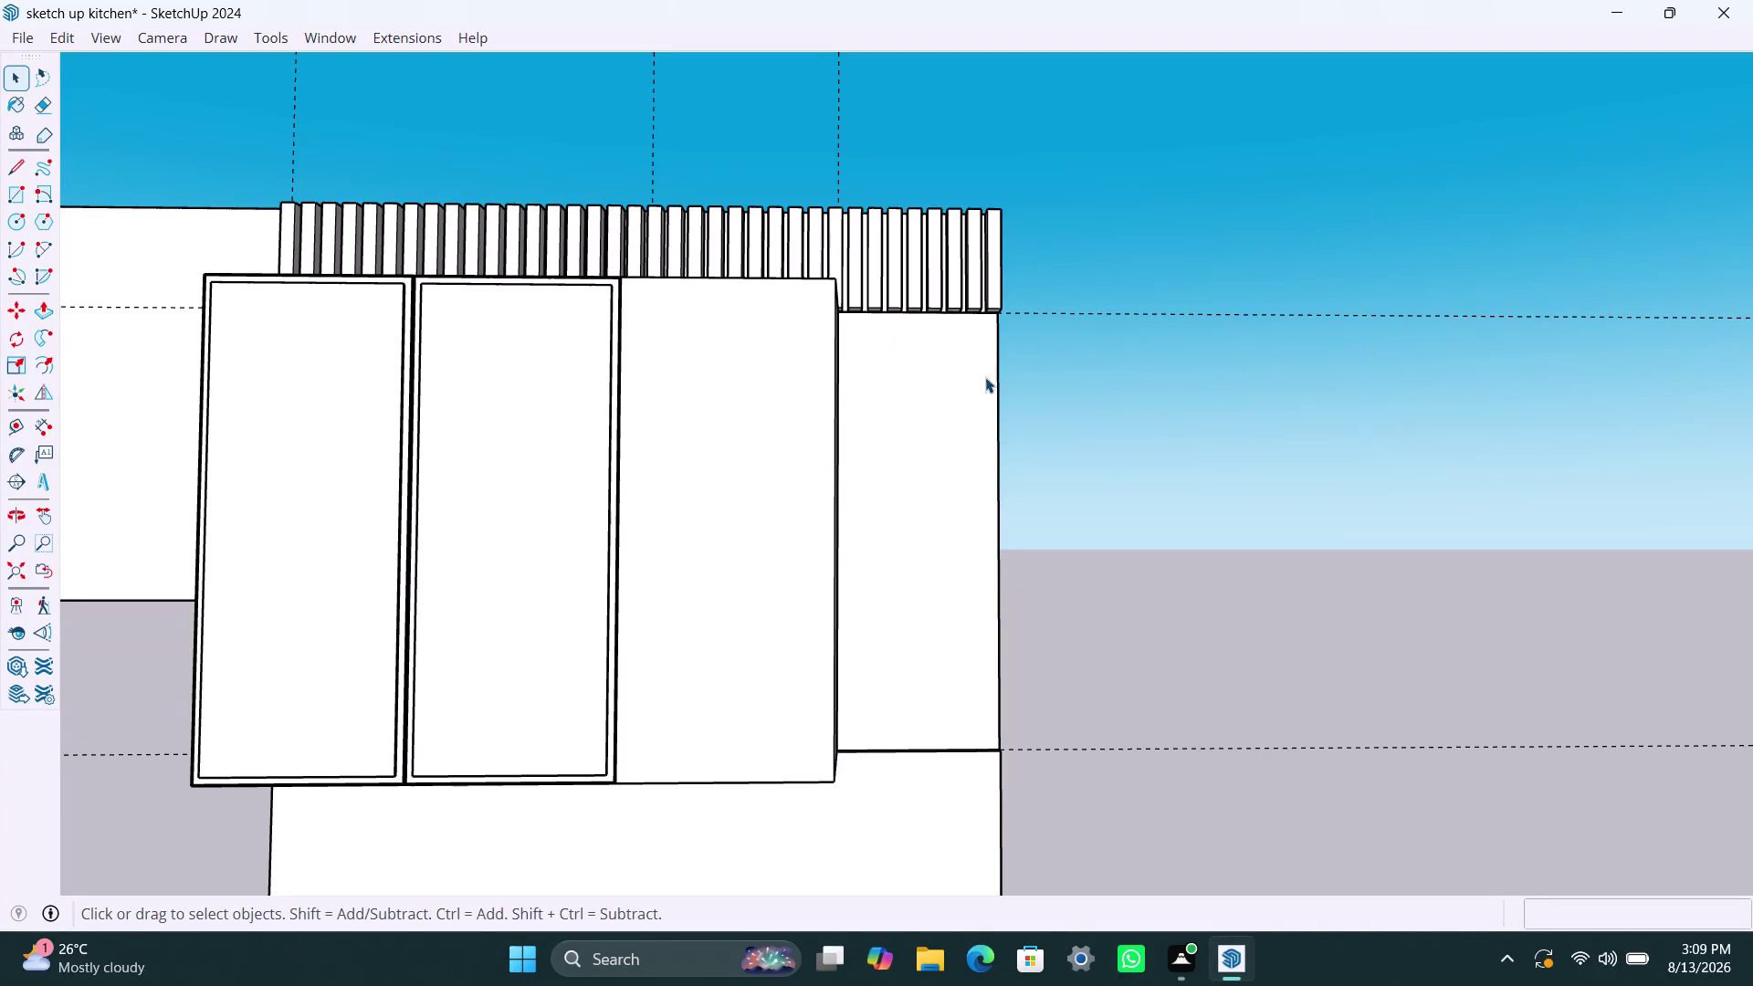
Orbit and zoom over the upper cabinets, then select the rightmost upper cabinet.
scroll(down, 3)
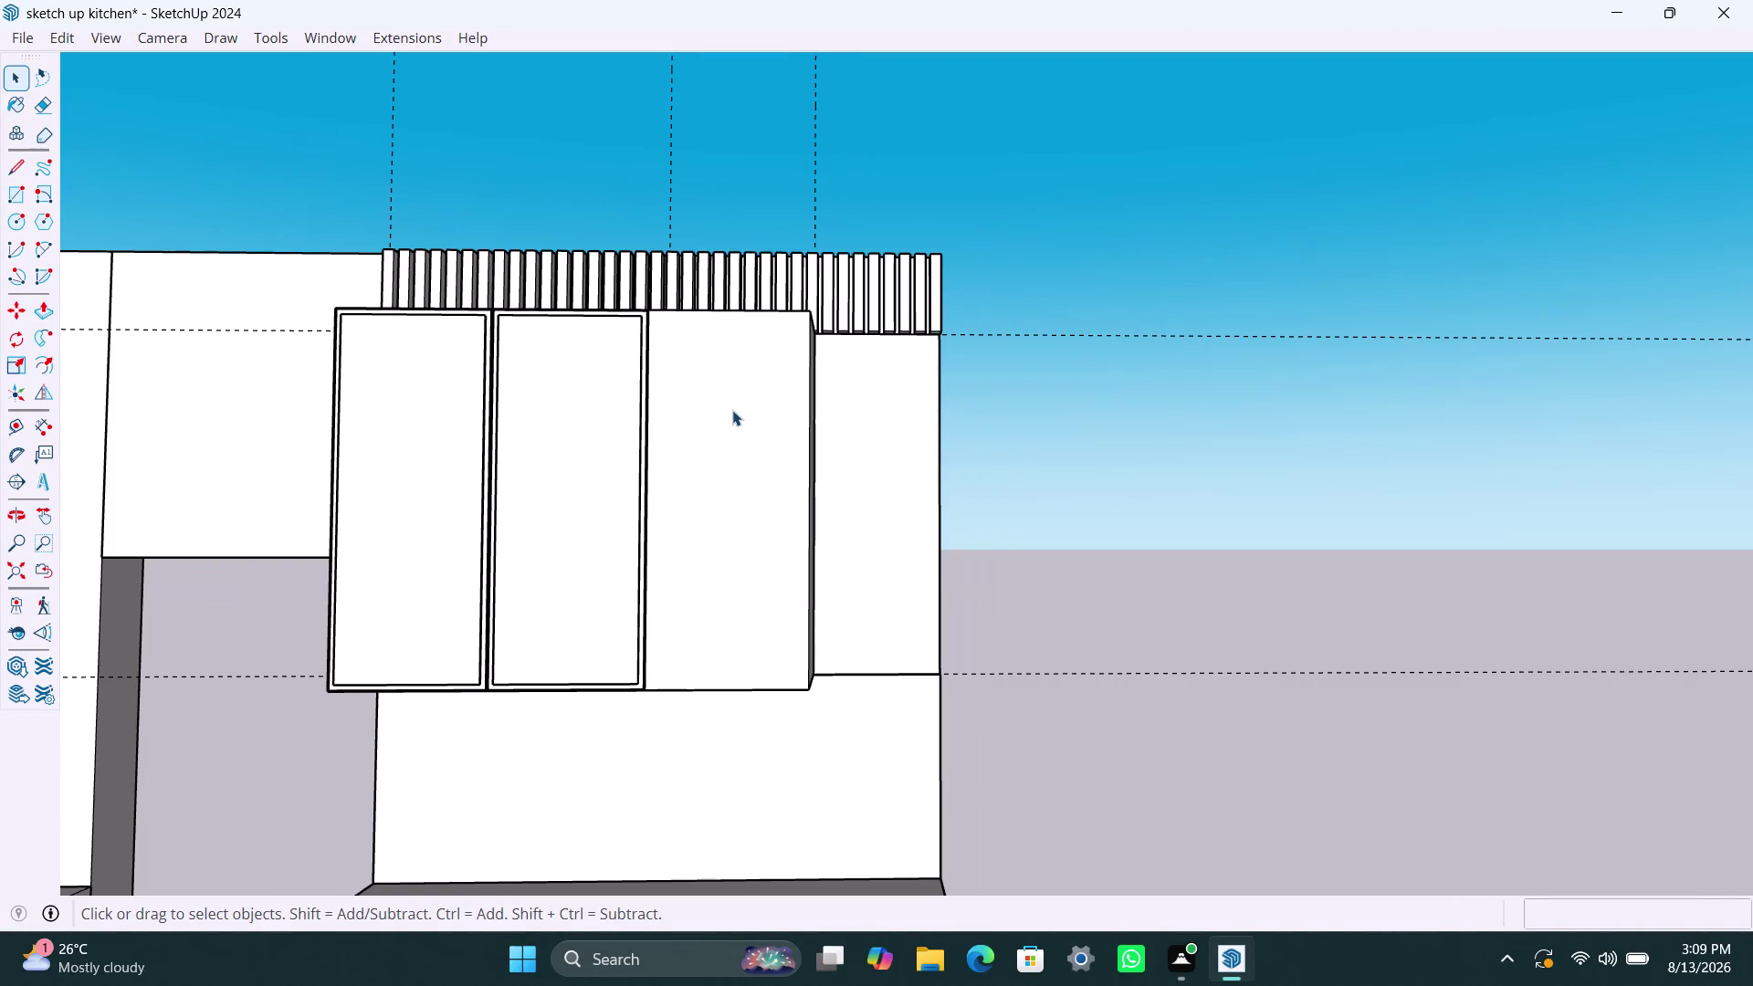
middle_drag(733, 417, 720, 723)
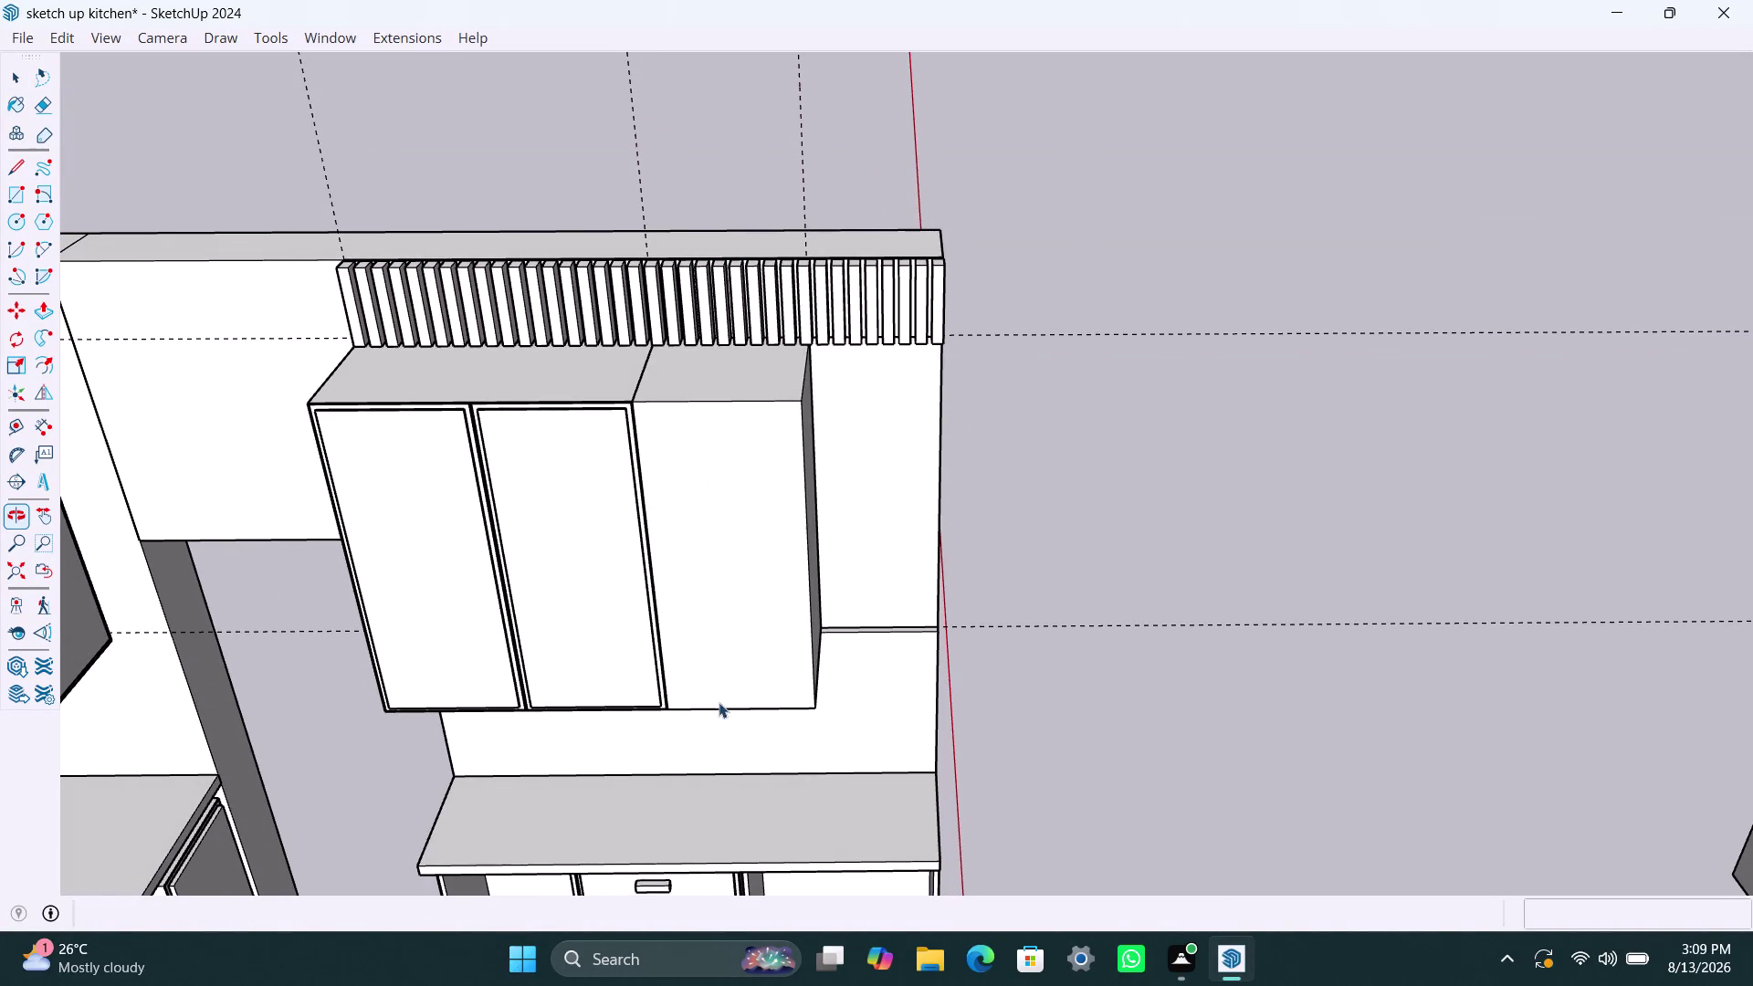
scroll(up, 3)
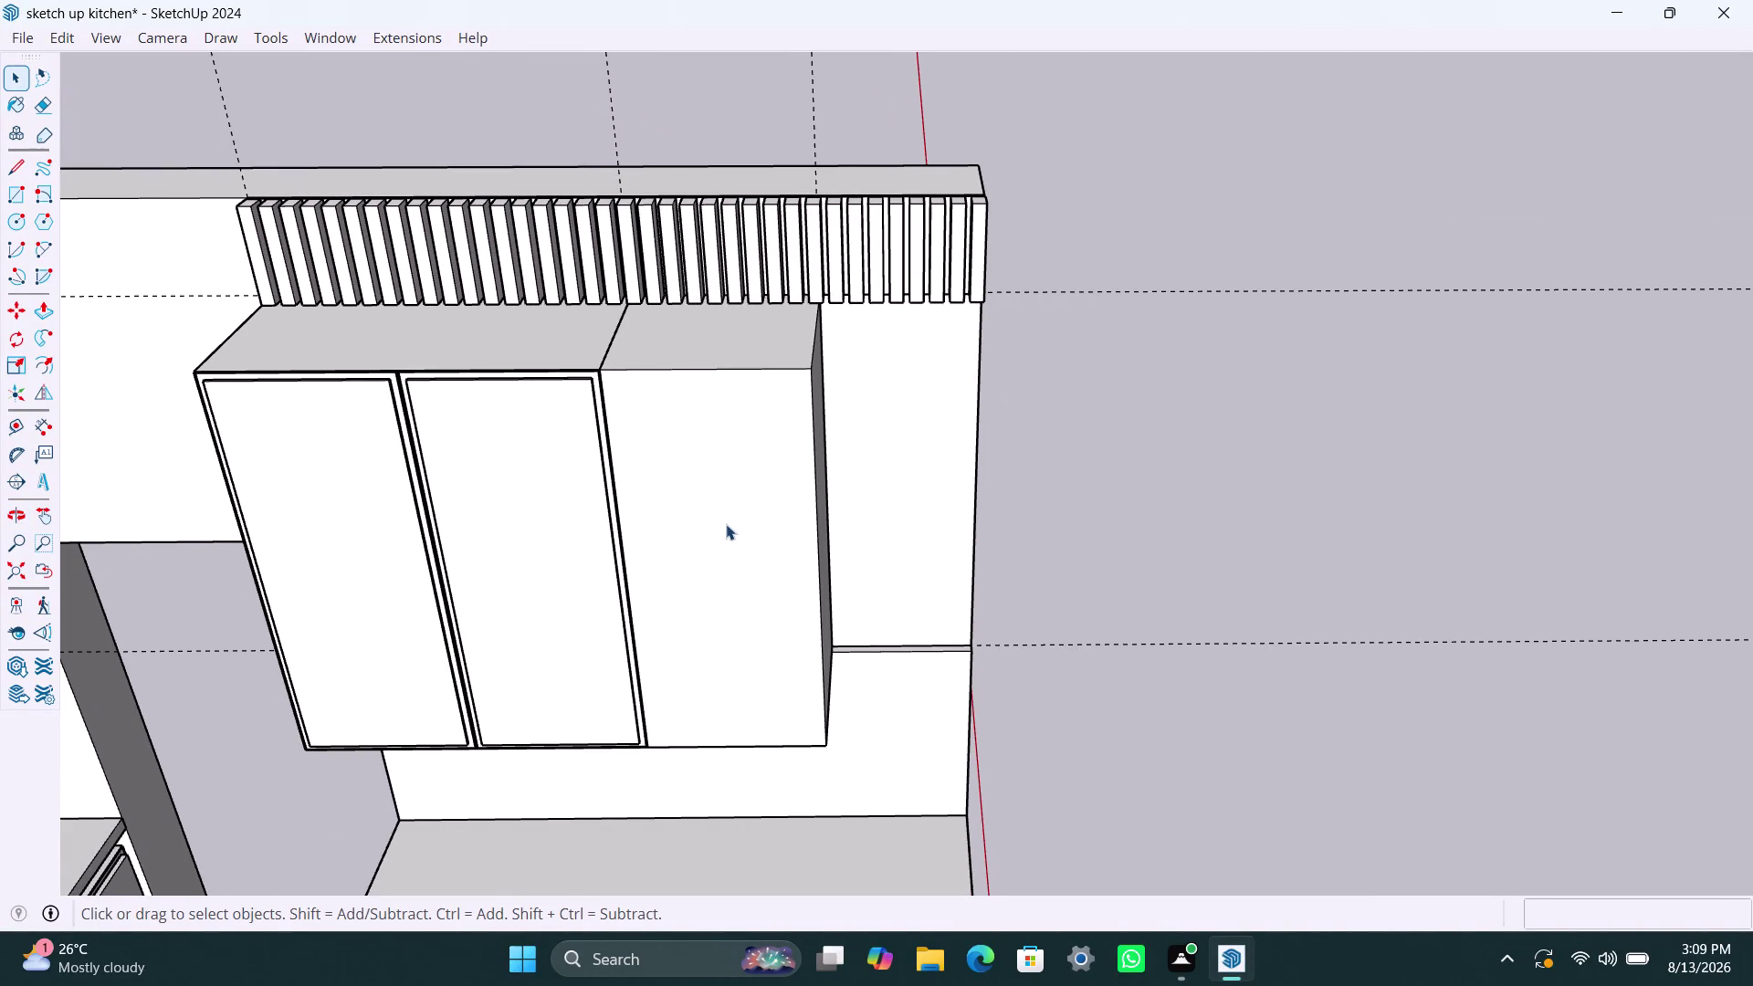
scroll(up, 3)
click(725, 506)
Inside the right cabinet, offset the front face inward 18mm after a 2.5mm try.
double_click(724, 506)
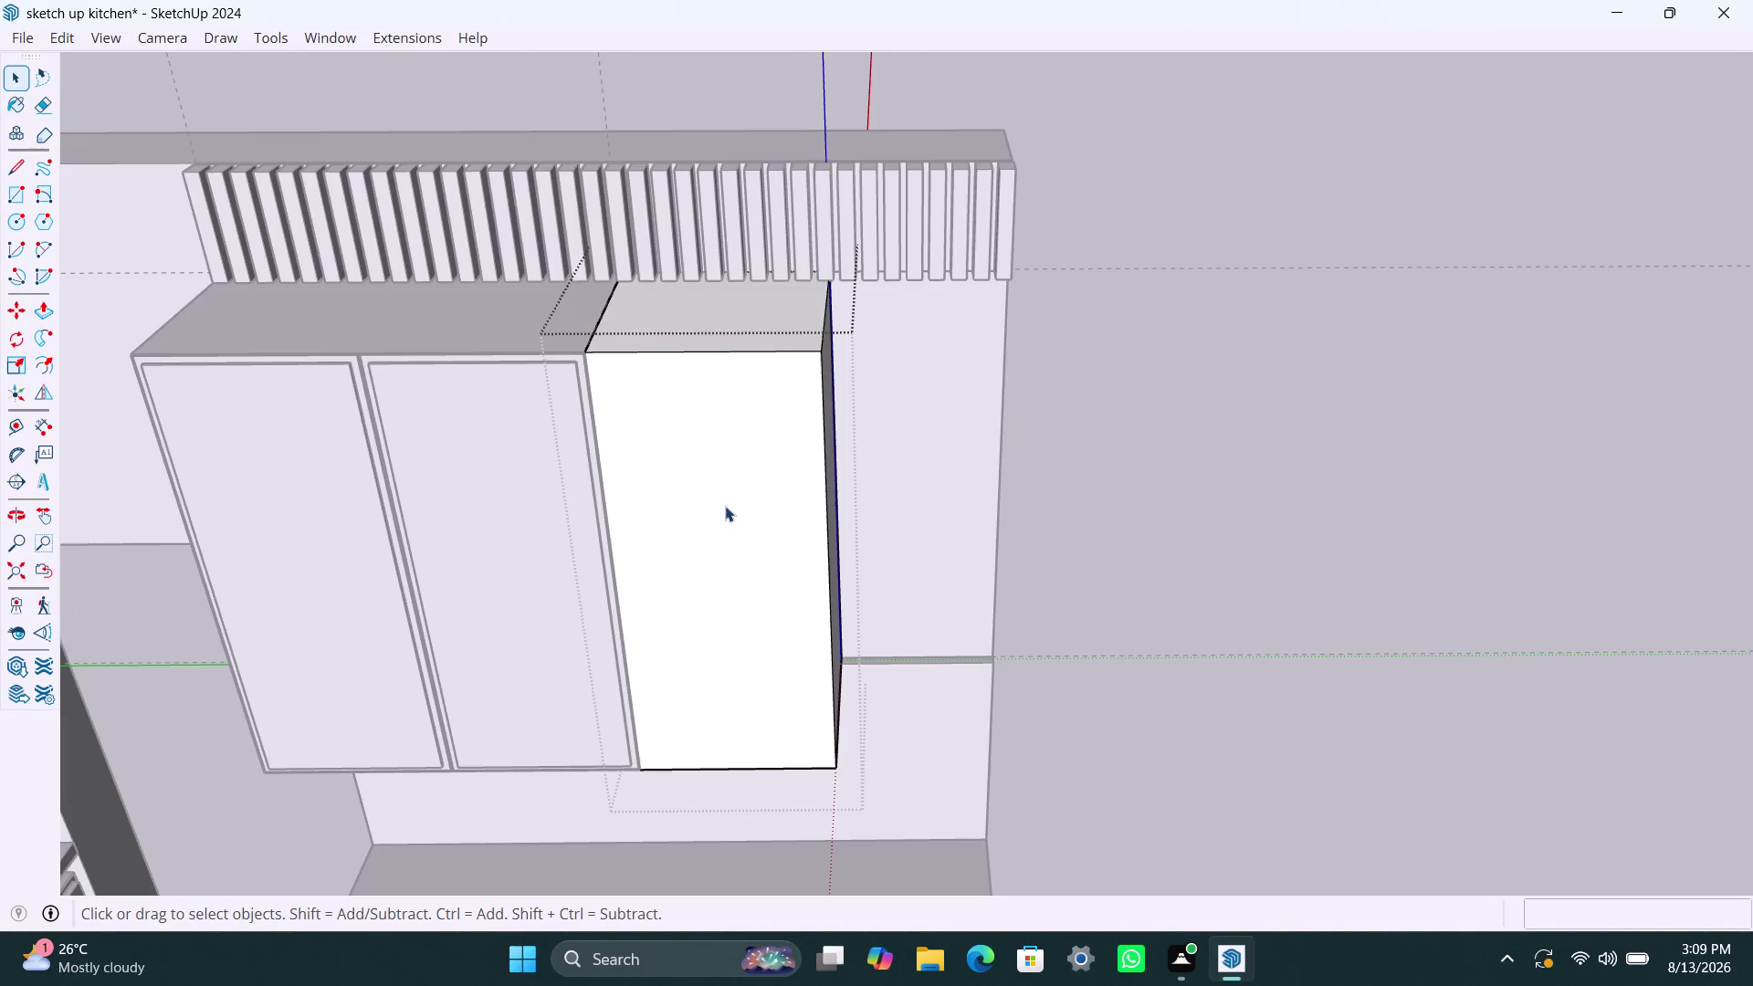
click(725, 505)
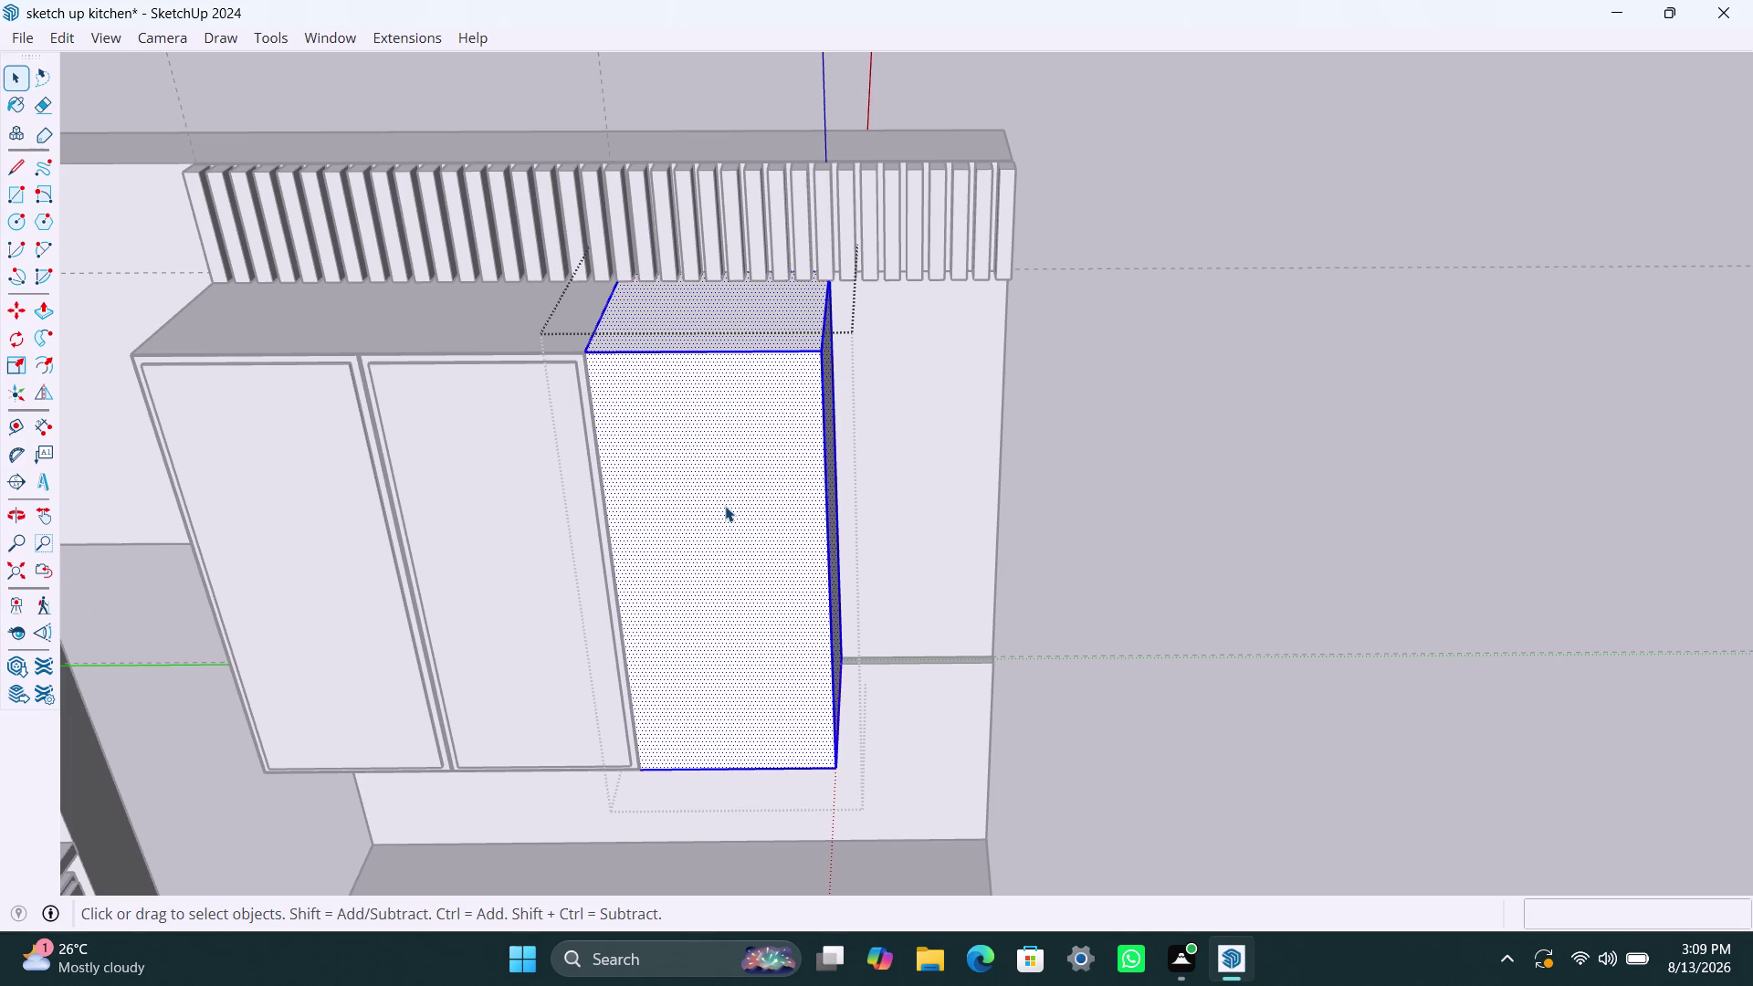
key(f)
click(690, 493)
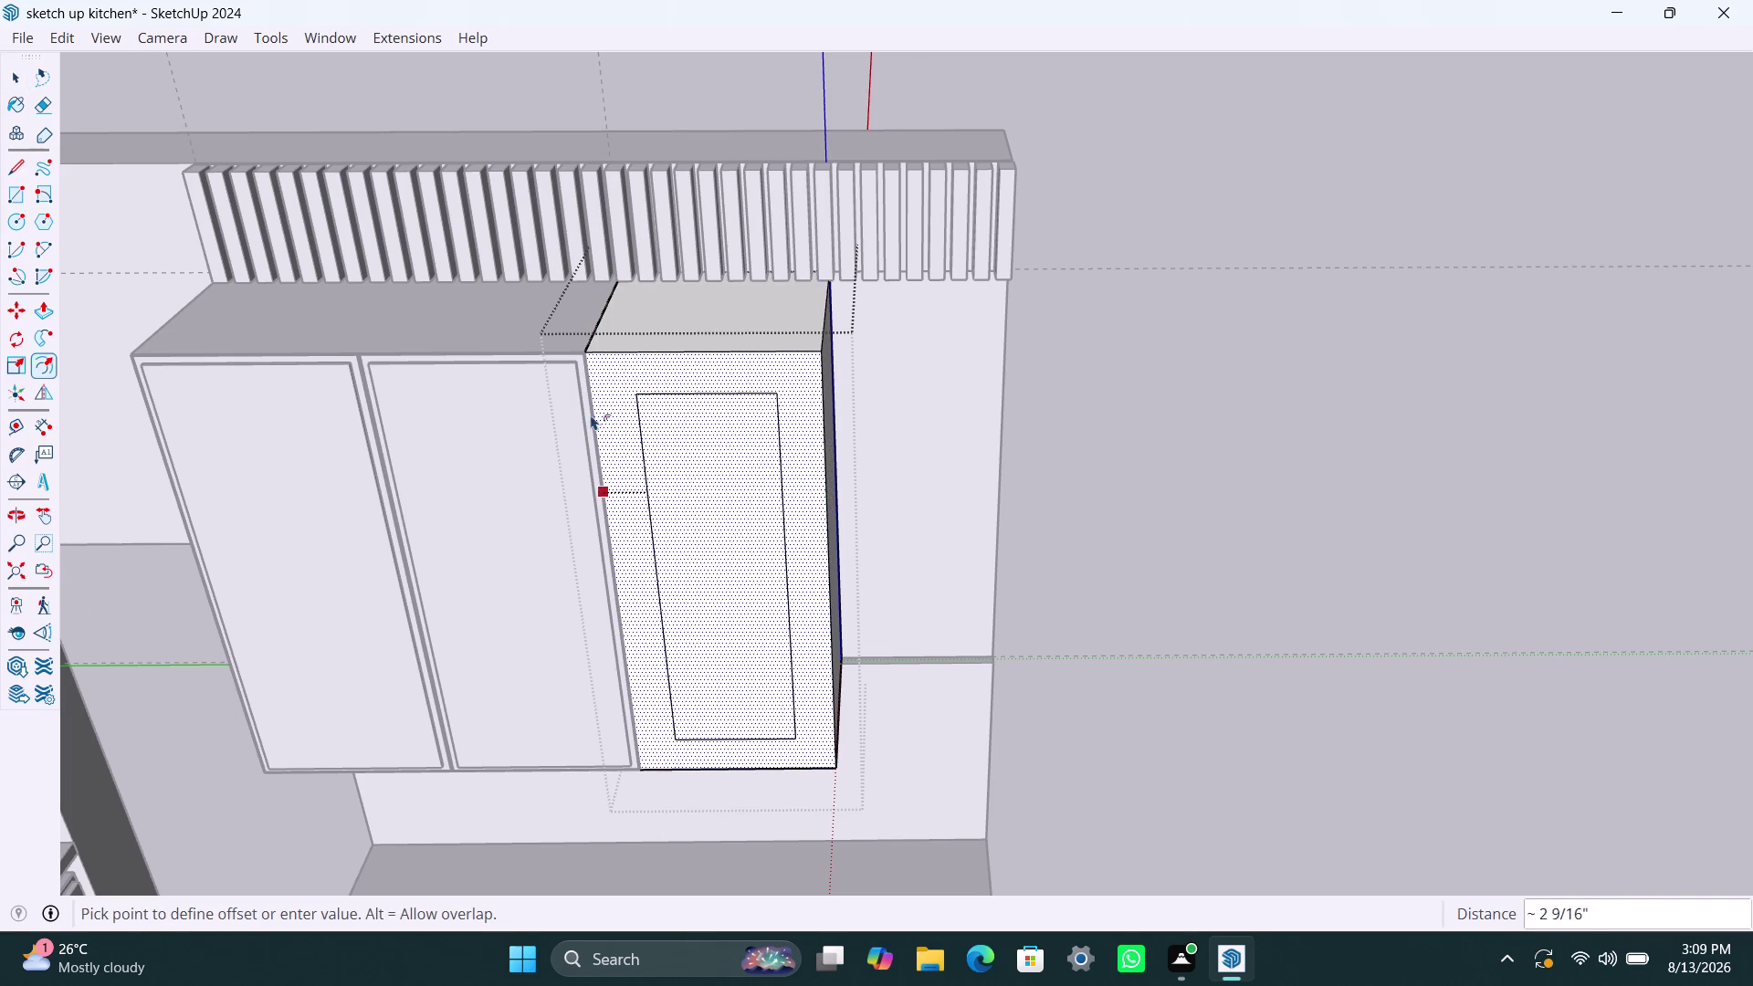
text(2.)
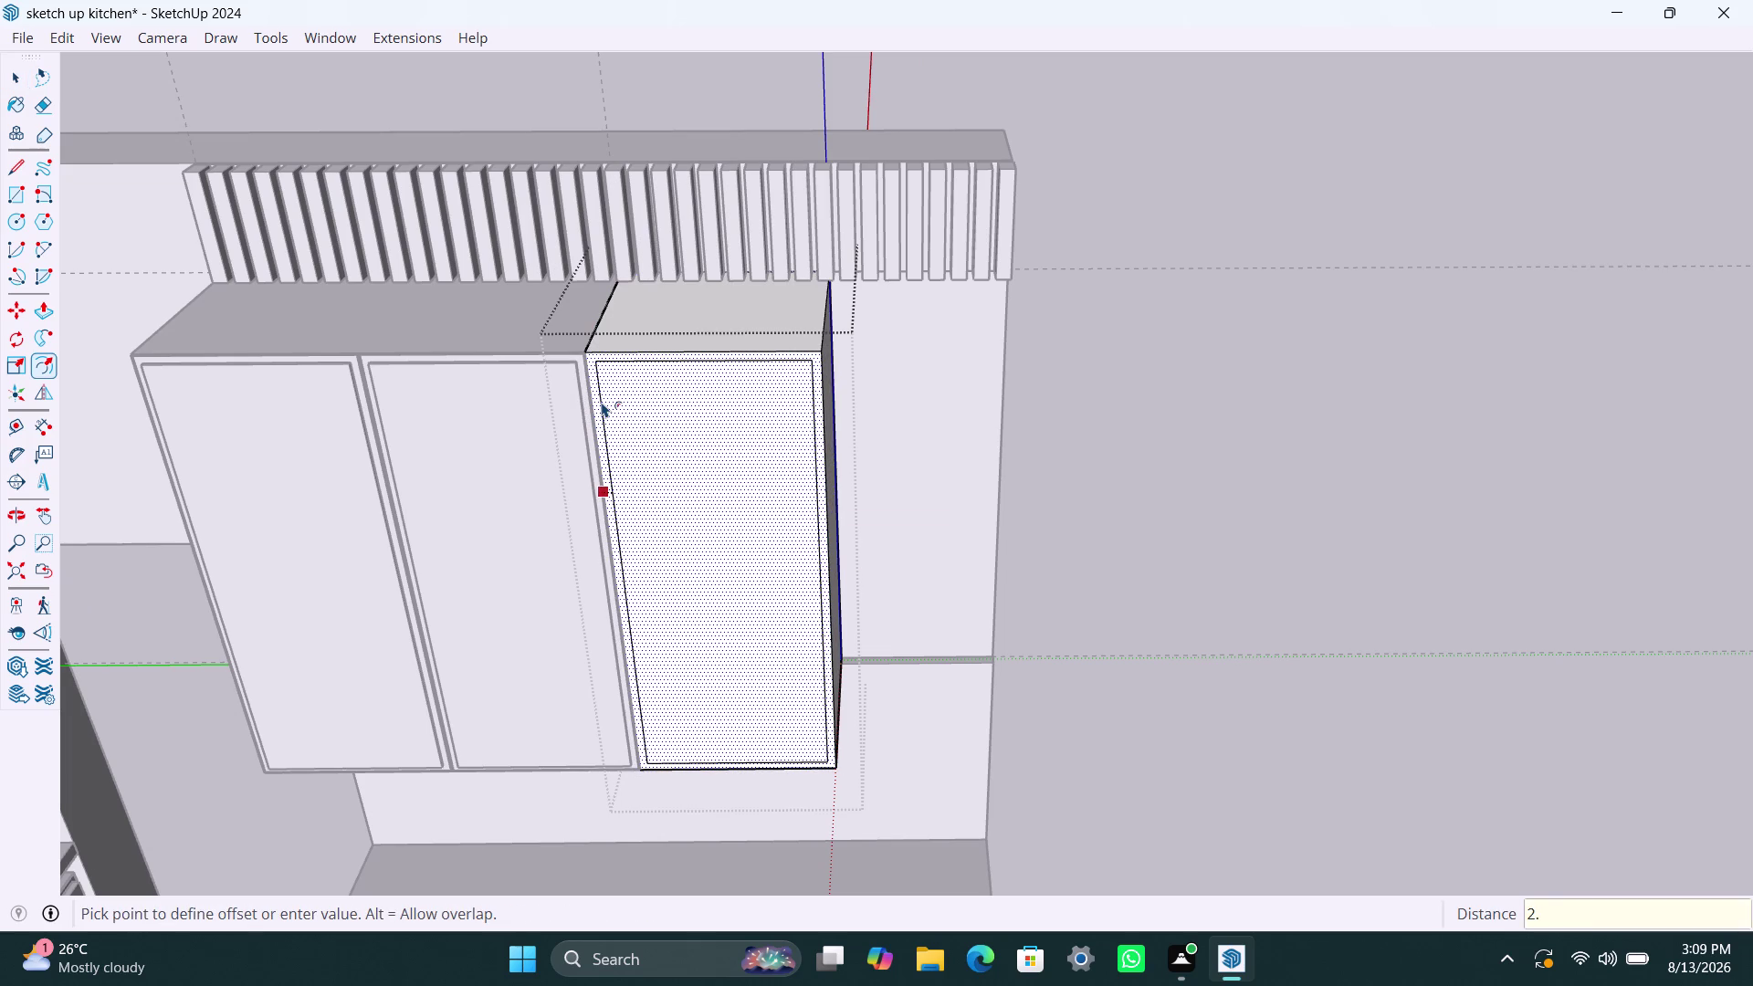
text(5mm)
key(Return)
click(647, 395)
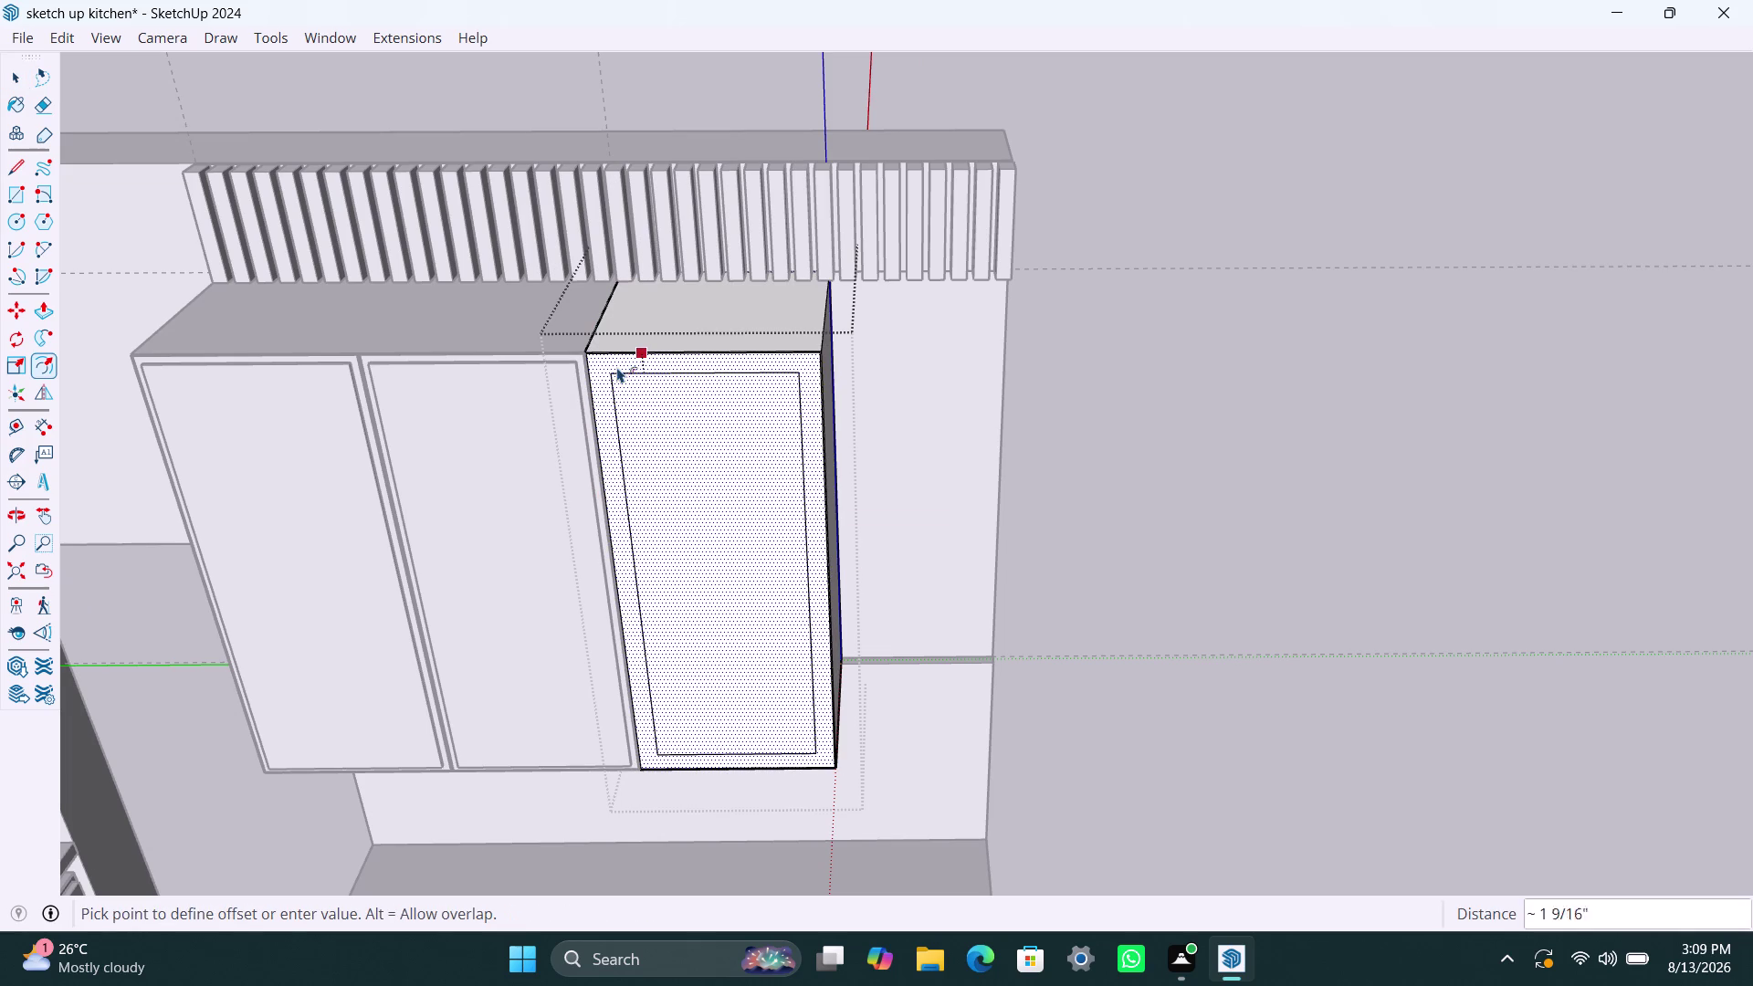
key(1)
text(8mm)
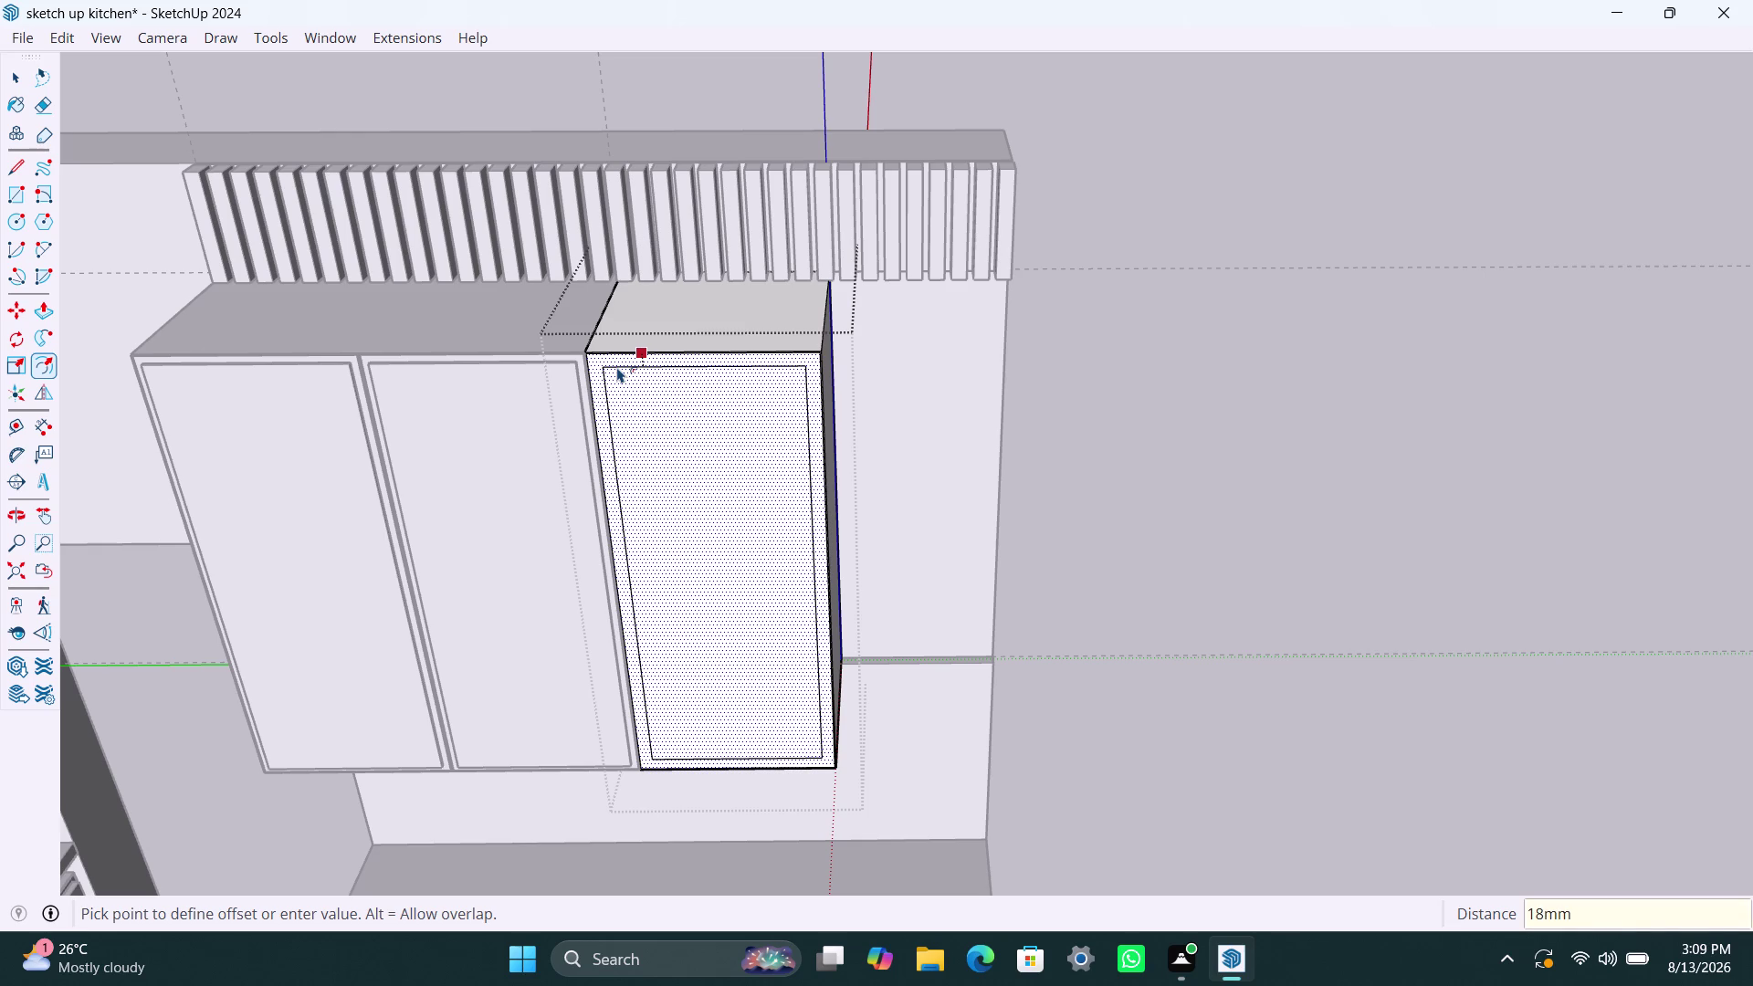
key(Return)
key(space)
Push the inner front panel in 350mm to hollow the cabinet.
click(627, 390)
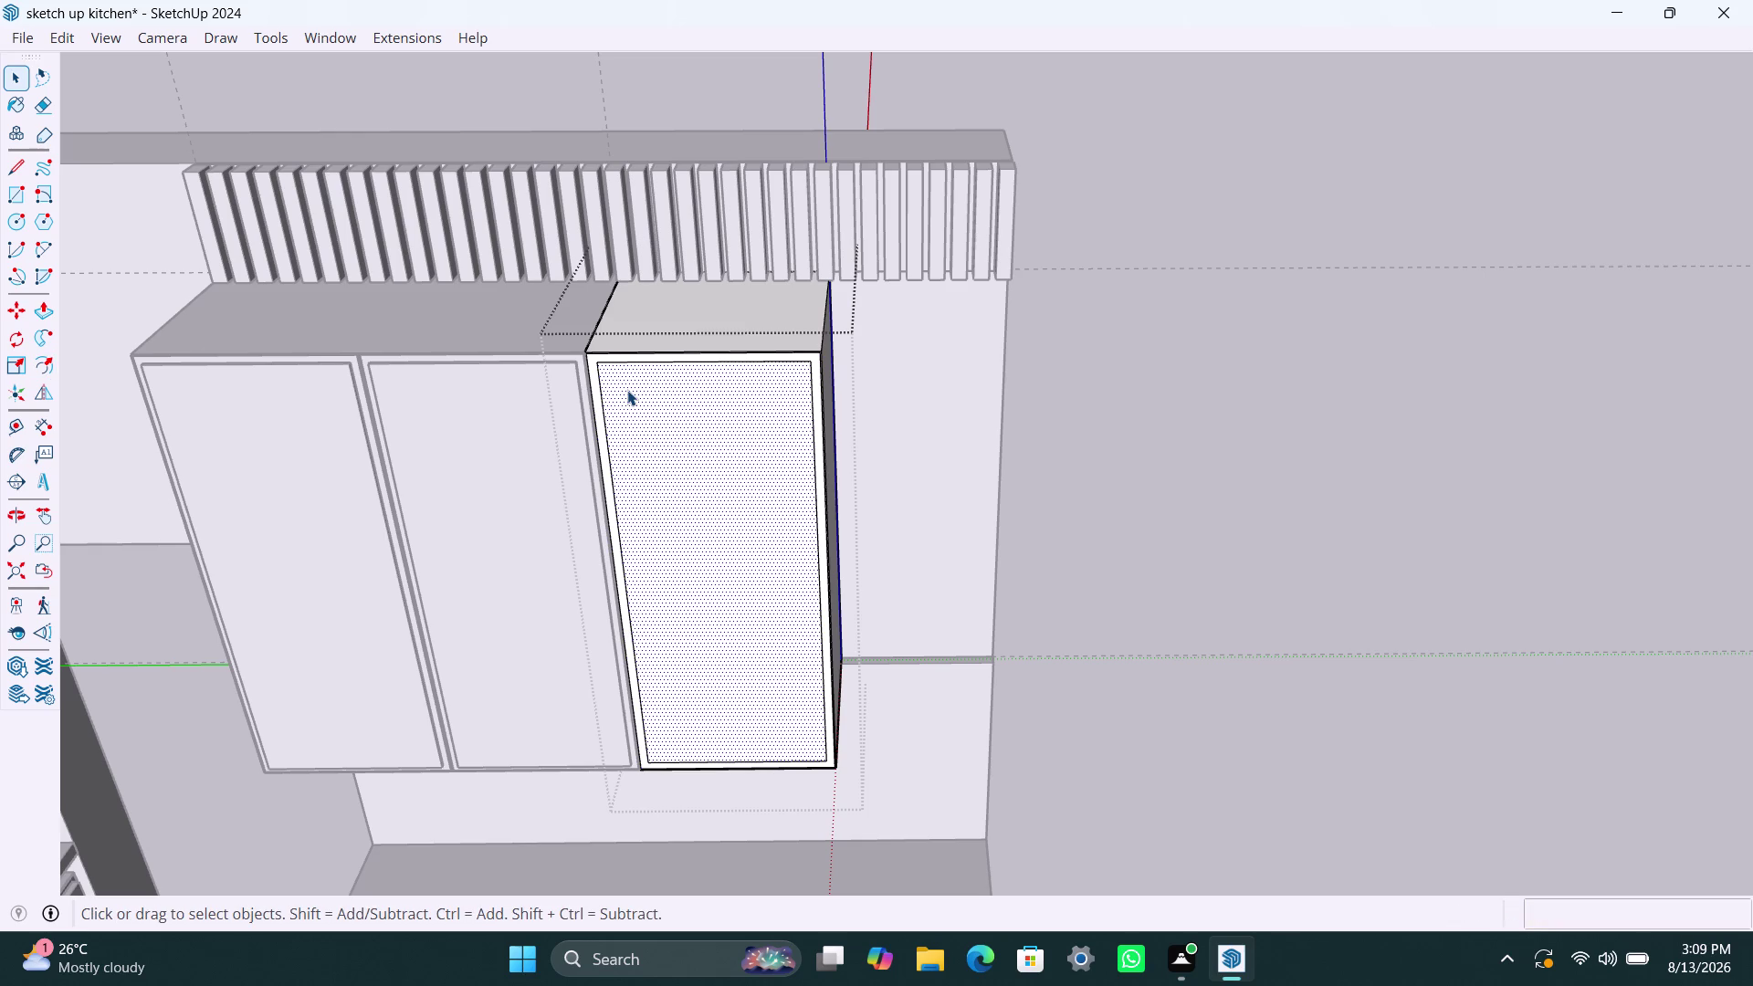
key(p)
click(627, 390)
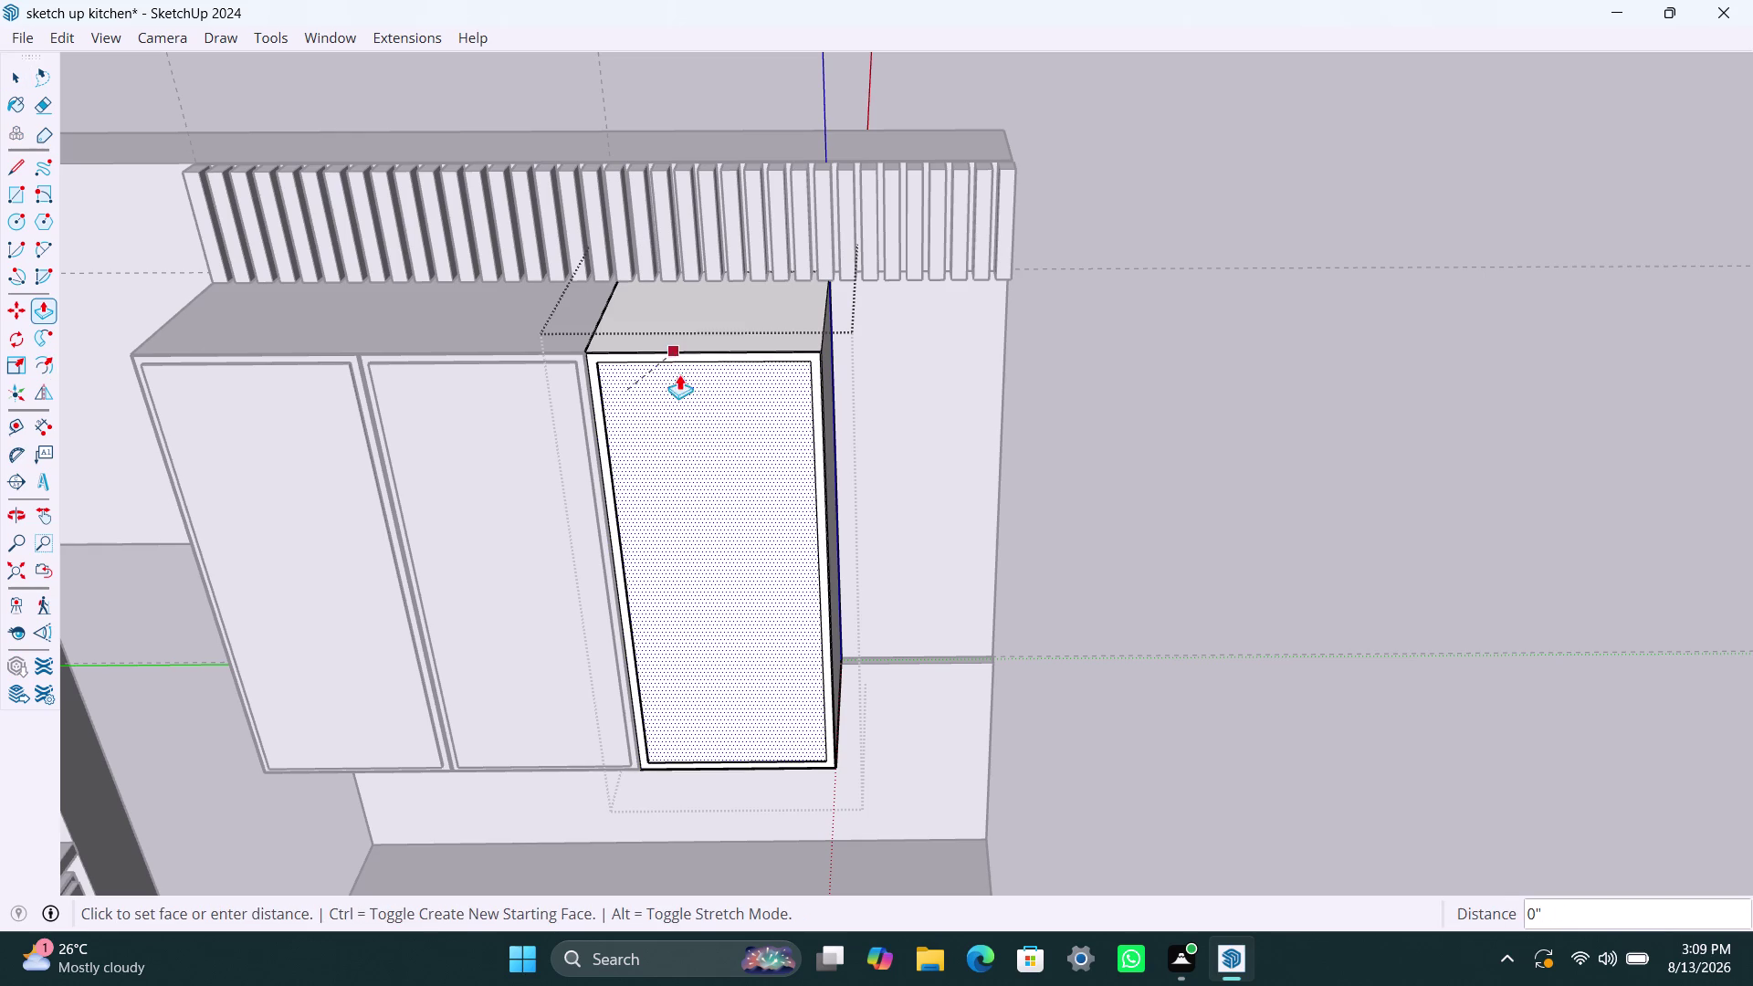
text(3)
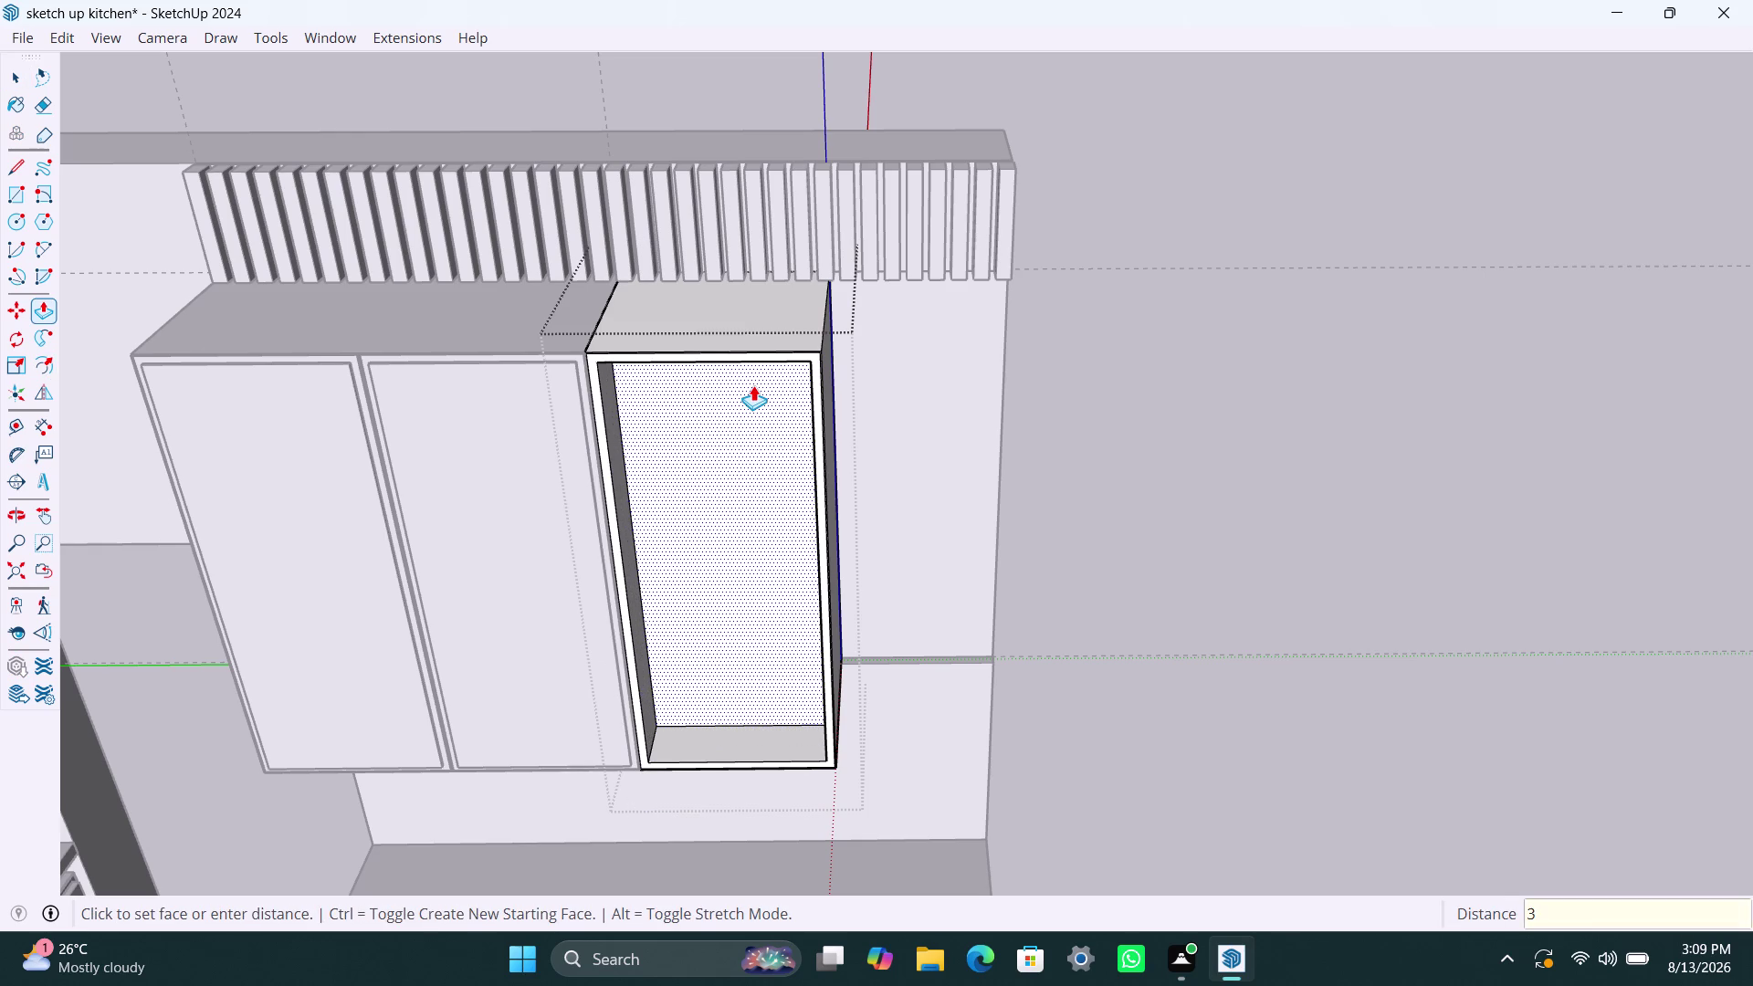
text(50mm)
key(Return)
key(space)
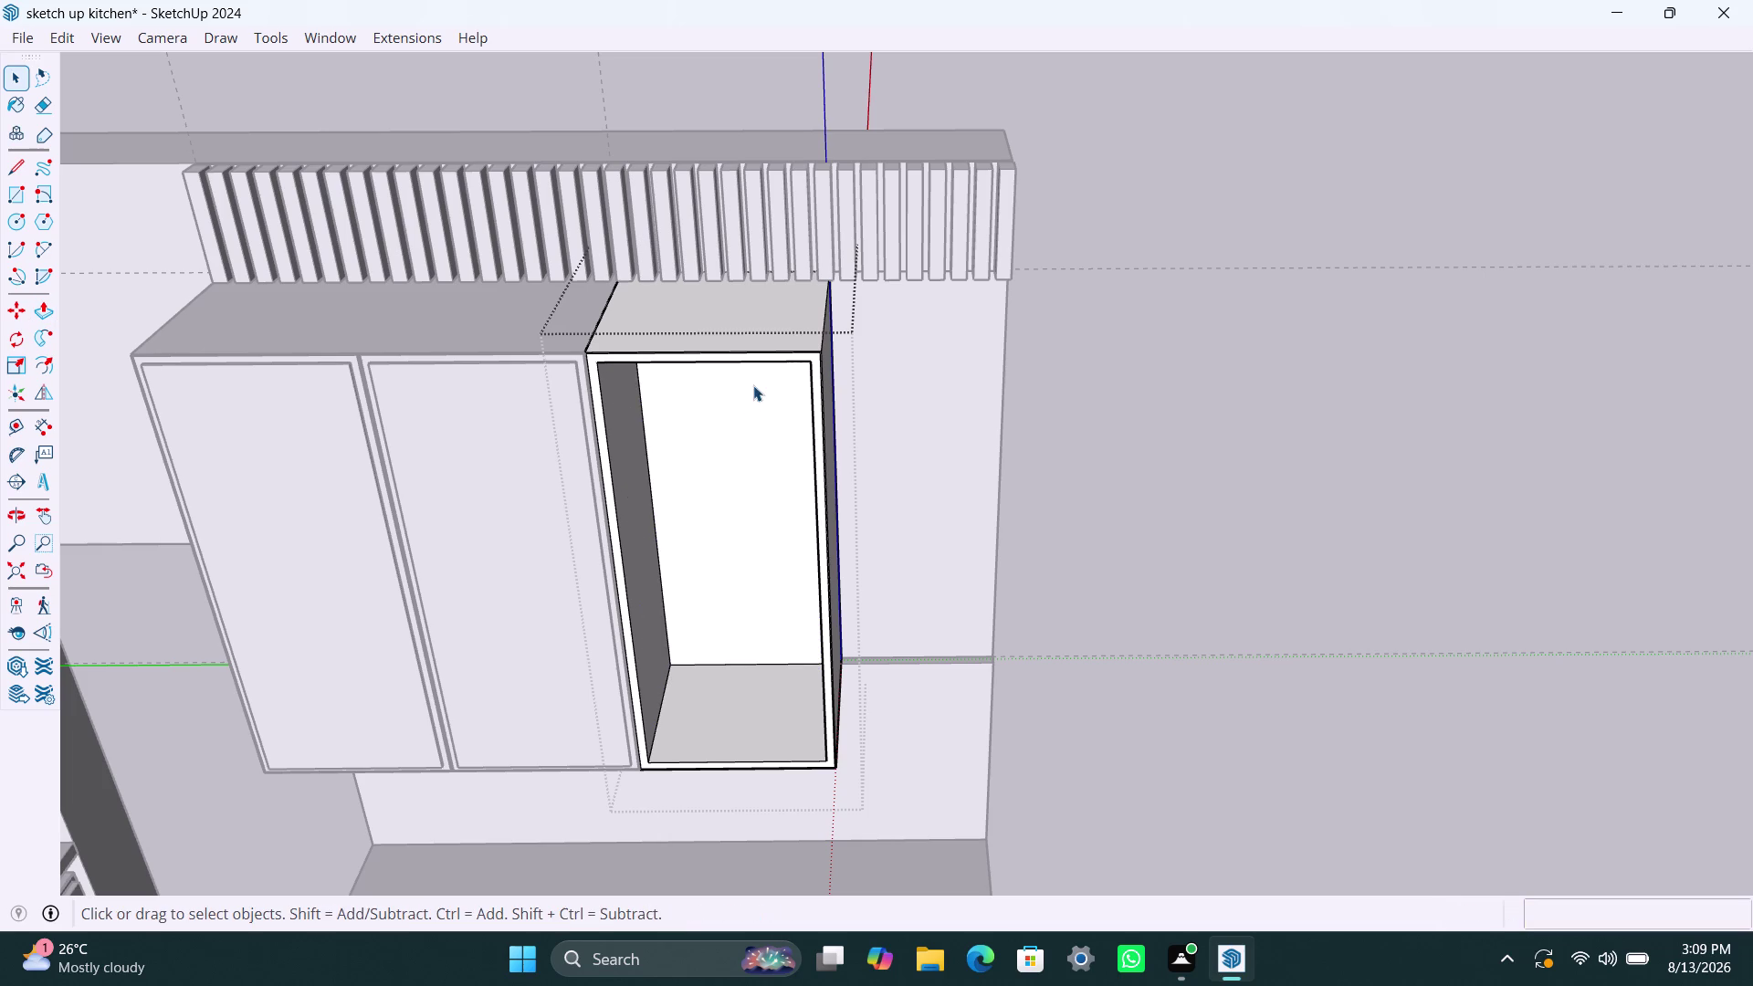
scroll(up, 3)
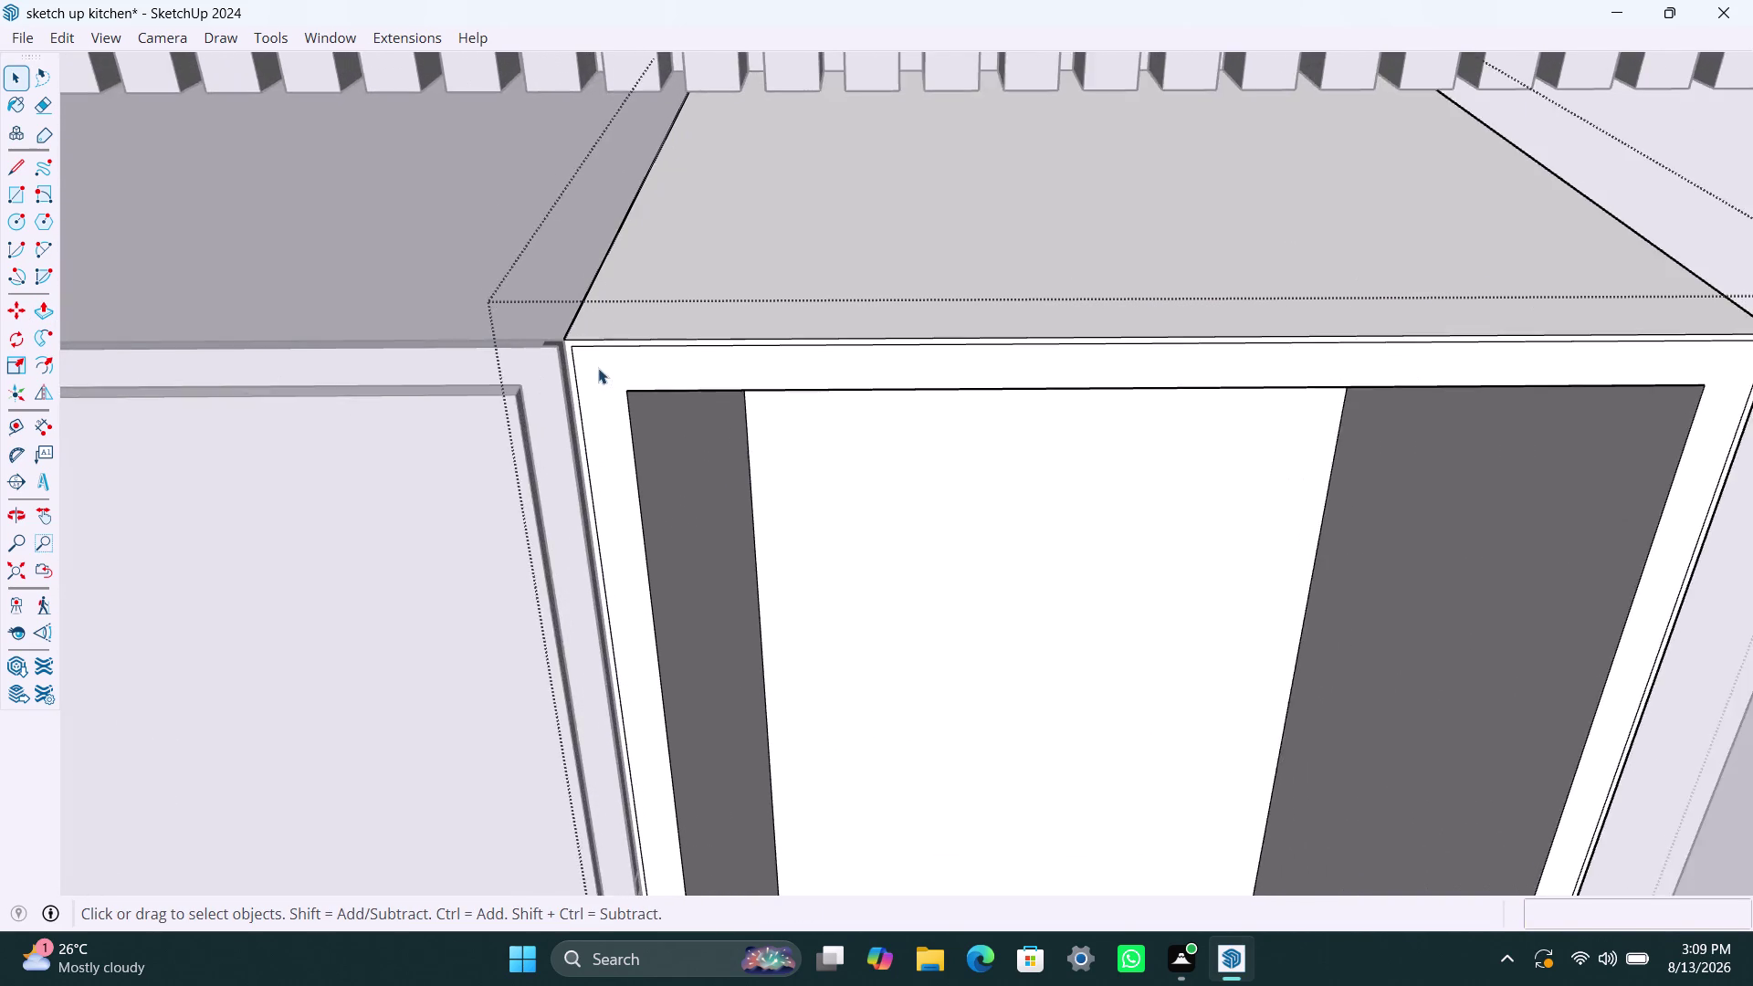
Delete a selected element in the cabinet and zoom toward its bottom.
click(558, 353)
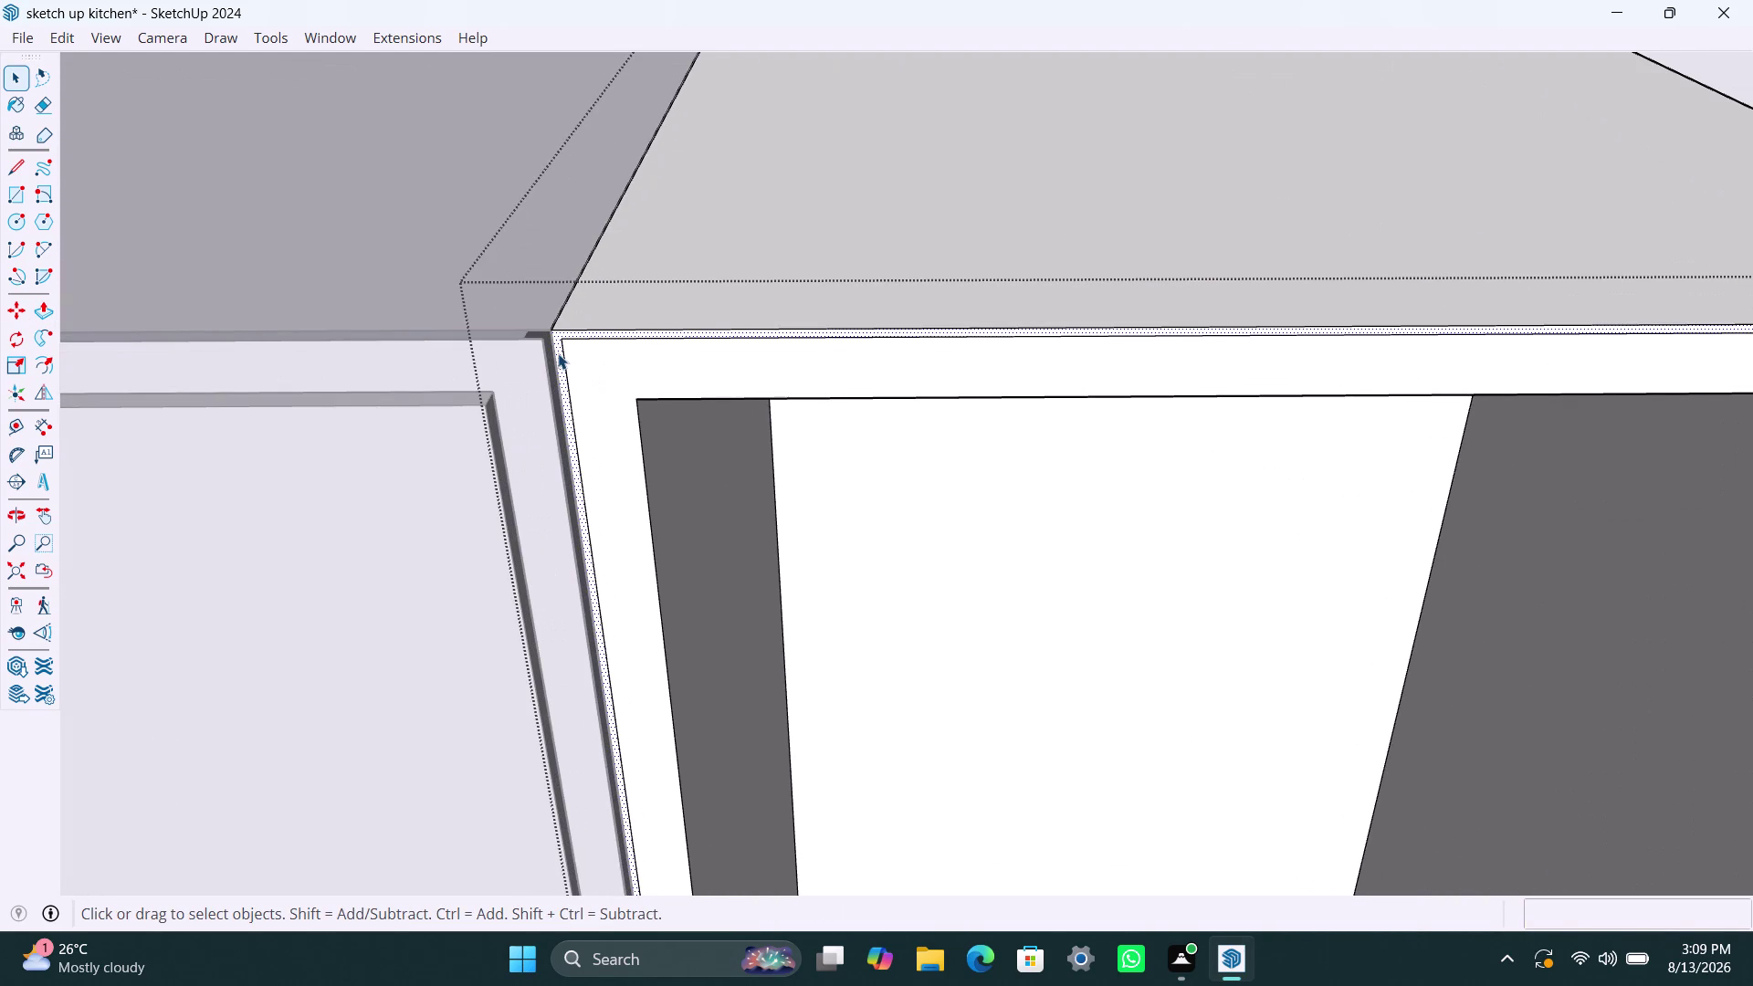
key(Delete)
scroll(down, 3)
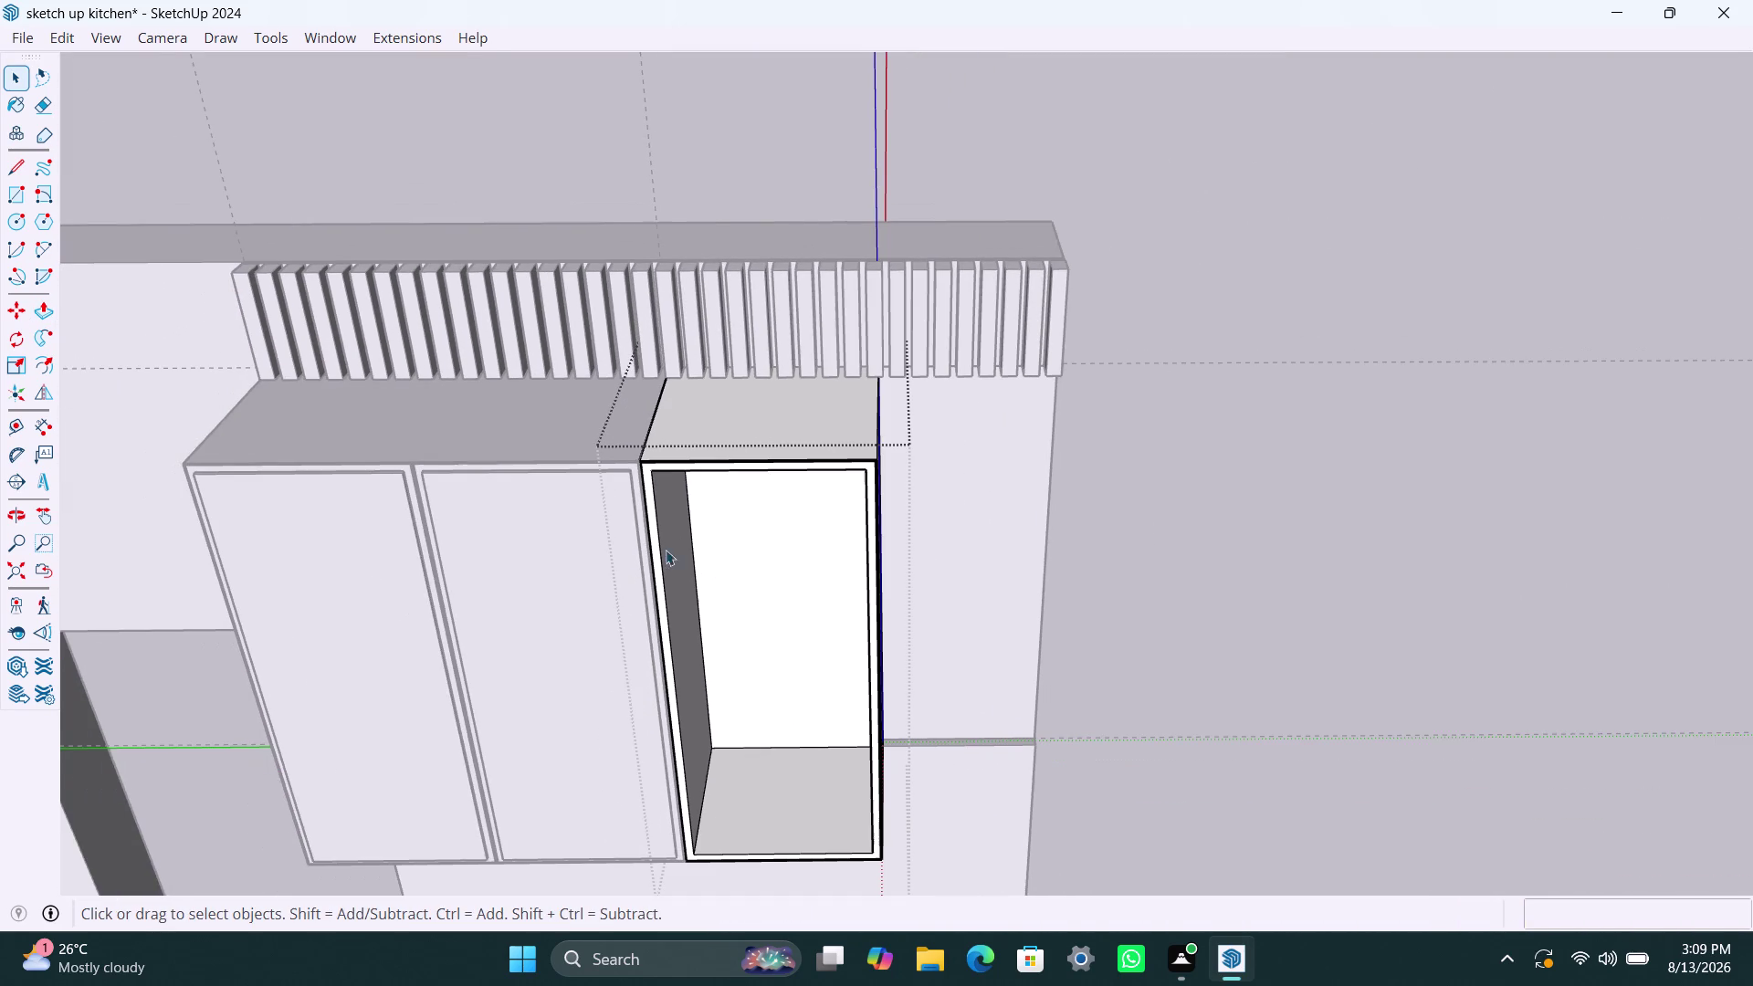
scroll(down, 3)
Copy the cabinet's inner bottom face 200mm upward as a shelf outline.
click(747, 818)
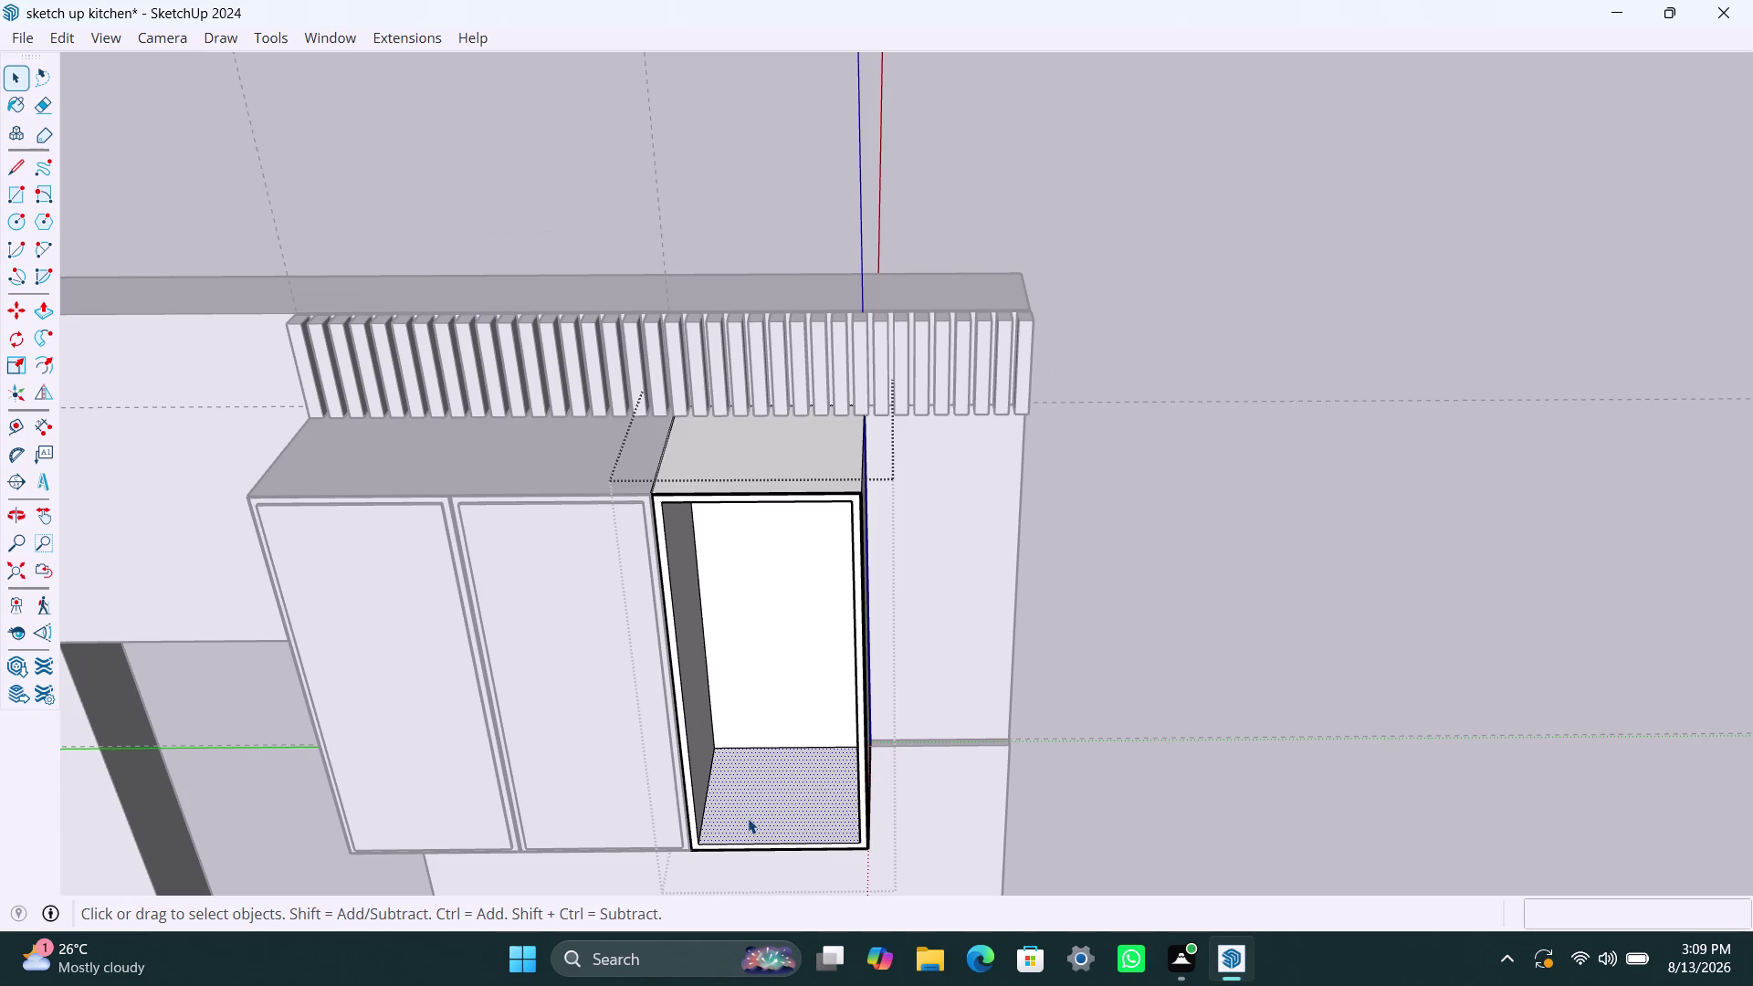
click(747, 818)
click(748, 818)
key(m)
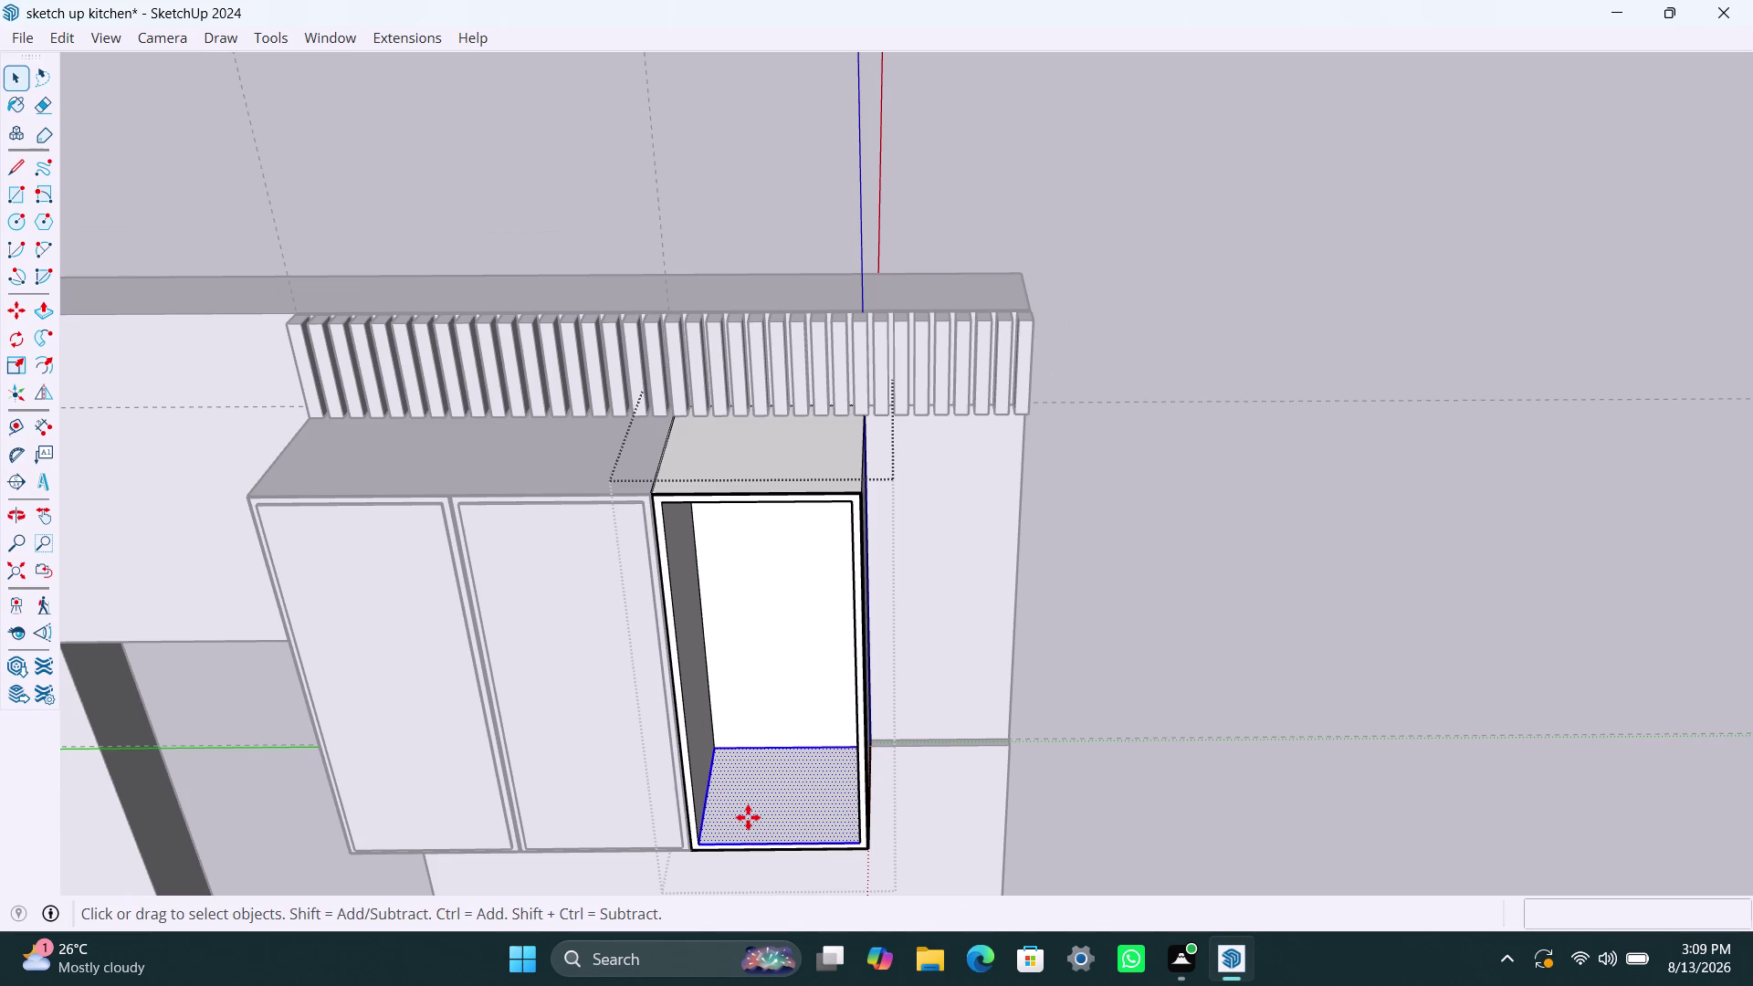
click(698, 840)
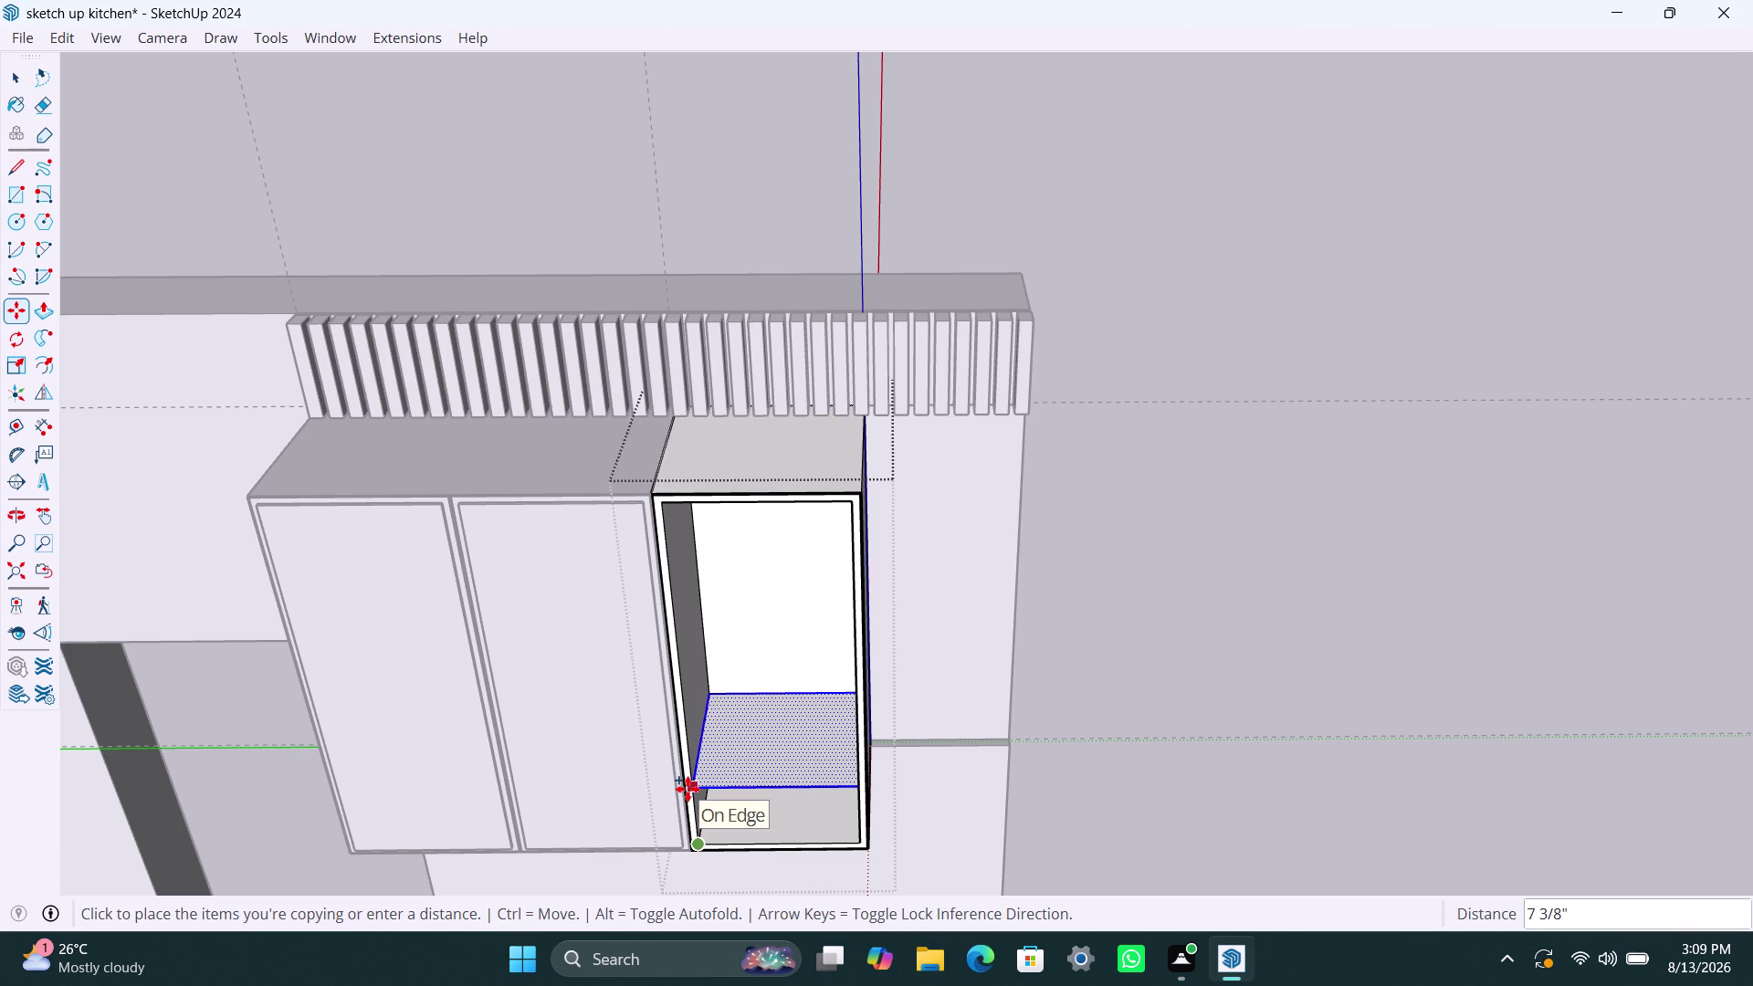
text(2)
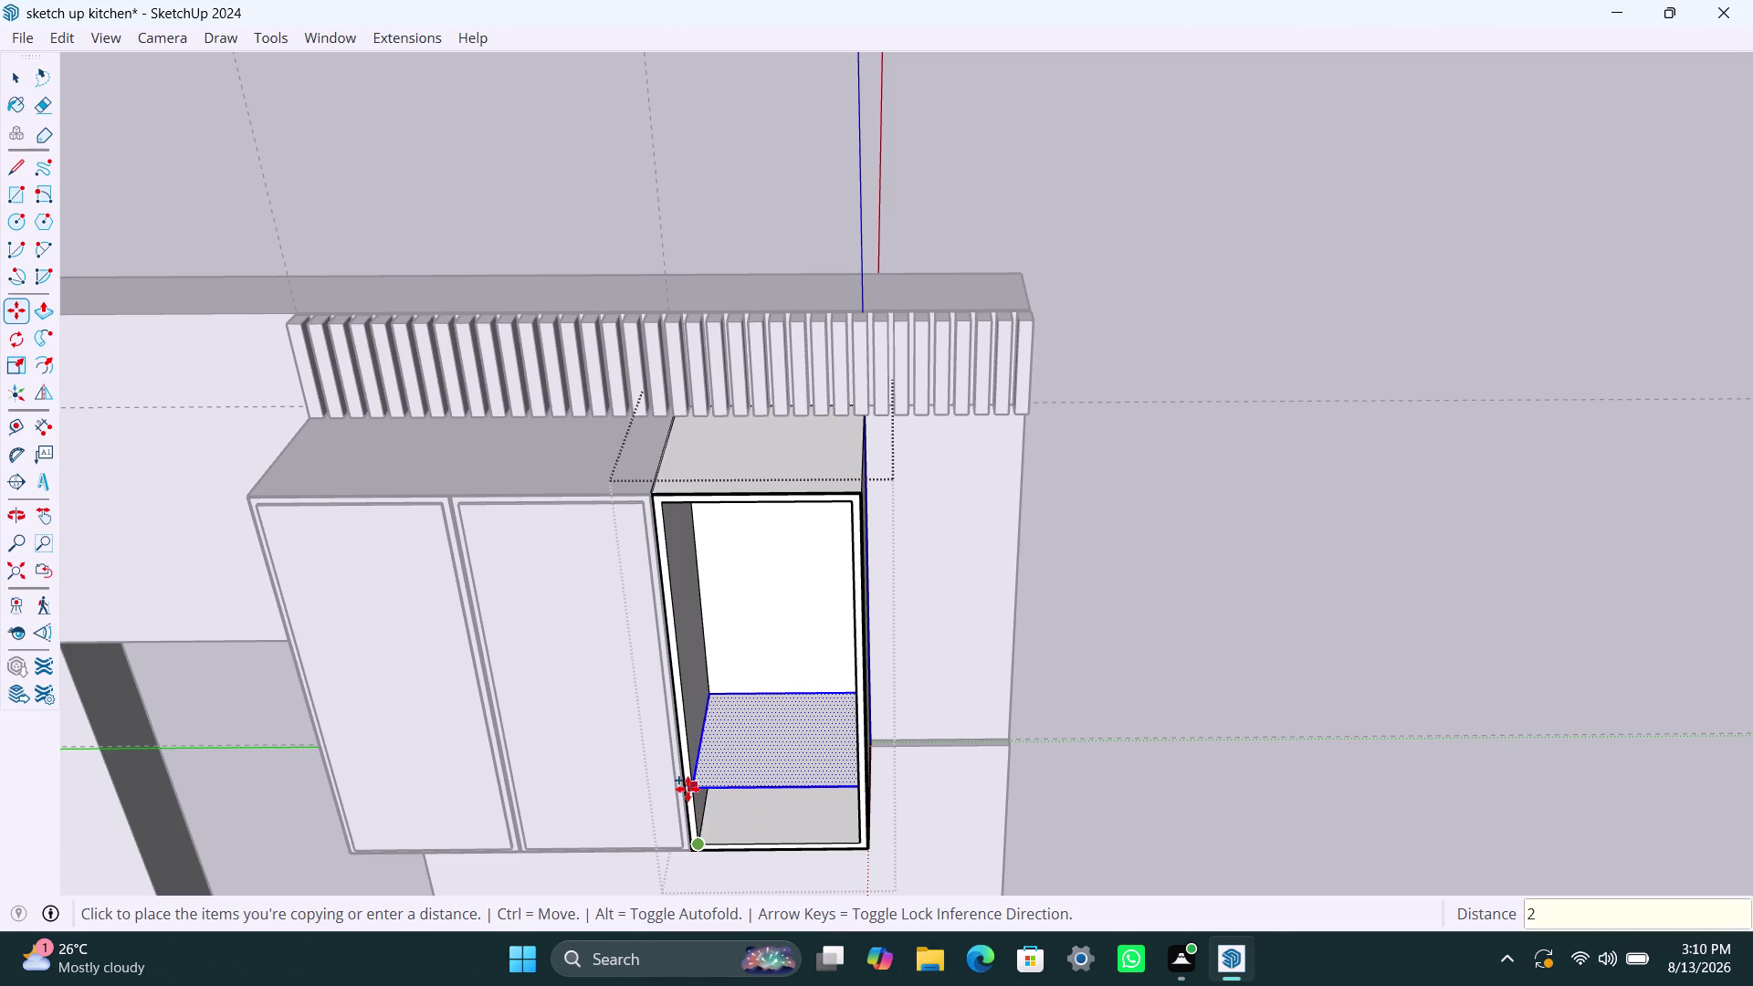
text(00)
text(mm)
key(Return)
key(space)
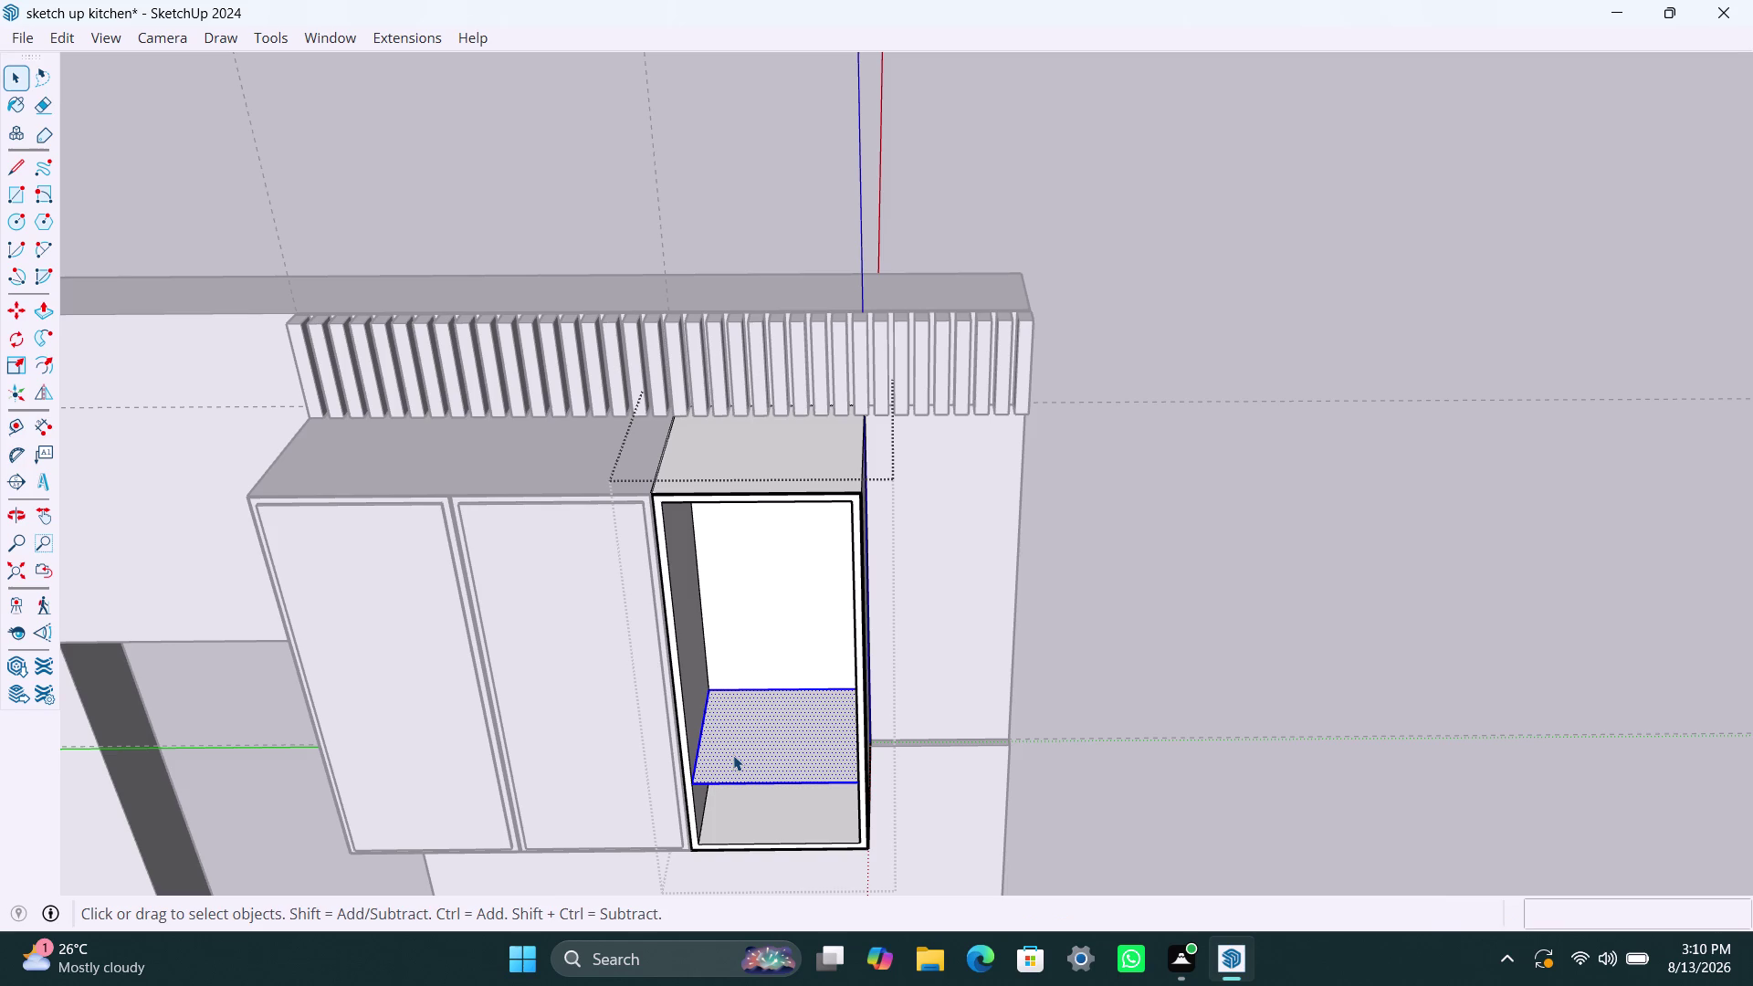
Make the copied shelf face into its own group and open it.
click(733, 755)
double_click(733, 755)
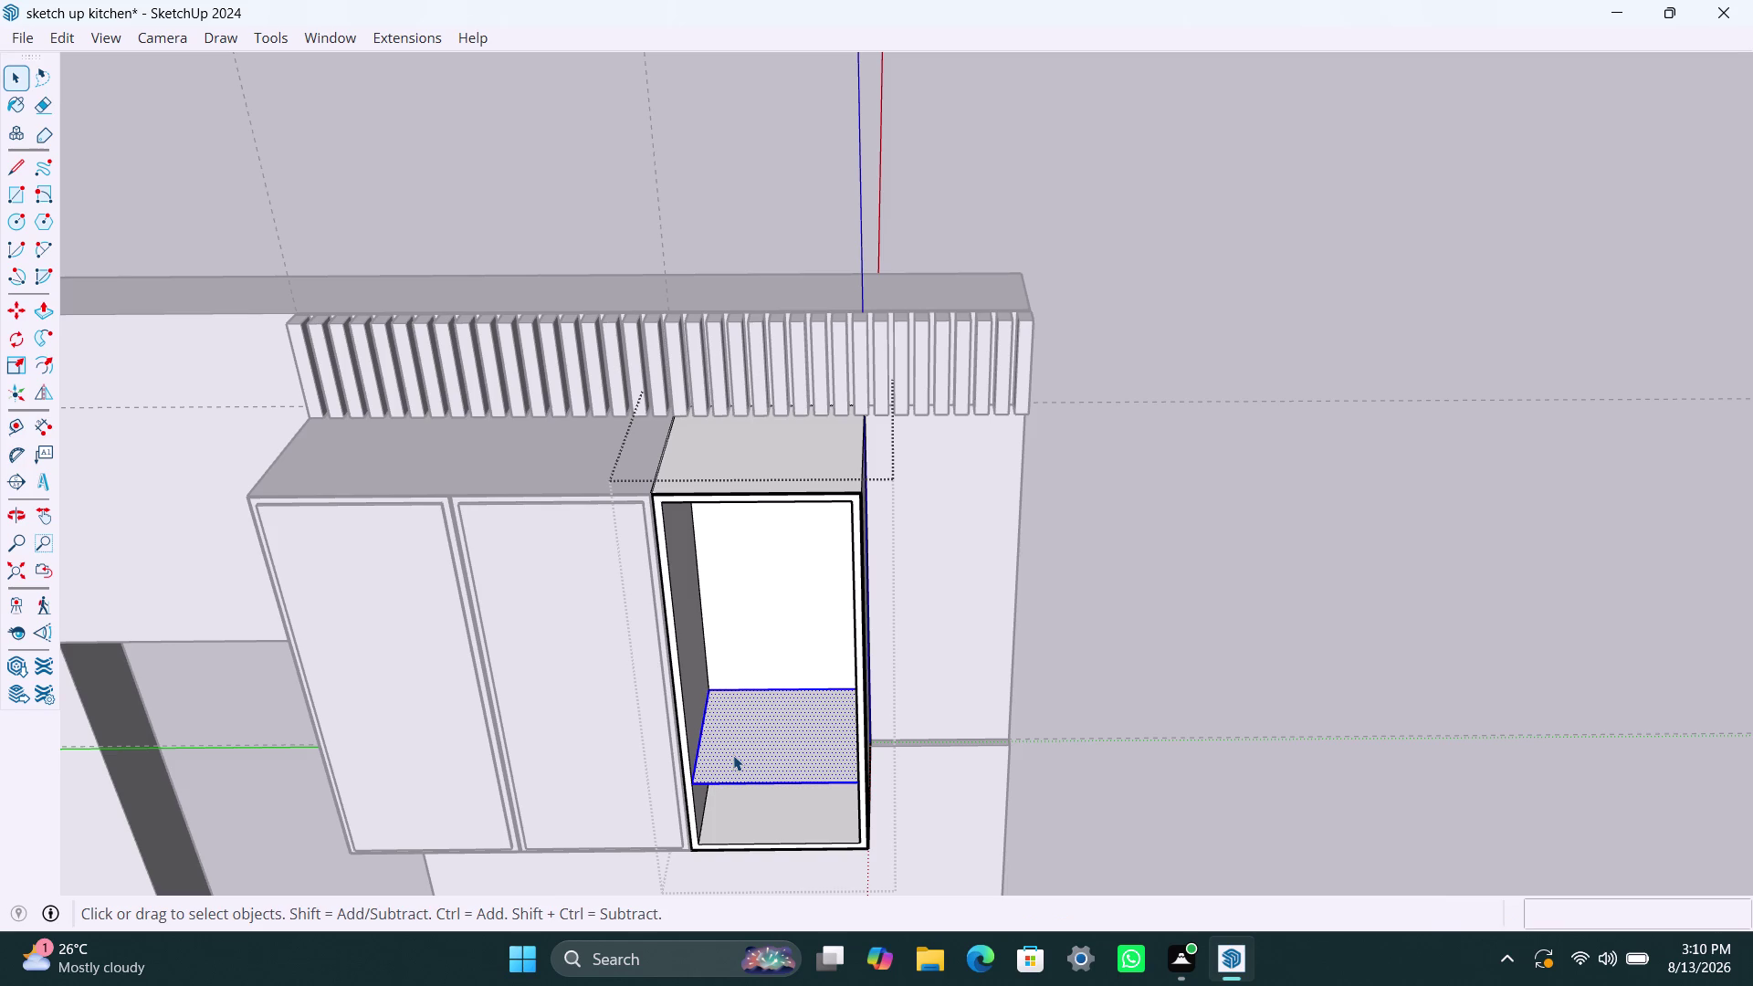
click(733, 755)
double_click(733, 755)
right_click(732, 752)
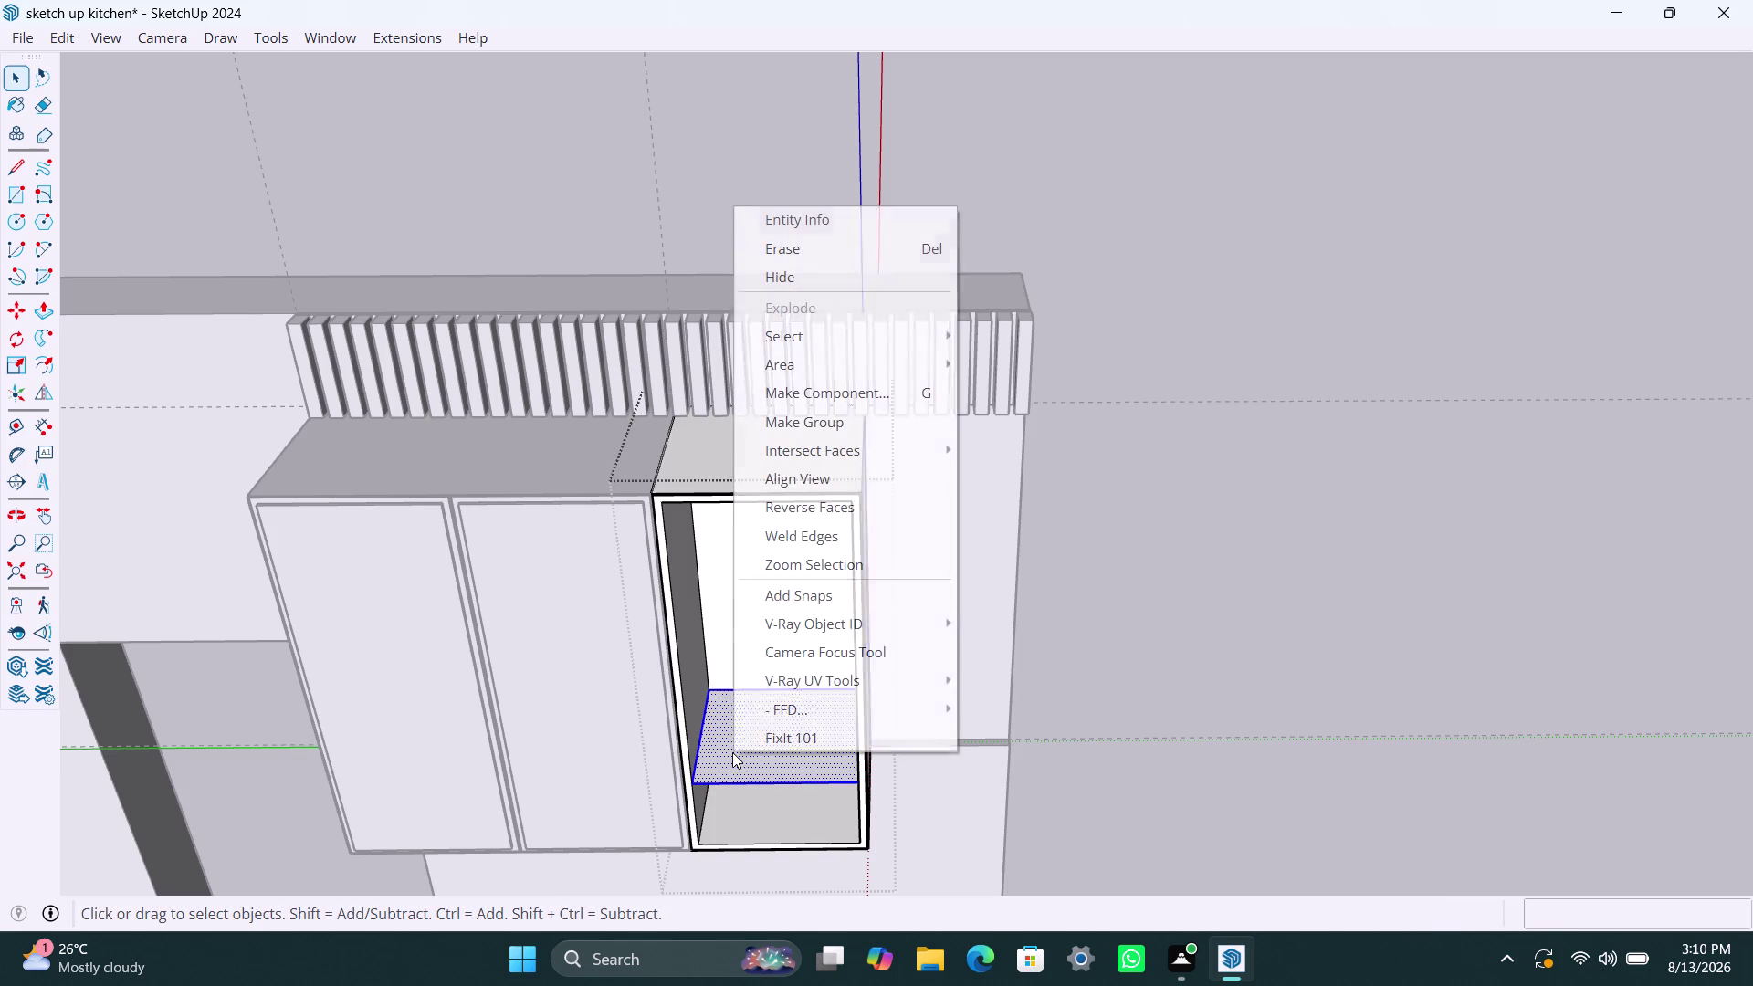
click(839, 421)
triple_click(783, 736)
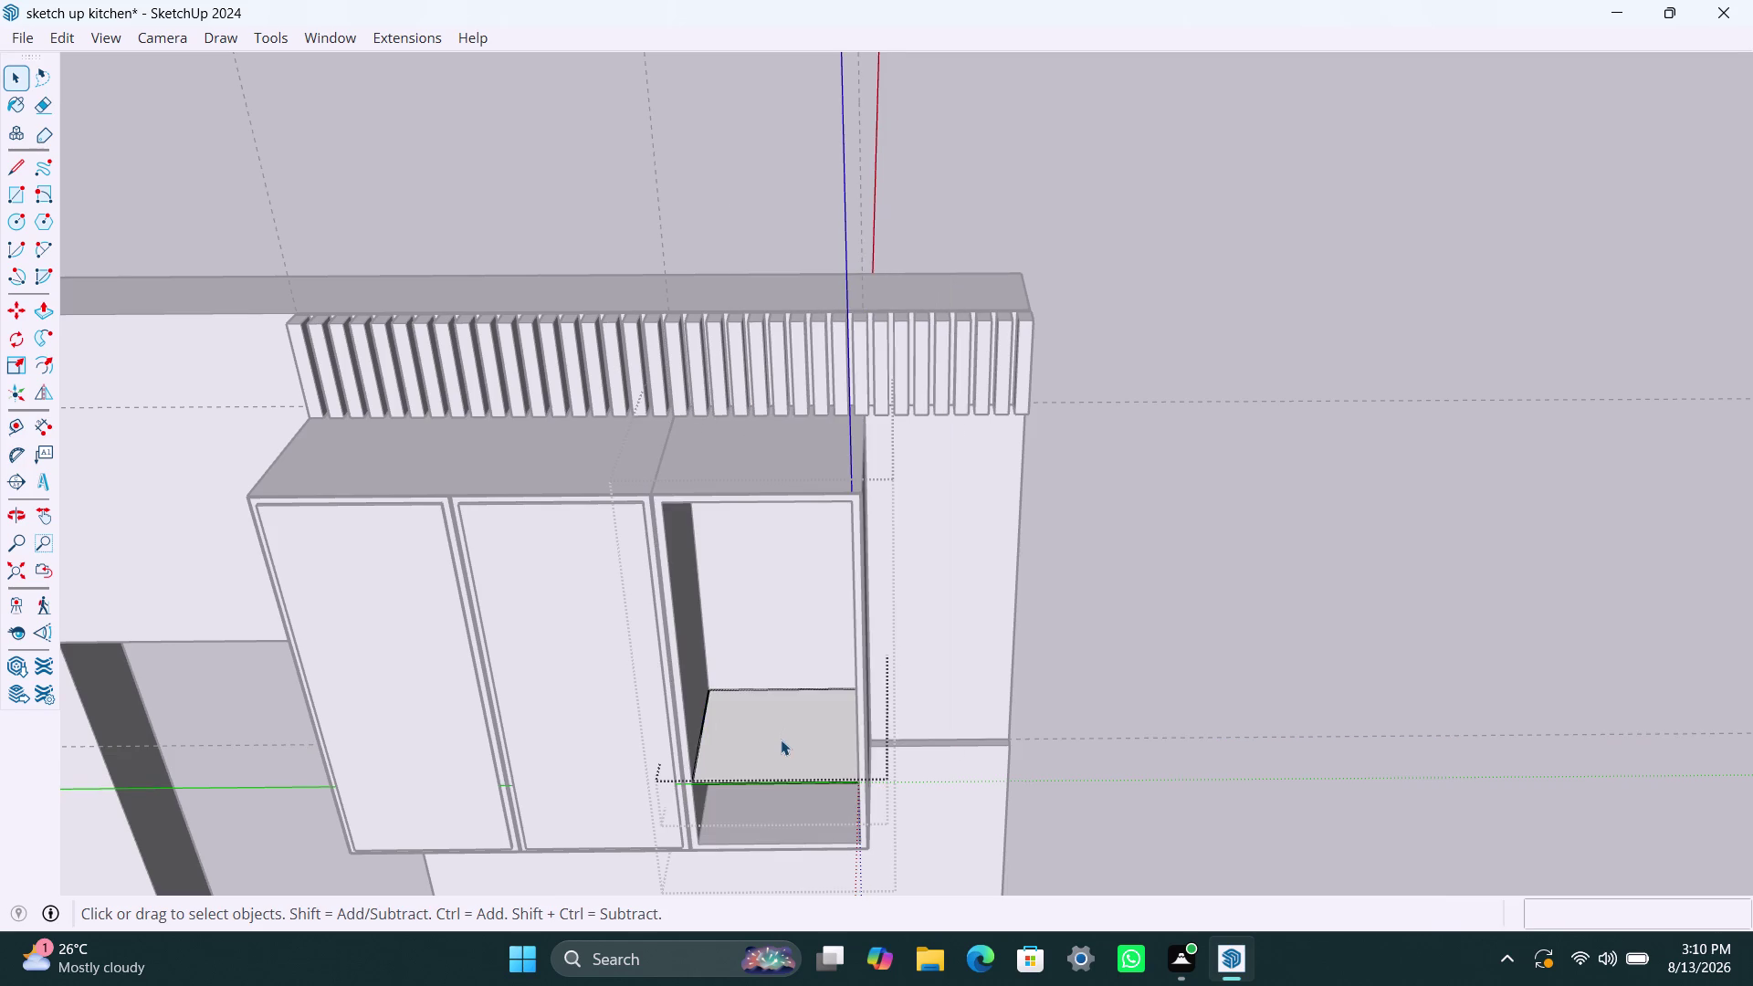
Push/pull the shelf face 9mm thick and orbit to view it from below.
key(p)
click(781, 739)
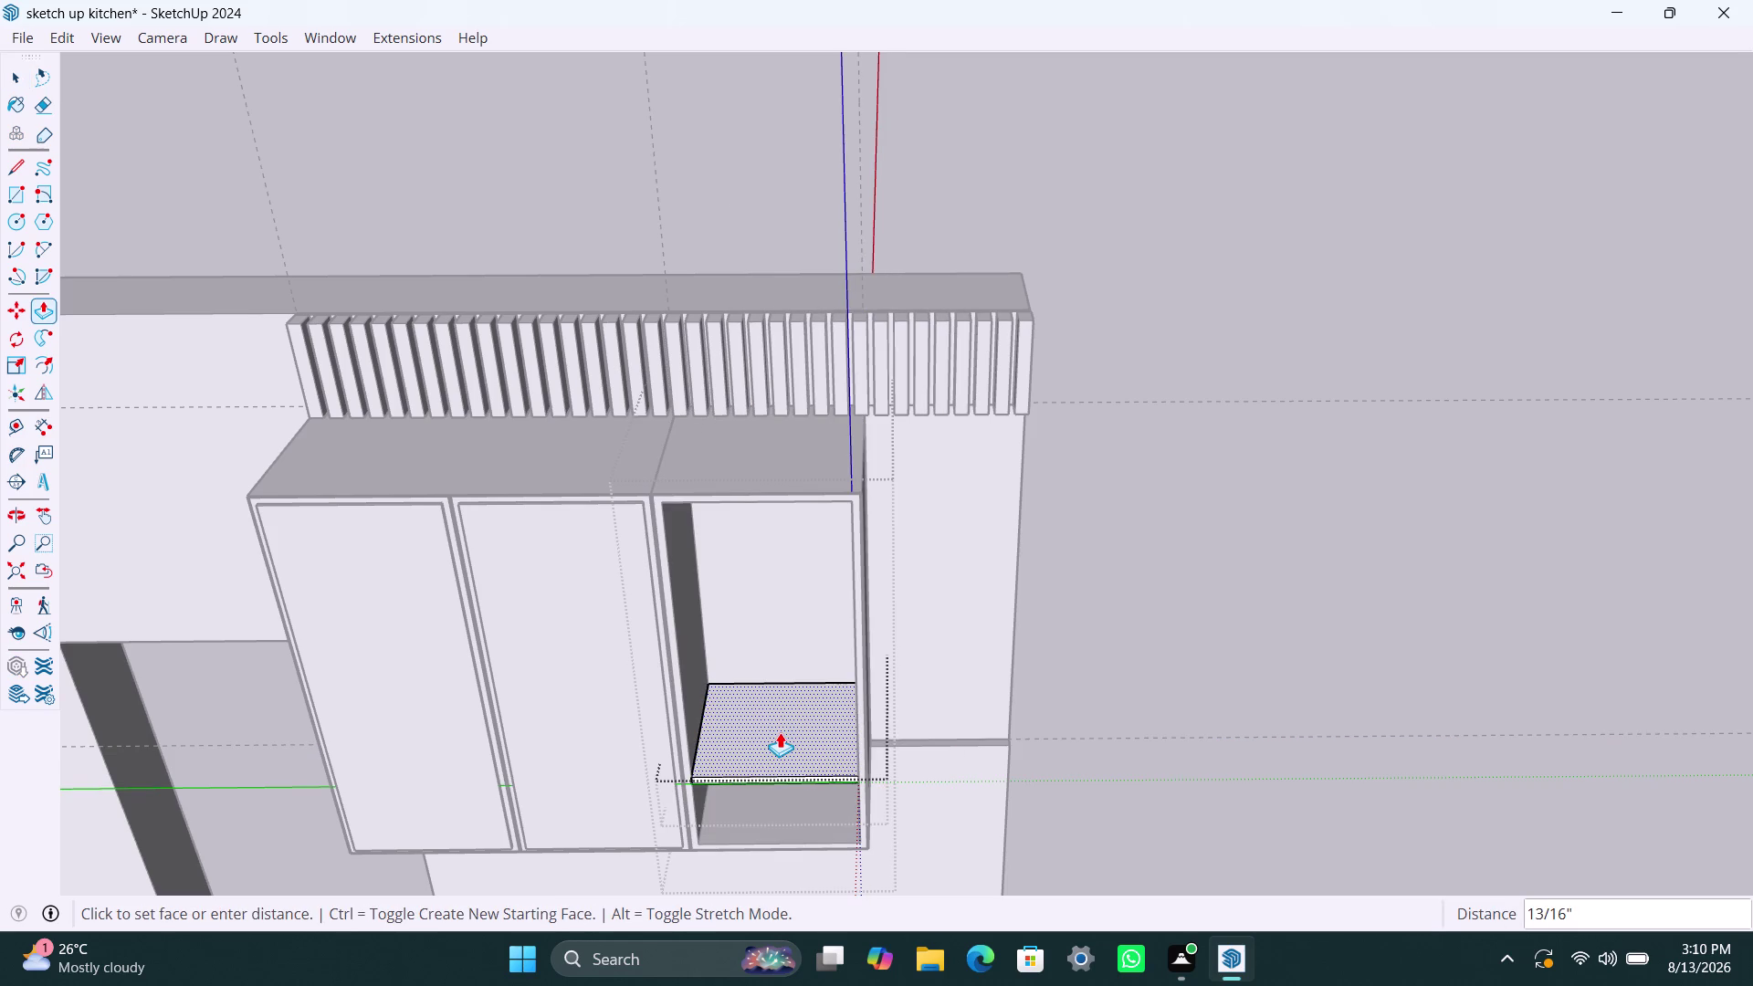
text(9mm)
key(Return)
scroll(down, 3)
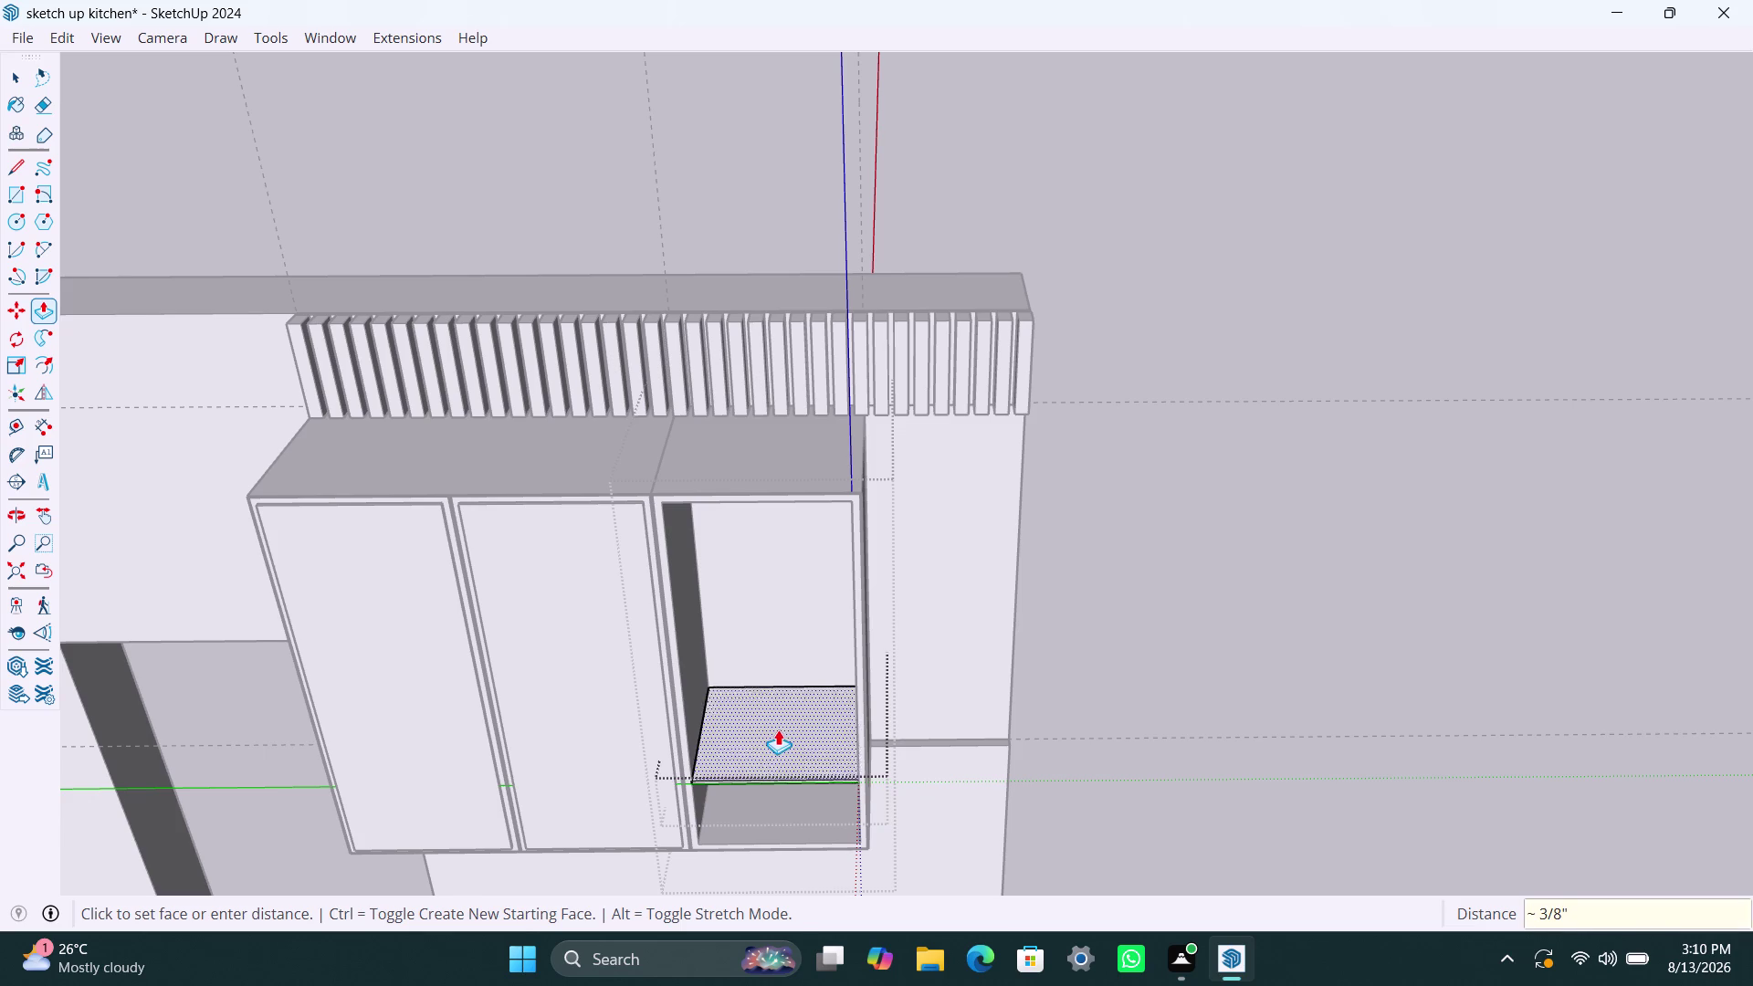
middle_drag(767, 735, 774, 426)
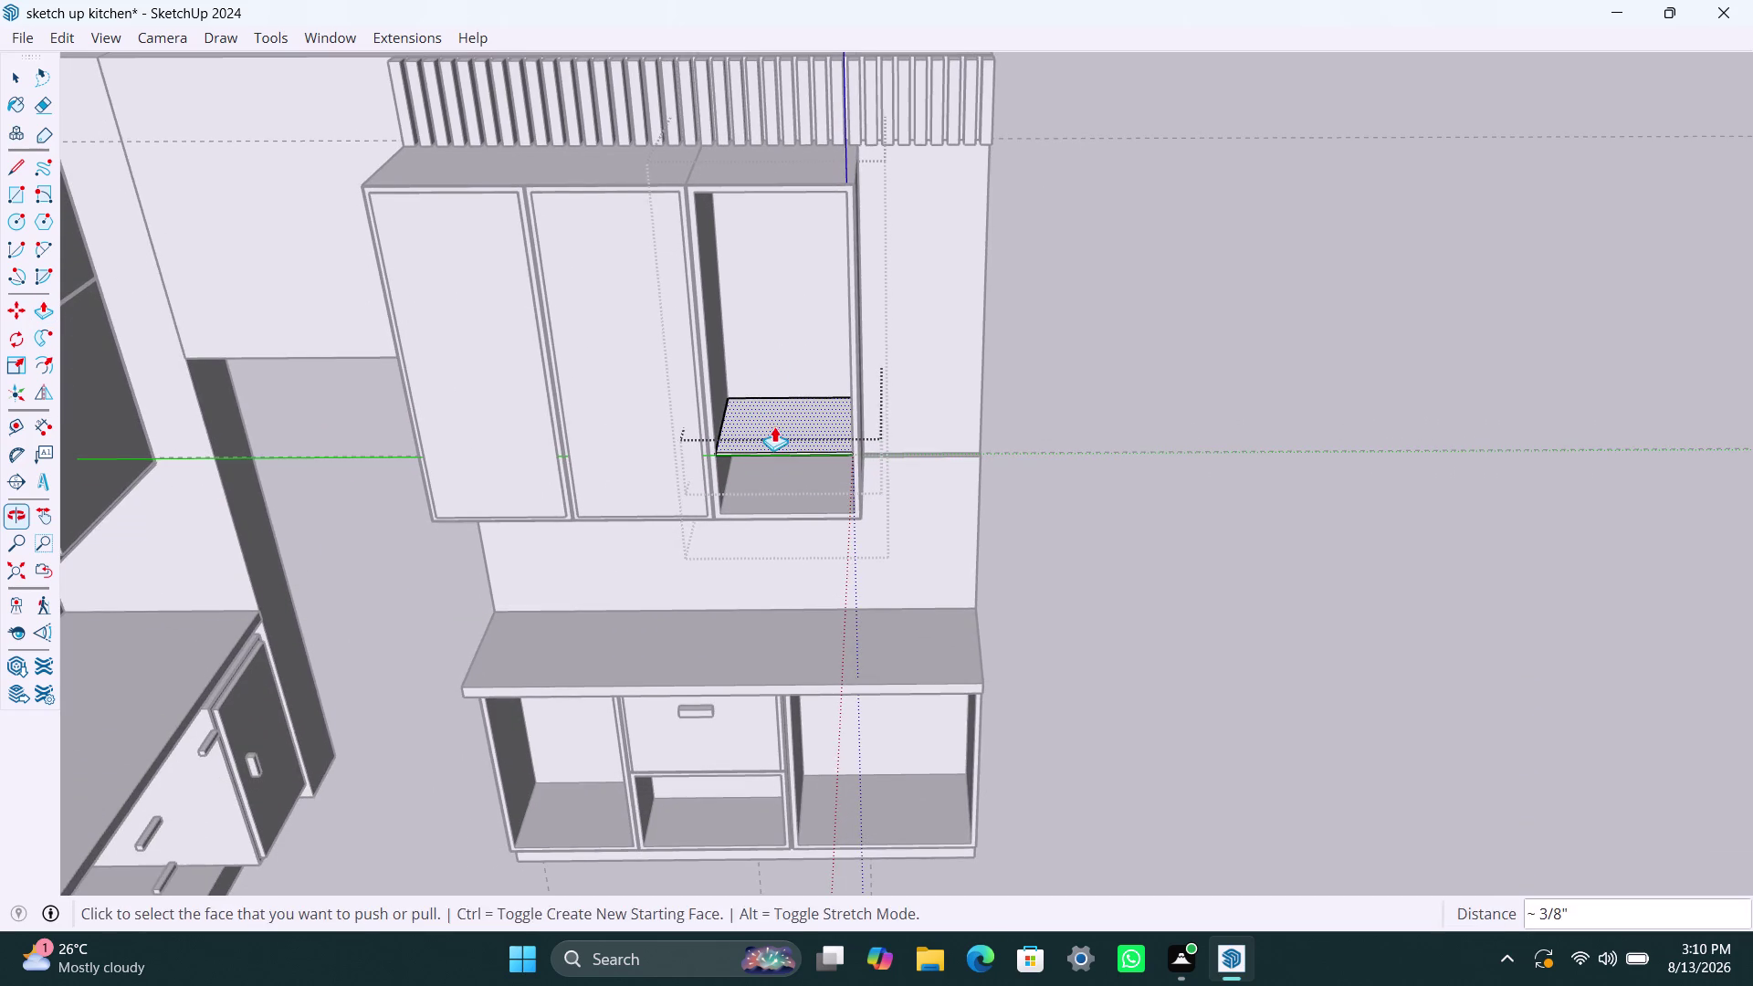
middle_drag(774, 424, 811, 144)
middle_drag(791, 333, 801, 184)
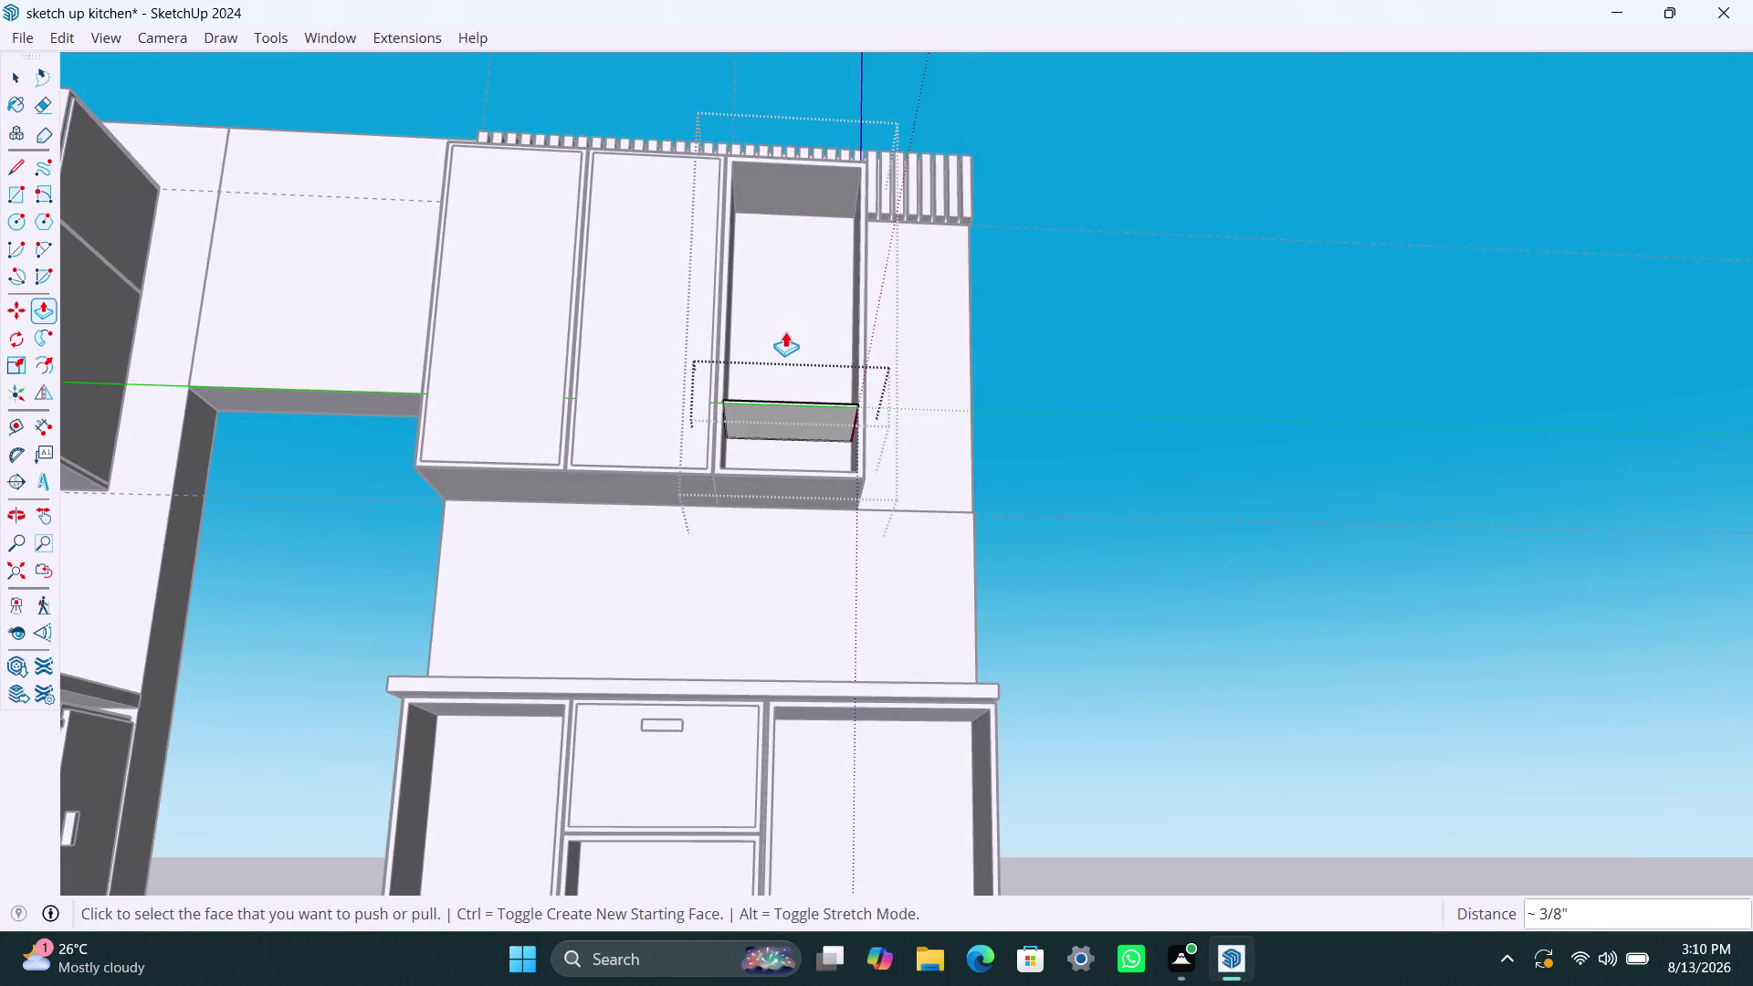
middle_drag(786, 331, 805, 212)
middle_drag(804, 302, 772, 418)
Push/pull the shelf face by another 9mm.
scroll(up, 3)
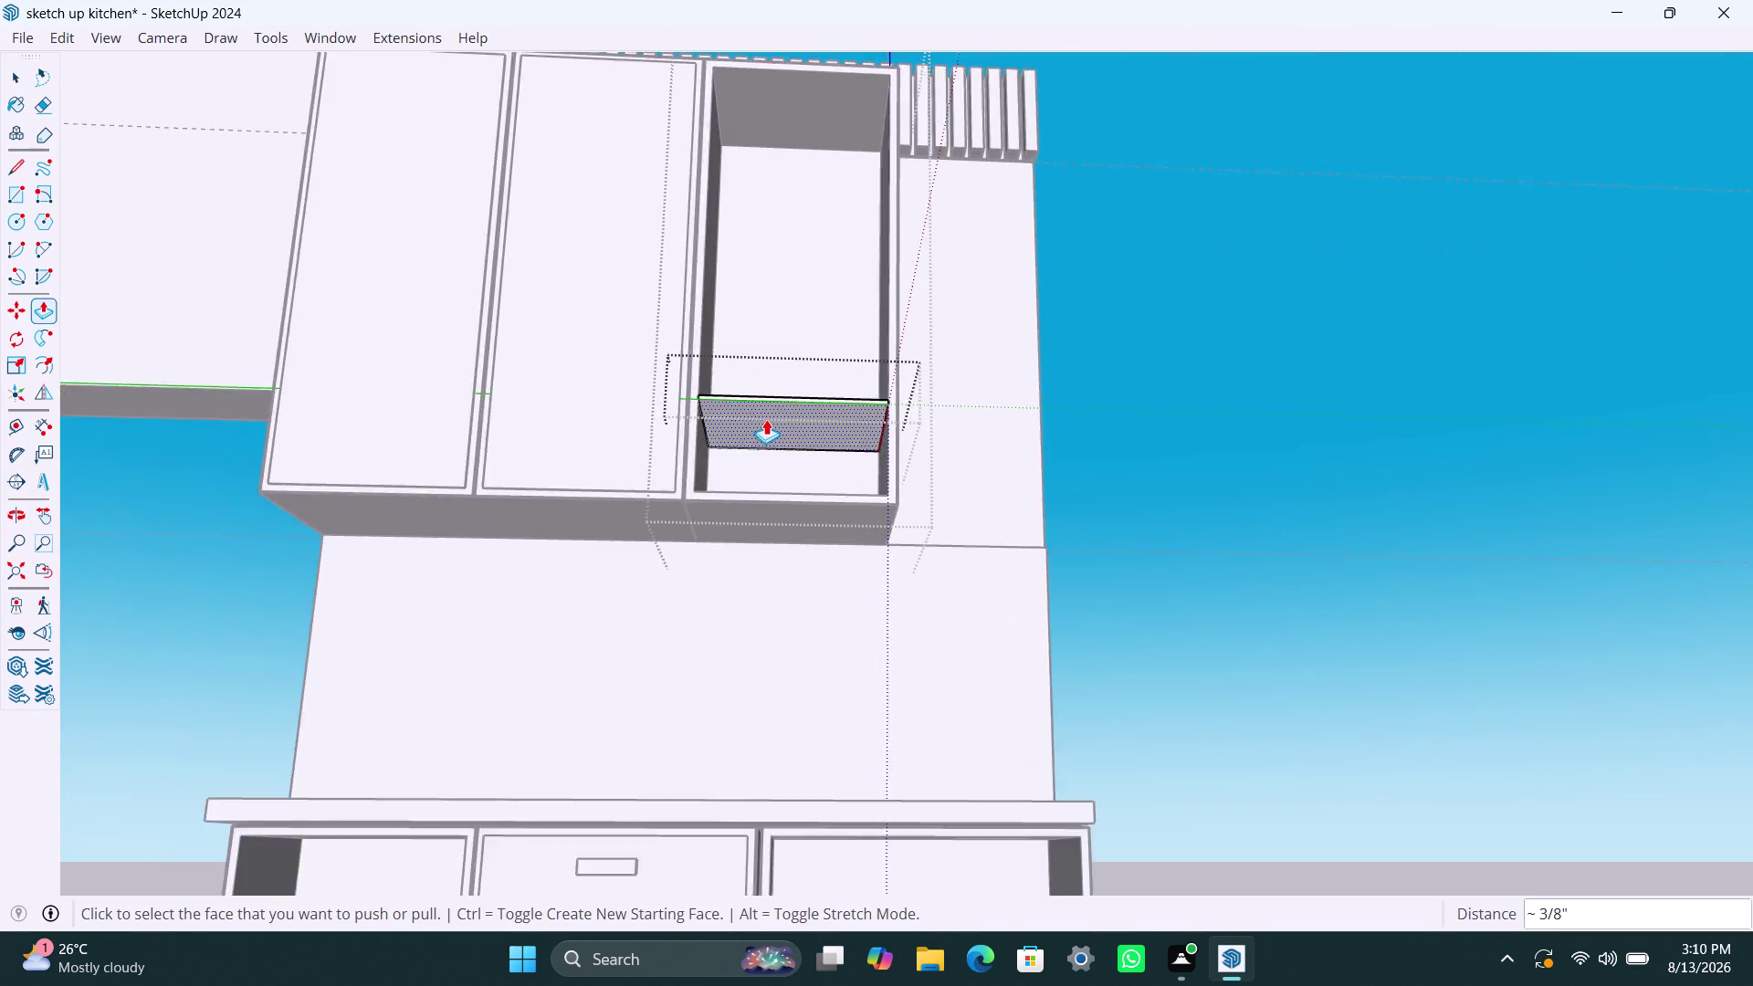
scroll(up, 3)
click(767, 418)
text(9)
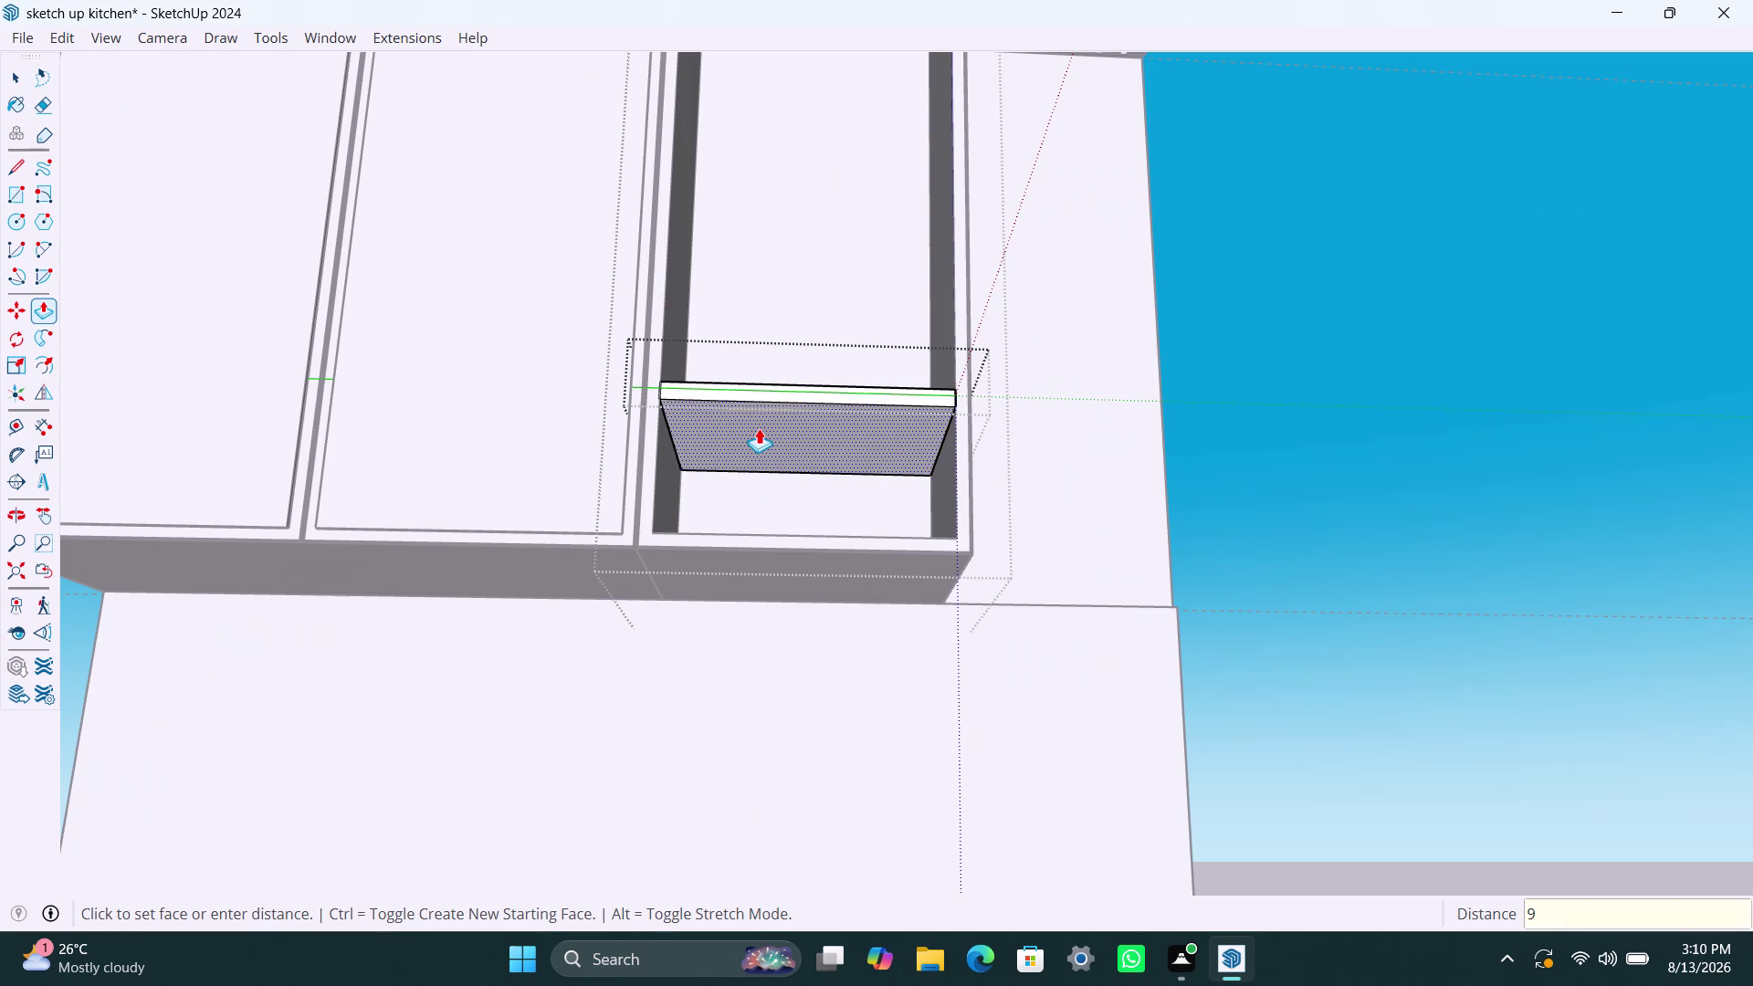
text(mm)
key(Return)
key(space)
Orbit in for a close, front-on view of the shelf.
click(1228, 392)
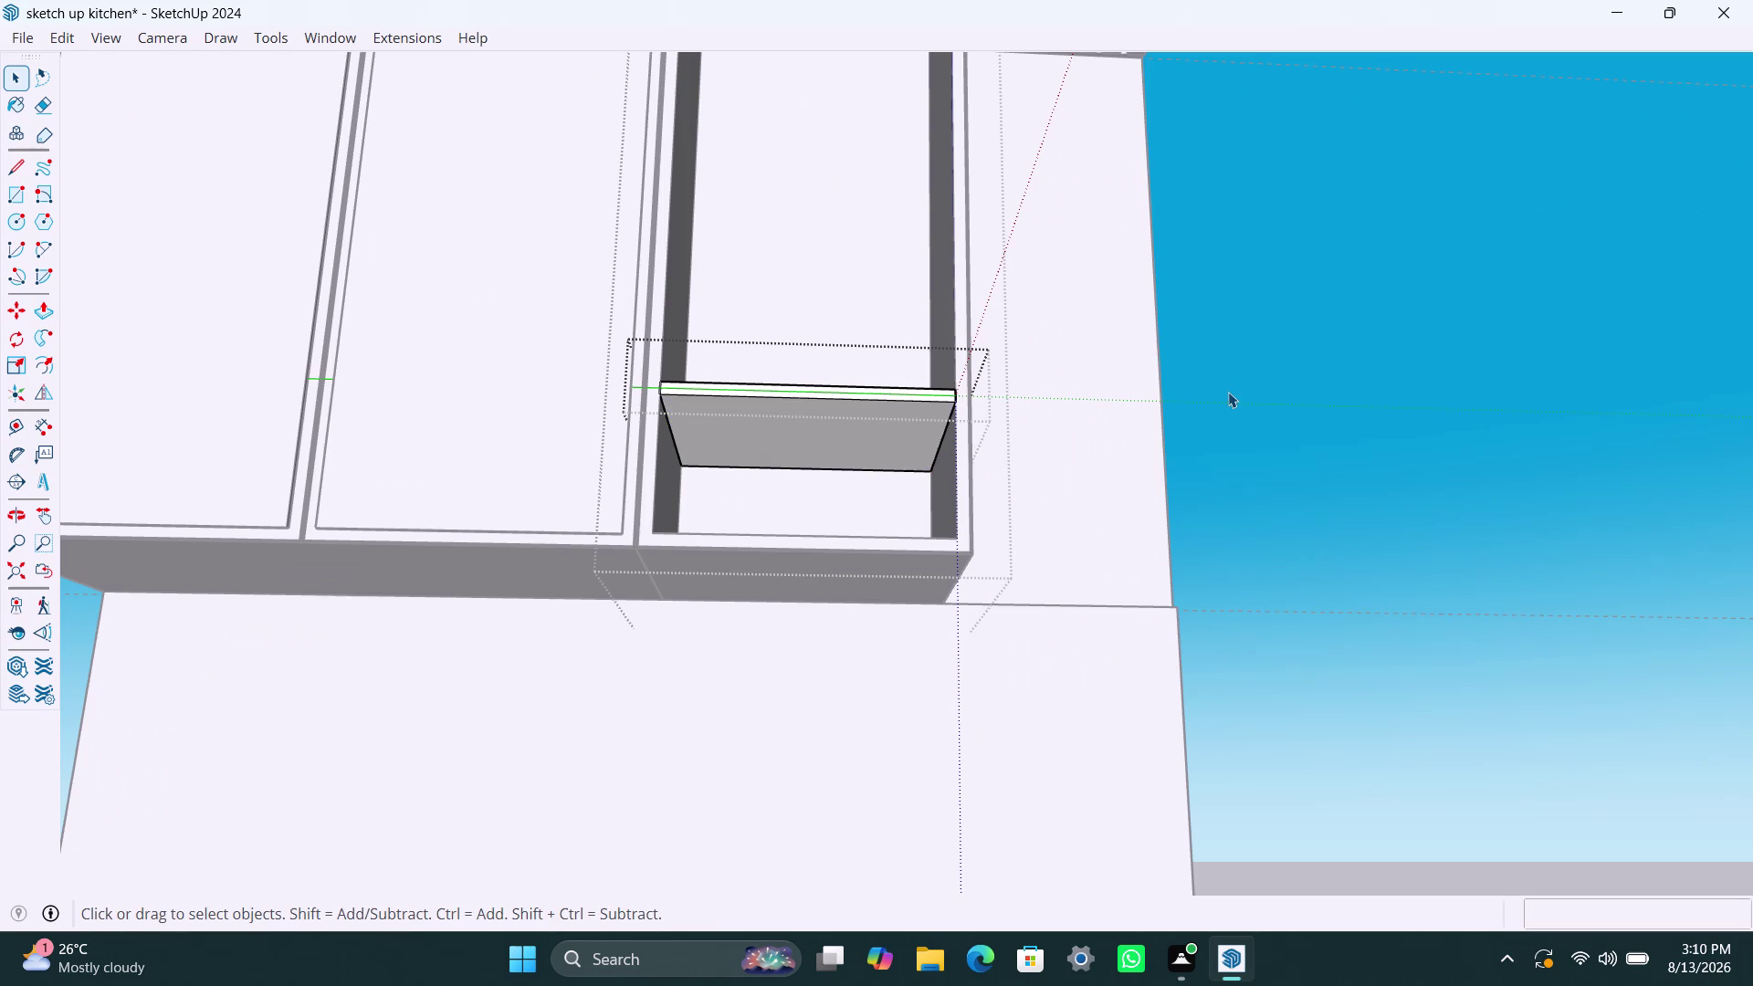
middle_drag(785, 386, 767, 462)
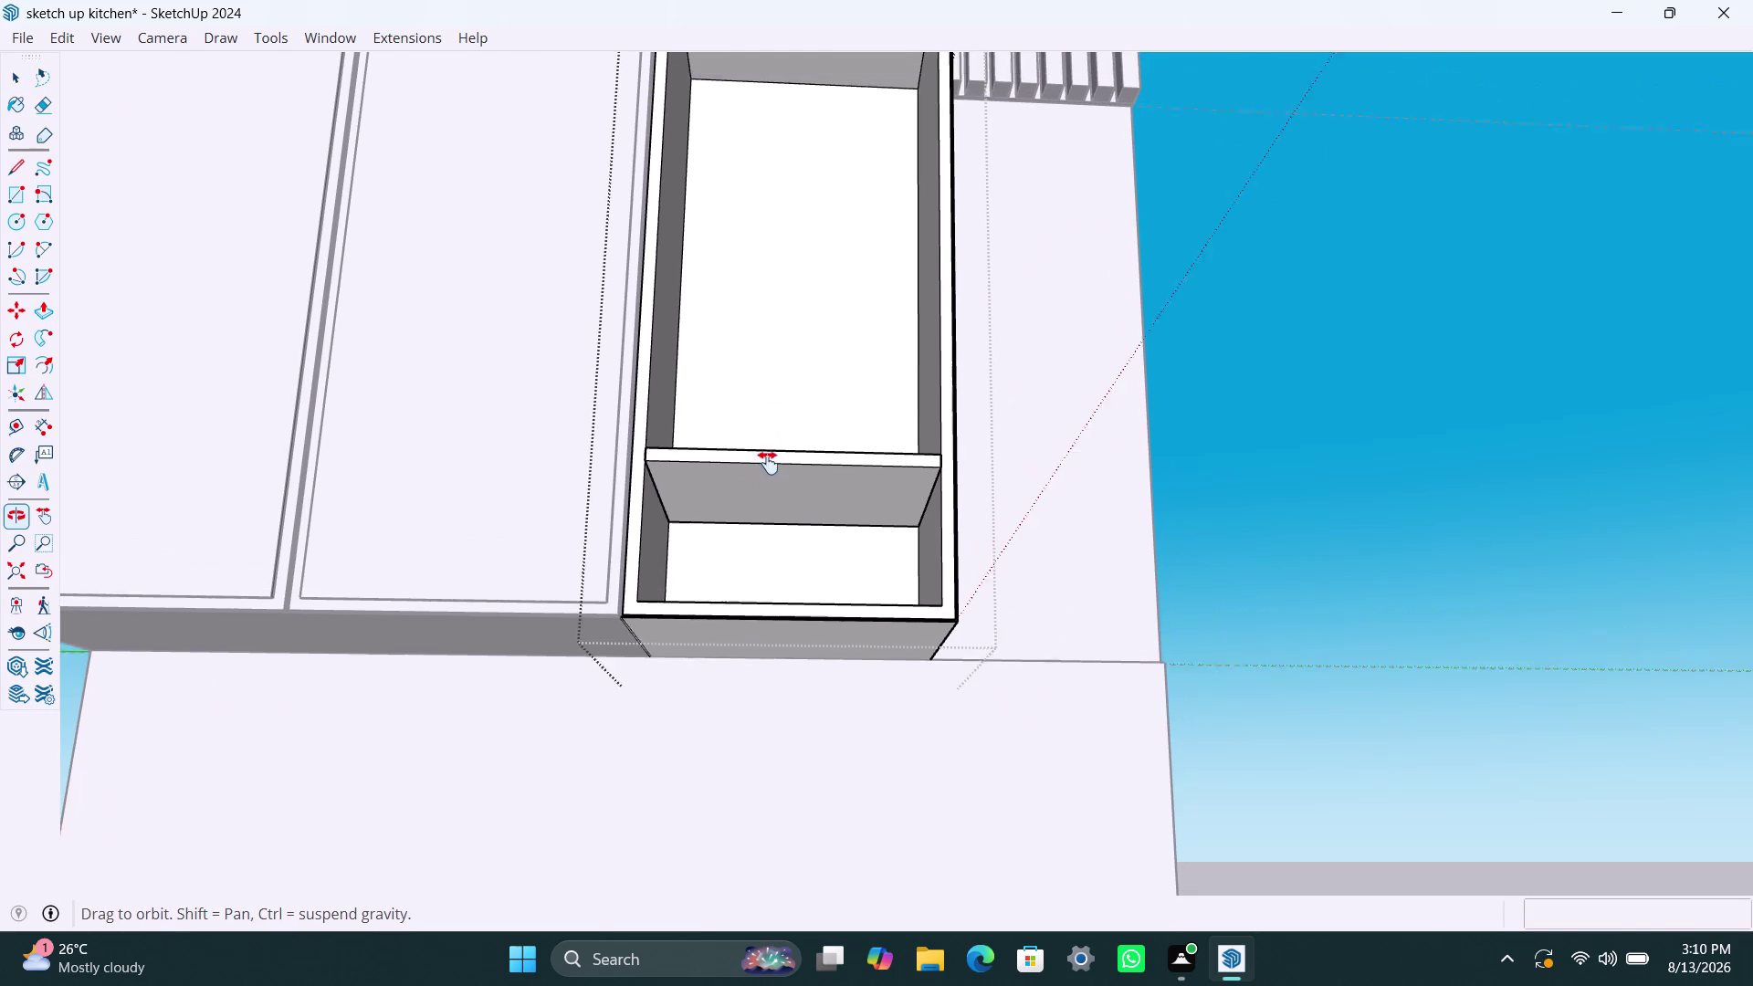
middle_drag(768, 462, 767, 466)
middle_drag(767, 464, 719, 687)
Push the shelf's front face in 1.5 inches.
scroll(up, 3)
triple_click(734, 608)
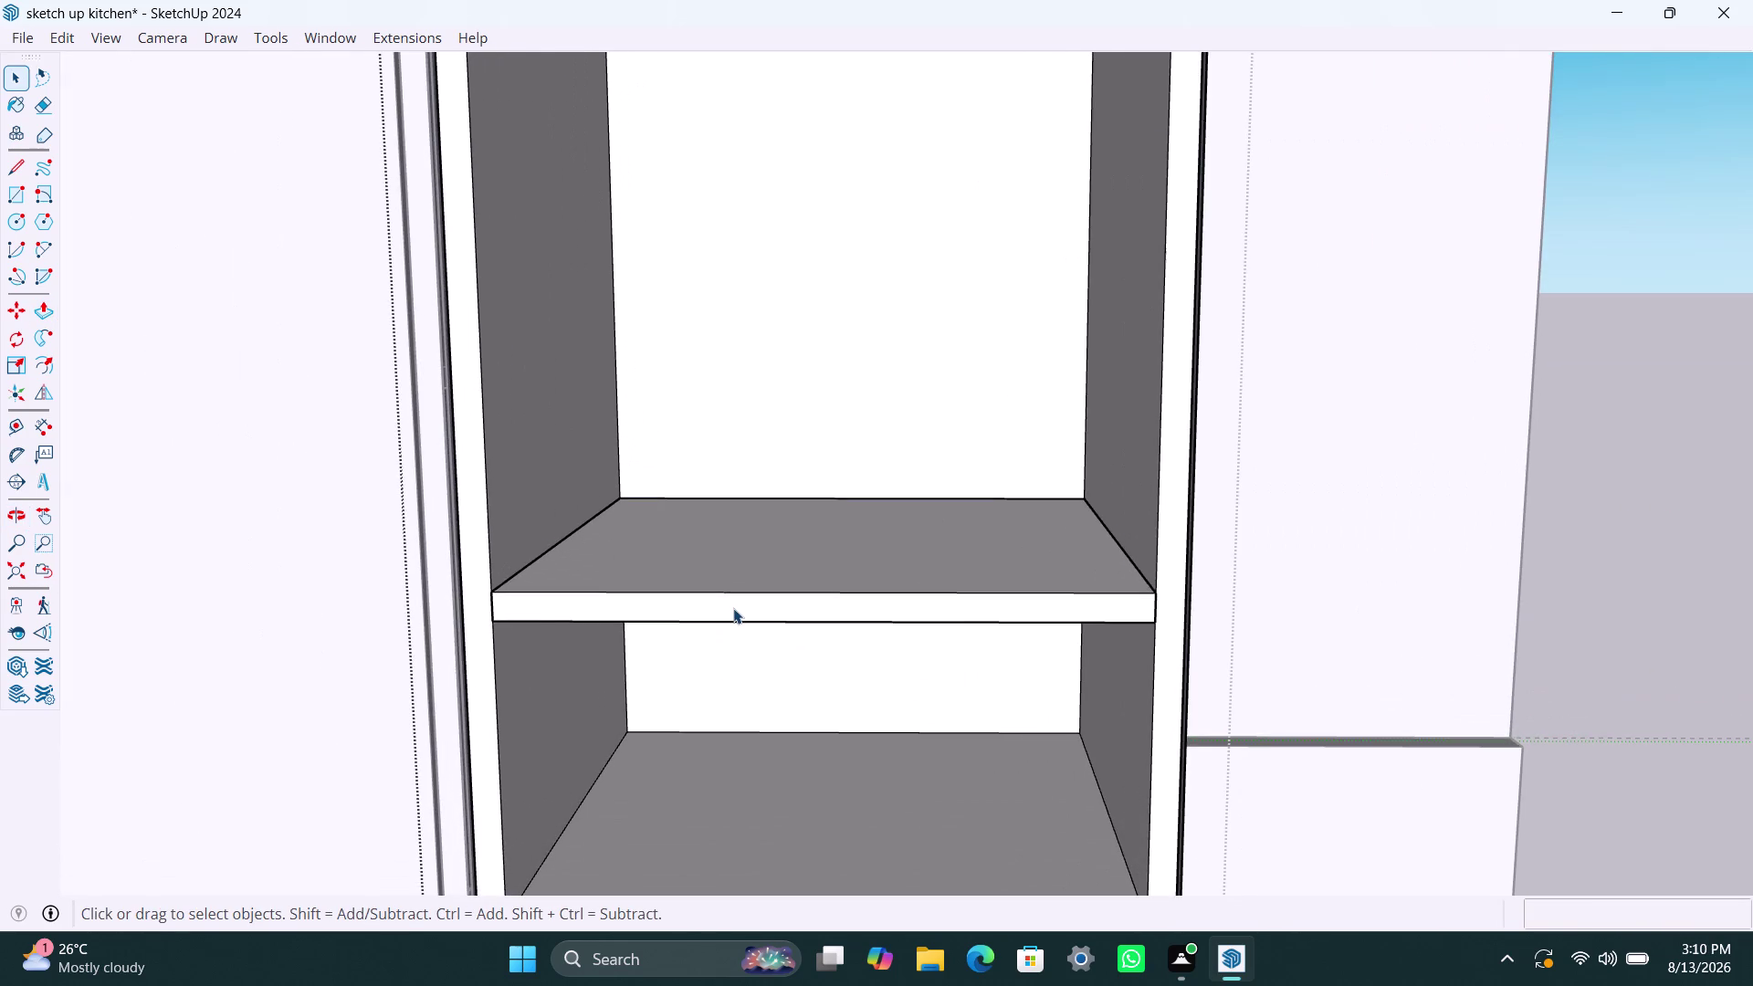
click(732, 608)
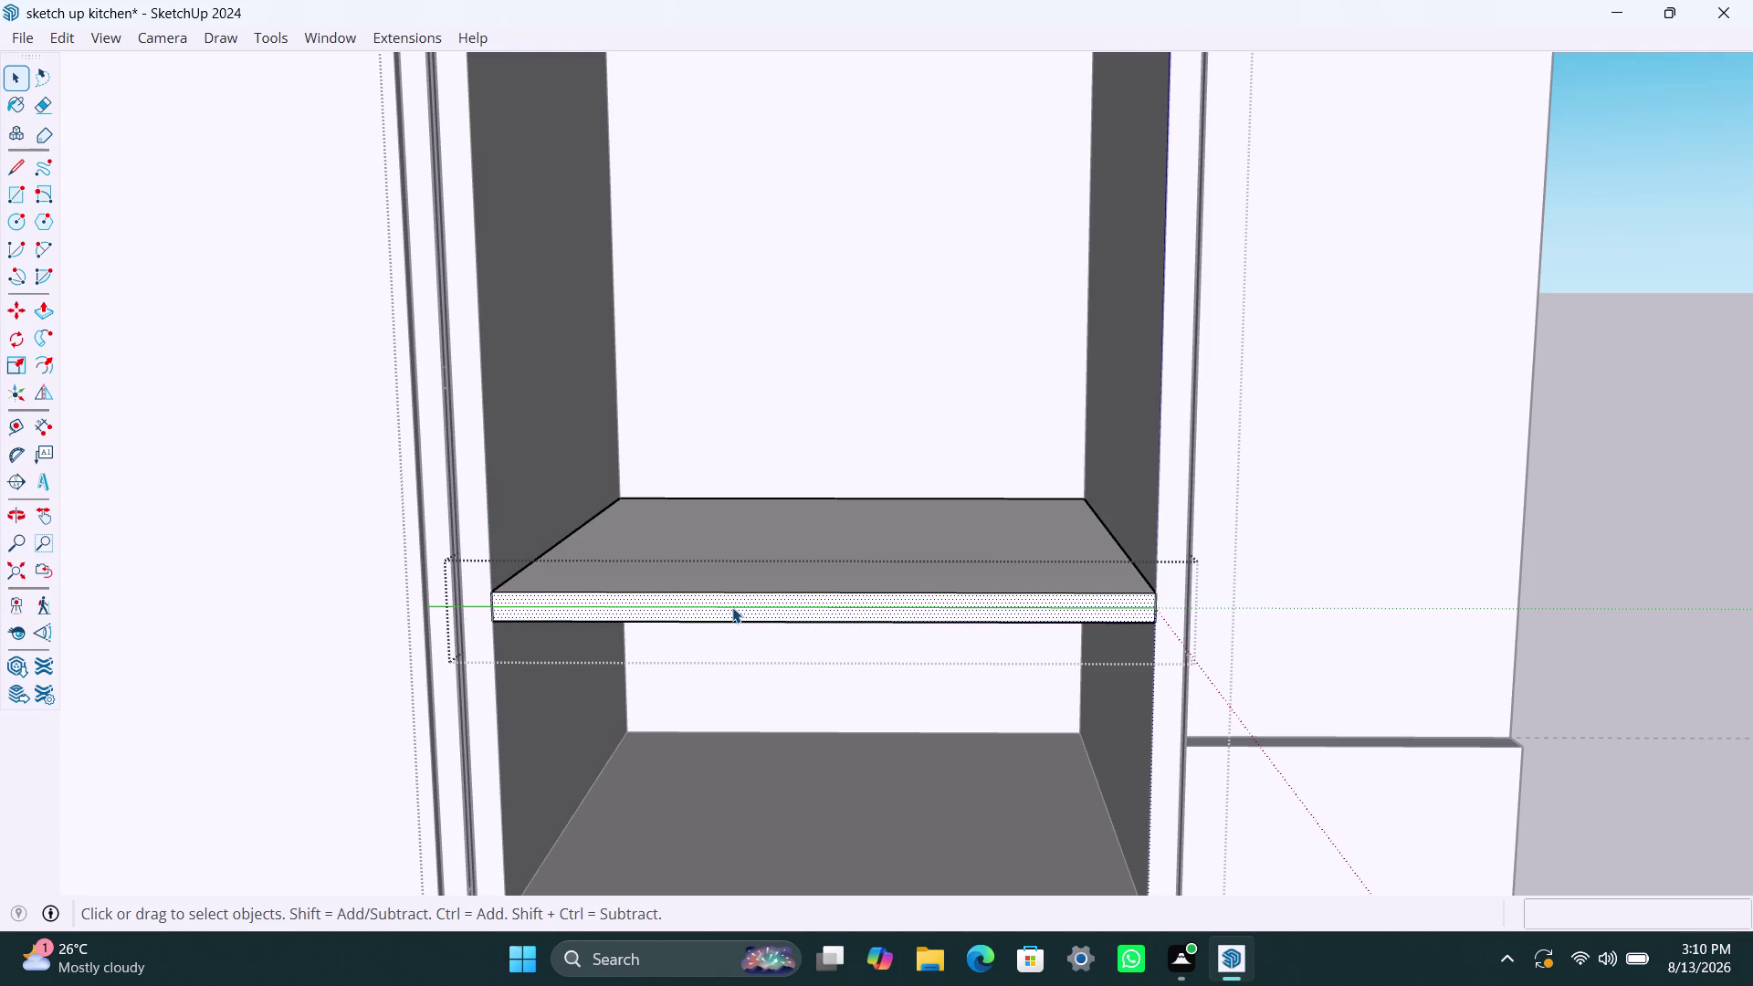
key(p)
click(731, 606)
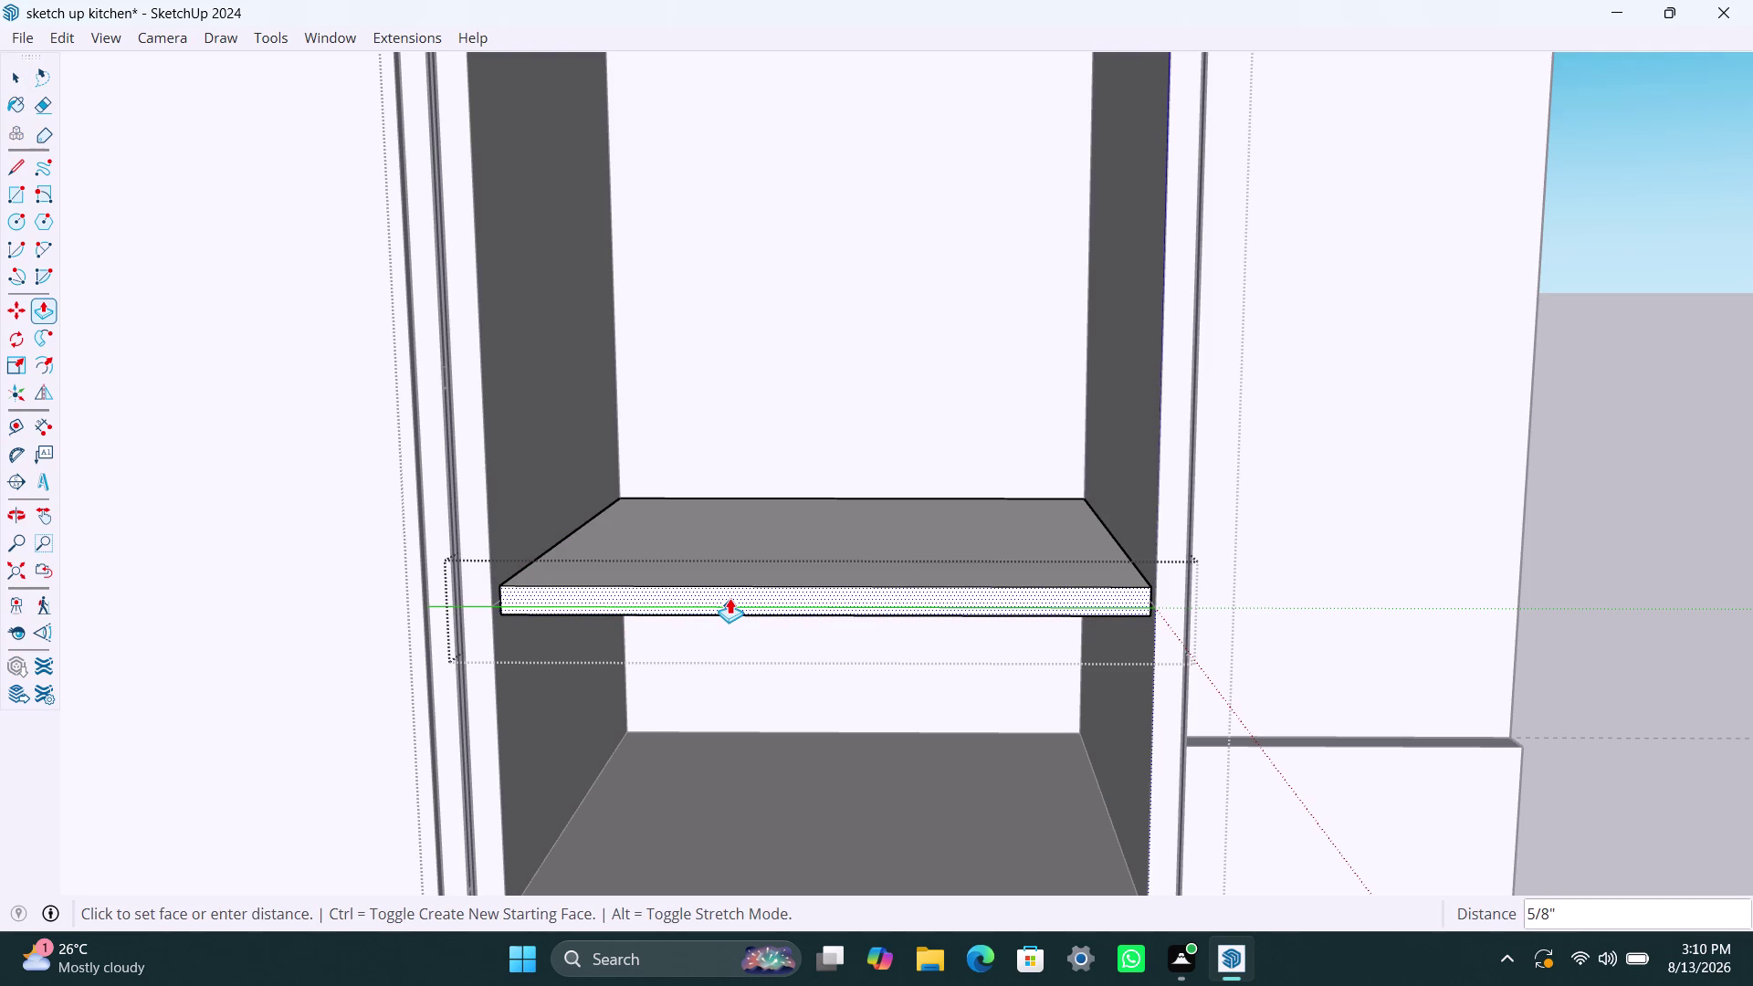
text(1.5)
key(shift+quotedbl)
key(Return)
key(space)
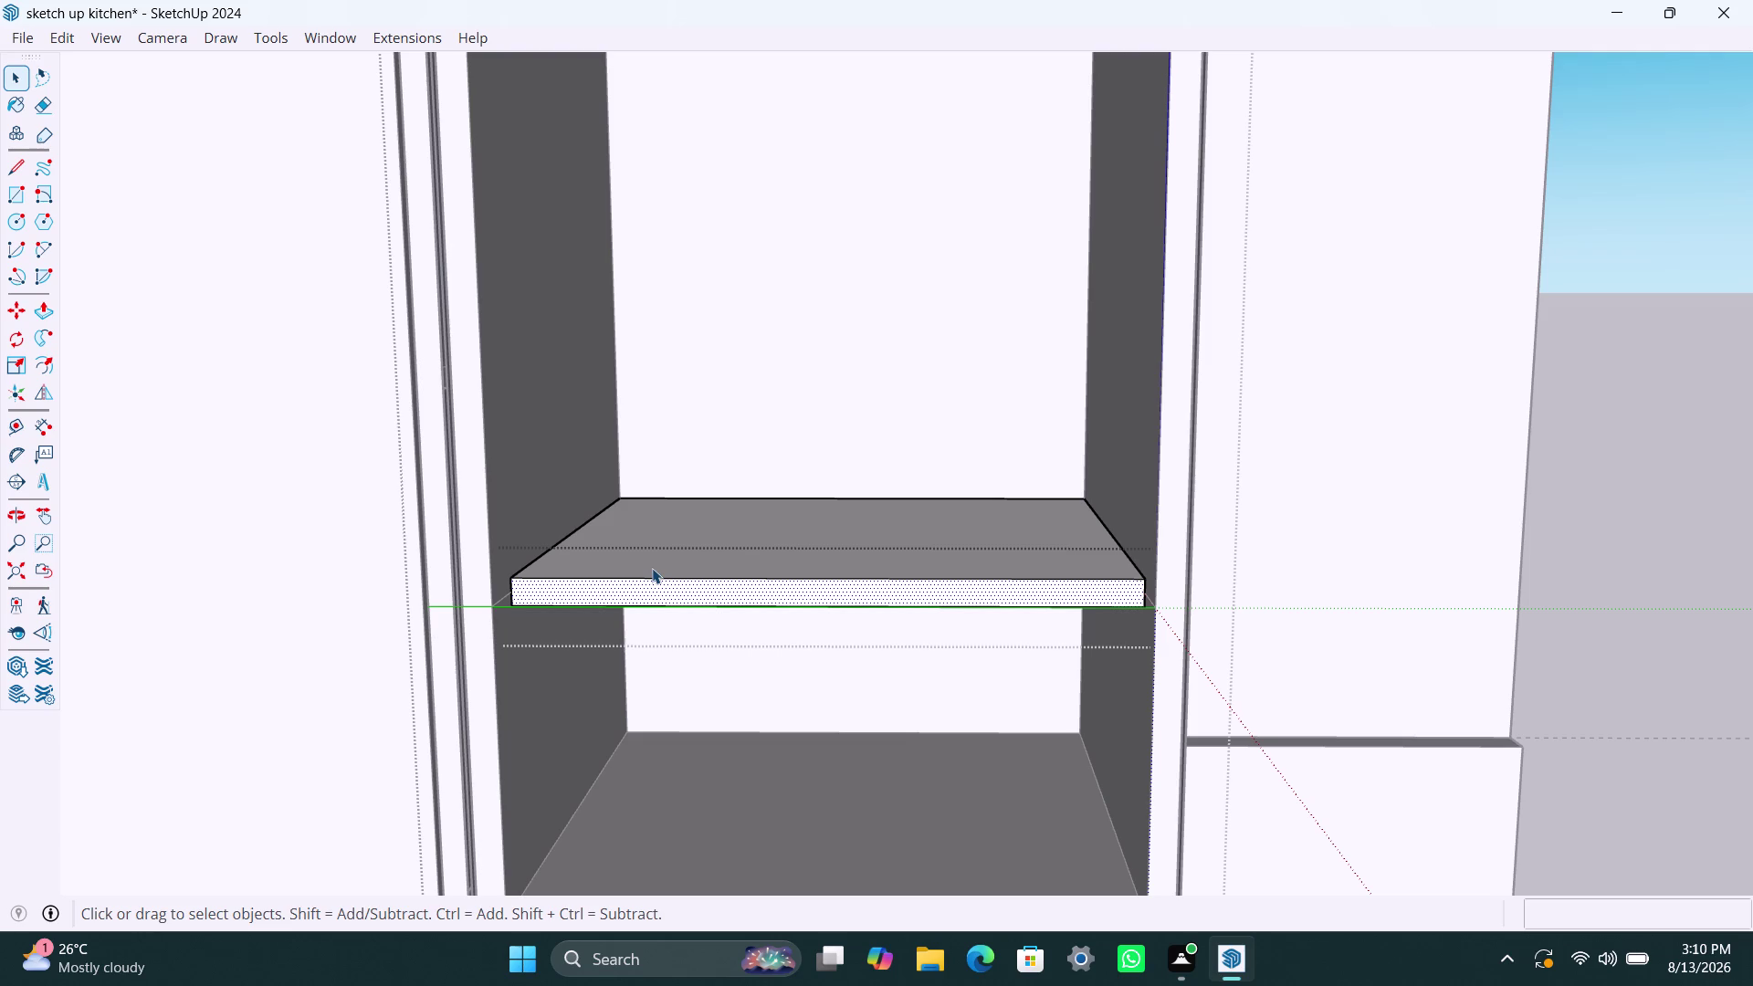
Select the whole shelf, cancel a move, and delete a stray element.
click(830, 571)
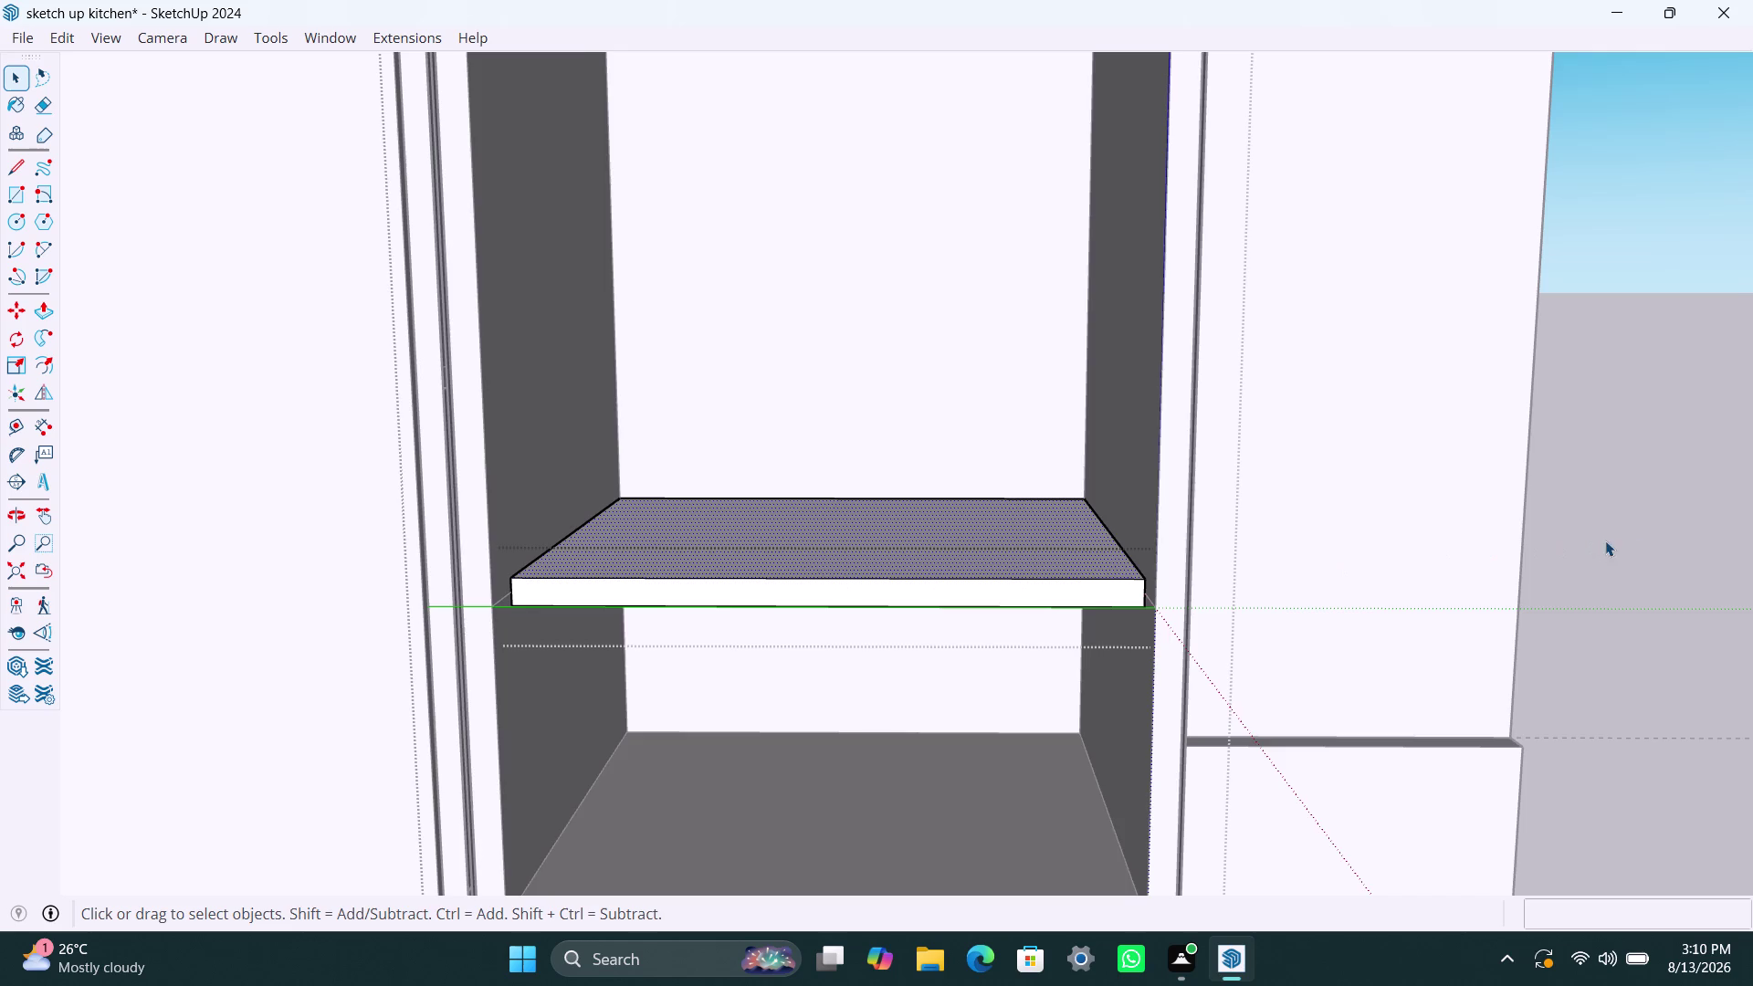
click(1629, 539)
click(972, 586)
key(m)
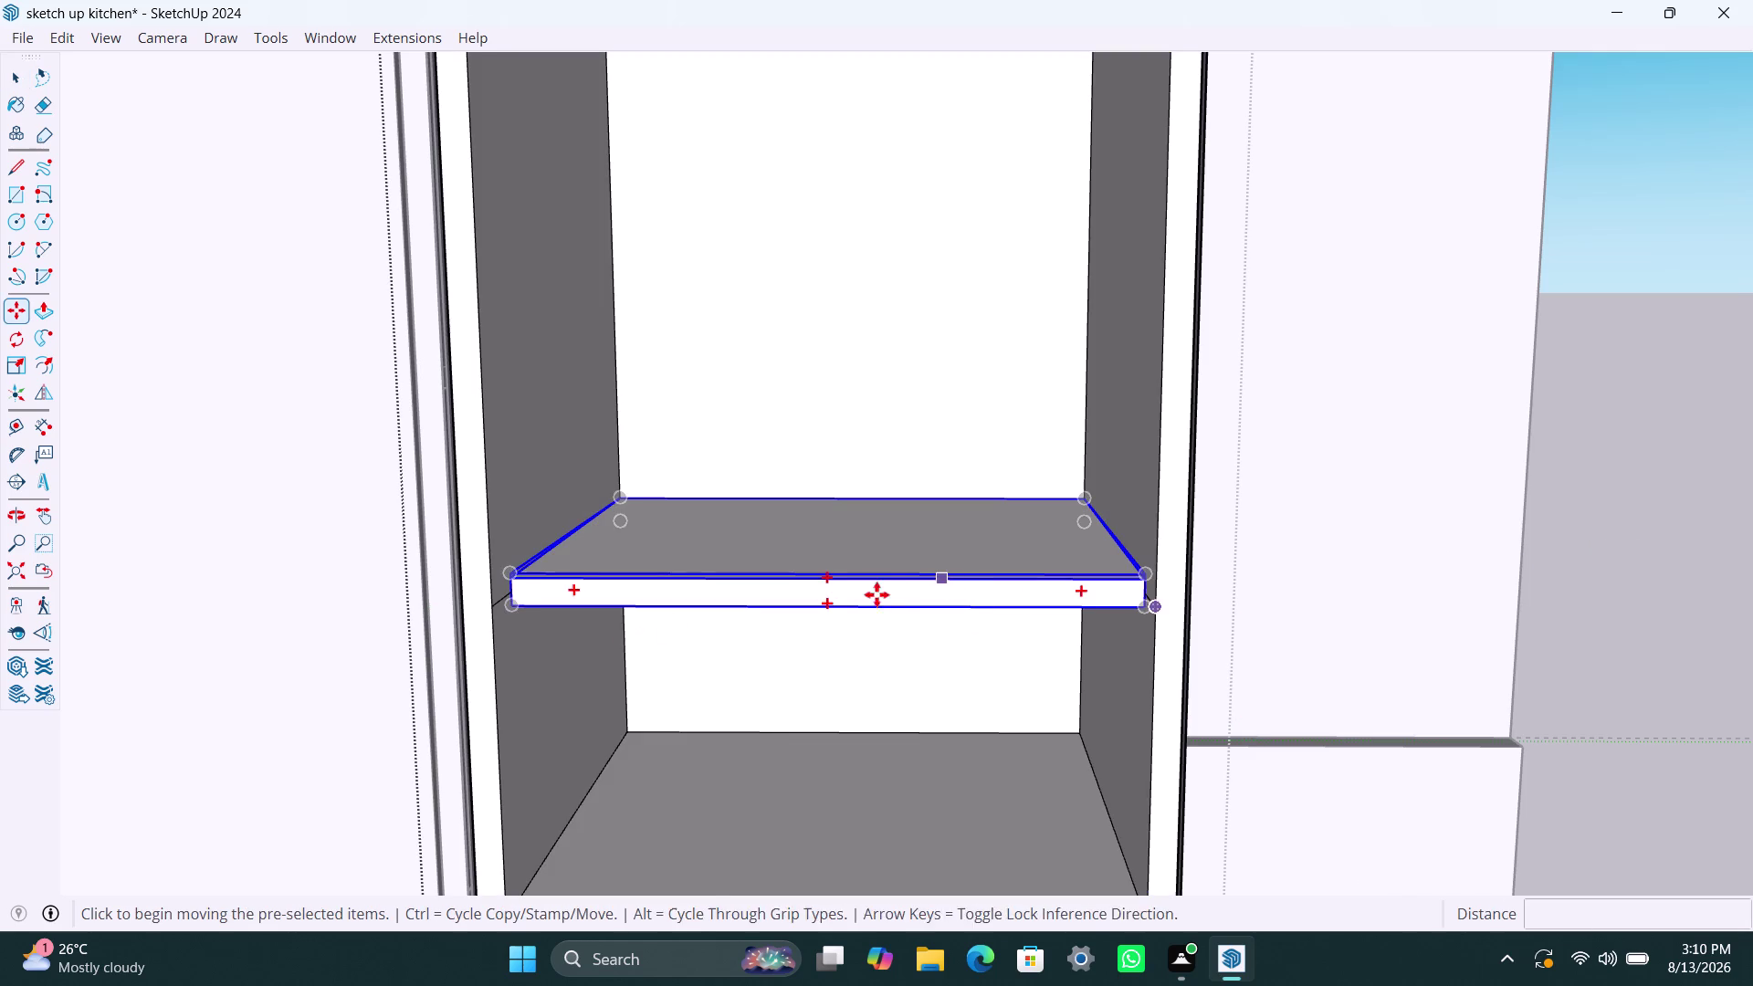
key(space)
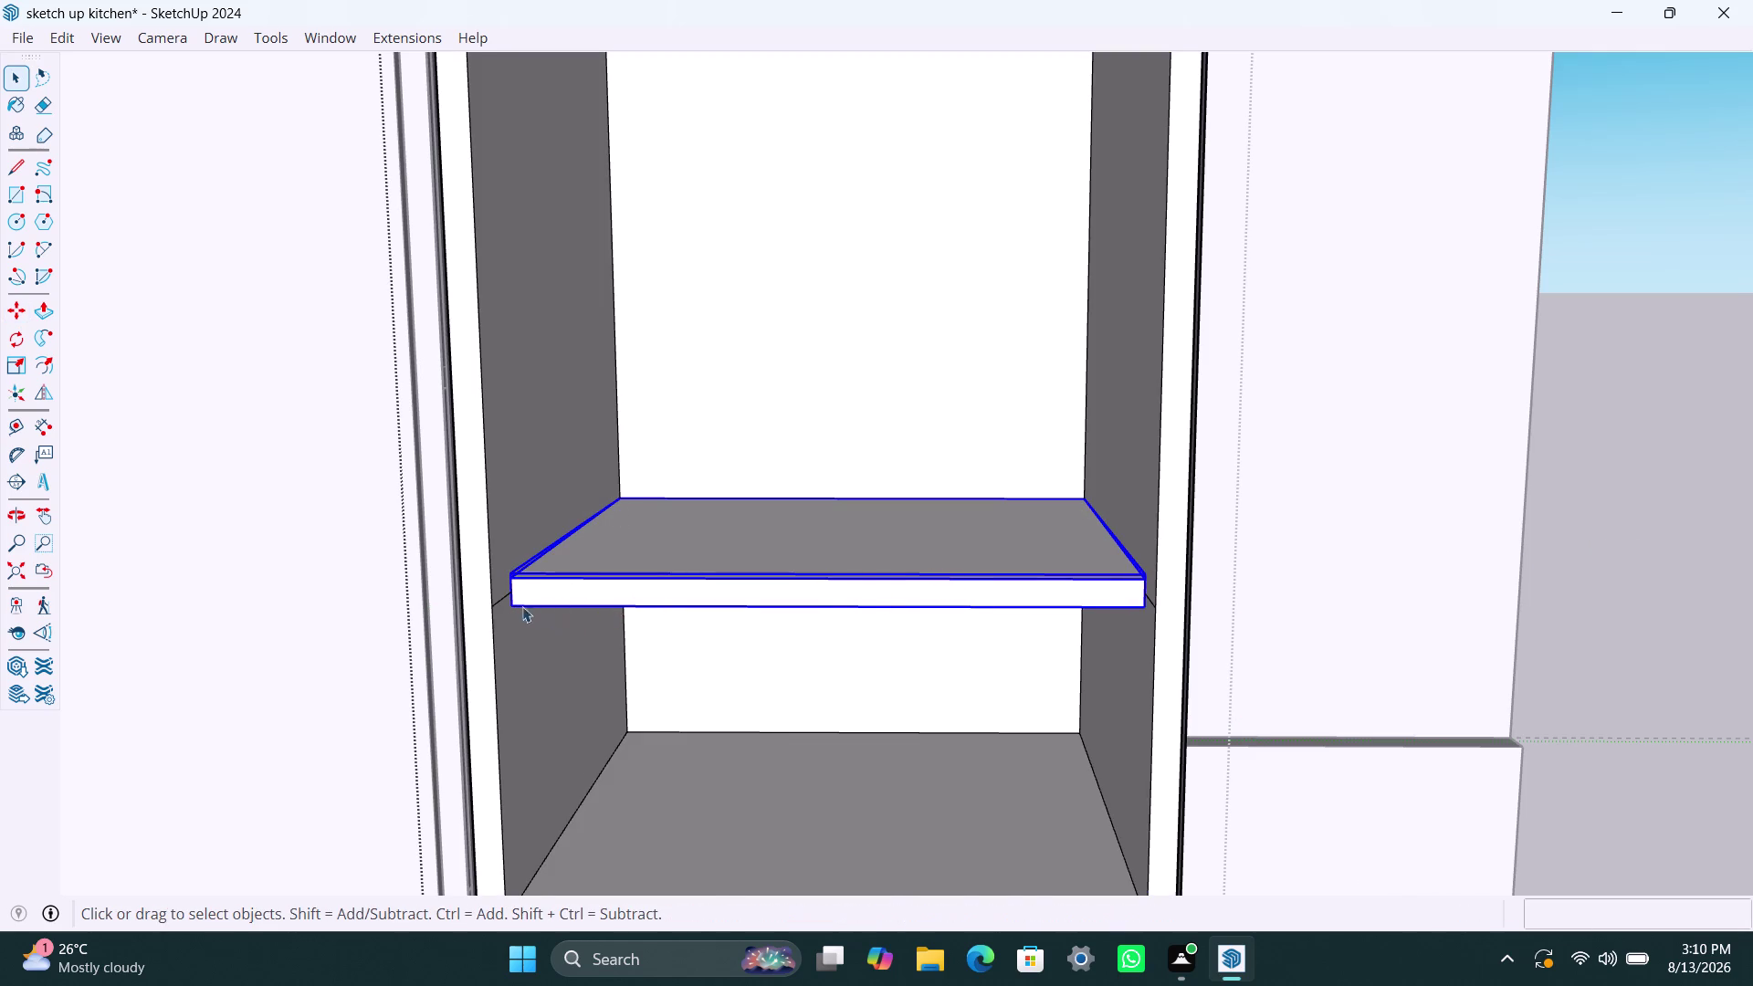
click(501, 601)
key(Delete)
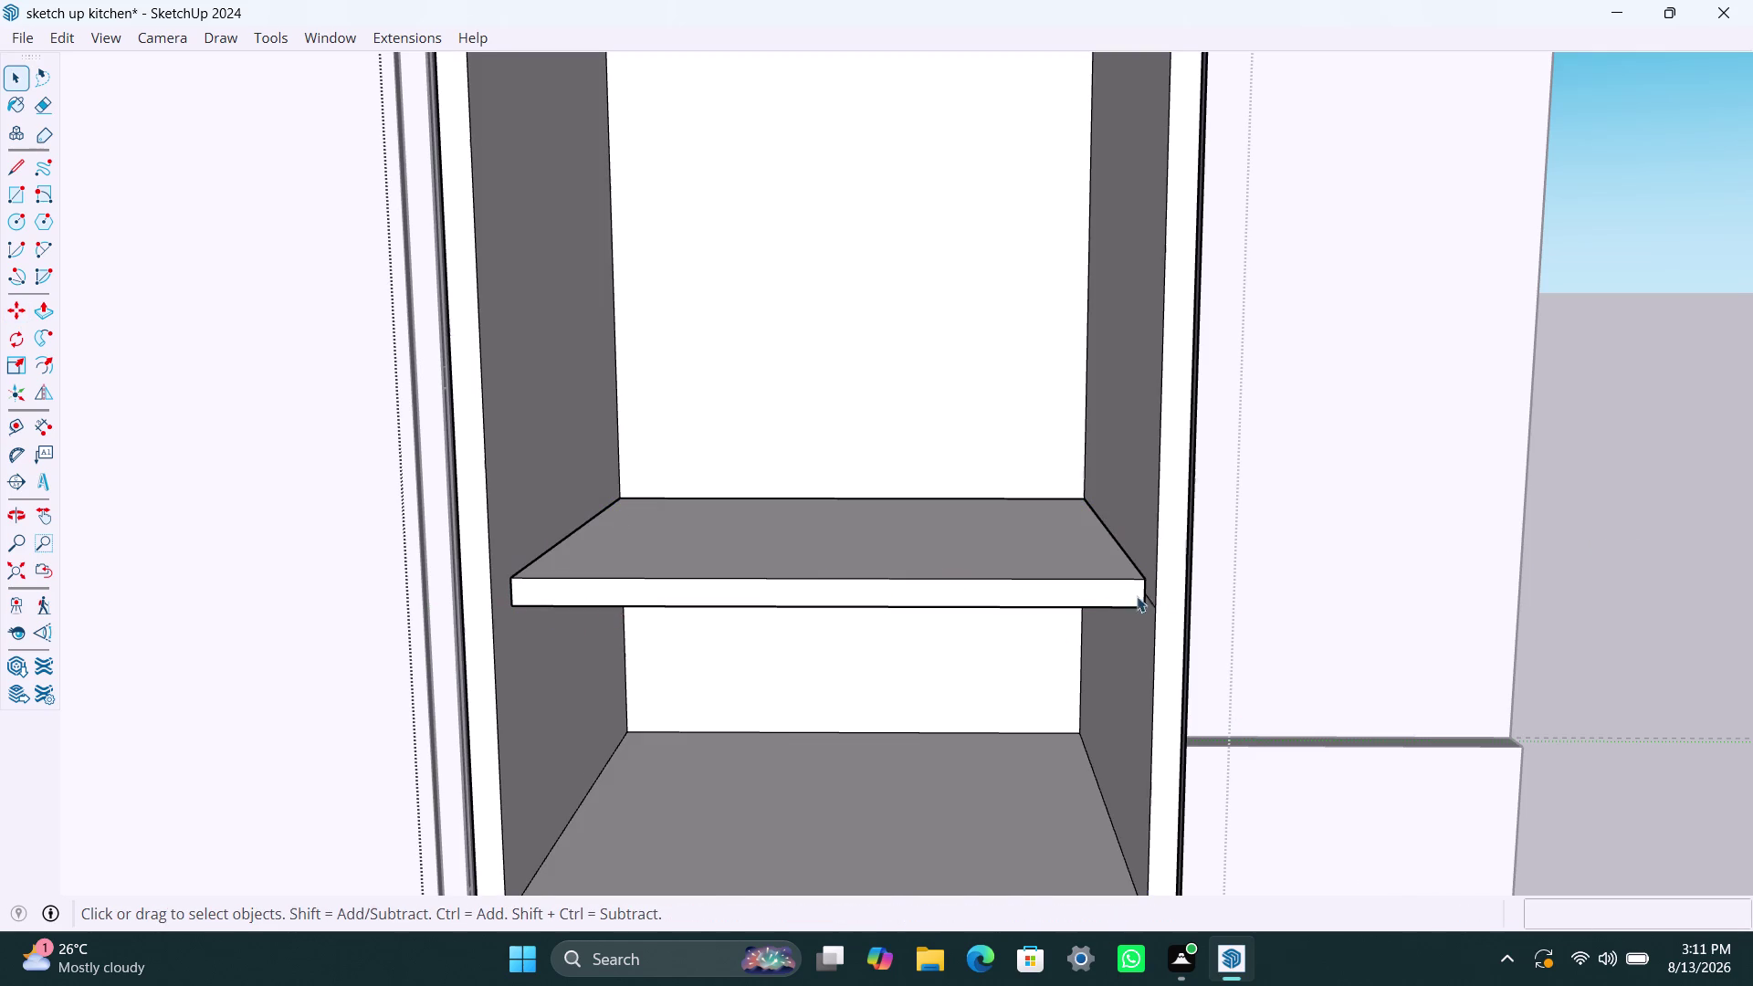
Orbit around the shelf, delete another stray element, and reselect the shelf.
click(1146, 601)
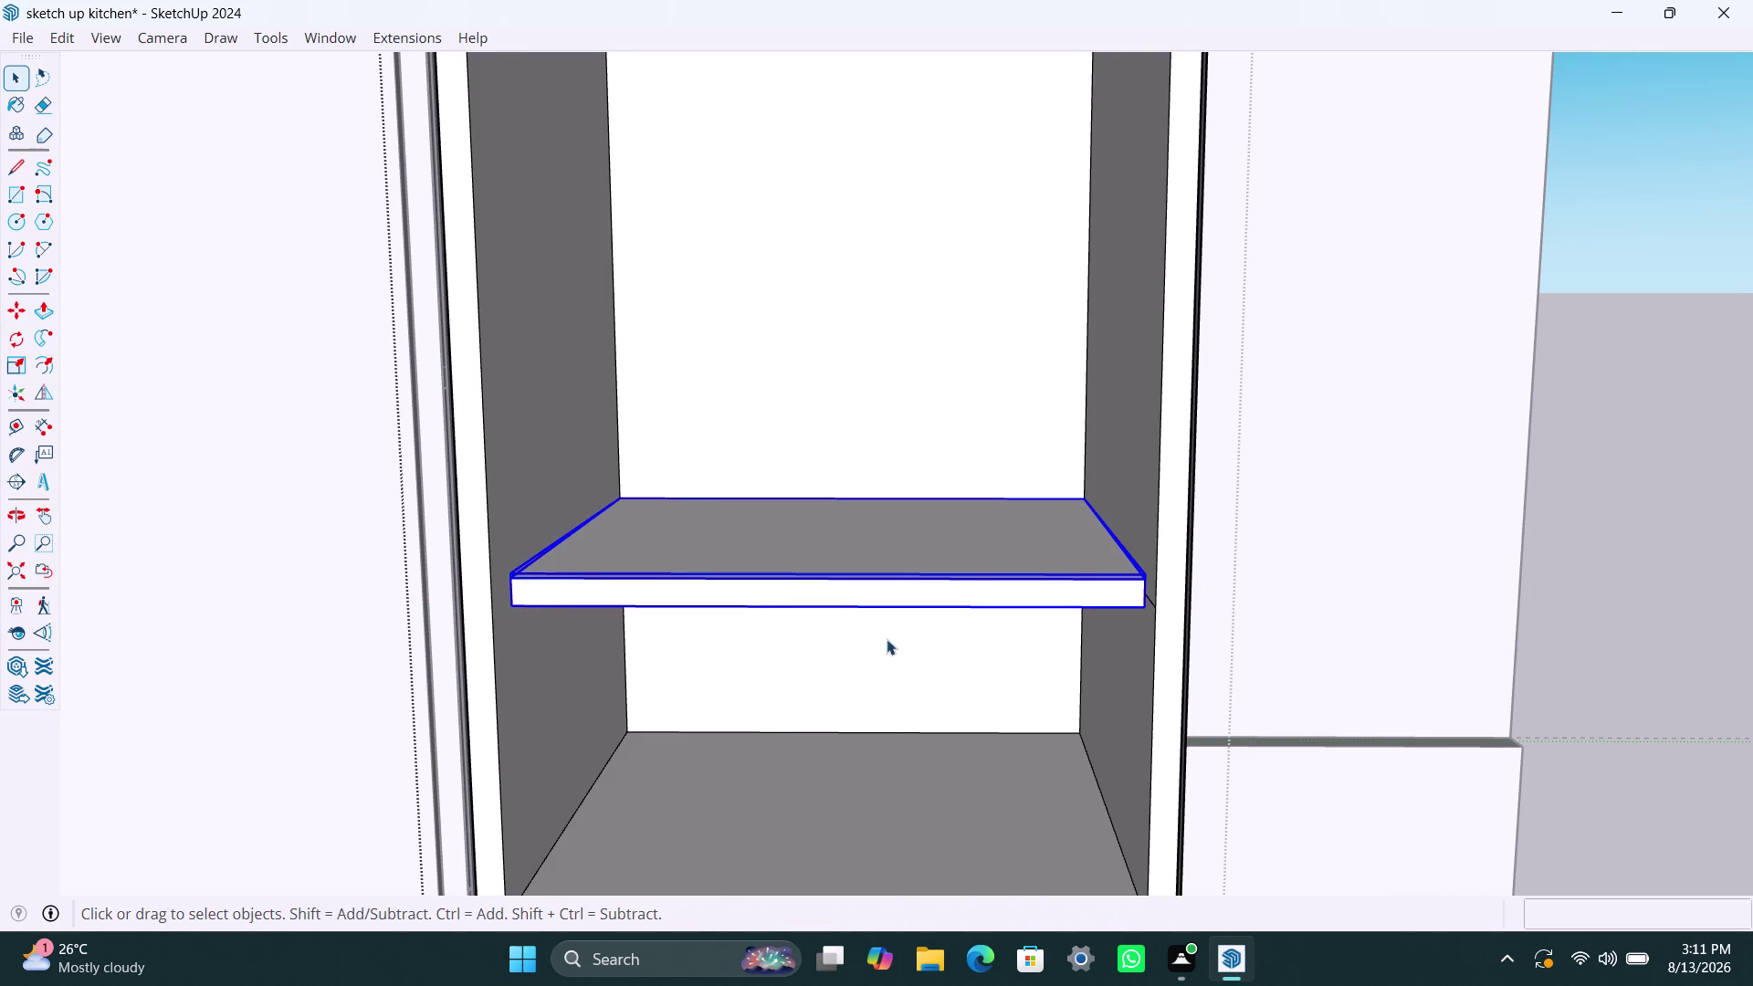
scroll(down, 3)
scroll(down, 3)
middle_drag(761, 672, 936, 753)
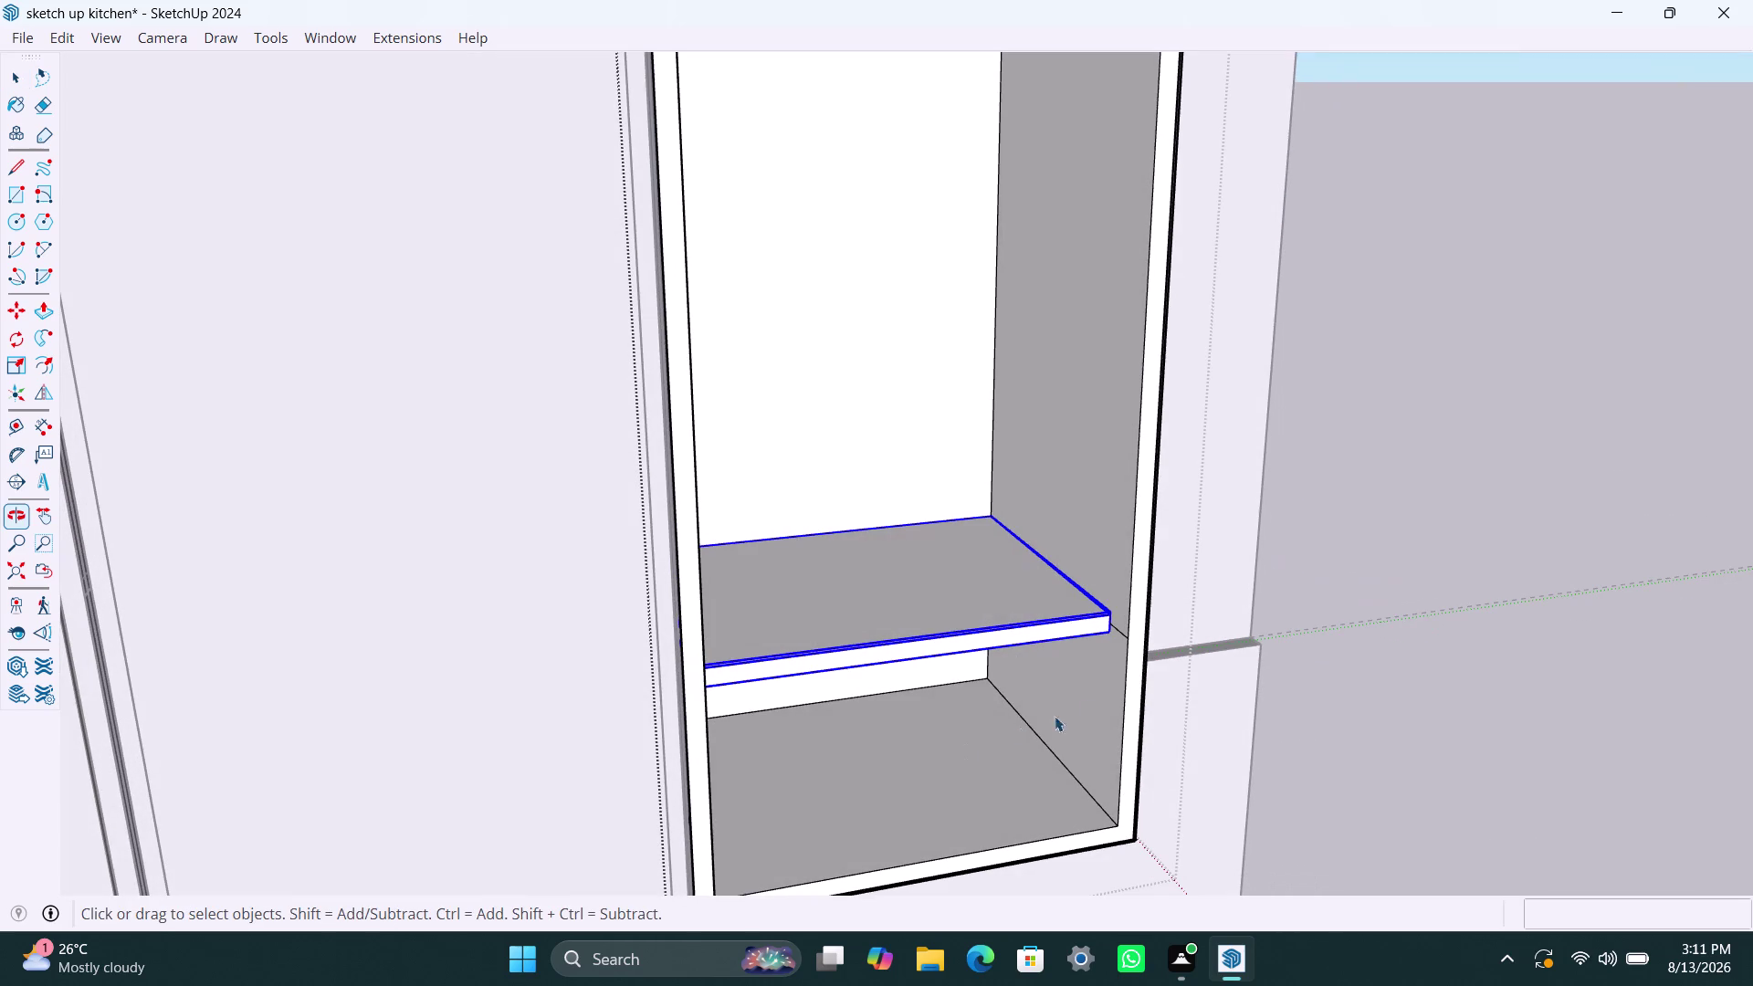
scroll(up, 3)
click(1123, 630)
key(Delete)
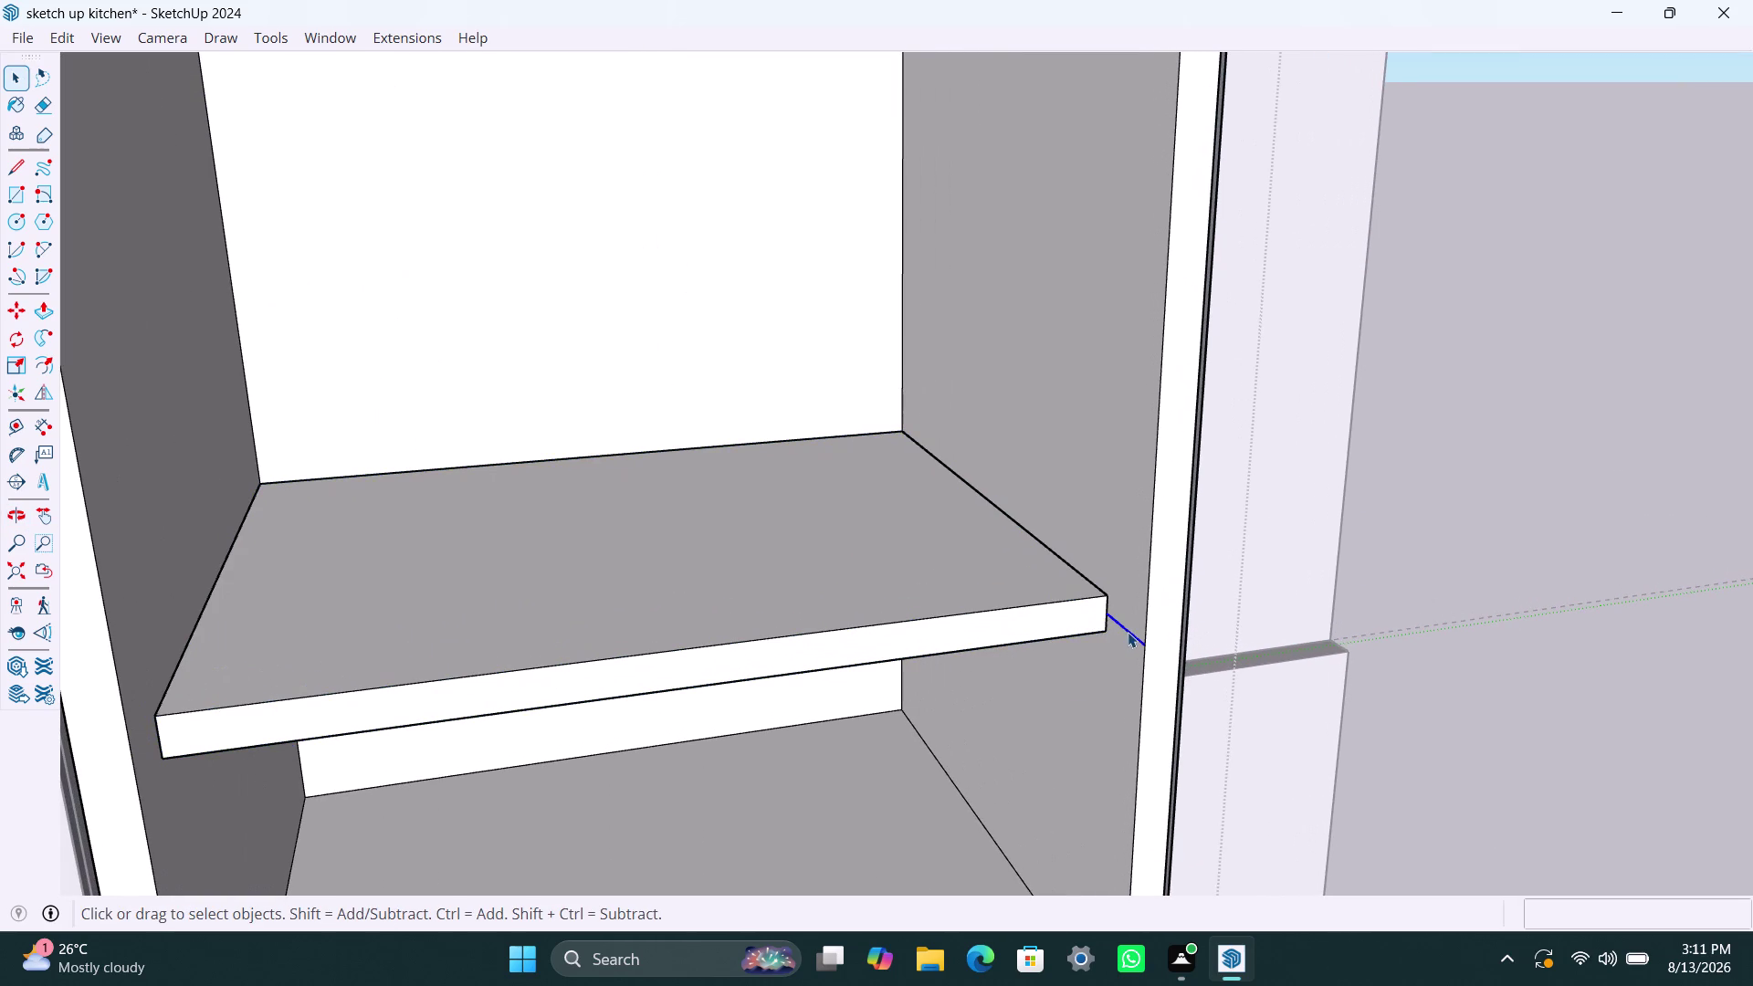
click(867, 628)
scroll(down, 3)
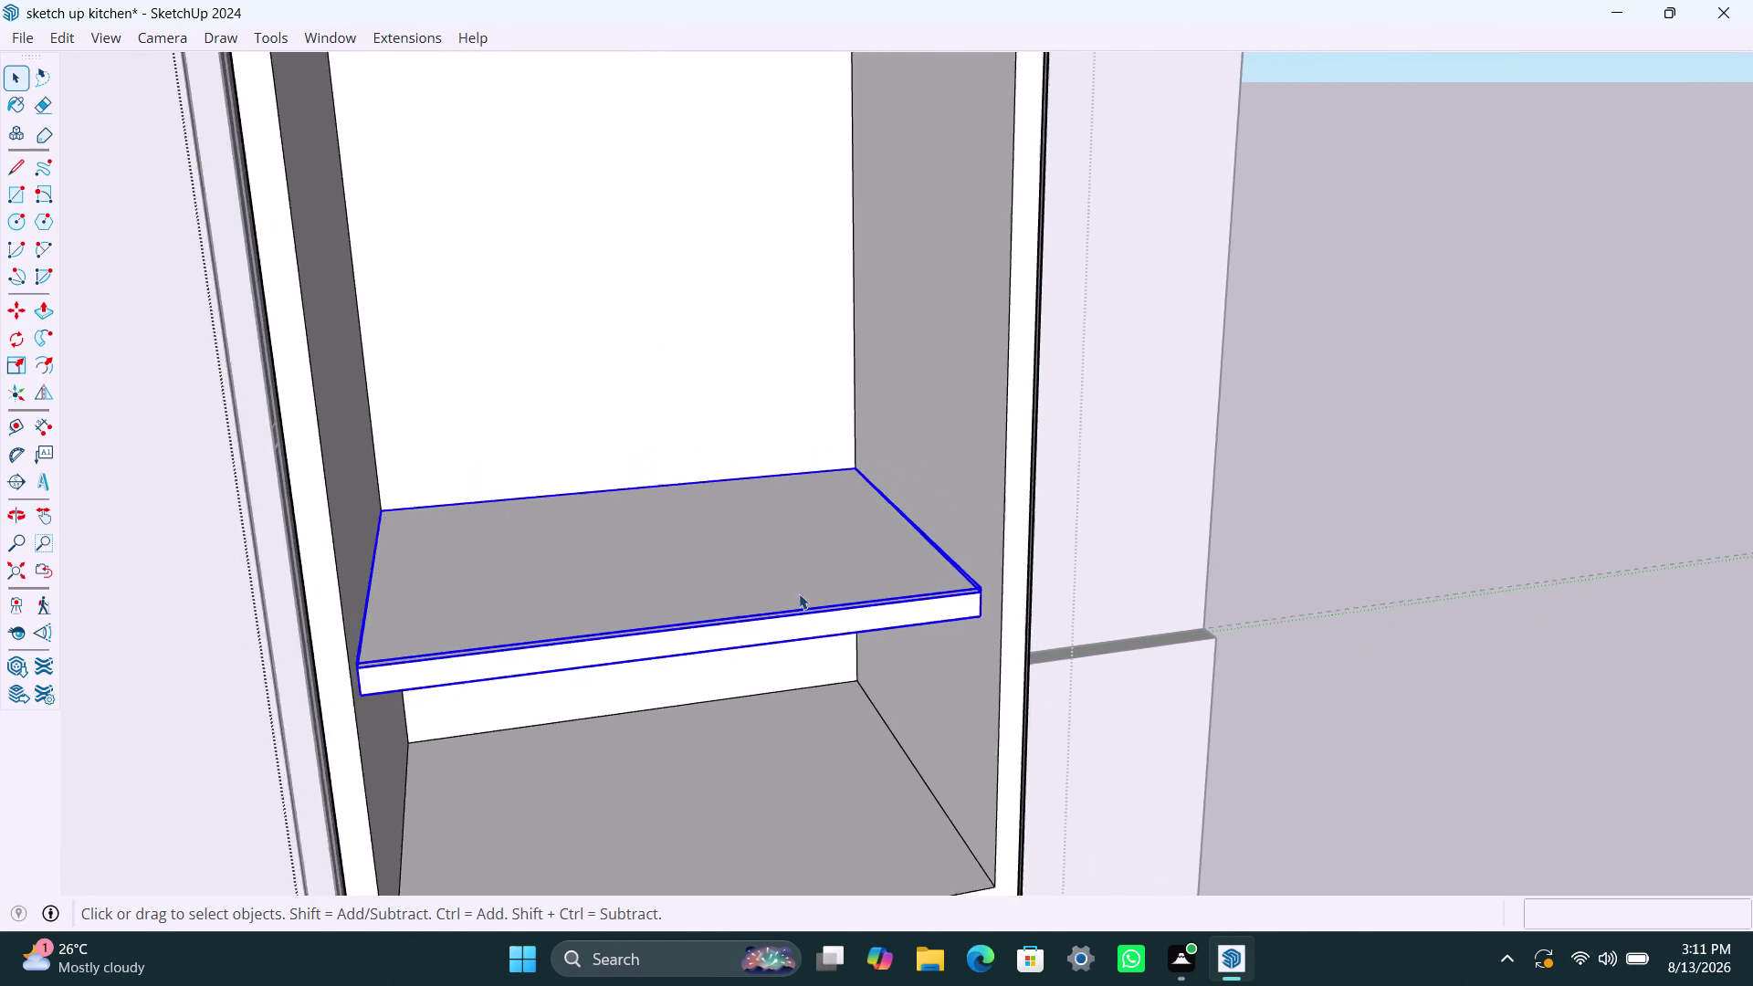
scroll(down, 3)
scroll(down, 3)
Copy the shelf 200mm upward, undoing and redoing the placement.
middle_drag(812, 682, 651, 715)
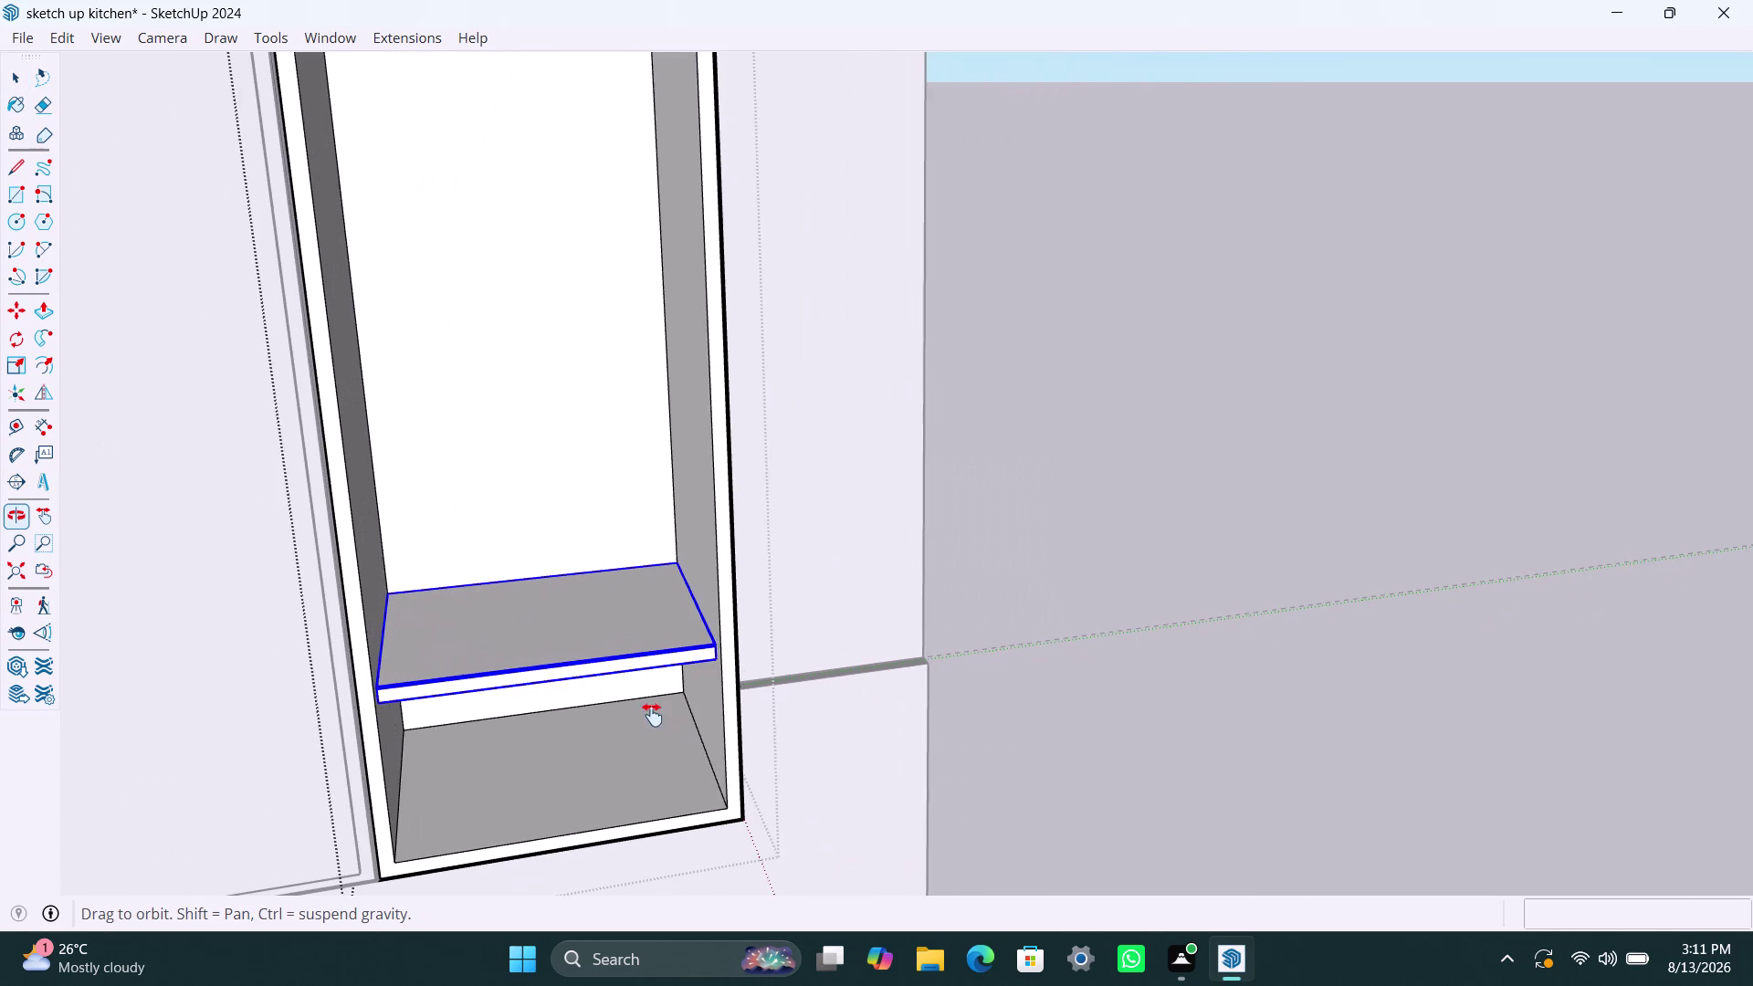
middle_drag(652, 714, 493, 722)
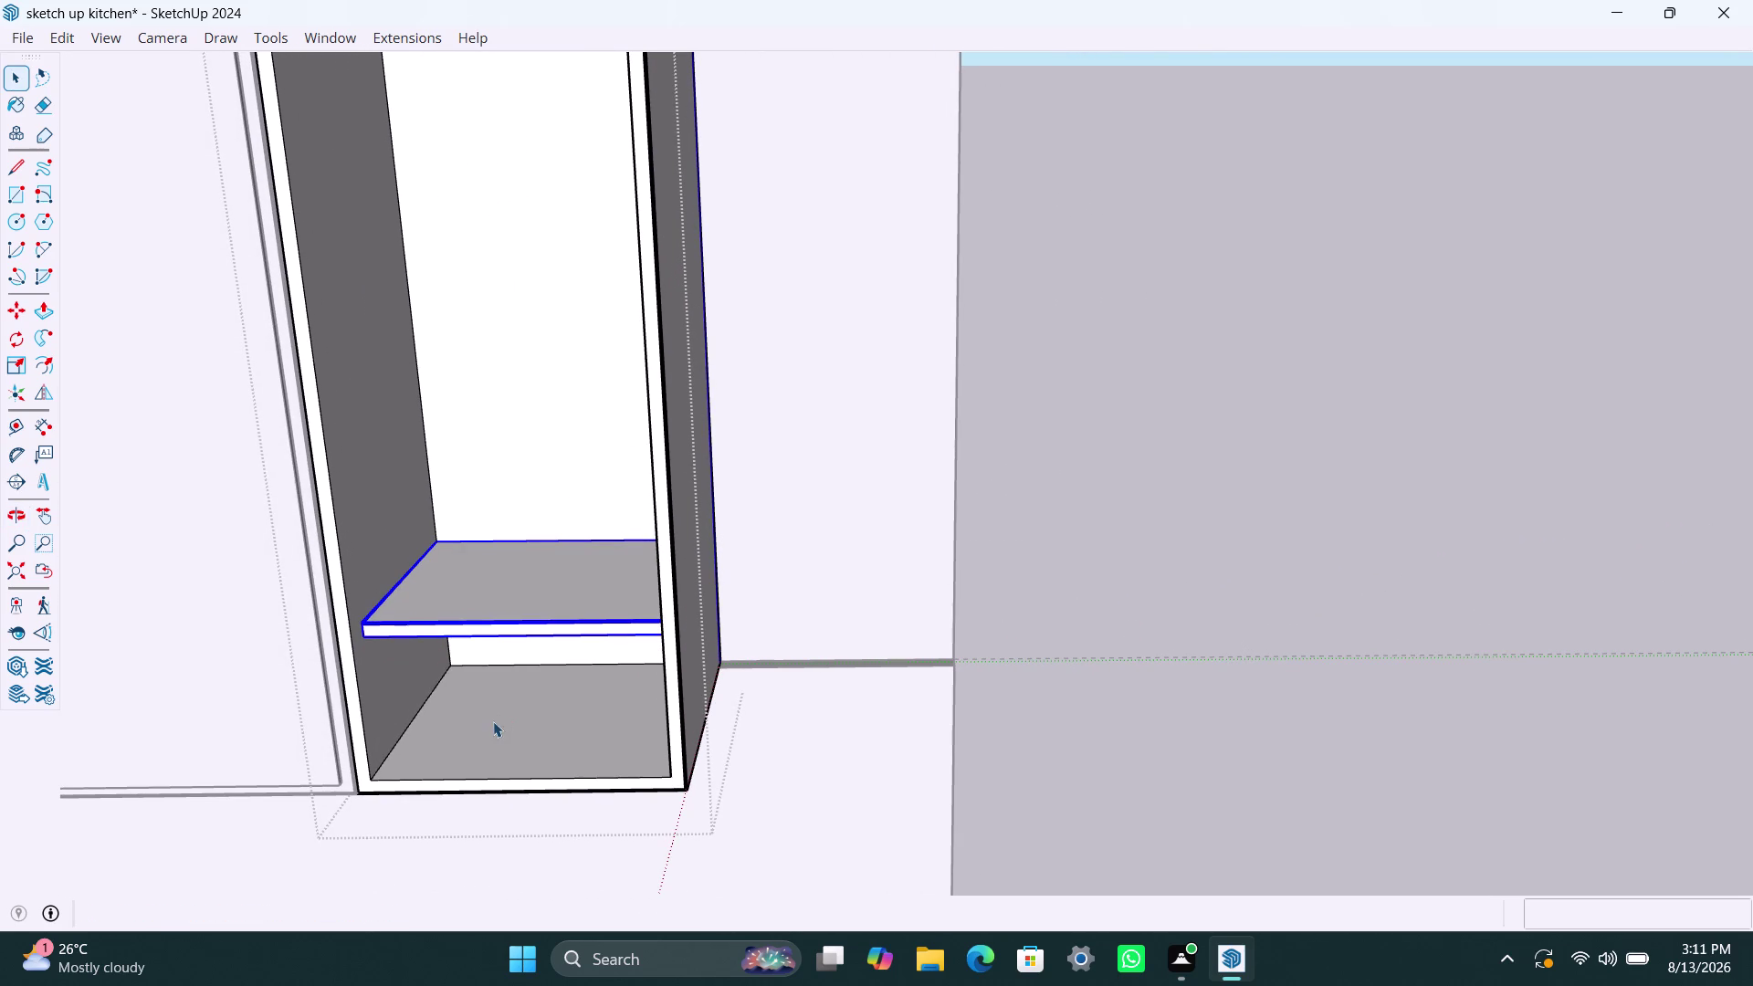
key(m)
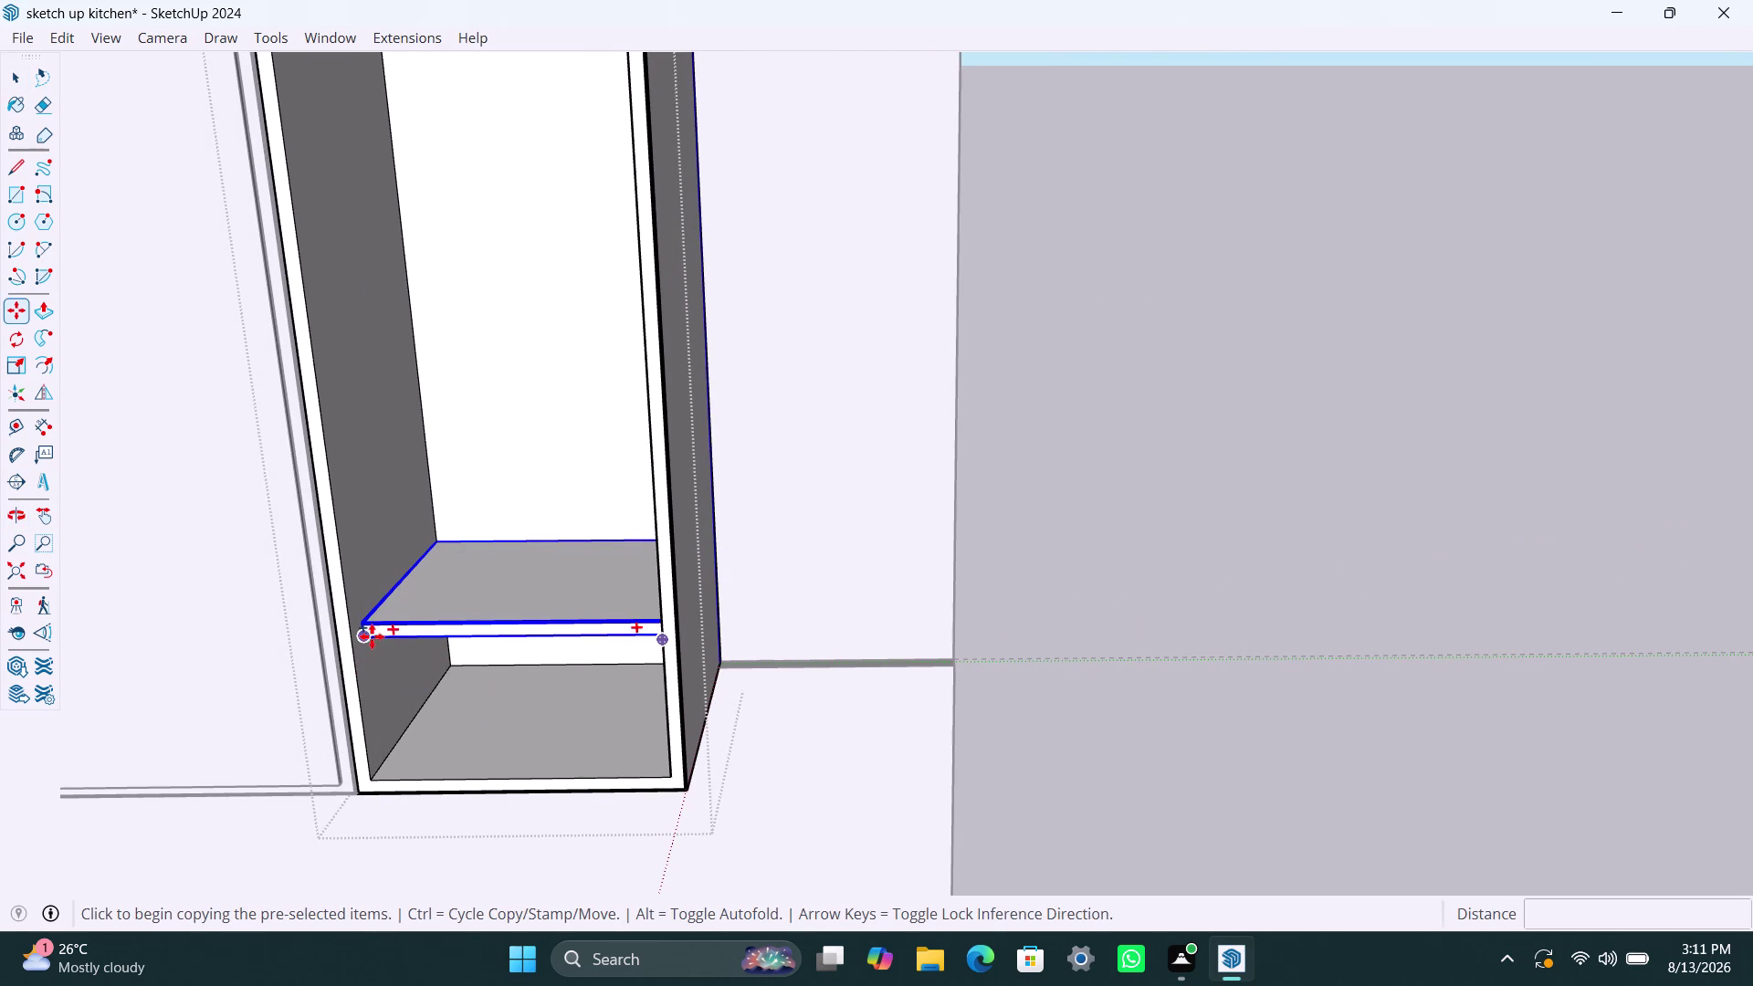
click(367, 646)
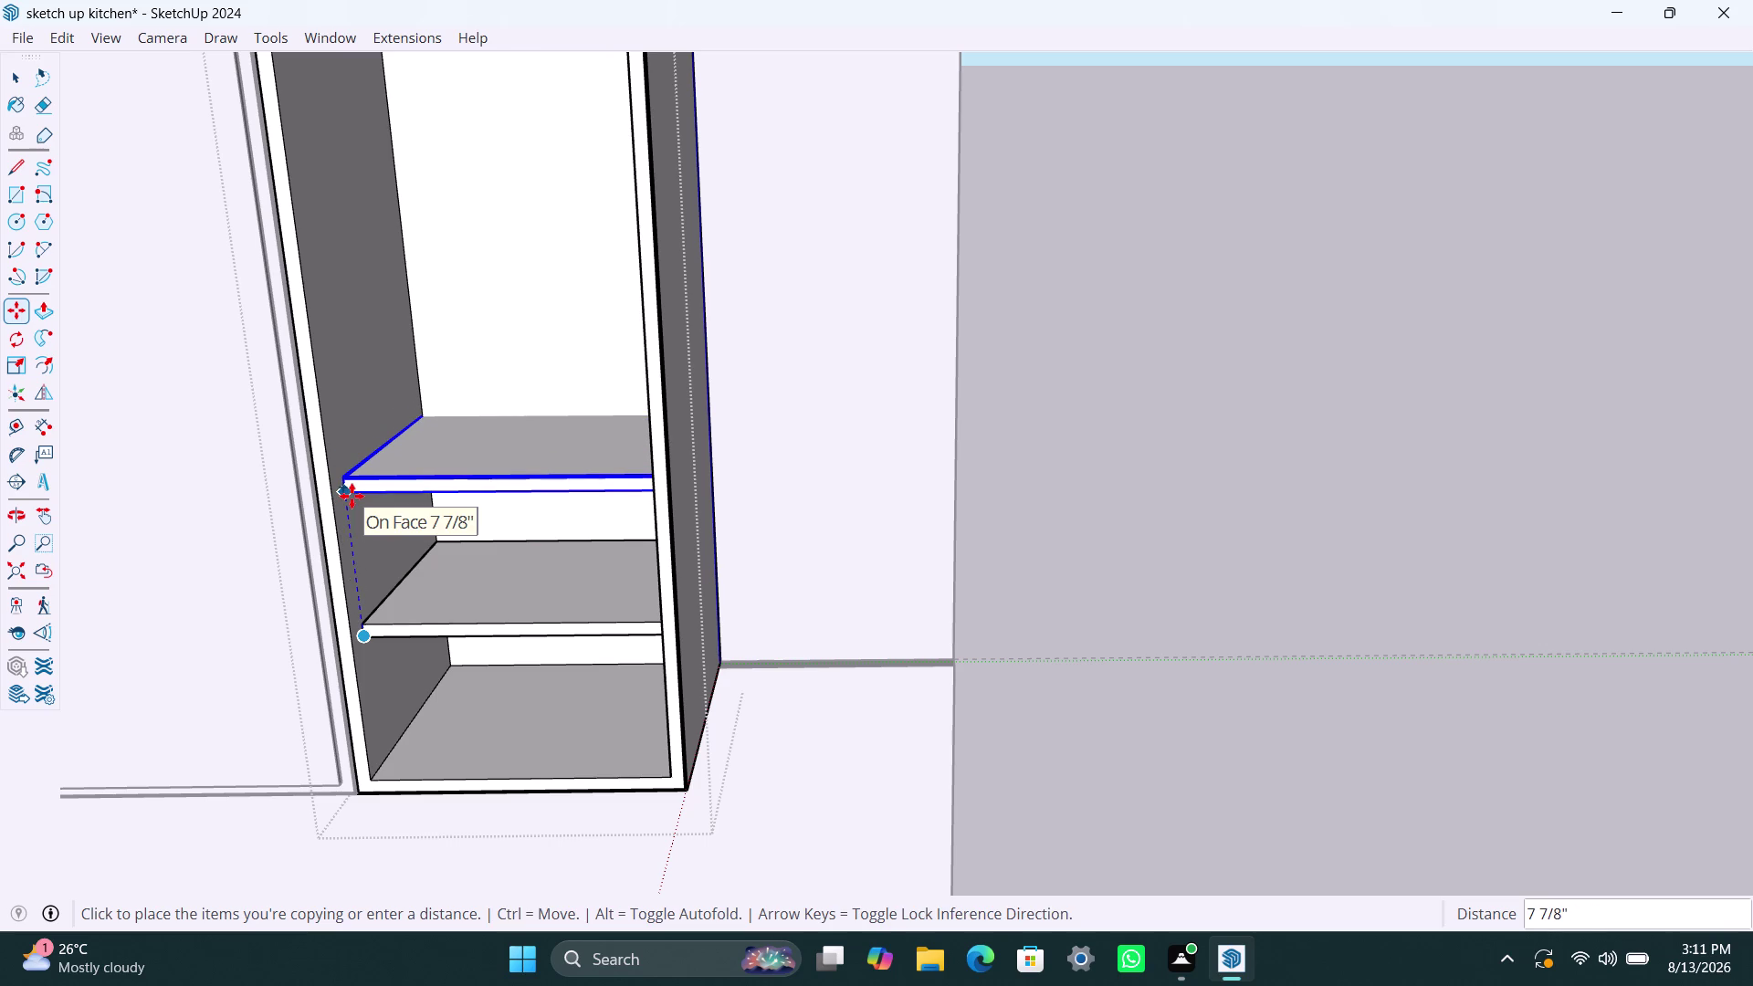
text(200mm)
key(Return)
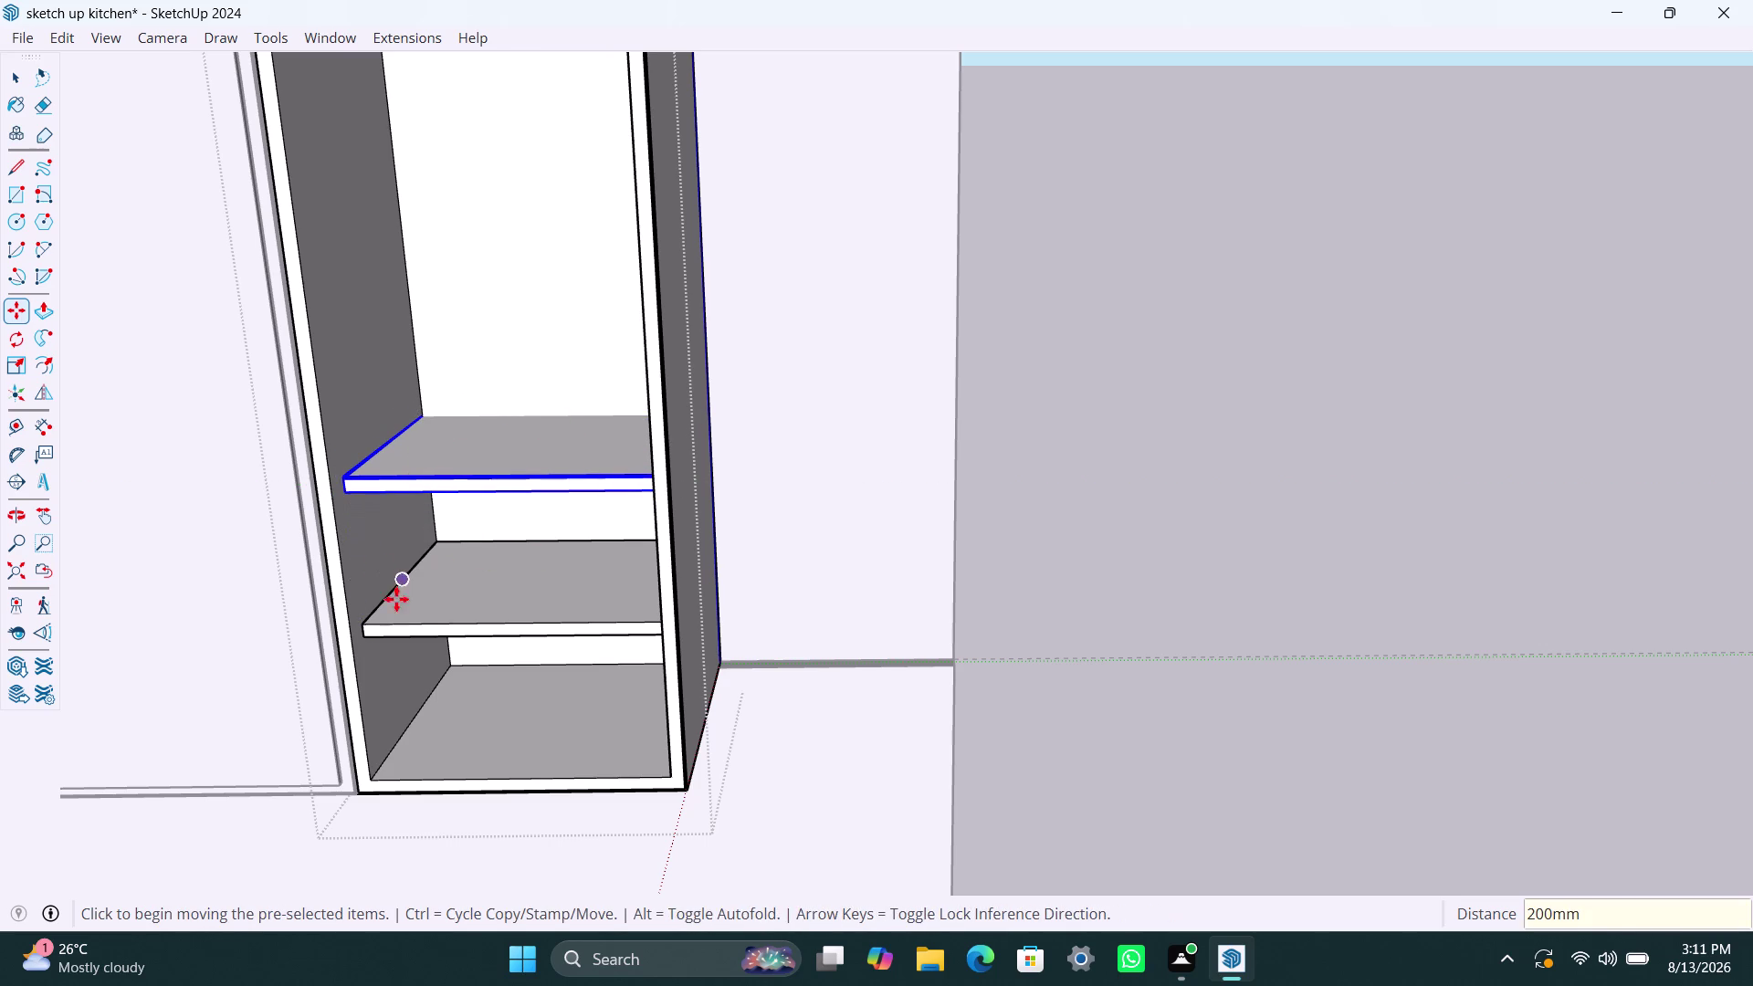
key(ctrl+z)
click(361, 636)
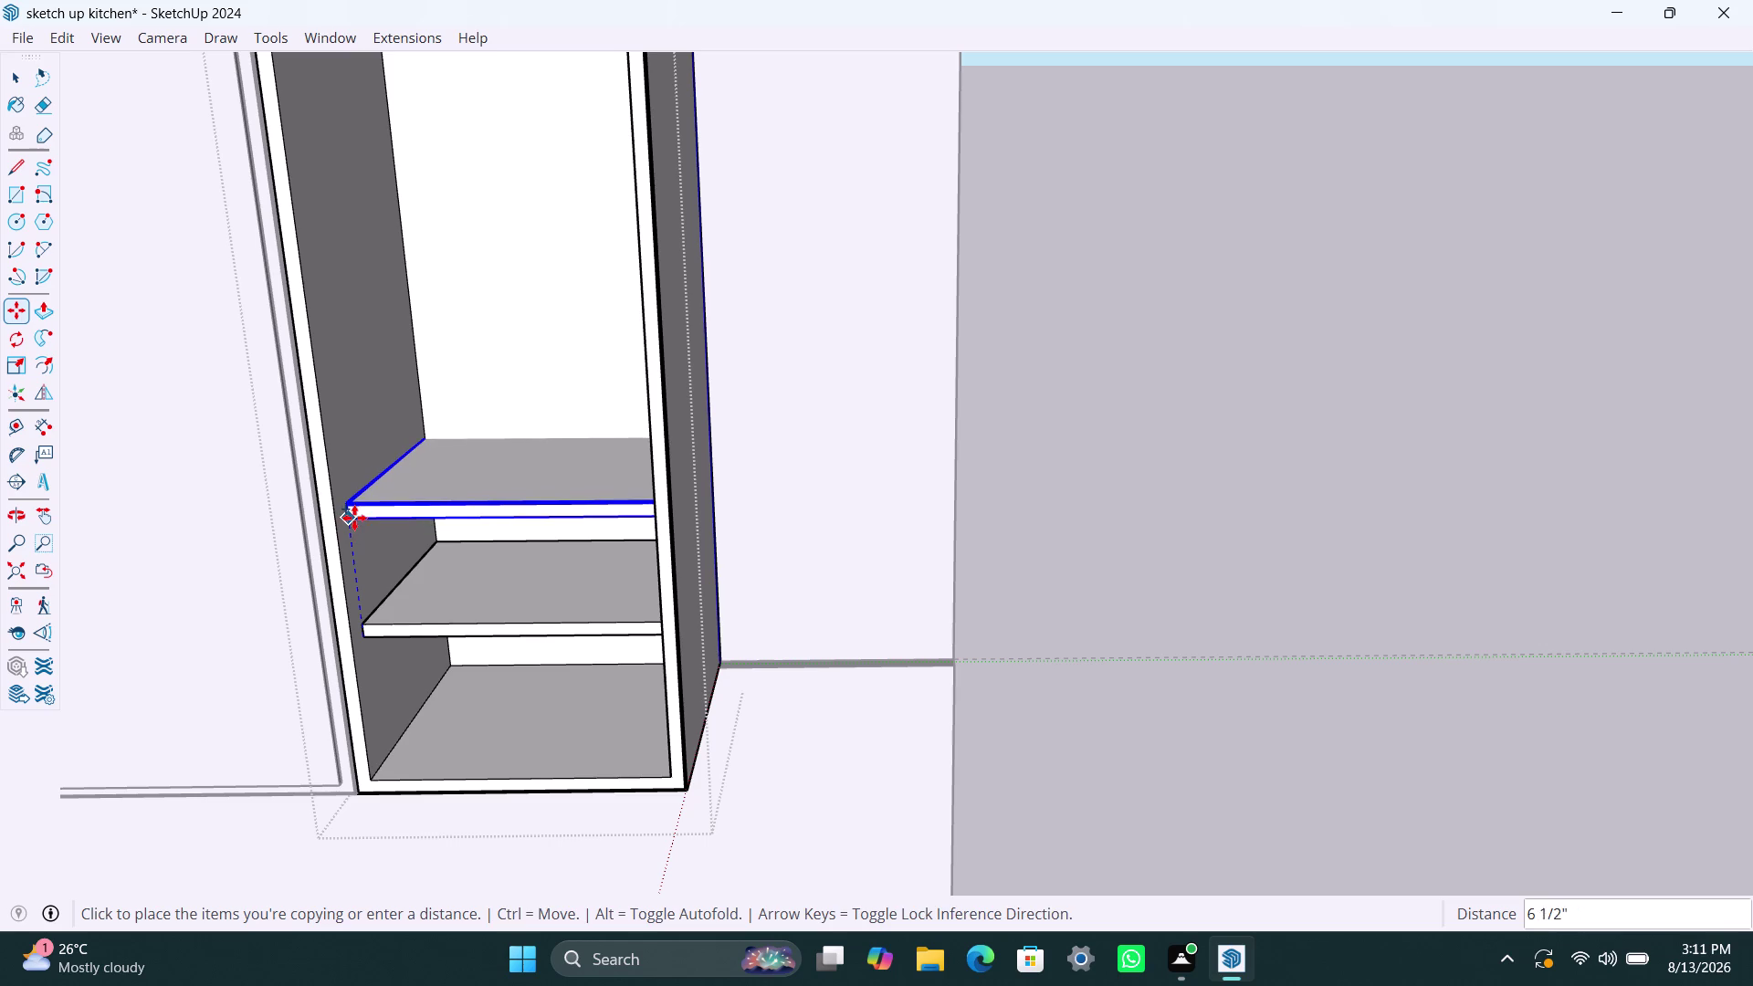
text(200)
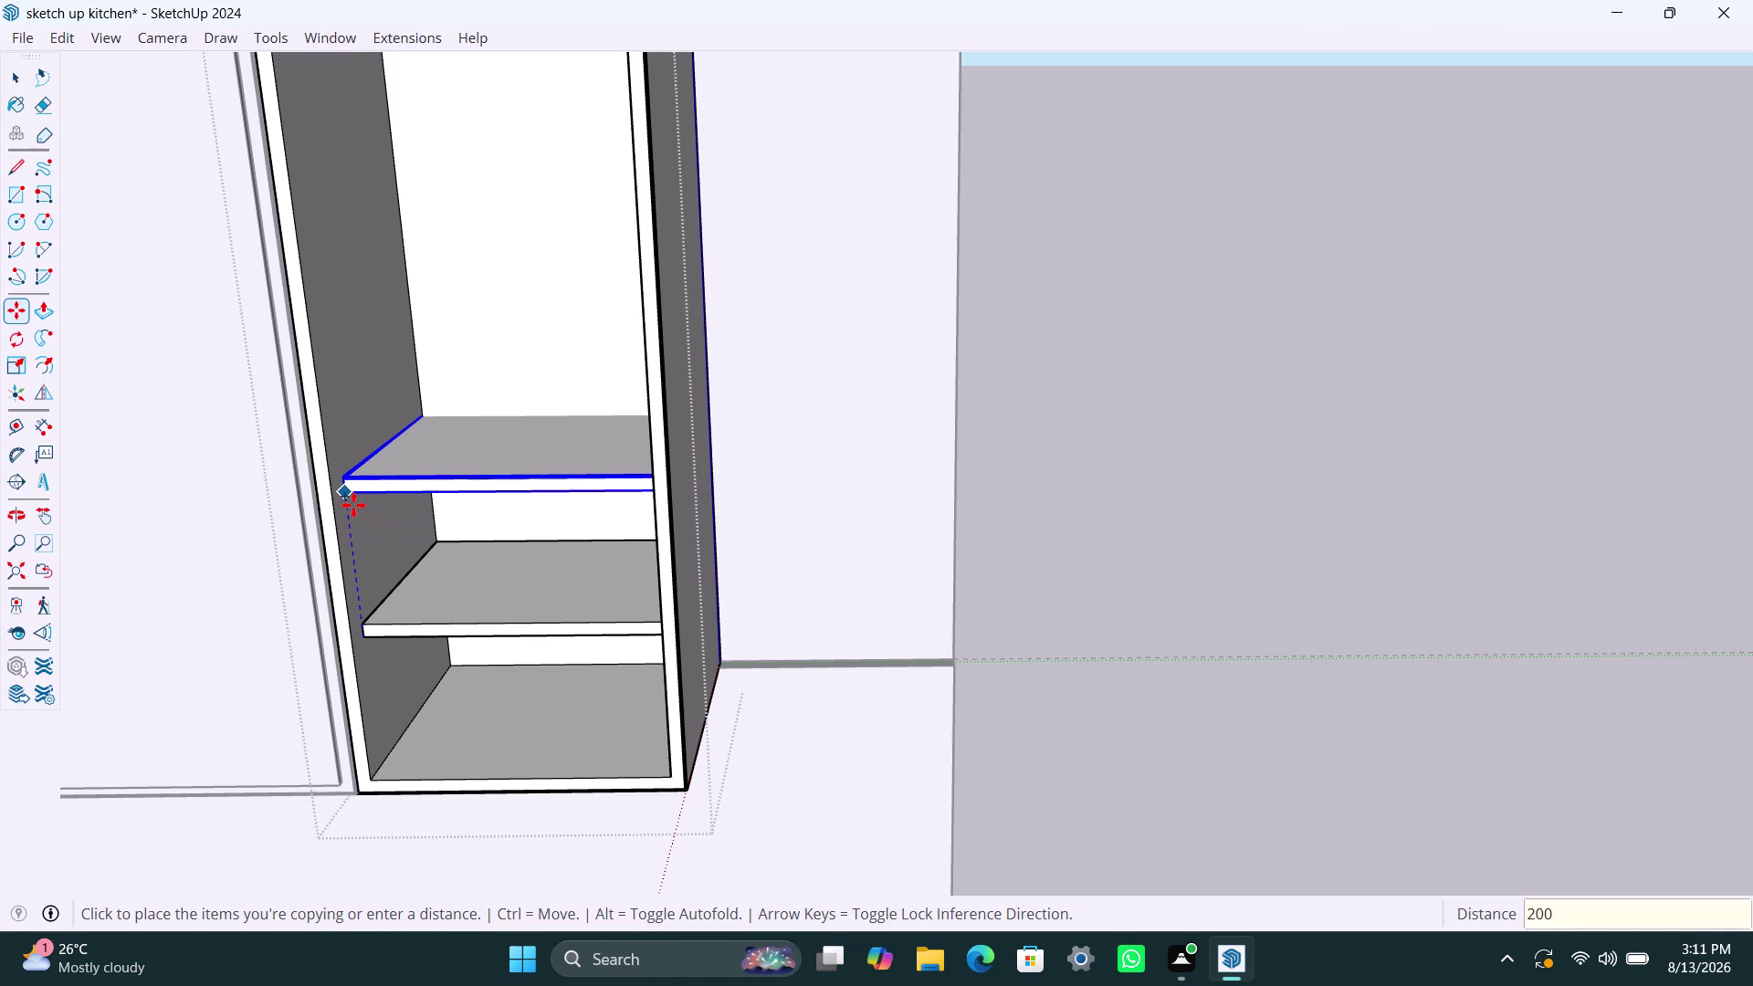
text(mm)
key(Return)
key(space)
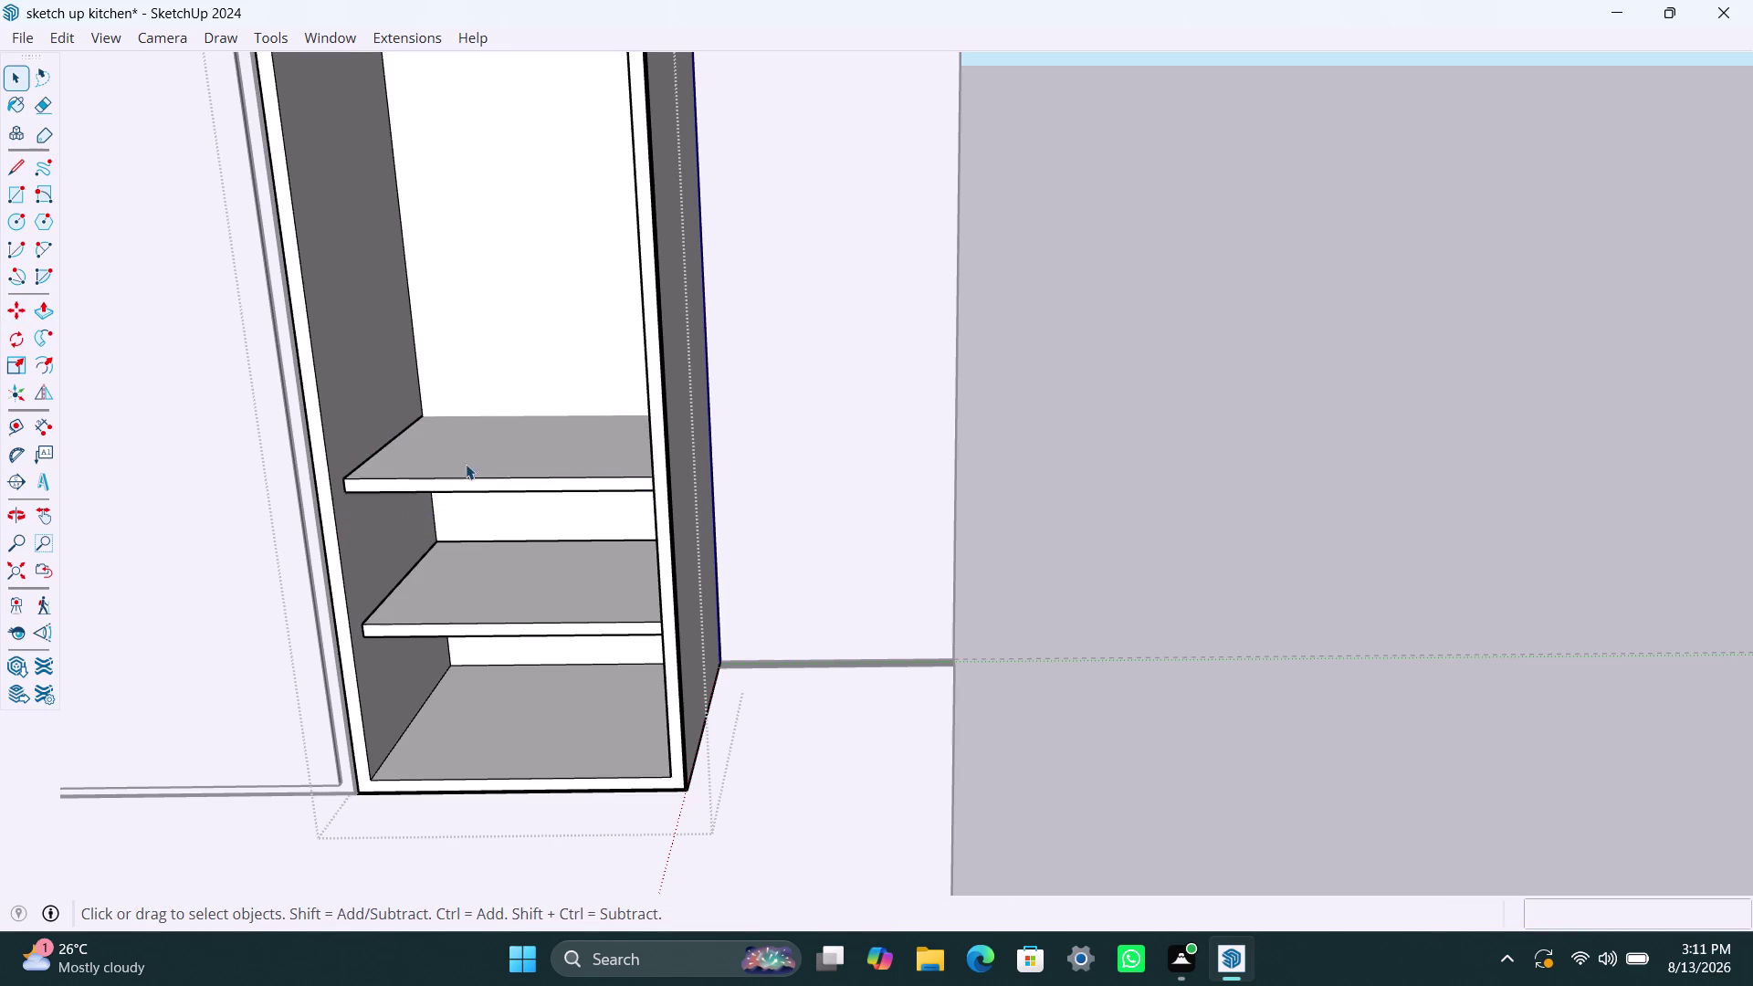
Select the upper shelf, cancel a move, and orbit to view the cabinet from below.
click(468, 463)
key(m)
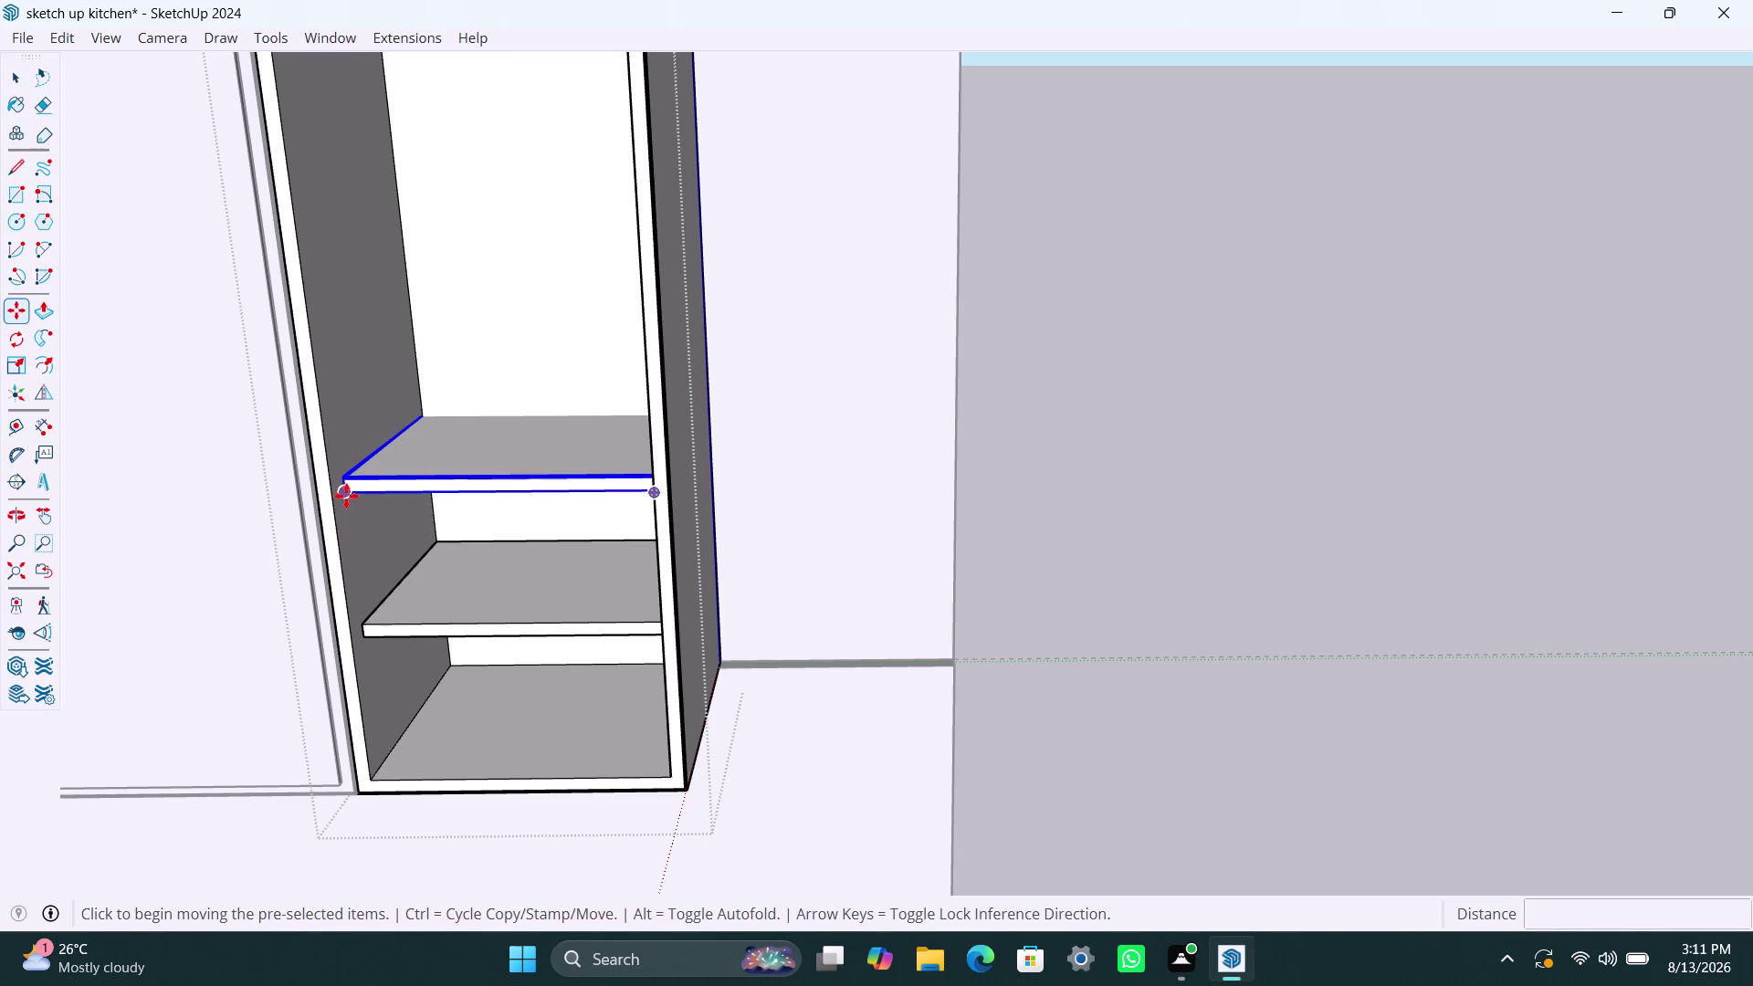
click(346, 496)
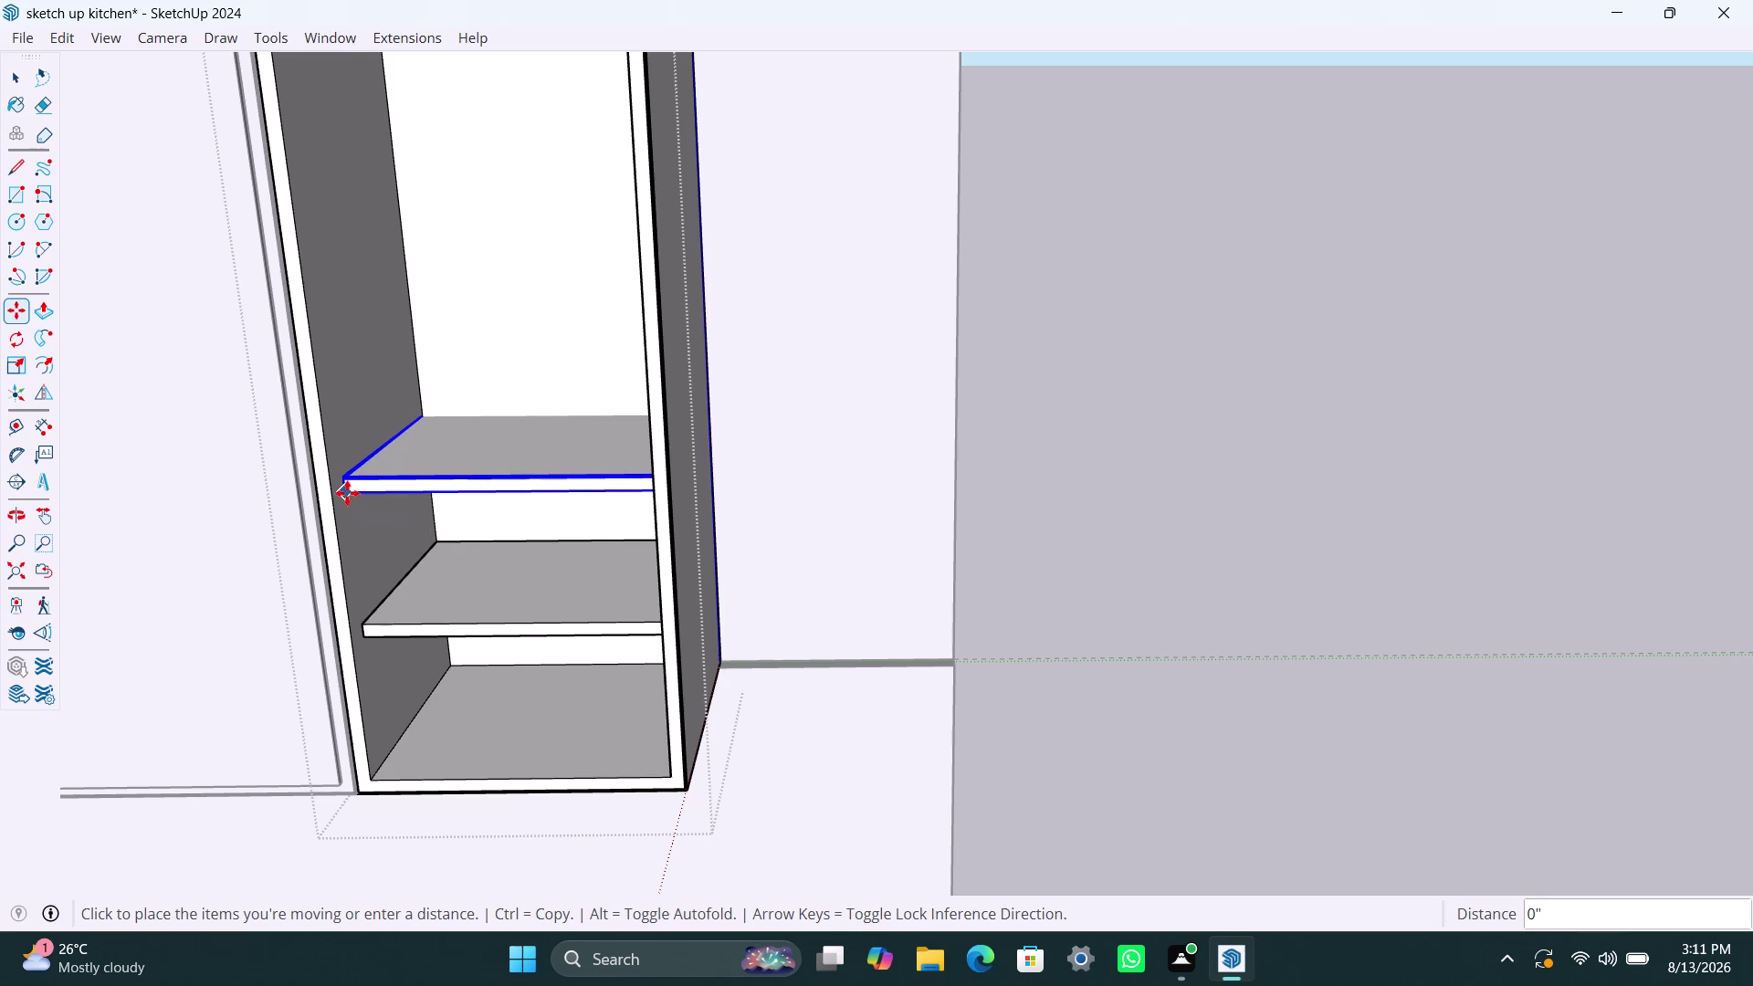
key(Escape)
scroll(down, 3)
middle_drag(489, 448, 494, 473)
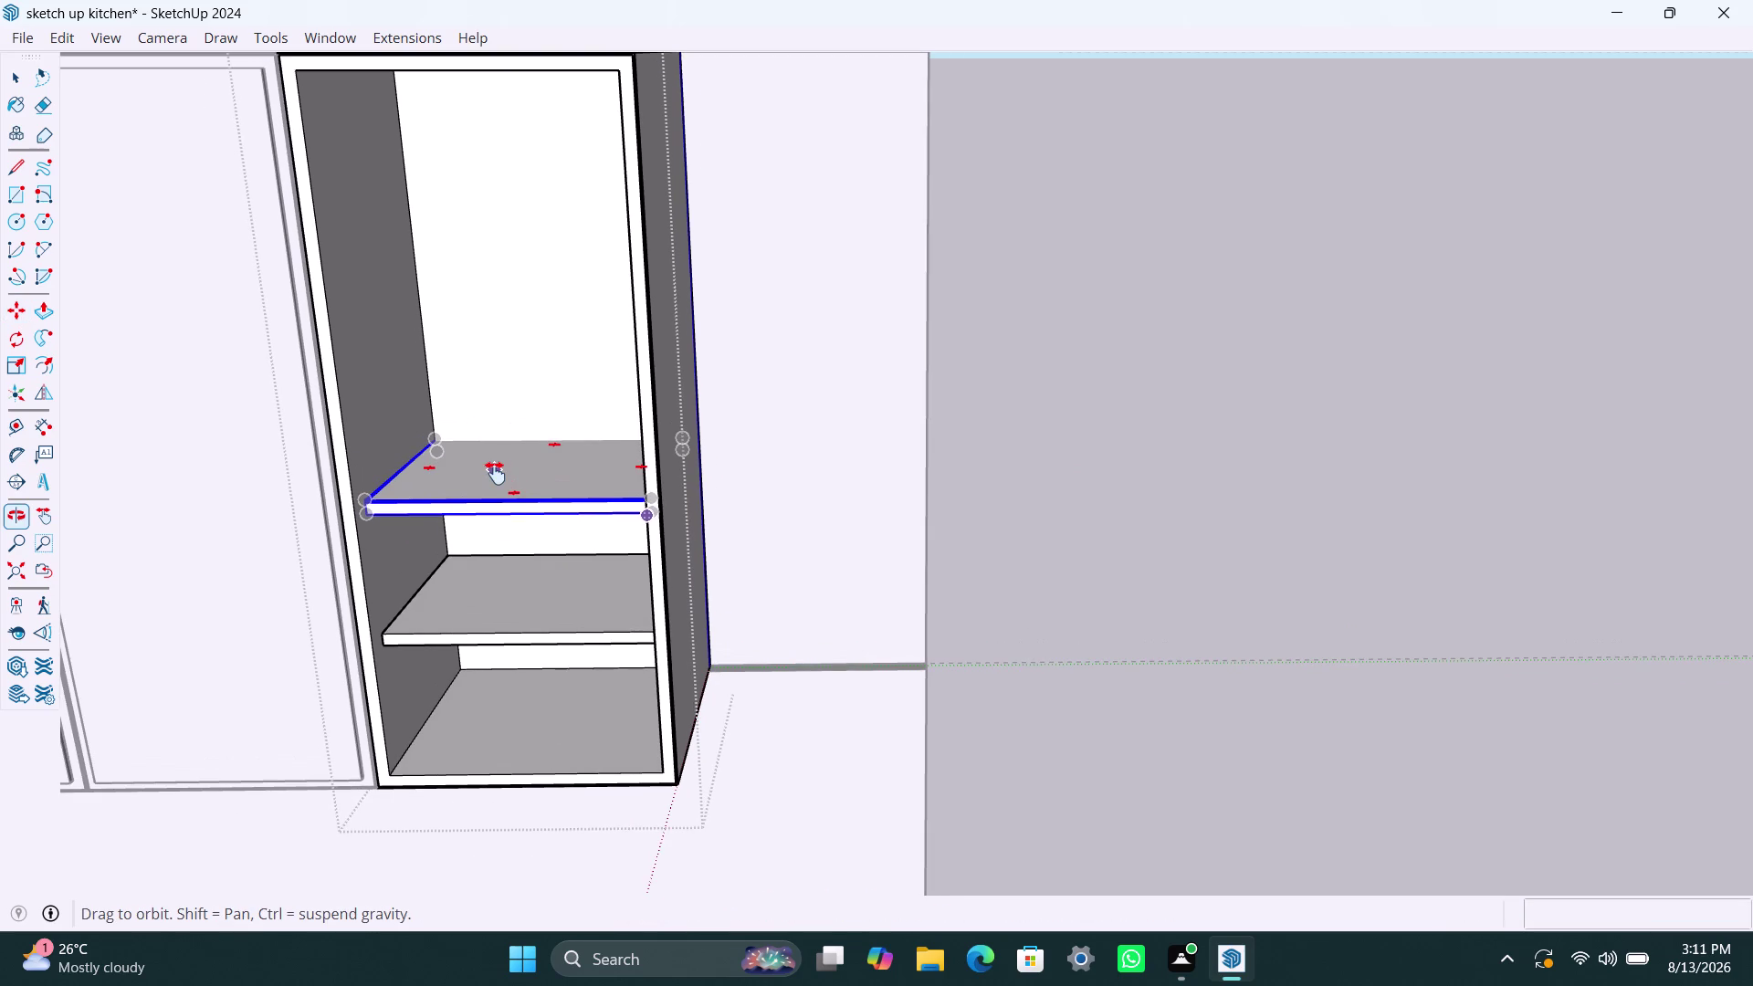
middle_drag(495, 473, 508, 756)
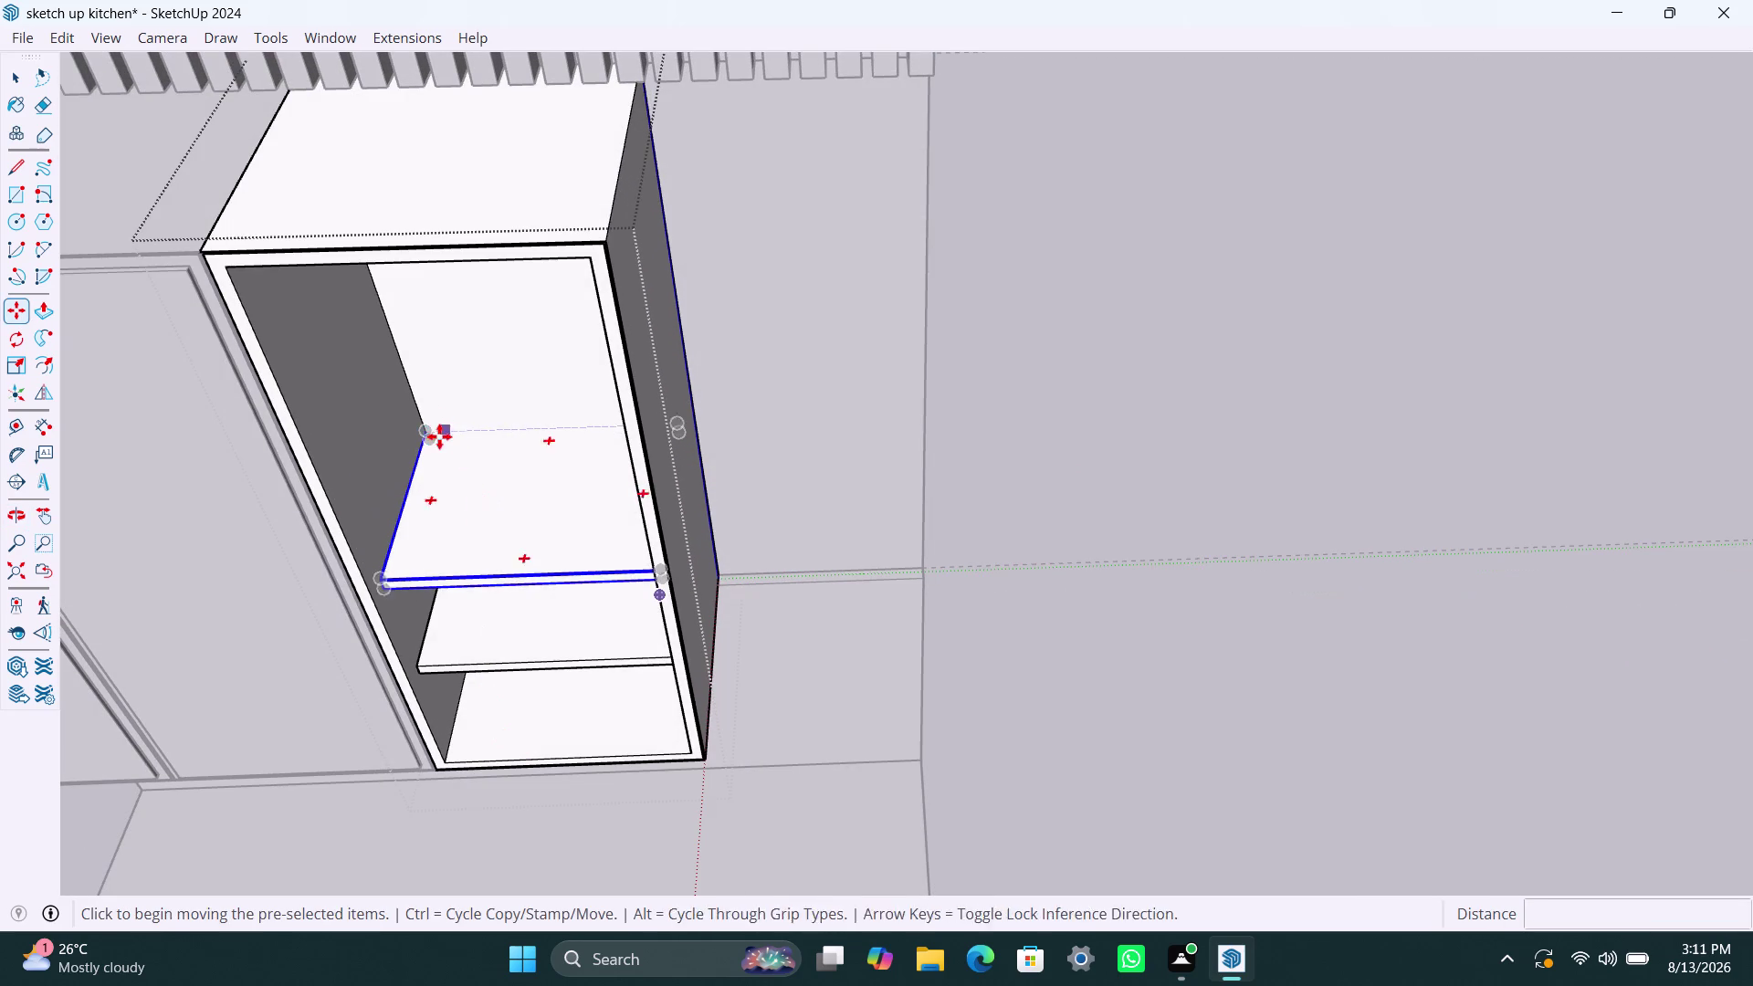
Copy the upper shelf 200 mm higher to add a third shelf.
click(431, 429)
click(428, 435)
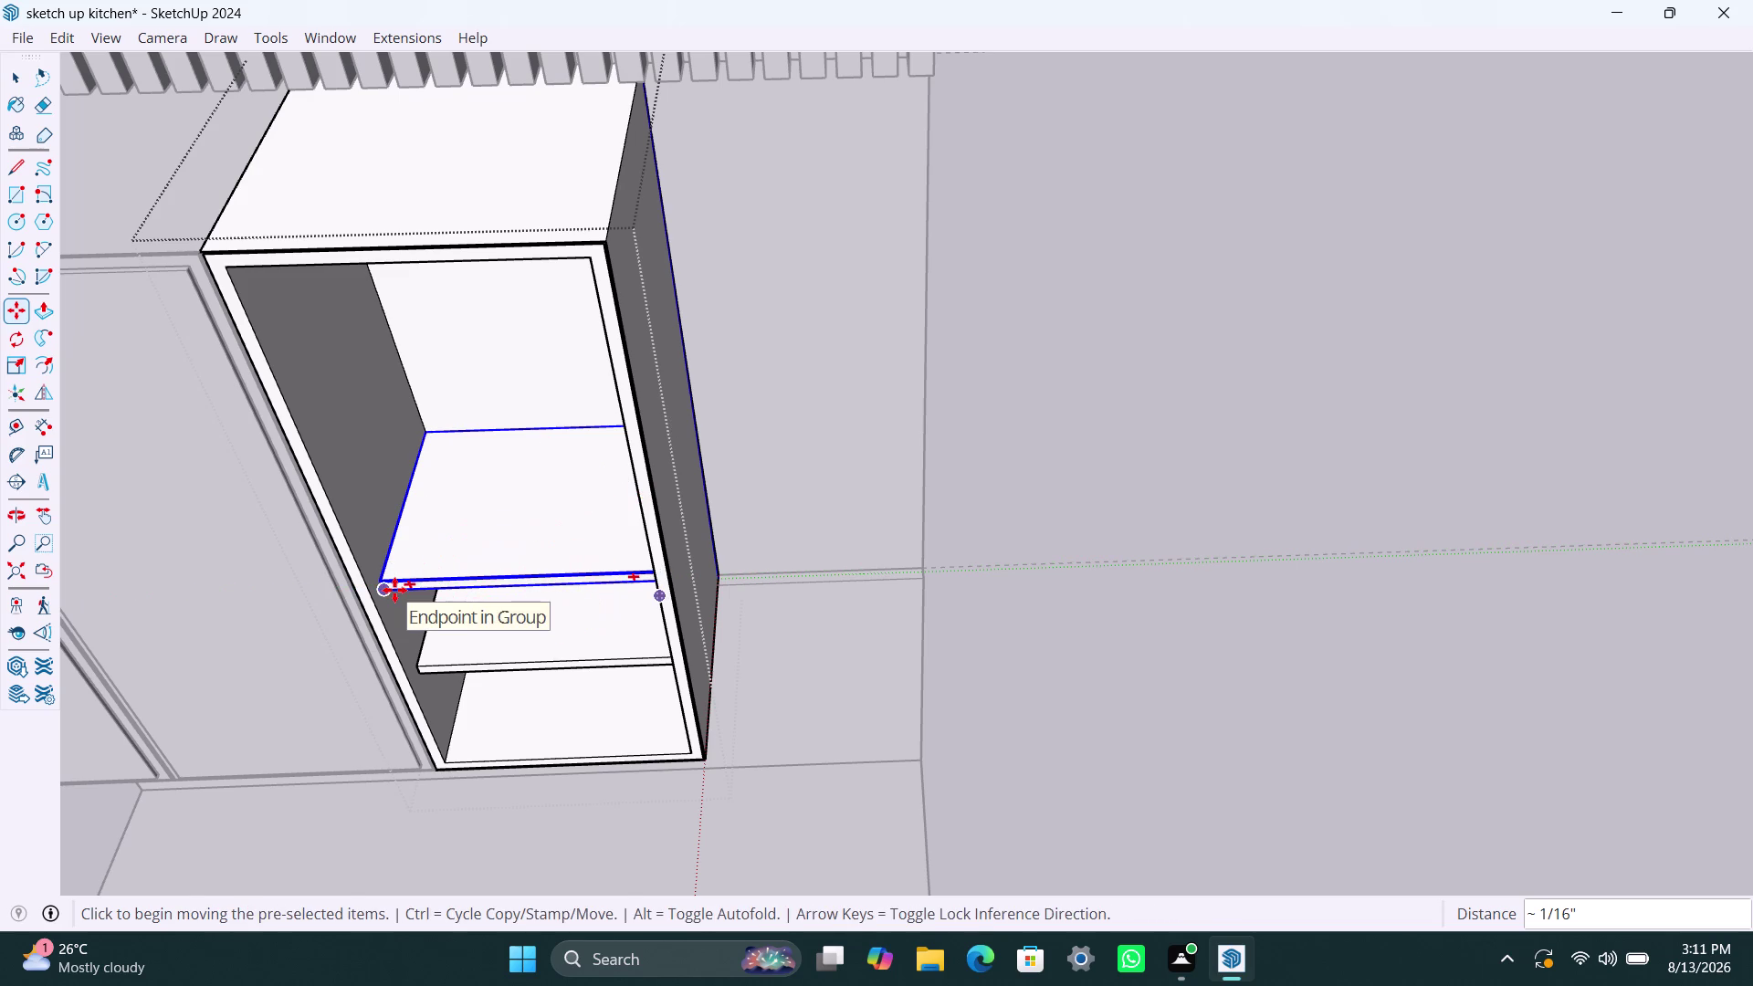
click(420, 432)
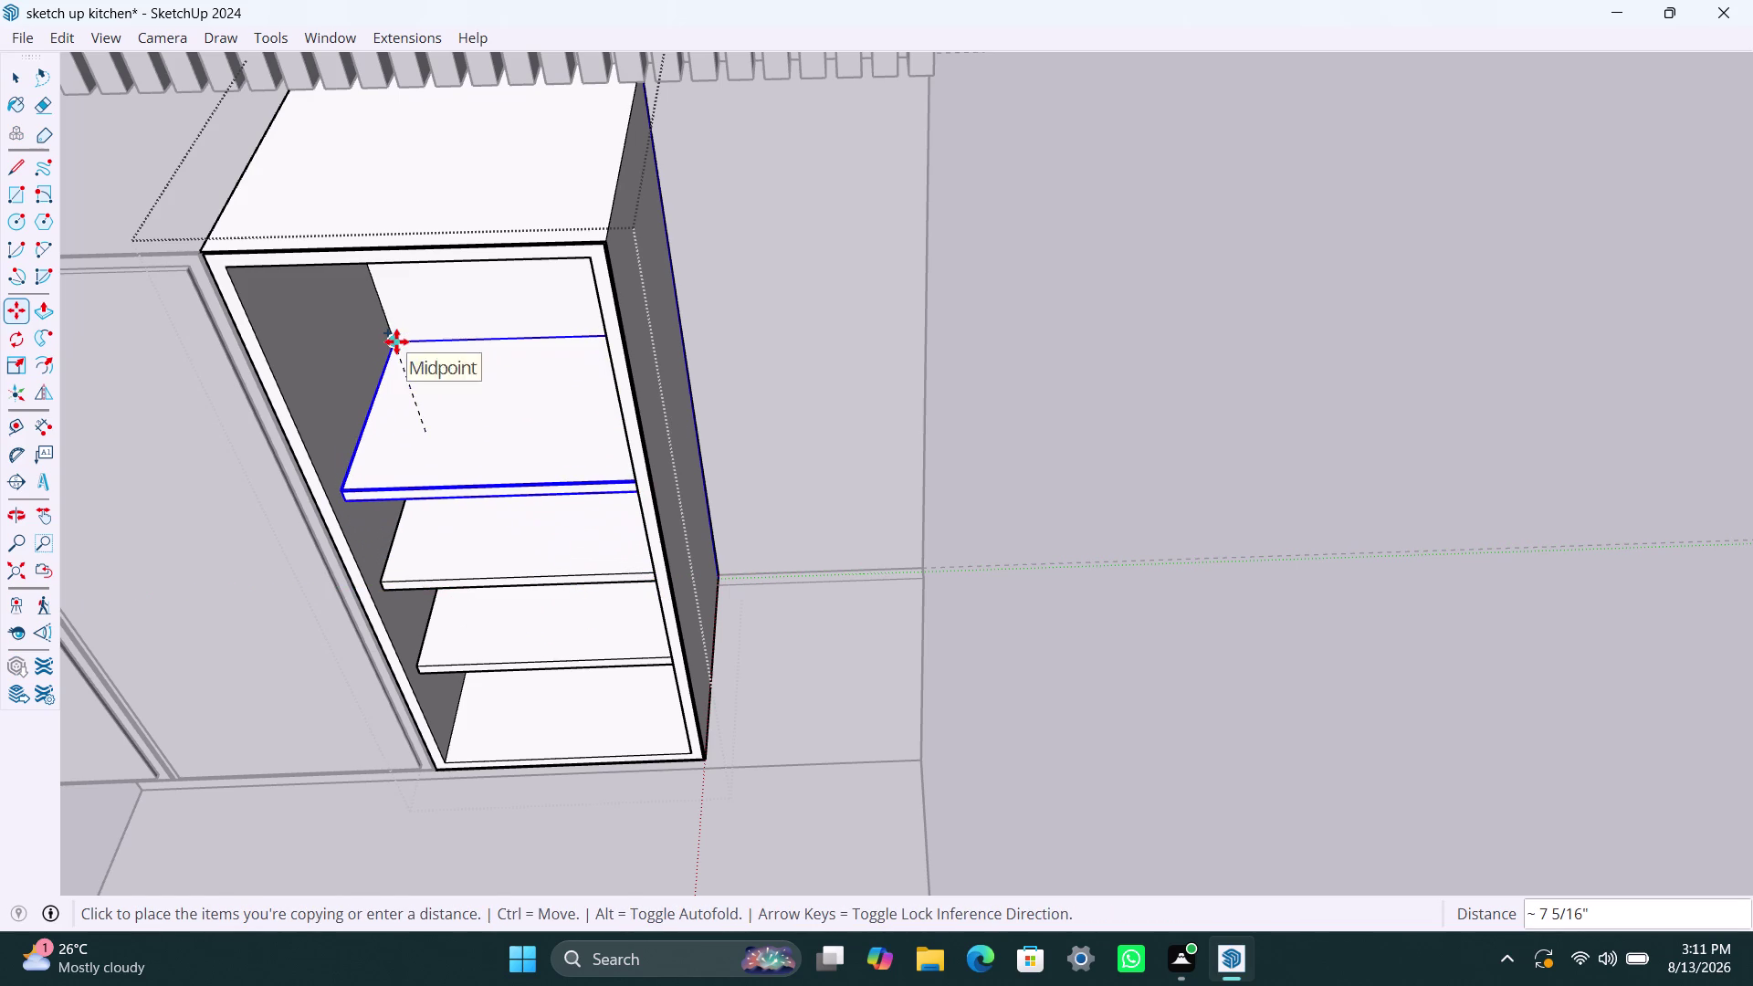
text(200)
text(mm)
key(Return)
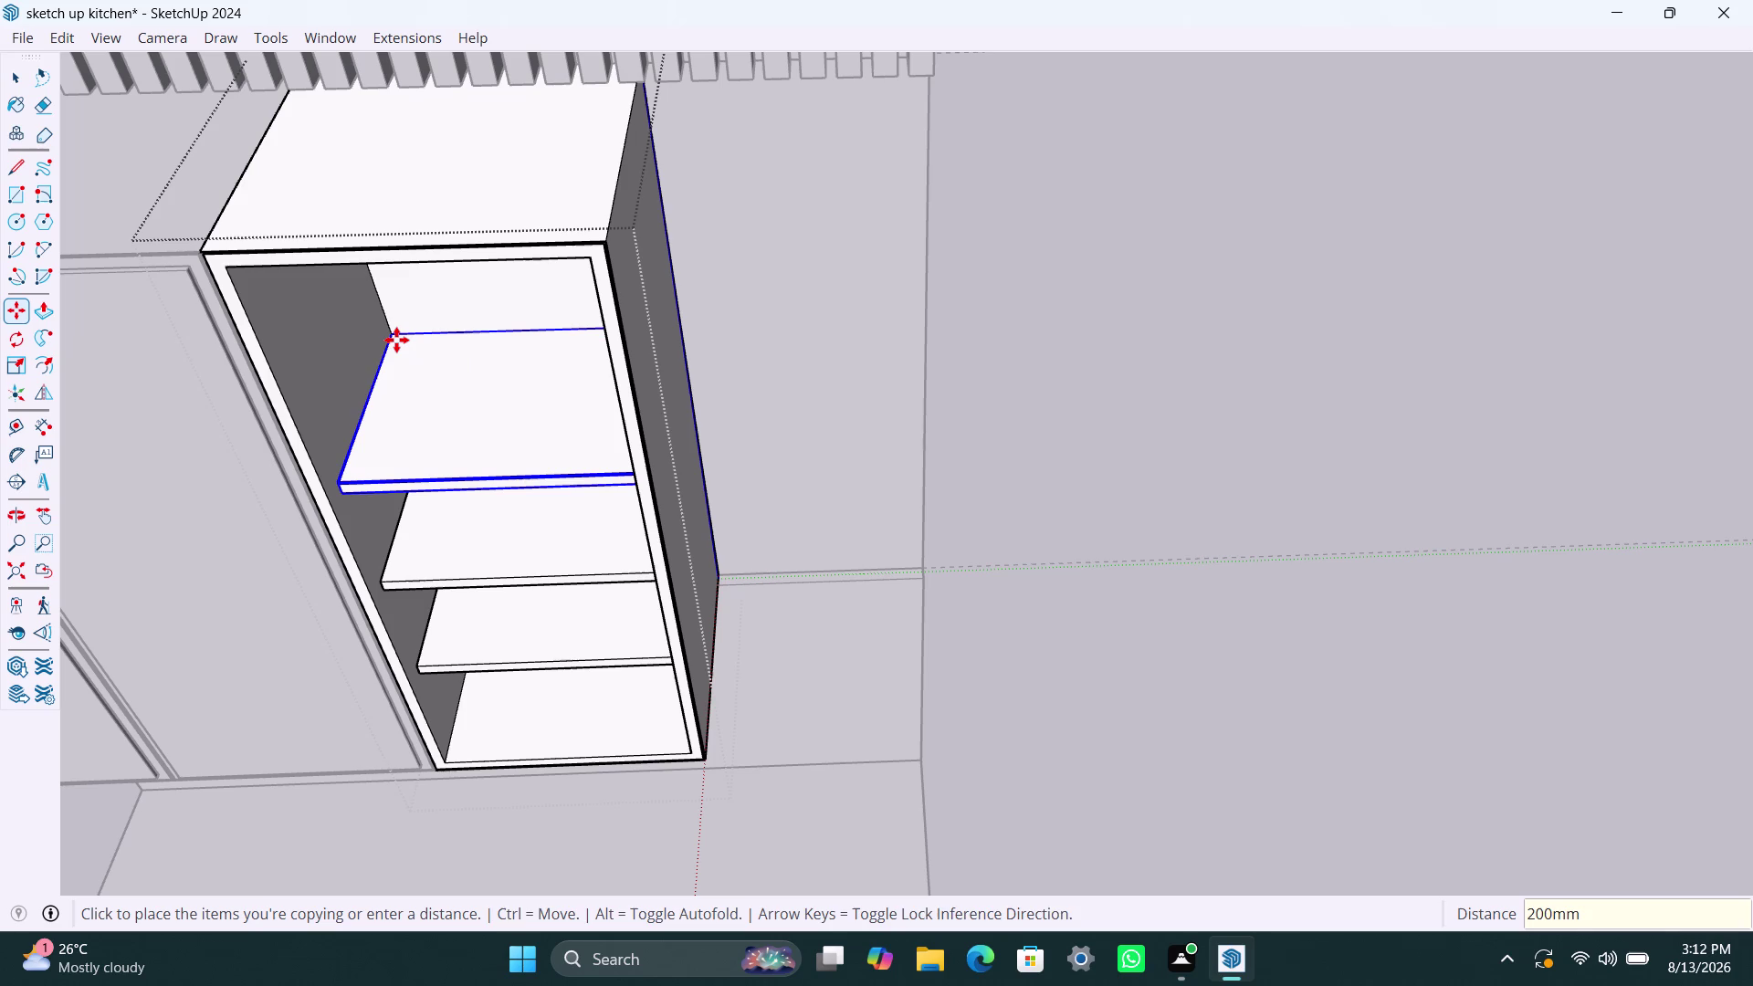
key(space)
scroll(down, 3)
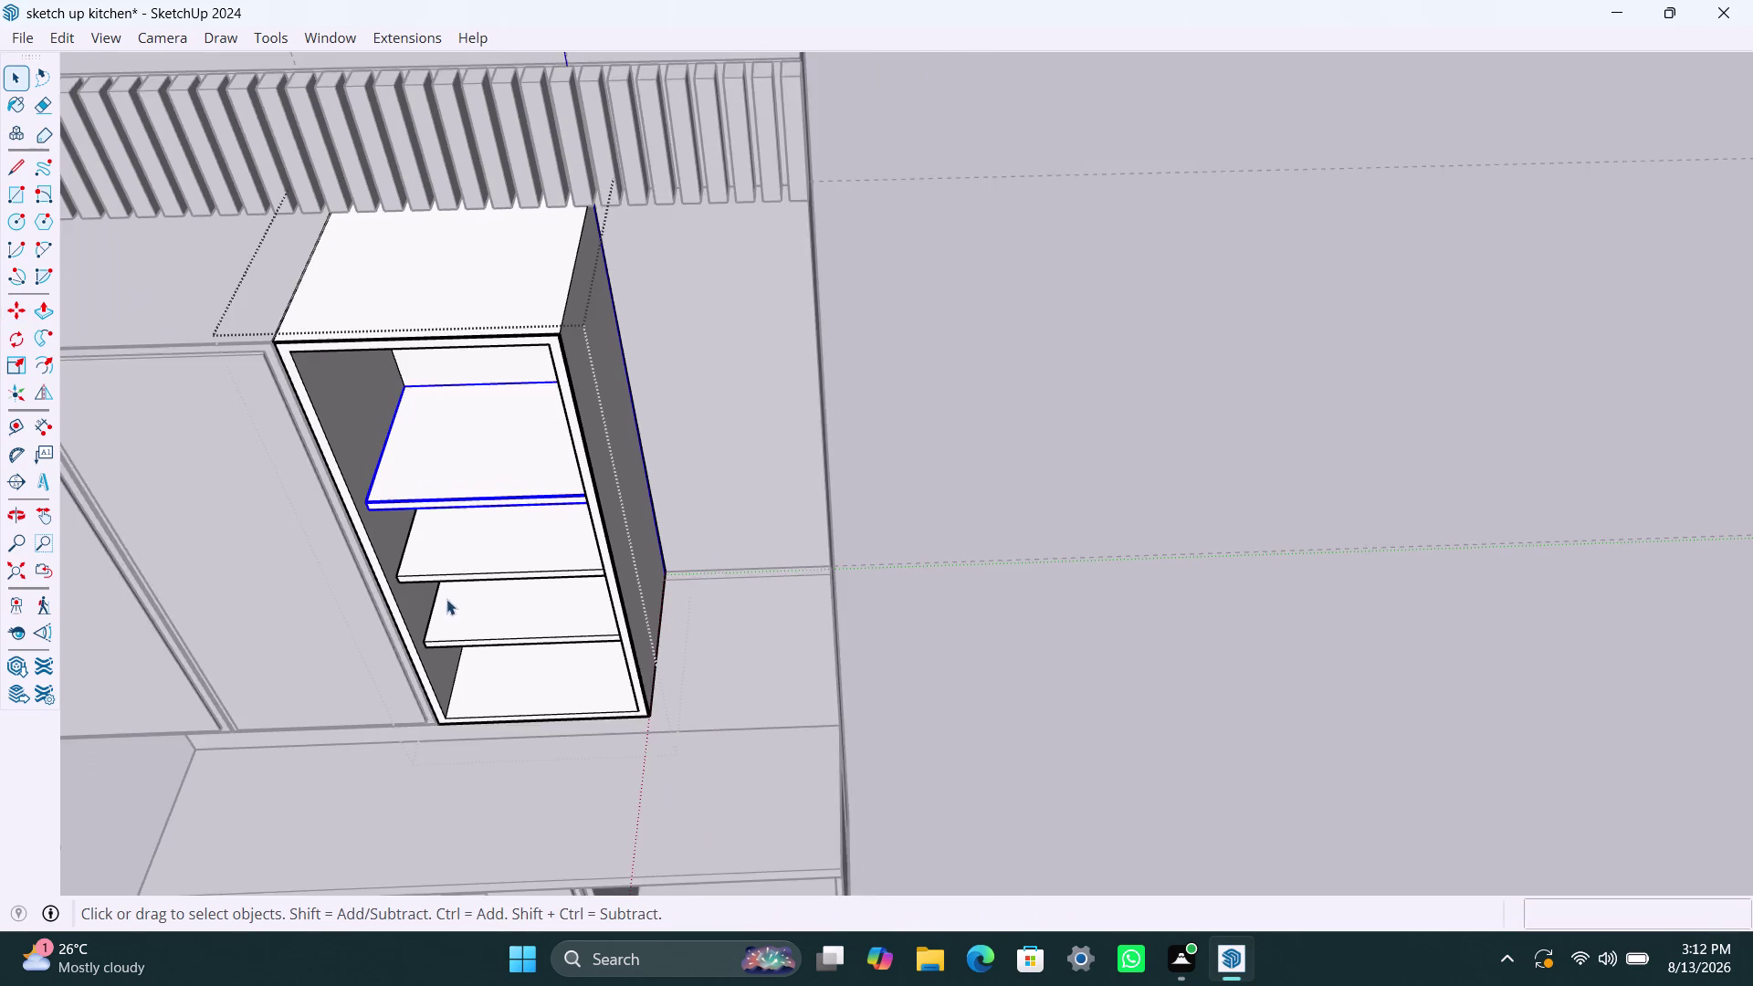
Orbit around the wall cabinet and counter to check the shelf spacing.
middle_drag(460, 562, 506, 222)
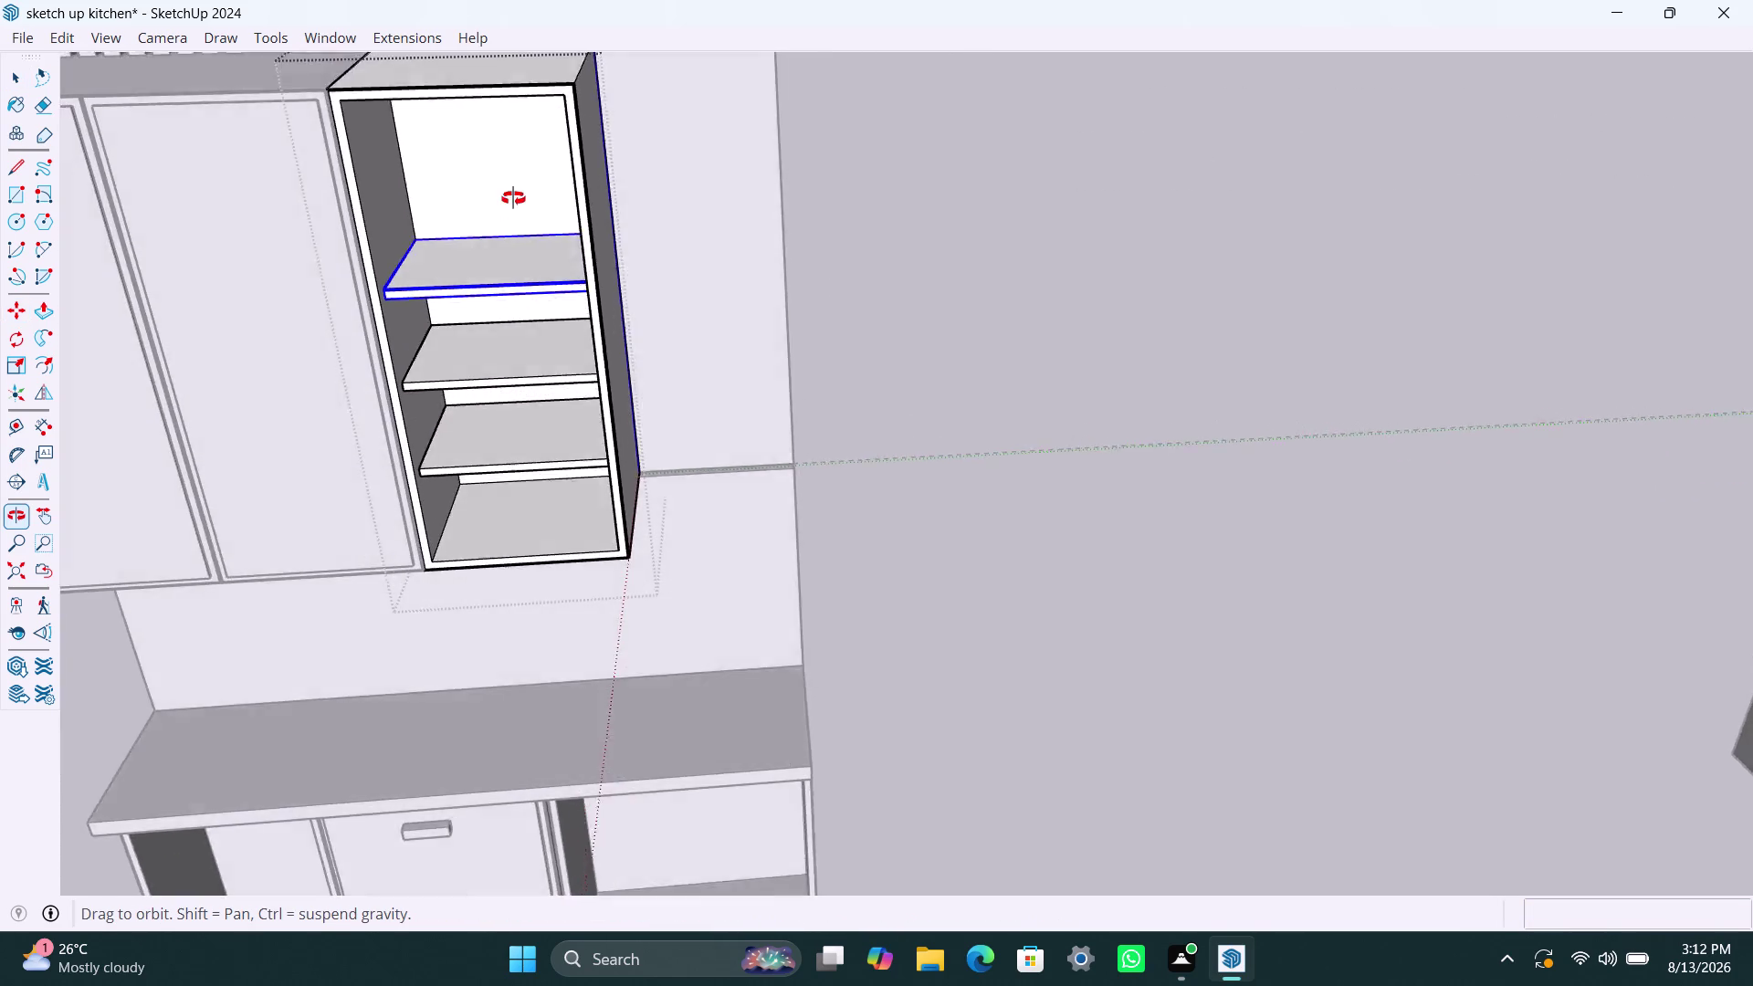
middle_drag(506, 222, 569, 17)
middle_drag(491, 271, 469, 379)
scroll(down, 3)
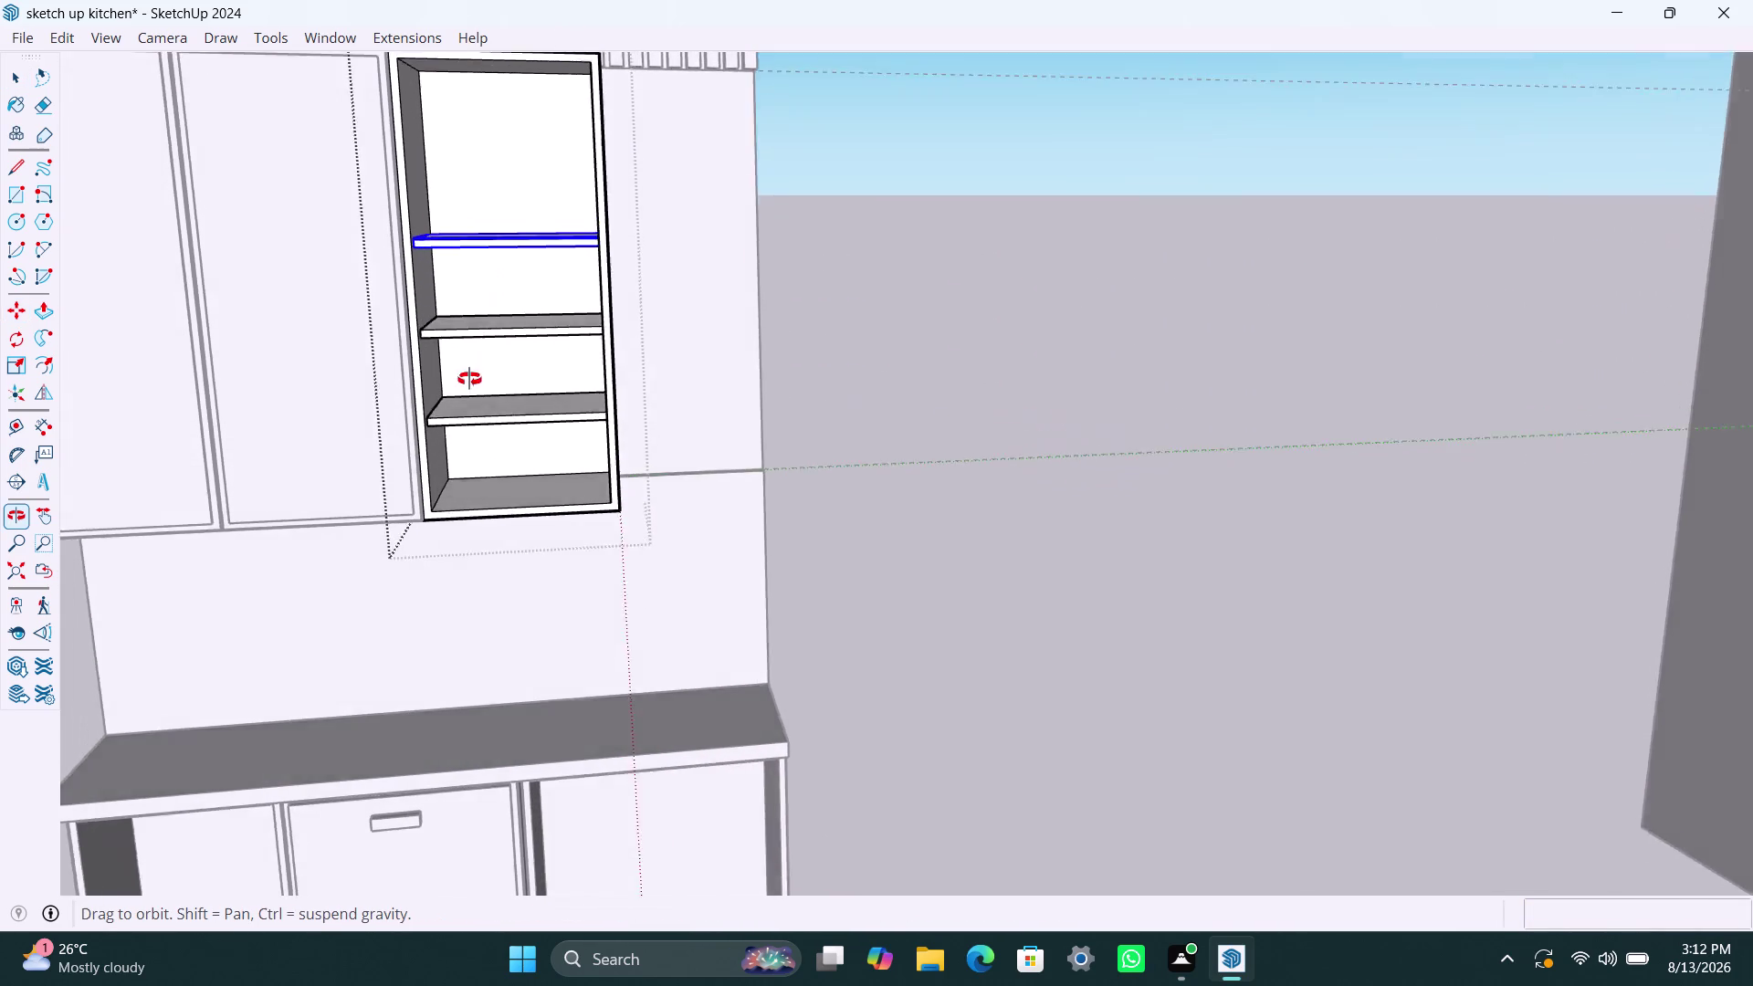
middle_drag(469, 379, 466, 409)
scroll(down, 3)
middle_drag(514, 253, 513, 297)
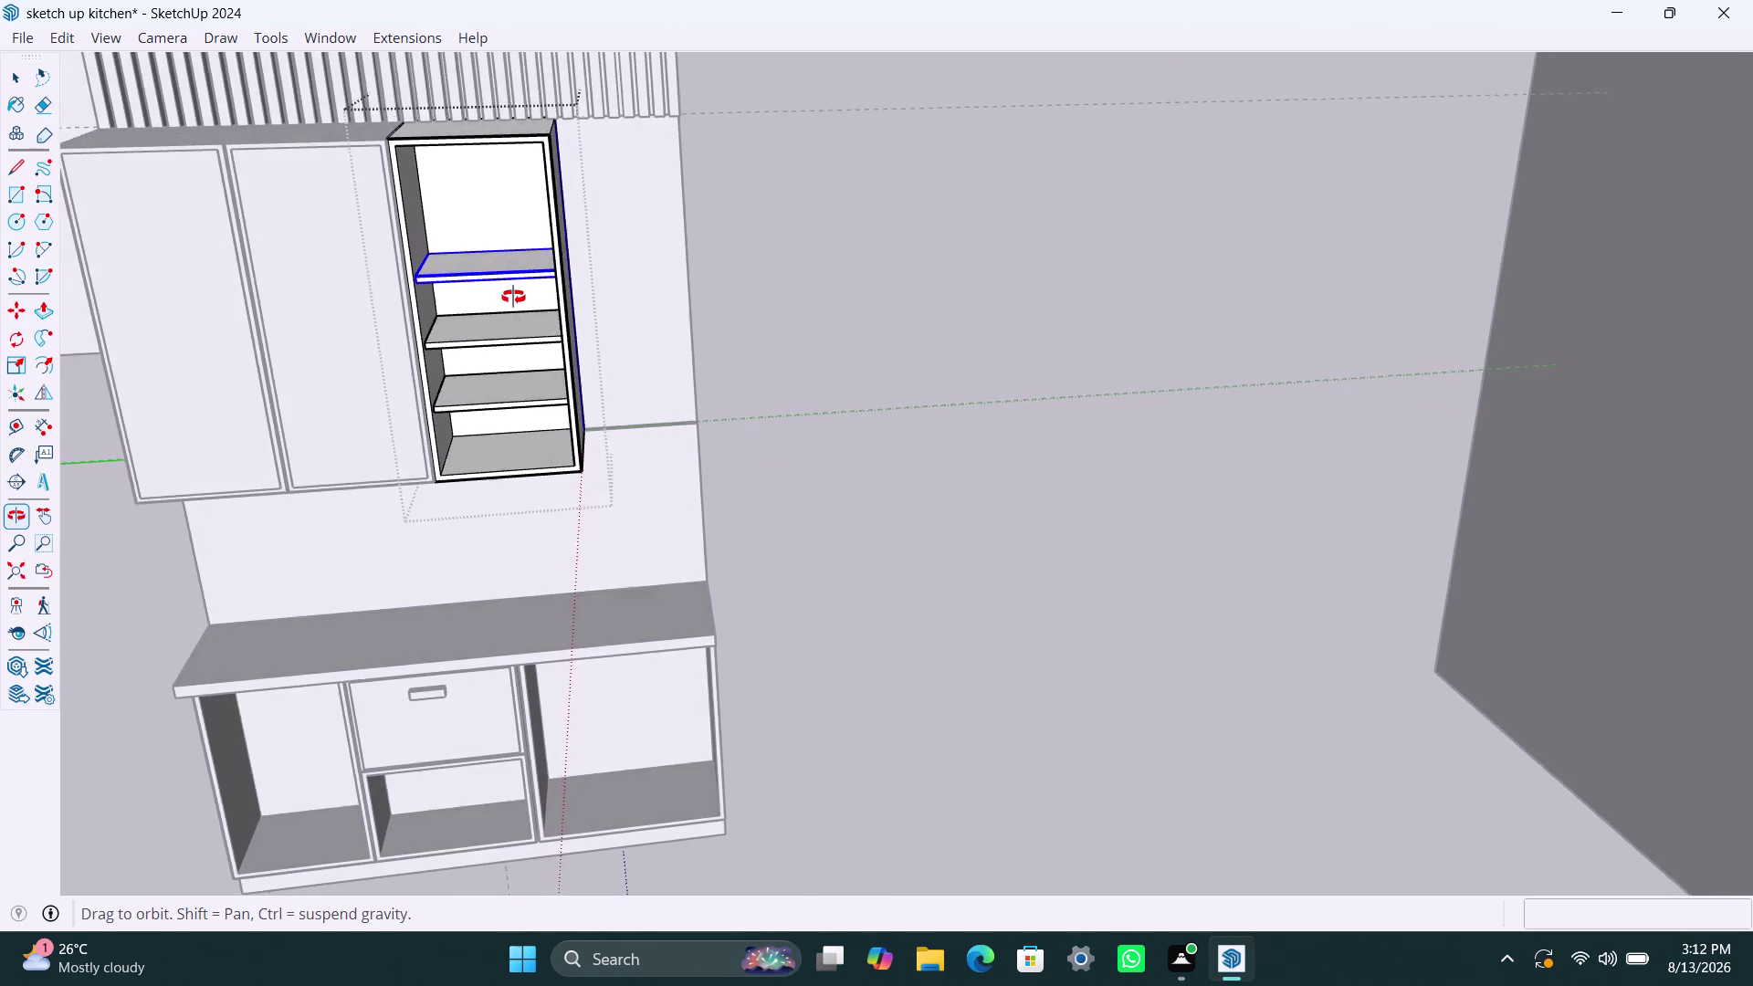
middle_drag(513, 297, 519, 572)
scroll(up, 3)
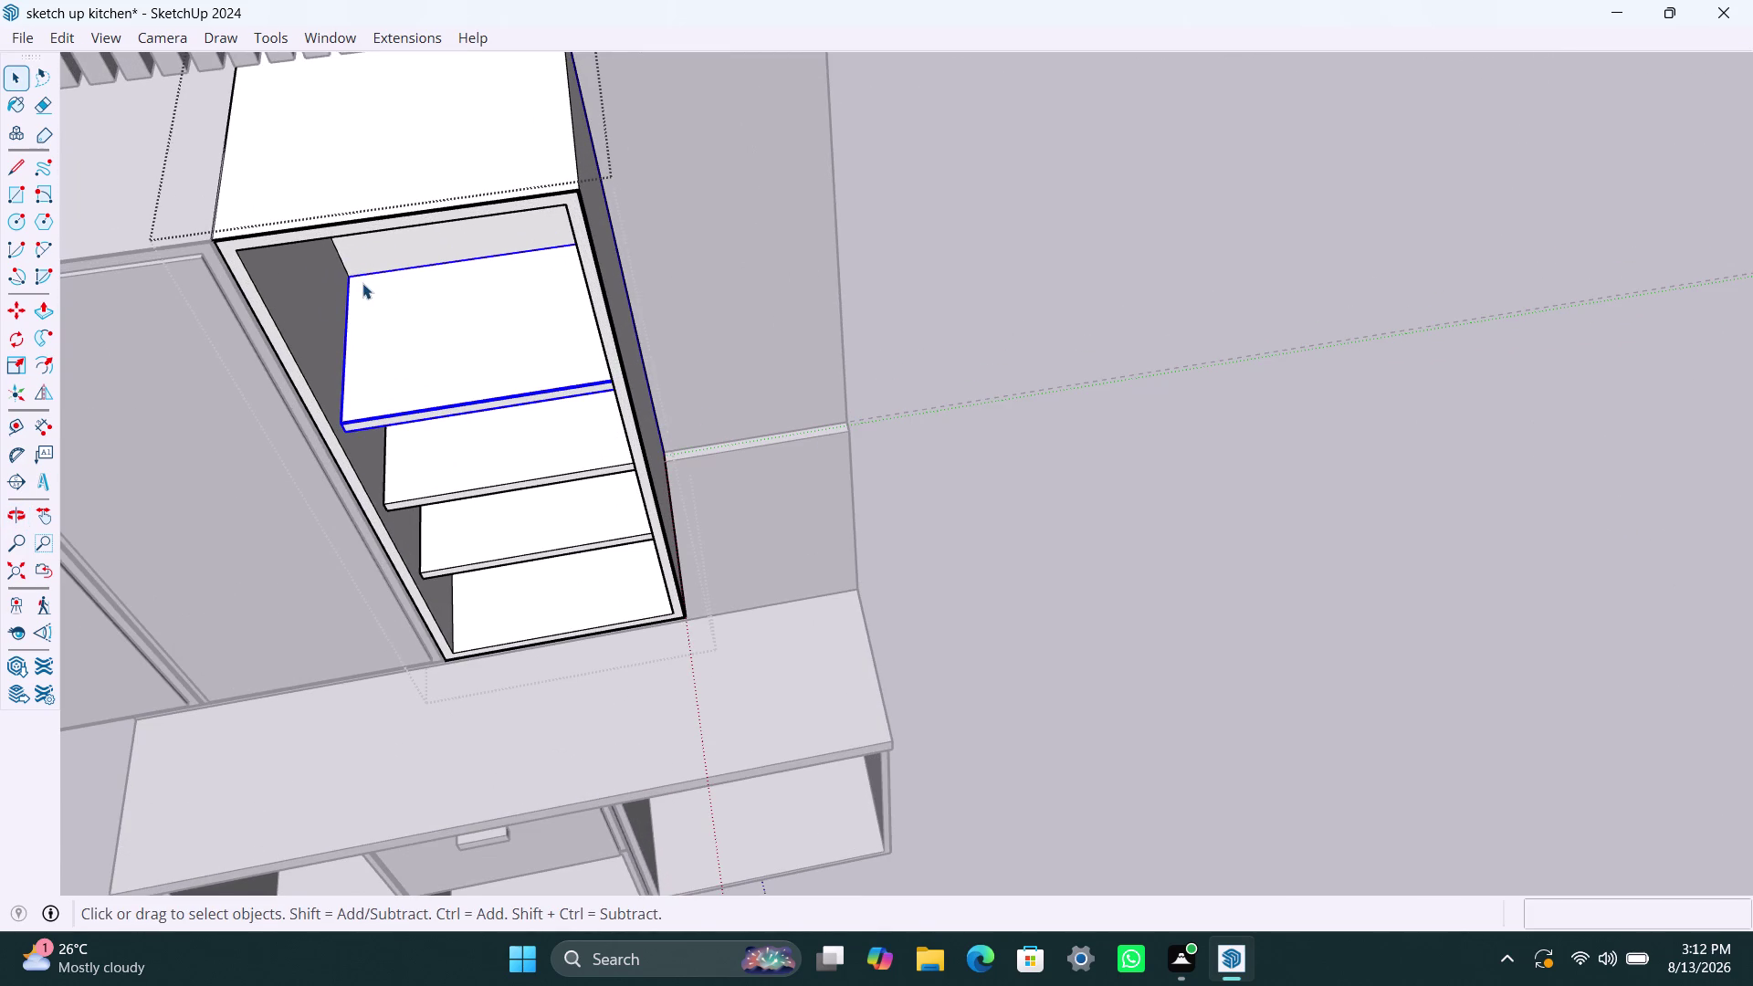
Copy the top shelf another 200 mm upward for a fourth shelf.
key(m)
click(352, 273)
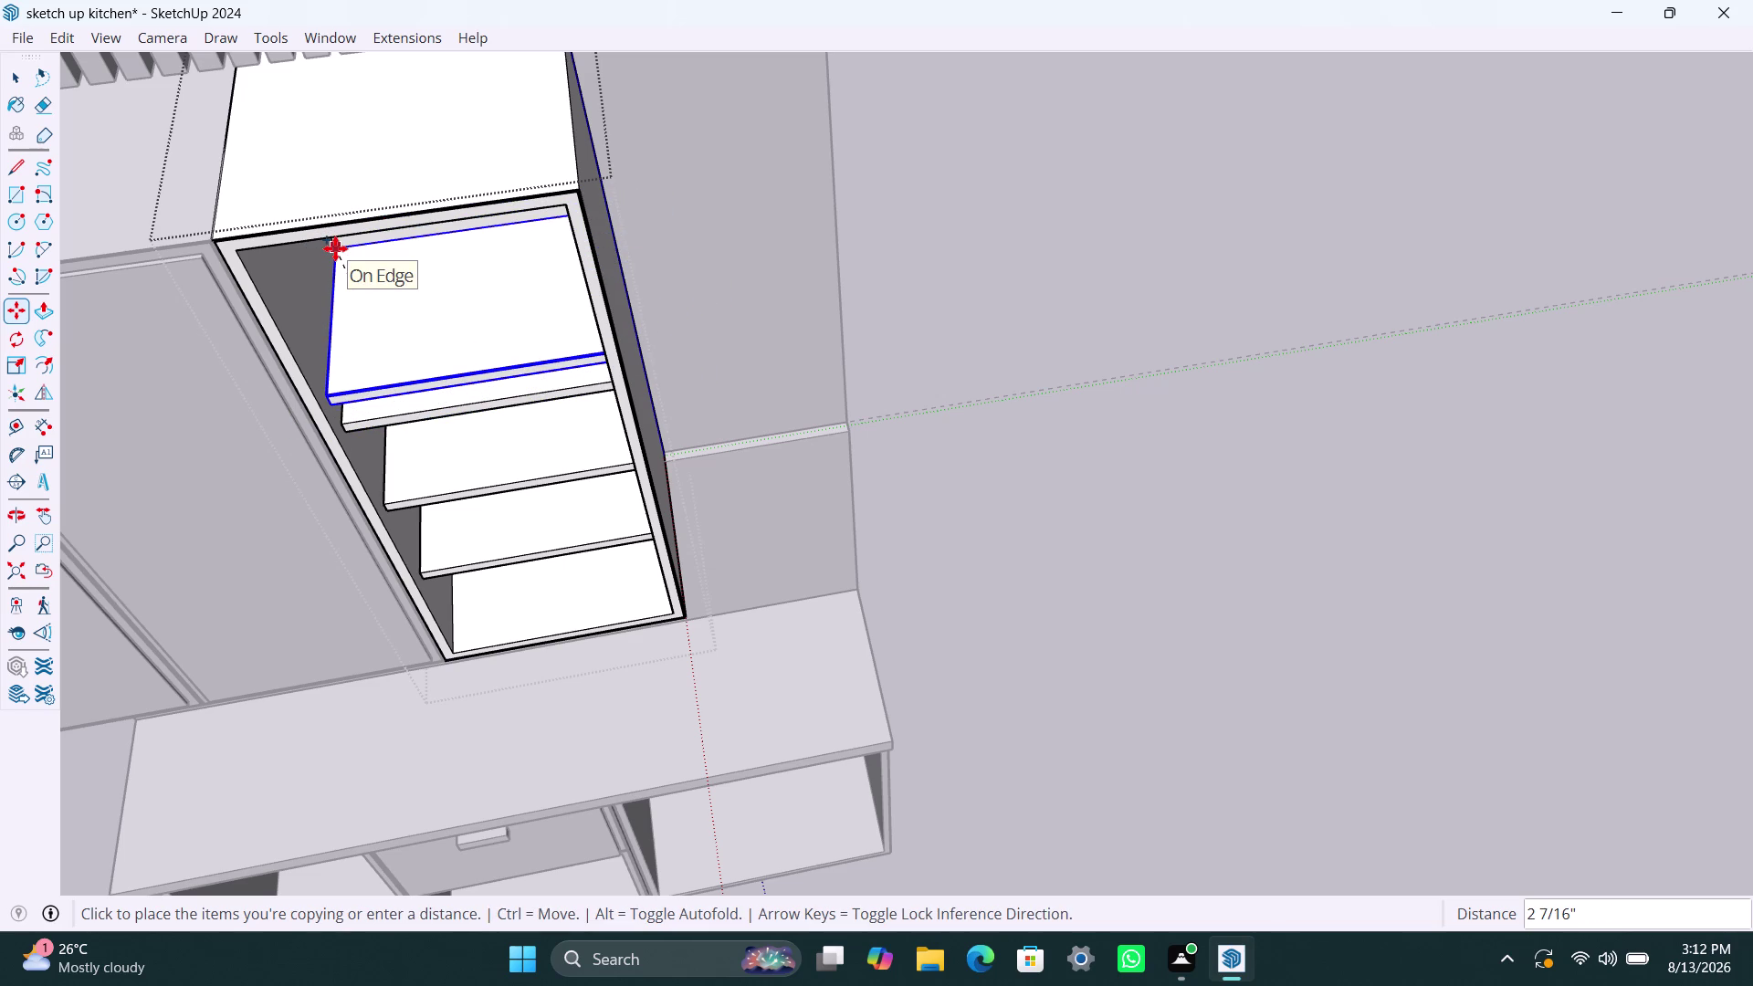
text(200mm)
key(Return)
key(space)
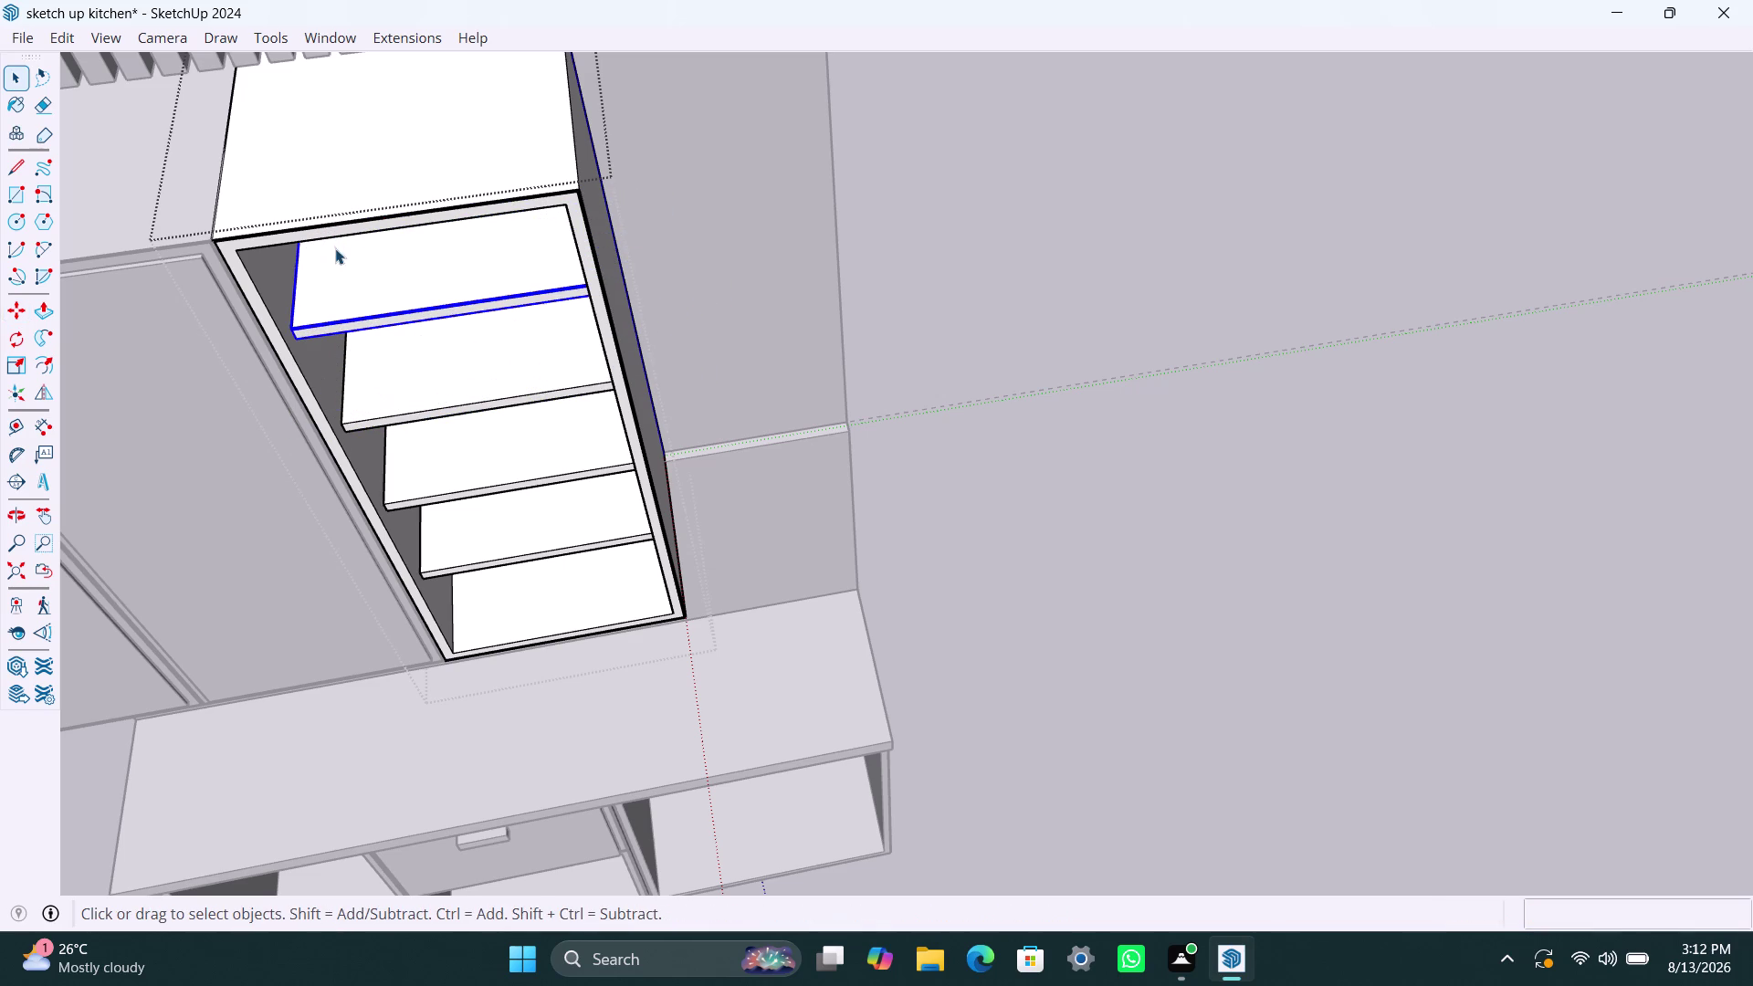
scroll(down, 3)
scroll(down, 3)
Orbit the view to face the shelving cabinet's front.
middle_drag(584, 426, 565, 332)
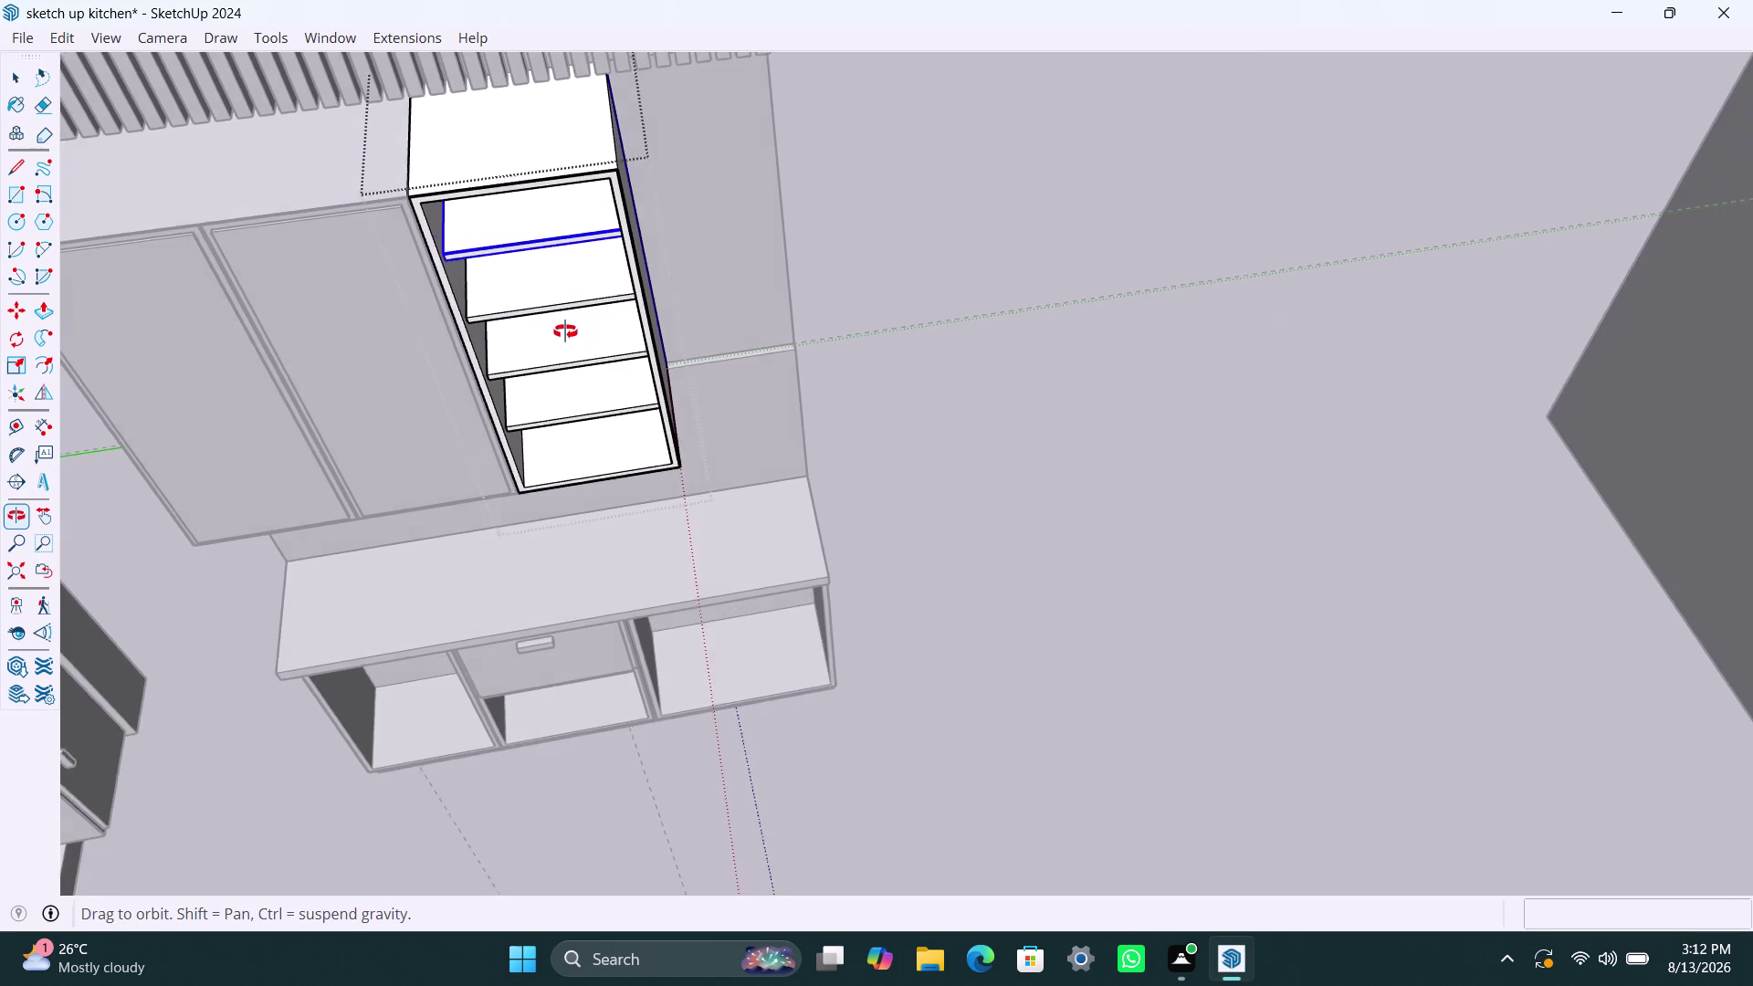
middle_drag(565, 332, 587, 0)
middle_drag(750, 349, 714, 368)
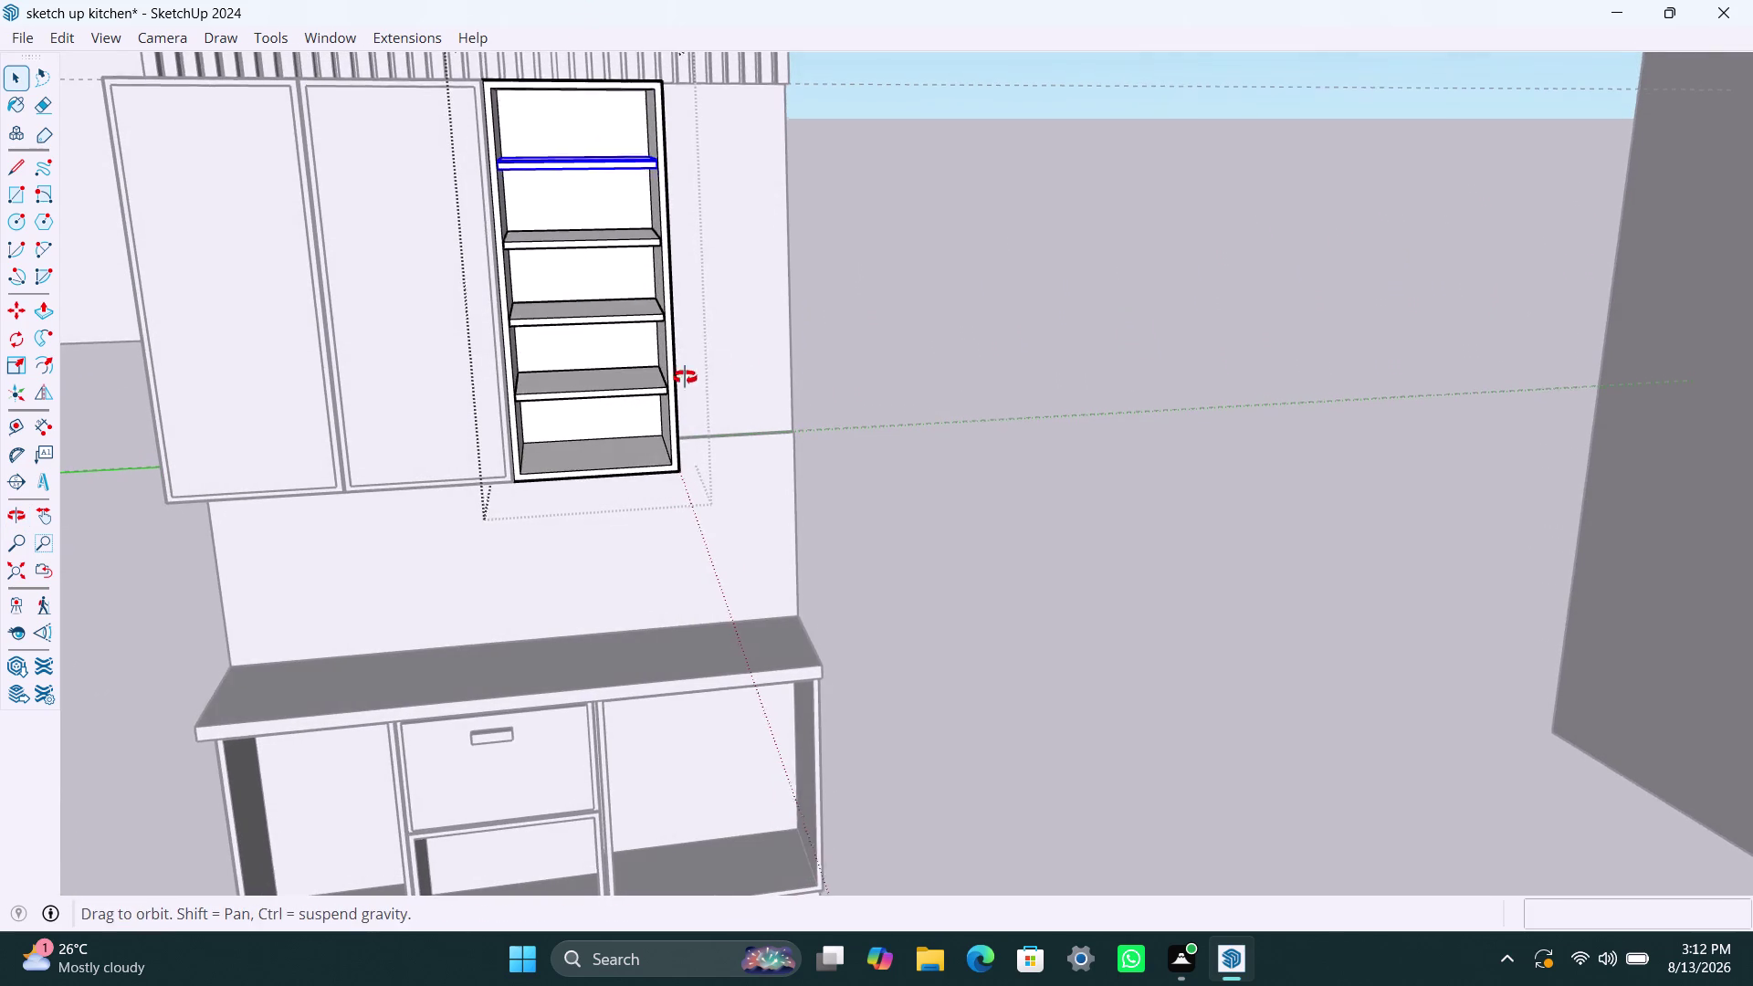
middle_drag(714, 368, 652, 386)
click(977, 353)
scroll(down, 3)
middle_drag(632, 290, 673, 609)
scroll(up, 3)
scroll(up, 3)
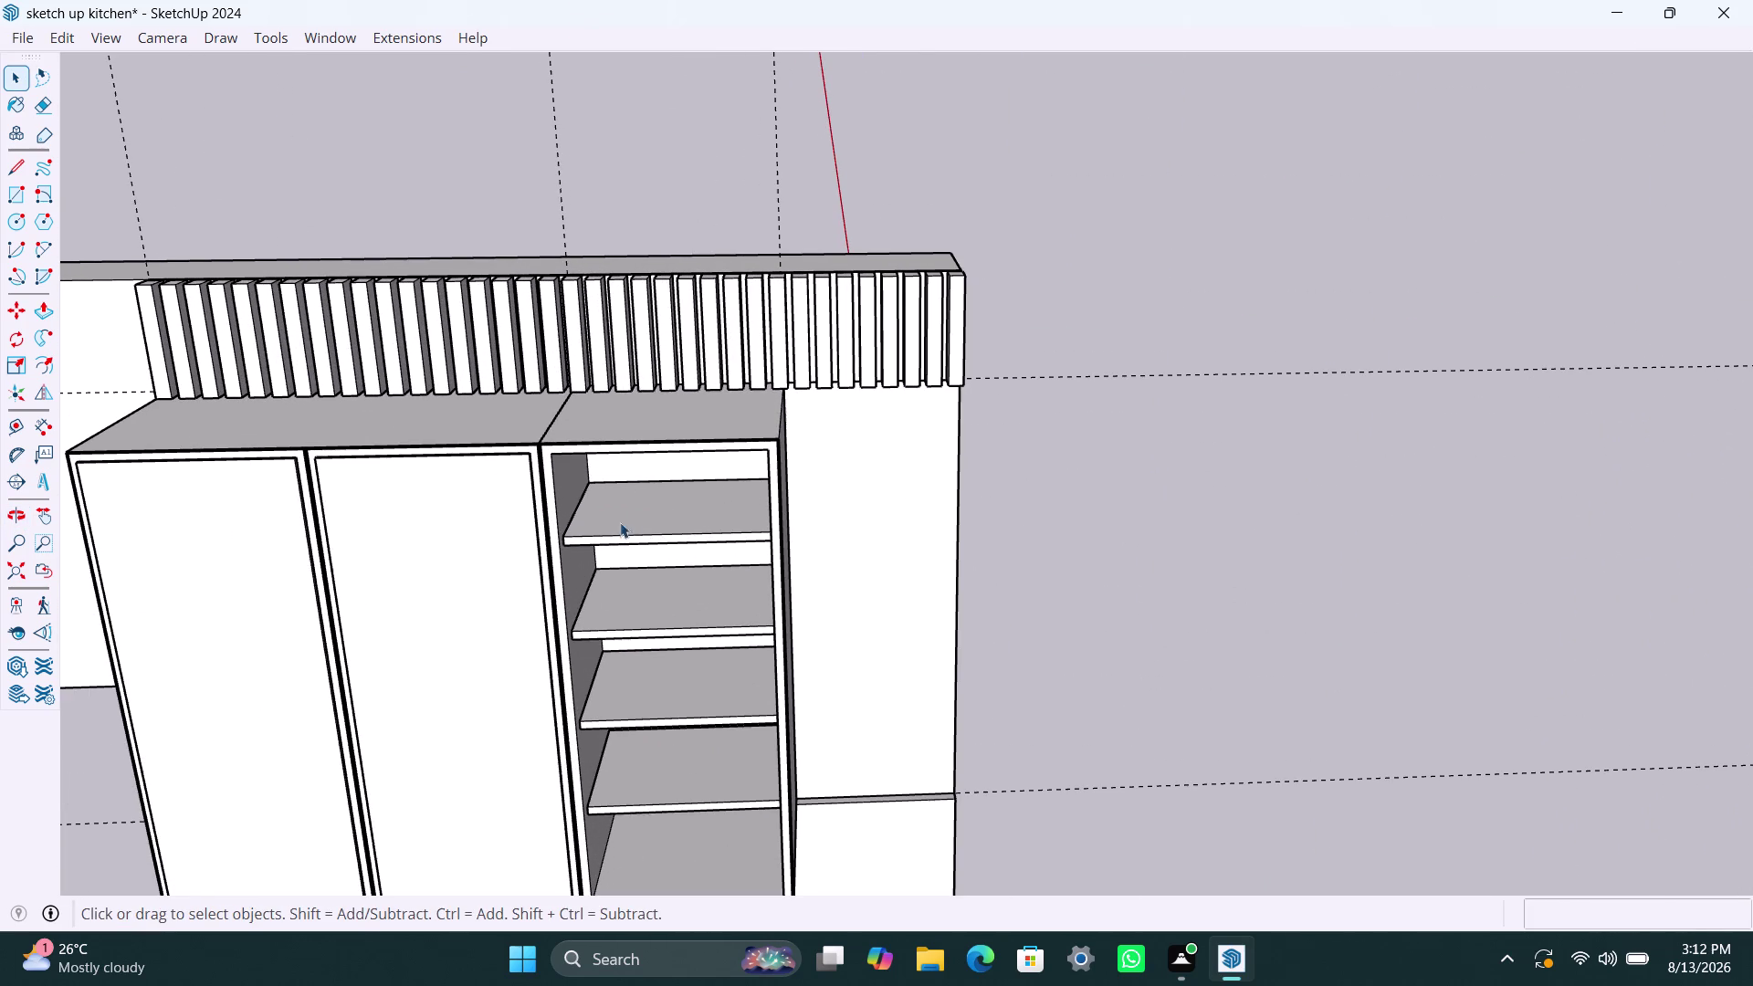
Draw a rectangle across the opening's top, group it, and open the group.
middle_drag(639, 523, 639, 514)
scroll(up, 3)
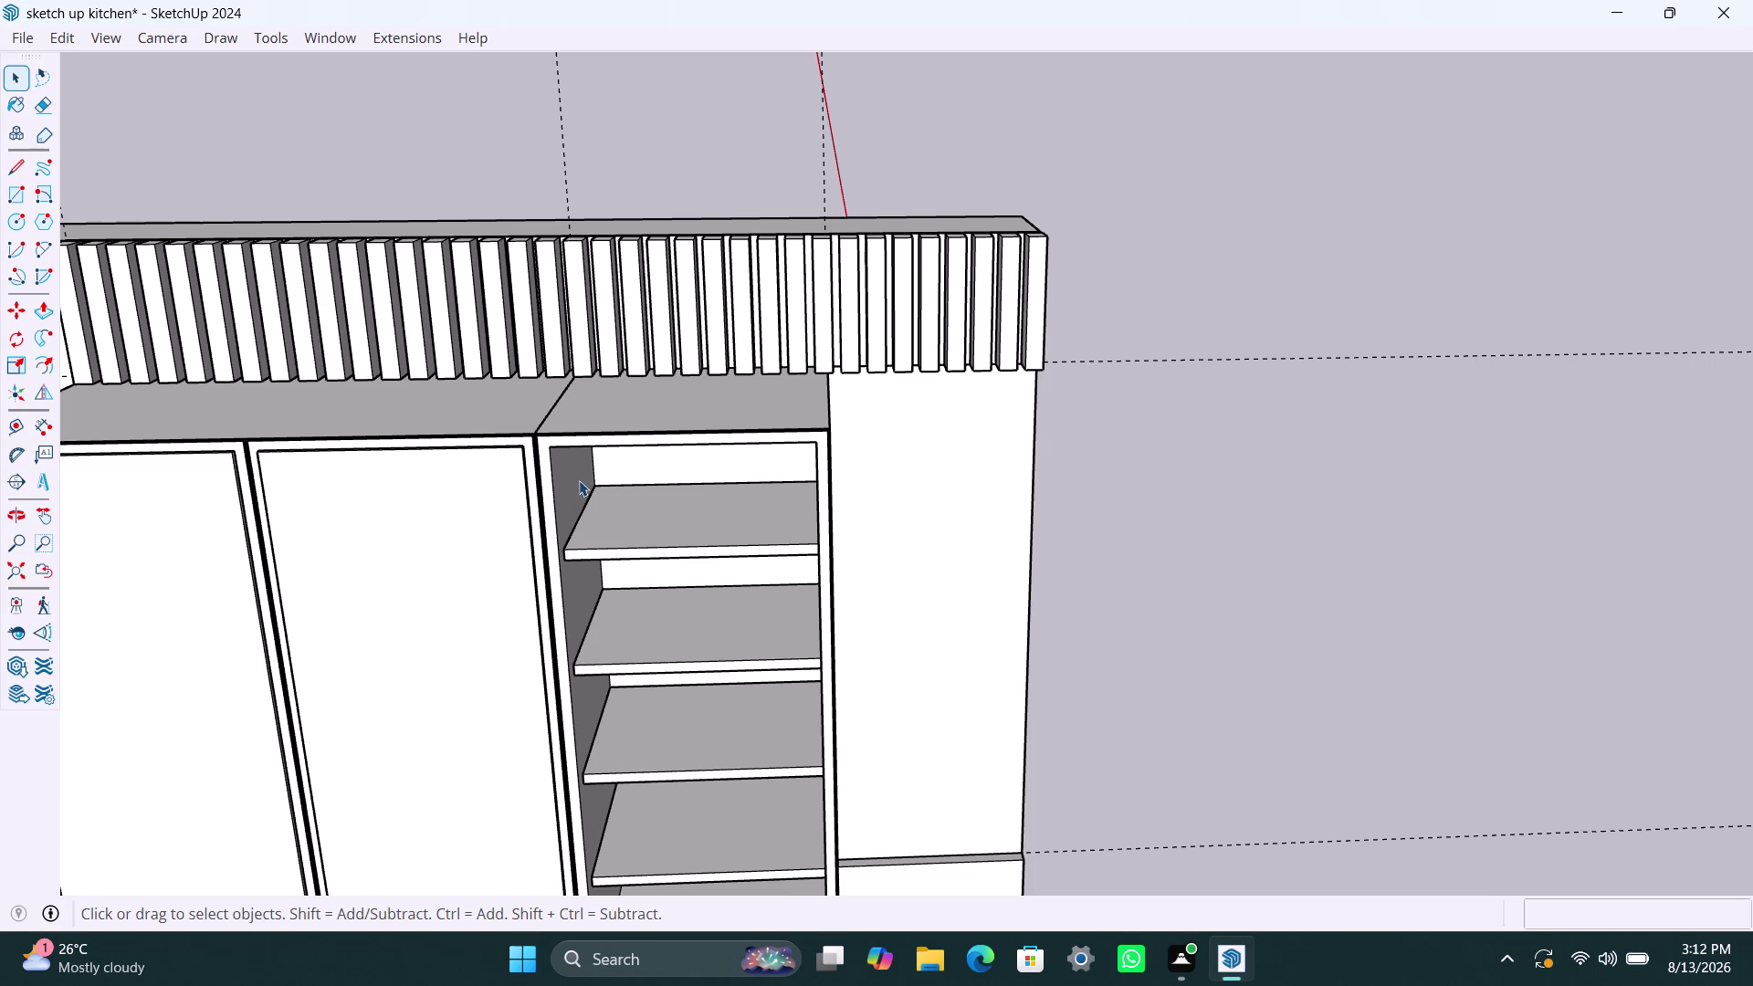
key(r)
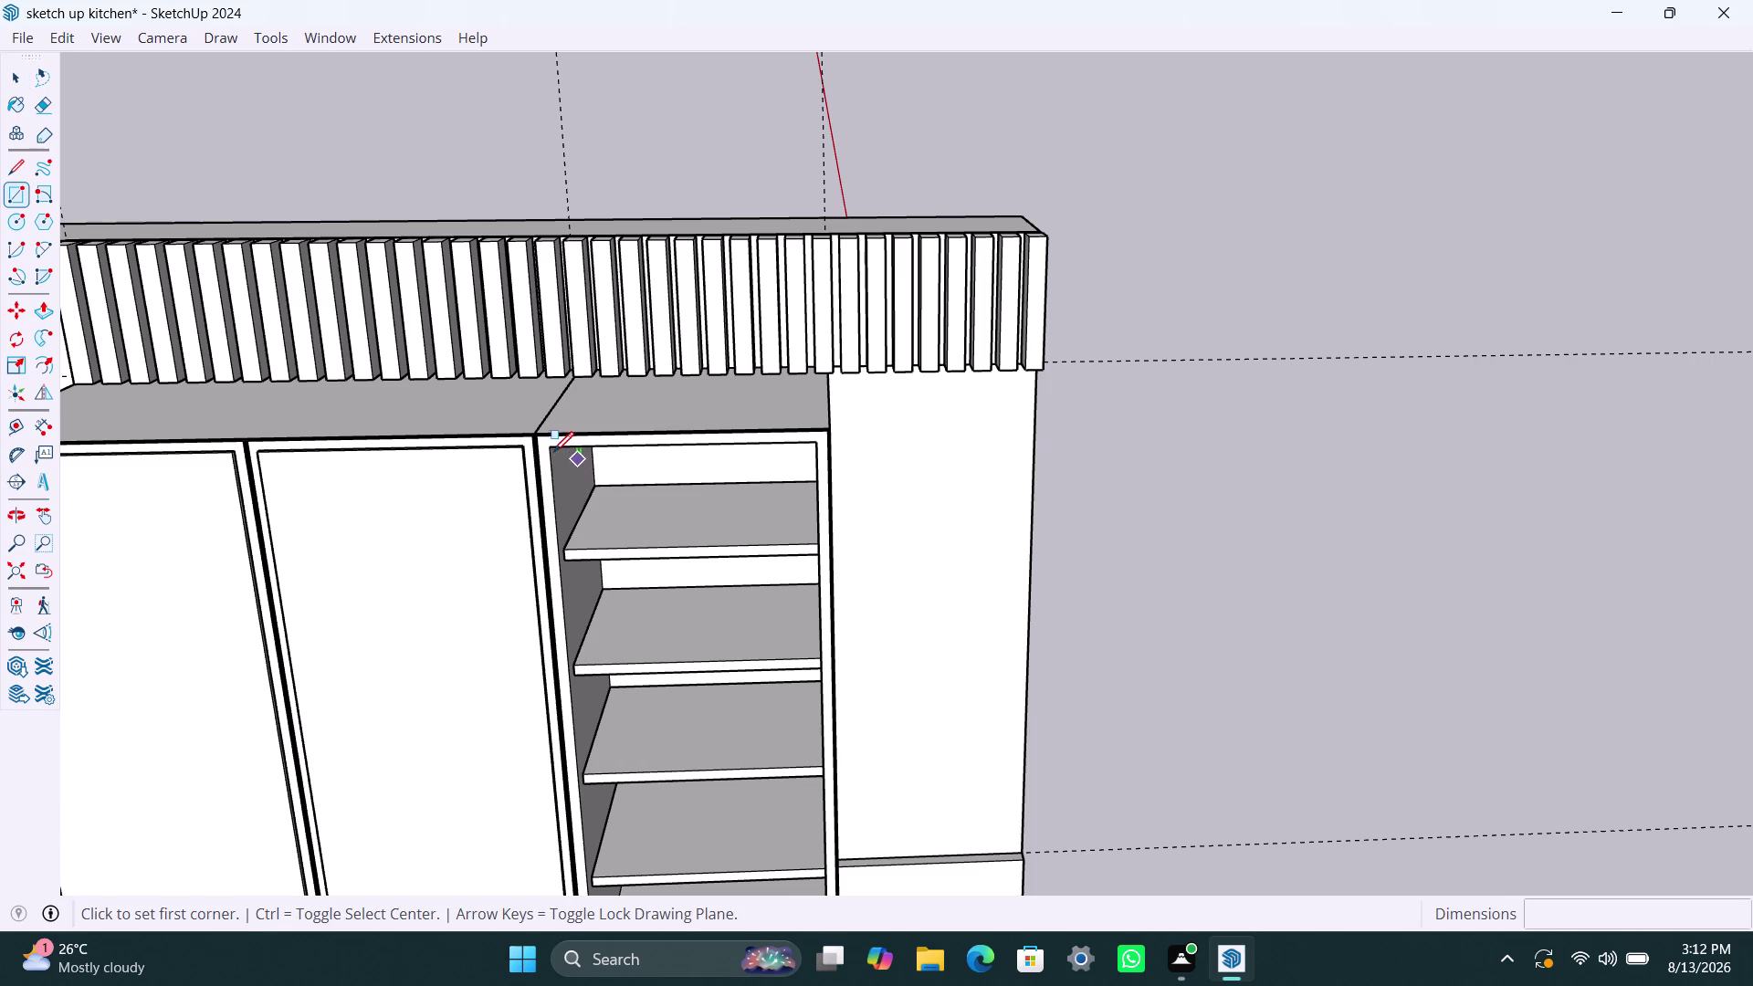
click(547, 451)
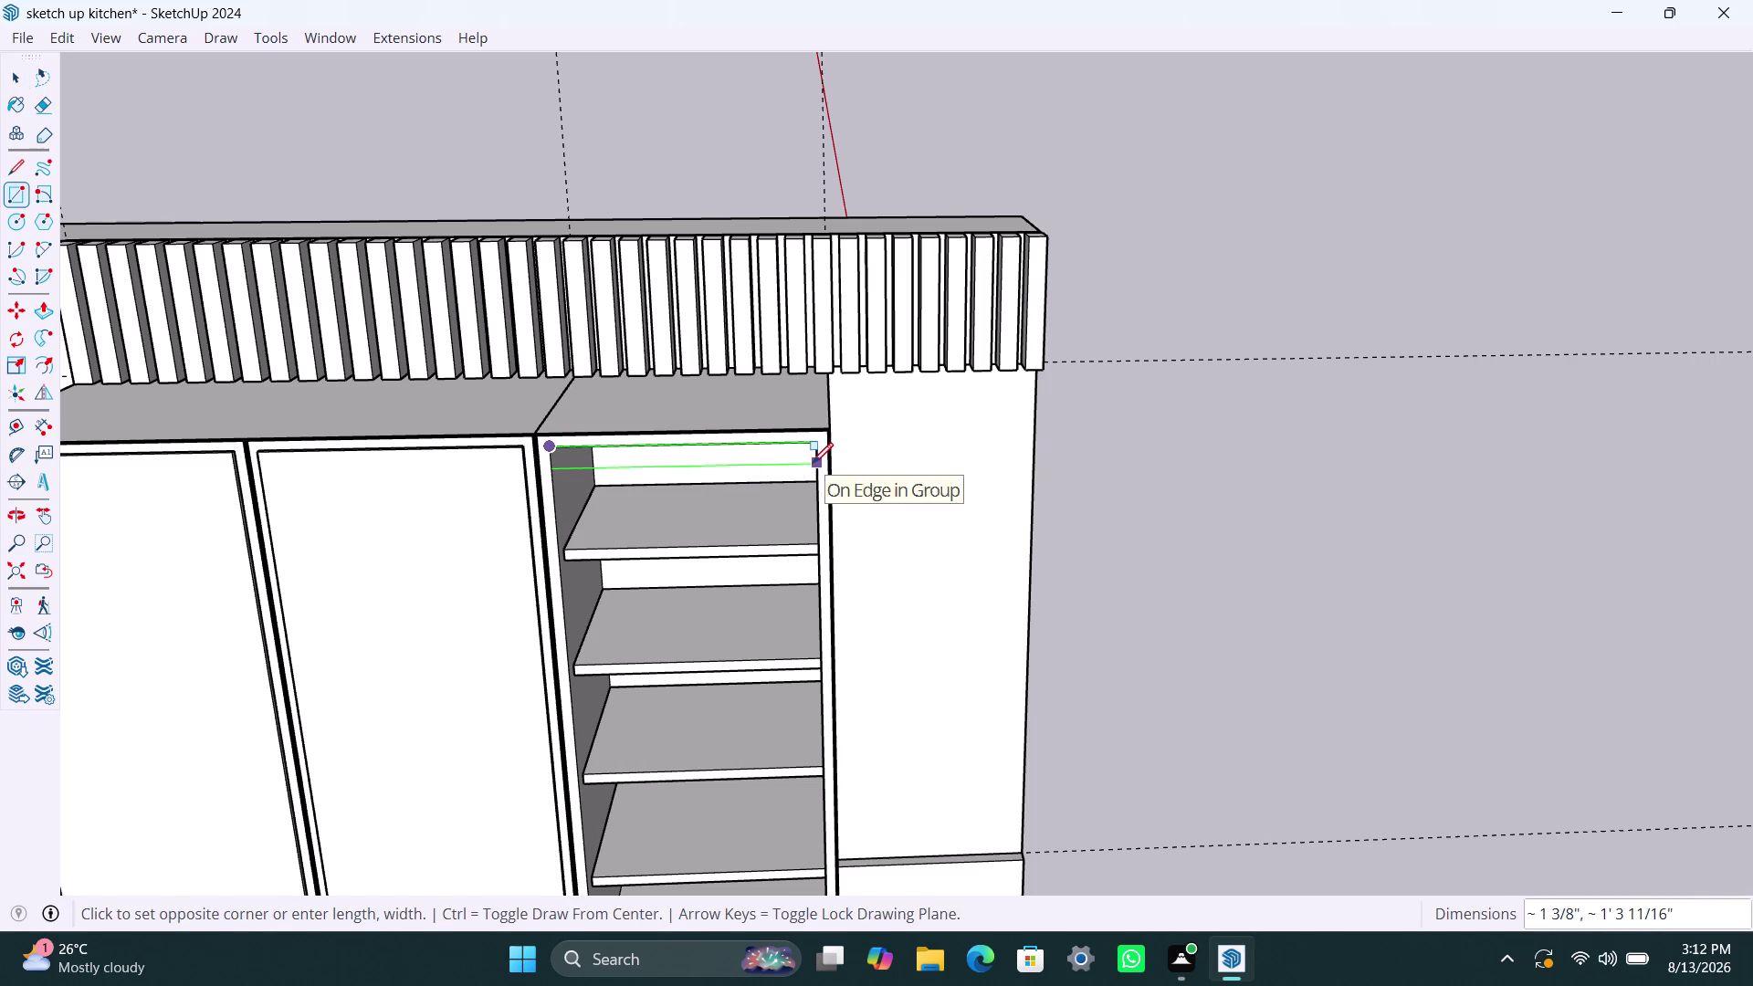
click(813, 461)
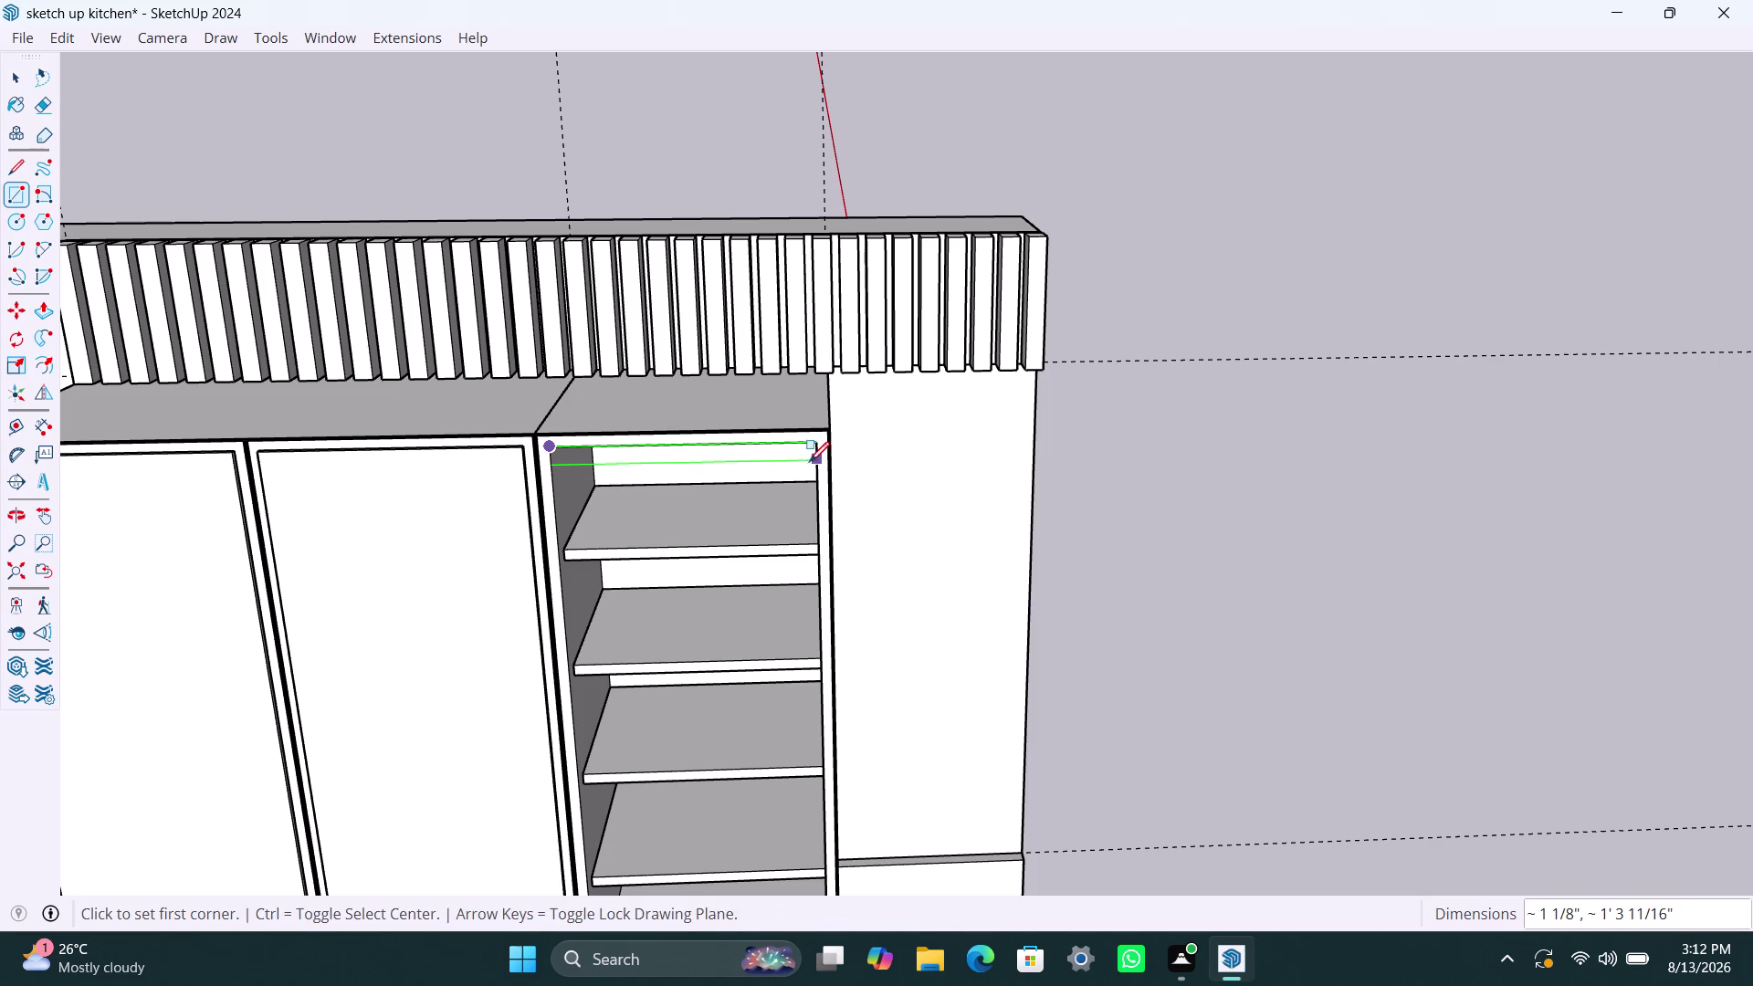
key(space)
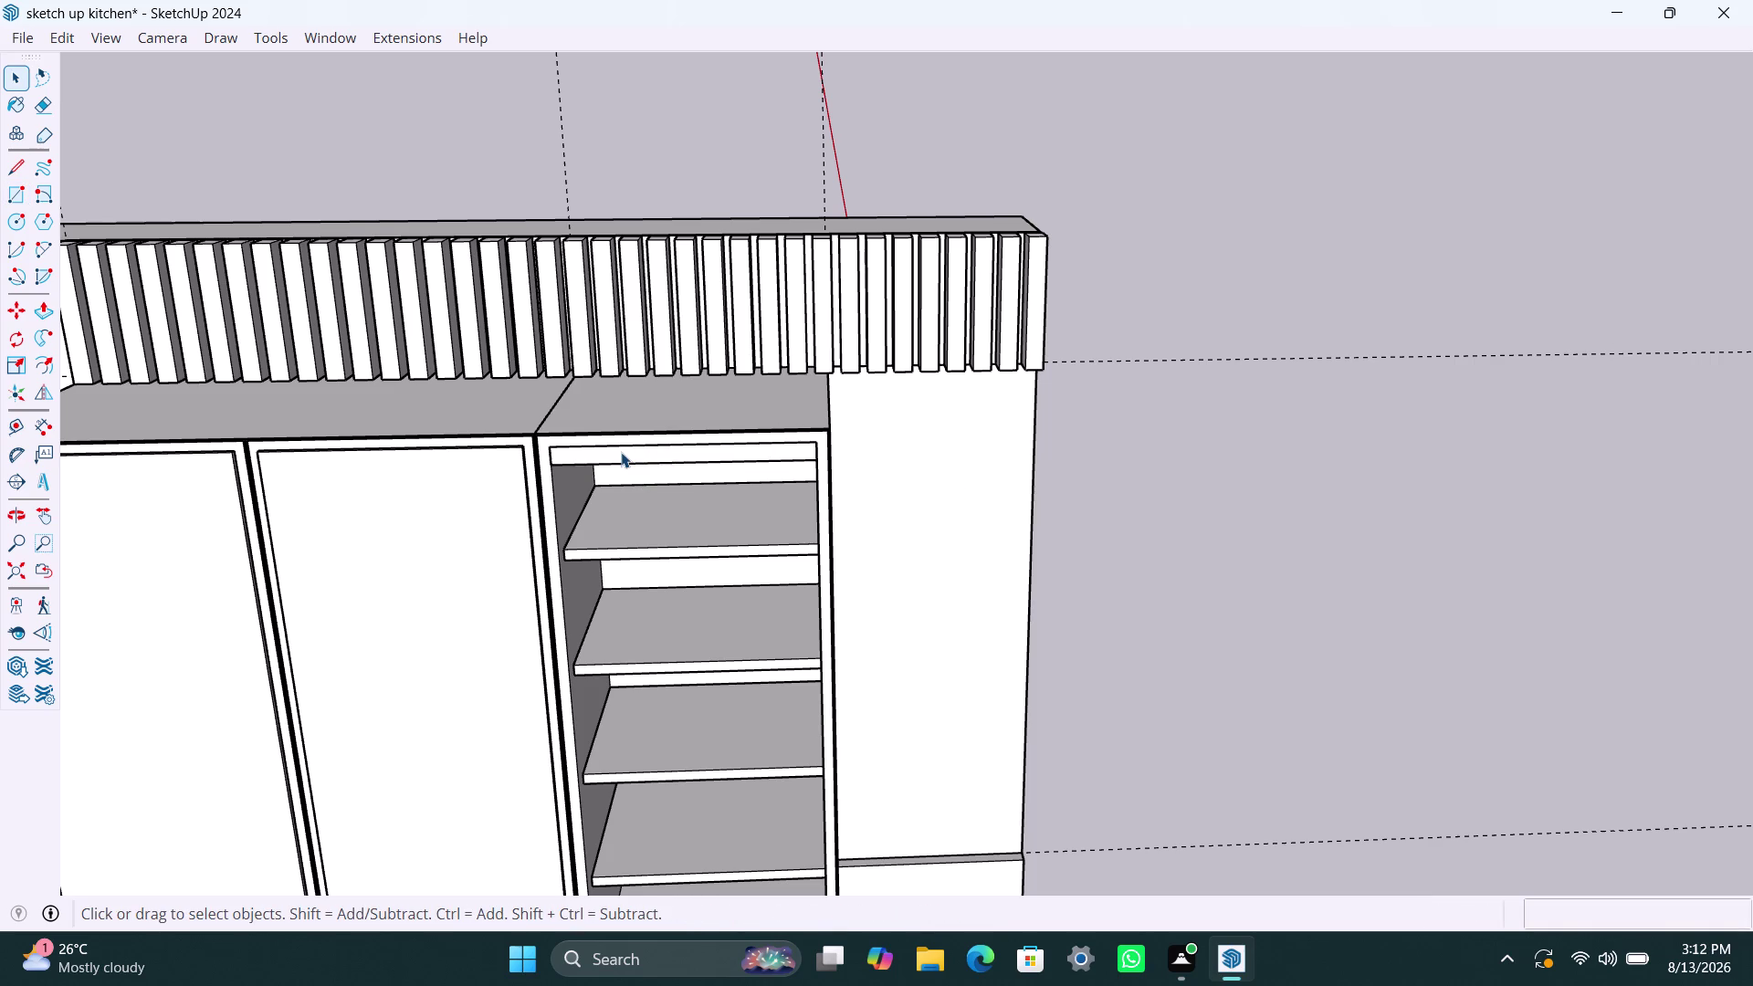
double_click(621, 452)
right_click(621, 452)
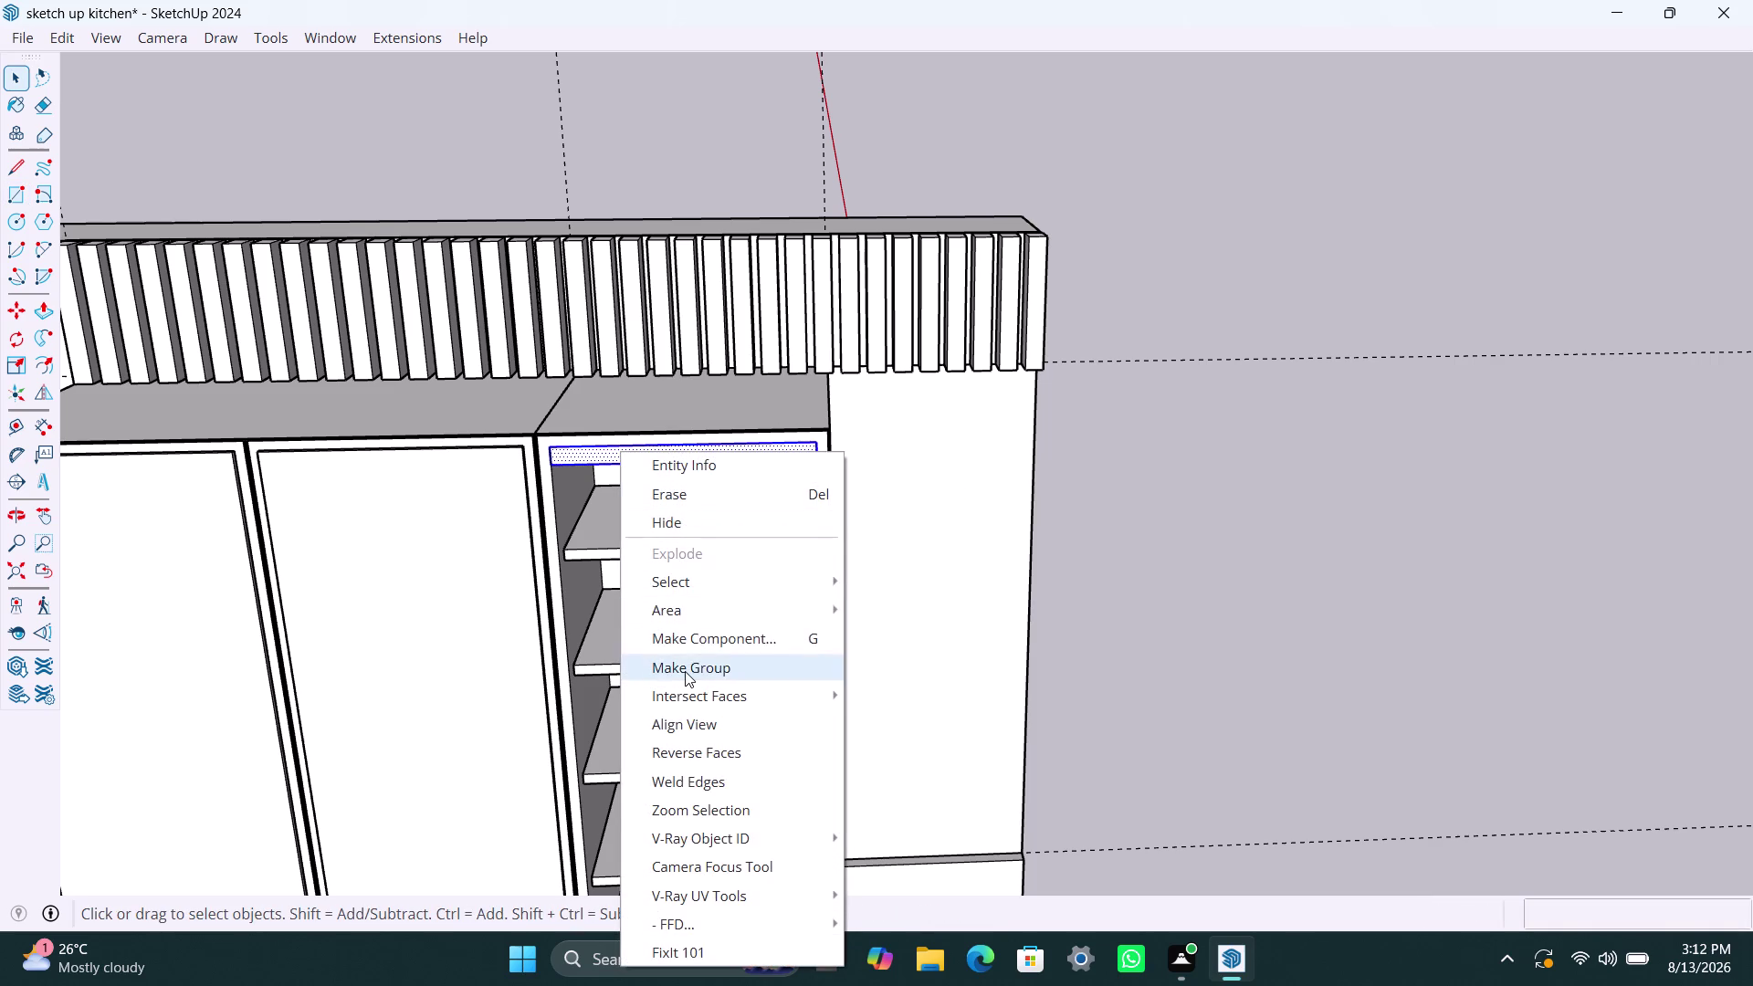
click(685, 671)
triple_click(615, 454)
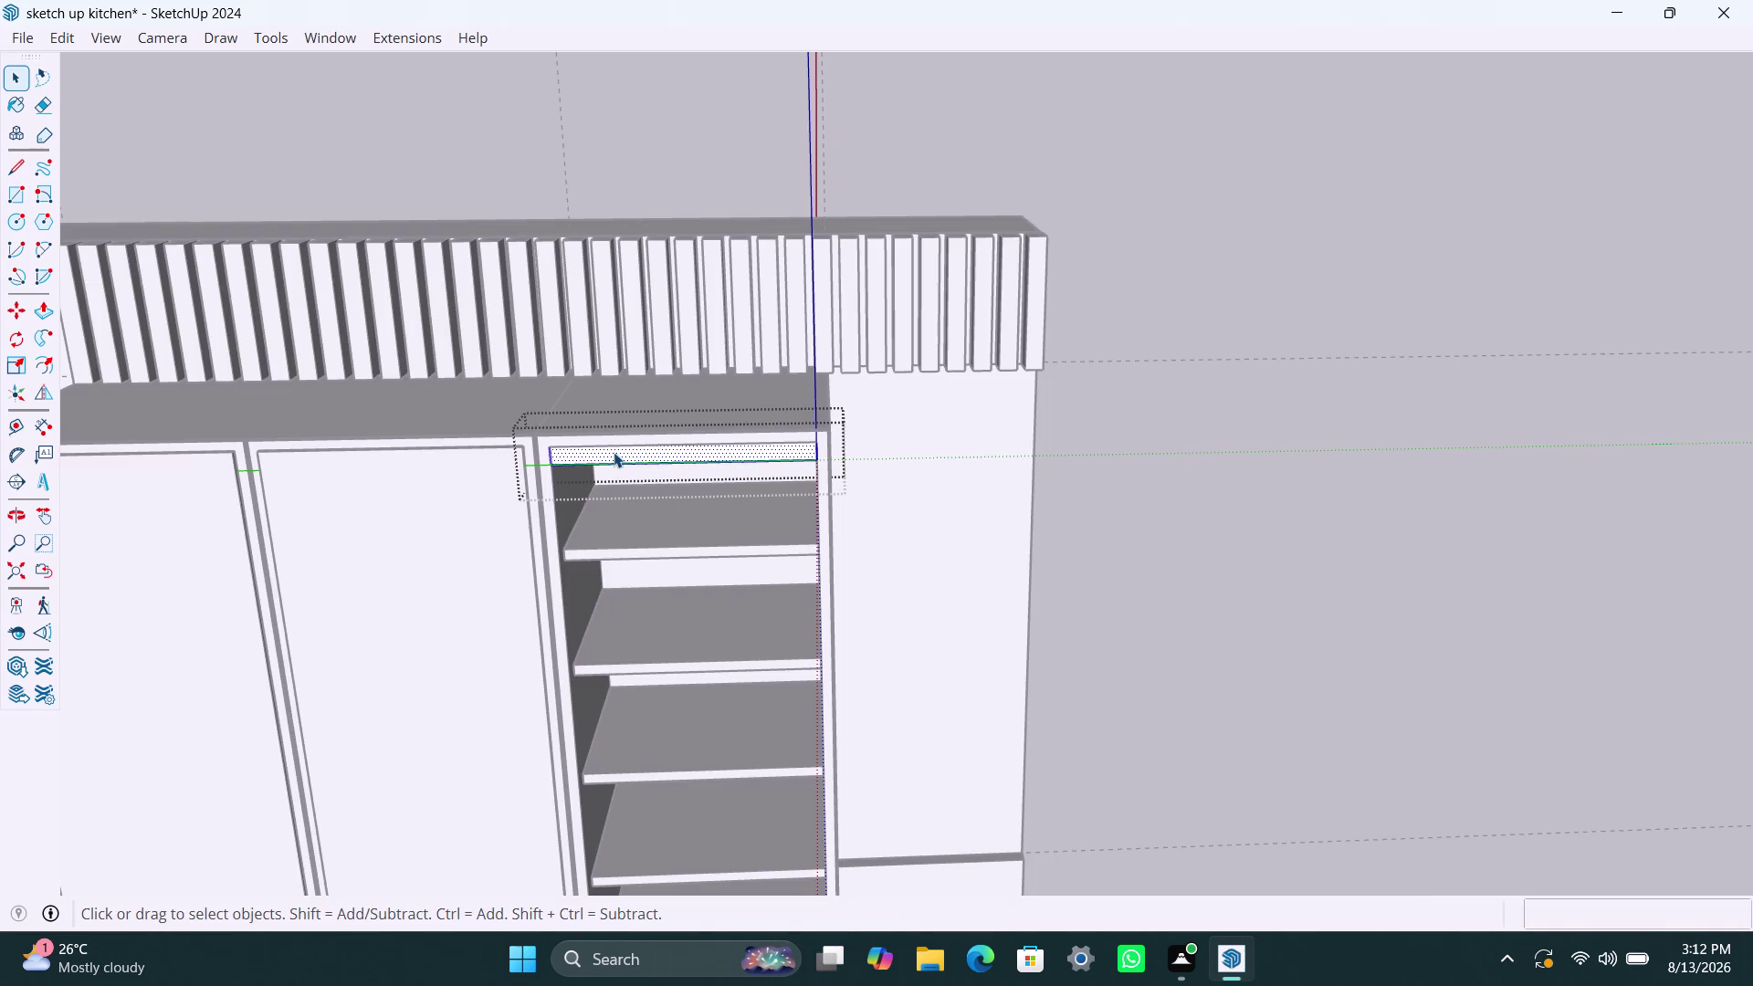
Try extruding the strip 2 inches and then 1 inch, undoing both.
key(p)
click(613, 452)
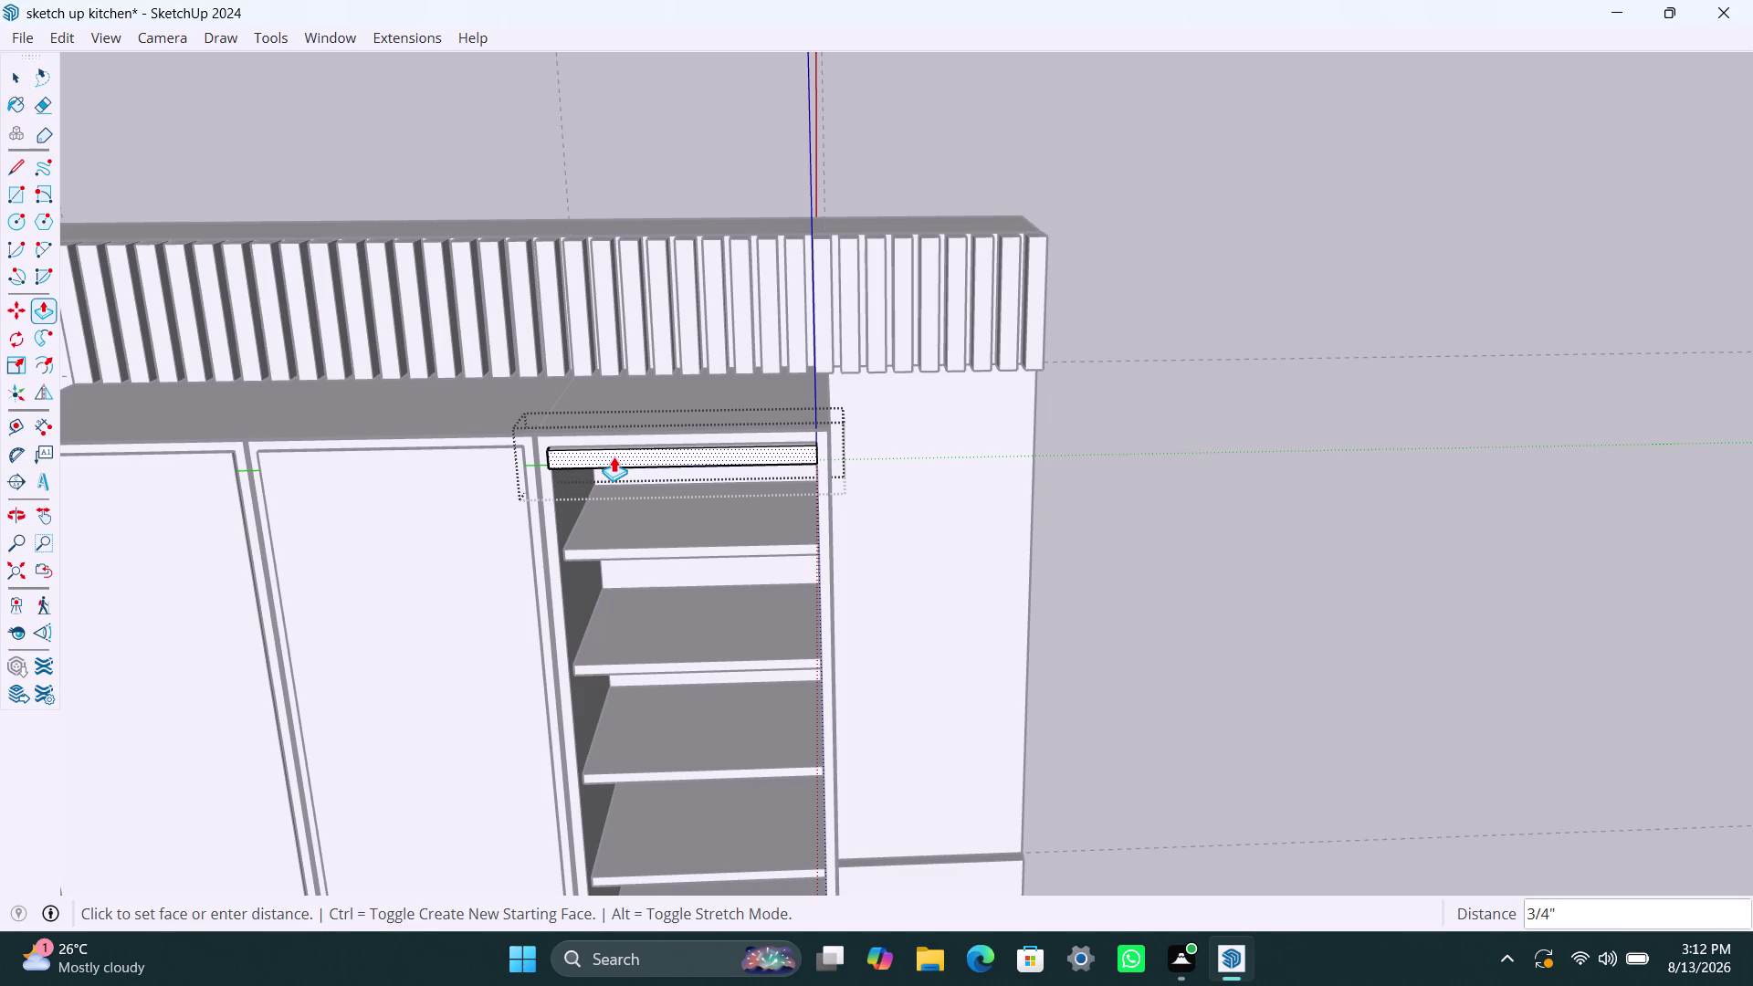
text(2")
key(Return)
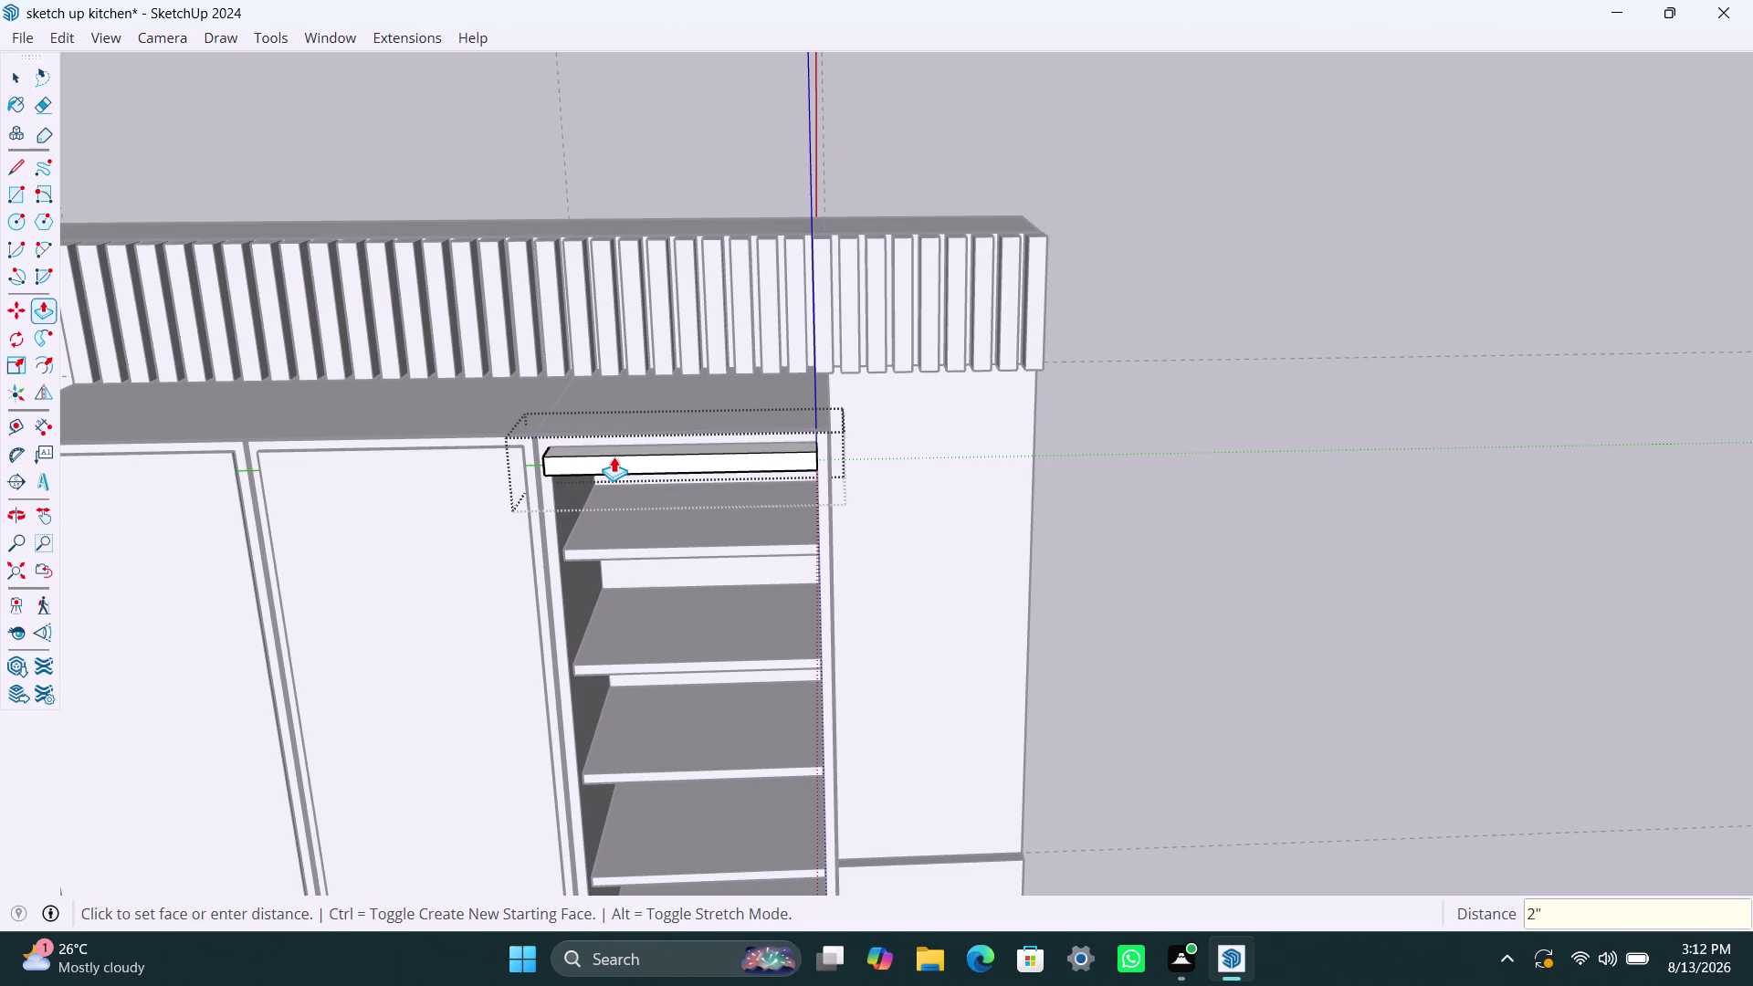
key(ctrl+z)
click(613, 446)
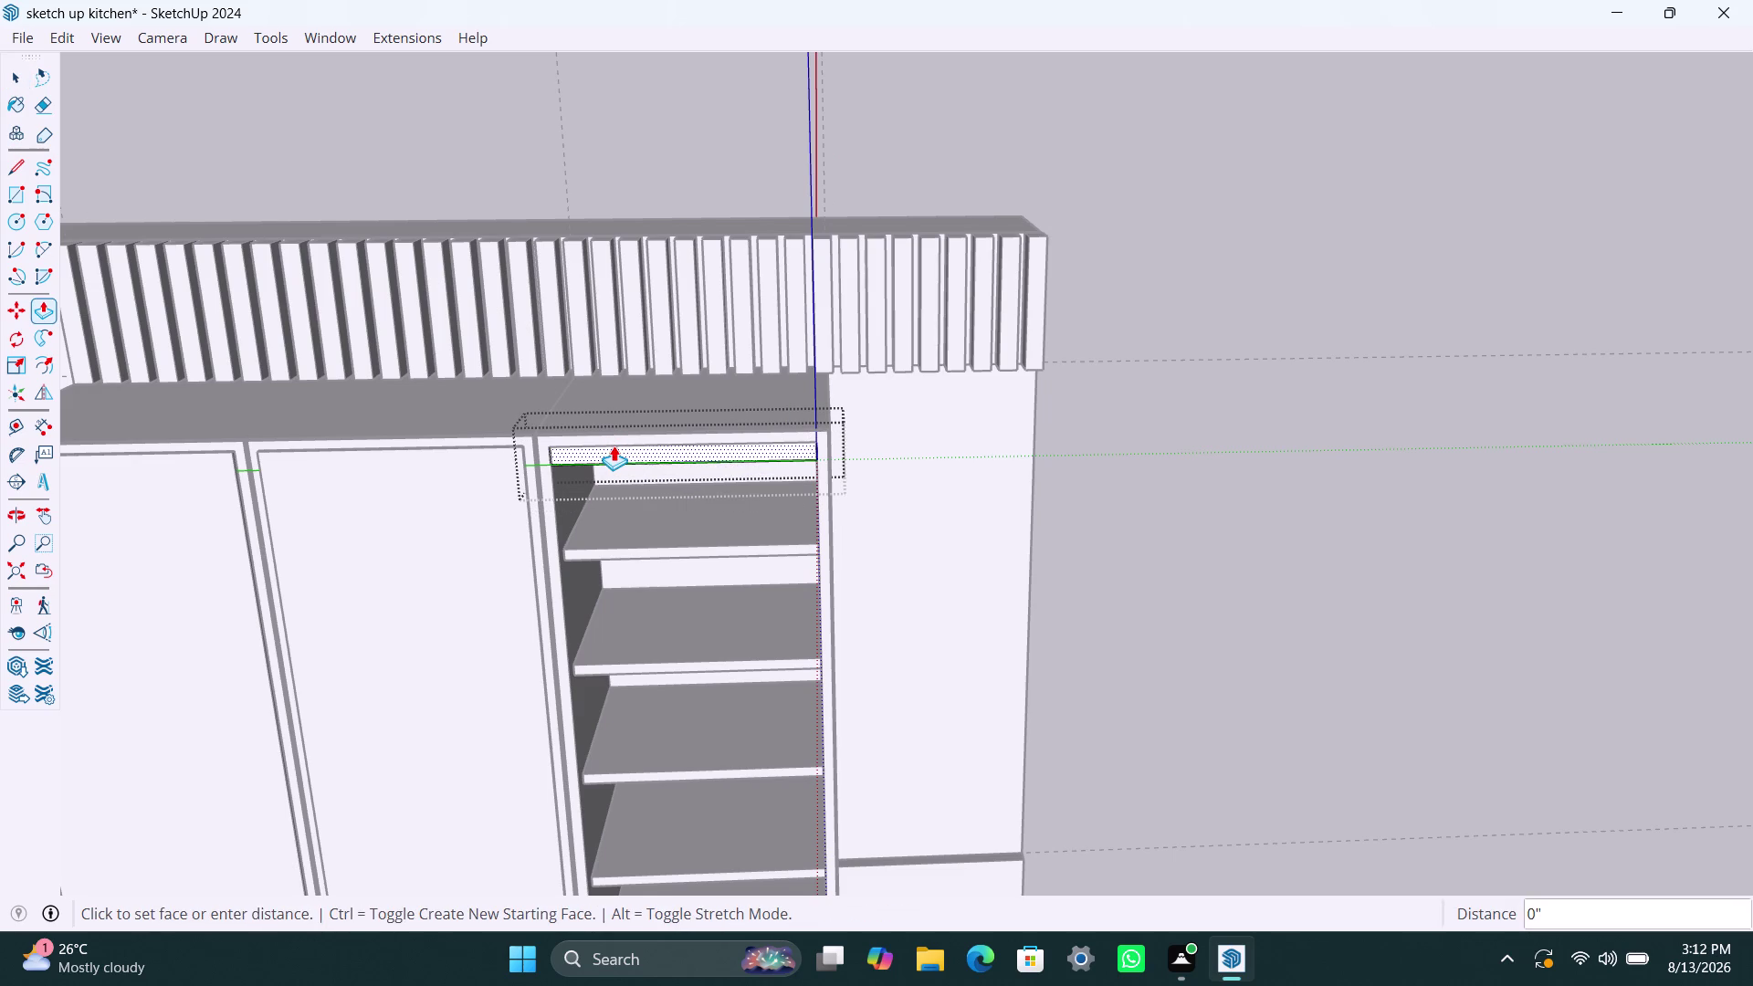
key(1)
key(shift+quotedbl)
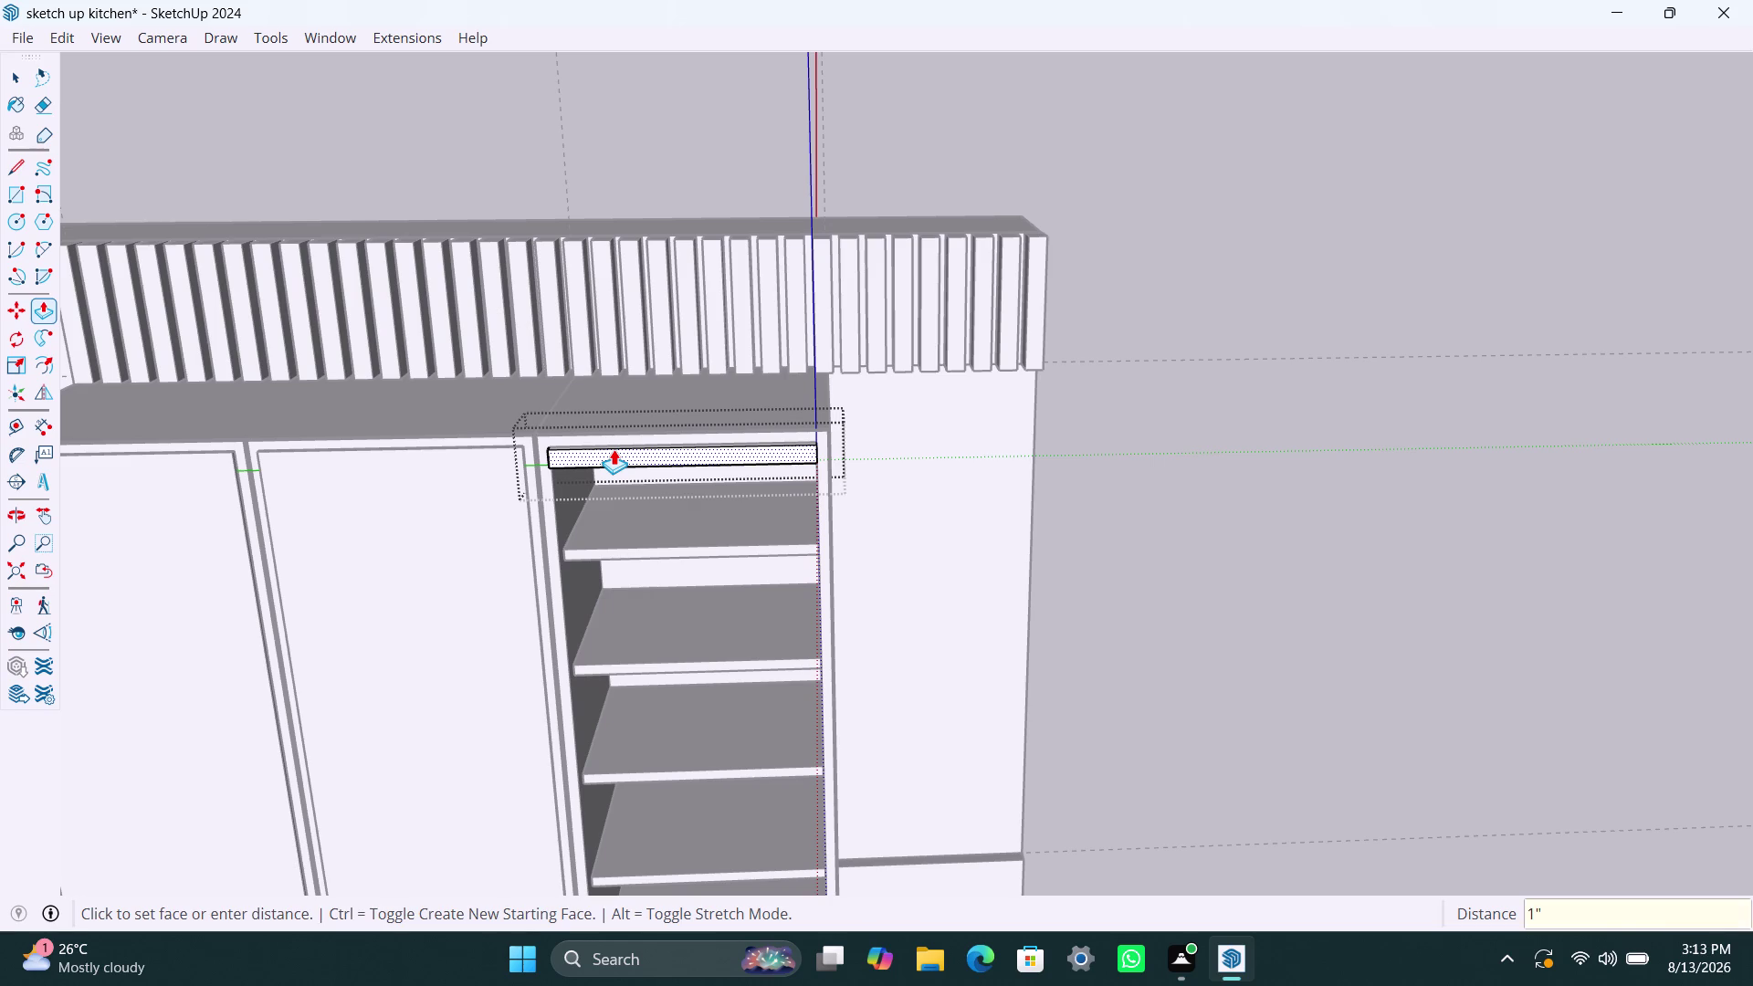
key(Return)
key(space)
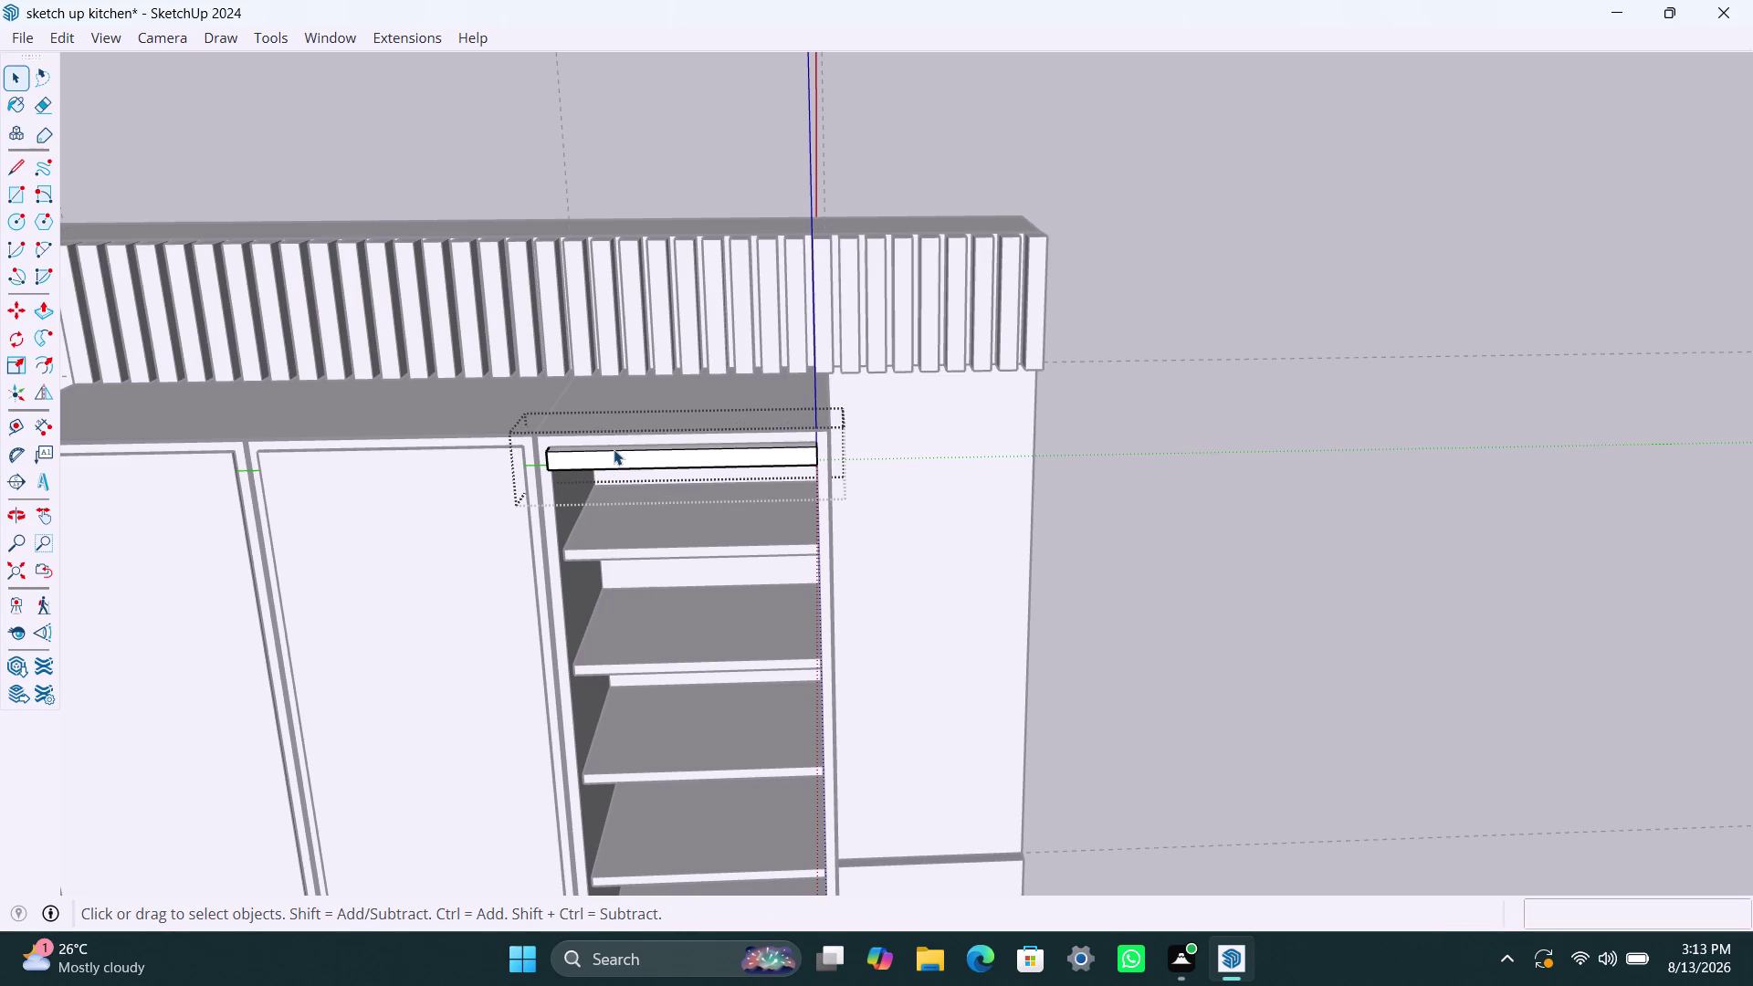
key(ctrl+z)
Extrude the strip 10 mm thick and clear the selection.
click(613, 449)
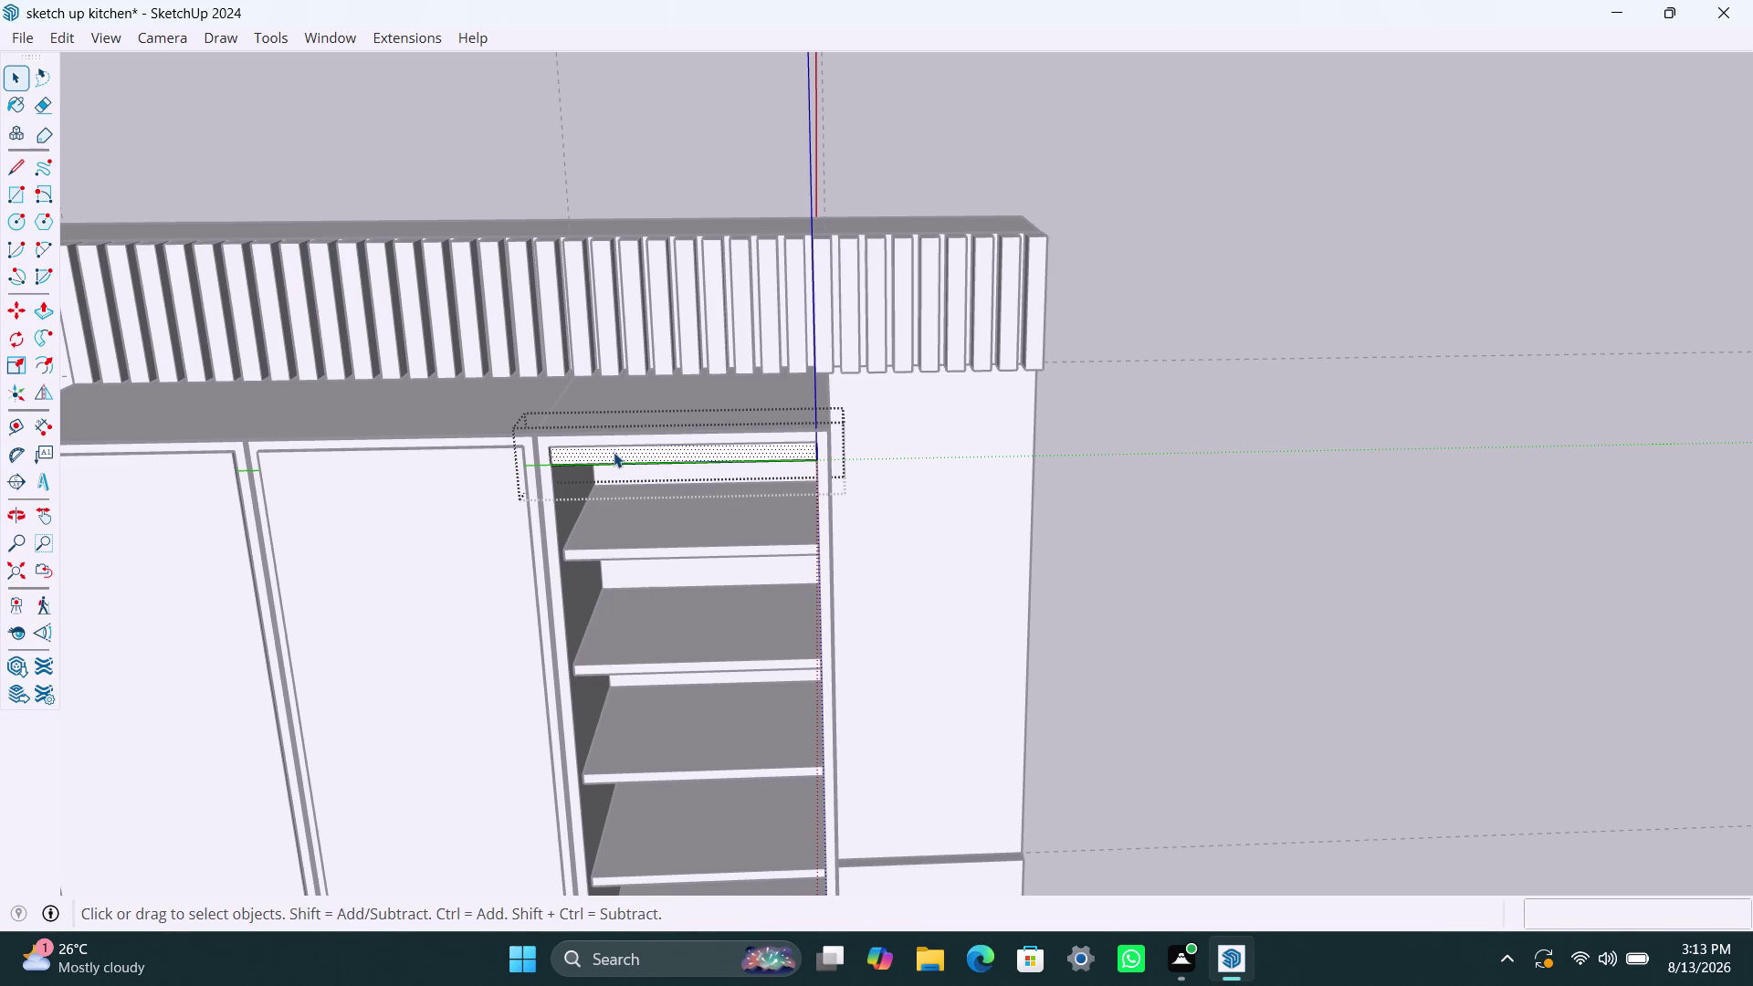
text(1)
text(0mm)
key(Return)
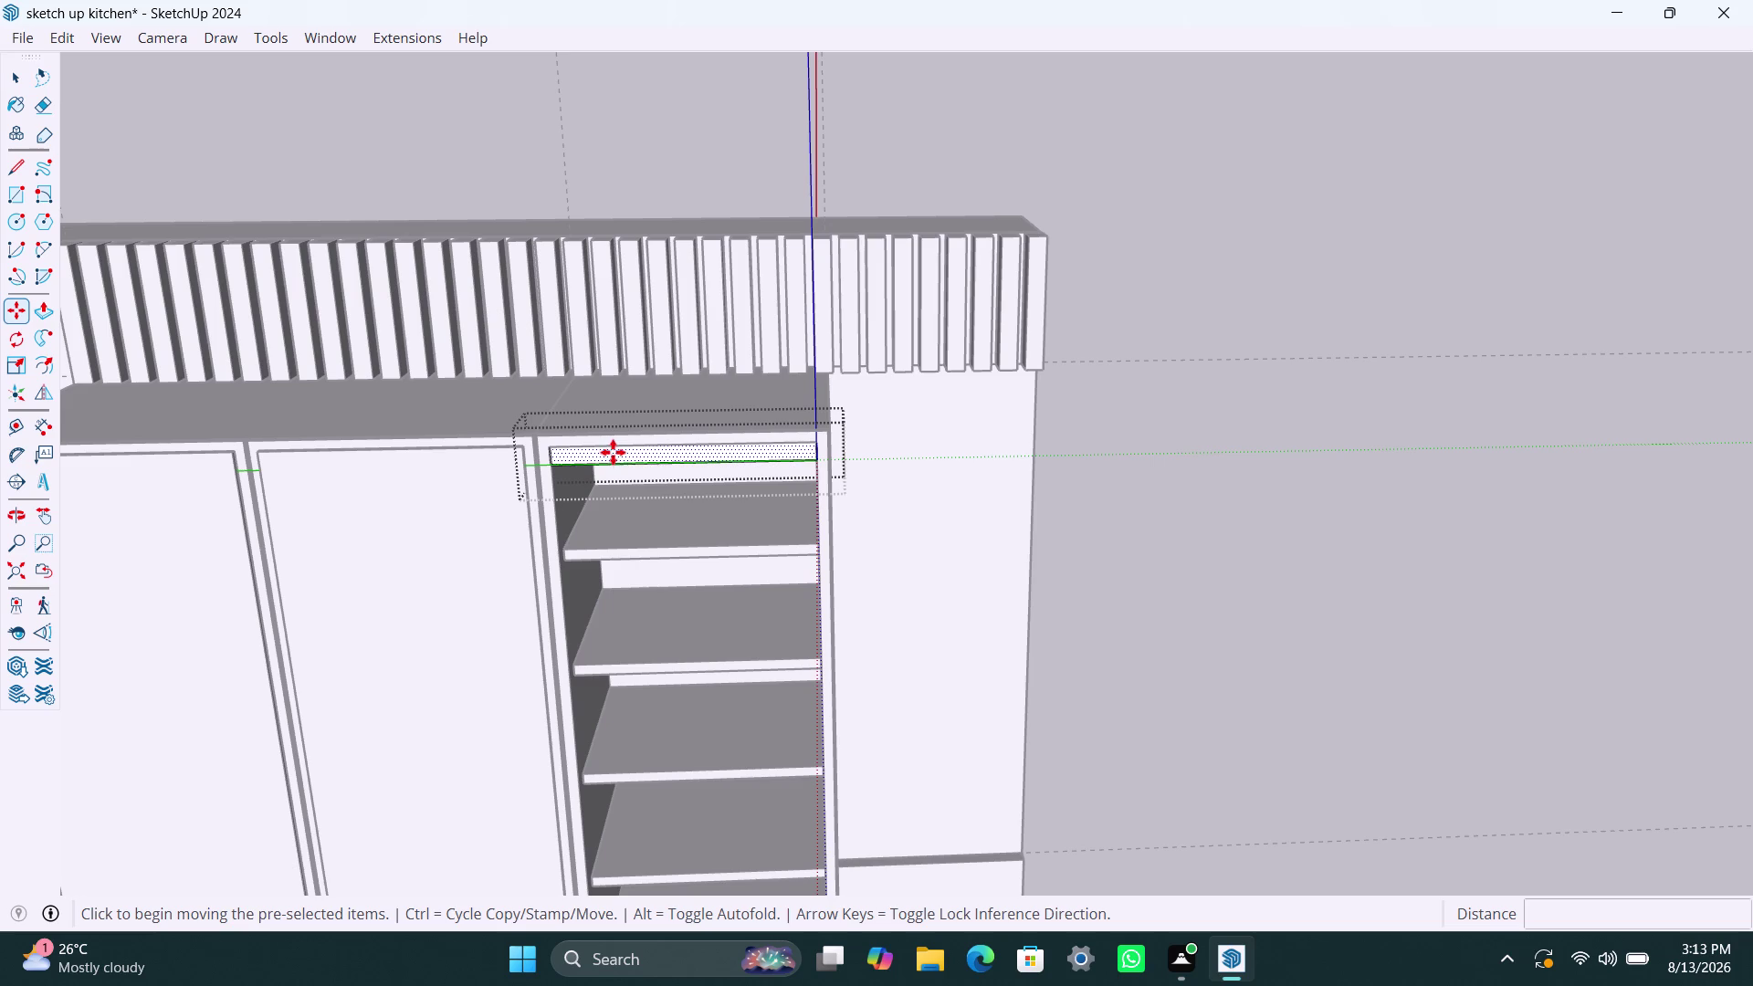
key(space)
click(677, 459)
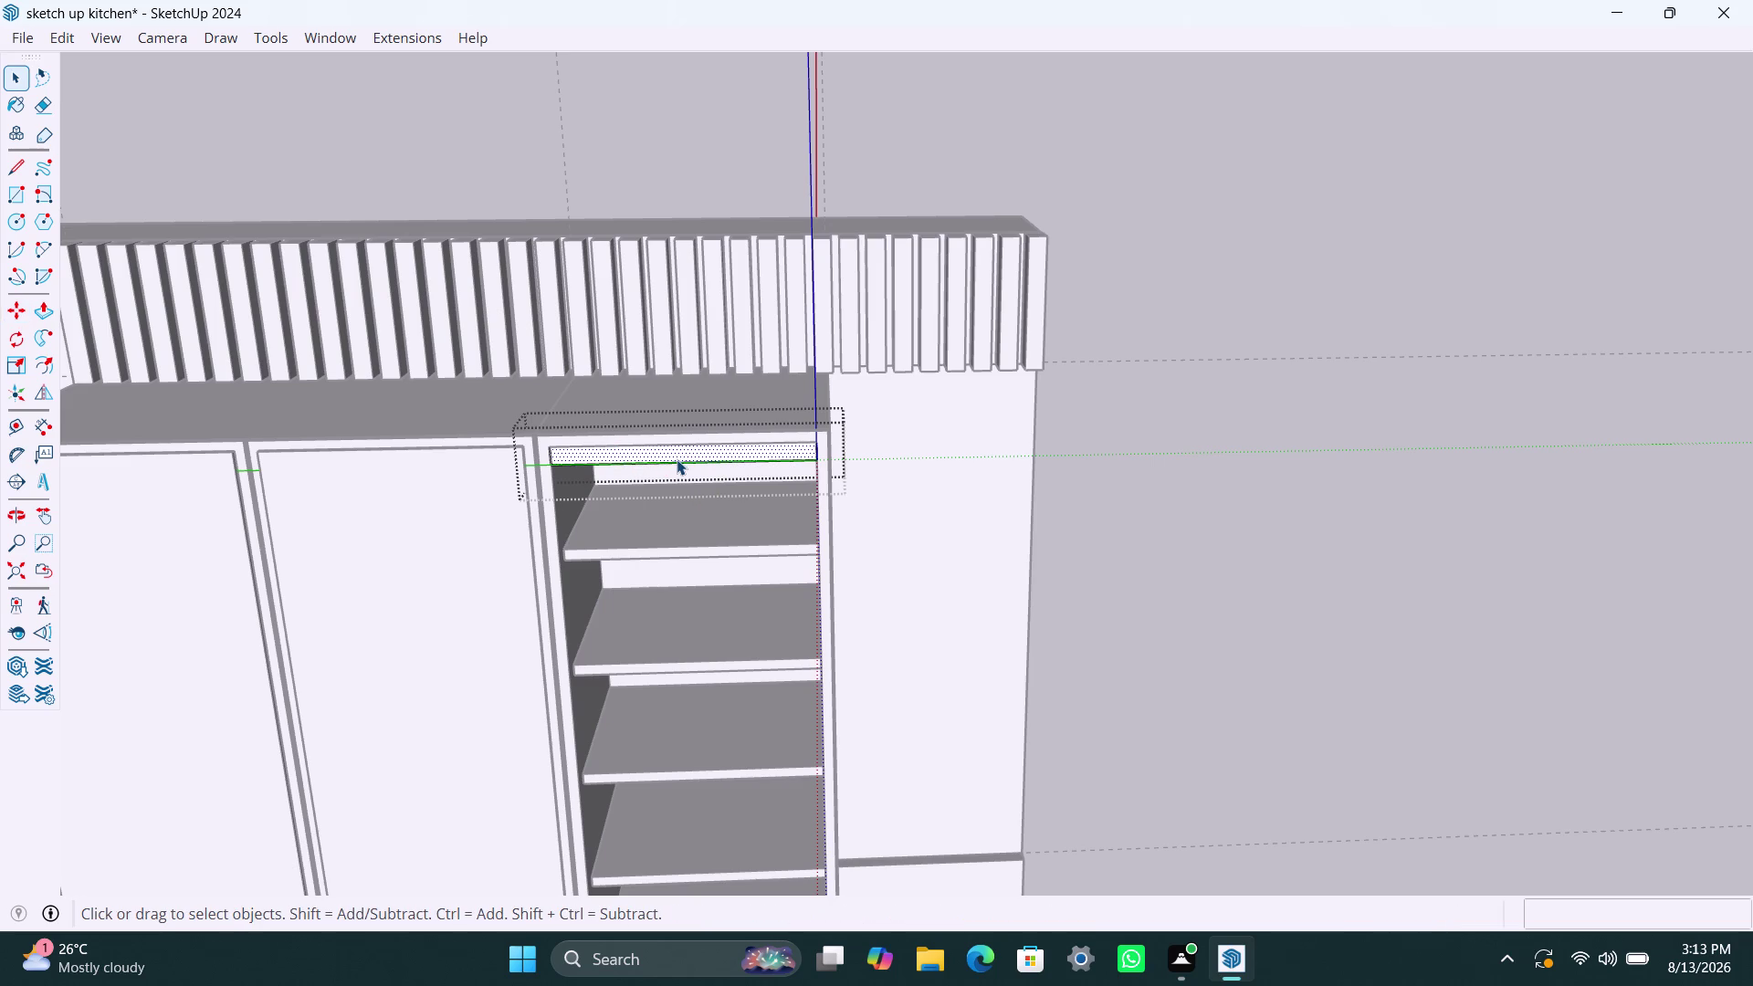
key(p)
click(675, 454)
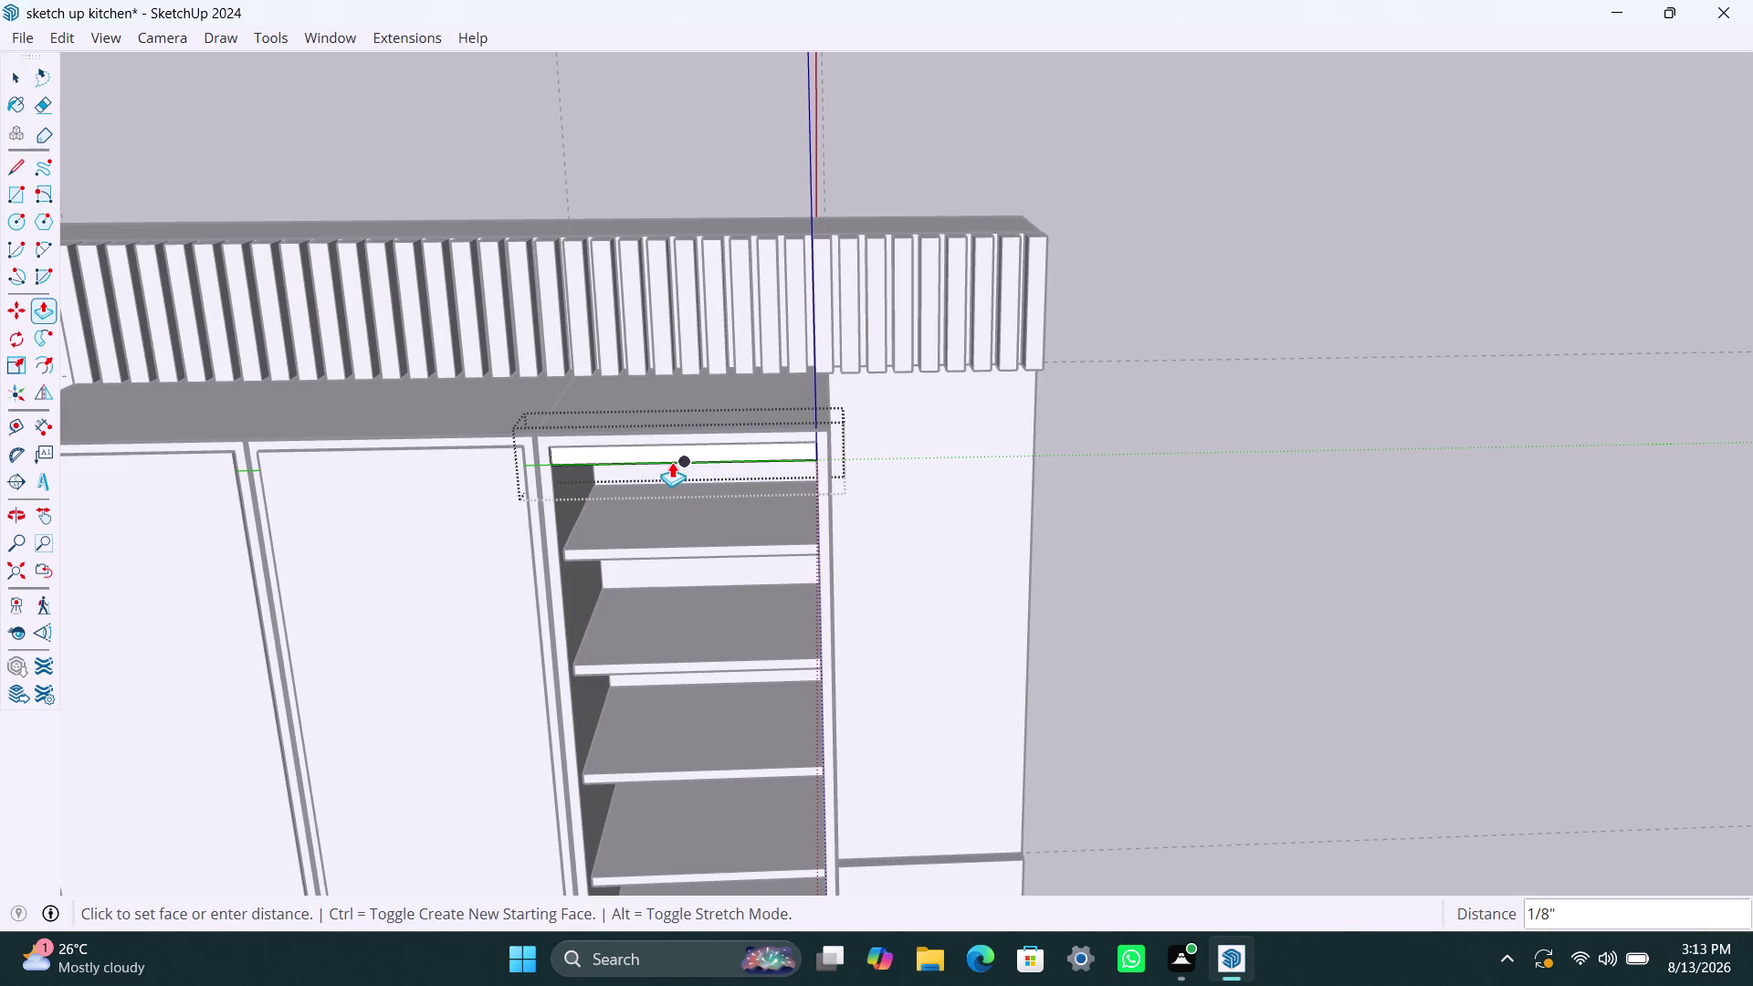
key(ctrl+z)
key(space)
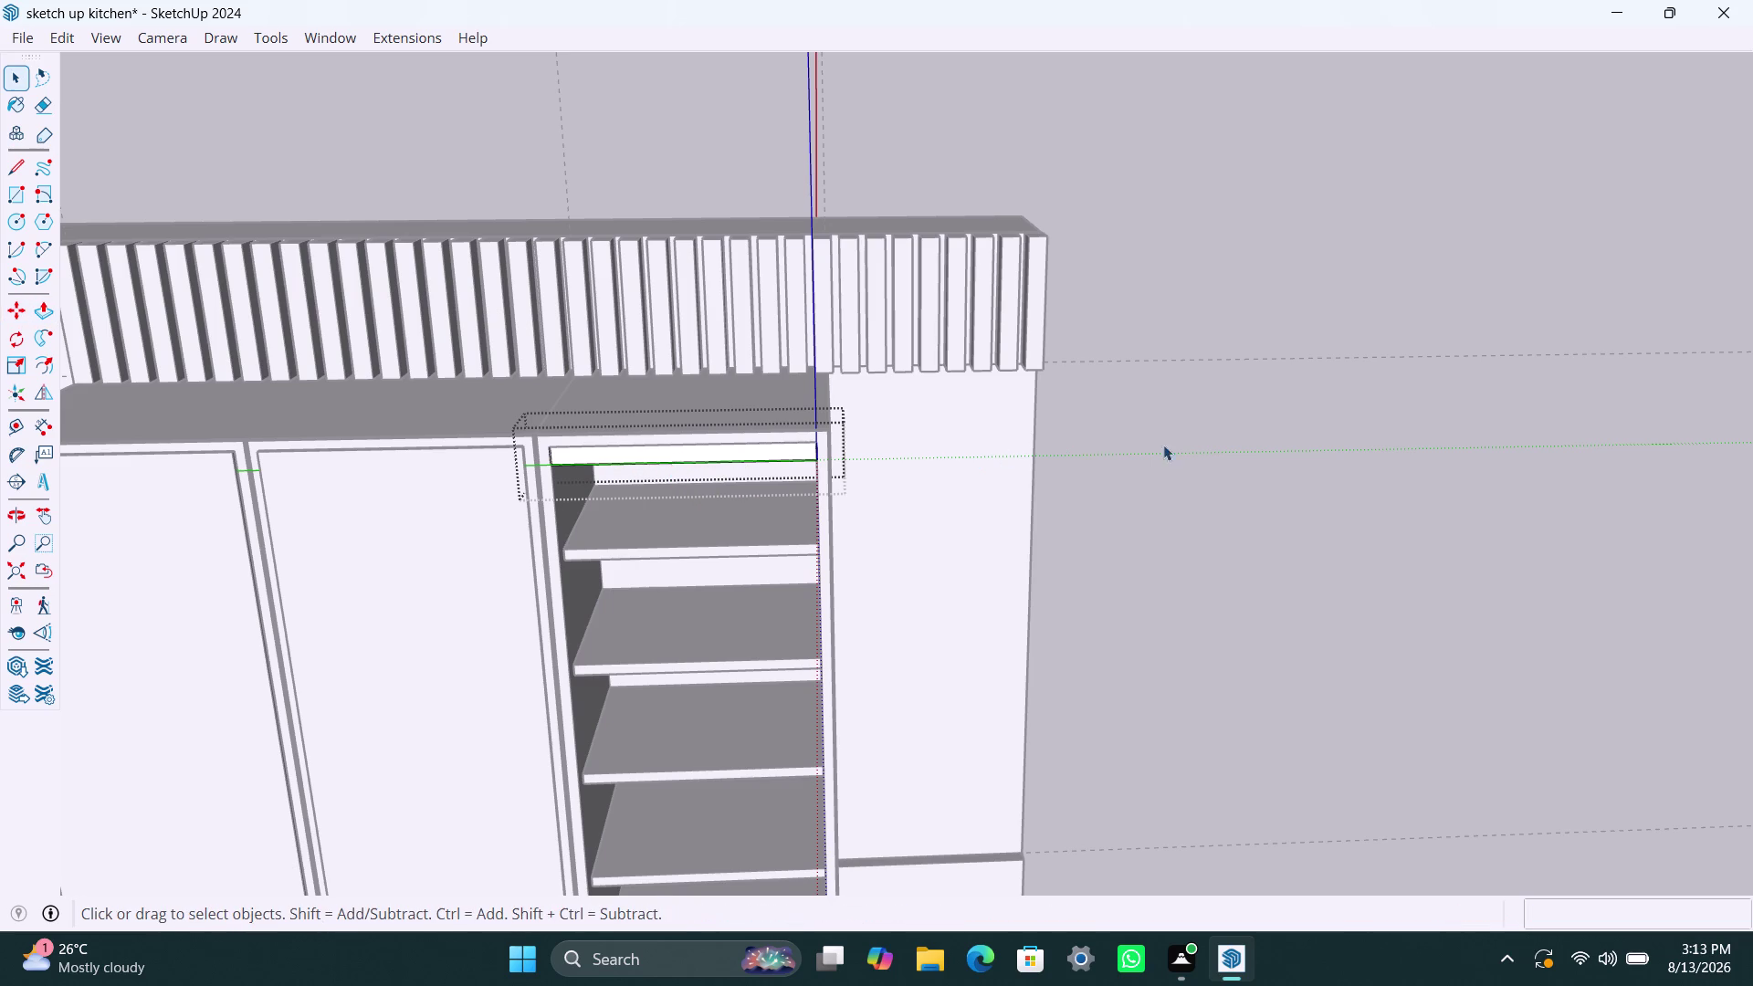
click(1183, 442)
scroll(up, 3)
Zoom in close on the top strip and open its group for editing.
middle_drag(734, 471, 718, 587)
scroll(up, 3)
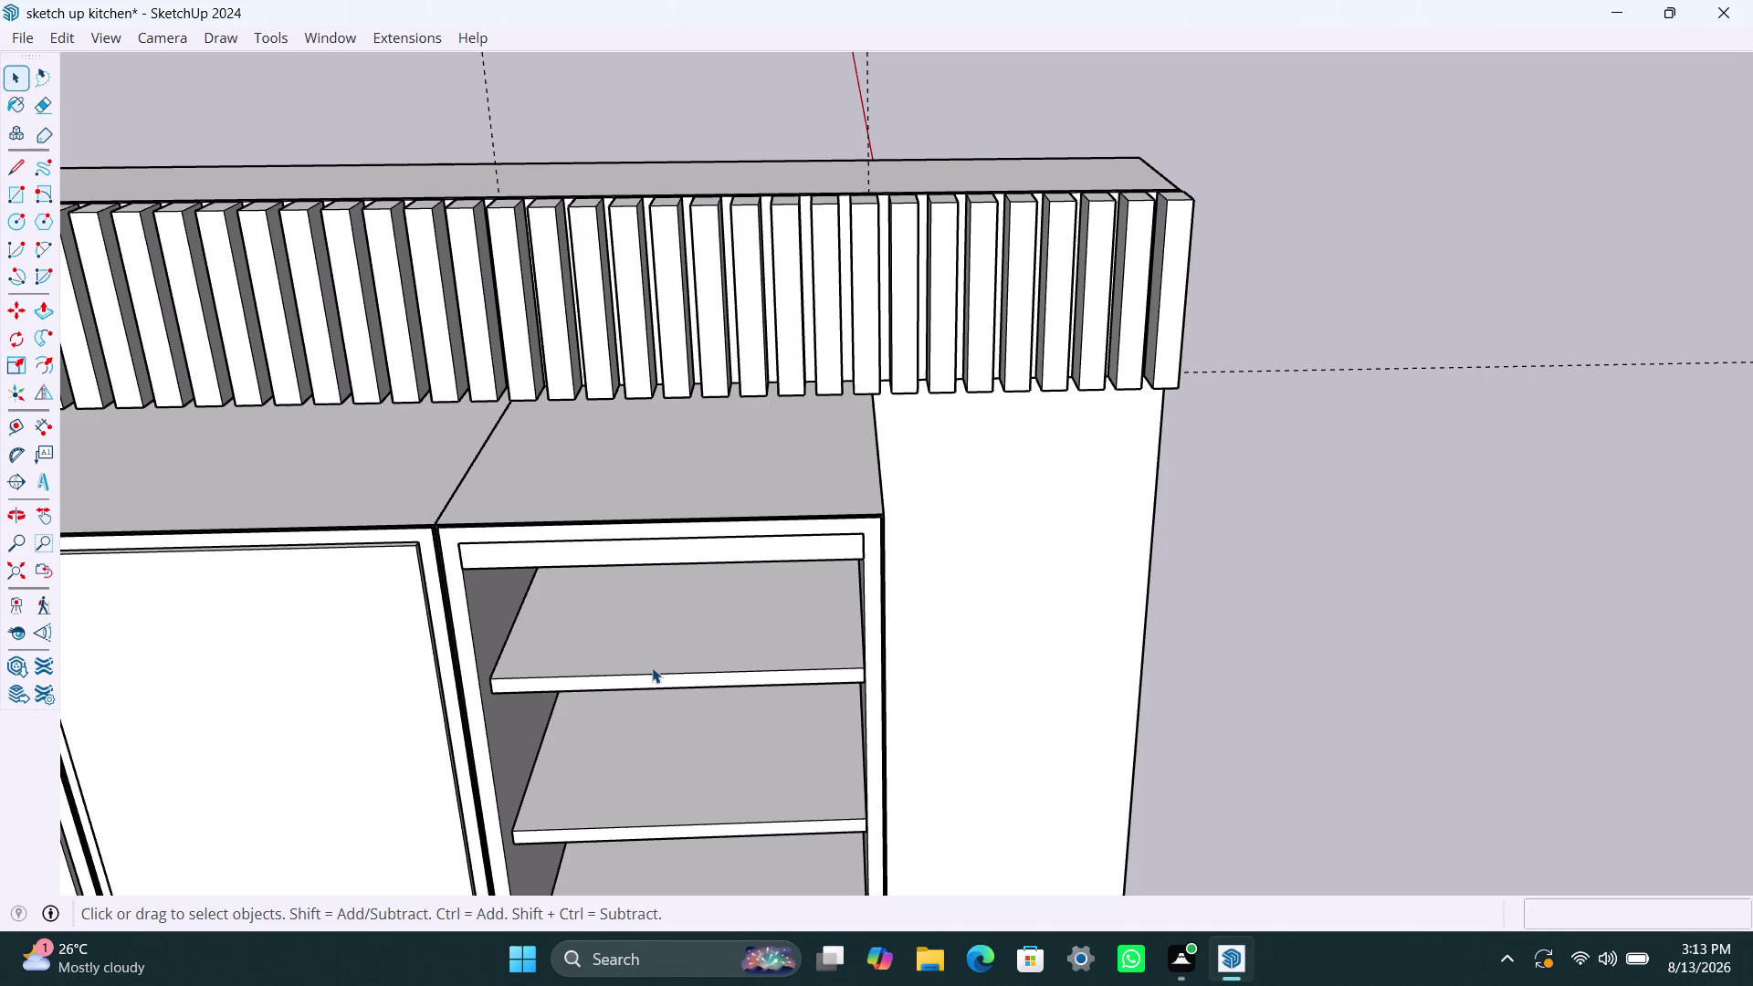
scroll(up, 3)
scroll(up, 3)
click(794, 511)
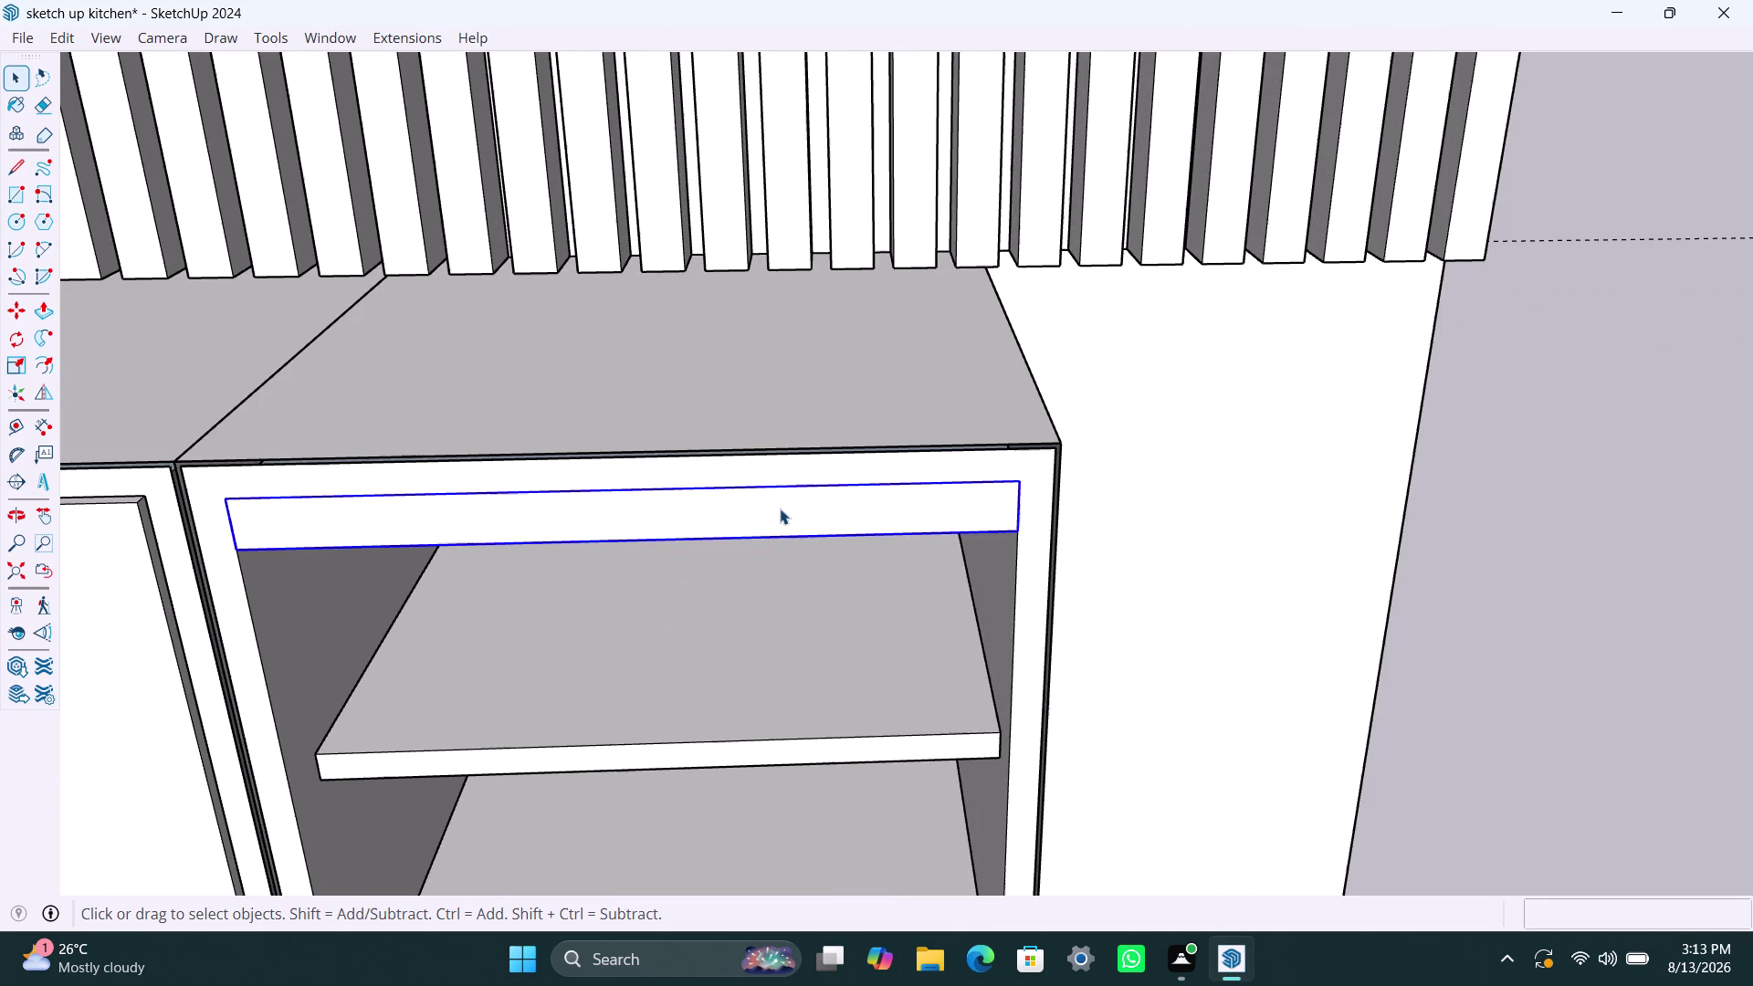
scroll(down, 3)
triple_click(748, 505)
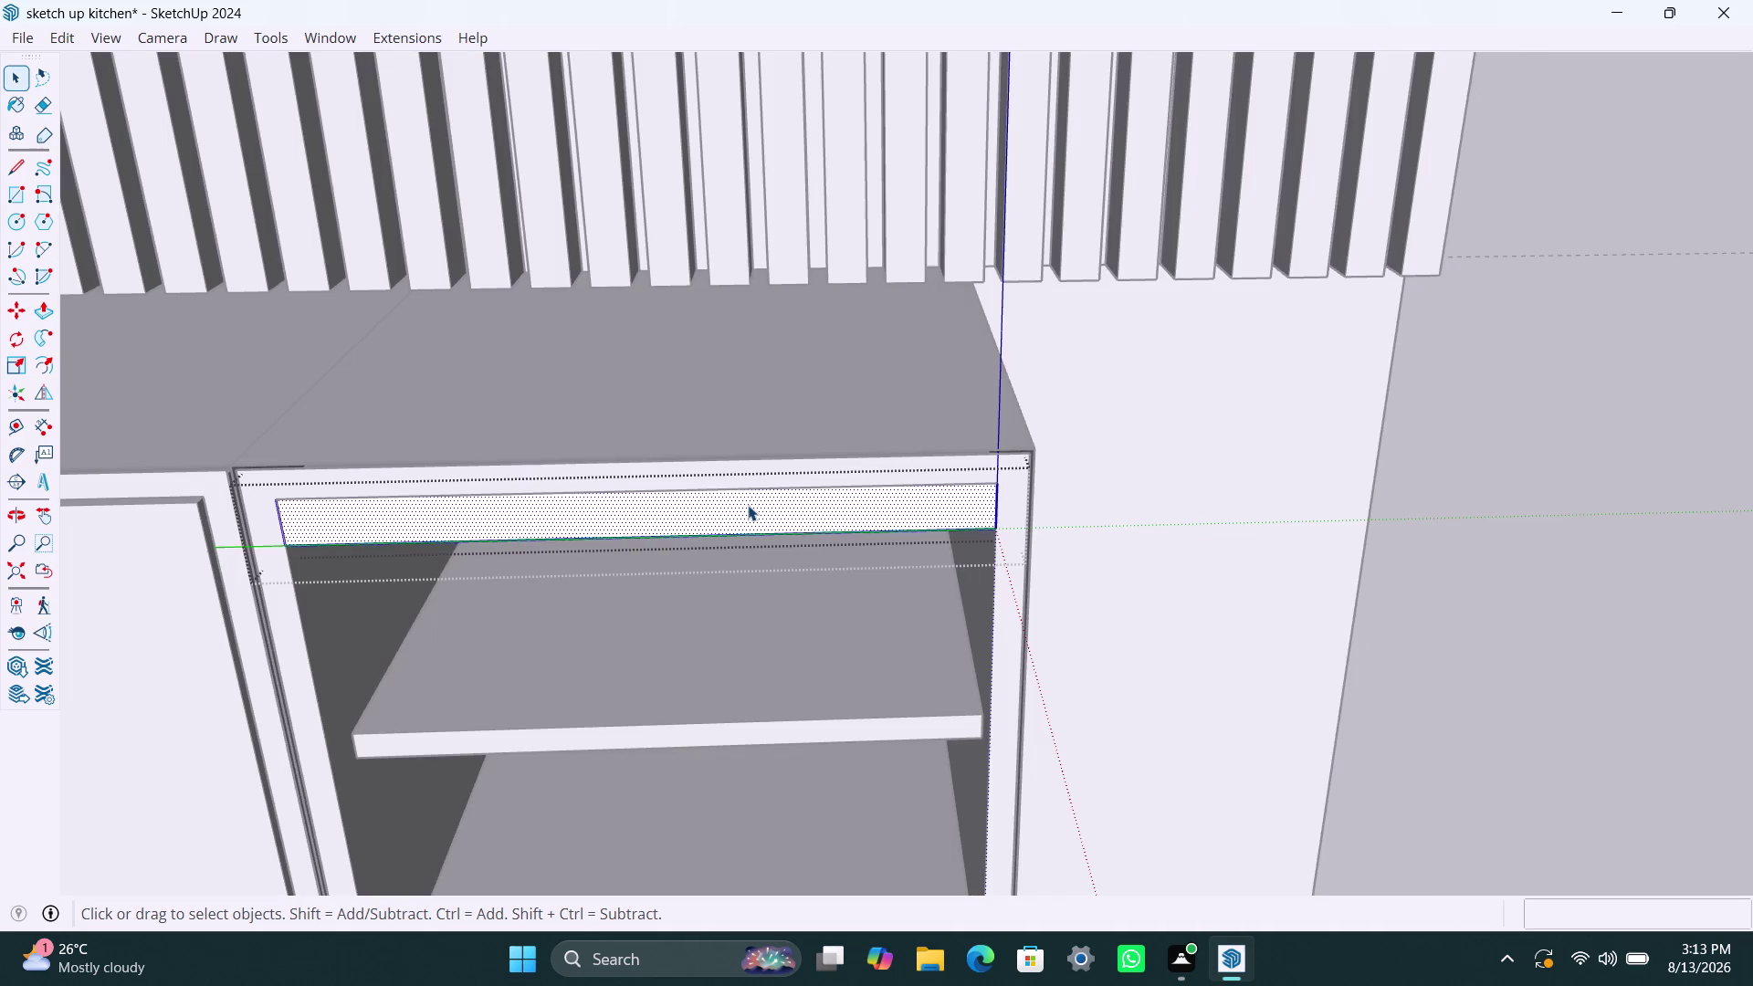
Push/Pull the strip's face out 10 mm, then orbit to see its end.
key(p)
click(748, 505)
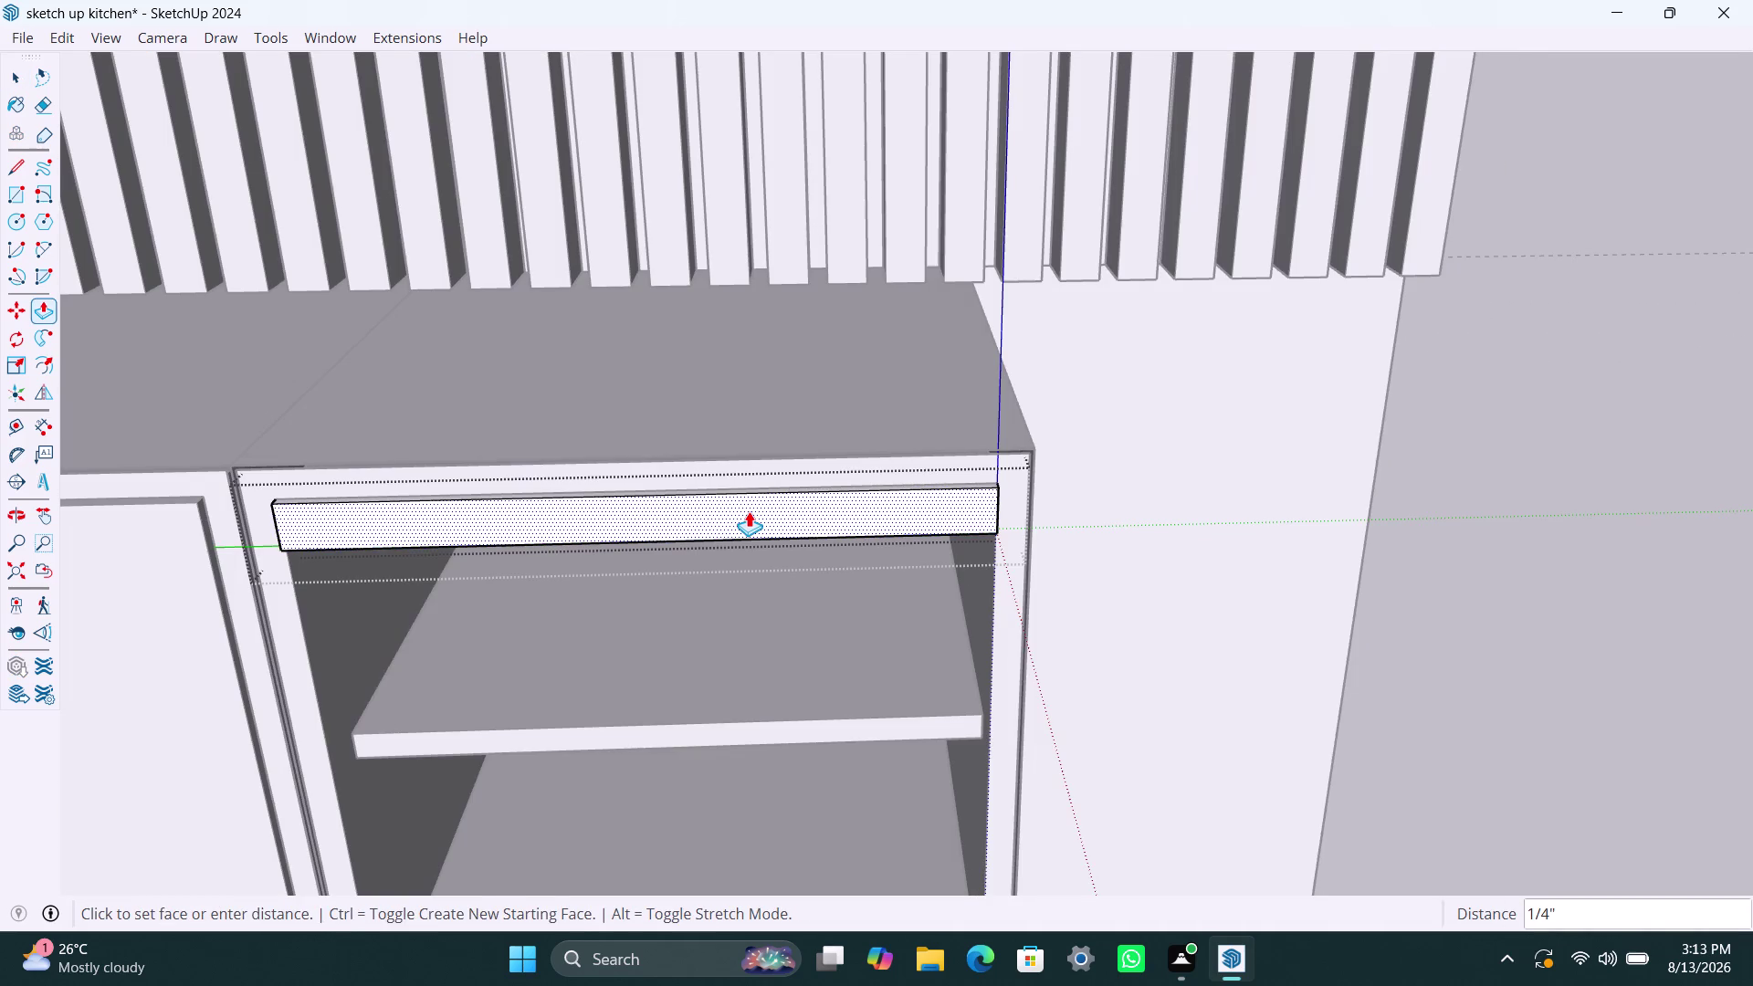
text(10m)
text(m)
key(Return)
key(space)
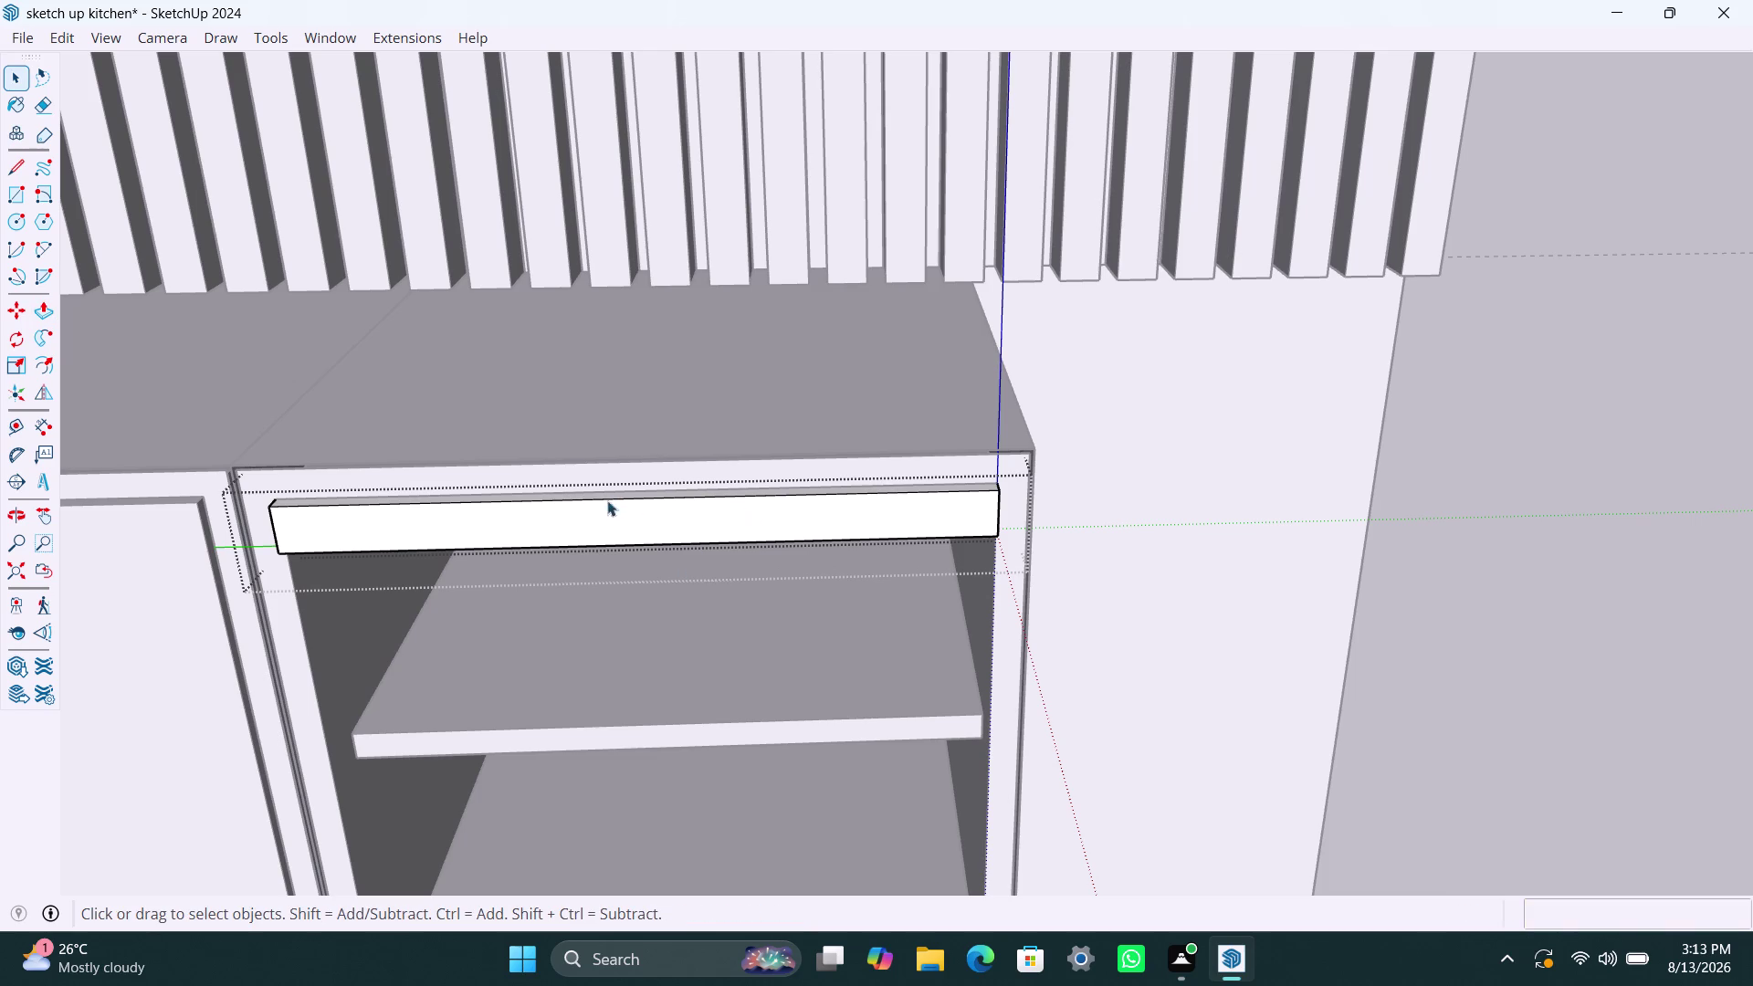
scroll(up, 3)
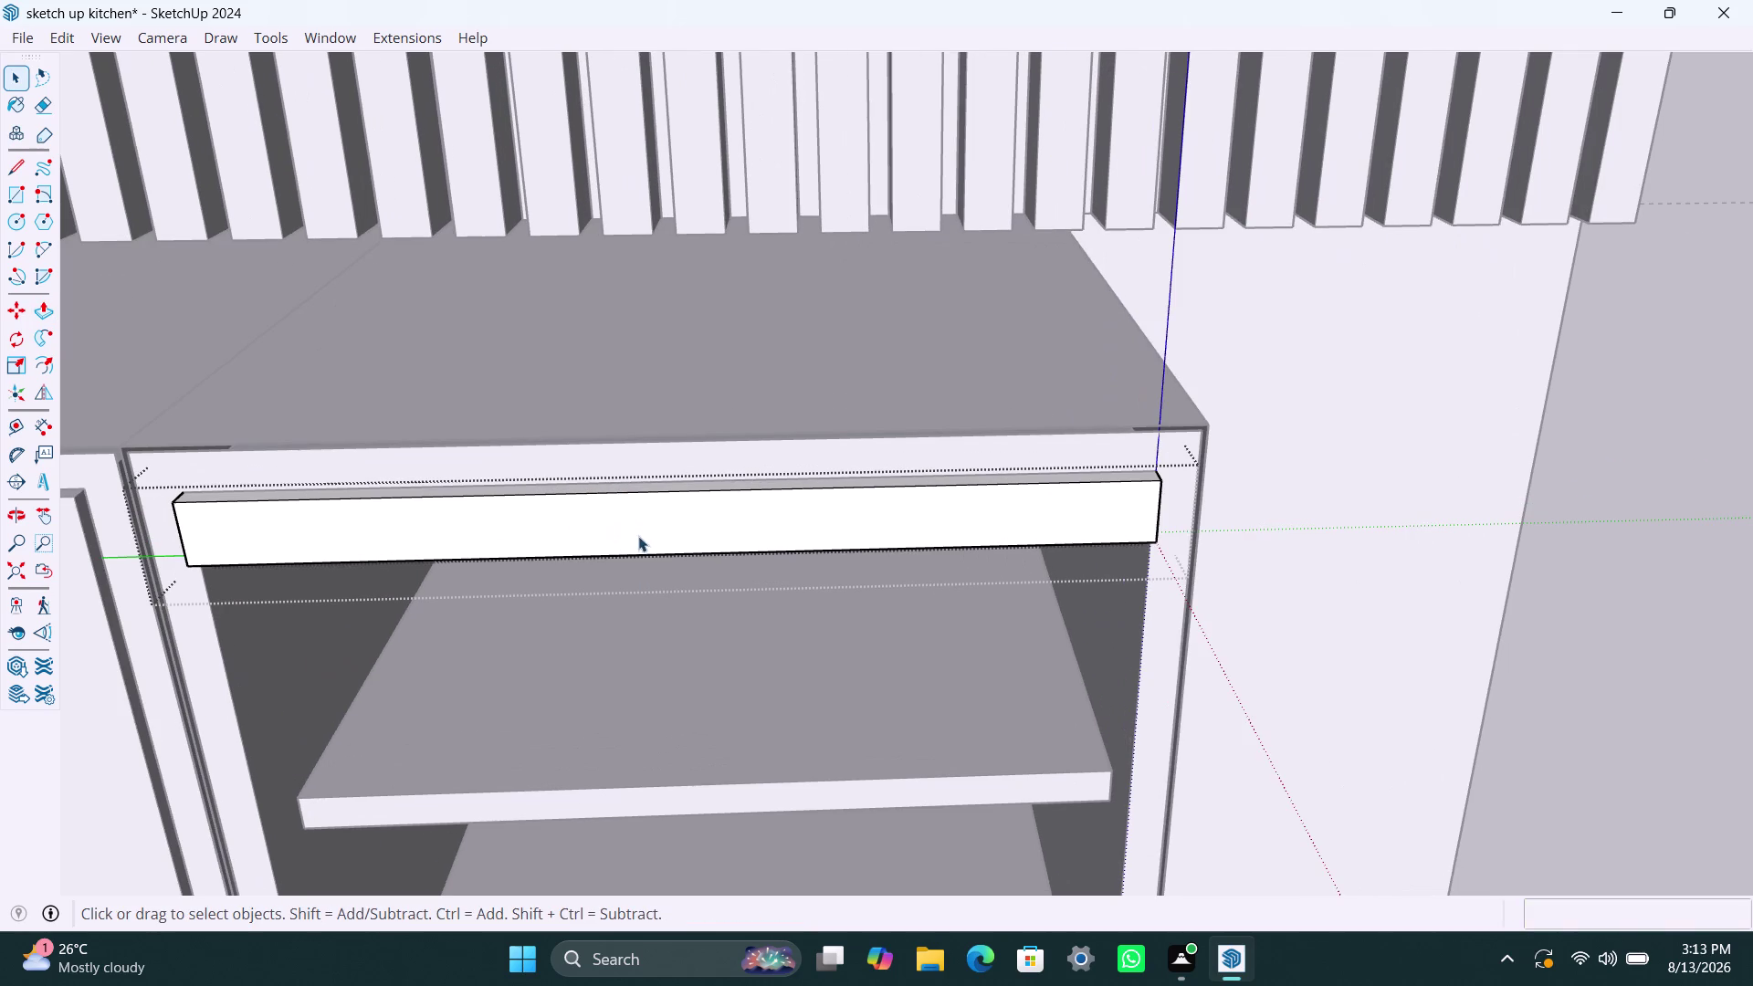
middle_drag(639, 539, 764, 507)
scroll(up, 3)
middle_drag(346, 520, 572, 525)
scroll(up, 3)
Pull the strip's front face out 4 mm and orbit back to the cabinet front.
click(752, 569)
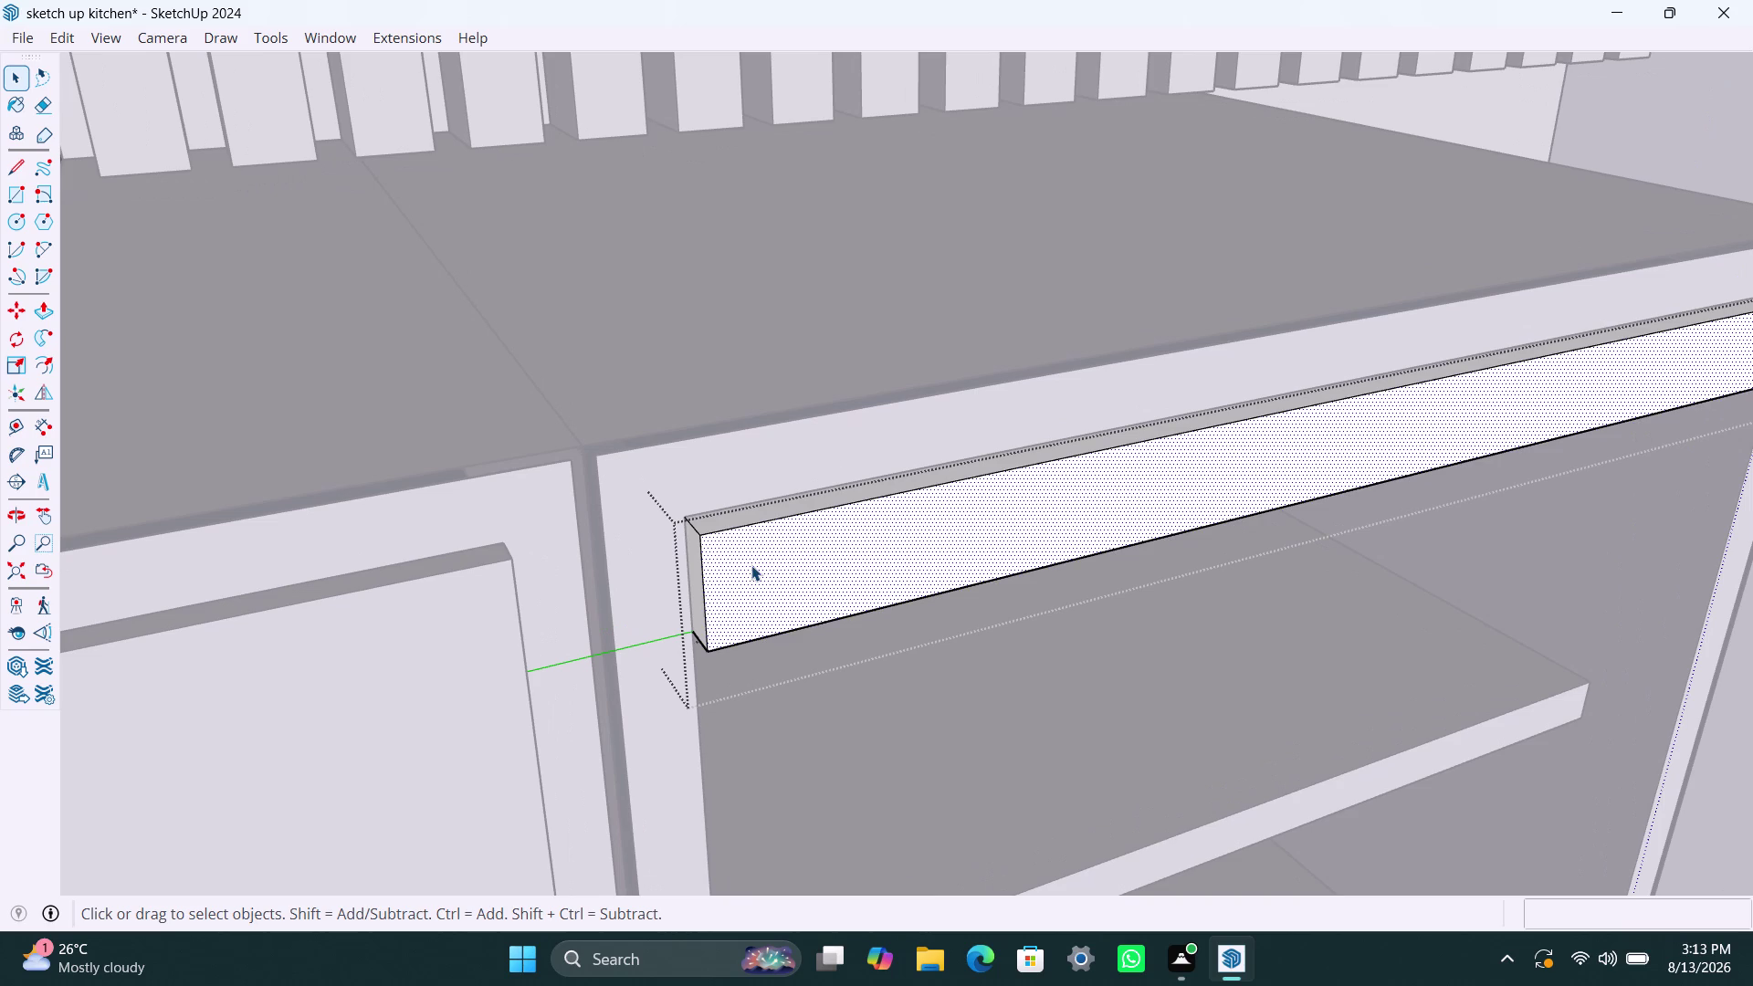
key(BackSpace)
key(p)
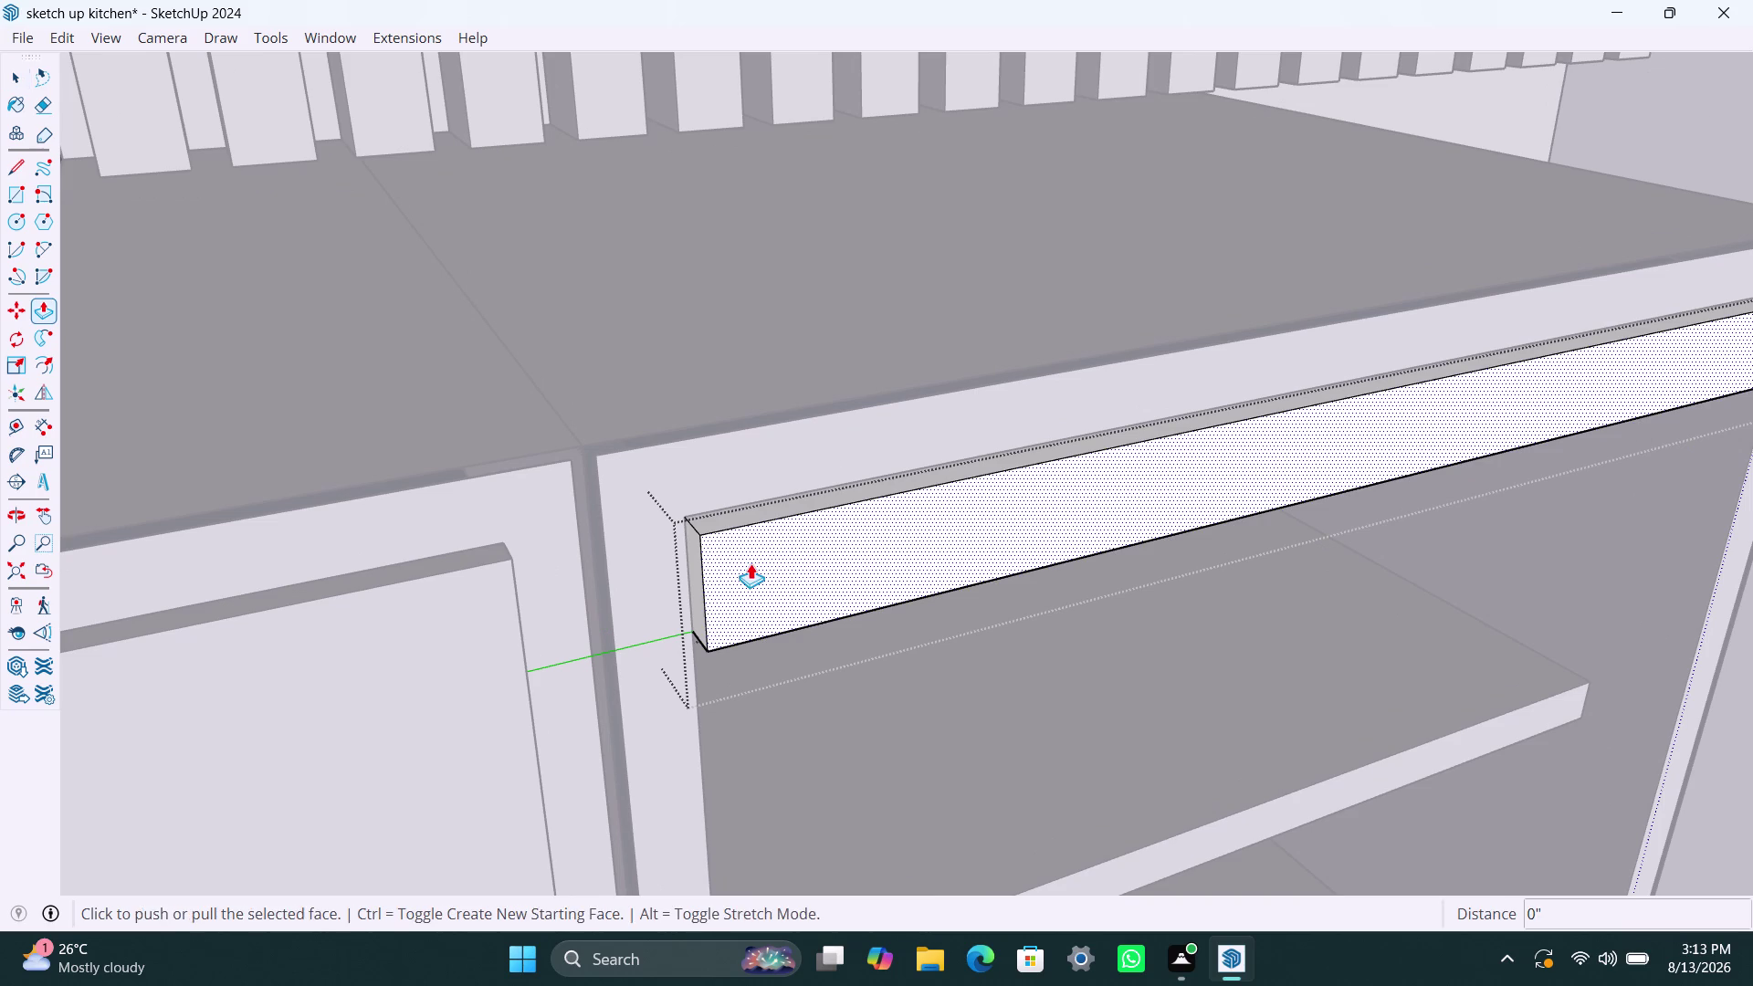
click(751, 563)
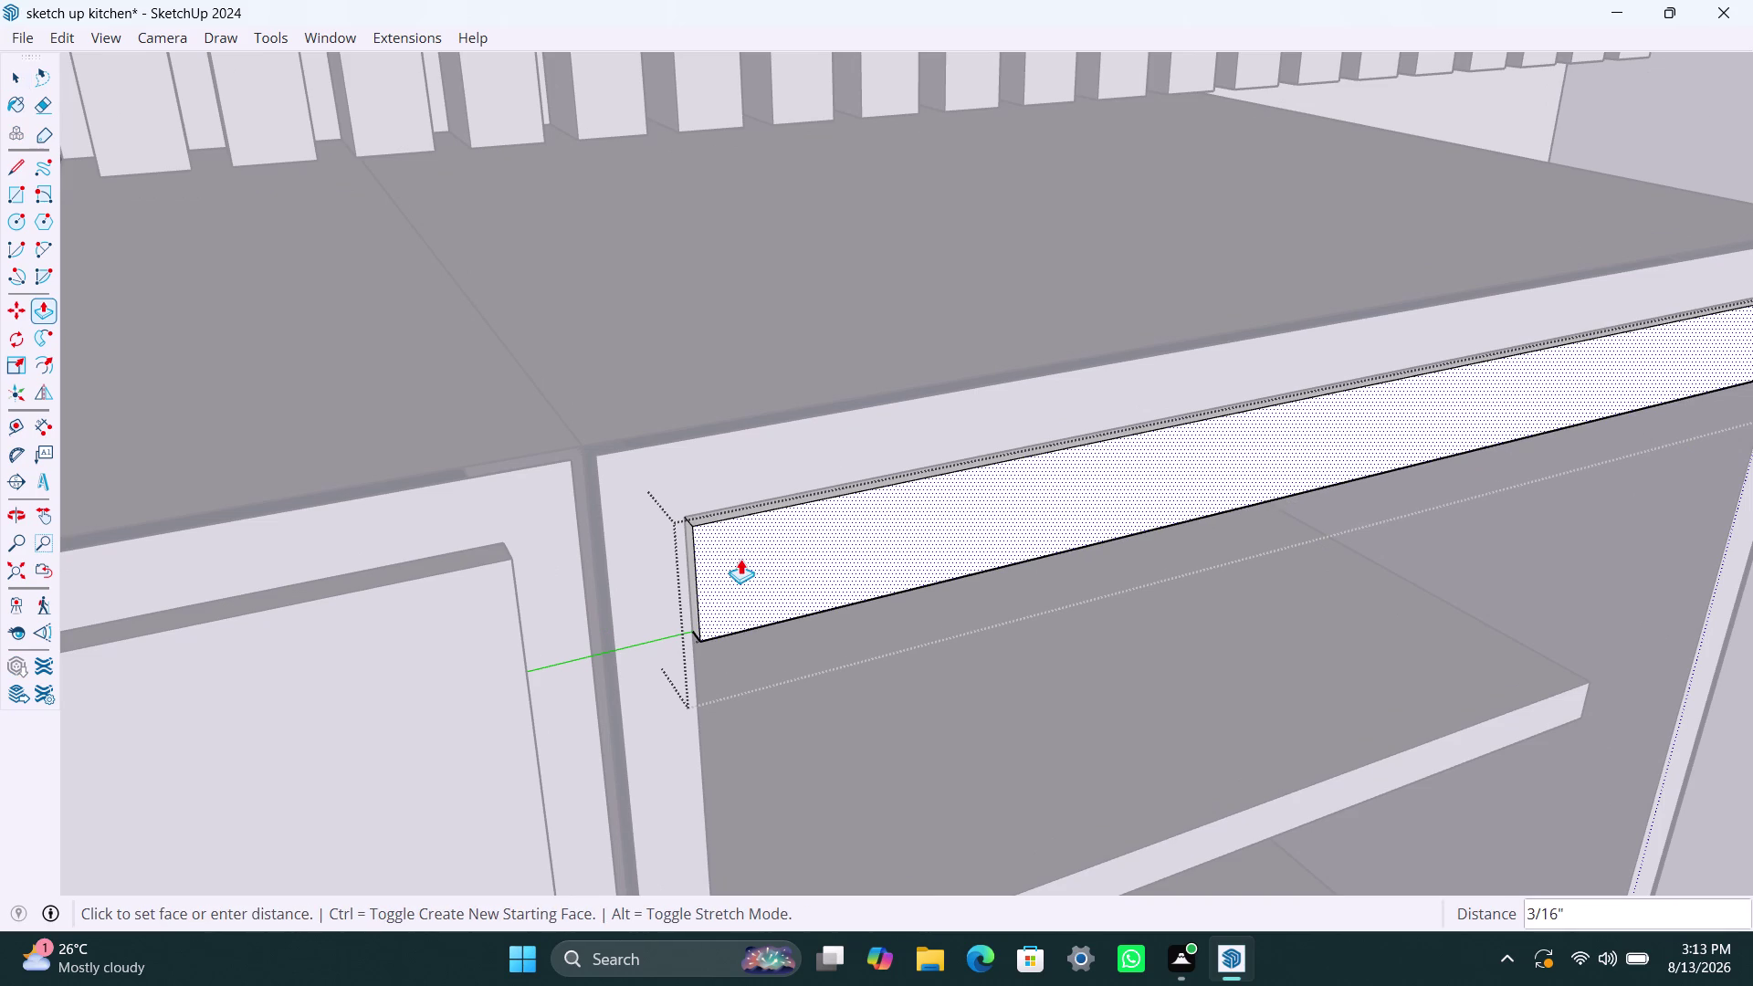
text(4m)
text(m)
key(Return)
key(space)
scroll(down, 3)
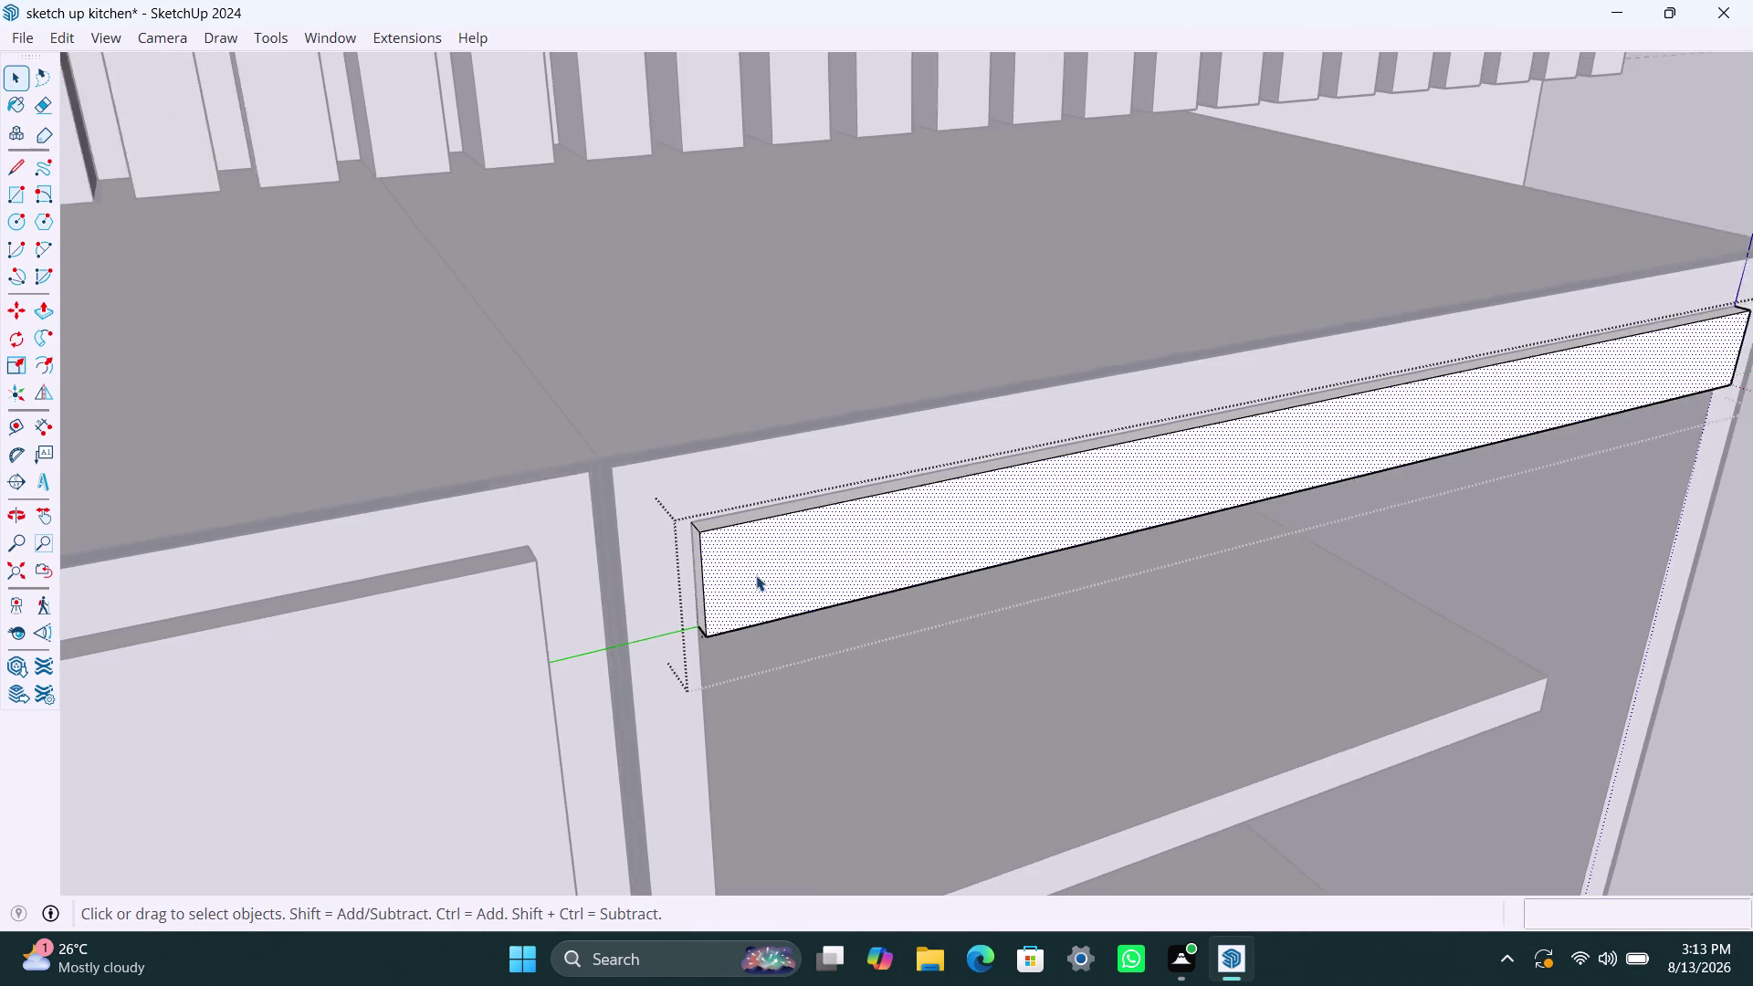
scroll(down, 3)
middle_drag(941, 610, 667, 593)
click(1381, 545)
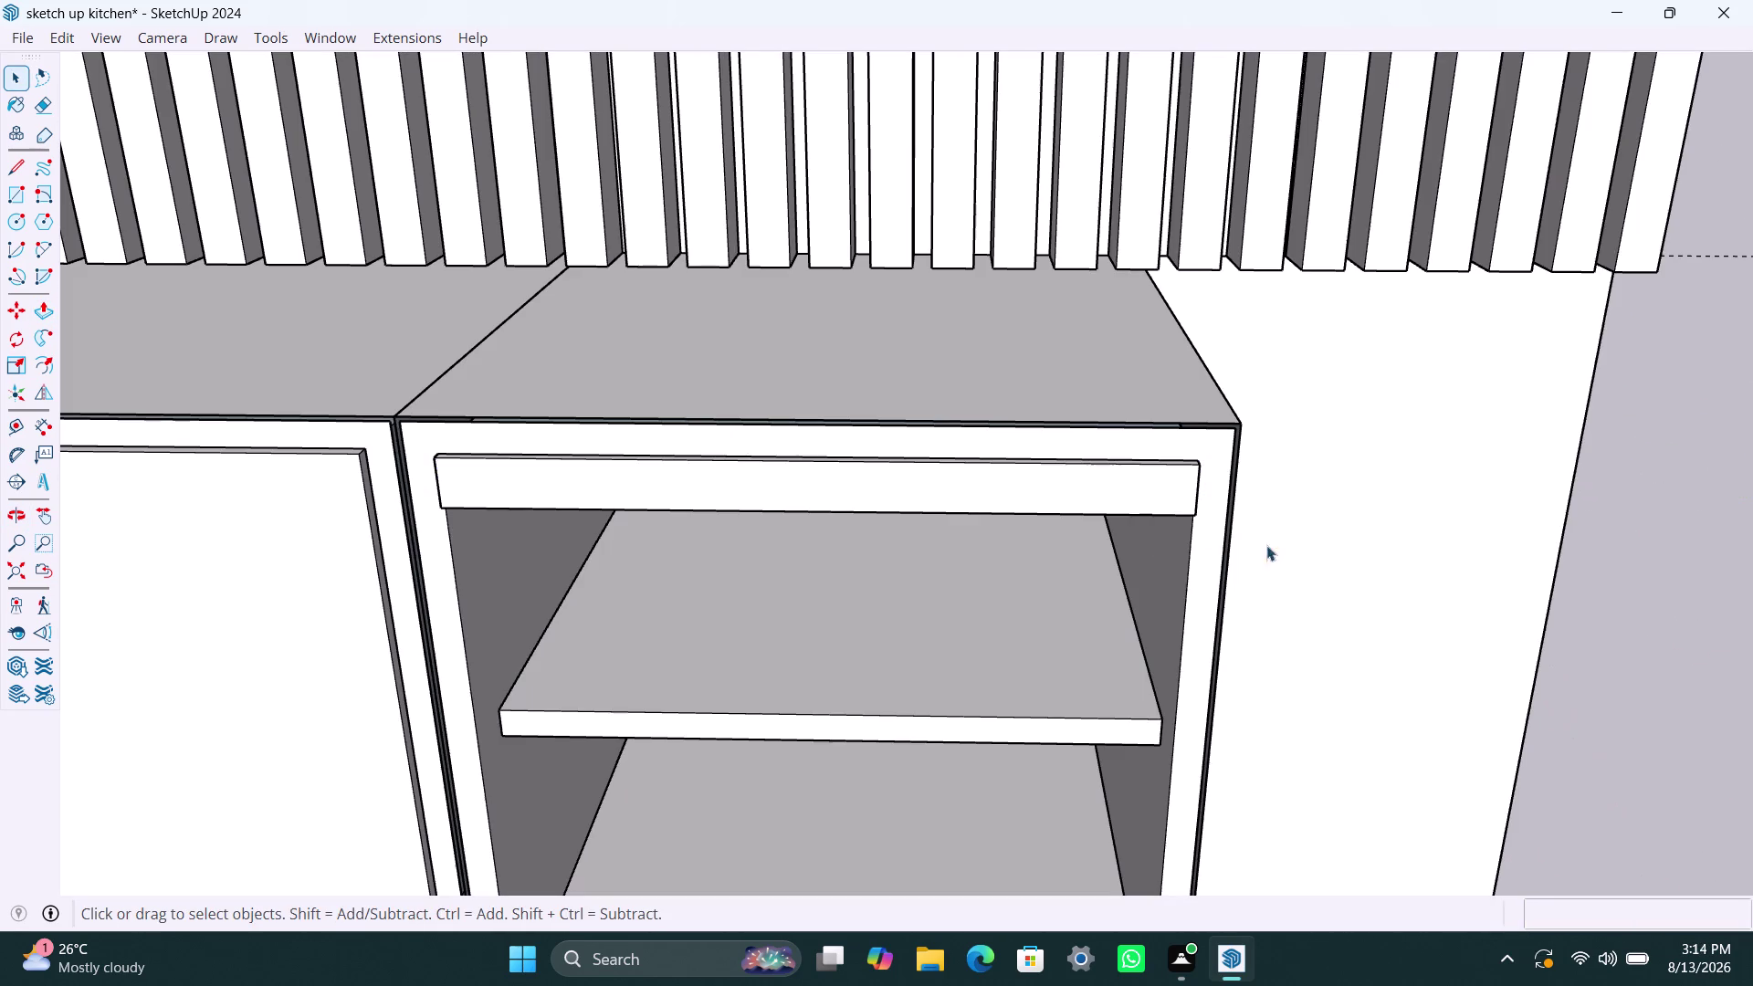
Open the cabinet and slat groups and undo four recent changes.
click(686, 476)
middle_drag(665, 504, 661, 564)
scroll(up, 3)
scroll(up, 3)
double_click(516, 532)
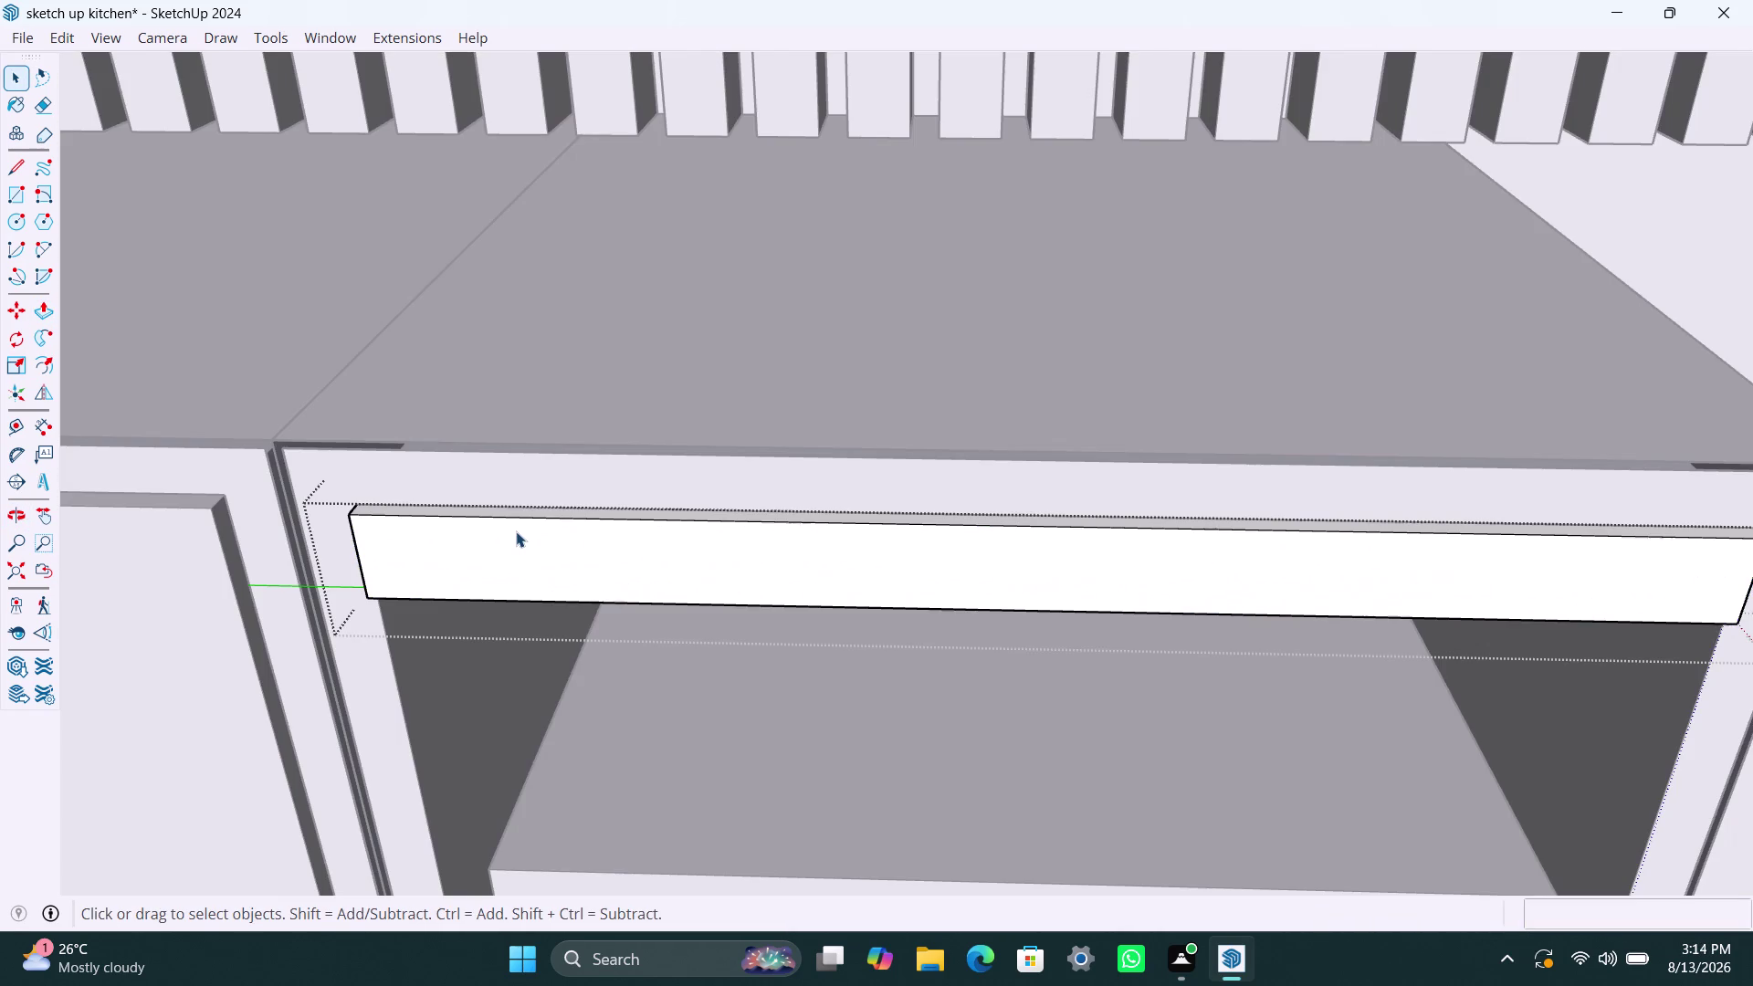
double_click(516, 532)
scroll(down, 3)
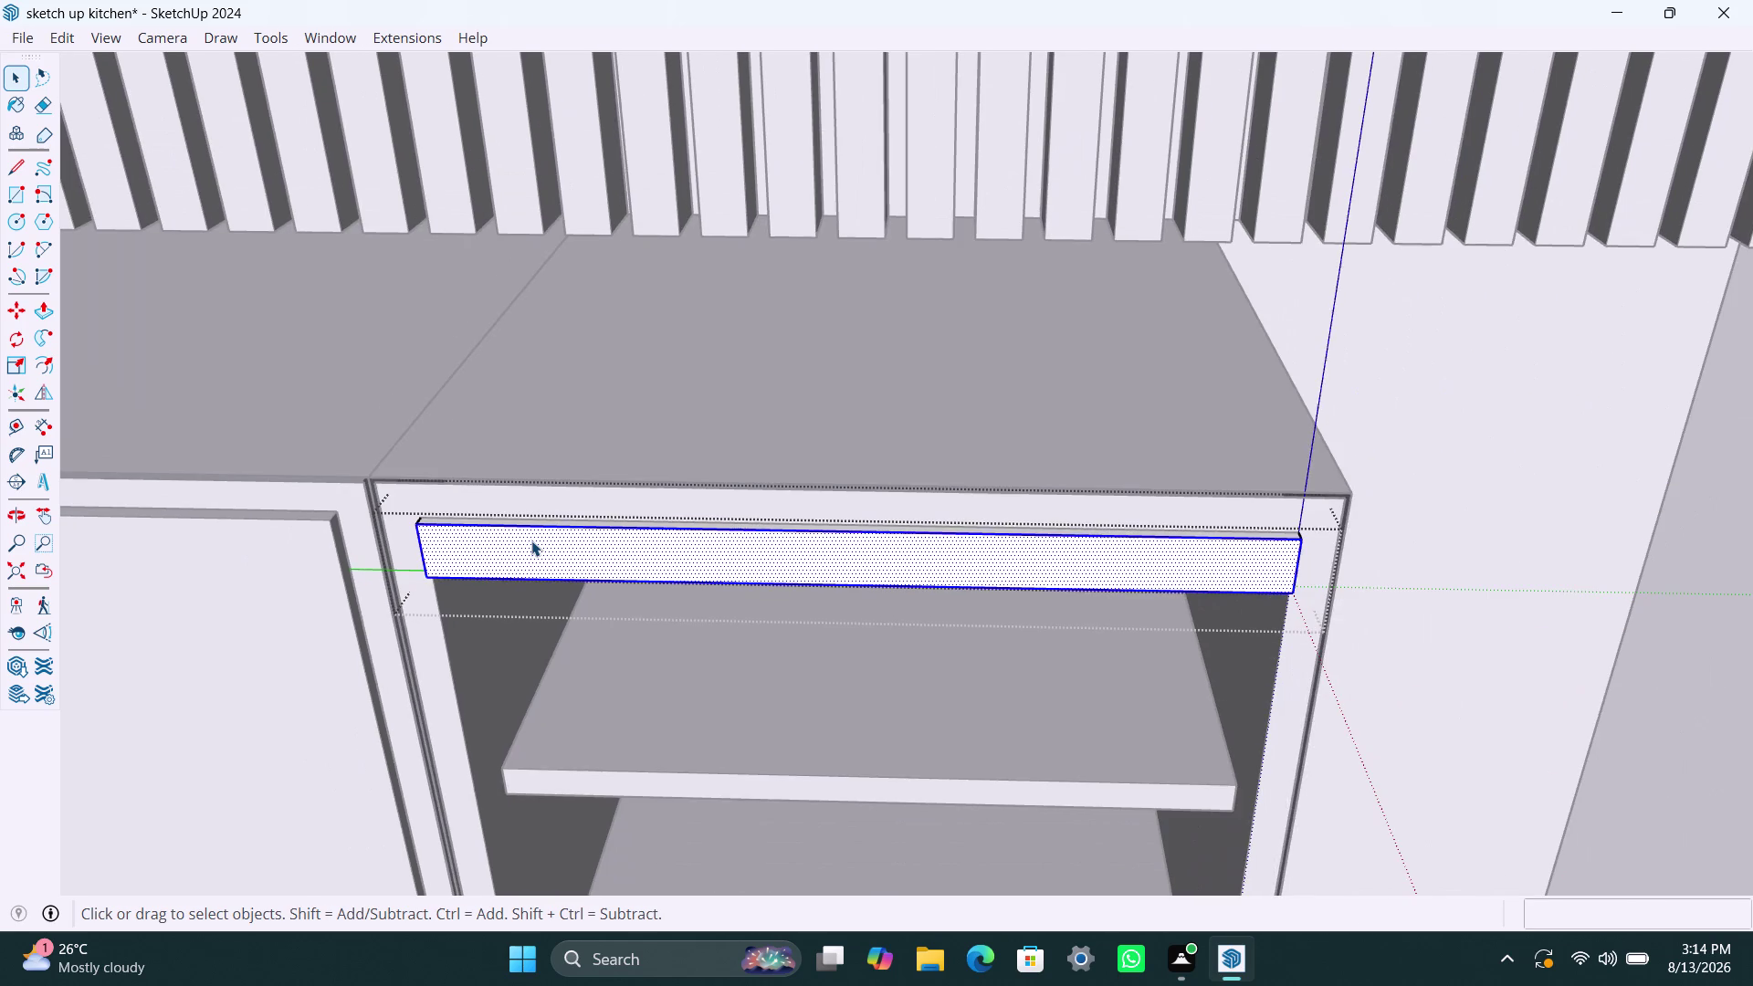
key(ctrl+z)
key(ctrl+z)
key(ctrl+z)
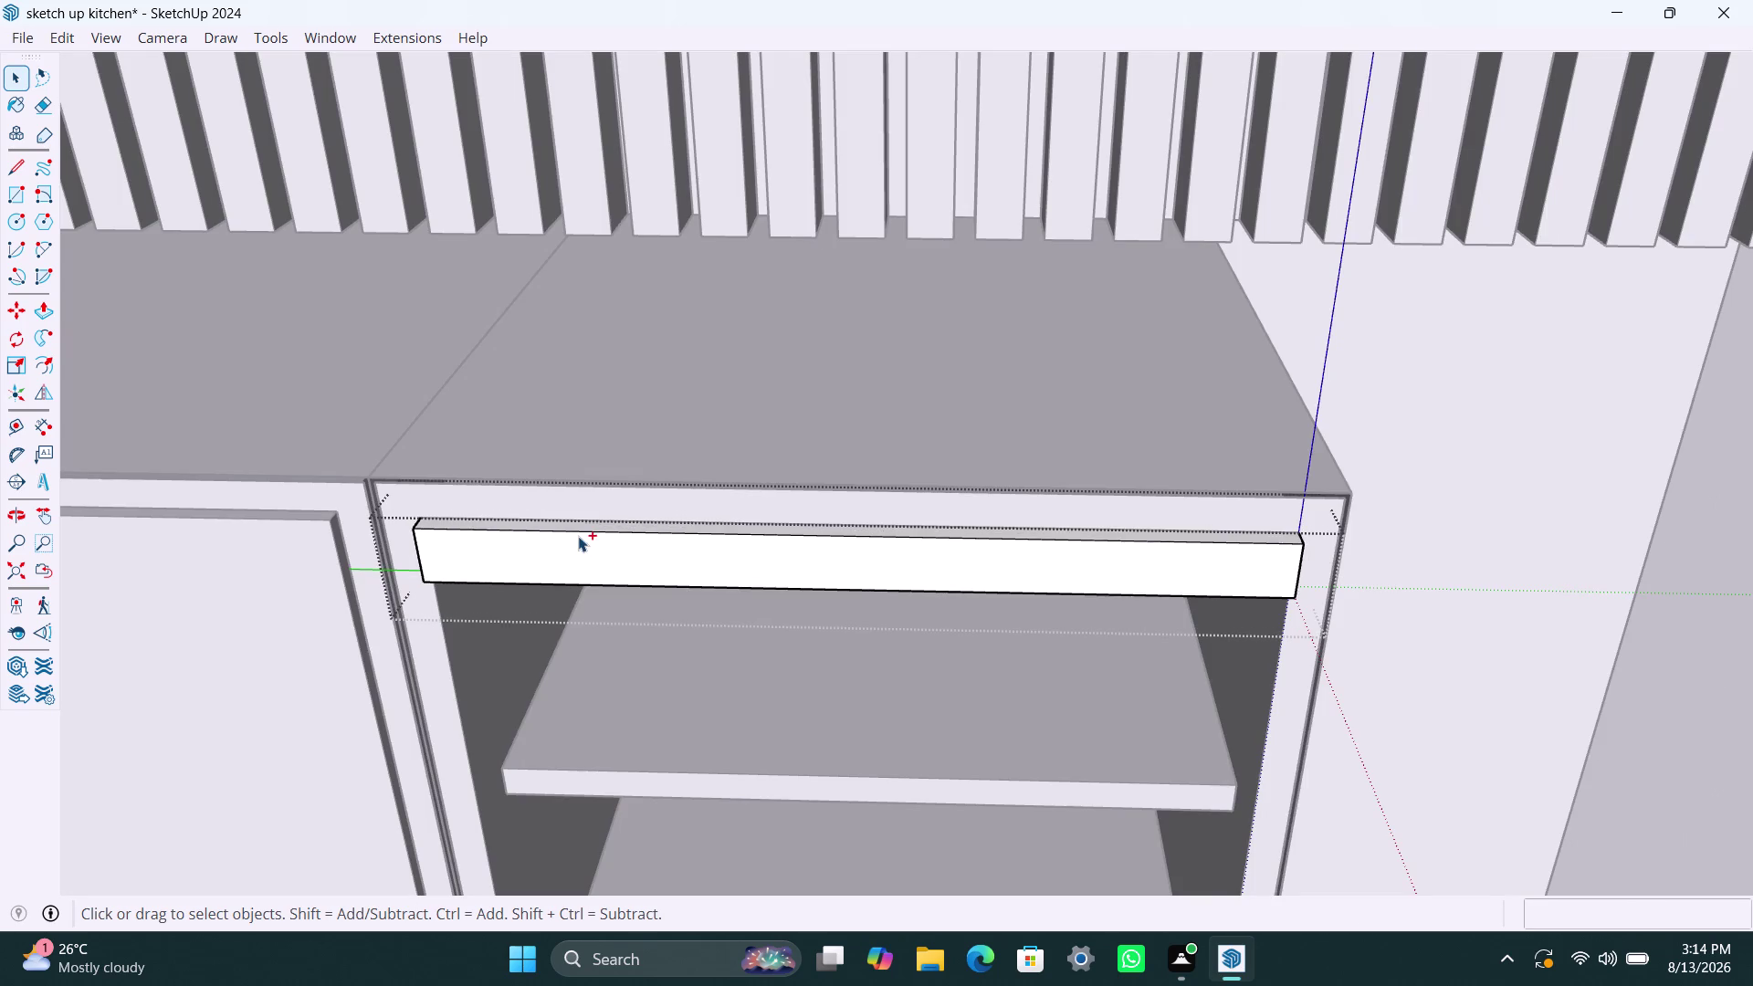
key(ctrl+z)
Select the slat's front face while viewing the cabinet straight on.
click(579, 534)
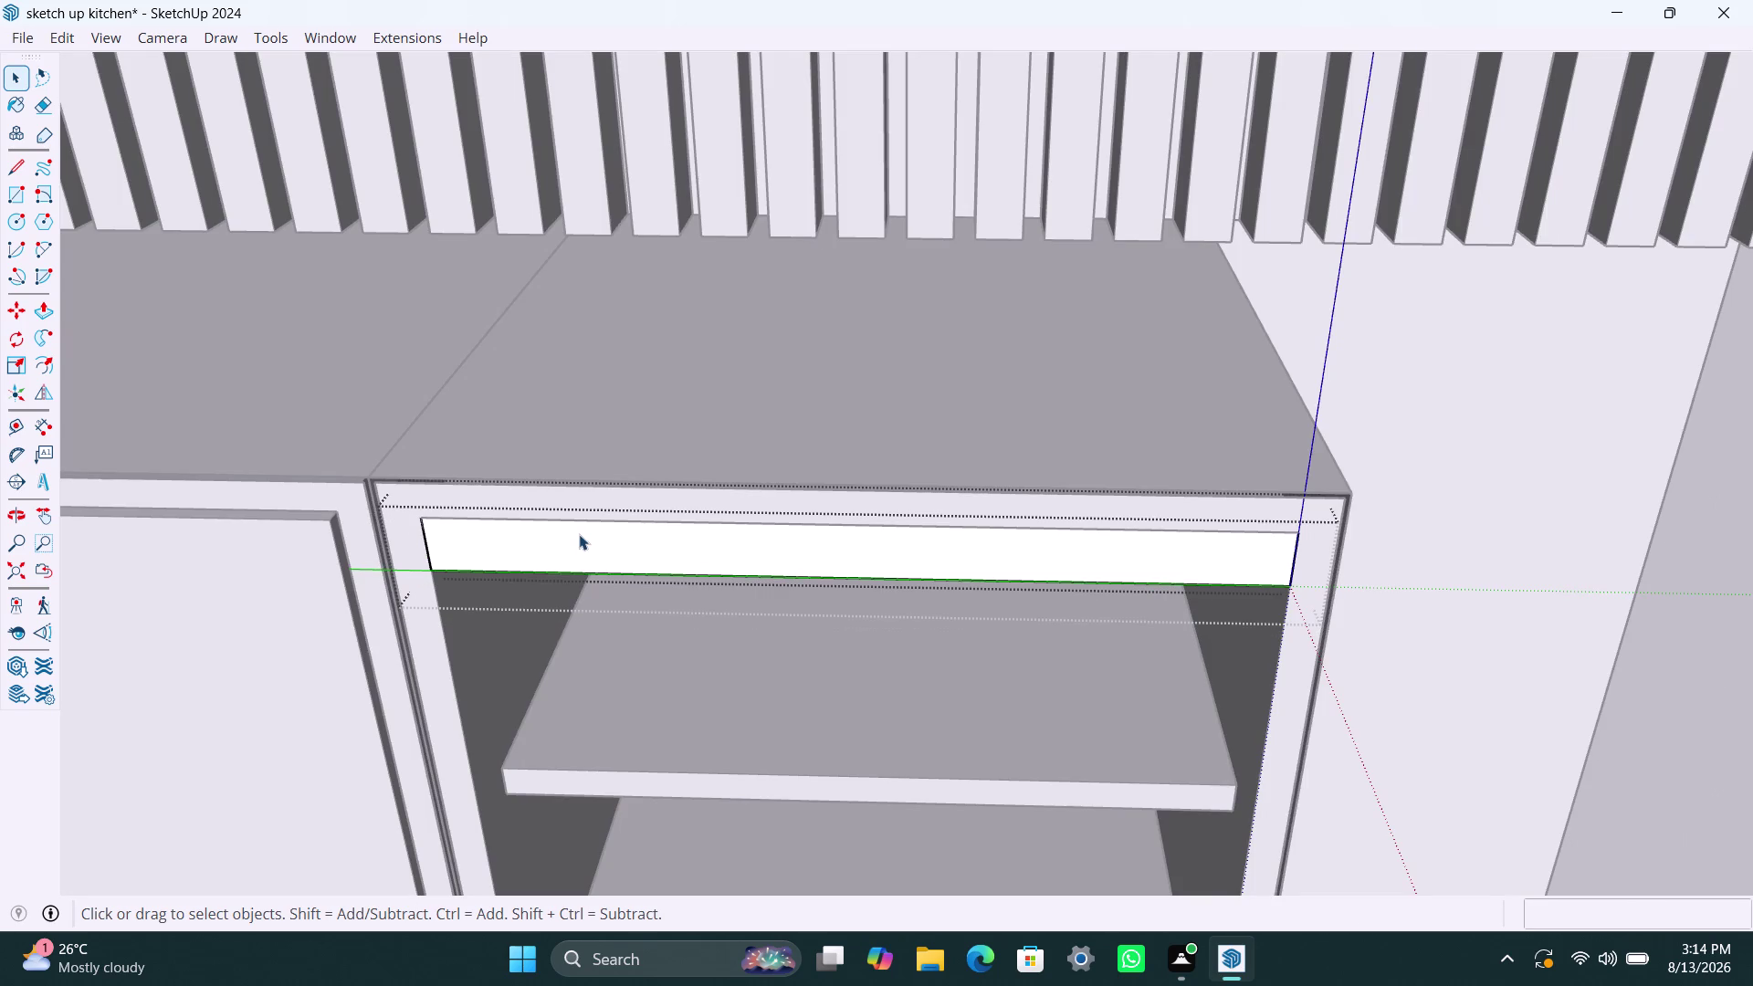
double_click(579, 533)
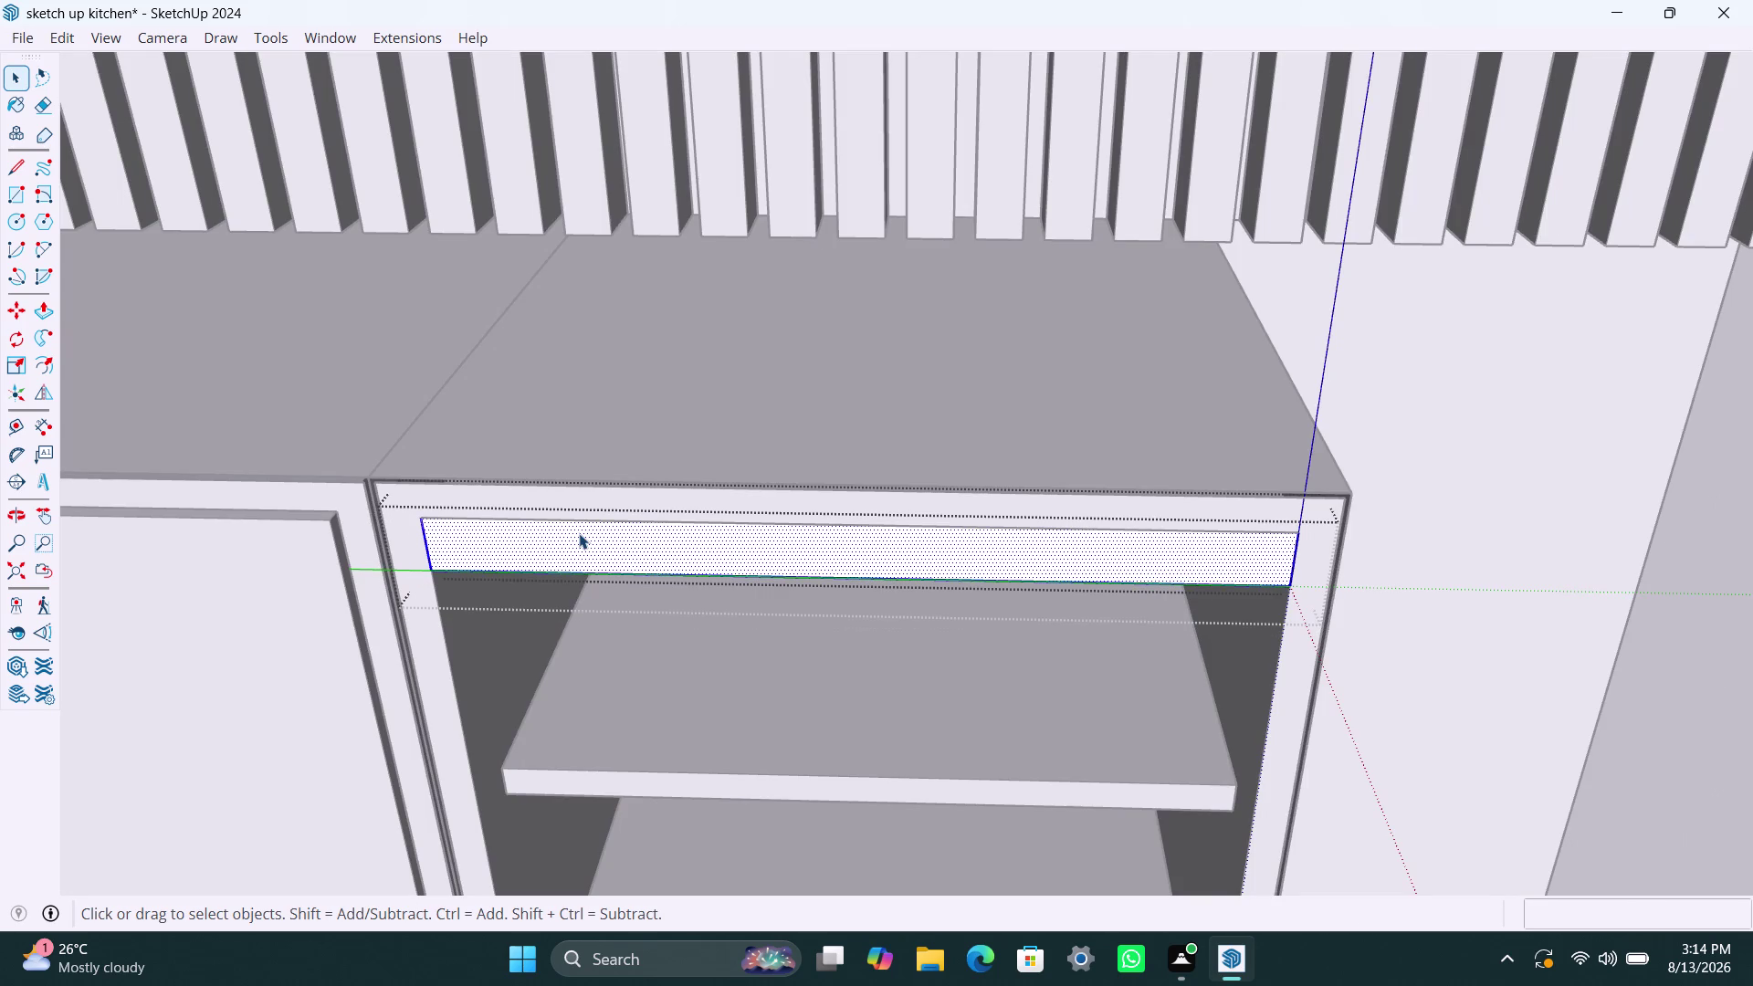
scroll(up, 3)
middle_drag(578, 548, 579, 363)
click(566, 287)
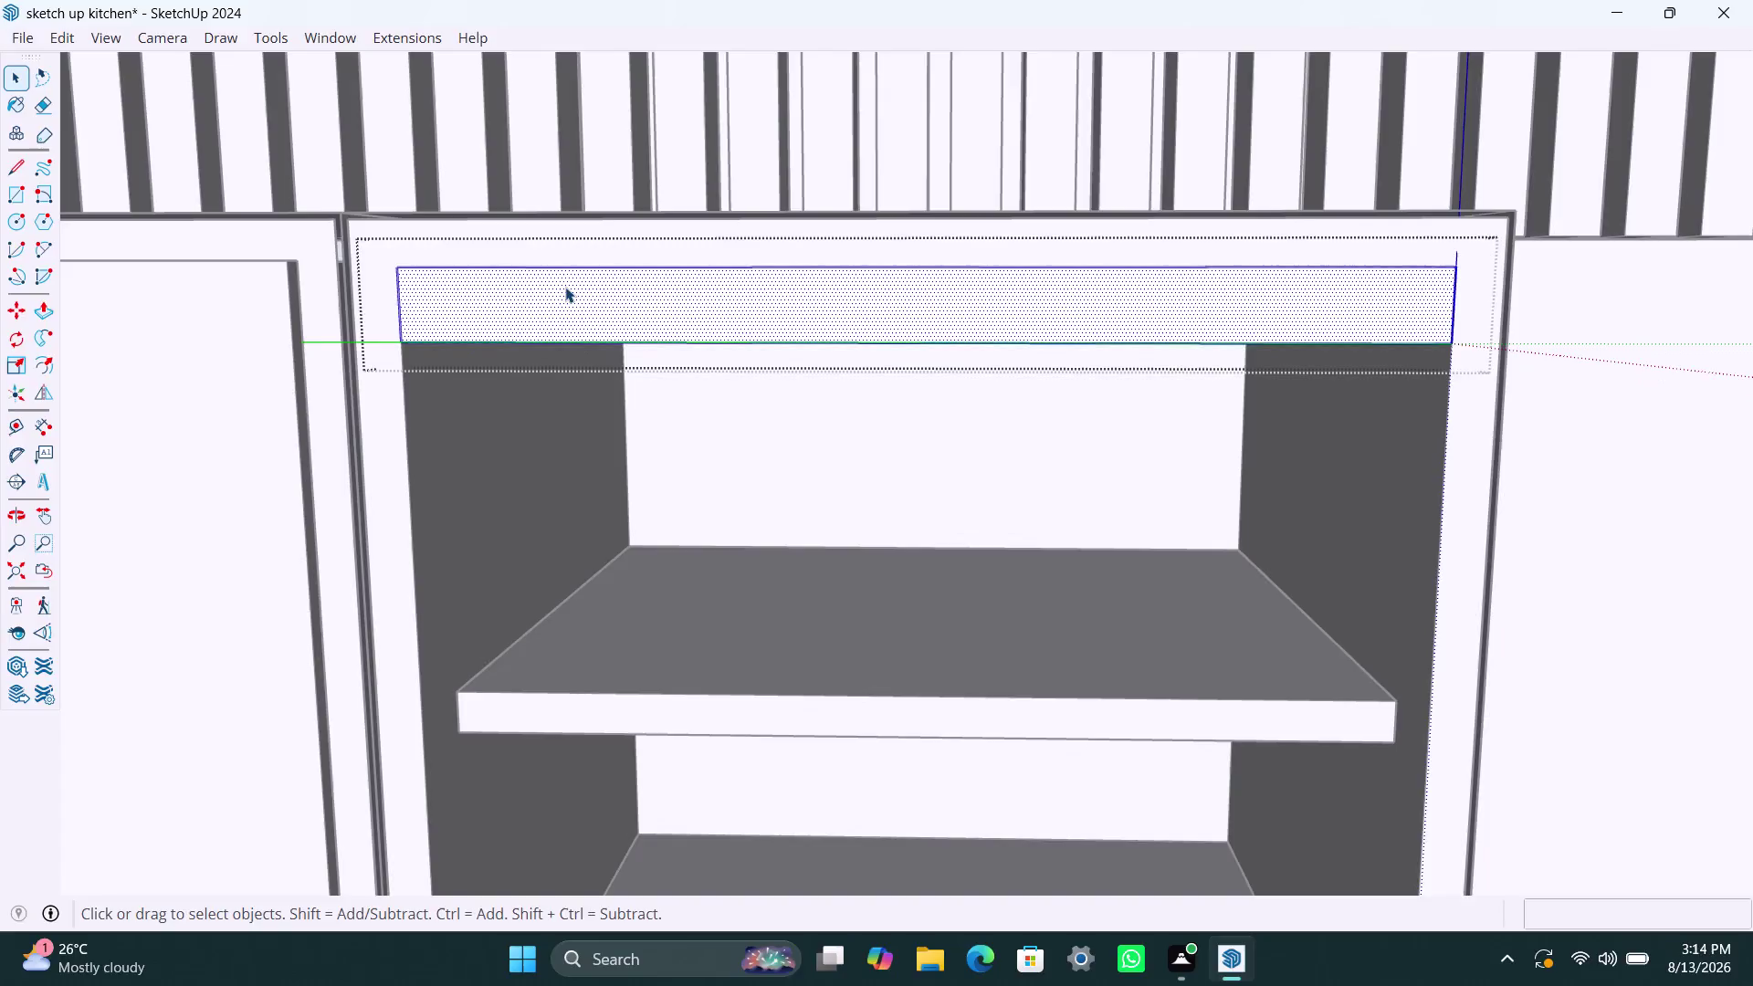
double_click(565, 287)
right_click(565, 287)
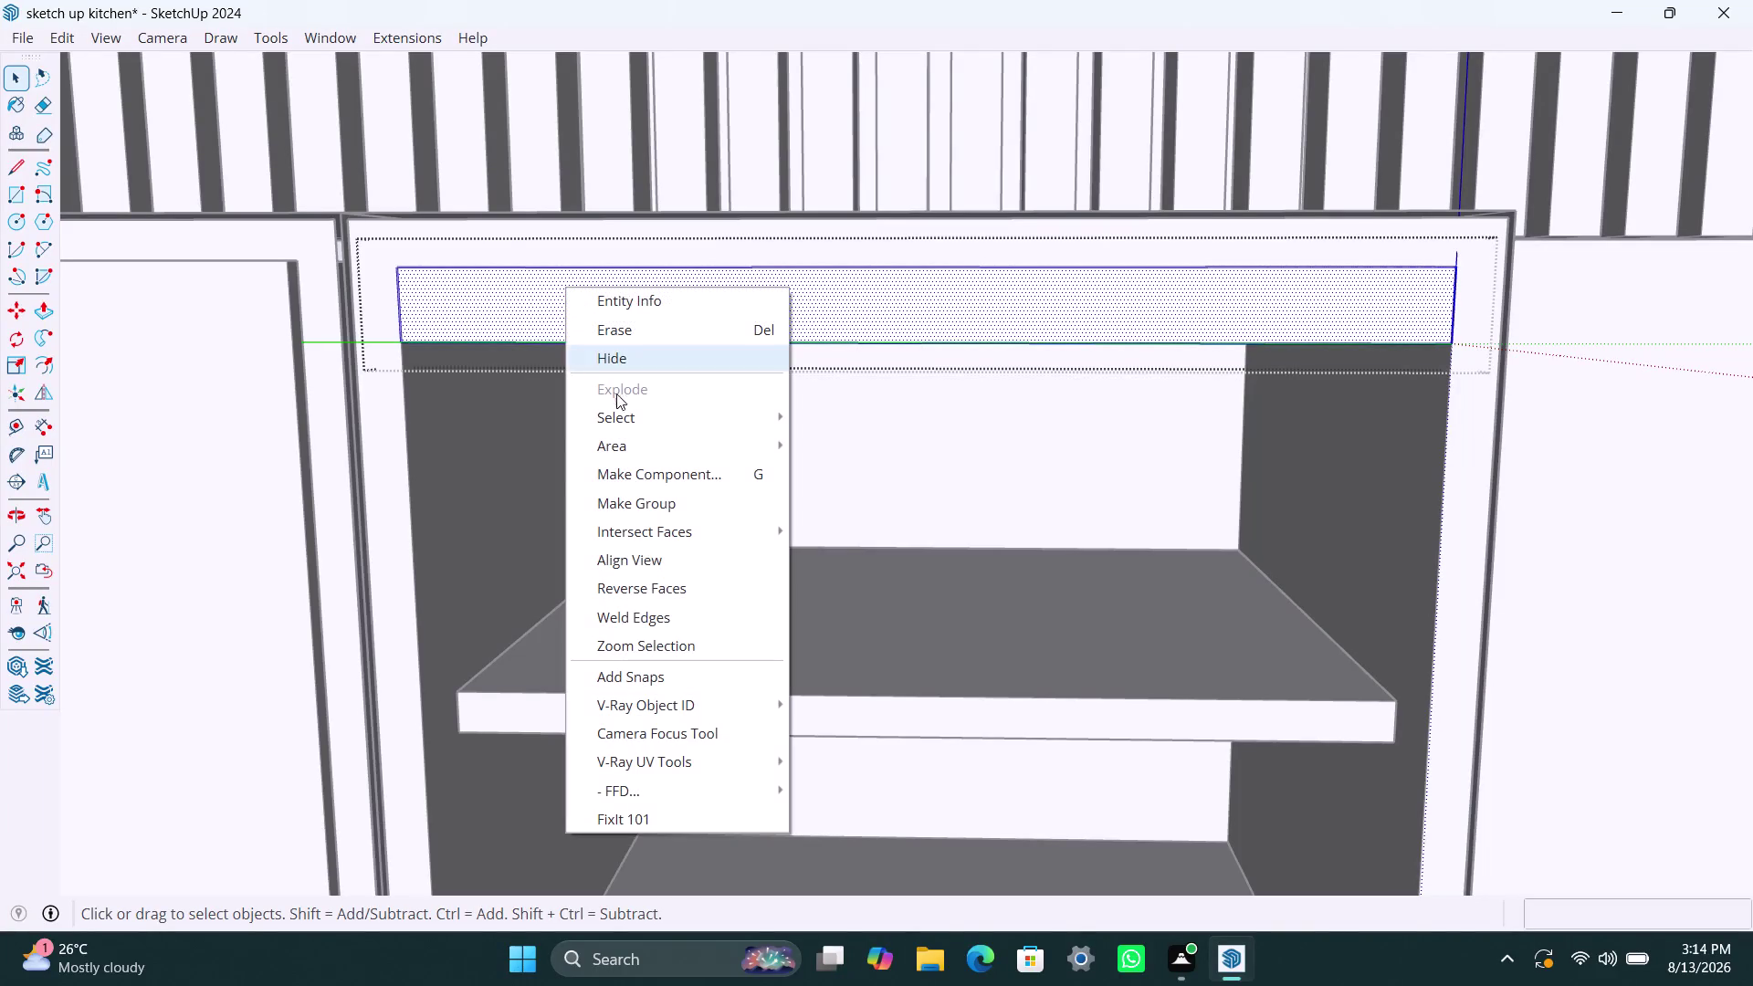
click(642, 494)
double_click(595, 296)
click(596, 301)
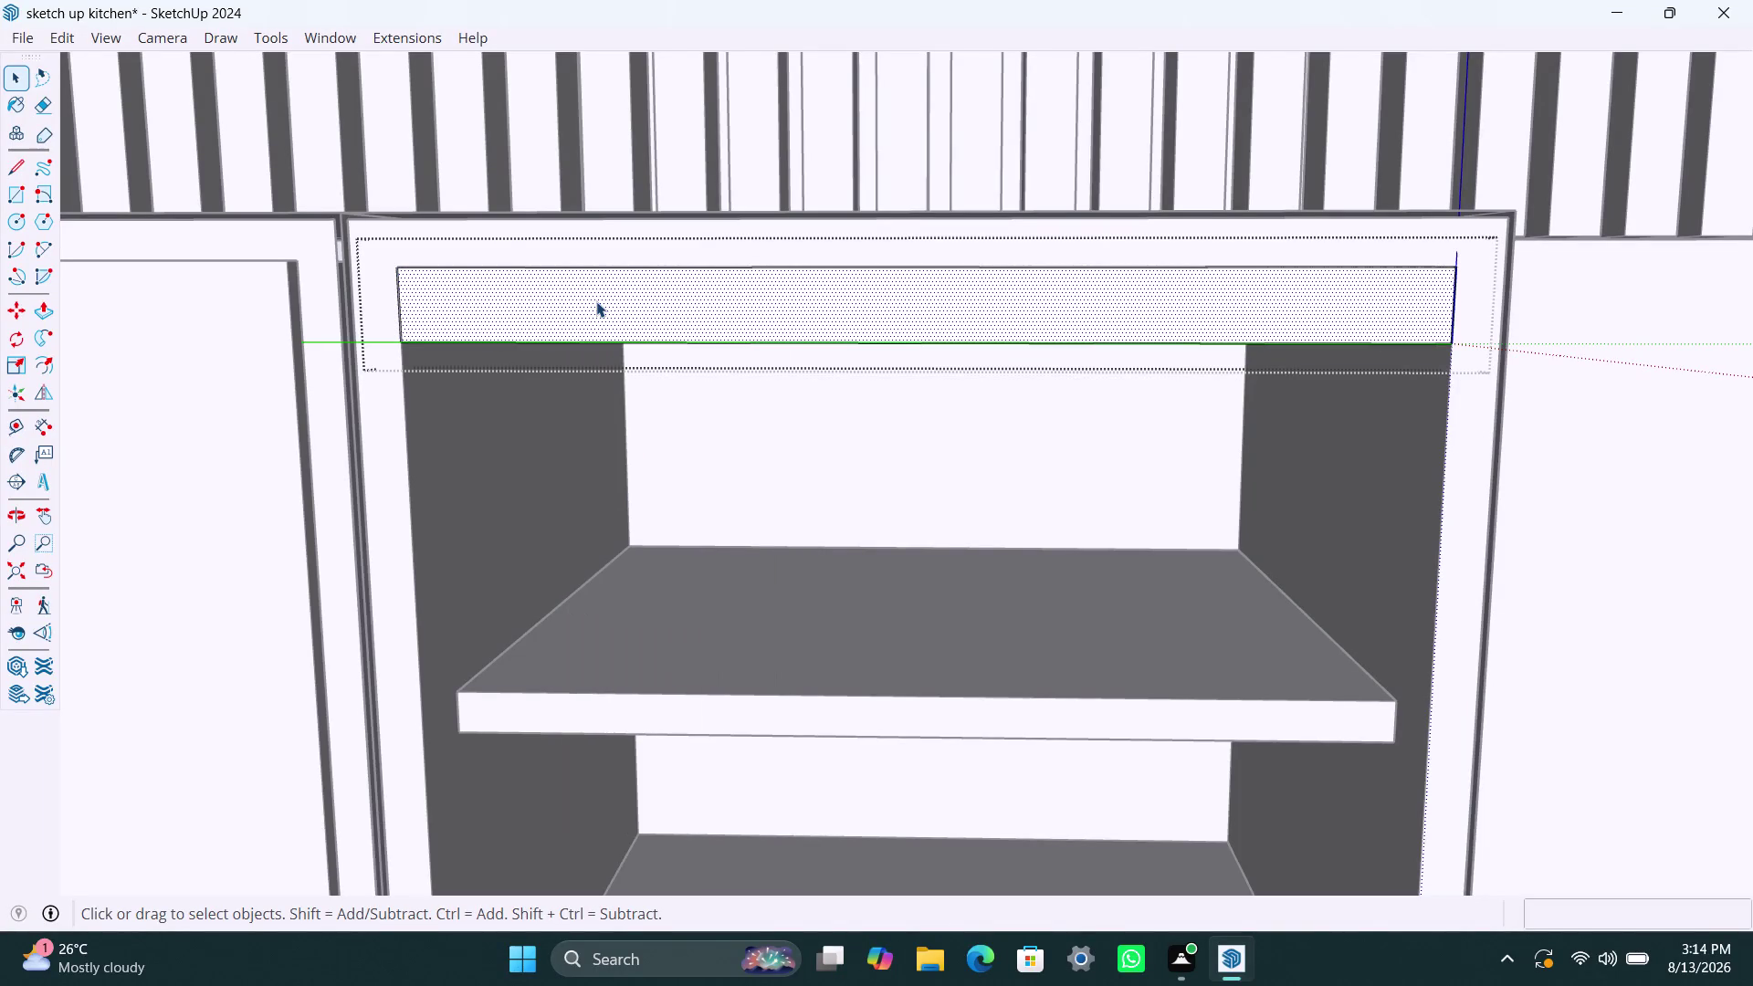
Push/Pull the slat face out 4 mm into a solid board.
key(p)
click(596, 301)
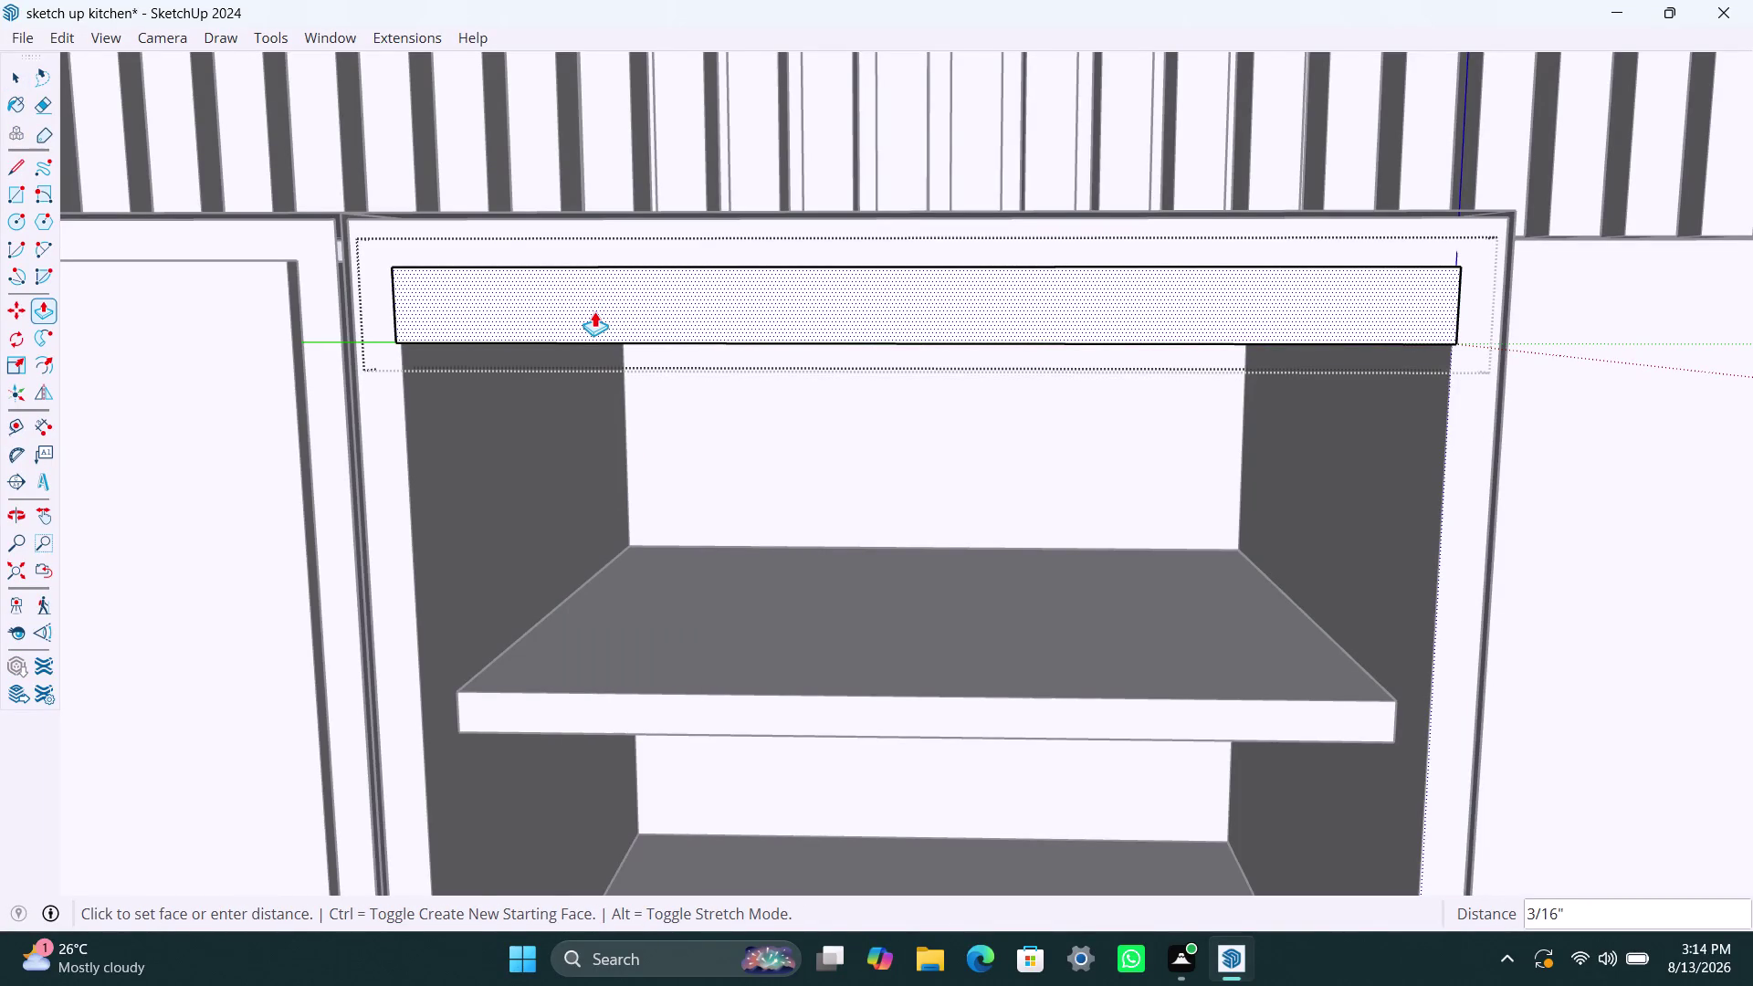
text(4mm)
key(Return)
key(space)
scroll(down, 3)
scroll(down, 3)
middle_drag(623, 298, 624, 301)
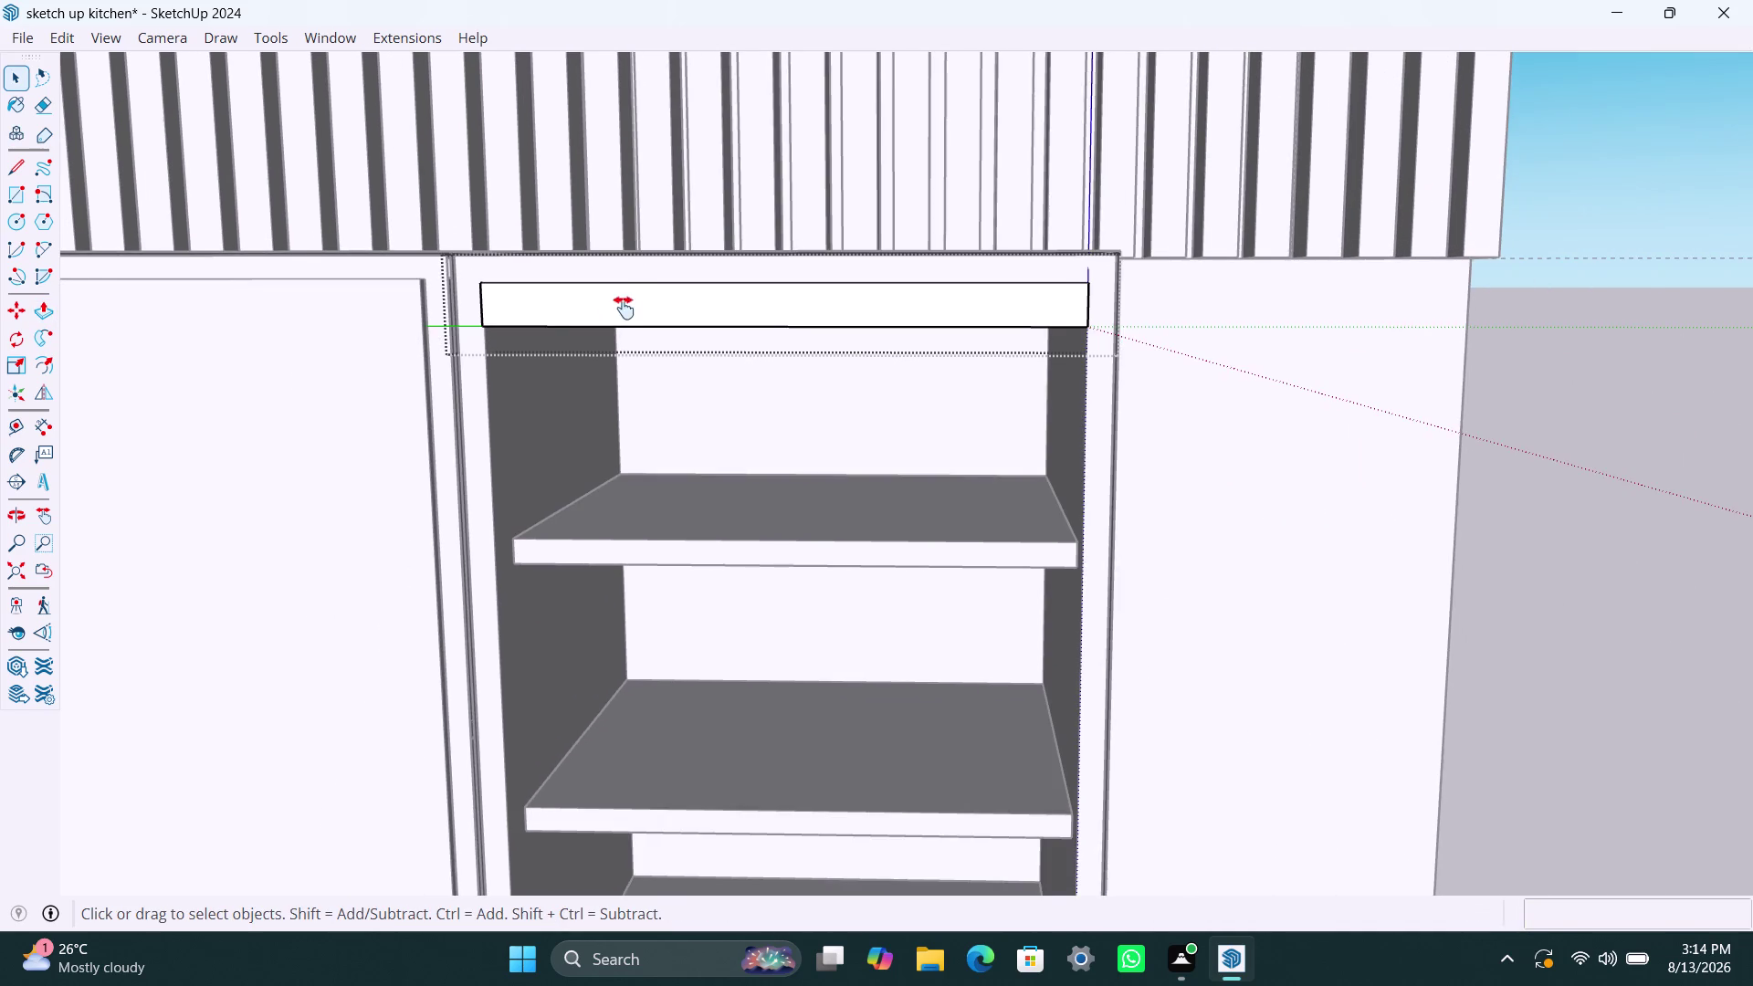
middle_drag(623, 301, 612, 384)
middle_drag(619, 385, 579, 586)
scroll(up, 3)
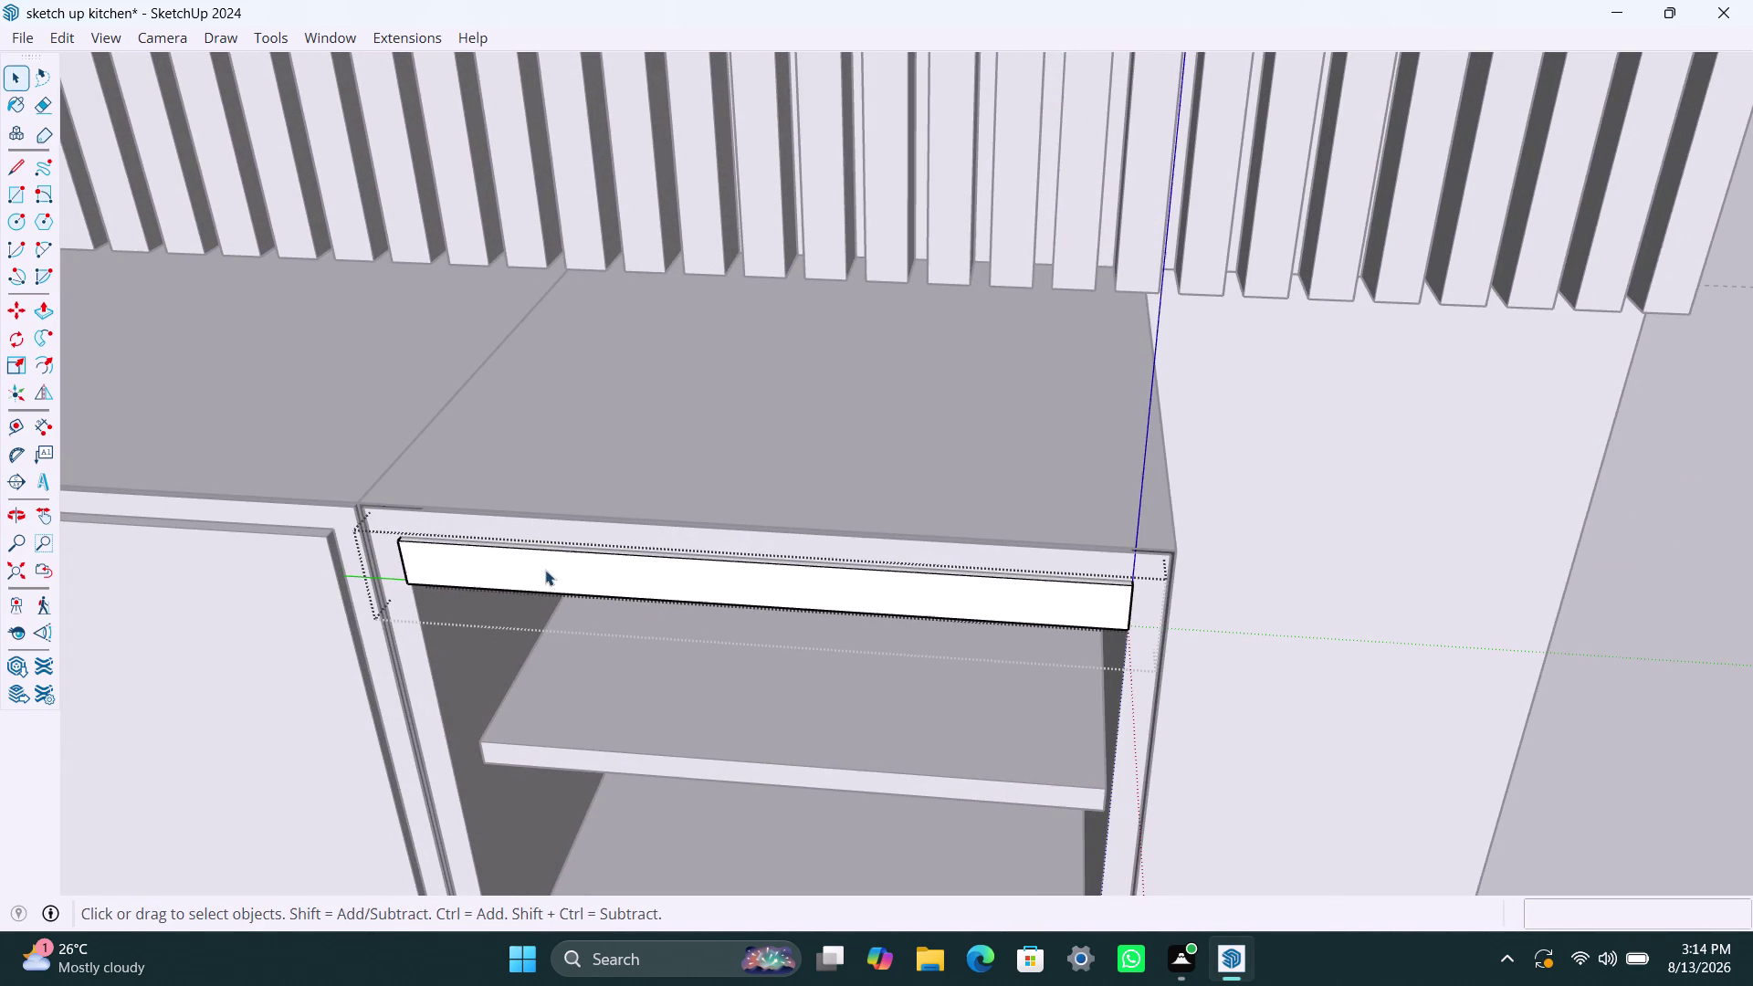
click(545, 570)
double_click(480, 564)
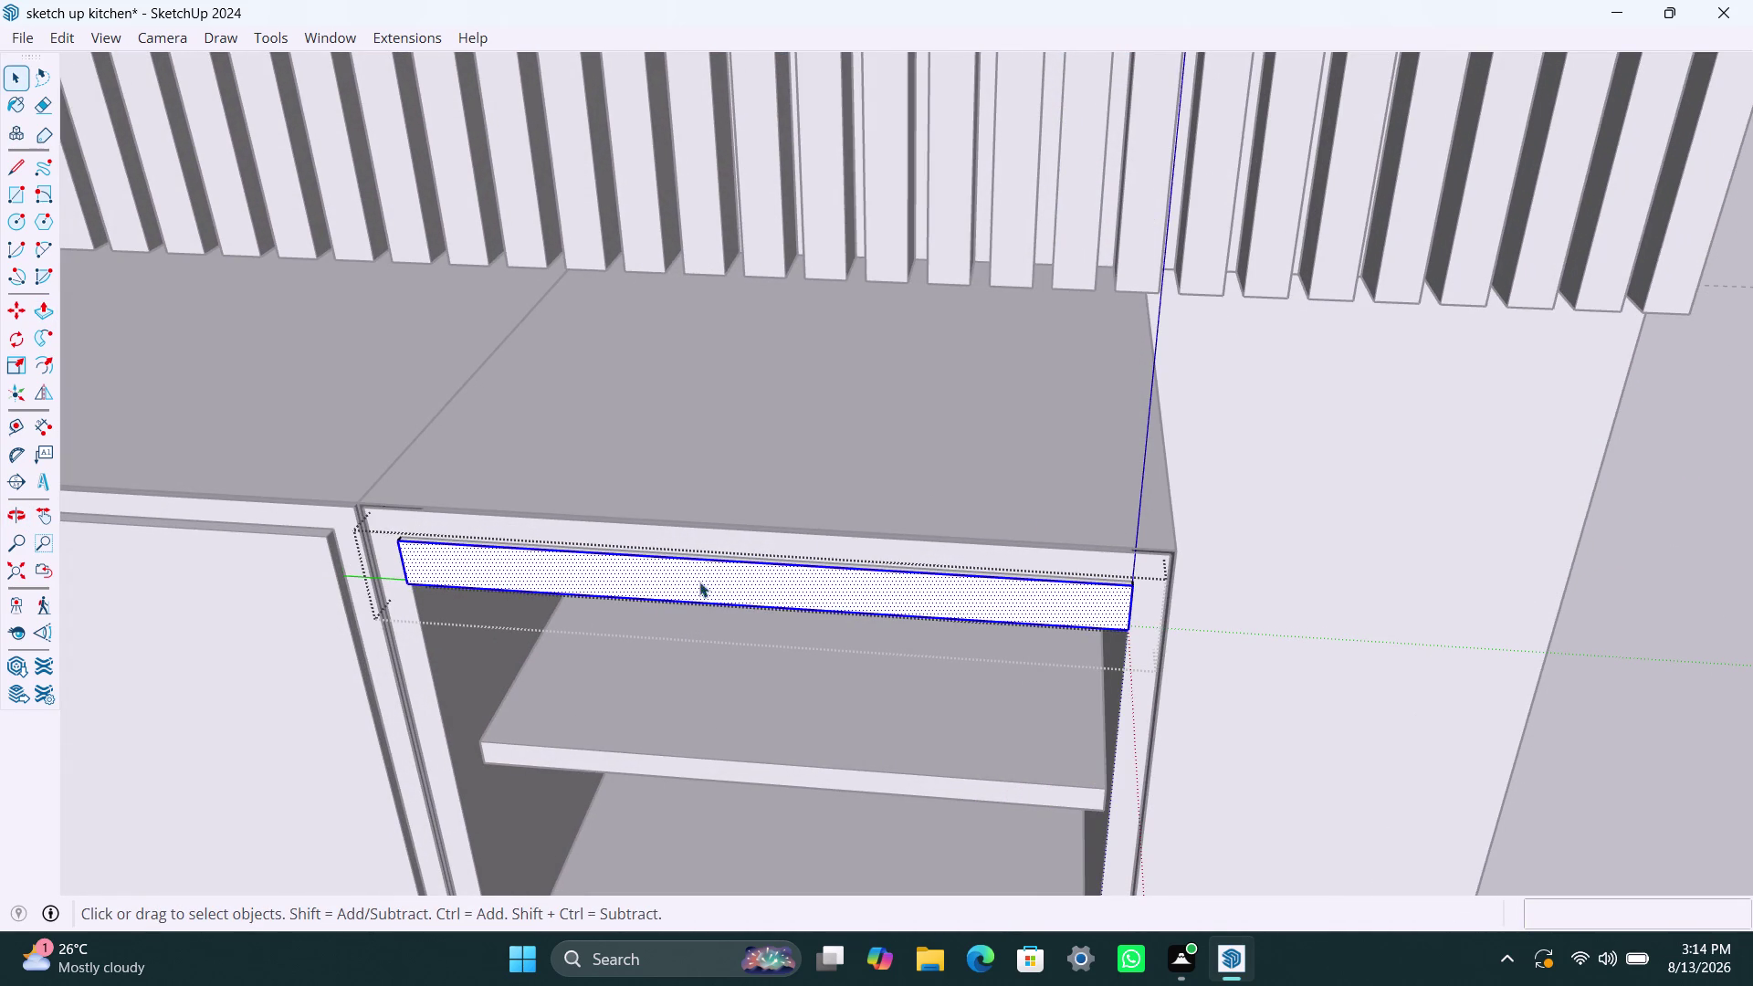
click(1502, 398)
click(1083, 609)
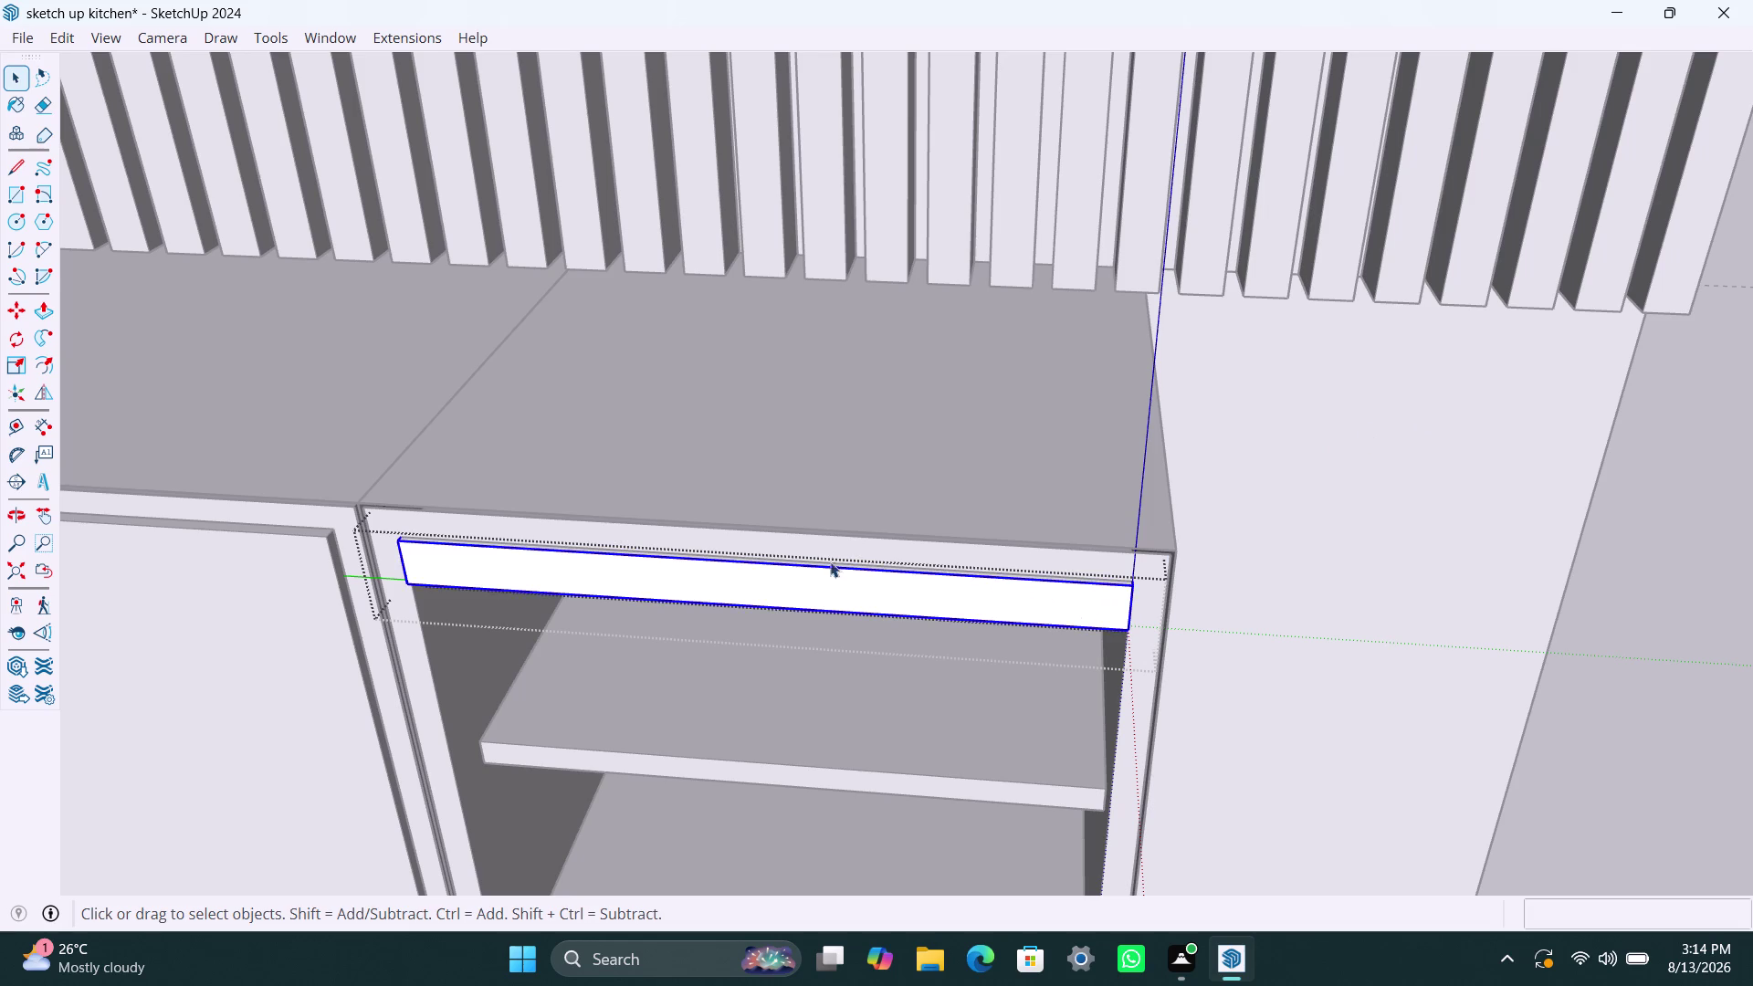
scroll(down, 3)
middle_drag(702, 570, 688, 615)
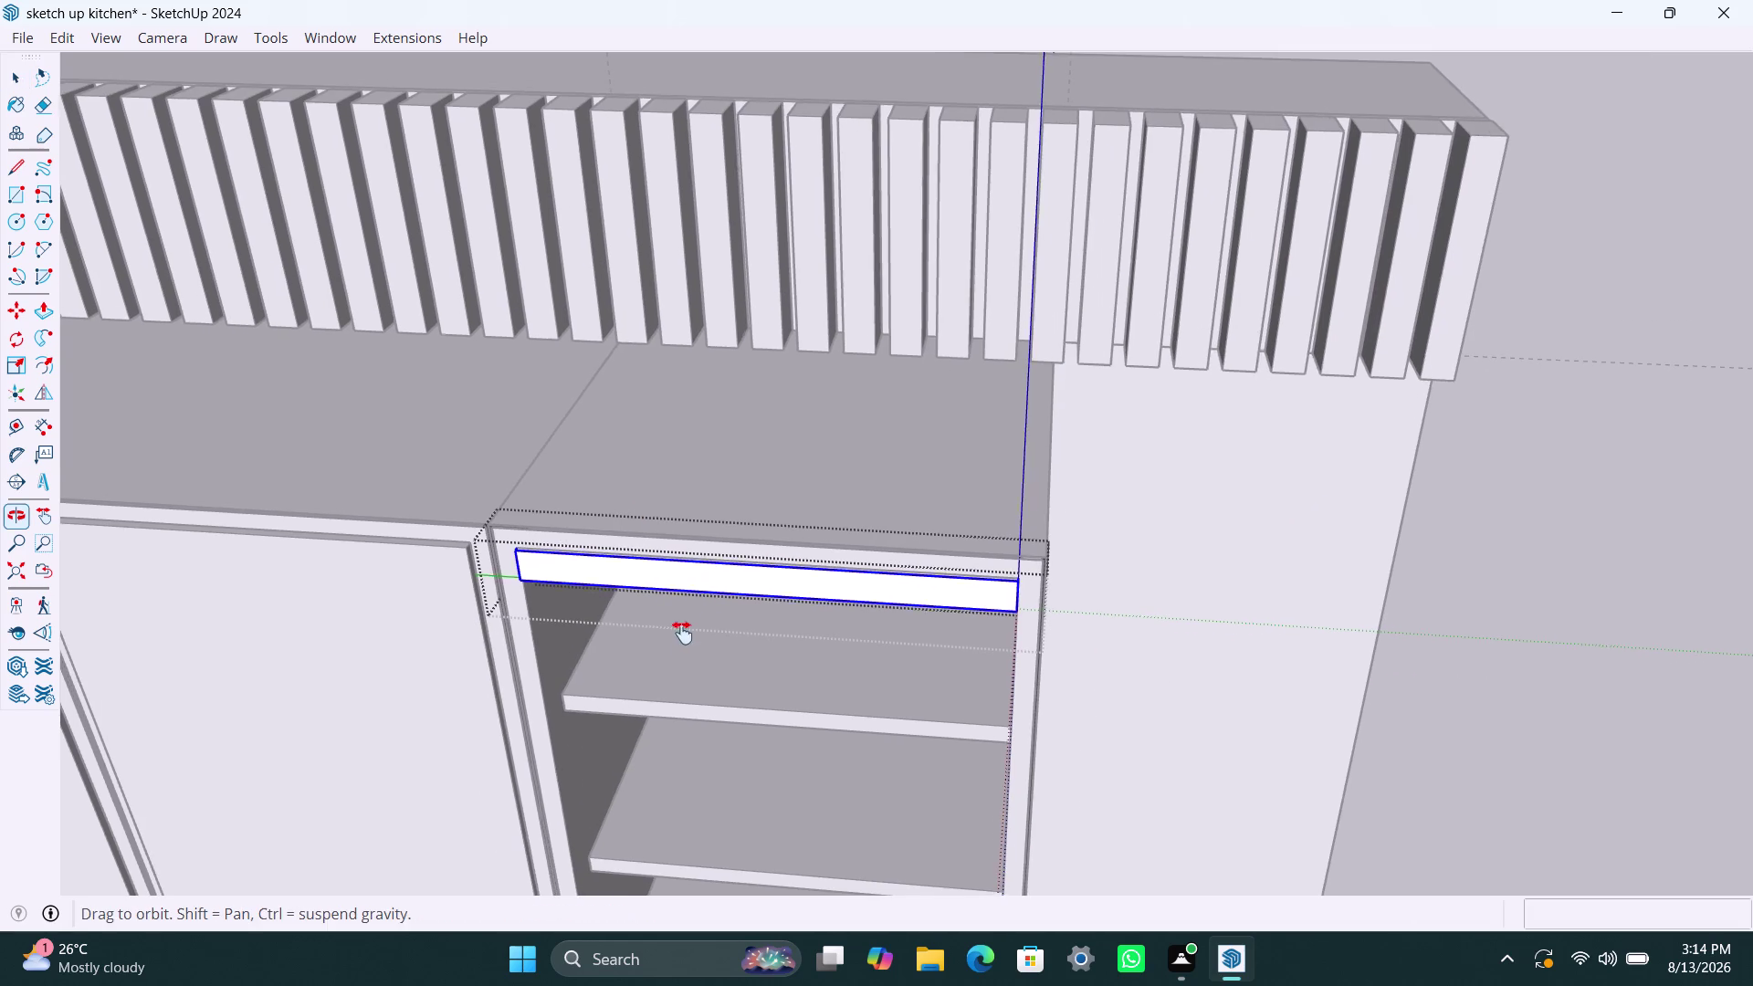
middle_drag(688, 614, 677, 656)
scroll(up, 3)
scroll(up, 3)
middle_drag(653, 594, 655, 555)
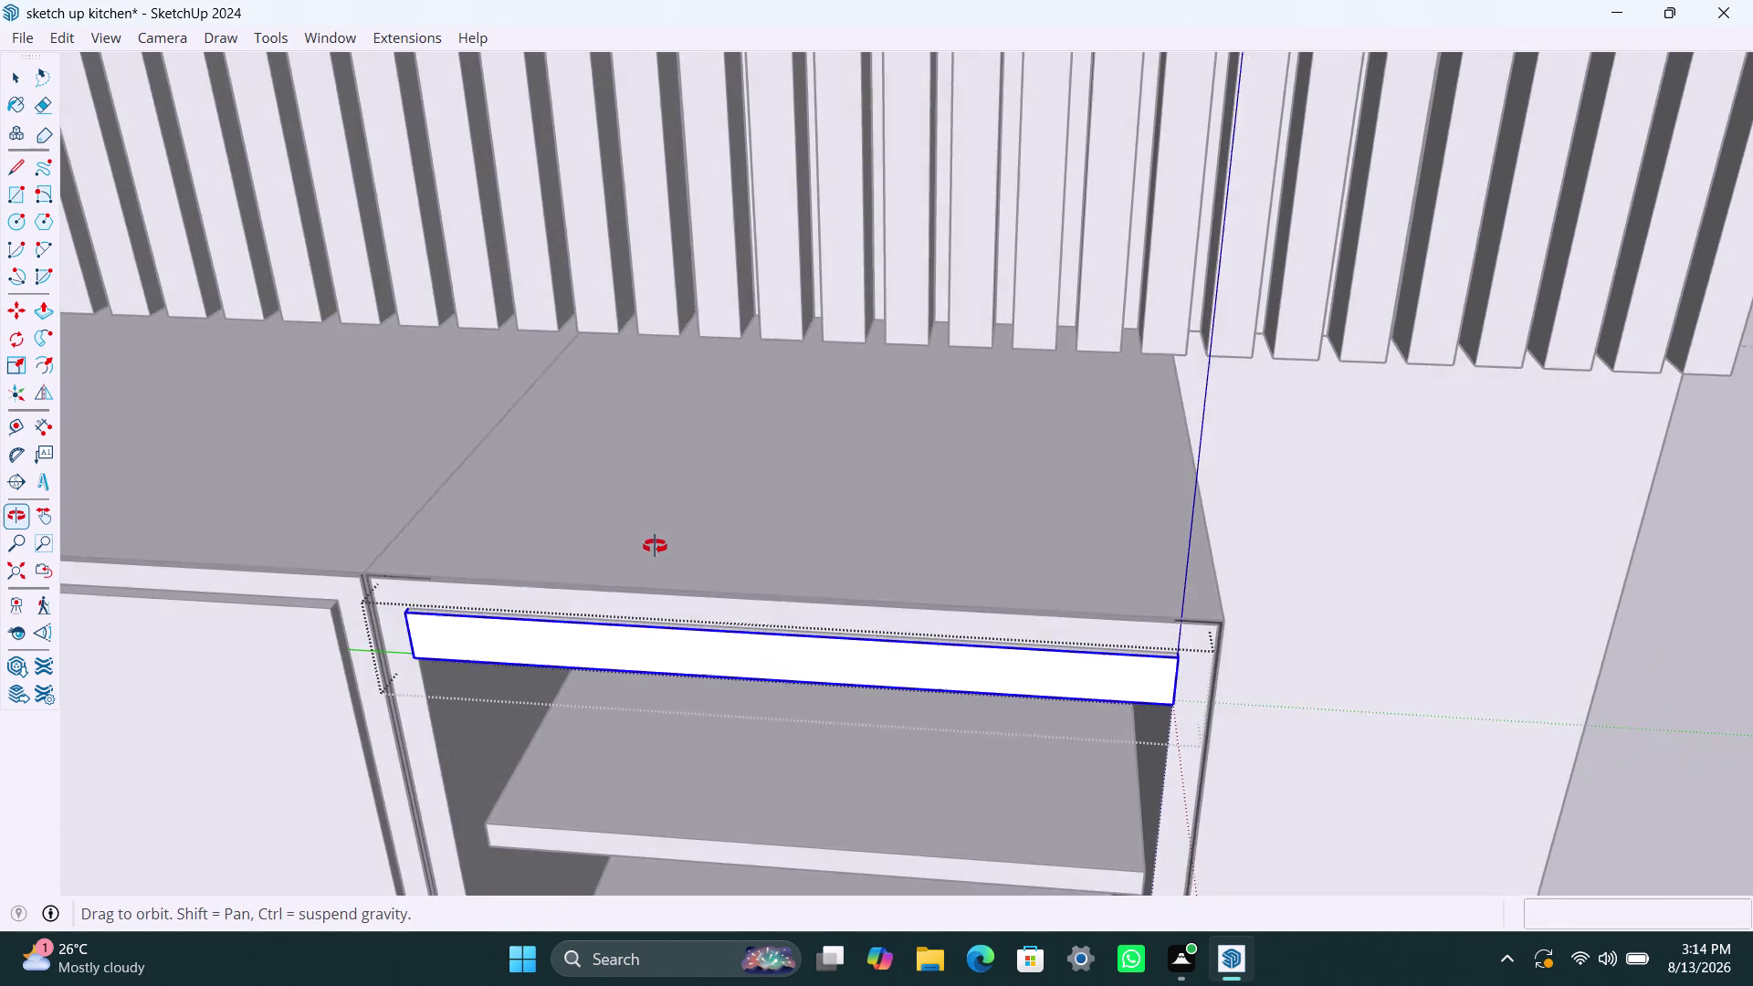
middle_drag(655, 555, 1009, 435)
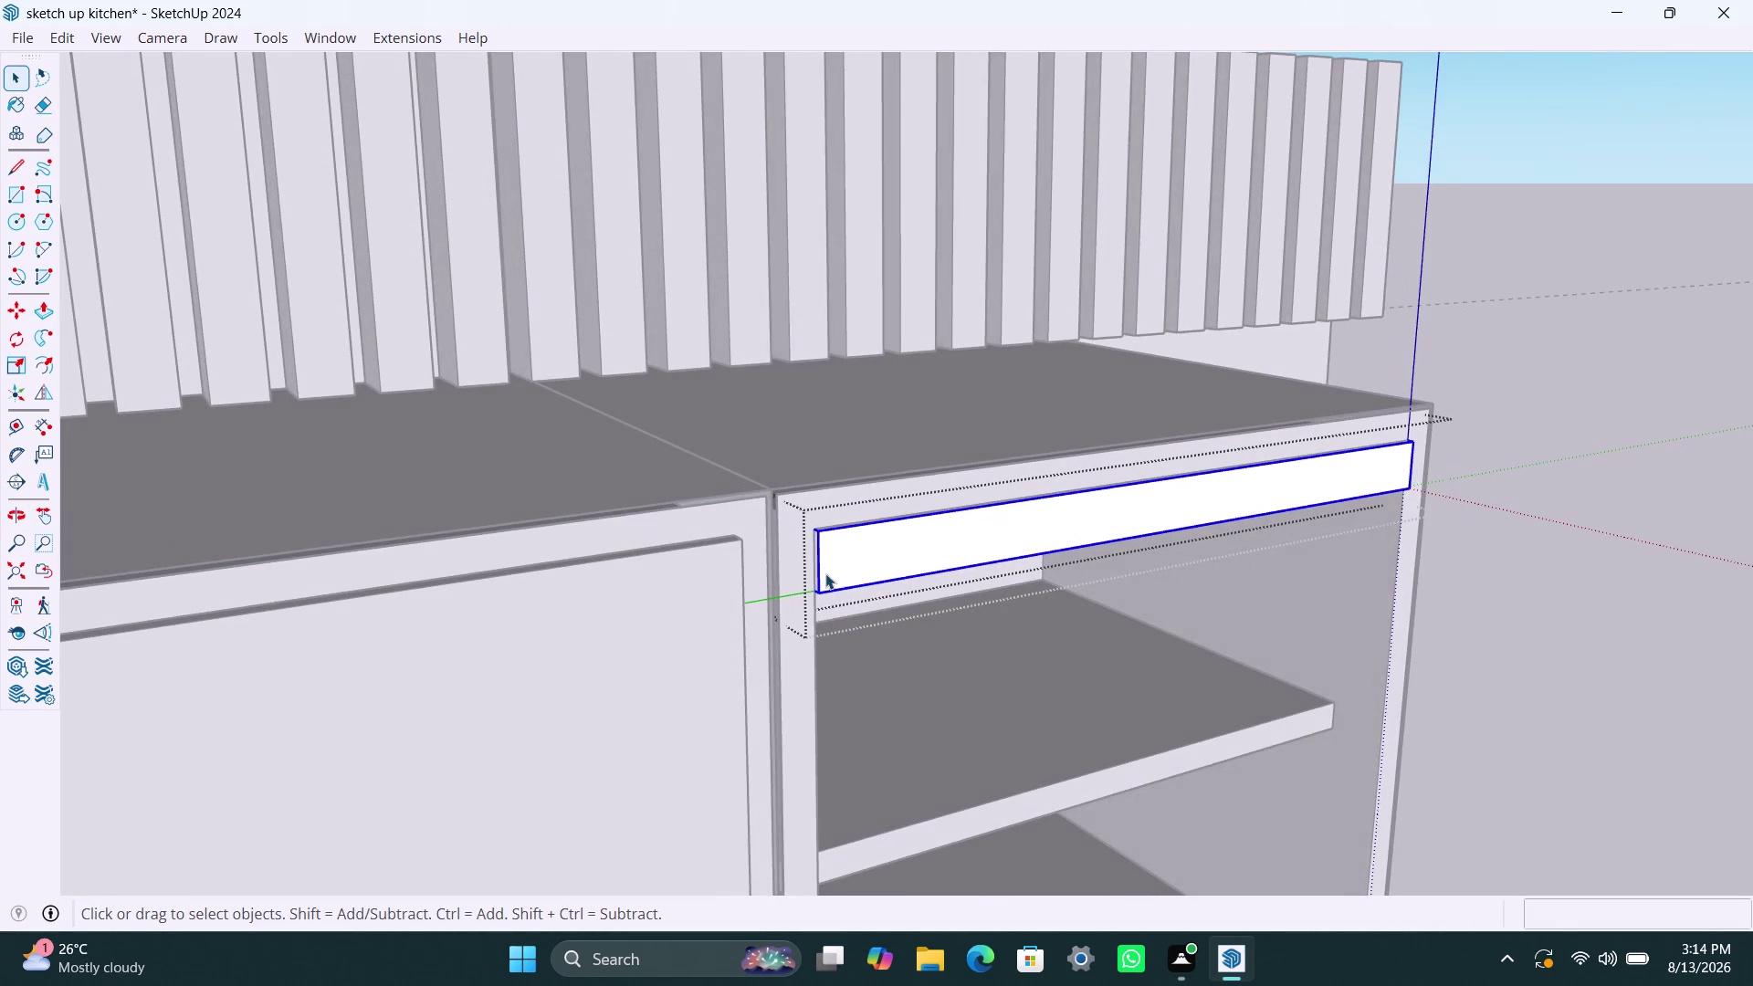
scroll(up, 3)
scroll(down, 3)
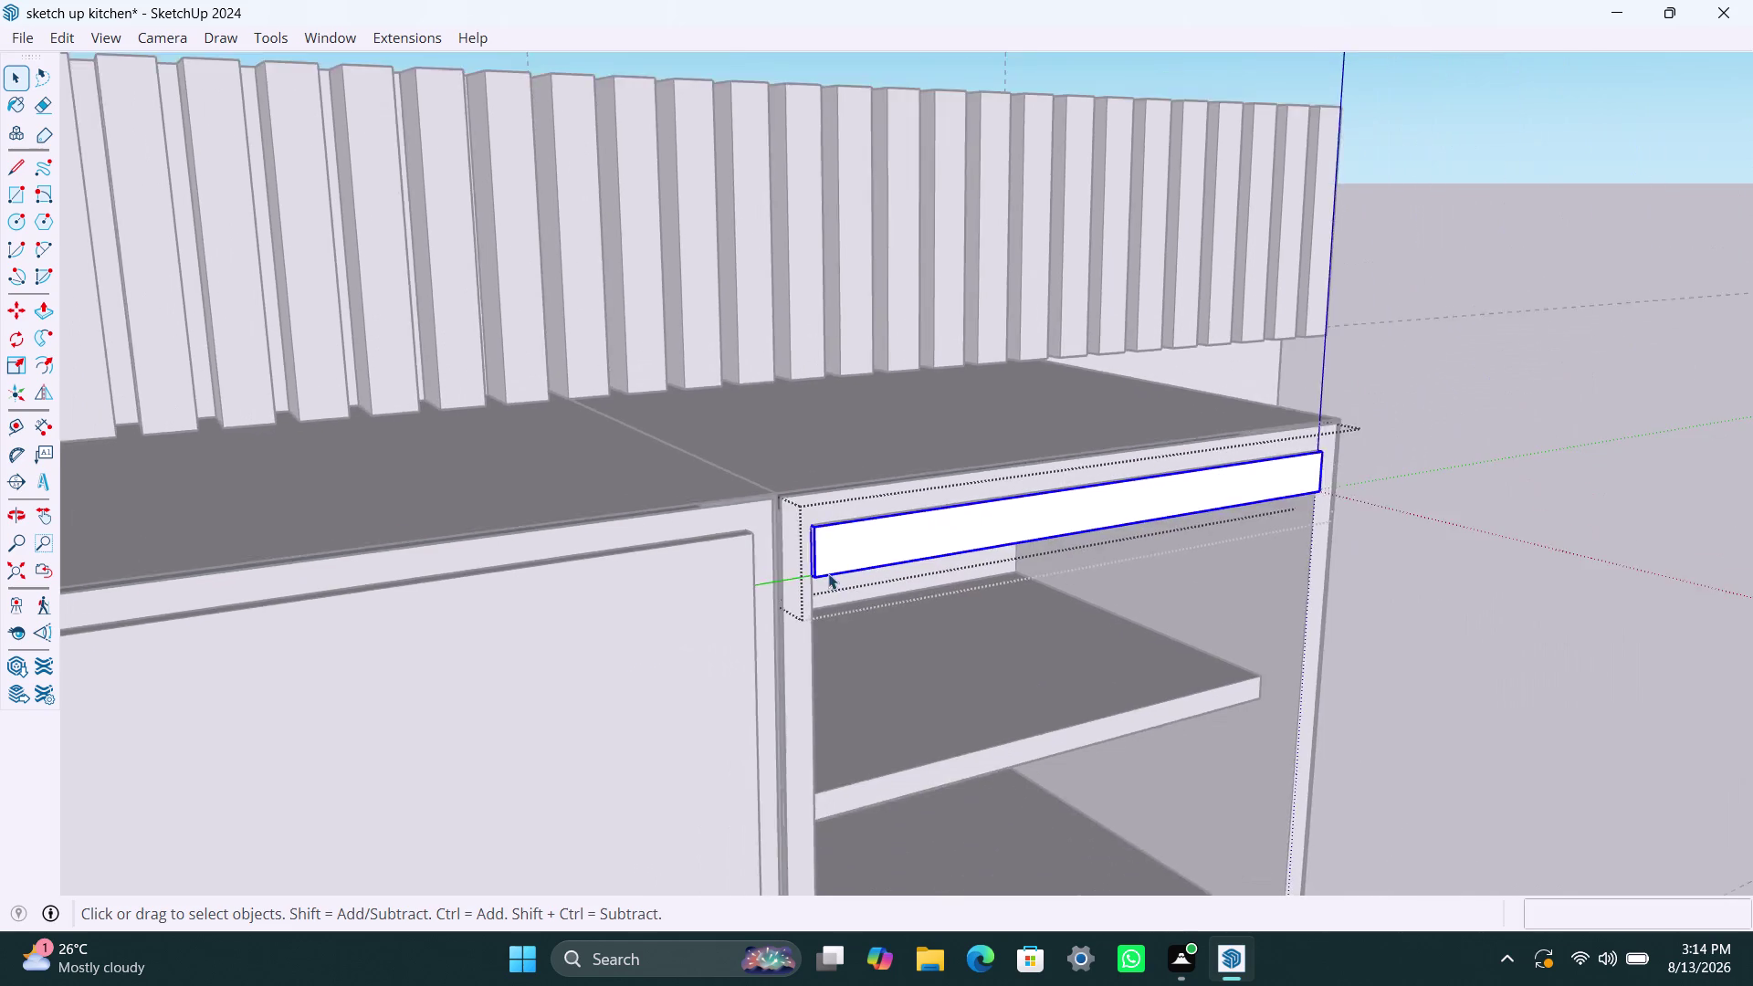
scroll(down, 3)
scroll(down, 3)
middle_drag(796, 560, 738, 488)
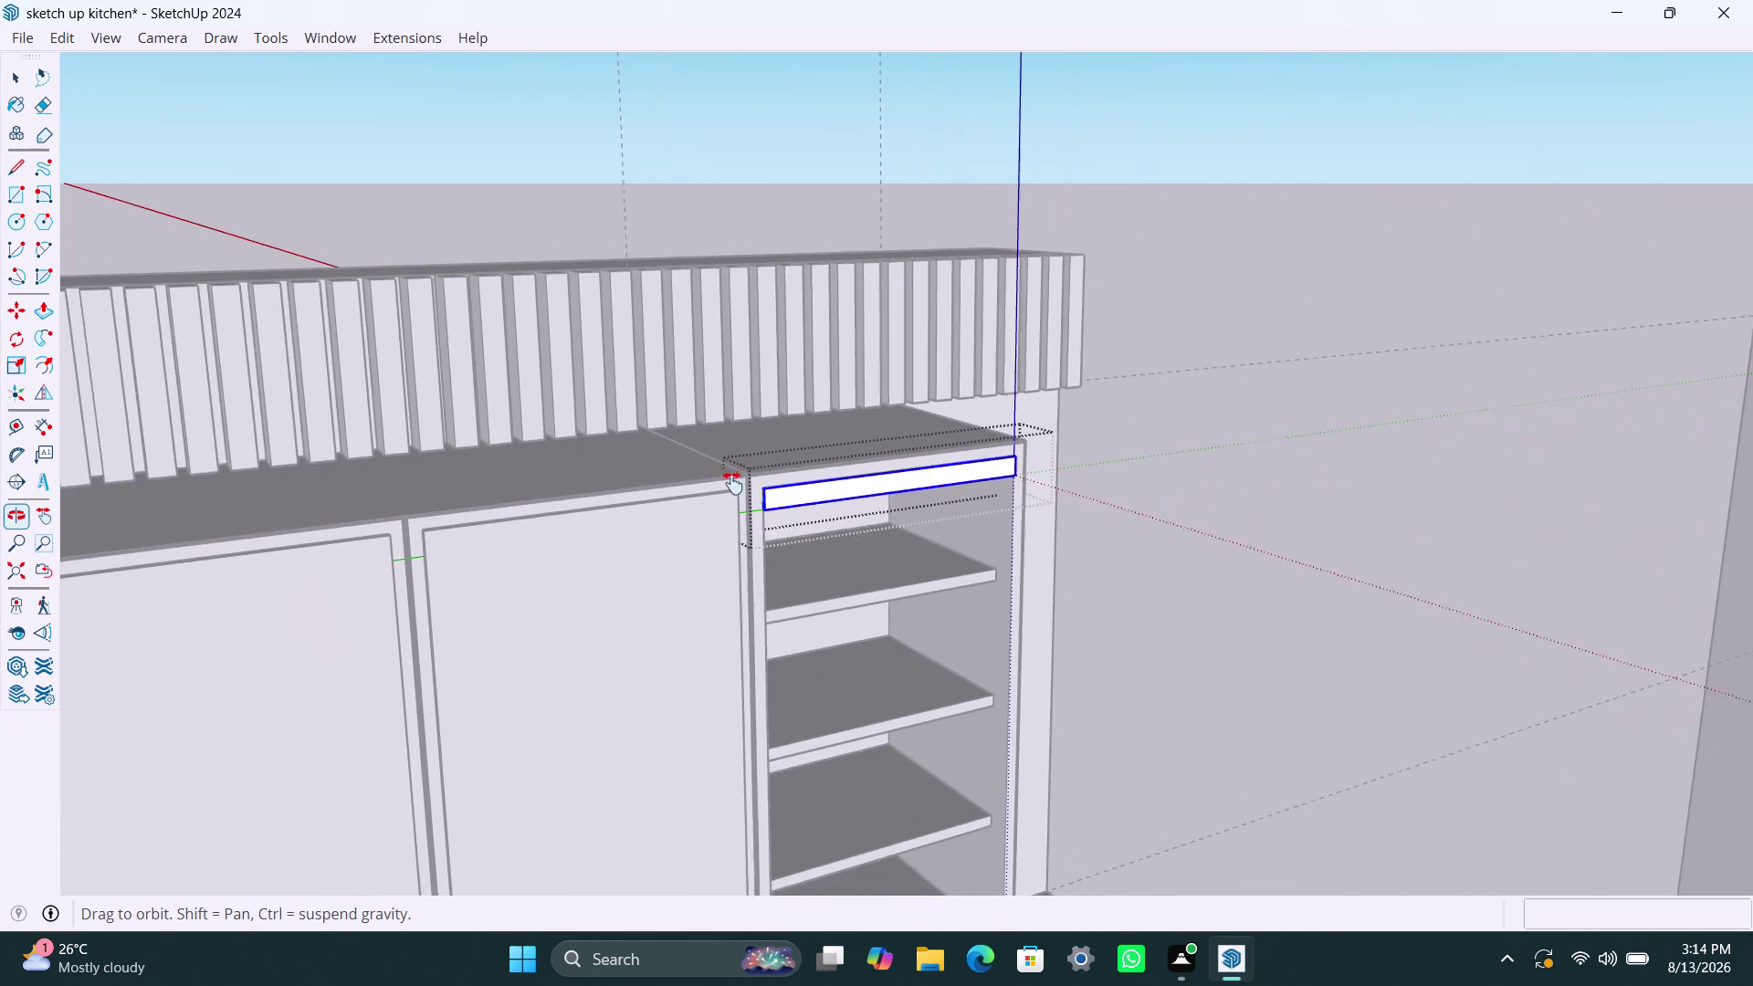
middle_drag(739, 488, 625, 132)
scroll(down, 3)
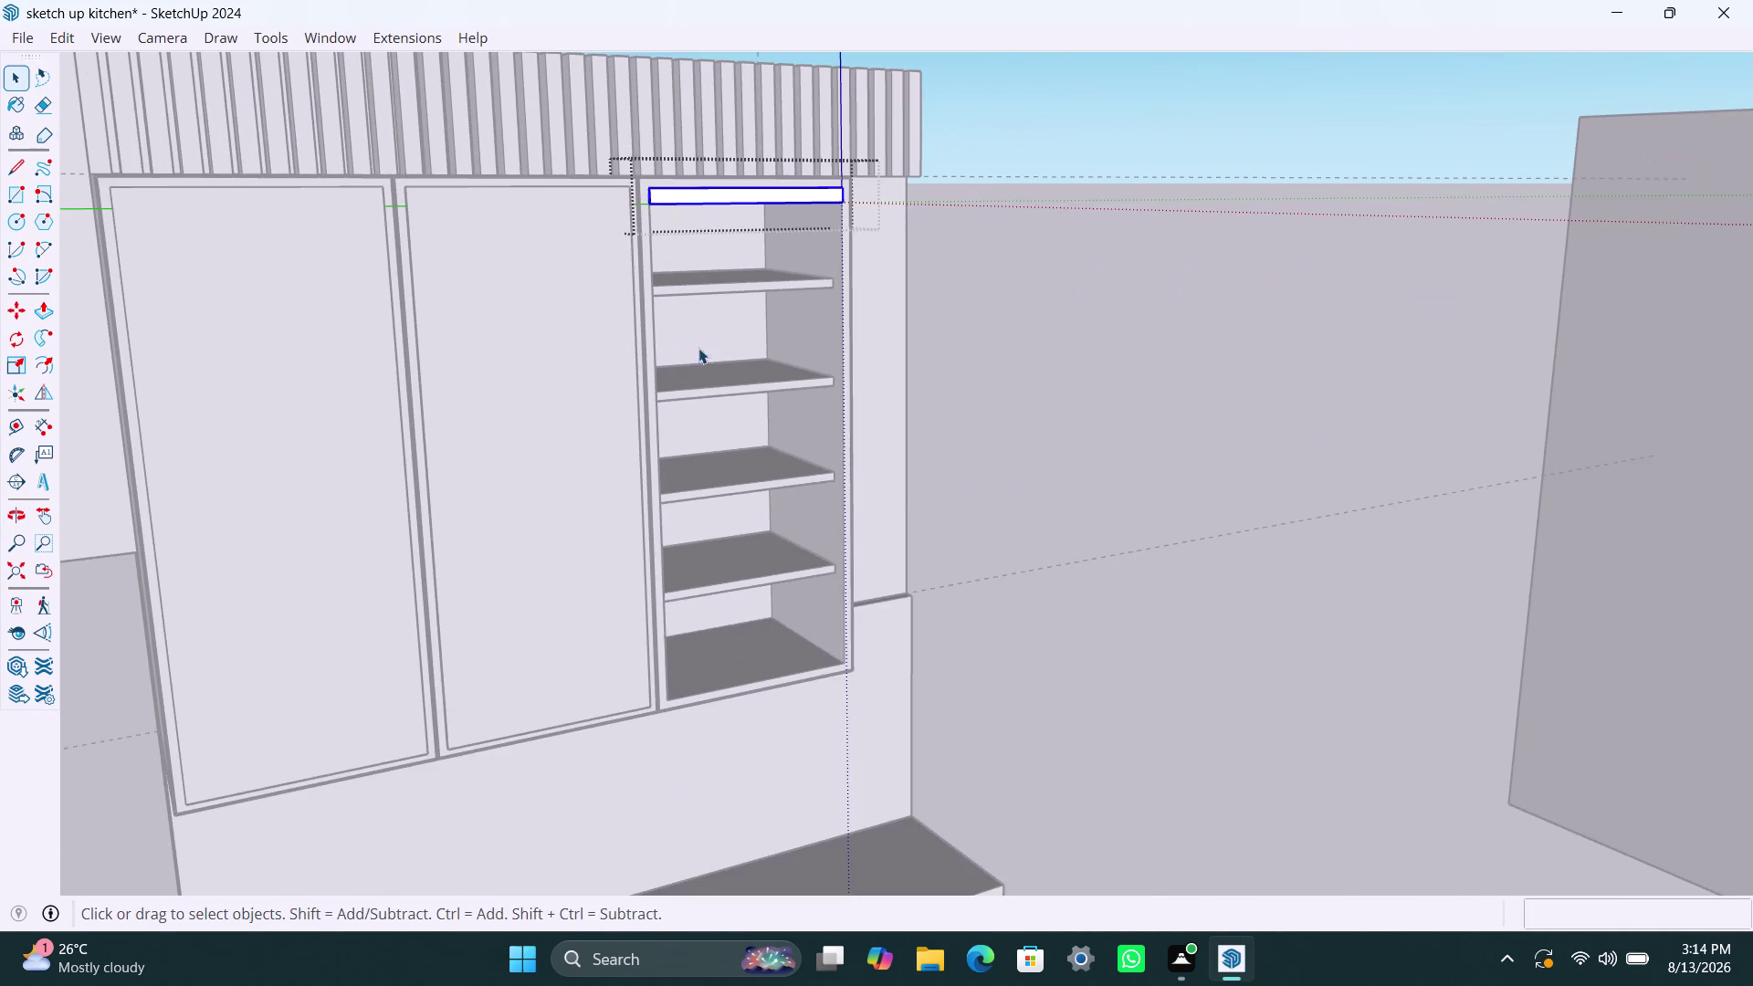
middle_drag(701, 358, 709, 421)
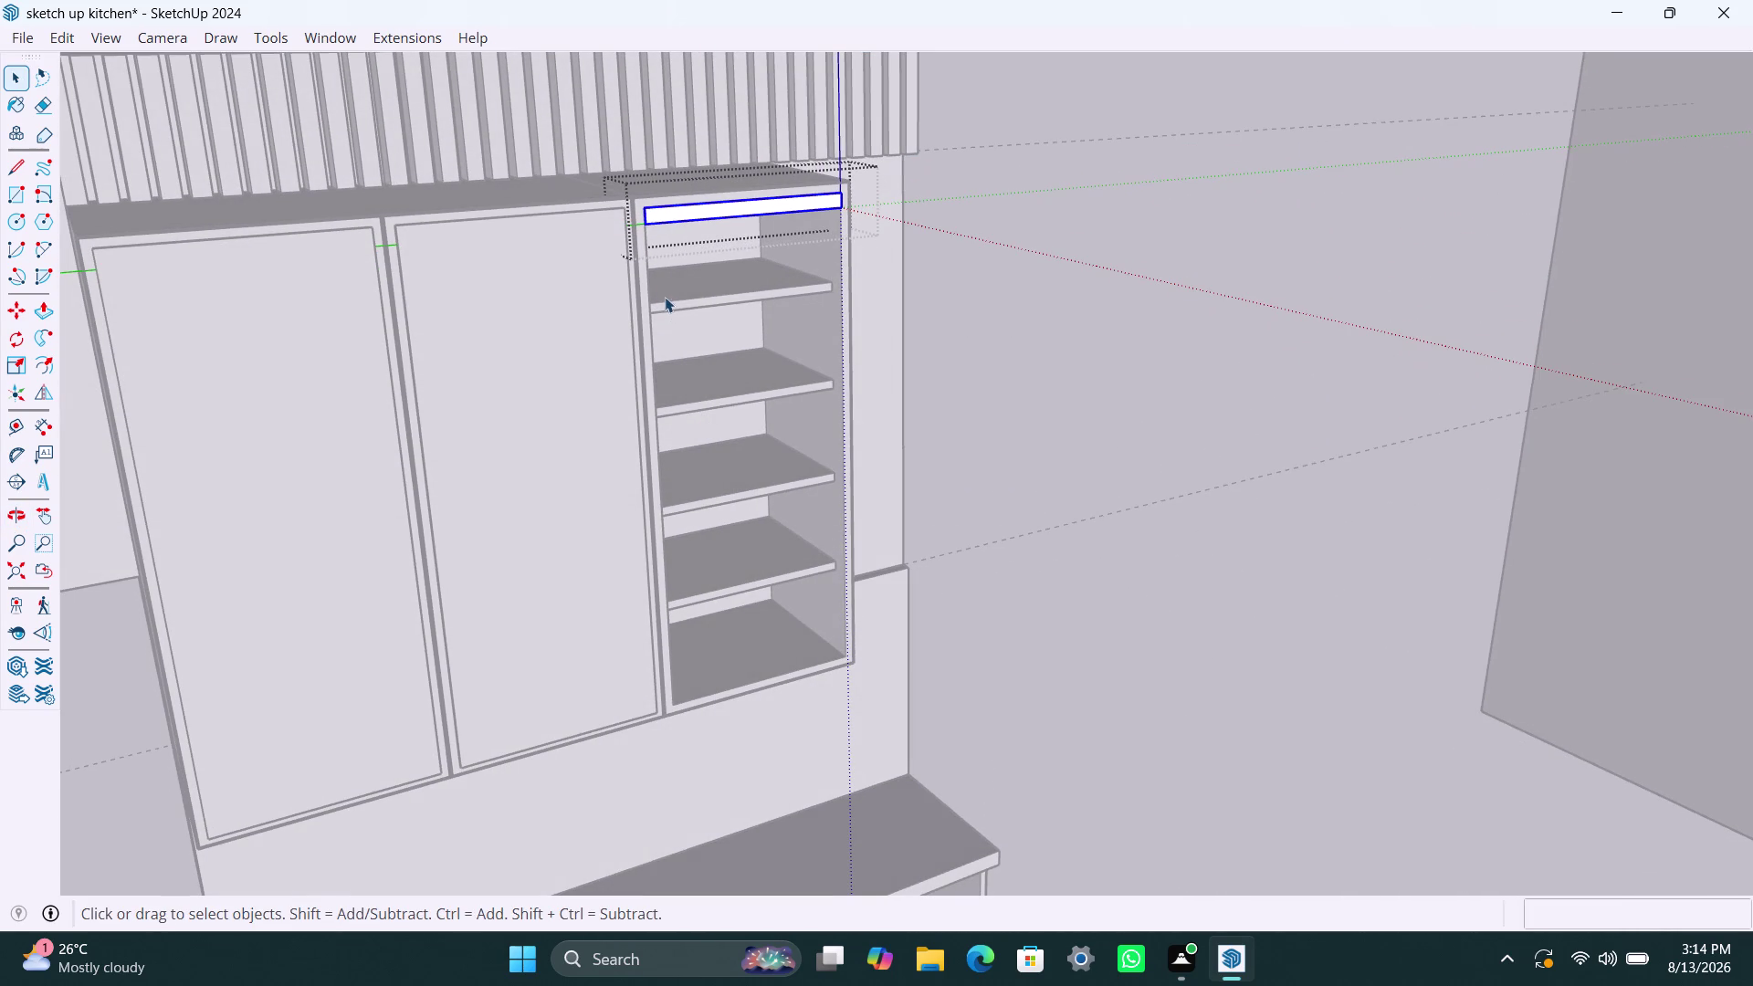
key(m)
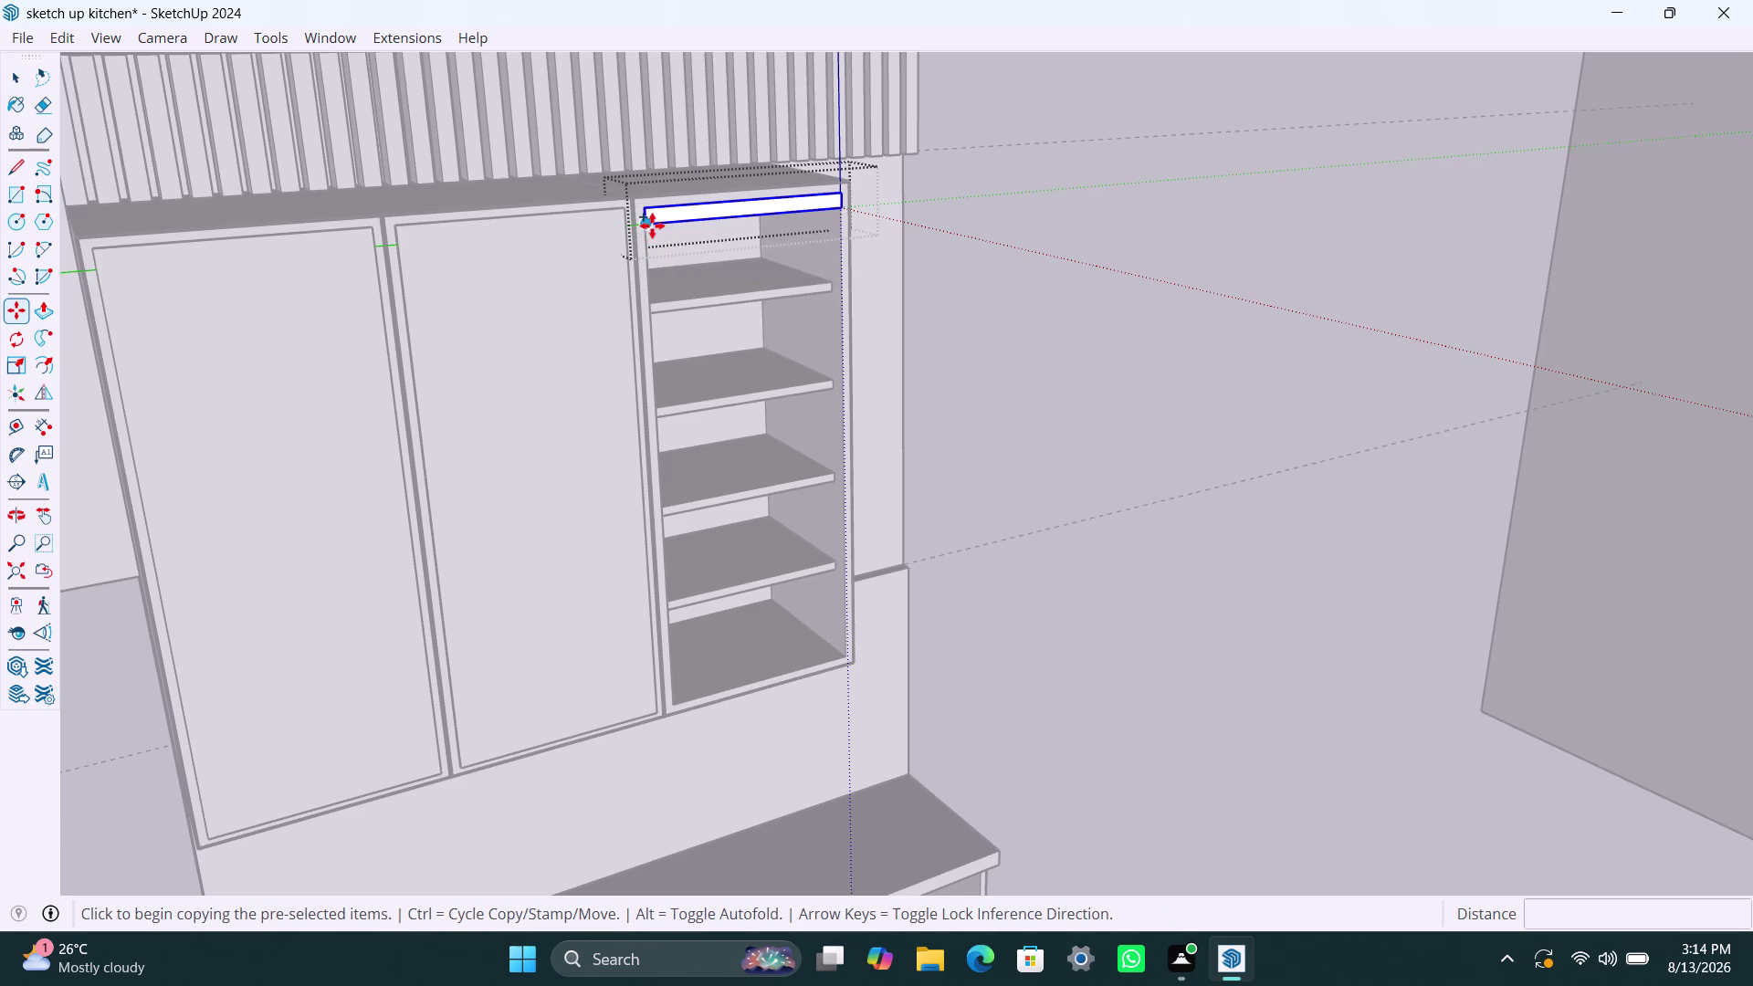
Copy the slat to the opening's bottom and divide it into 23 evenly spaced copies.
click(647, 226)
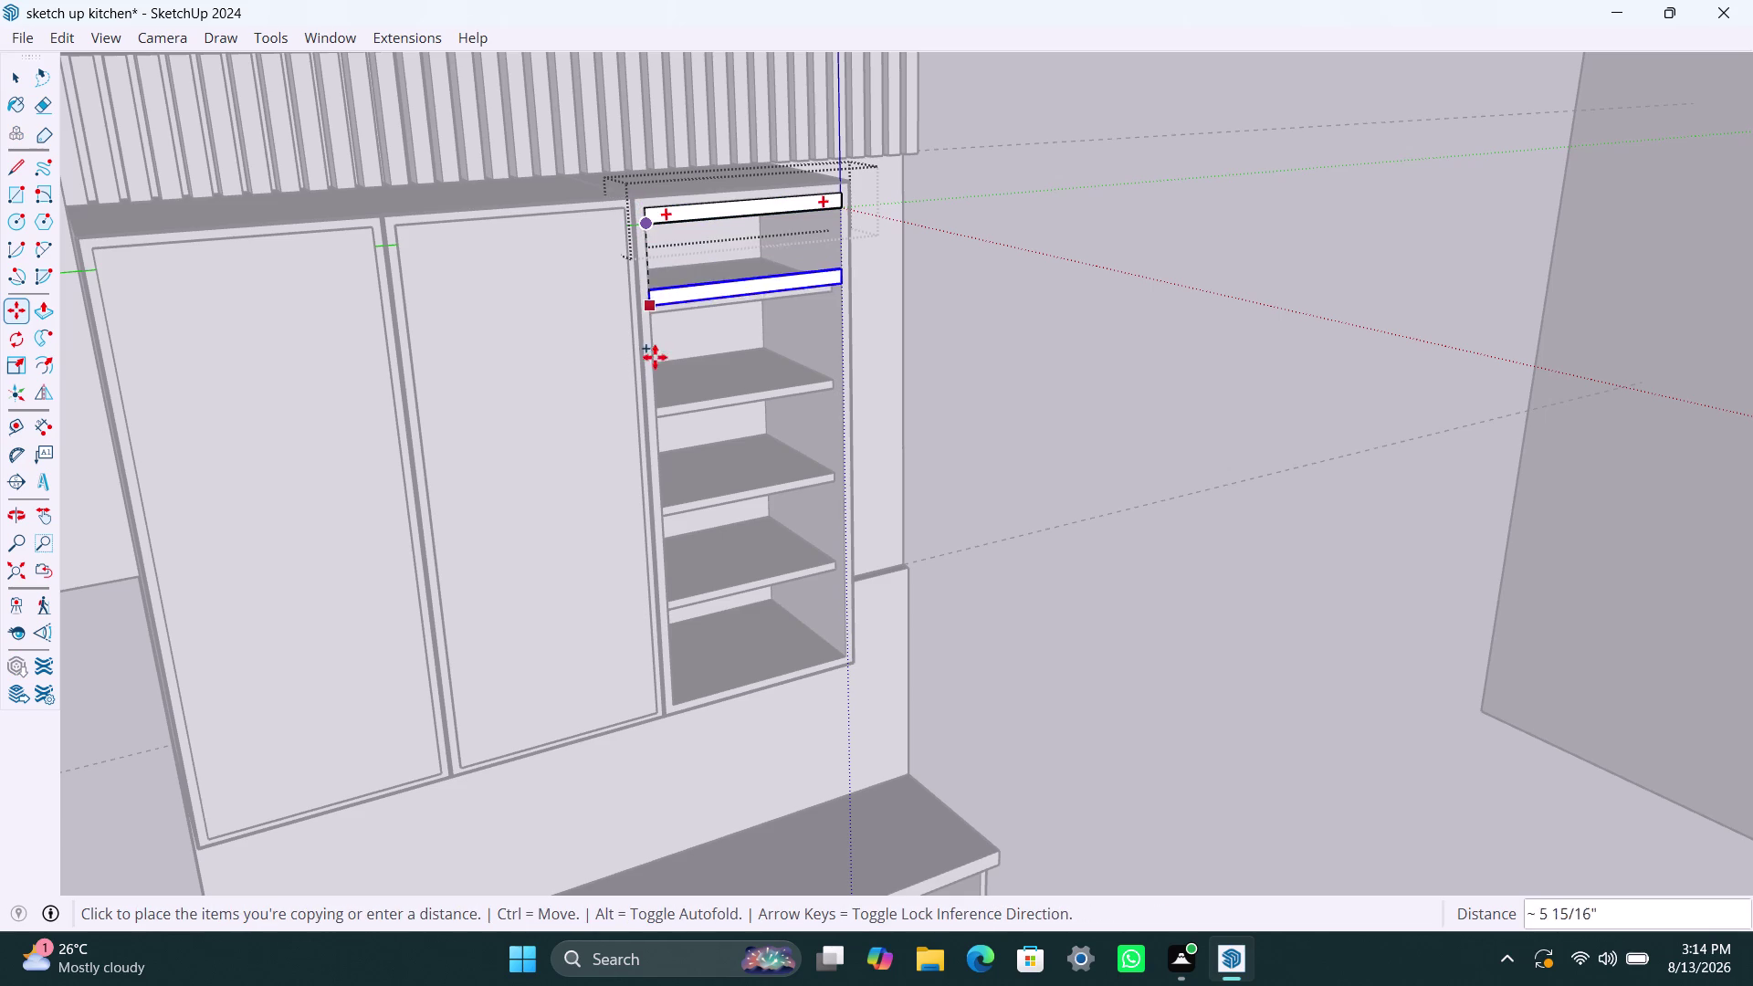
click(679, 708)
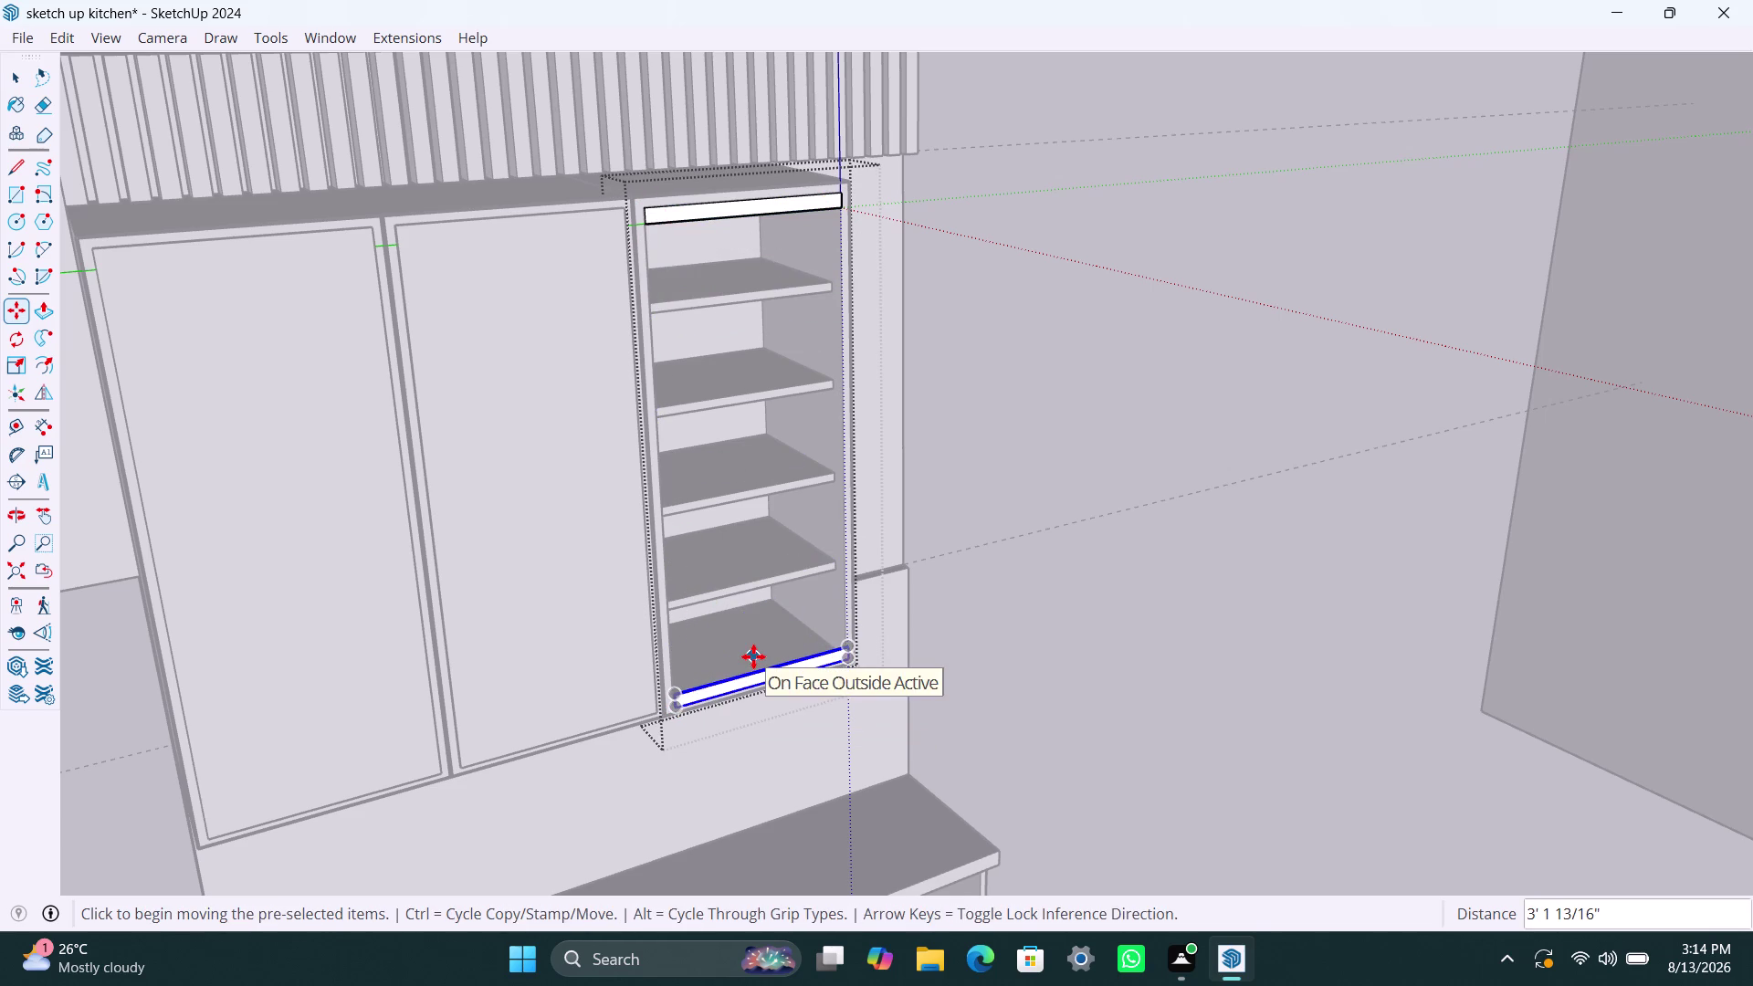
key(slash)
text(20)
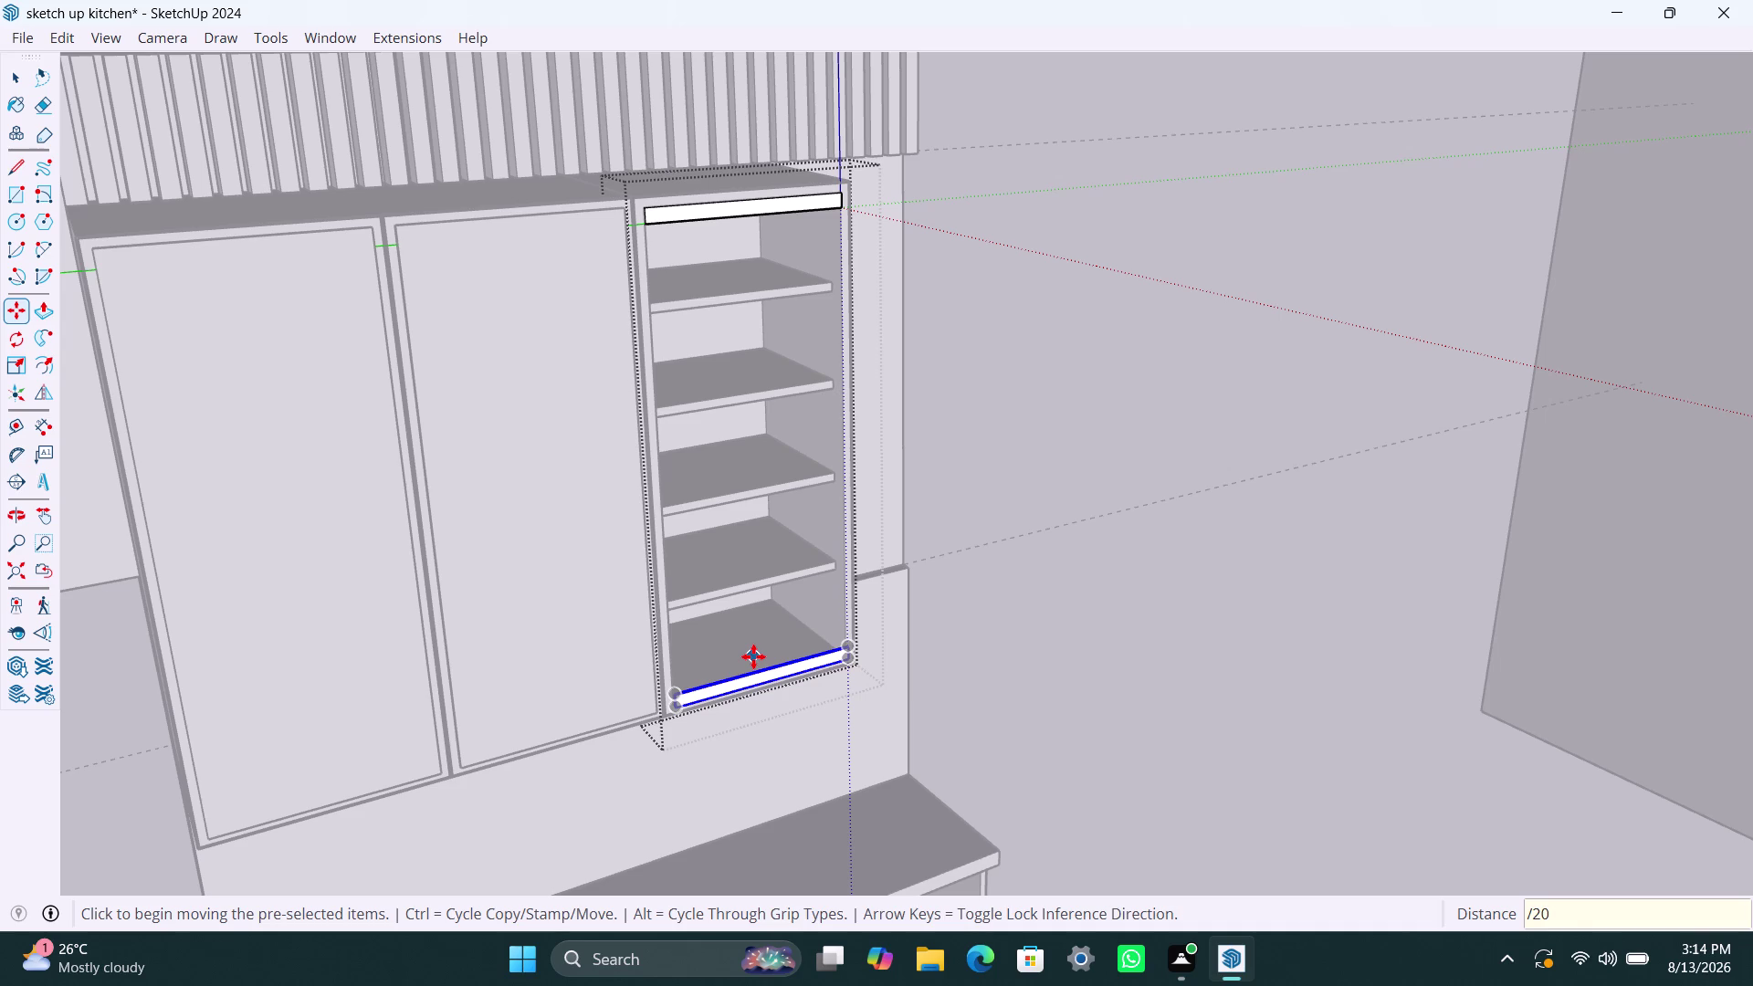
key(Return)
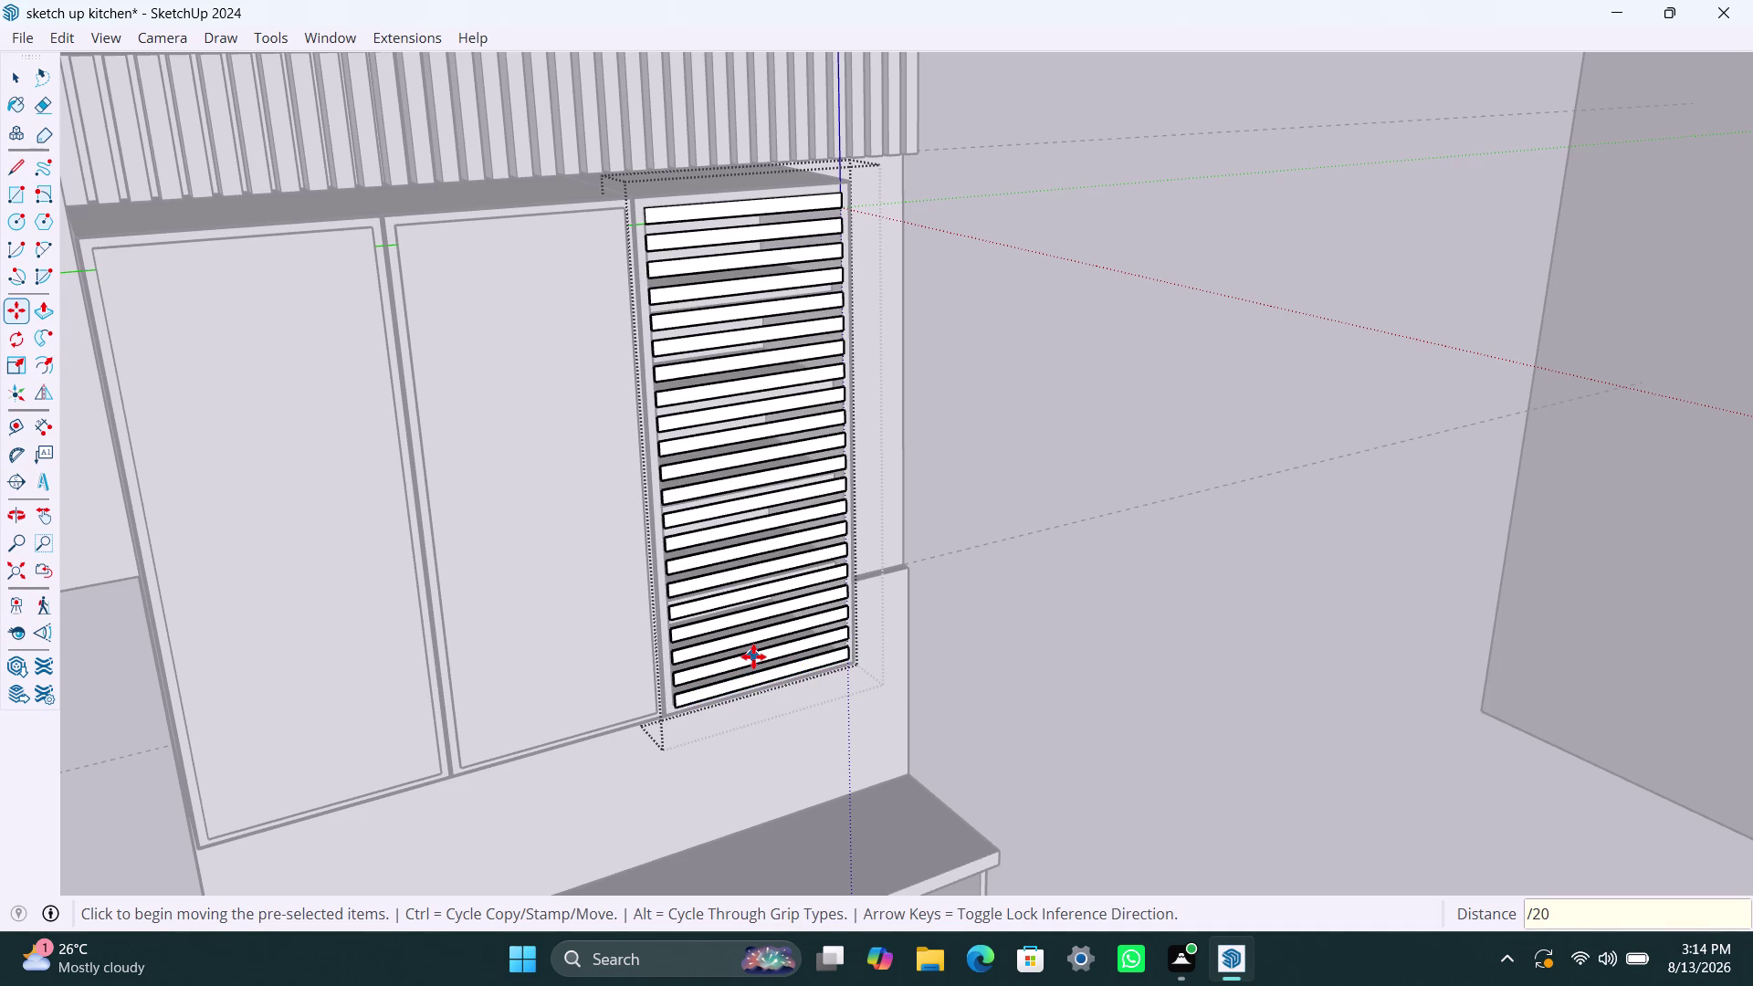
text(/2)
key(5)
key(Return)
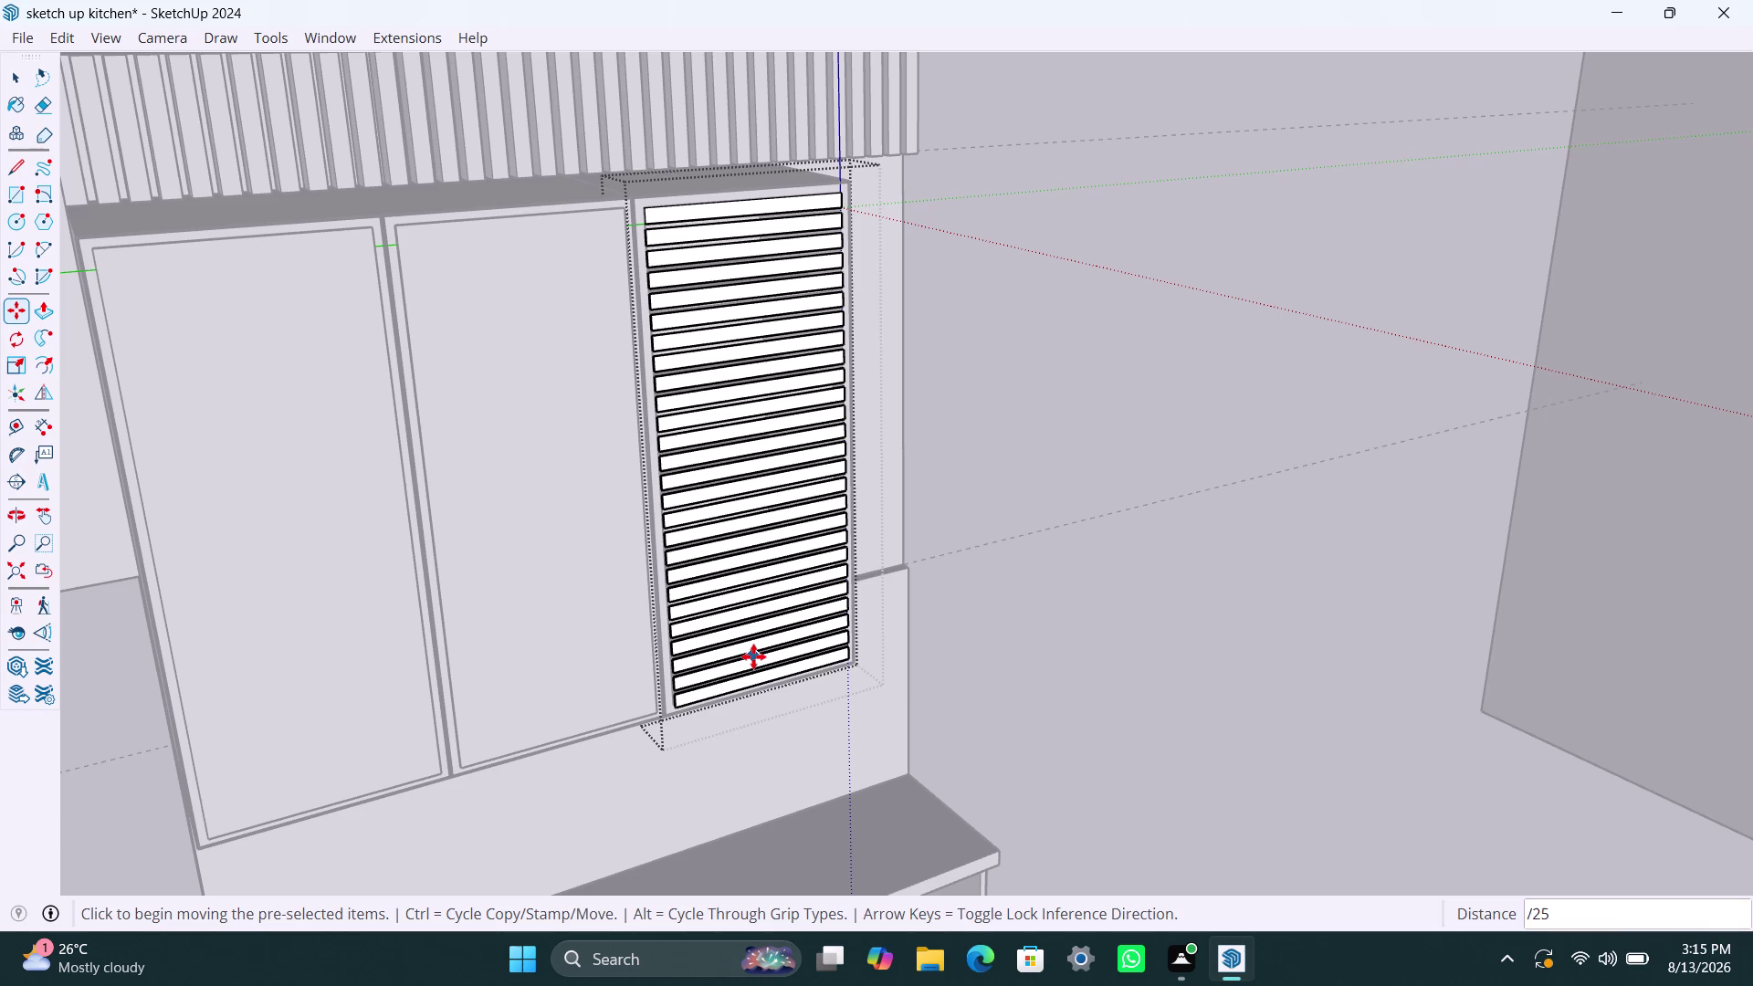
text(/23)
key(Return)
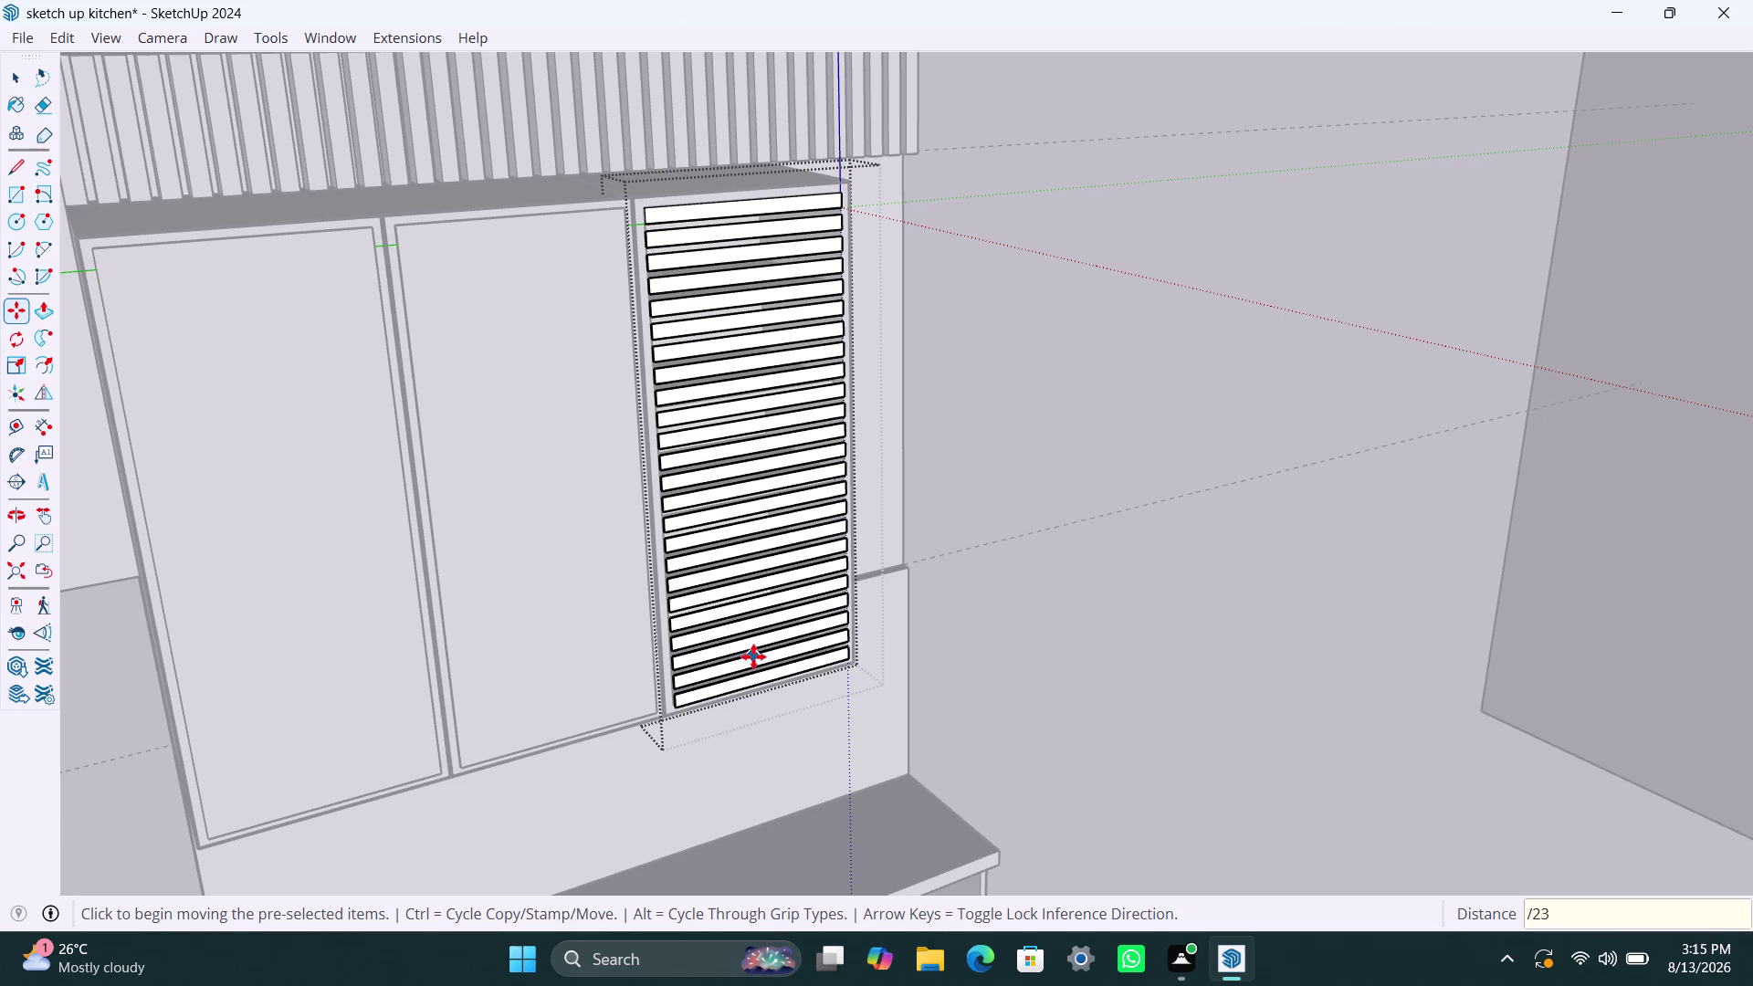
scroll(down, 3)
scroll(down, 3)
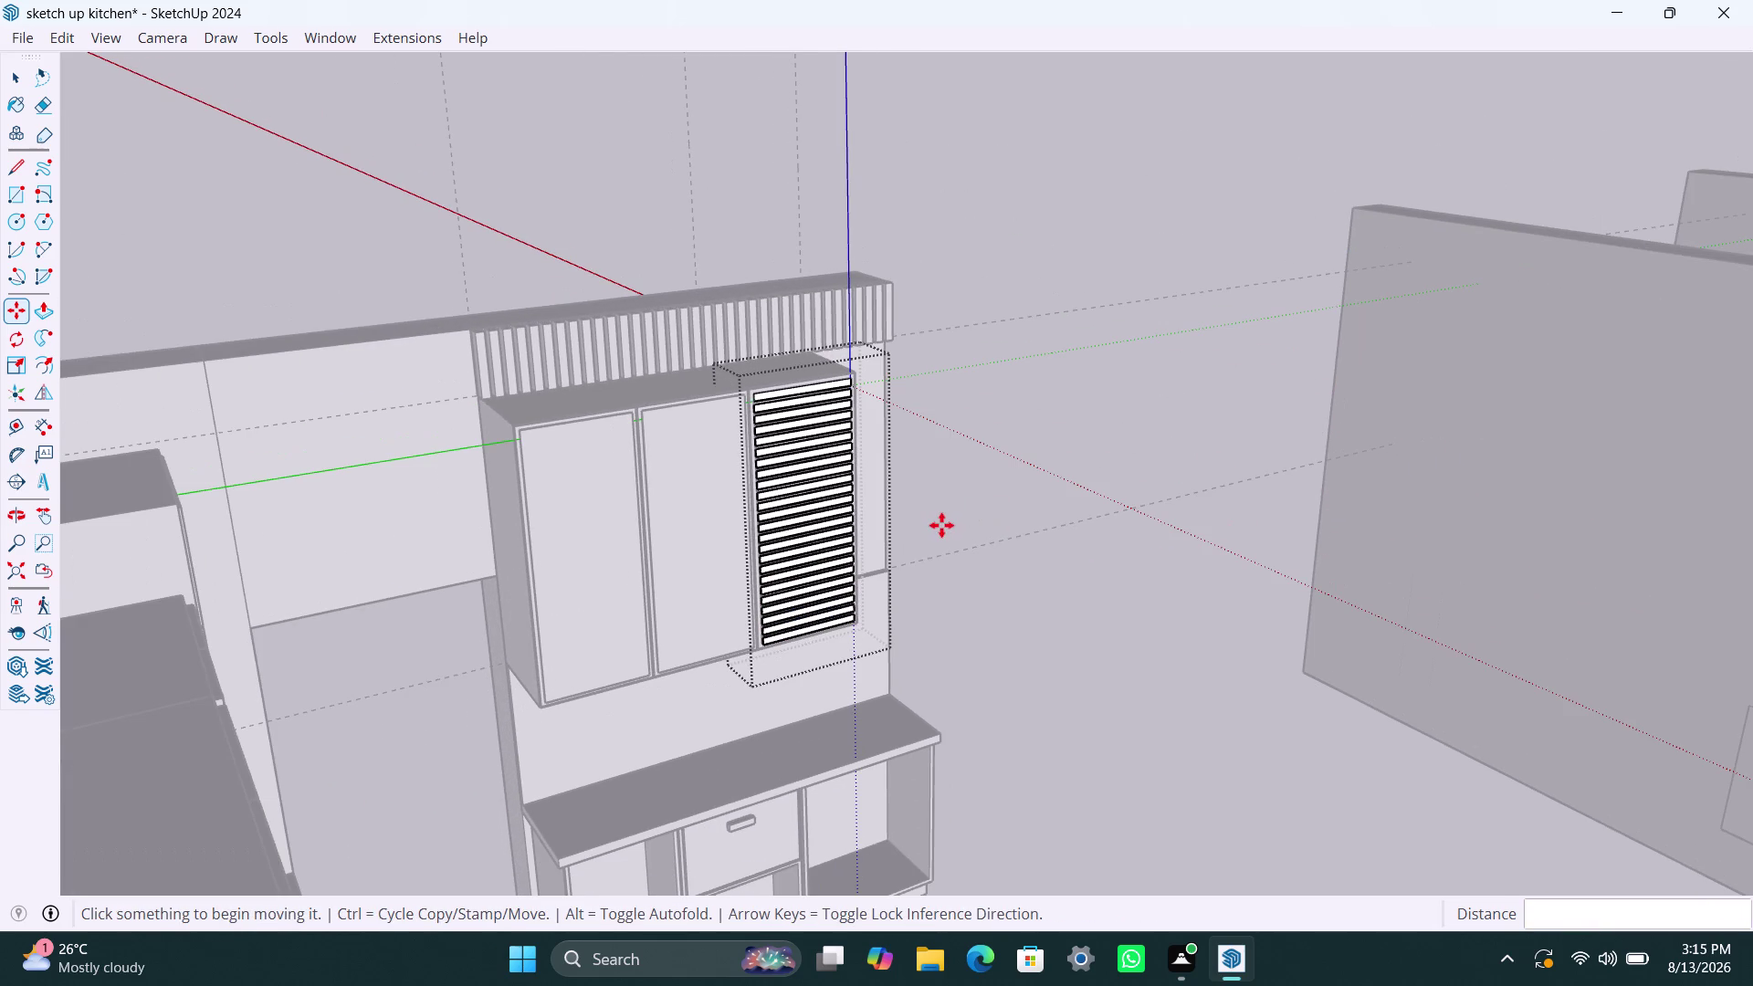
key(space)
click(992, 501)
scroll(down, 3)
middle_drag(1017, 519, 736, 551)
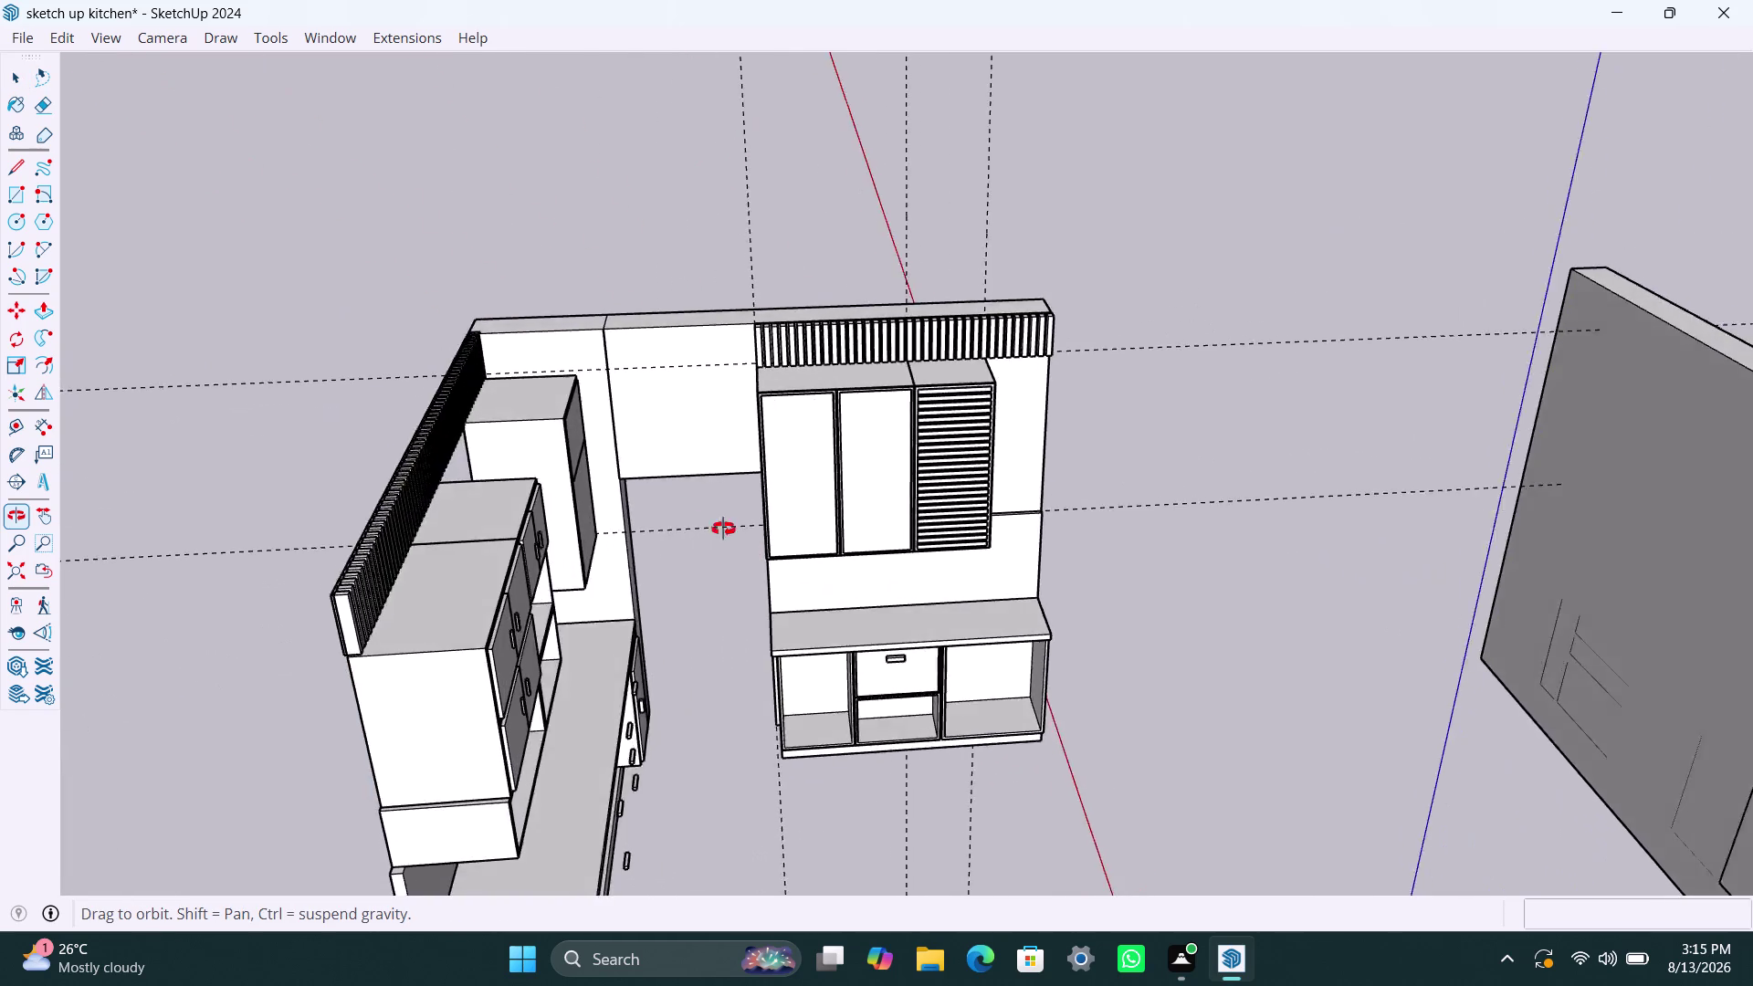
middle_drag(736, 551, 645, 423)
scroll(up, 3)
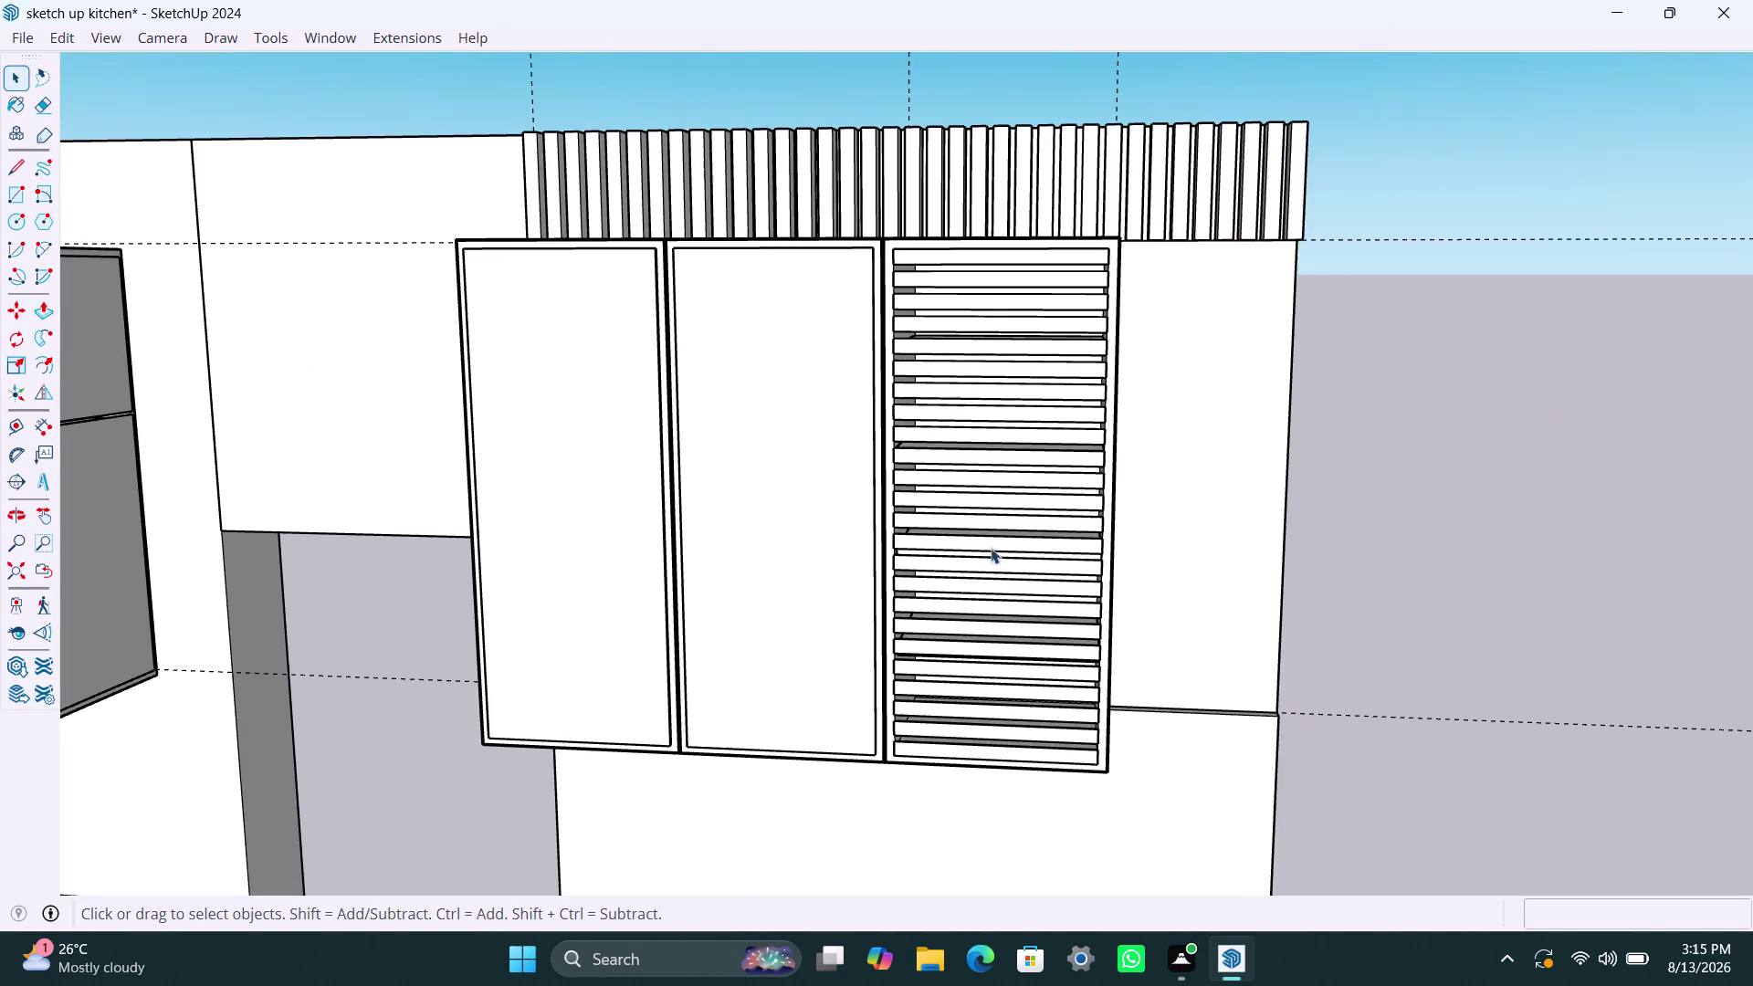
scroll(up, 3)
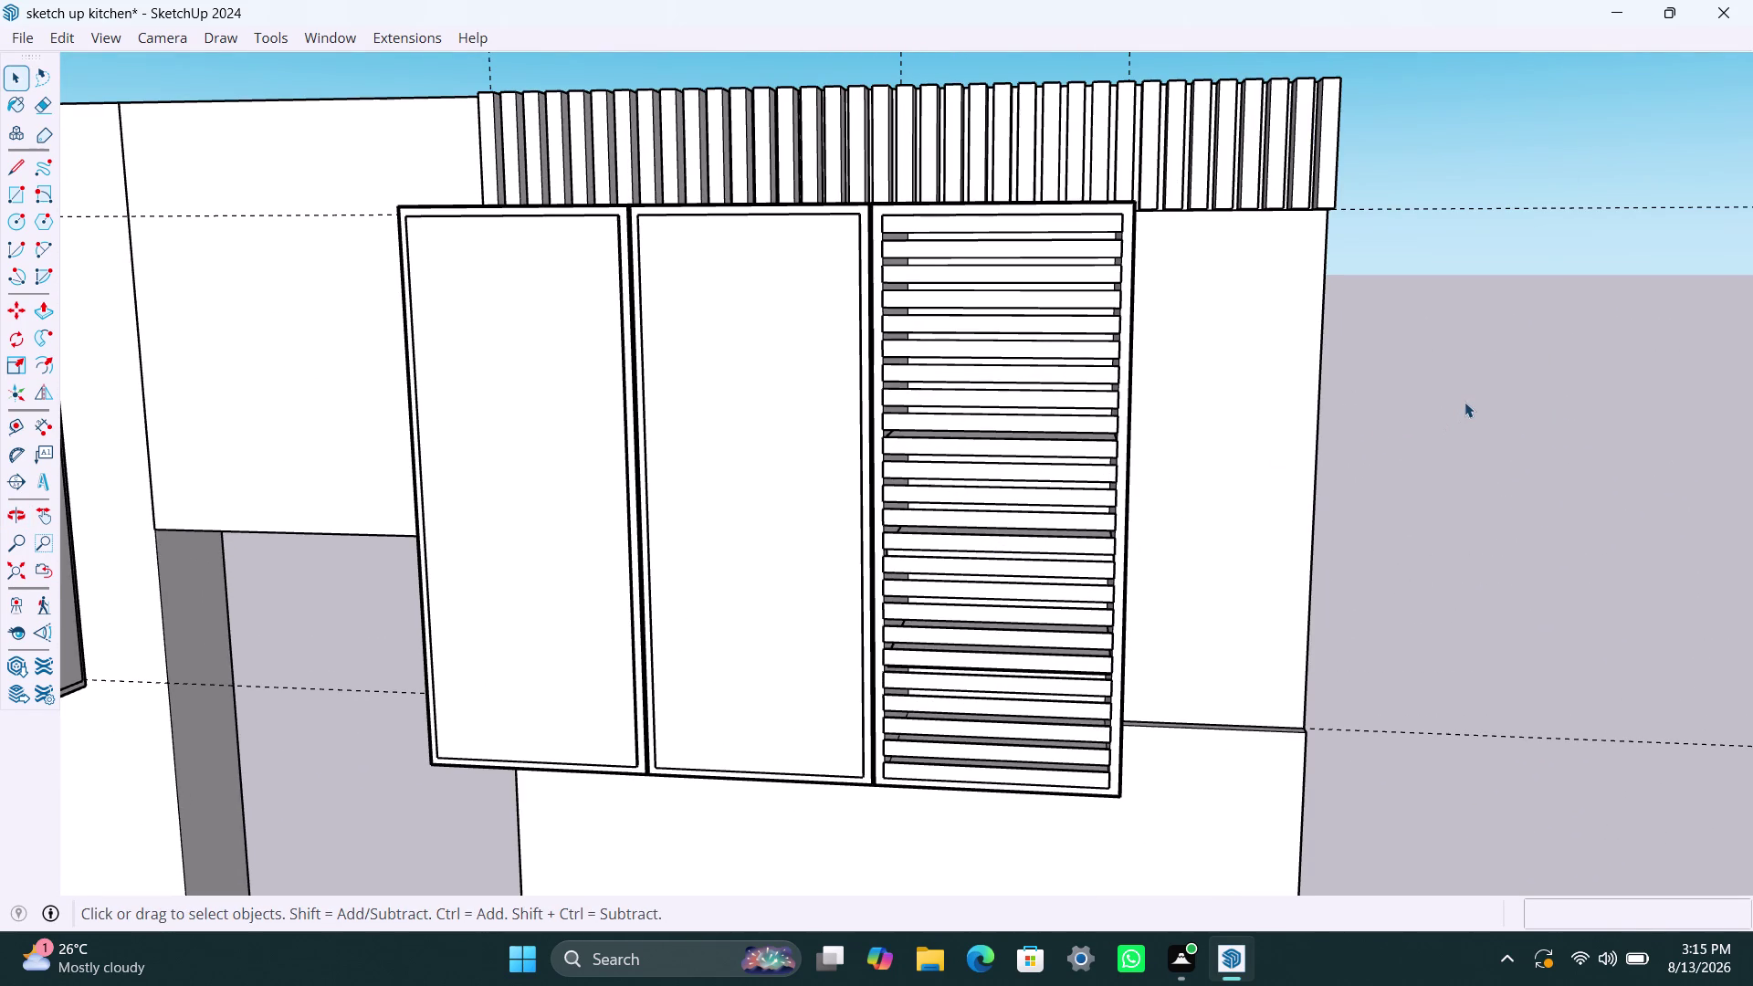
scroll(down, 3)
scroll(down, 3)
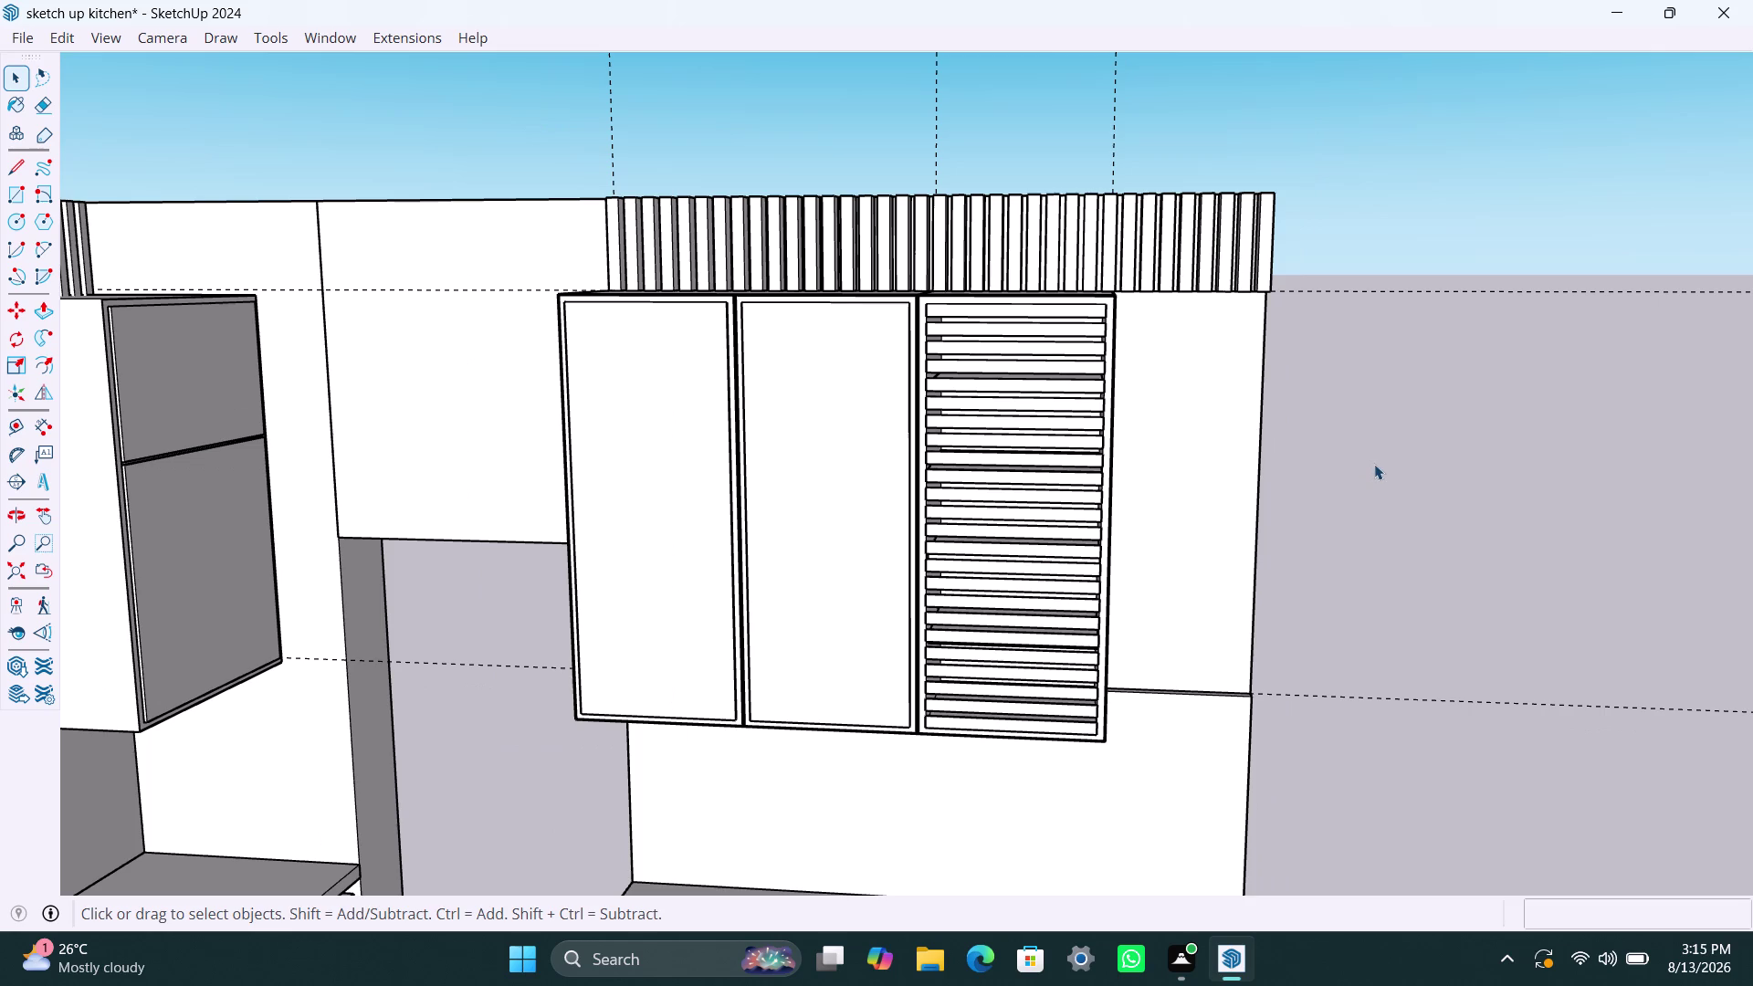
click(1374, 464)
scroll(up, 3)
middle_drag(755, 598, 778, 611)
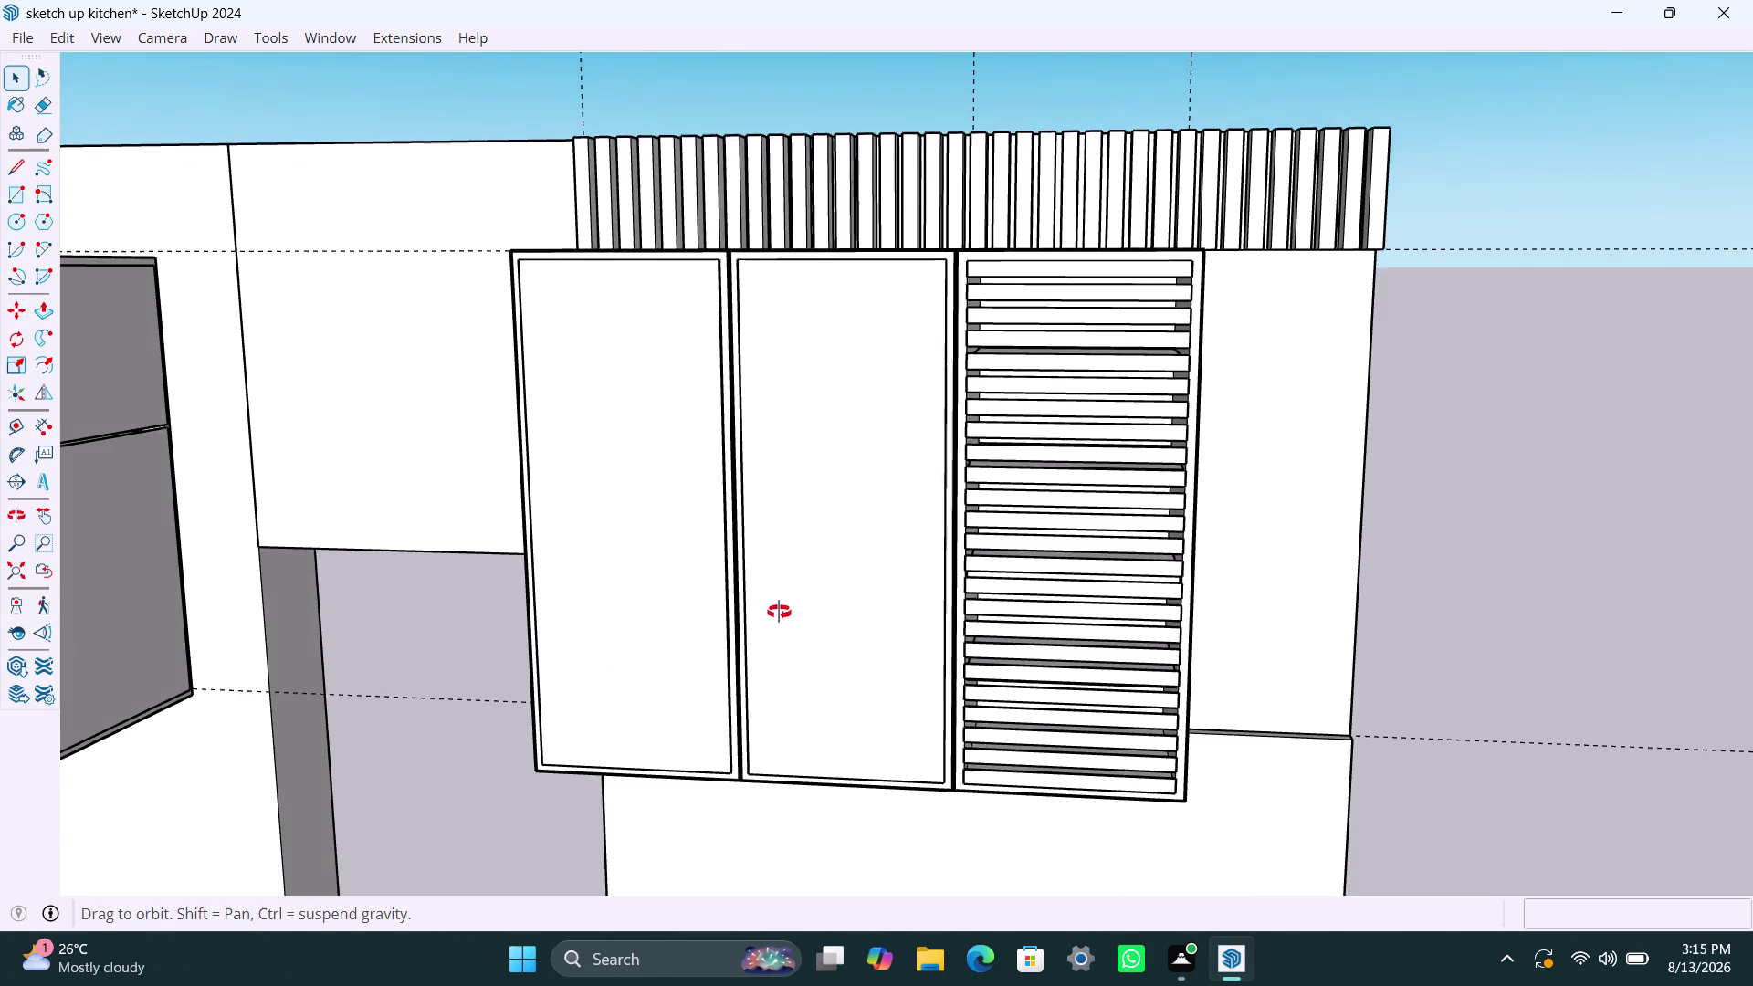
middle_drag(777, 610, 801, 625)
click(792, 501)
Draw a small upright handle rectangle near the middle door's left edge and group it.
scroll(up, 3)
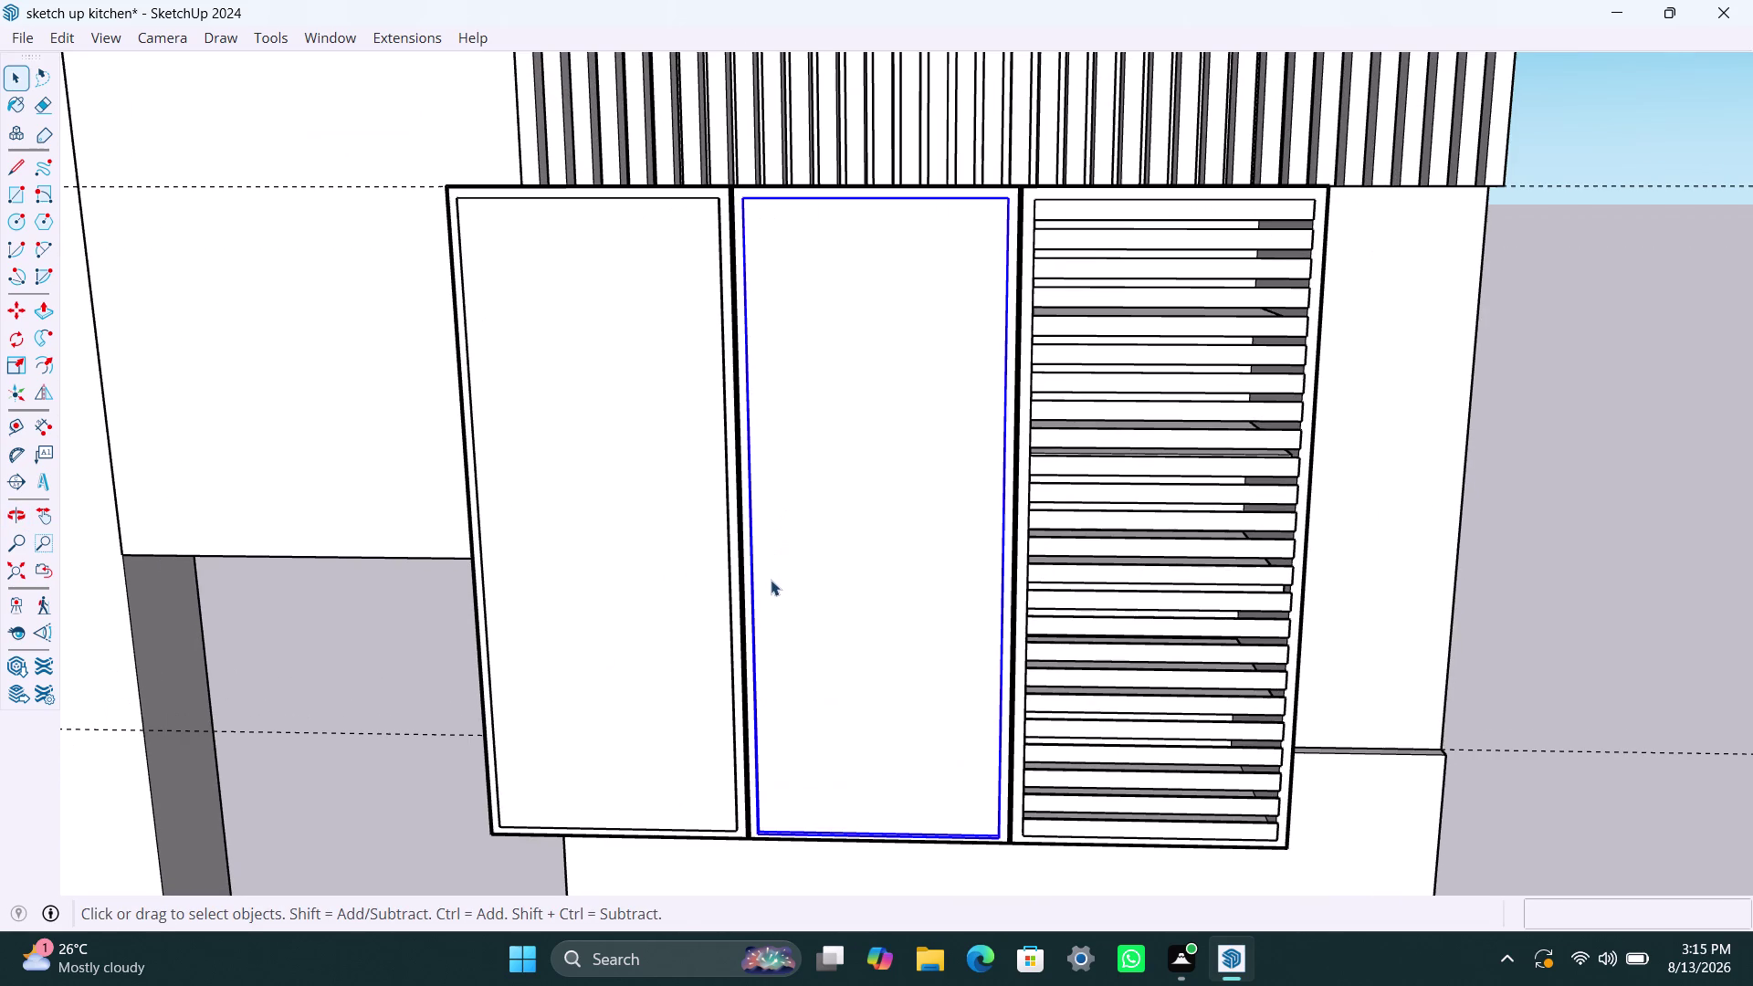
key(r)
click(768, 455)
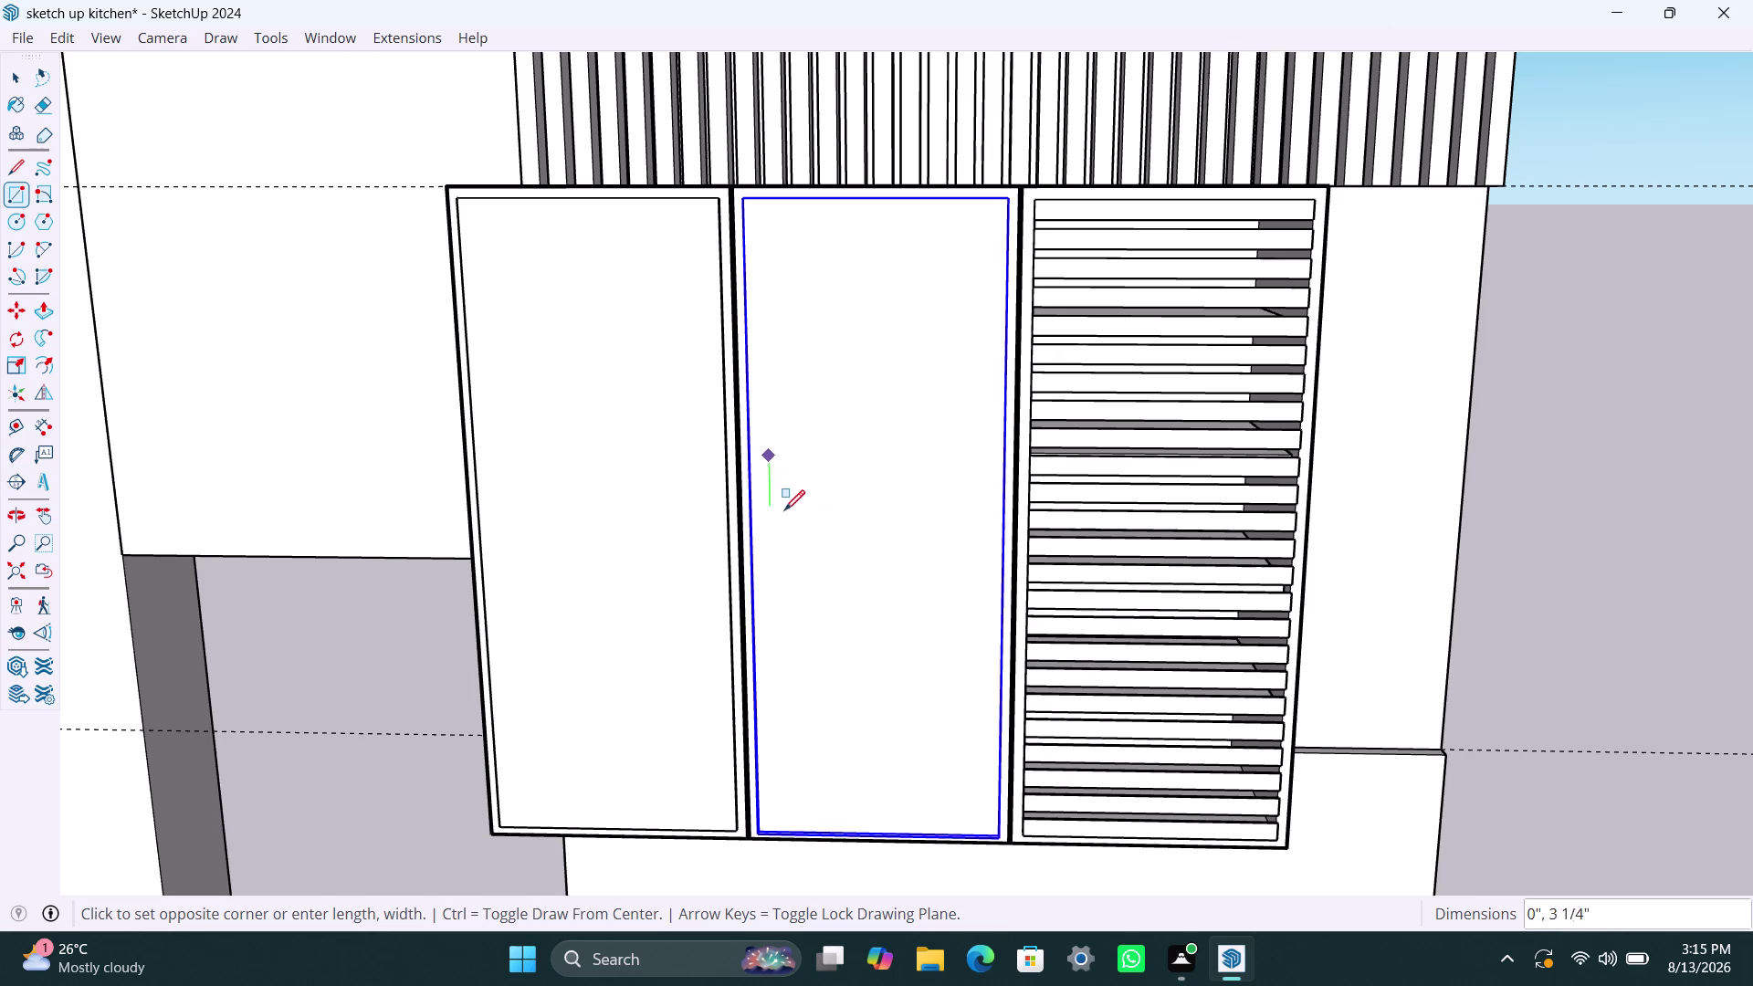
click(785, 510)
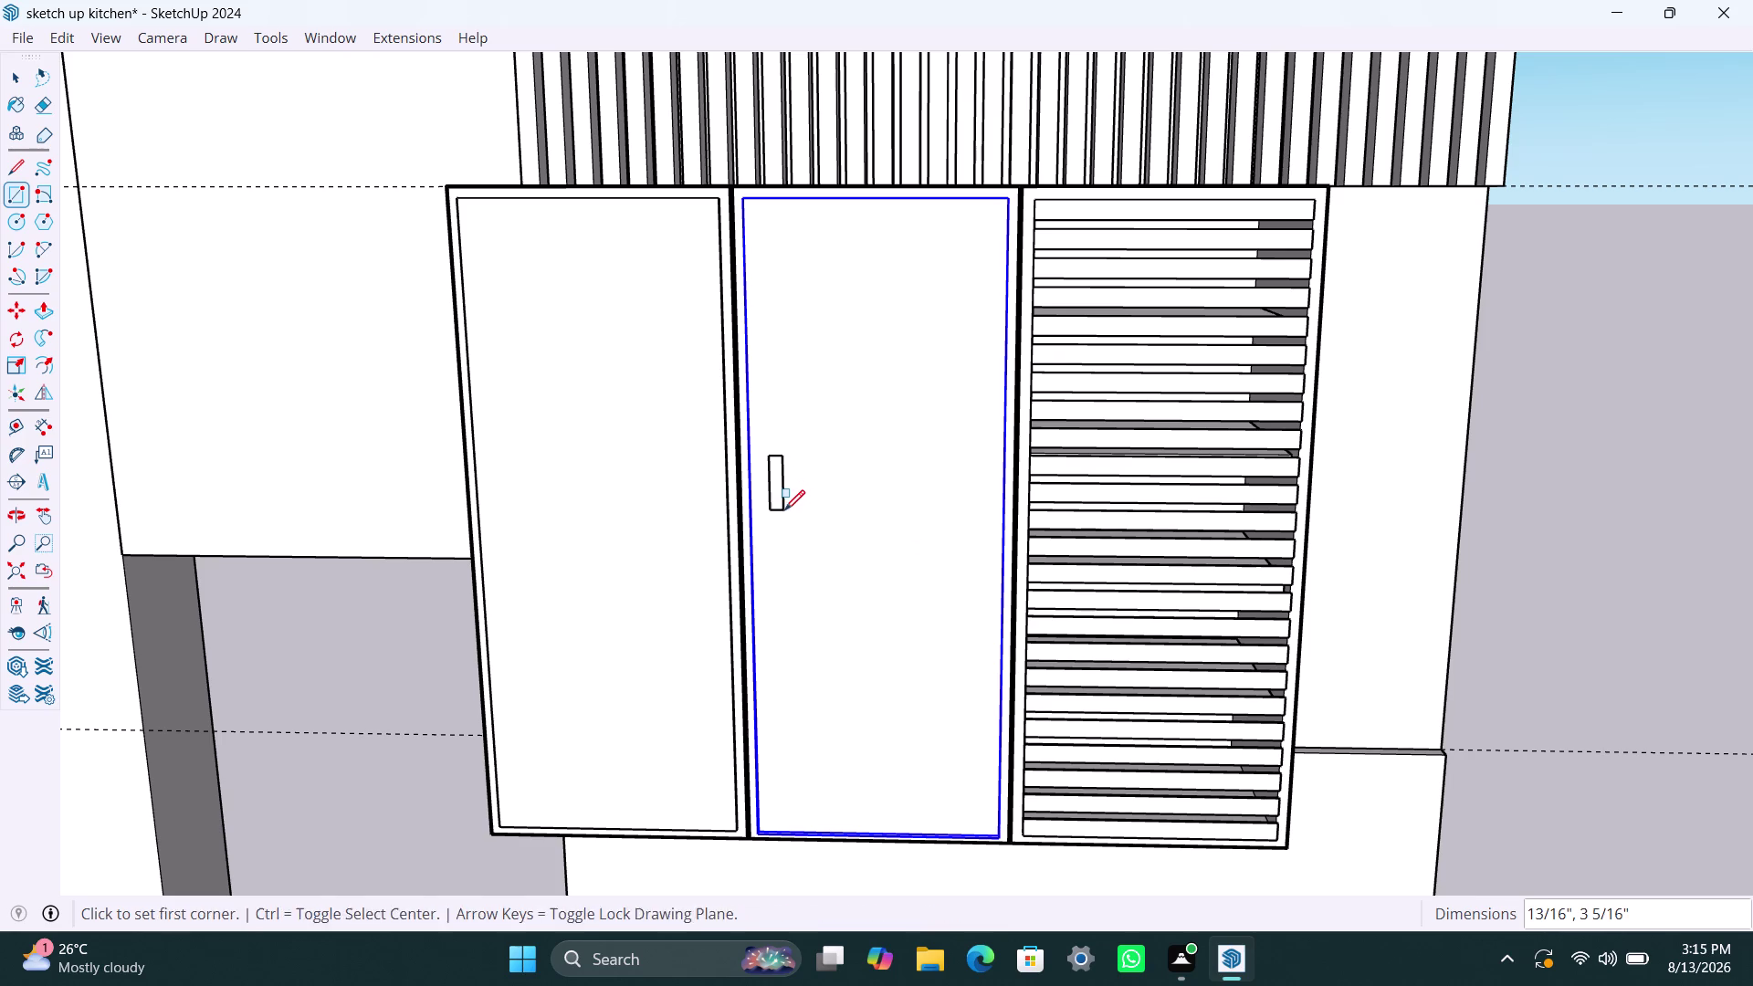
key(space)
double_click(776, 483)
right_click(776, 483)
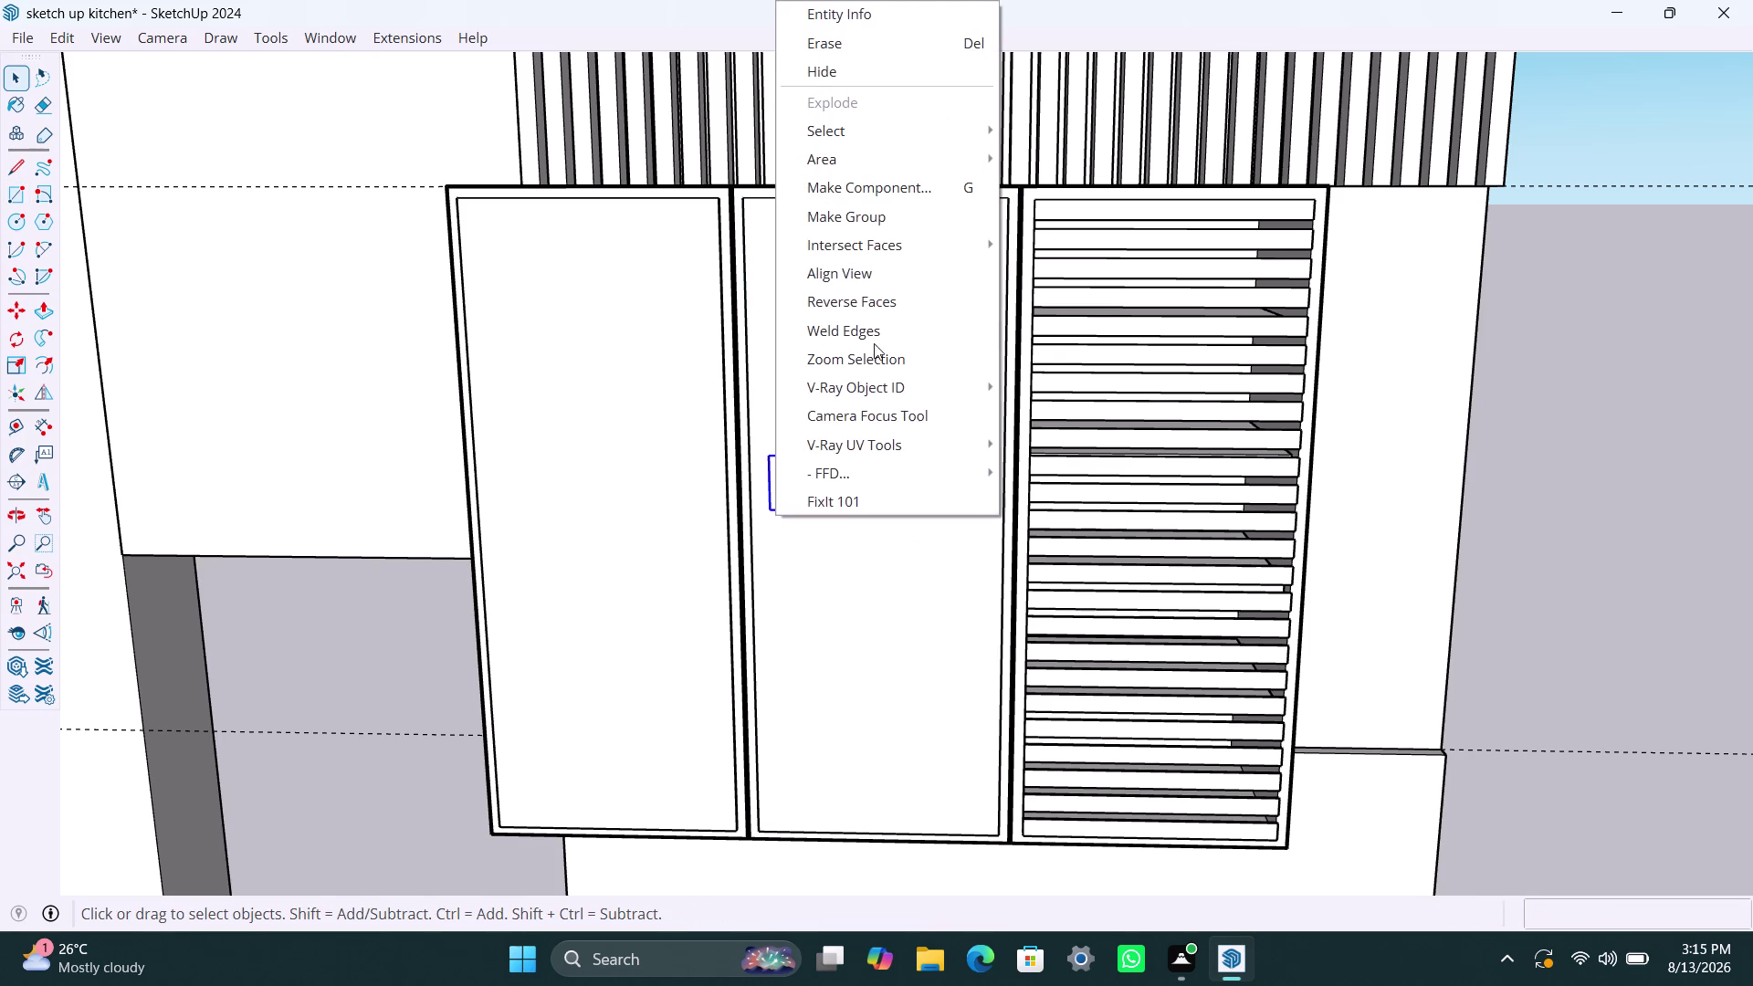
click(872, 224)
Push/Pull the handle face out from the middle door into a solid block.
triple_click(776, 487)
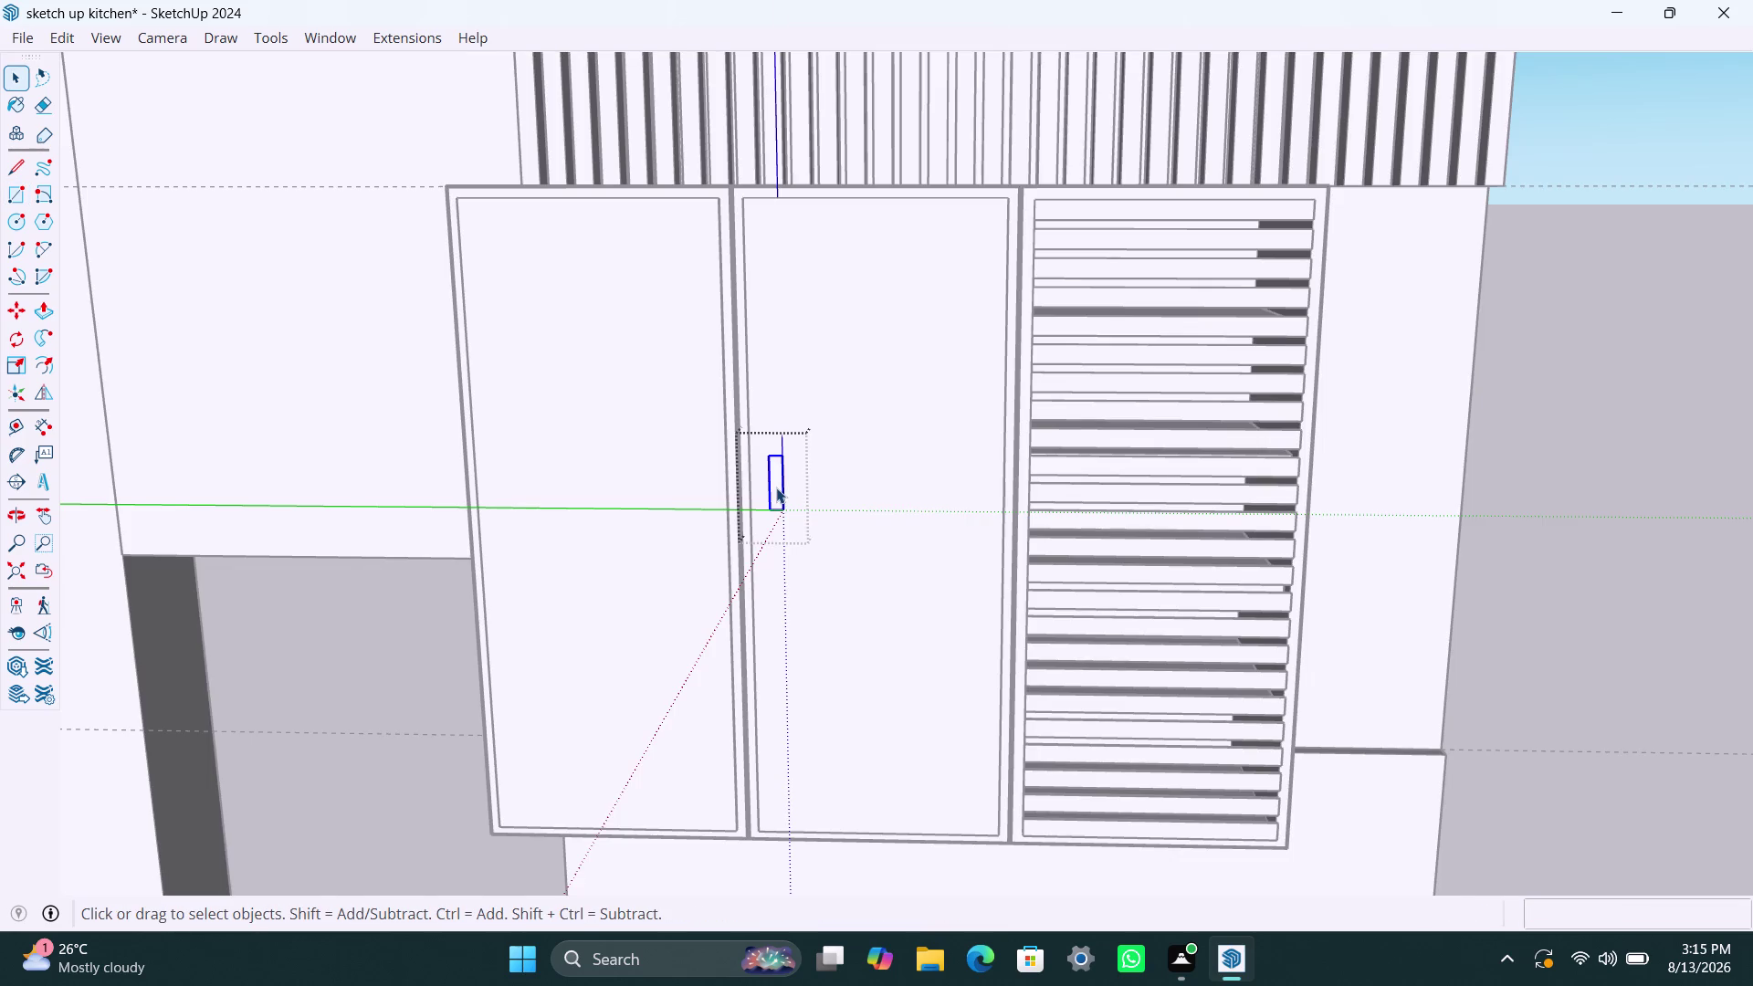
key(p)
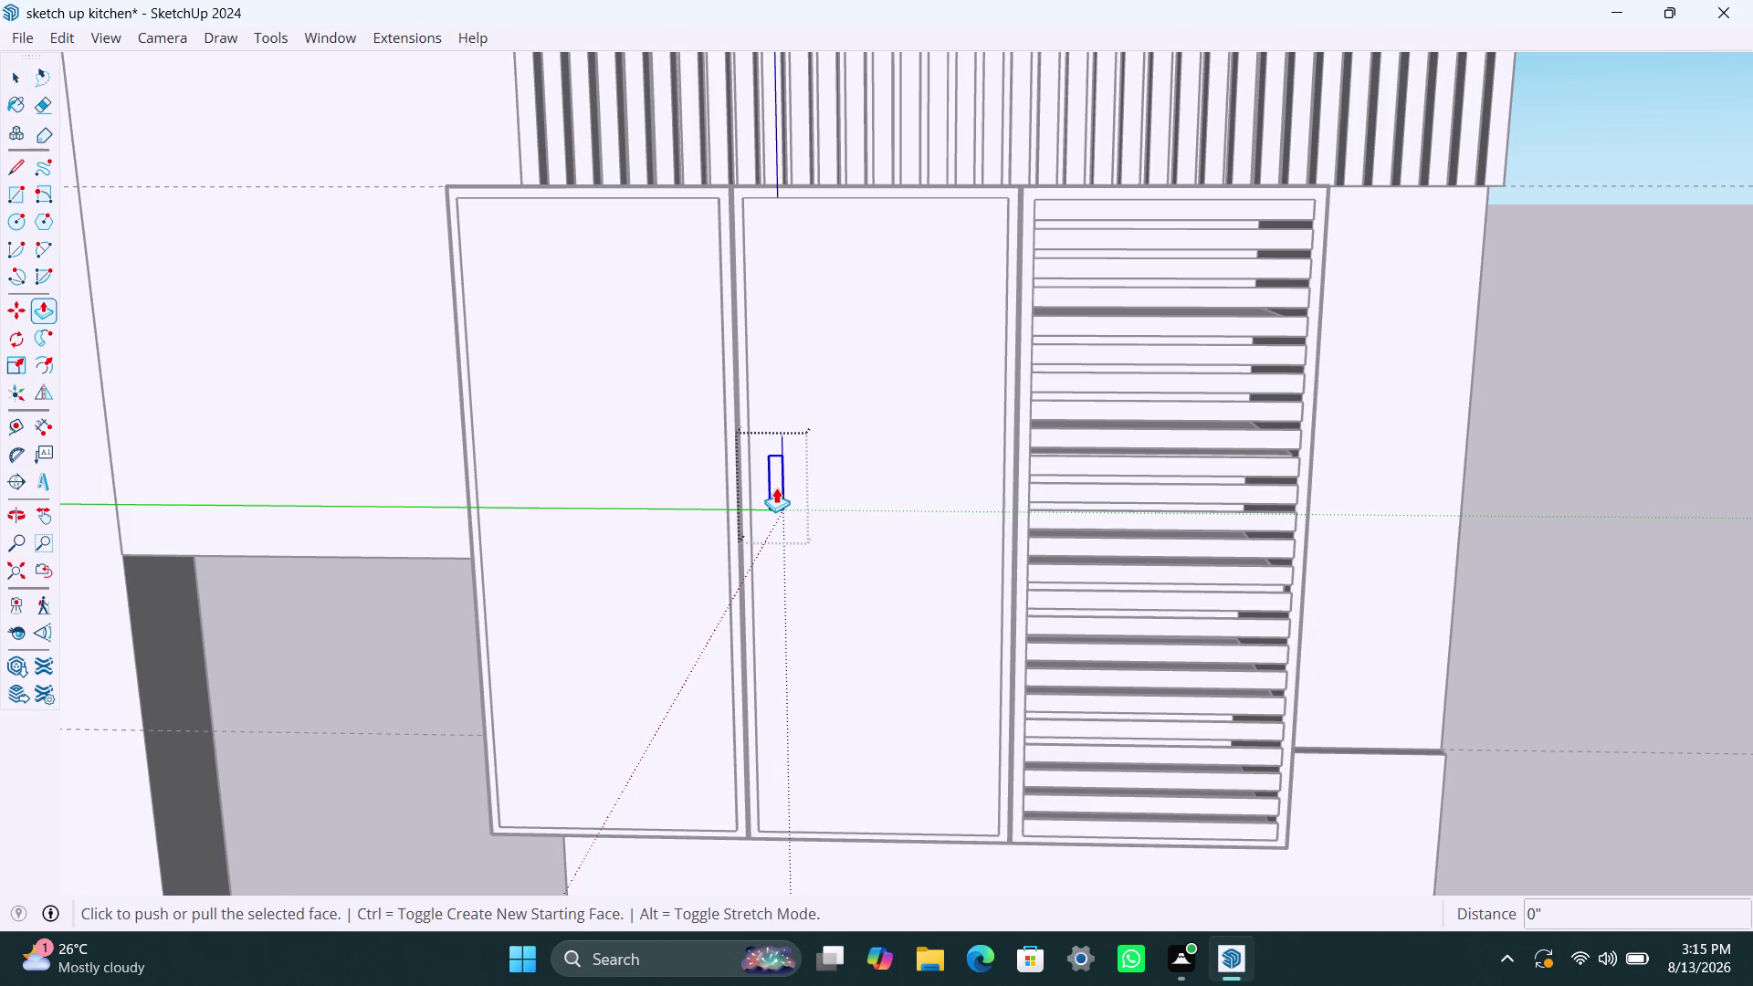
click(776, 486)
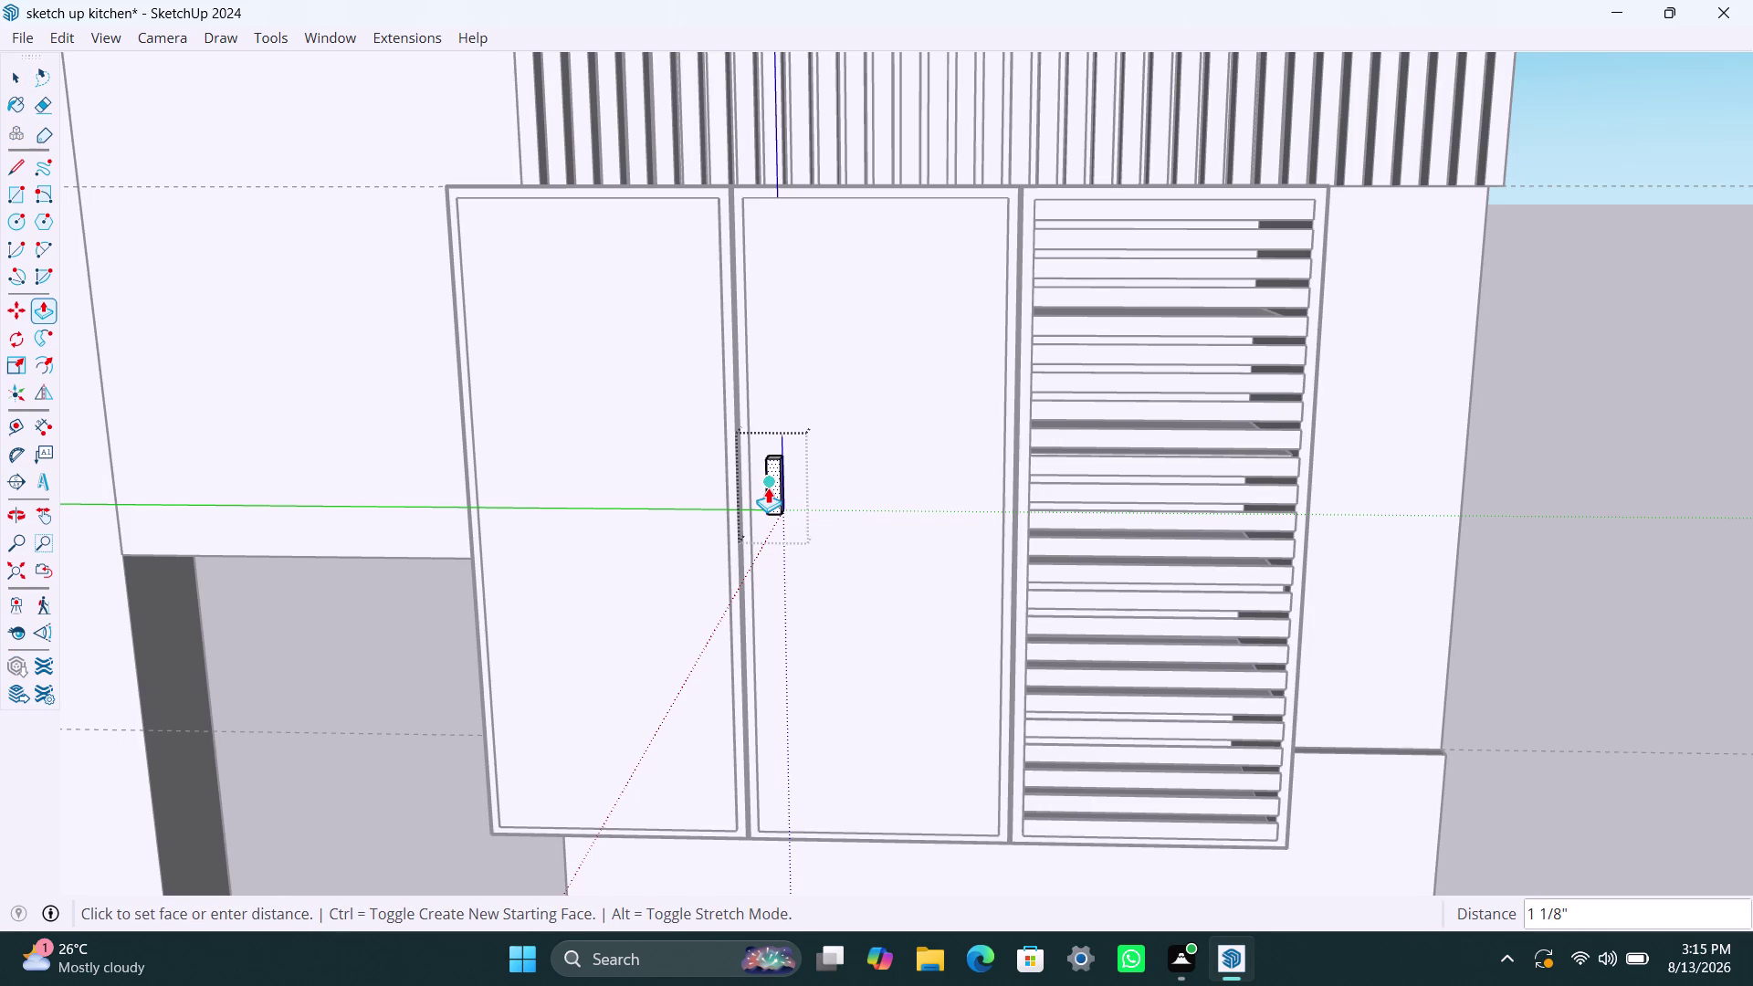
scroll(up, 3)
scroll(up, 3)
scroll(up, 3)
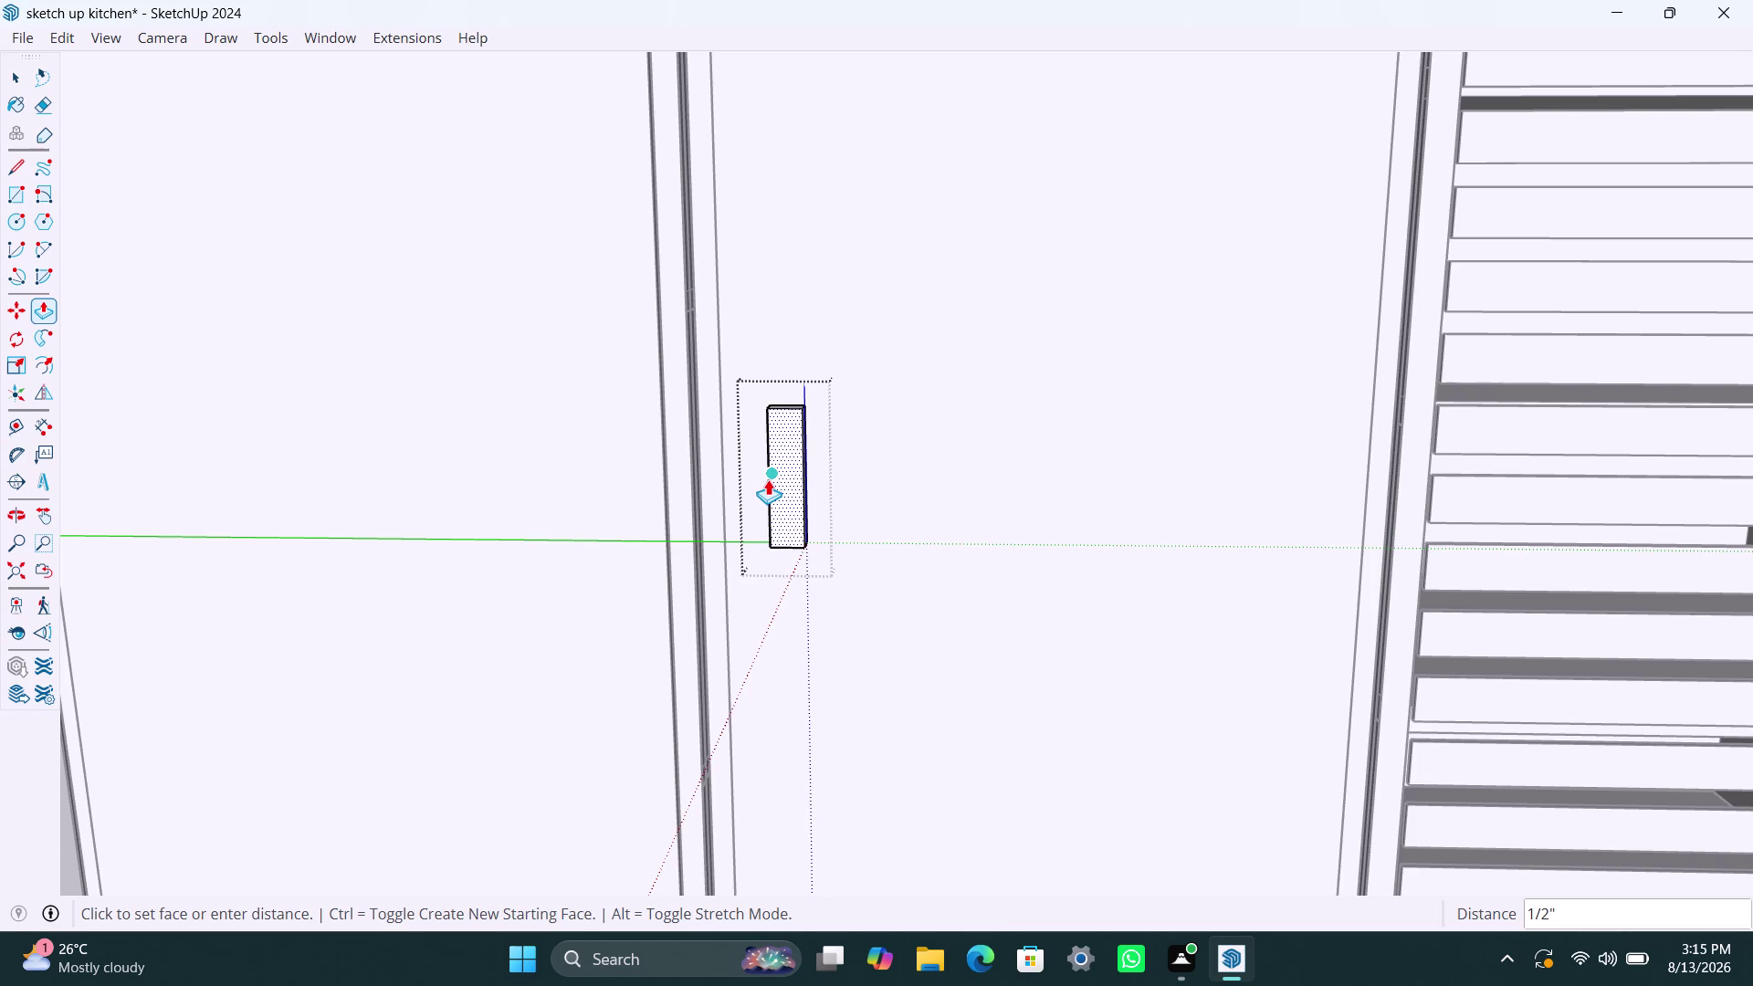
click(767, 479)
key(space)
click(897, 495)
click(784, 497)
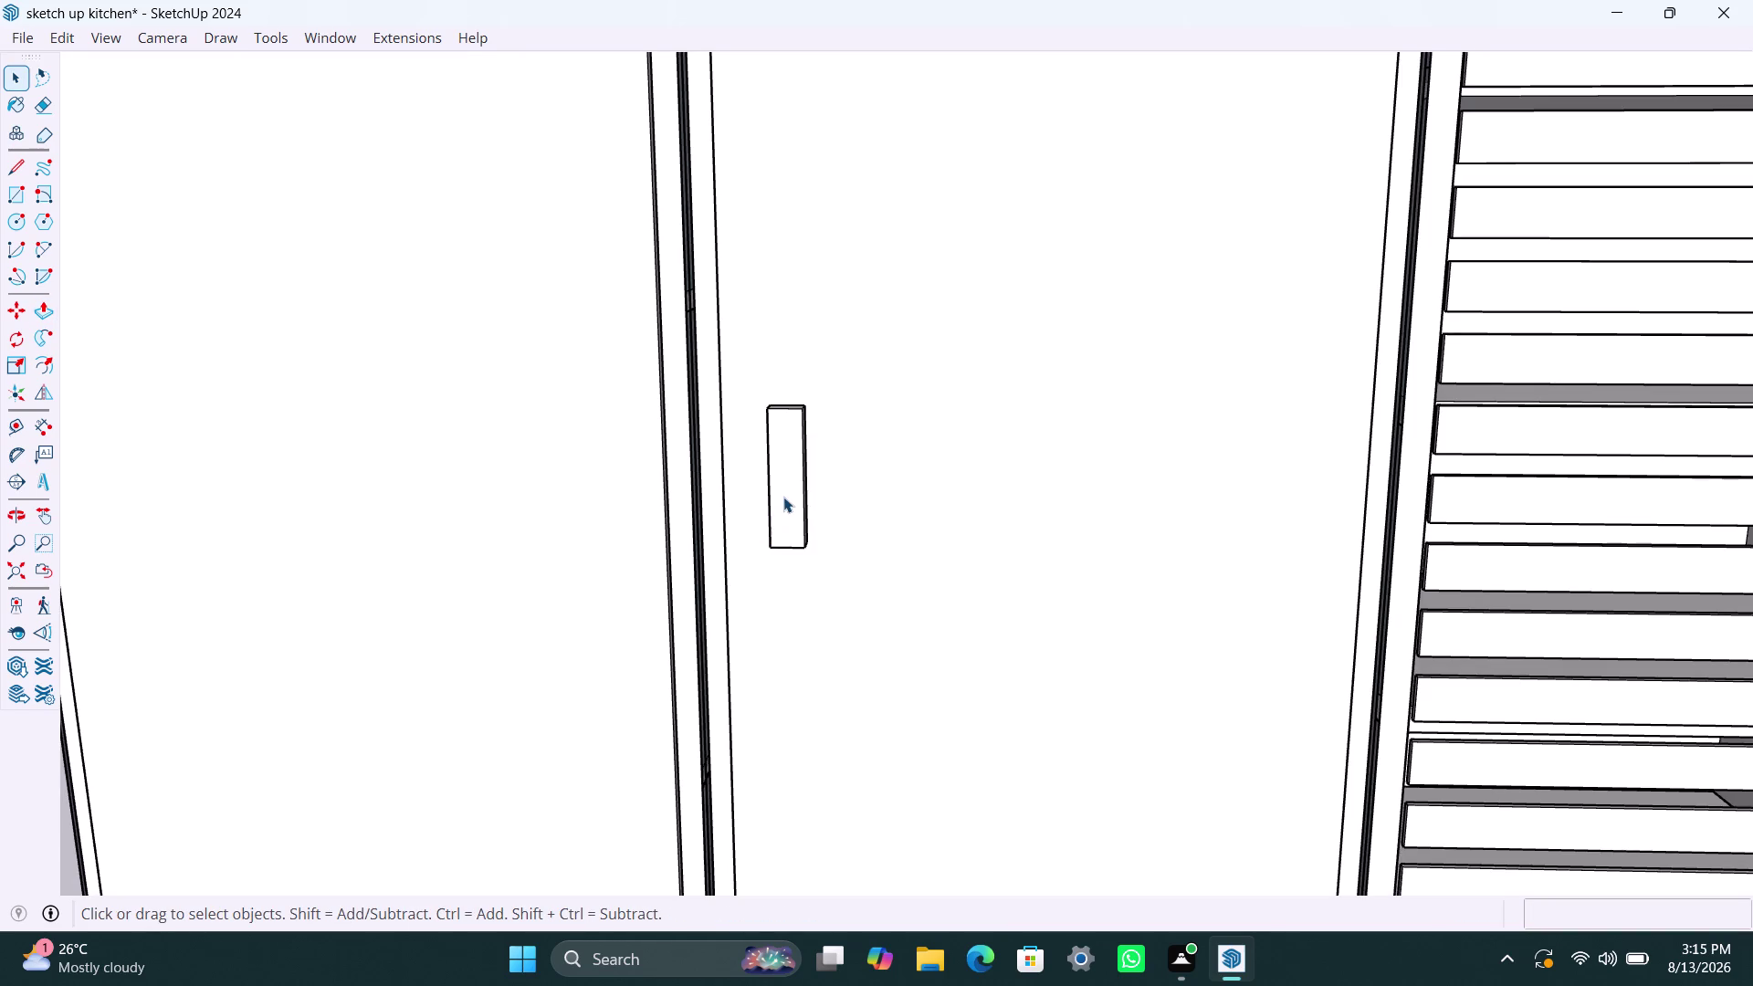
Copy the finished handle with Move onto the left door.
key(m)
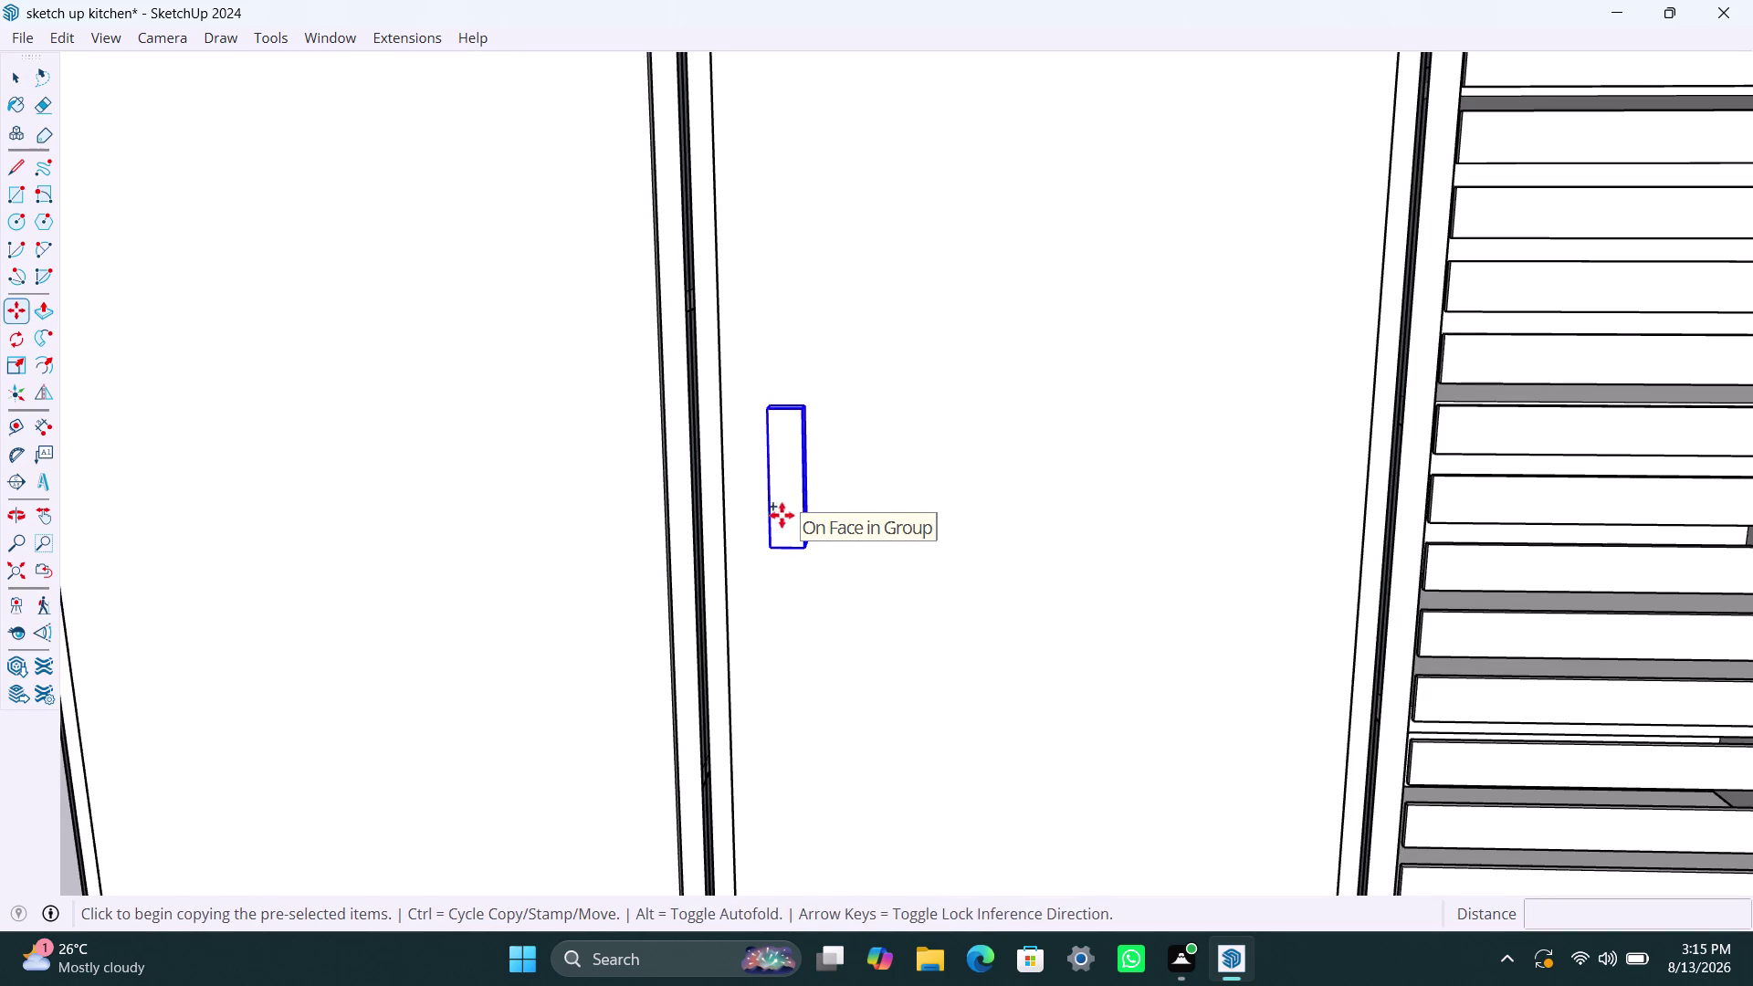
click(774, 547)
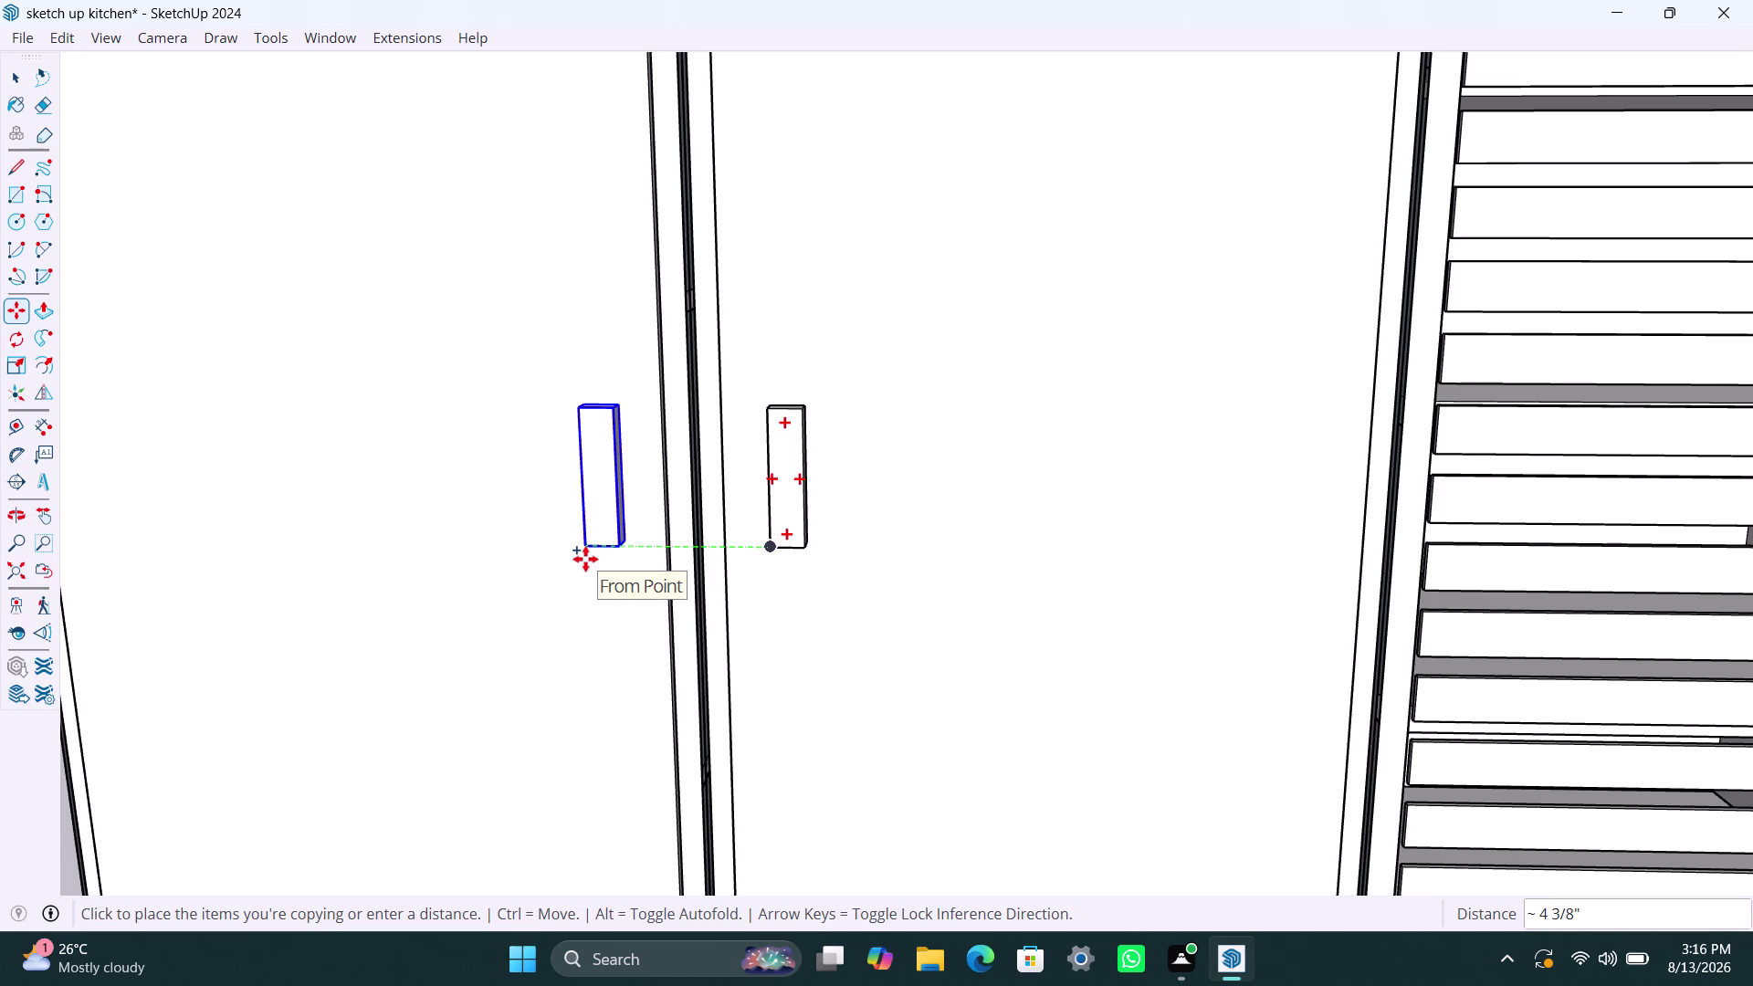
click(584, 560)
key(space)
click(834, 577)
scroll(down, 3)
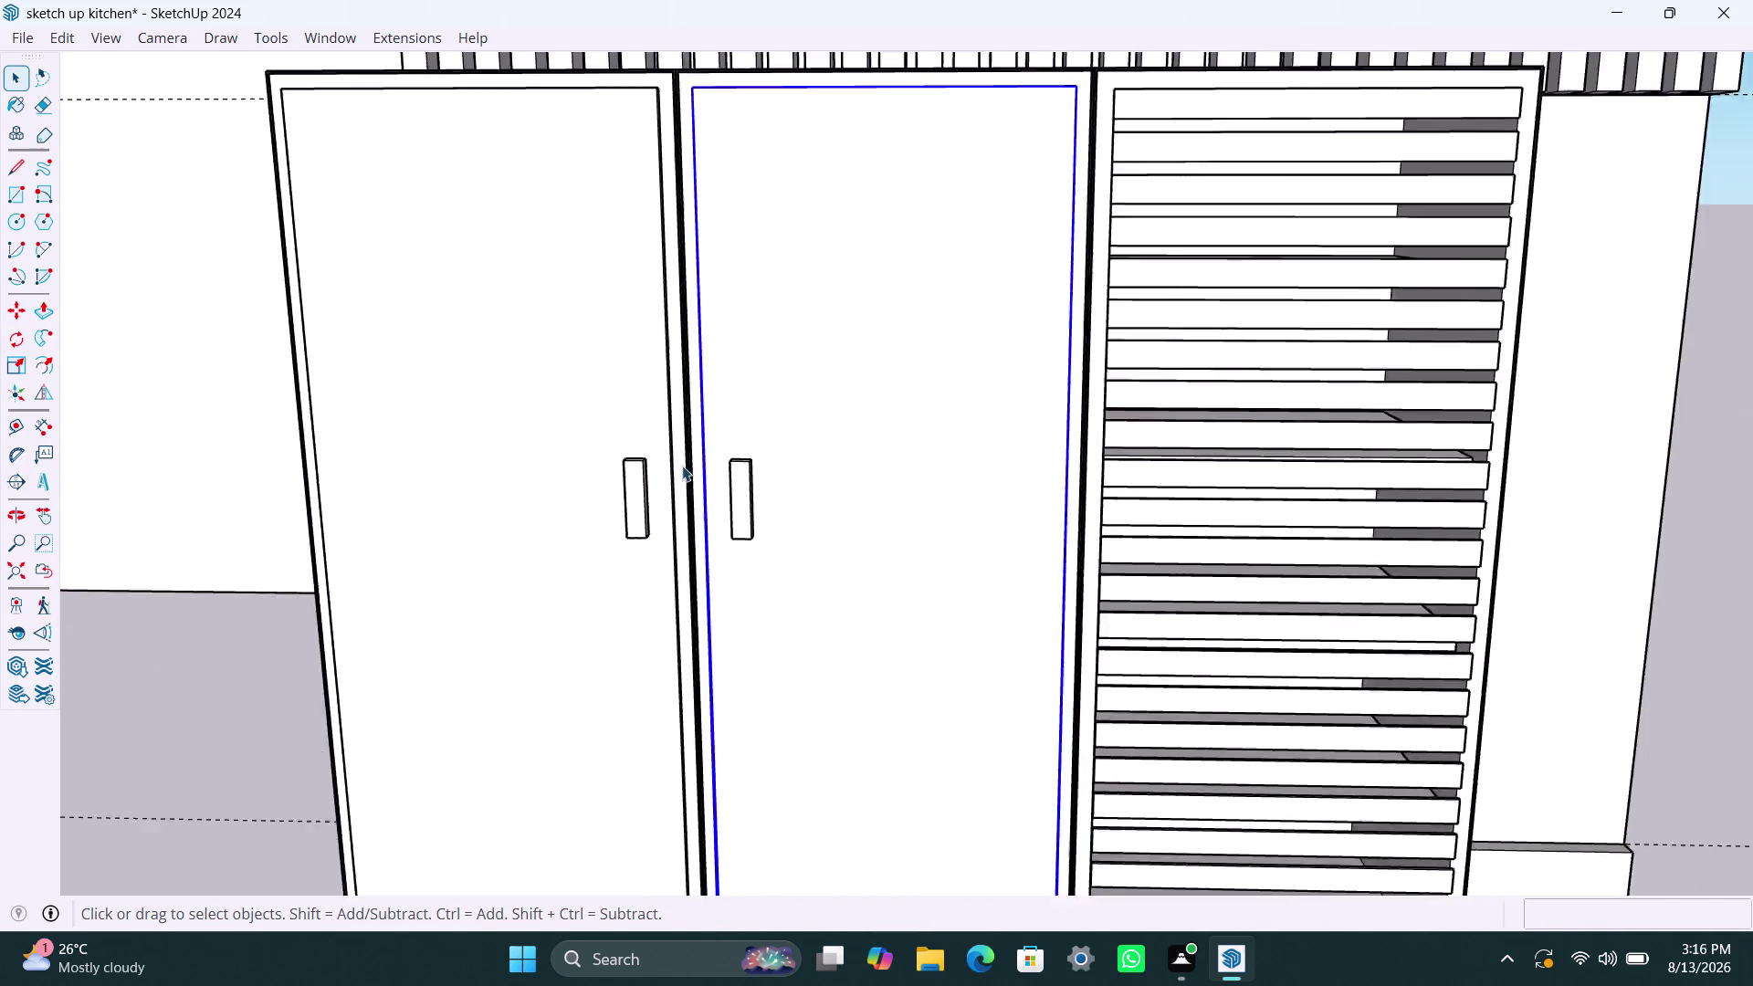
scroll(down, 3)
scroll(down, 3)
middle_drag(830, 591, 801, 610)
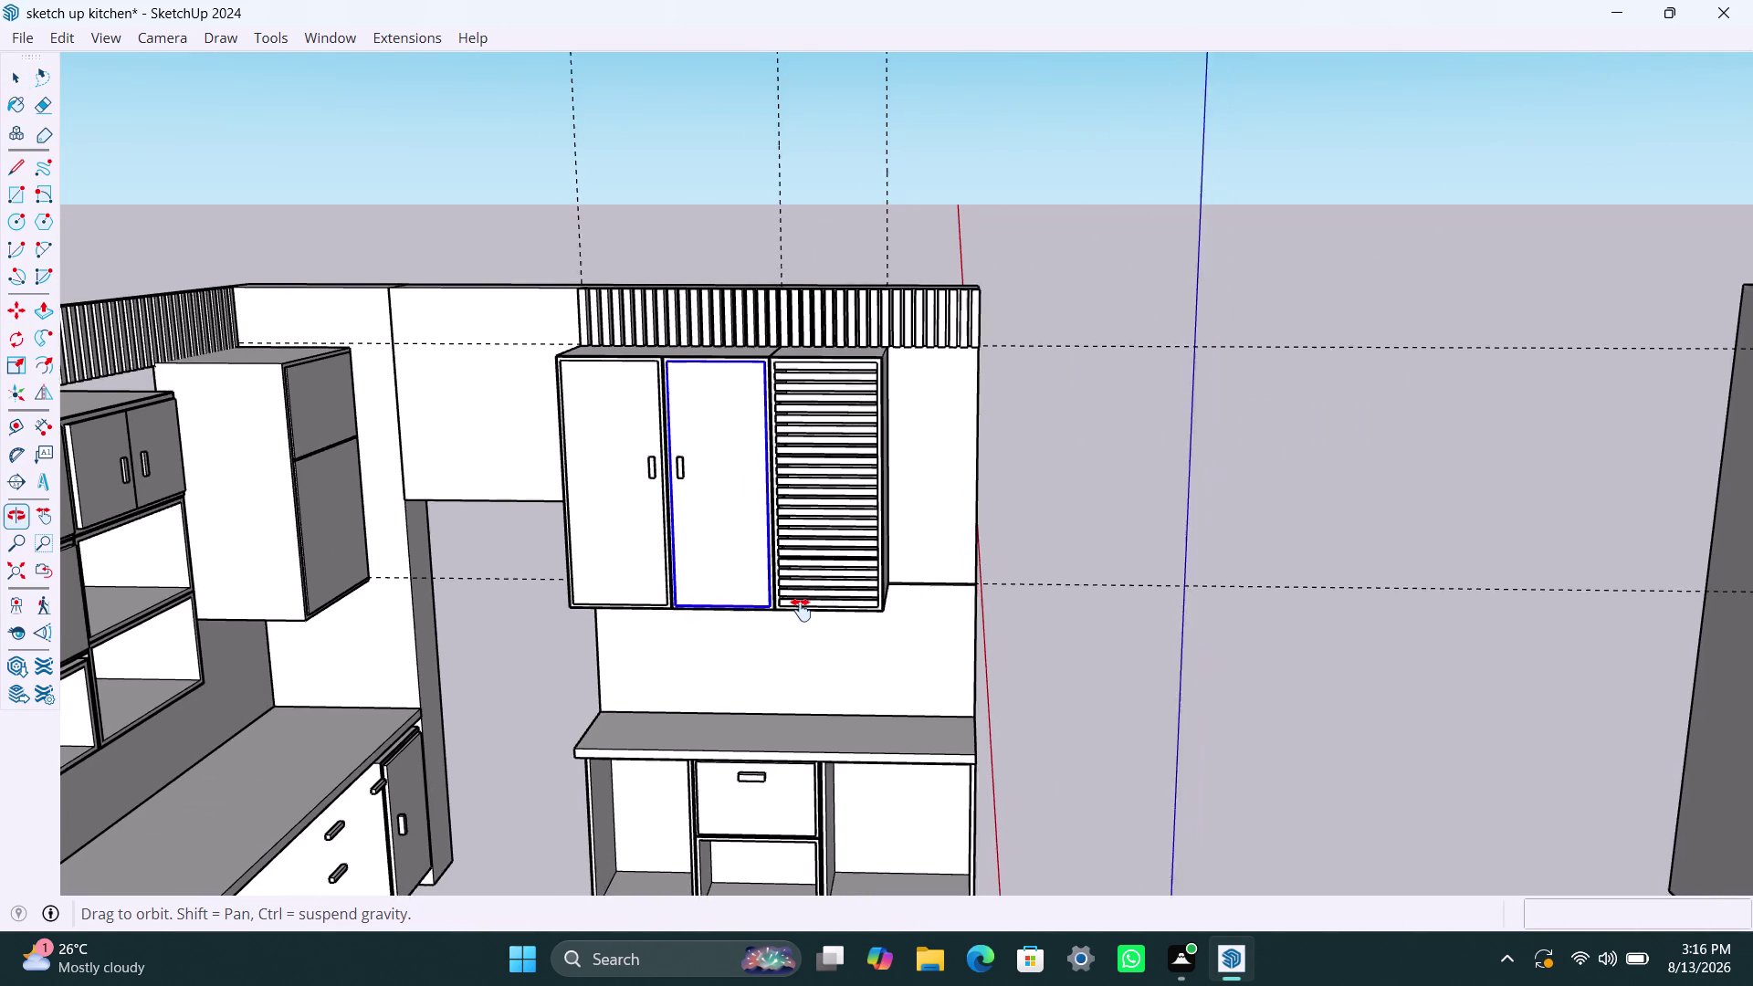
middle_drag(800, 610, 320, 619)
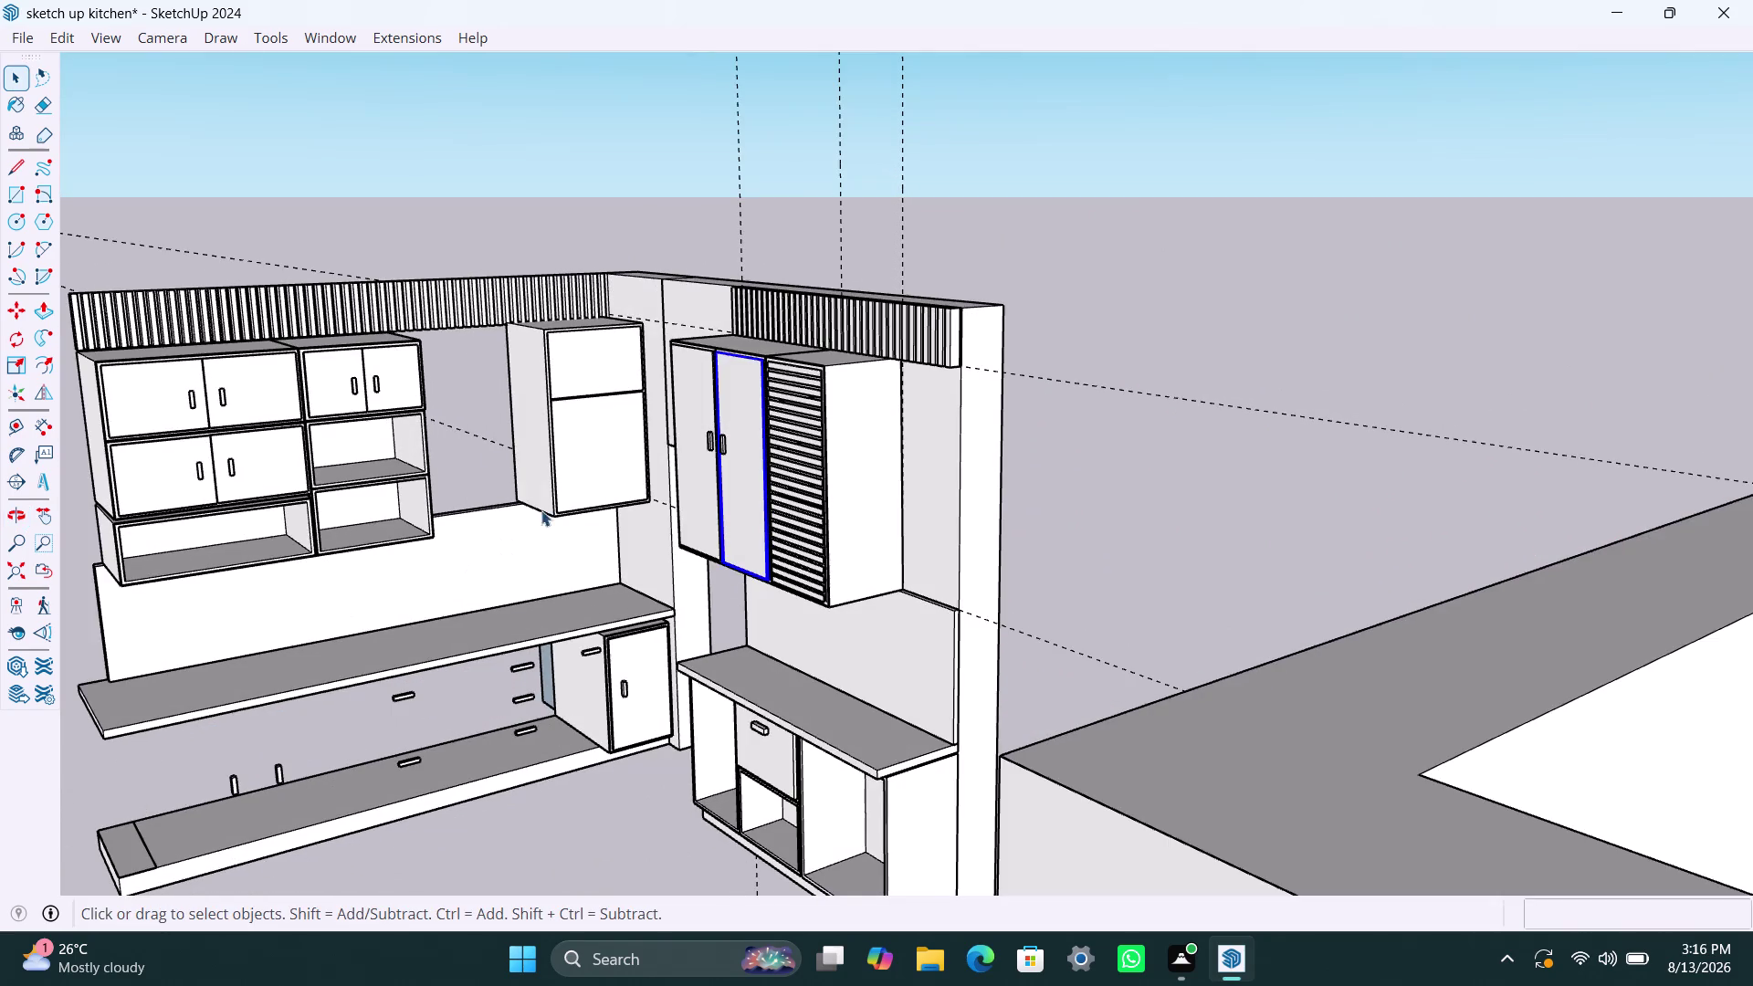
scroll(up, 3)
scroll(up, 3)
scroll(down, 3)
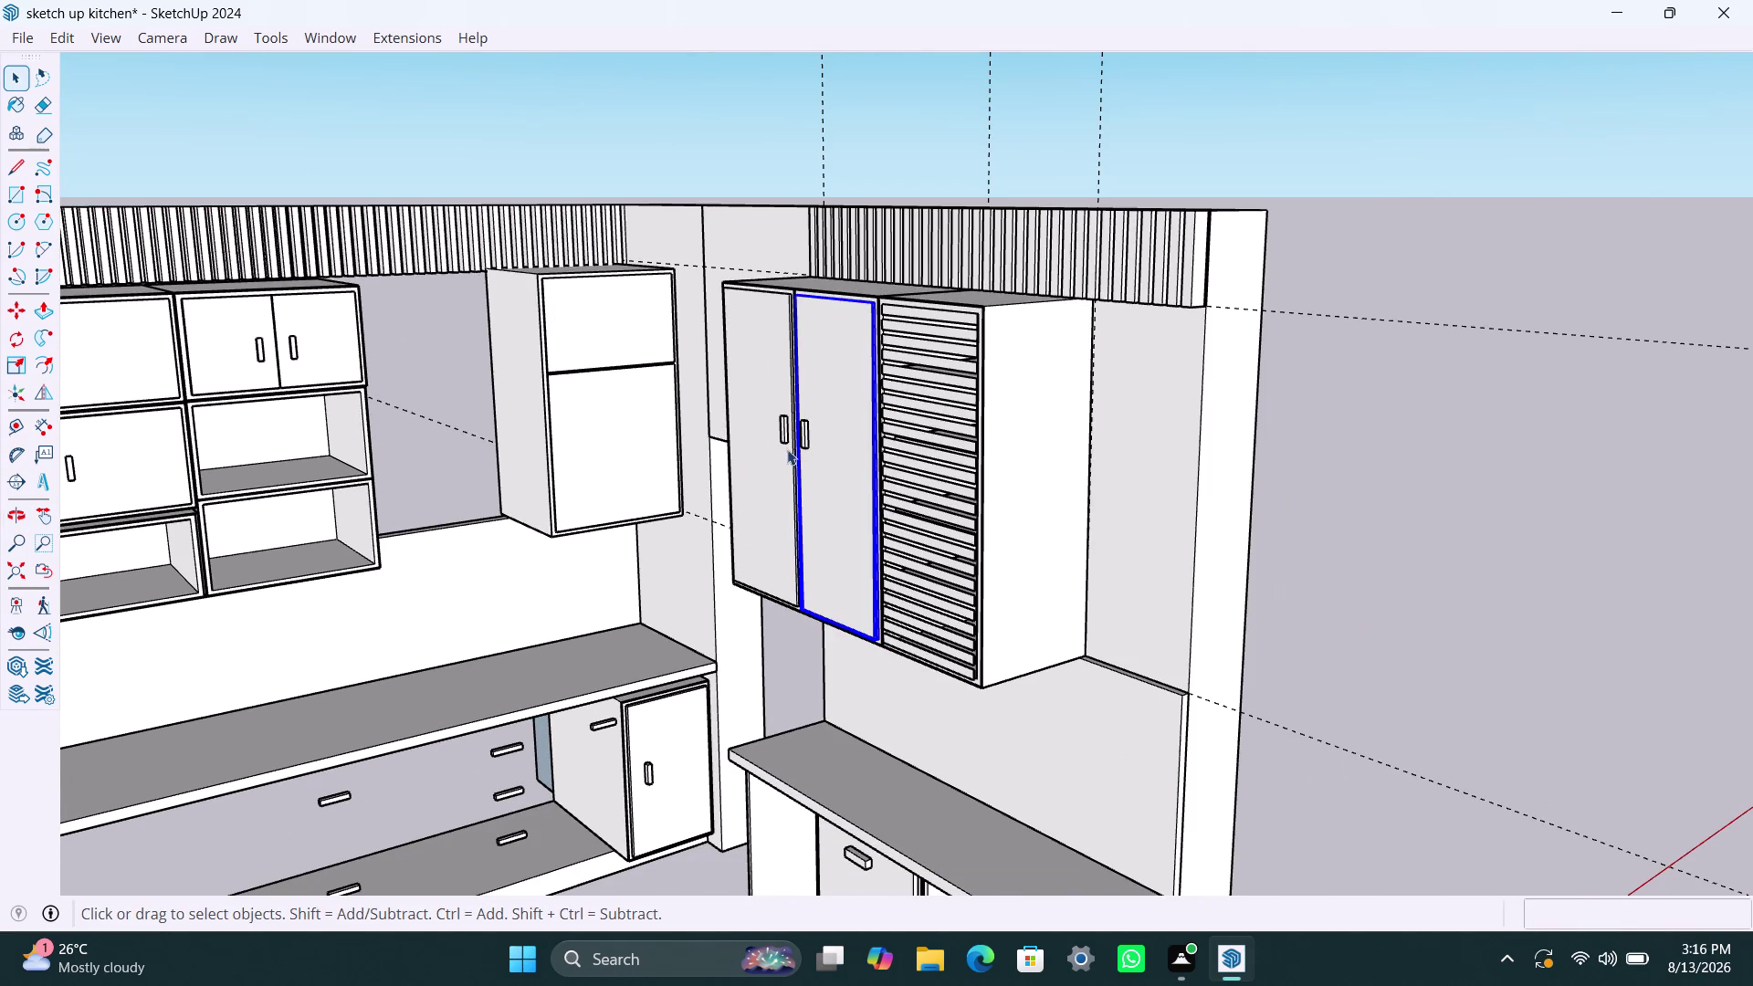
scroll(up, 3)
scroll(down, 3)
scroll(down, 3)
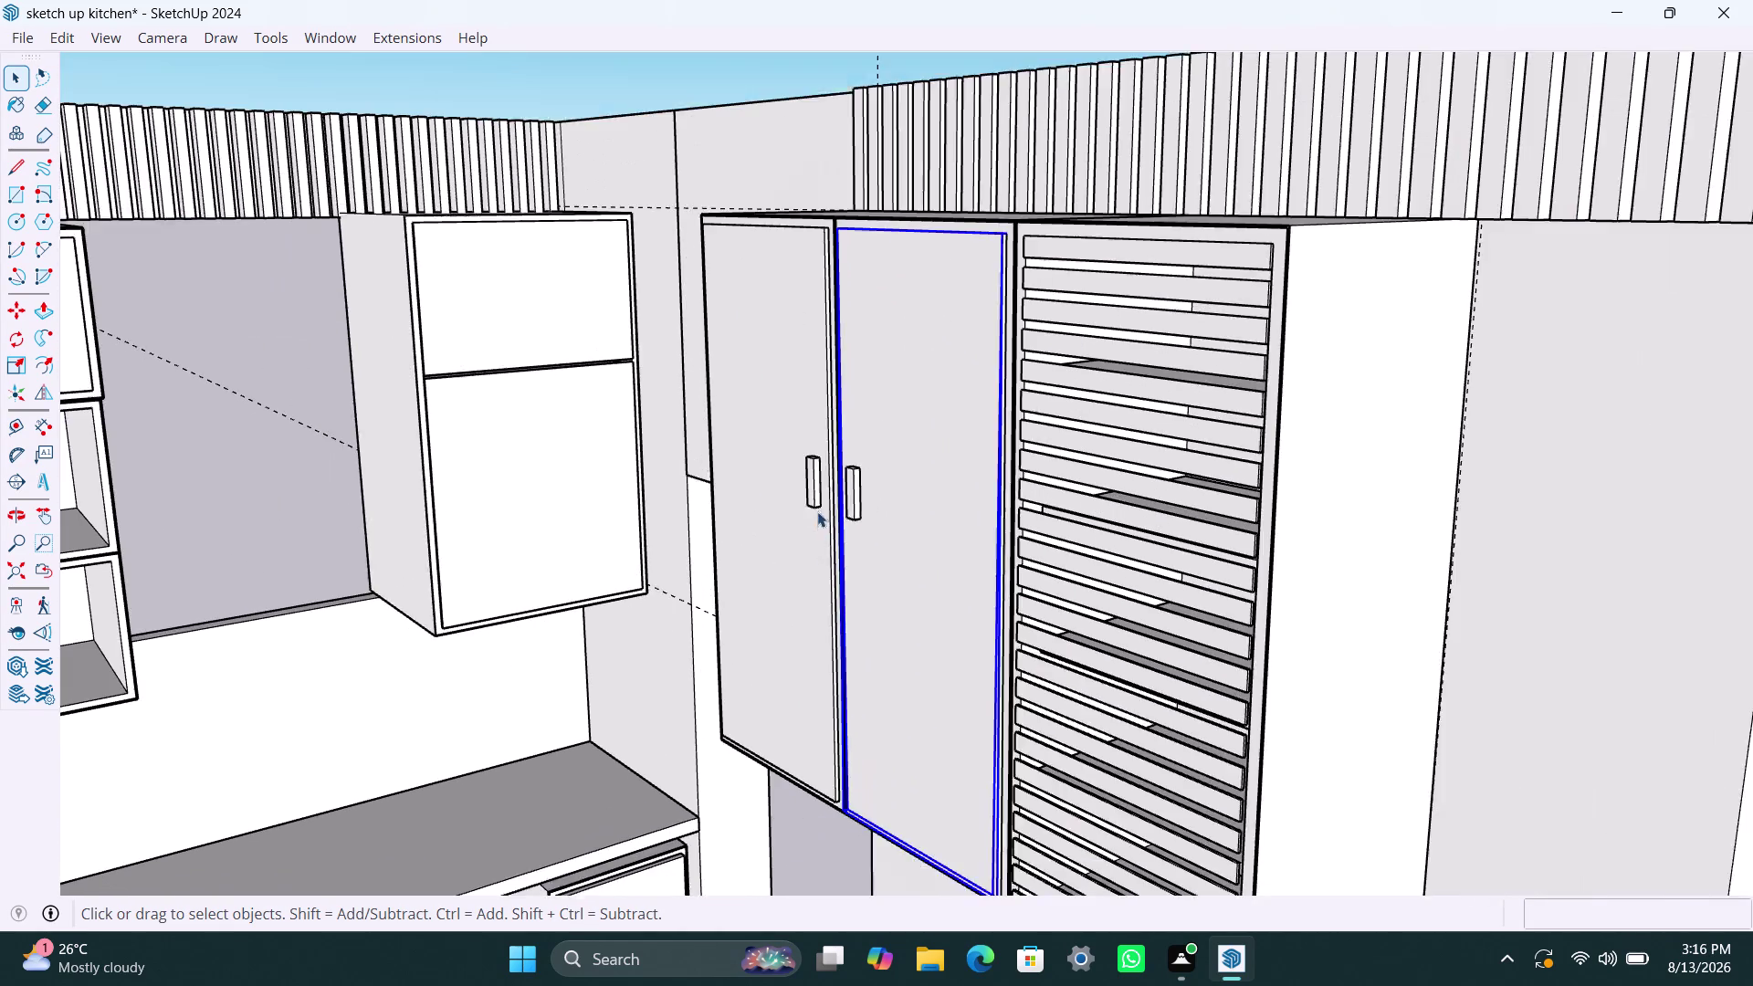
scroll(down, 3)
middle_drag(784, 565, 1122, 564)
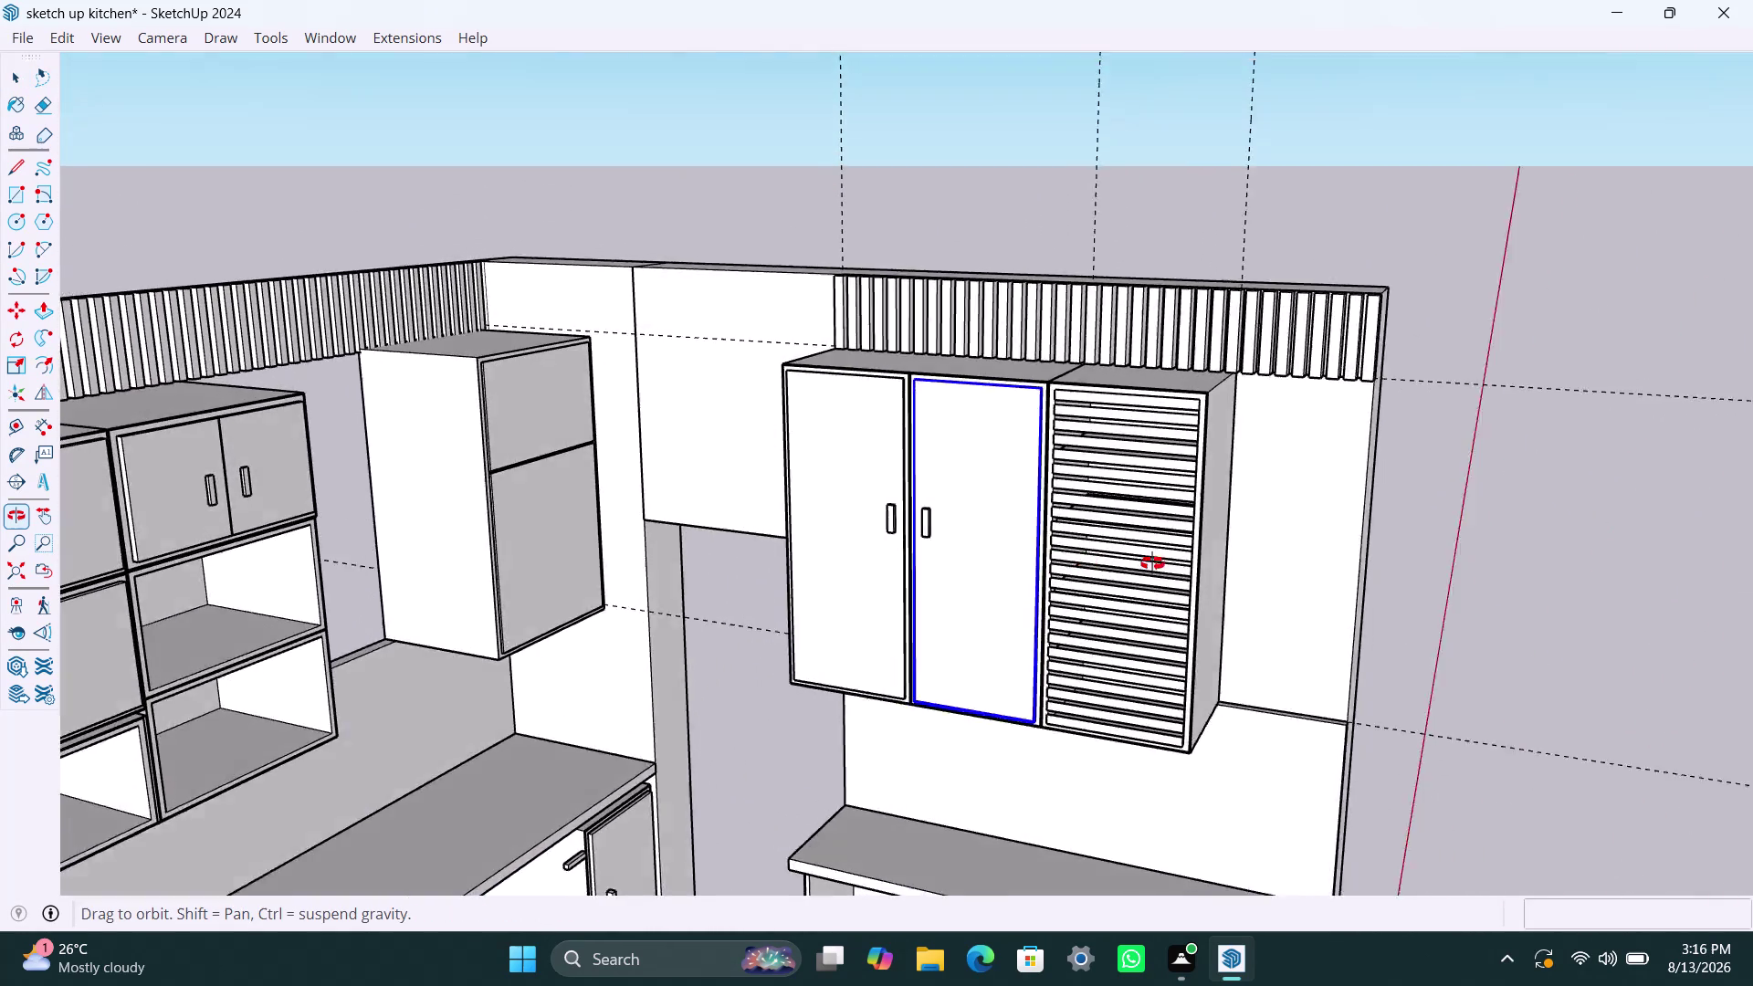
middle_drag(1122, 563, 1210, 563)
click(1533, 425)
scroll(down, 3)
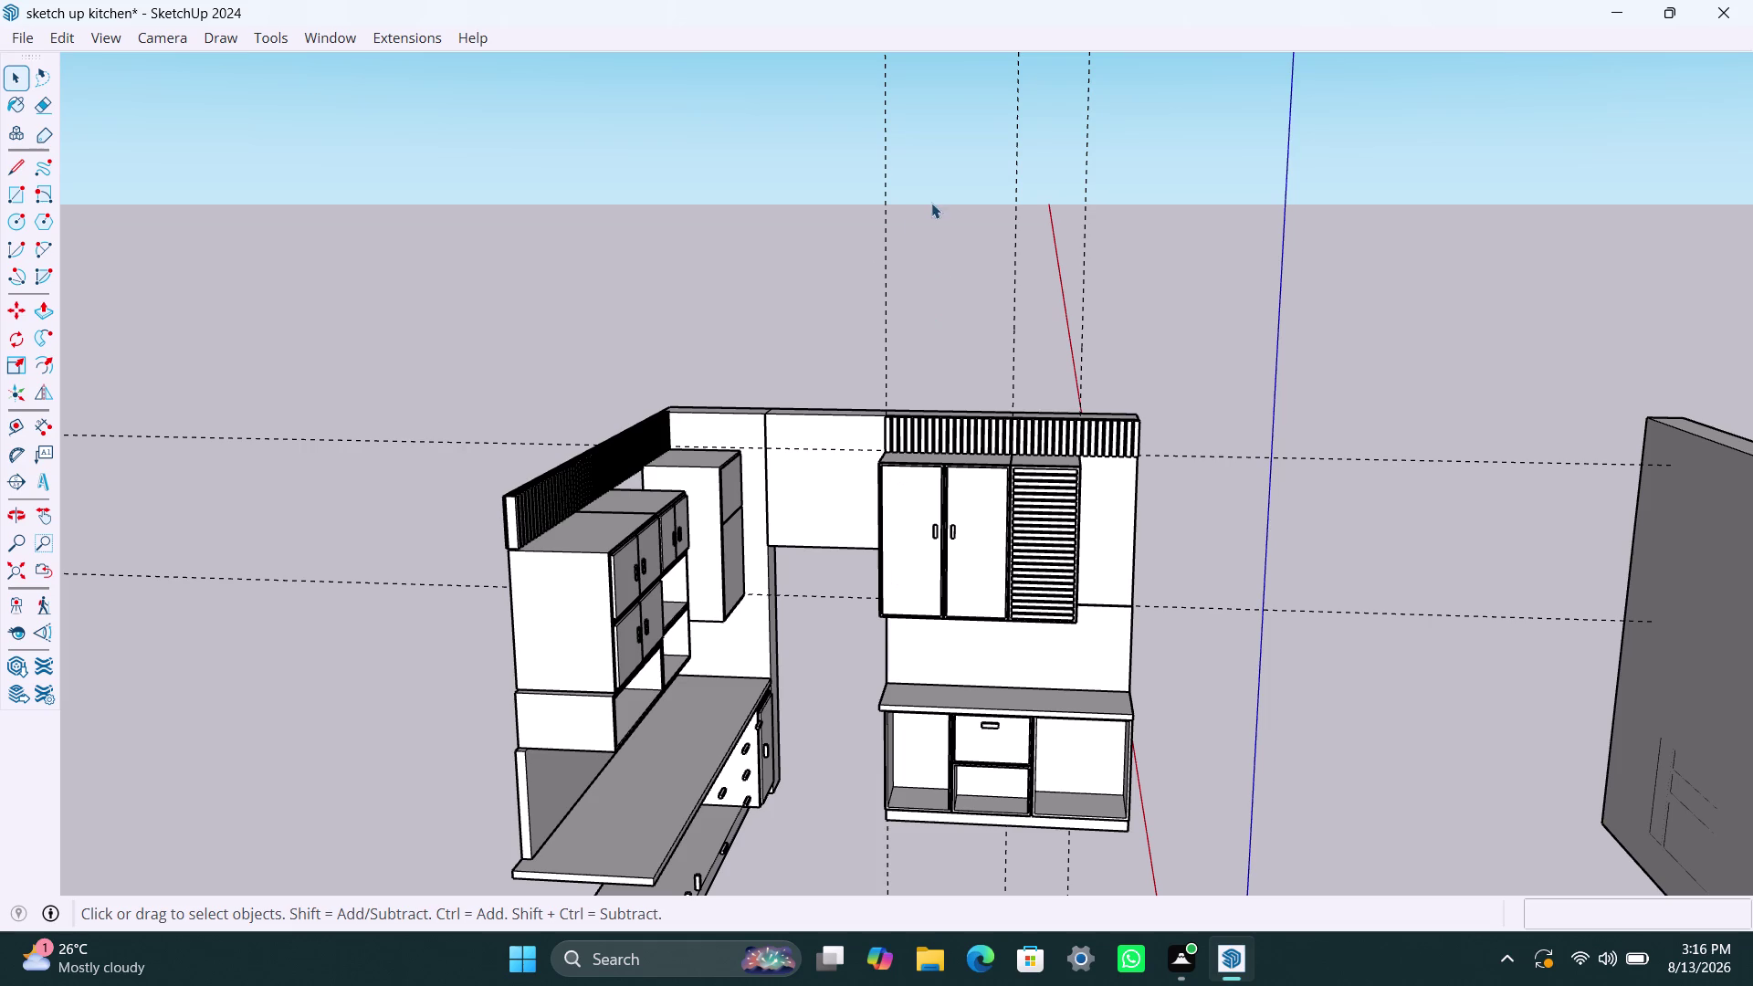
scroll(down, 3)
middle_click(806, 666)
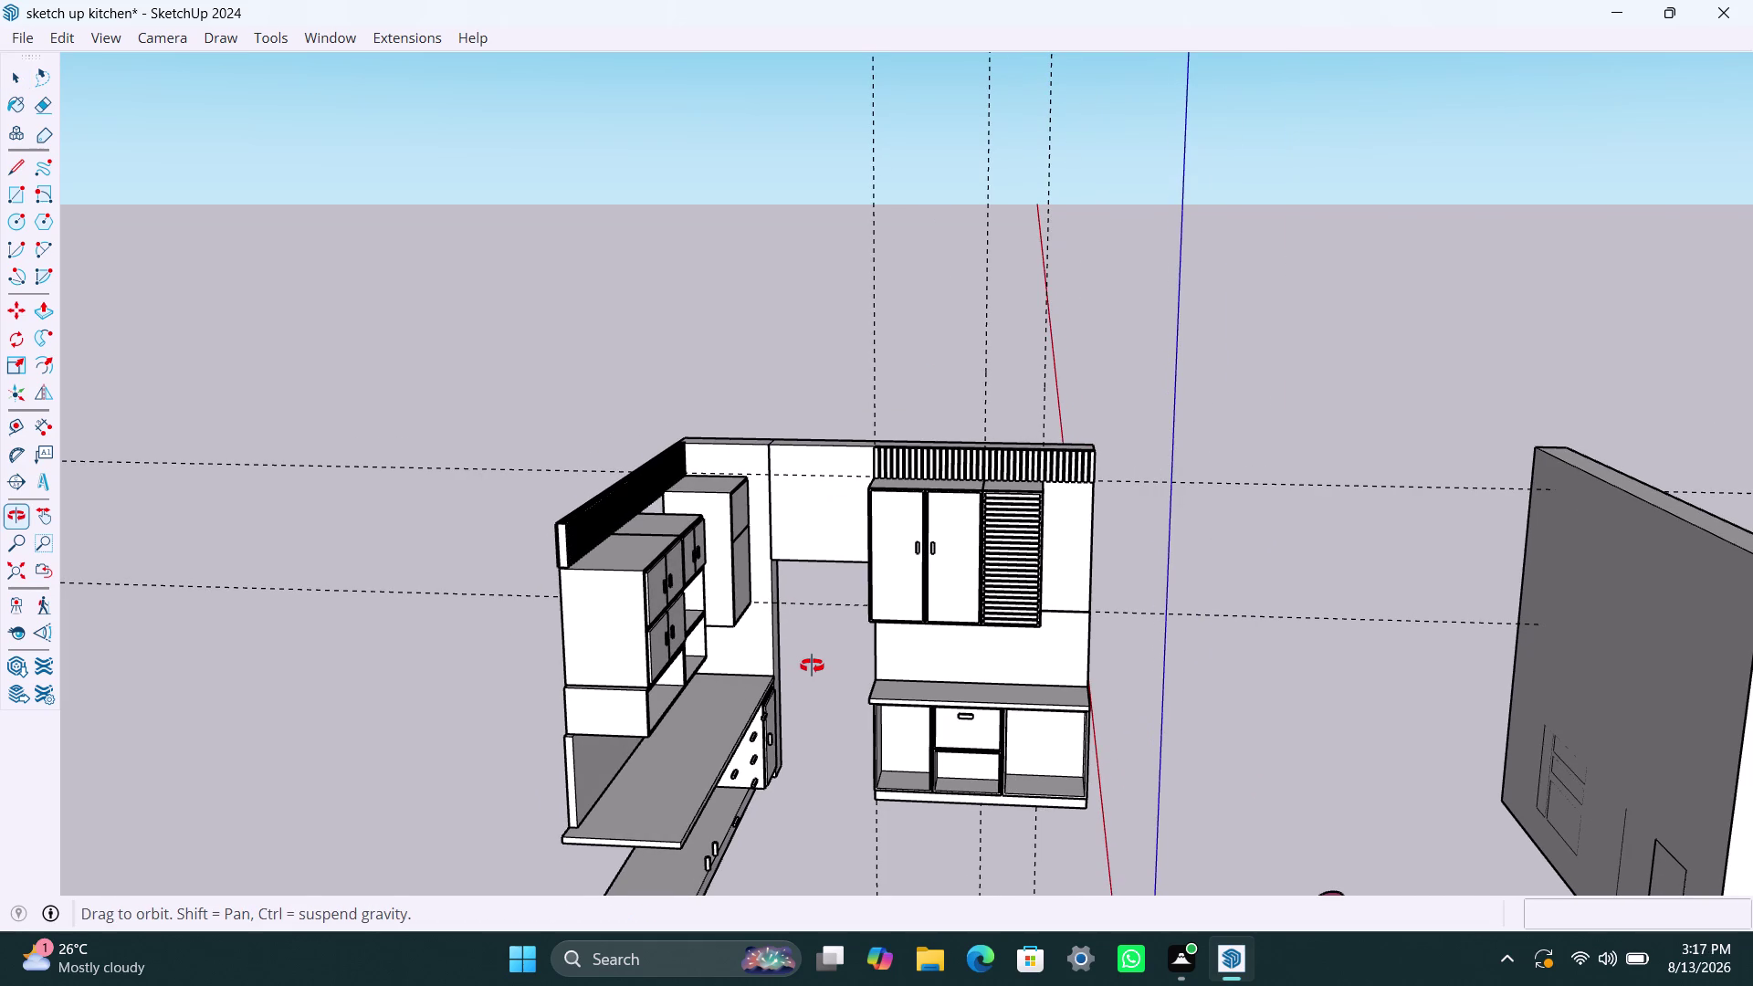
scroll(up, 3)
middle_drag(797, 697, 866, 712)
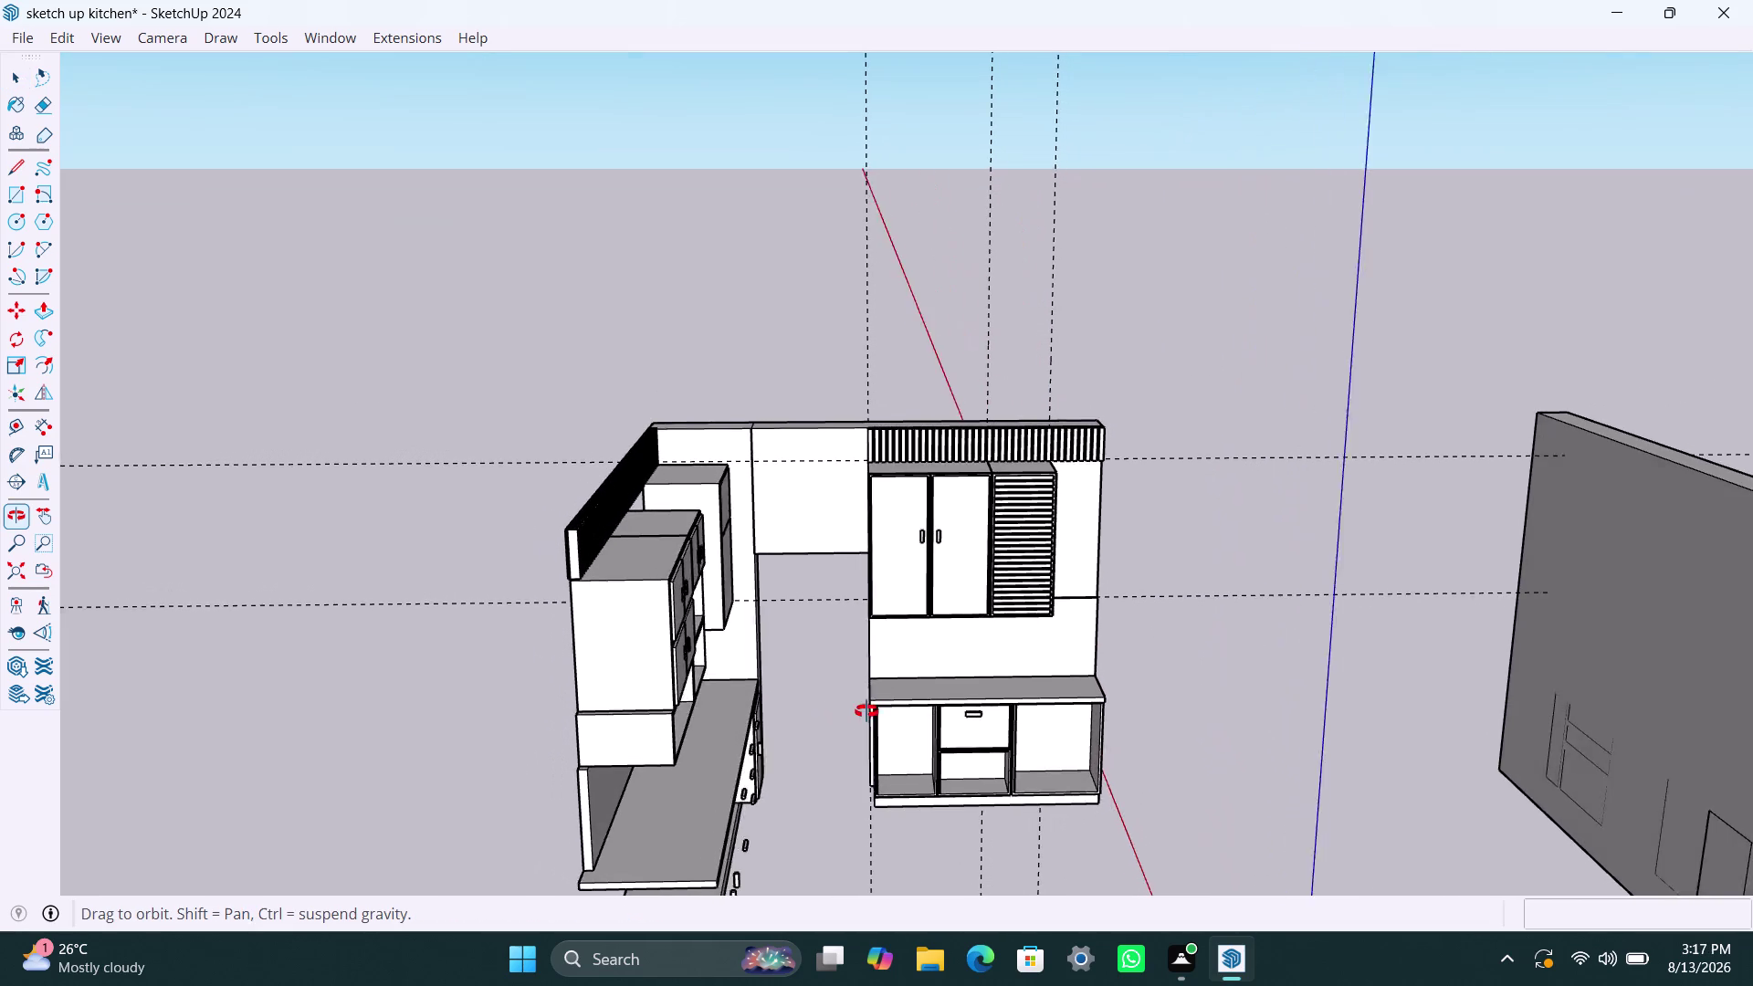
middle_drag(865, 712, 896, 709)
scroll(up, 3)
middle_drag(1027, 656, 1063, 685)
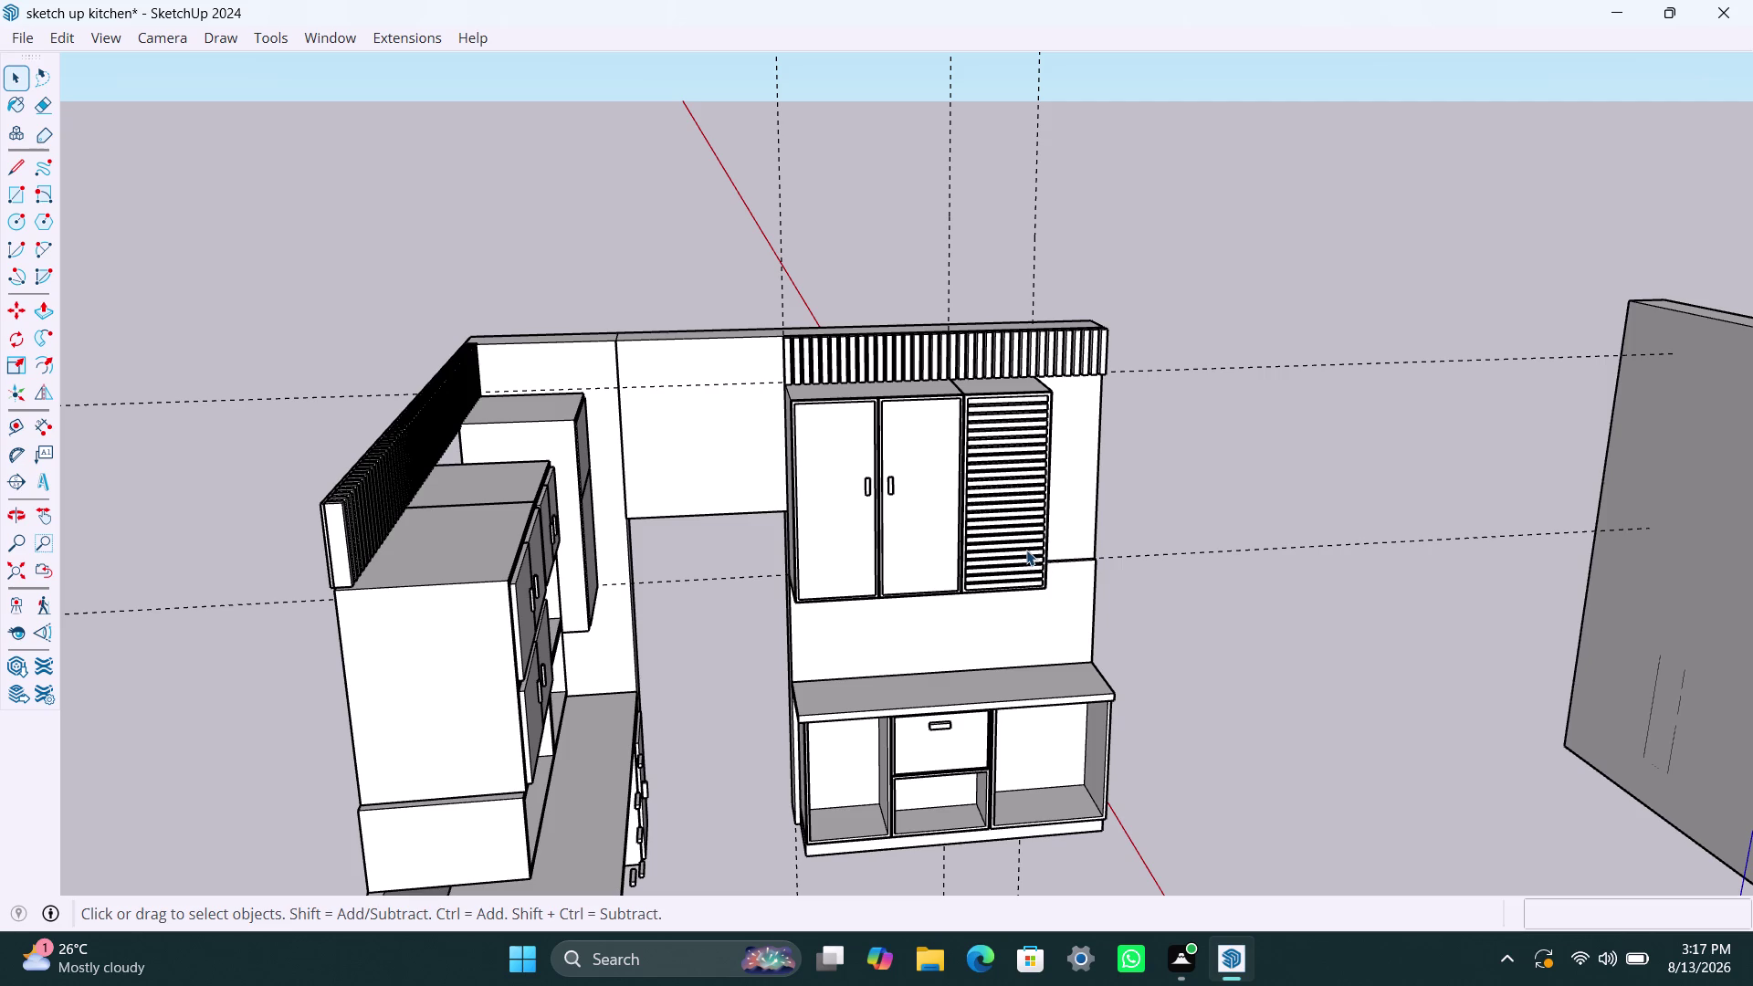
scroll(up, 3)
scroll(up, 3)
middle_drag(1029, 616, 926, 647)
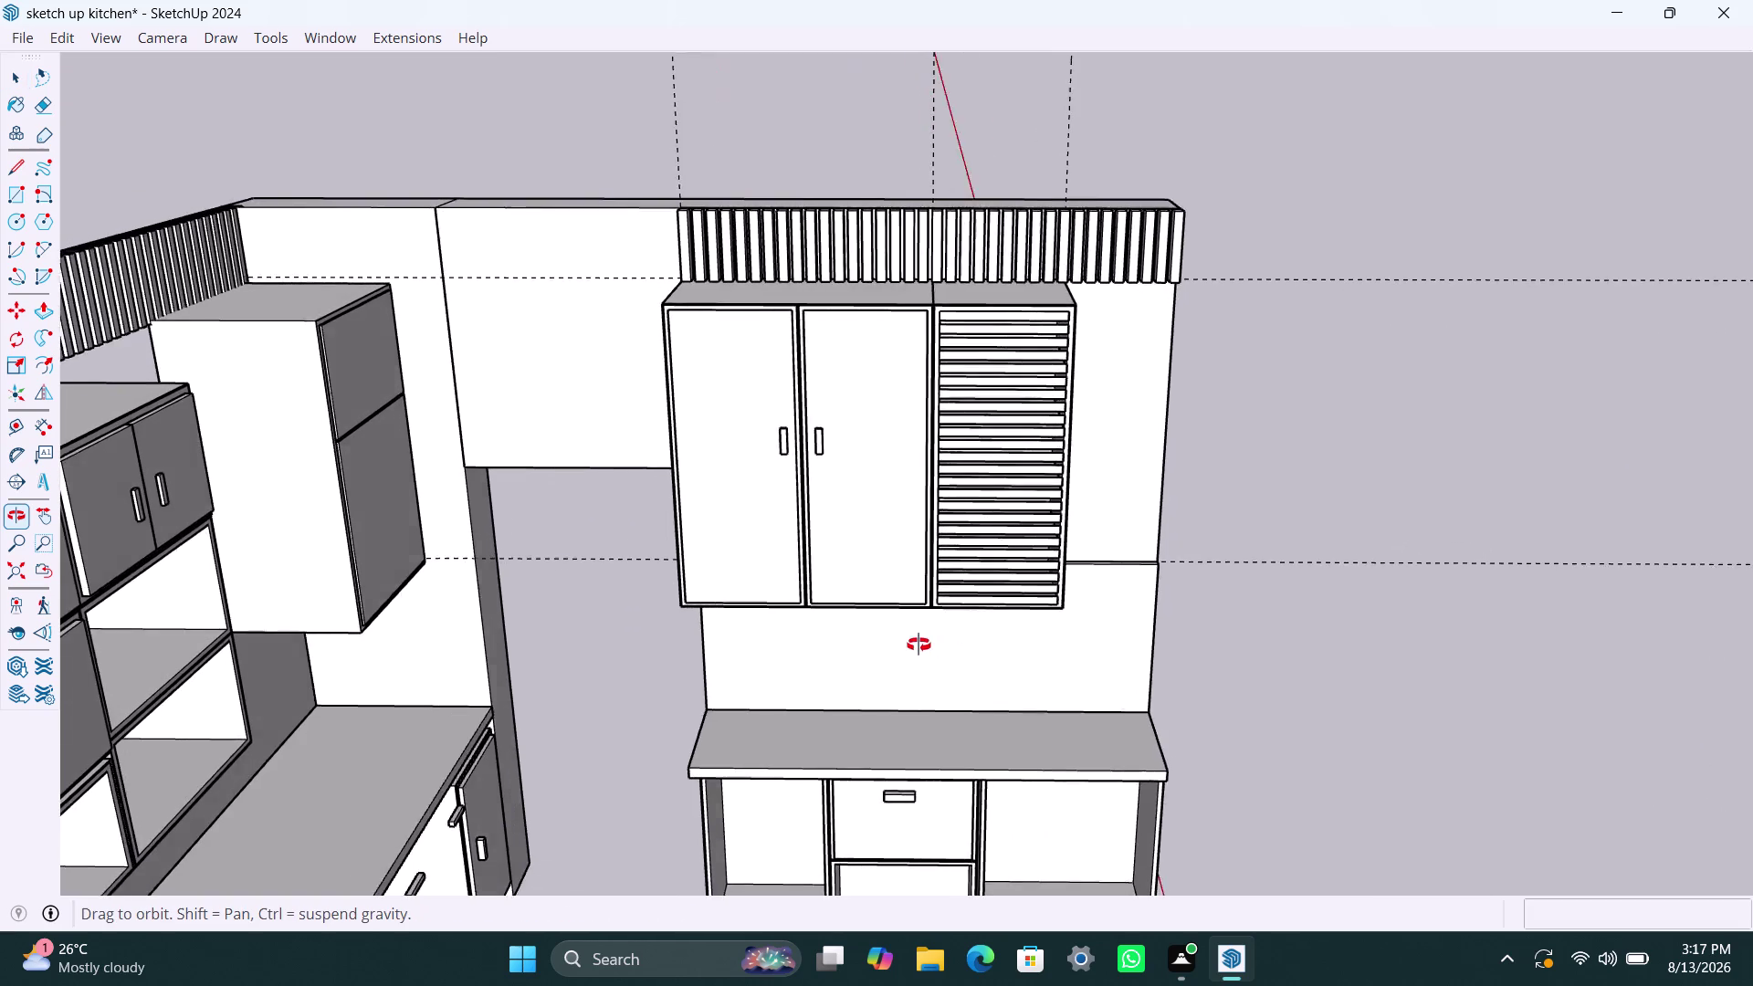
middle_drag(927, 648, 890, 567)
scroll(up, 3)
scroll(up, 3)
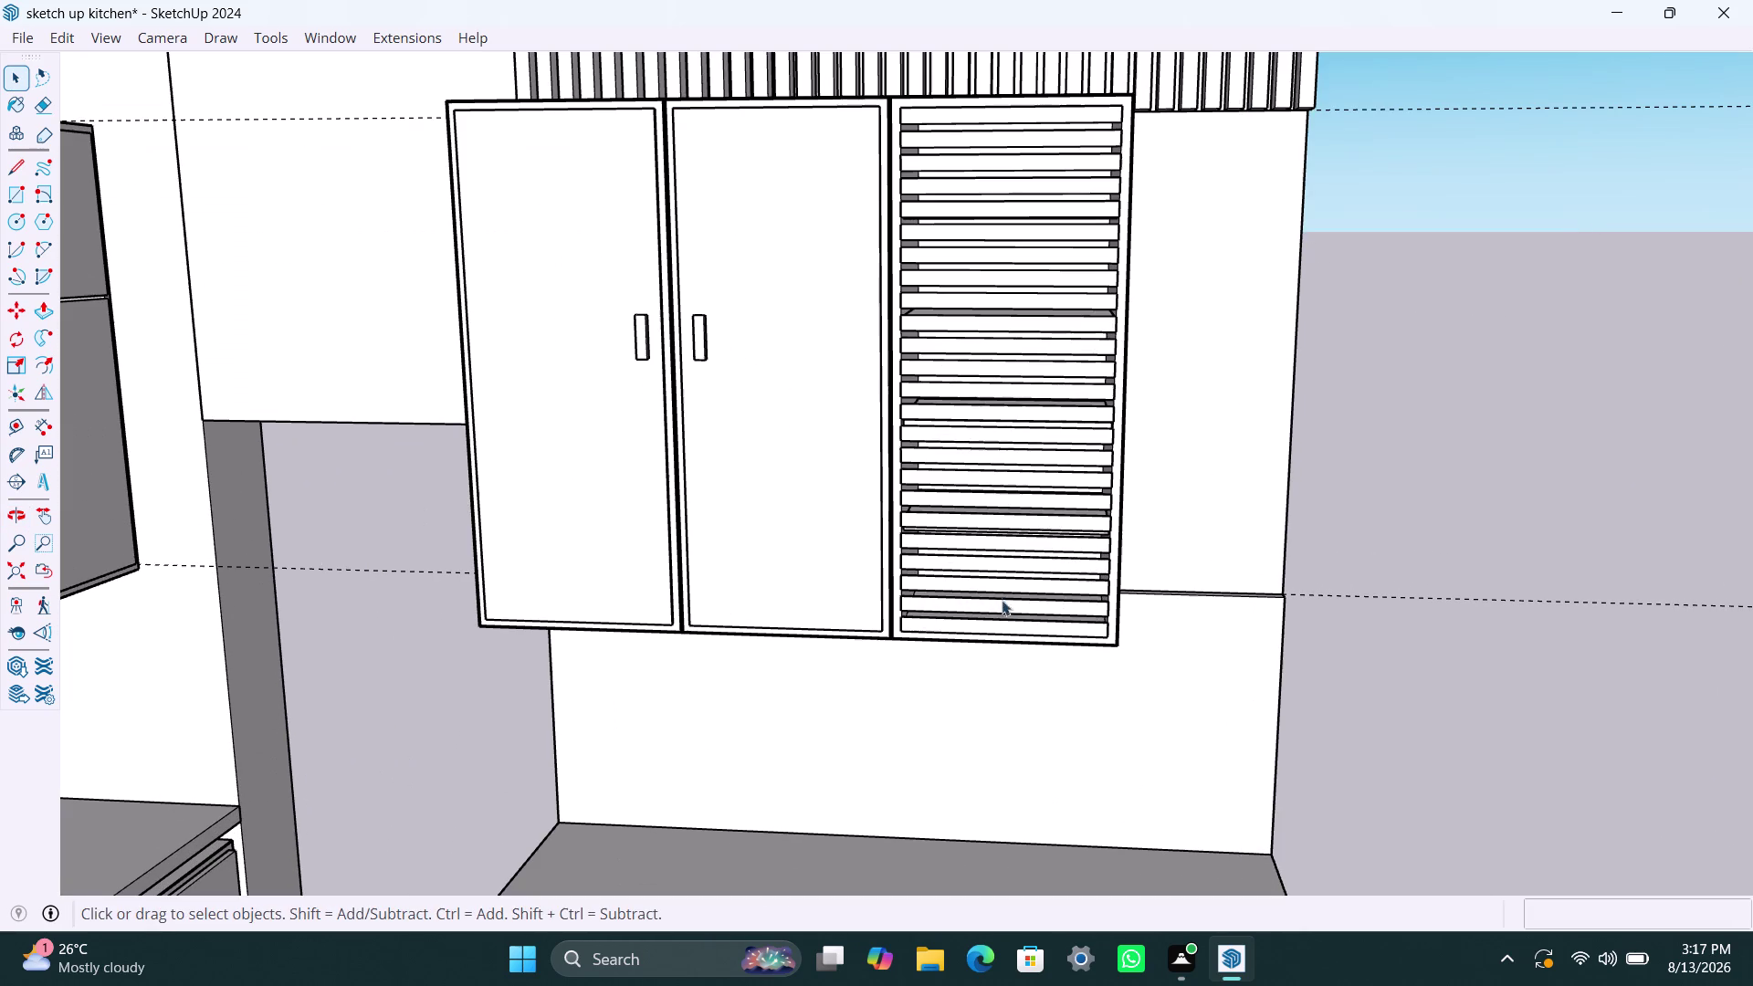
Undo the copied handles and slat panels, restoring the right cabinet's open shelves.
click(1022, 633)
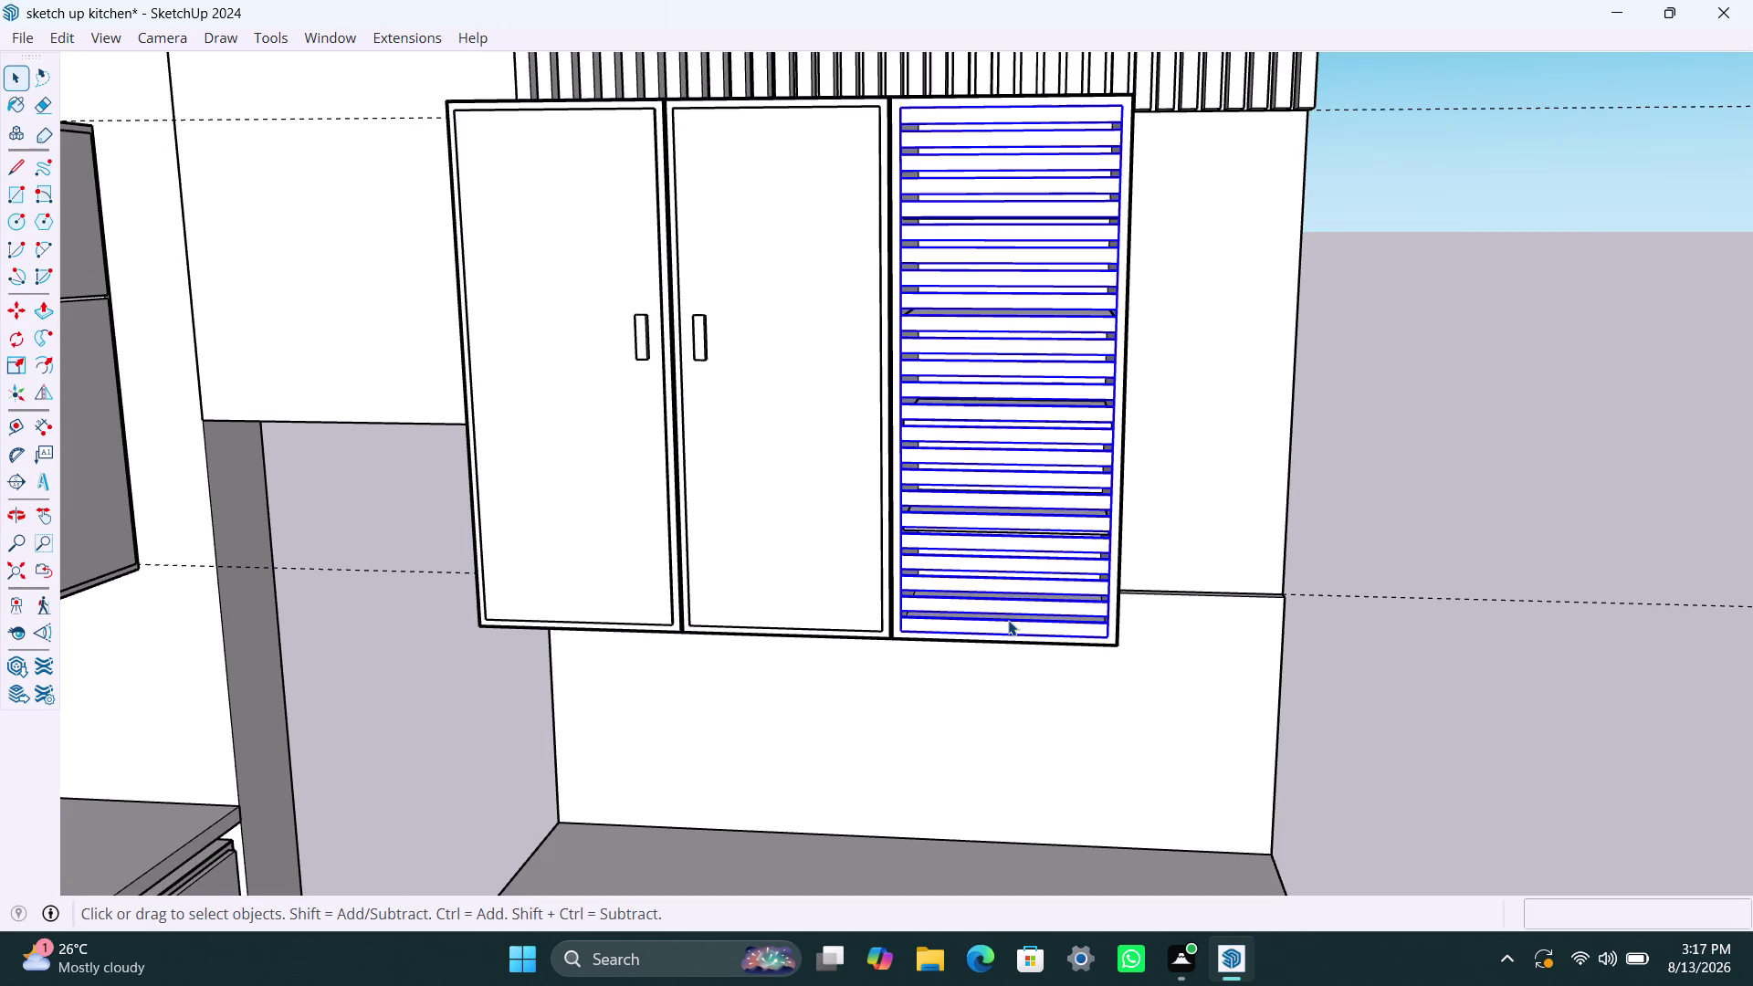
key(ctrl+z)
key(ctrl+z)
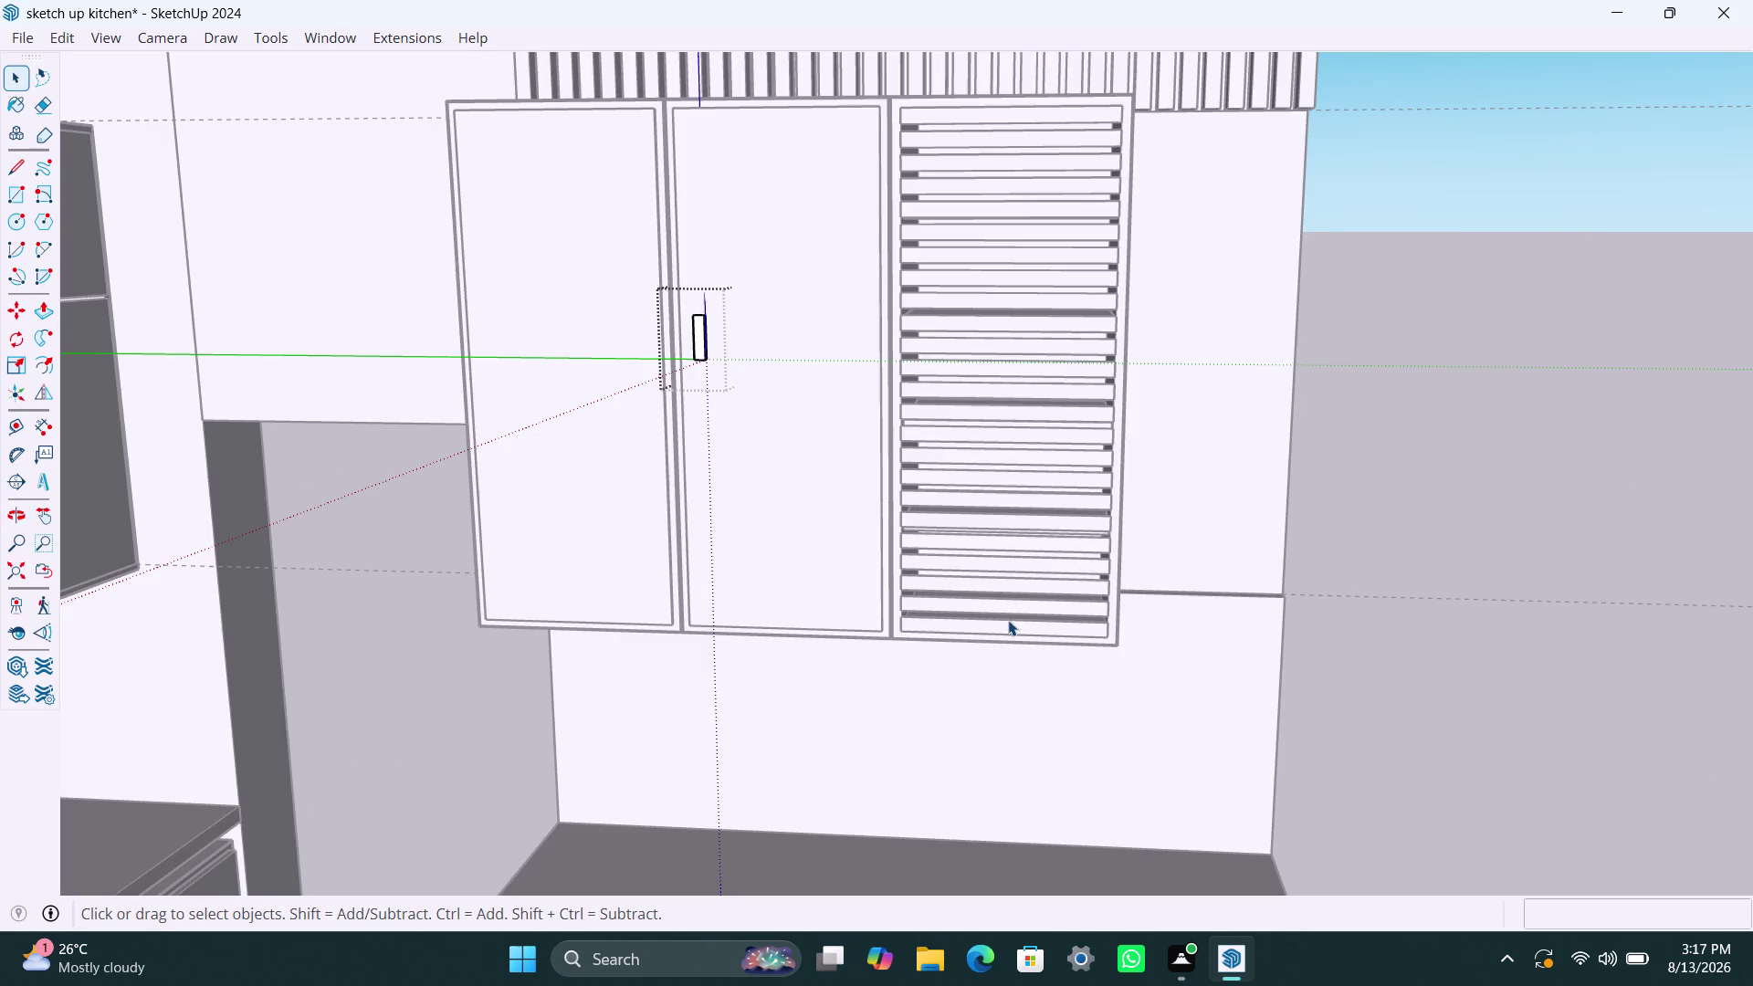
key(ctrl+z)
key(ctrl+z)
key(ctrl+z)
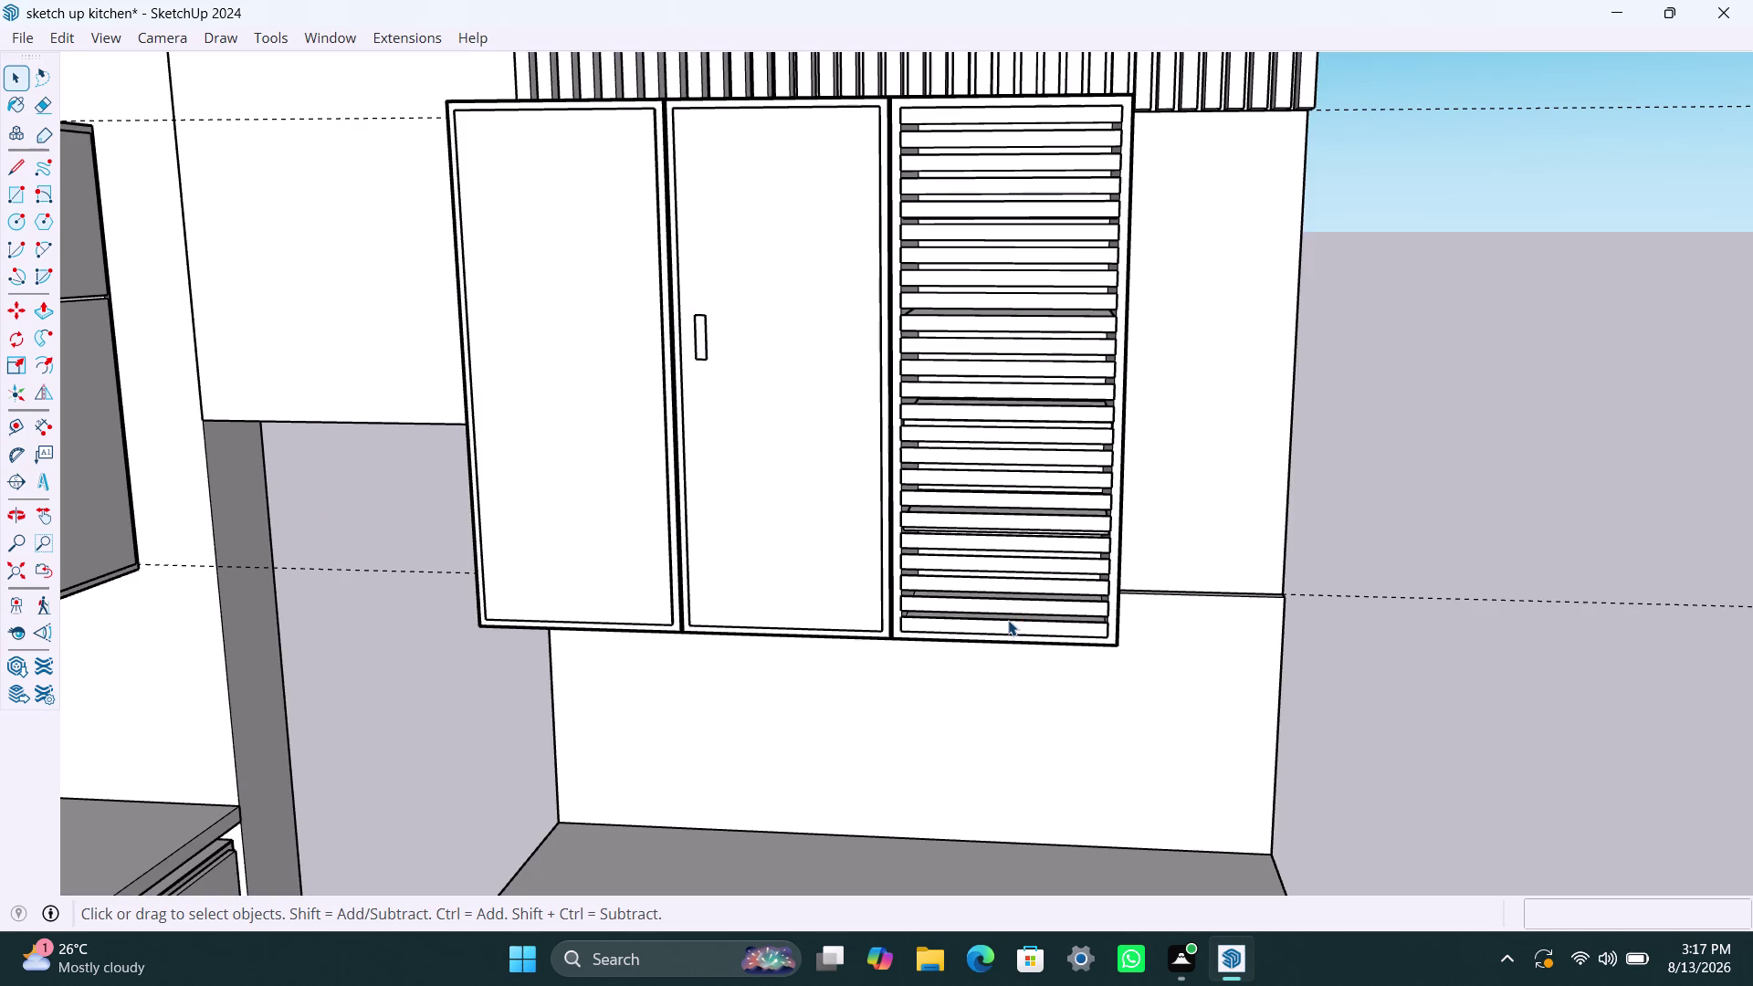
key(ctrl+z)
text(zz)
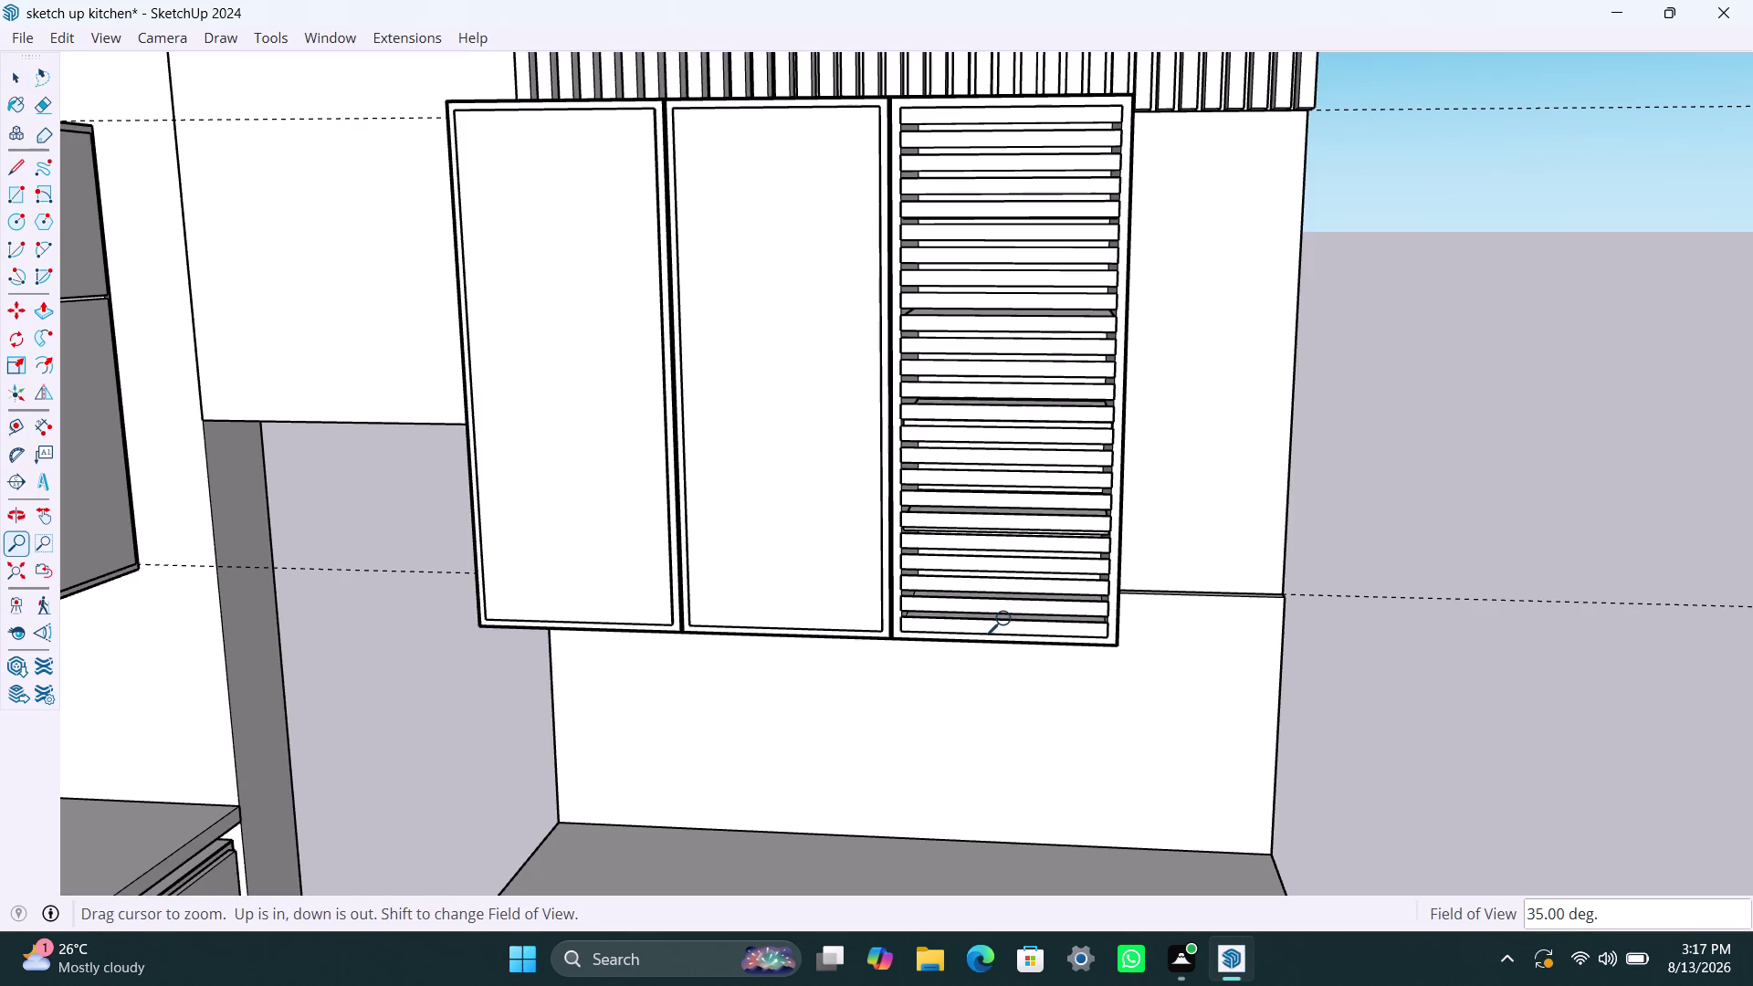
text(z)
key(ctrl+z)
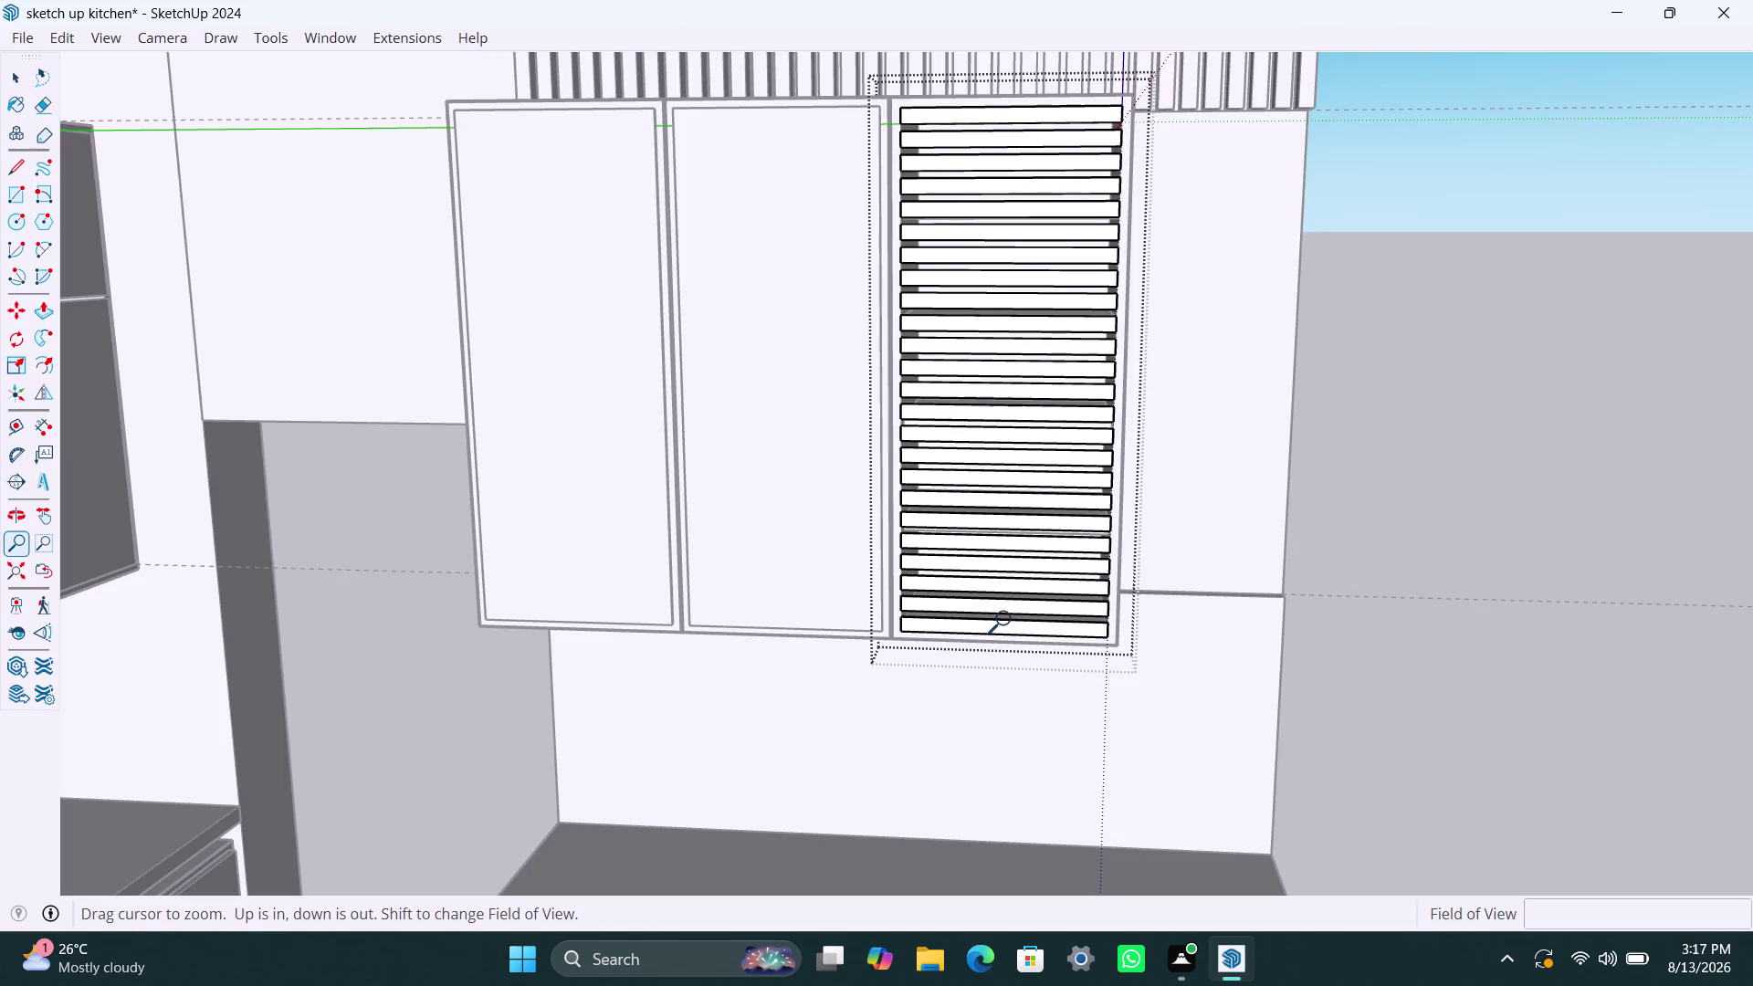
key(ctrl+z)
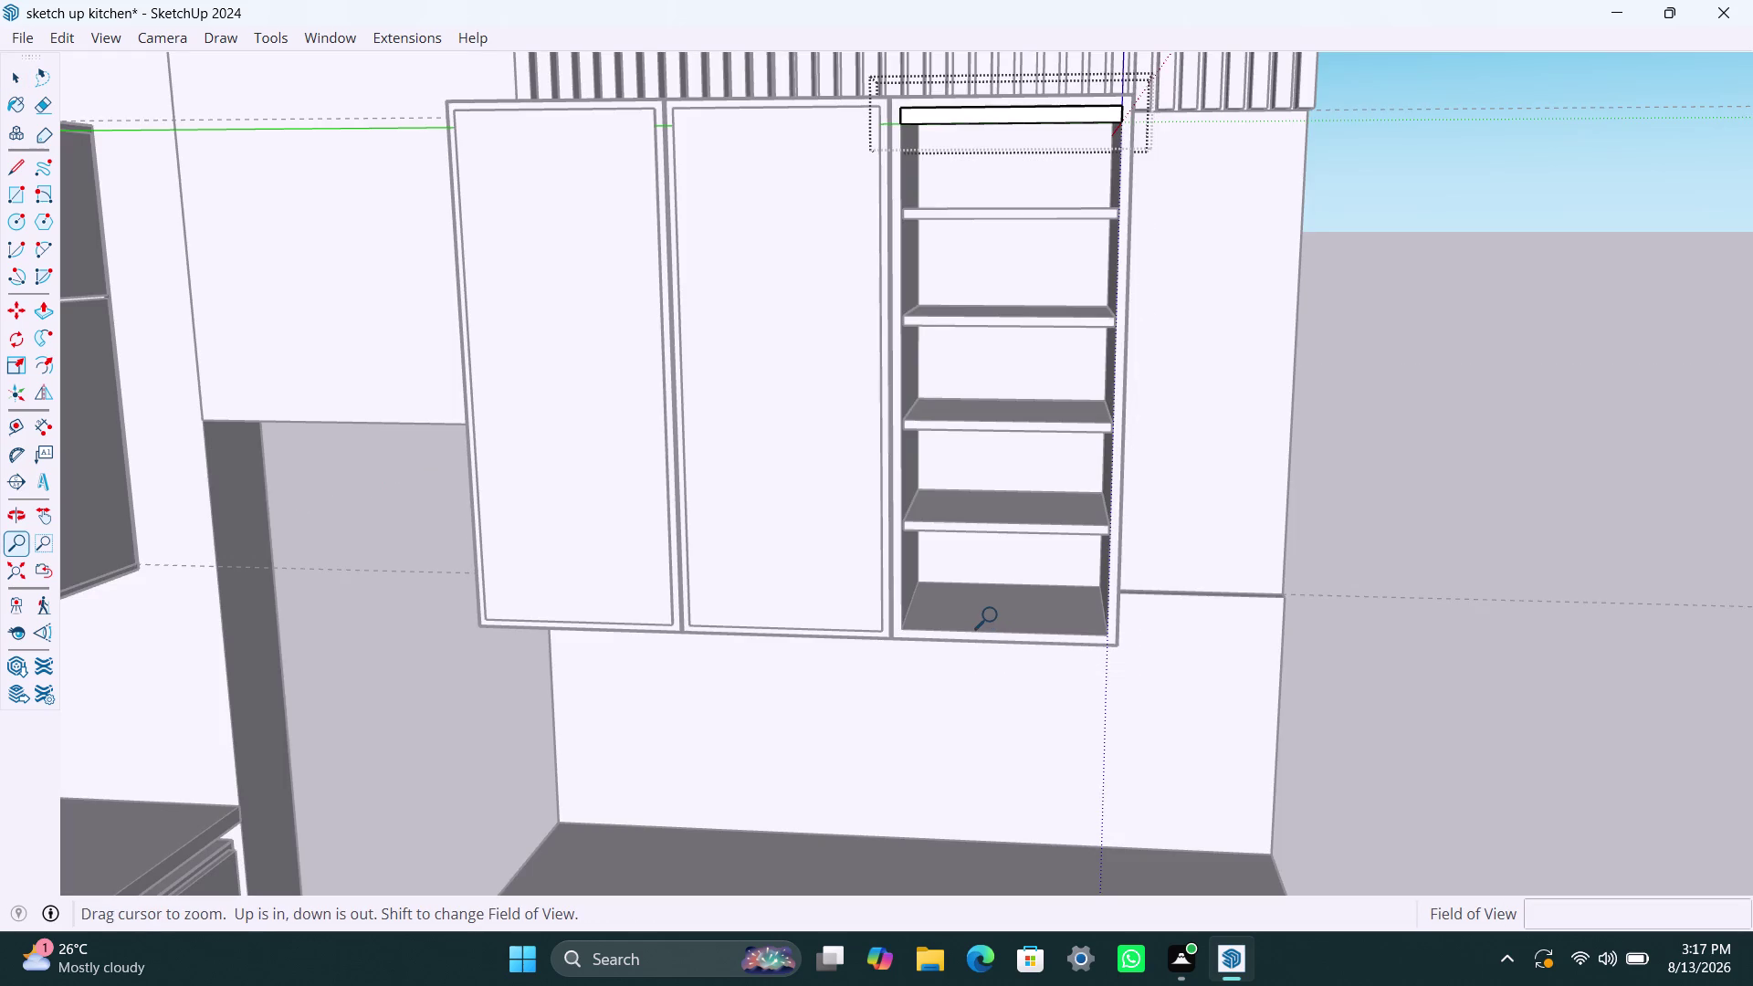
Select the shelf cabinet's top board and orbit to inspect it and the cabinet front.
key(space)
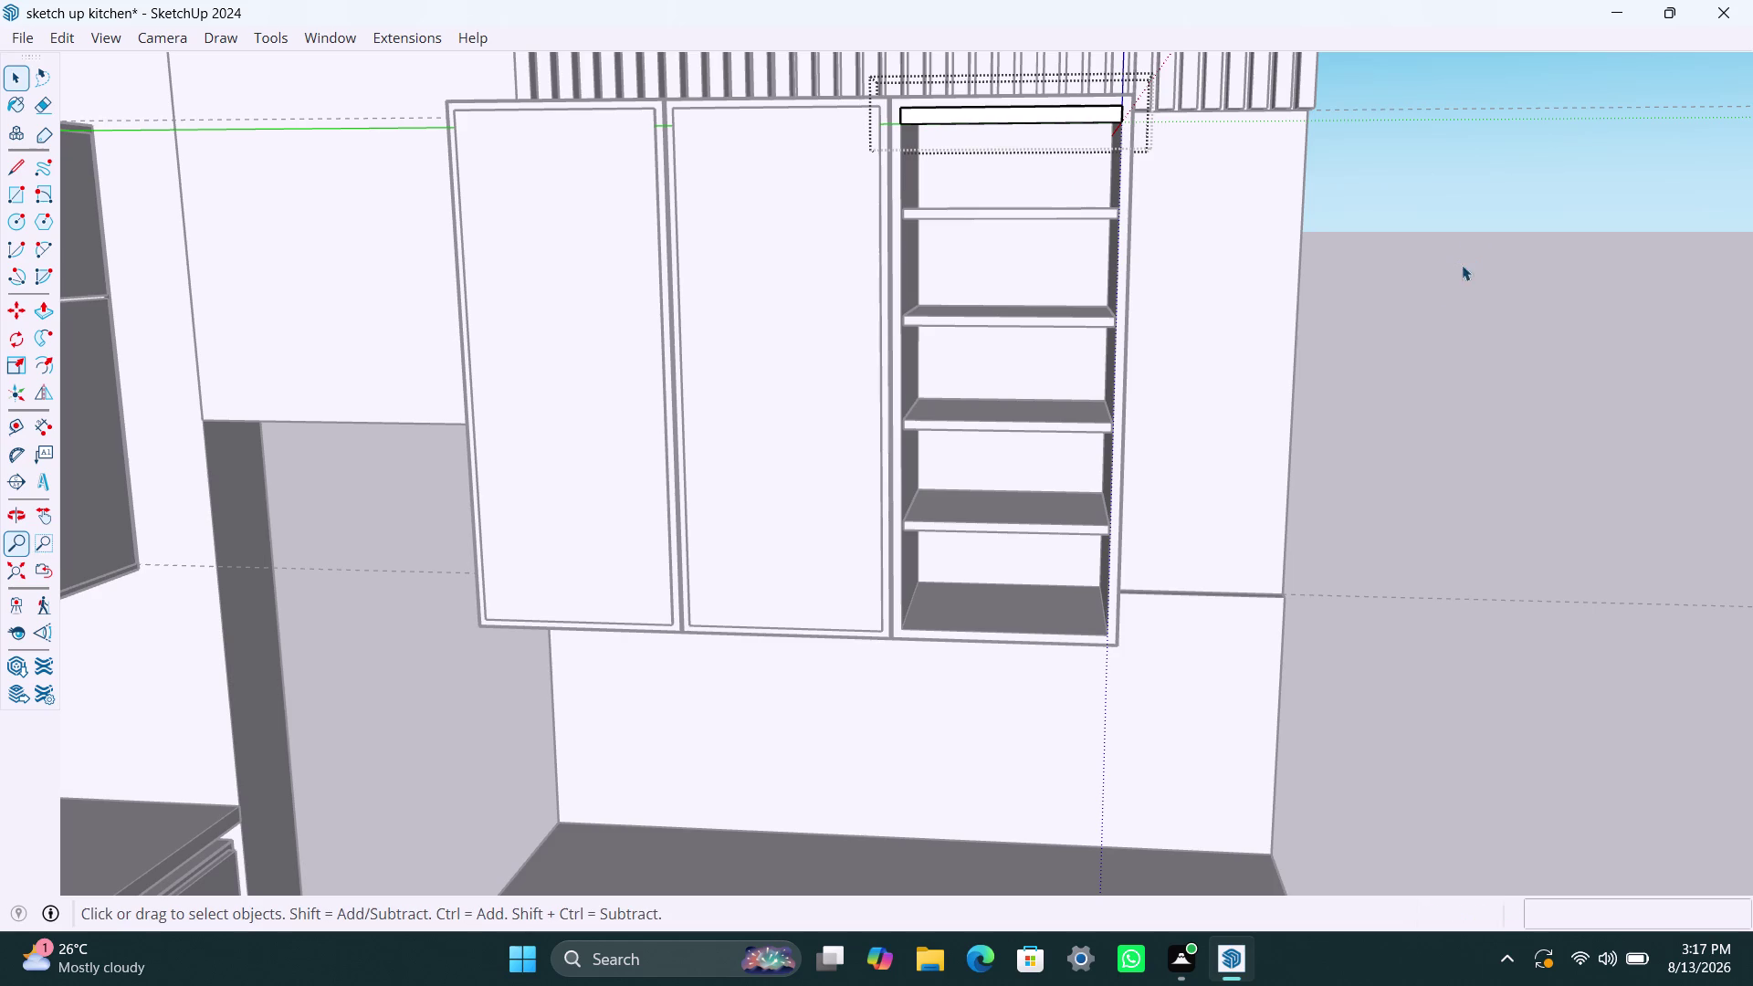
click(1430, 292)
scroll(up, 3)
middle_drag(989, 184, 990, 190)
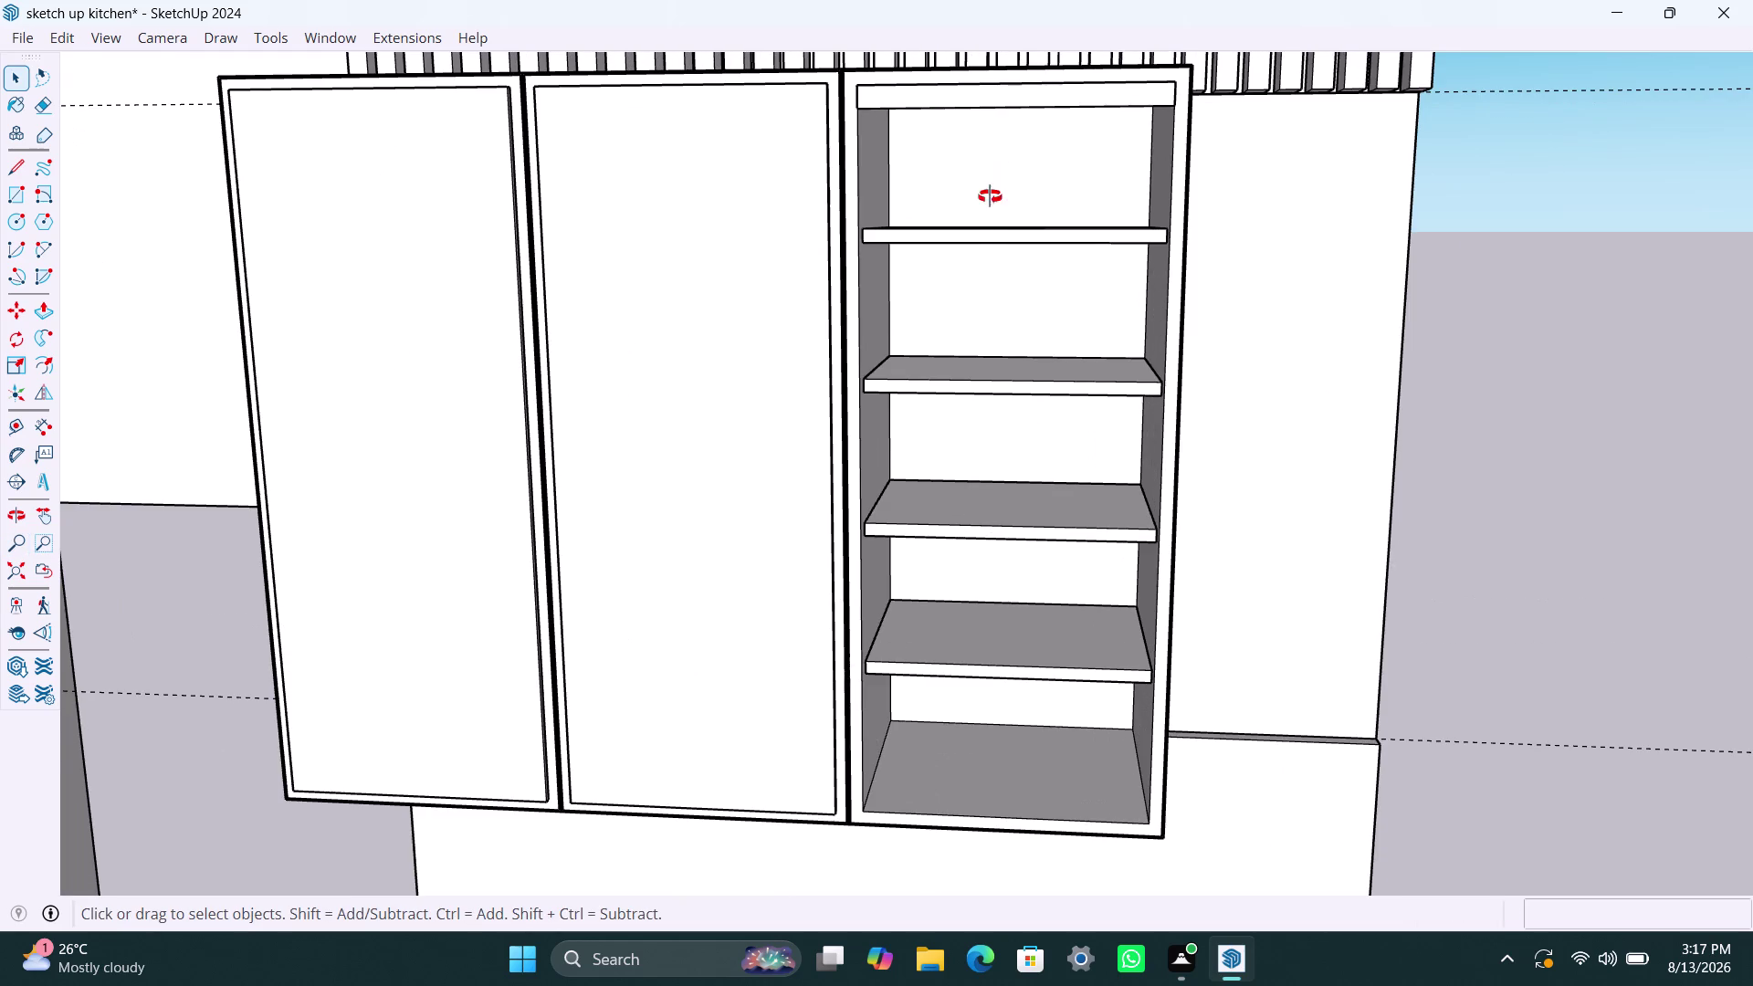
middle_drag(990, 190, 950, 400)
scroll(up, 3)
click(909, 275)
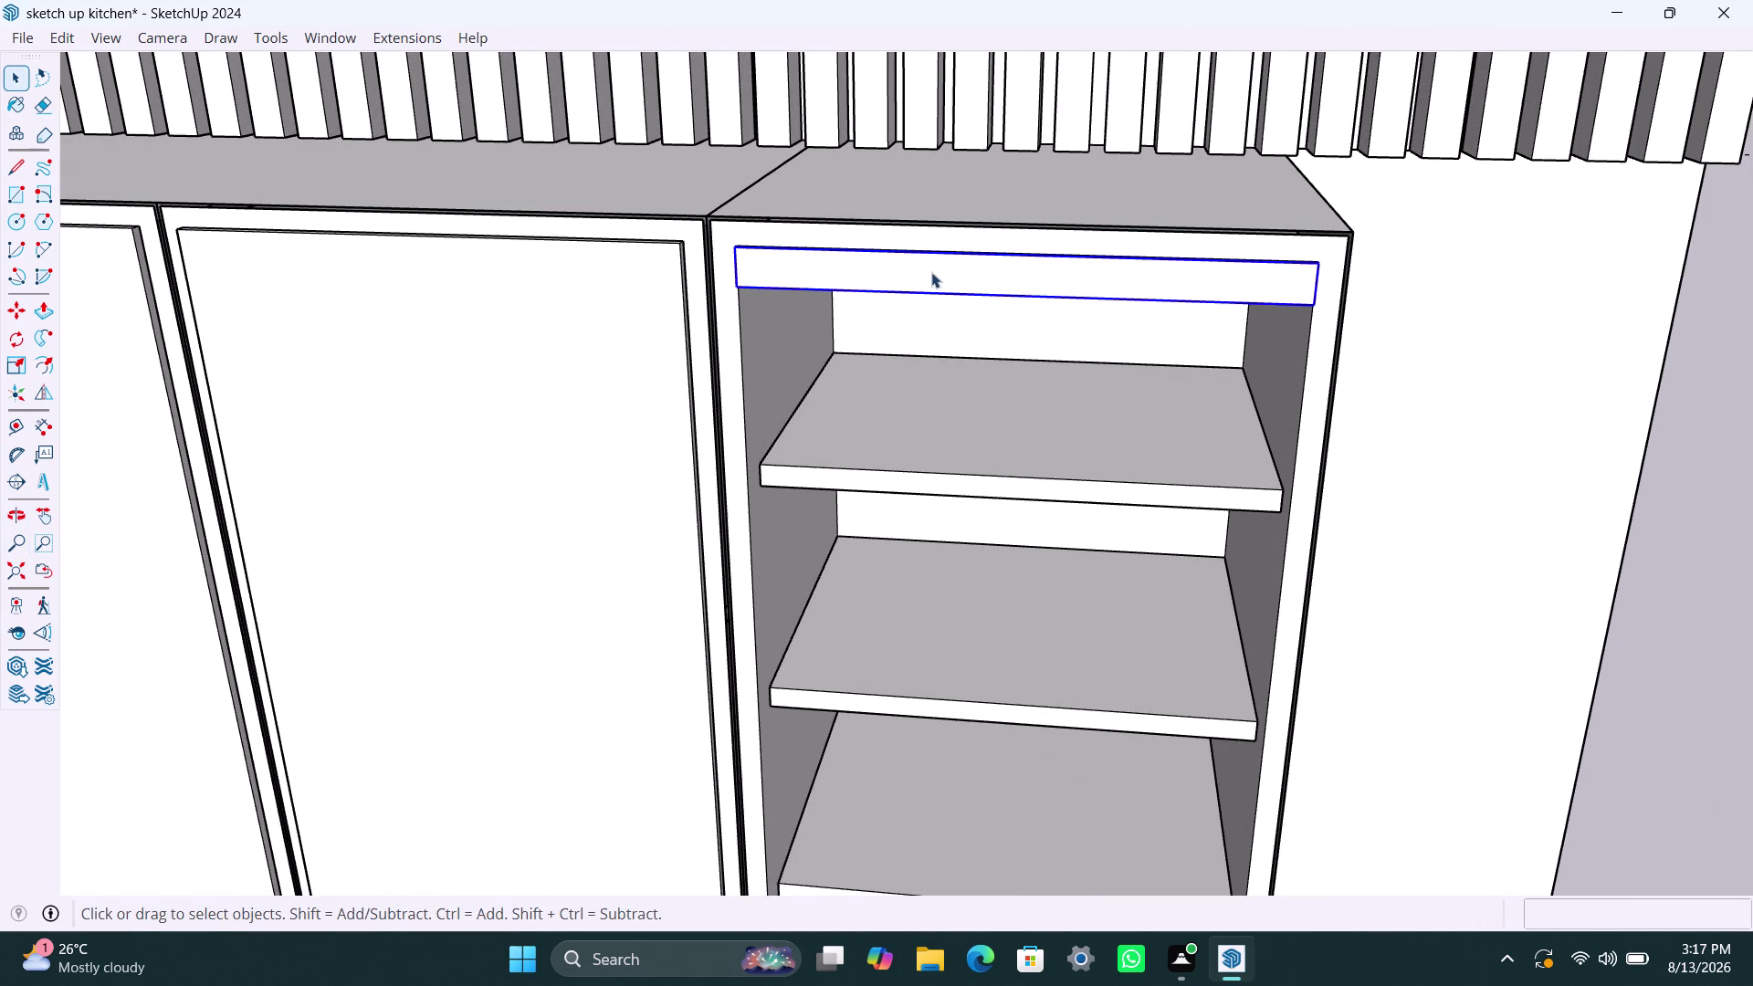
middle_drag(940, 309, 904, 461)
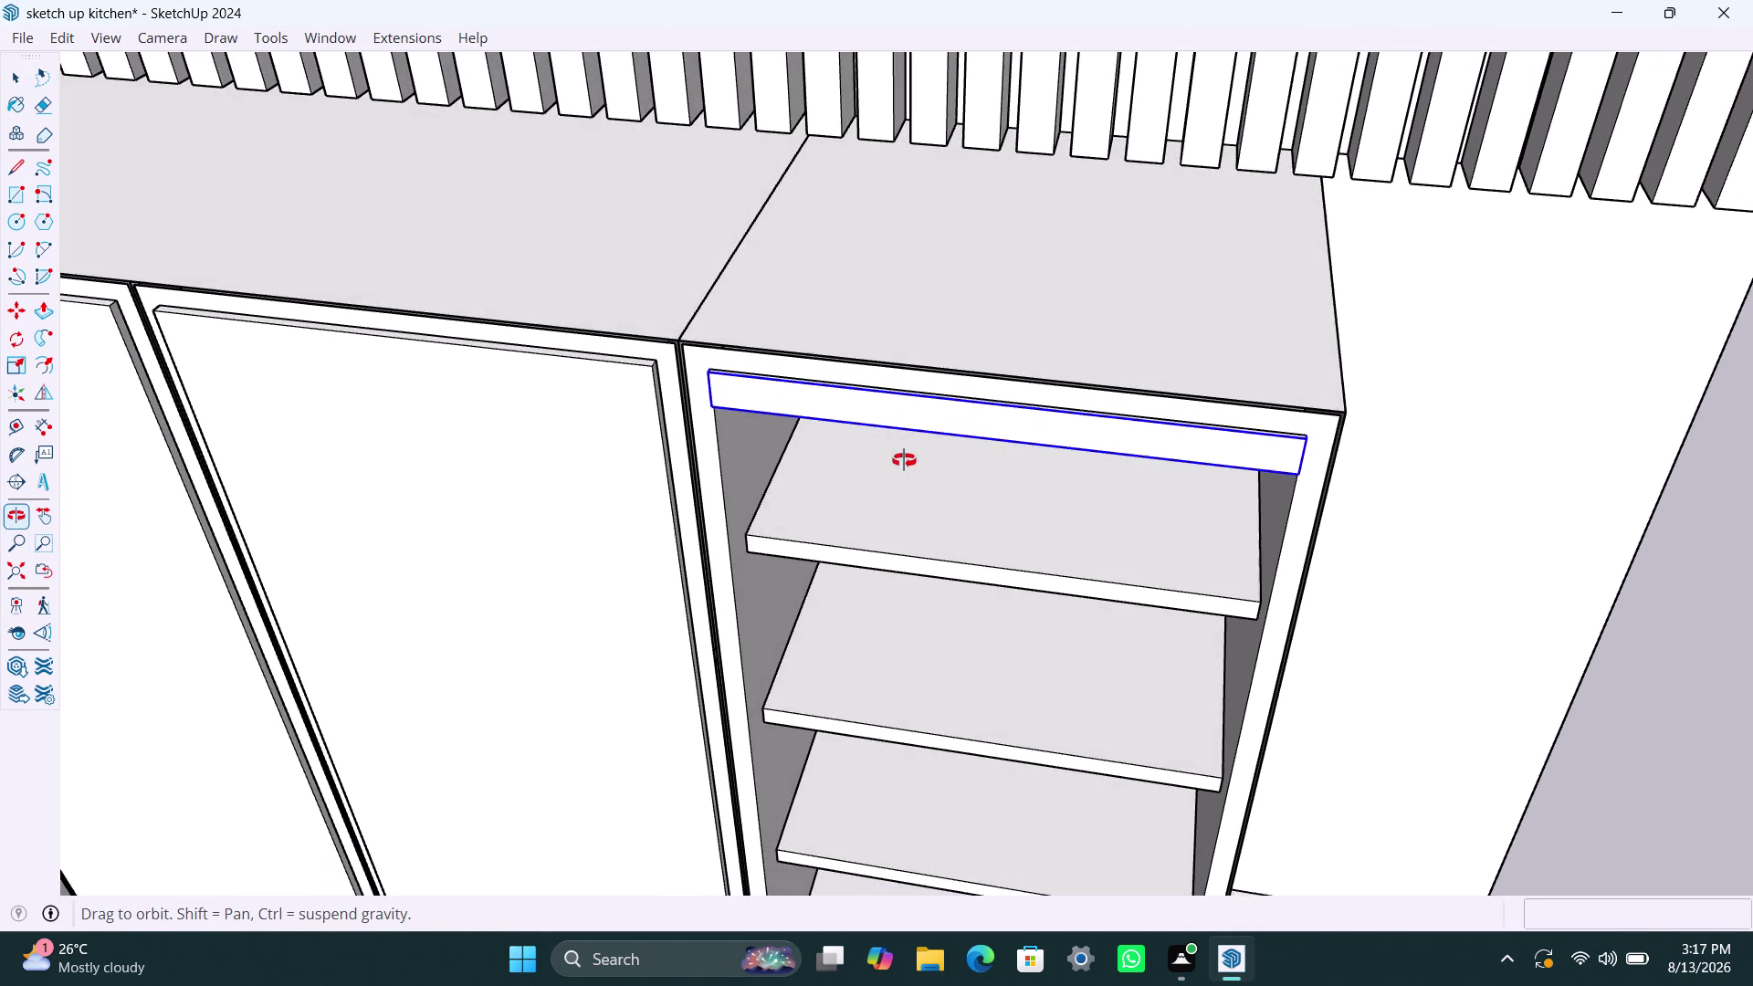
middle_drag(904, 461, 1044, 192)
scroll(down, 3)
middle_drag(881, 407, 934, 325)
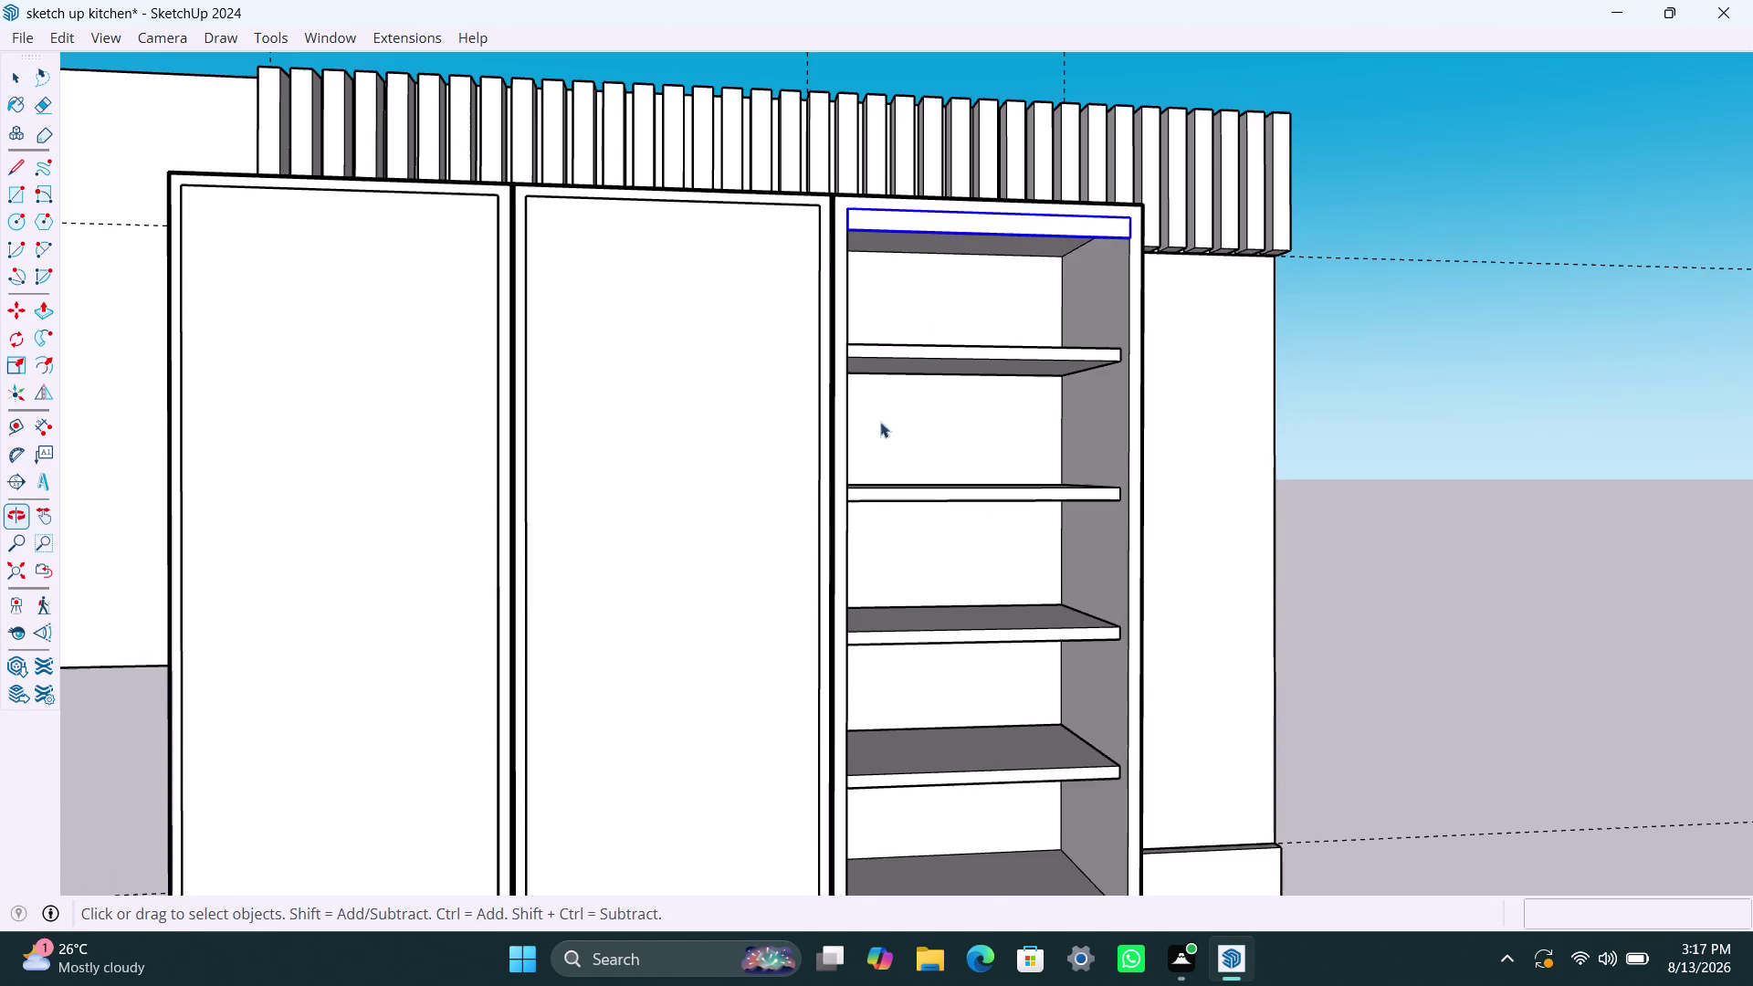
scroll(down, 3)
middle_drag(826, 520, 844, 485)
Copy the top board to the cabinet bottom and divide it into /20, then /22 copies.
key(m)
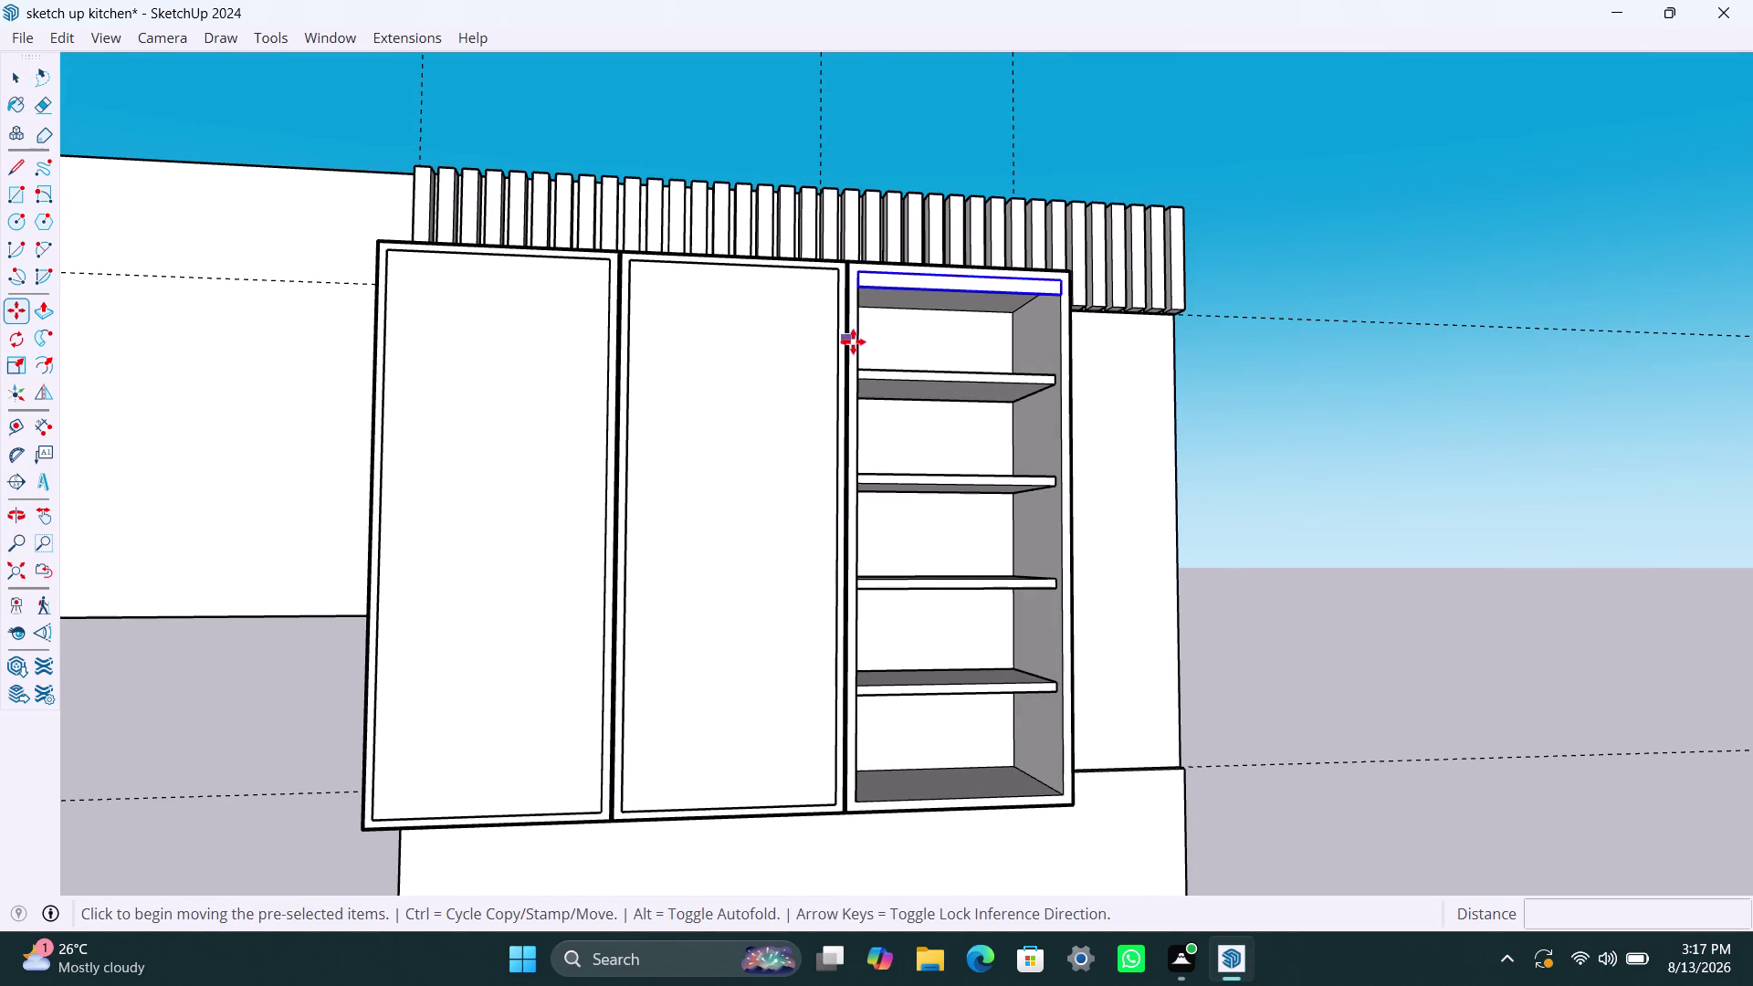
click(865, 293)
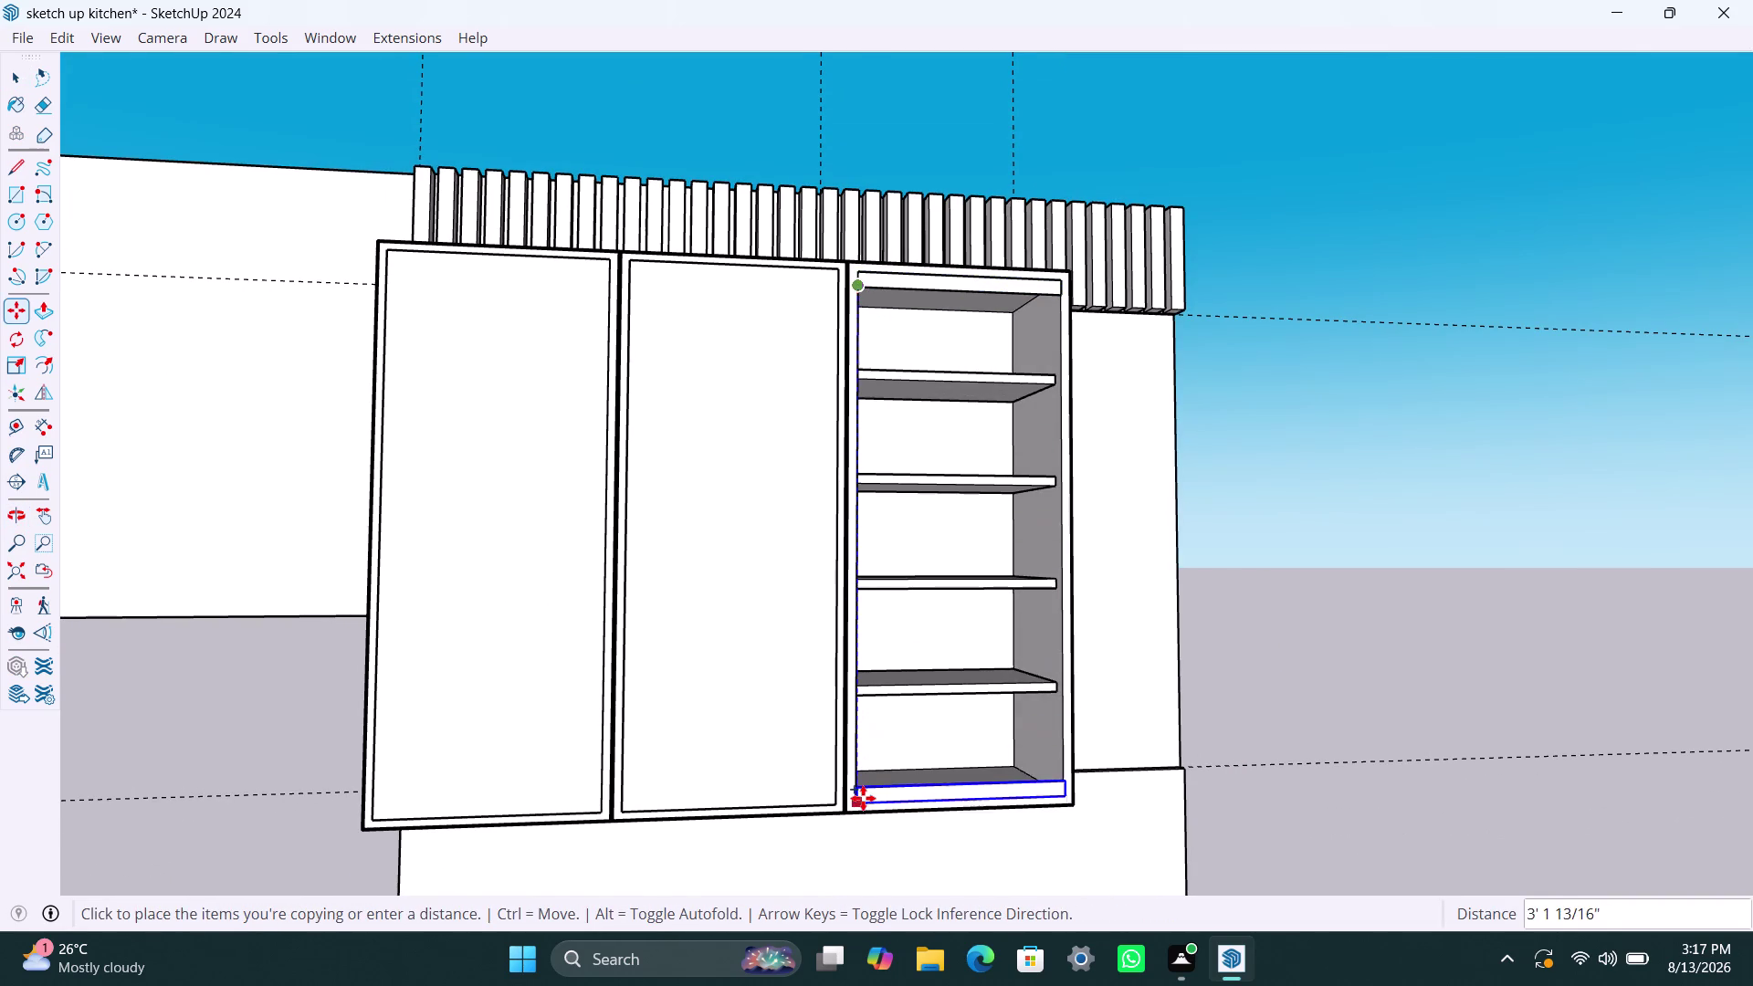
click(860, 796)
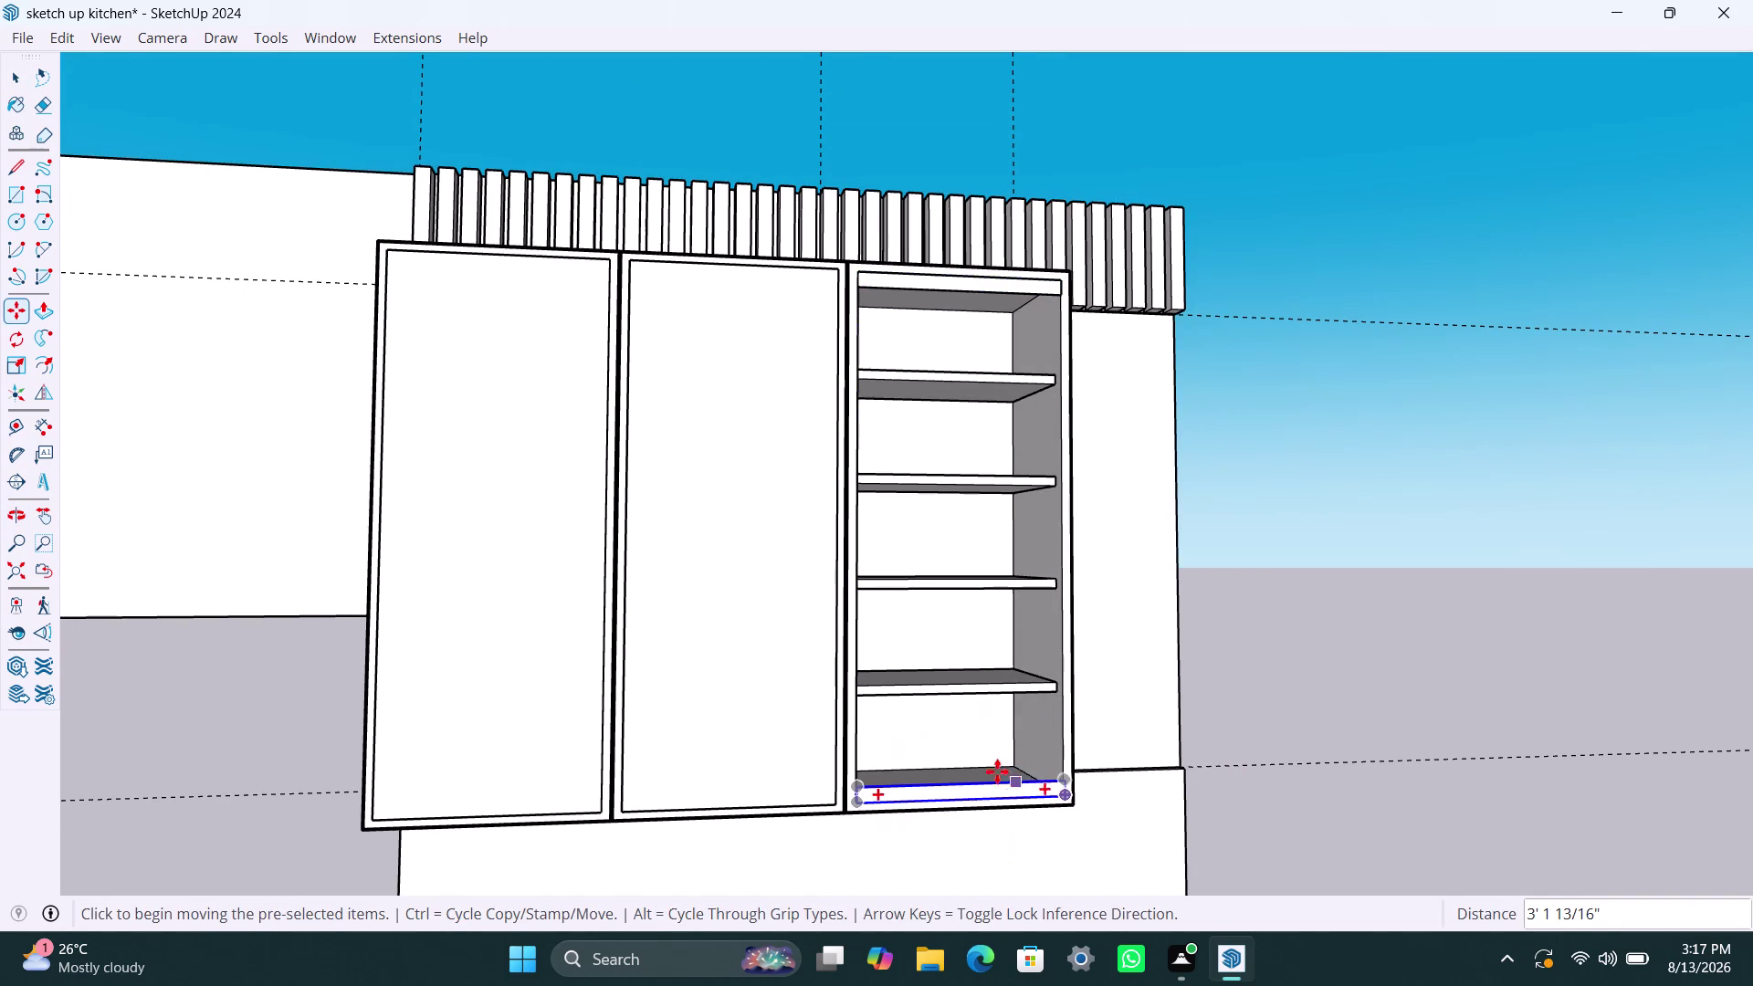
key(slash)
text(20)
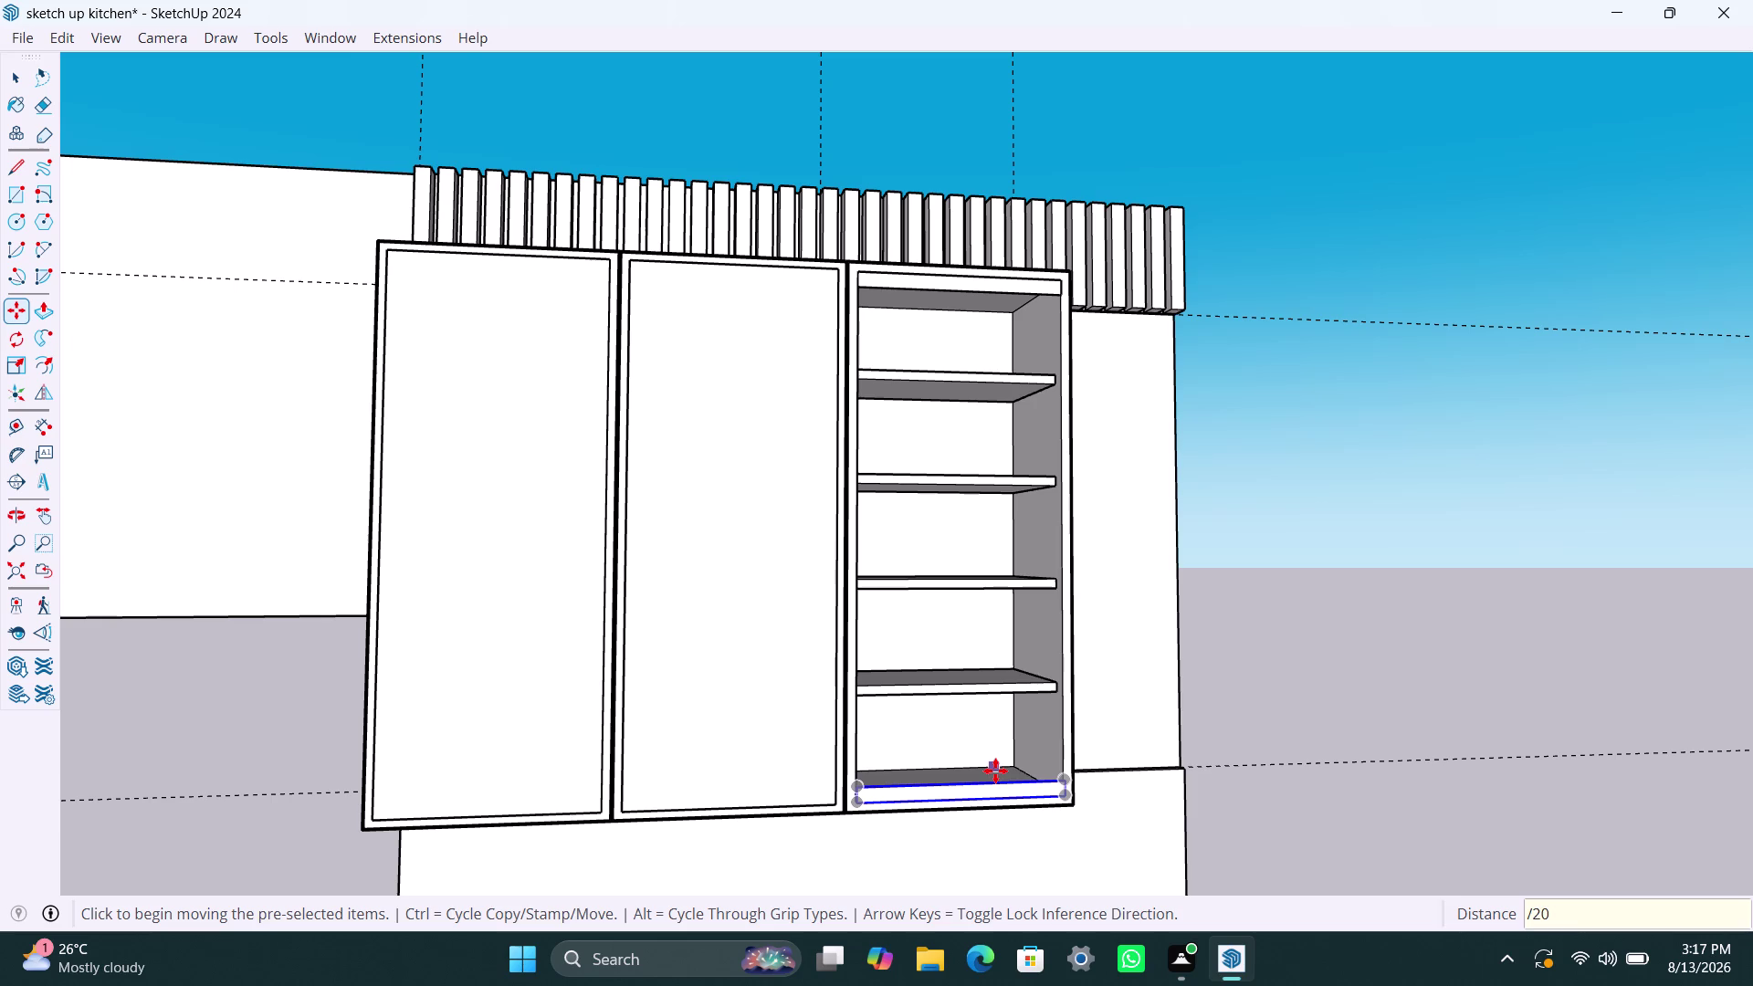
key(Return)
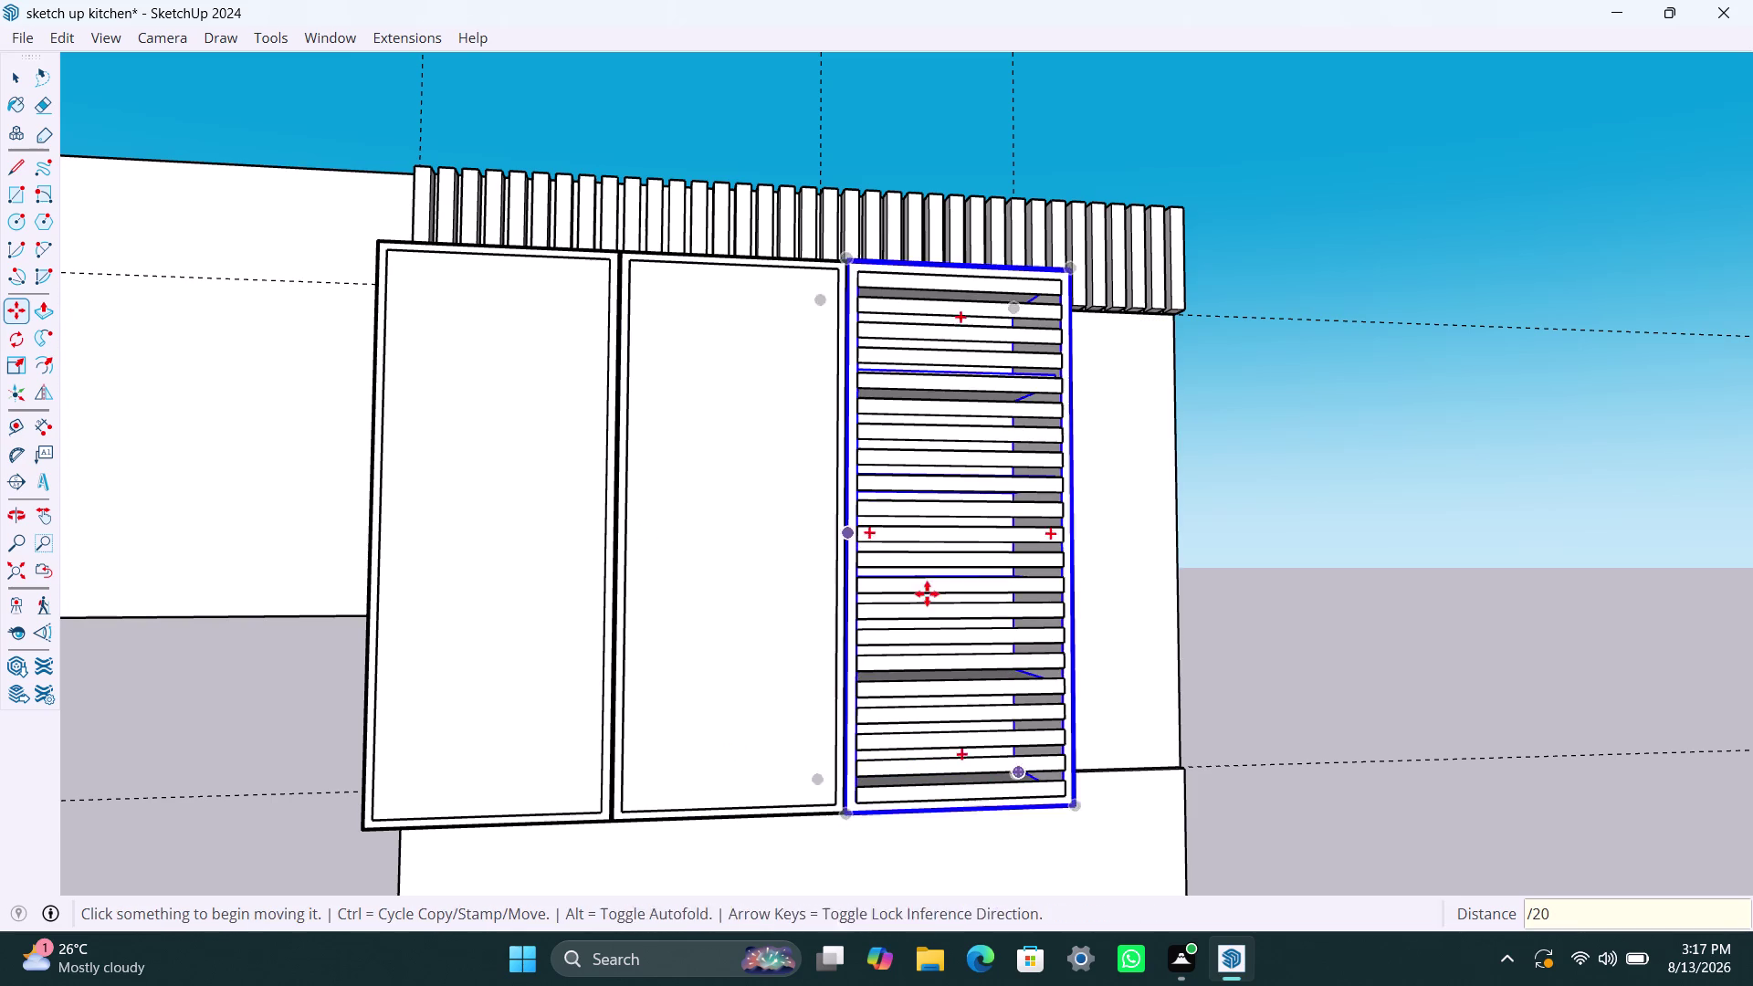
text(/22)
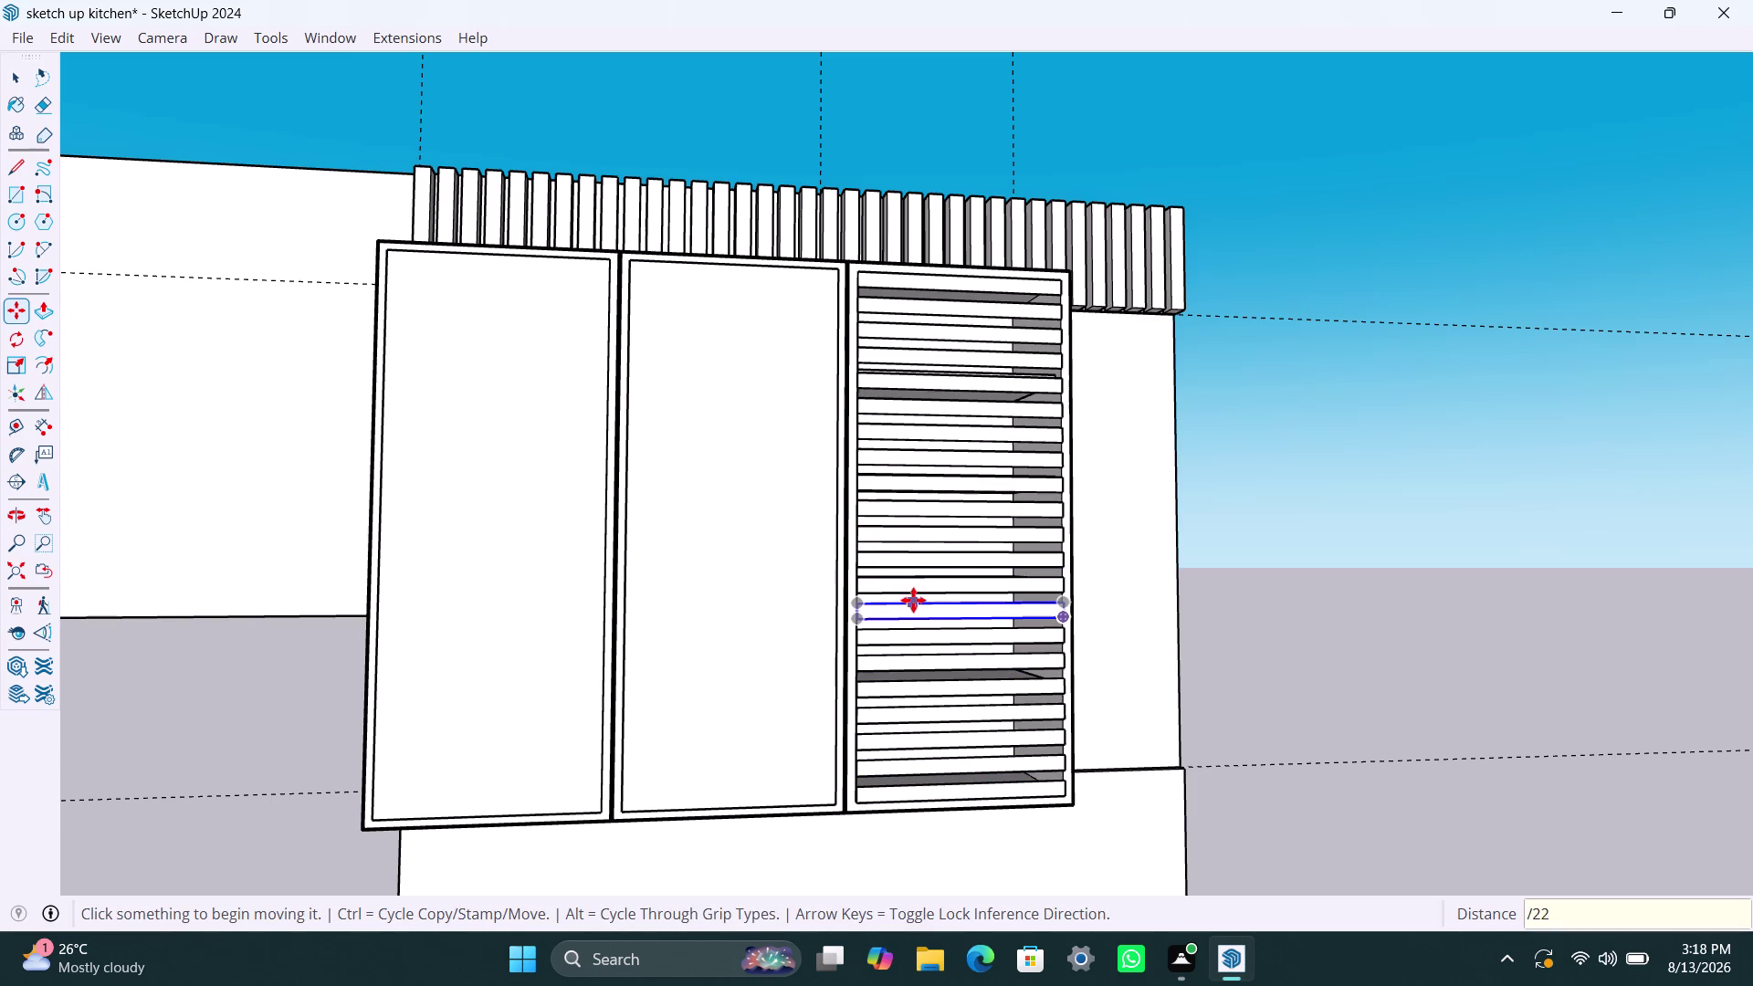
key(Return)
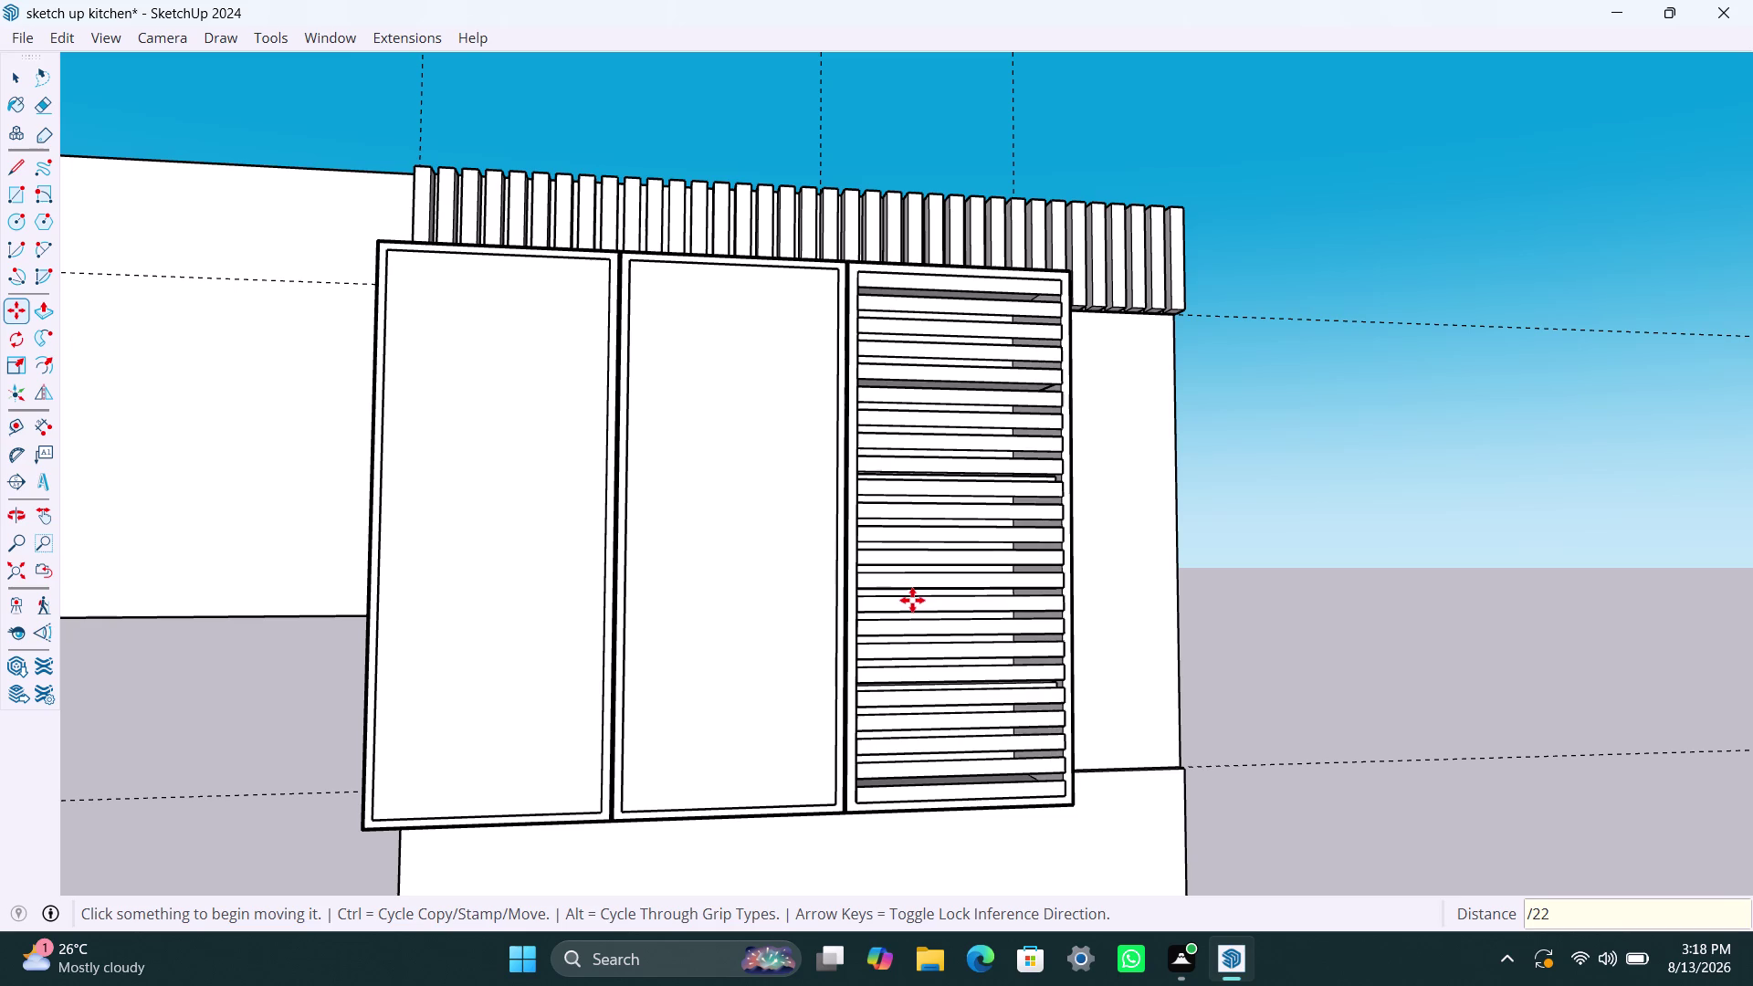
scroll(down, 3)
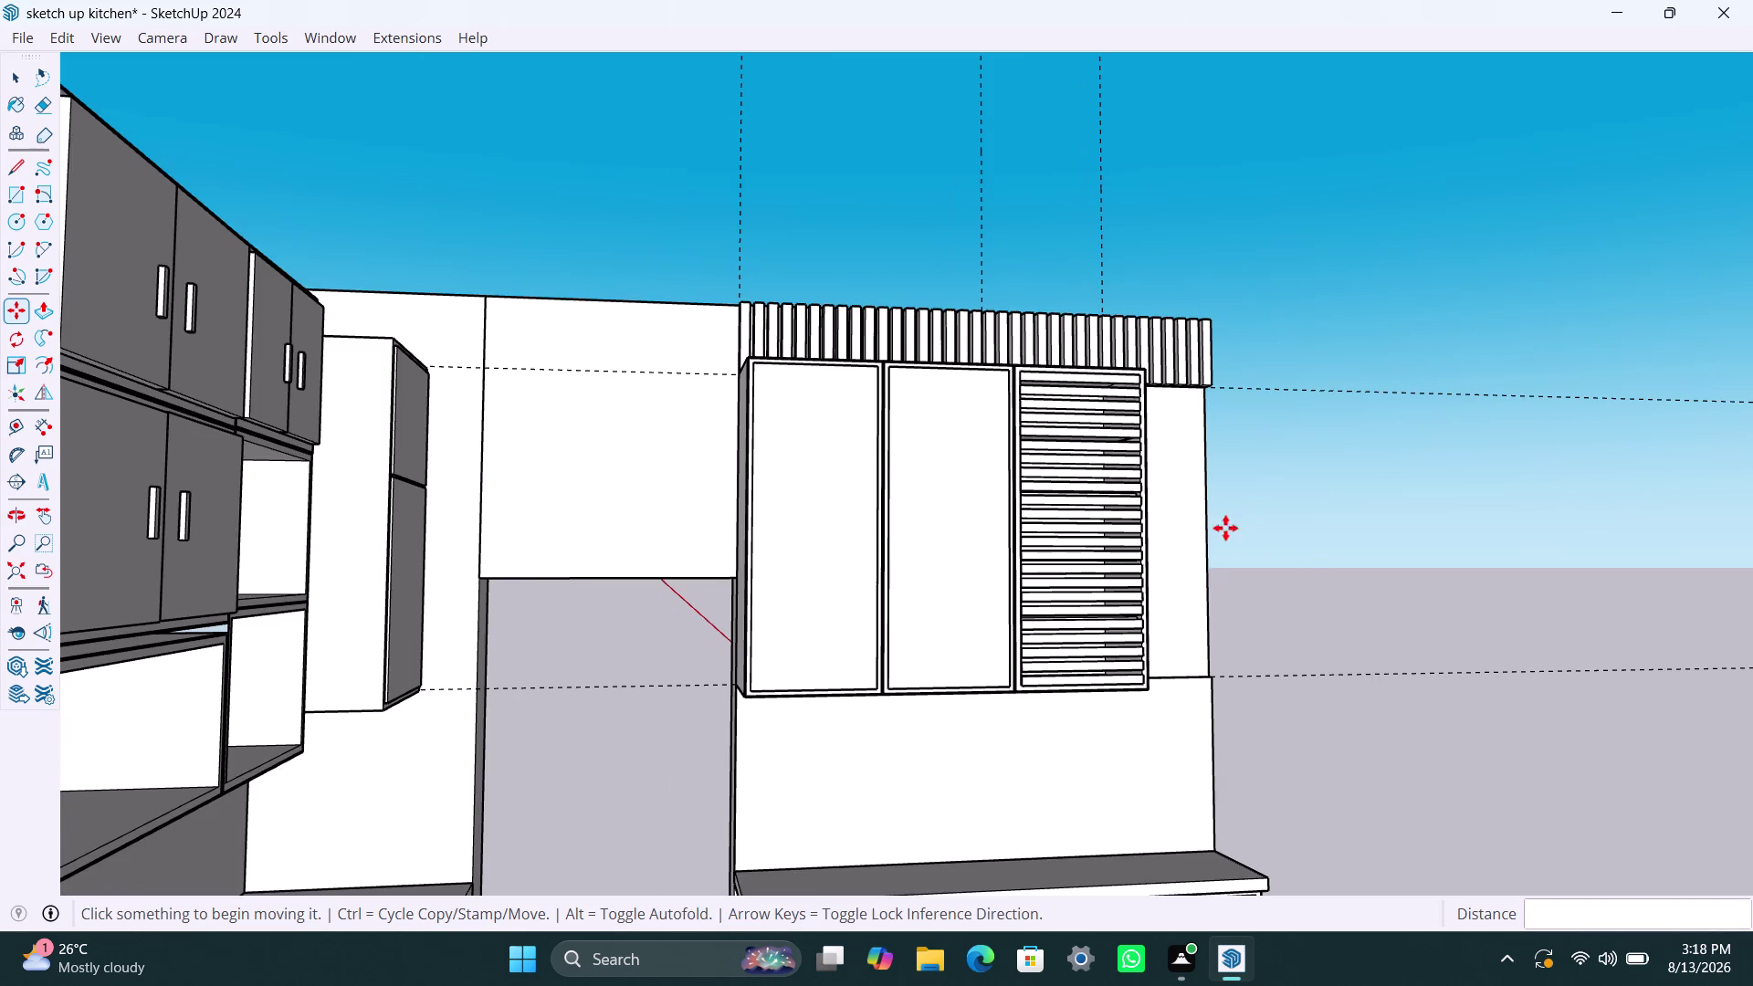
Re-space the slat copies as /20, then /23, then /25 for a denser stack.
scroll(up, 3)
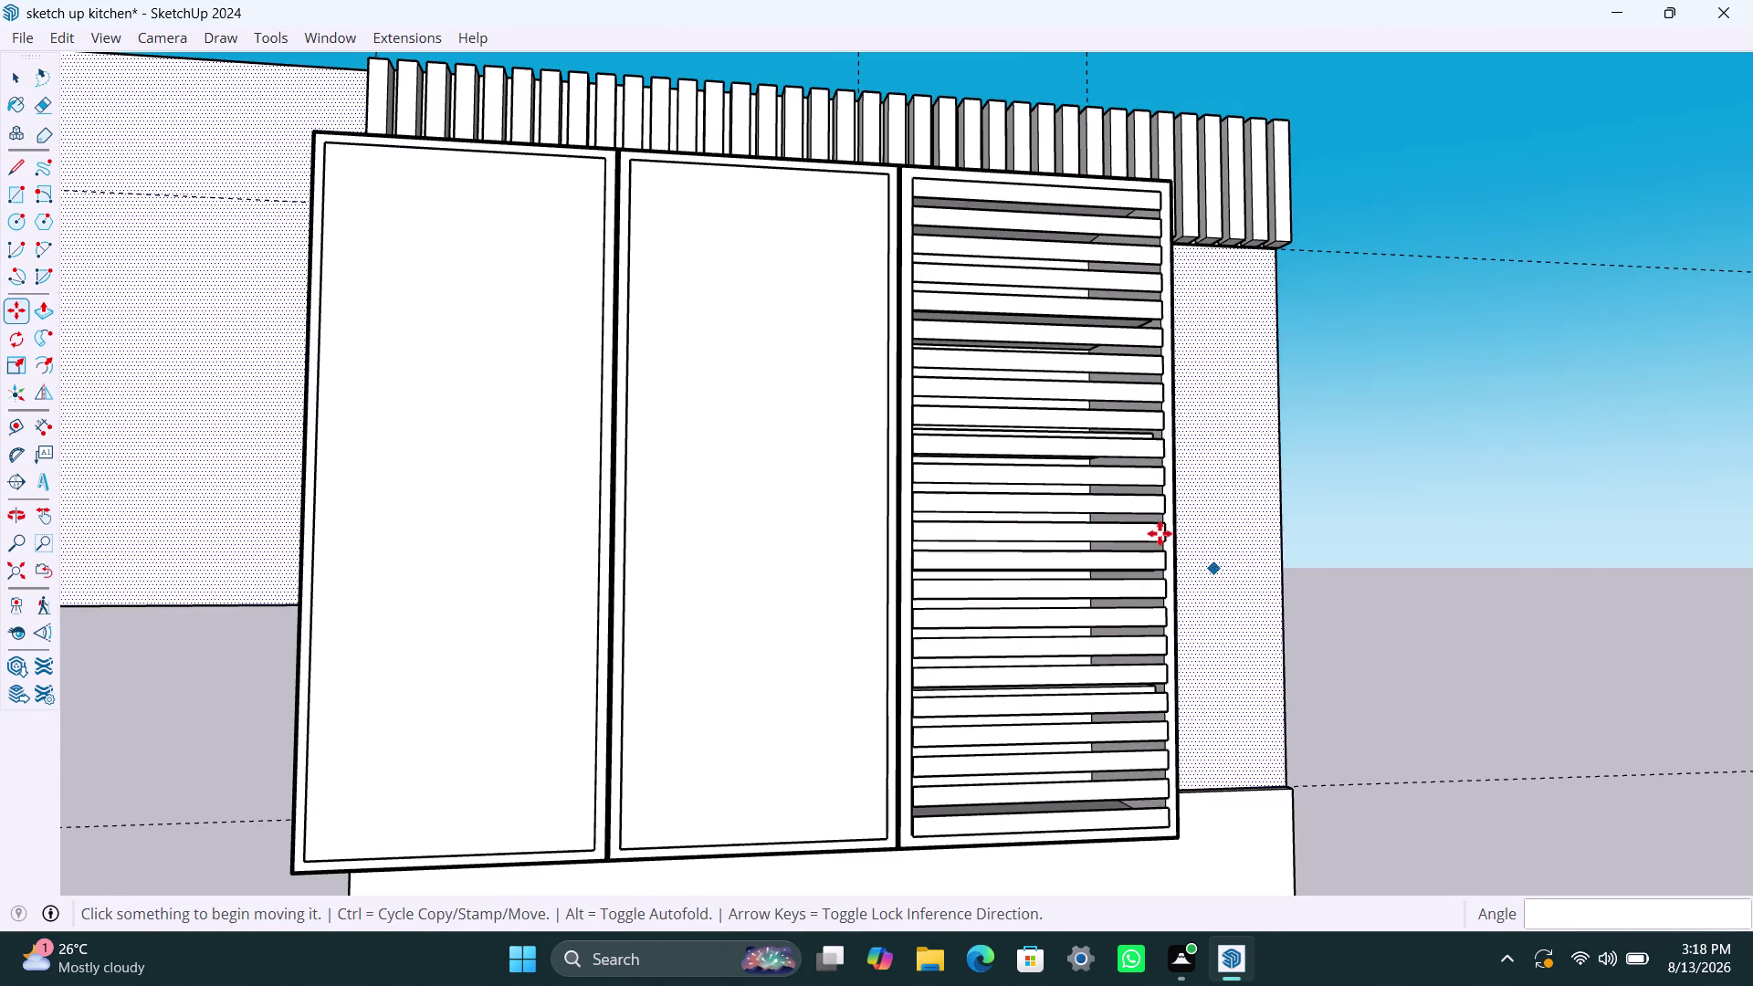
middle_drag(1156, 529, 986, 608)
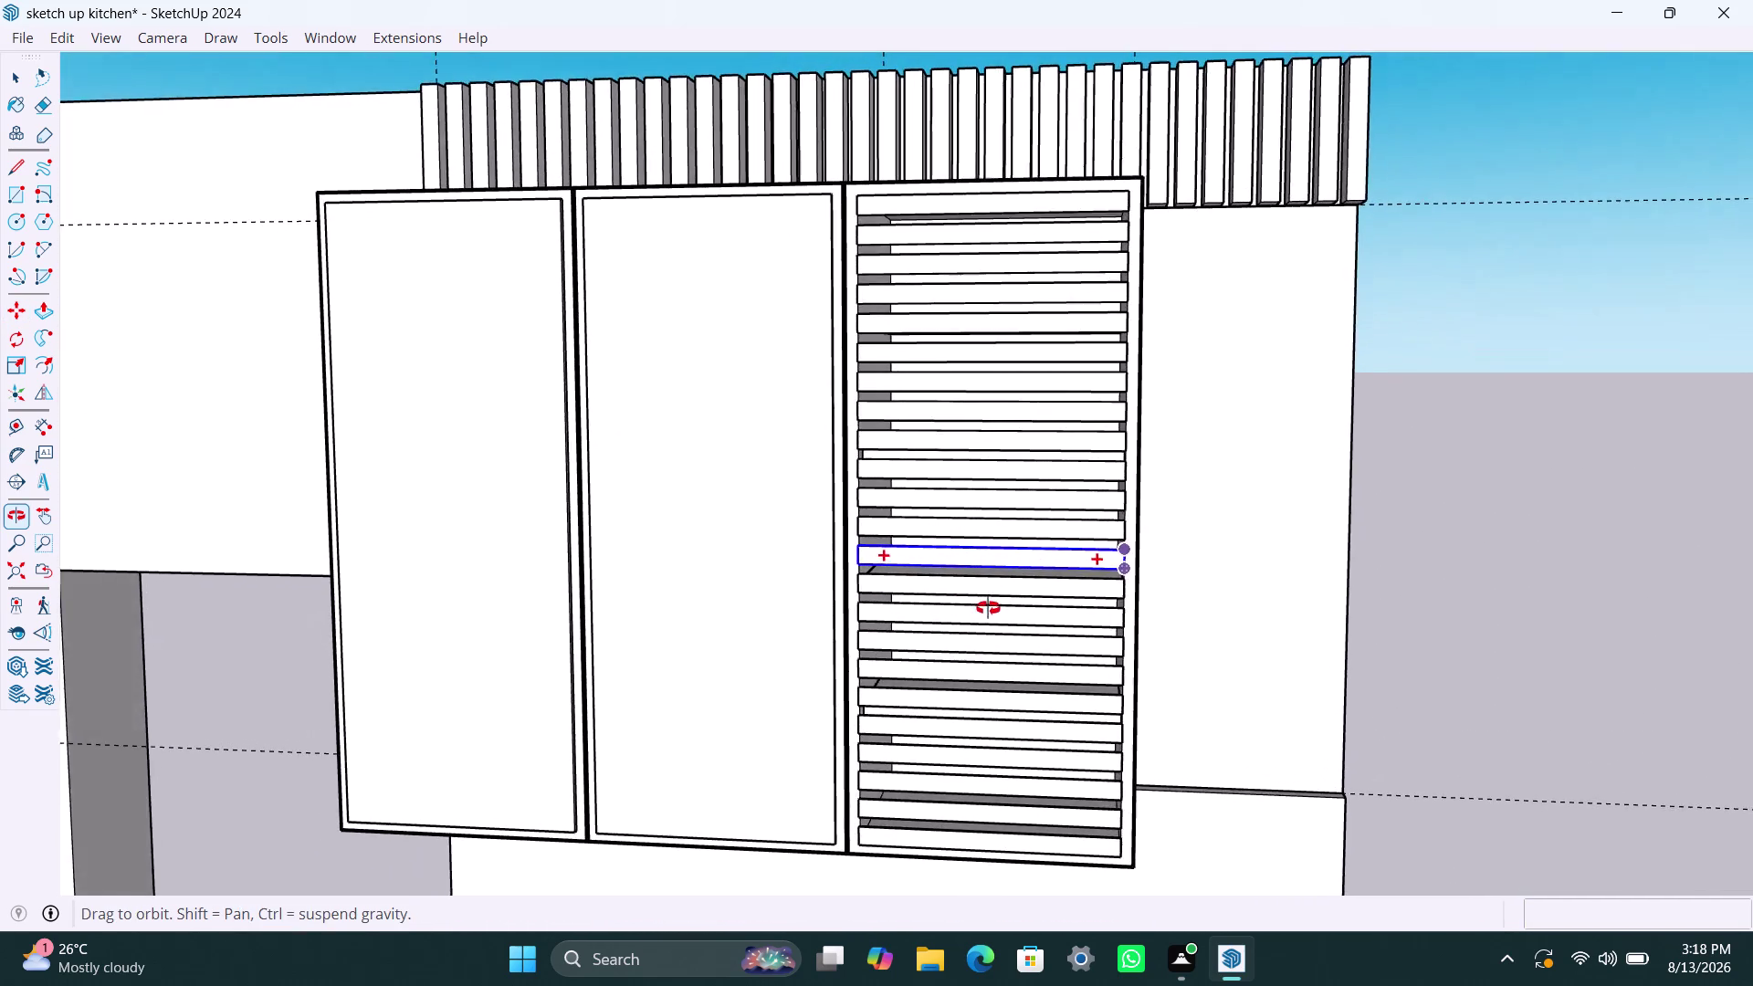
middle_drag(986, 608, 1080, 607)
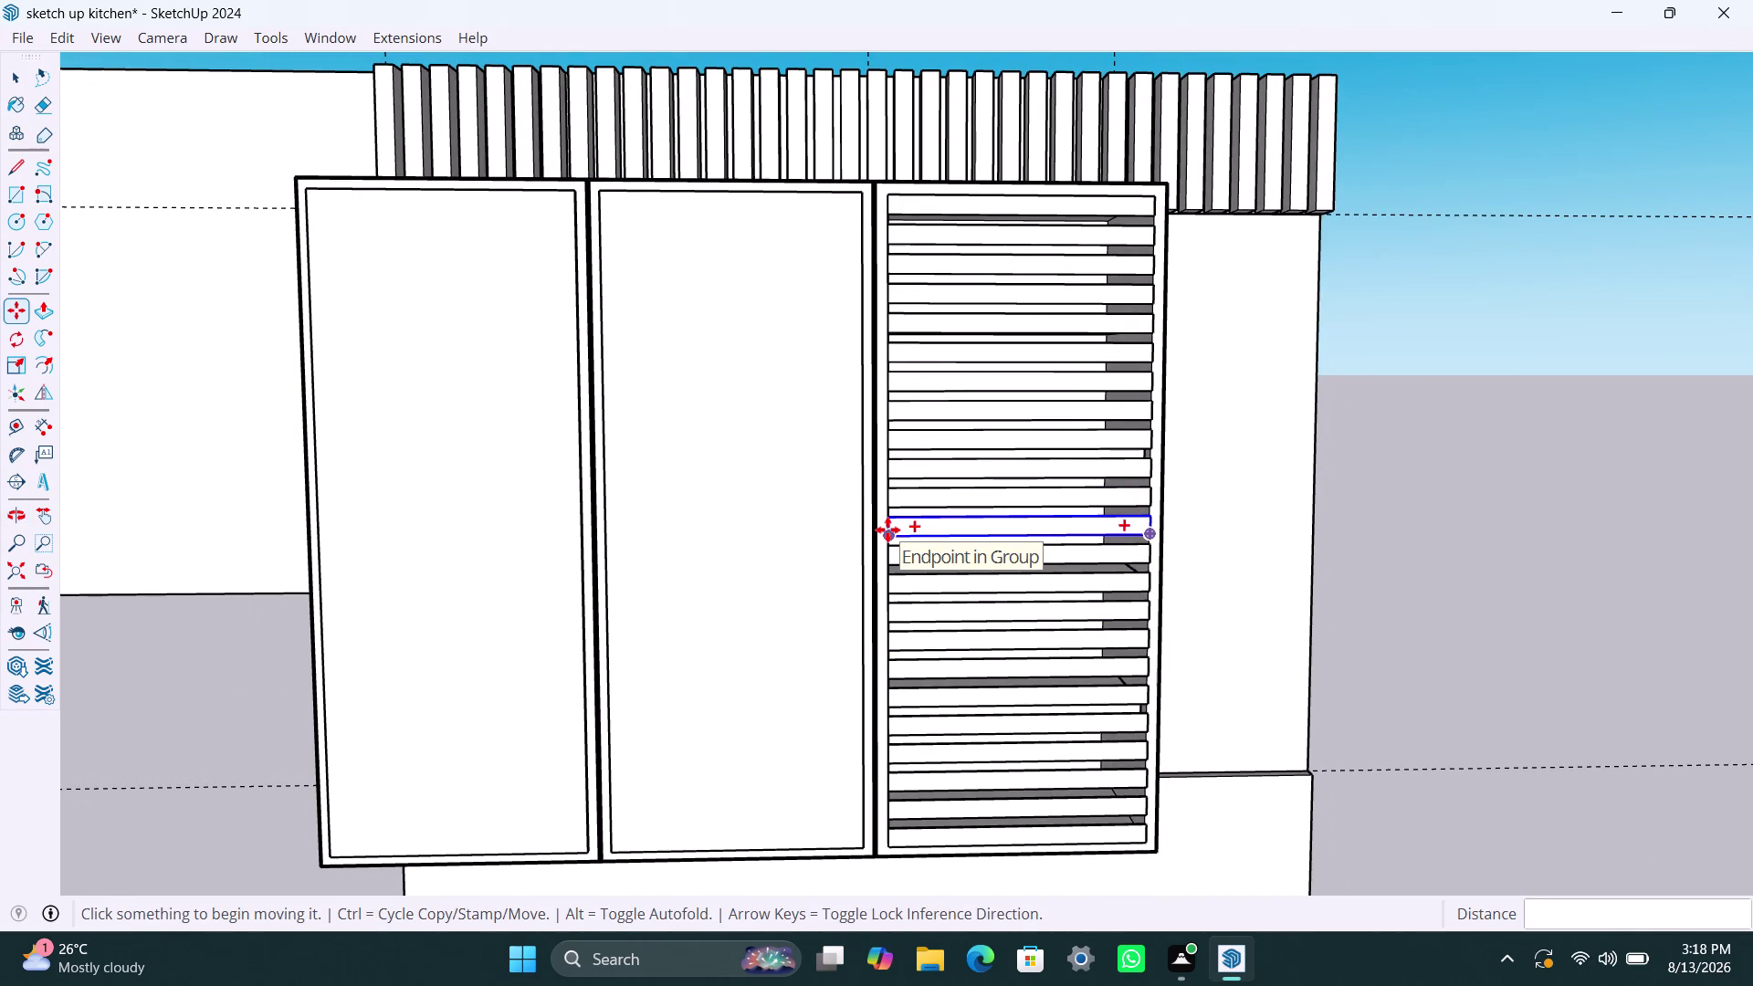
key(slash)
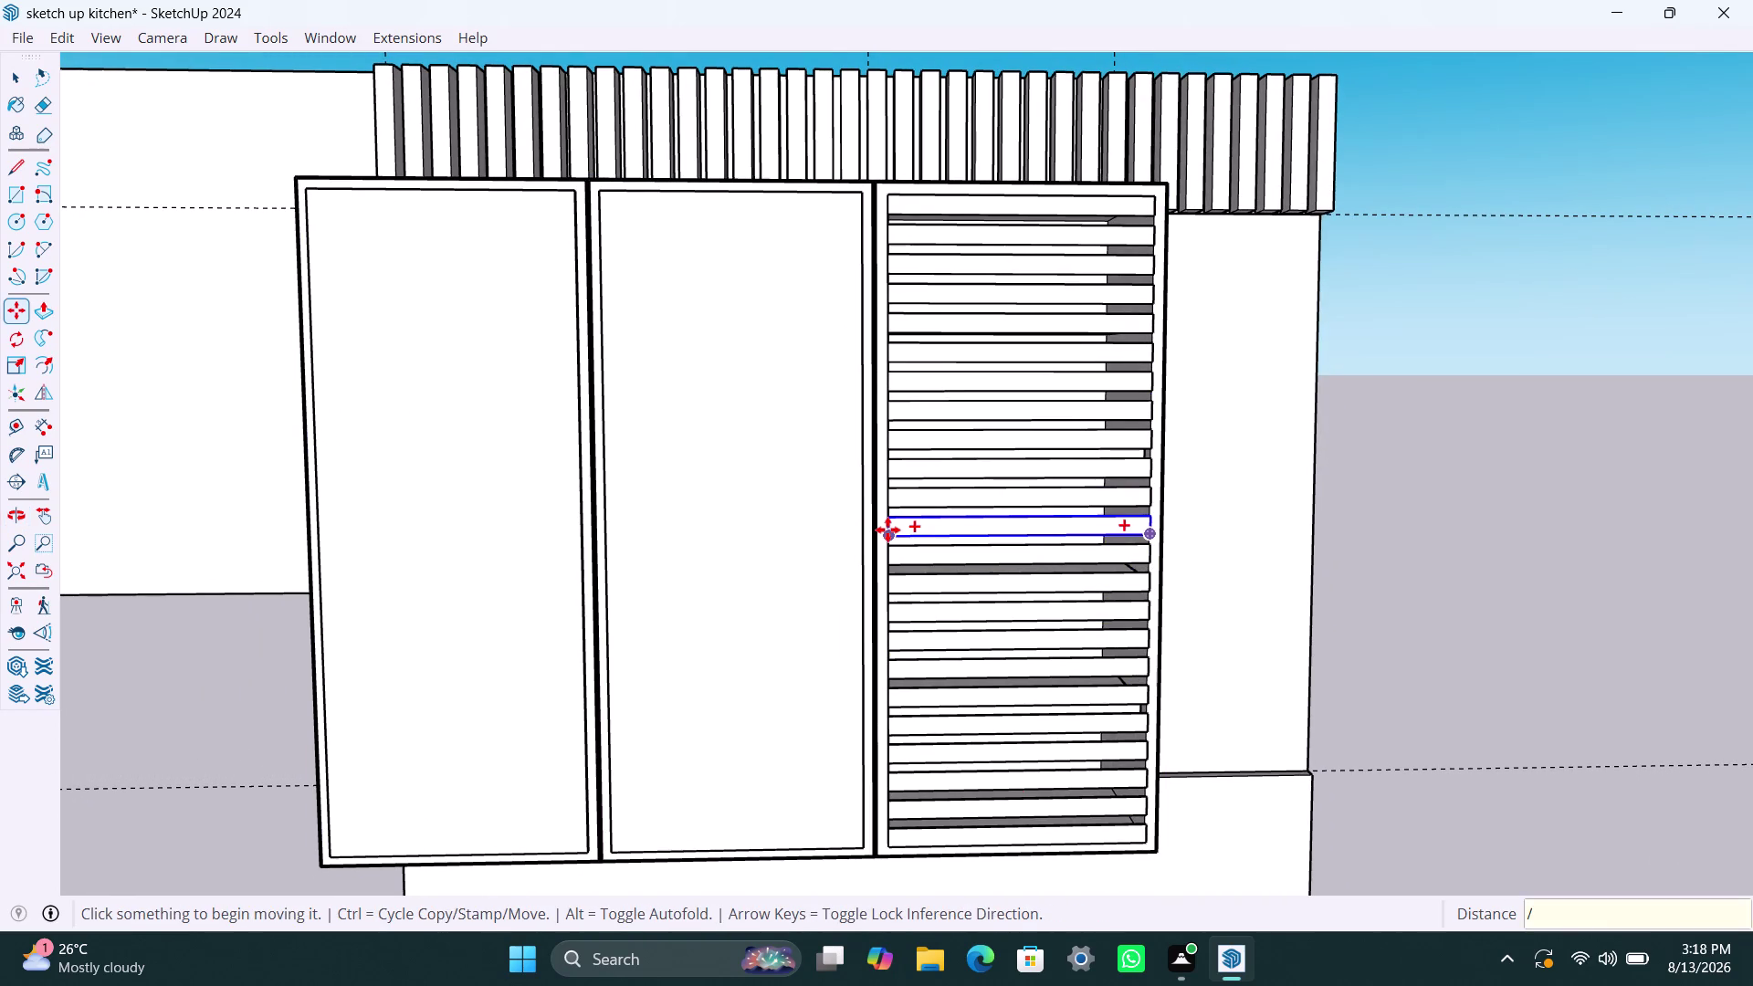
text(20)
key(Return)
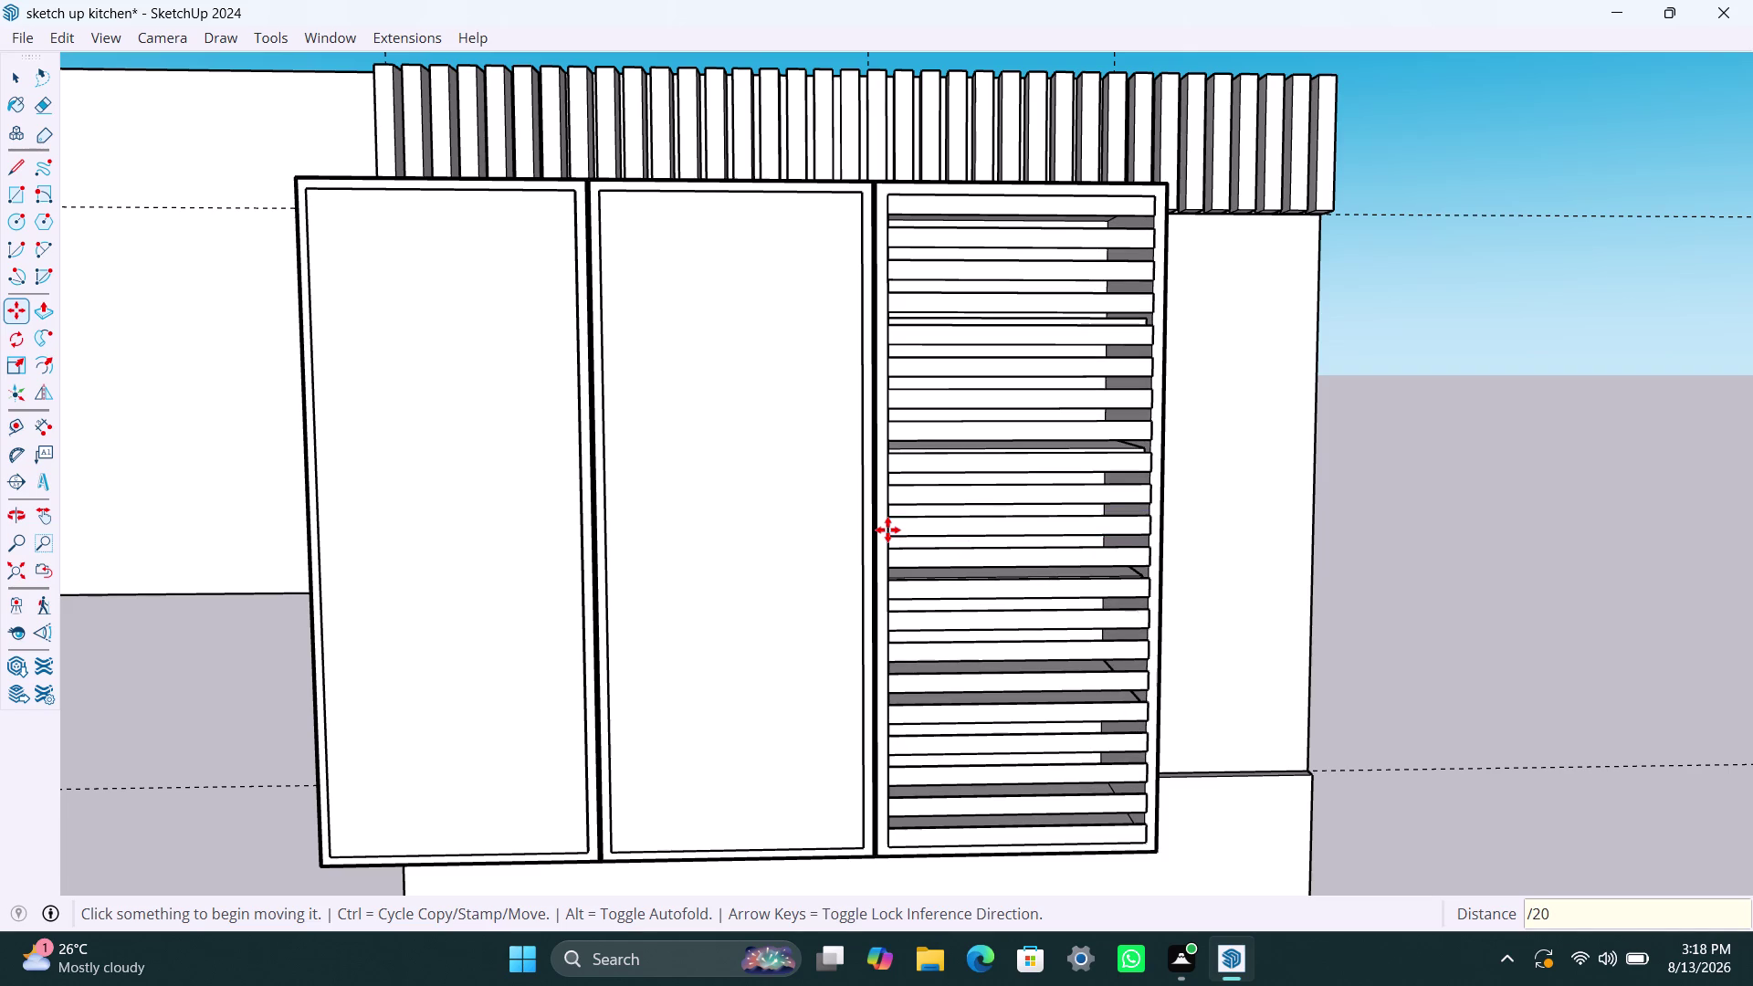
text(/2)
text(3)
key(Return)
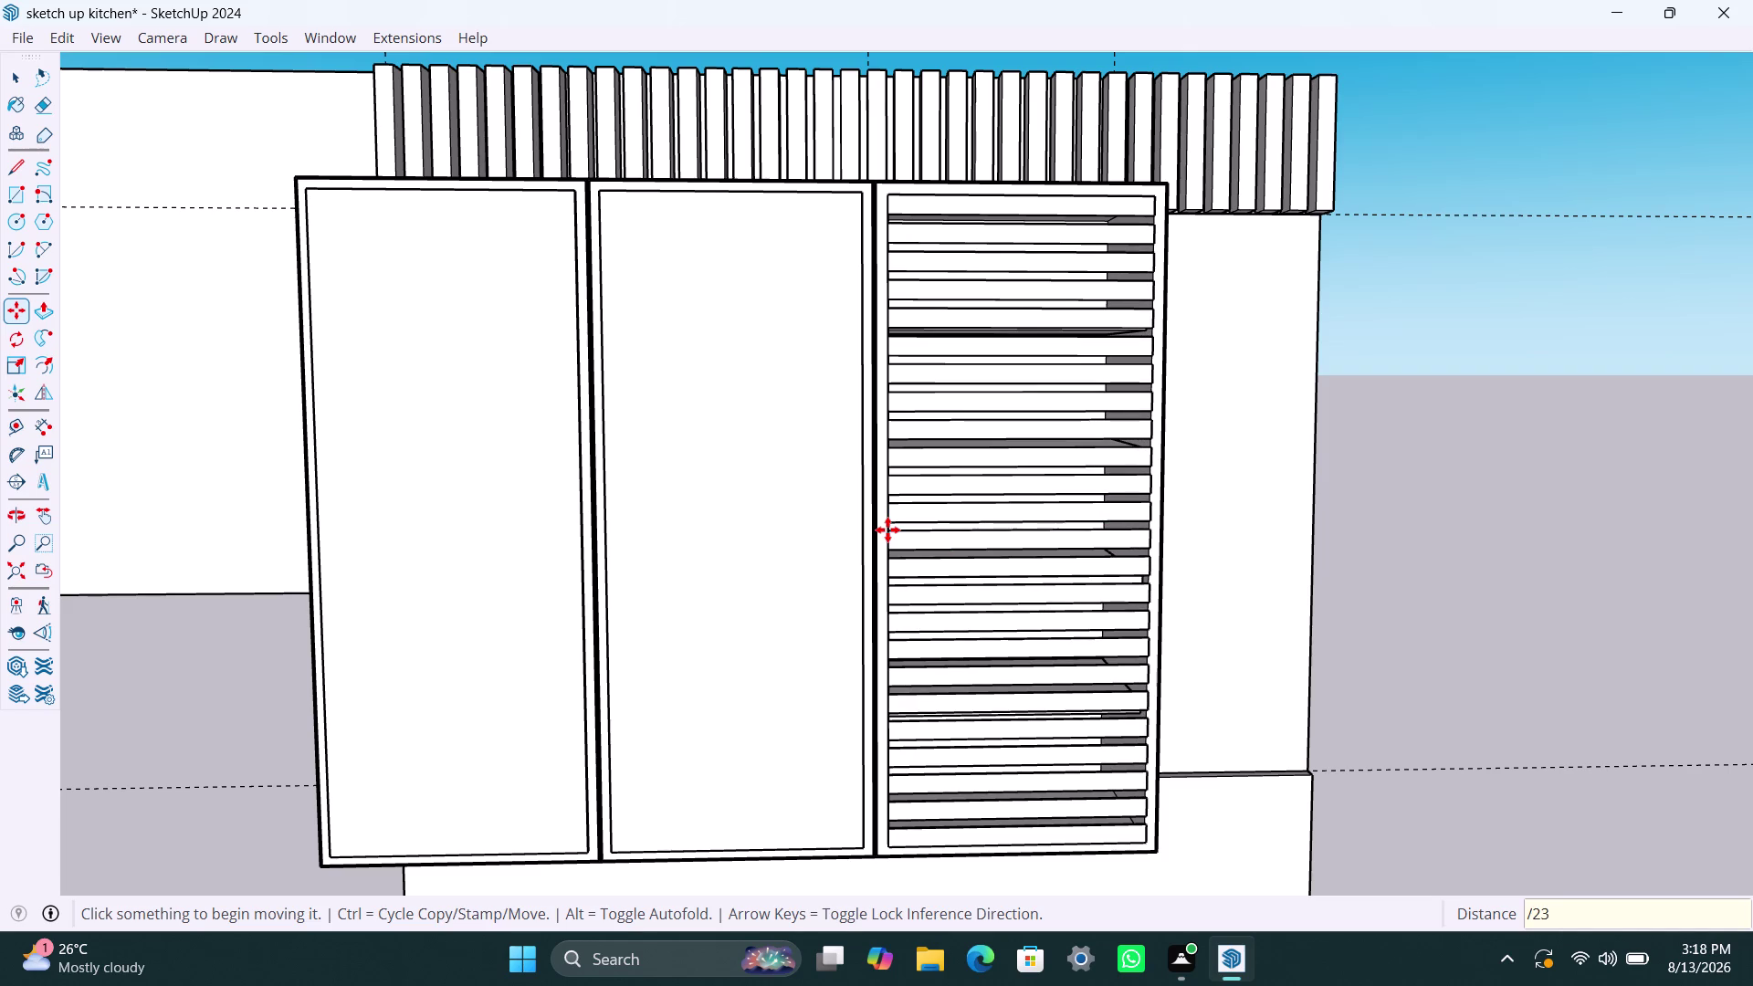
text(/25)
key(Return)
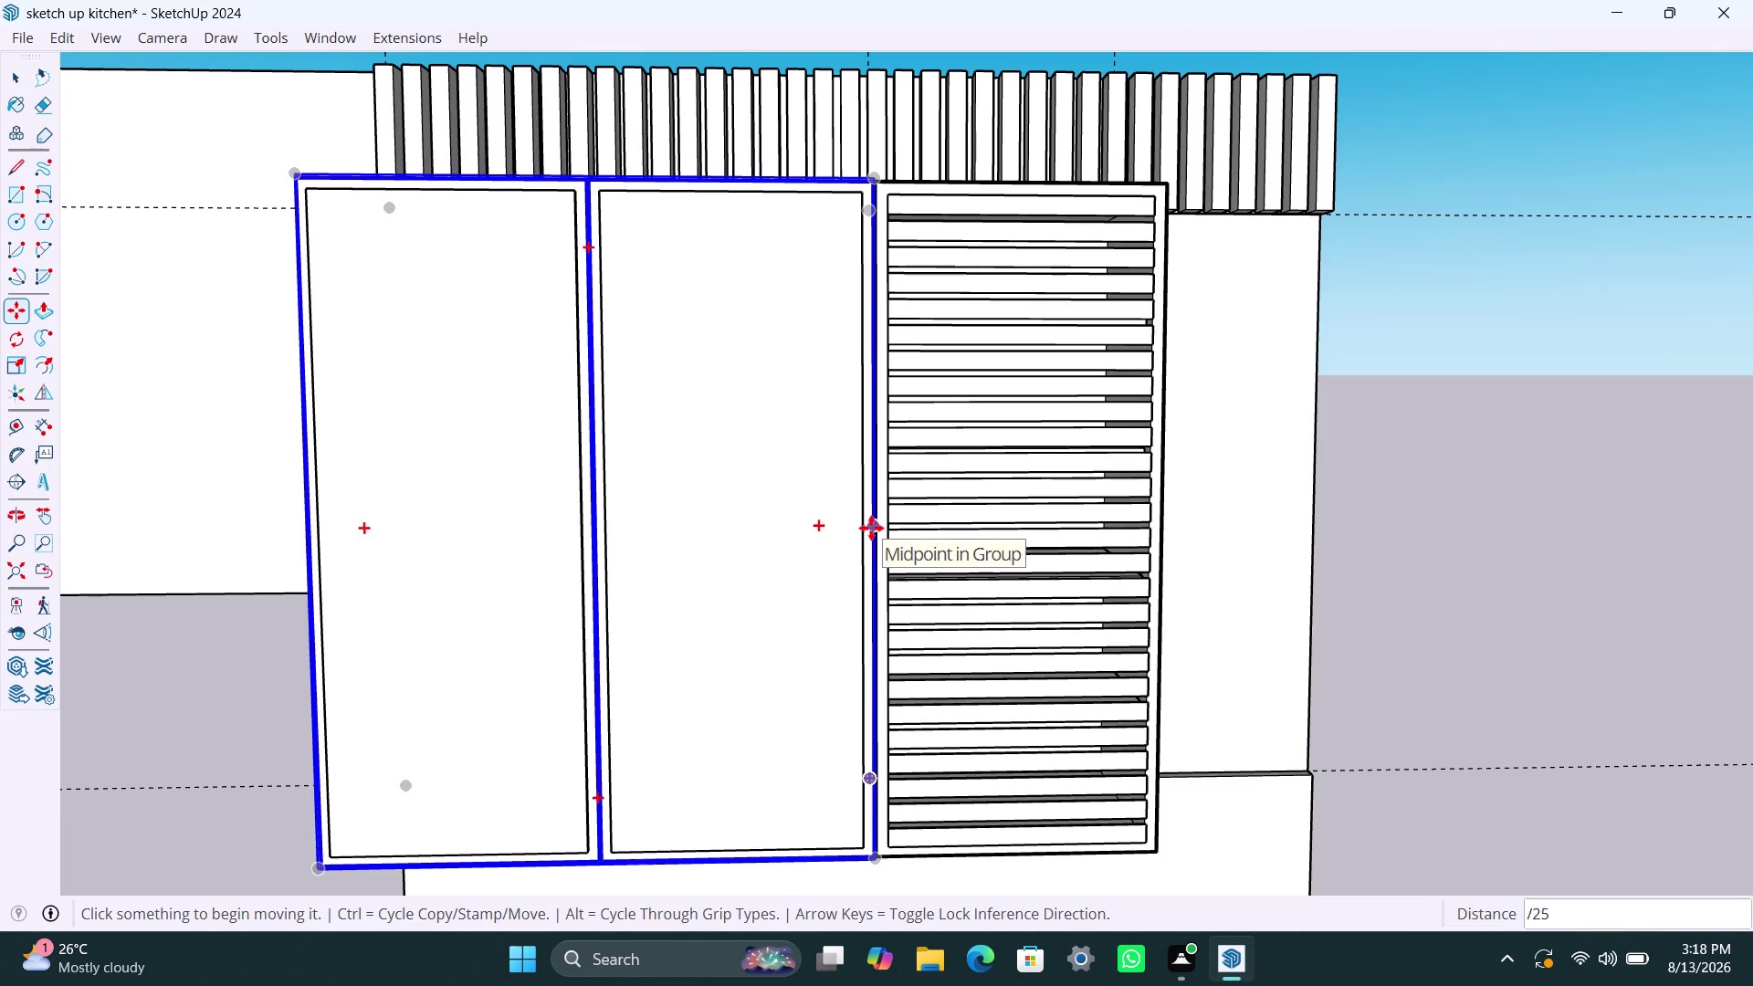
Clear the selection and zoom around to check the louvered slats.
key(space)
click(1411, 542)
scroll(down, 3)
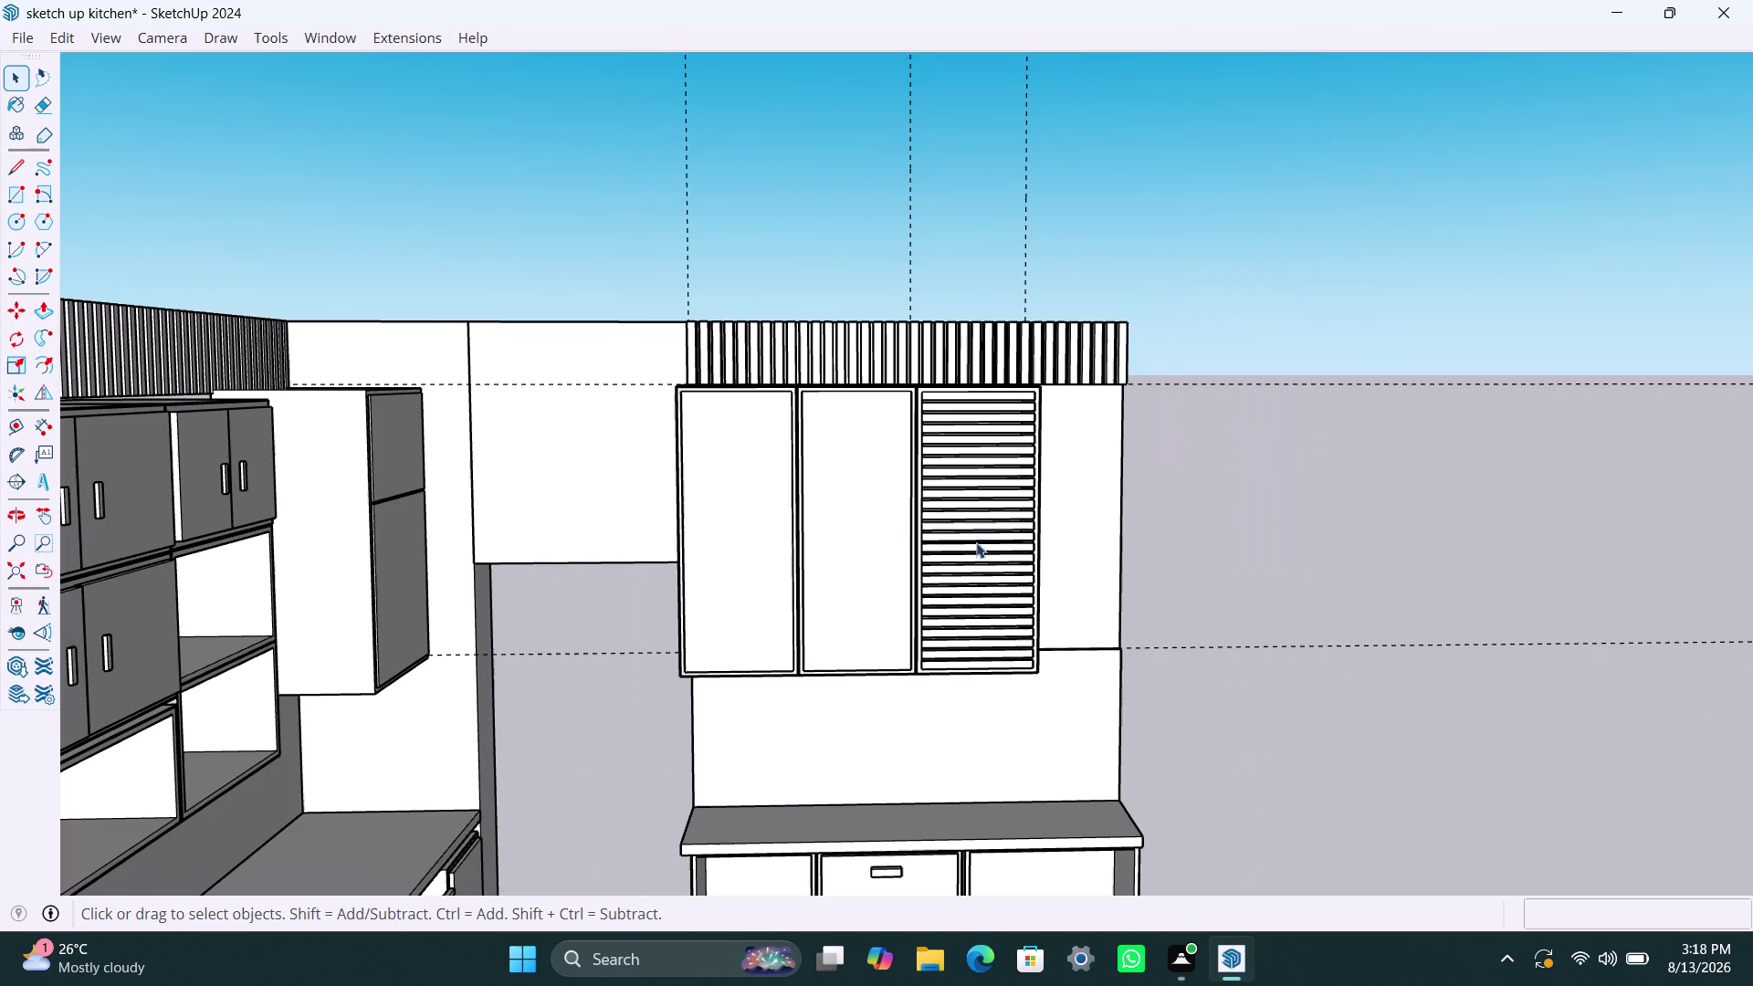
click(1309, 533)
scroll(up, 3)
scroll(up, 3)
scroll(up, 3)
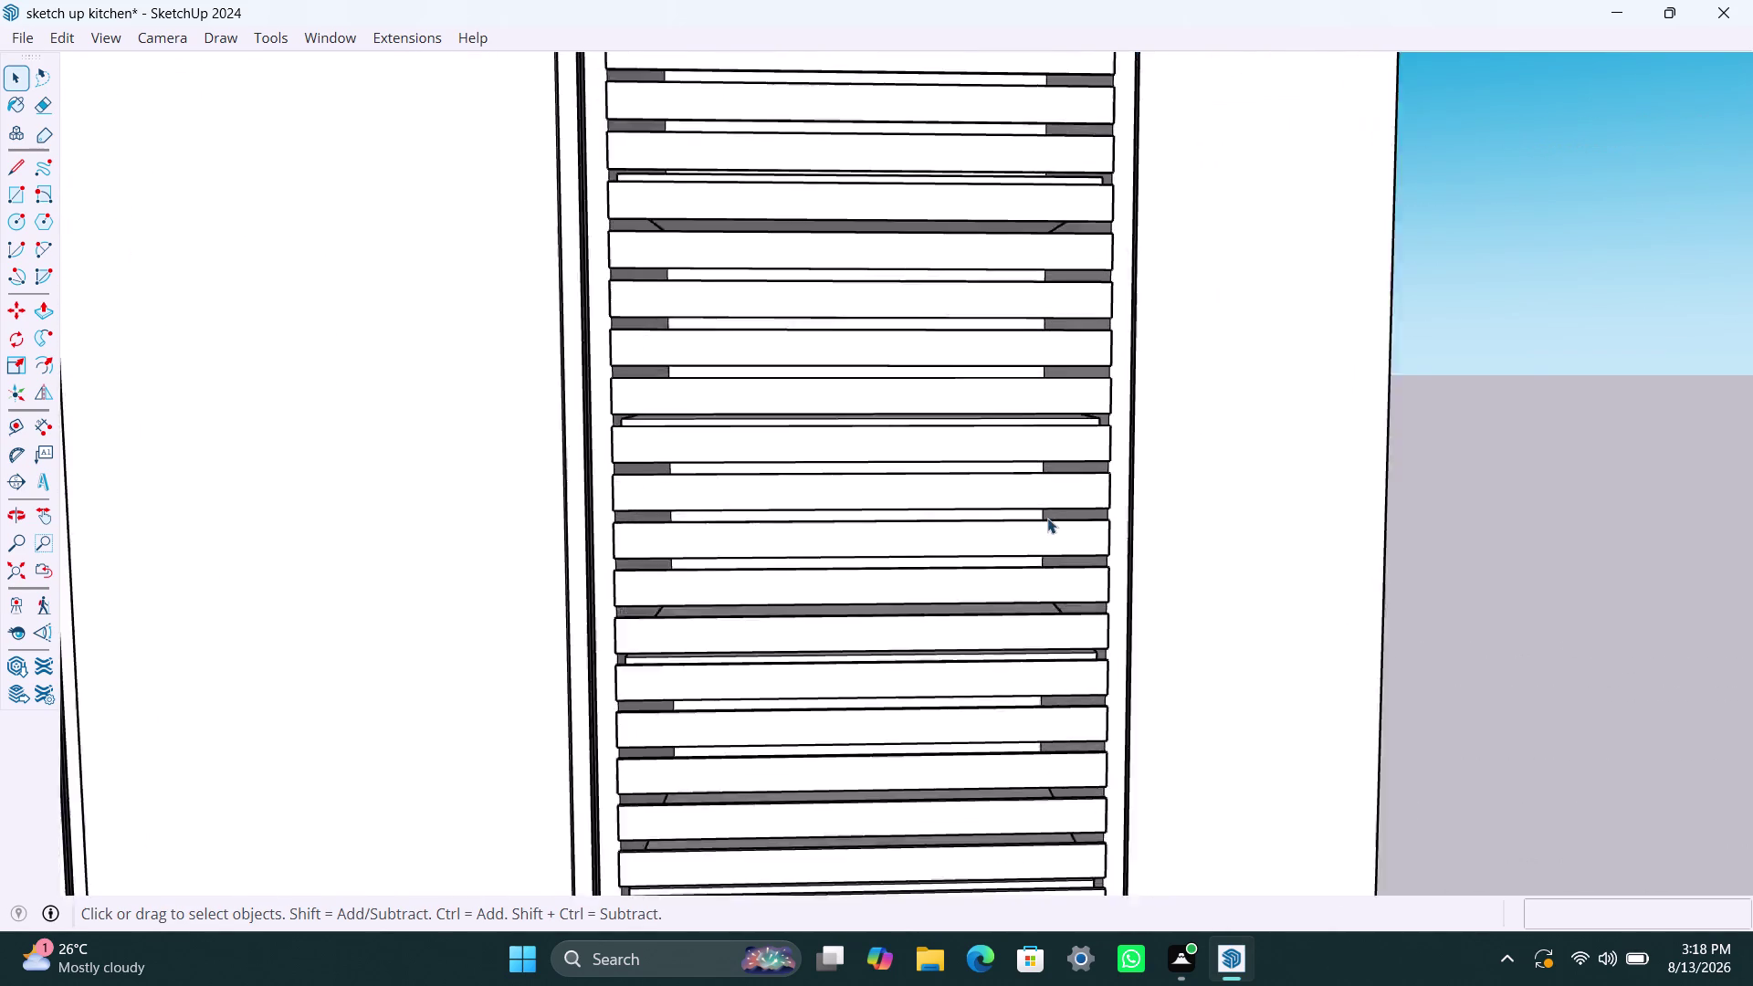
scroll(up, 3)
scroll(up, 3)
scroll(down, 3)
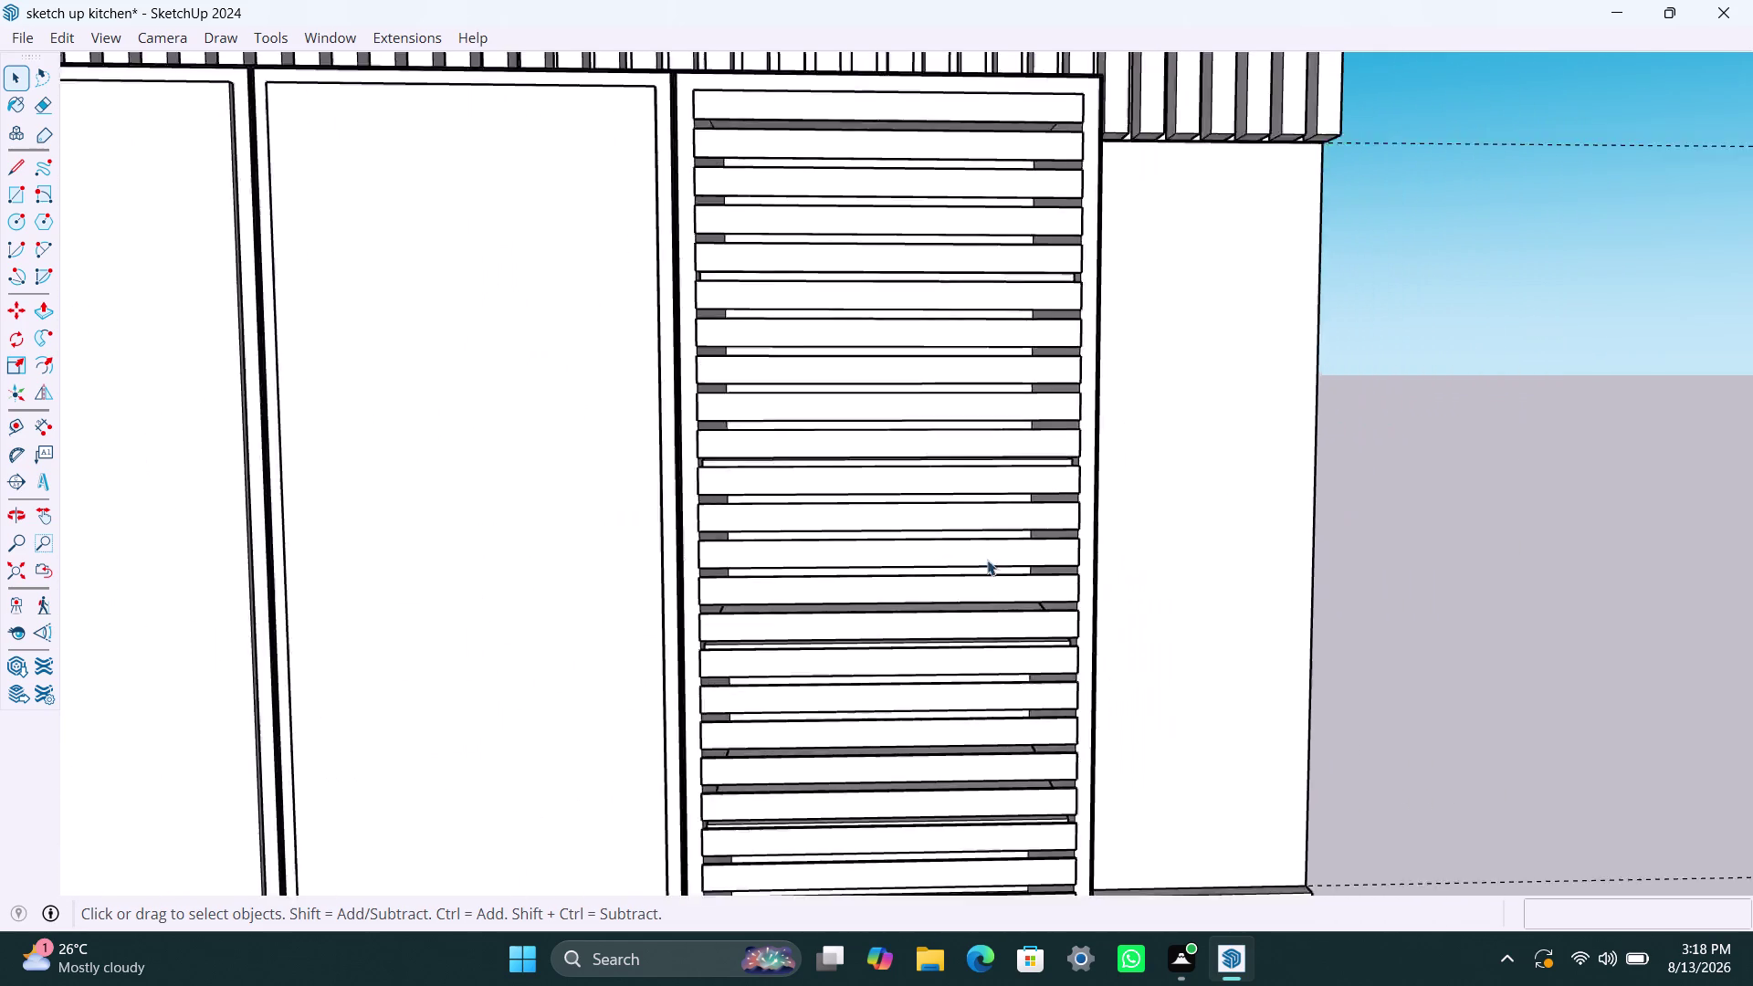
scroll(down, 3)
click(1259, 448)
scroll(down, 3)
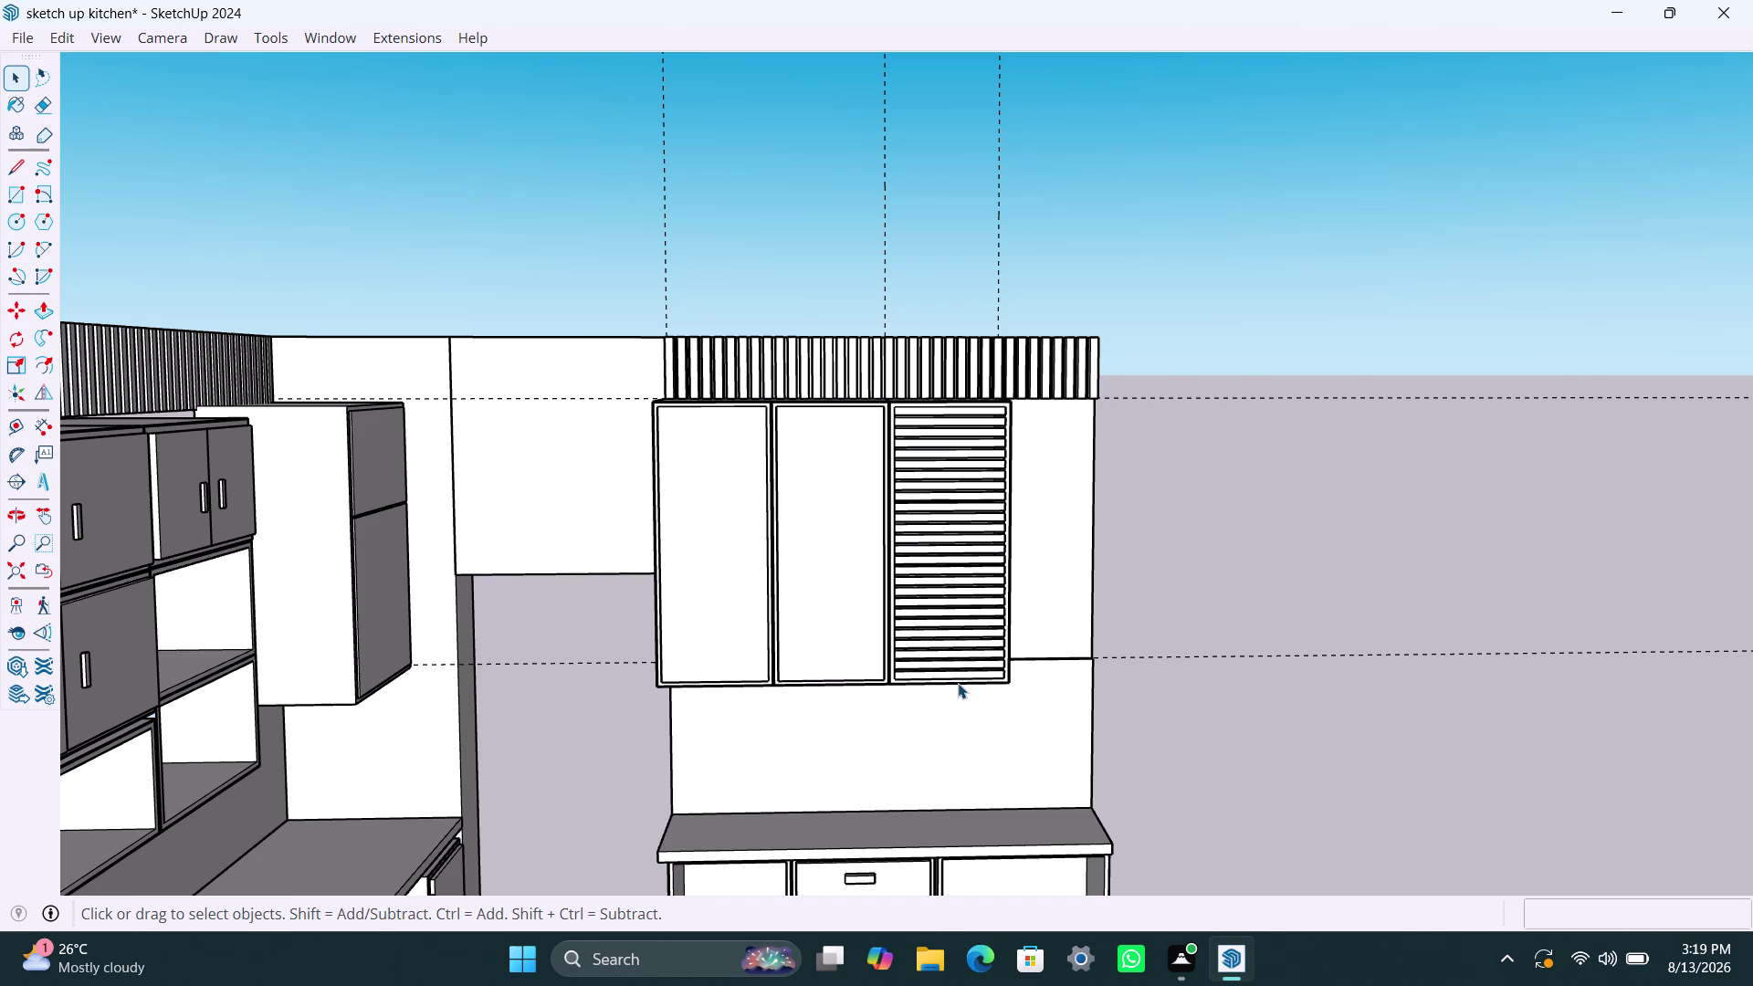
Draw a rectangular panel on the wall beside the slatted cabinet.
scroll(up, 3)
scroll(up, 3)
middle_drag(1045, 590, 1040, 591)
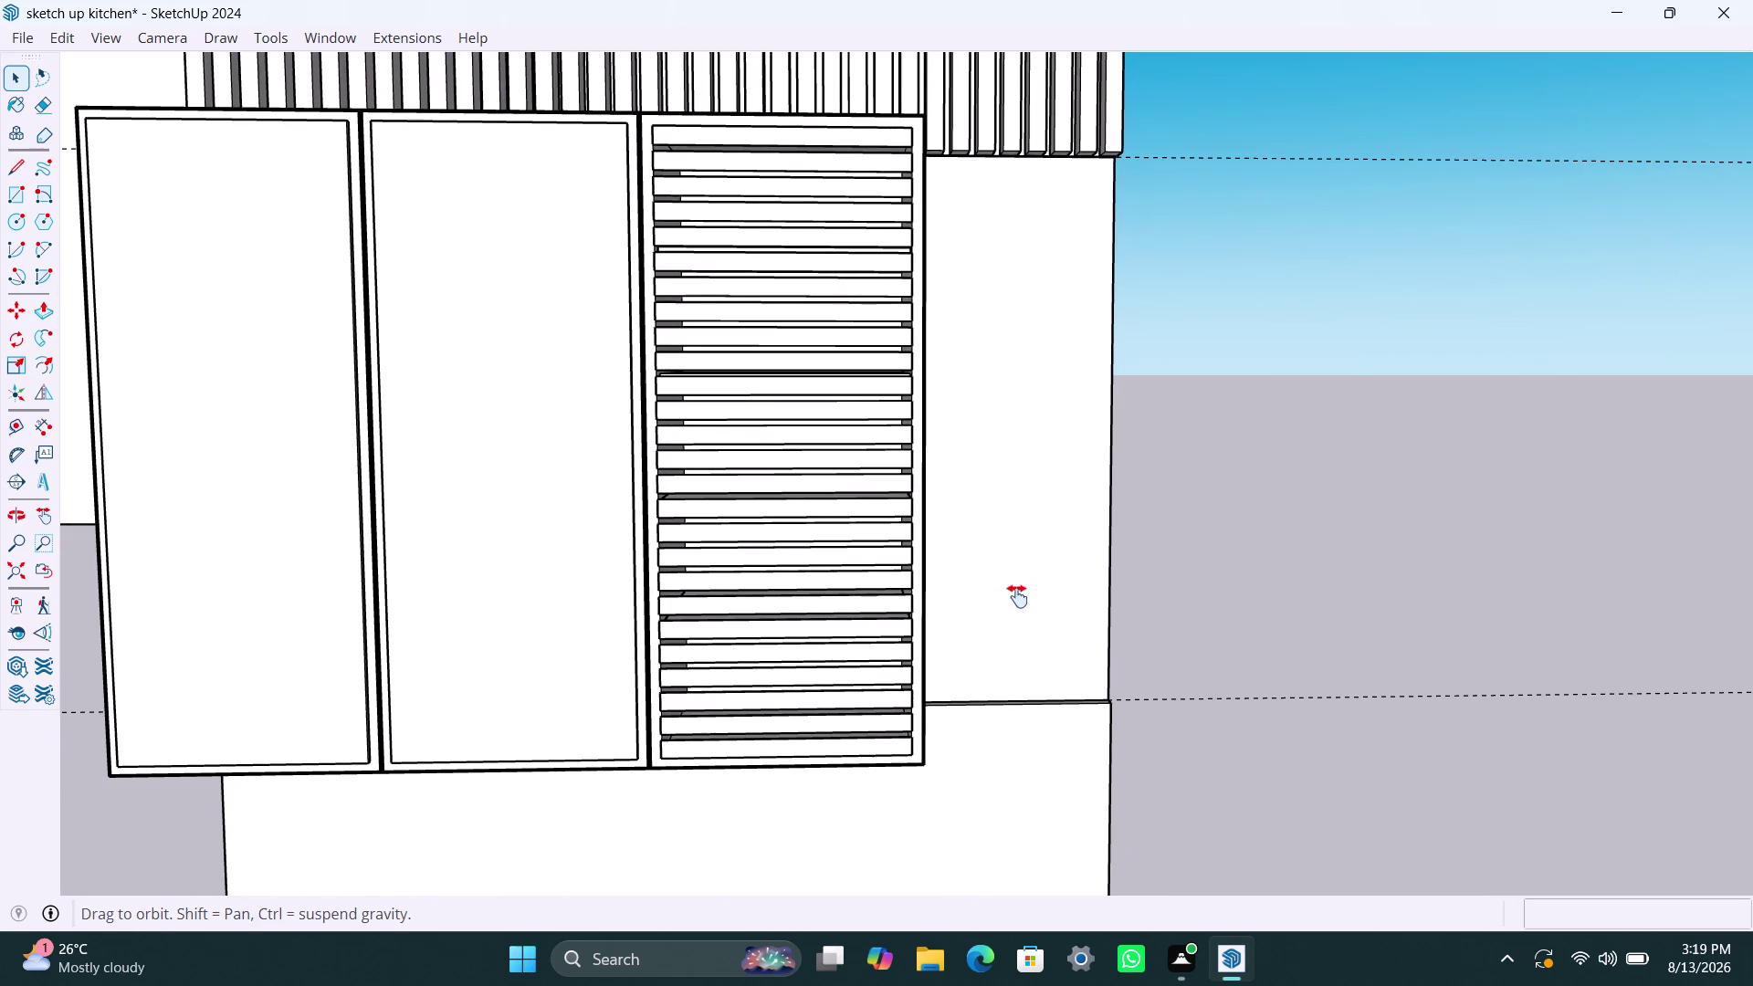
middle_drag(1040, 591, 886, 623)
scroll(up, 3)
key(r)
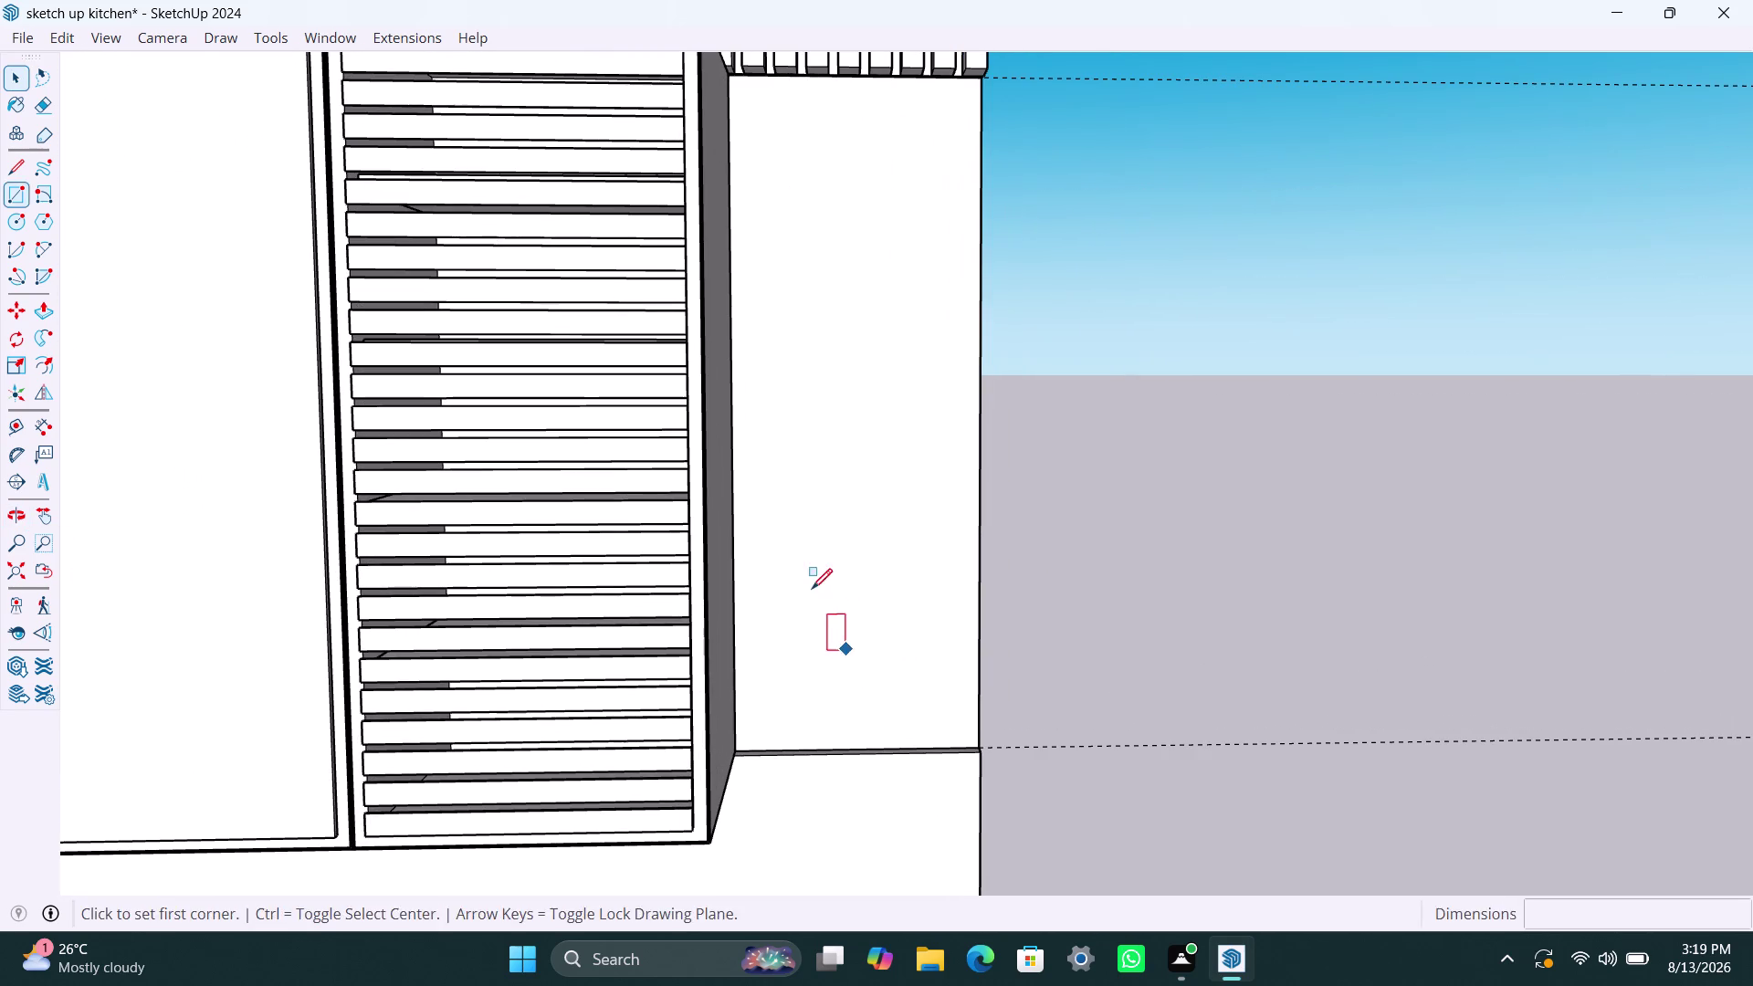
click(734, 83)
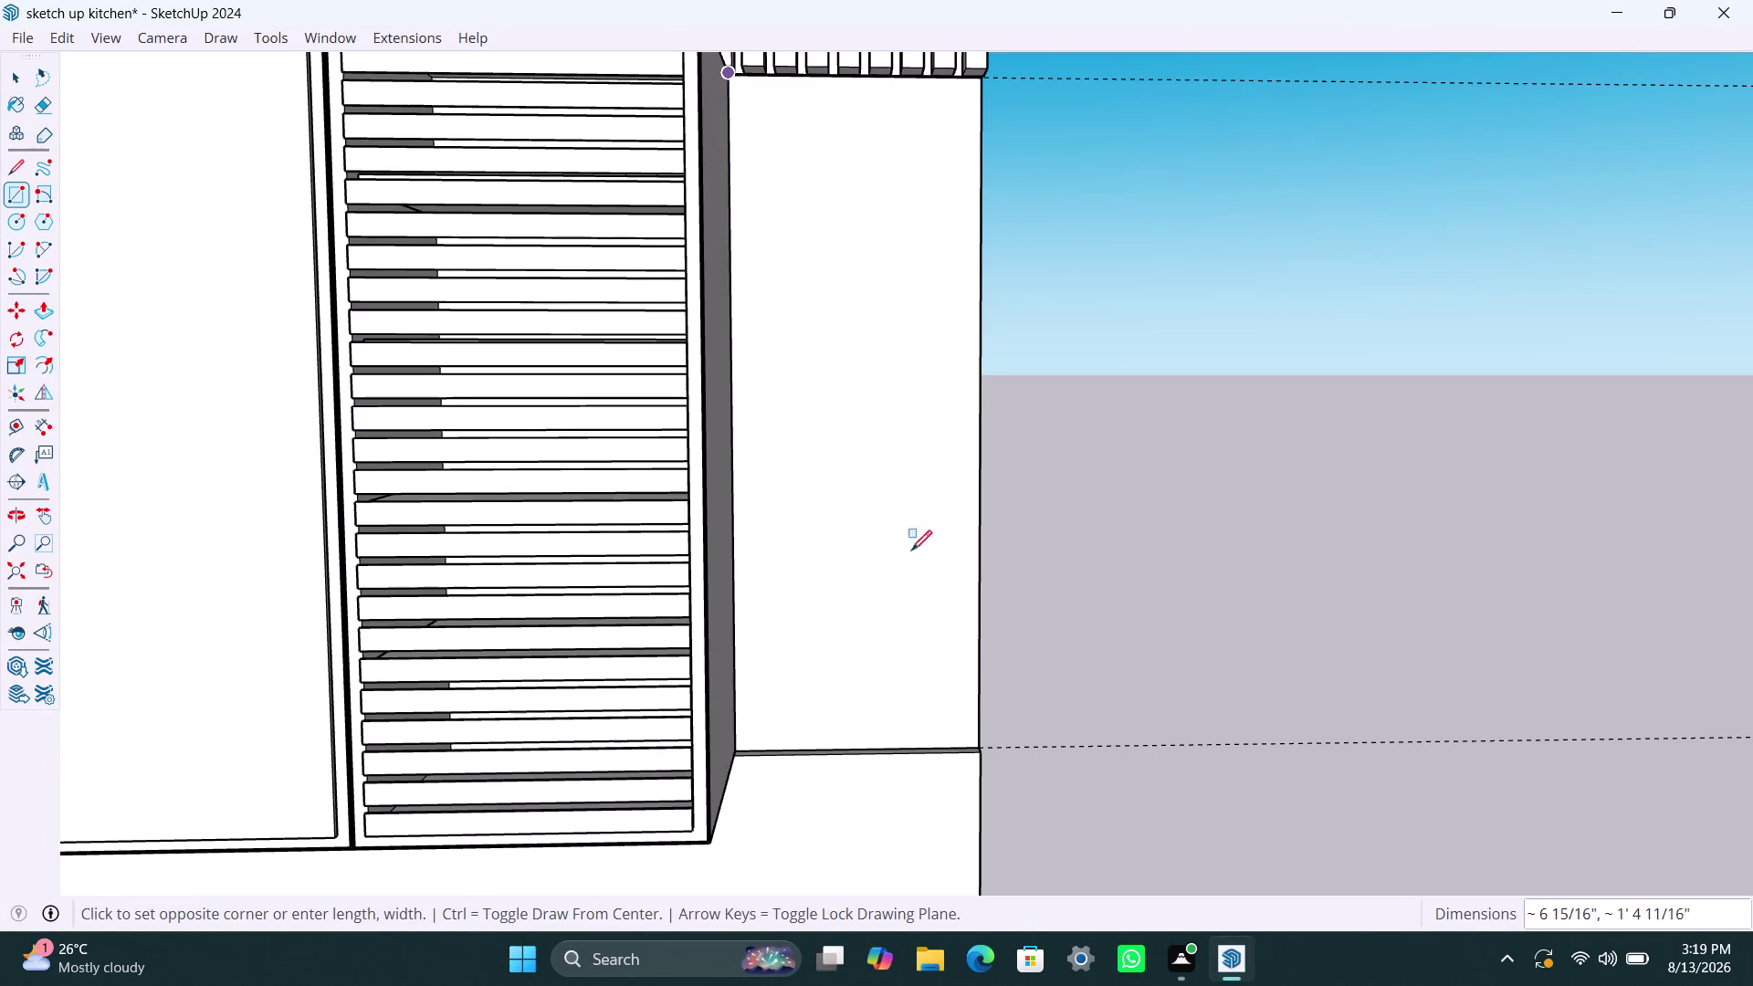
click(976, 738)
key(space)
click(888, 593)
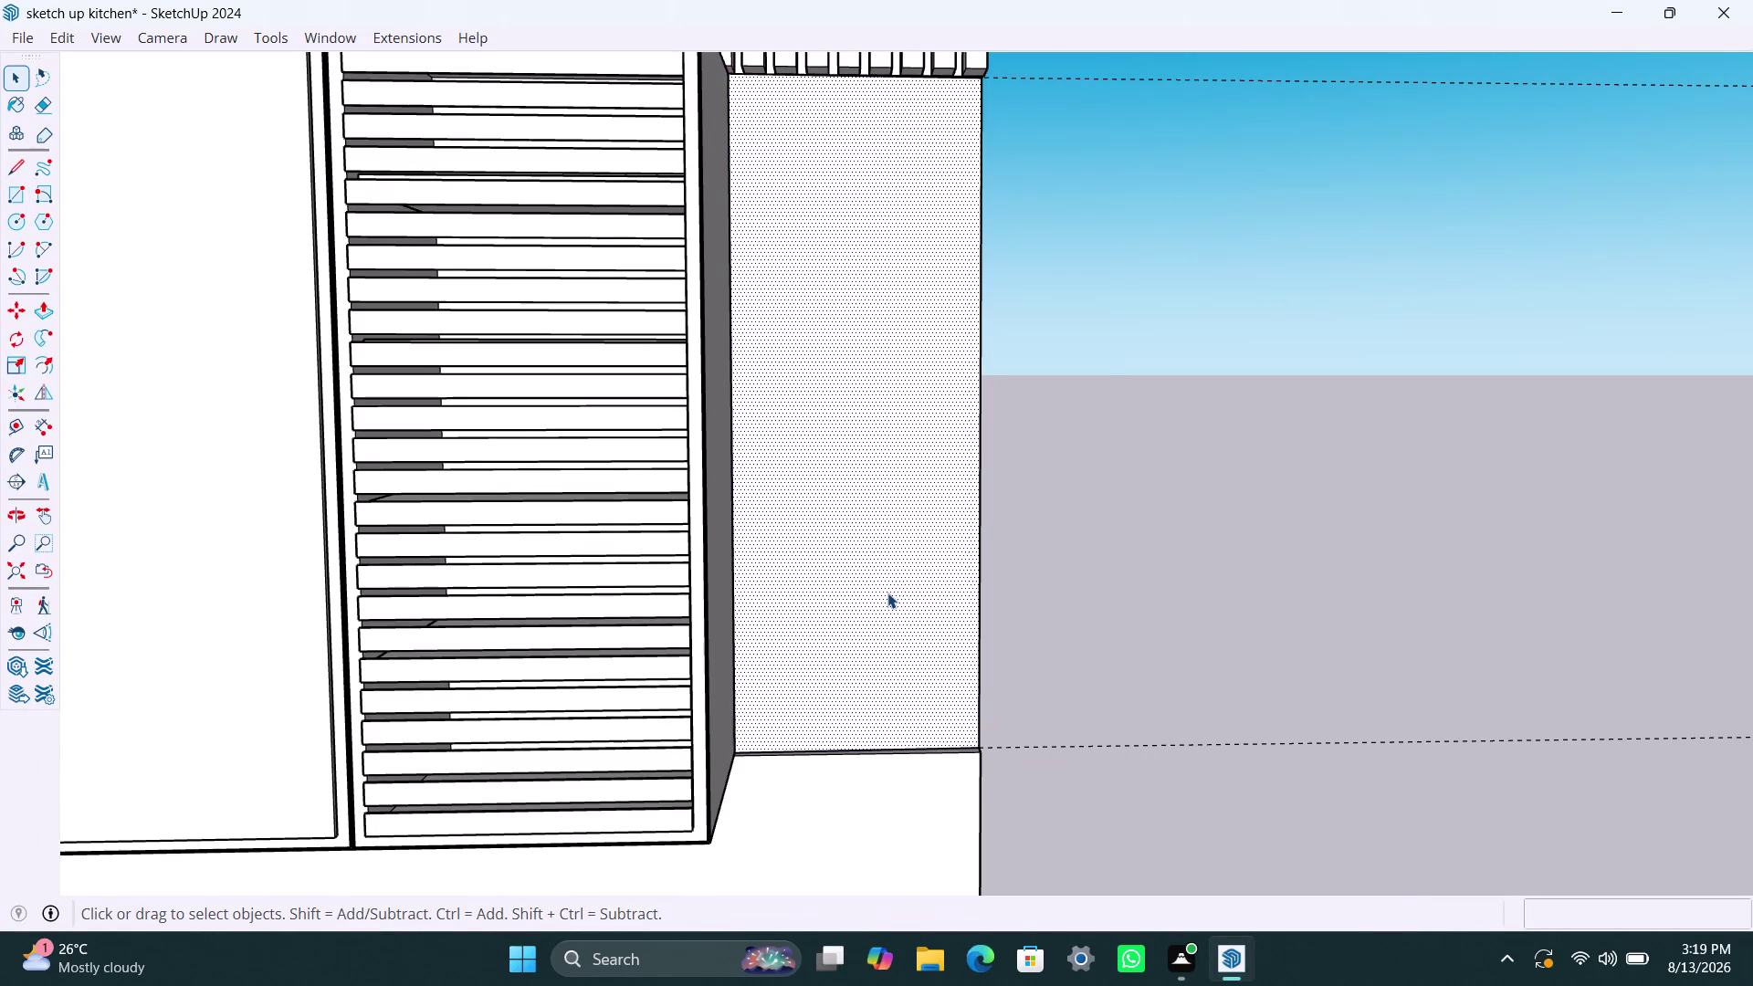
right_click(887, 592)
triple_click(816, 588)
right_click(816, 588)
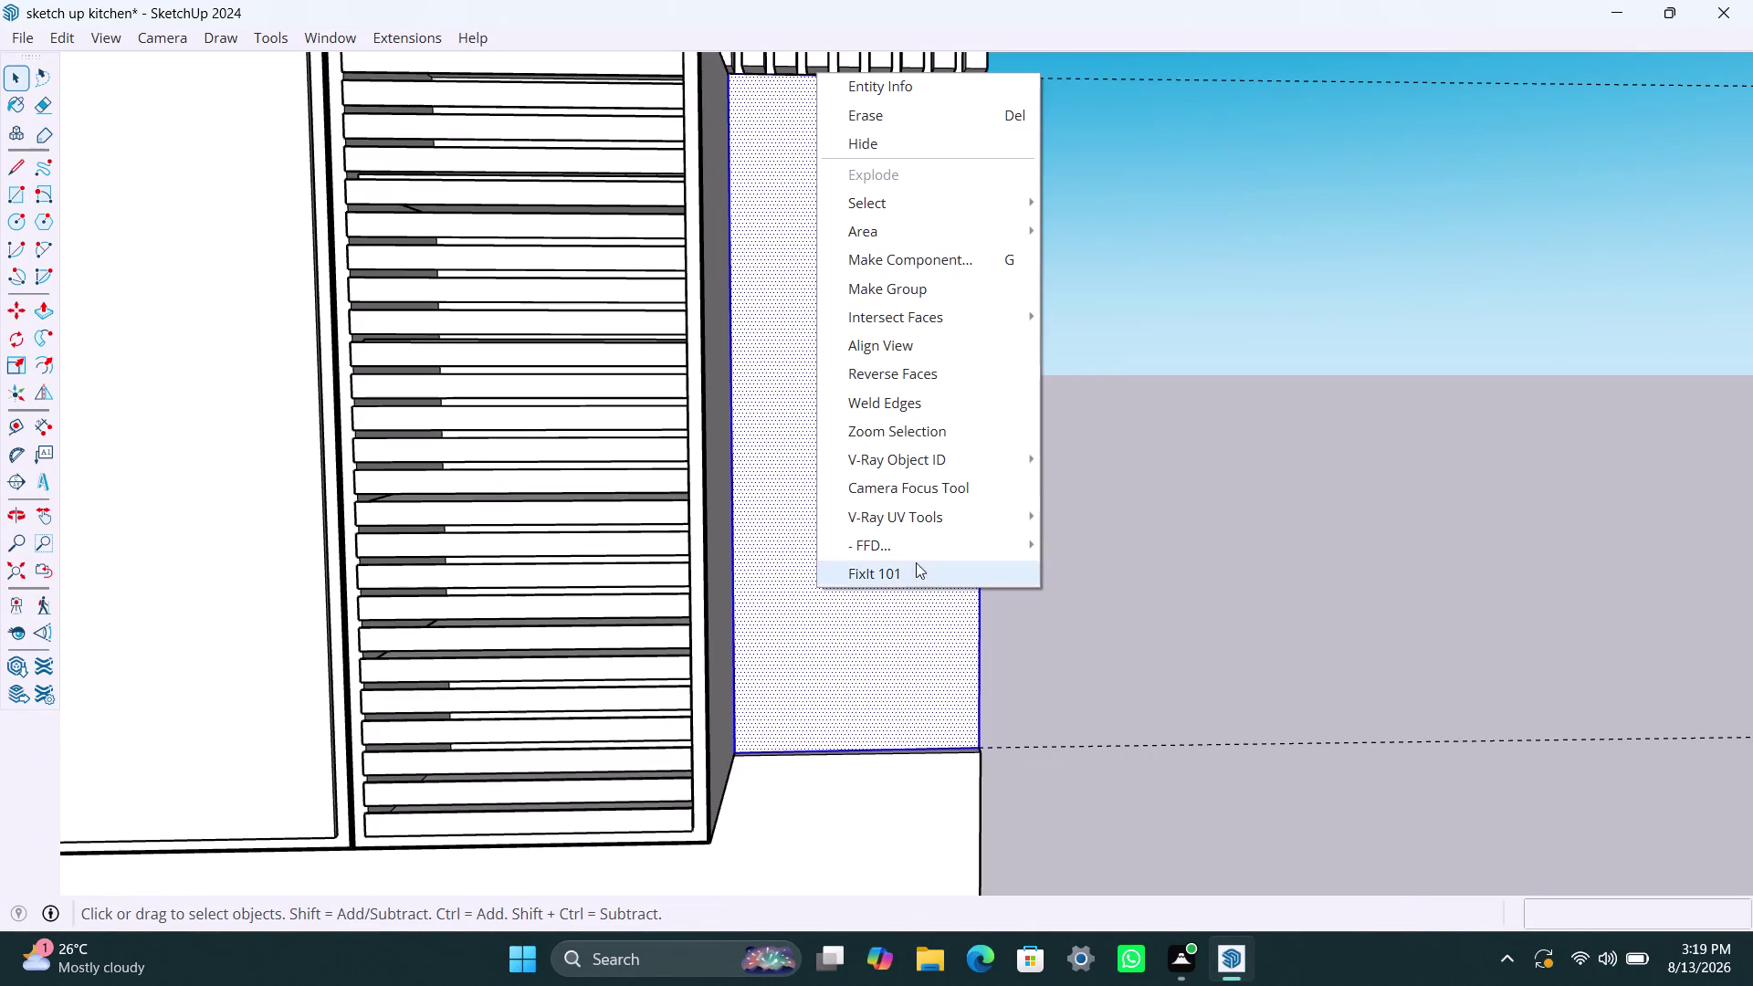
click(917, 295)
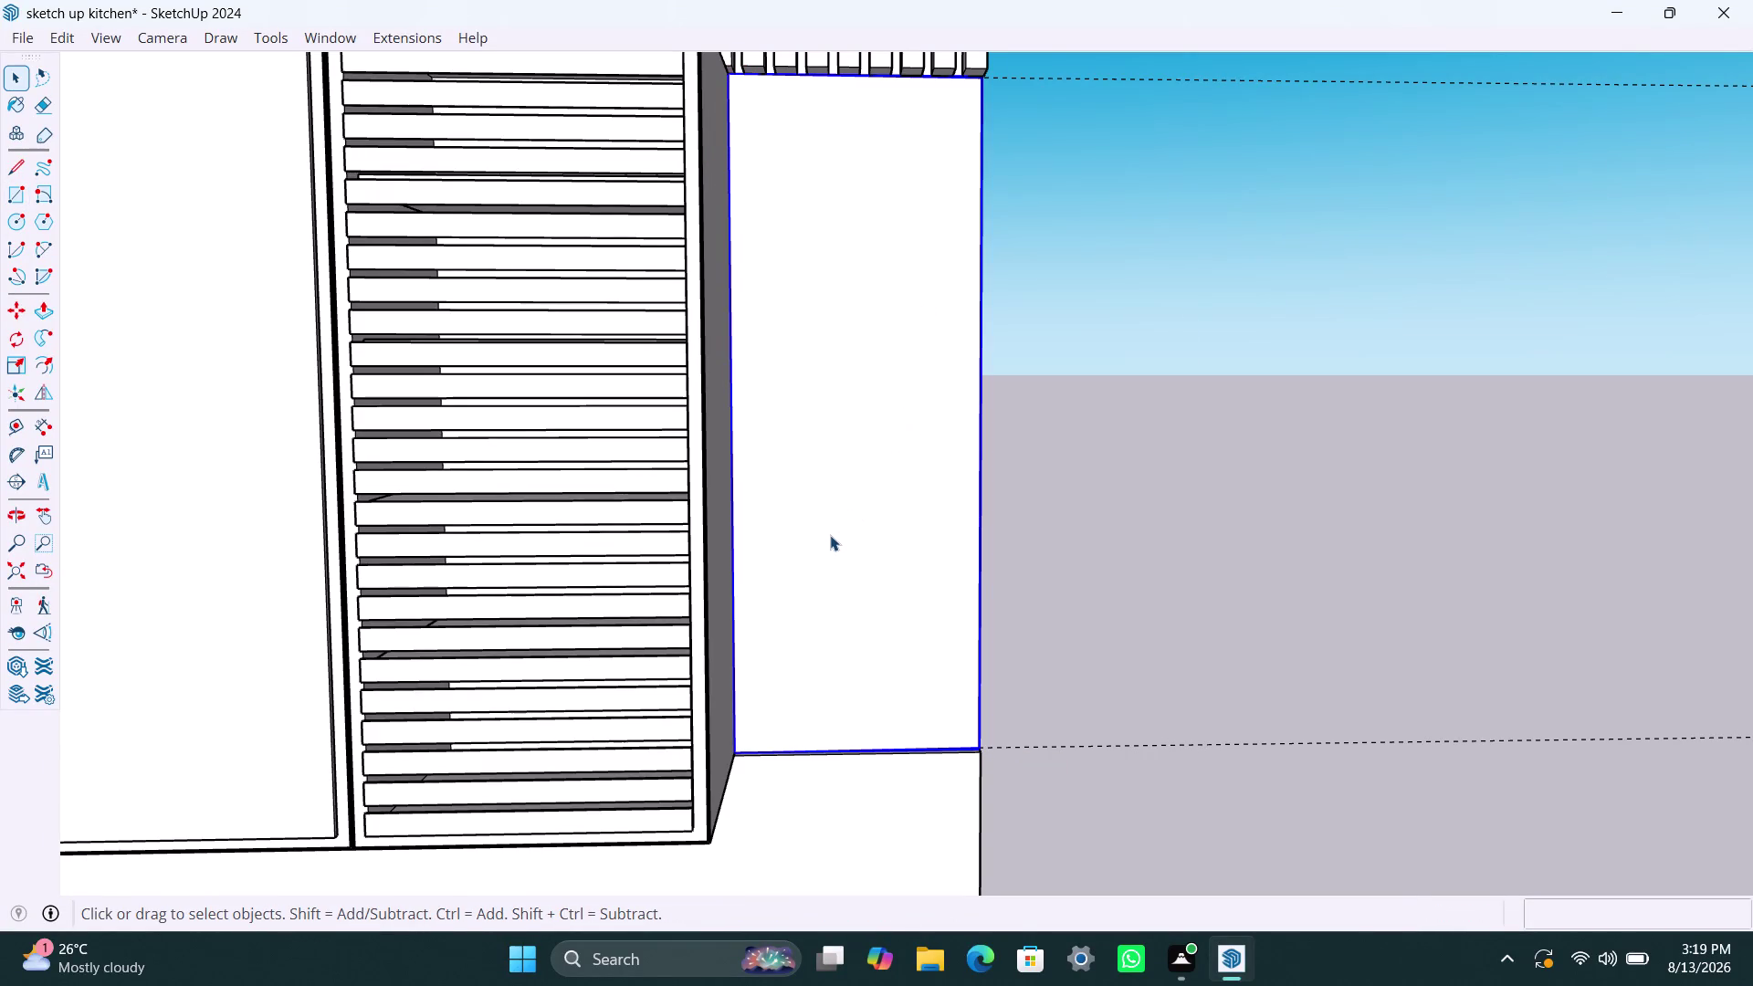
Pull the panel face out 400 mm.
double_click(827, 537)
click(828, 536)
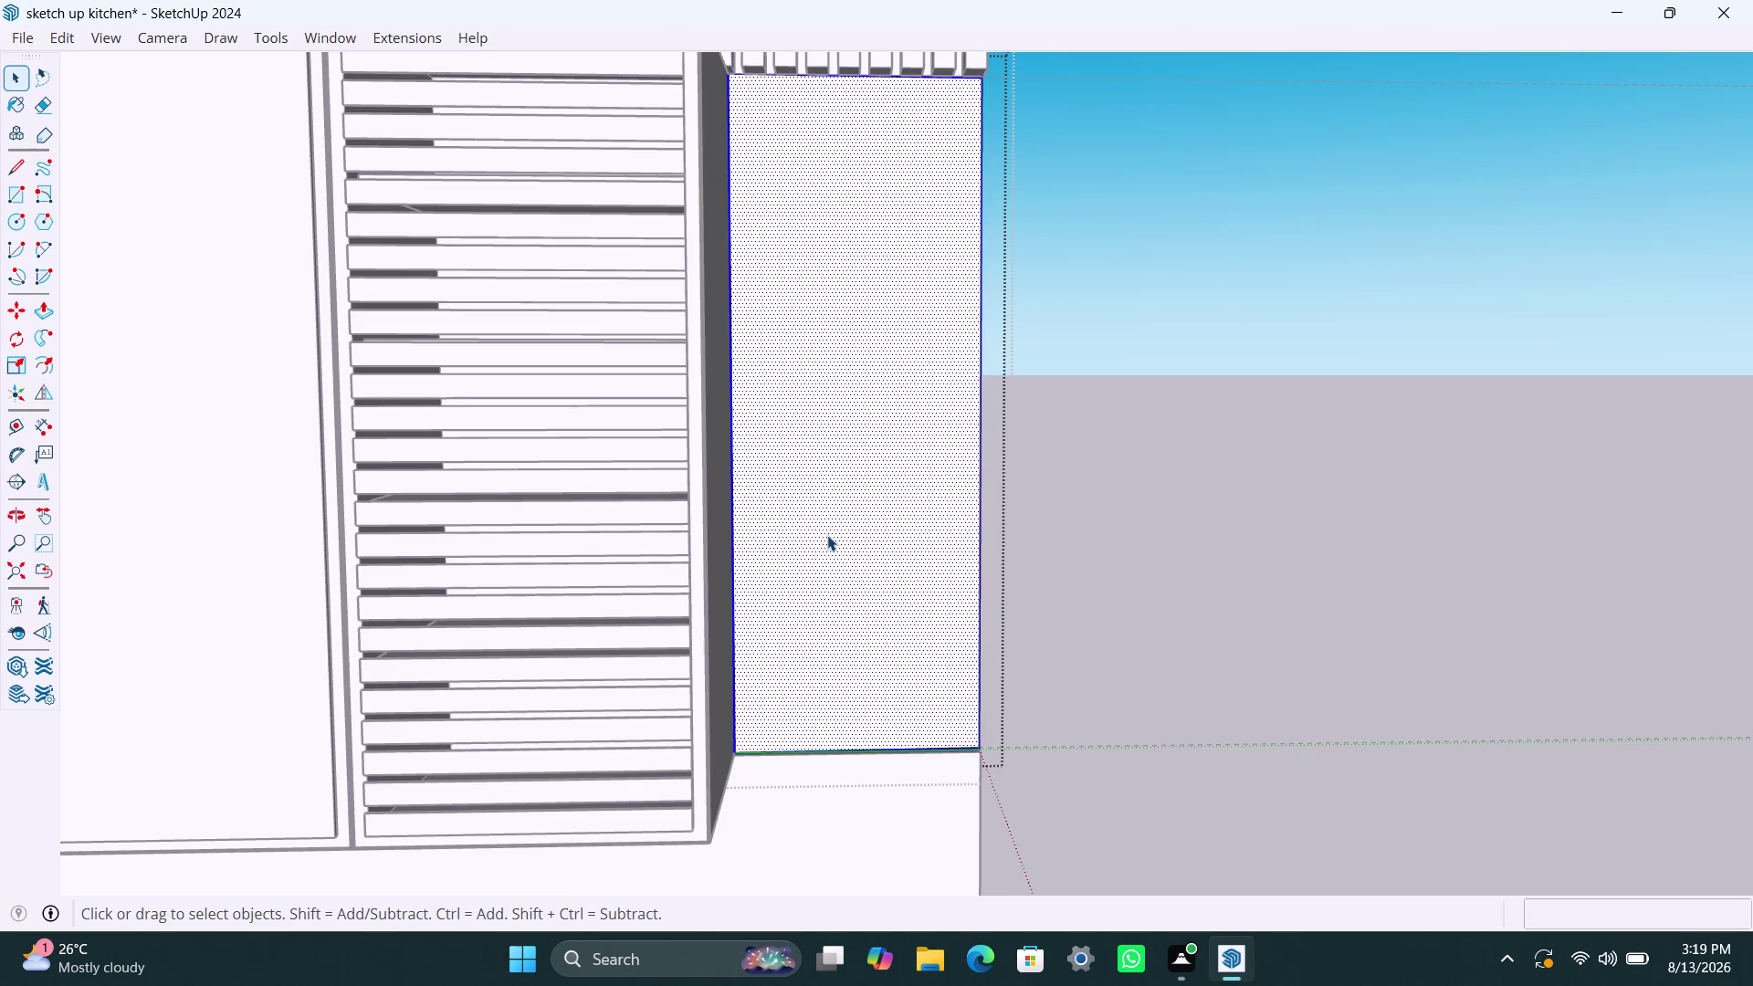
key(p)
click(828, 529)
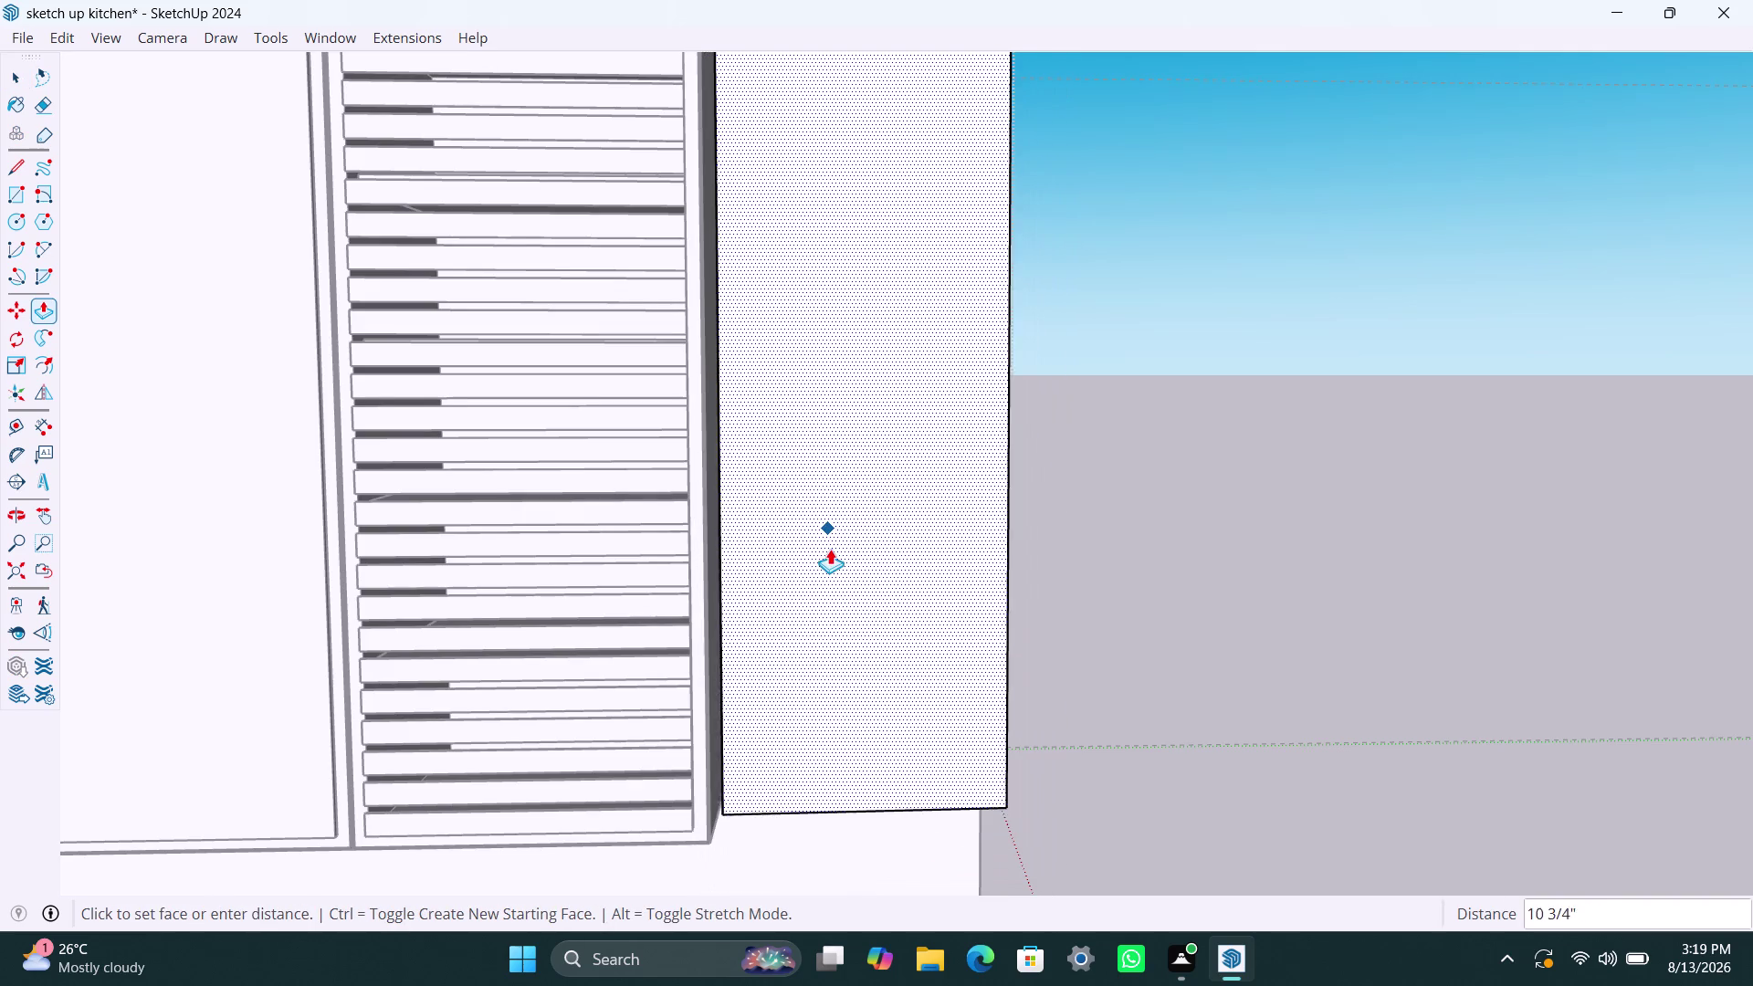
text(400)
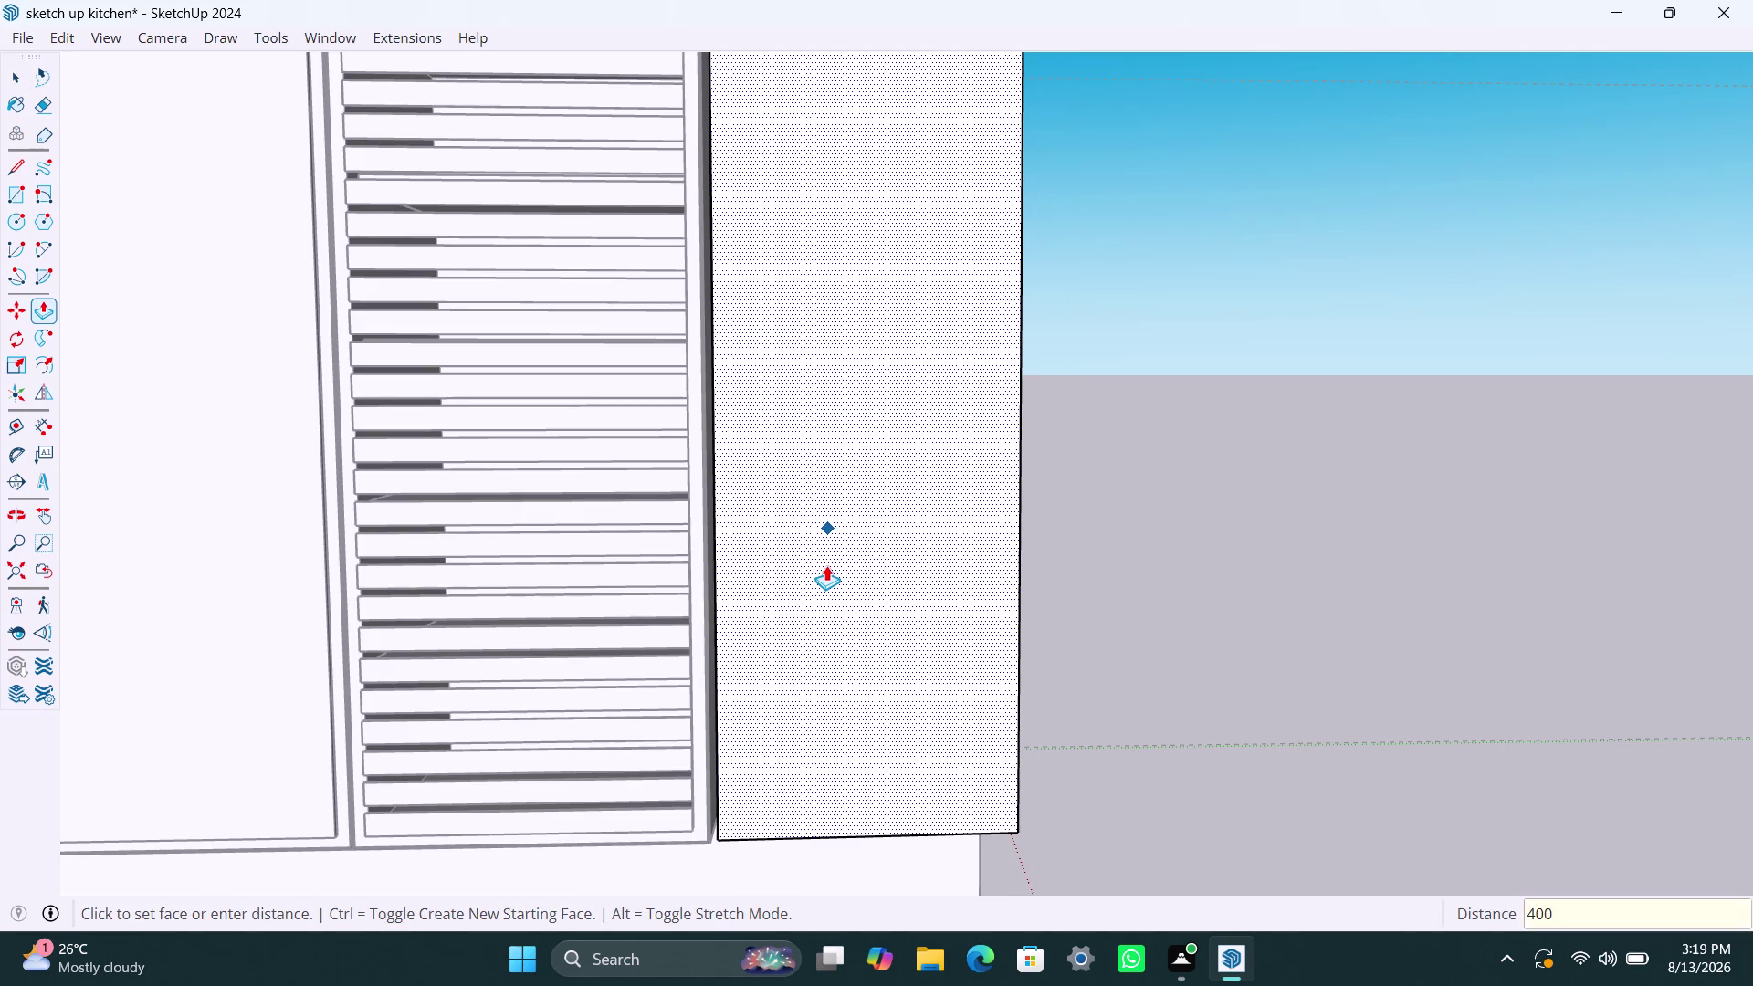
text(mm)
key(Return)
key(space)
click(1272, 510)
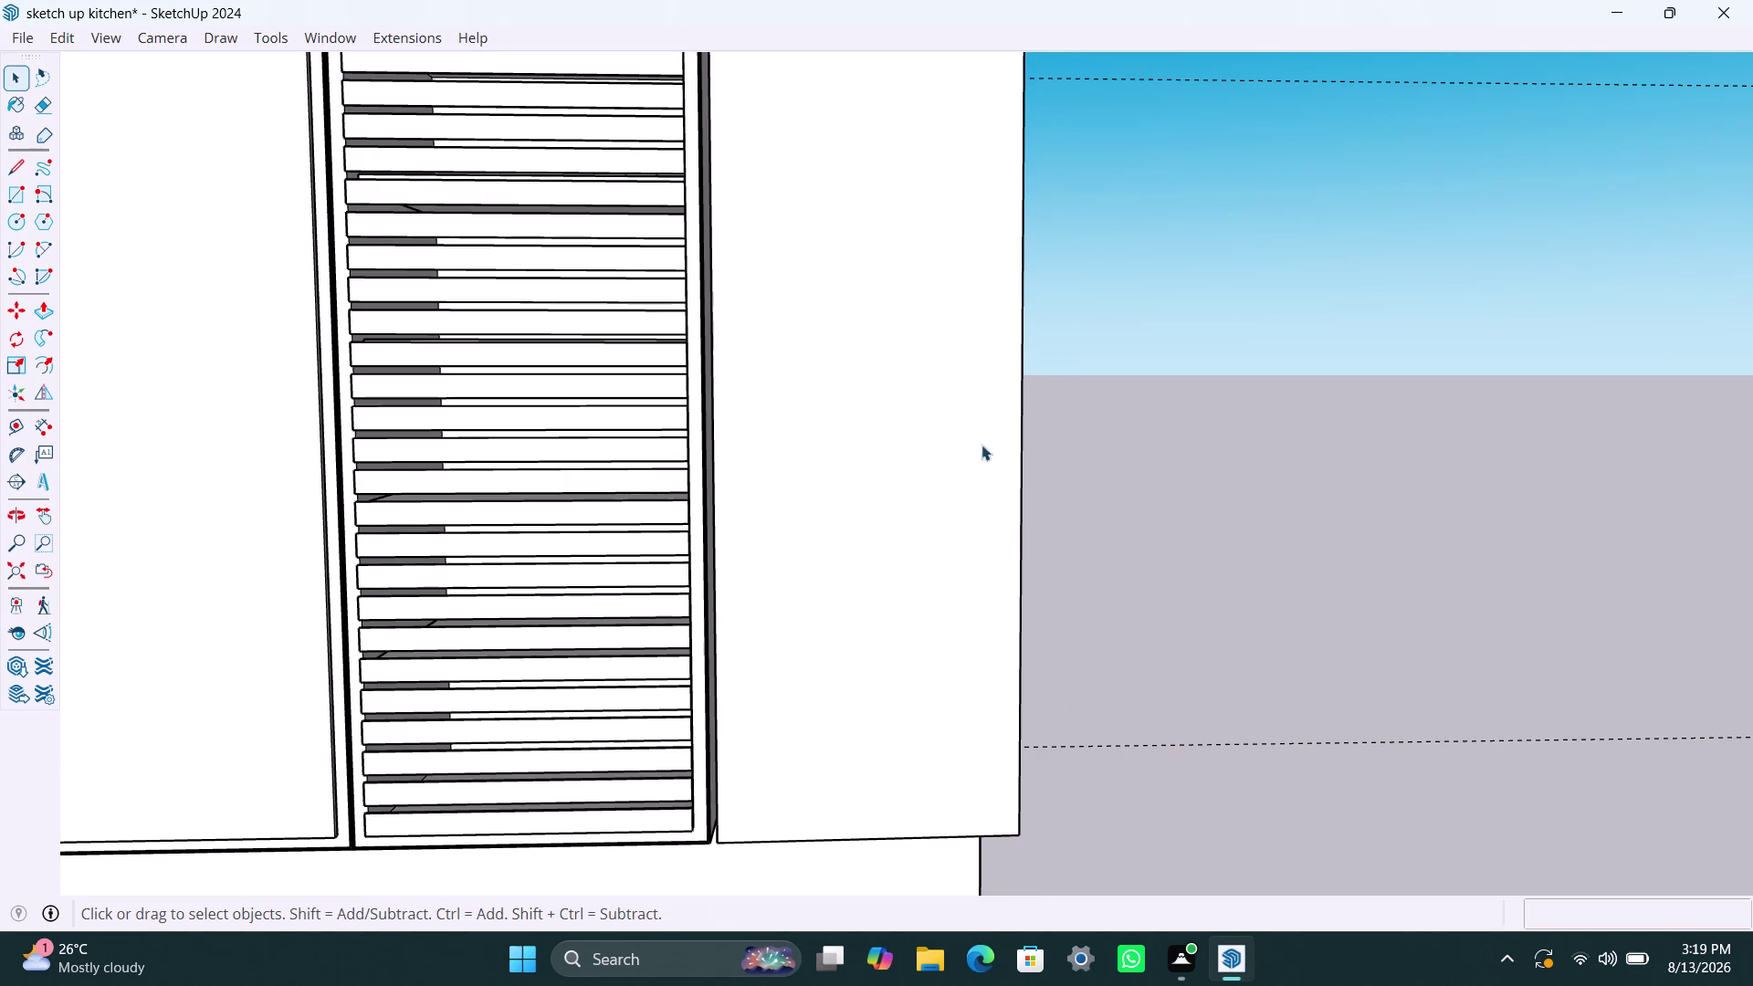
Select the deepened plain panel and zoom out to review it.
click(945, 437)
scroll(down, 3)
double_click(854, 439)
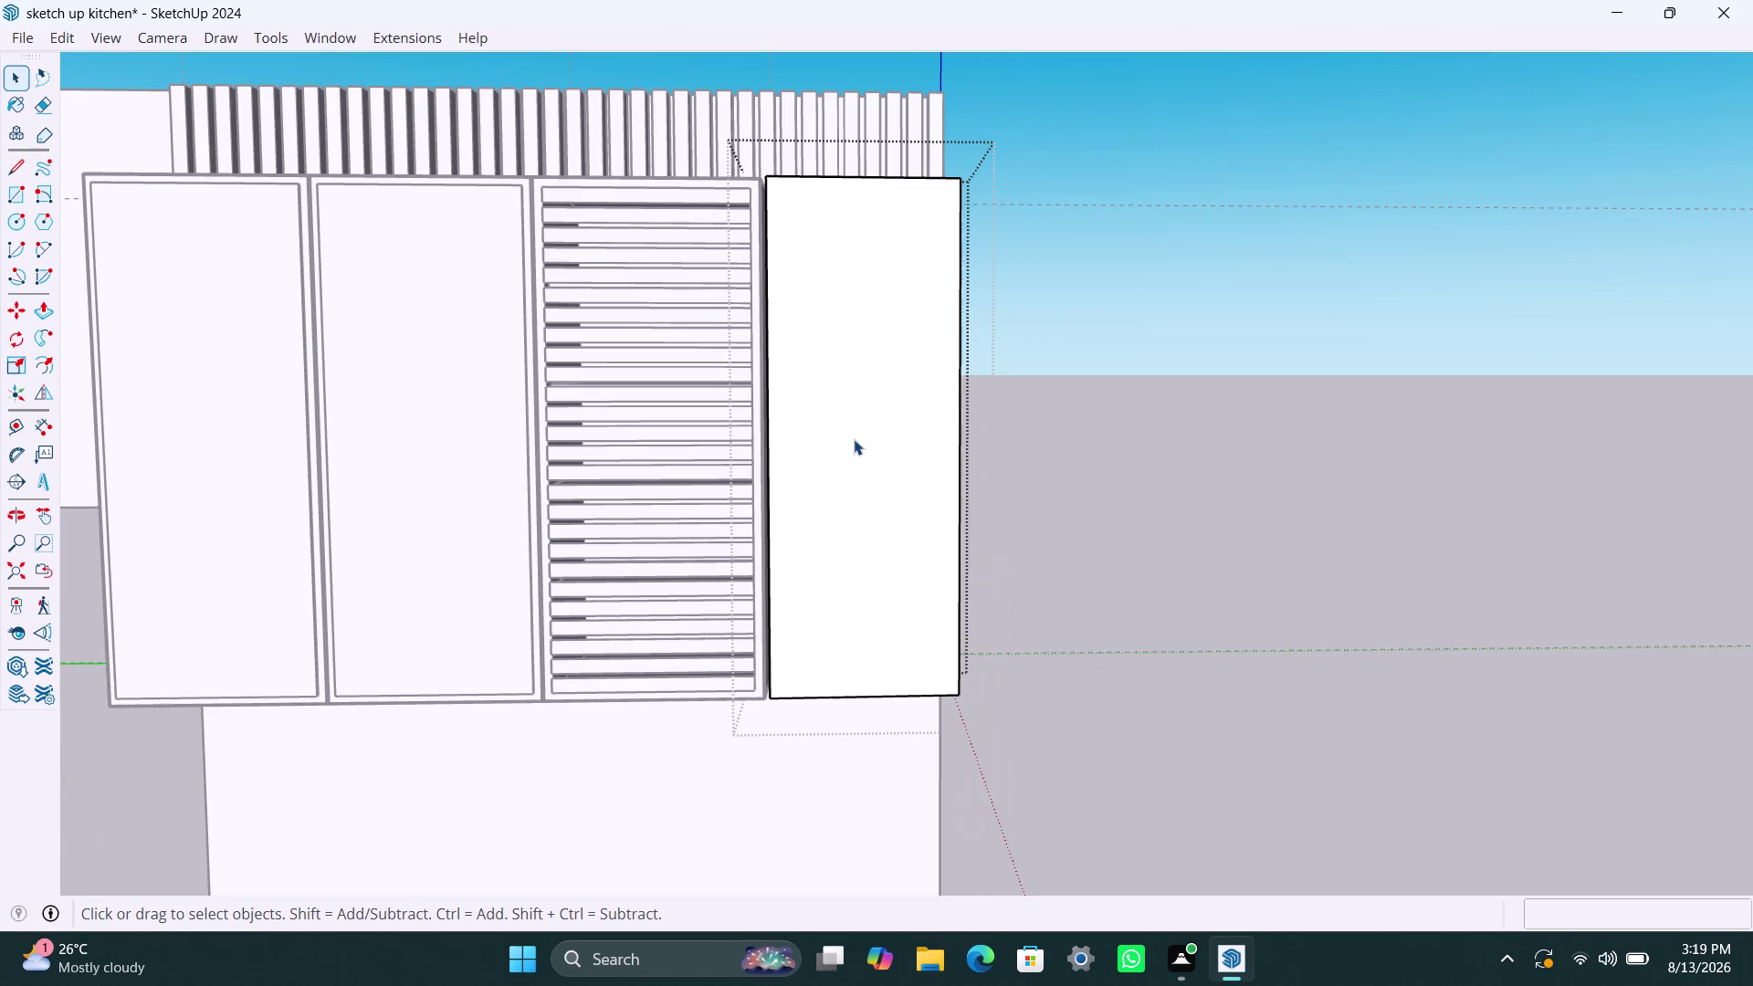
click(854, 439)
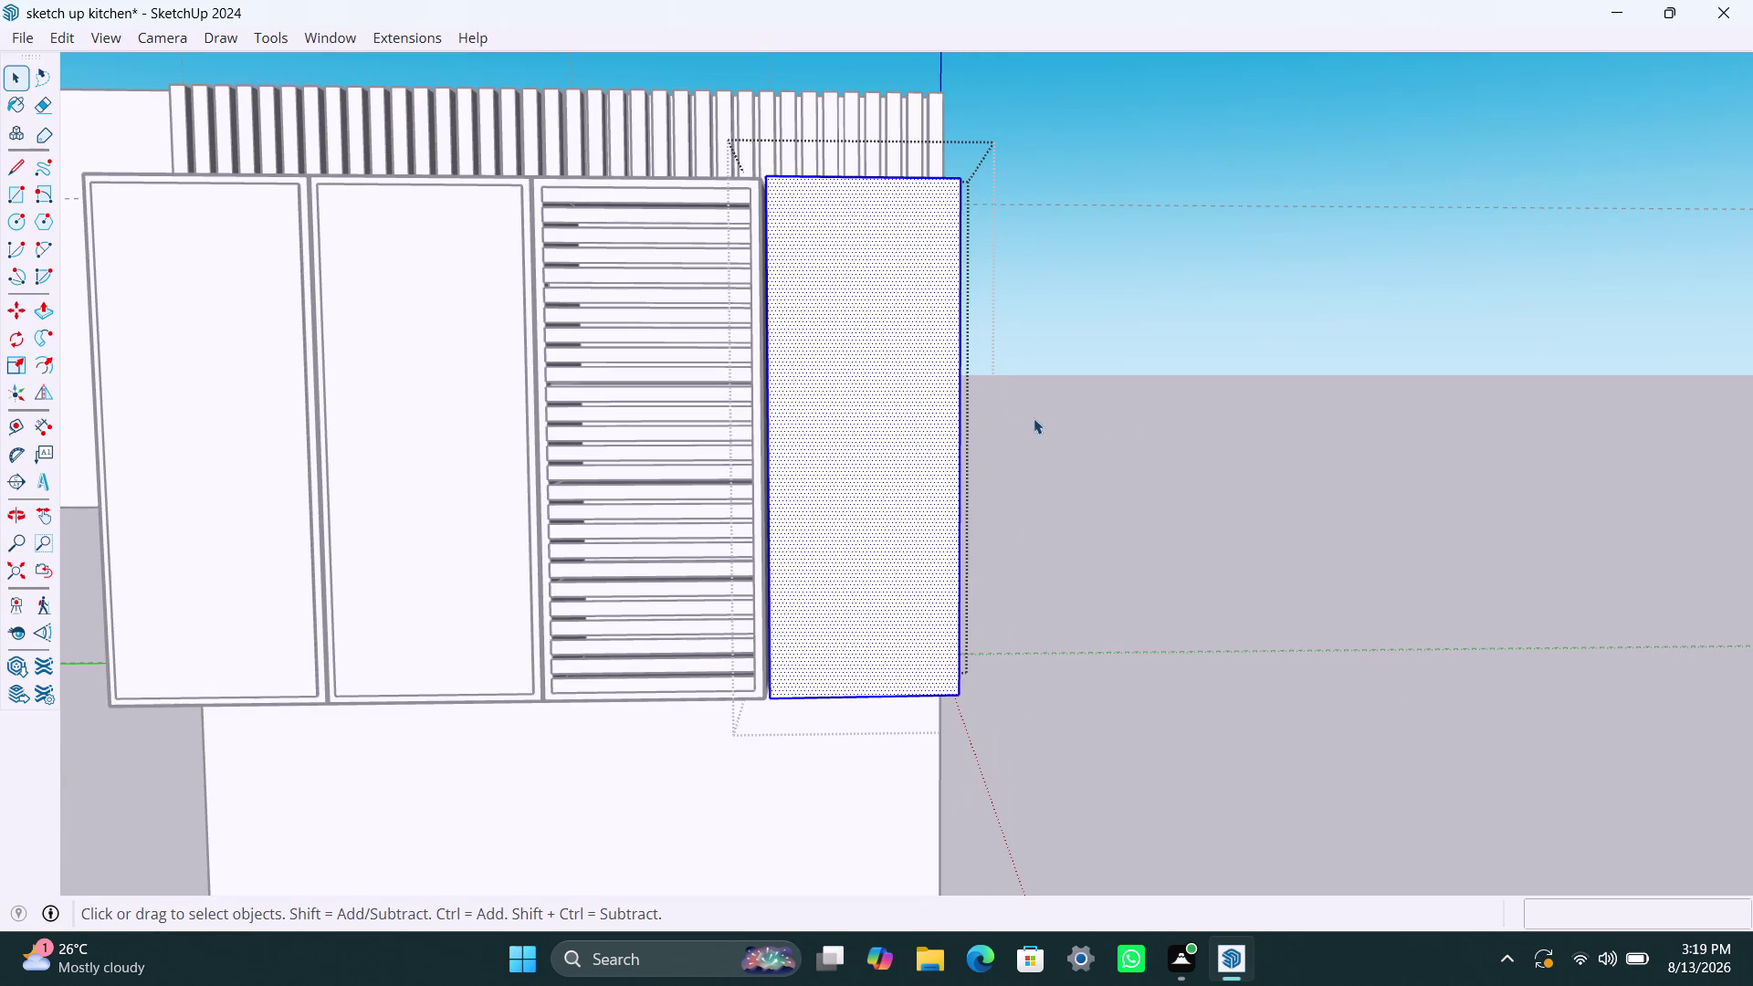
scroll(down, 3)
click(1086, 487)
scroll(down, 3)
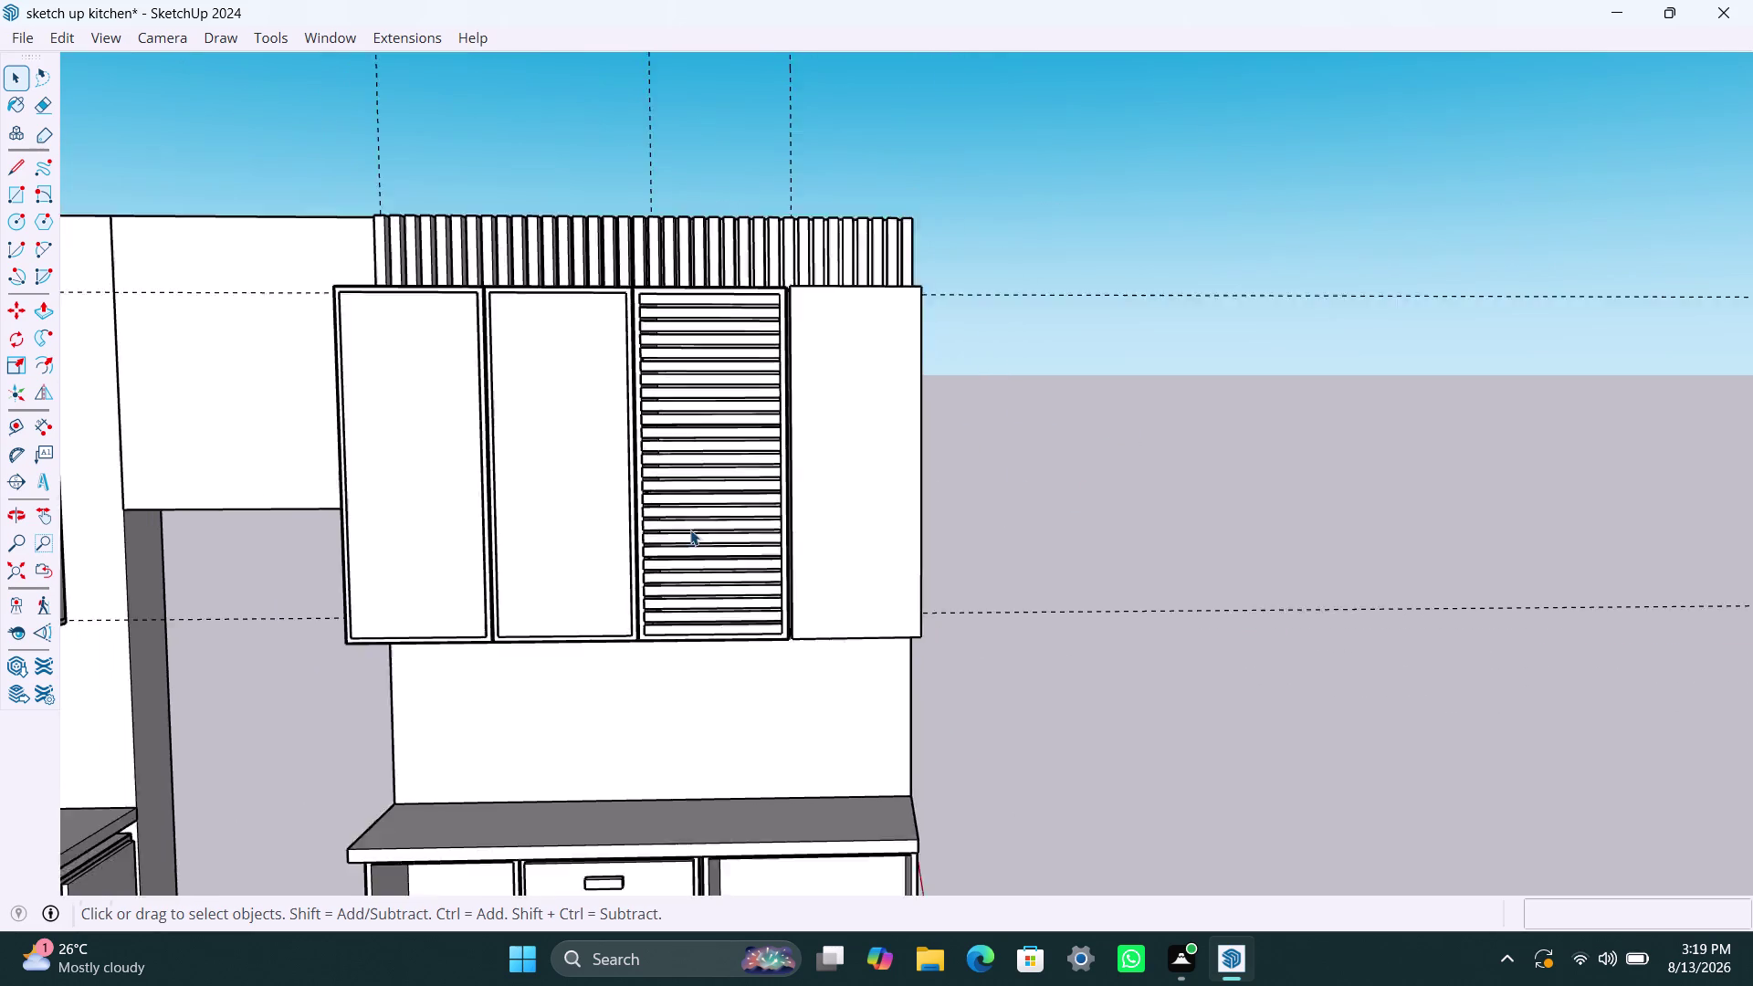
Draw a thin handle rectangle on the left door and make it a group.
scroll(down, 3)
scroll(up, 3)
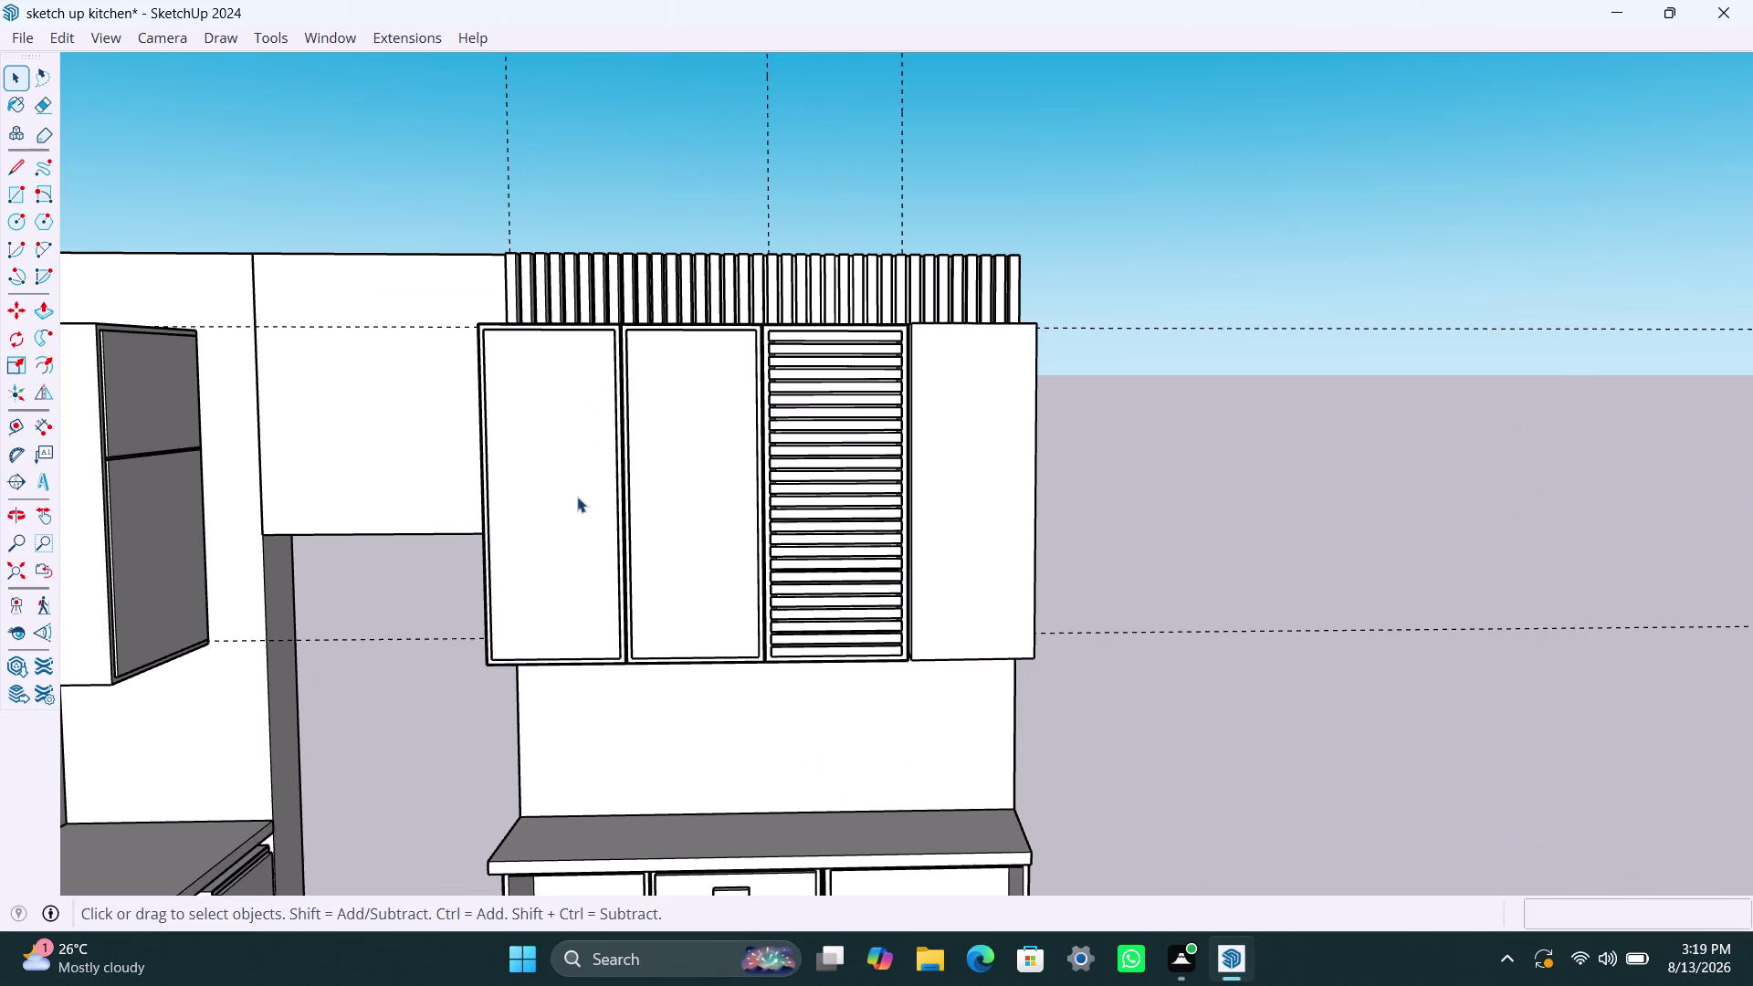
key(r)
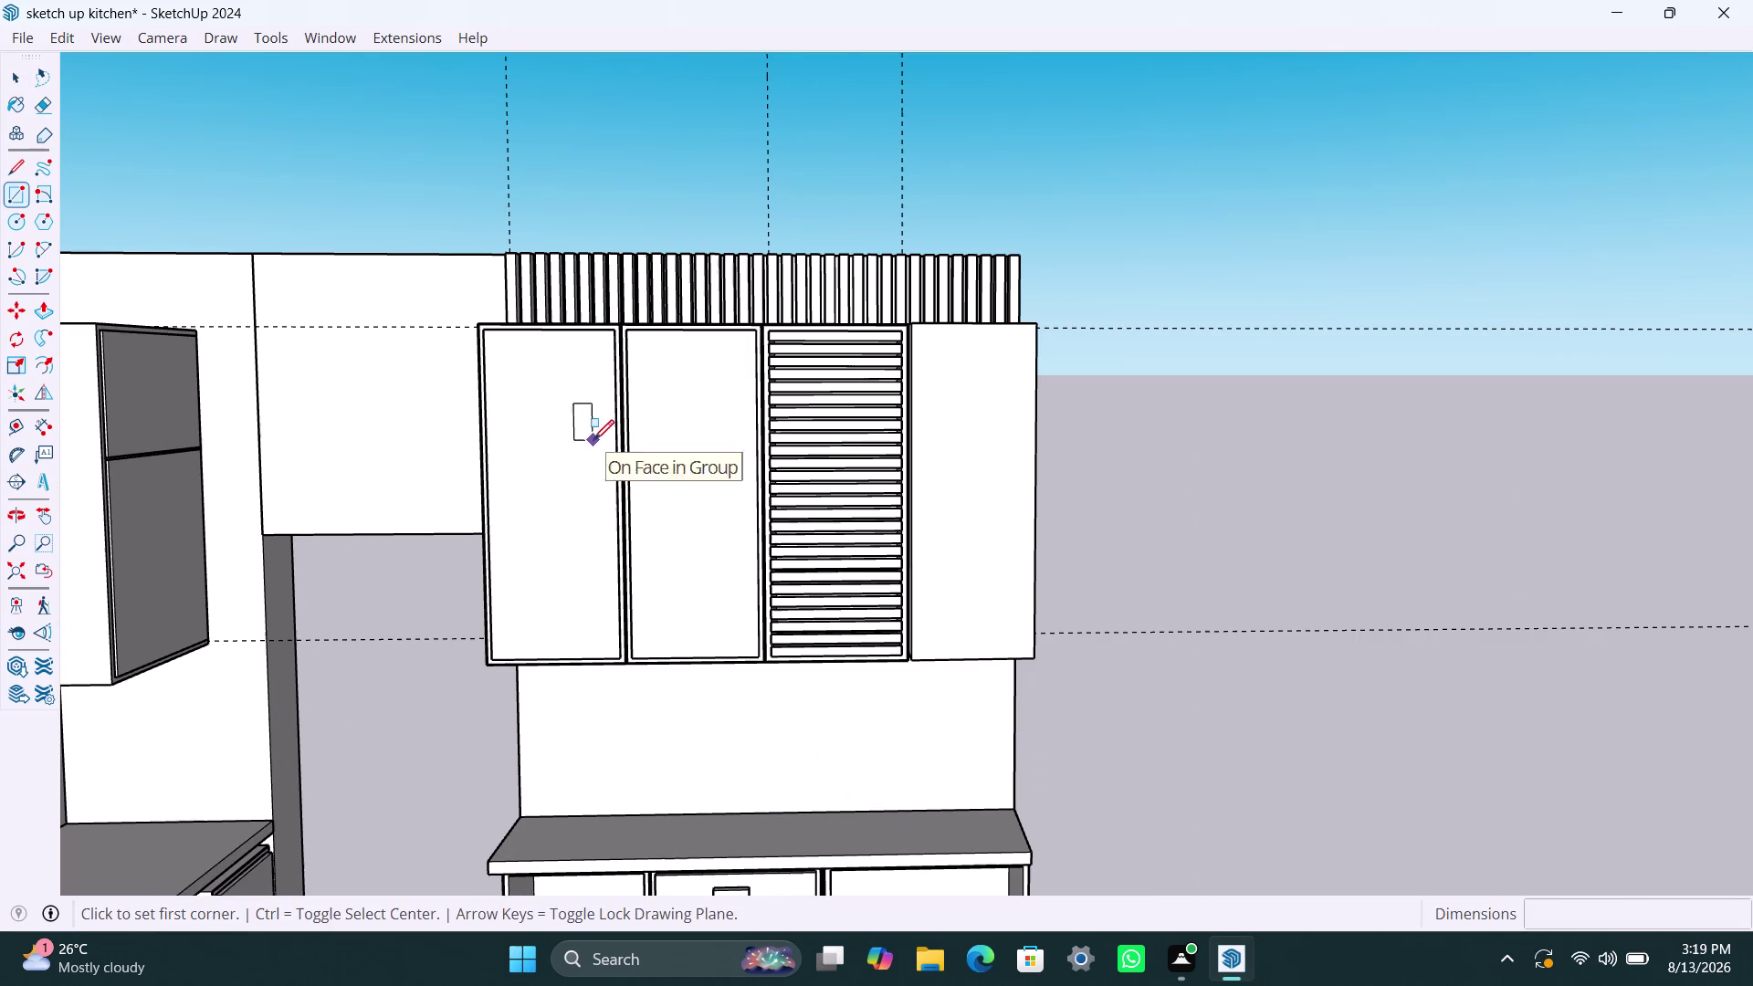
click(593, 449)
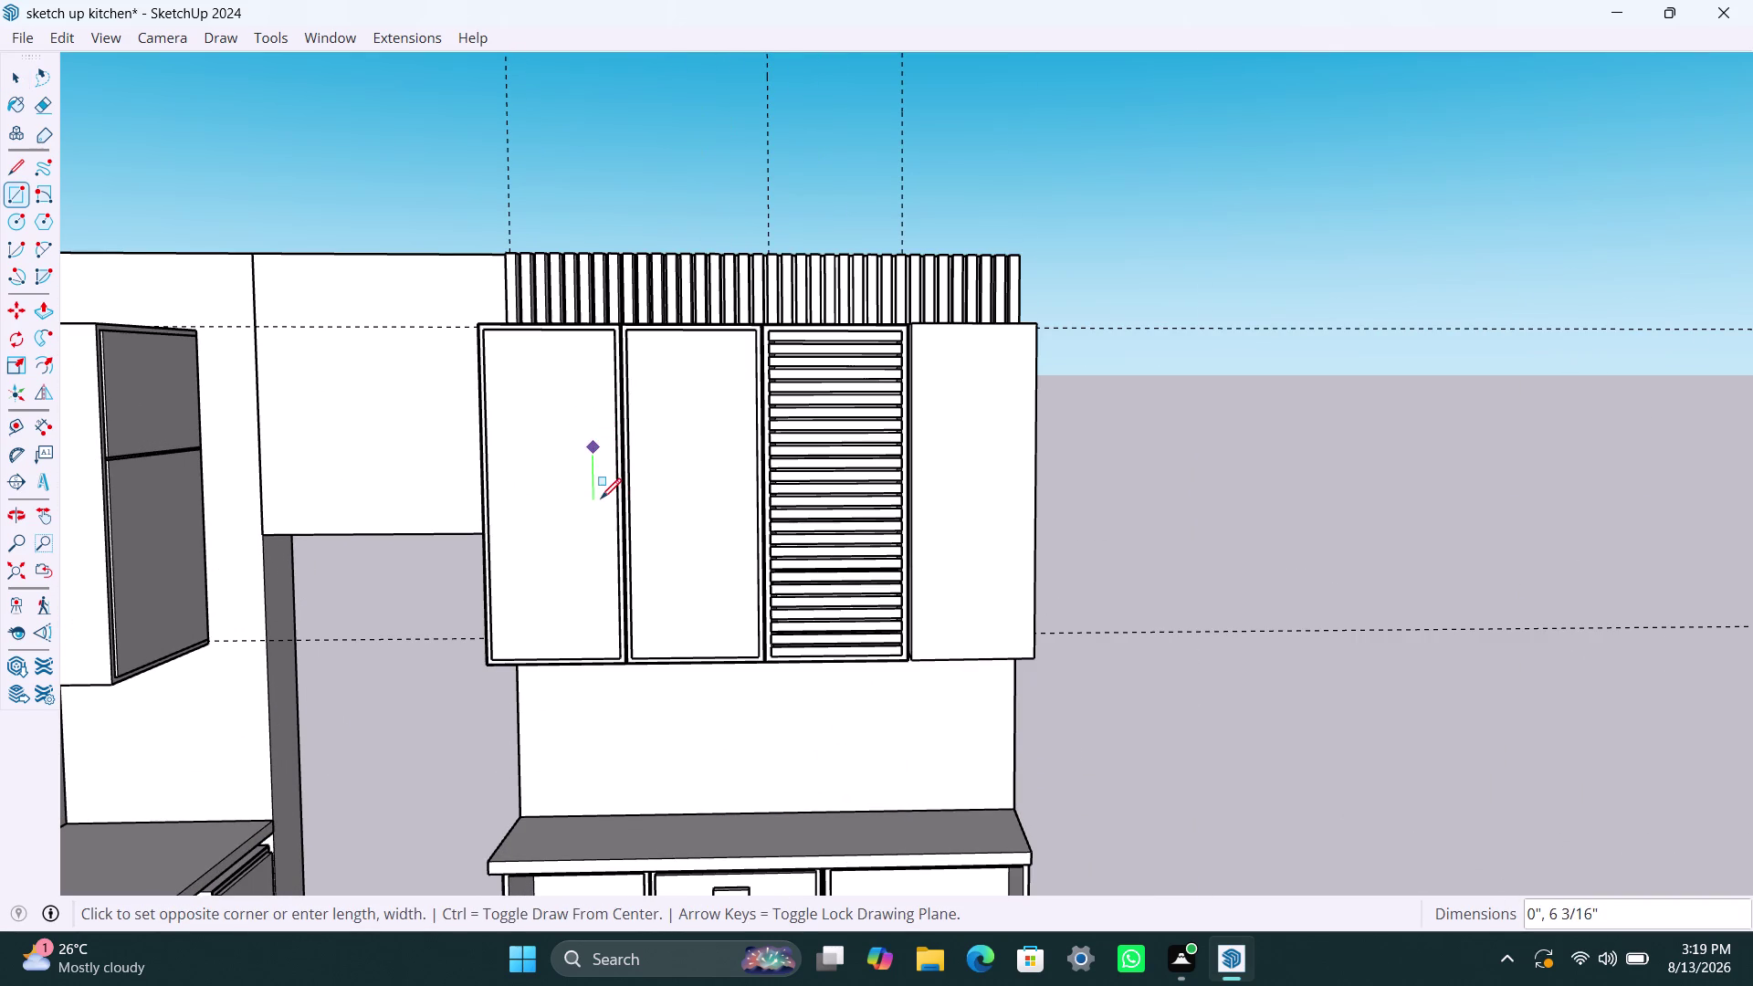
scroll(up, 3)
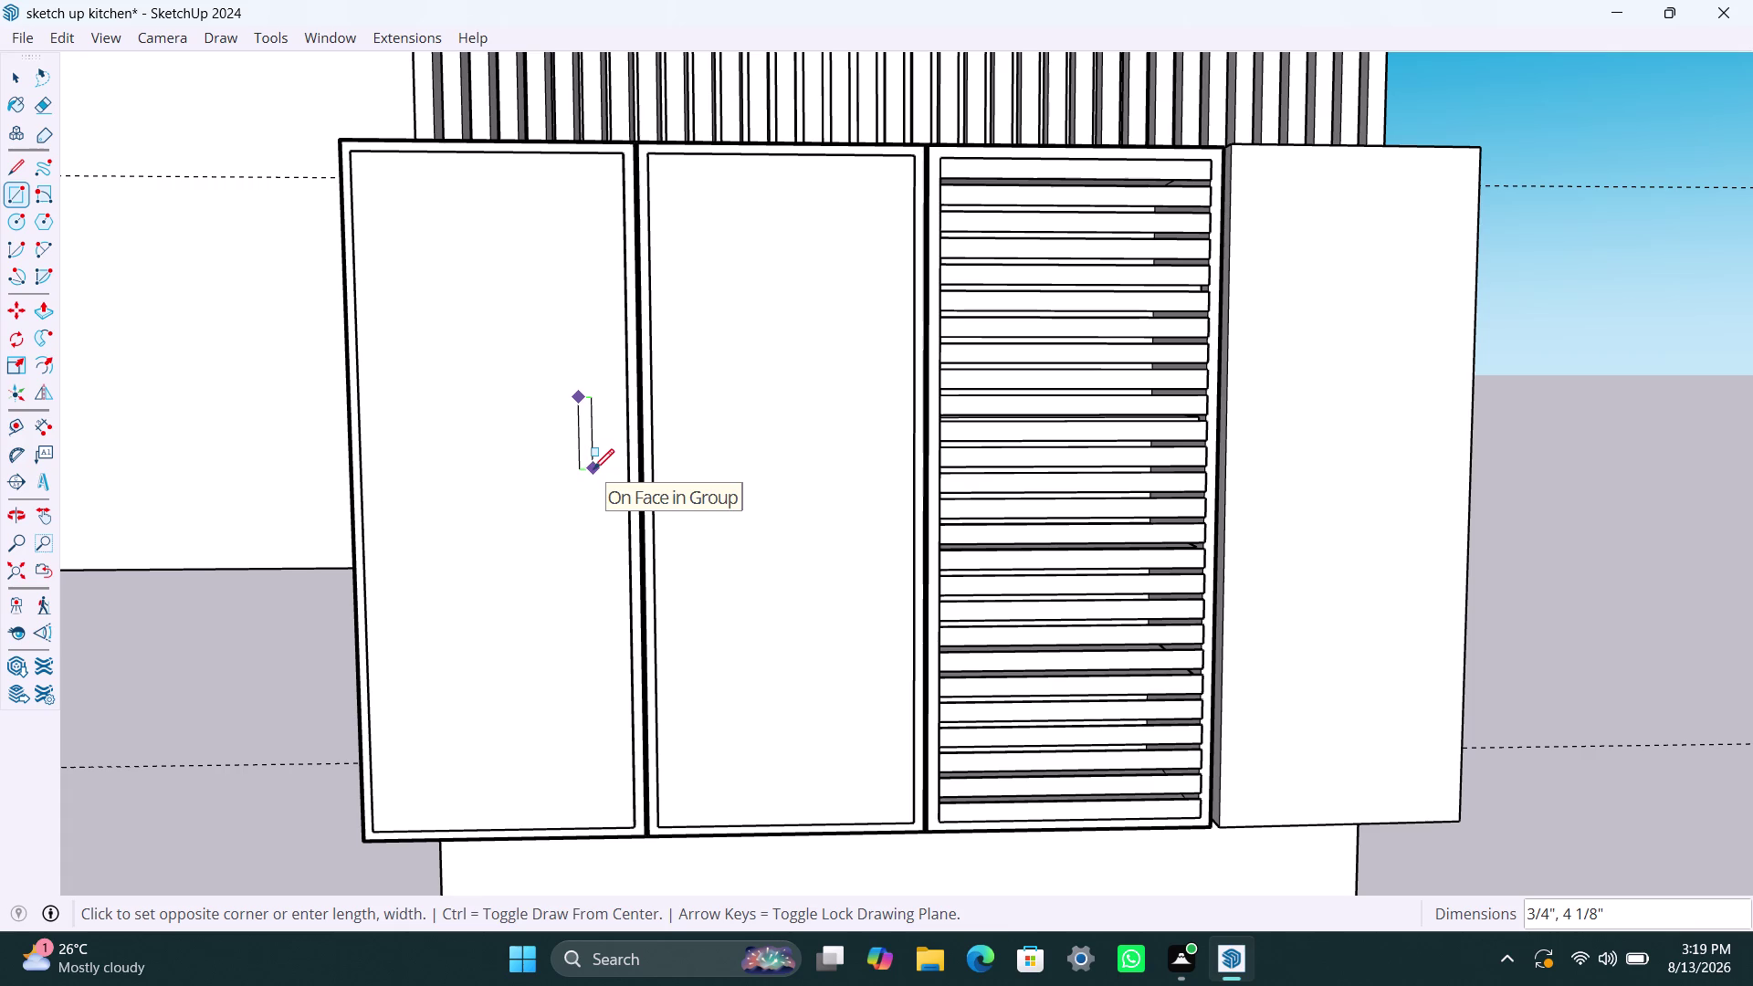
scroll(up, 3)
click(593, 469)
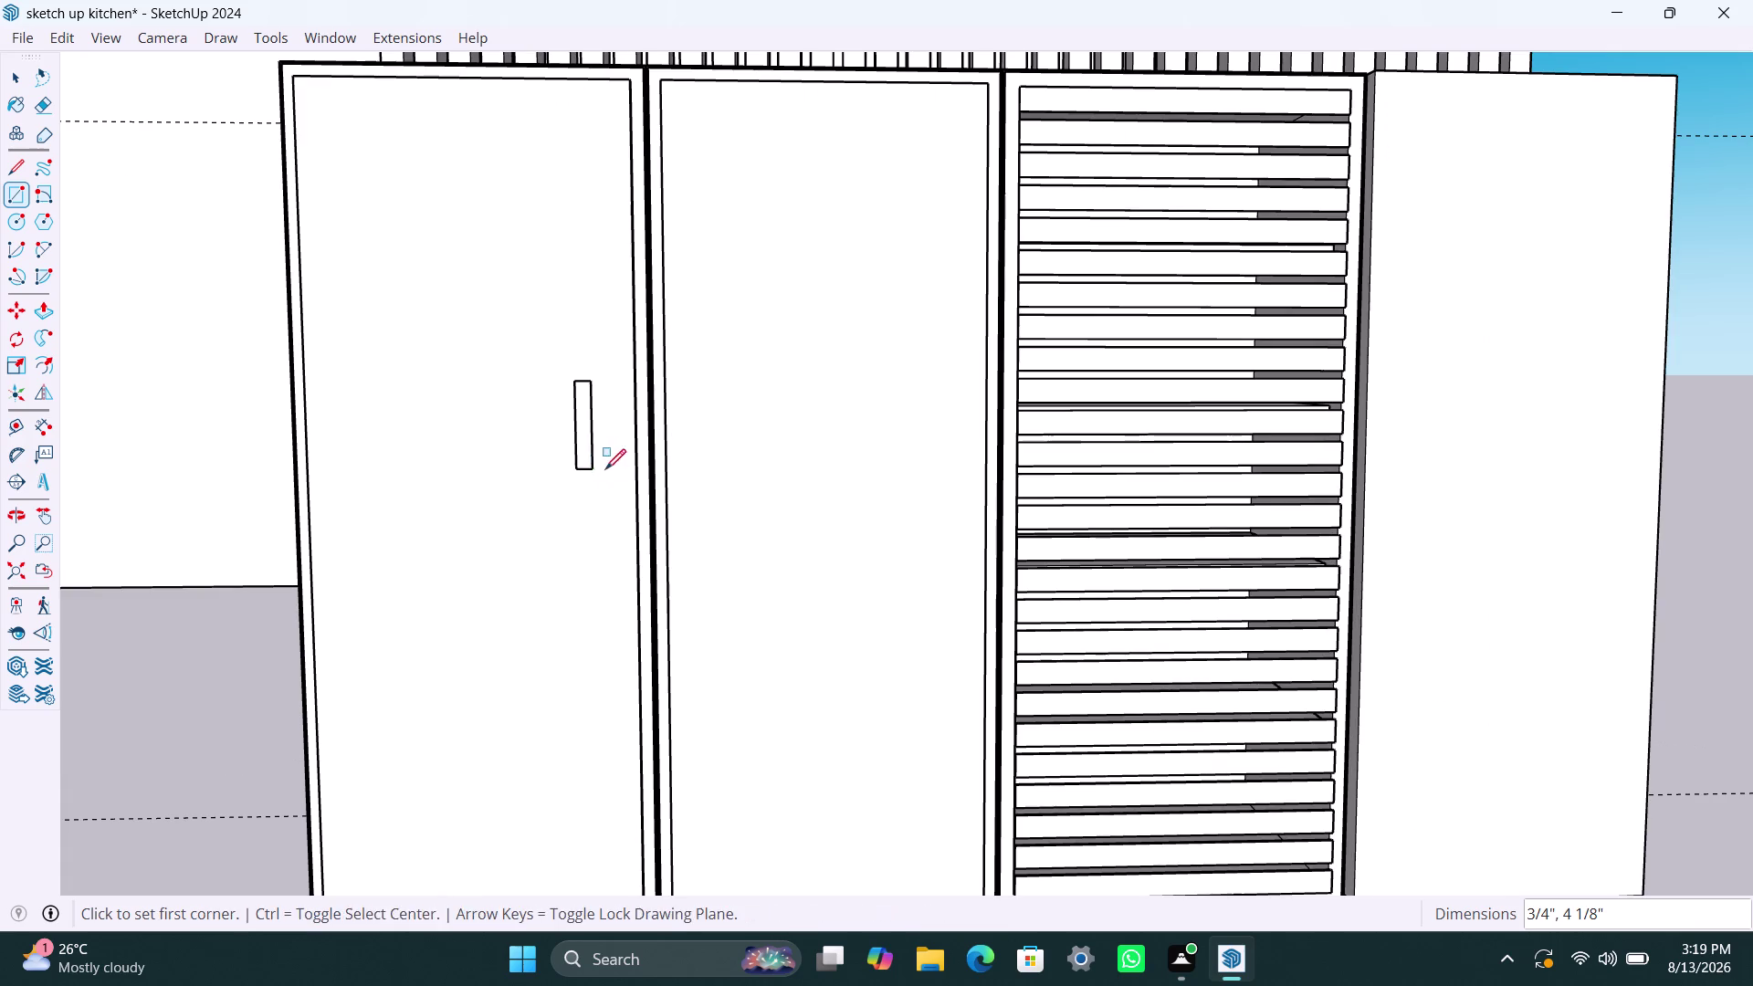
key(space)
double_click(590, 440)
click(588, 440)
double_click(578, 439)
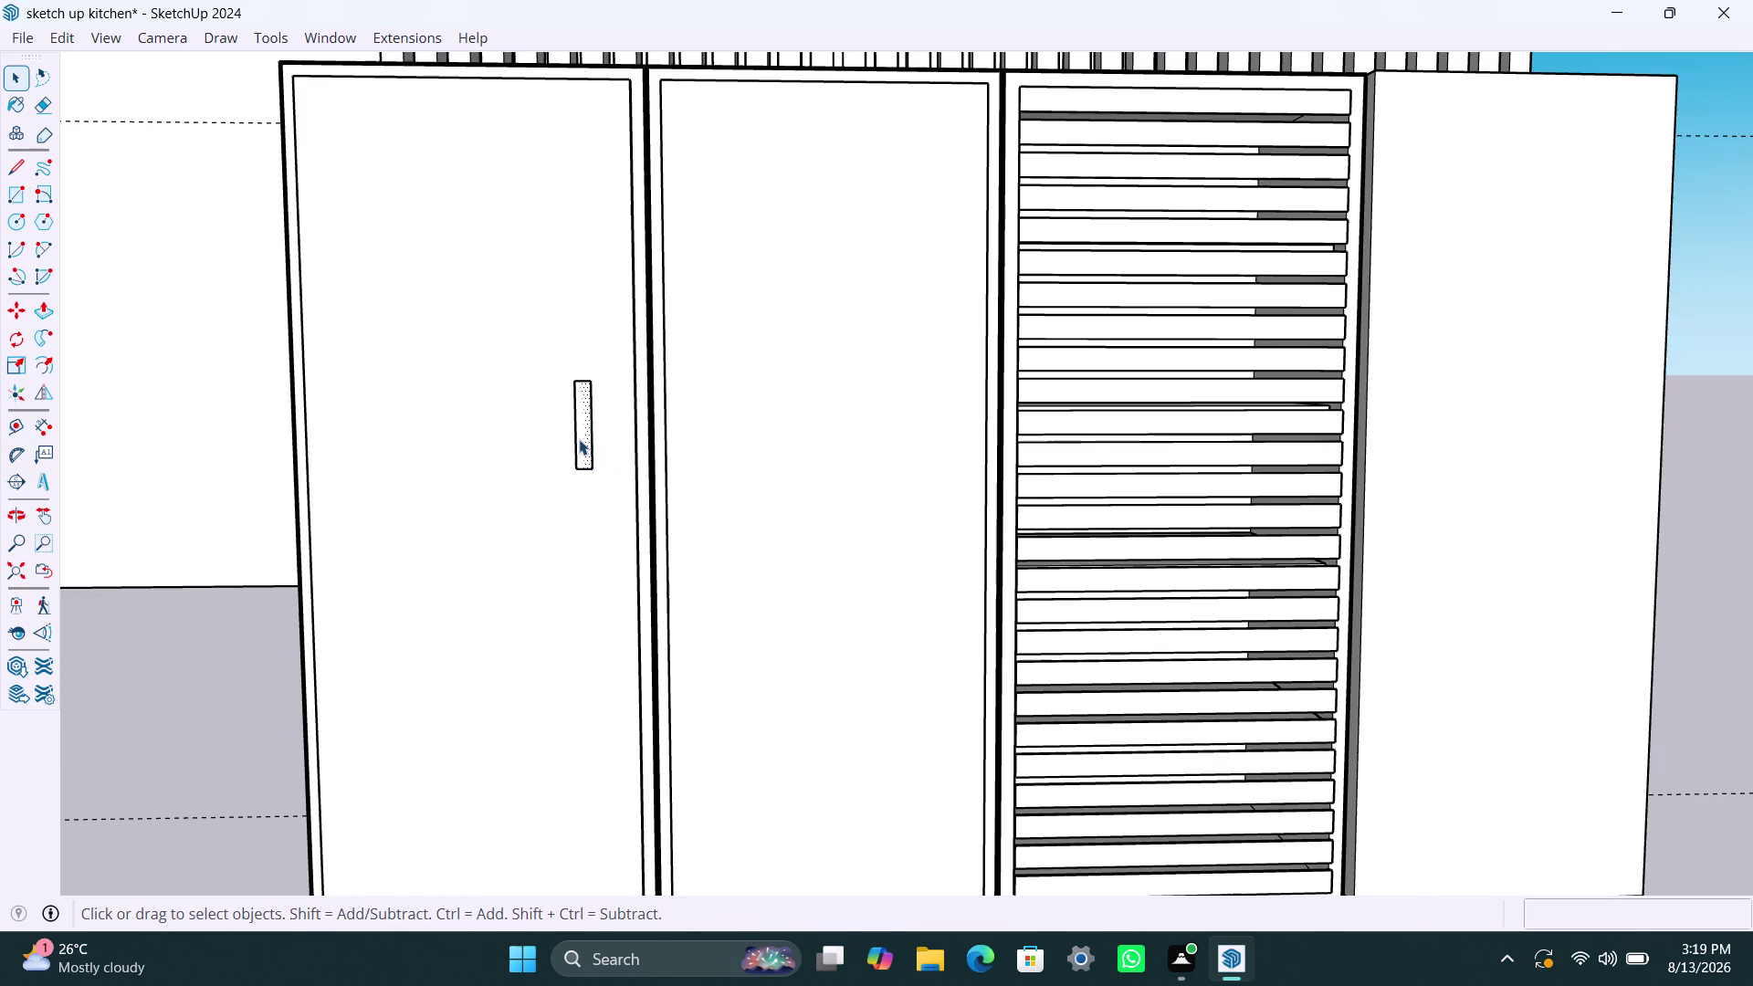
double_click(579, 439)
right_click(579, 439)
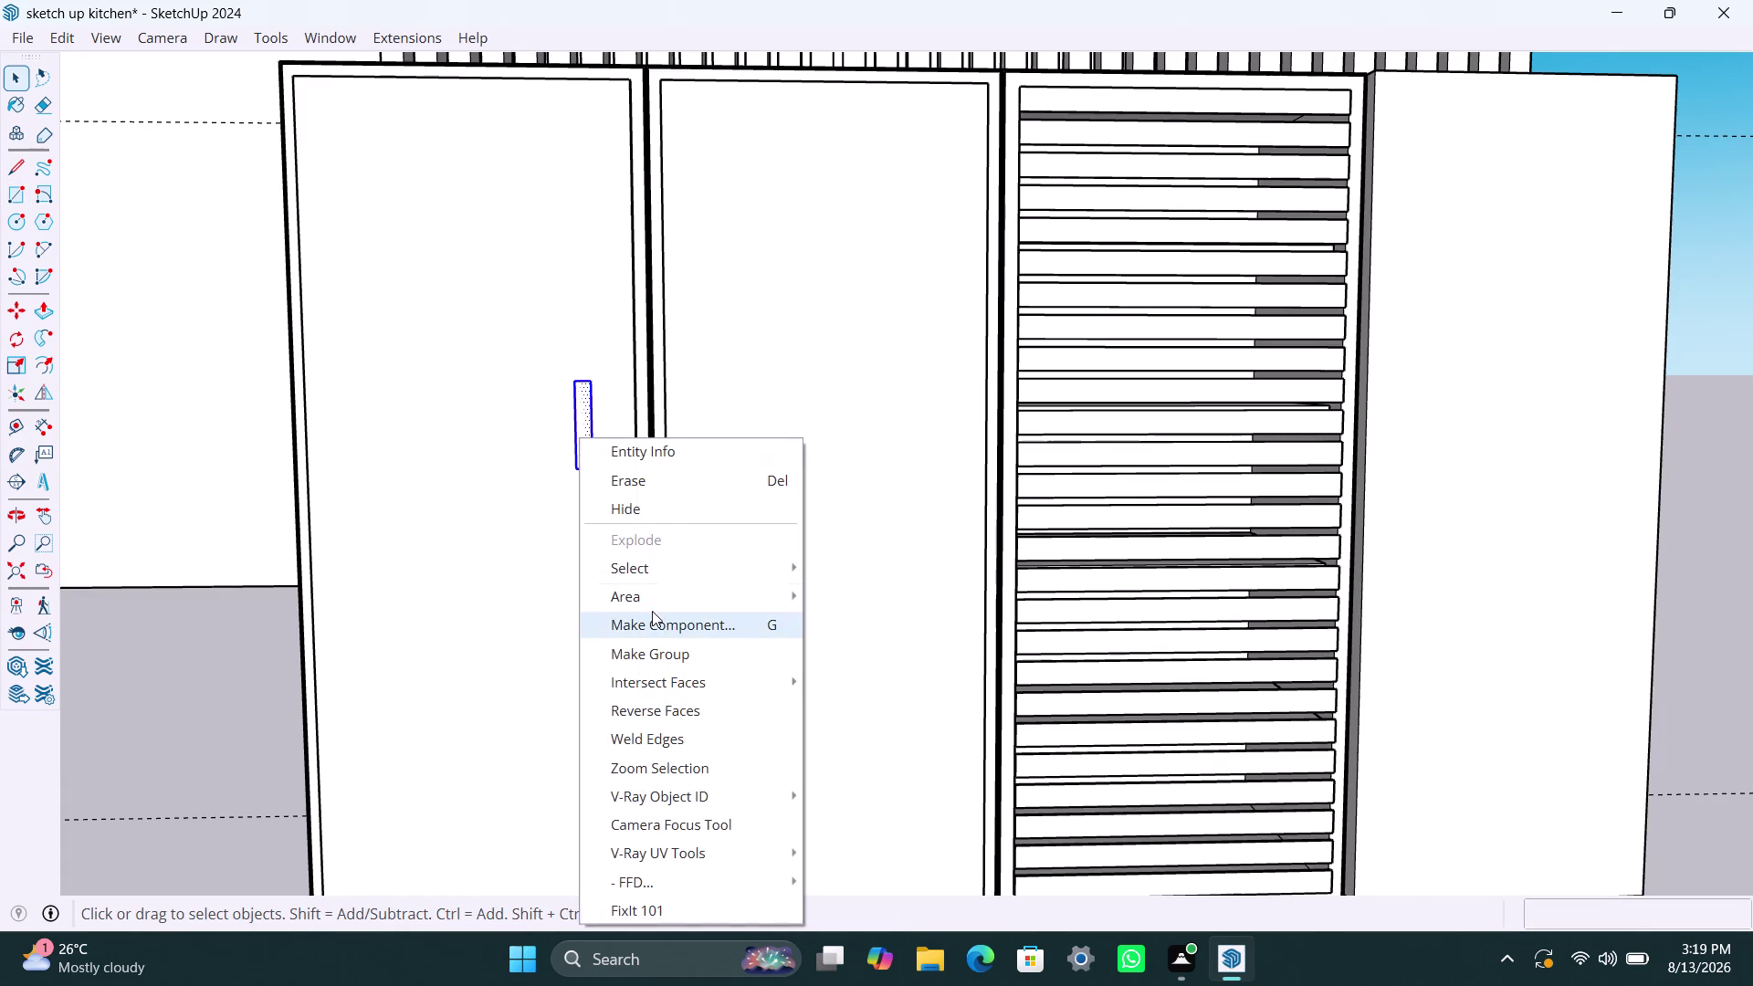
click(652, 647)
triple_click(585, 452)
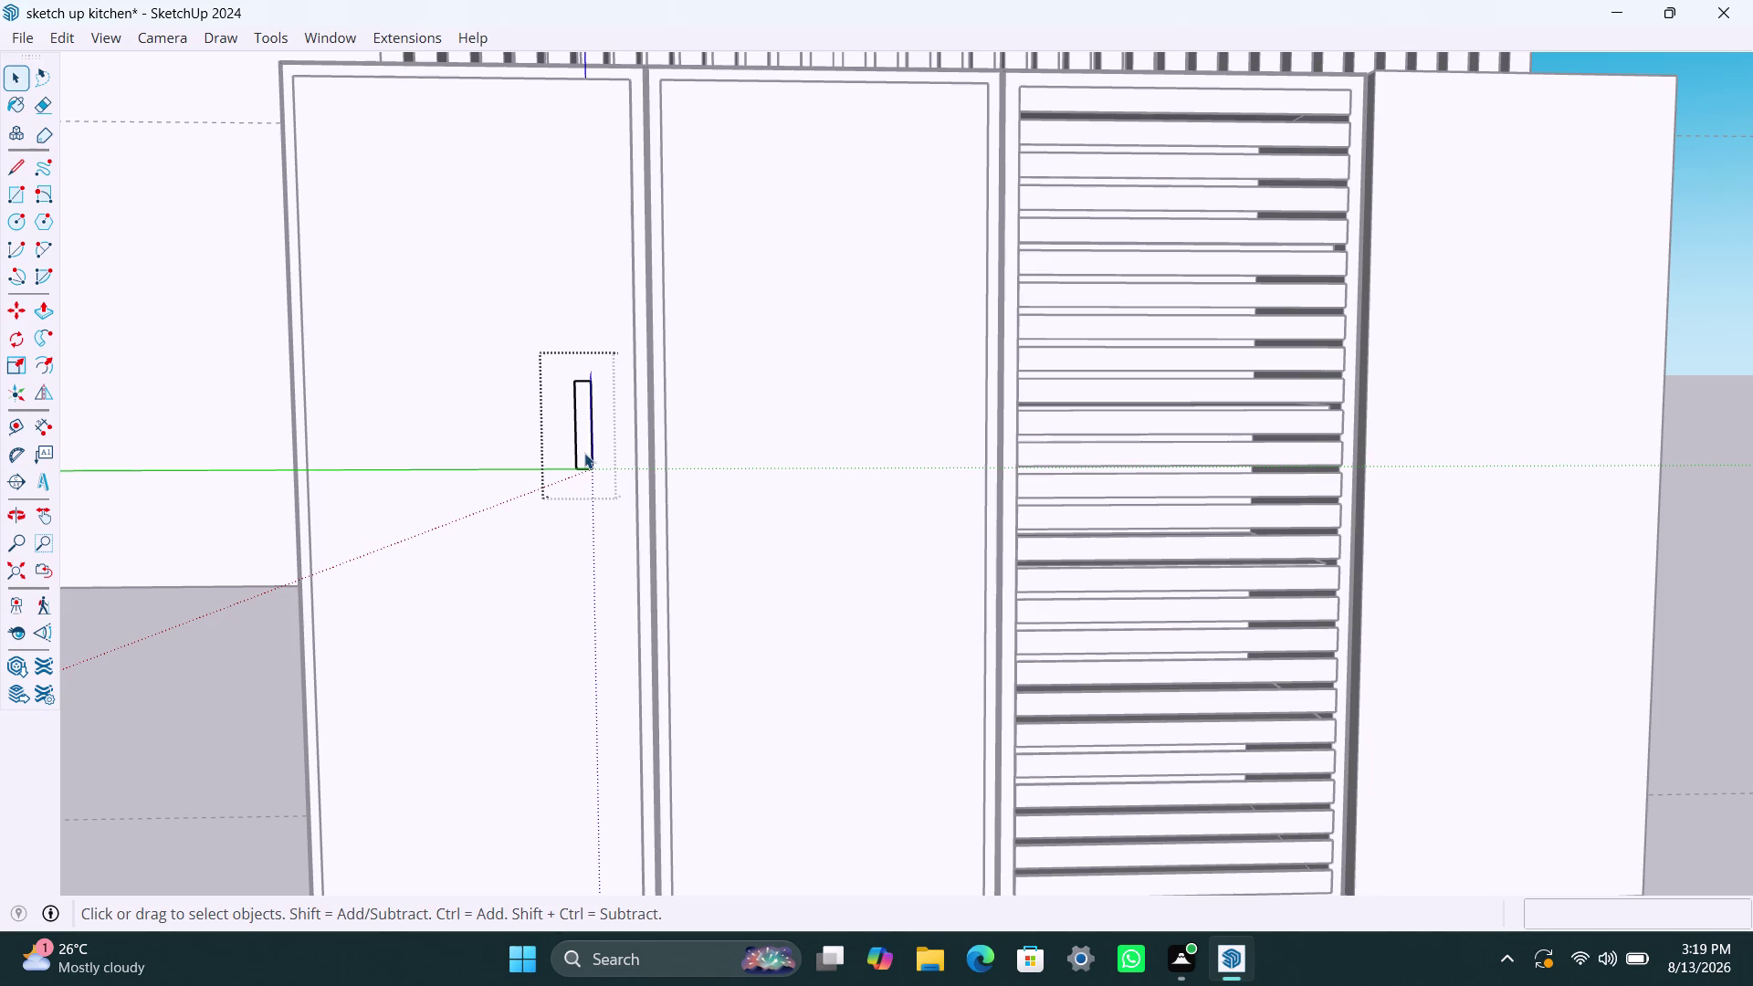
Push/Pull the handle face outward so the handle stands out from the door.
key(p)
click(584, 453)
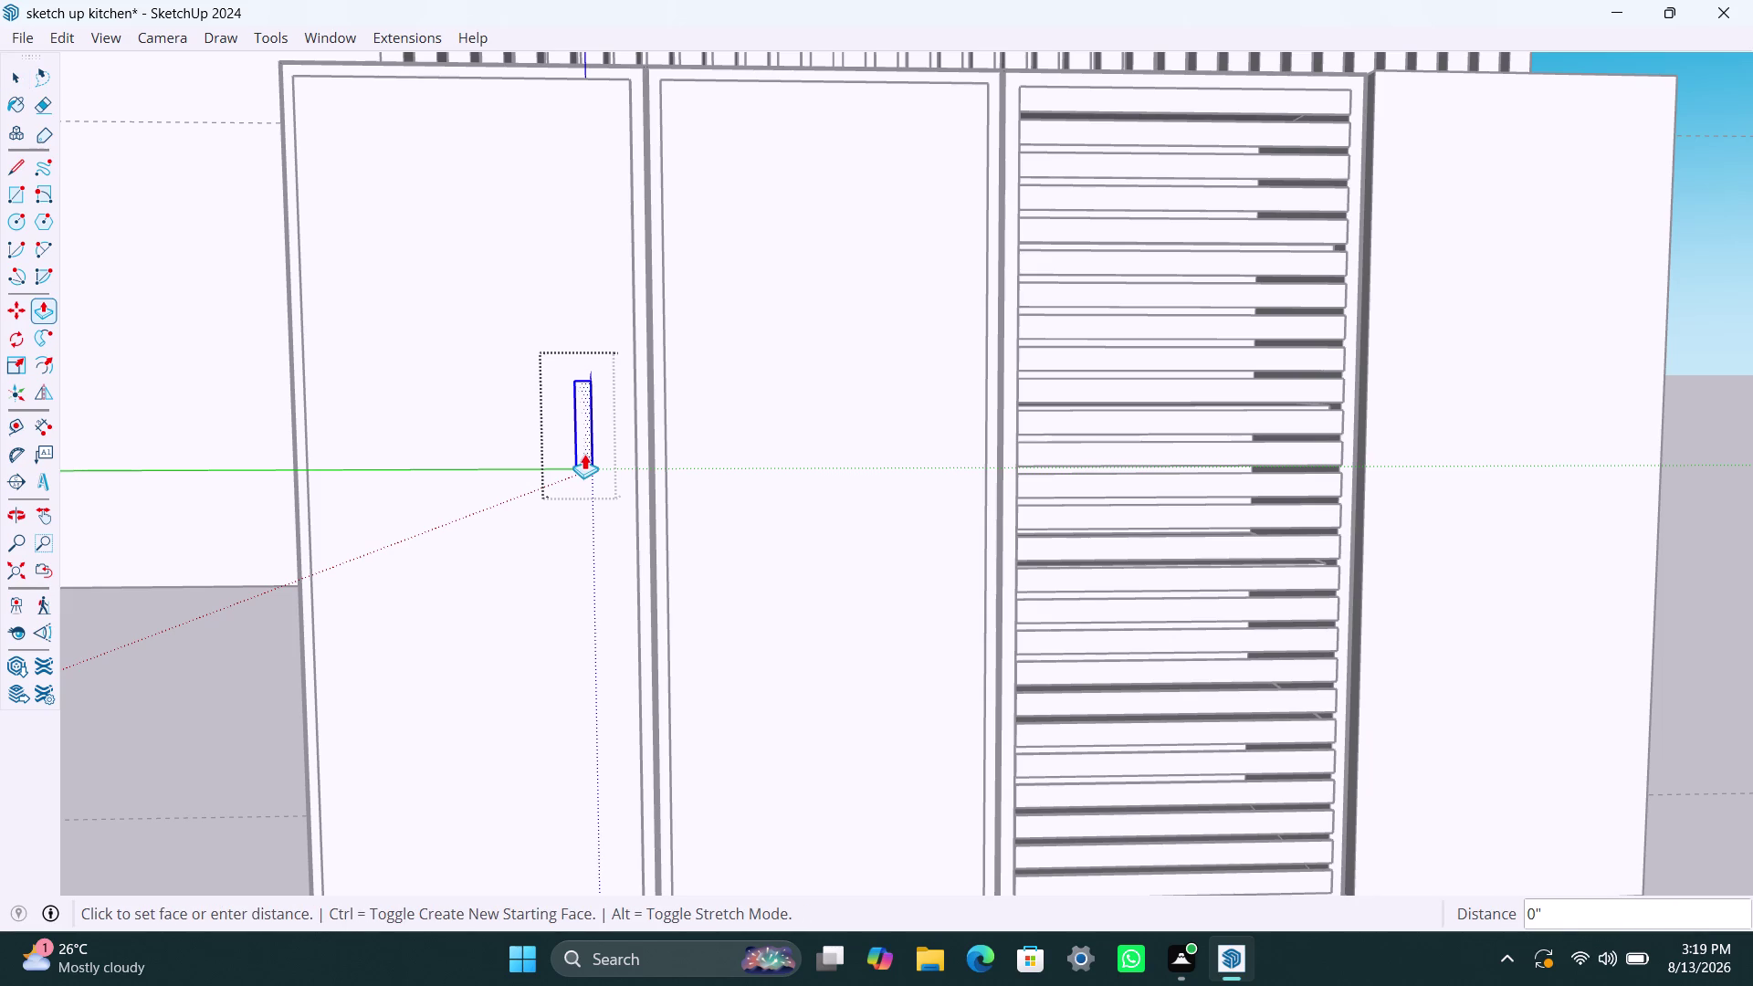
click(581, 456)
key(space)
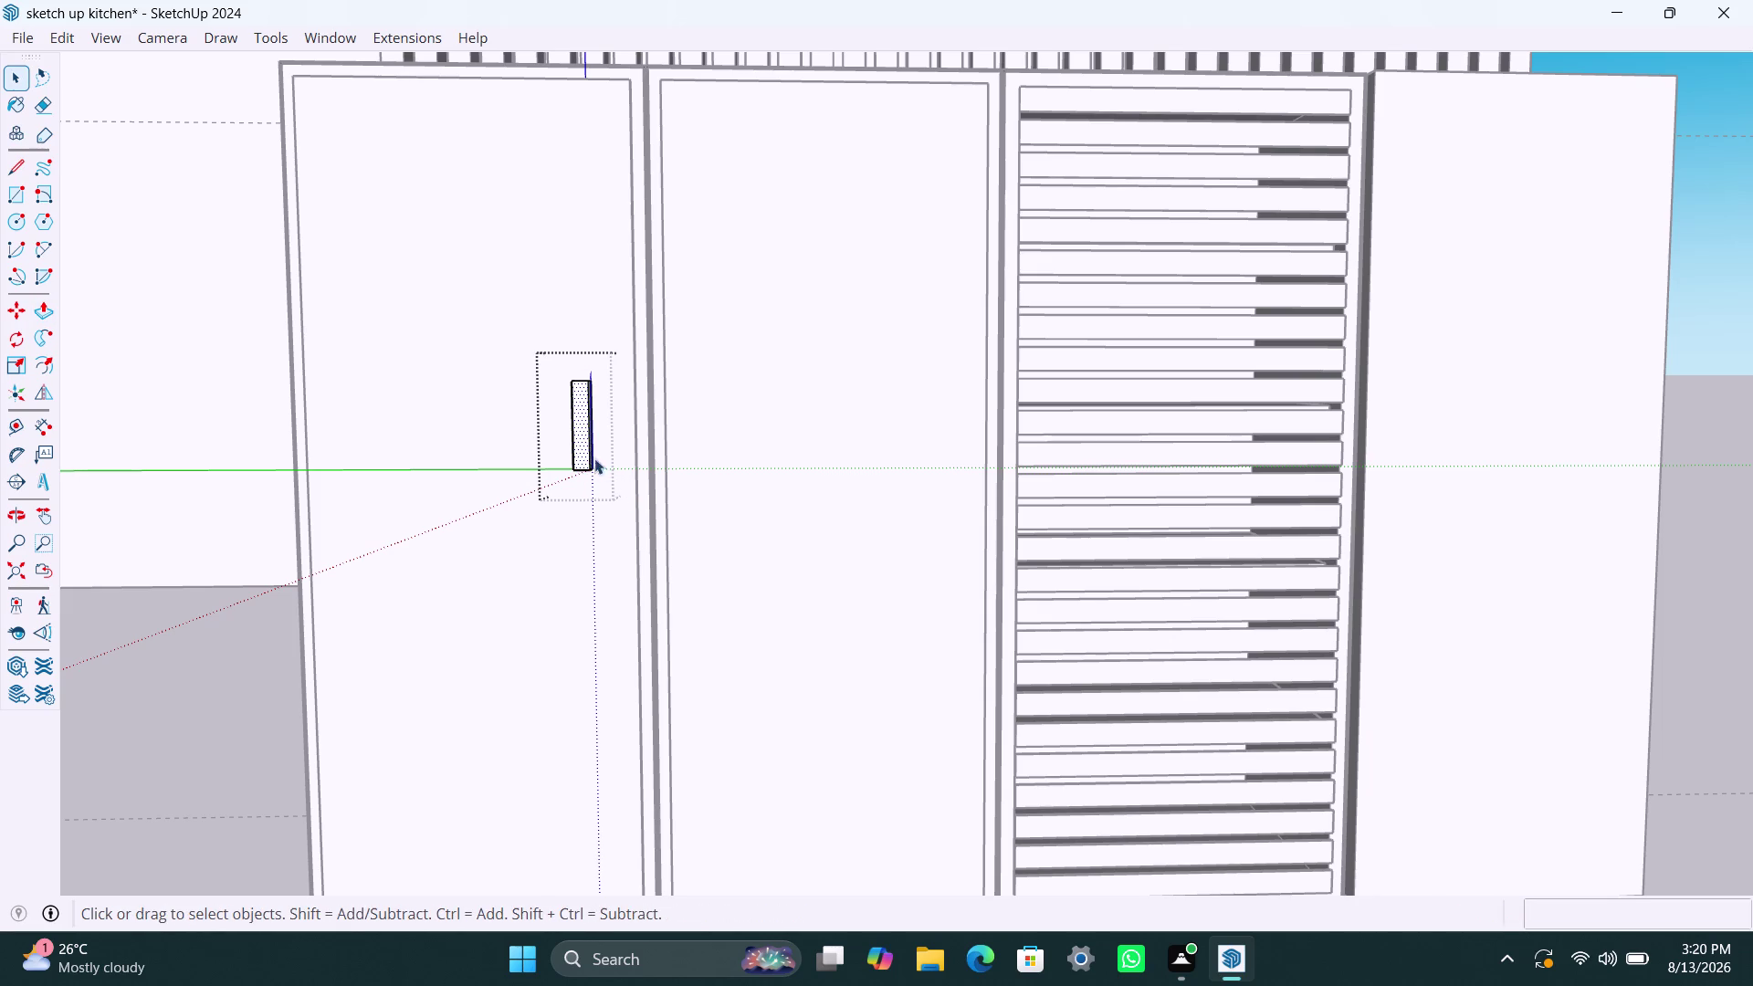
scroll(down, 3)
middle_drag(598, 371, 560, 500)
middle_drag(570, 464, 561, 514)
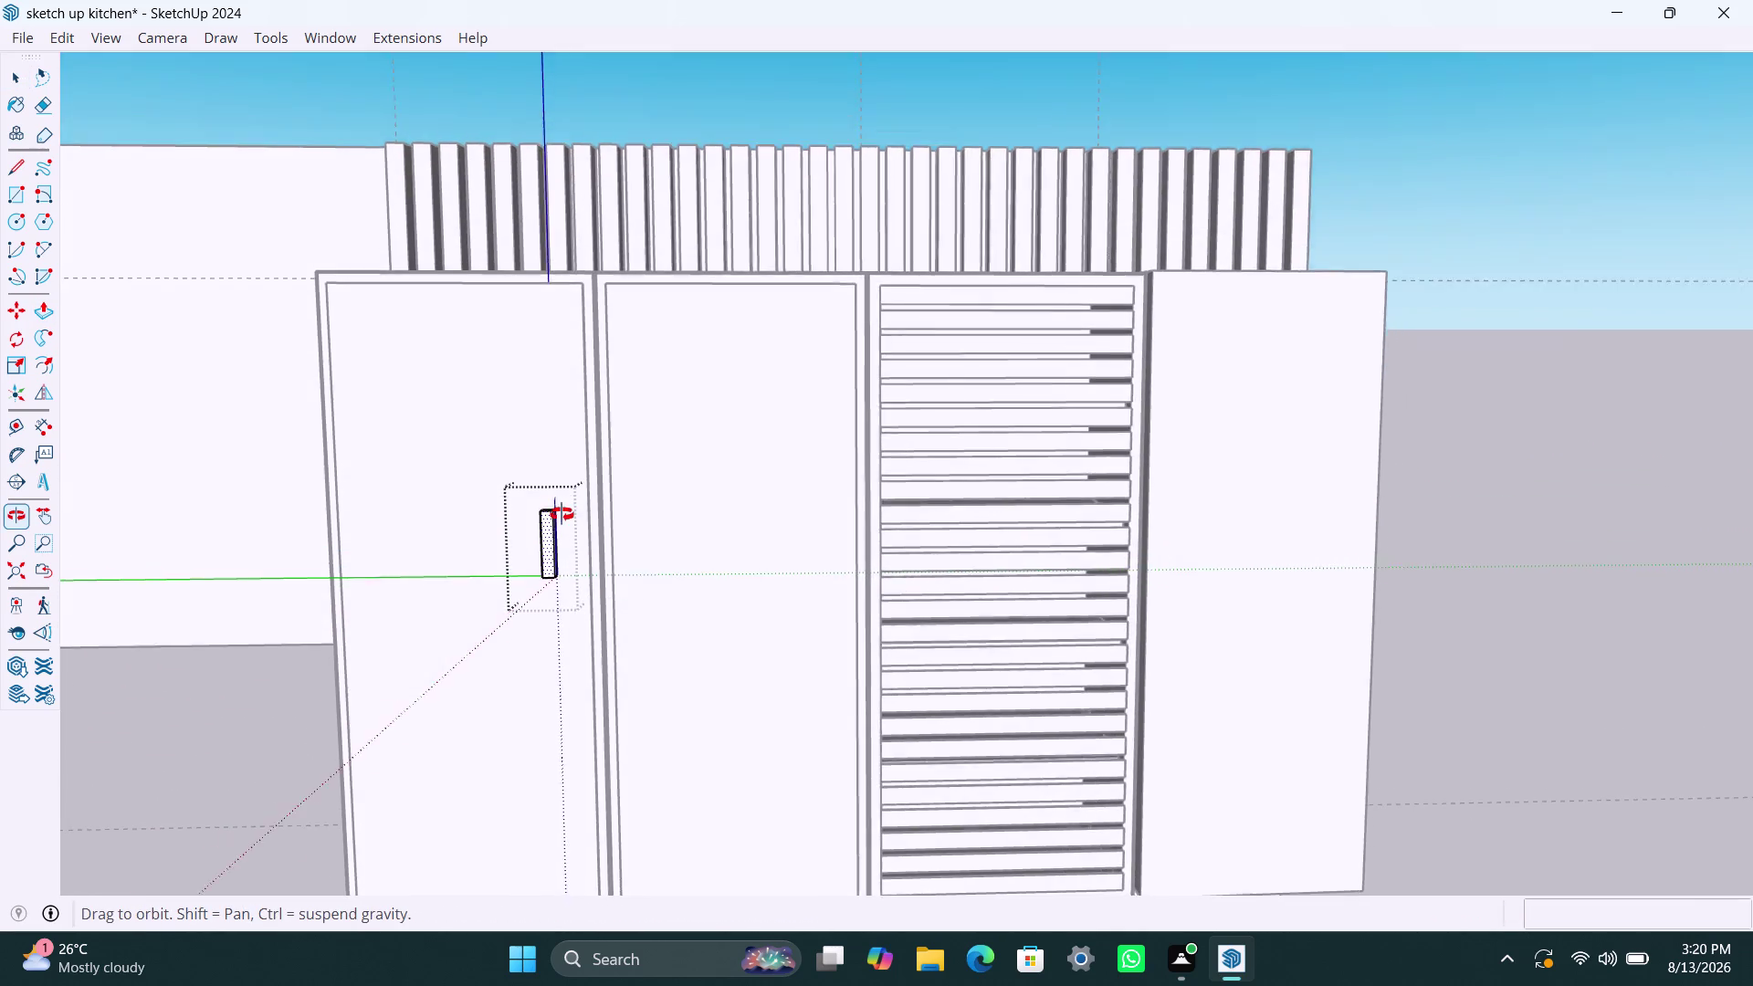
middle_drag(561, 514, 520, 649)
scroll(up, 3)
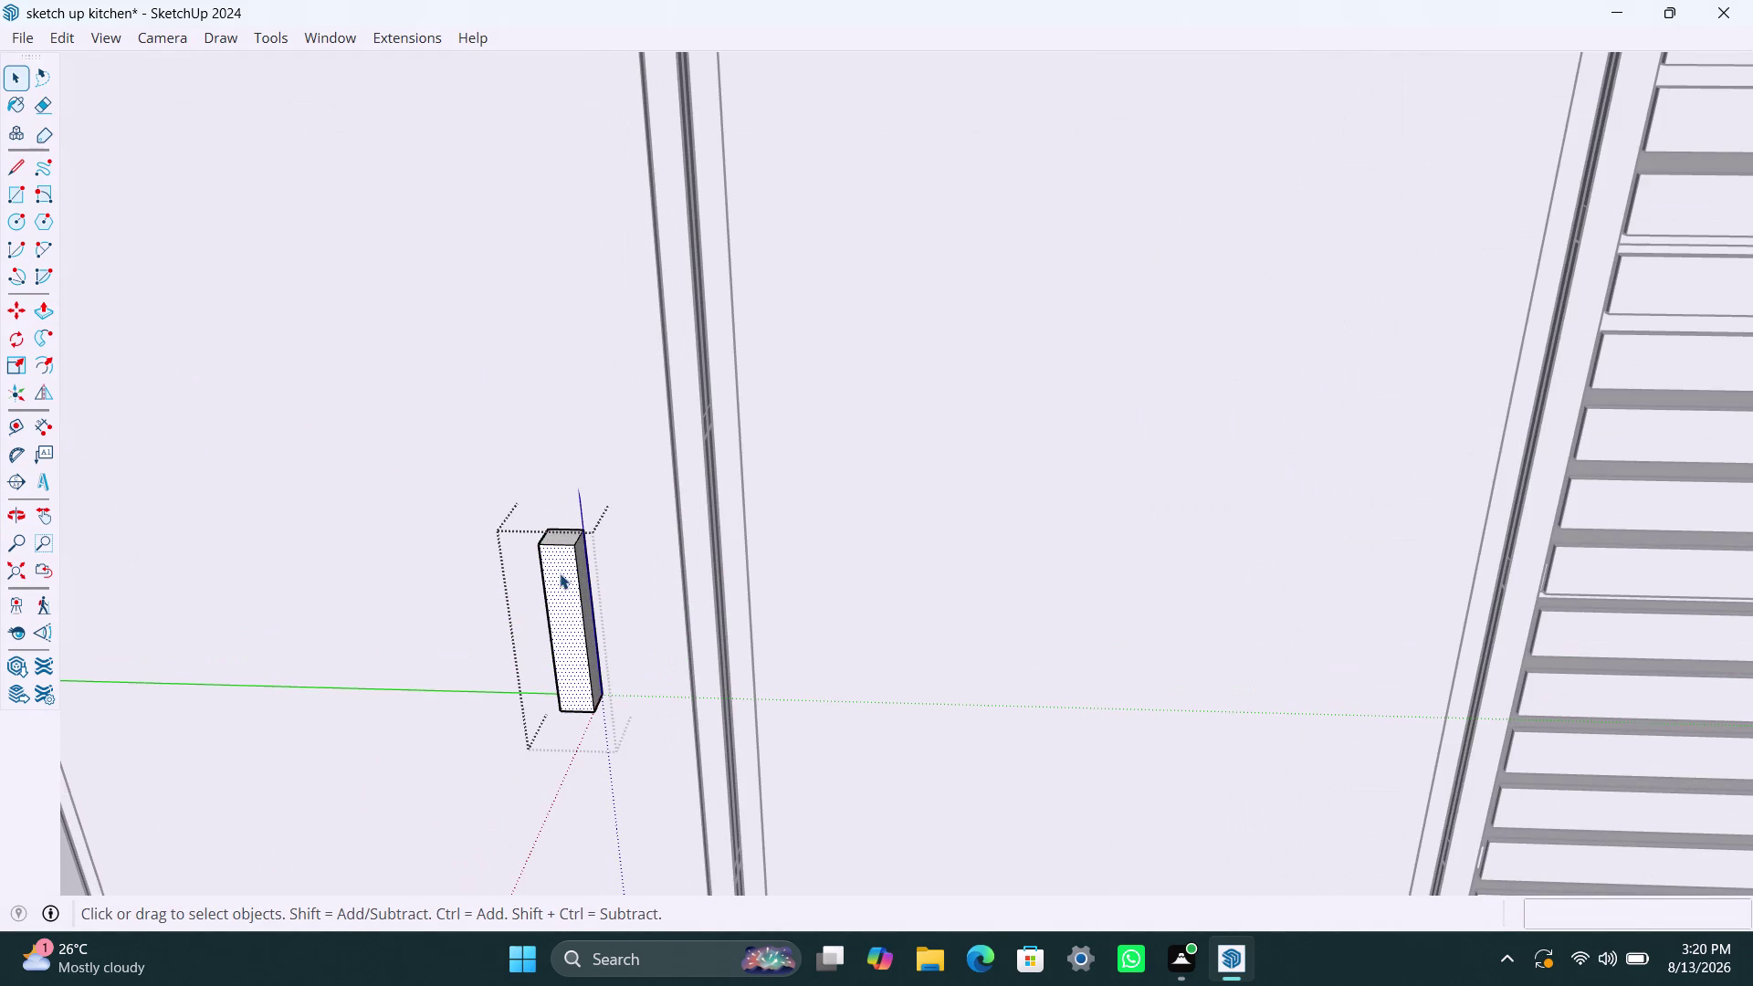
key(p)
click(560, 573)
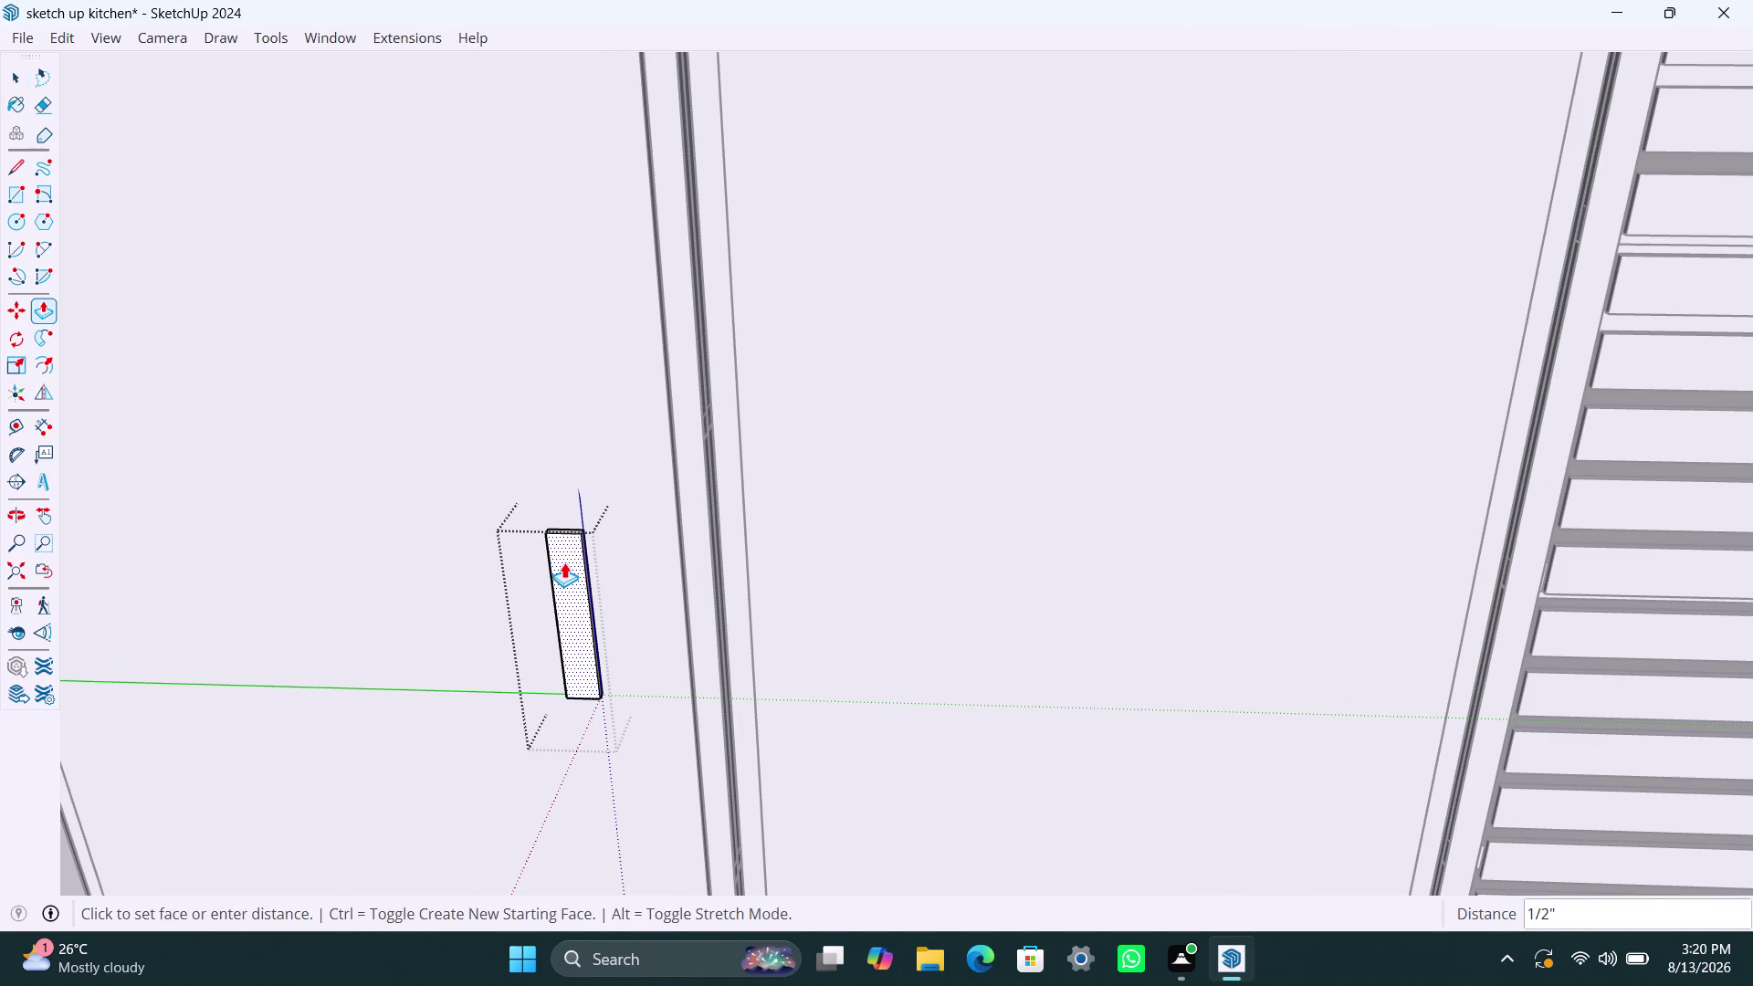
click(562, 565)
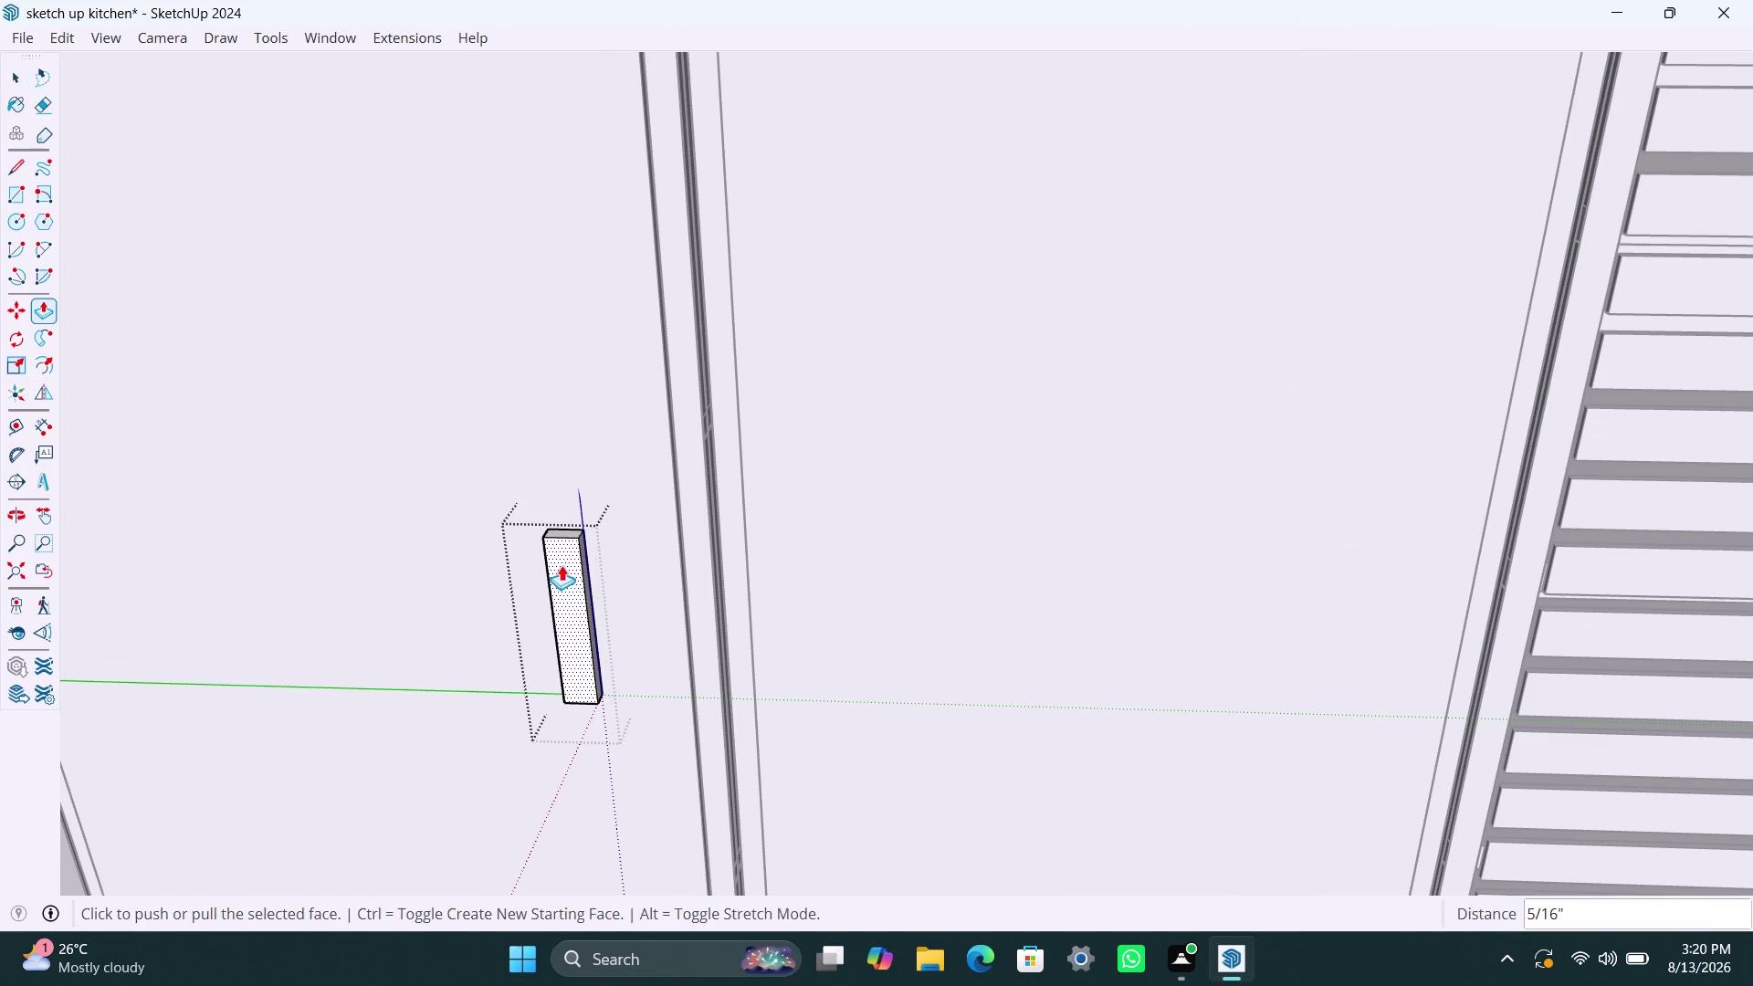
key(space)
Copy the handle group onto the second door beside the louvered cabinet.
click(822, 540)
click(562, 577)
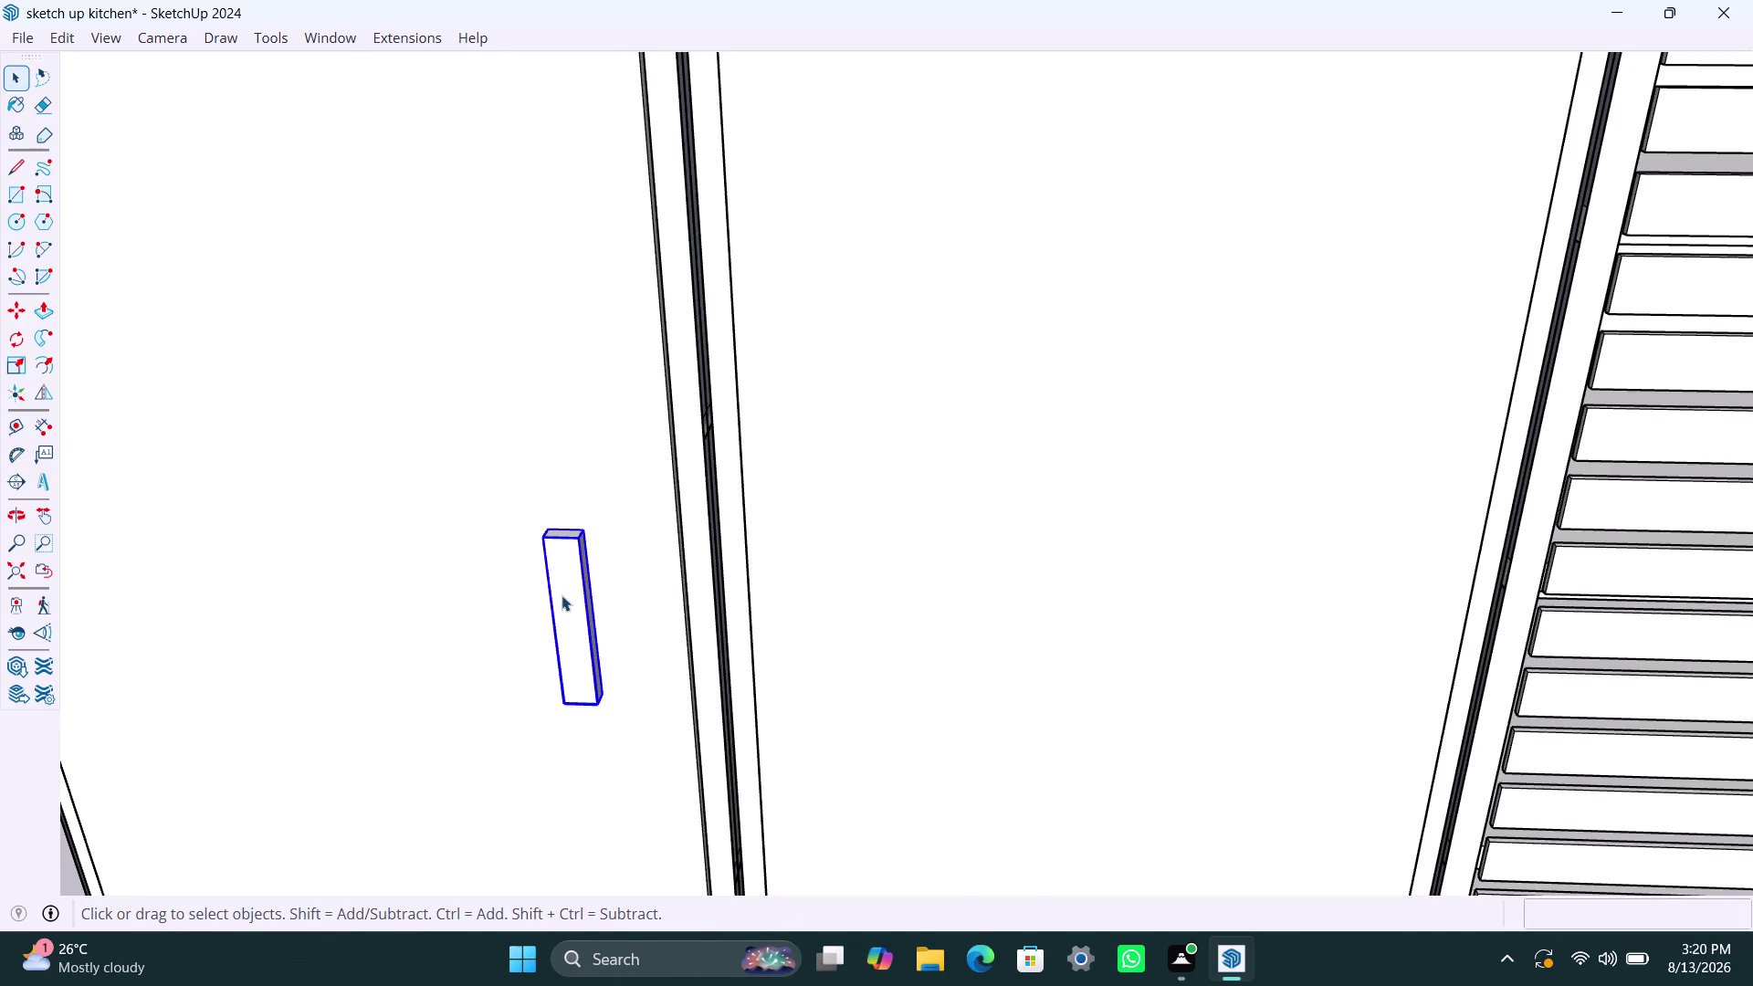
key(m)
click(603, 702)
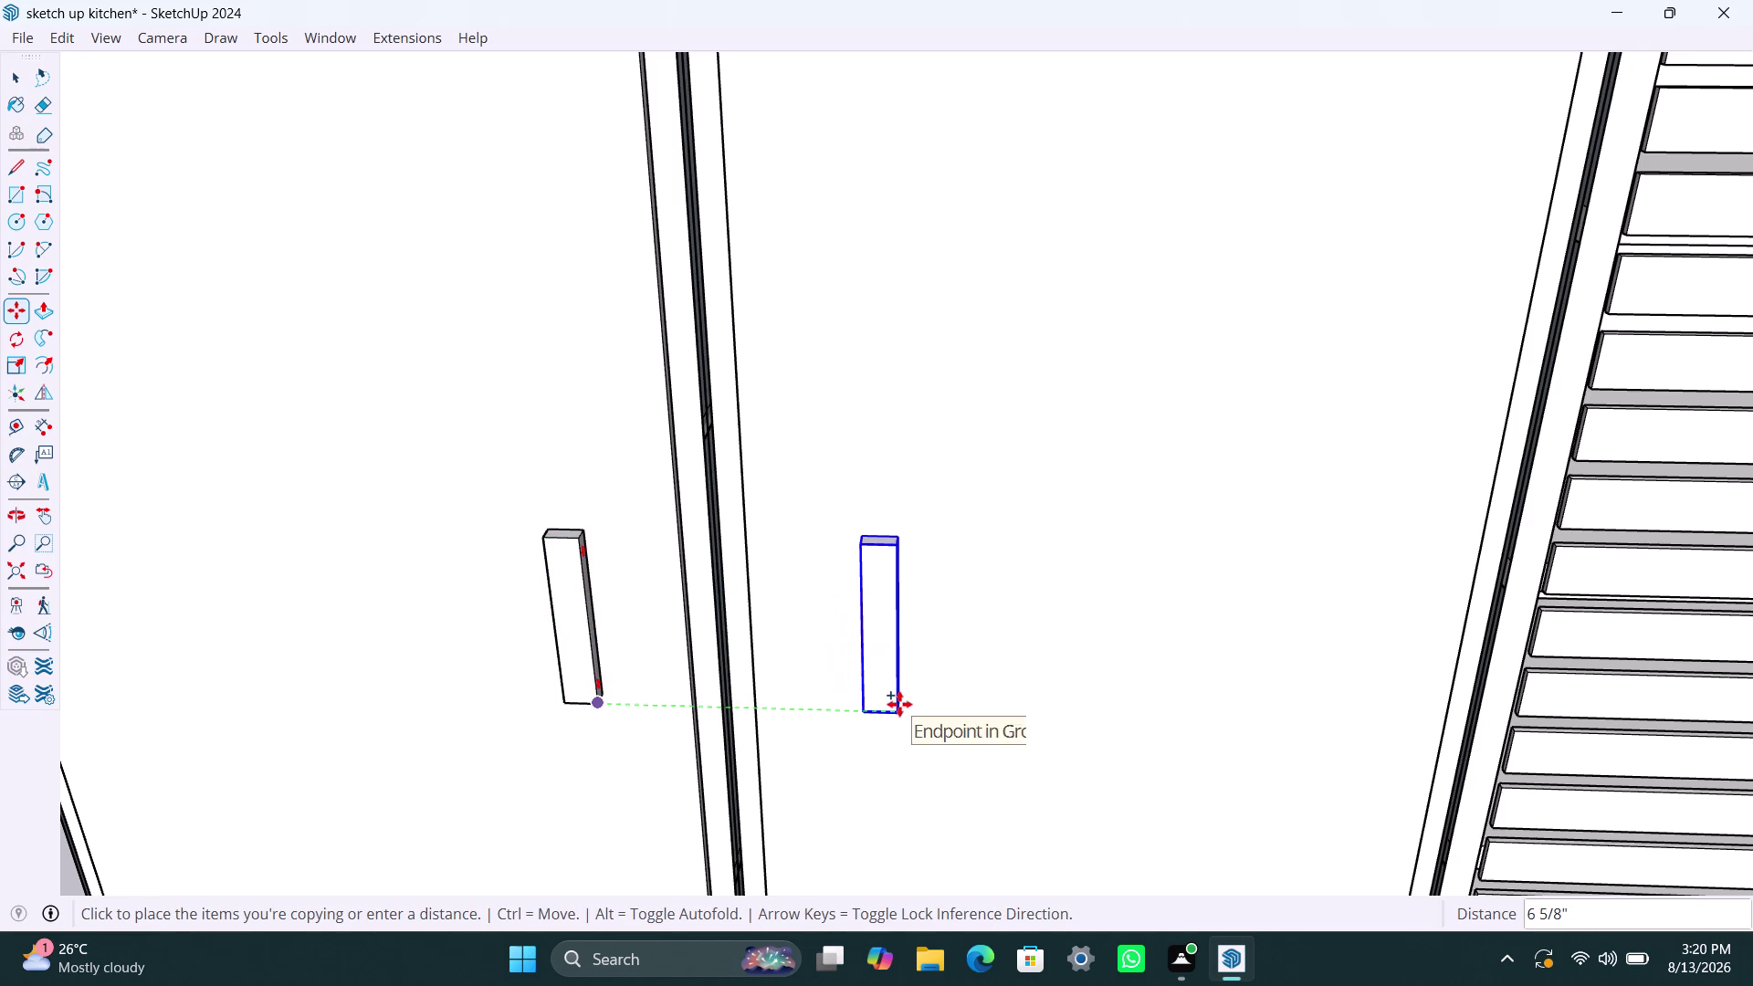
click(901, 699)
key(space)
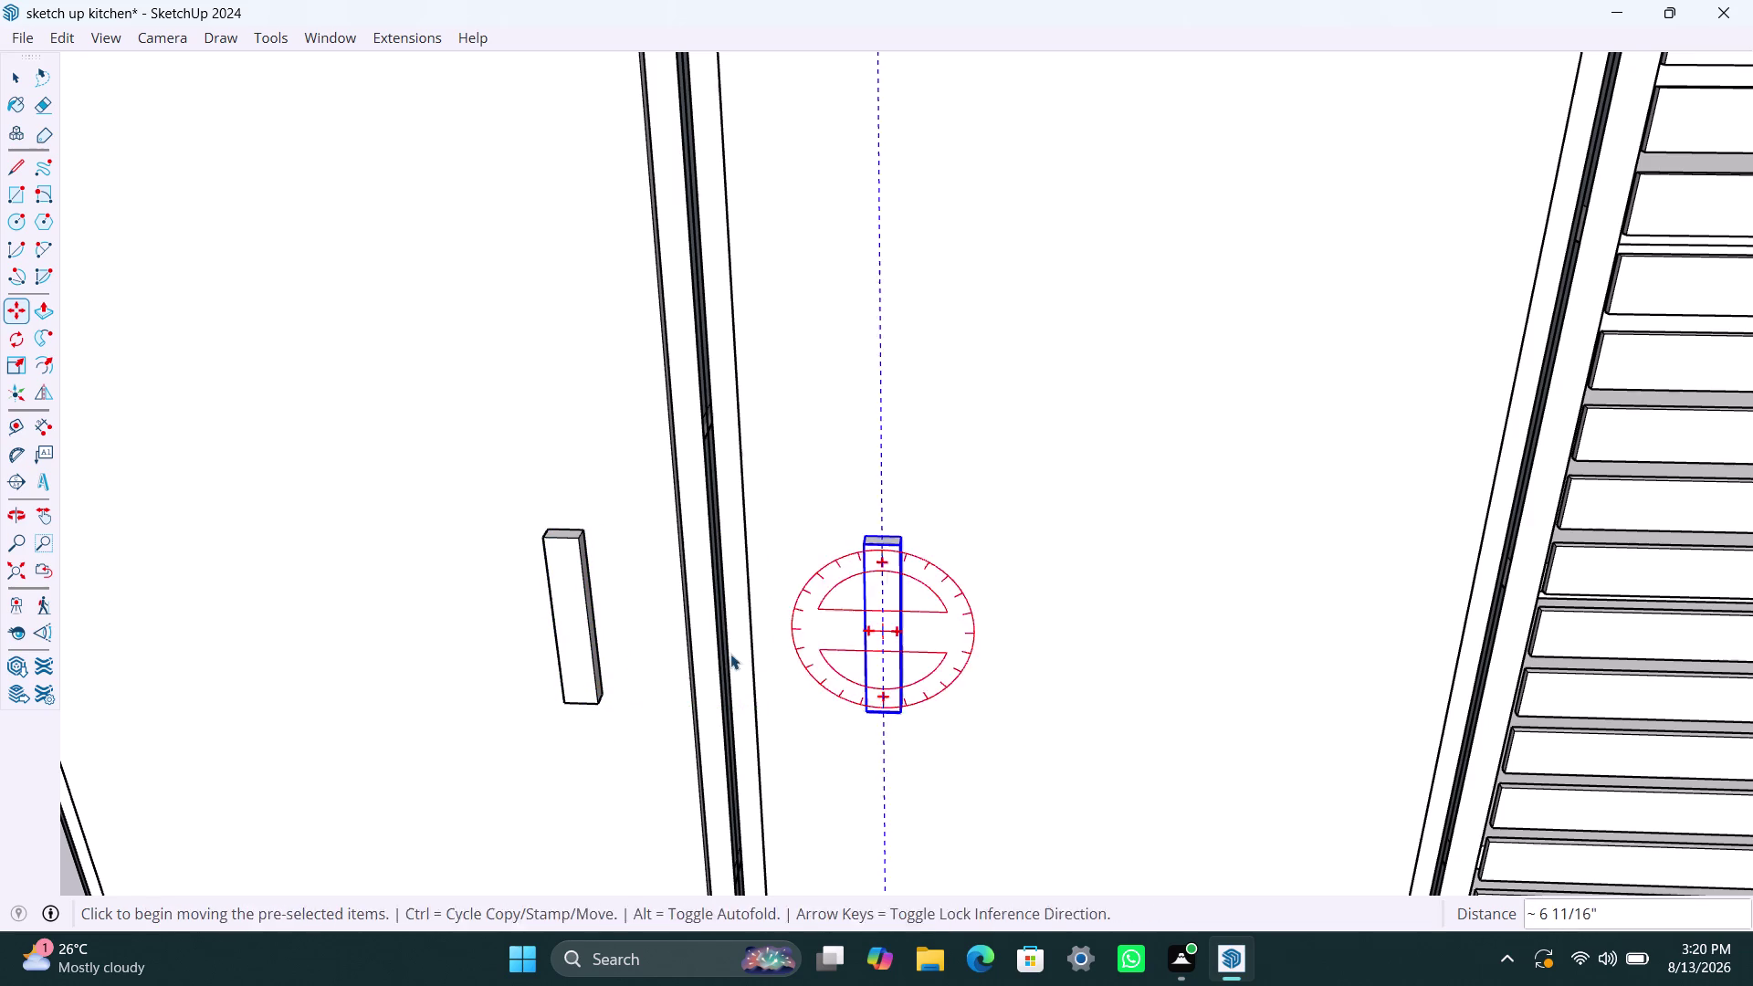
click(485, 538)
scroll(down, 3)
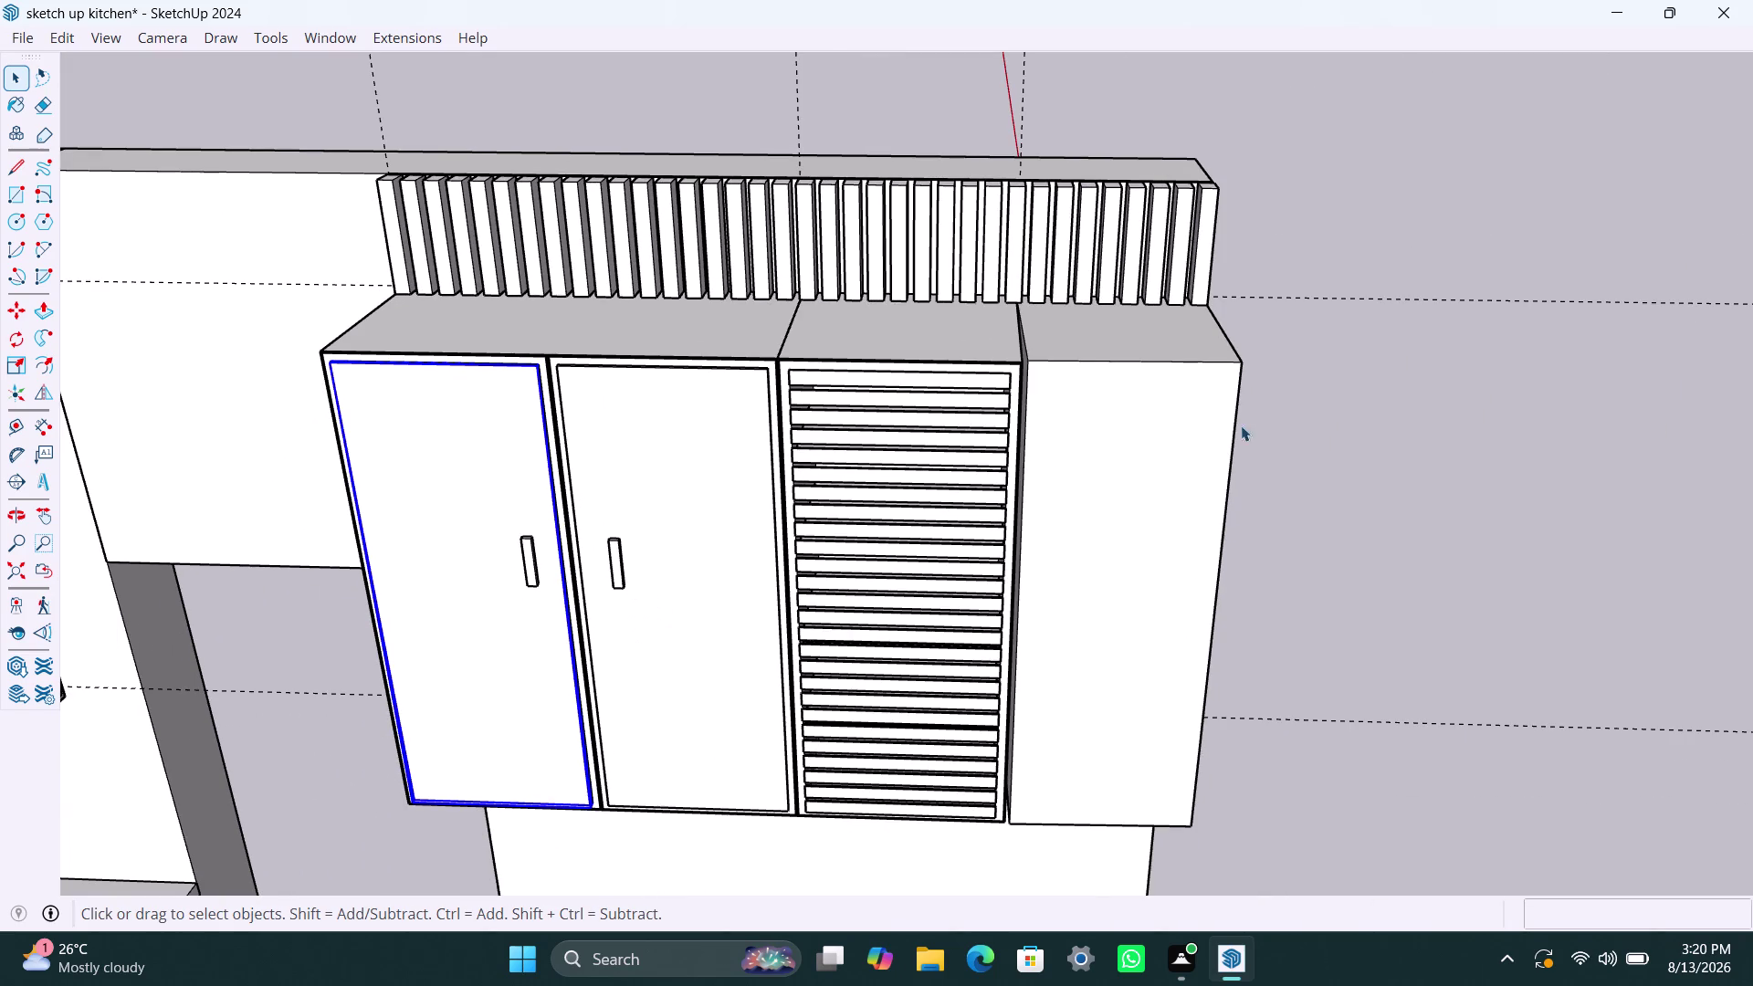
Orbit and zoom out to view both the kitchen and the separate walled room.
click(1312, 383)
scroll(down, 3)
scroll(down, 3)
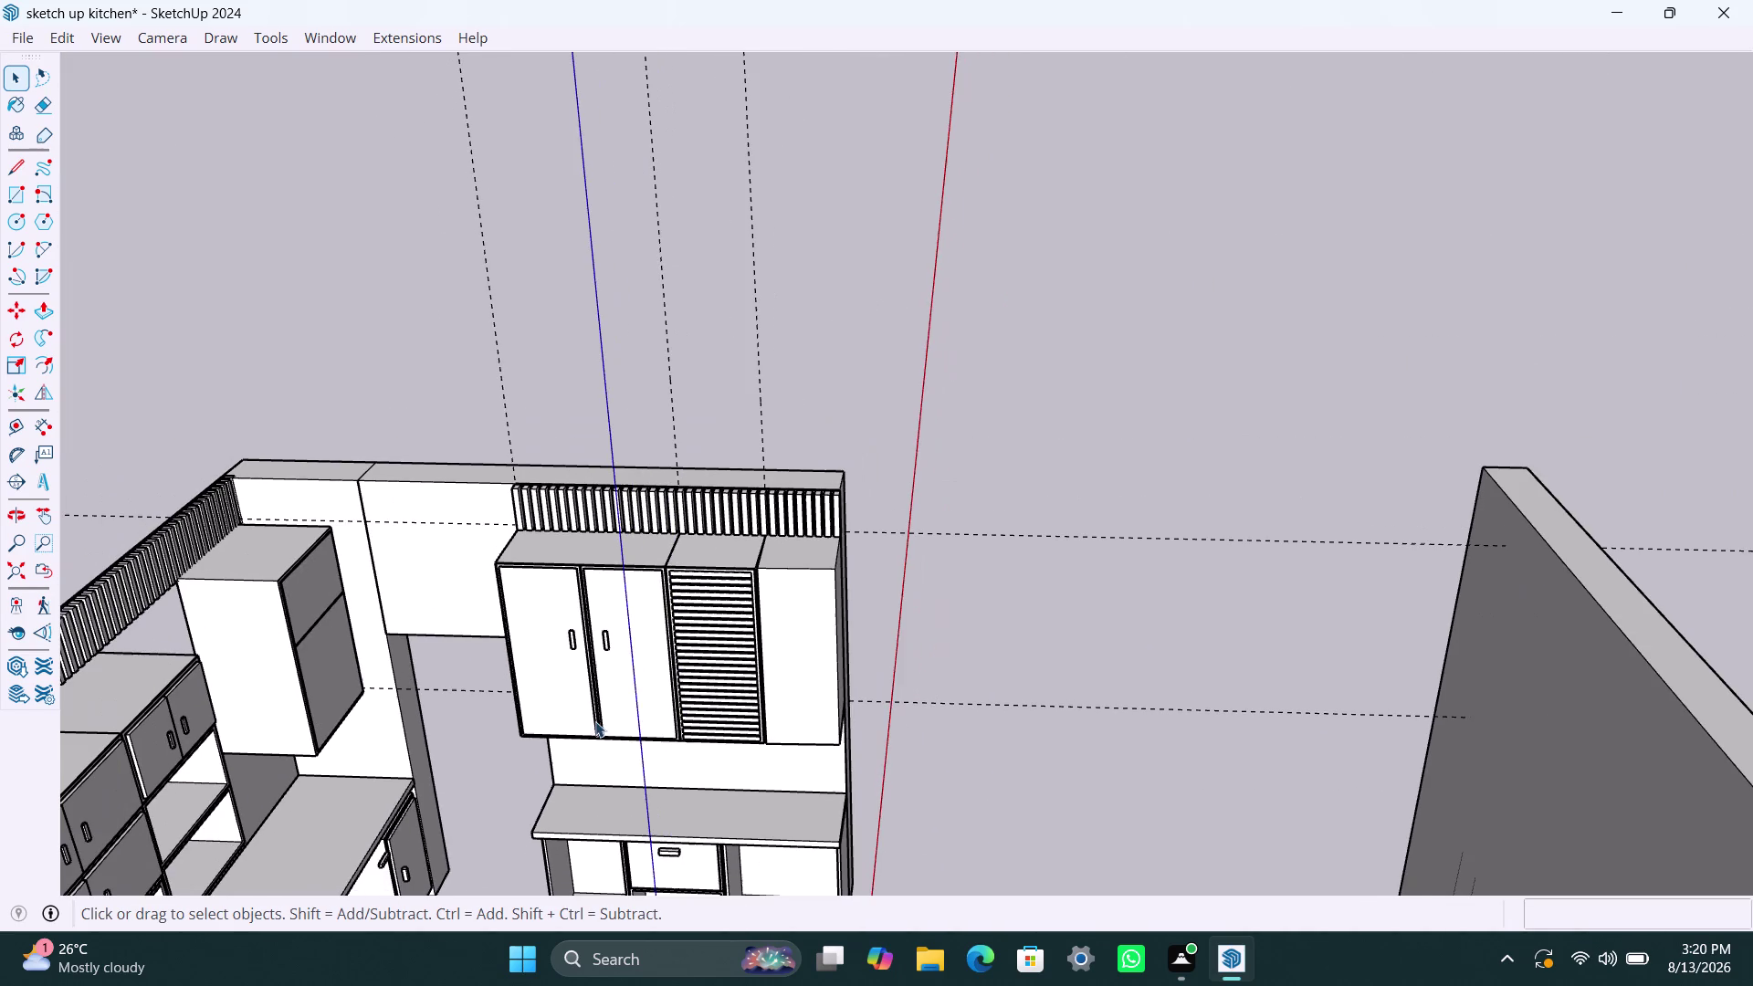
middle_drag(590, 758, 213, 821)
scroll(down, 3)
scroll(down, 3)
middle_drag(432, 739, 417, 679)
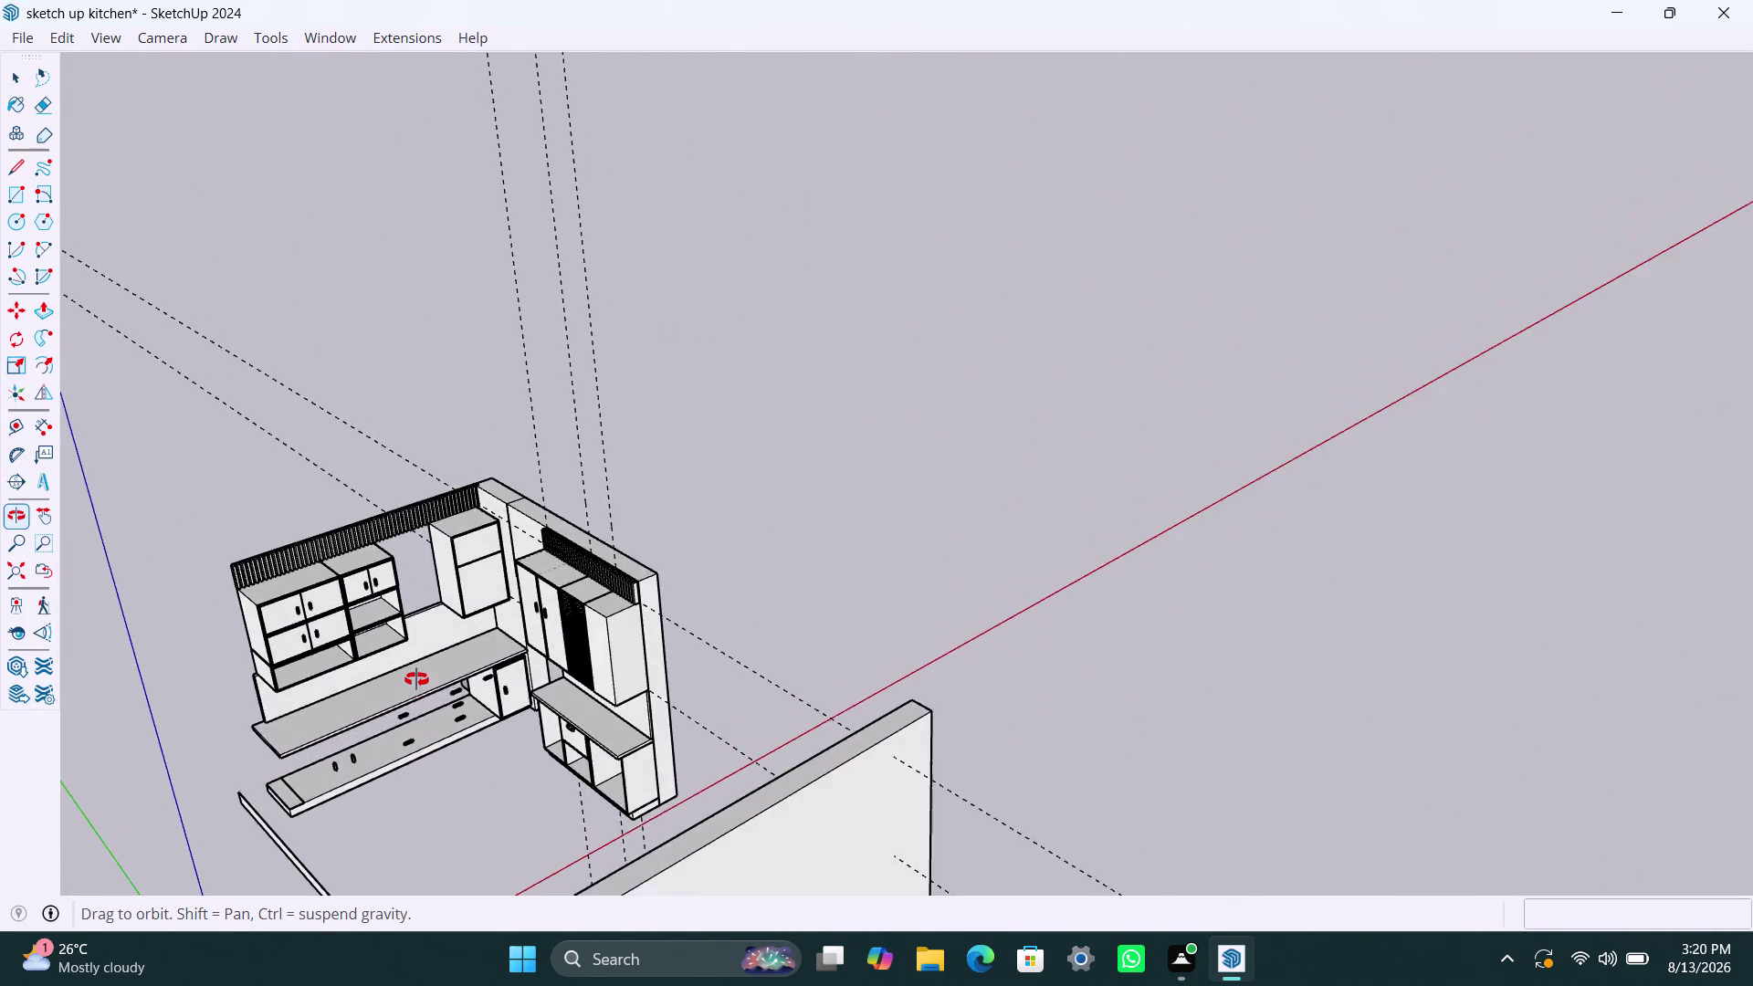
middle_drag(416, 679, 1116, 669)
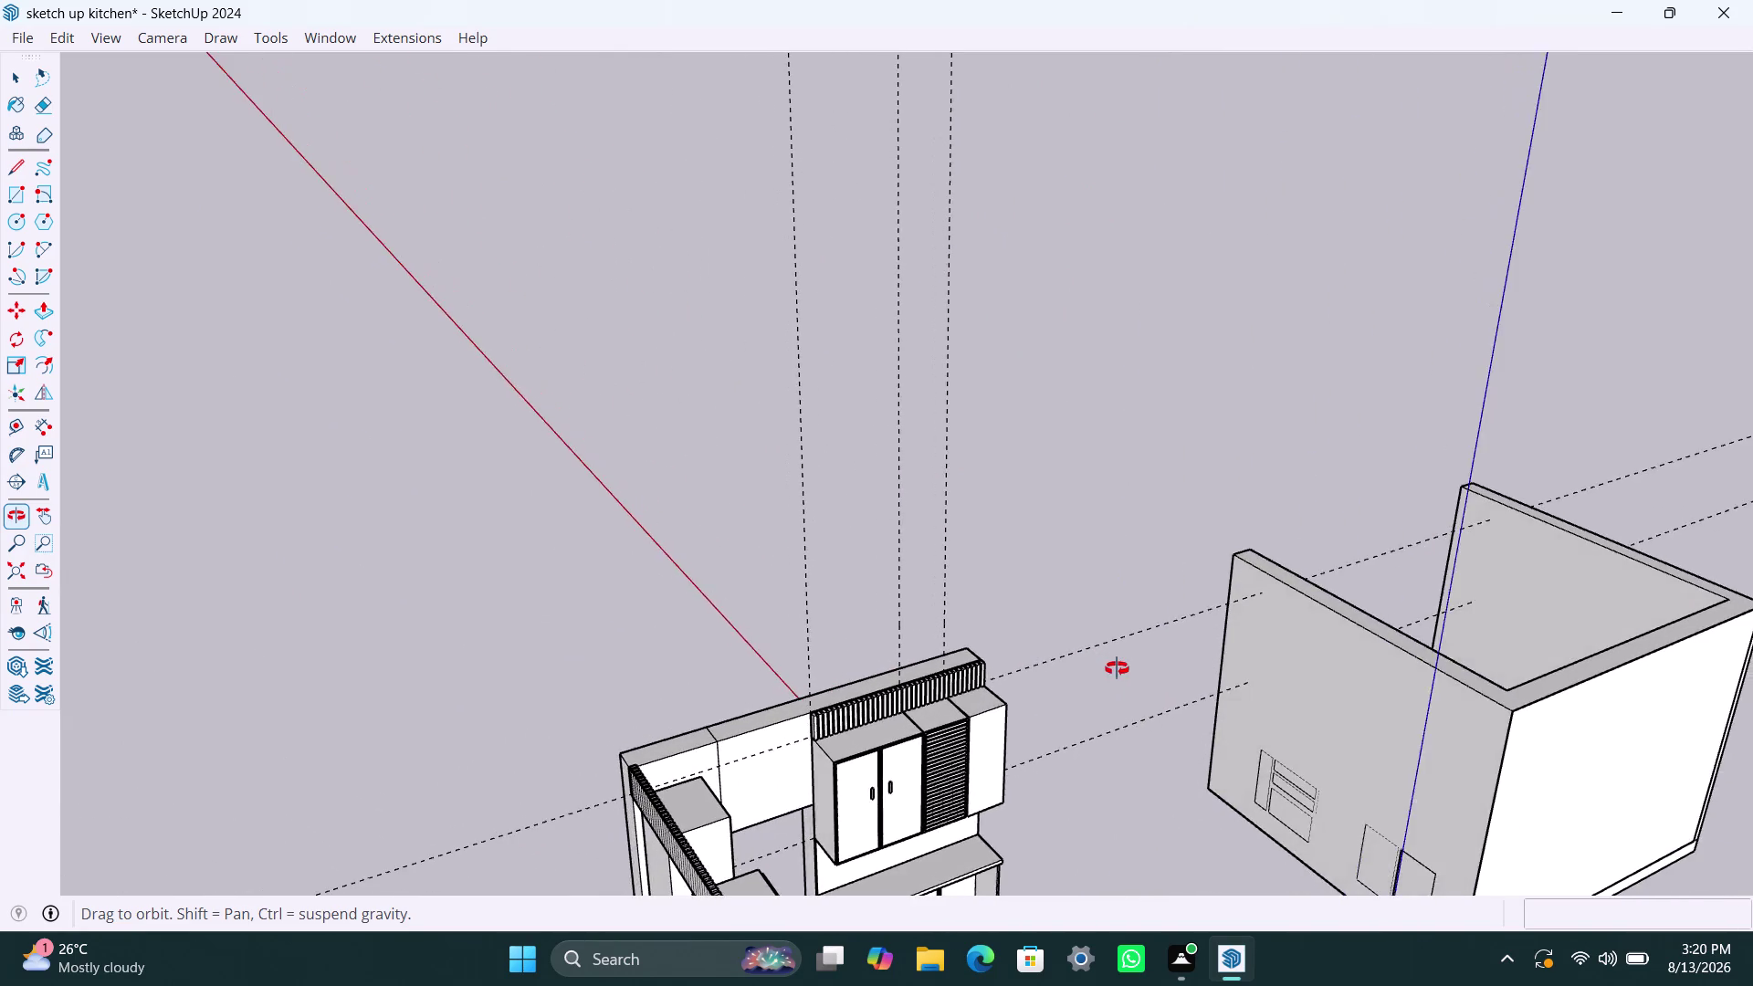
middle_drag(1116, 668, 837, 595)
scroll(down, 3)
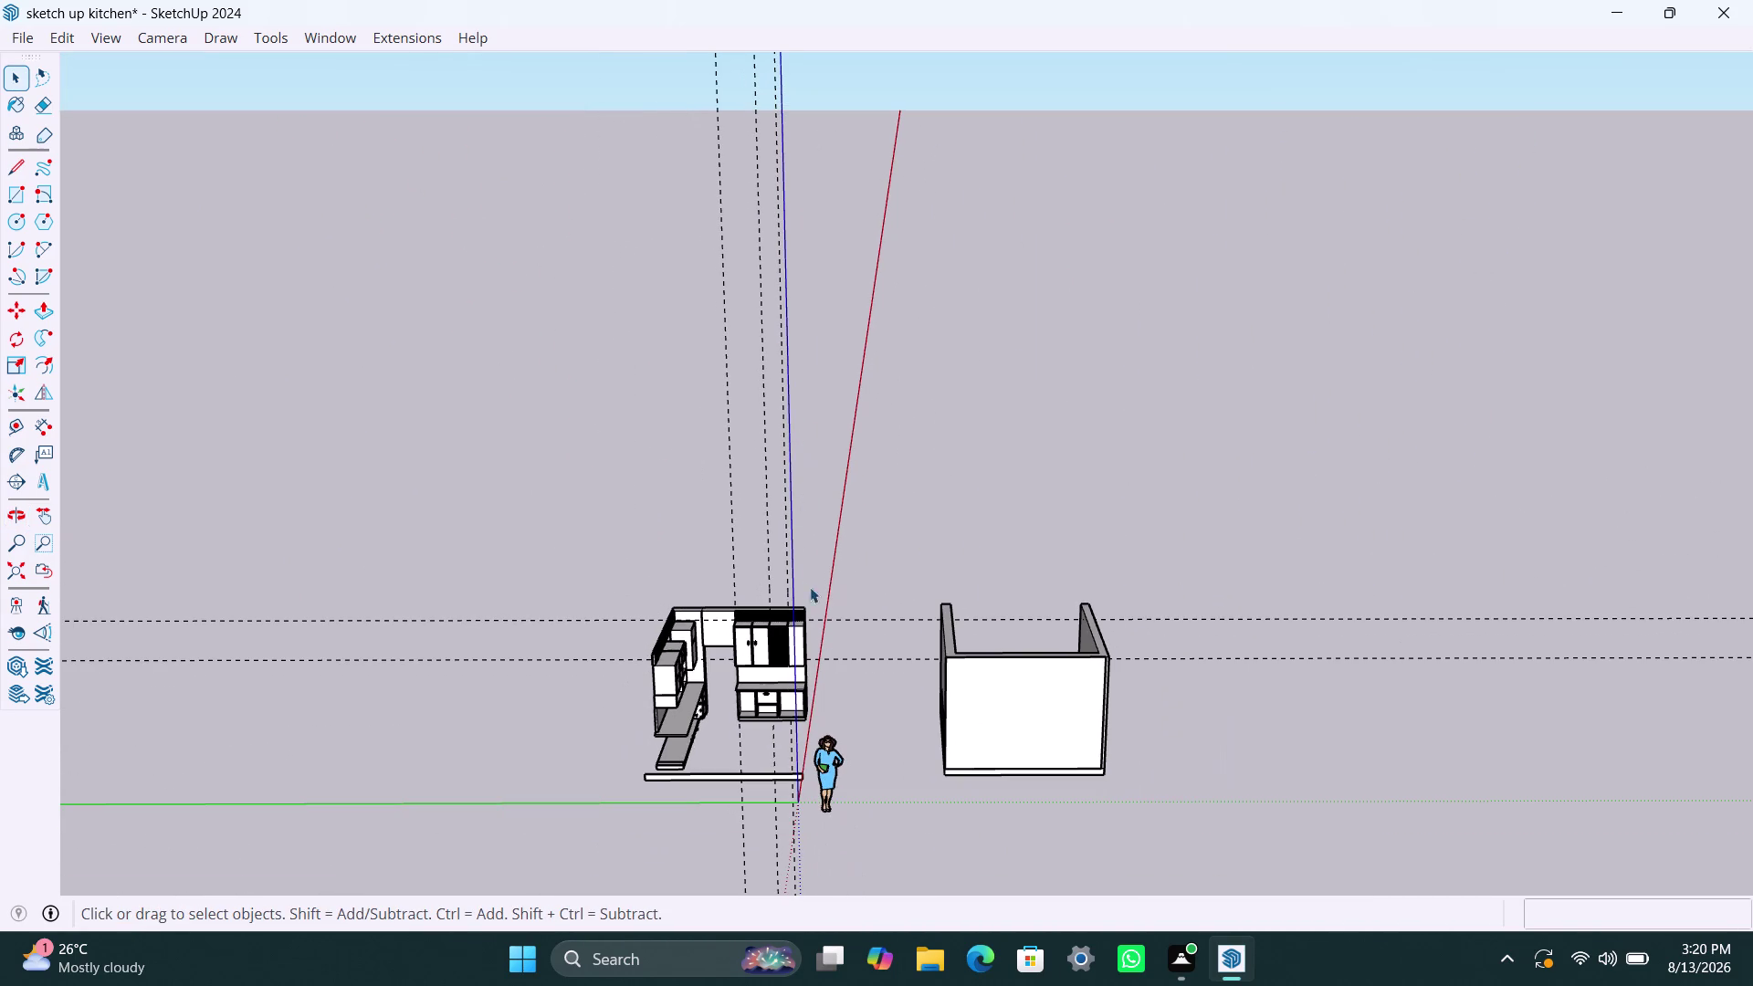
scroll(down, 3)
middle_drag(764, 532, 789, 378)
scroll(down, 3)
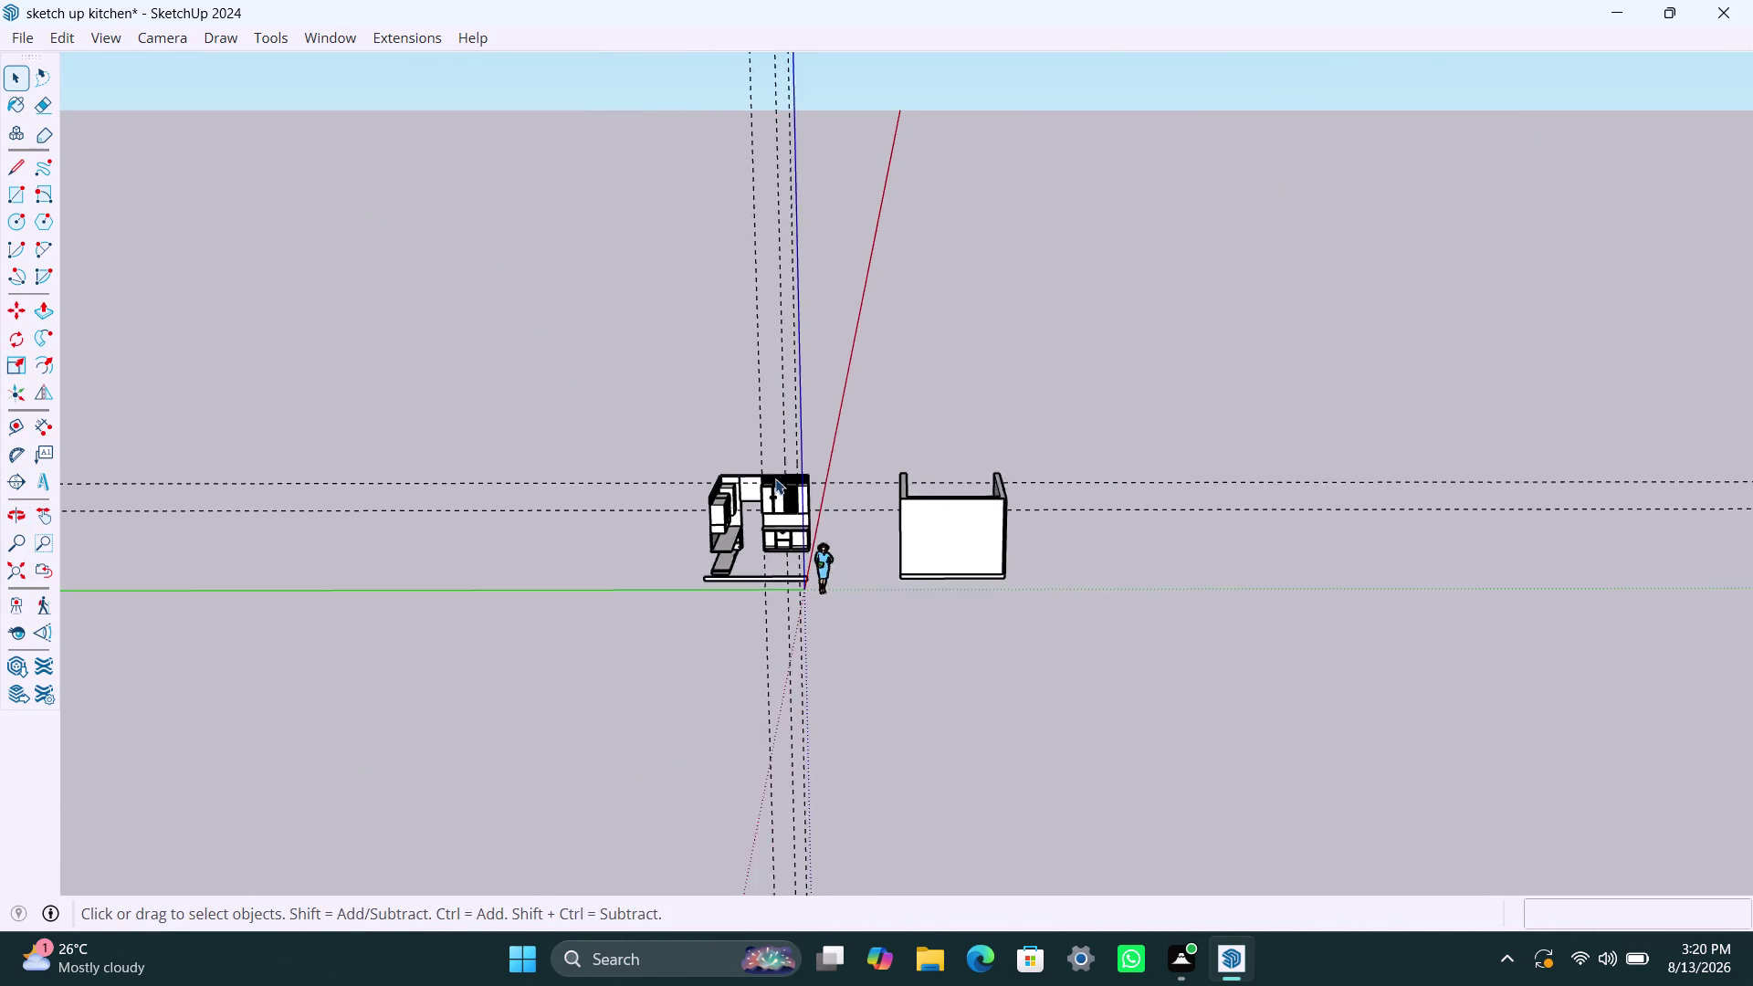
middle_drag(774, 502, 778, 685)
scroll(up, 3)
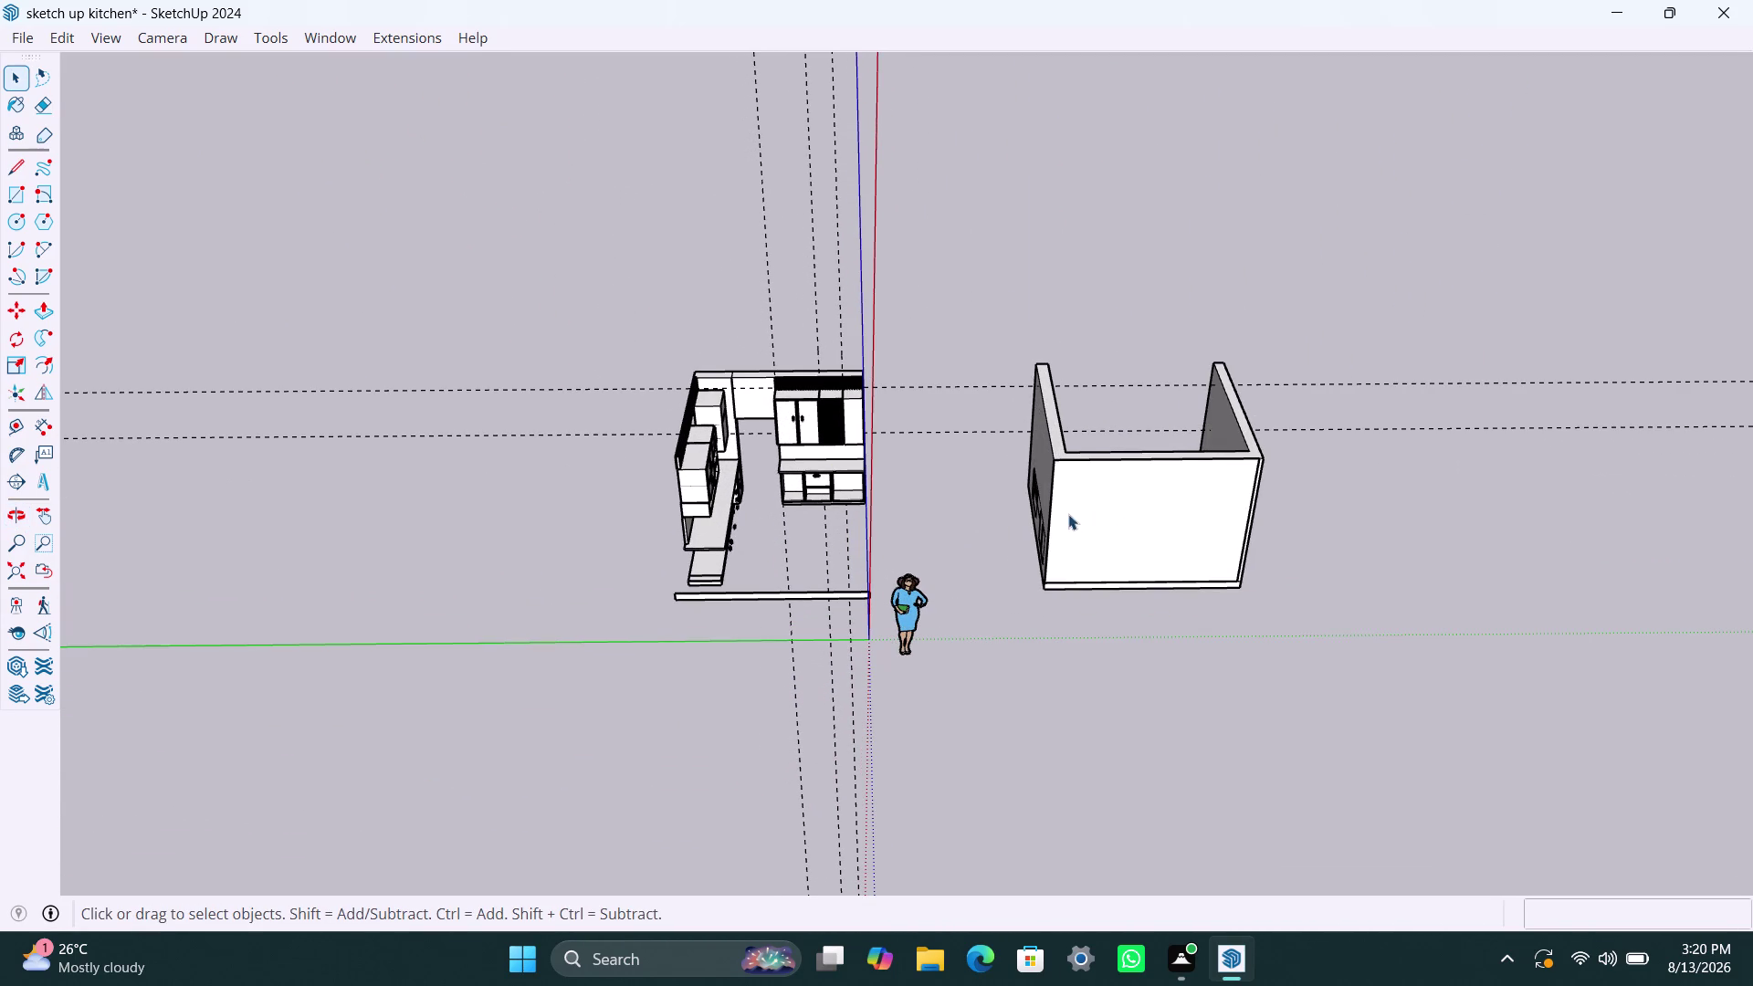
Select the walled room and start moving it, then cancel the move.
click(1069, 514)
scroll(up, 3)
scroll(up, 3)
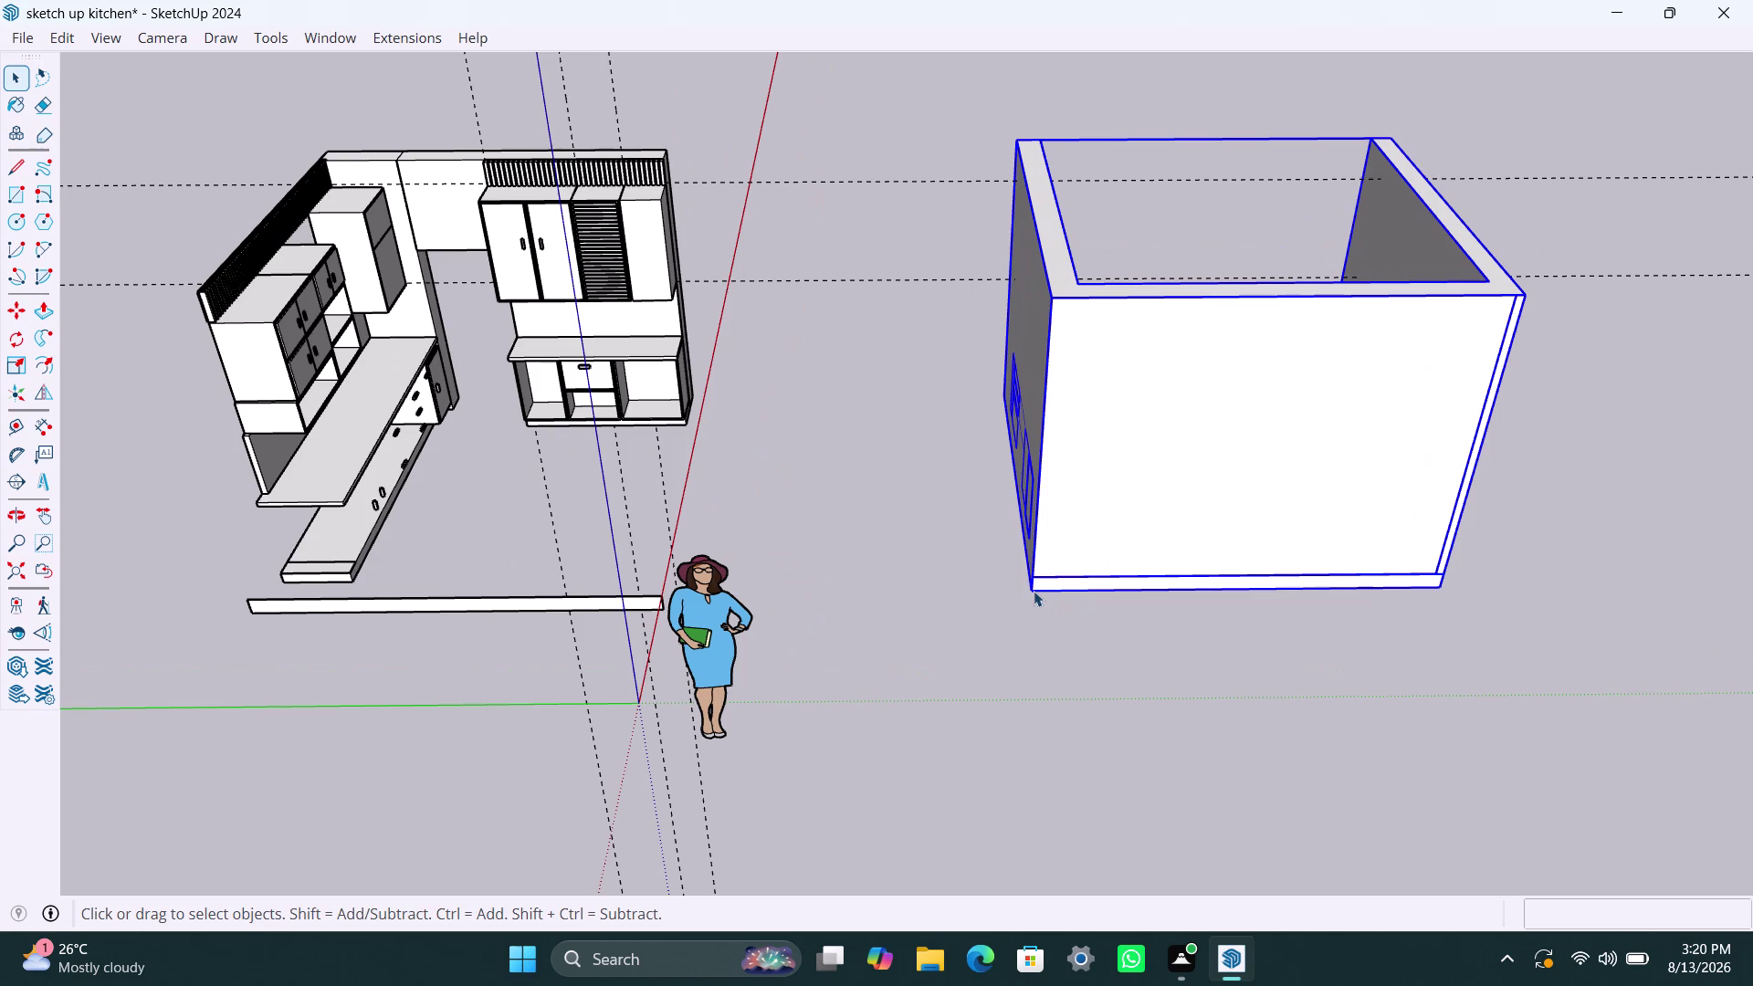
key(m)
click(1031, 591)
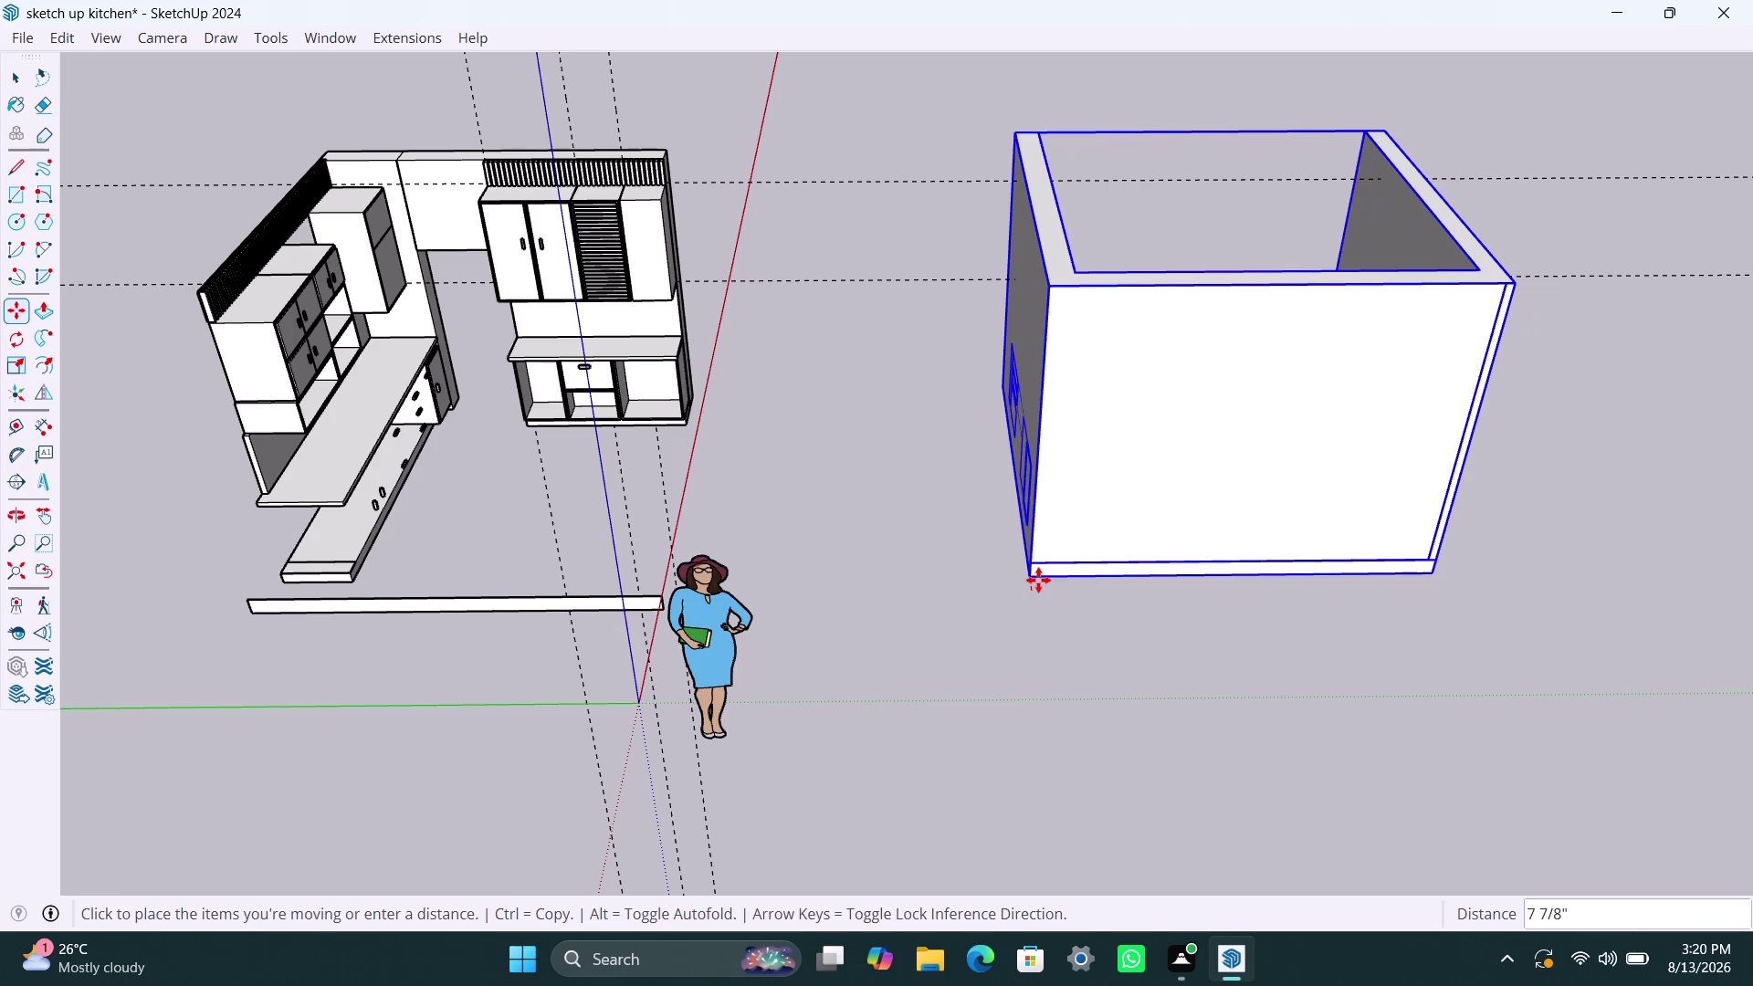
key(space)
Select the thin slab in front of the cabinets and delete it.
click(915, 597)
click(504, 597)
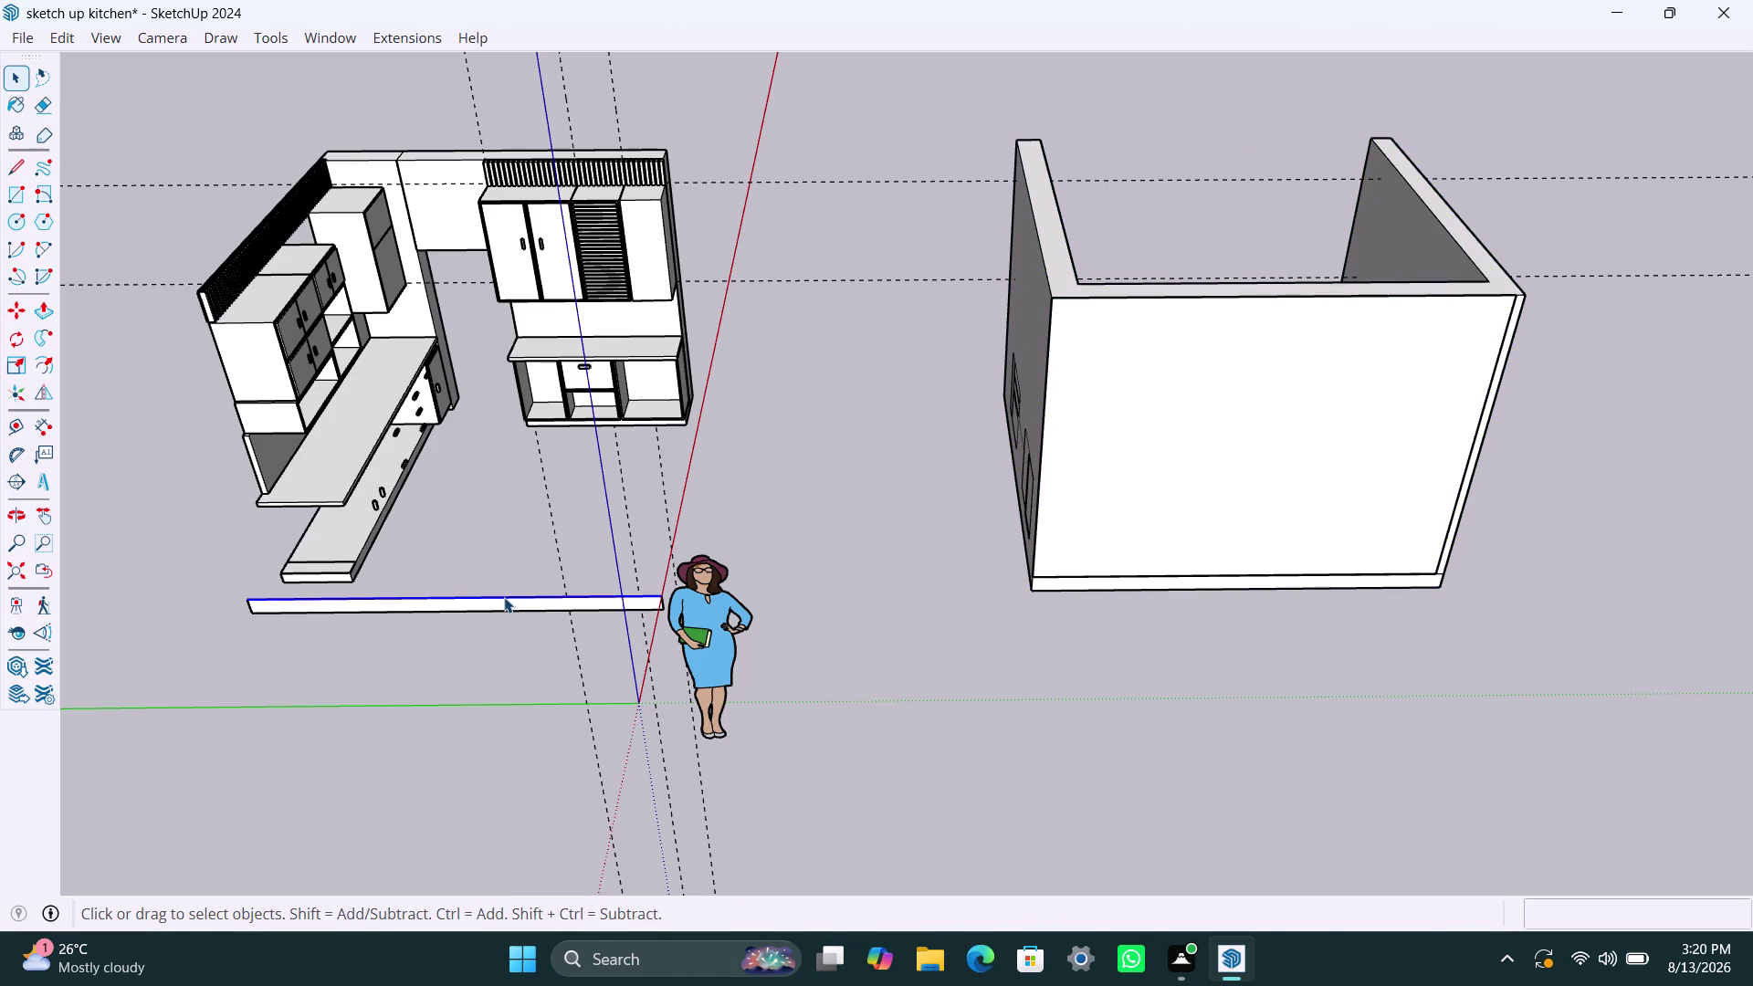
triple_click(301, 600)
click(300, 600)
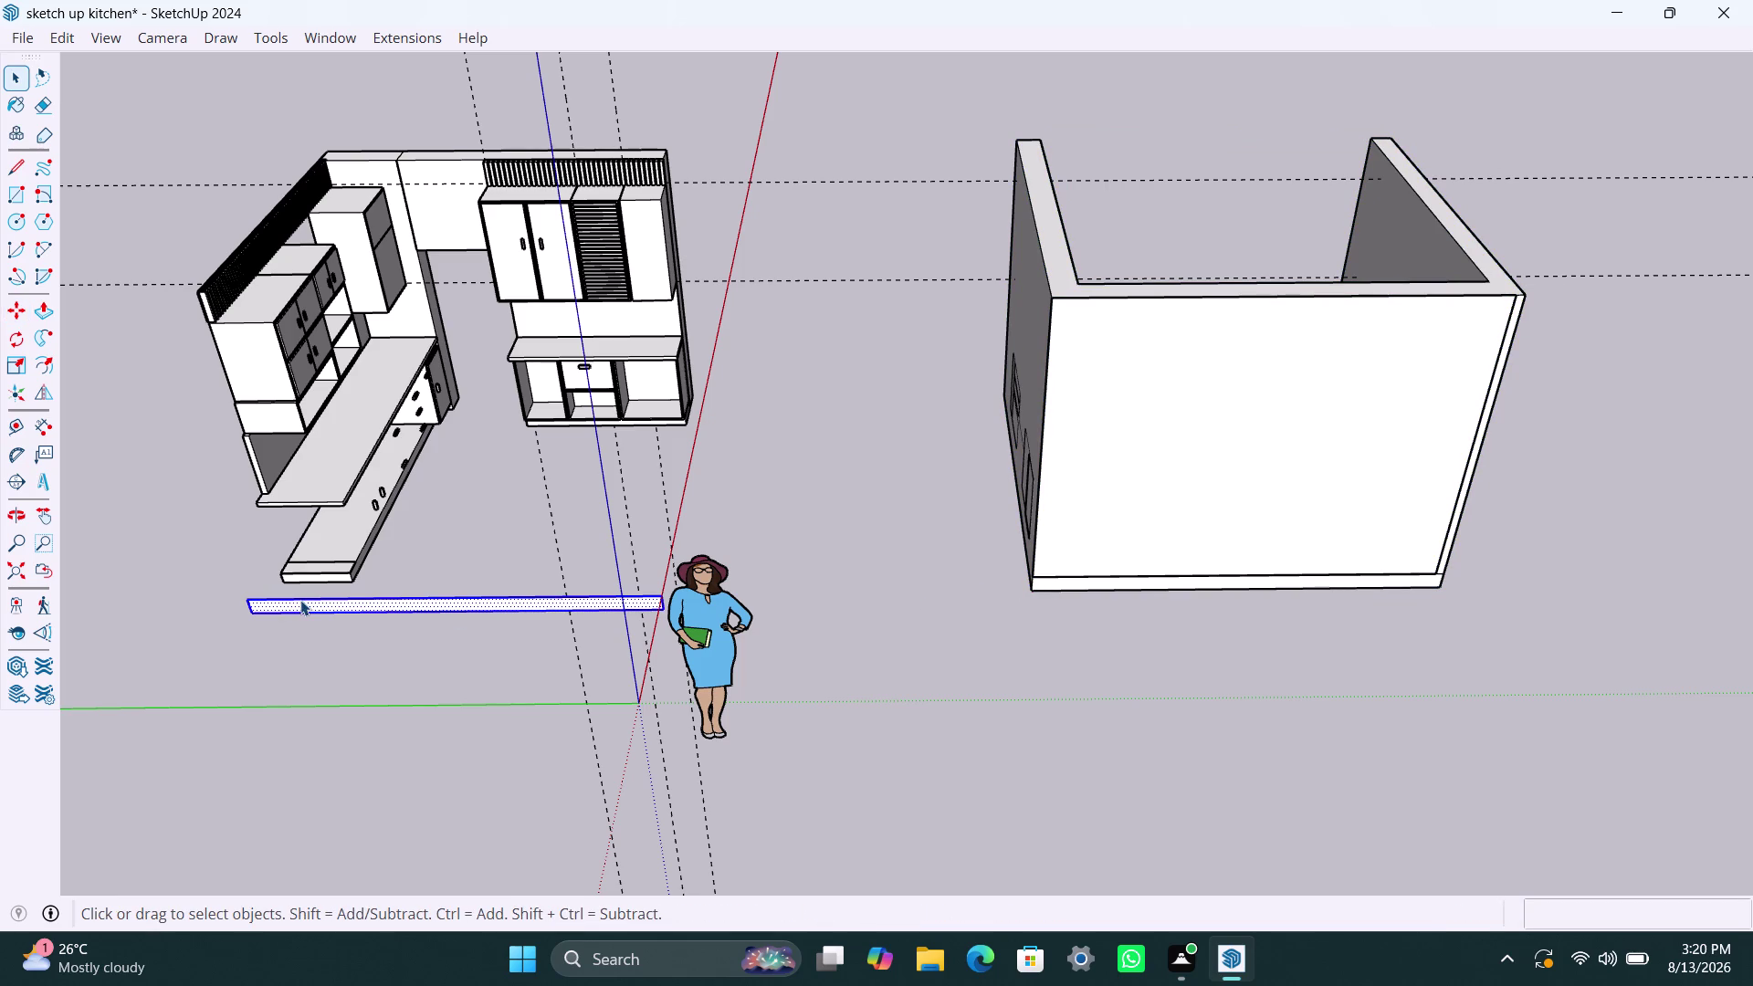
key(Delete)
Move the thick-walled box roughly over the kitchen cabinets.
click(1116, 548)
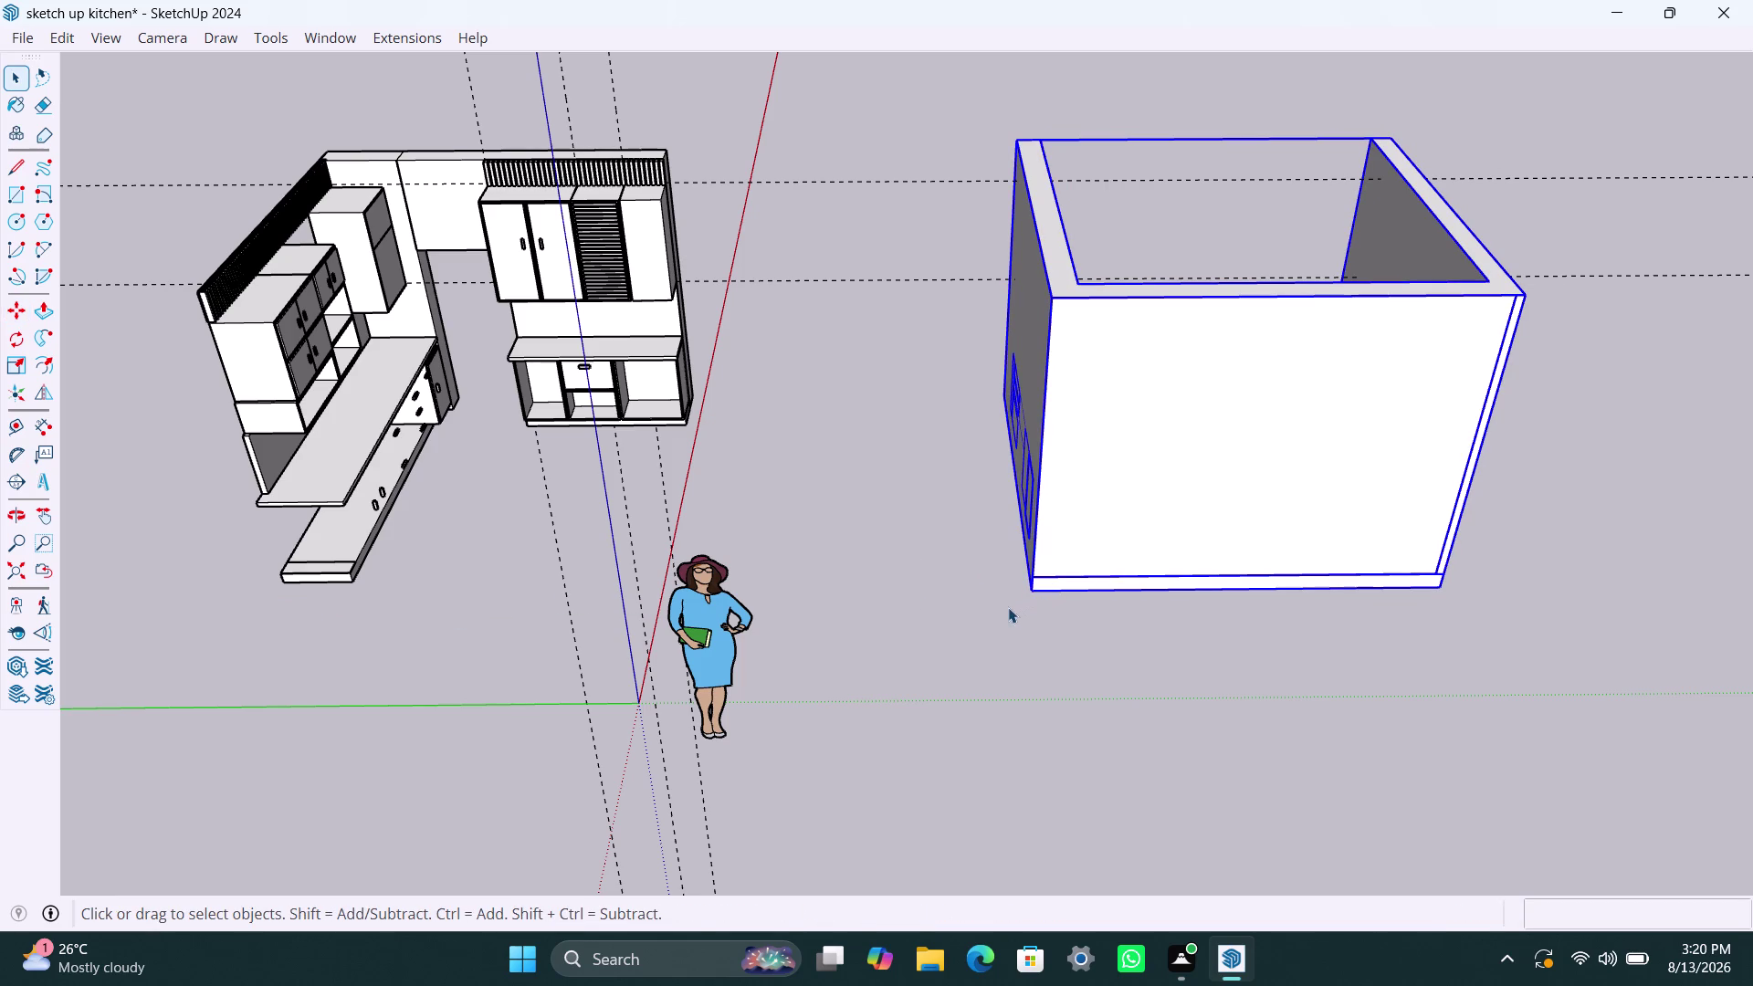
key(m)
click(1043, 588)
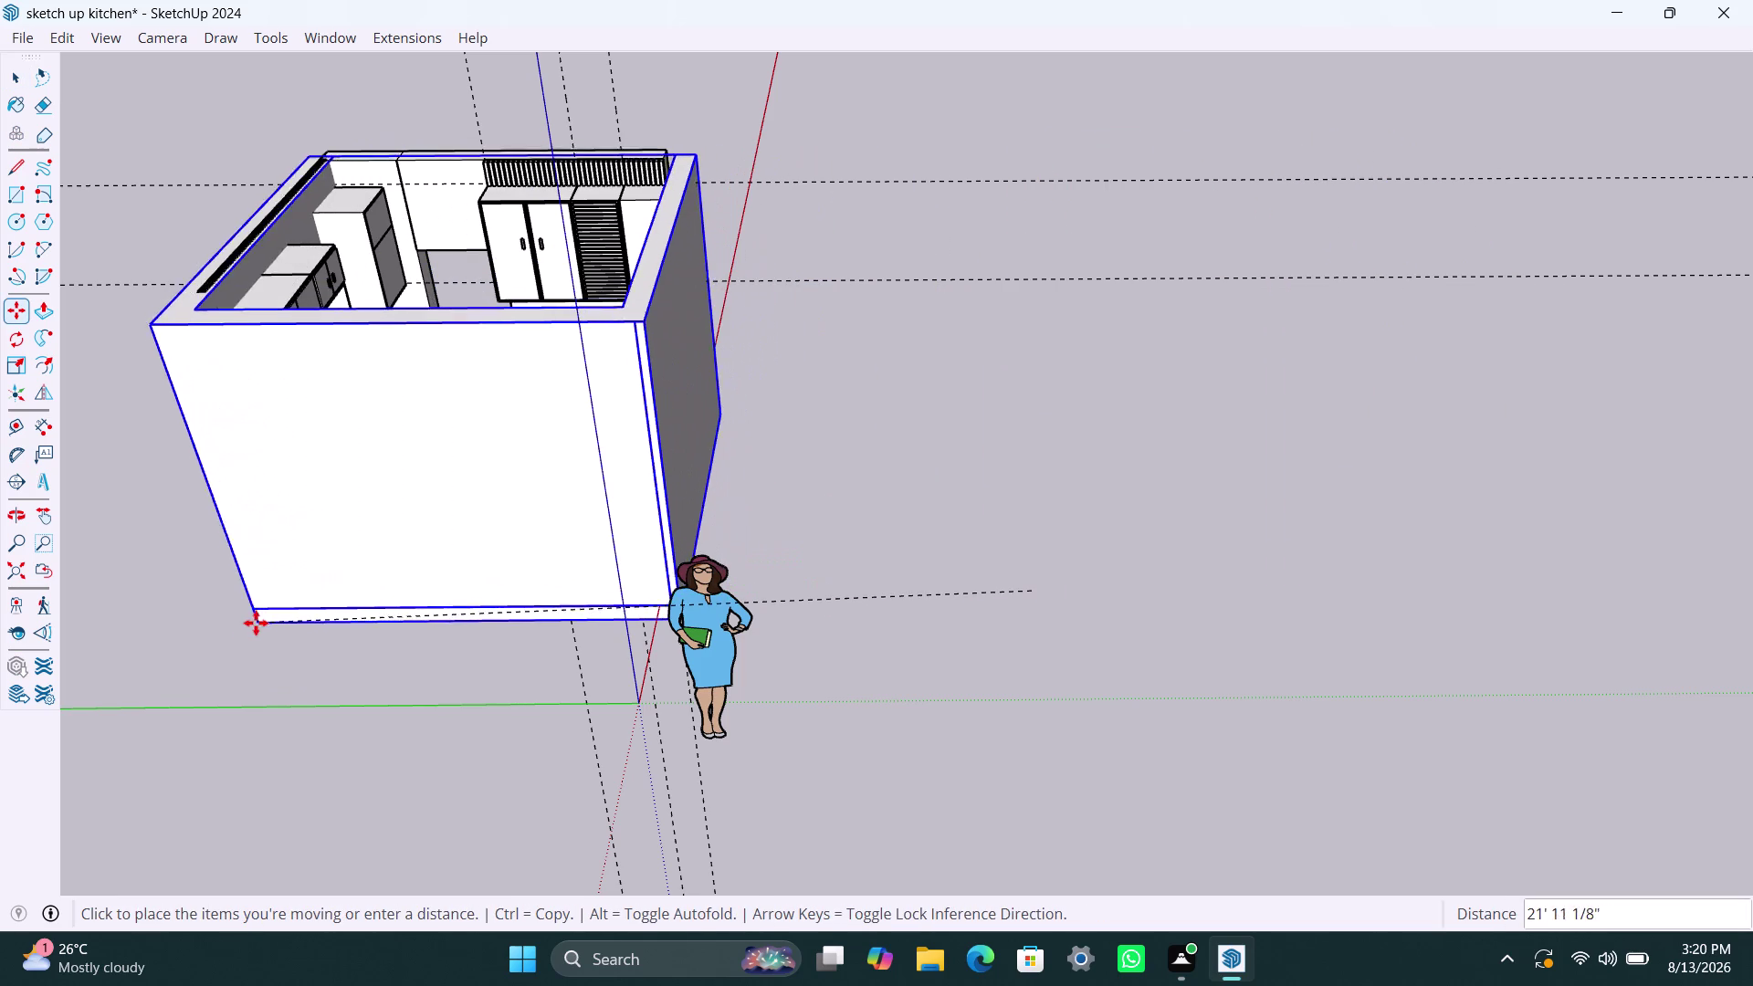
click(253, 618)
Snap the wall box's bottom corner onto the cabinet base corner endpoint.
scroll(down, 3)
middle_drag(908, 451, 854, 523)
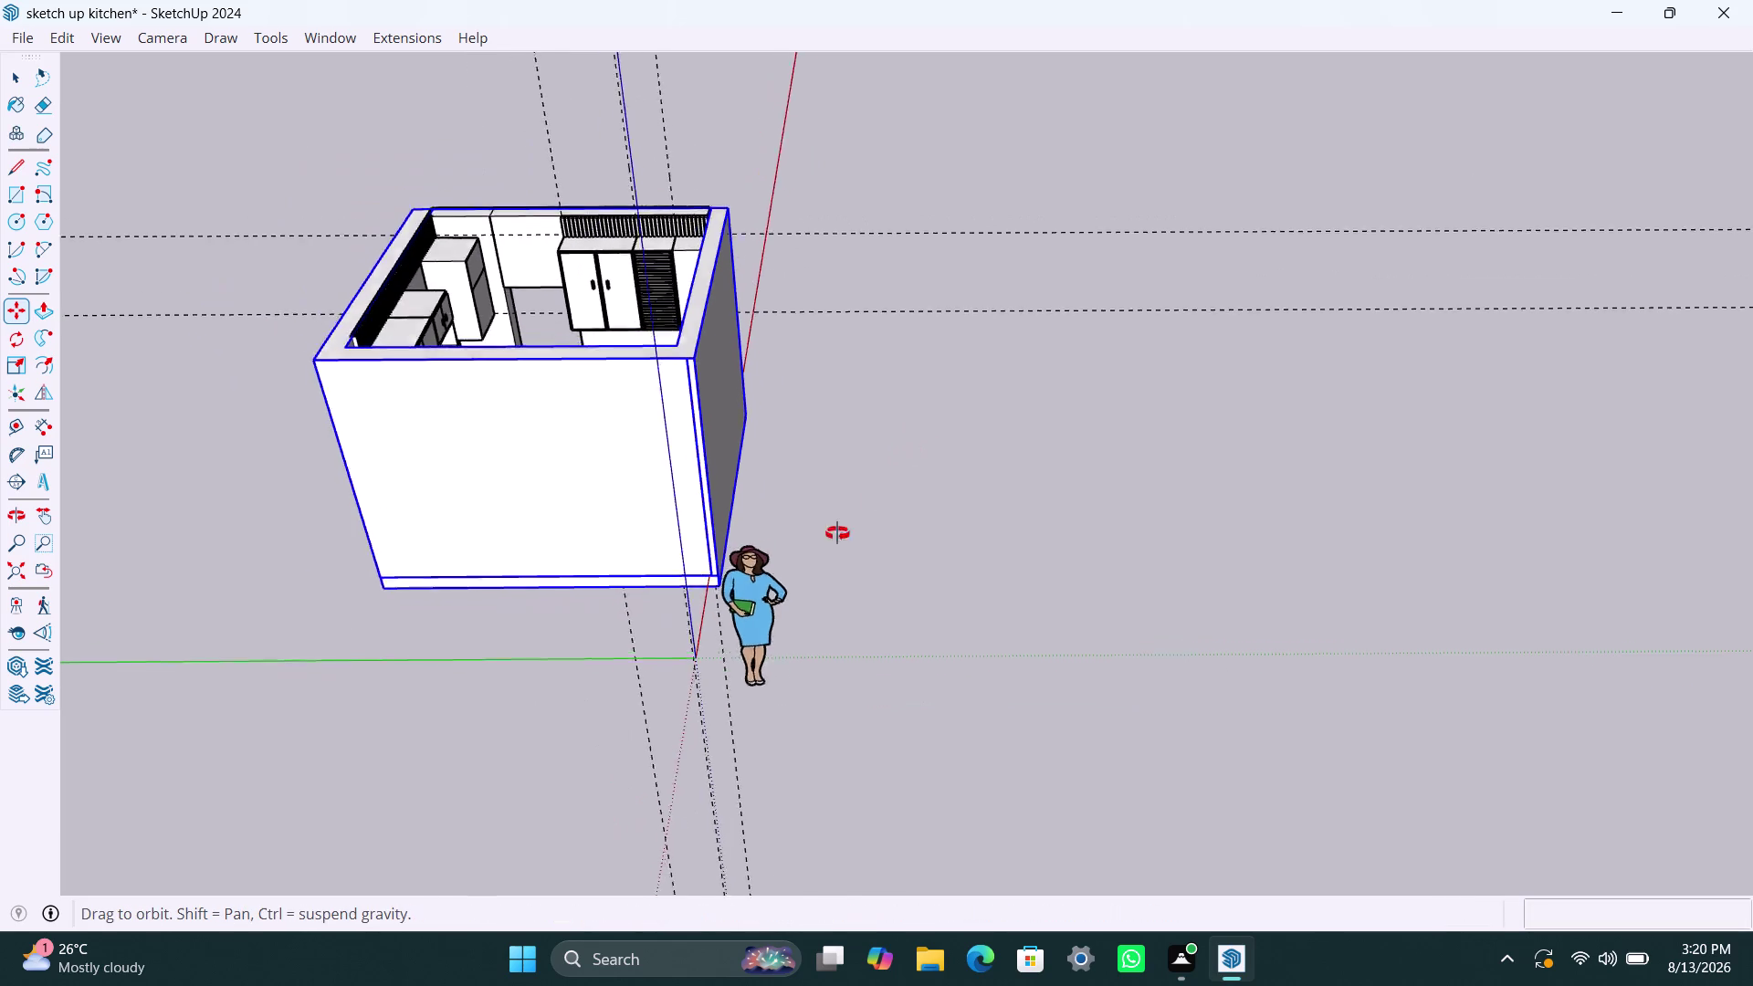
middle_drag(855, 523, 202, 515)
scroll(up, 3)
middle_drag(1018, 487, 575, 424)
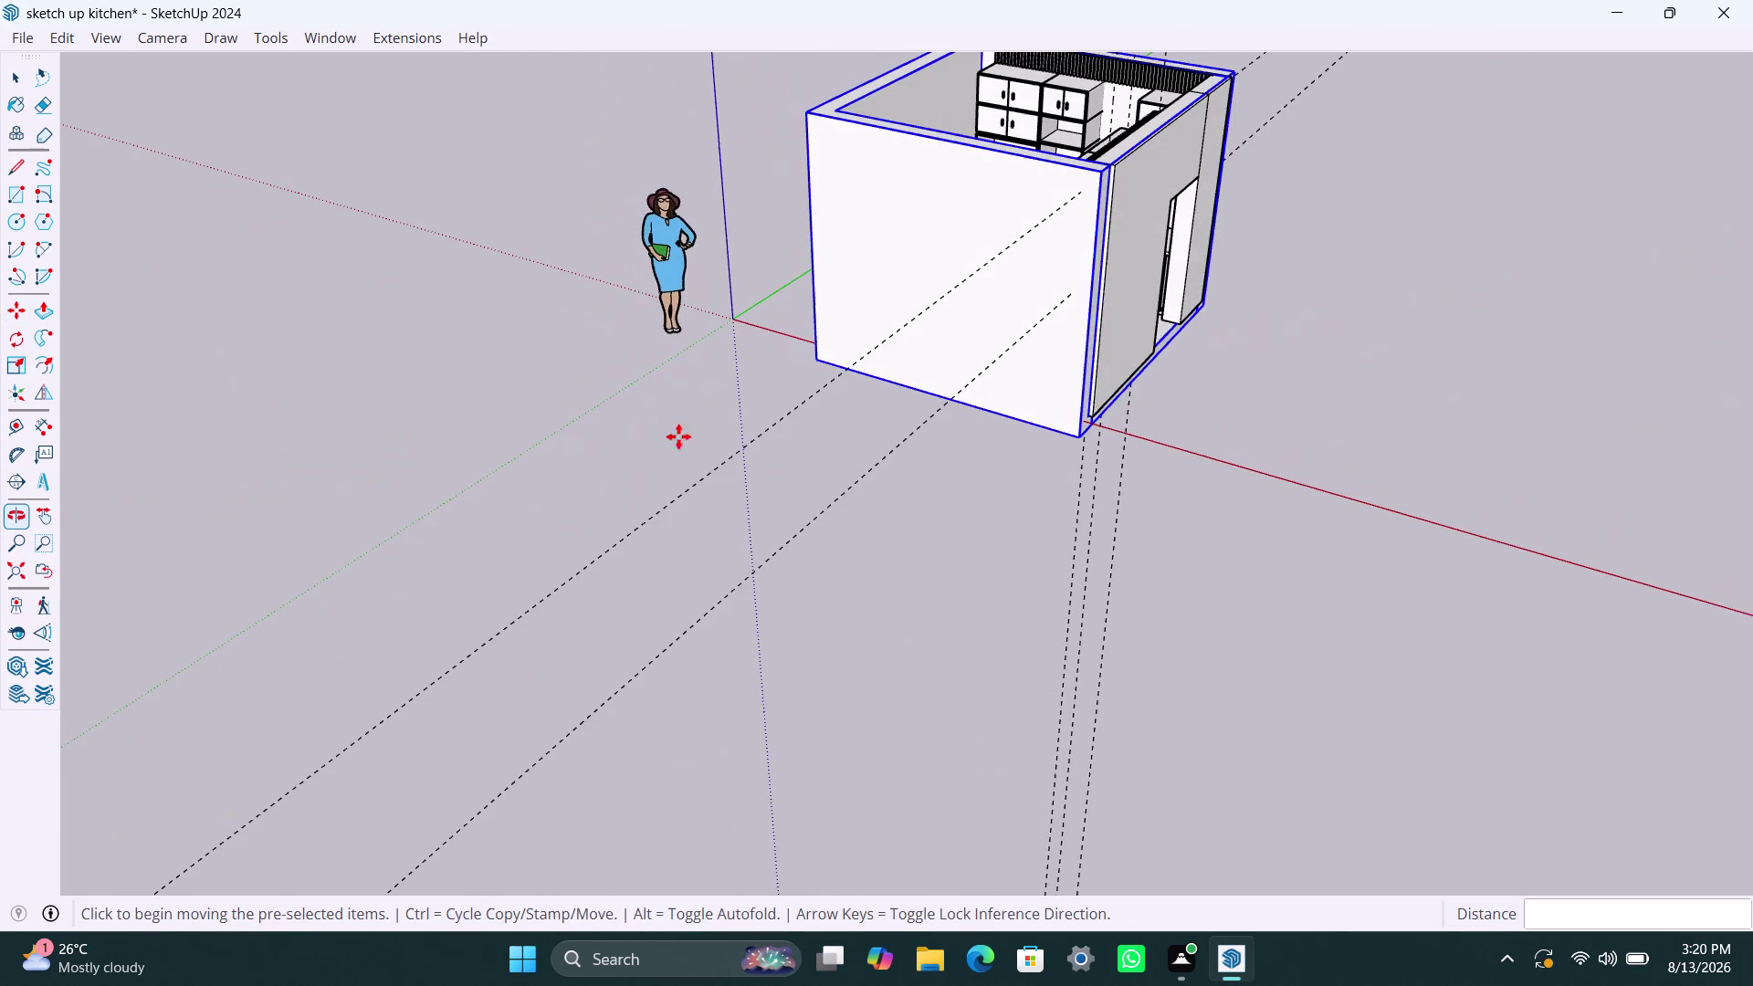
scroll(up, 3)
middle_drag(1095, 470, 810, 477)
scroll(up, 3)
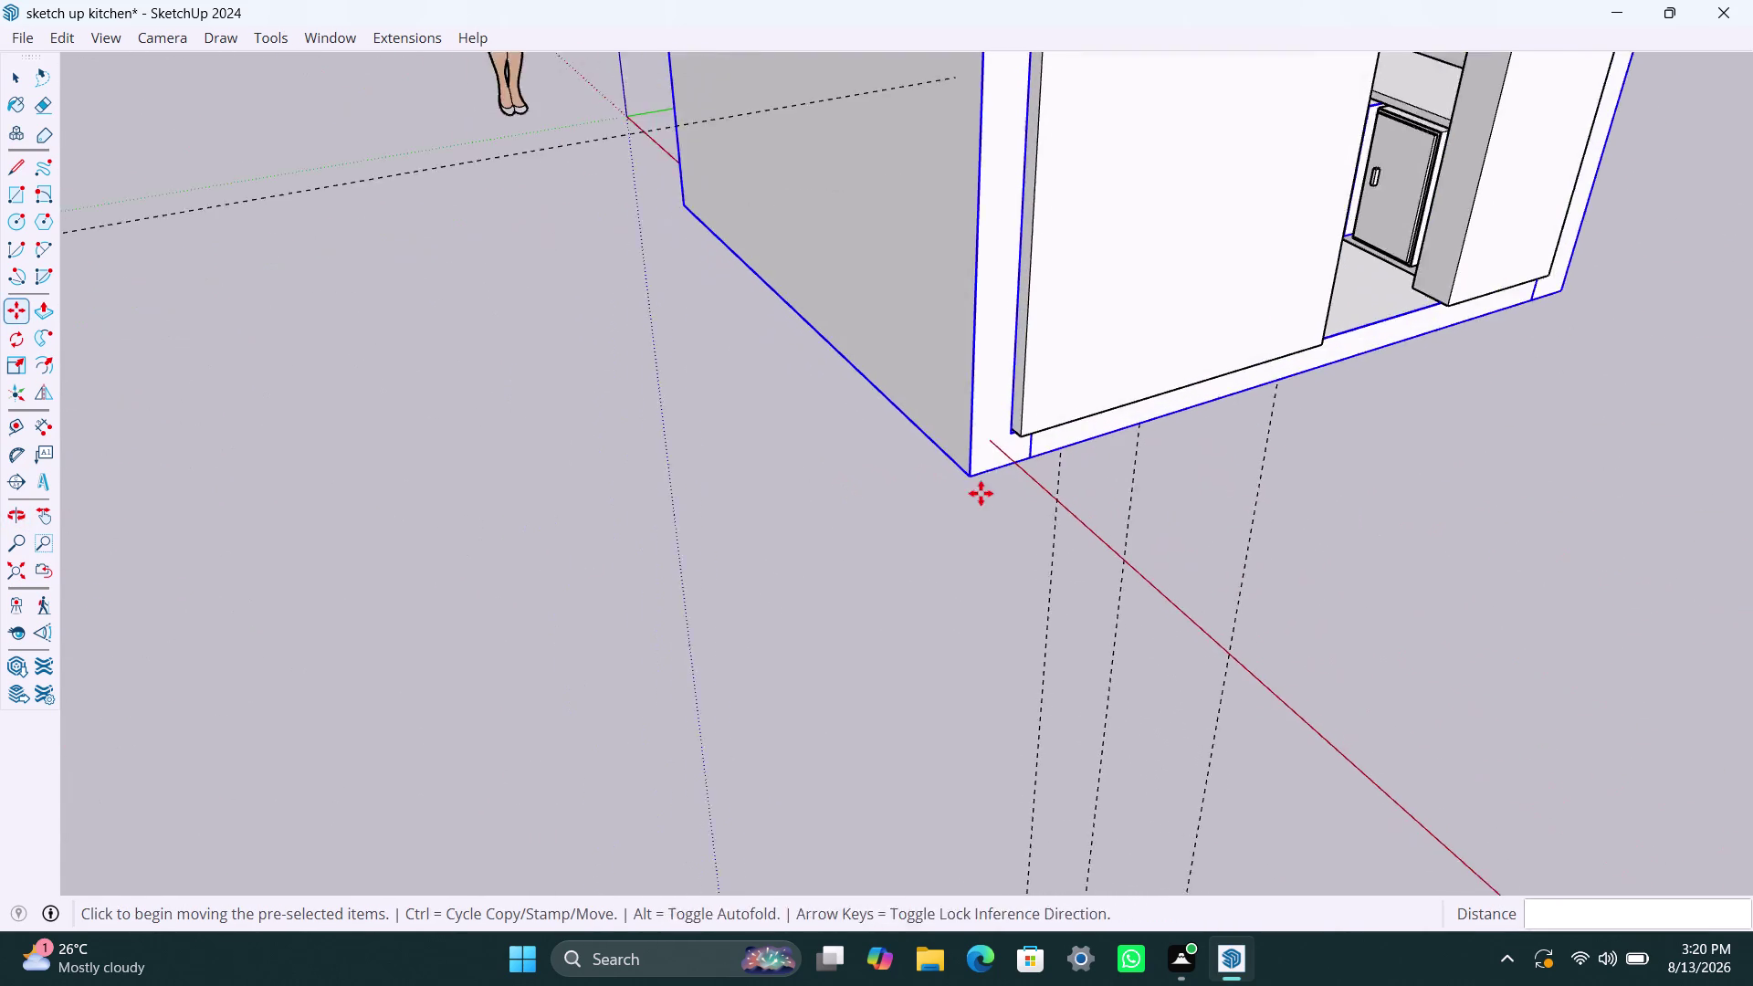
middle_drag(1015, 476, 882, 476)
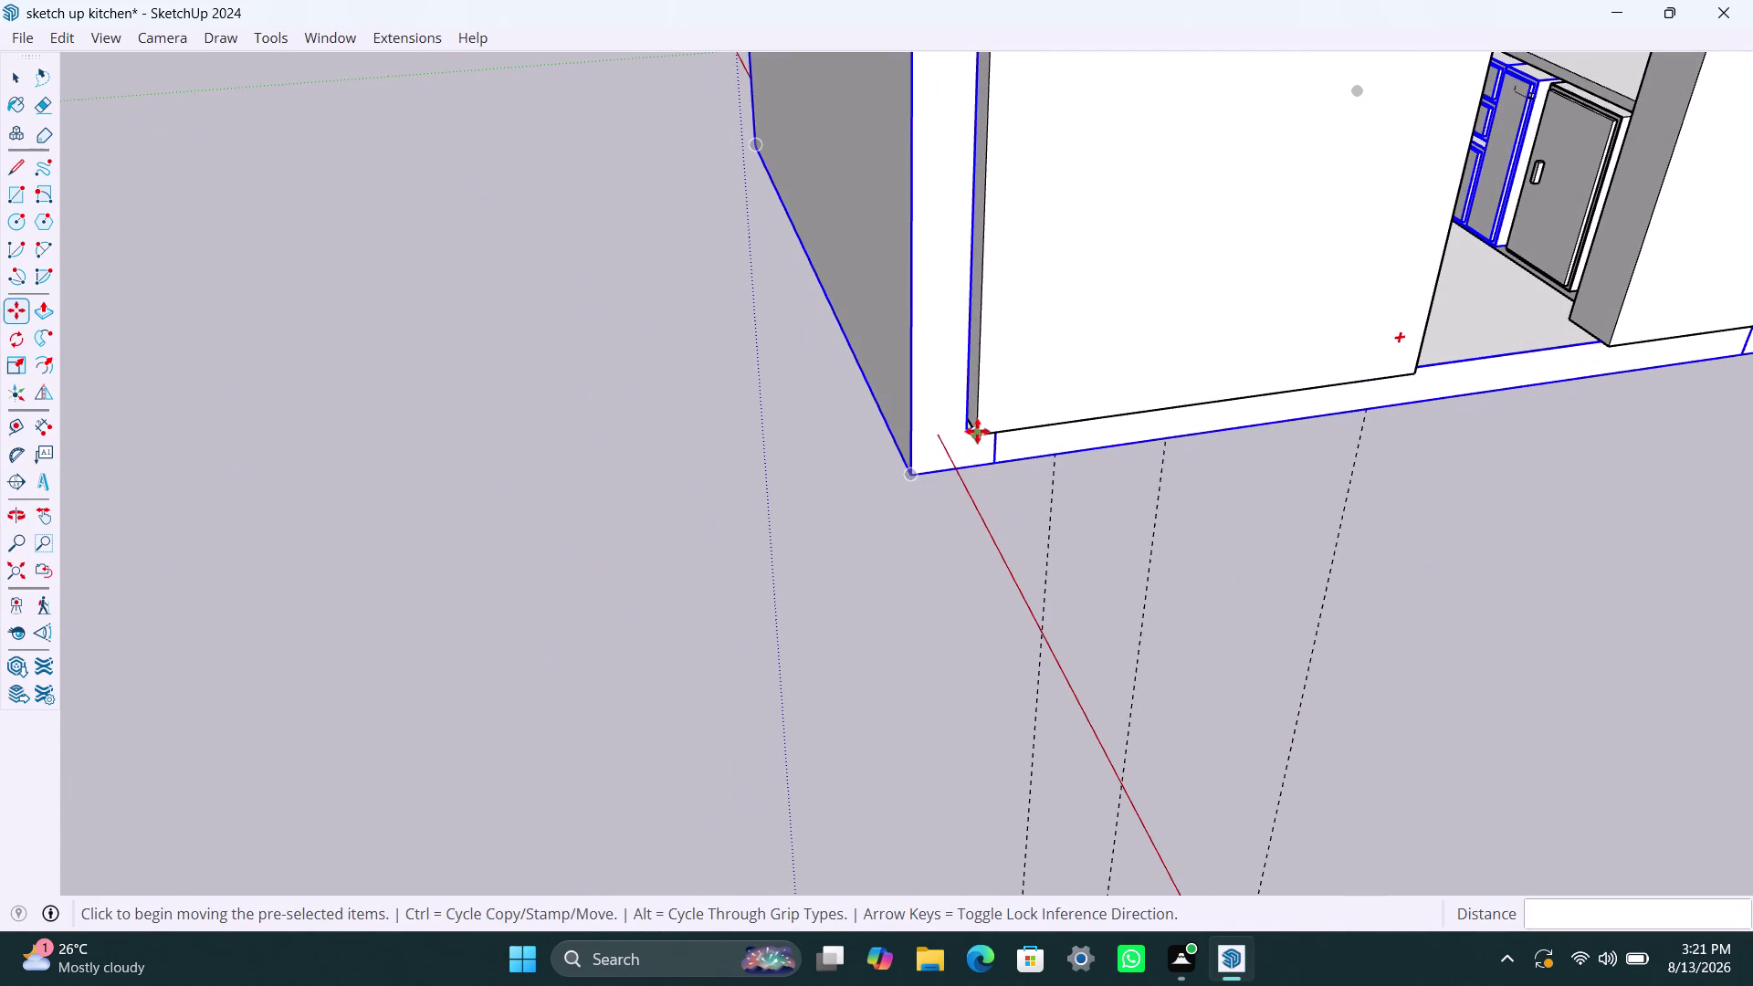
click(960, 430)
click(973, 434)
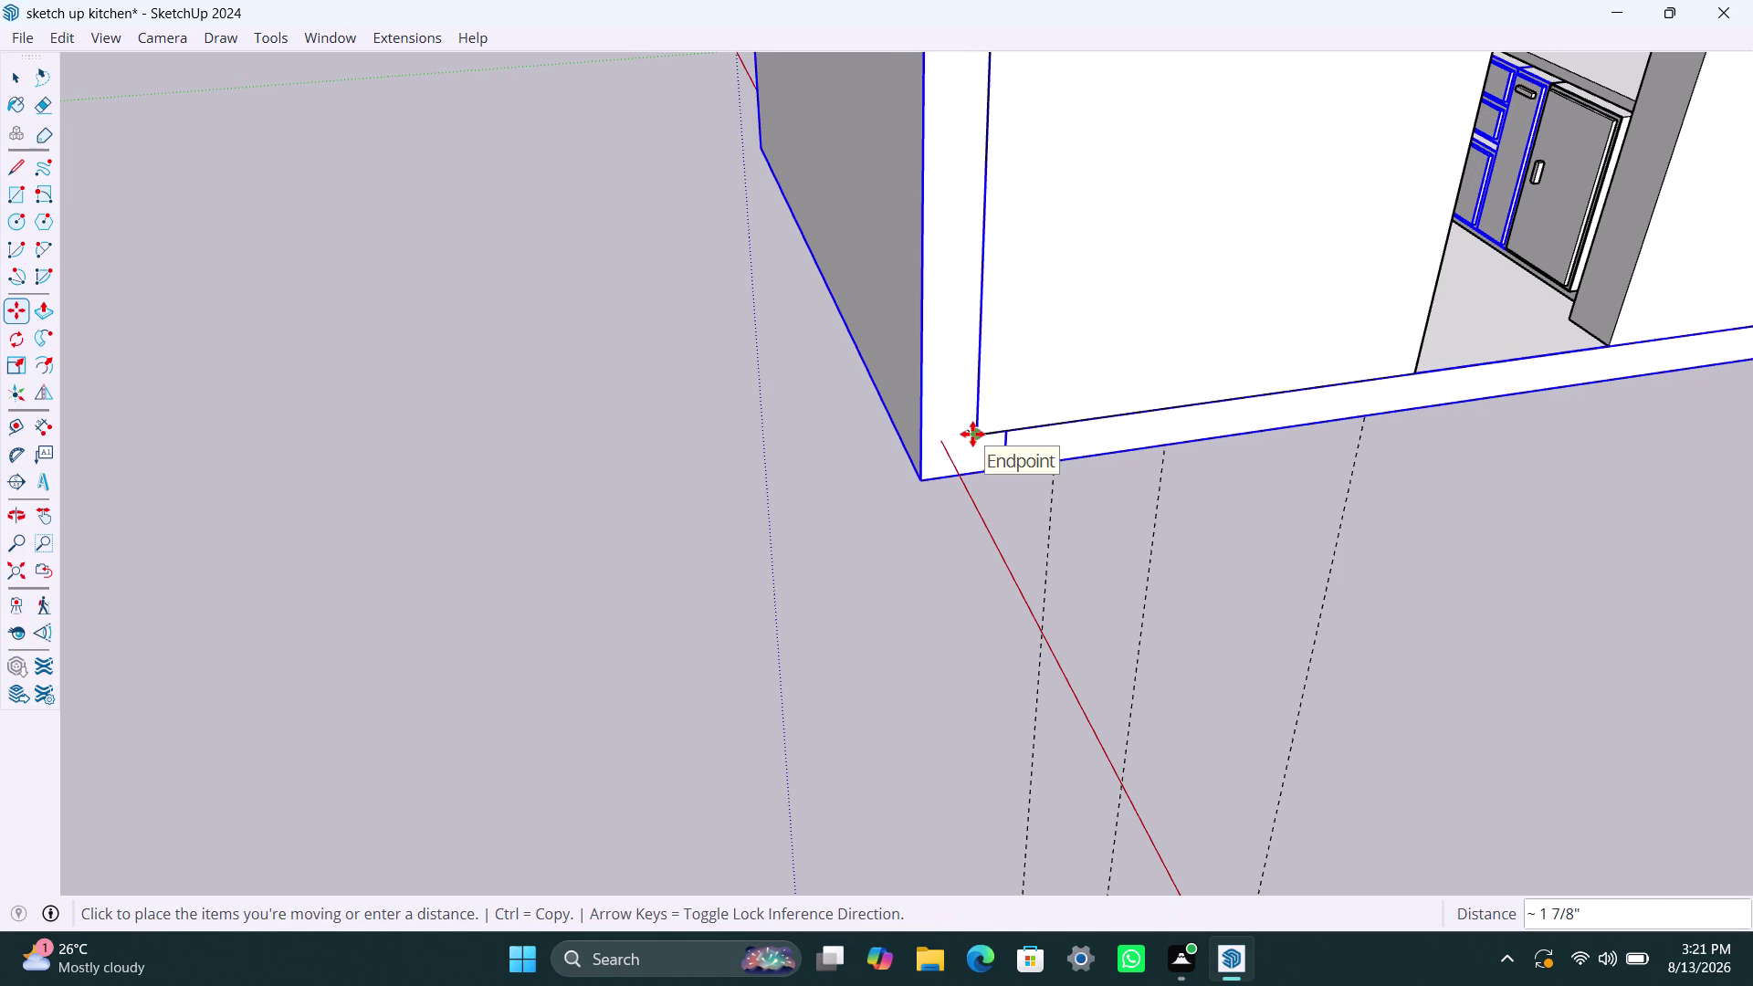
key(space)
click(1312, 547)
scroll(down, 3)
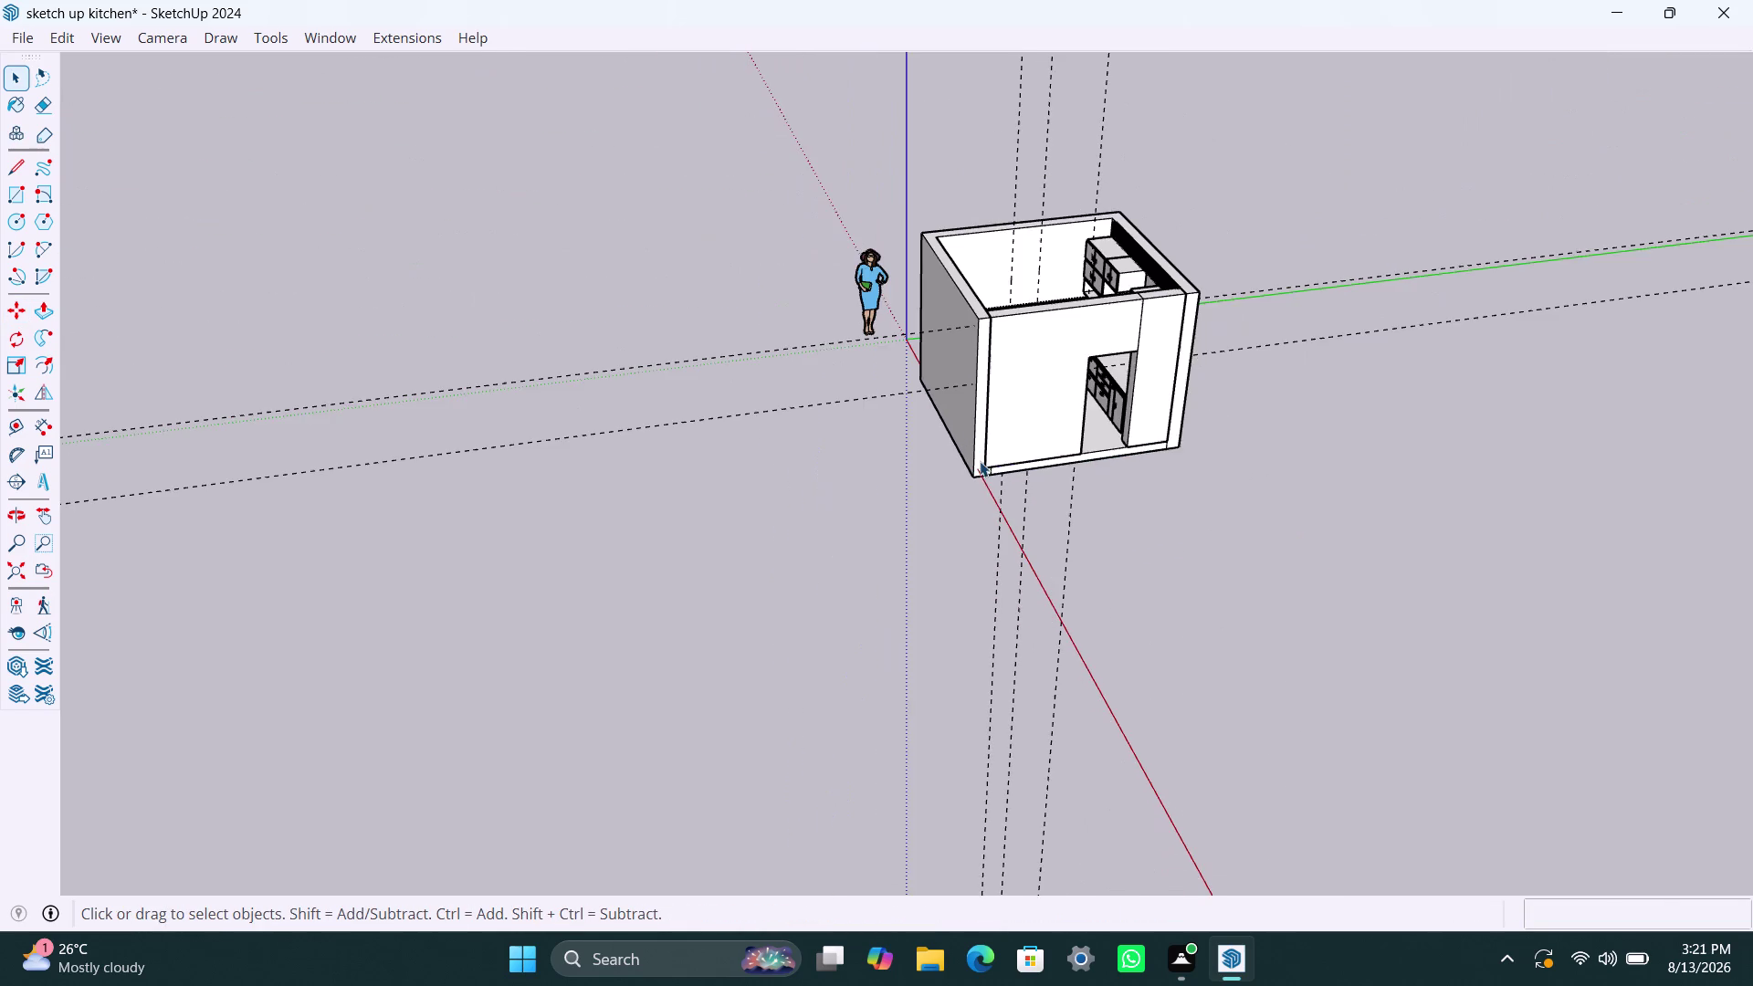
middle_drag(974, 486, 1347, 533)
middle_drag(802, 460, 1167, 485)
middle_drag(722, 451, 1107, 458)
middle_drag(621, 343, 1174, 396)
middle_drag(616, 432, 1029, 468)
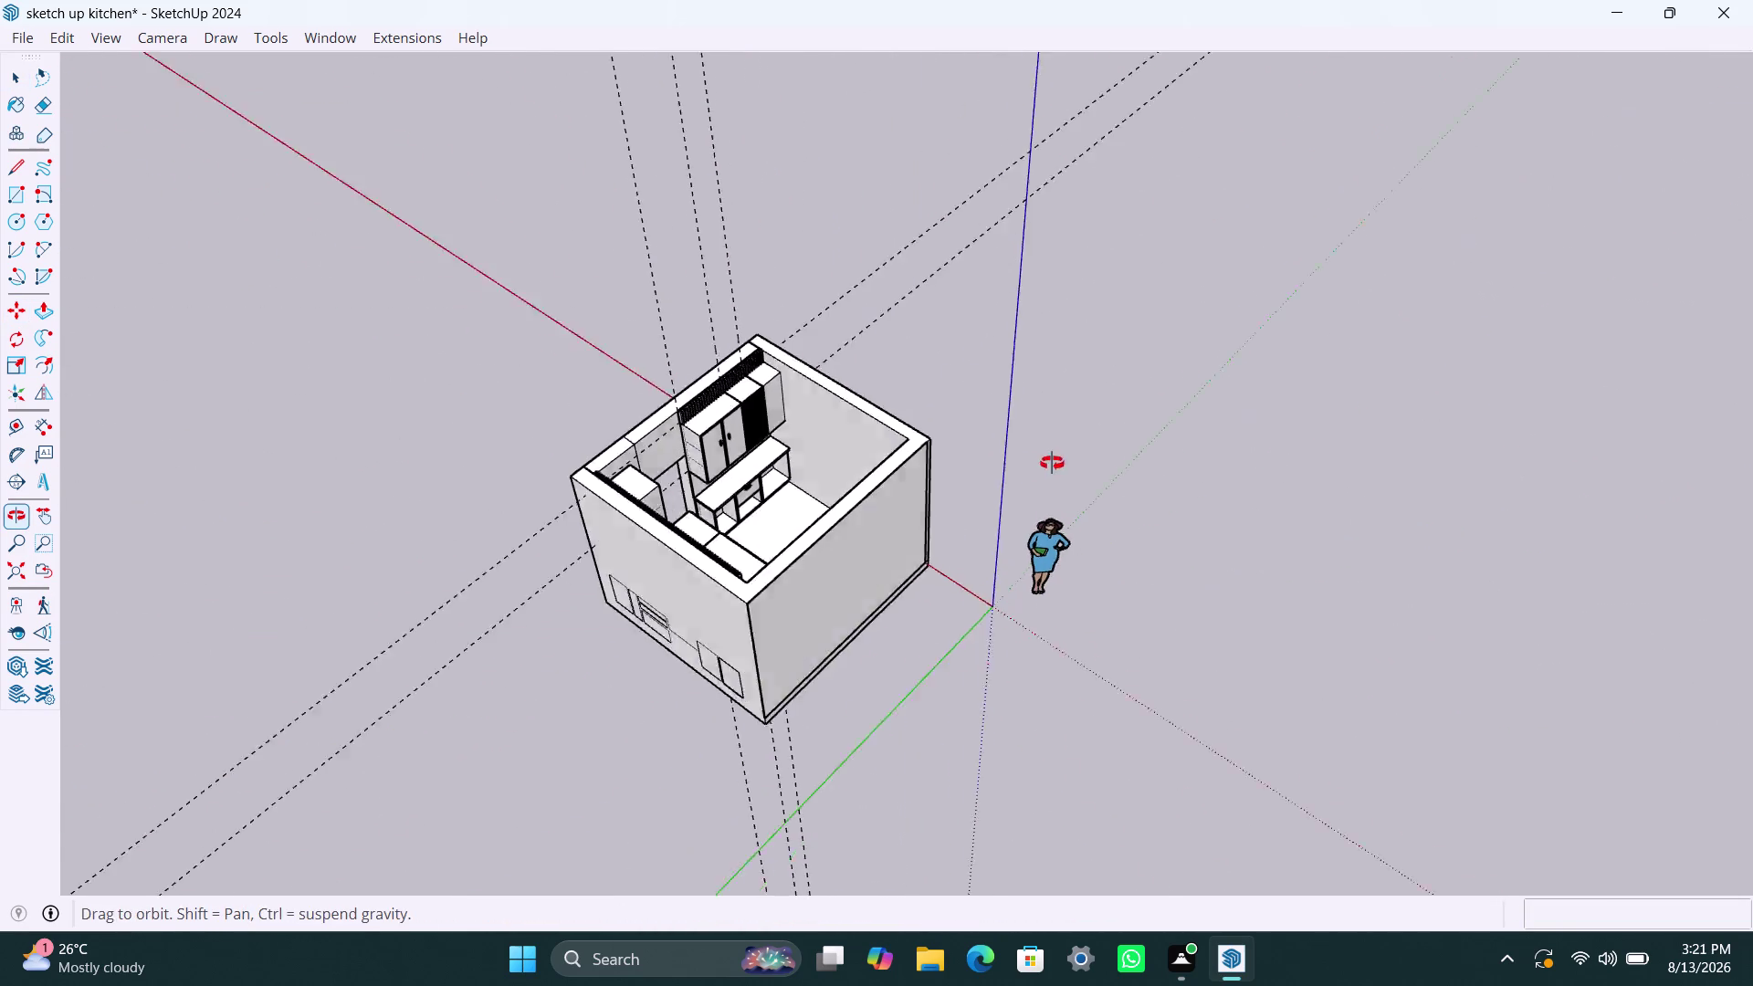
middle_drag(1029, 467, 1107, 454)
middle_drag(641, 424, 1024, 436)
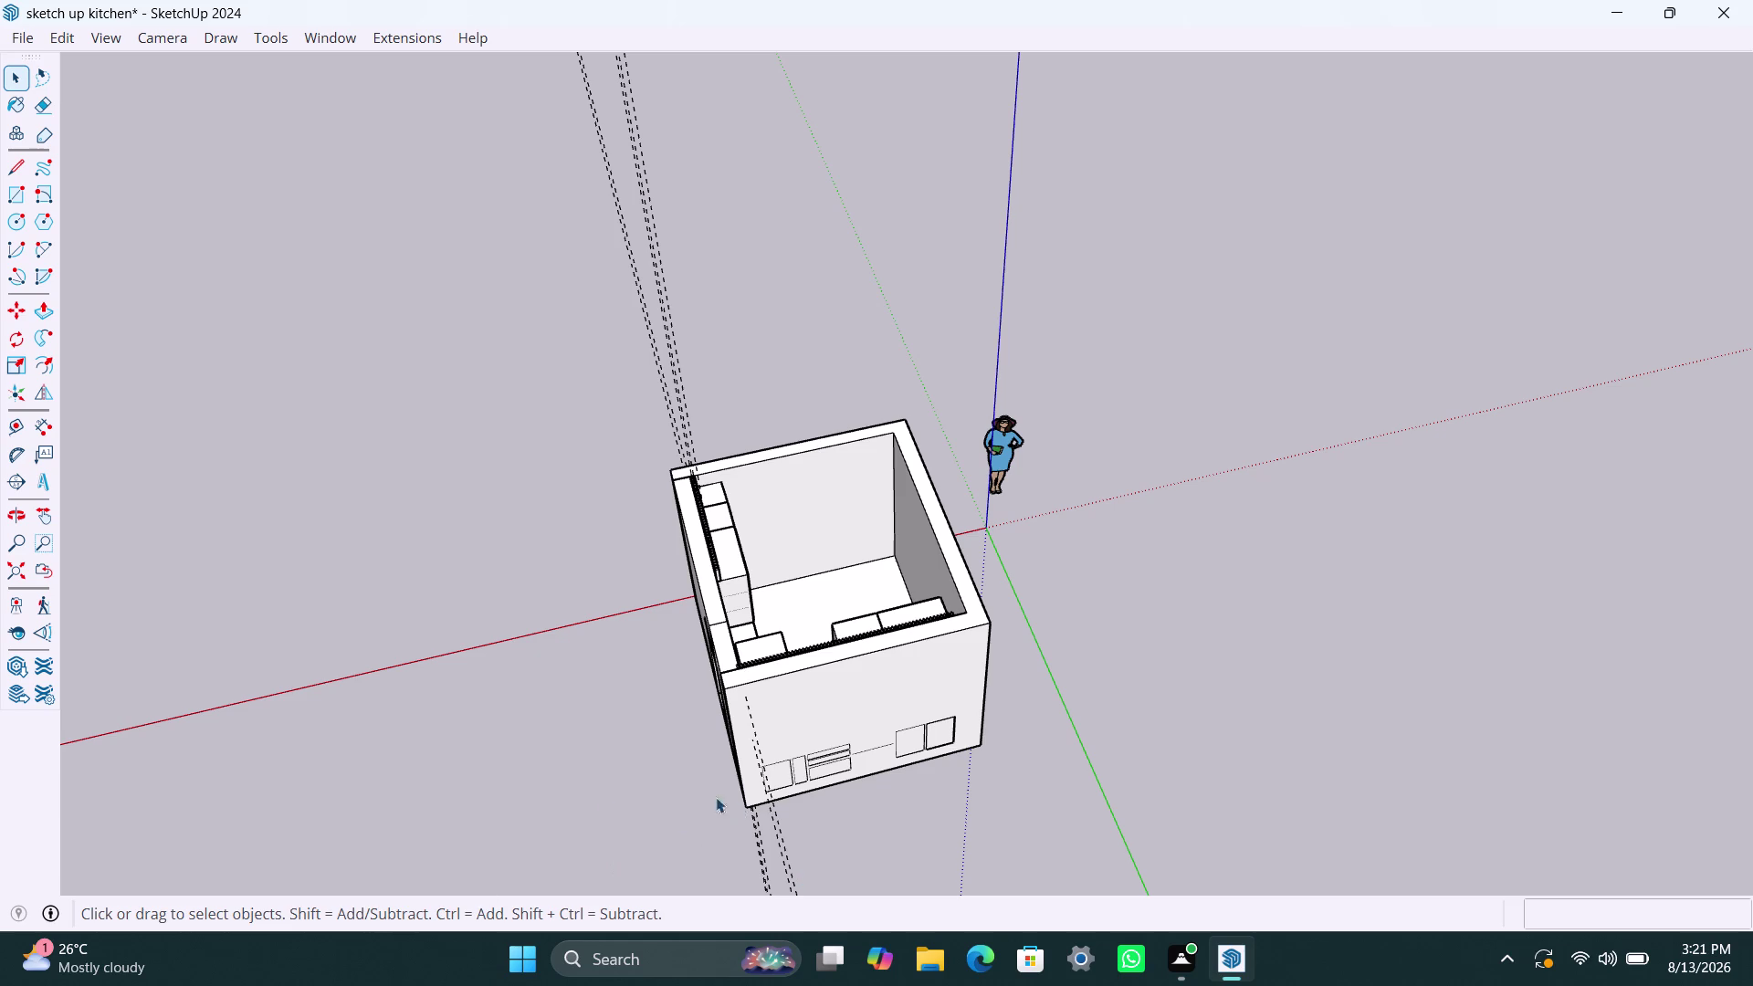
scroll(up, 3)
scroll(up, 3)
scroll(up, 3)
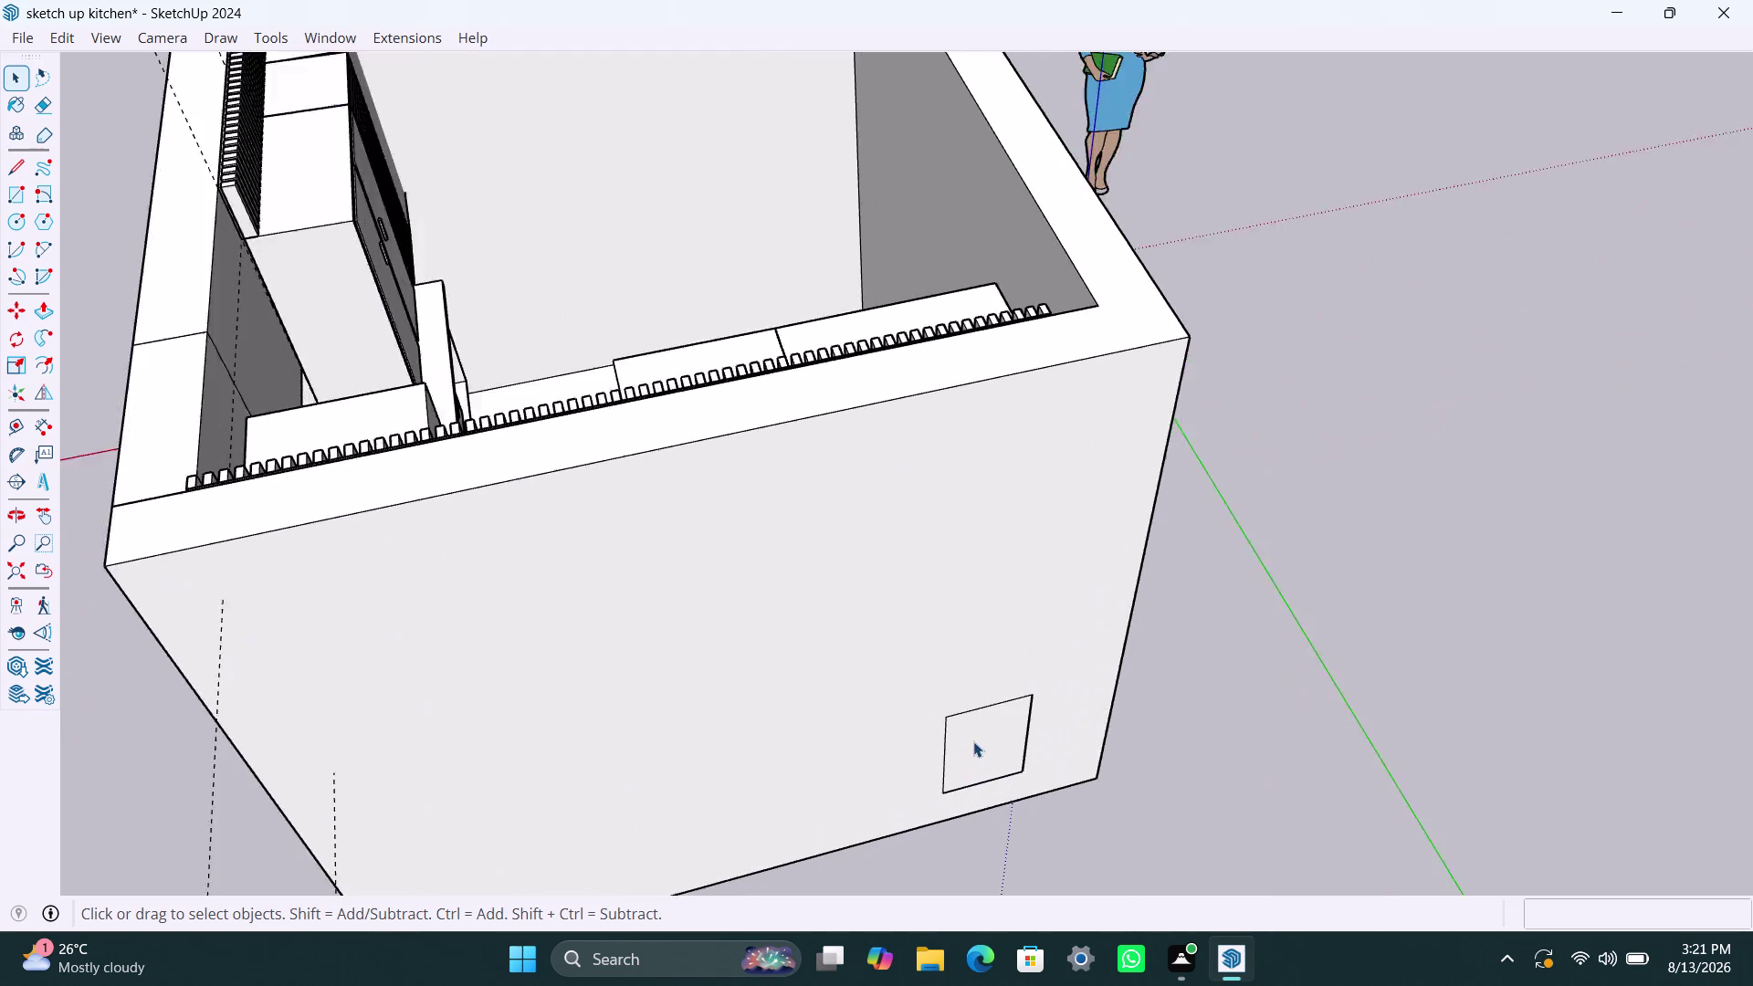
scroll(up, 3)
scroll(up, 3)
scroll(down, 3)
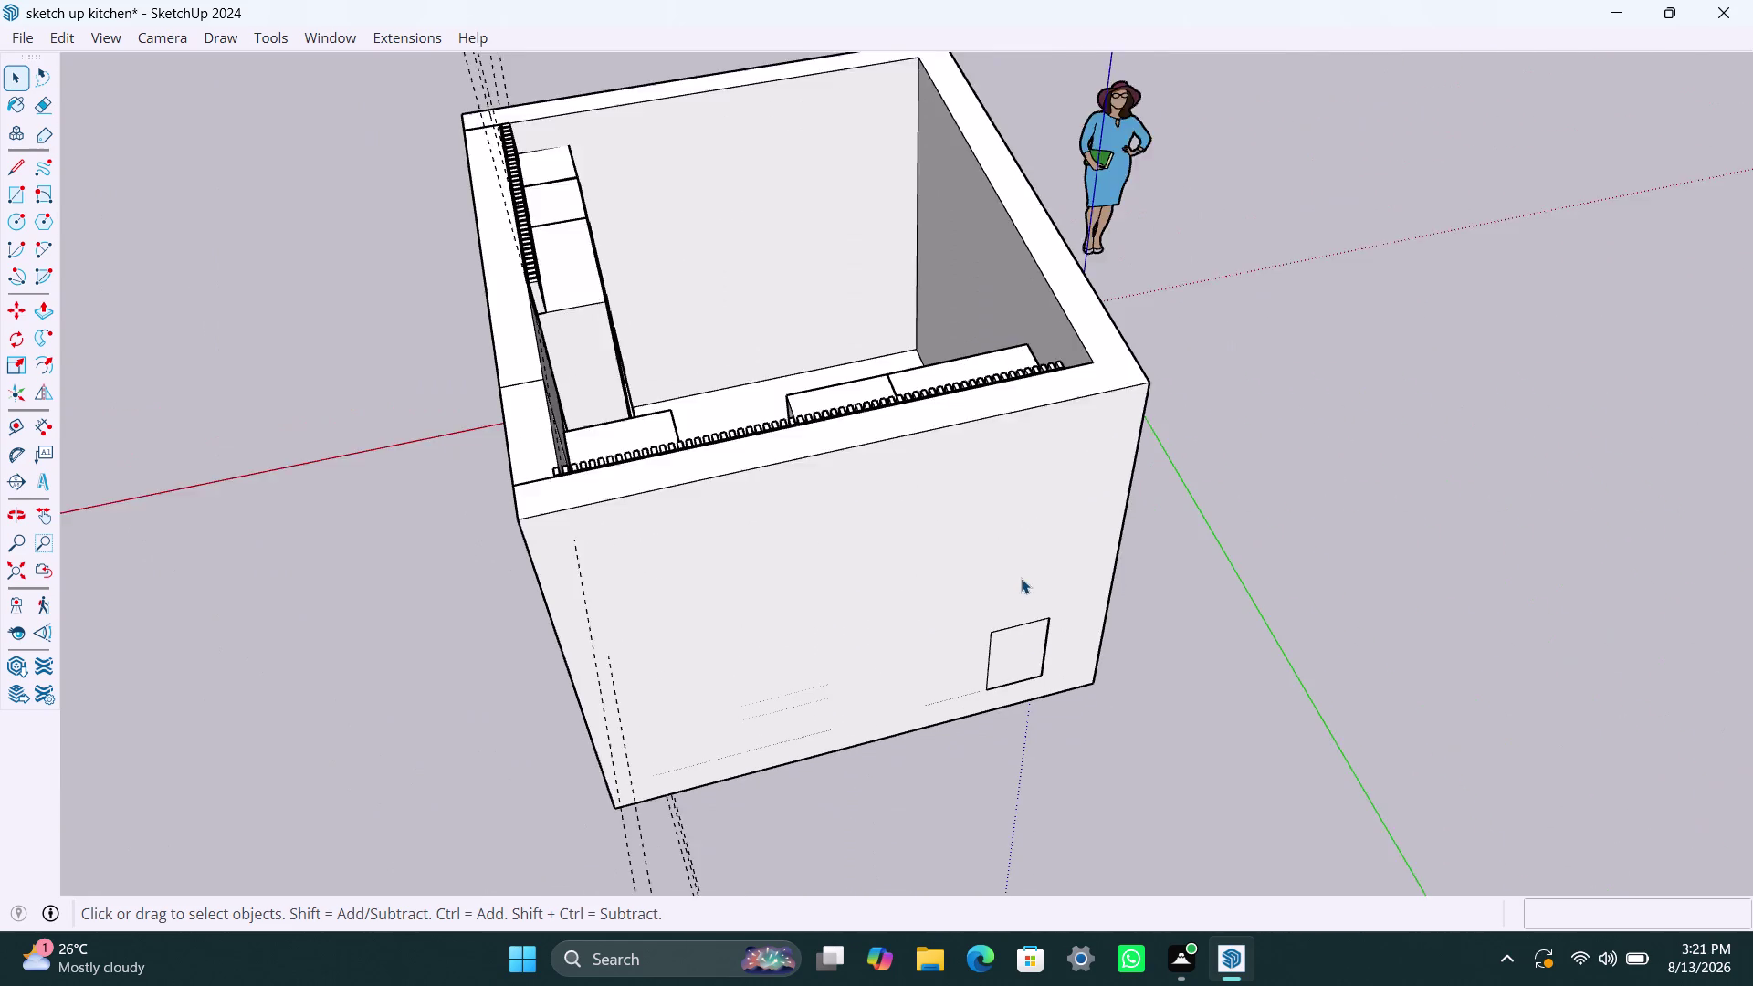
middle_drag(1161, 562, 346, 645)
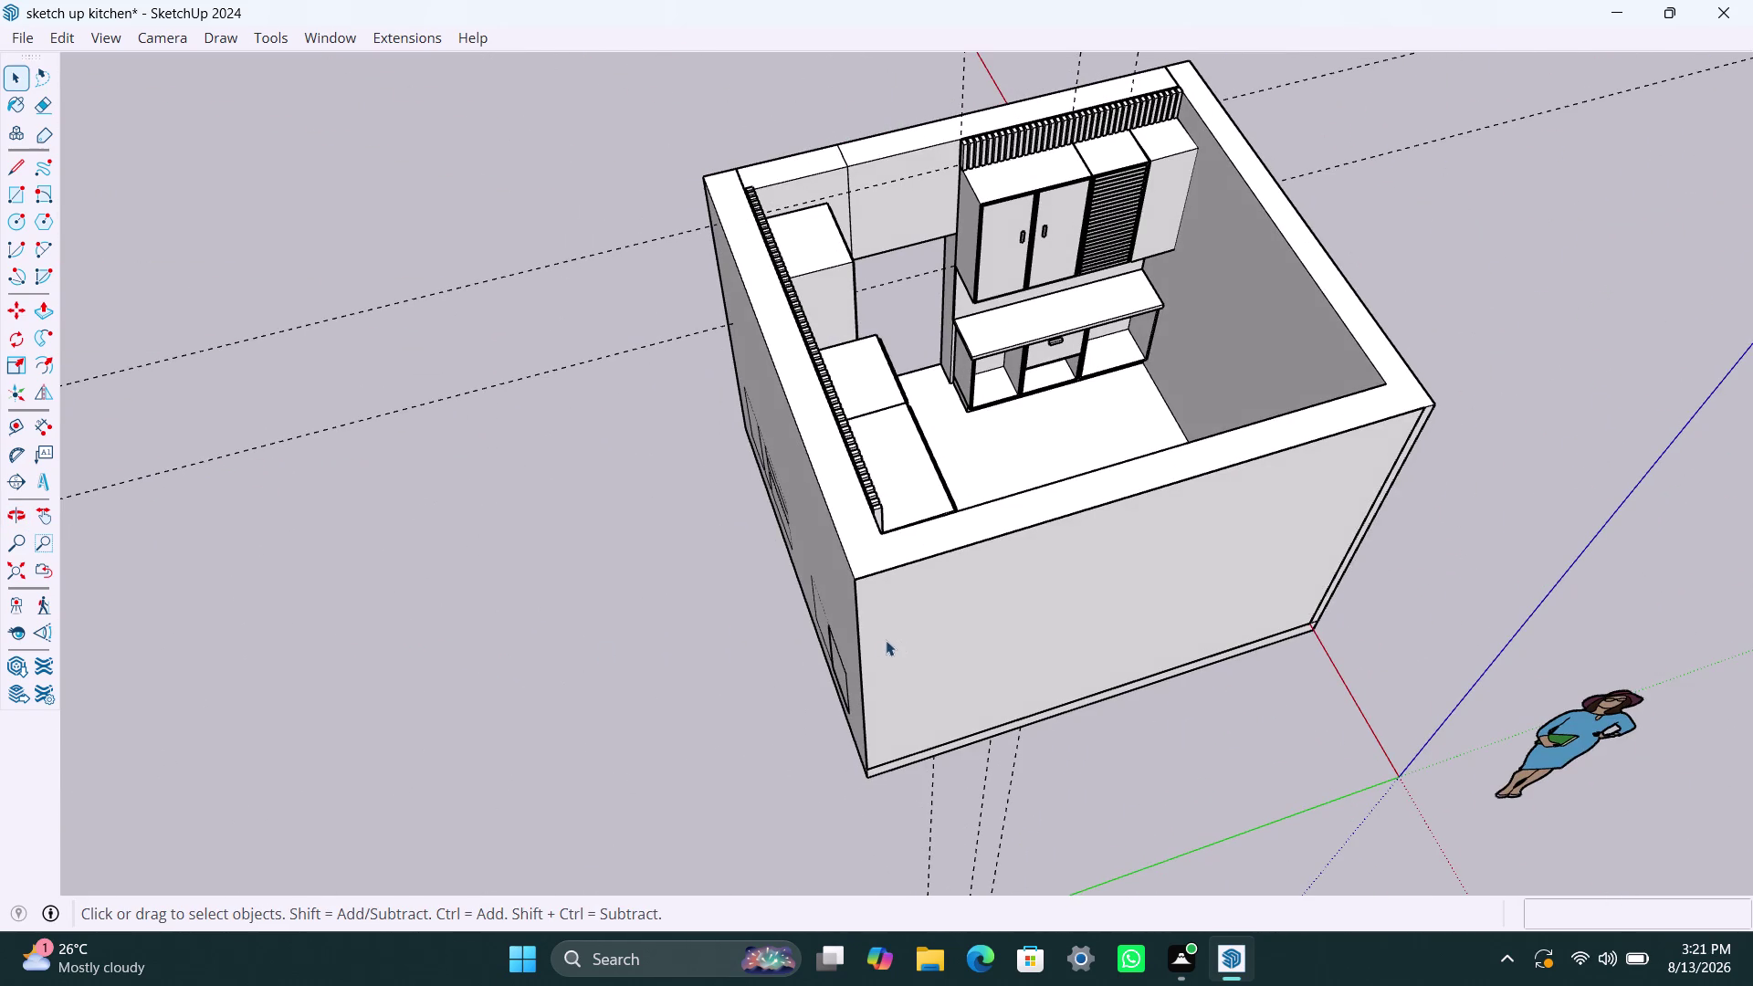
scroll(down, 3)
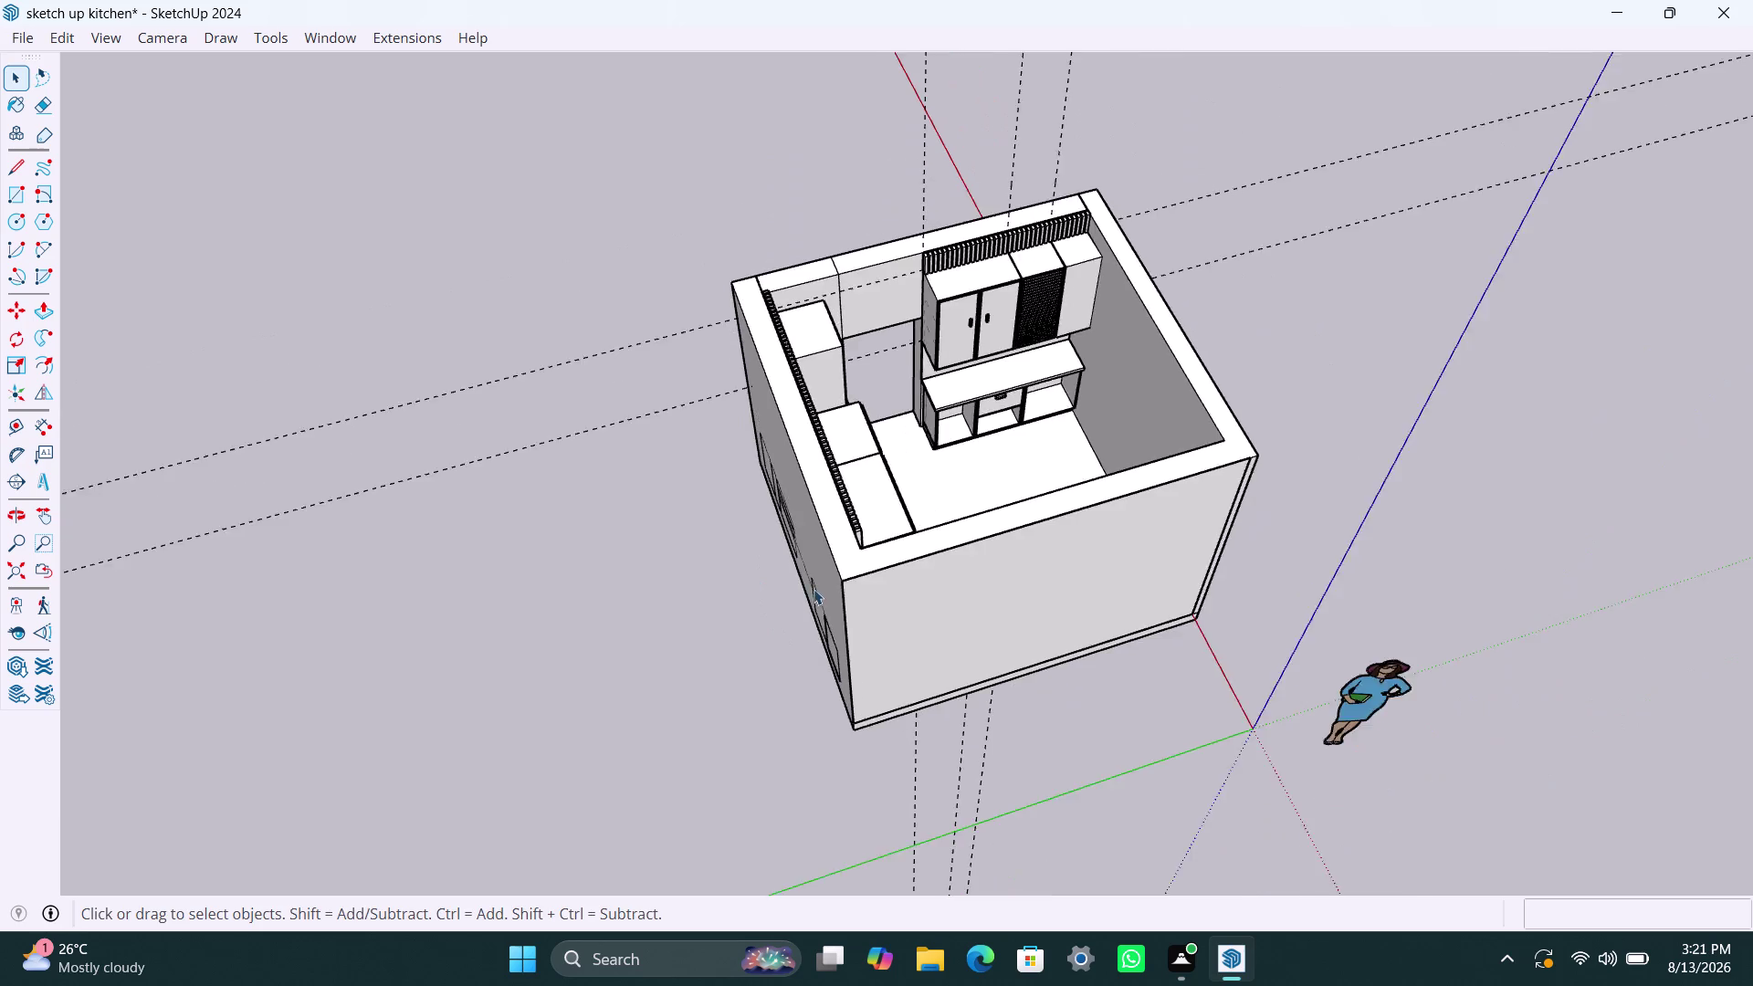
middle_drag(817, 597, 1185, 558)
scroll(up, 3)
Open the wall group for editing and select the front wall's outer face.
click(921, 541)
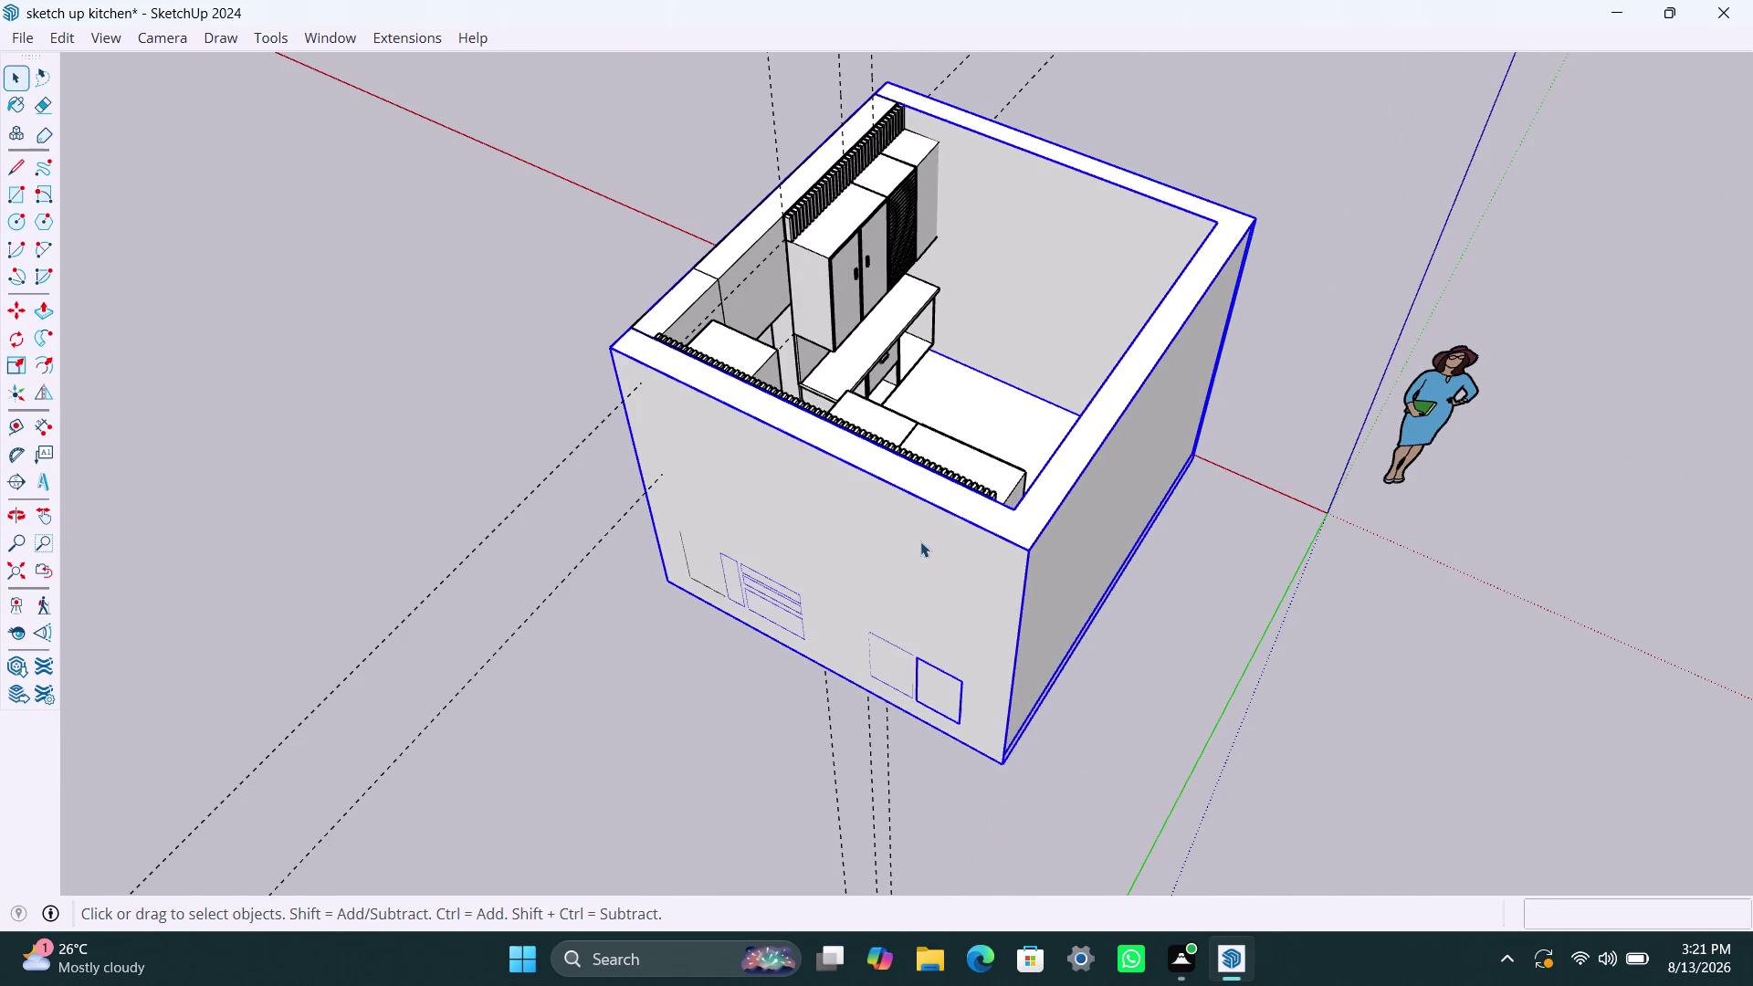
double_click(921, 542)
click(915, 540)
double_click(915, 541)
click(915, 540)
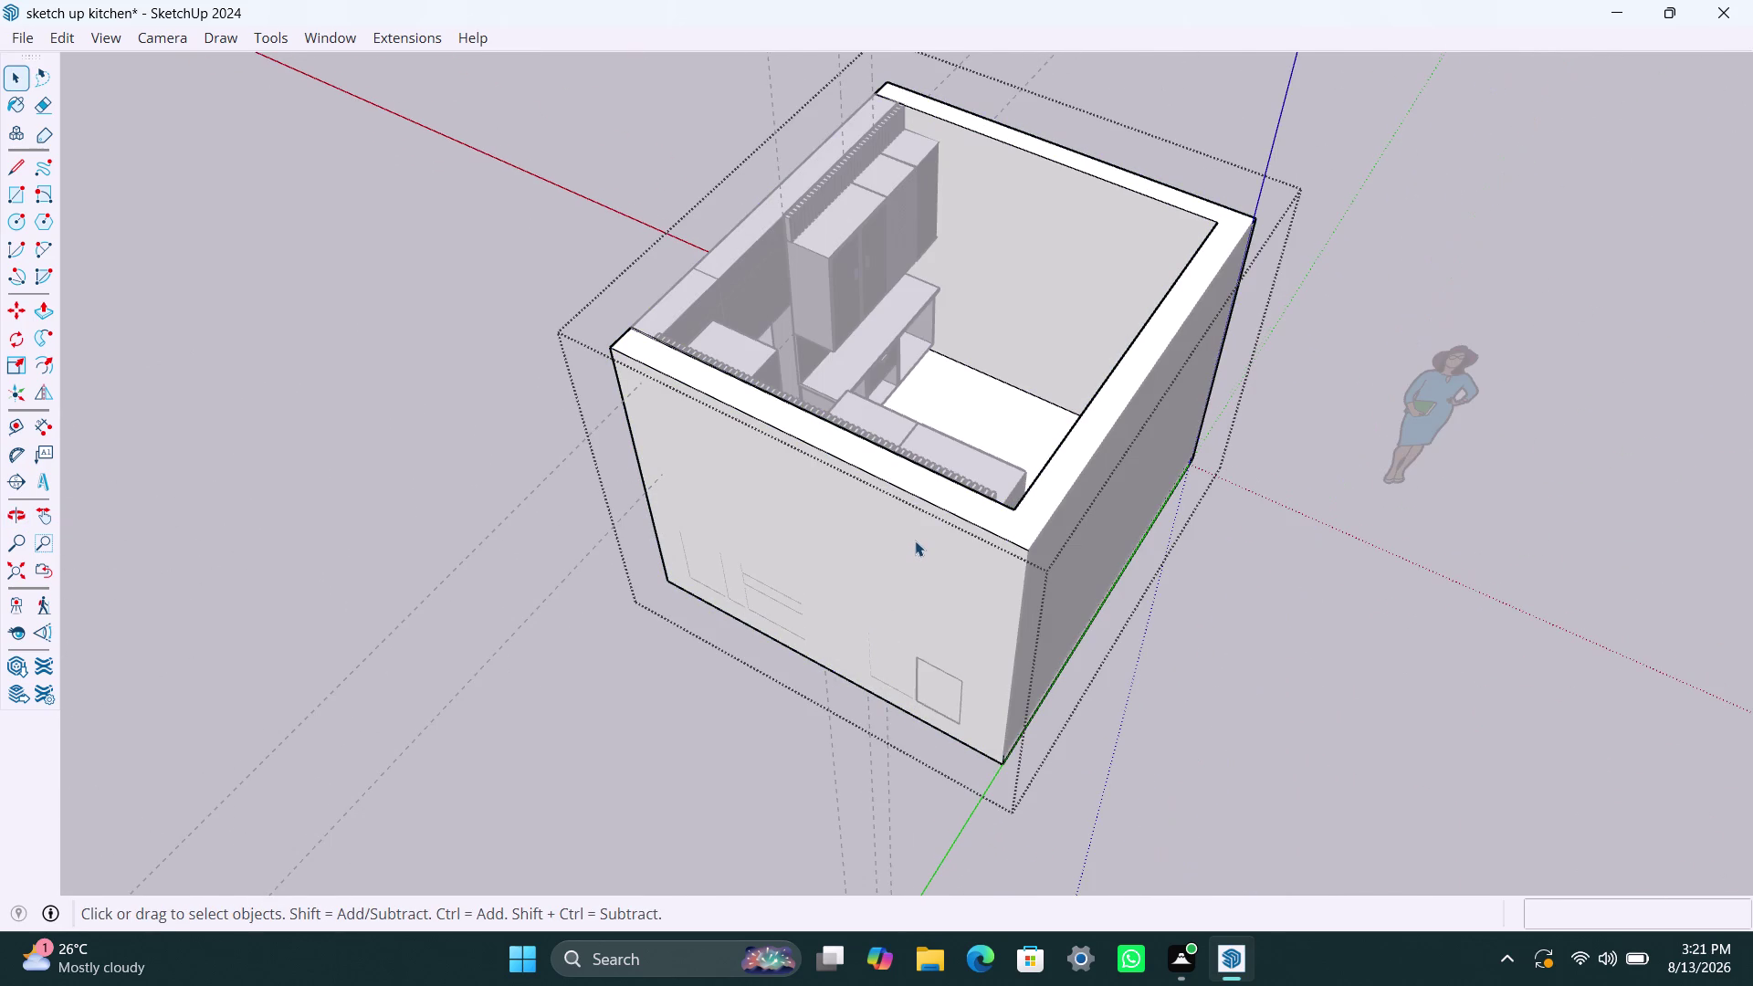
click(902, 554)
Push/Pull the front wall face outward a few inches.
key(p)
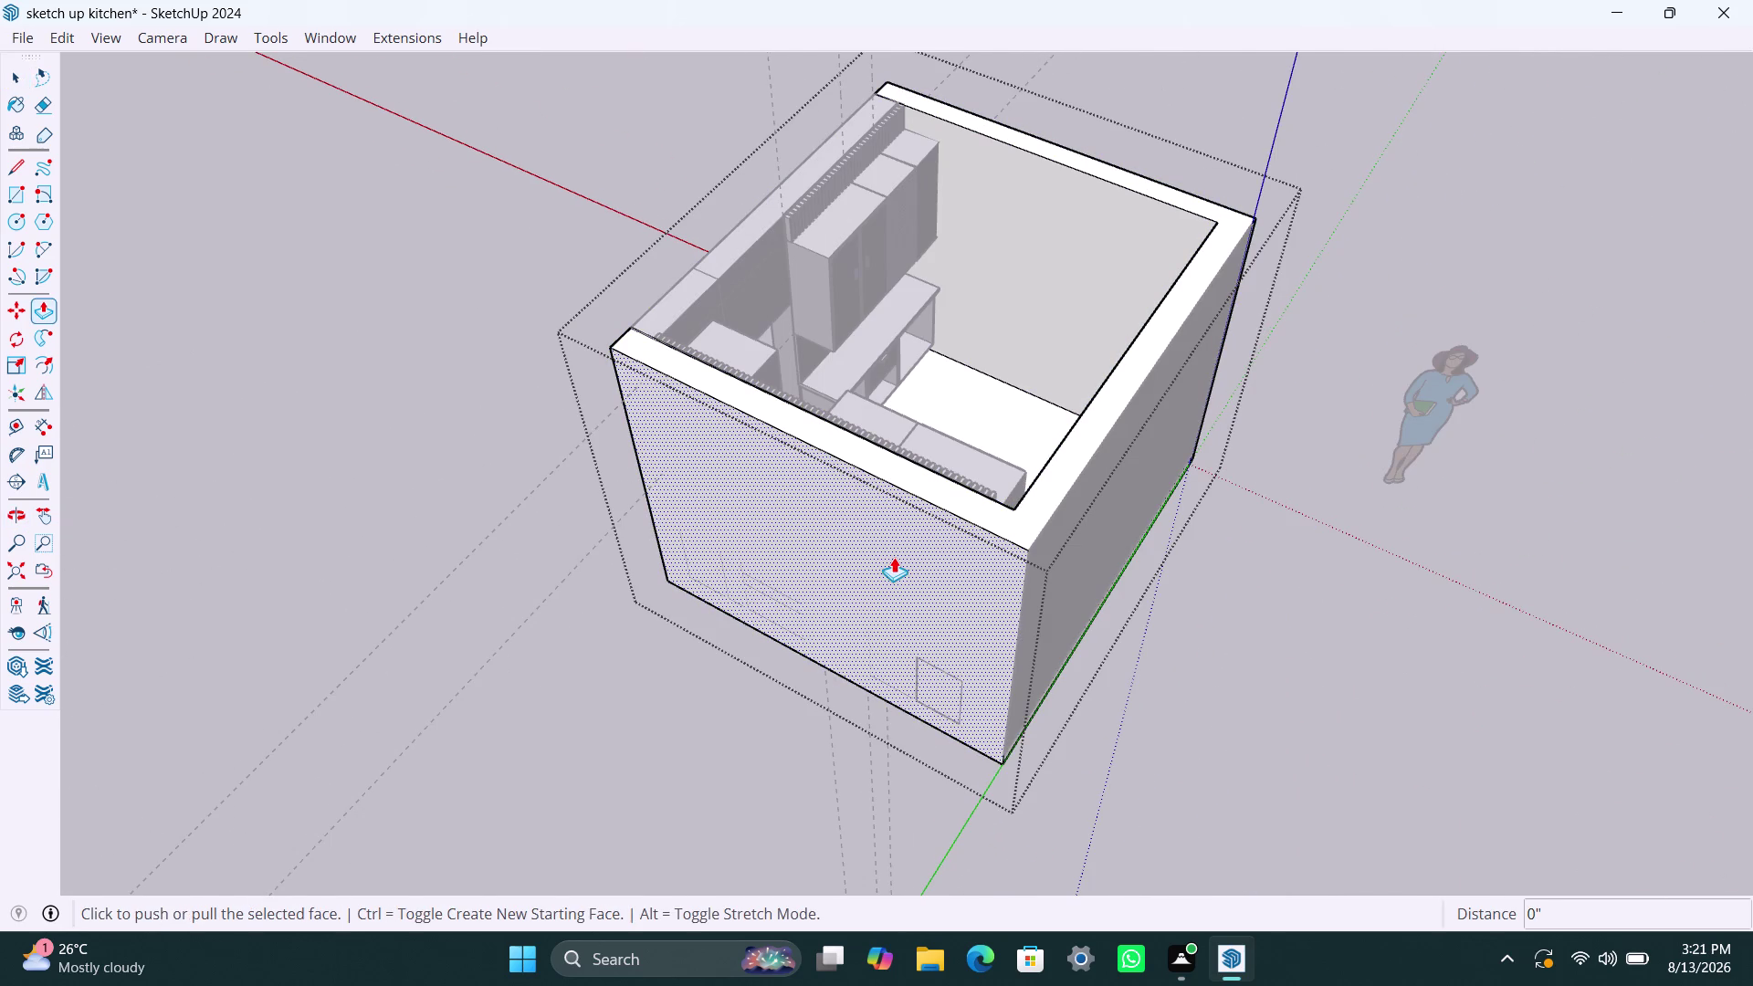
click(893, 556)
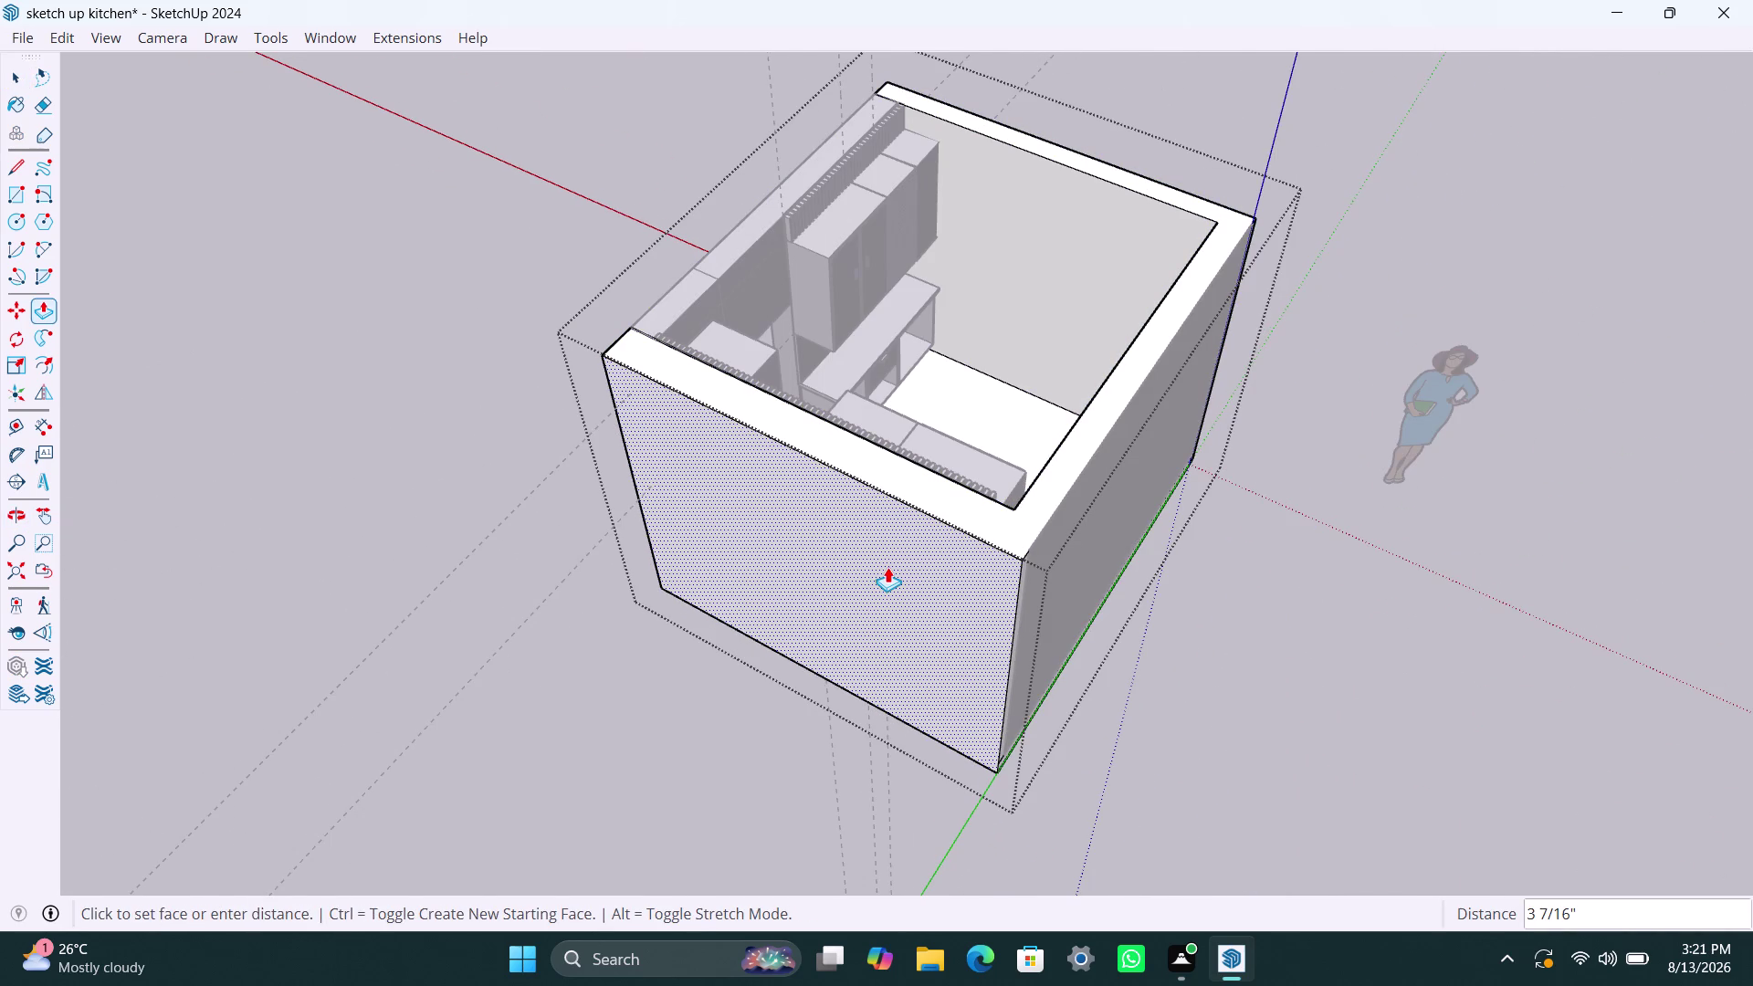
click(887, 567)
click(1241, 618)
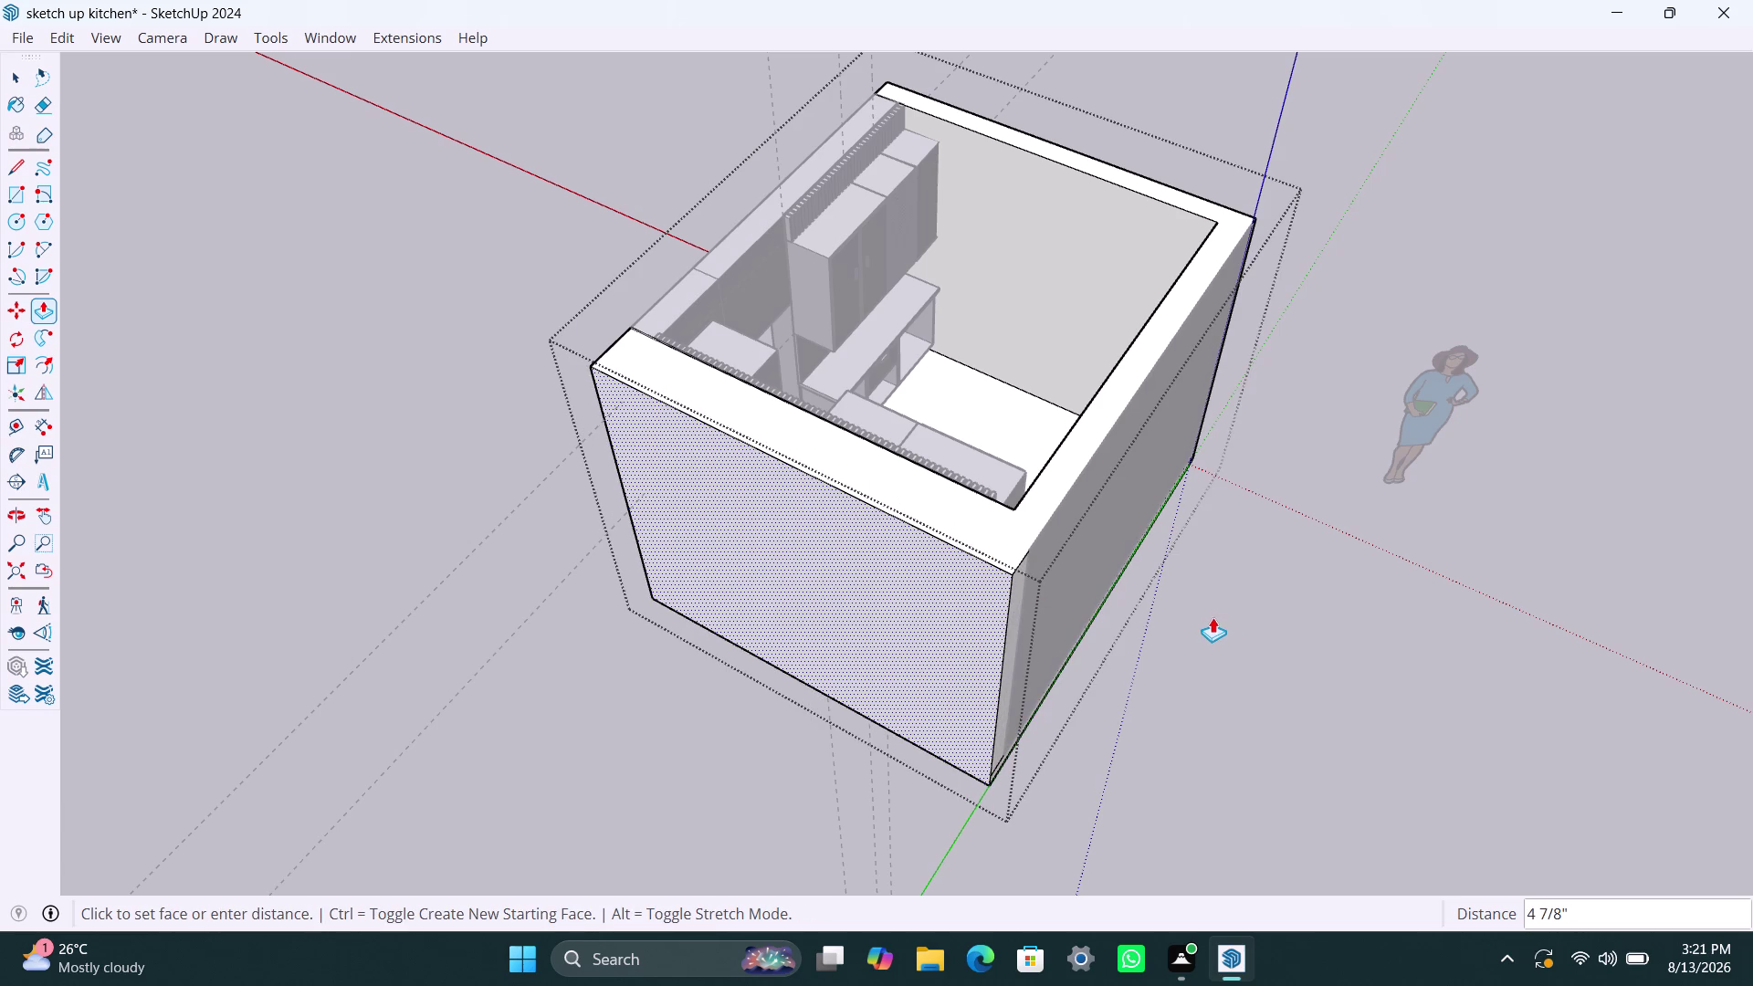
click(1067, 495)
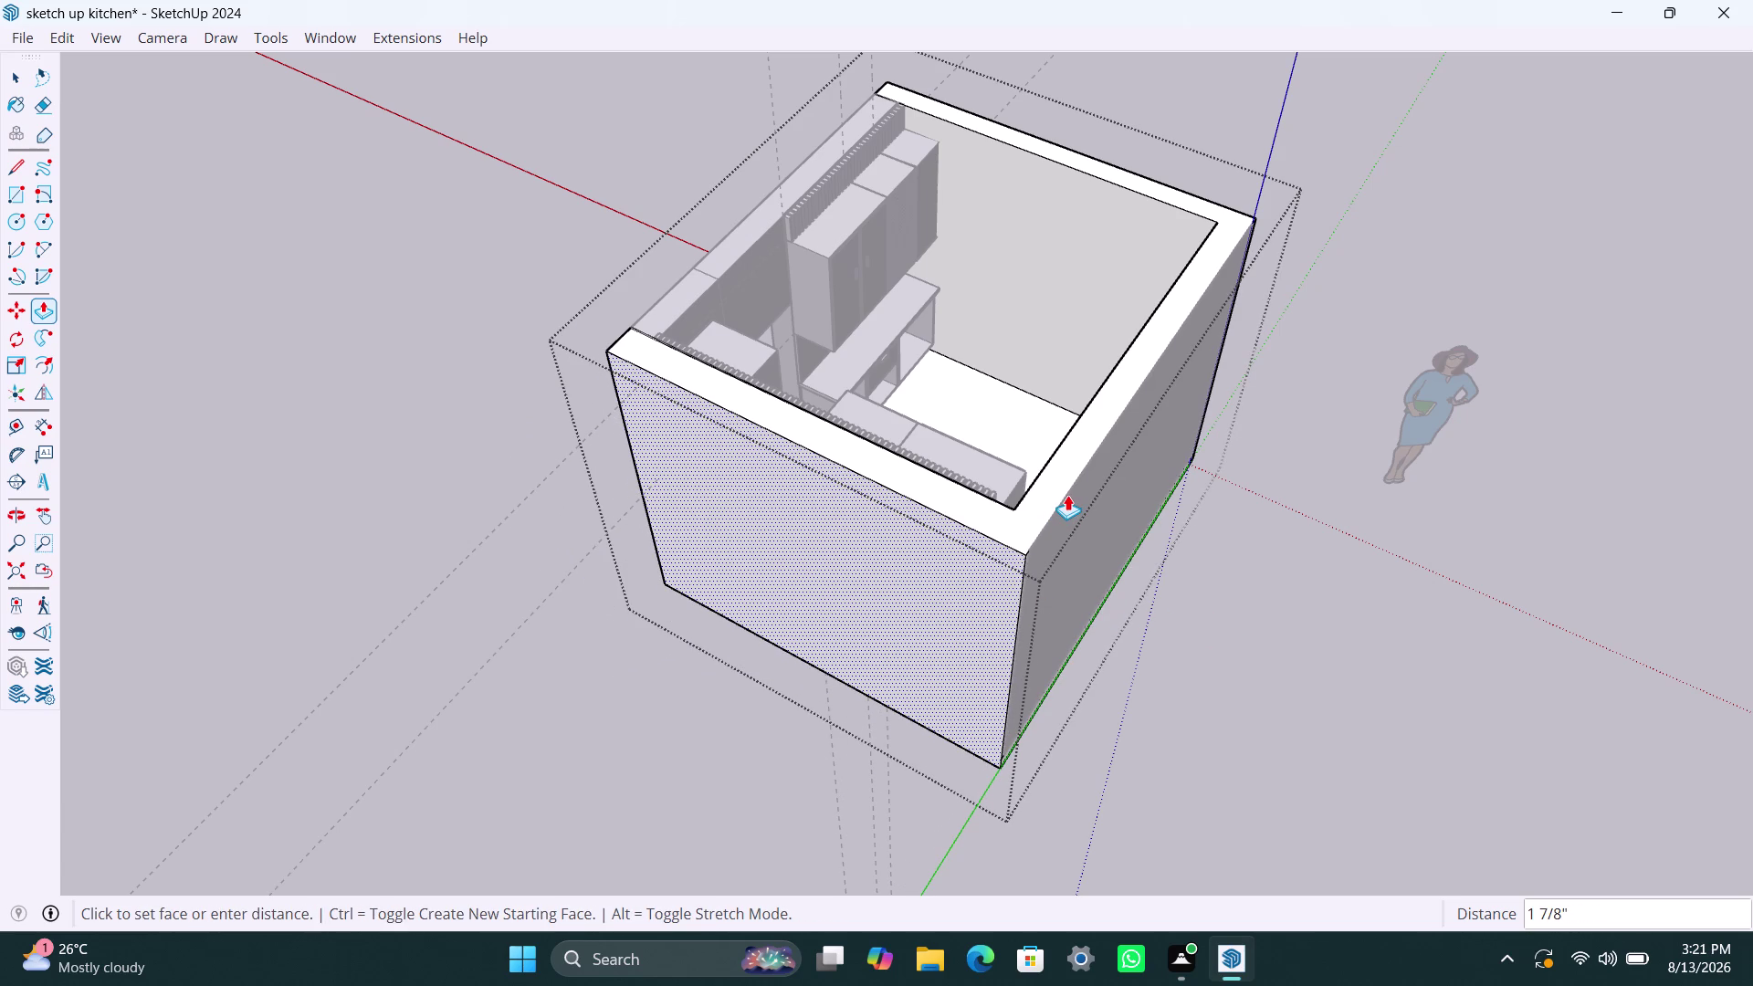
key(Escape)
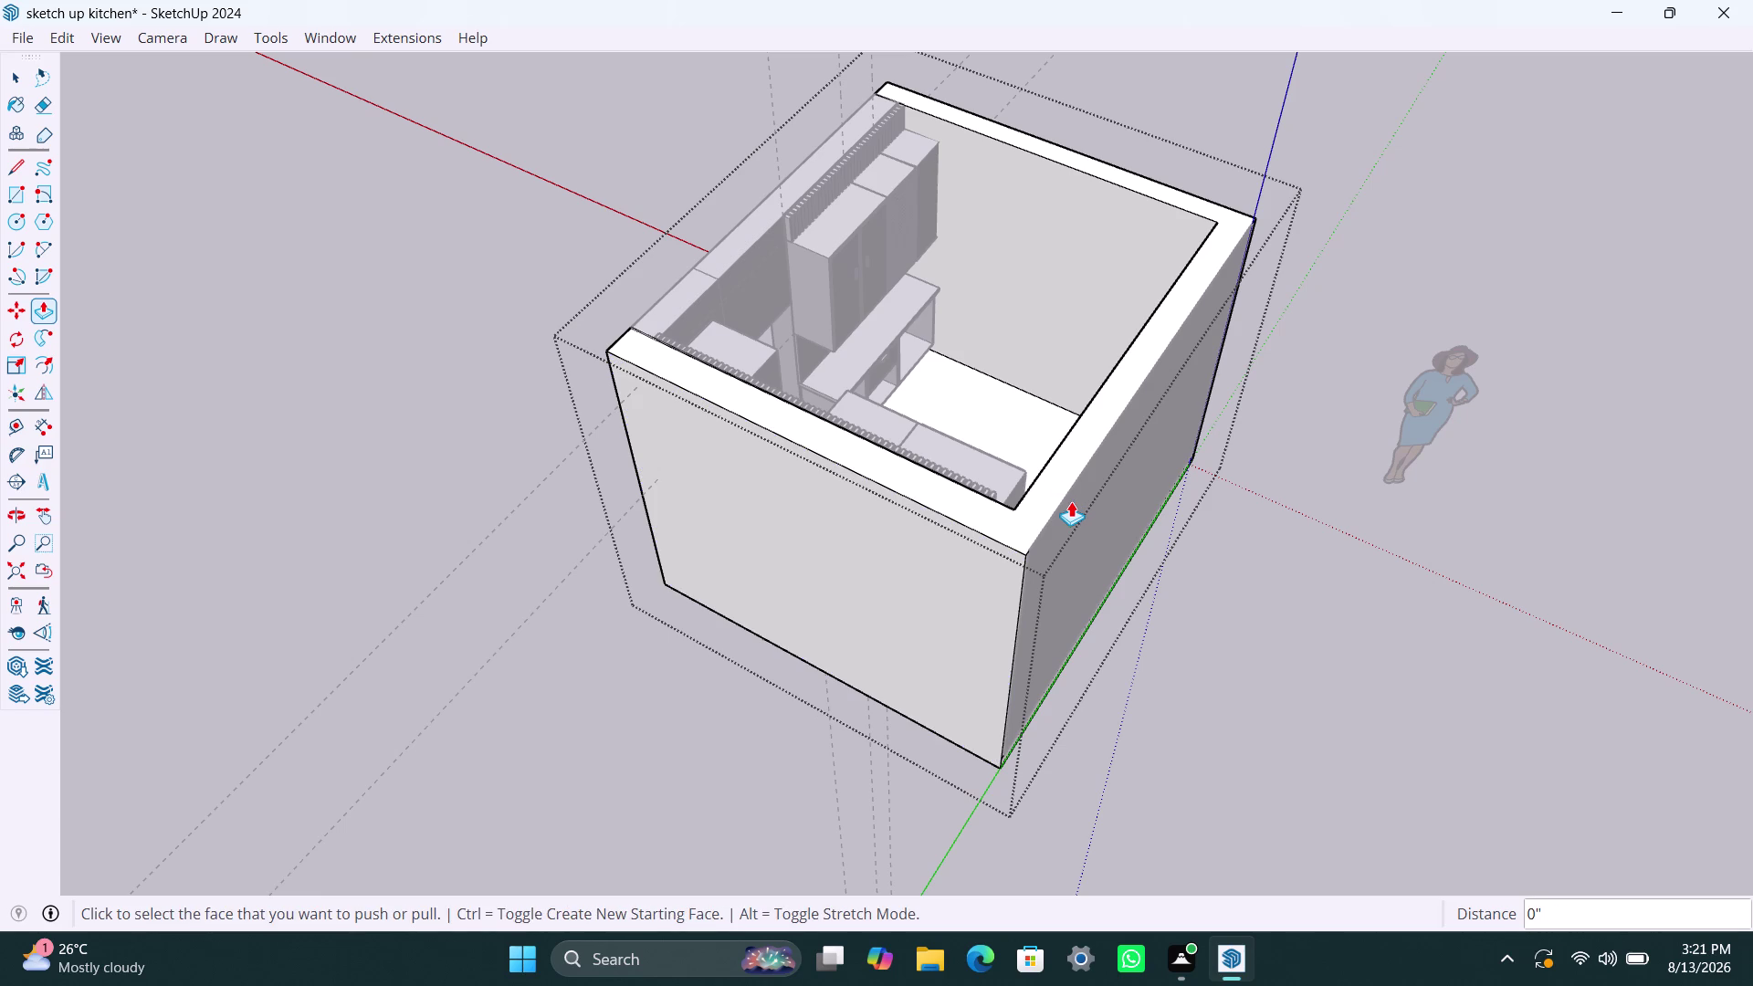
key(space)
scroll(down, 3)
middle_drag(1160, 677, 926, 730)
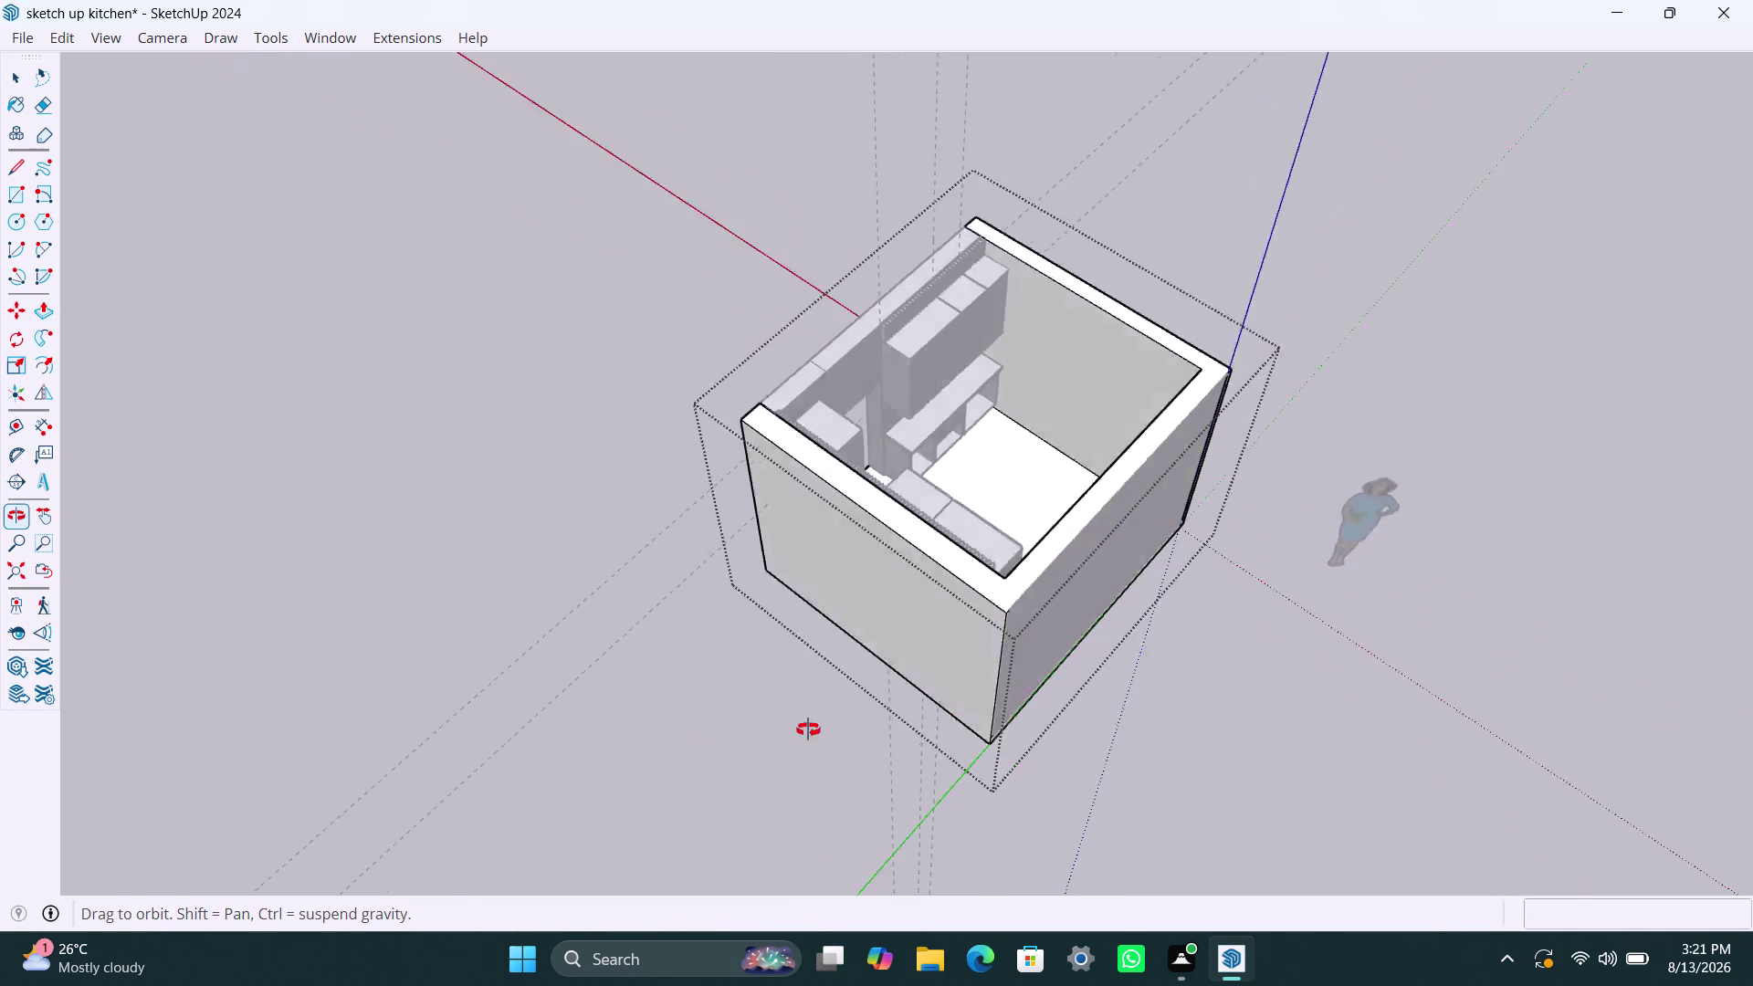
Exit the wall group and orbit around to face the front wall.
middle_drag(926, 729, 509, 729)
click(1371, 629)
double_click(1401, 647)
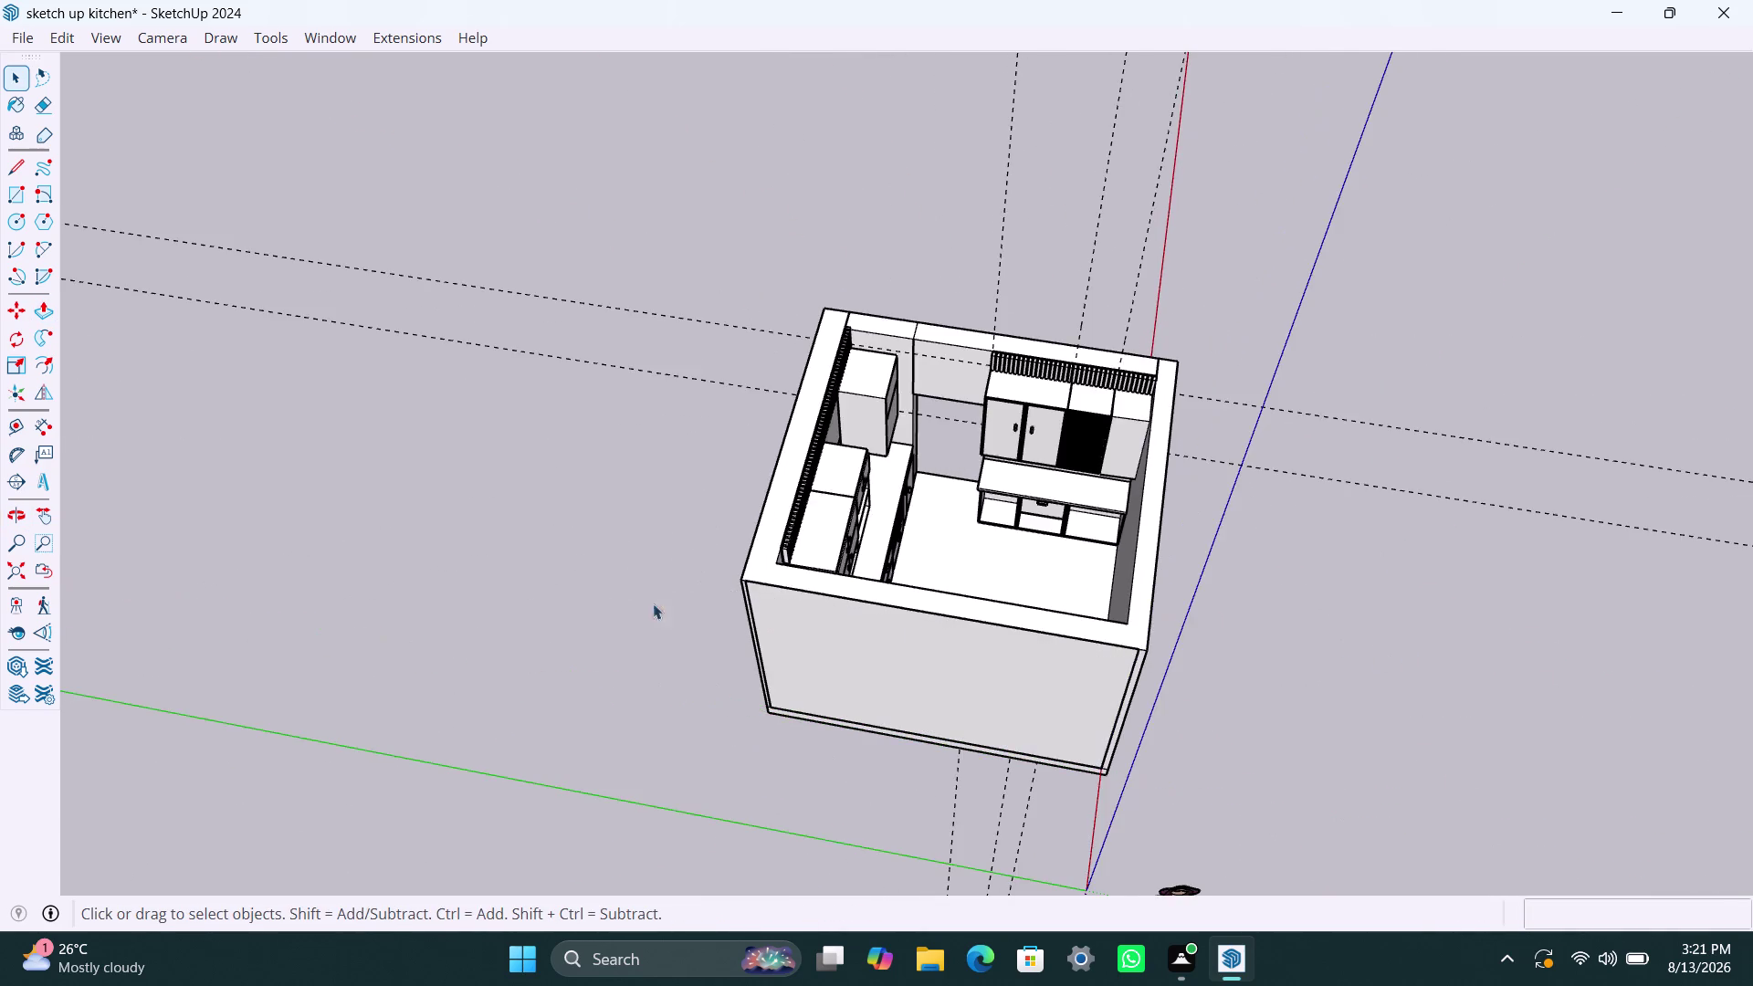
scroll(down, 3)
middle_drag(621, 663, 614, 566)
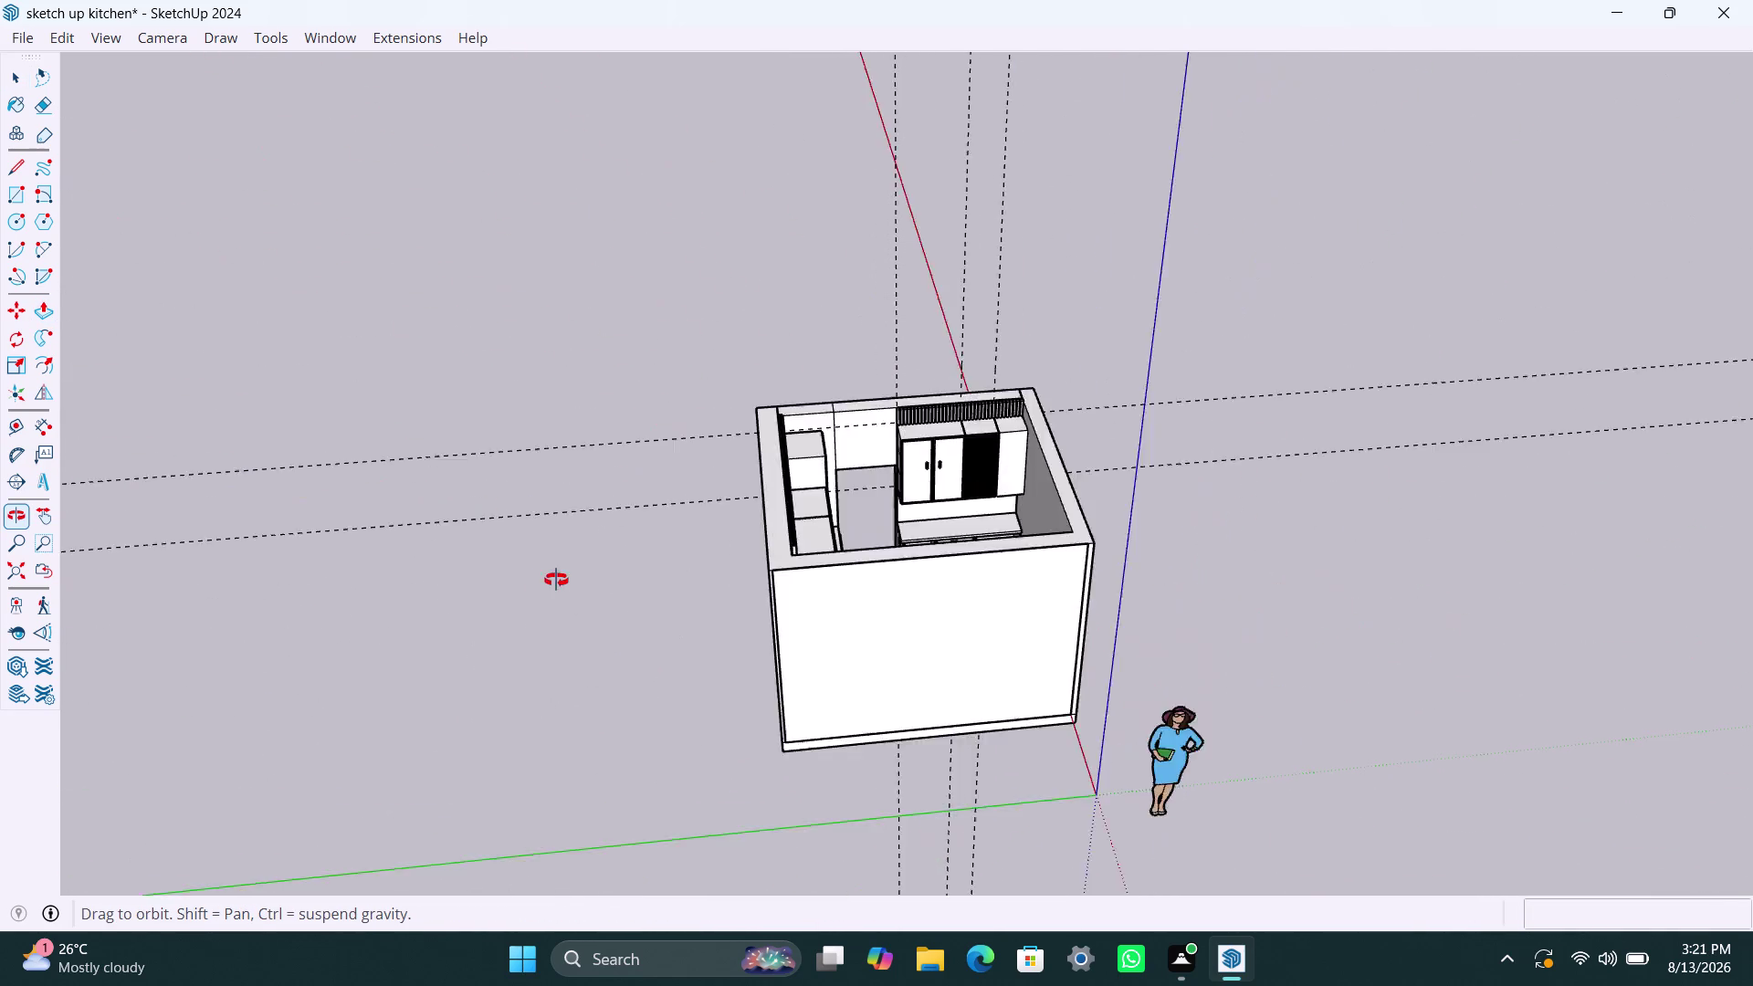
middle_drag(614, 566, 11, 541)
scroll(up, 3)
middle_drag(690, 750, 1114, 695)
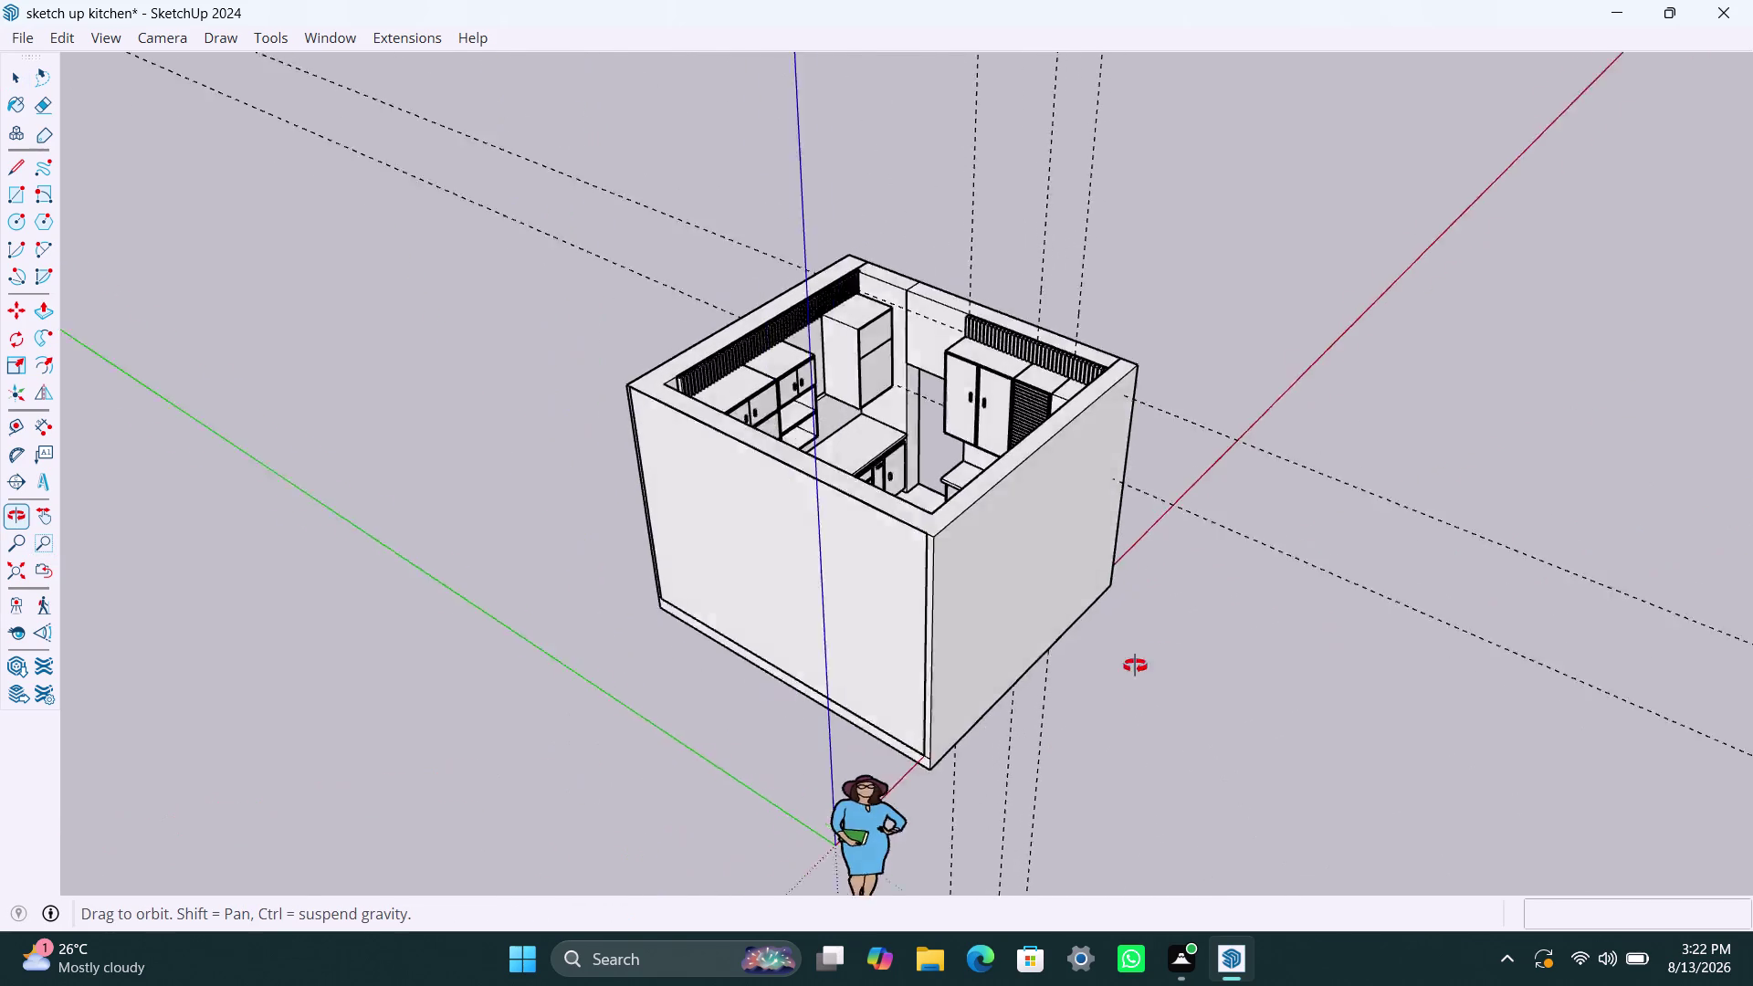
middle_drag(1115, 695, 1366, 526)
scroll(up, 3)
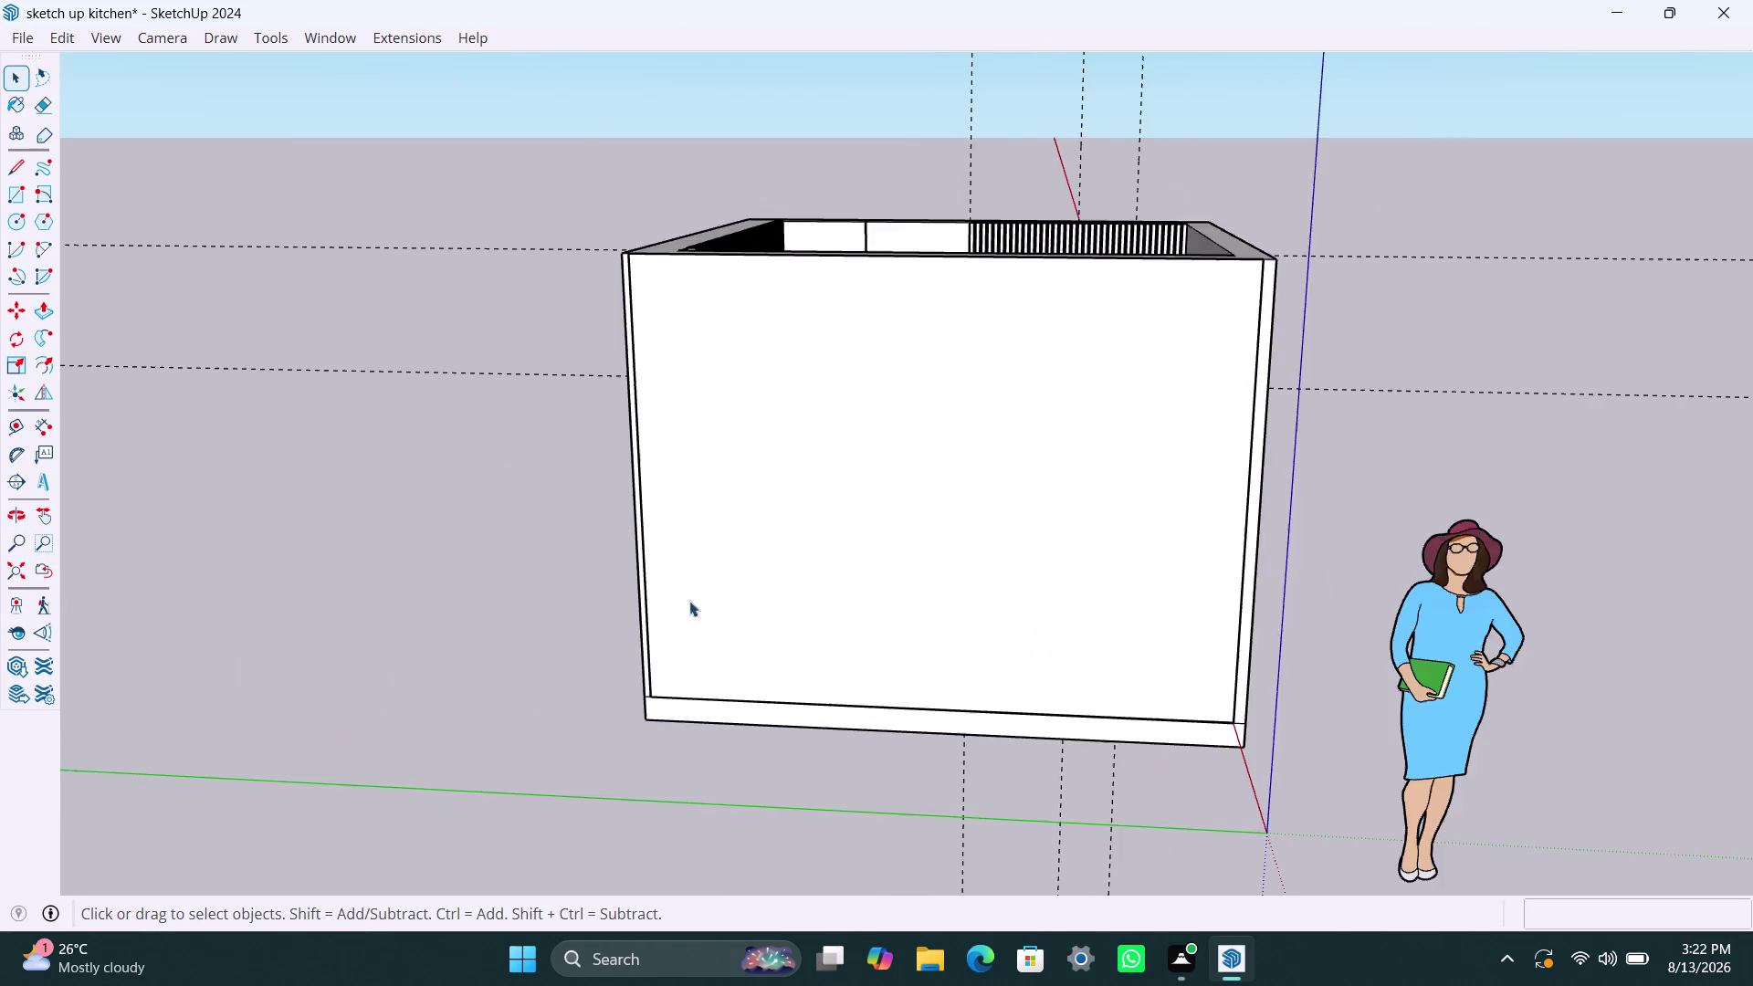
scroll(up, 3)
Zoom in on the front wall's bottom corner to inspect its thickness, then select the walls.
middle_drag(621, 661, 731, 654)
scroll(up, 3)
scroll(up, 3)
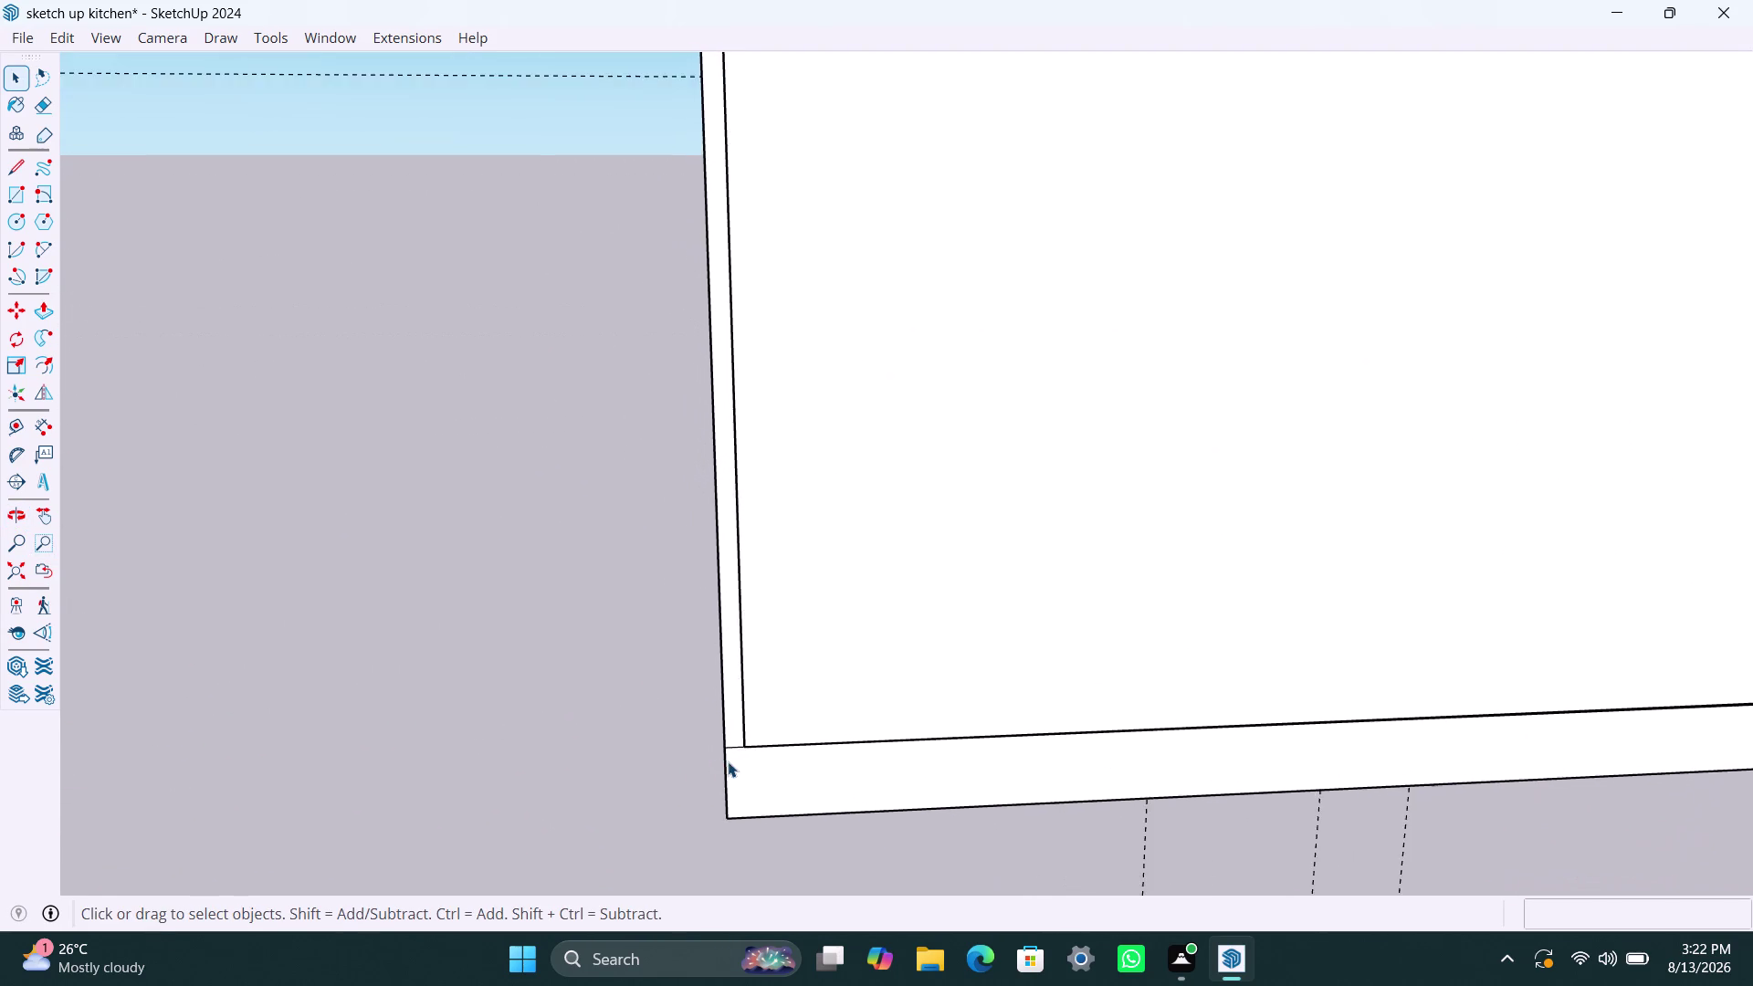
scroll(up, 3)
middle_drag(740, 742, 844, 836)
scroll(up, 3)
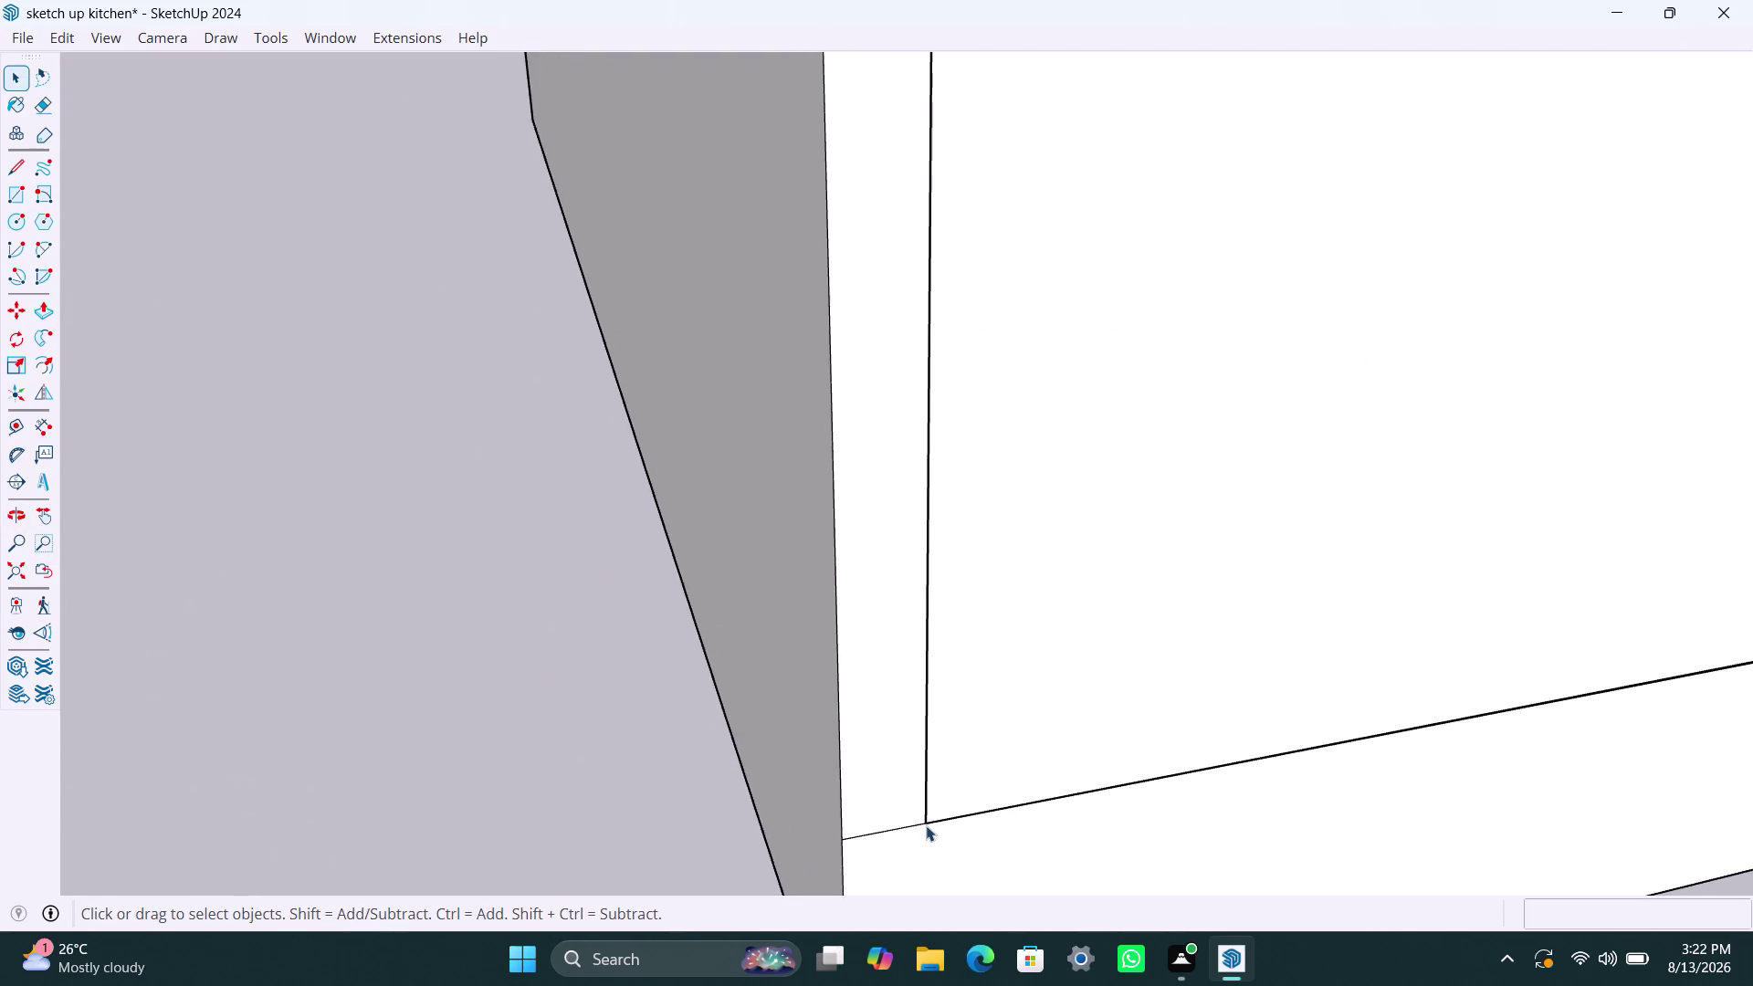
scroll(up, 3)
scroll(down, 3)
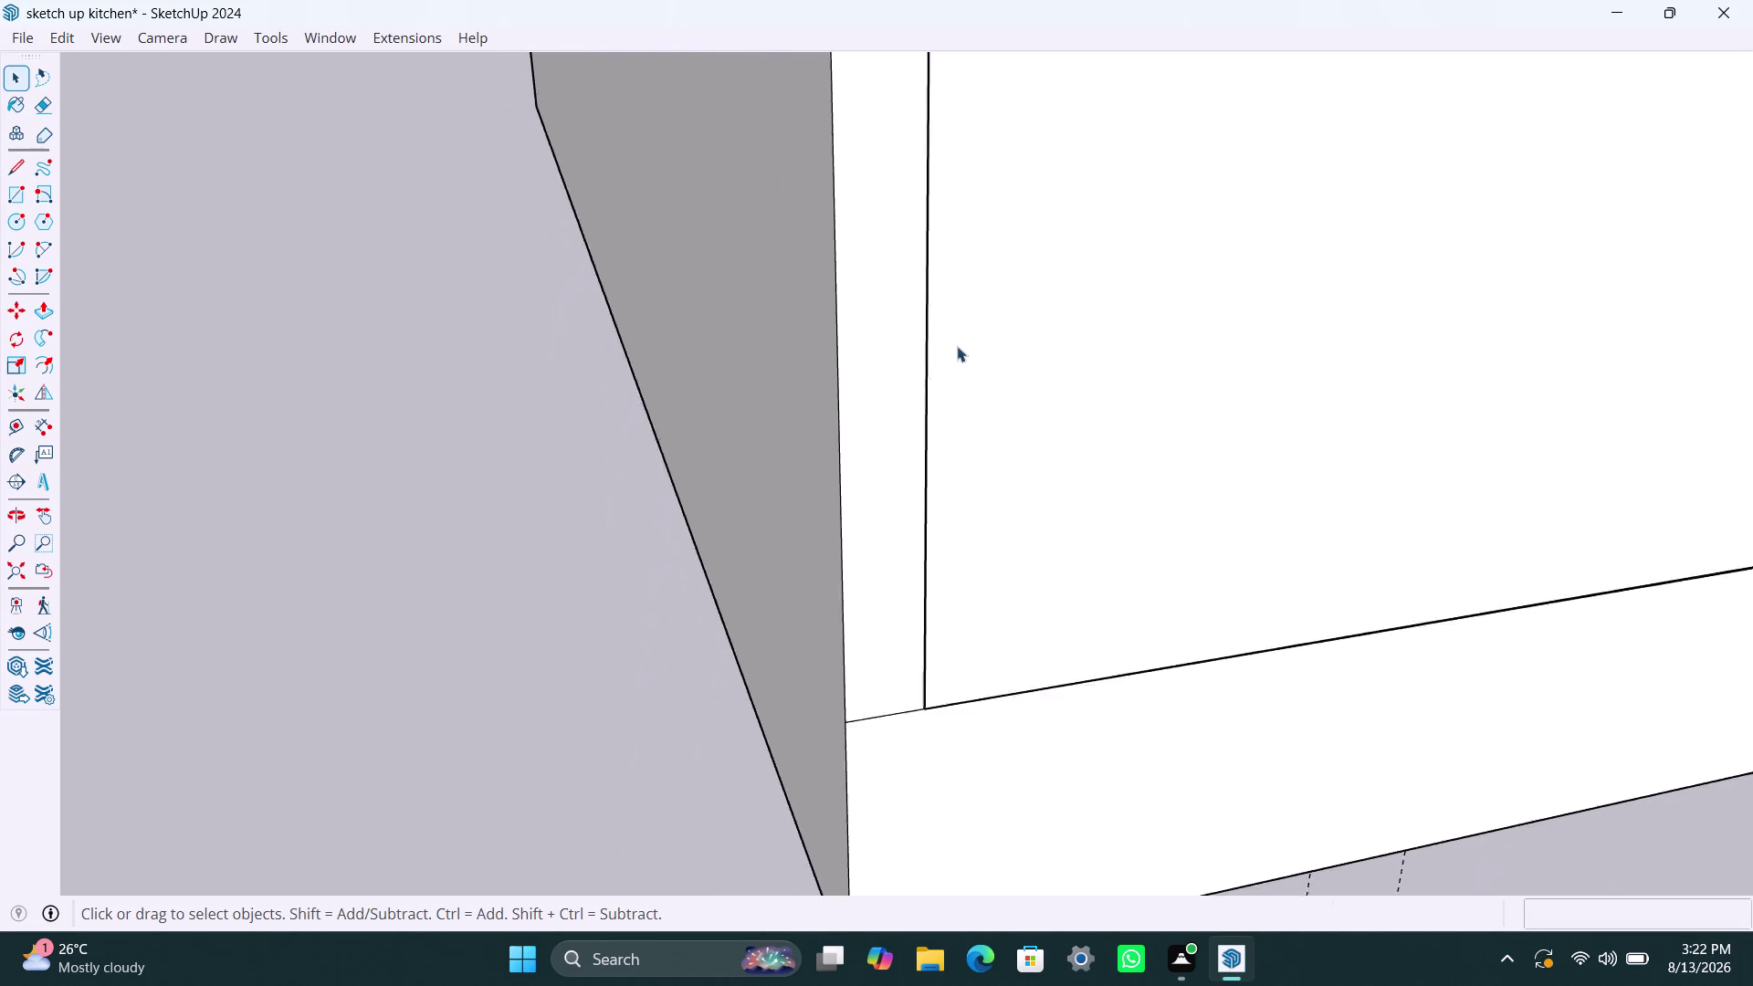
scroll(down, 3)
scroll(down, 3)
scroll(down, 3)
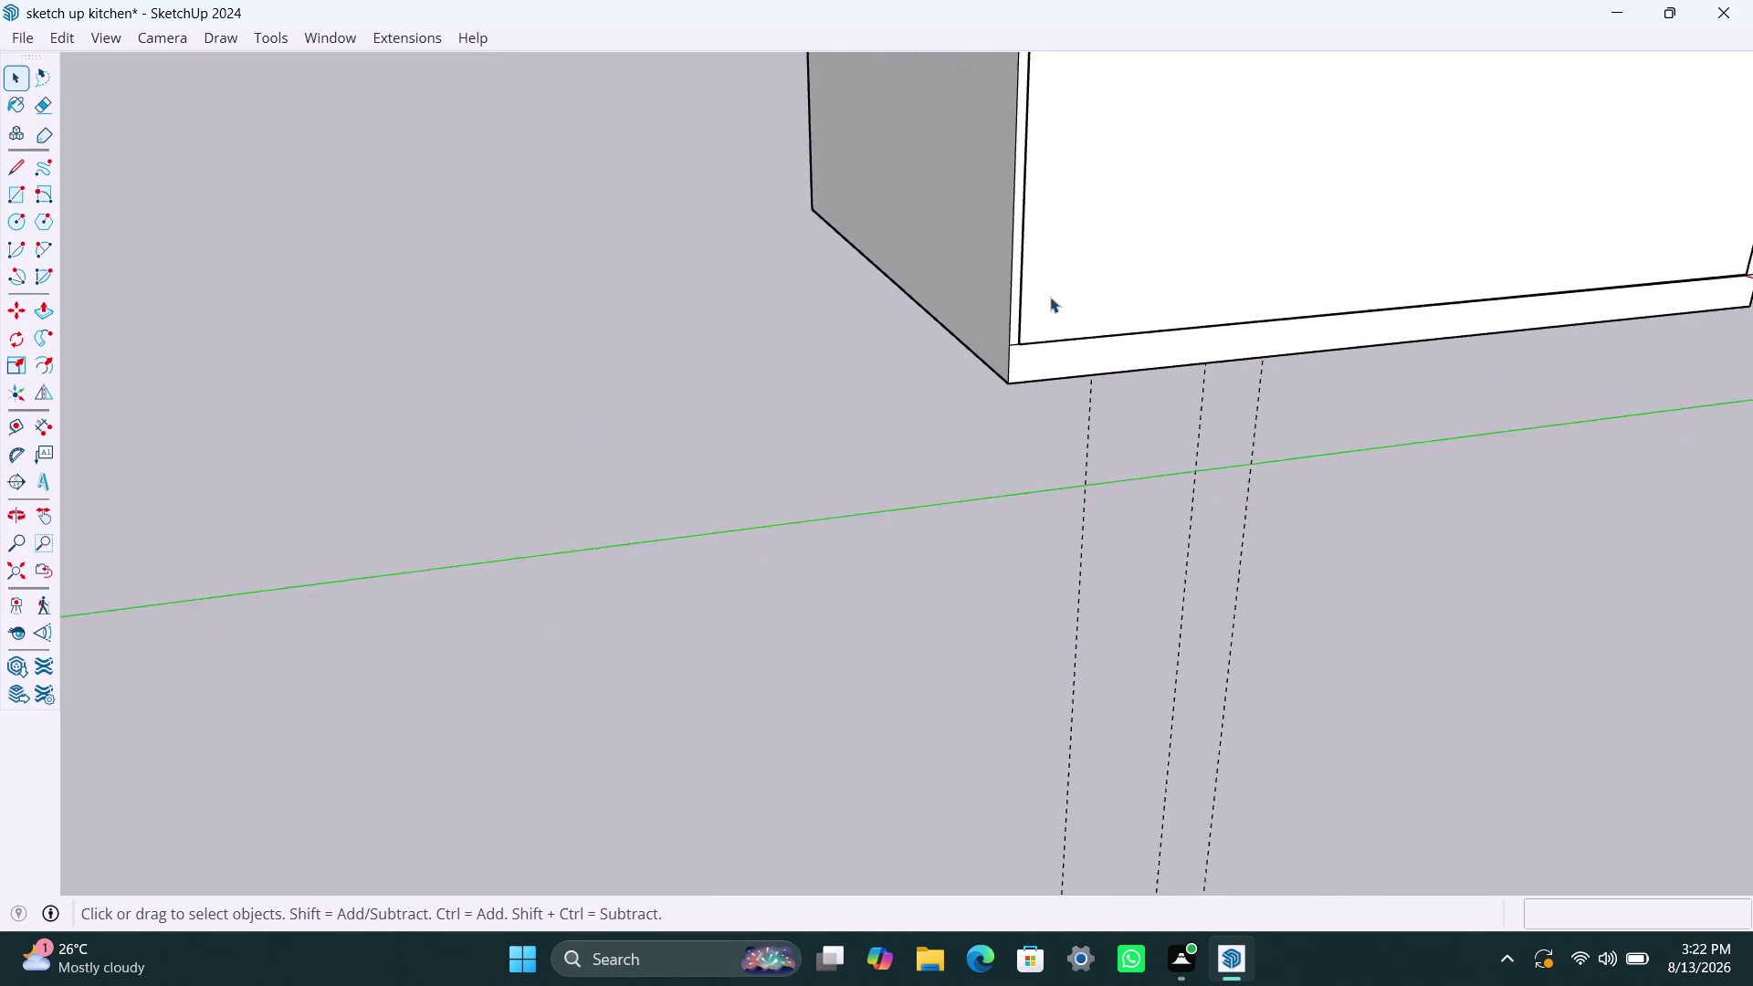
scroll(down, 3)
middle_drag(1065, 335, 677, 665)
scroll(down, 3)
scroll(up, 3)
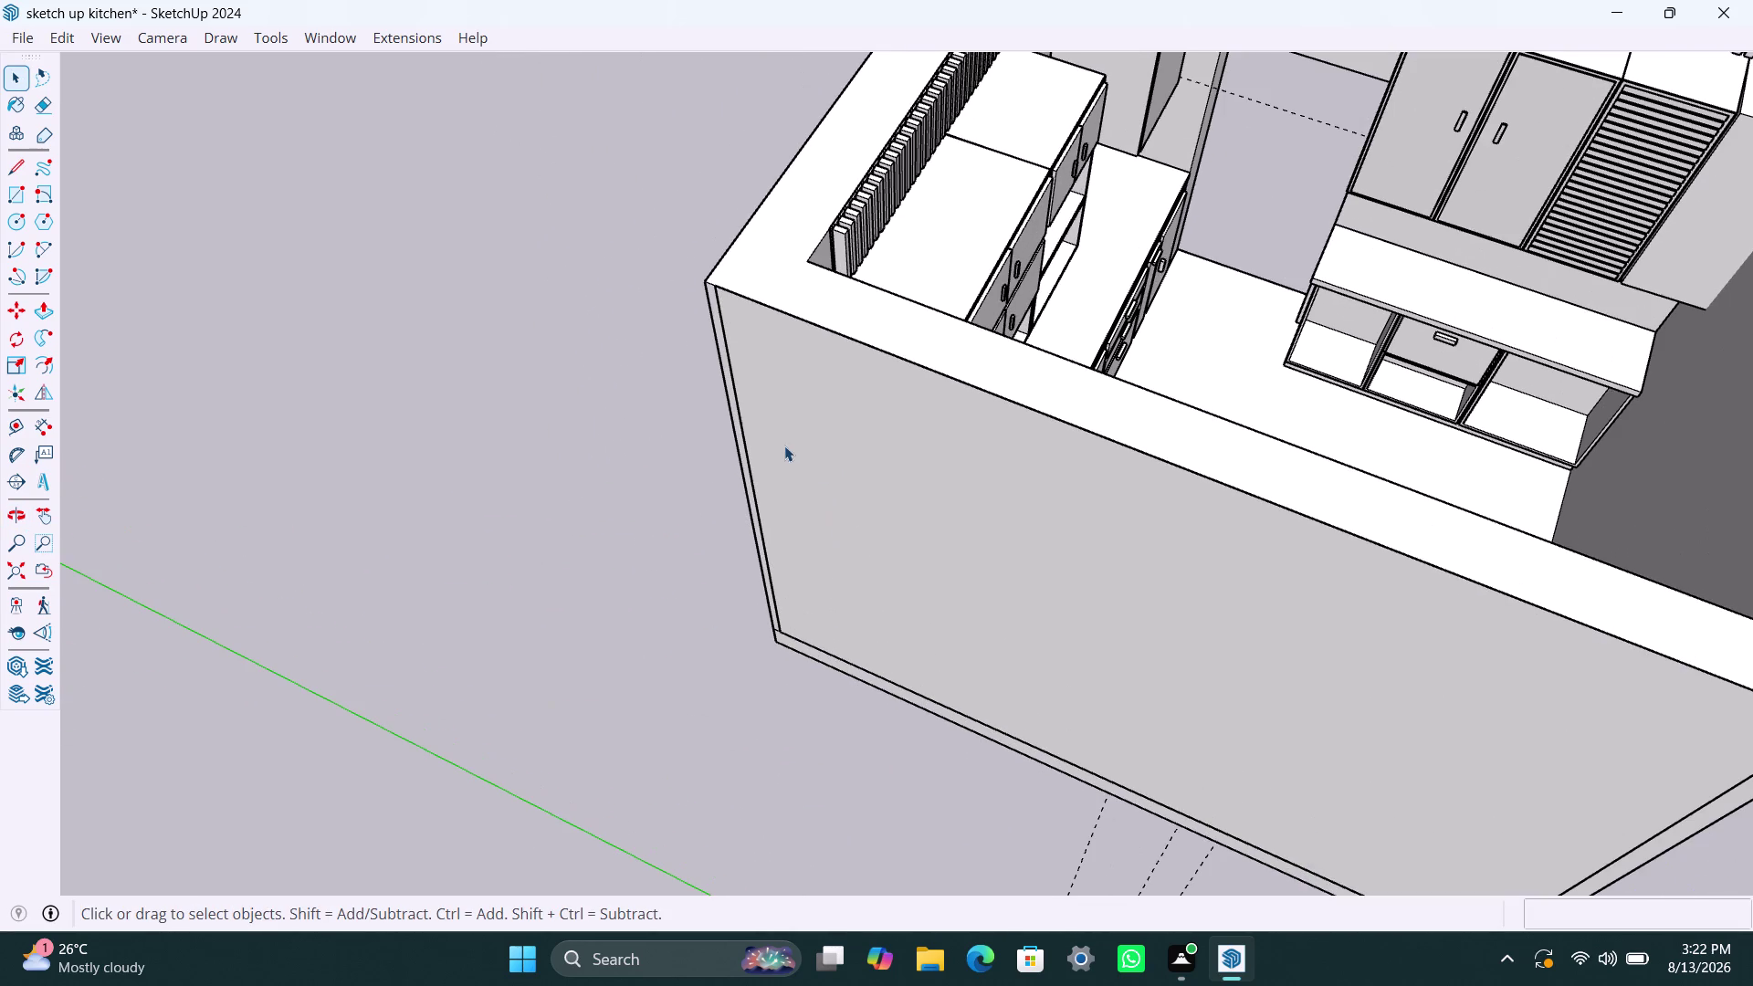
click(818, 444)
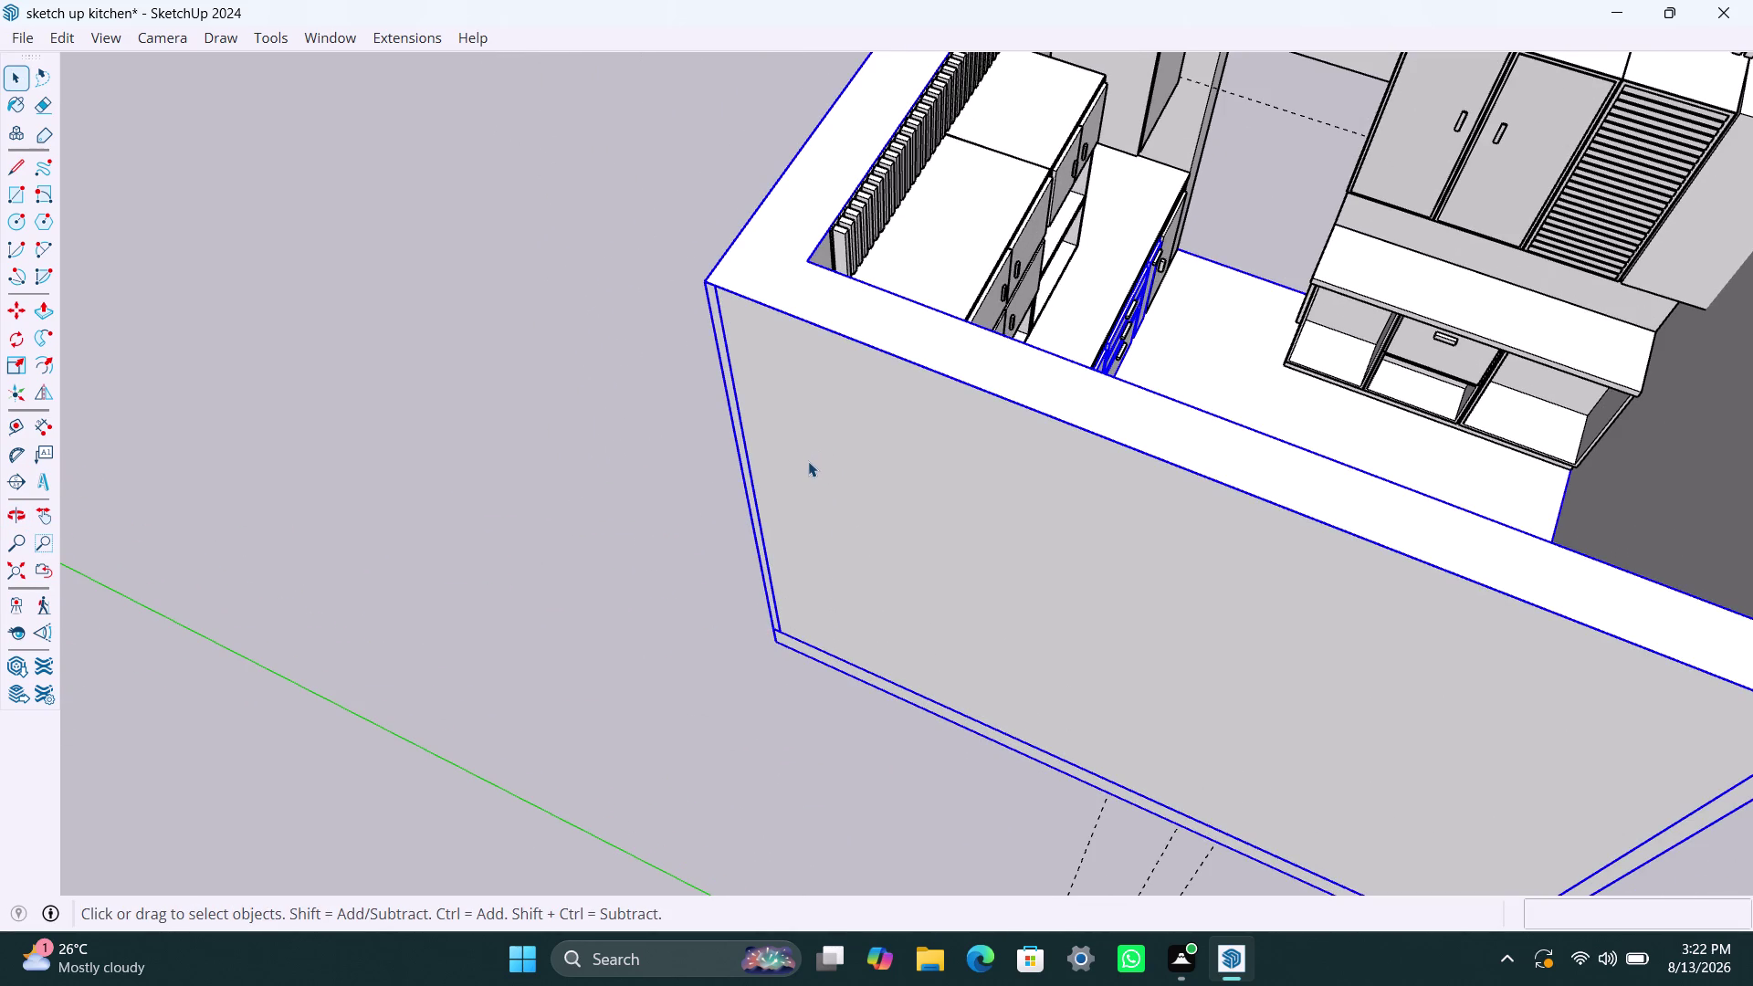
key(ctrl+z)
key(ctrl+z)
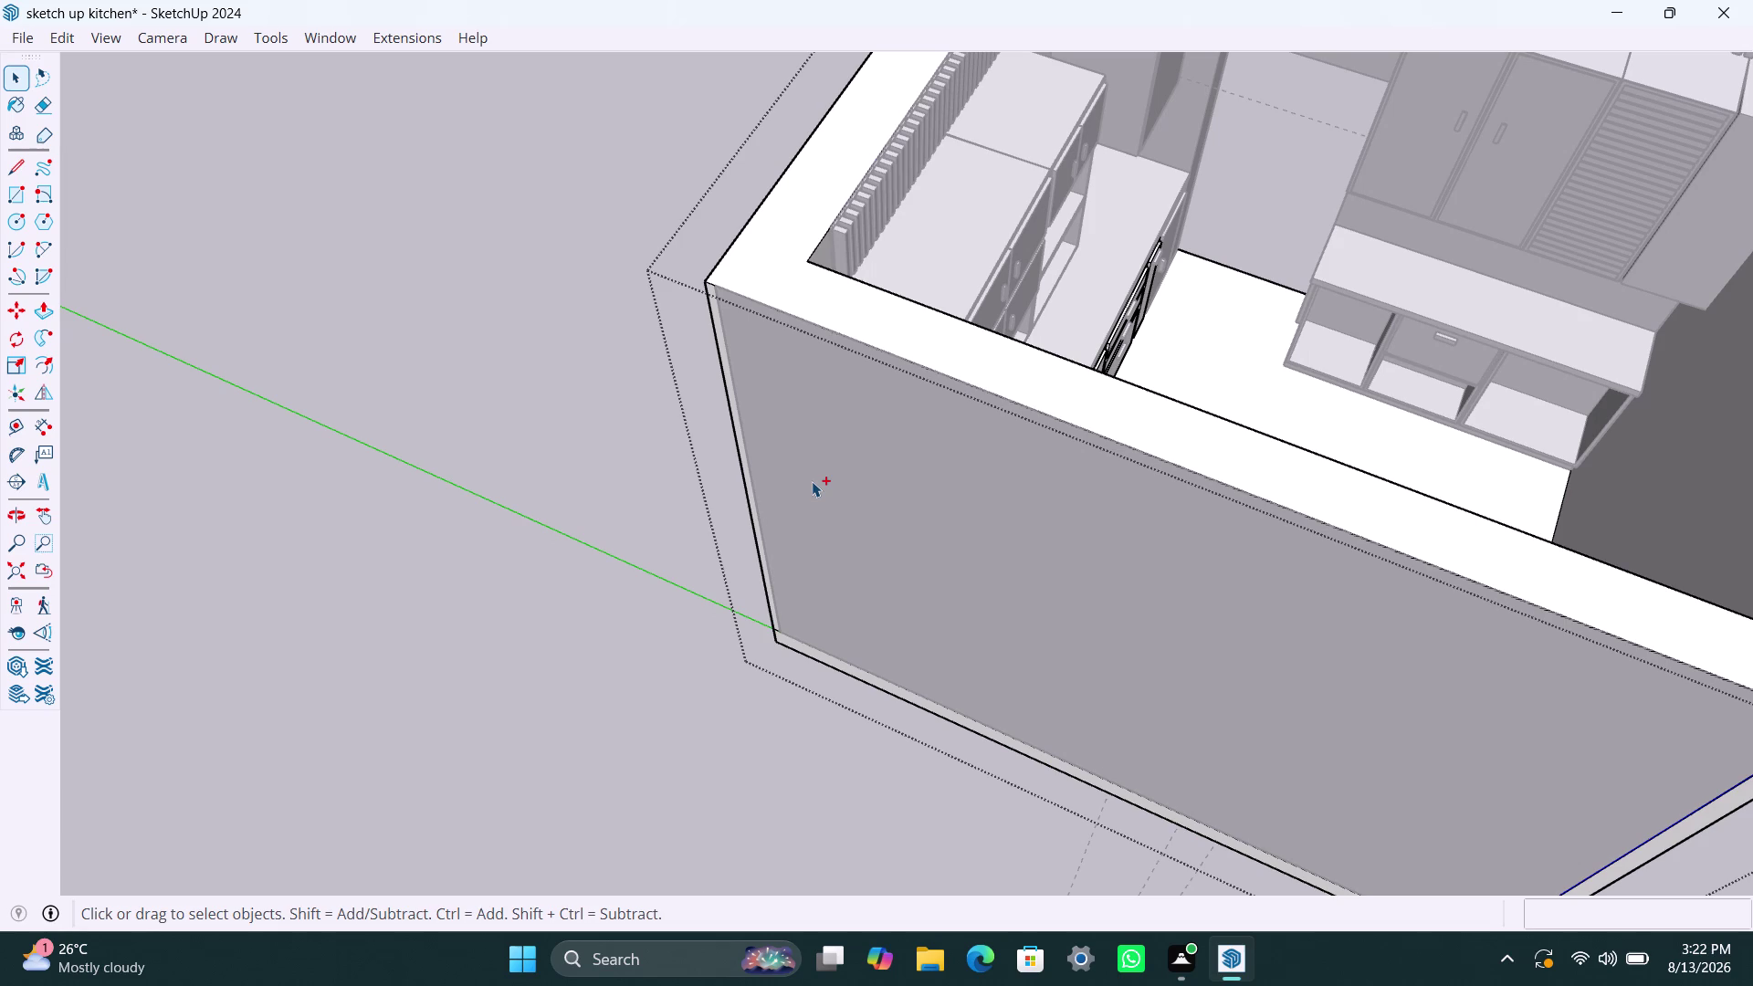
key(ctrl+z)
key(ctrl+z)
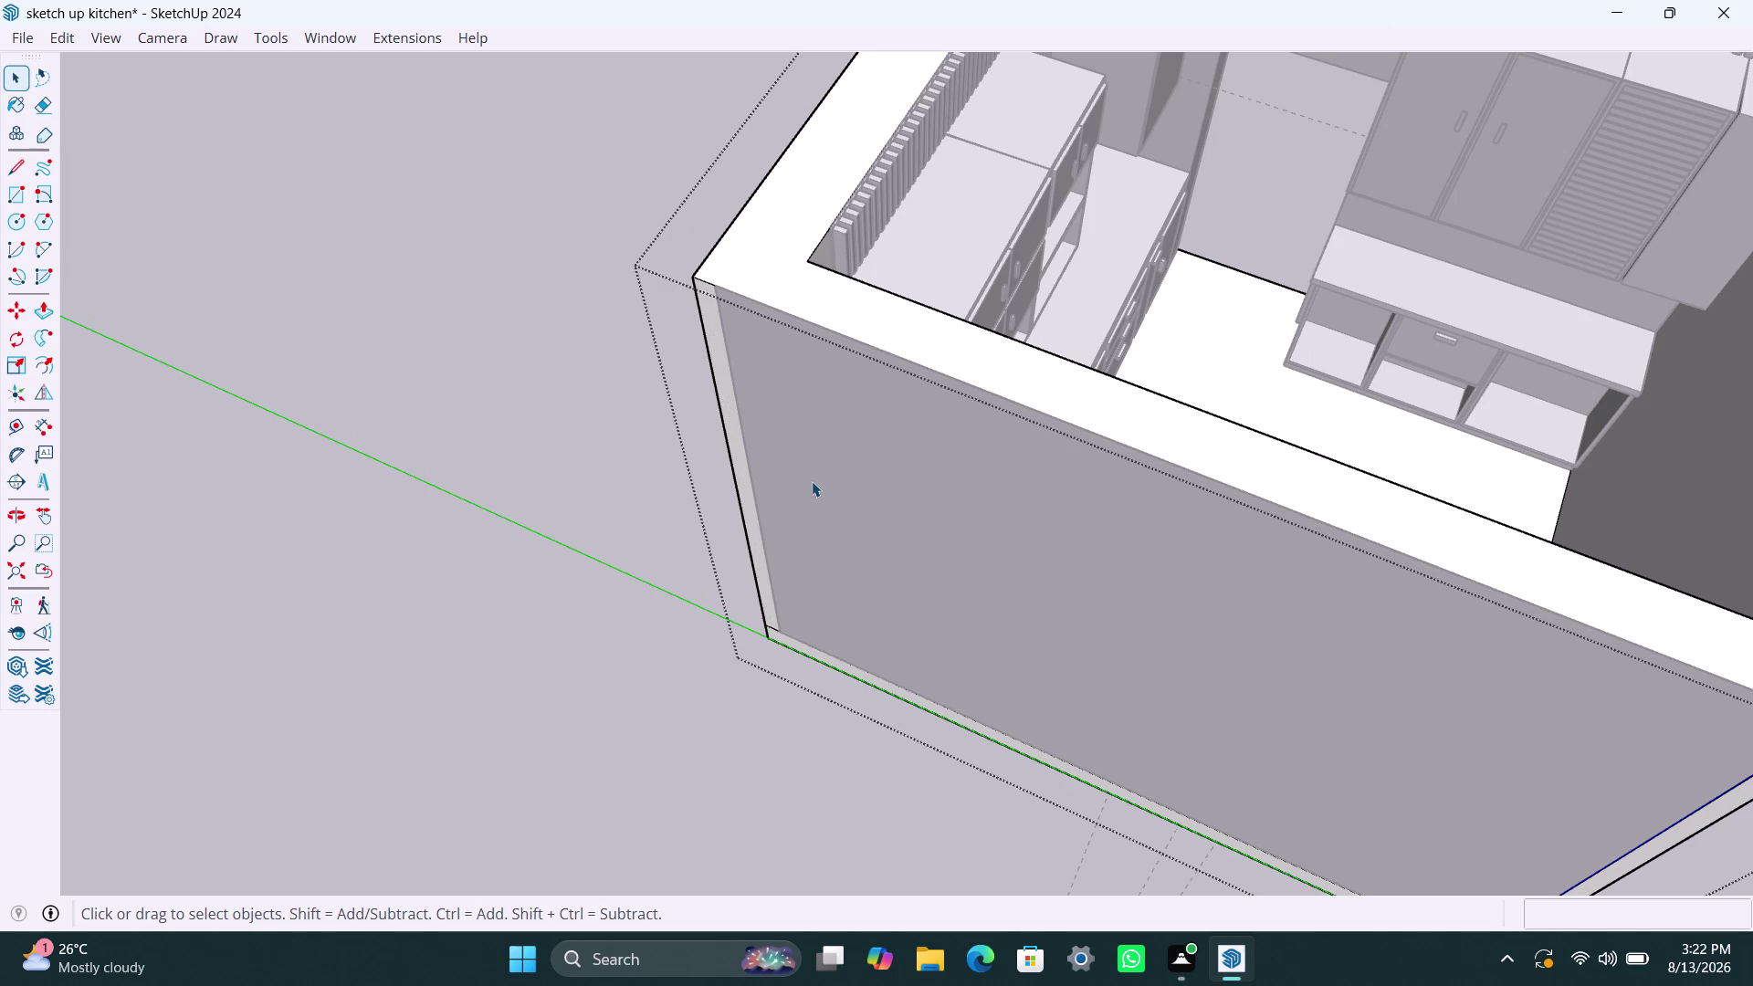
key(ctrl+z)
scroll(down, 3)
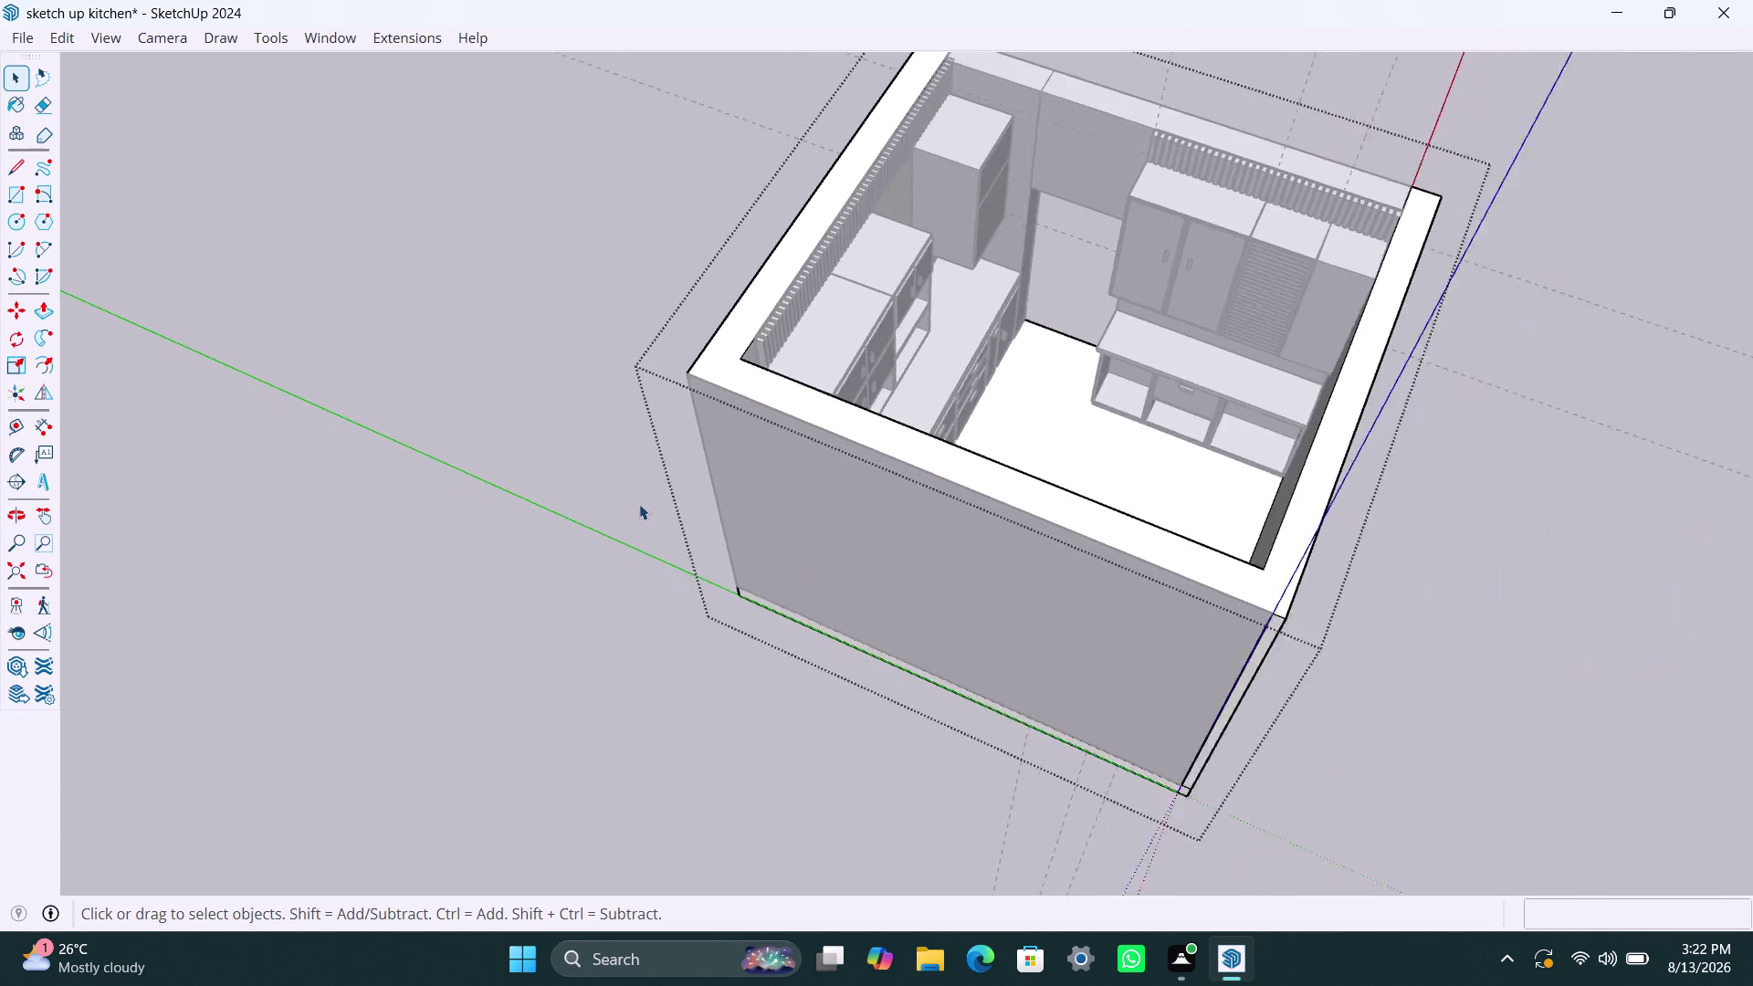
click(1215, 488)
scroll(down, 3)
middle_drag(532, 477, 795, 529)
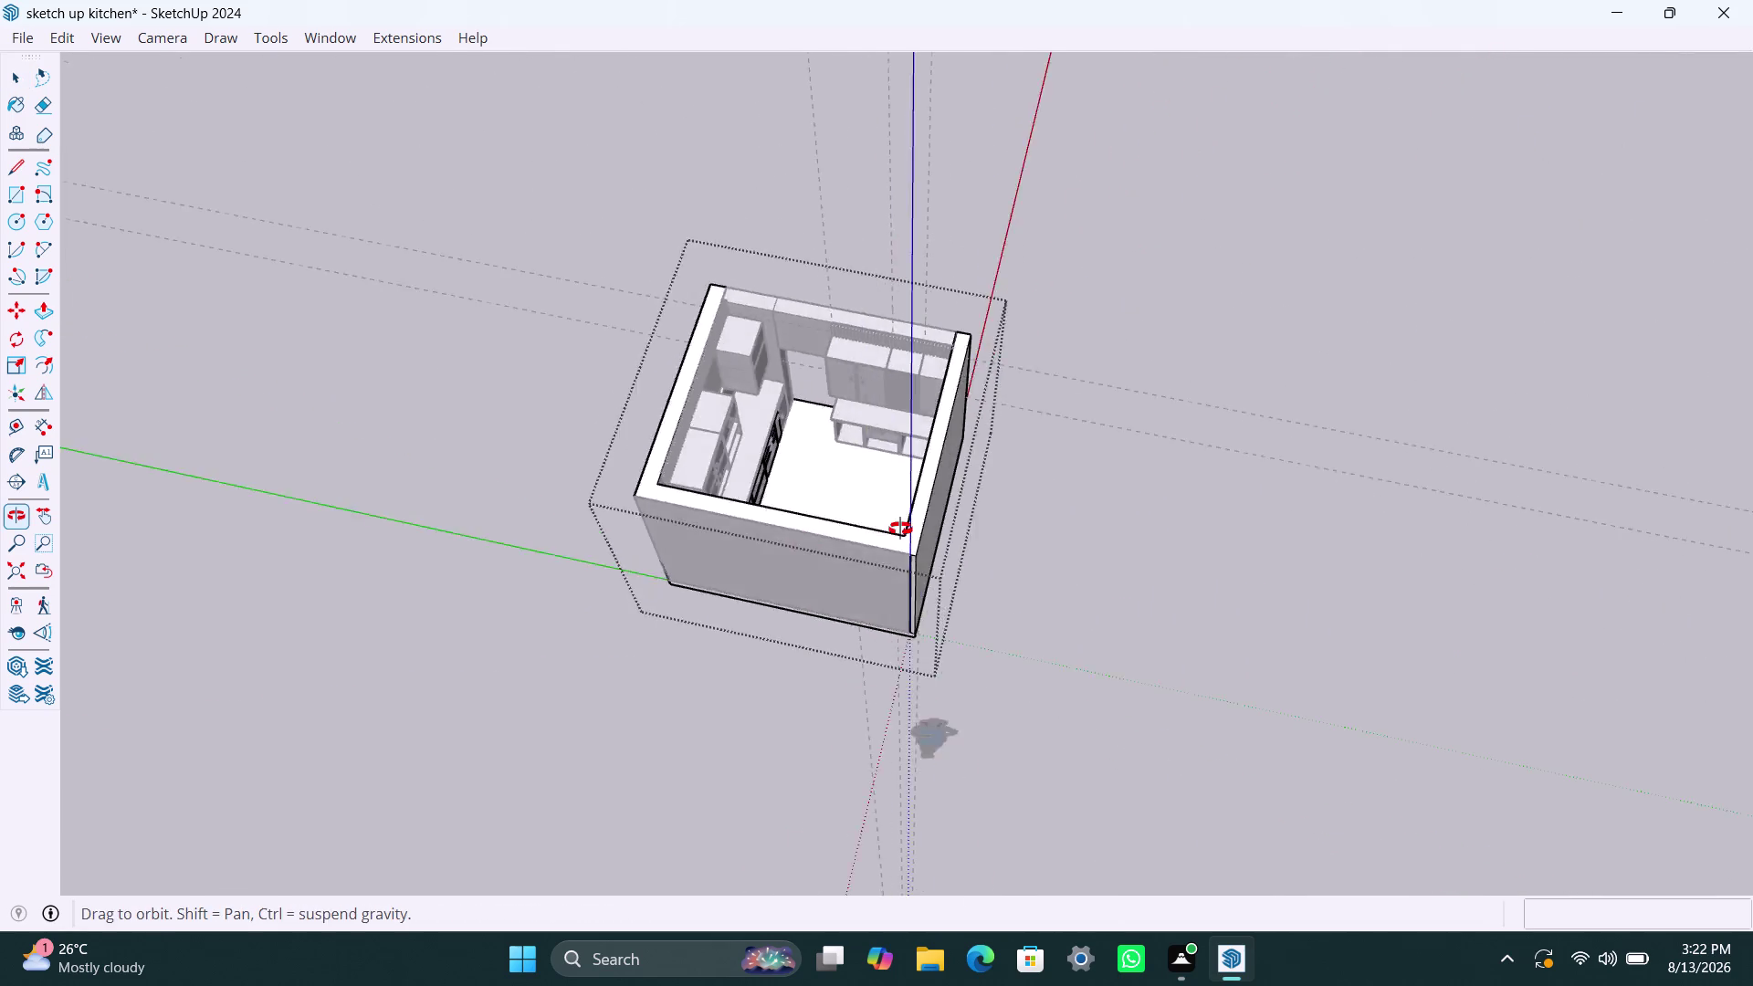
middle_drag(795, 529, 986, 528)
triple_click(1276, 458)
scroll(down, 3)
middle_drag(597, 618, 1105, 455)
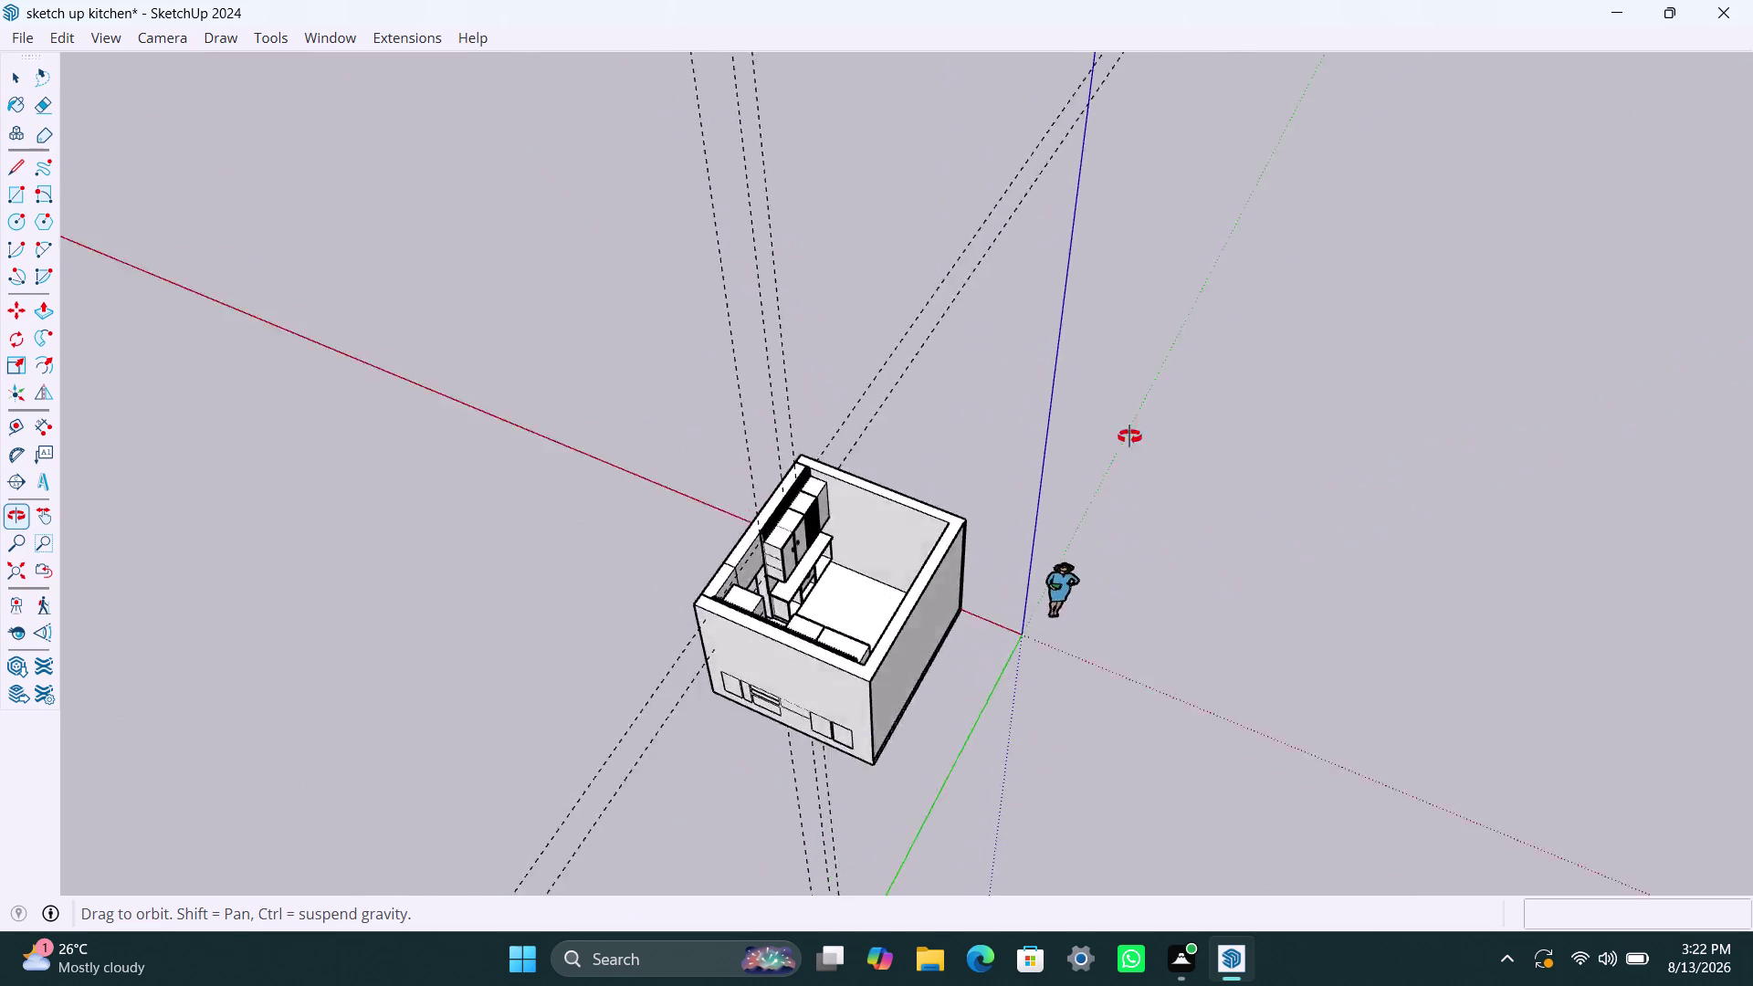
middle_drag(1105, 454, 1201, 384)
scroll(up, 3)
scroll(up, 3)
middle_drag(1083, 679, 474, 577)
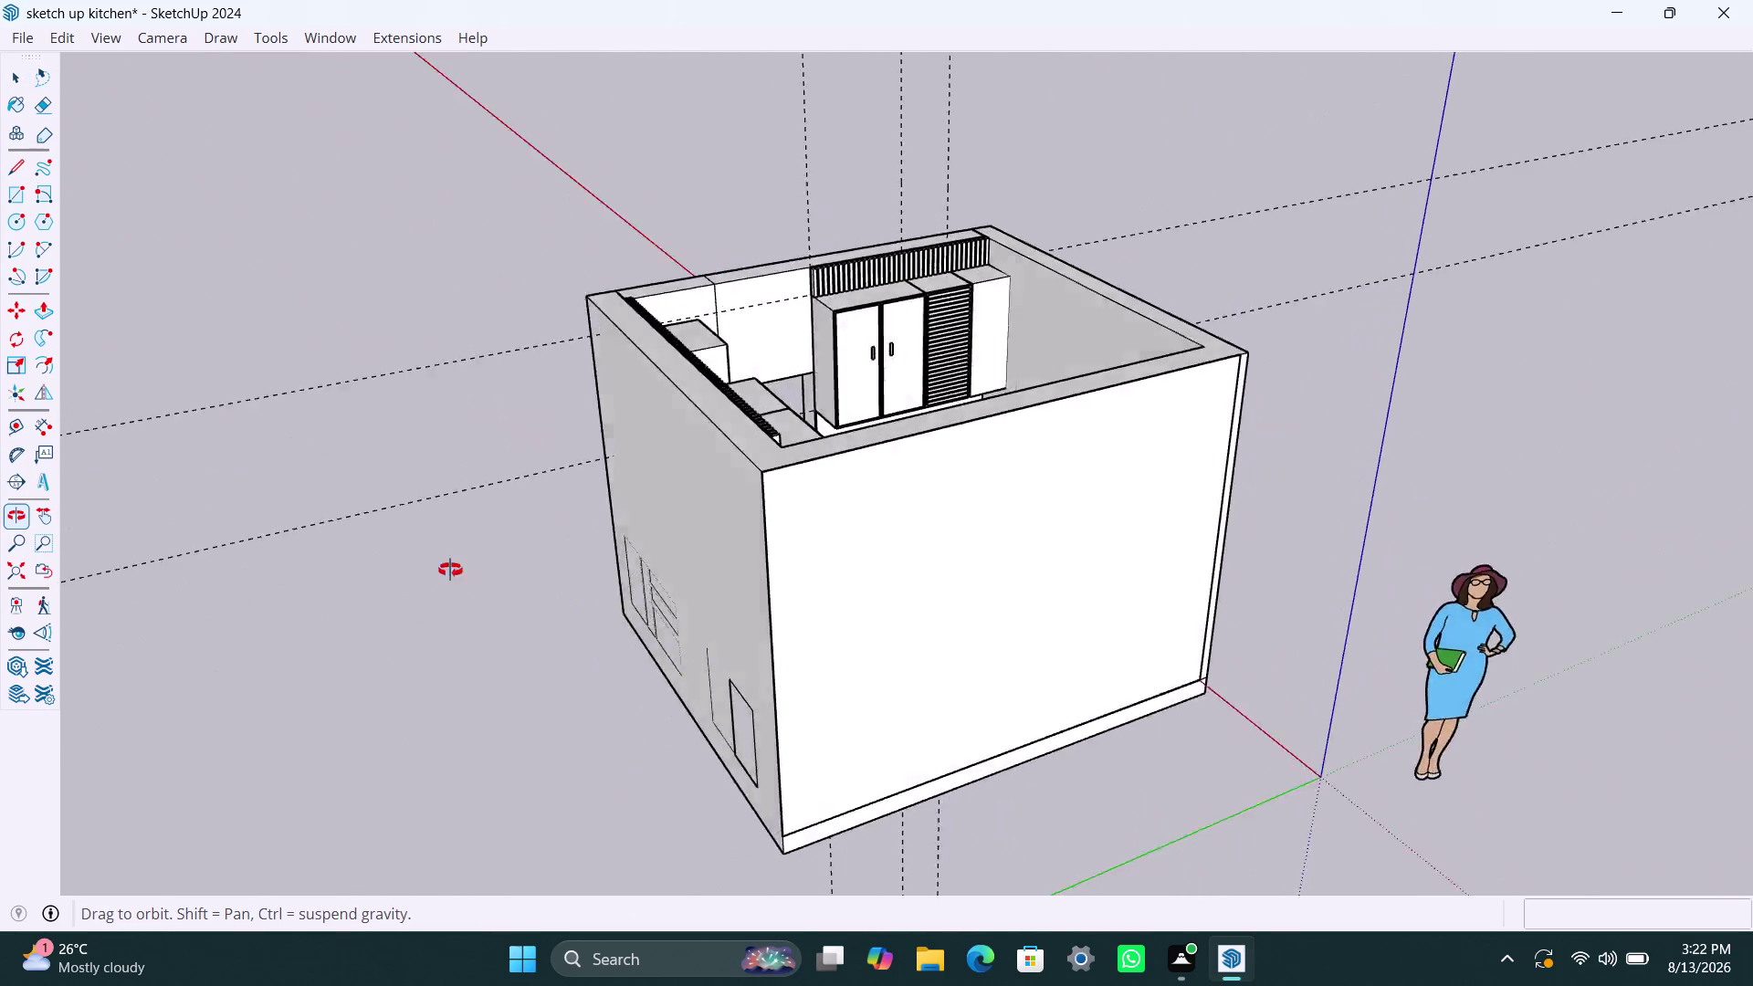
middle_drag(474, 577, 380, 558)
scroll(up, 3)
scroll(up, 3)
middle_drag(1244, 606, 922, 609)
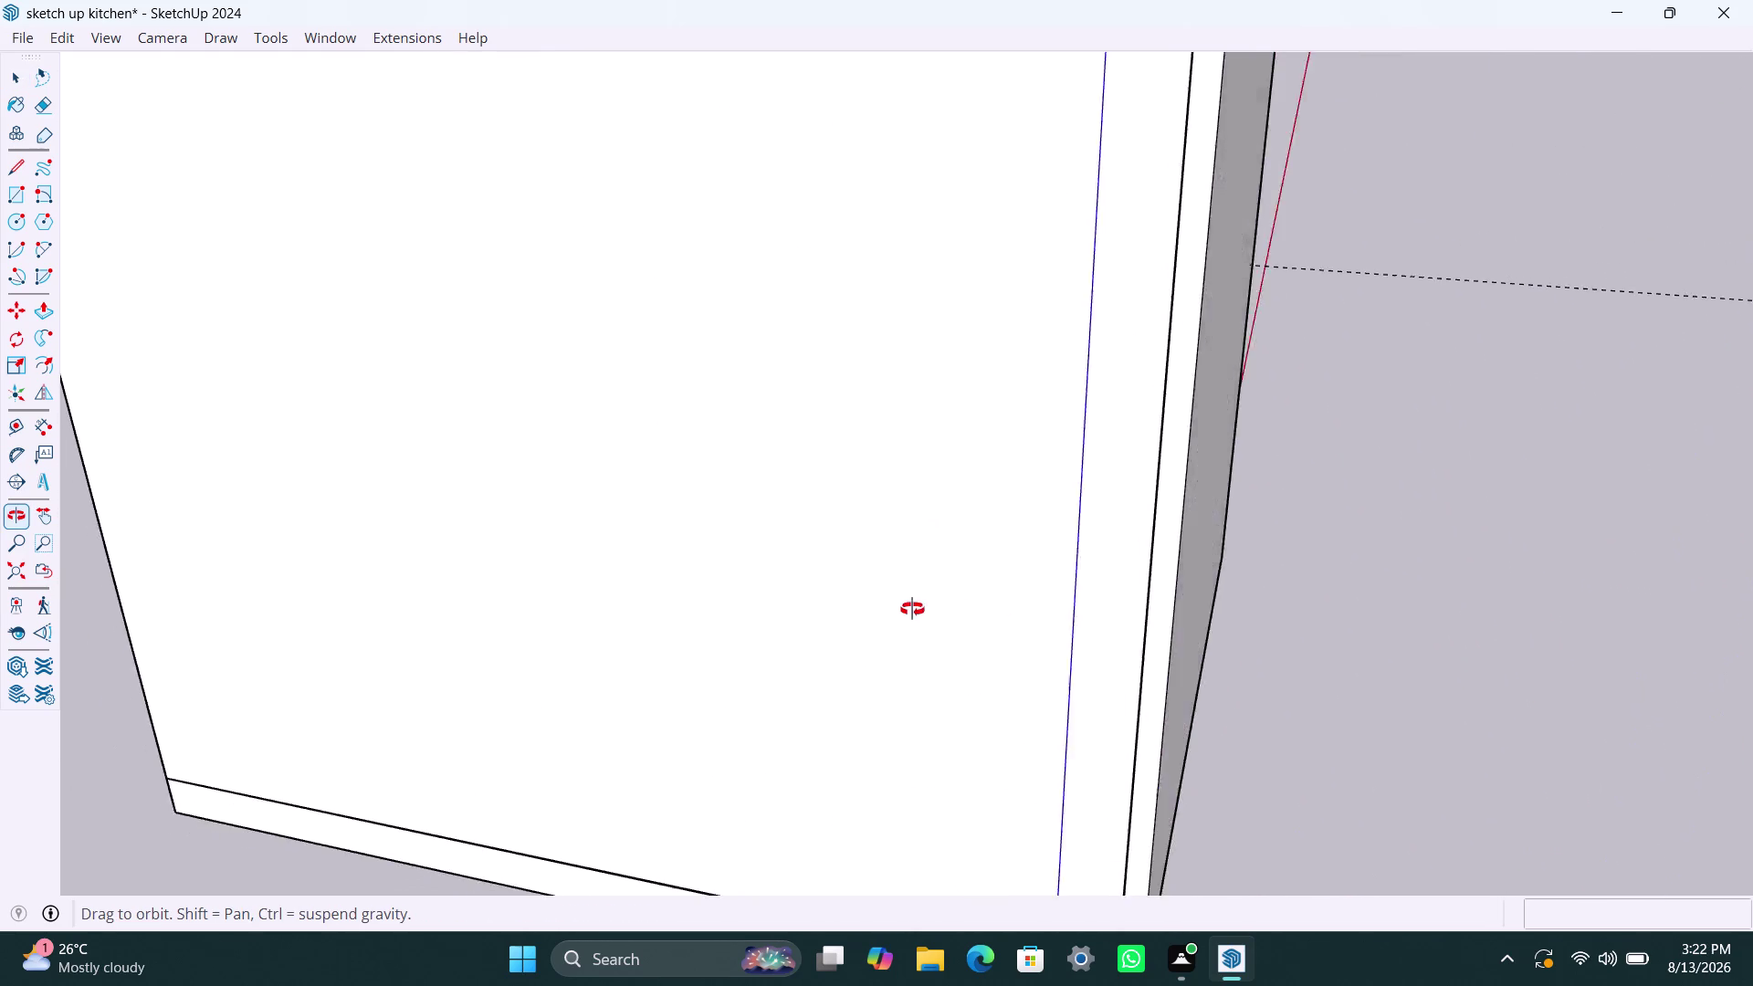
middle_drag(923, 609, 597, 604)
scroll(up, 3)
scroll(down, 3)
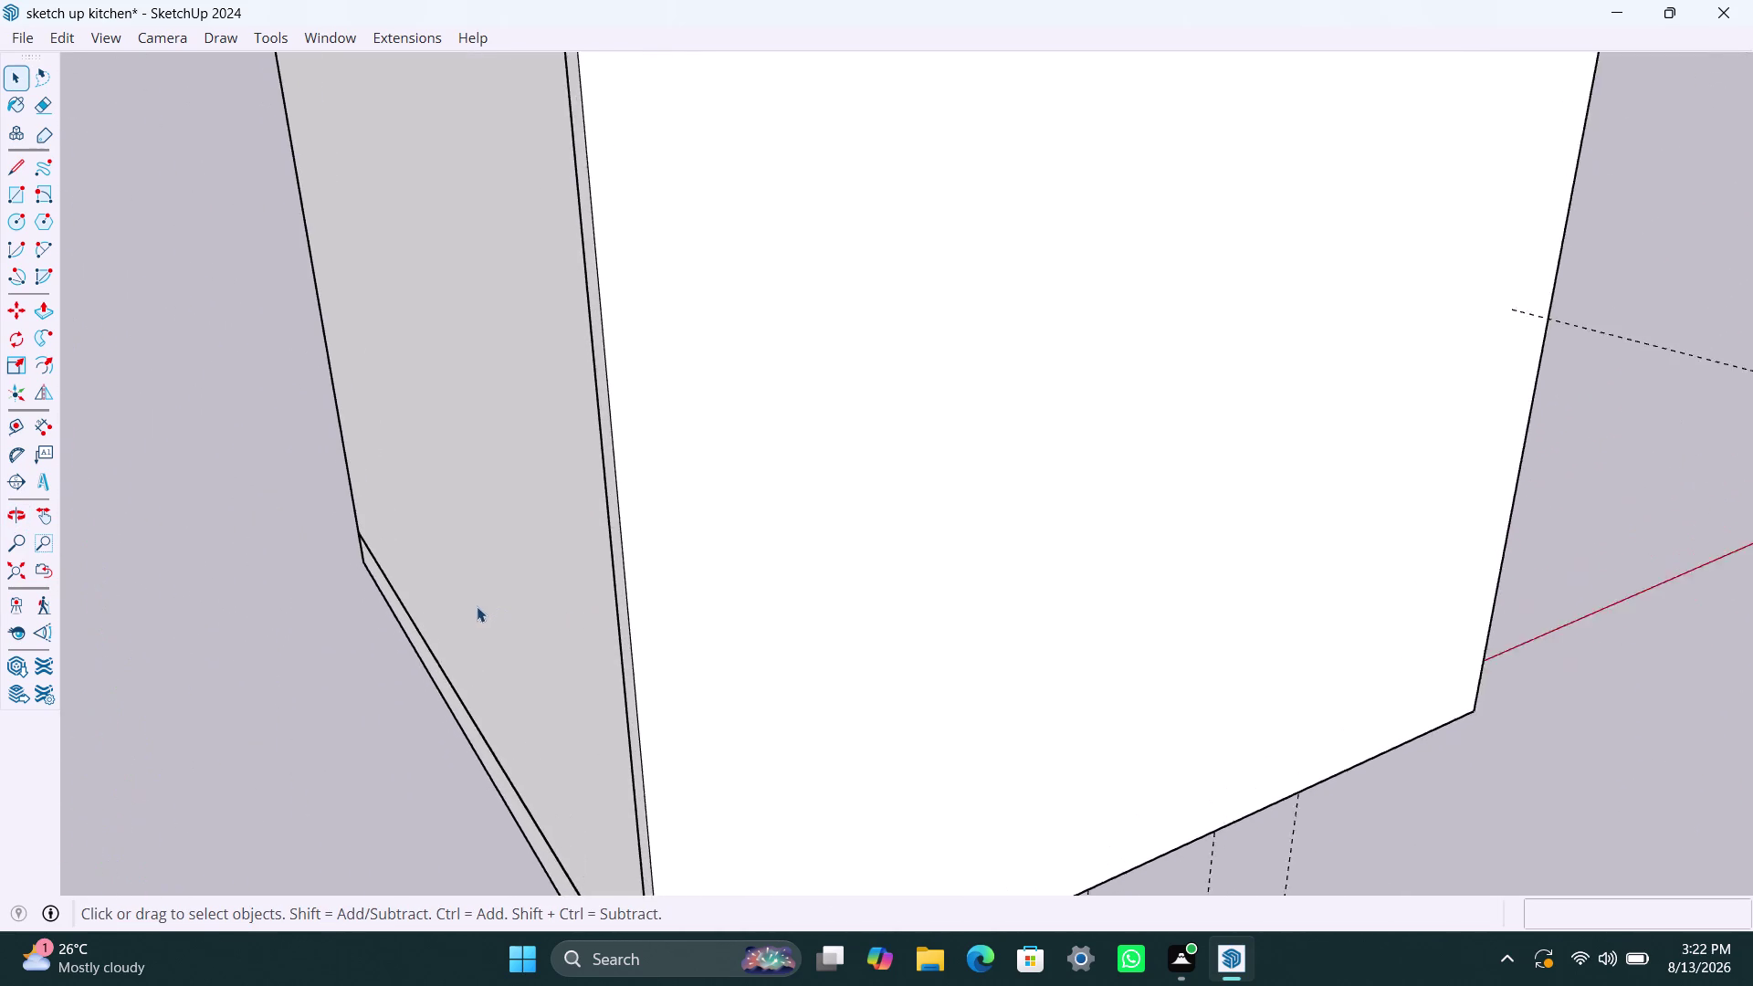
scroll(down, 3)
middle_drag(450, 560, 830, 709)
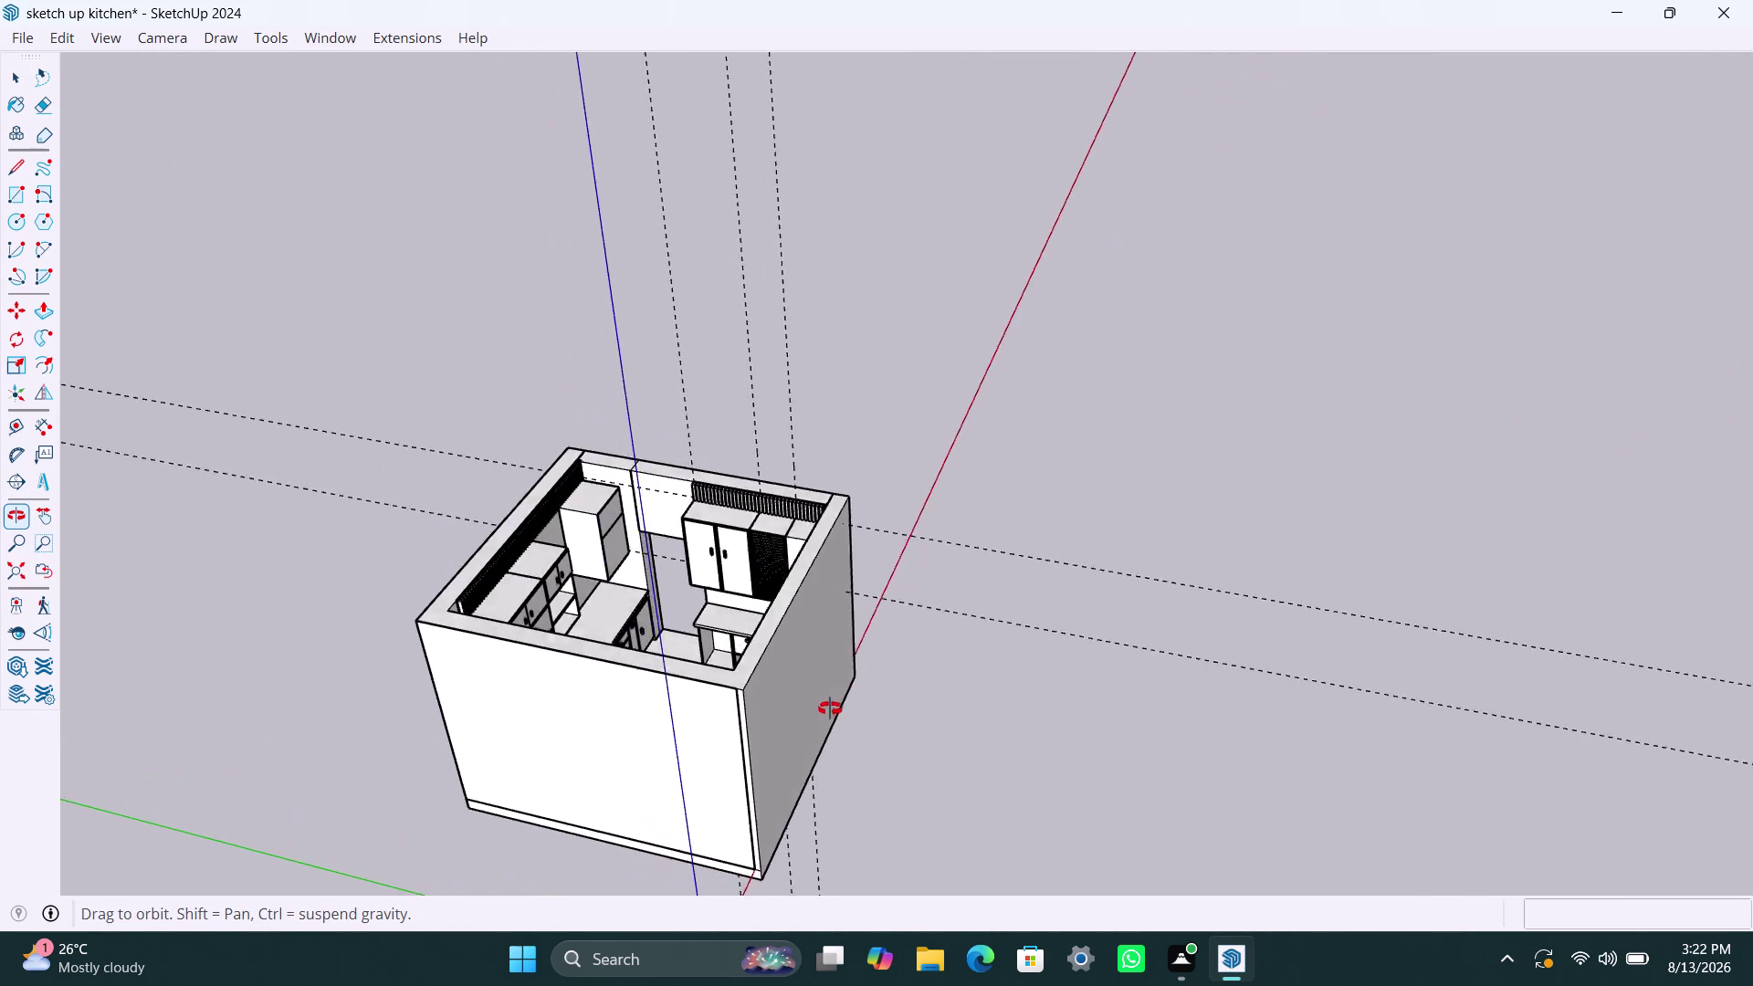
middle_drag(830, 708, 1184, 729)
scroll(down, 3)
middle_drag(661, 675, 1211, 646)
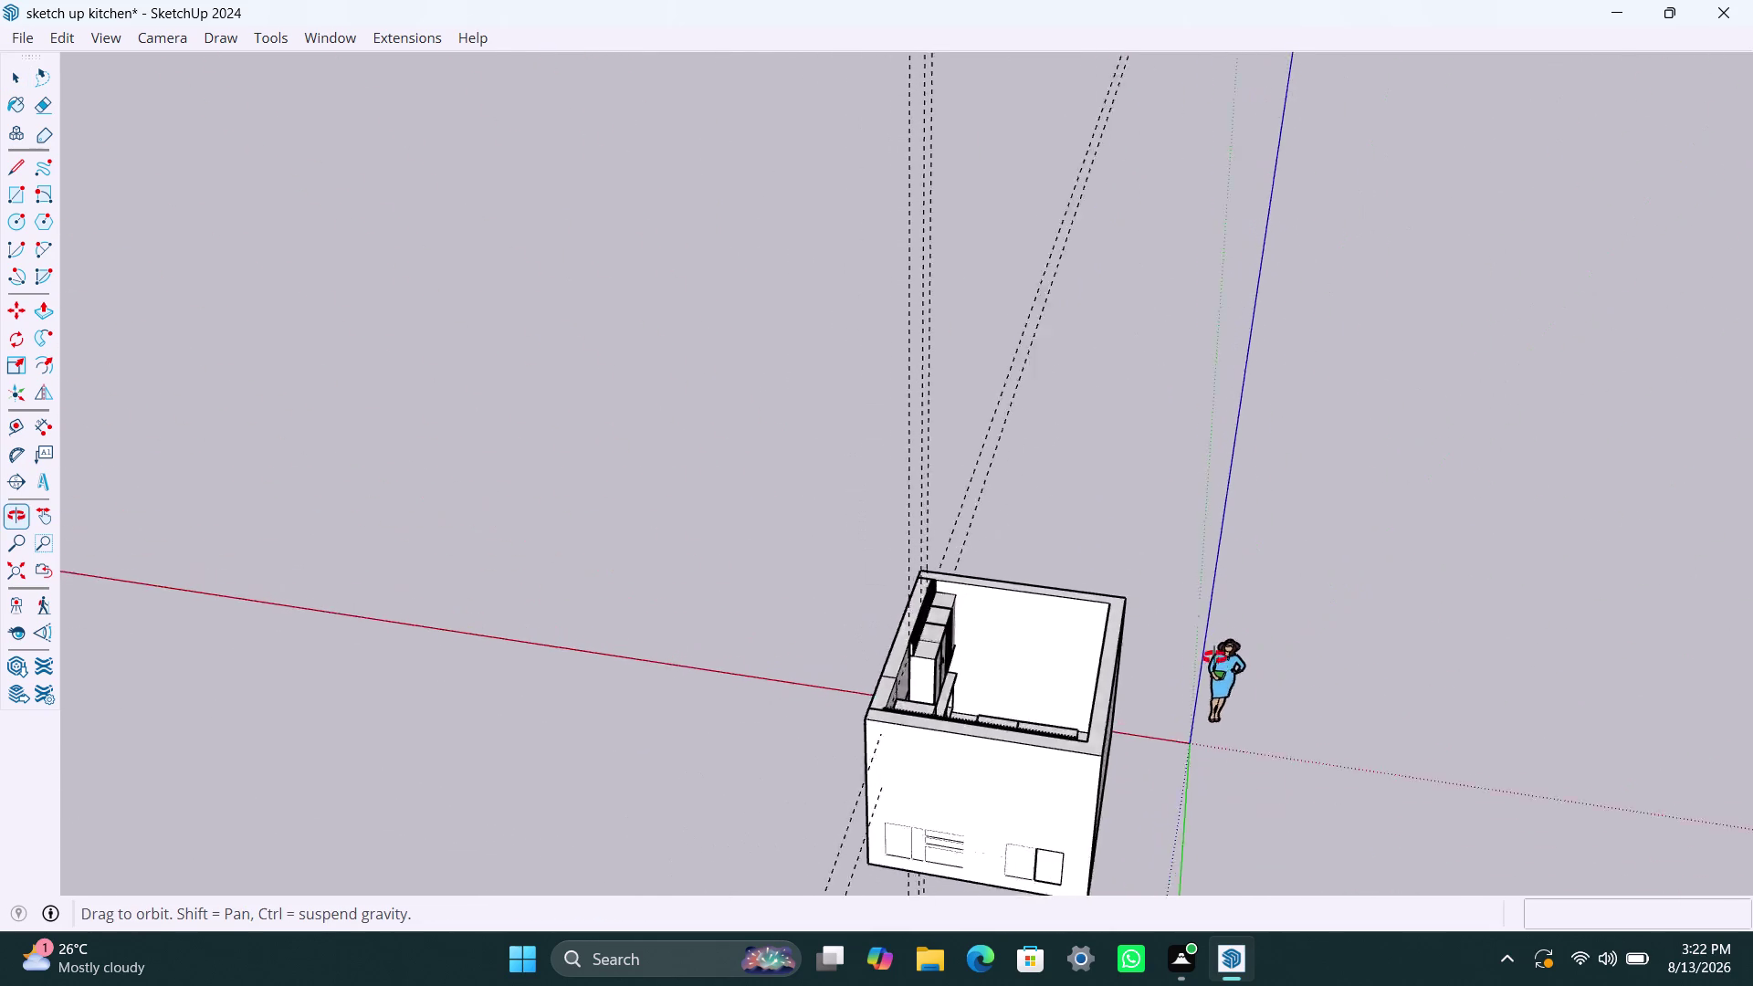
middle_drag(1211, 645, 1215, 659)
scroll(up, 3)
scroll(down, 3)
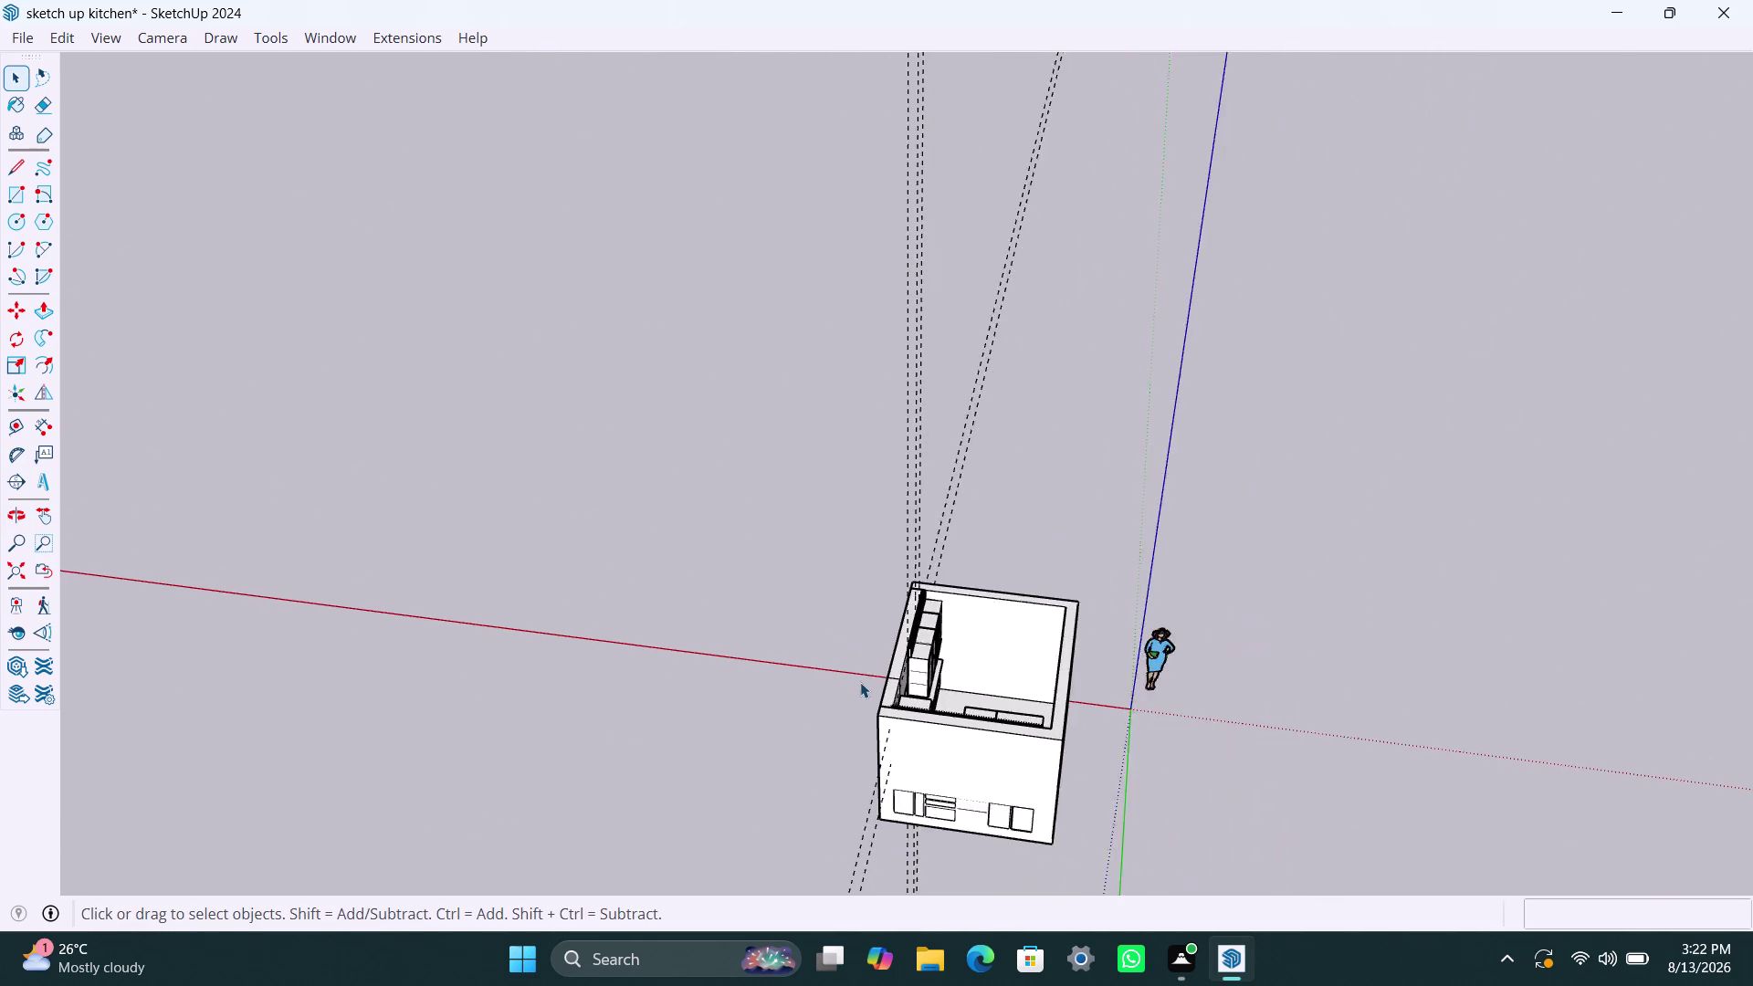
middle_drag(922, 708, 1544, 642)
scroll(up, 3)
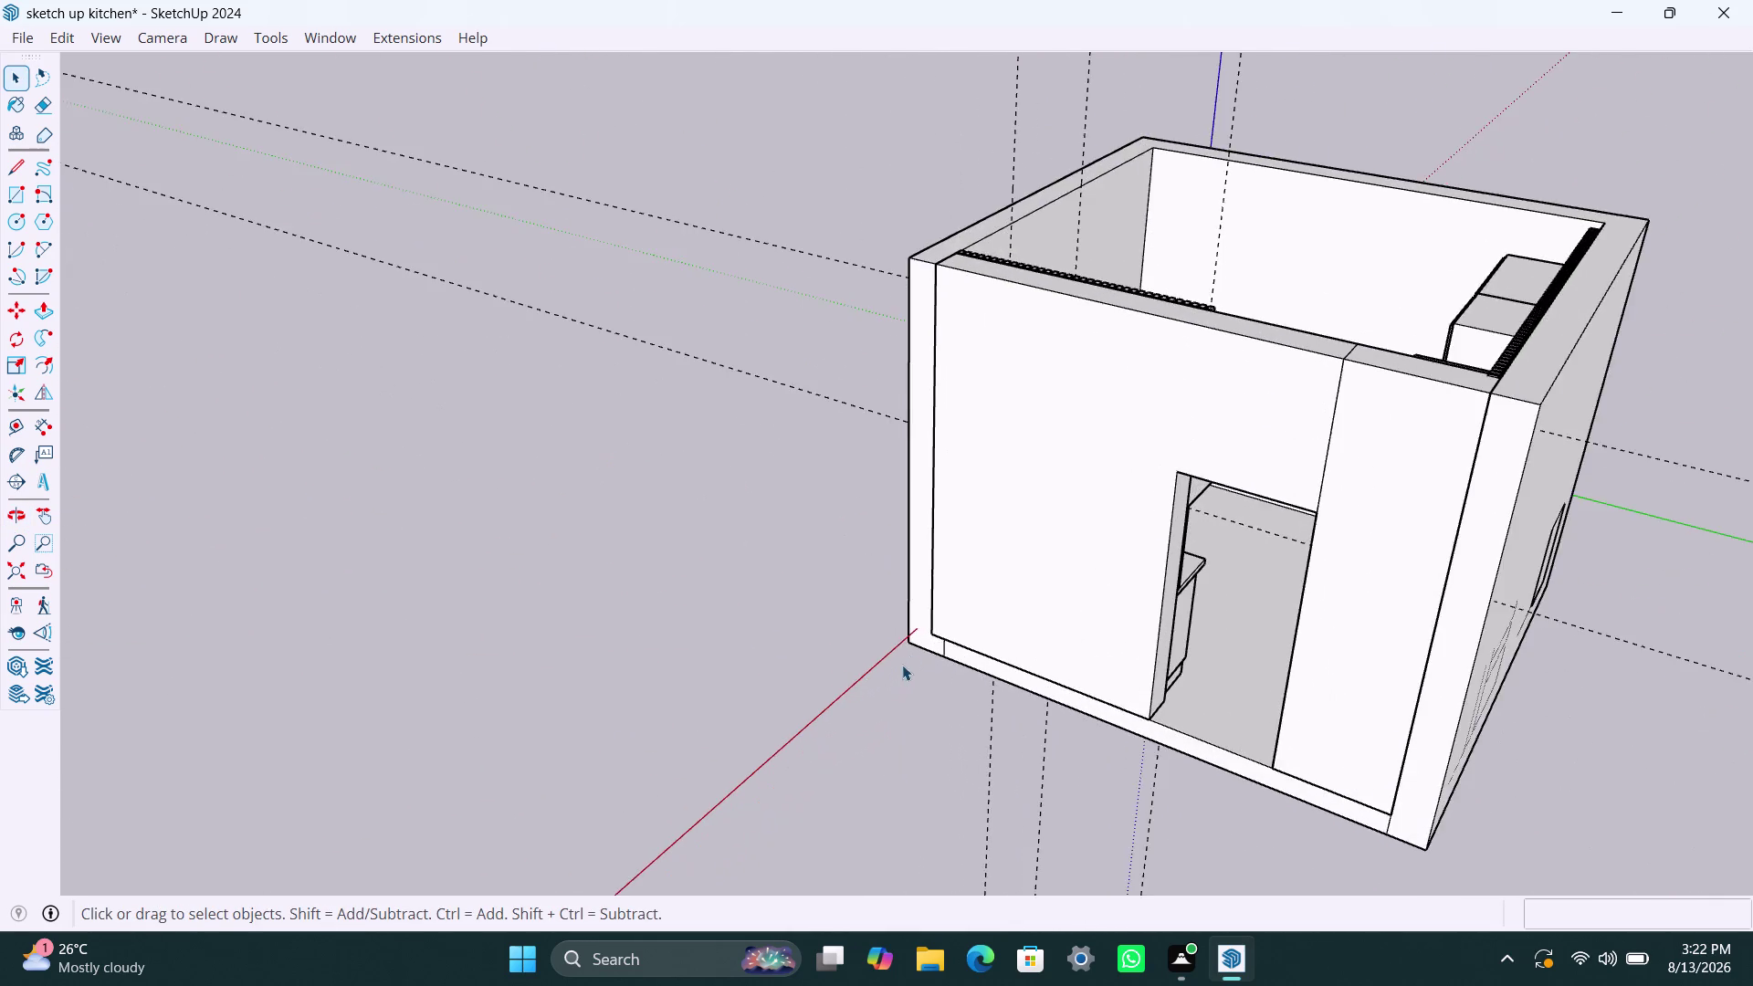
scroll(up, 3)
scroll(up, 3)
scroll(down, 3)
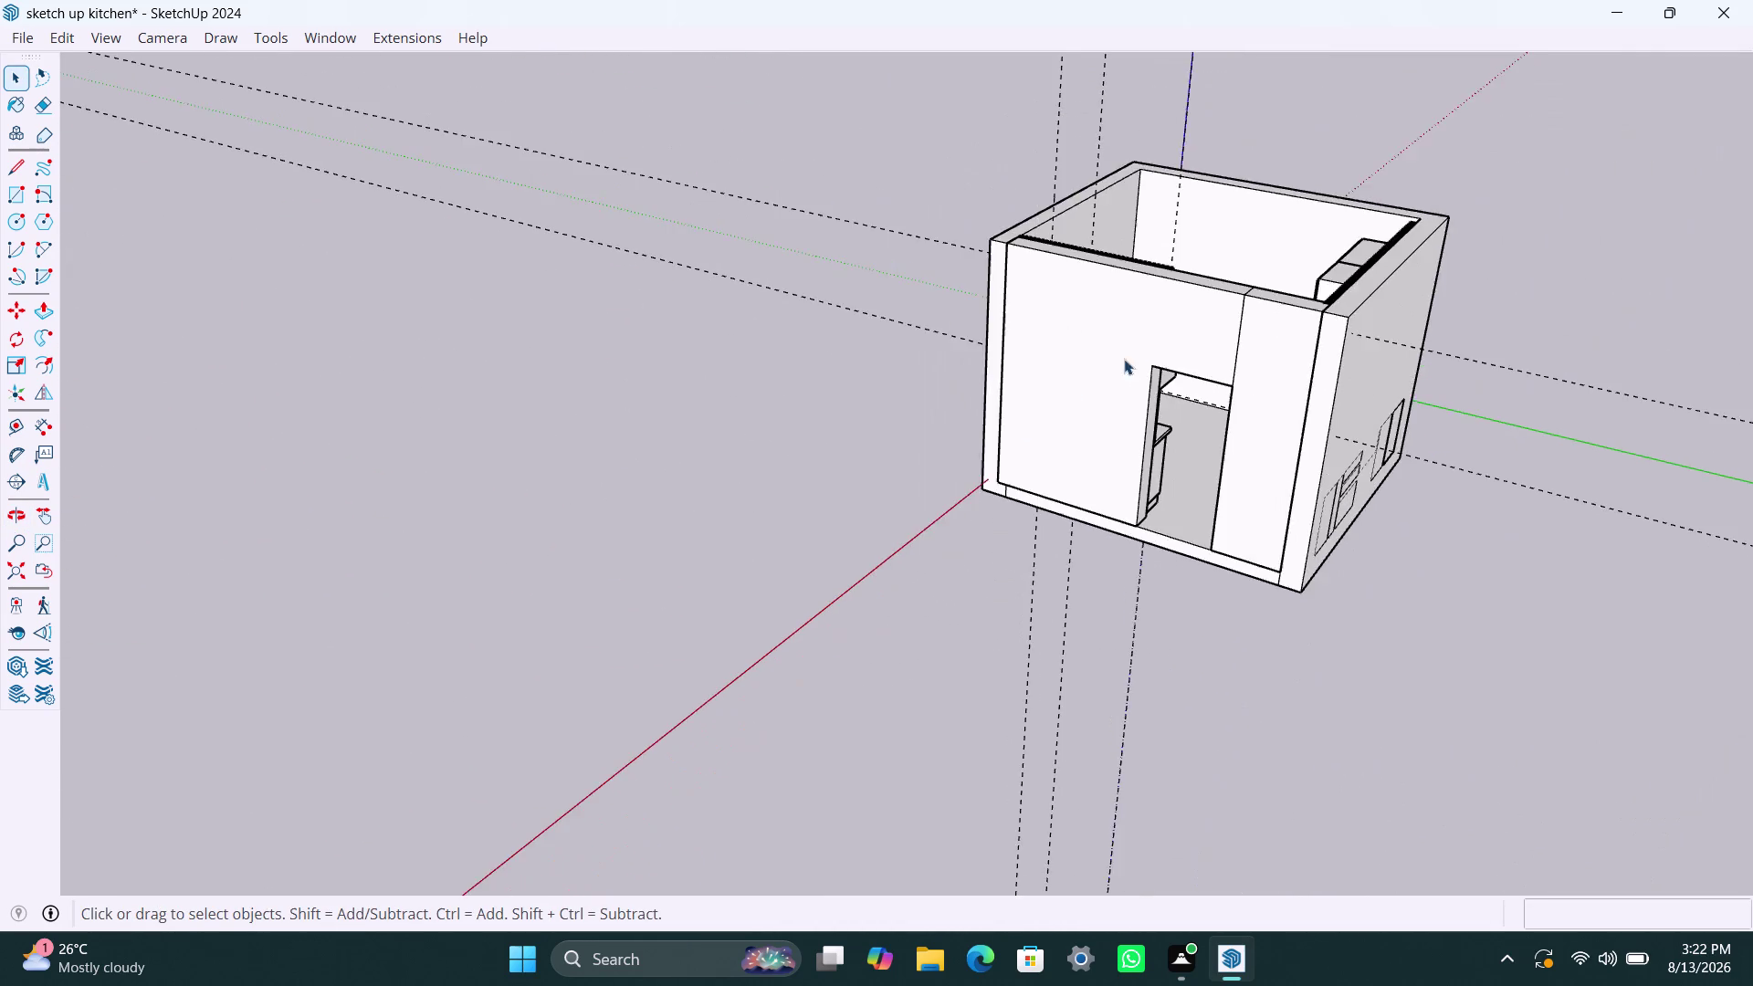
scroll(down, 3)
middle_drag(1366, 424, 627, 554)
Orbit to face the front wall, open the wall group and select its front face.
middle_drag(1037, 659, 814, 614)
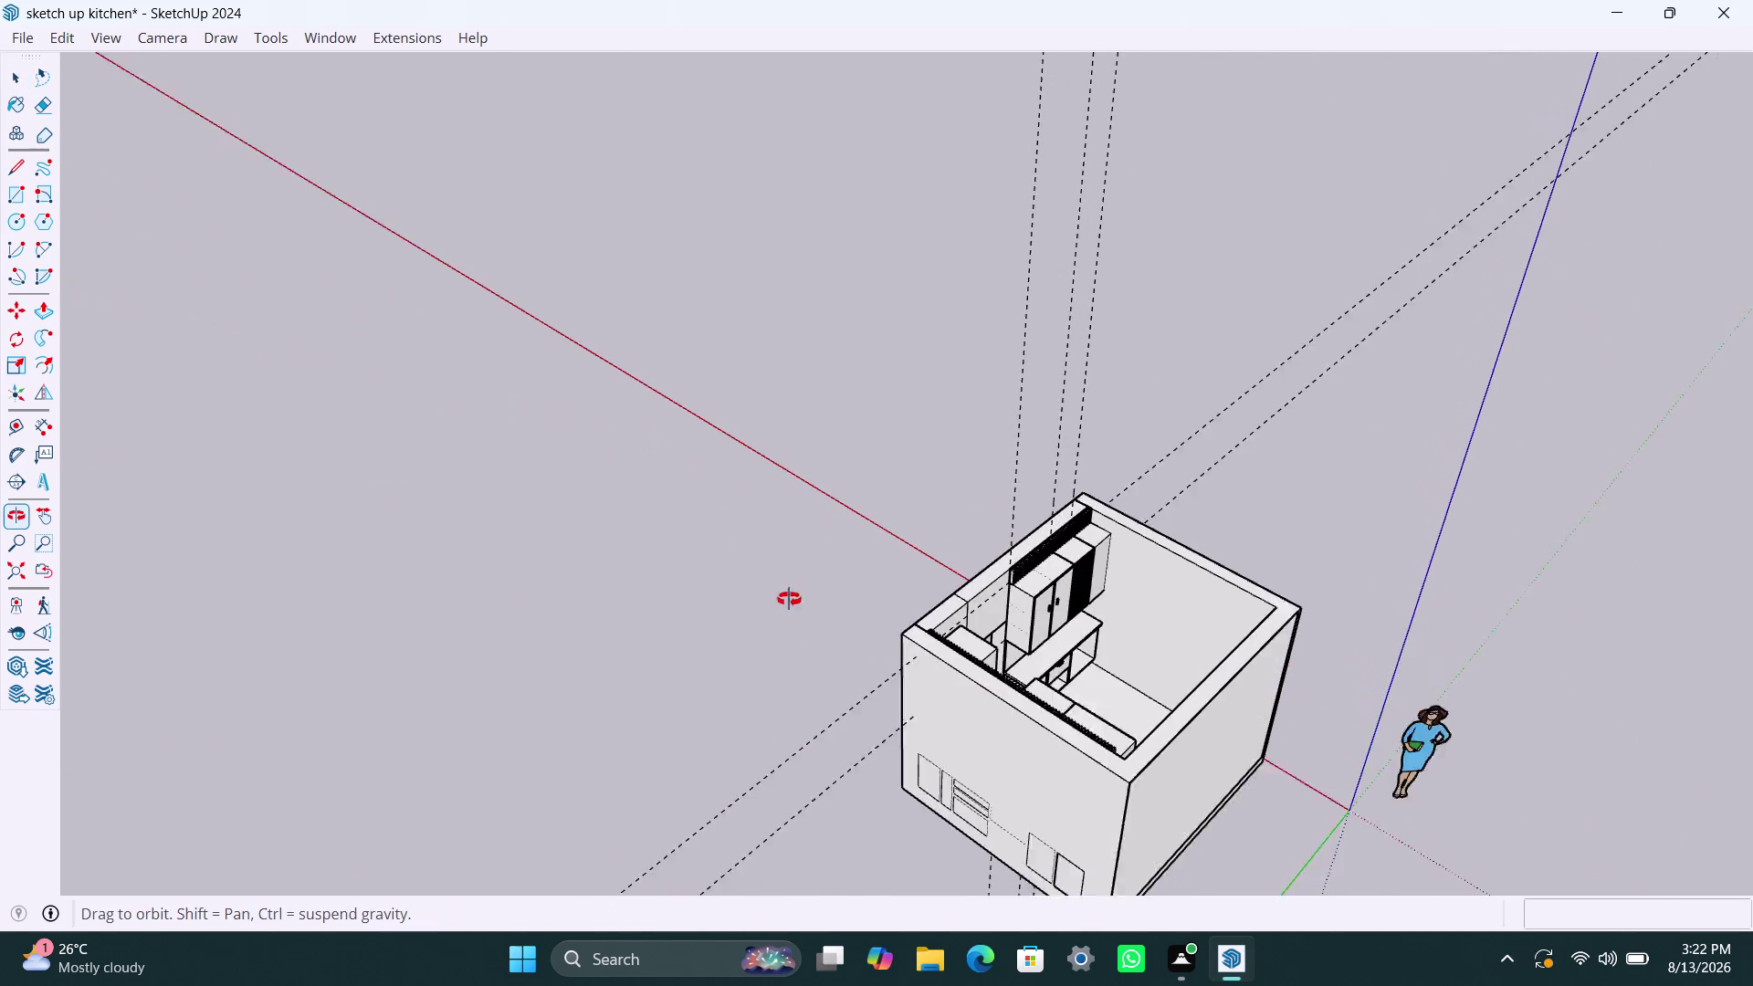
middle_drag(815, 614, 755, 578)
middle_drag(945, 780, 1169, 643)
click(1126, 731)
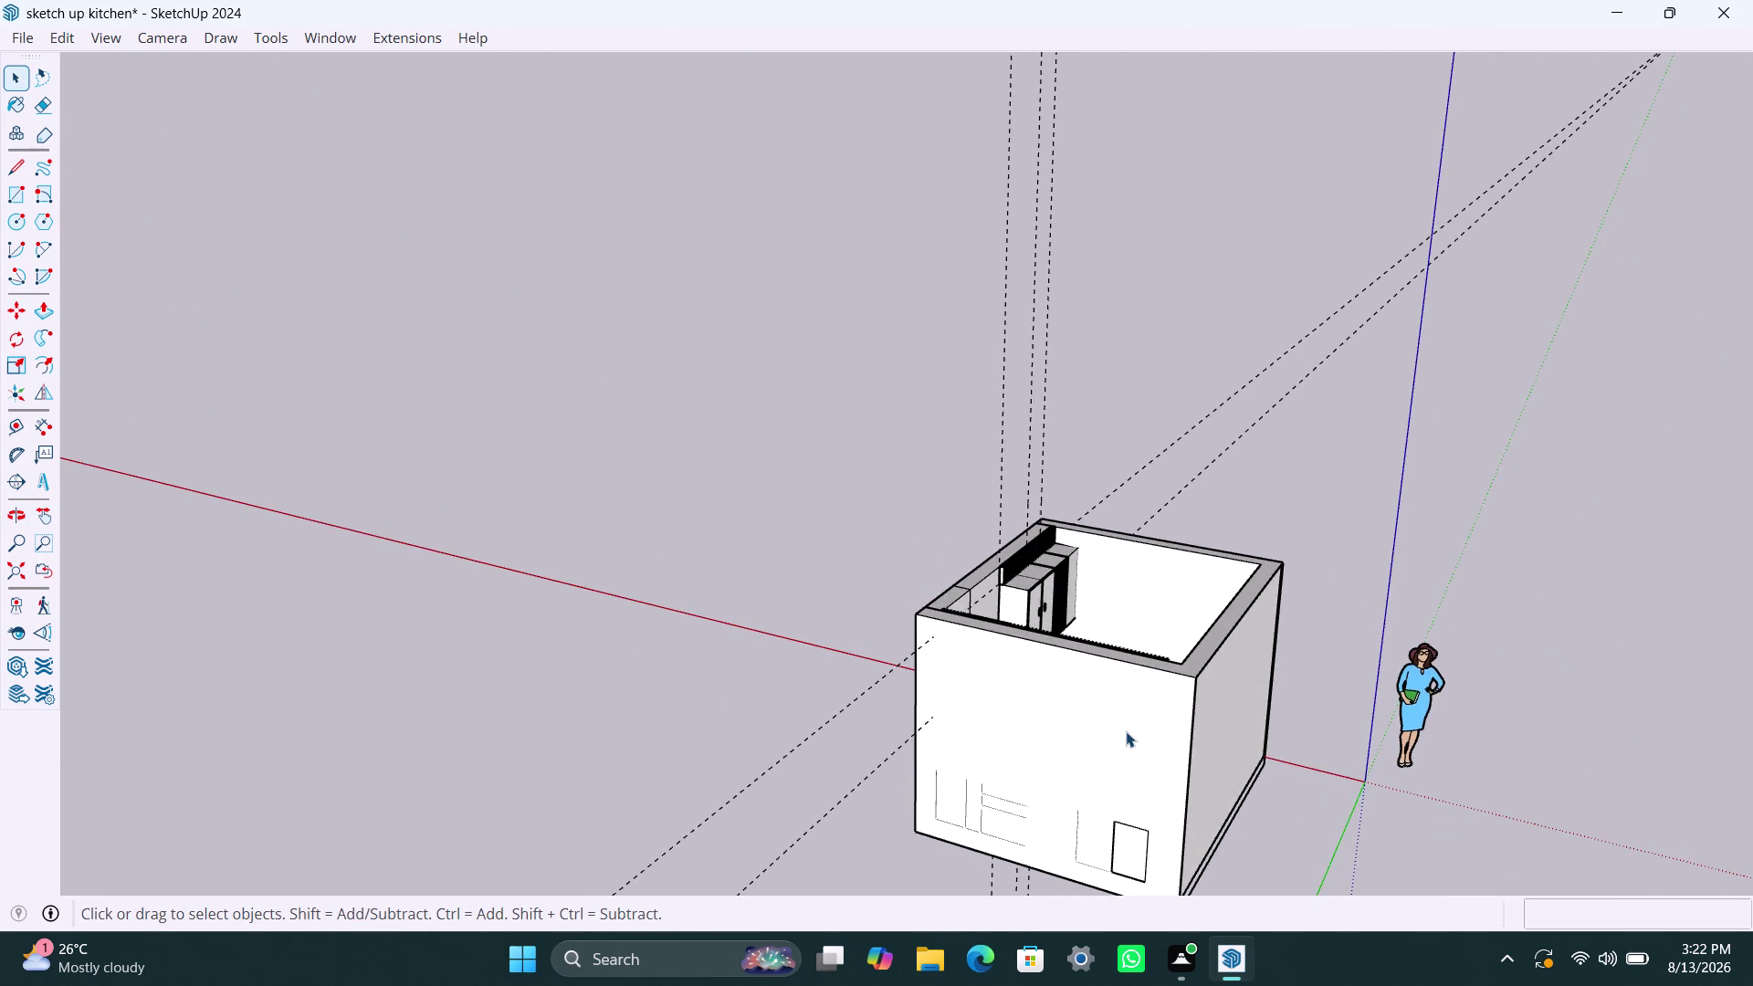
double_click(1126, 731)
click(1118, 732)
click(1118, 732)
click(1117, 733)
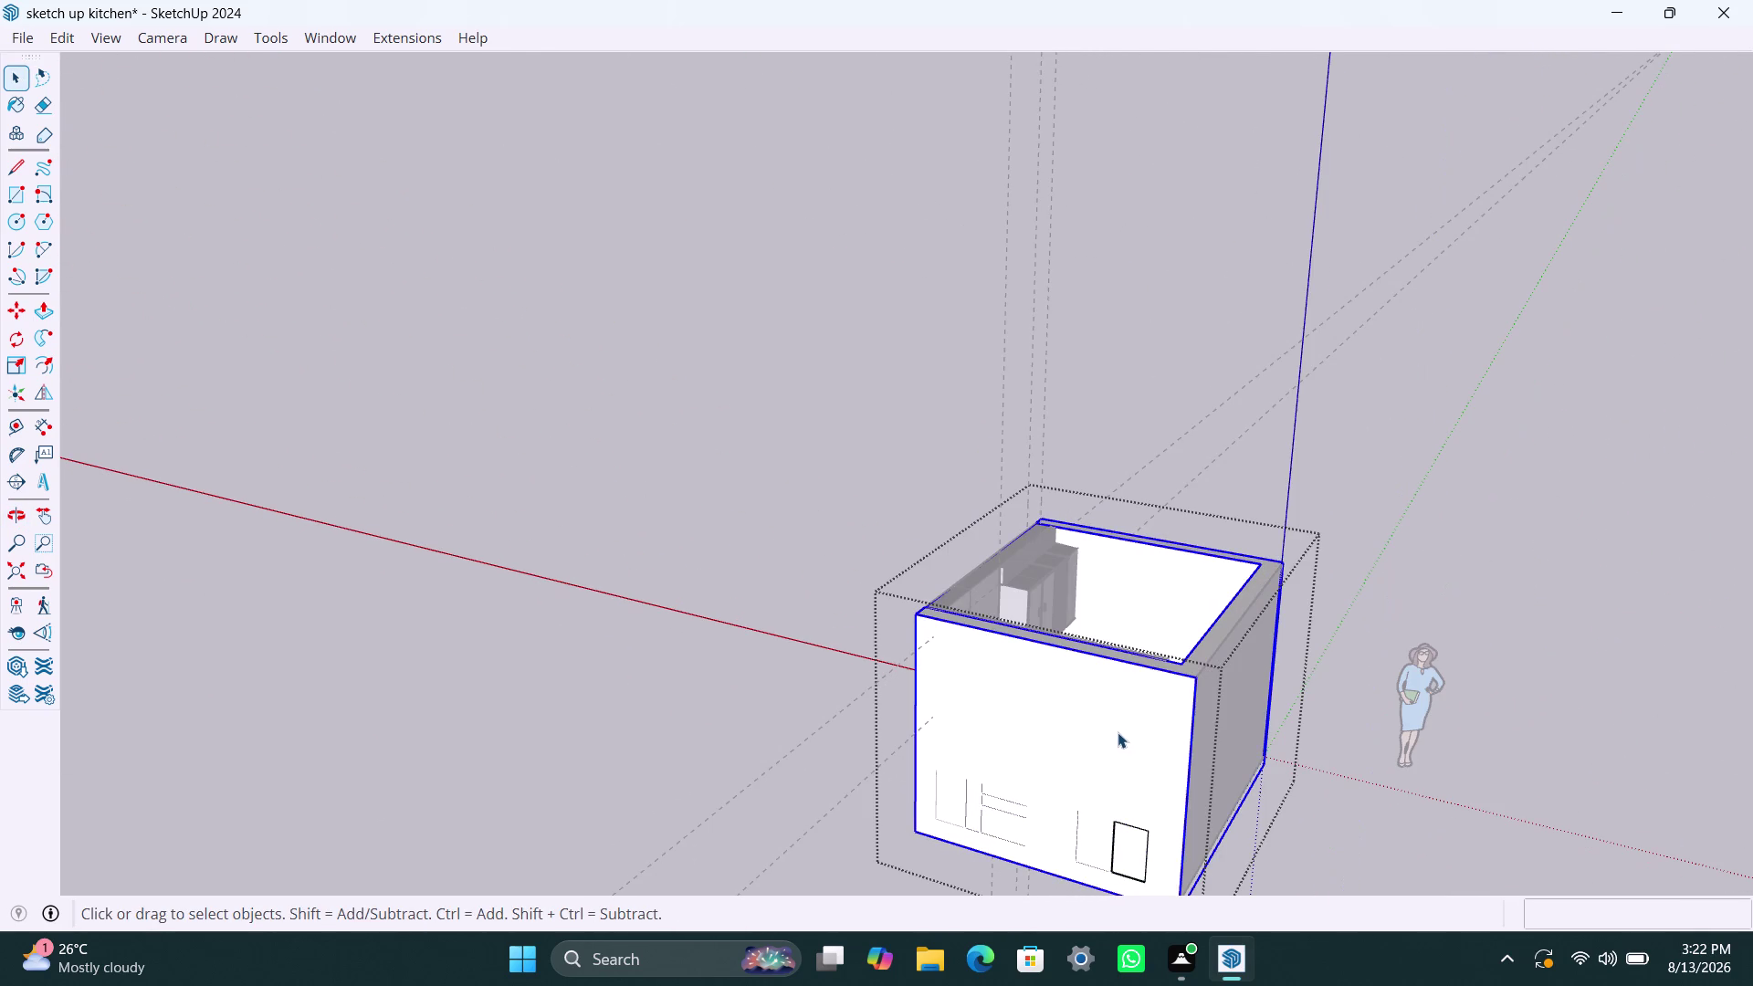
triple_click(1114, 732)
click(1112, 729)
click(1099, 723)
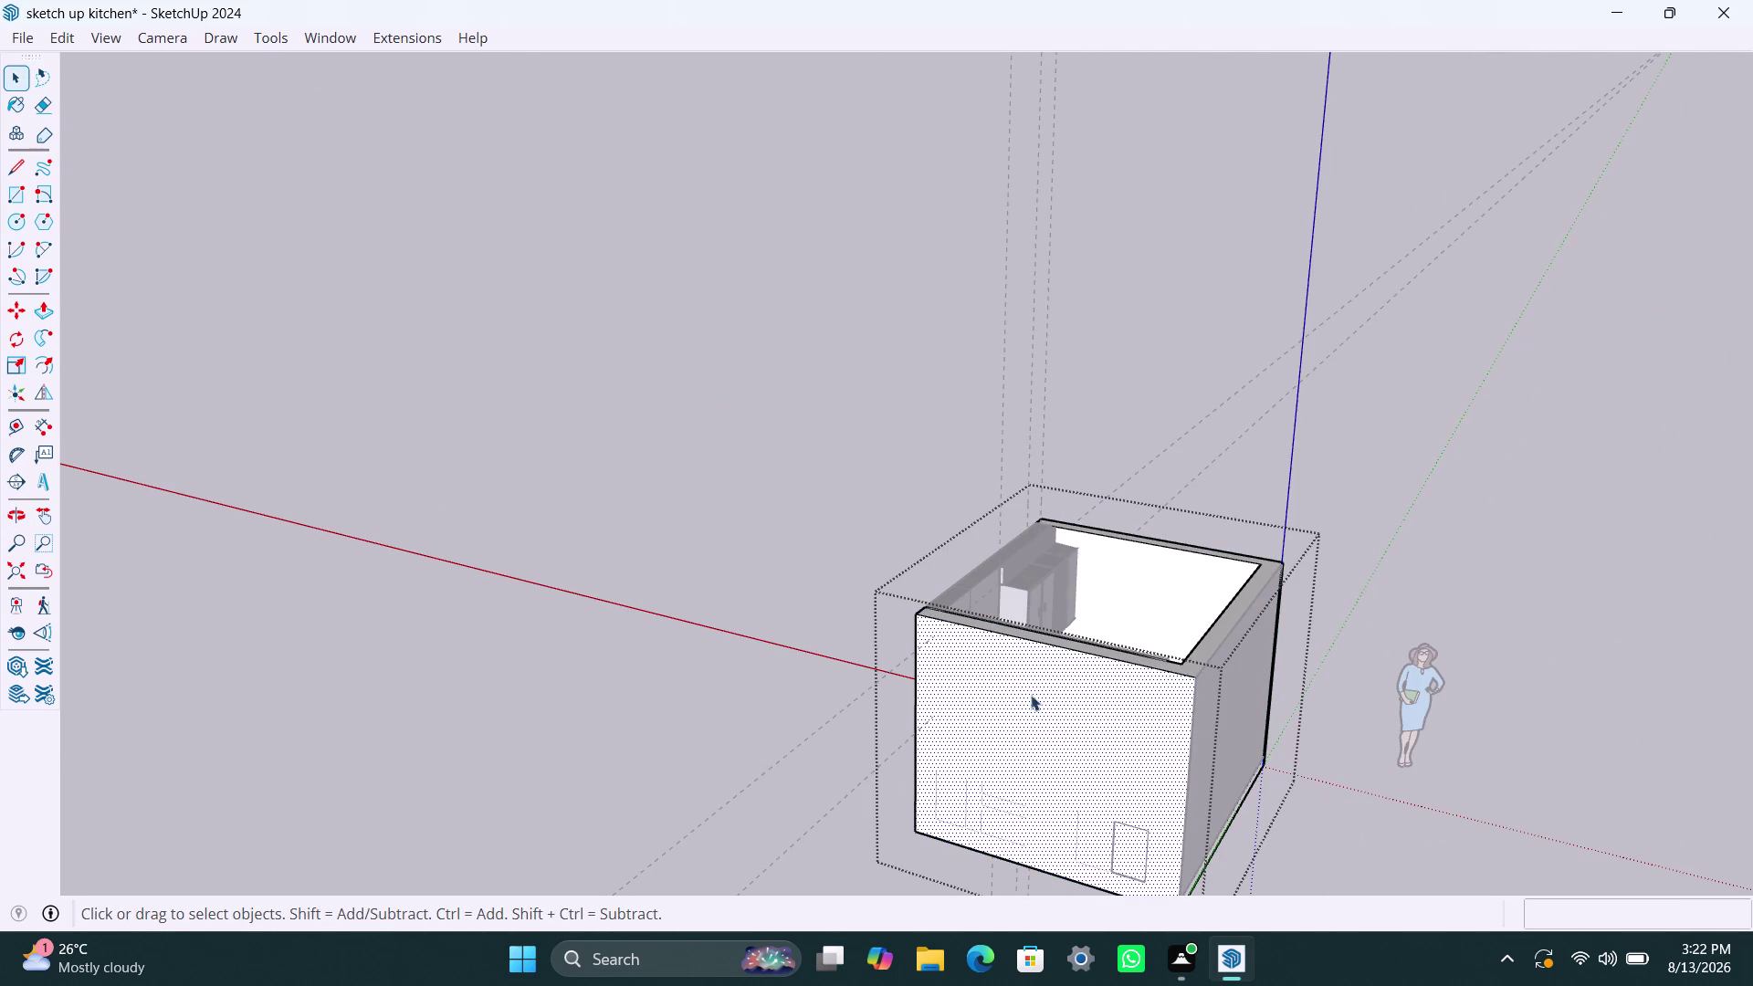
Push/Pull the front wall face outward by about 2 7/16".
key(m)
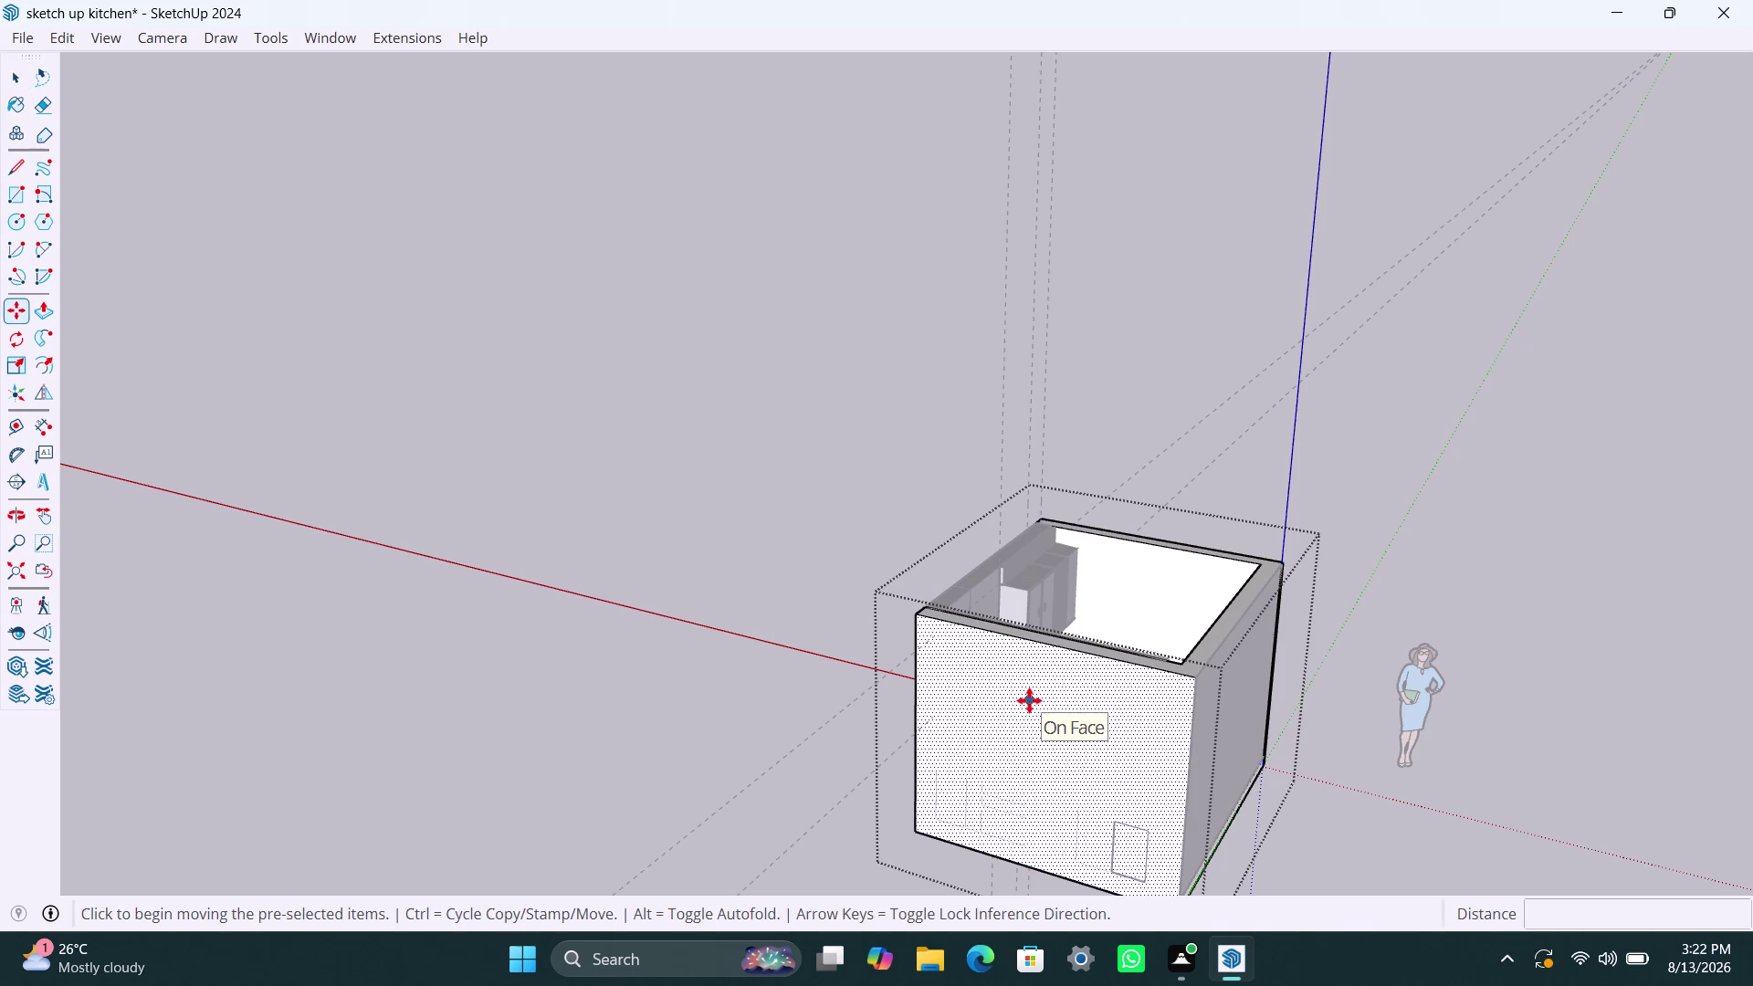
key(p)
click(1029, 701)
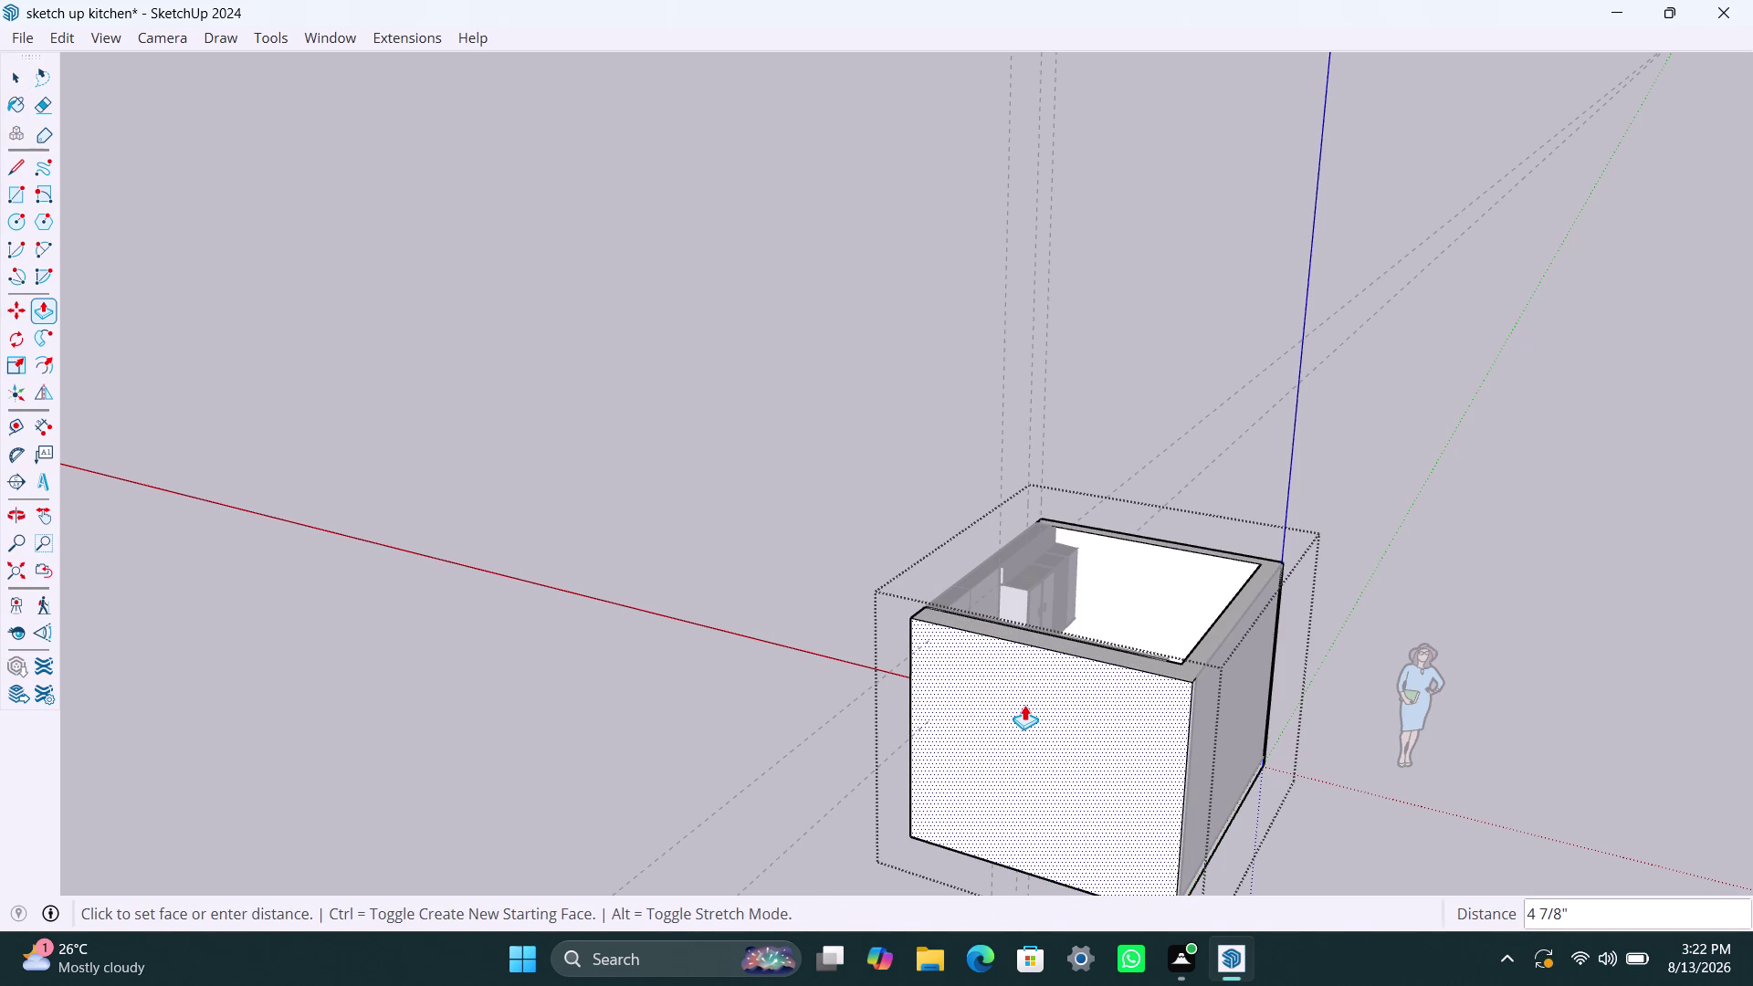
click(1025, 700)
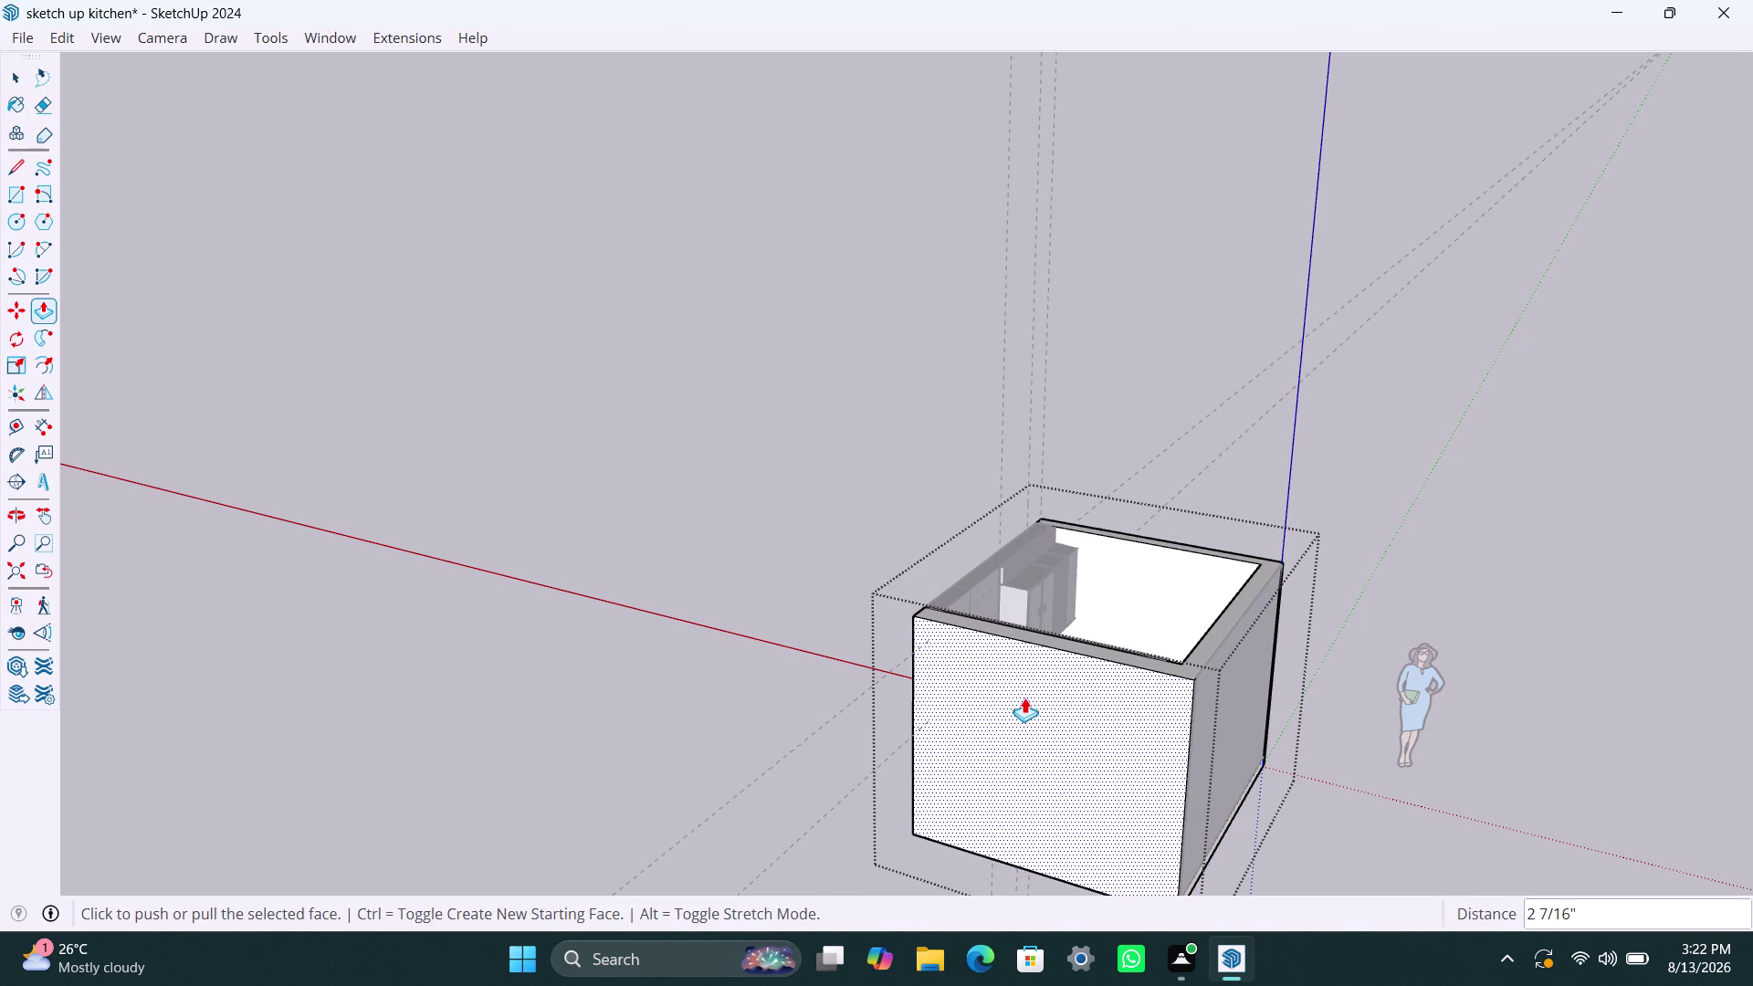
key(space)
click(665, 568)
Close the wall group to leave editing.
scroll(down, 3)
click(623, 301)
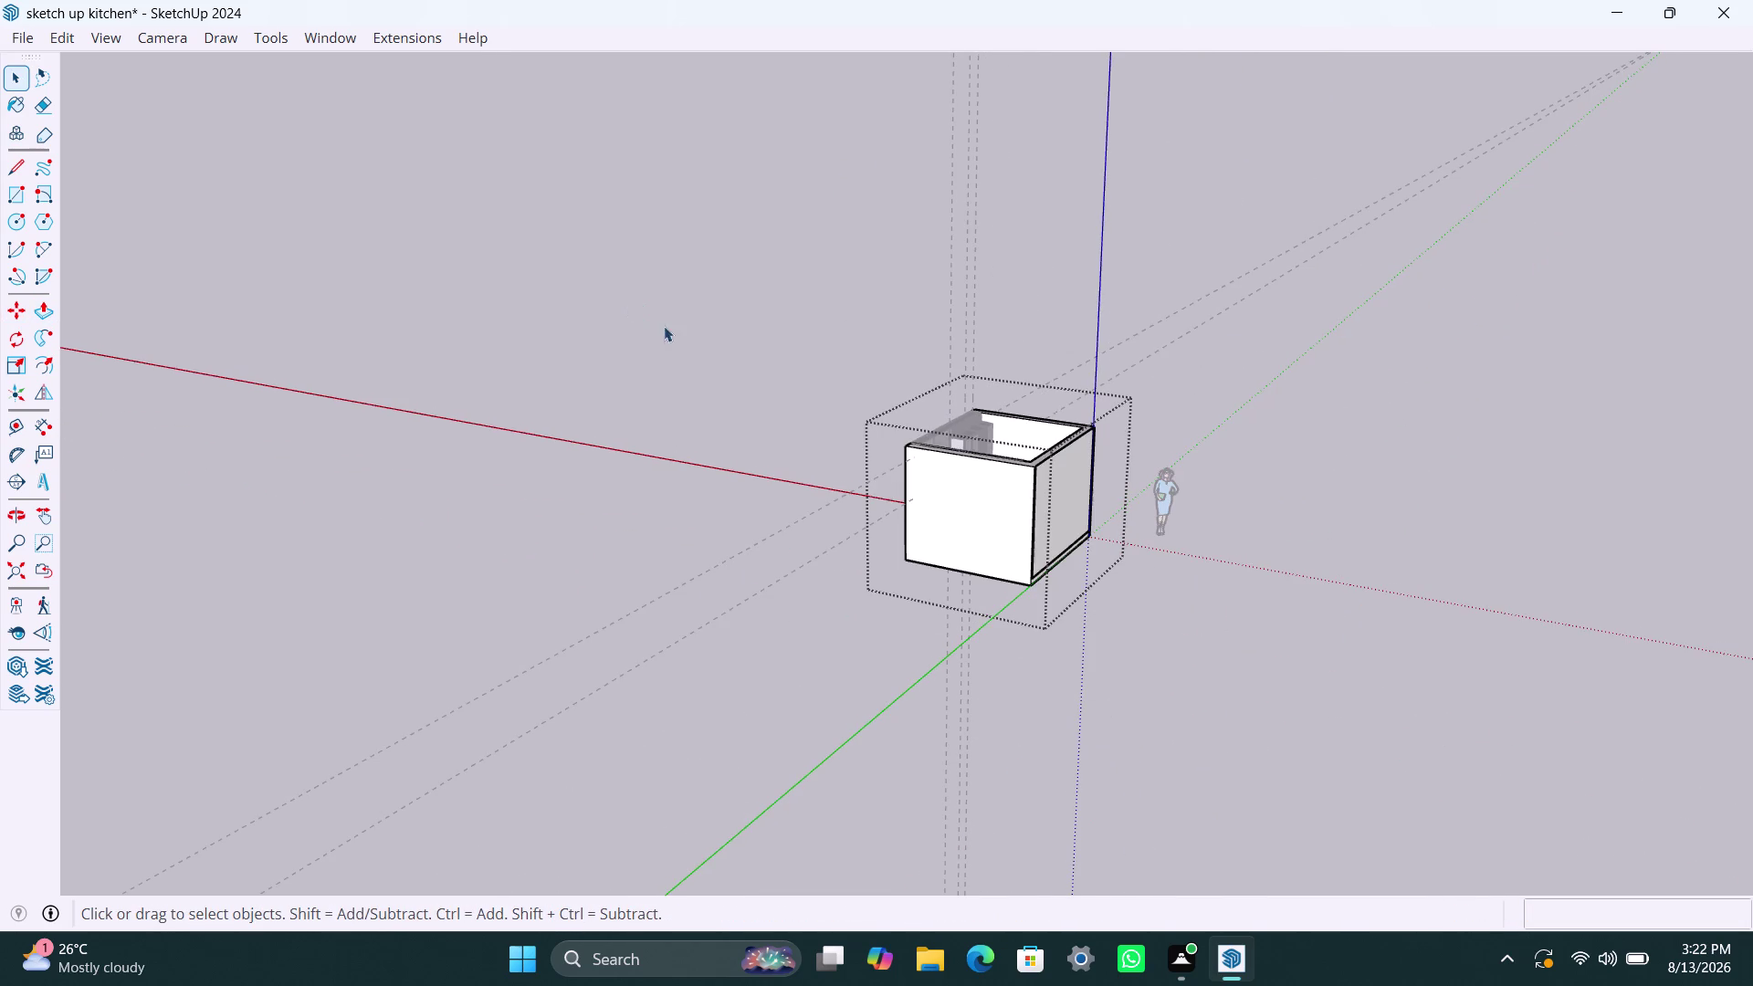
double_click(689, 332)
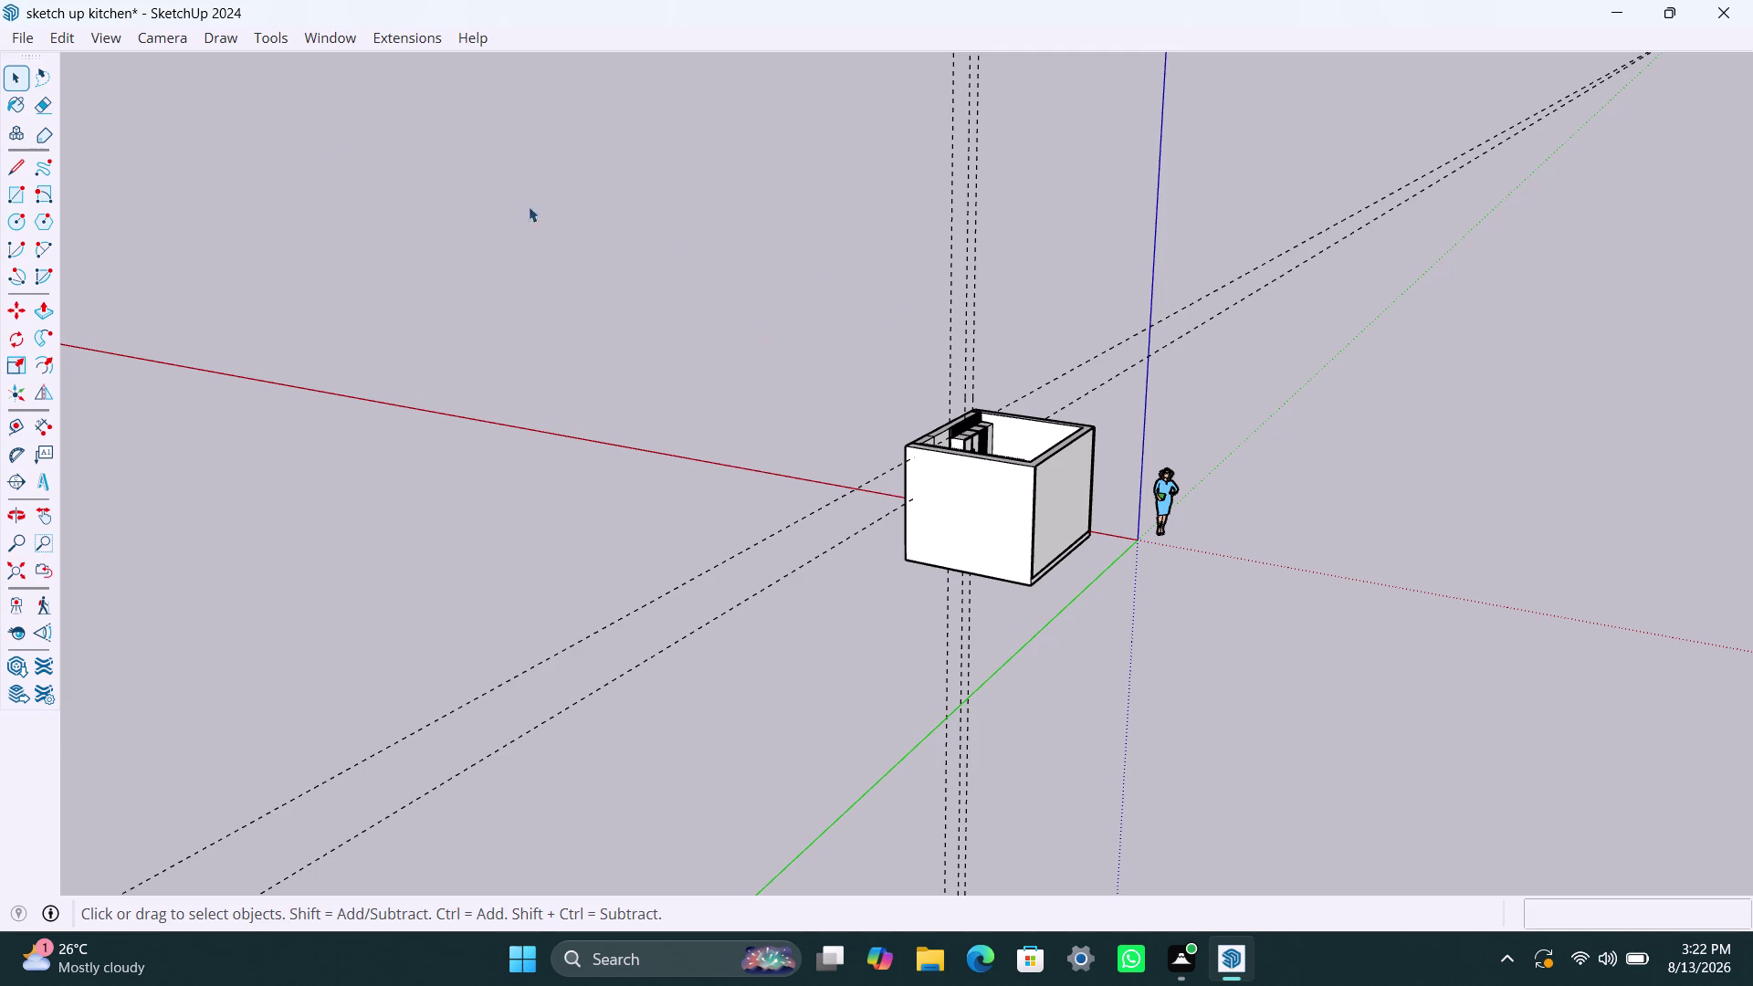
click(73, 43)
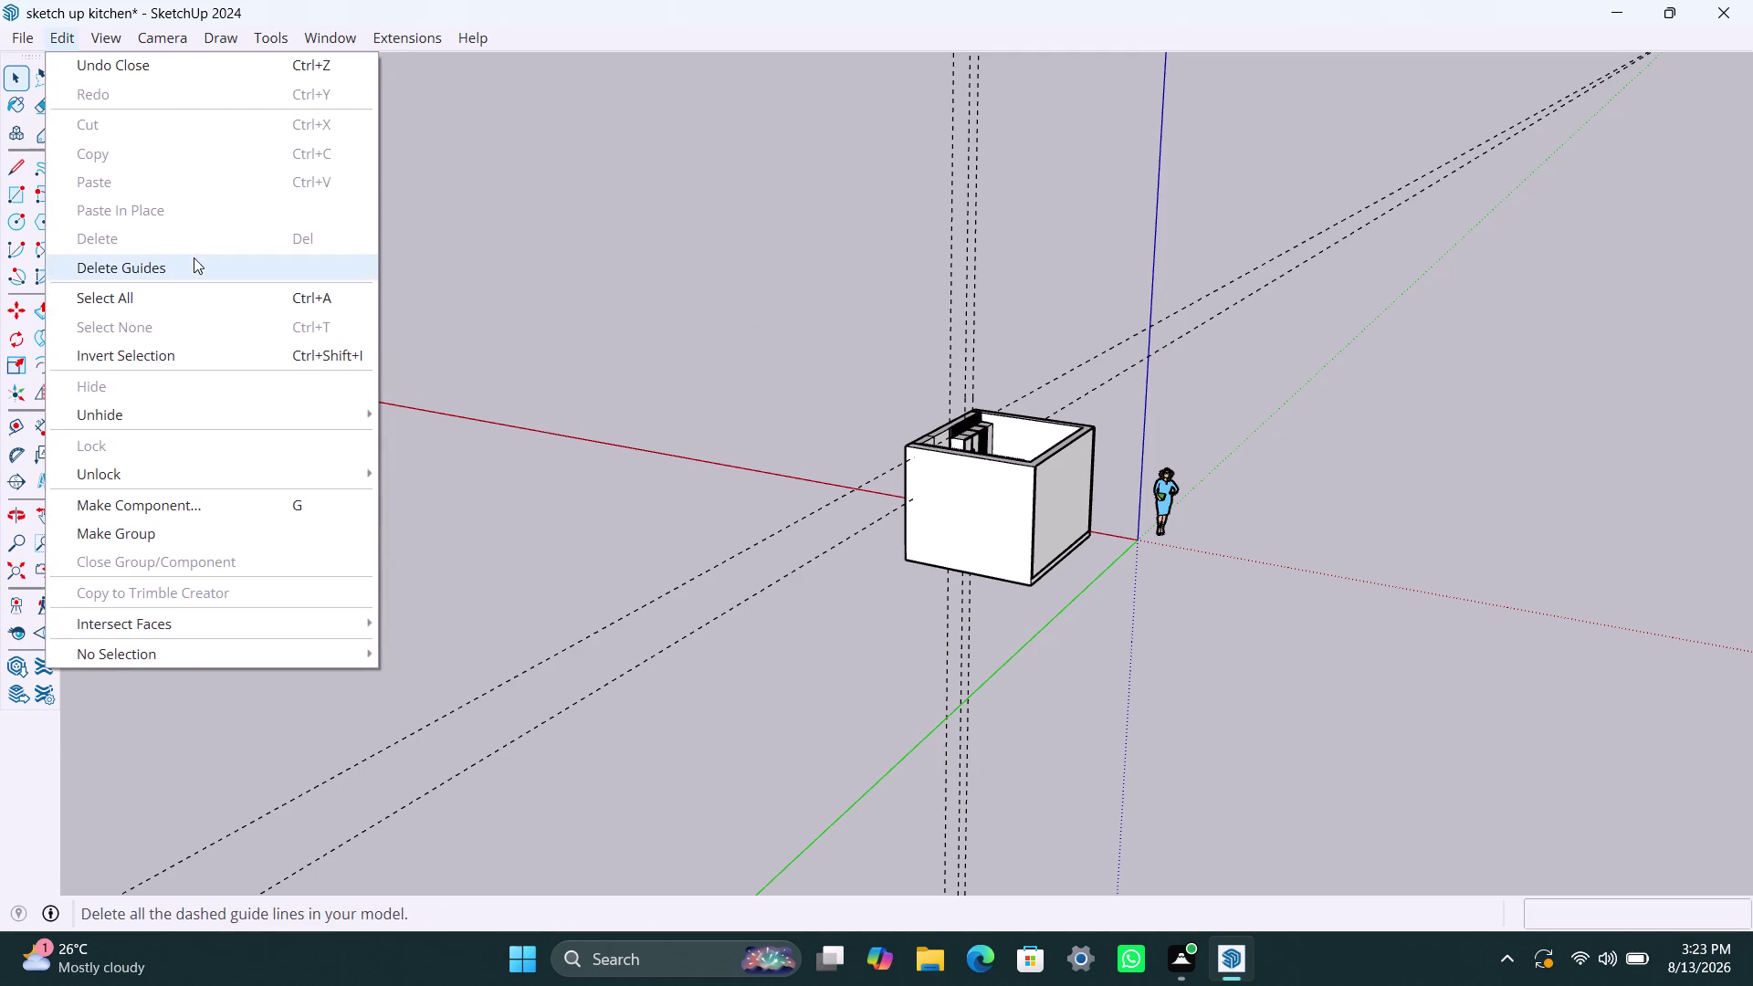
click(193, 257)
scroll(down, 3)
middle_drag(670, 385, 136, 552)
drag(687, 337, 979, 529)
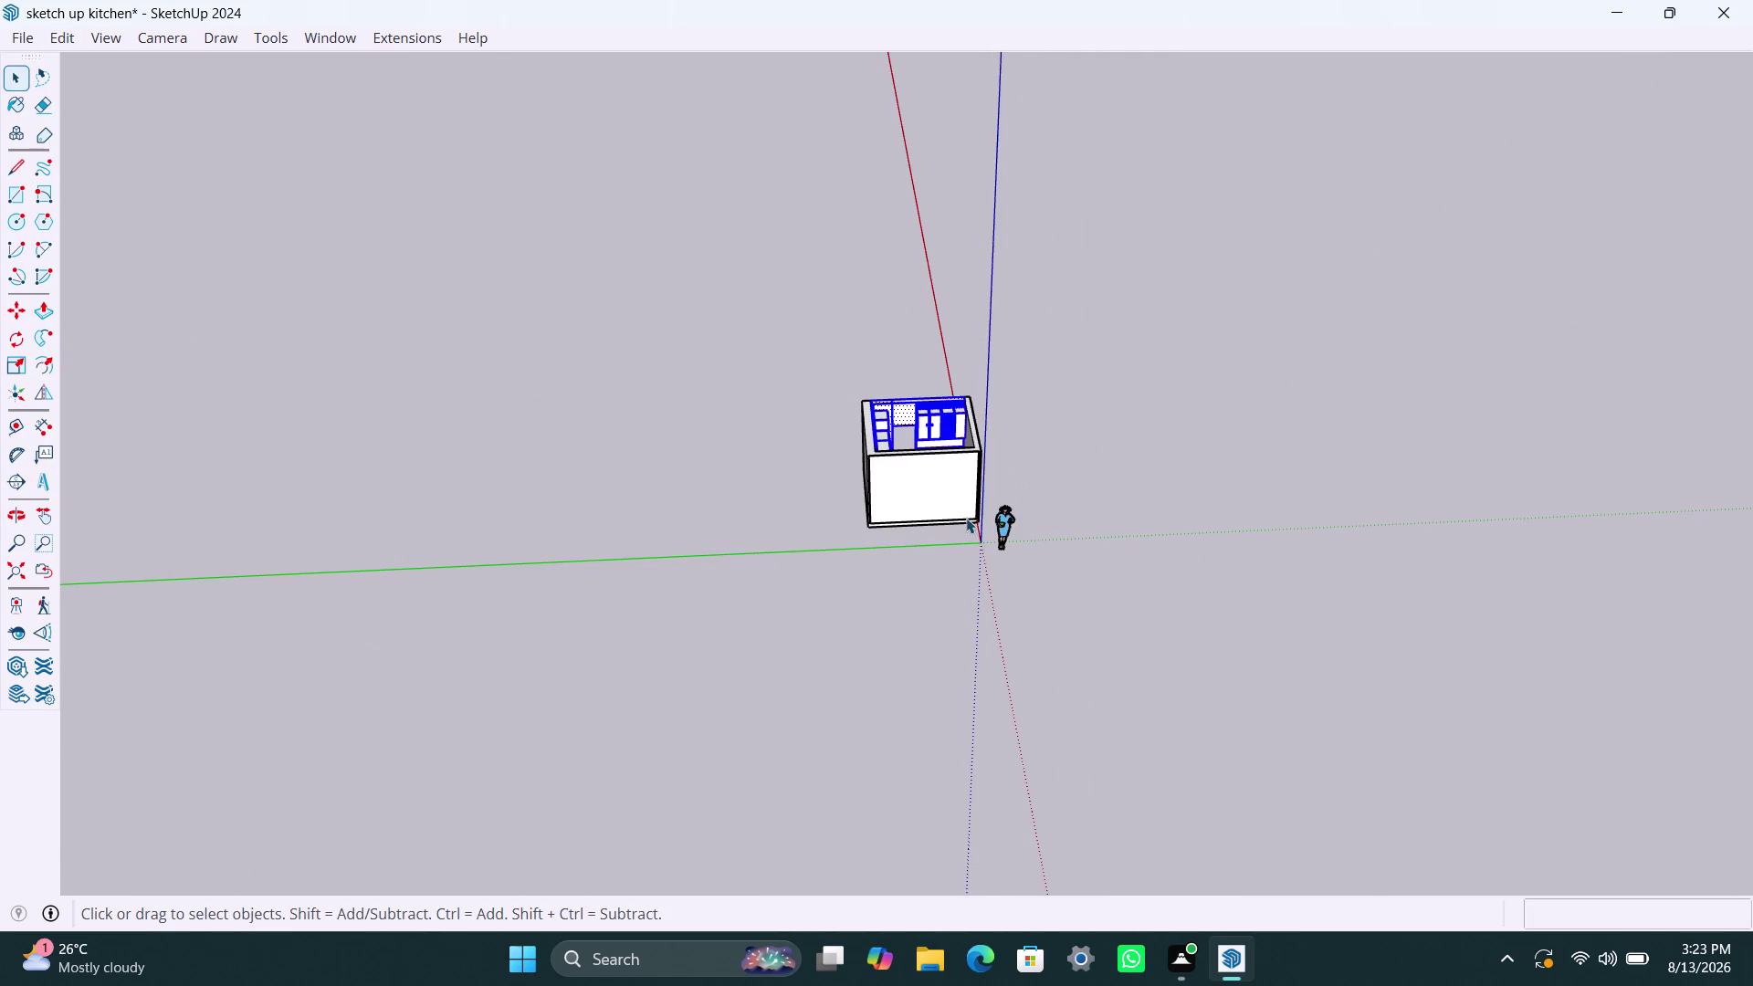
drag(797, 334, 965, 532)
scroll(down, 3)
middle_drag(1198, 449, 358, 496)
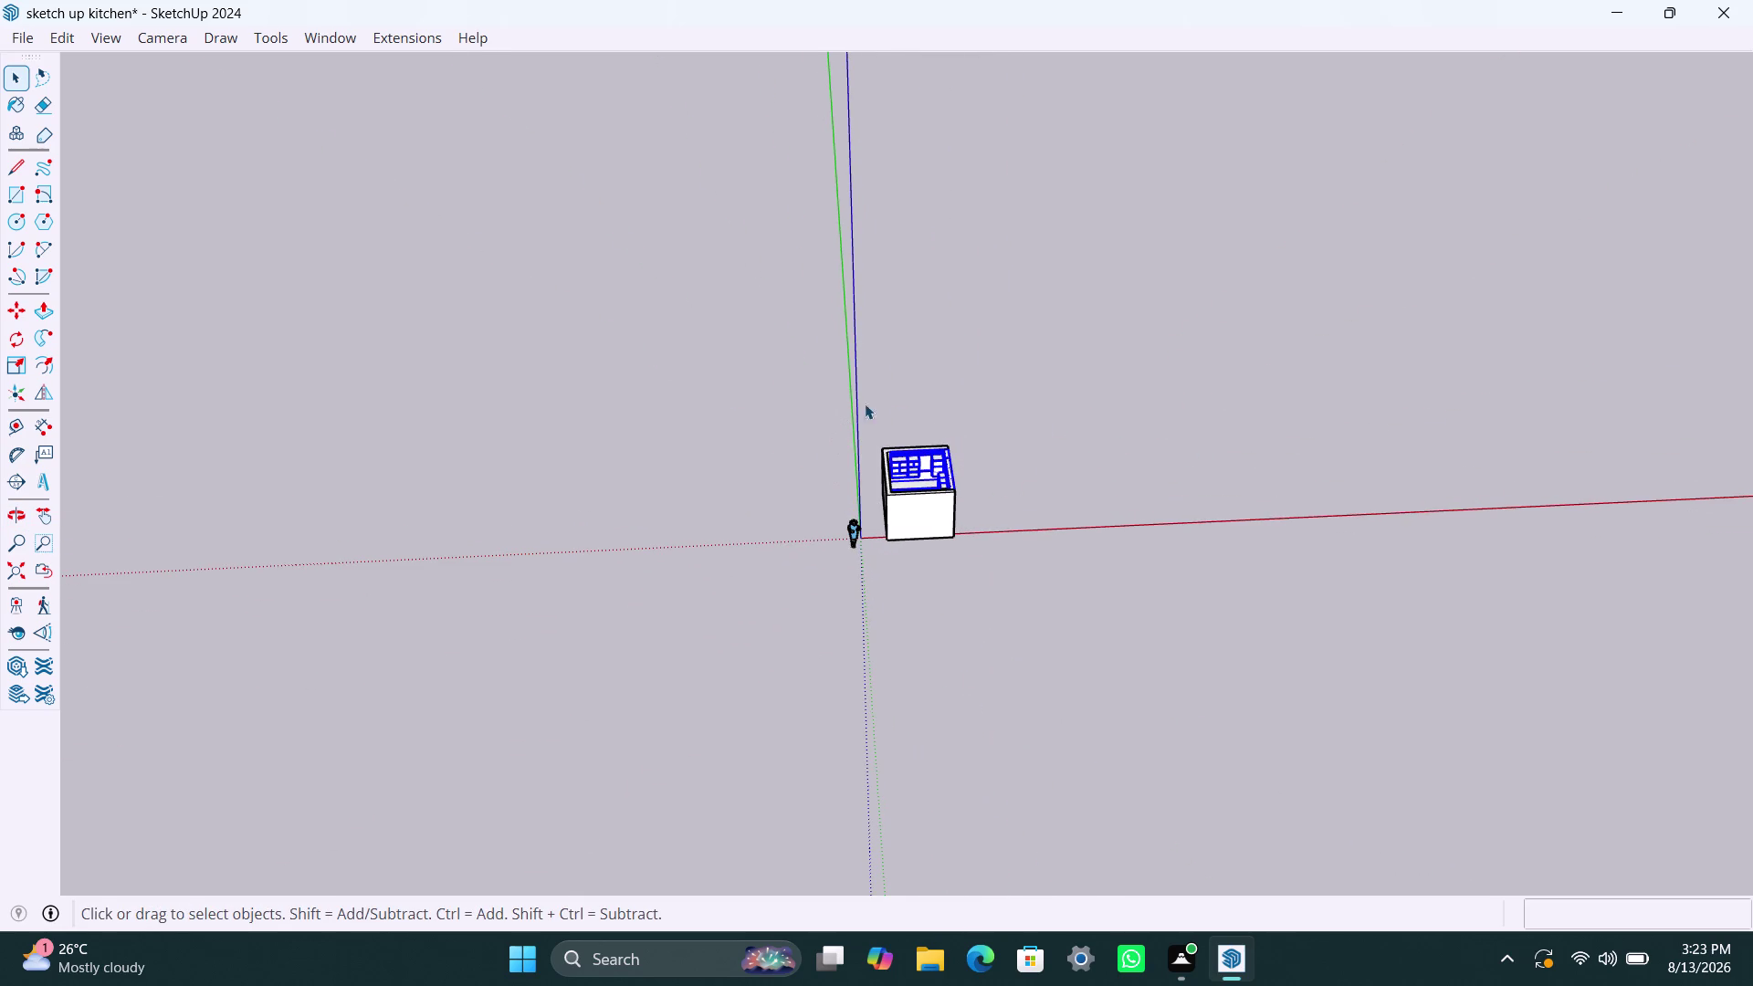
drag(879, 404, 1048, 607)
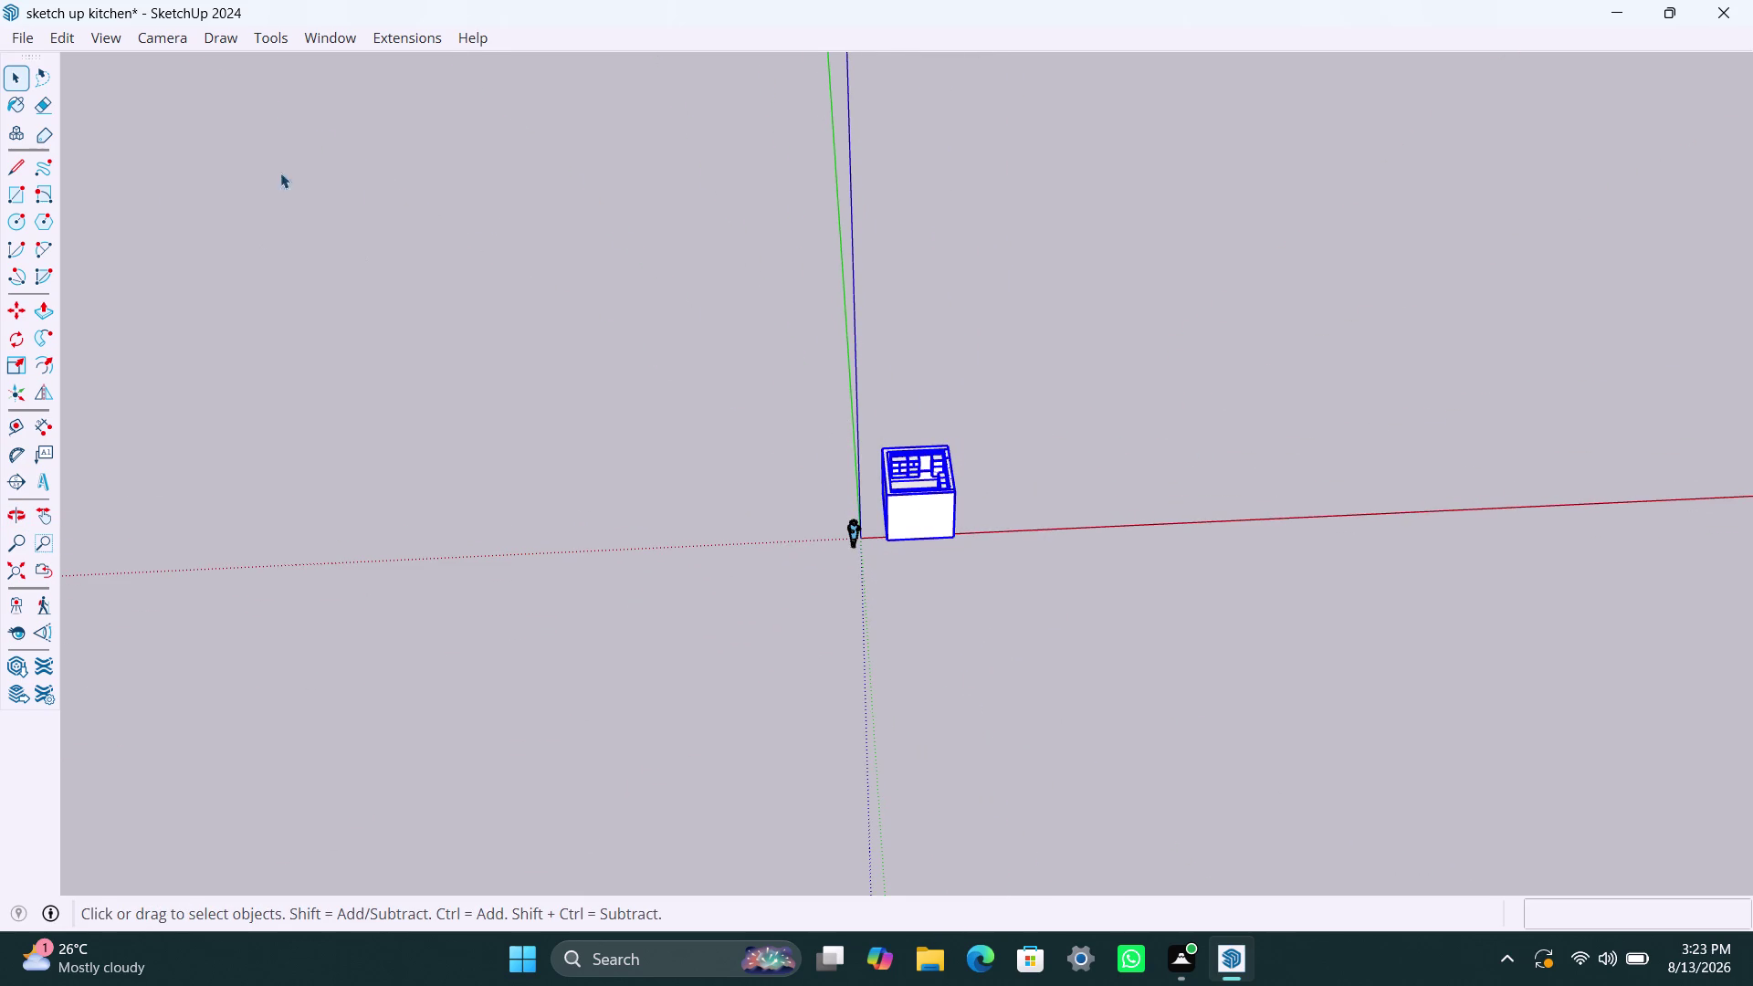
right_click(489, 213)
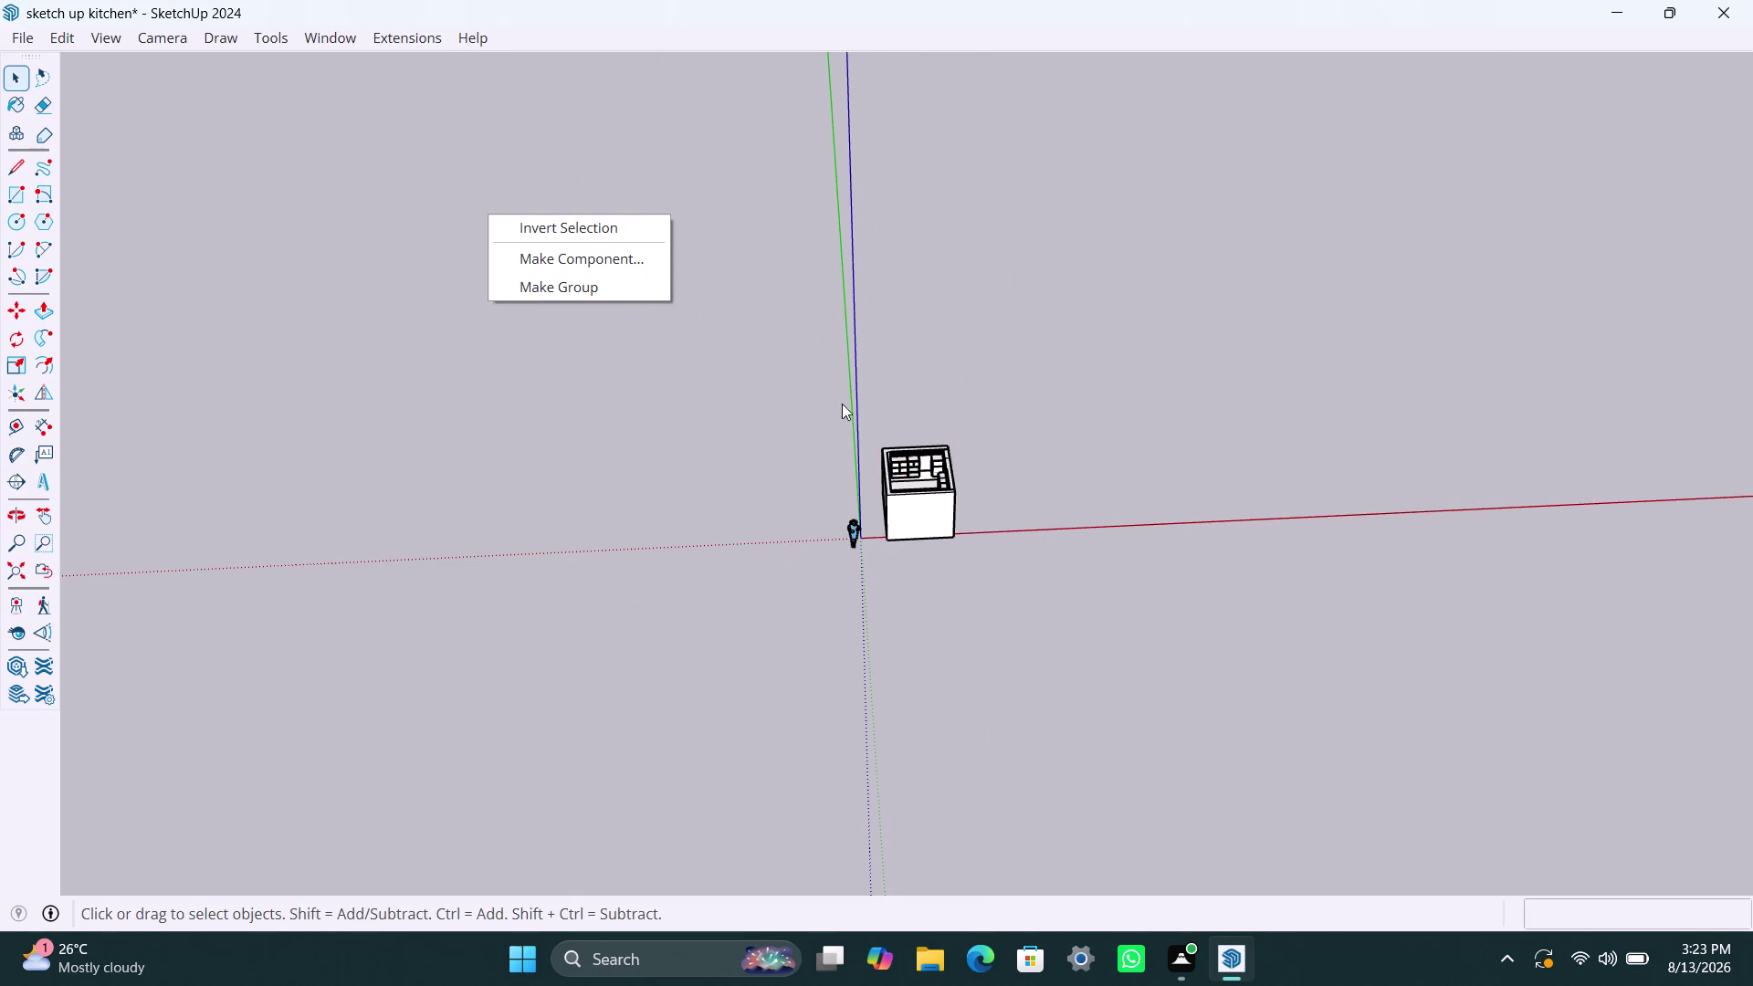
drag(869, 403, 1047, 598)
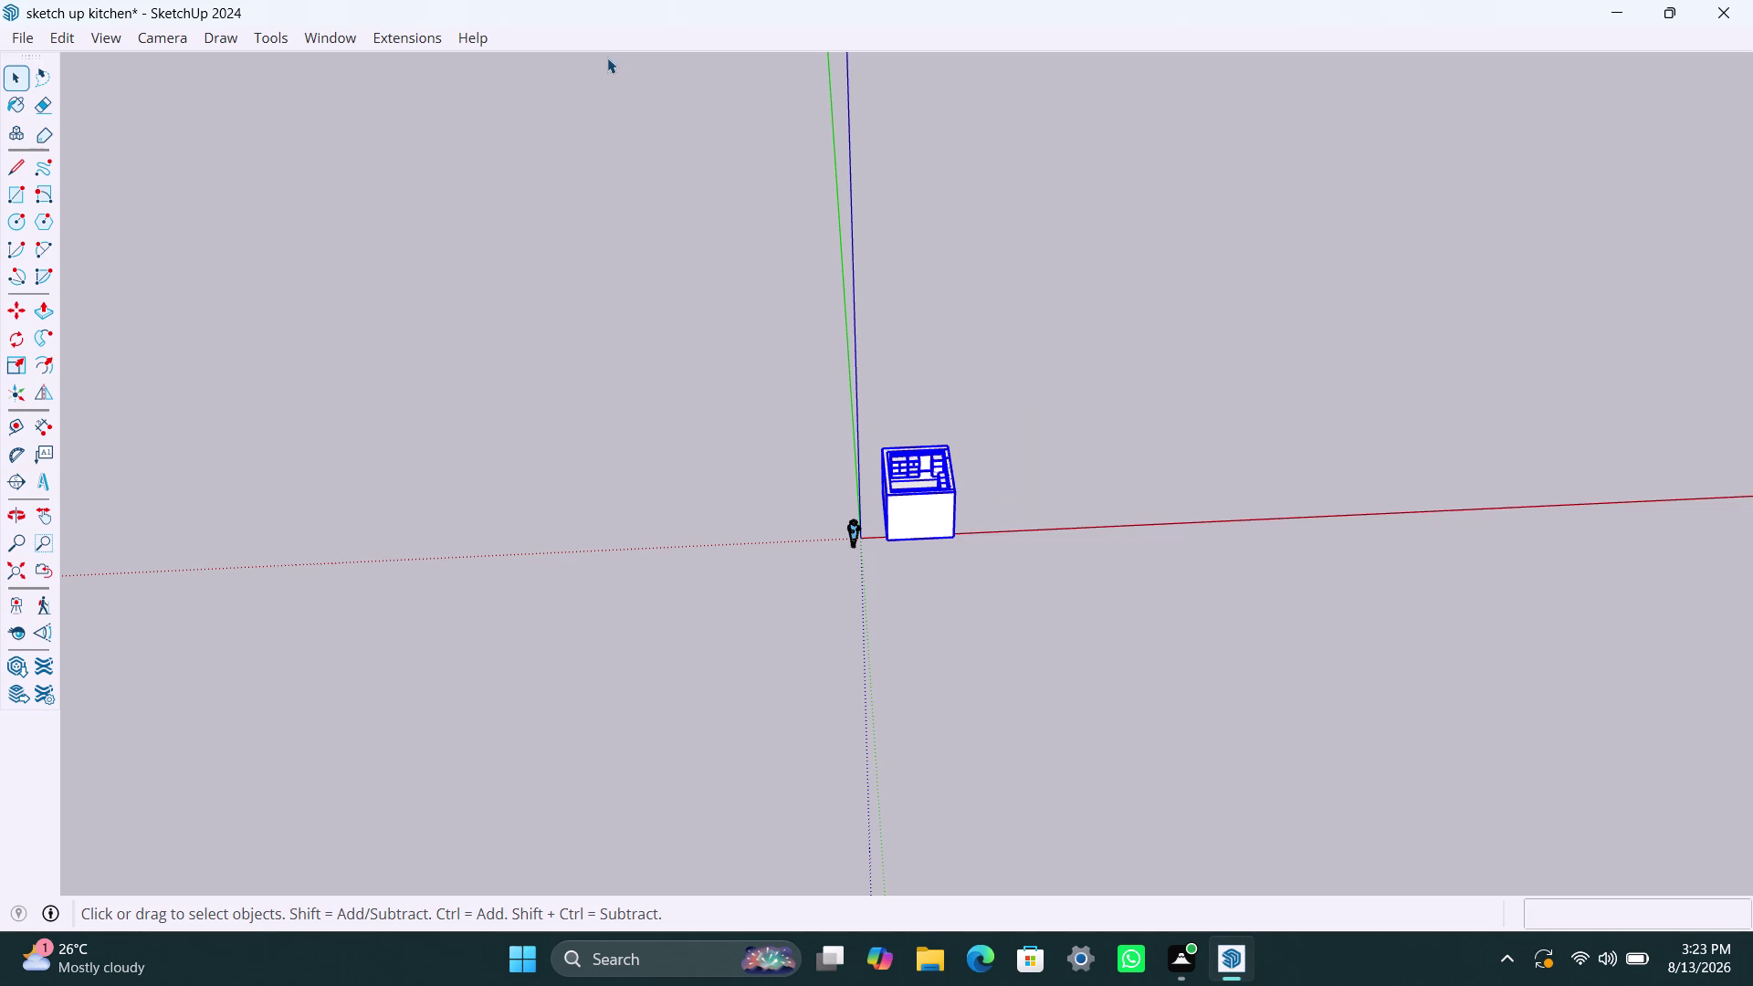
click(593, 38)
right_click(566, 30)
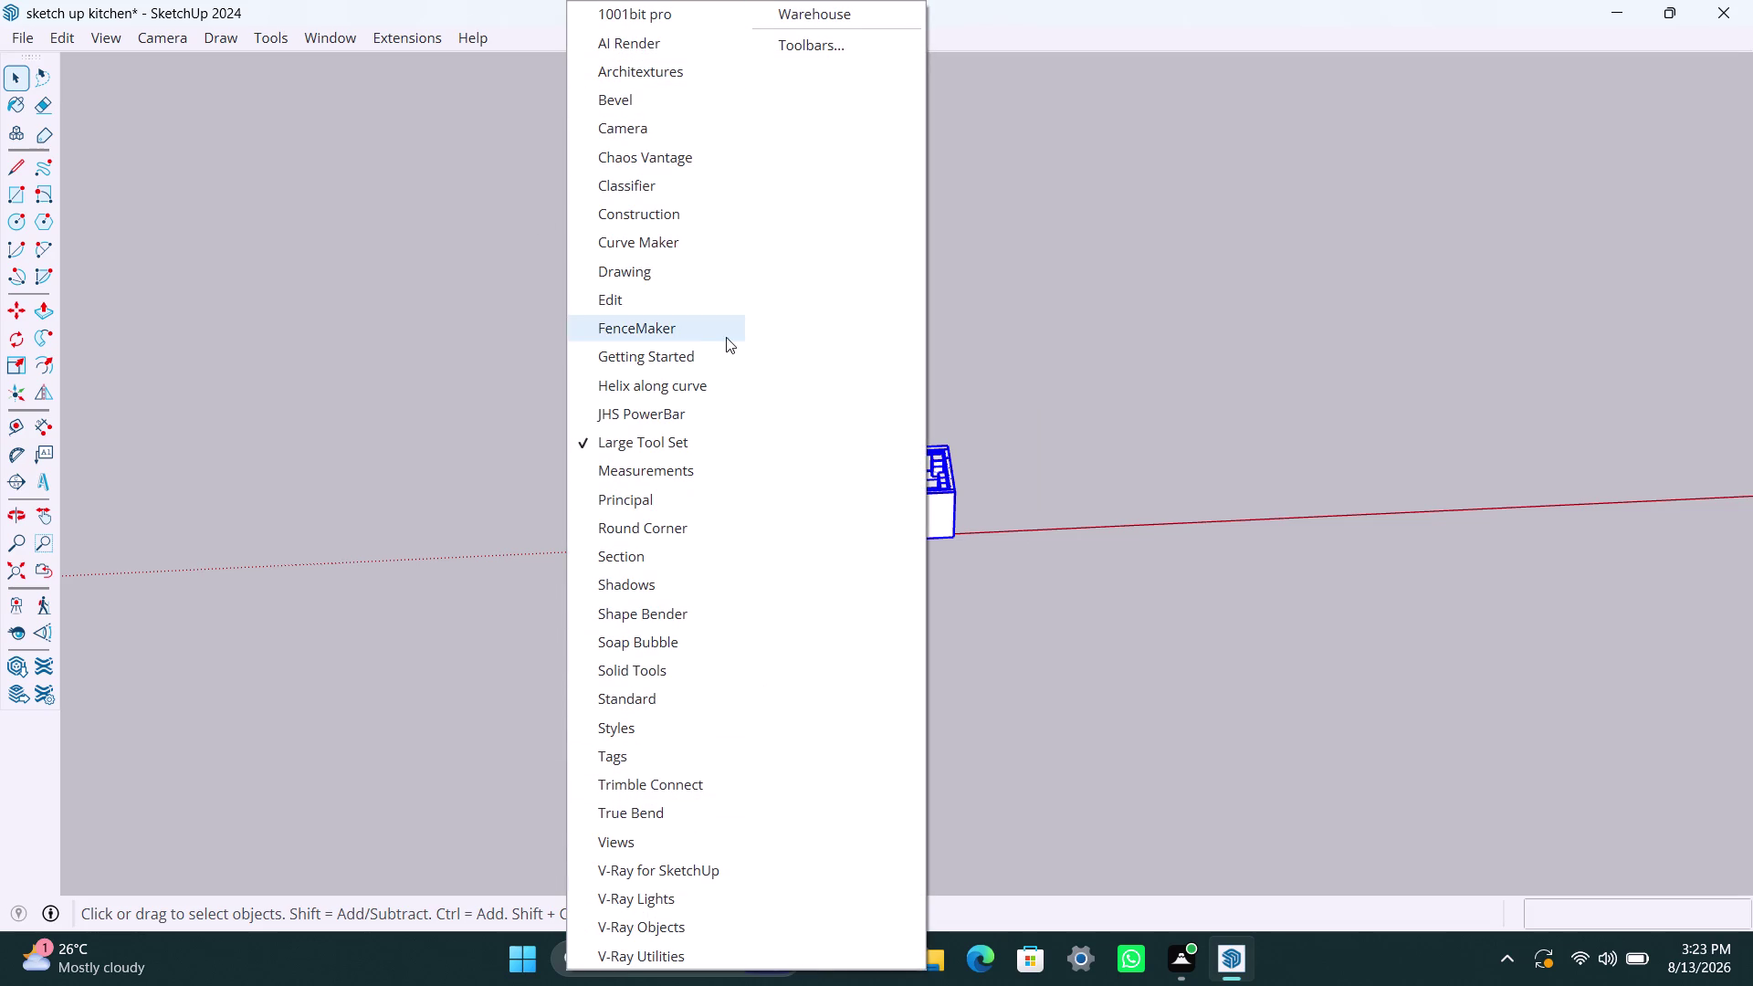
click(384, 37)
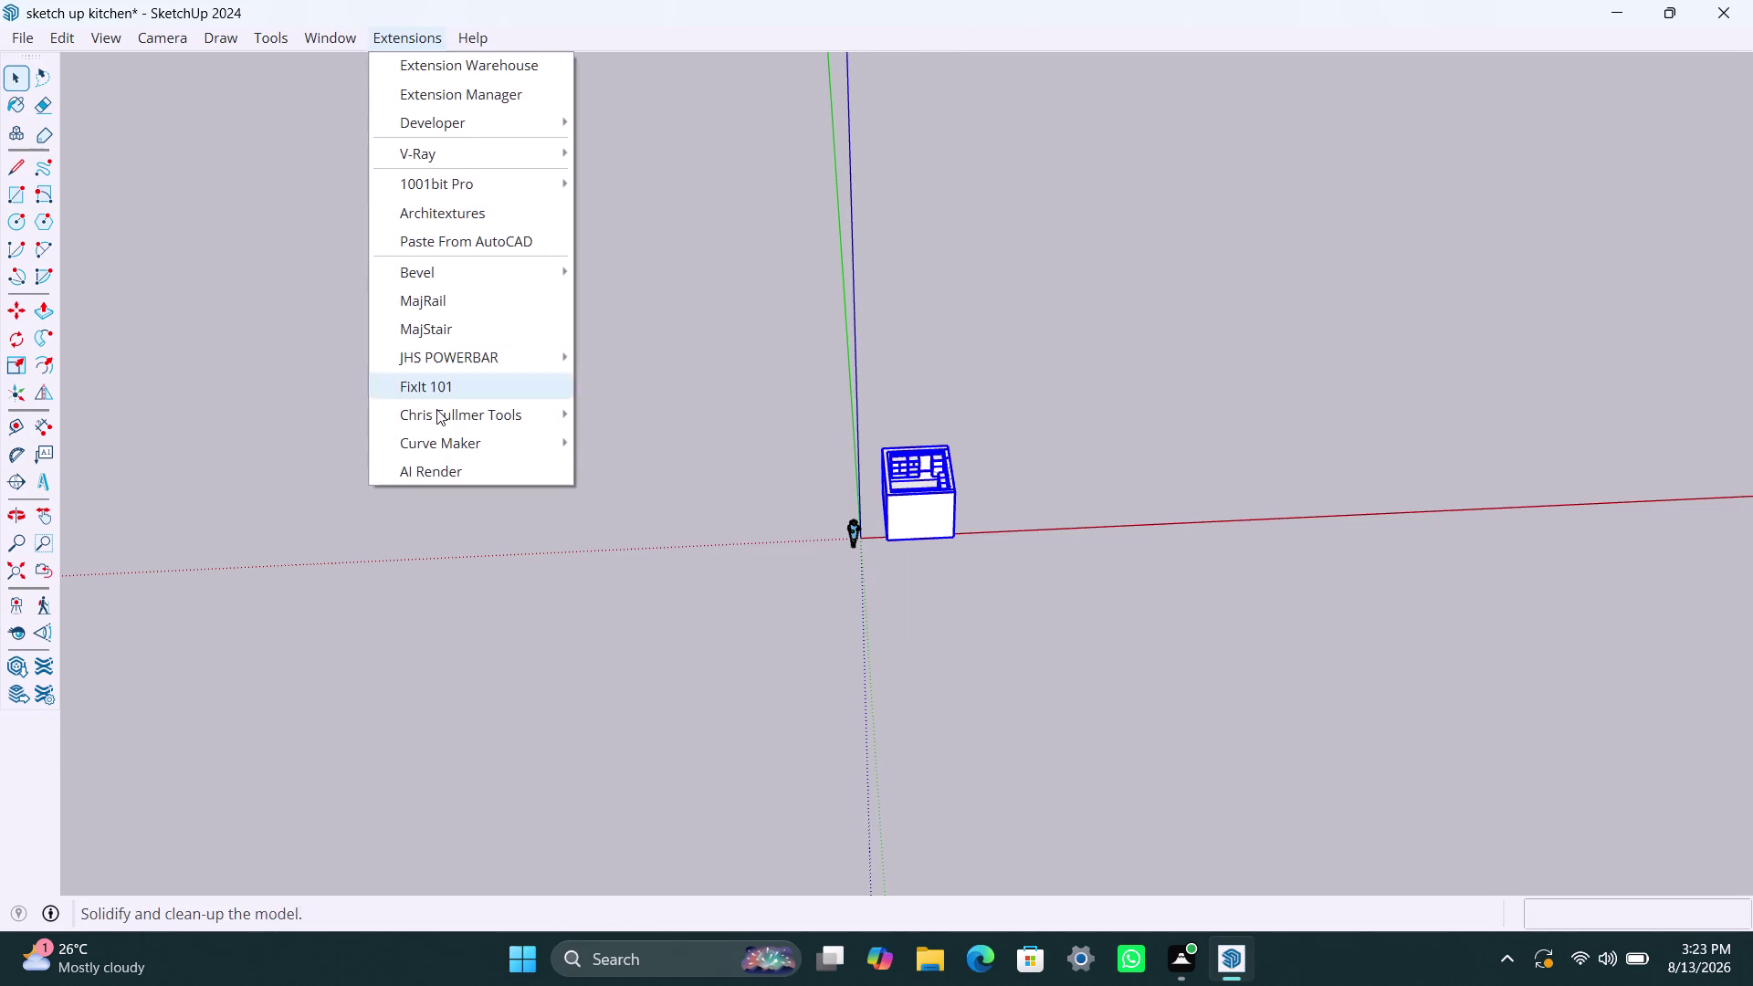
click(429, 387)
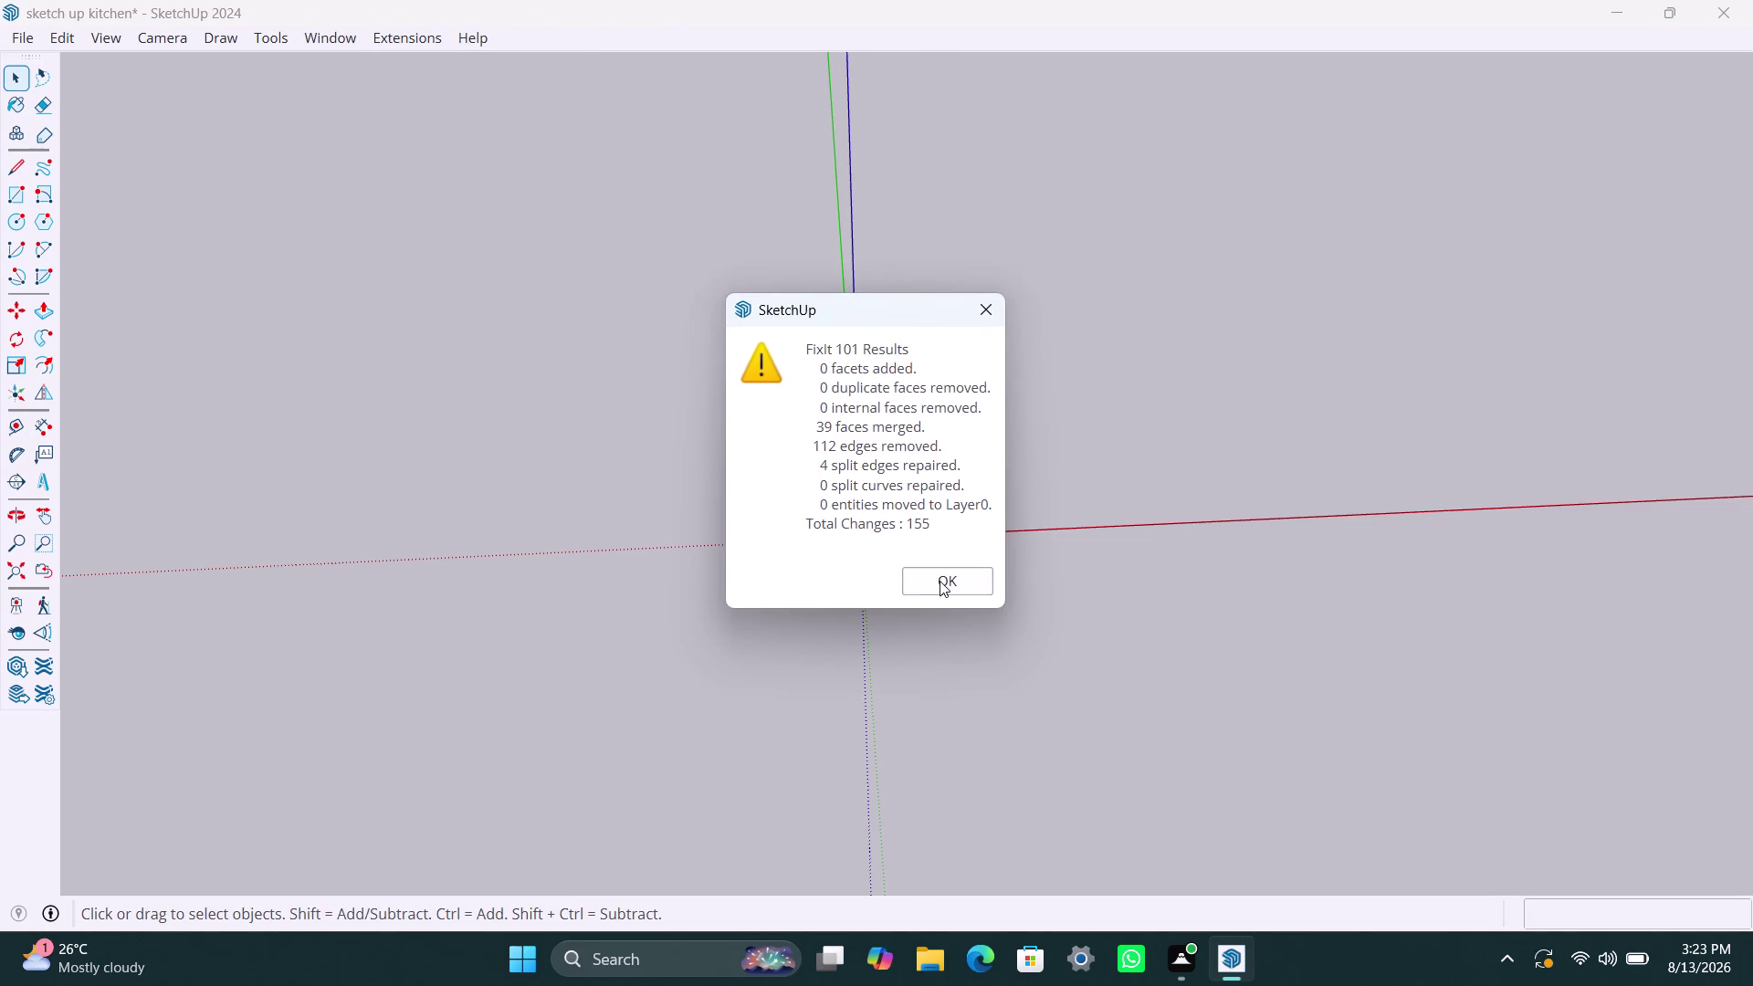
click(939, 581)
click(1072, 430)
scroll(up, 3)
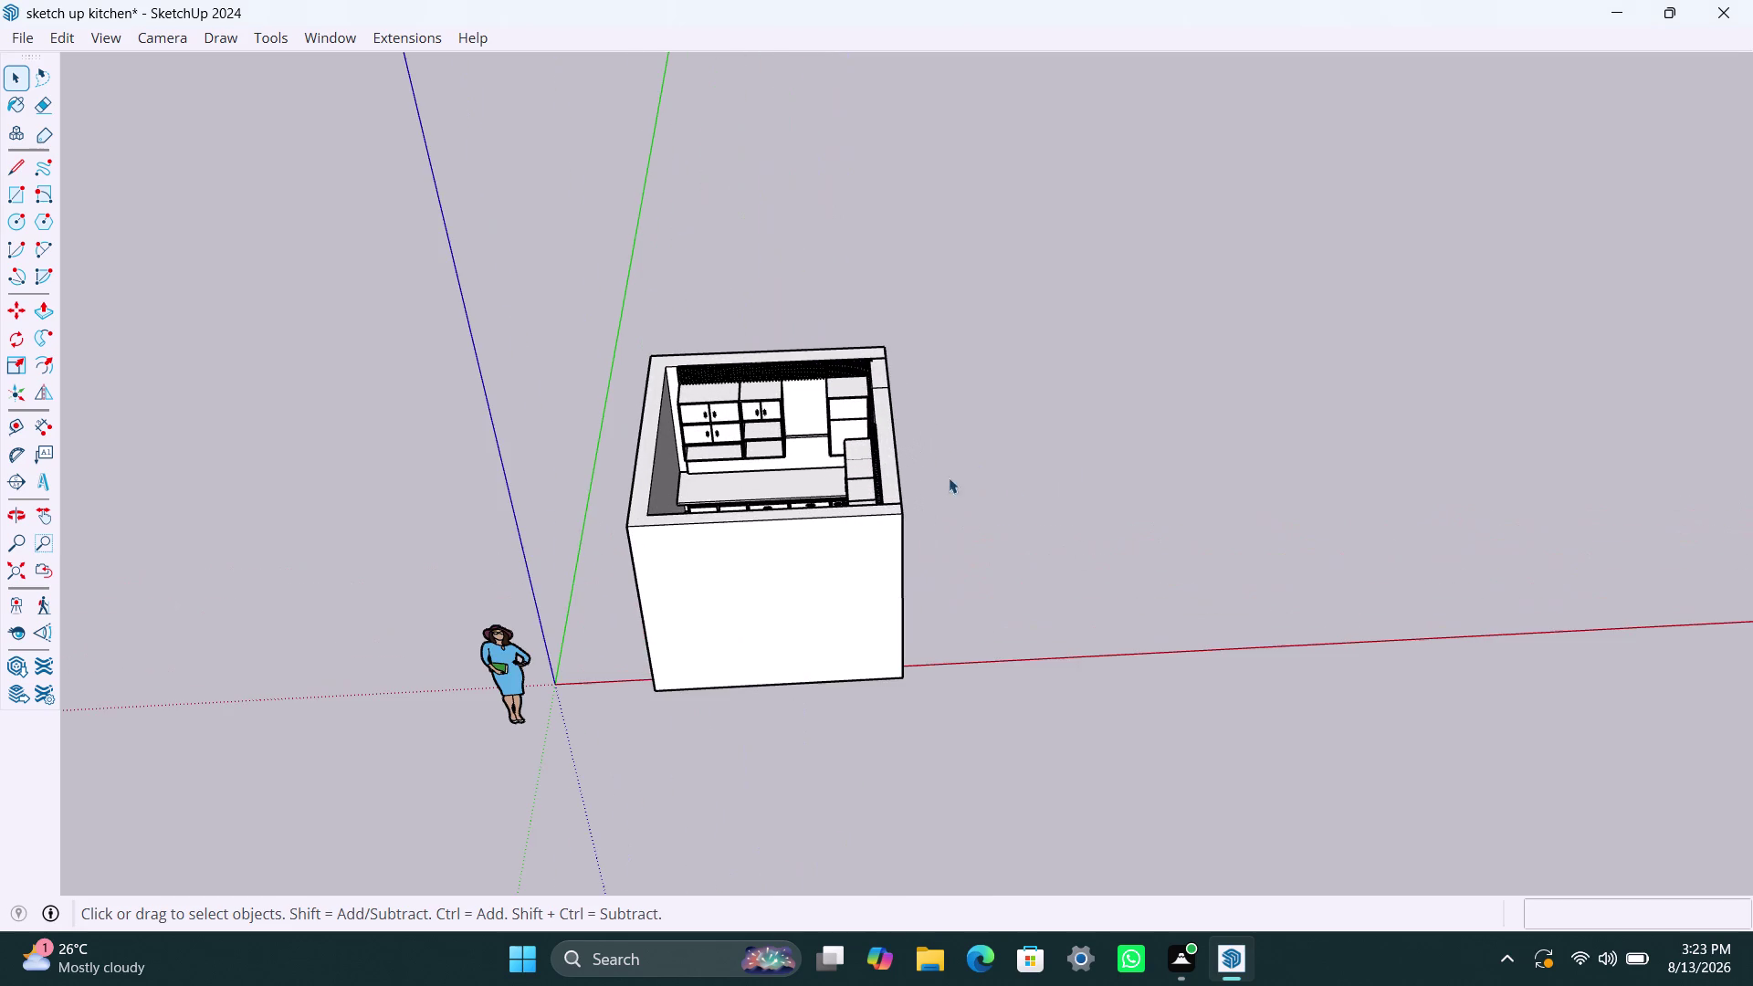
click(945, 467)
scroll(down, 3)
middle_drag(671, 590, 1255, 485)
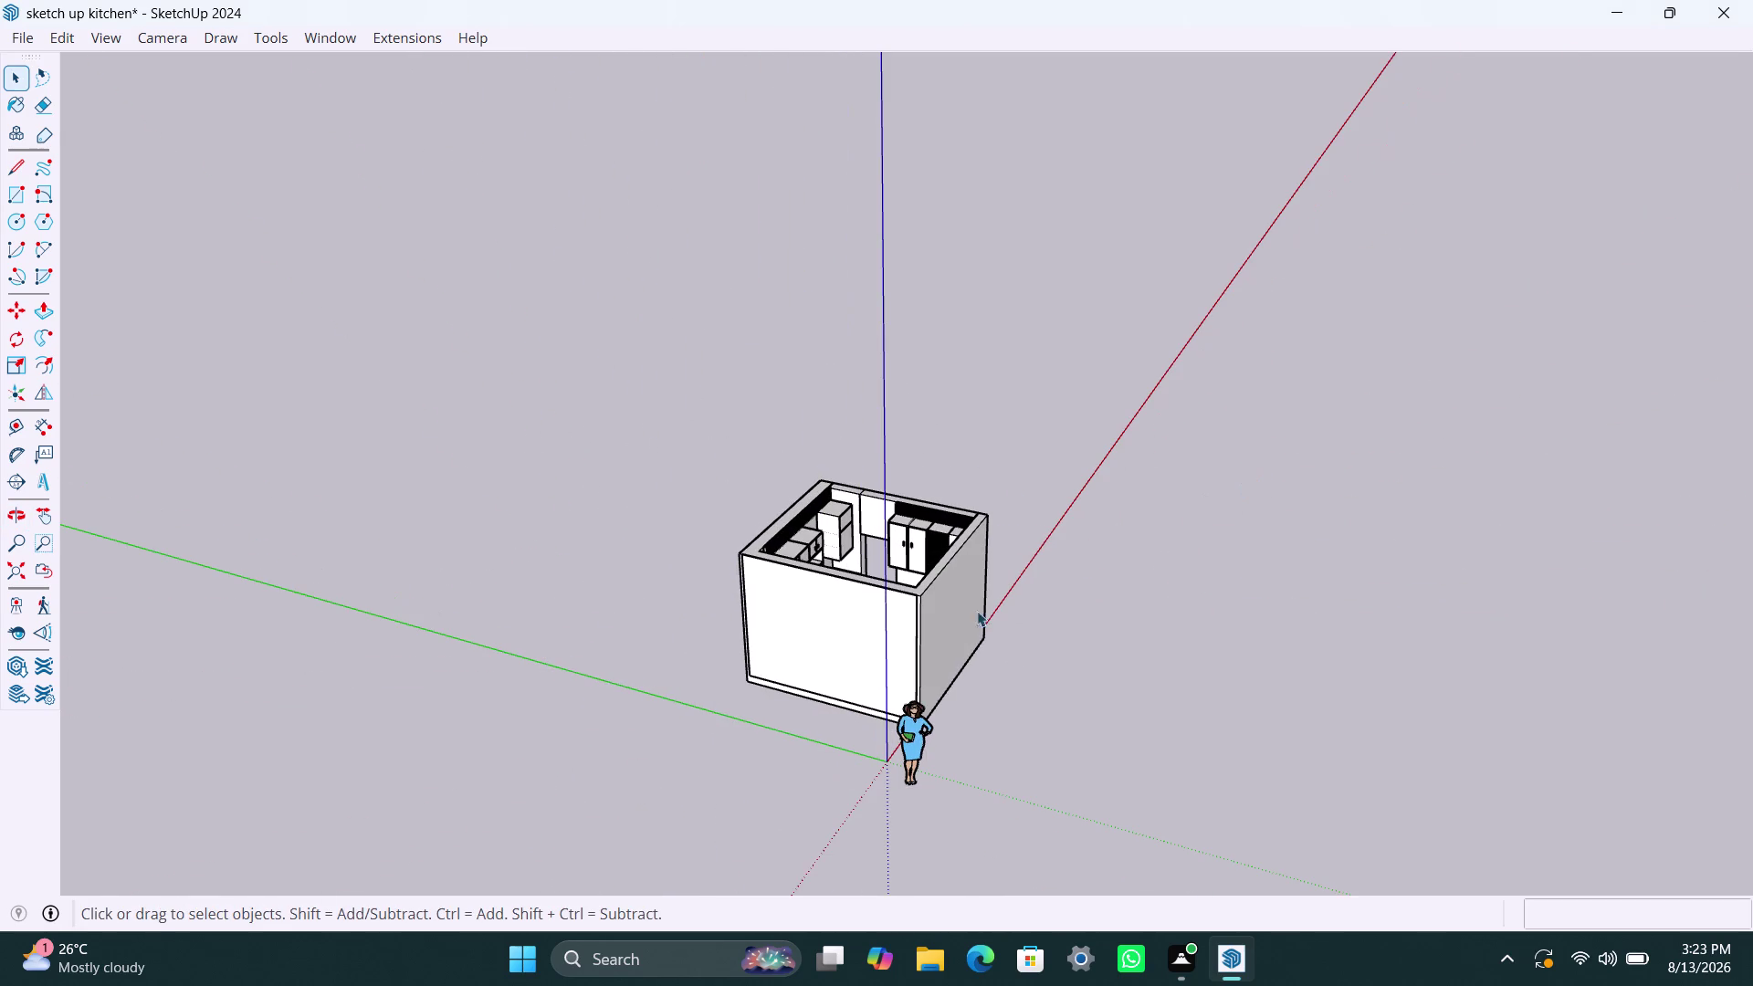
scroll(up, 3)
scroll(up, 3)
click(891, 501)
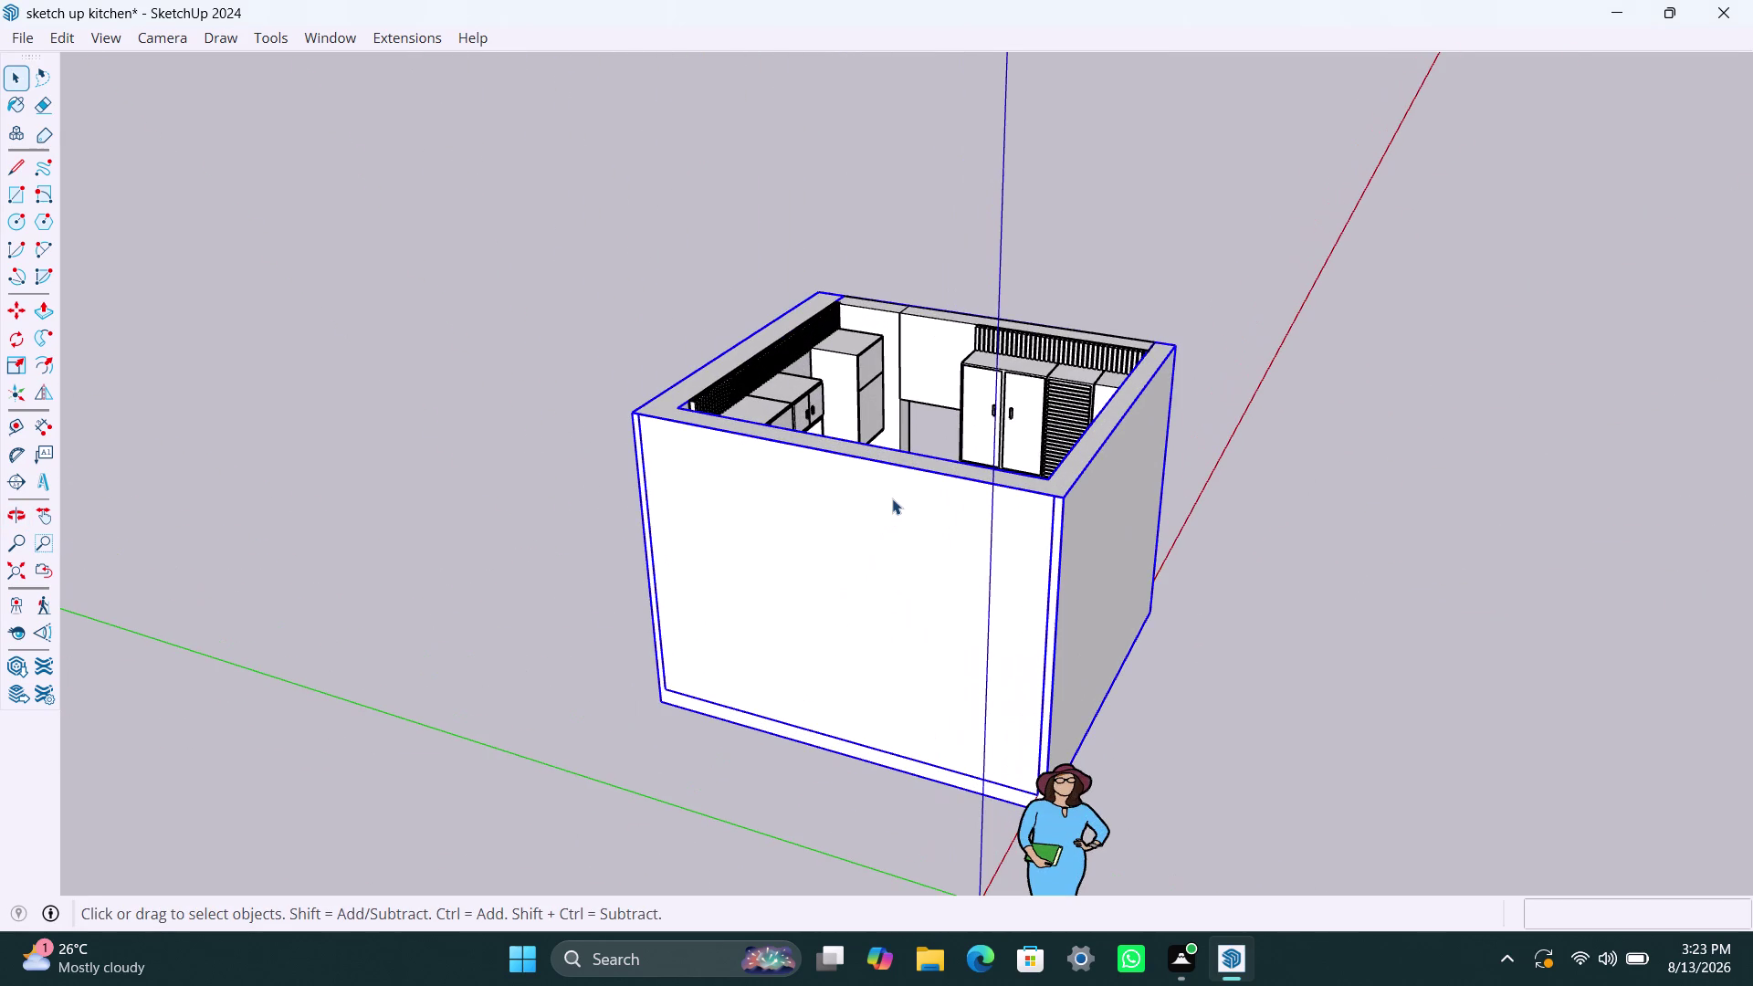
click(408, 40)
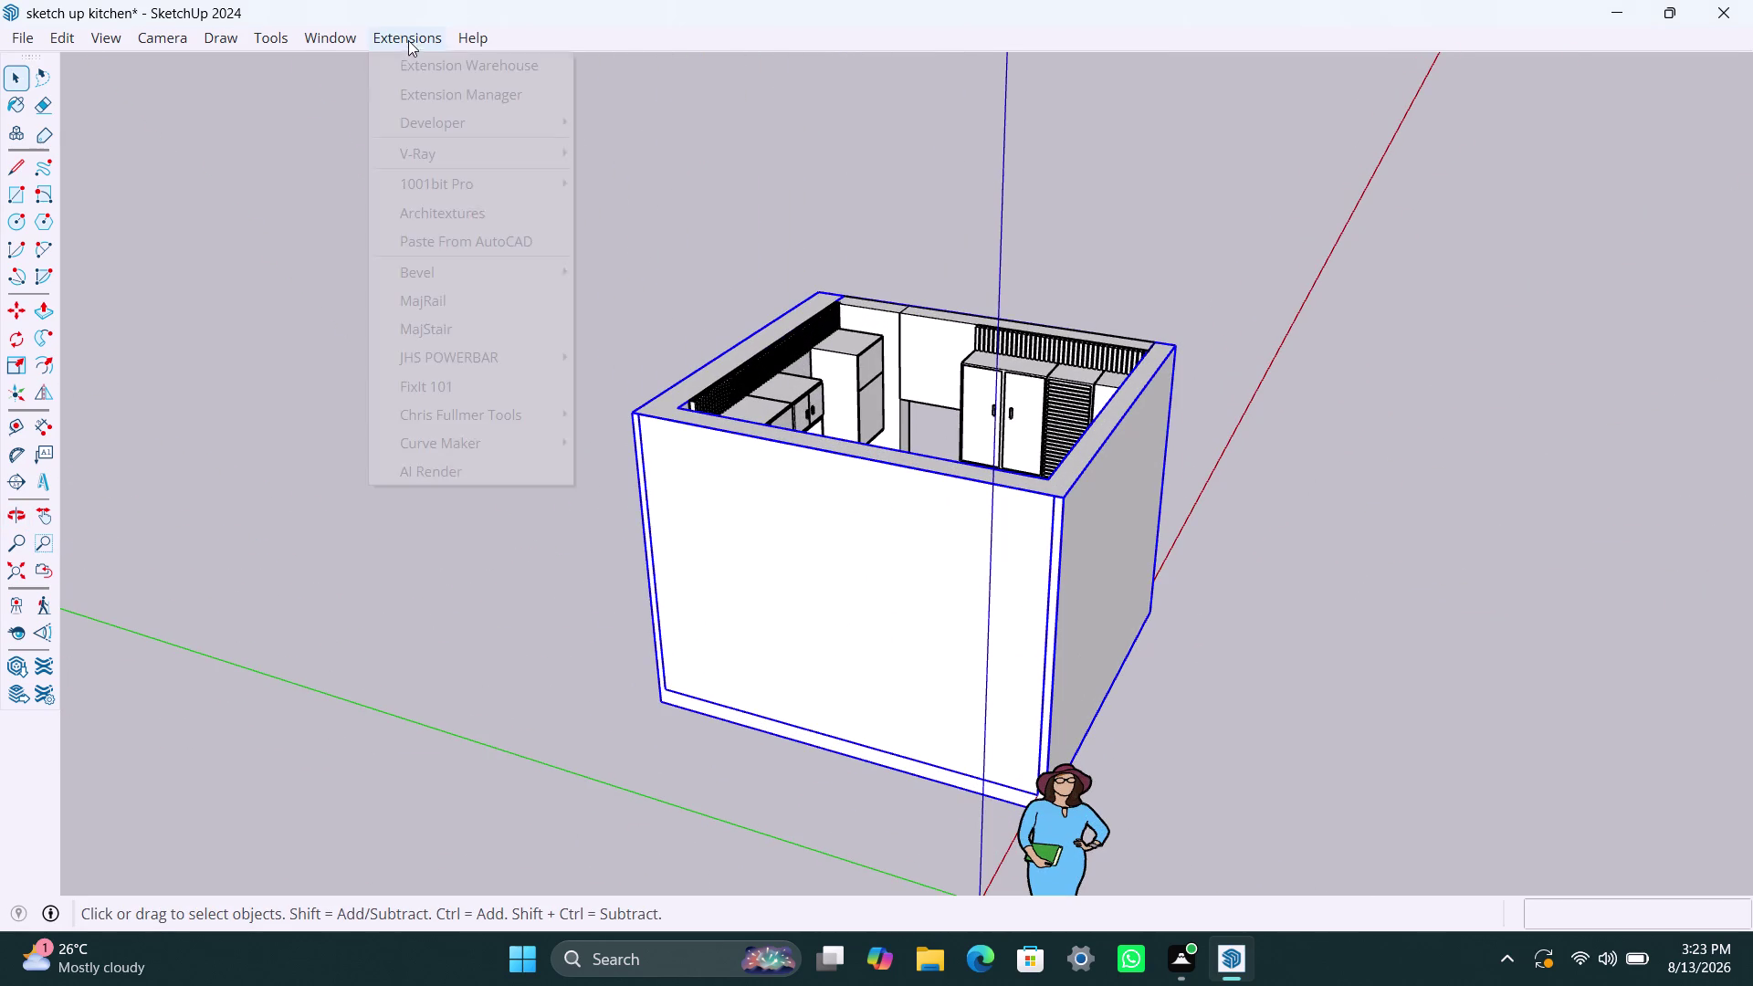
click(454, 390)
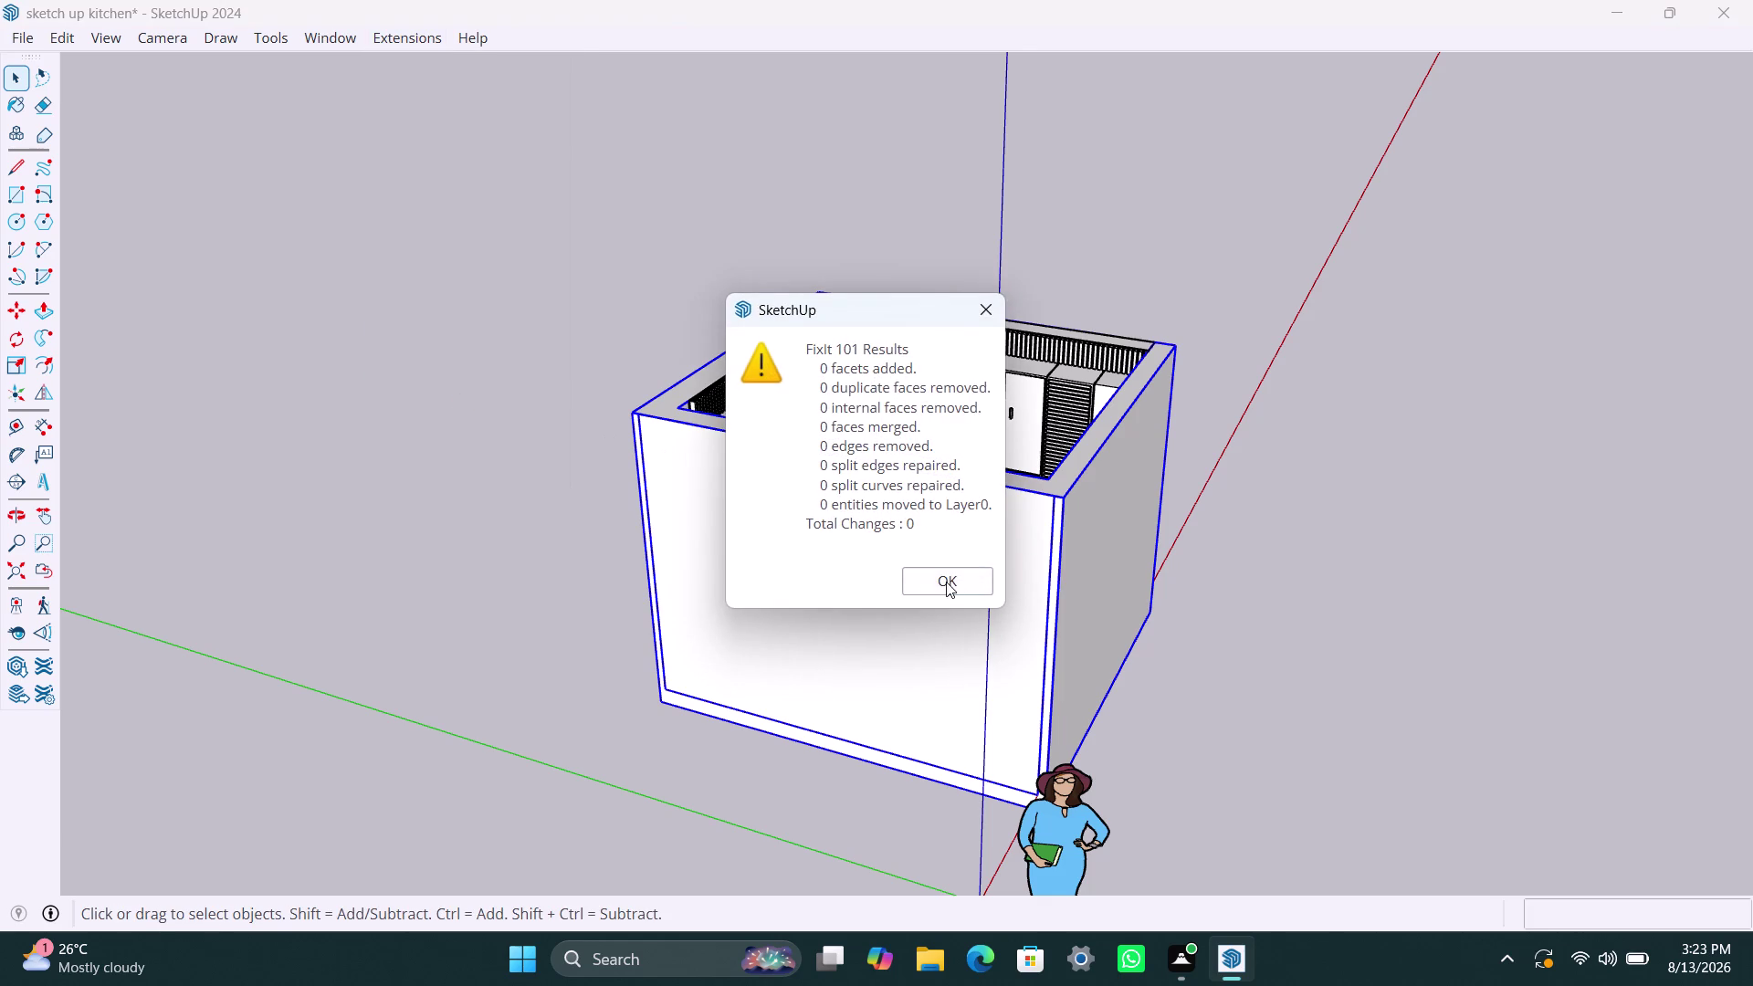
click(945, 582)
scroll(up, 3)
click(1280, 608)
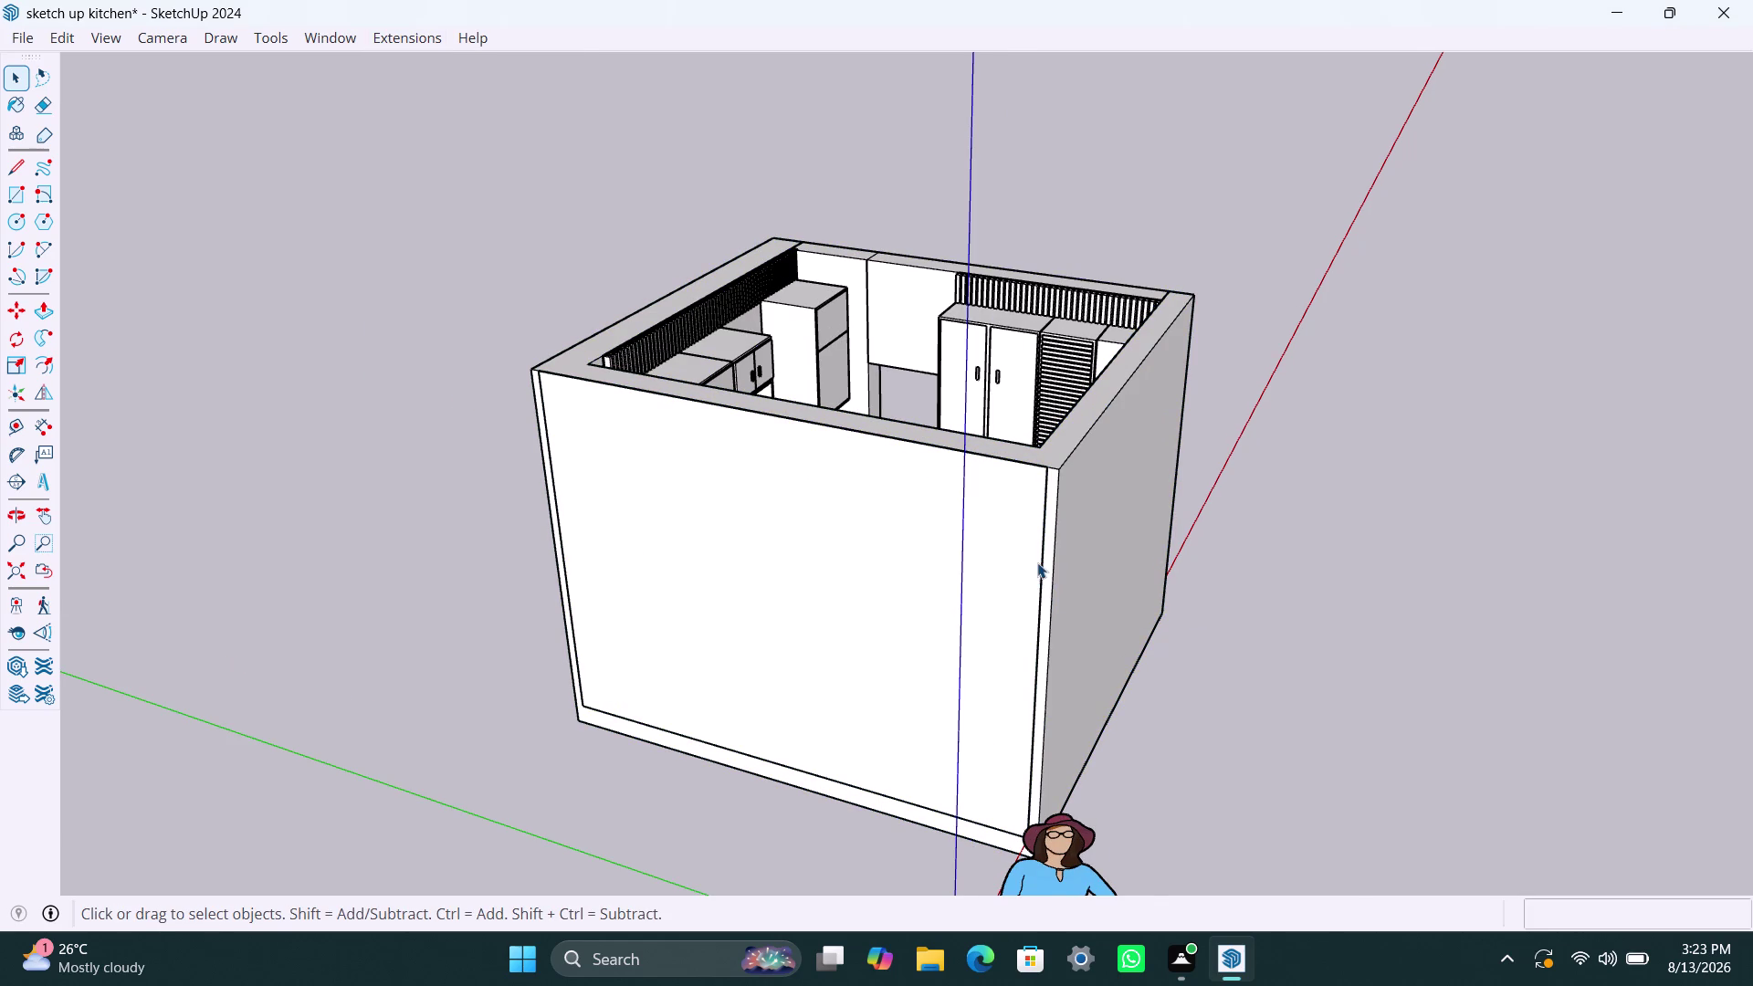
double_click(1039, 560)
click(1039, 560)
scroll(up, 3)
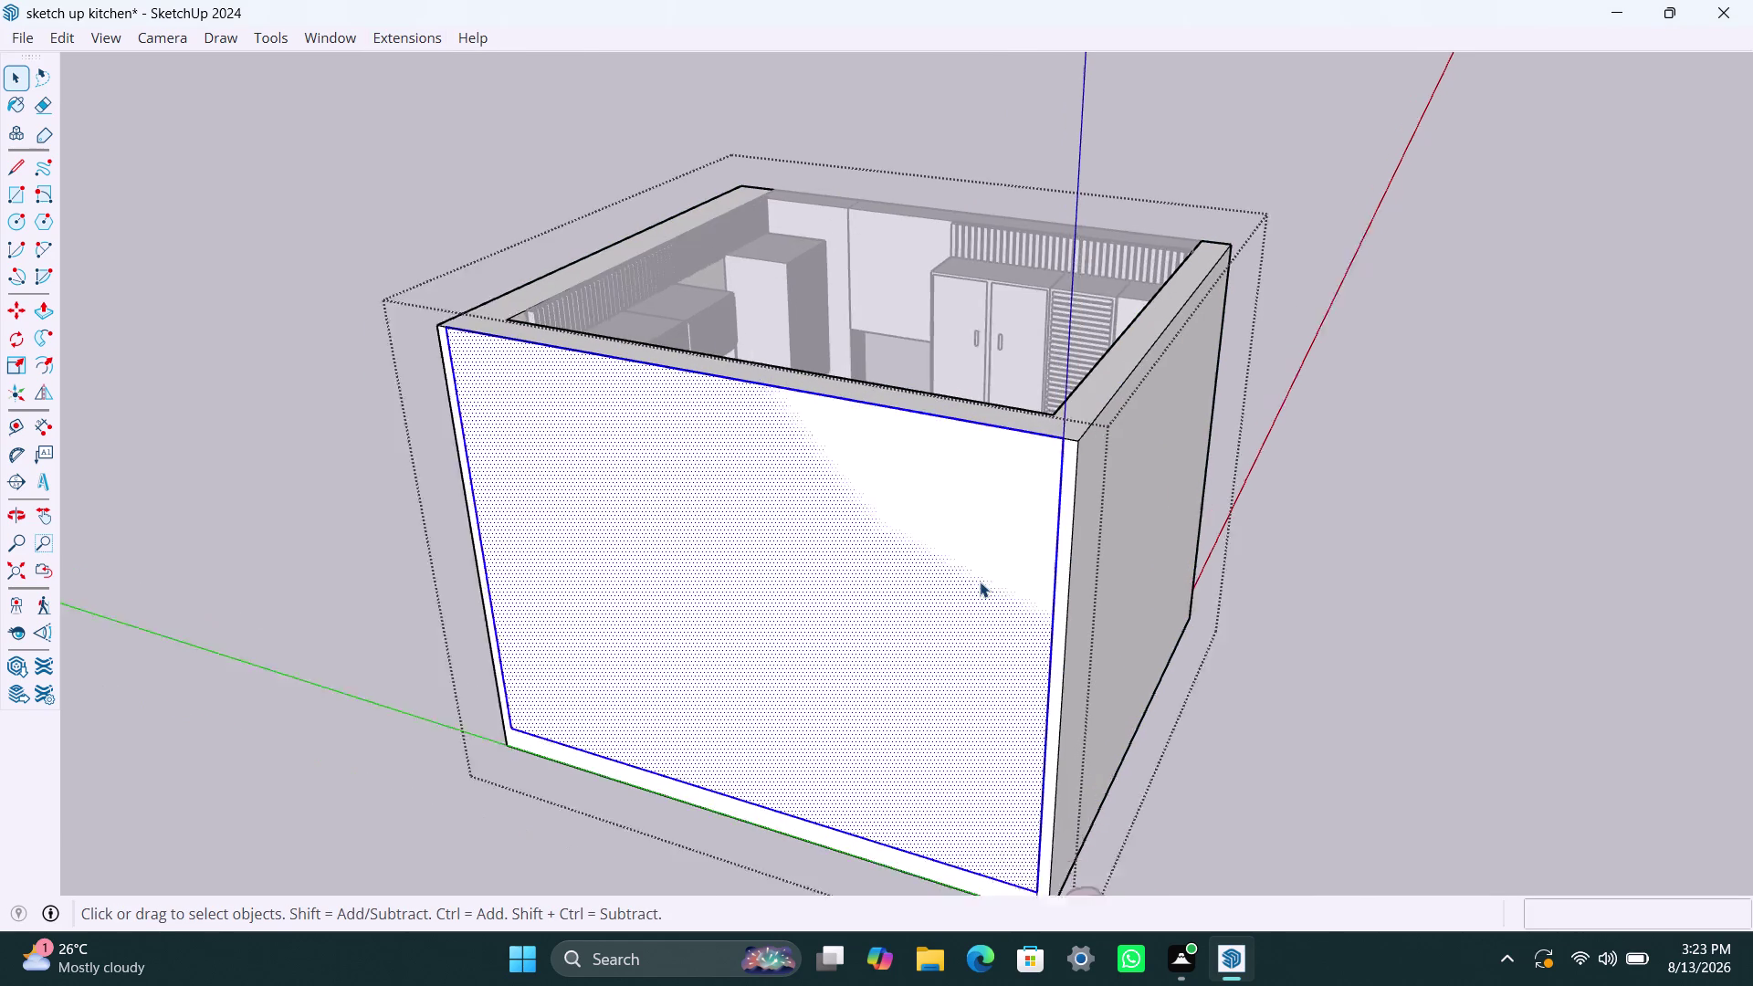
scroll(up, 3)
key(Delete)
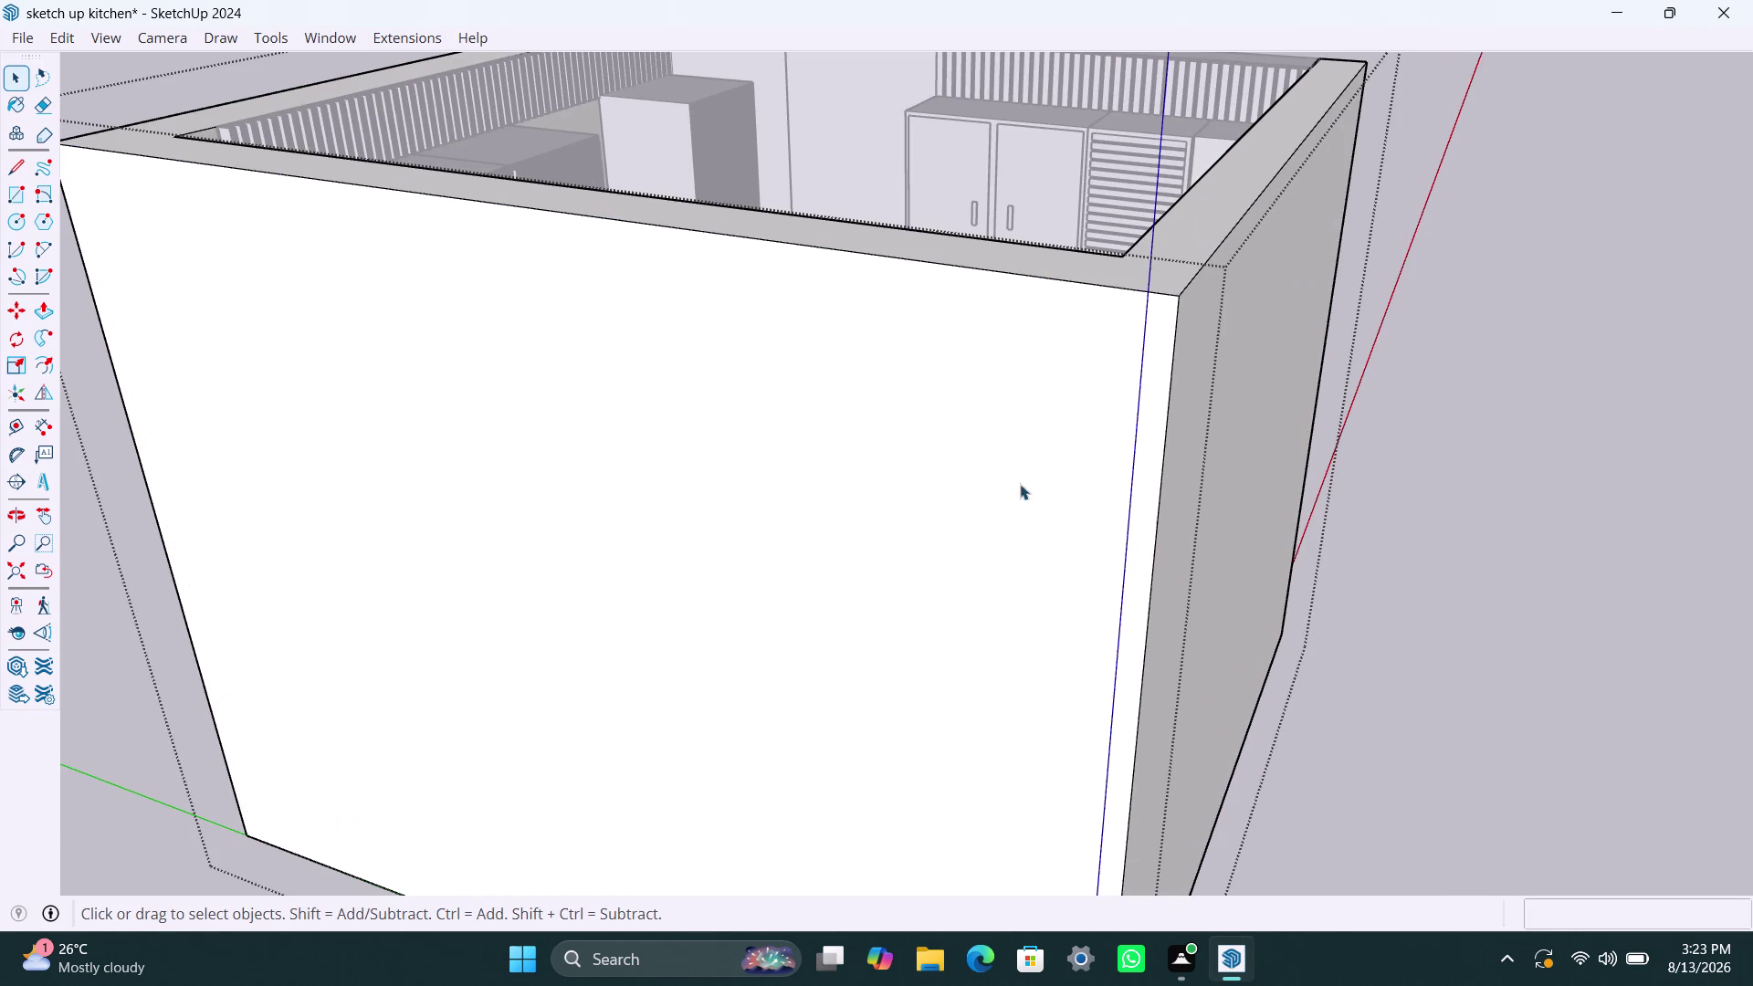
scroll(down, 3)
click(251, 381)
scroll(down, 3)
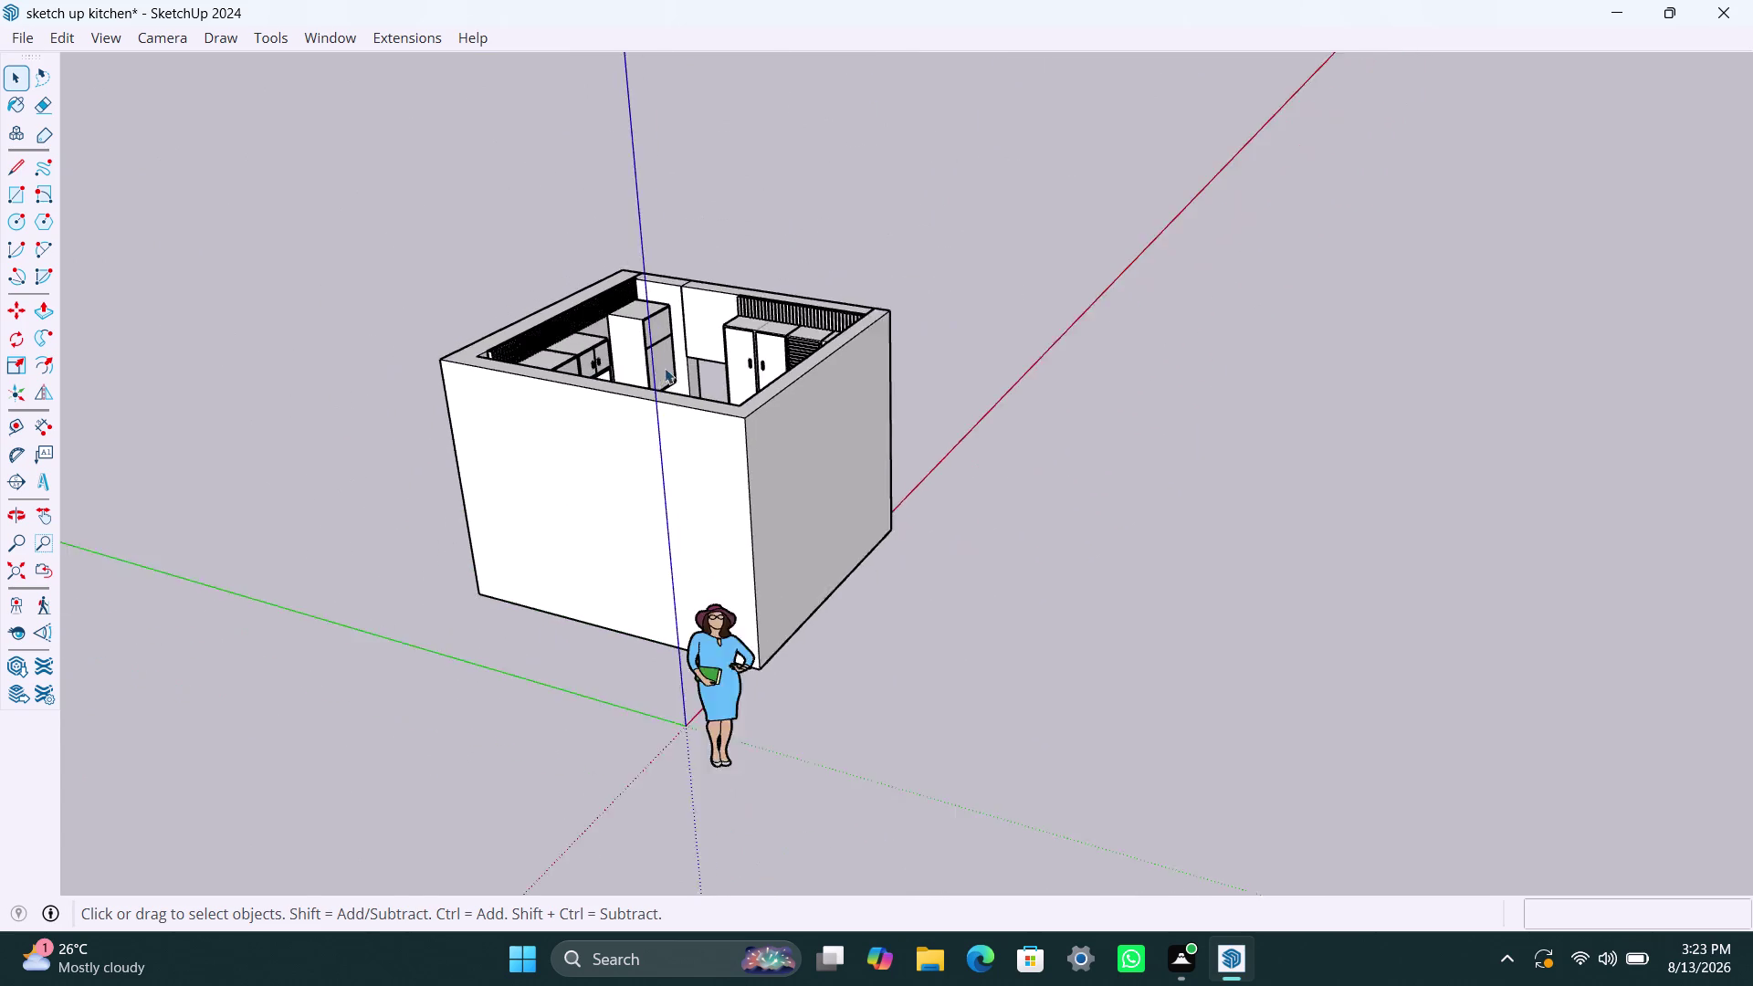
middle_drag(726, 371, 104, 461)
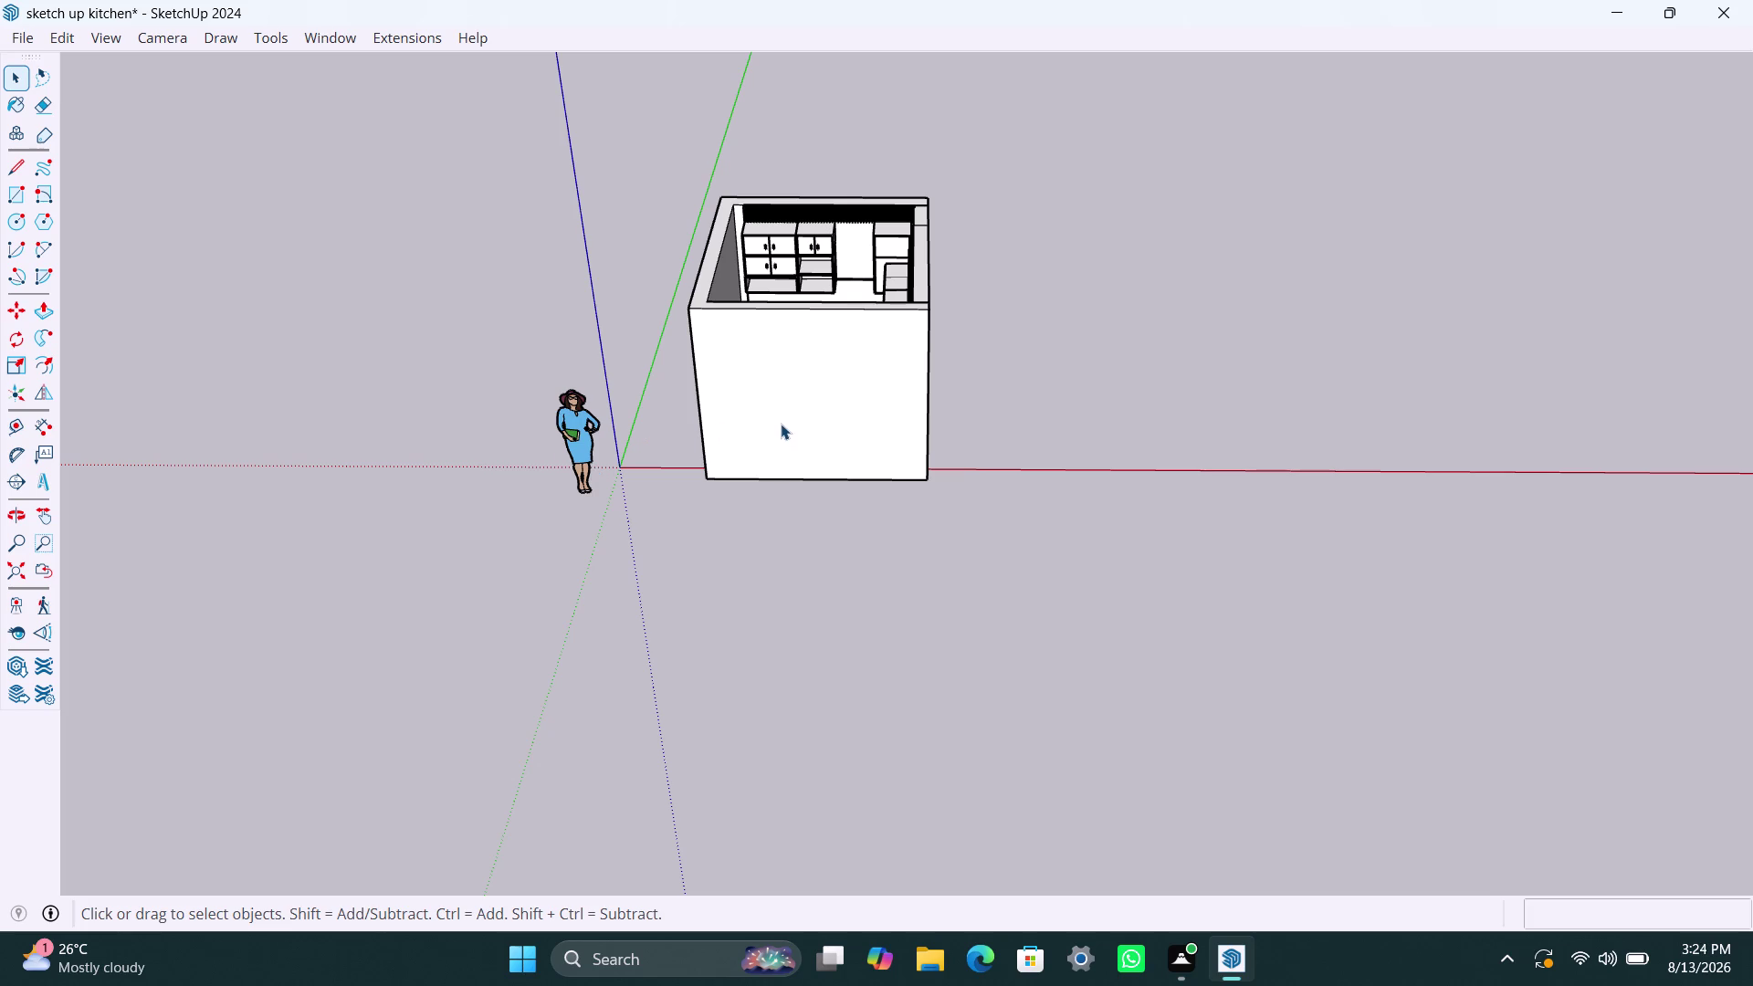
Orbit over and around the room, then zoom in on the doorway wall's seam.
scroll(up, 3)
scroll(up, 3)
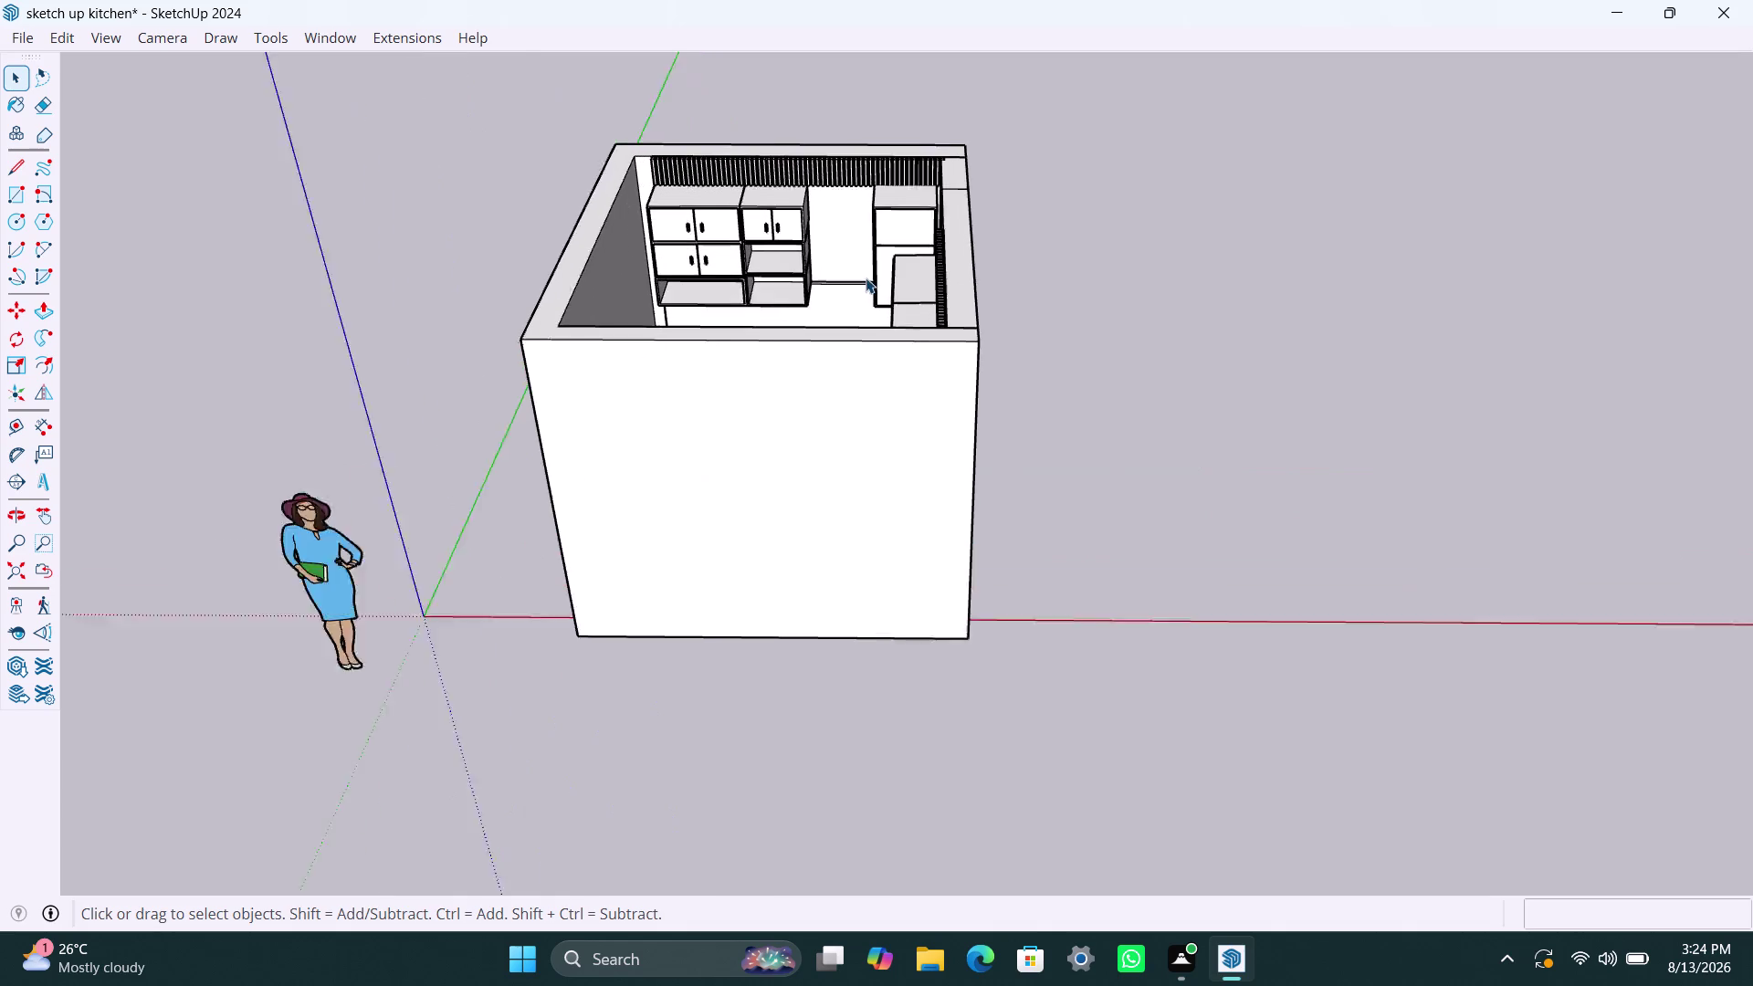
scroll(down, 3)
middle_drag(726, 293, 799, 619)
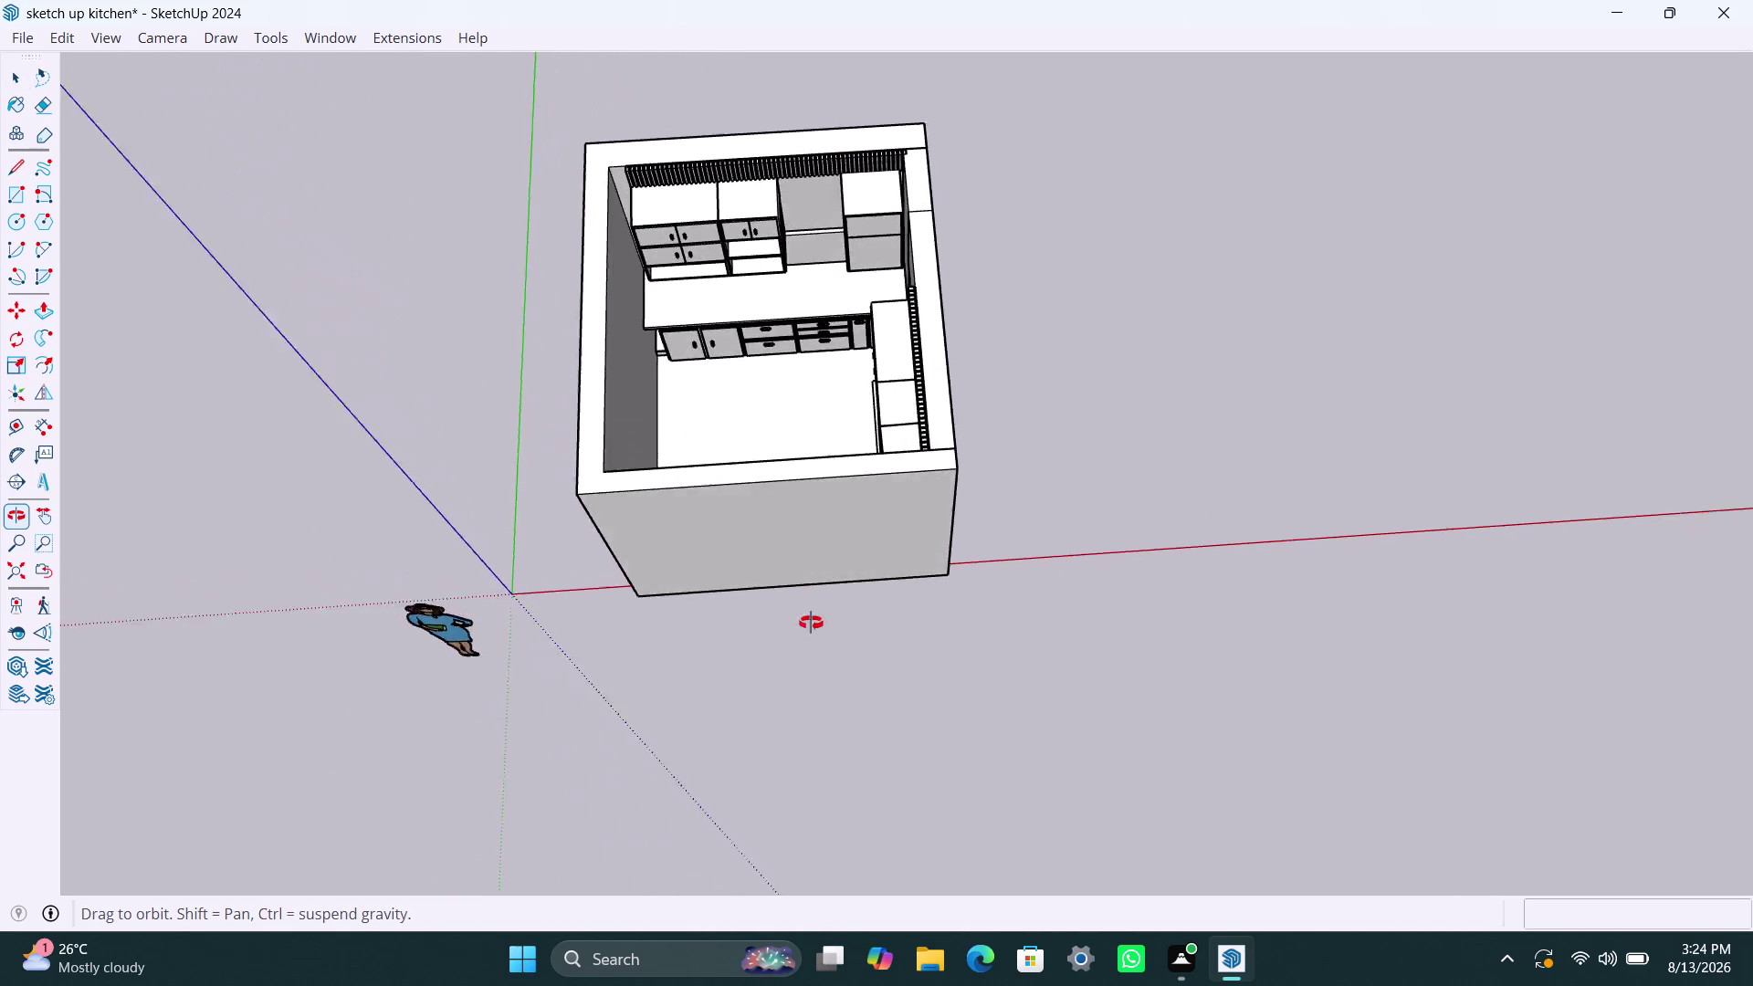
middle_drag(799, 619, 1234, 605)
middle_drag(844, 557, 884, 569)
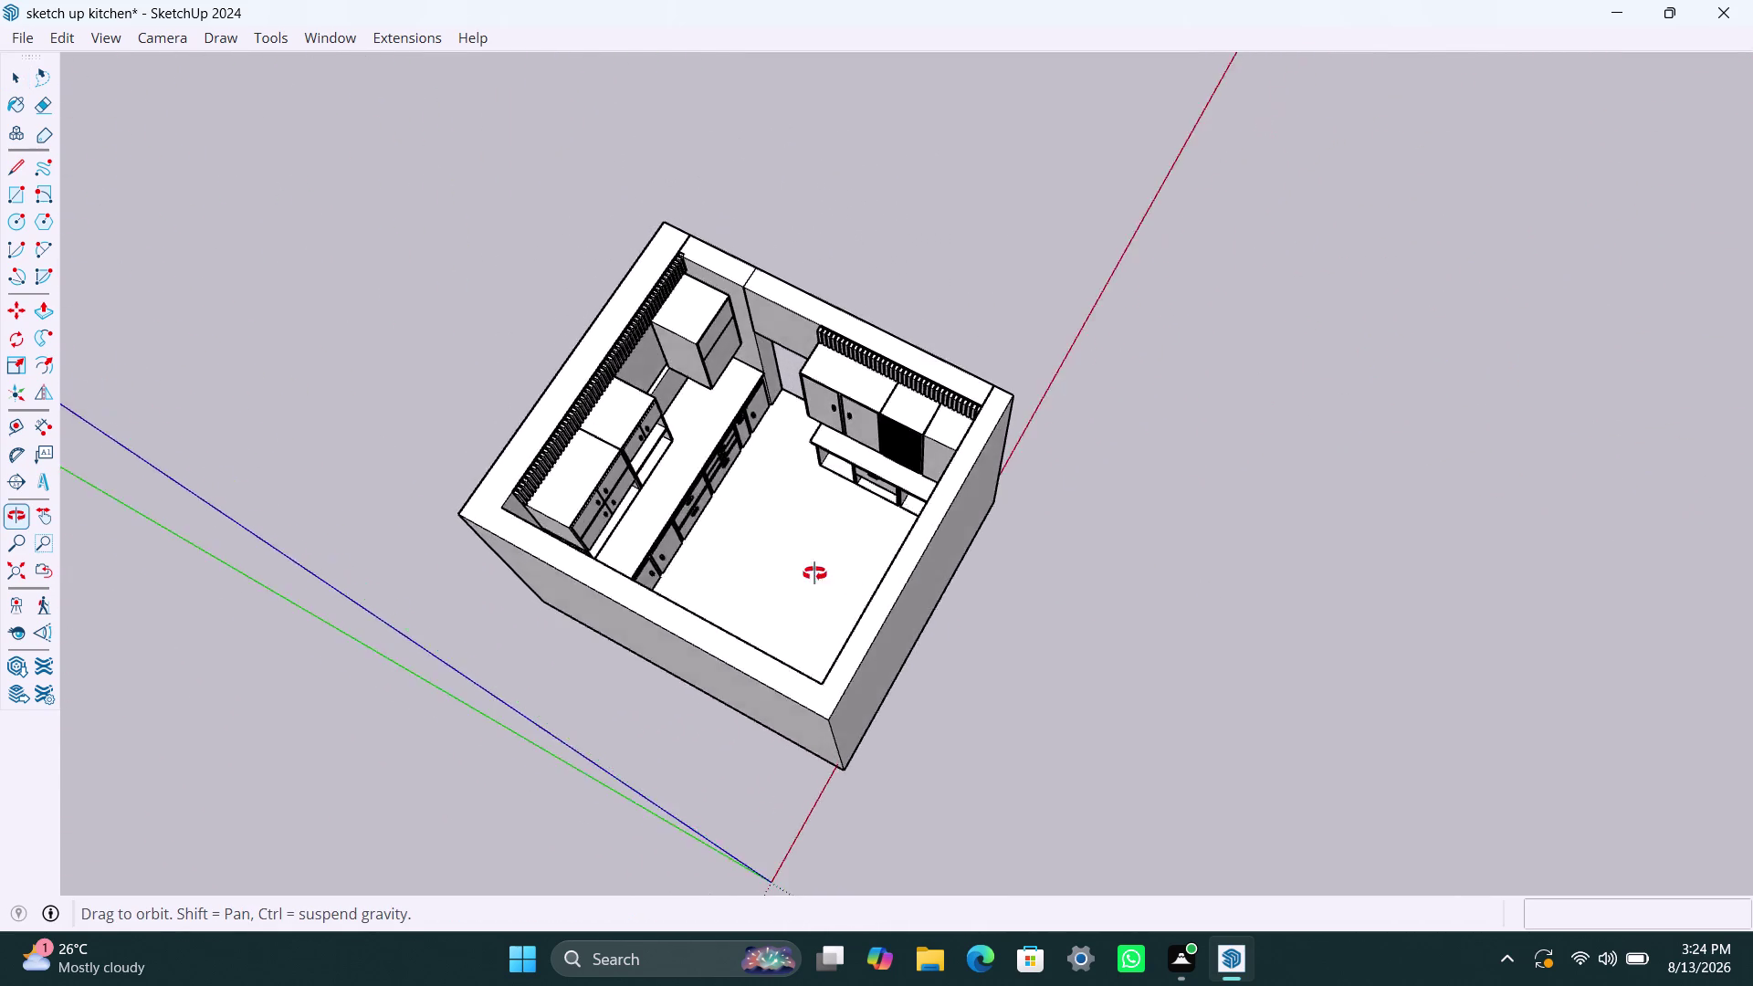
middle_drag(885, 570, 361, 460)
scroll(up, 3)
middle_drag(1110, 465, 299, 277)
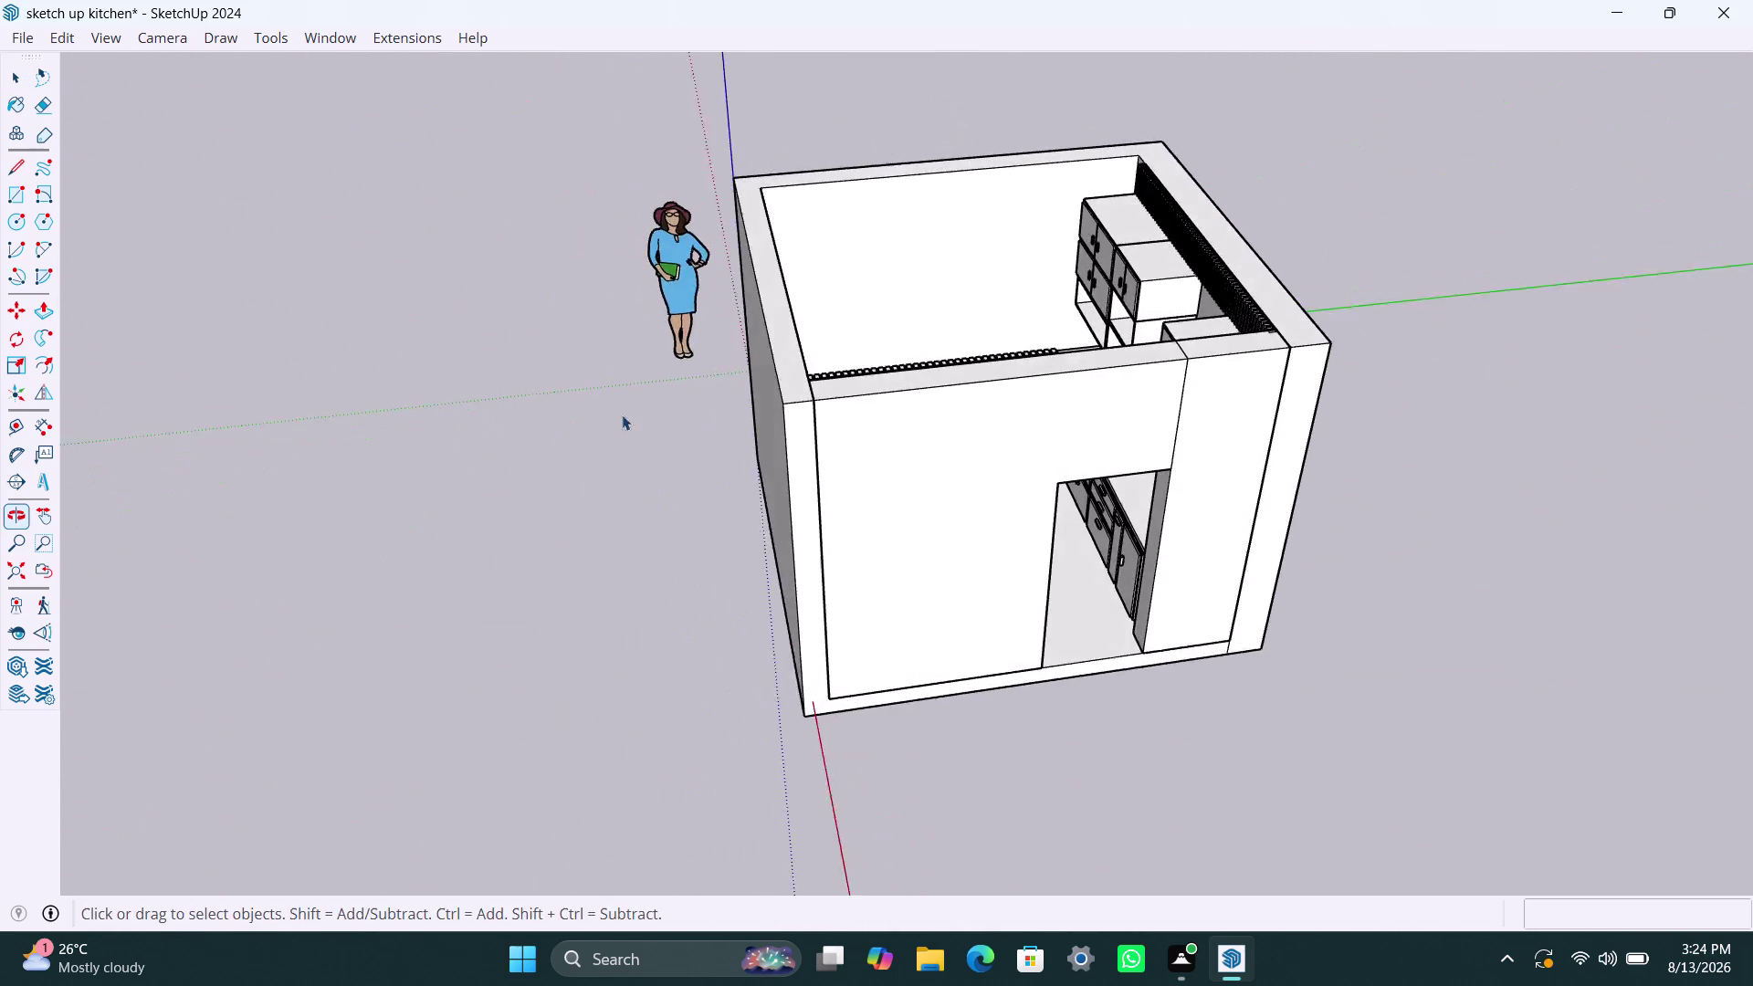
scroll(up, 3)
middle_drag(1041, 514, 812, 464)
scroll(up, 3)
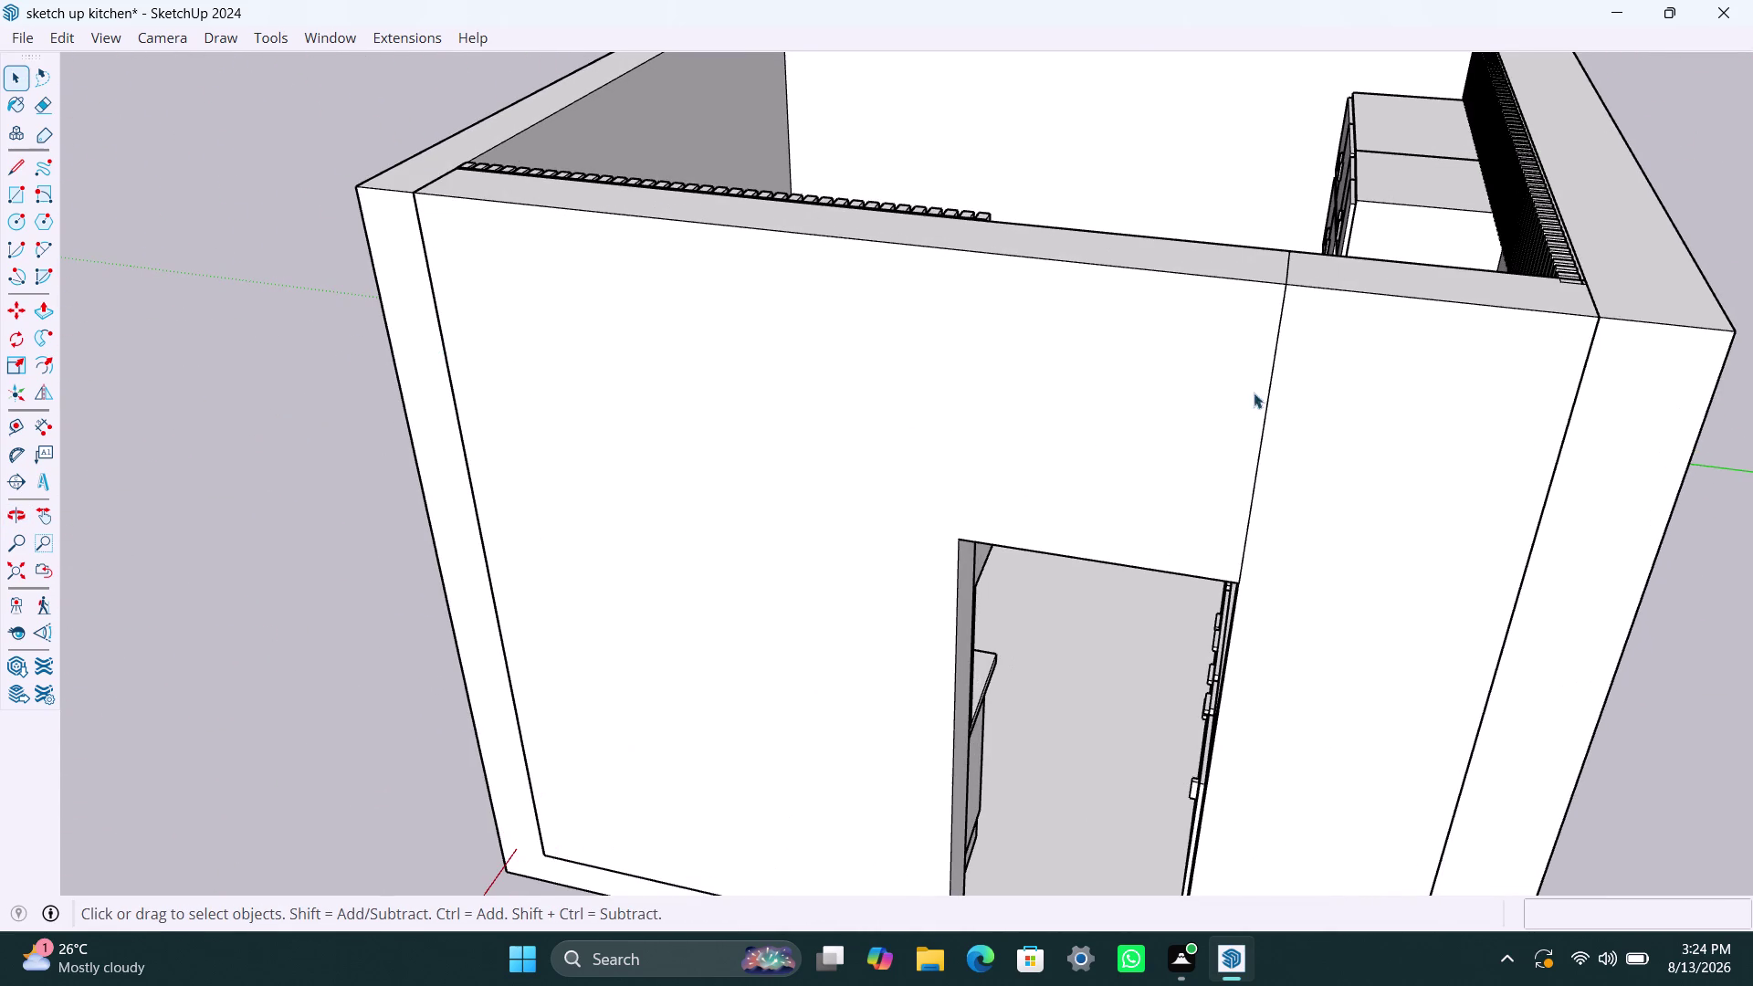
Select the seam line above the doorway and apply a context-menu fix to it.
click(1267, 379)
click(1272, 379)
right_click(1274, 380)
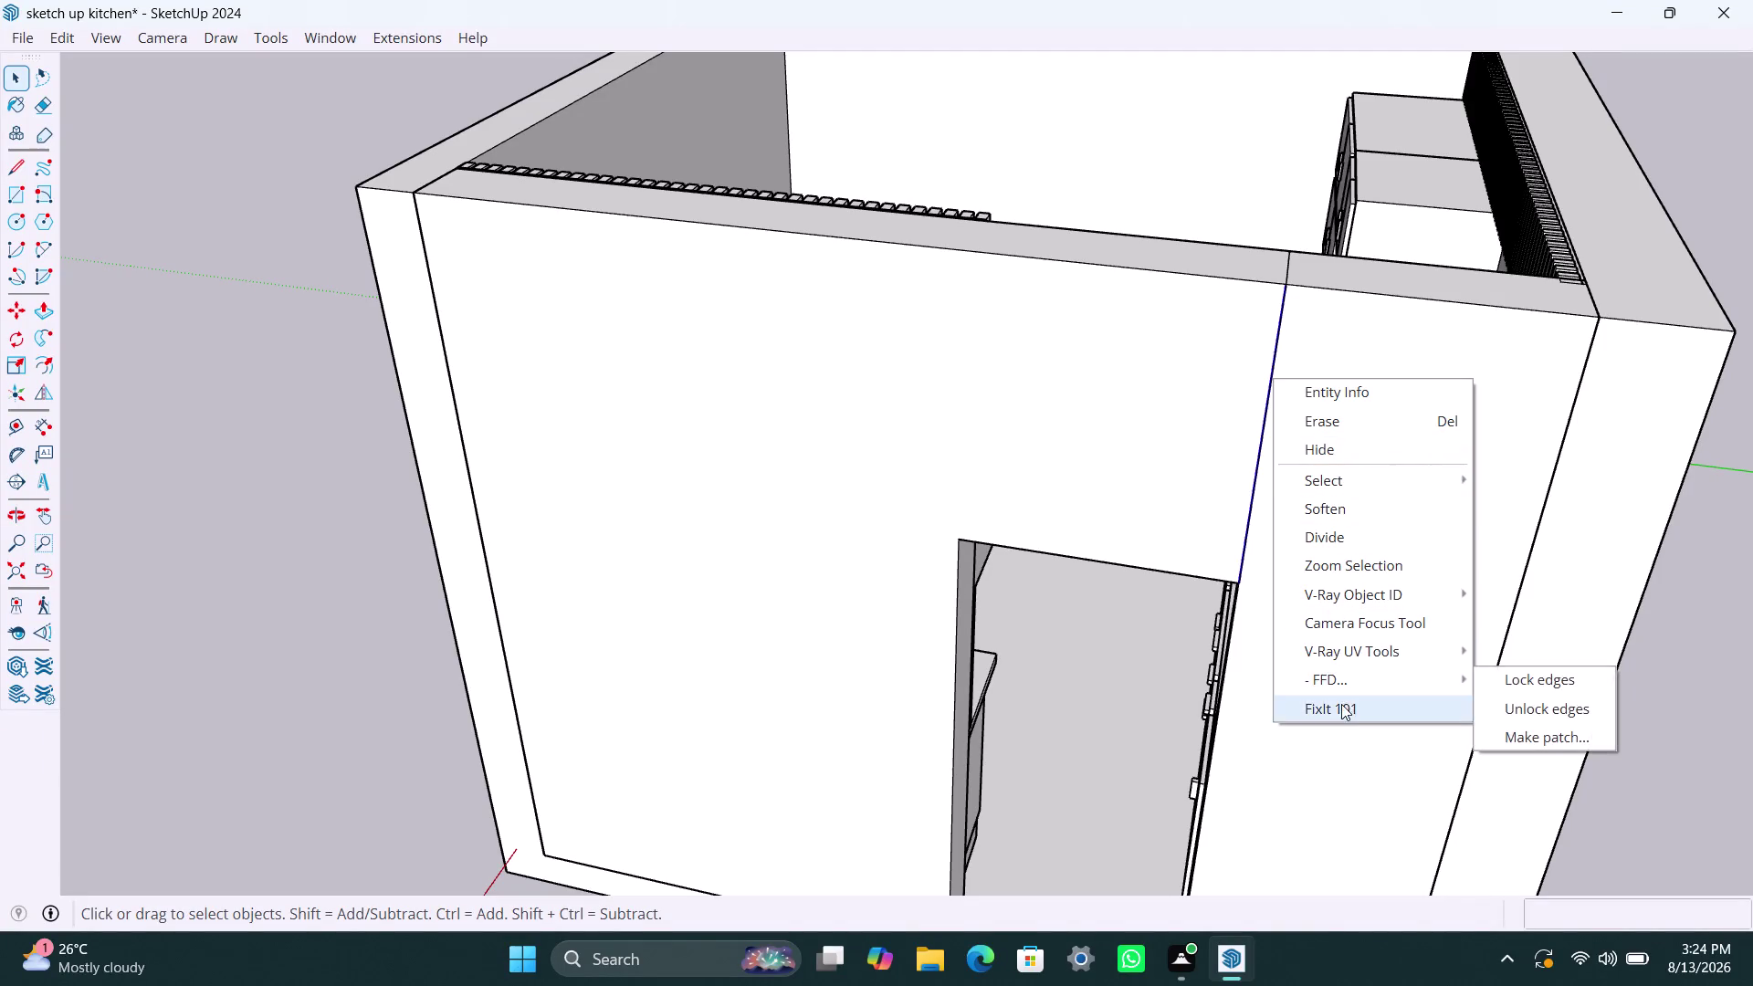
click(1341, 704)
click(957, 588)
Zoom in along the seam and select the thin sliver beside it.
scroll(up, 3)
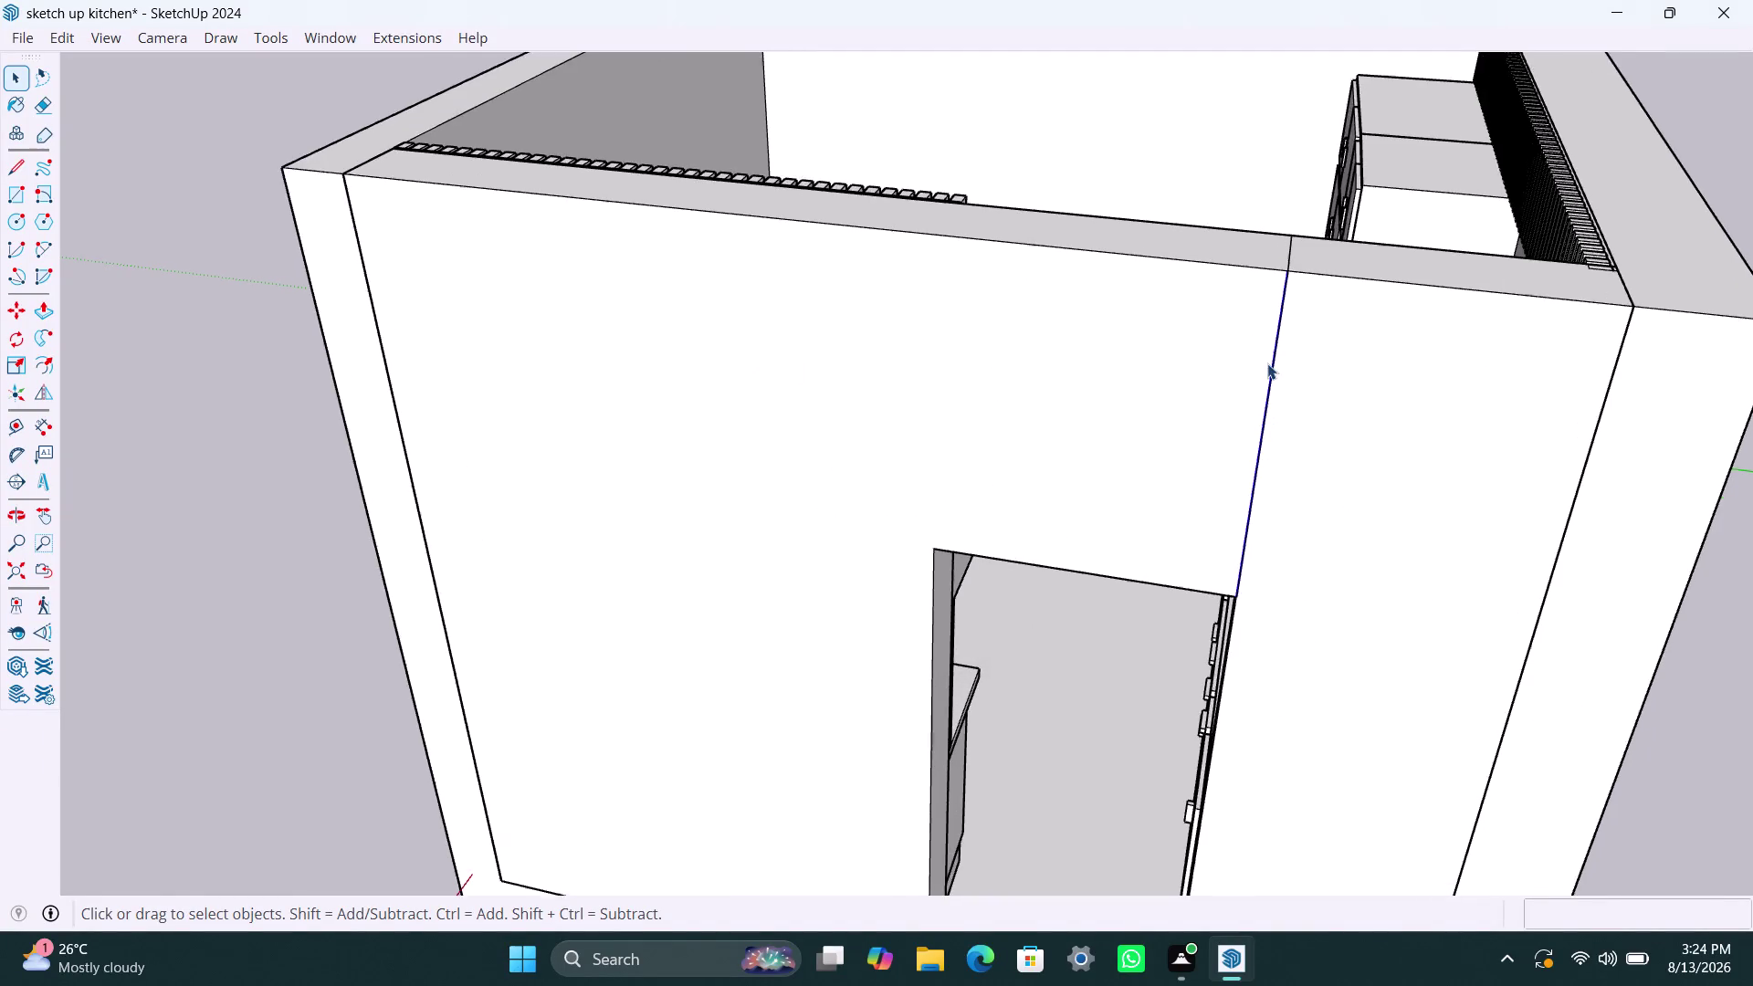
scroll(up, 3)
middle_drag(1310, 262, 1199, 642)
scroll(up, 3)
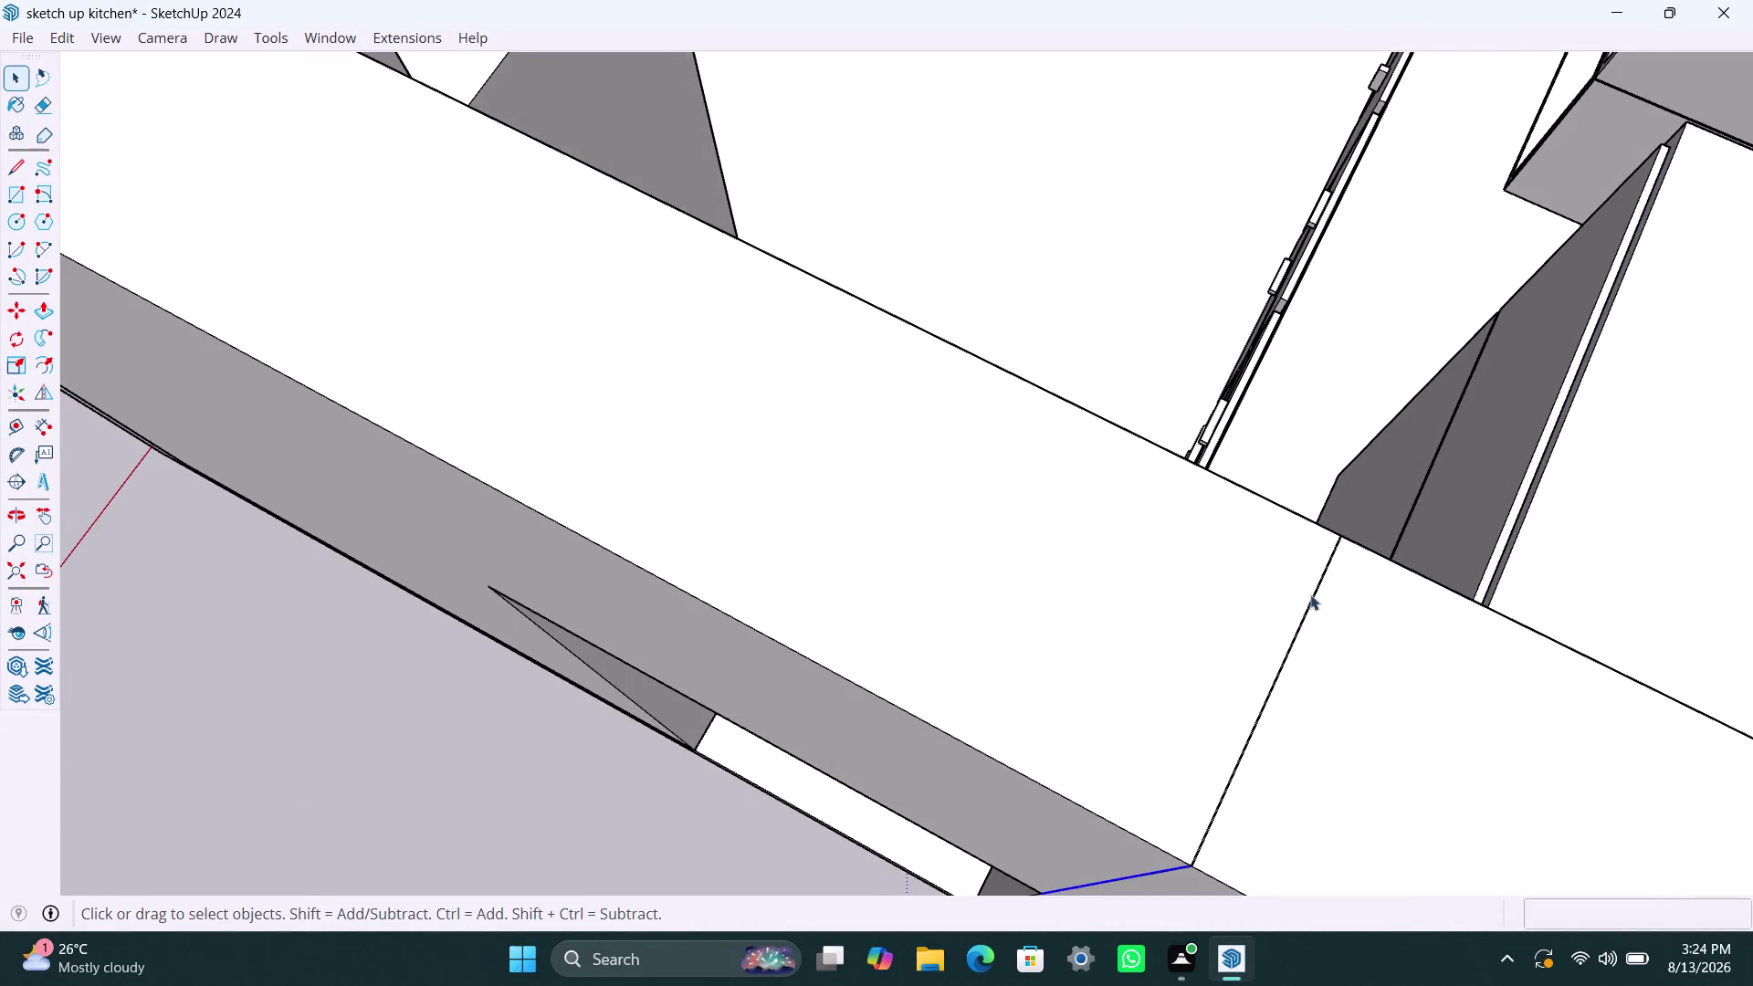
scroll(up, 3)
middle_drag(1283, 637, 1221, 553)
scroll(up, 3)
scroll(up, 3)
scroll(up, 3)
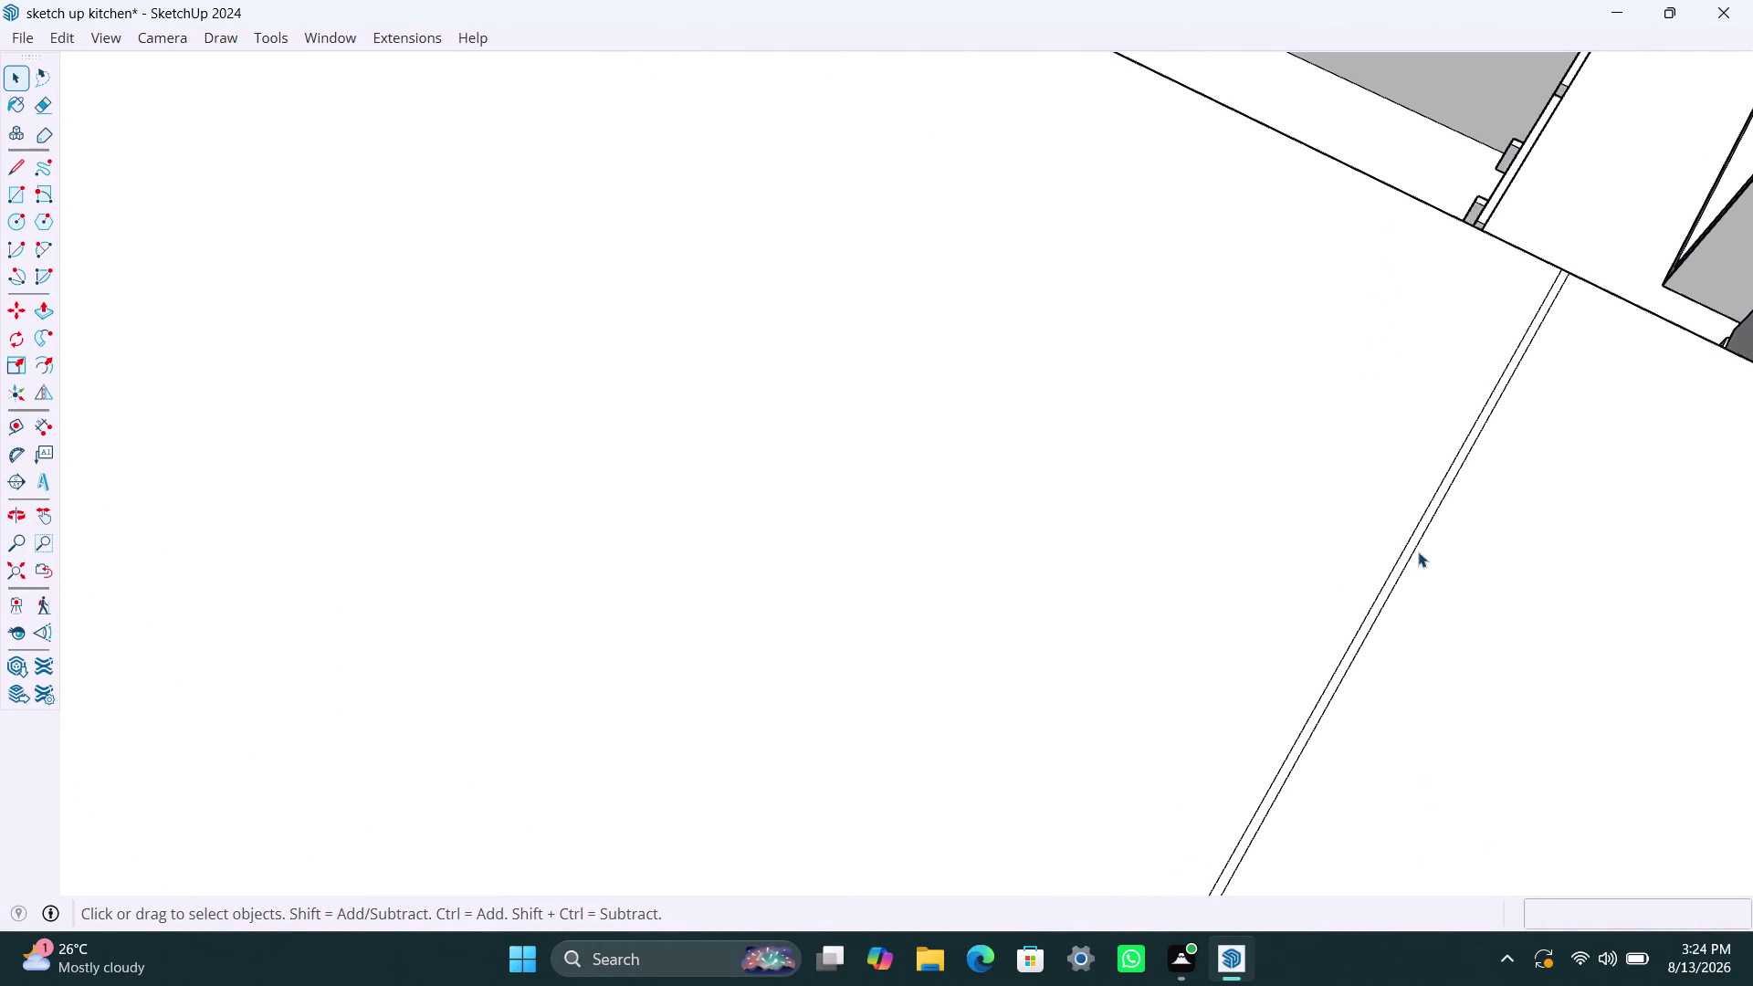
click(1436, 505)
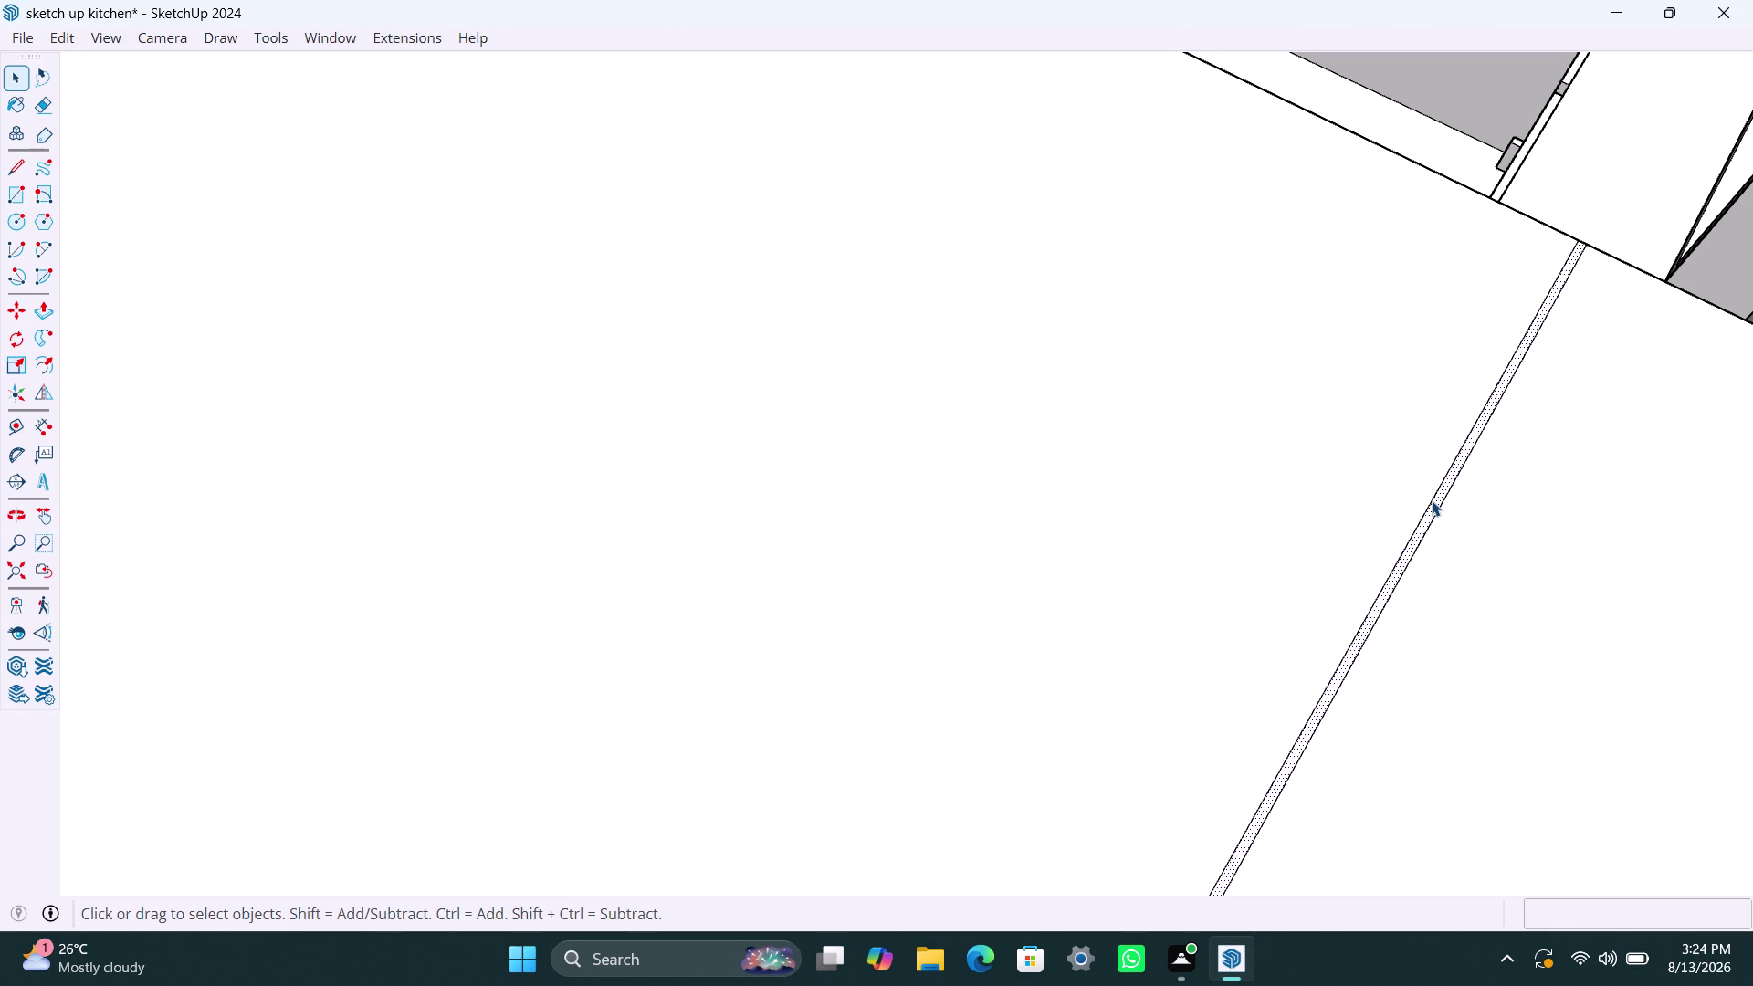
scroll(up, 3)
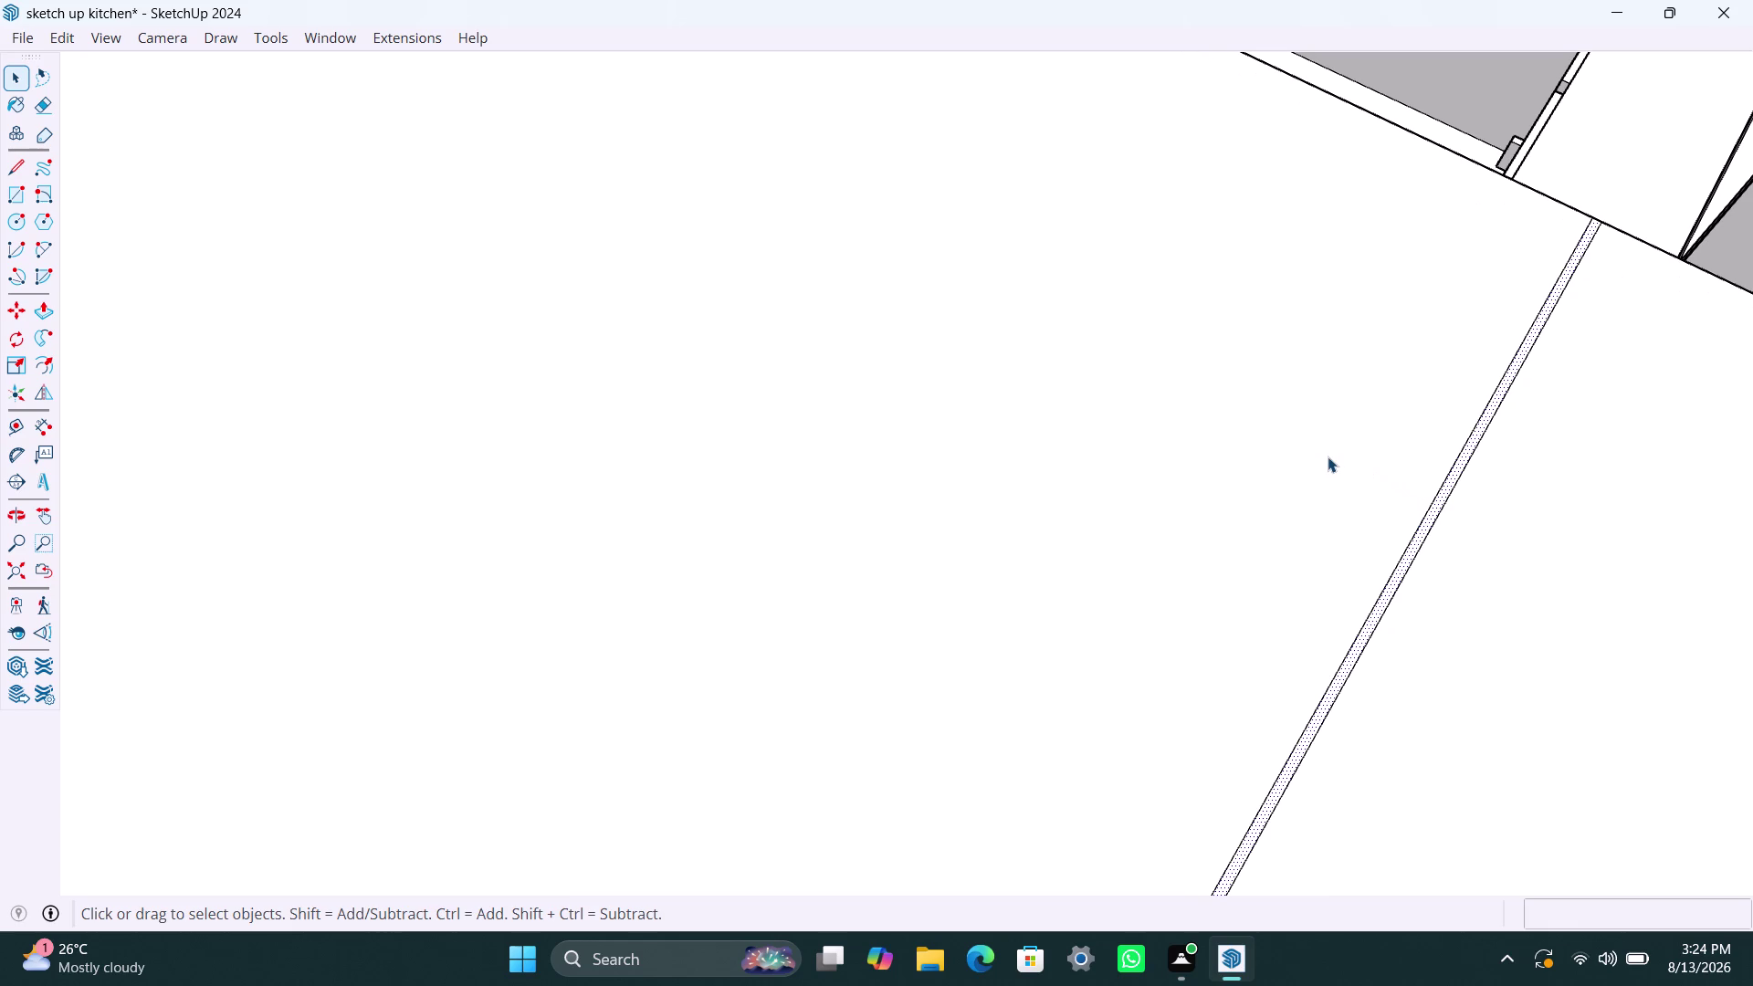
Erase the duplicate seam edges along the sliver on the outer wall.
key(Escape)
key(Escape)
key(Escape)
click(1405, 593)
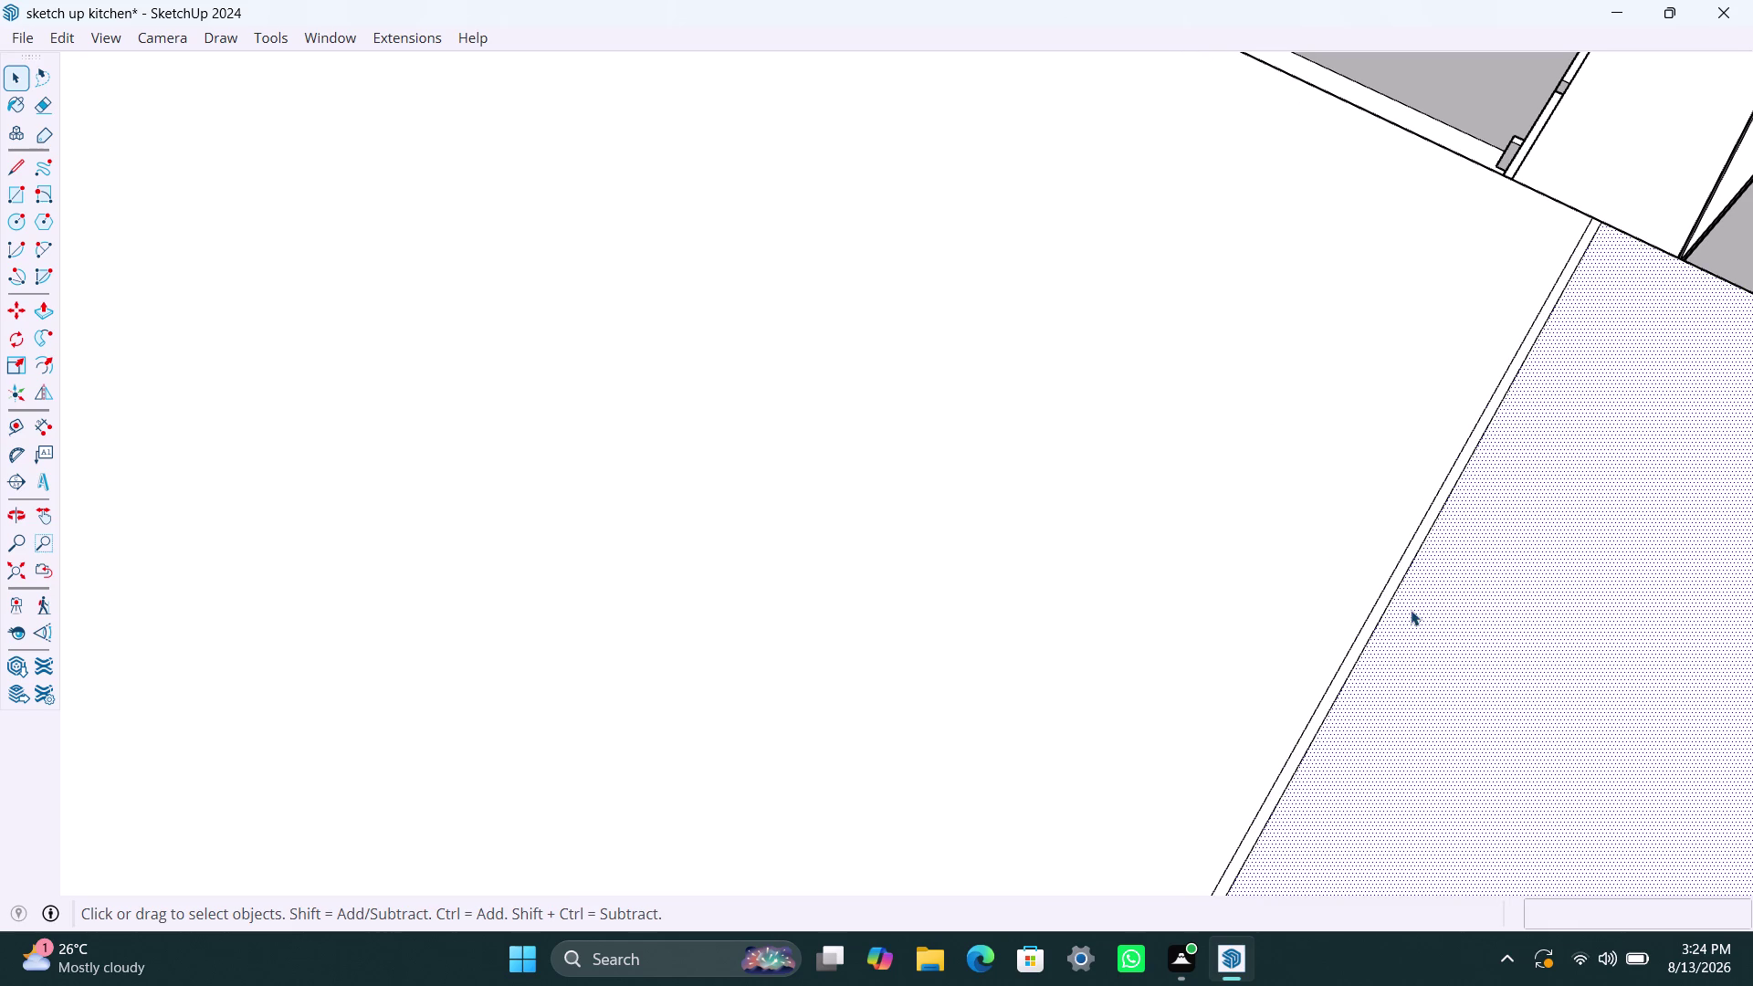
double_click(1410, 610)
double_click(1343, 621)
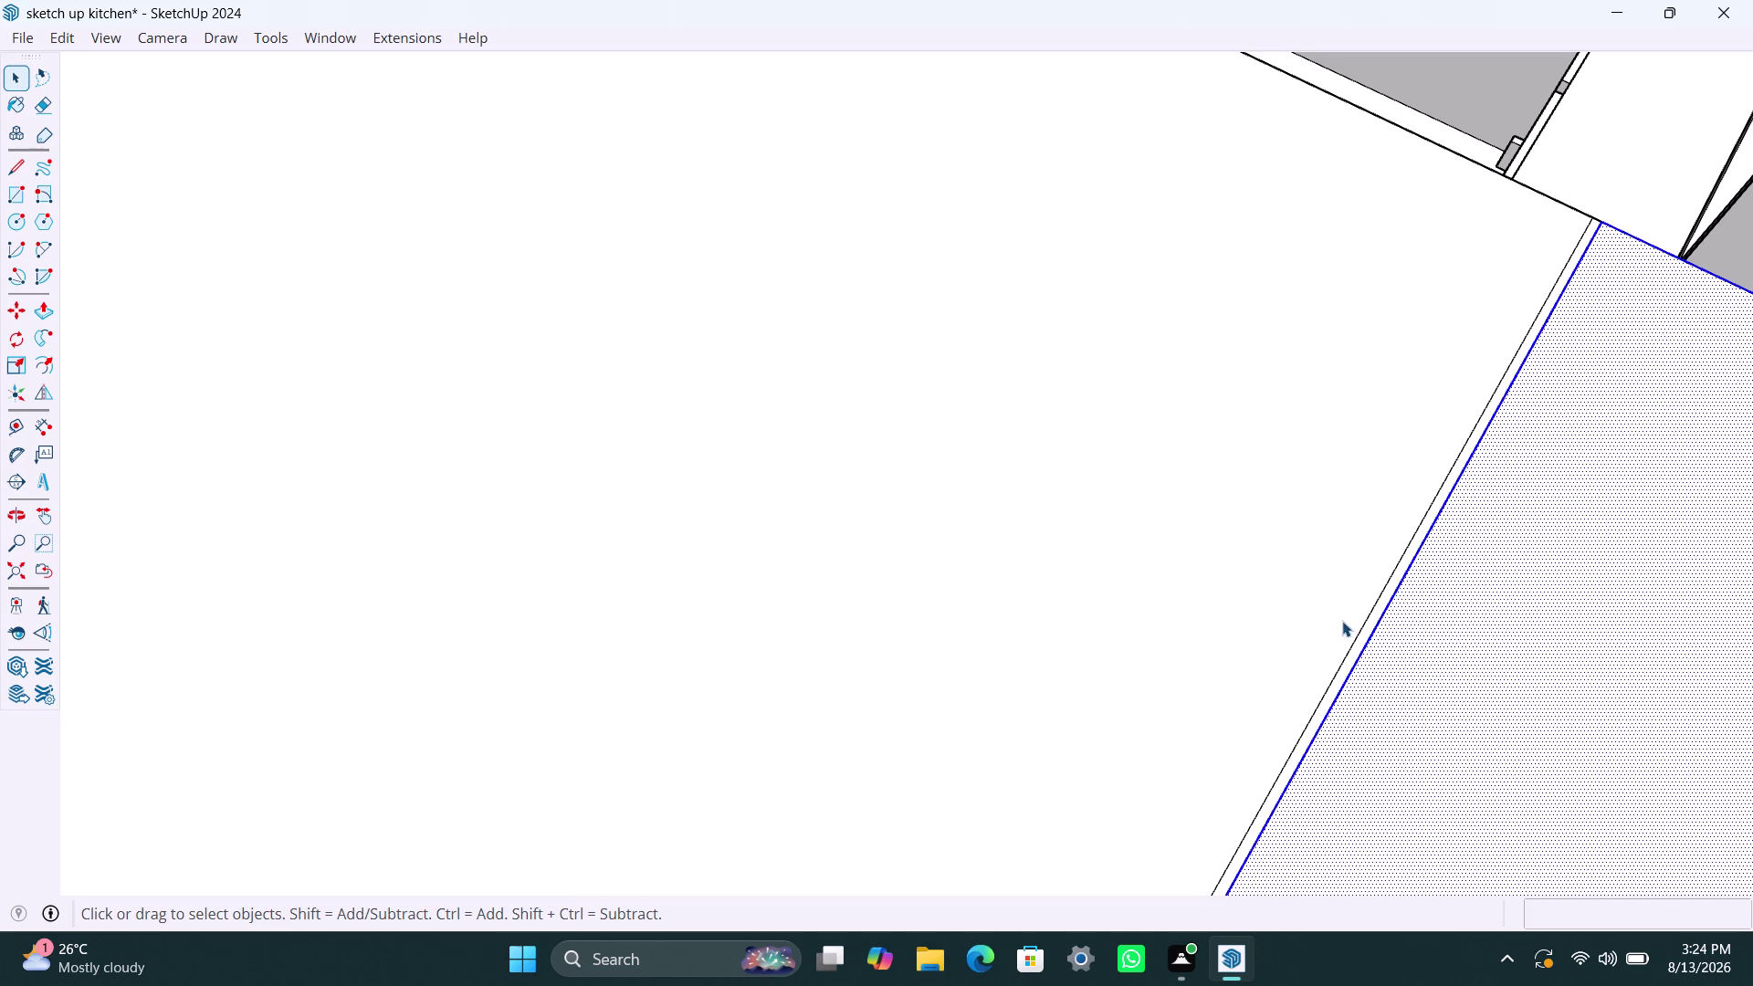
click(1373, 615)
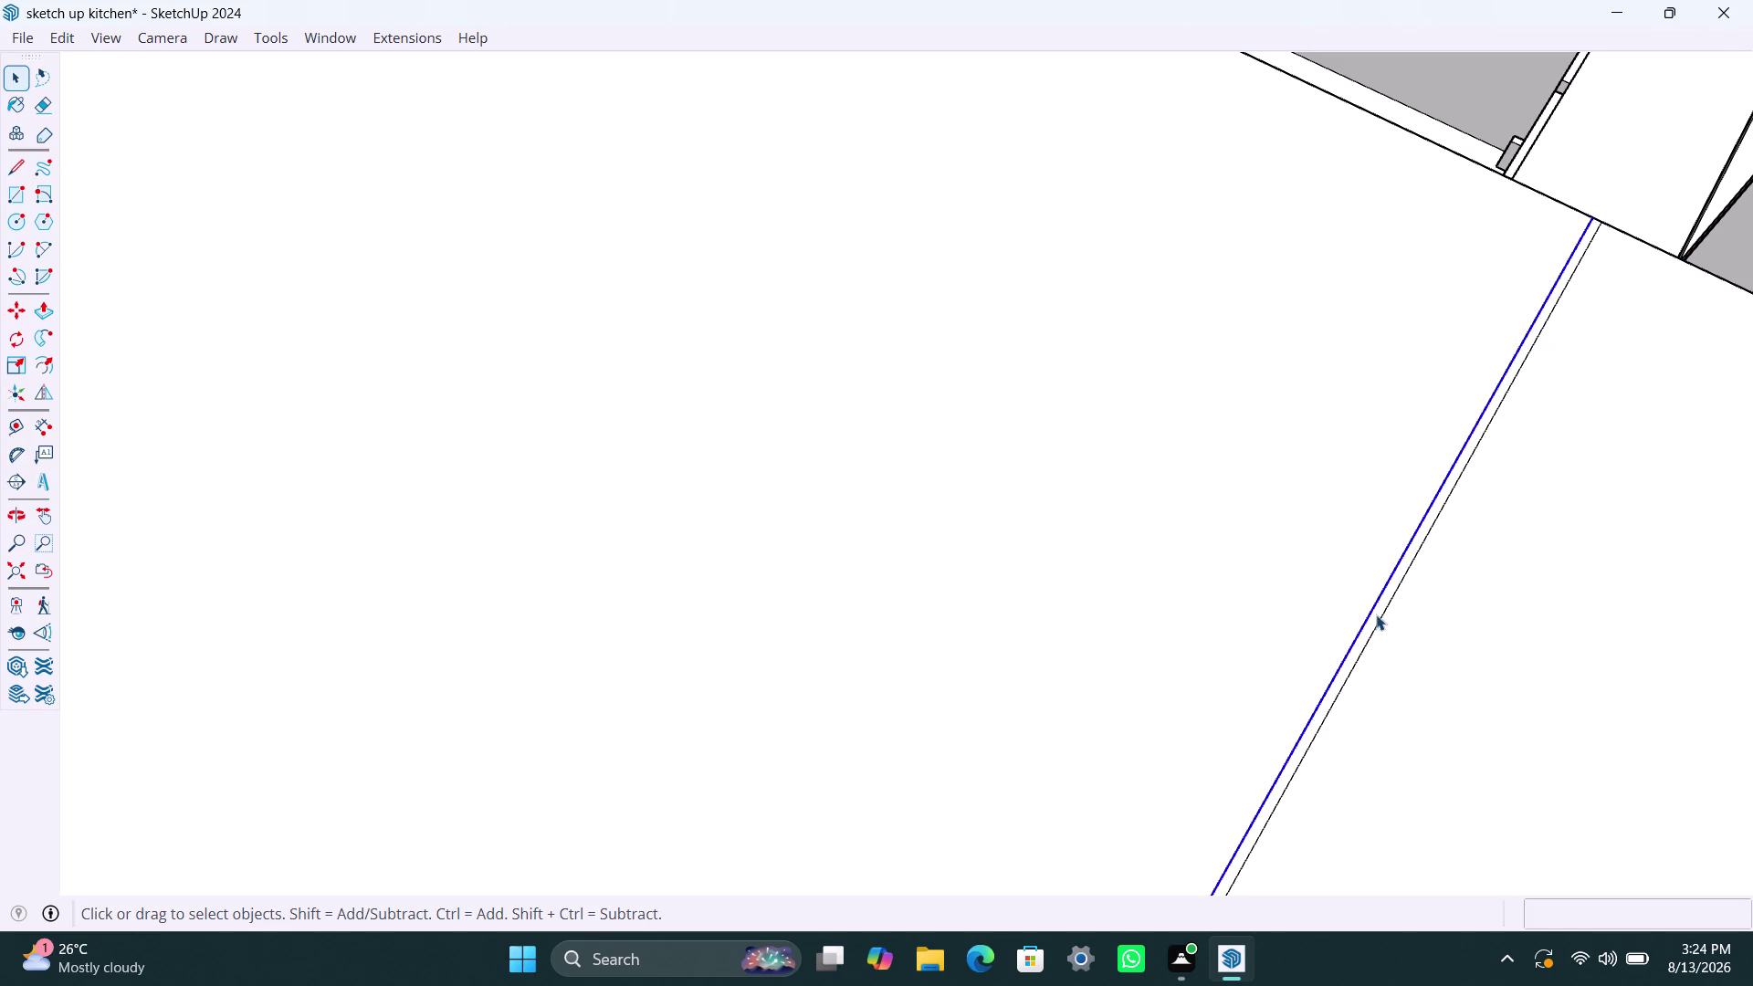
click(1384, 606)
key(Delete)
click(1373, 609)
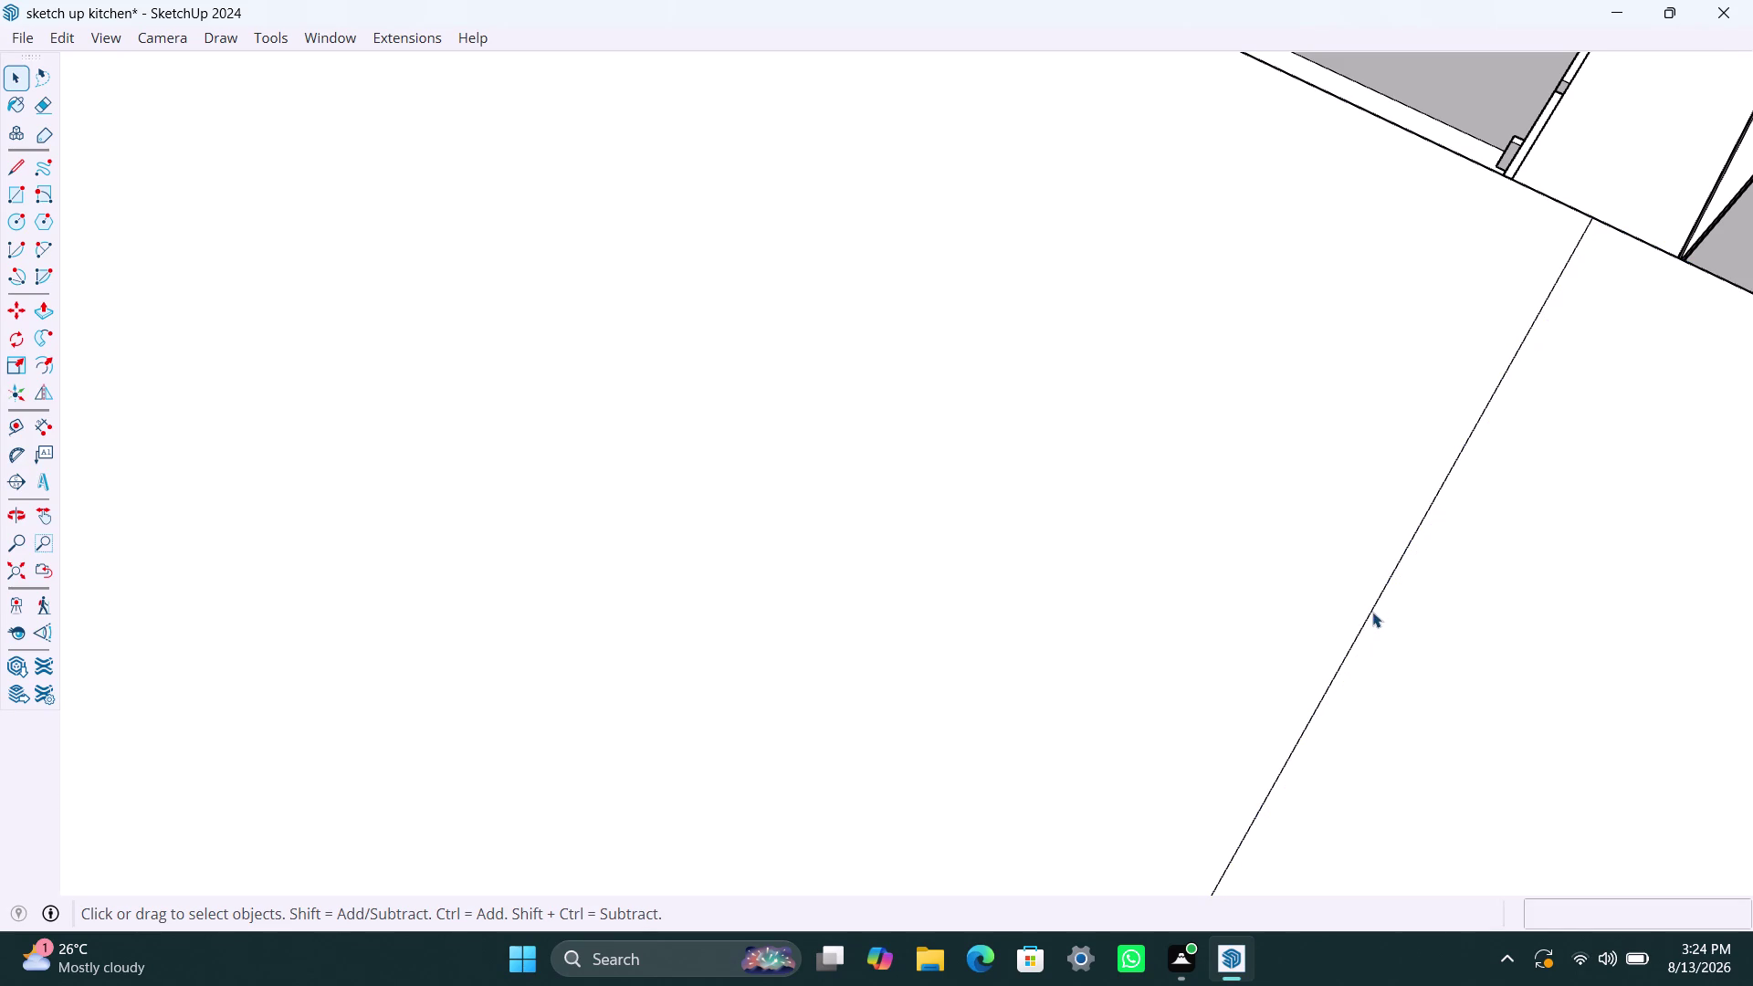
key(Delete)
Erase the doubled seam edges on the inner wall.
scroll(down, 3)
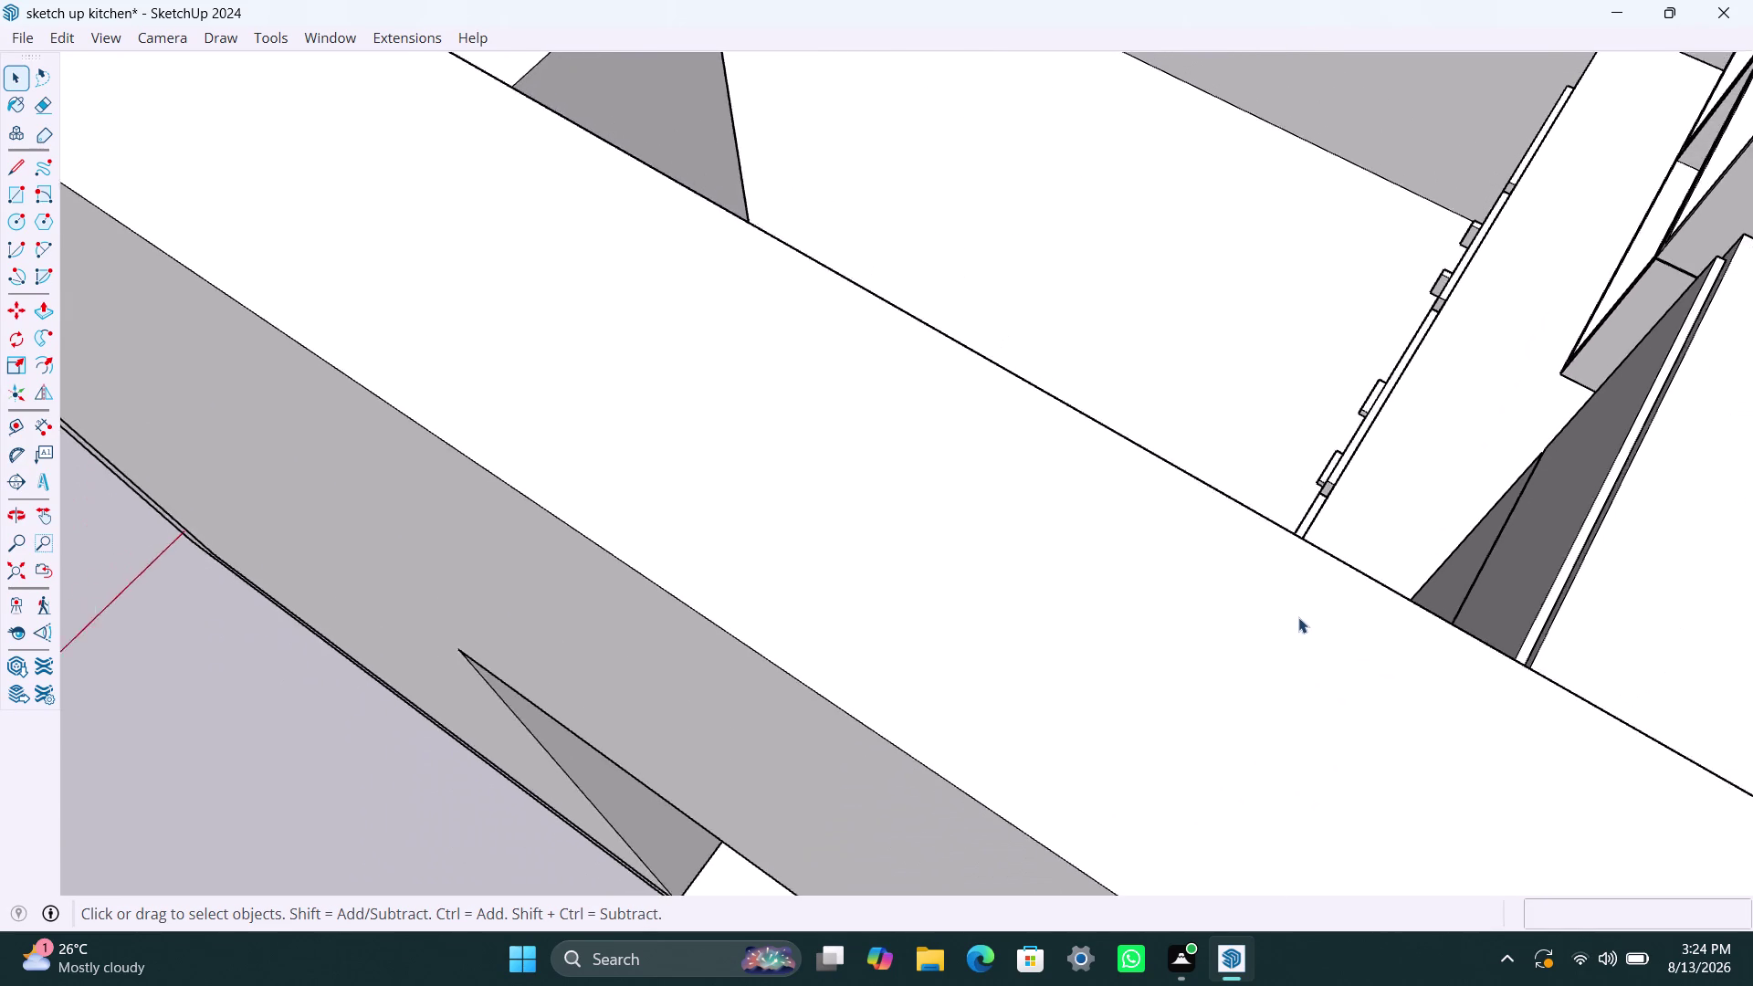
scroll(down, 3)
scroll(up, 3)
scroll(down, 3)
scroll(up, 3)
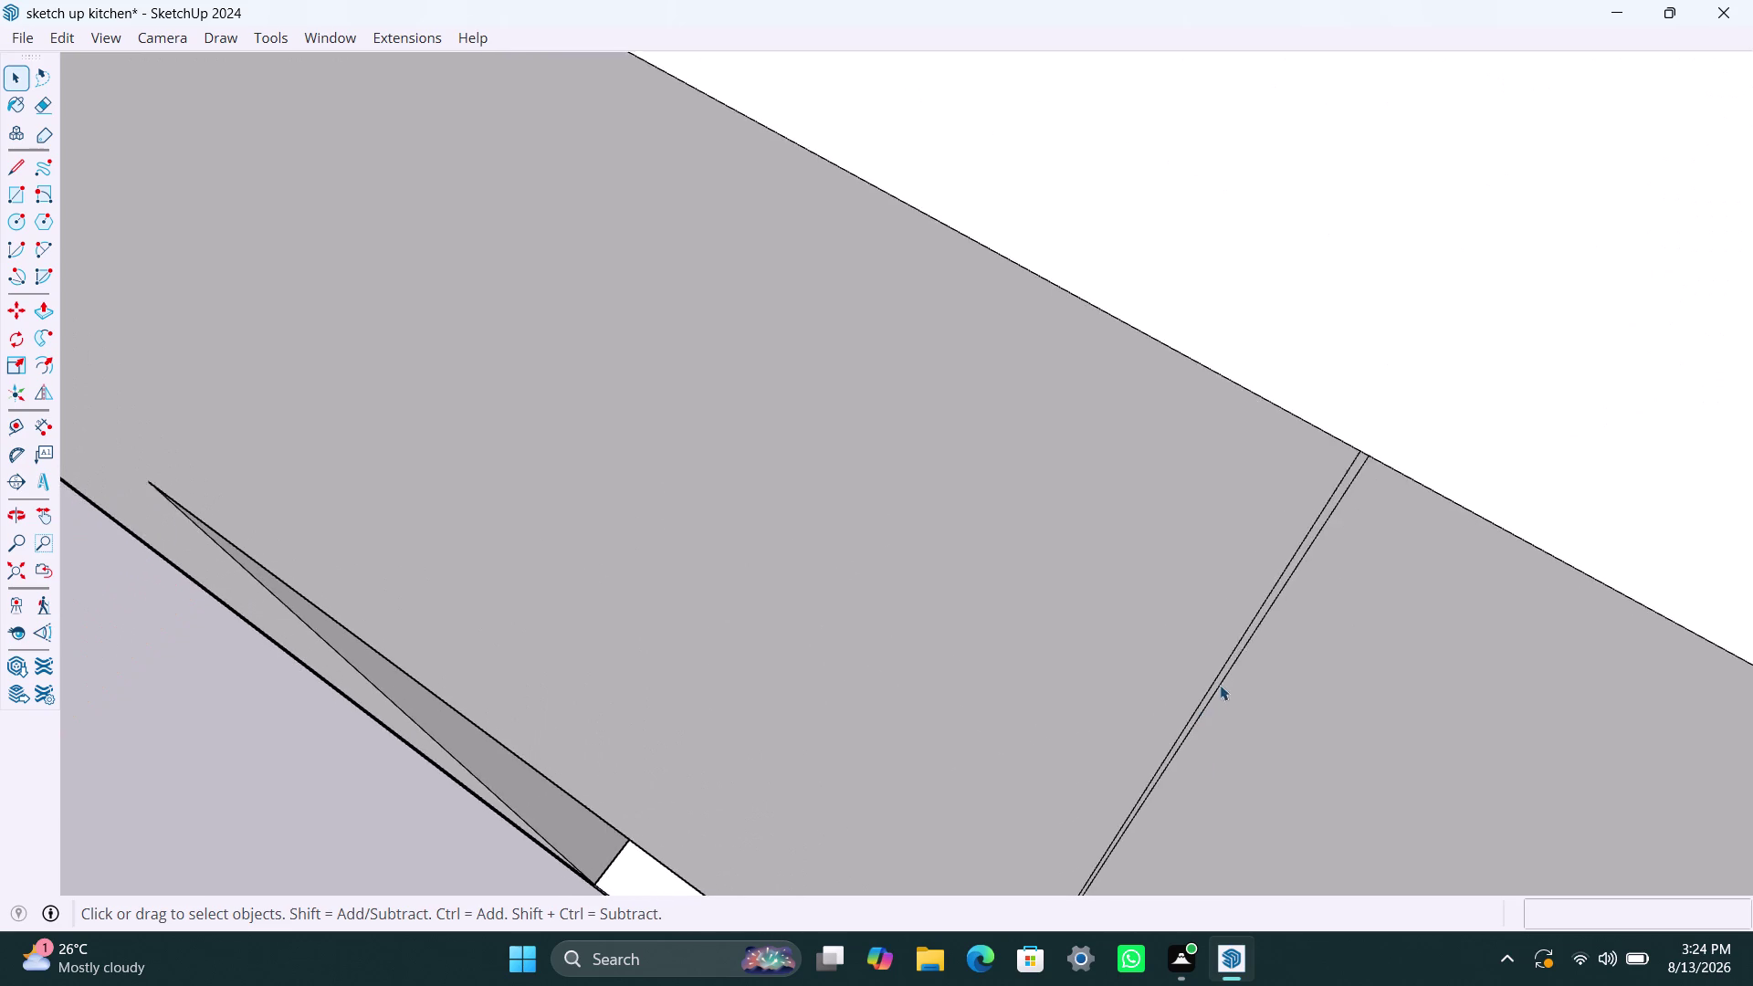
scroll(up, 3)
click(1259, 636)
click(1258, 635)
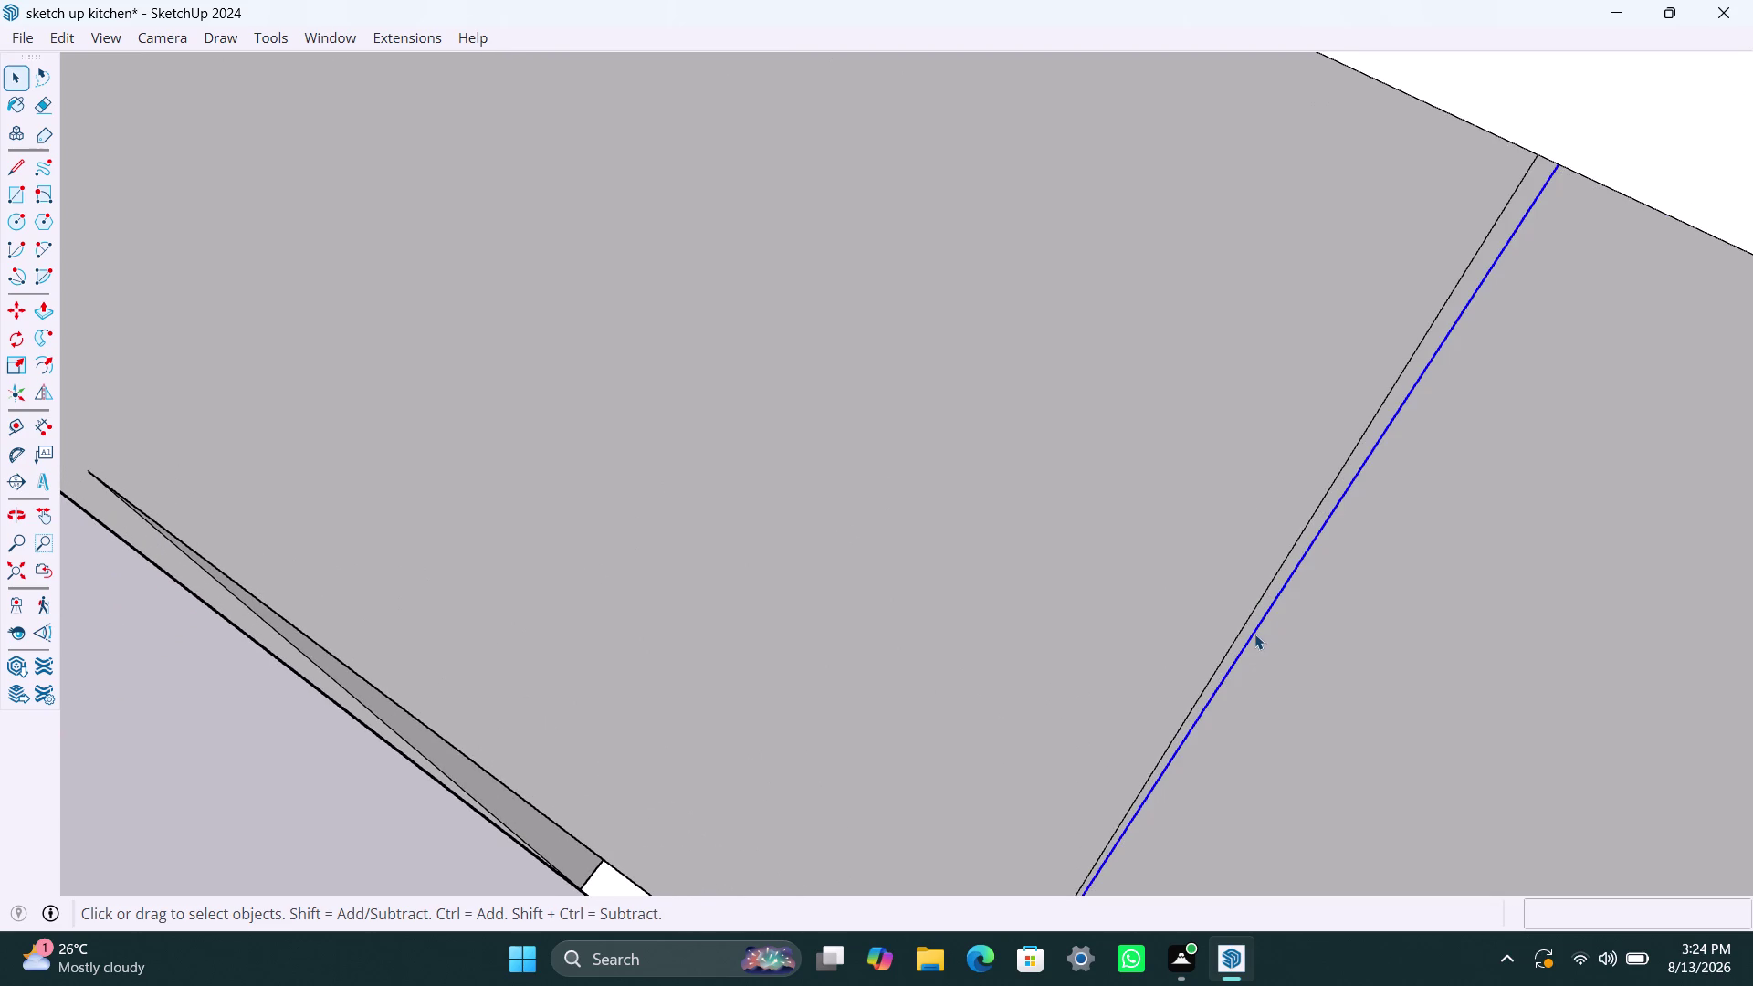
key(Delete)
click(1237, 634)
key(Delete)
Try deleting the upper wall face, then undo the deletion.
scroll(down, 3)
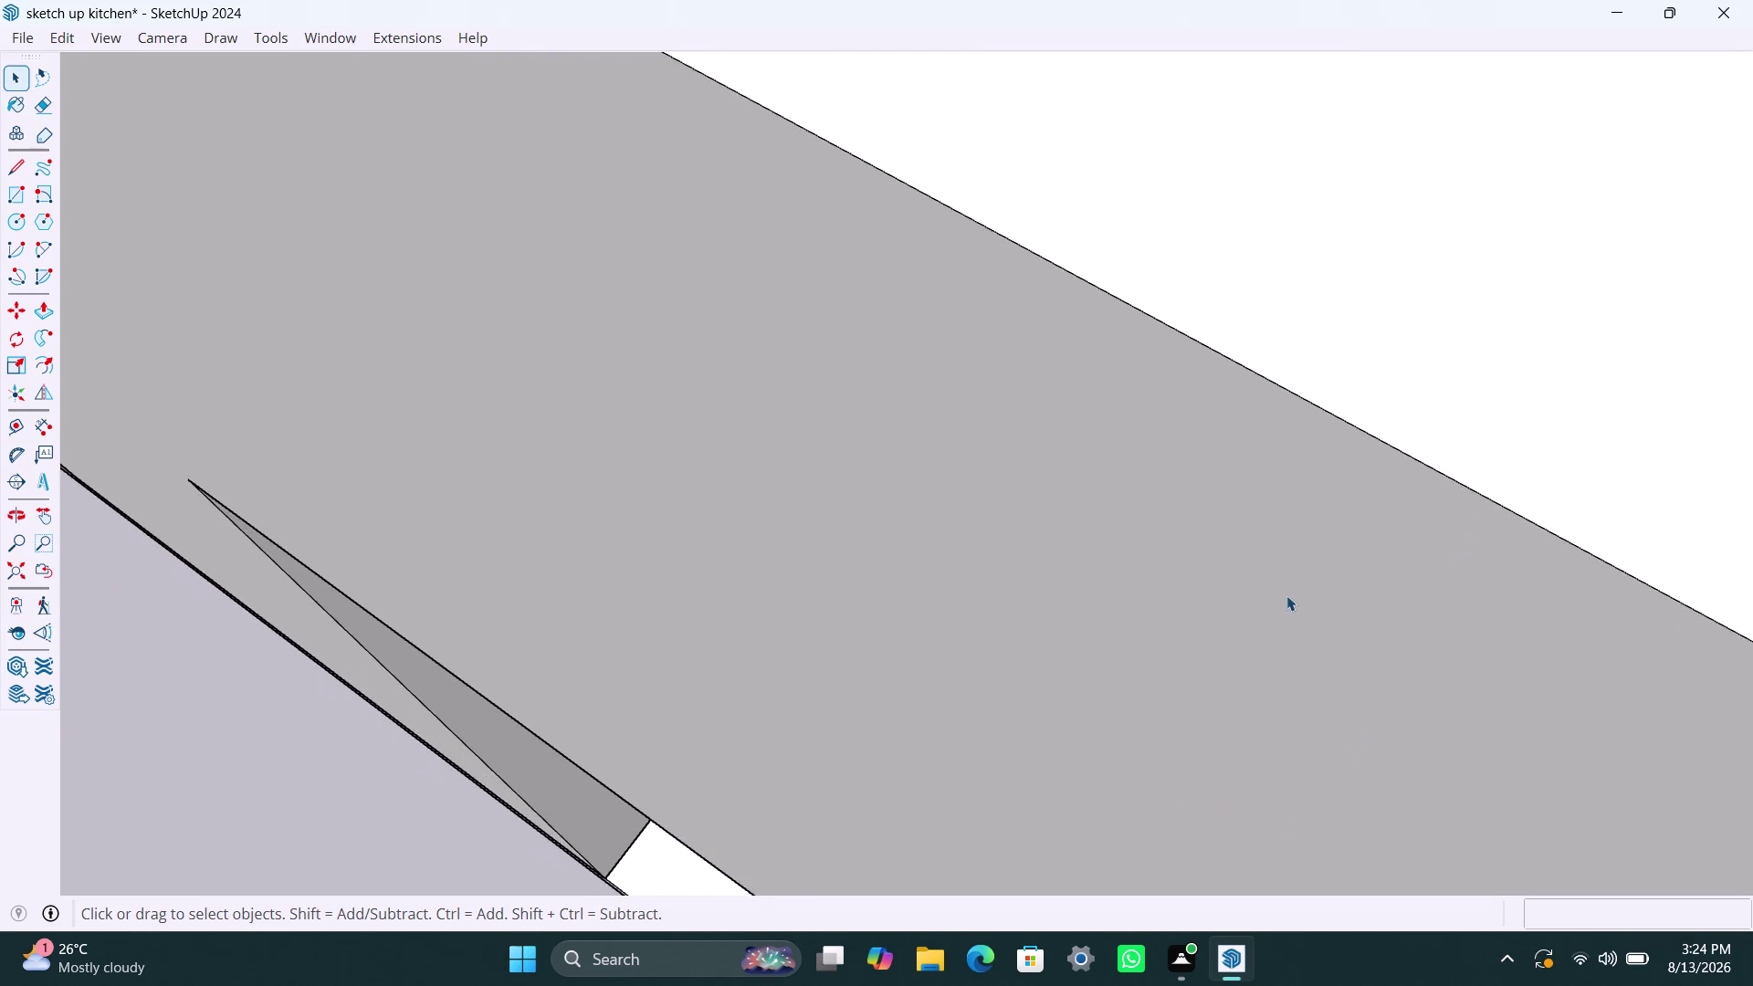
scroll(down, 3)
scroll(down, 3)
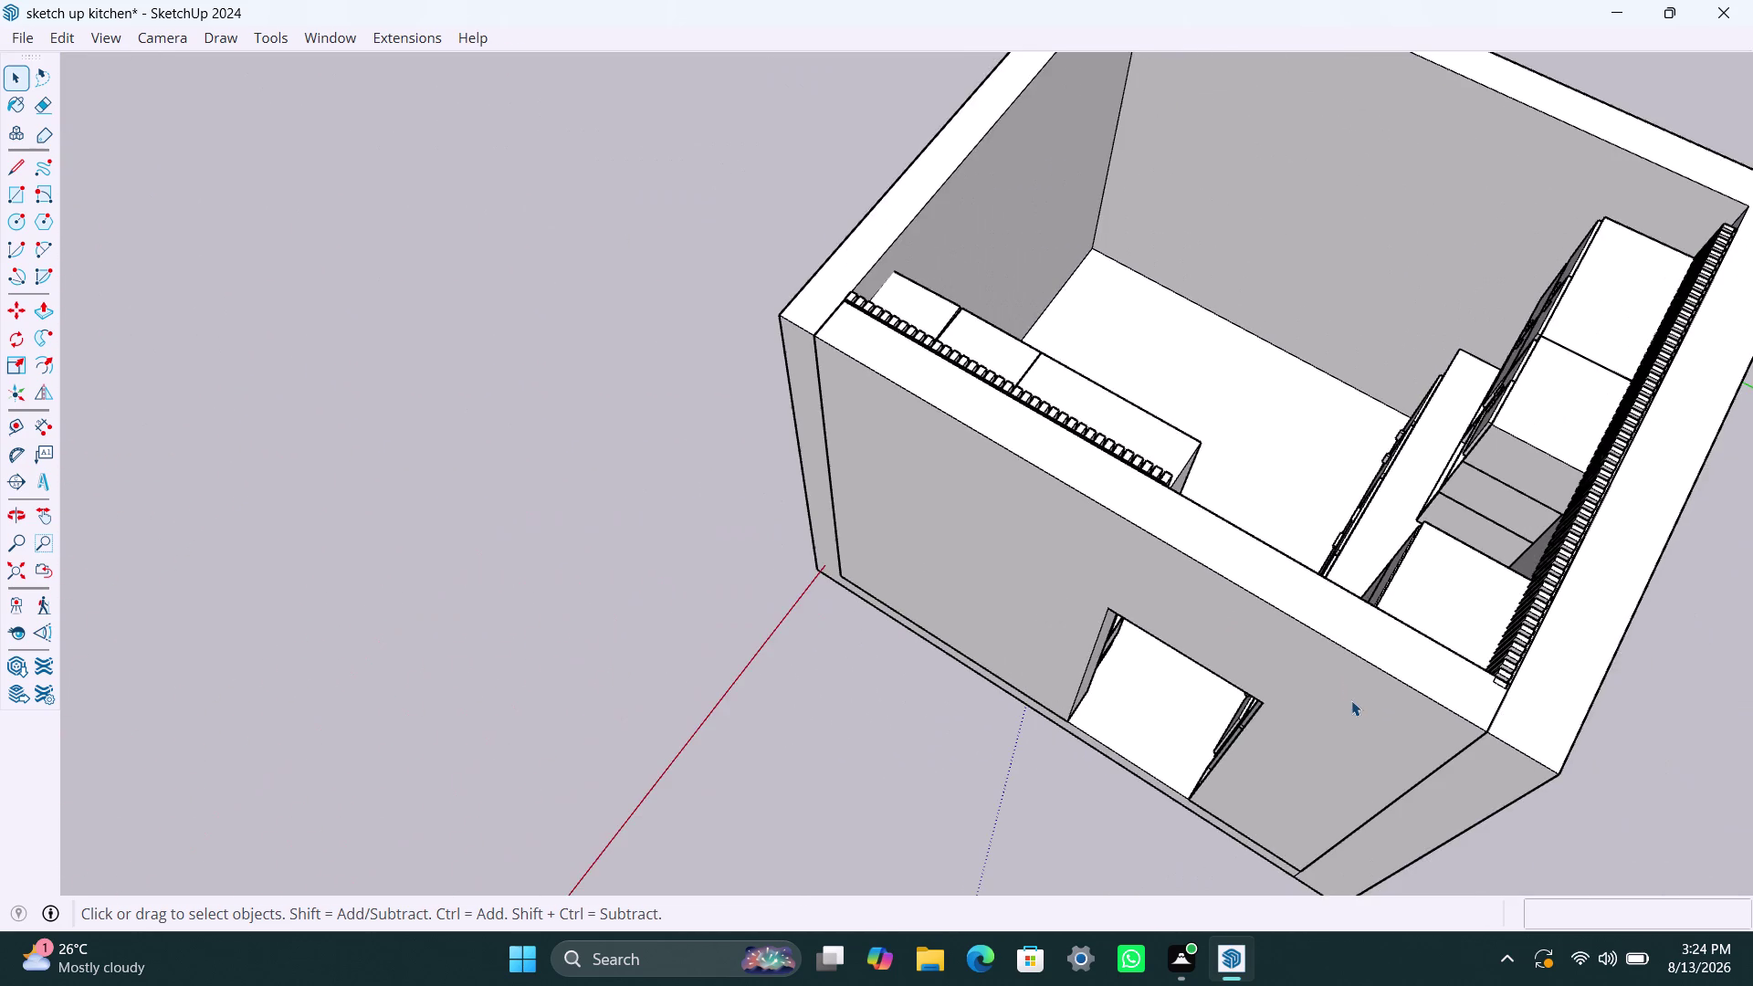
scroll(up, 3)
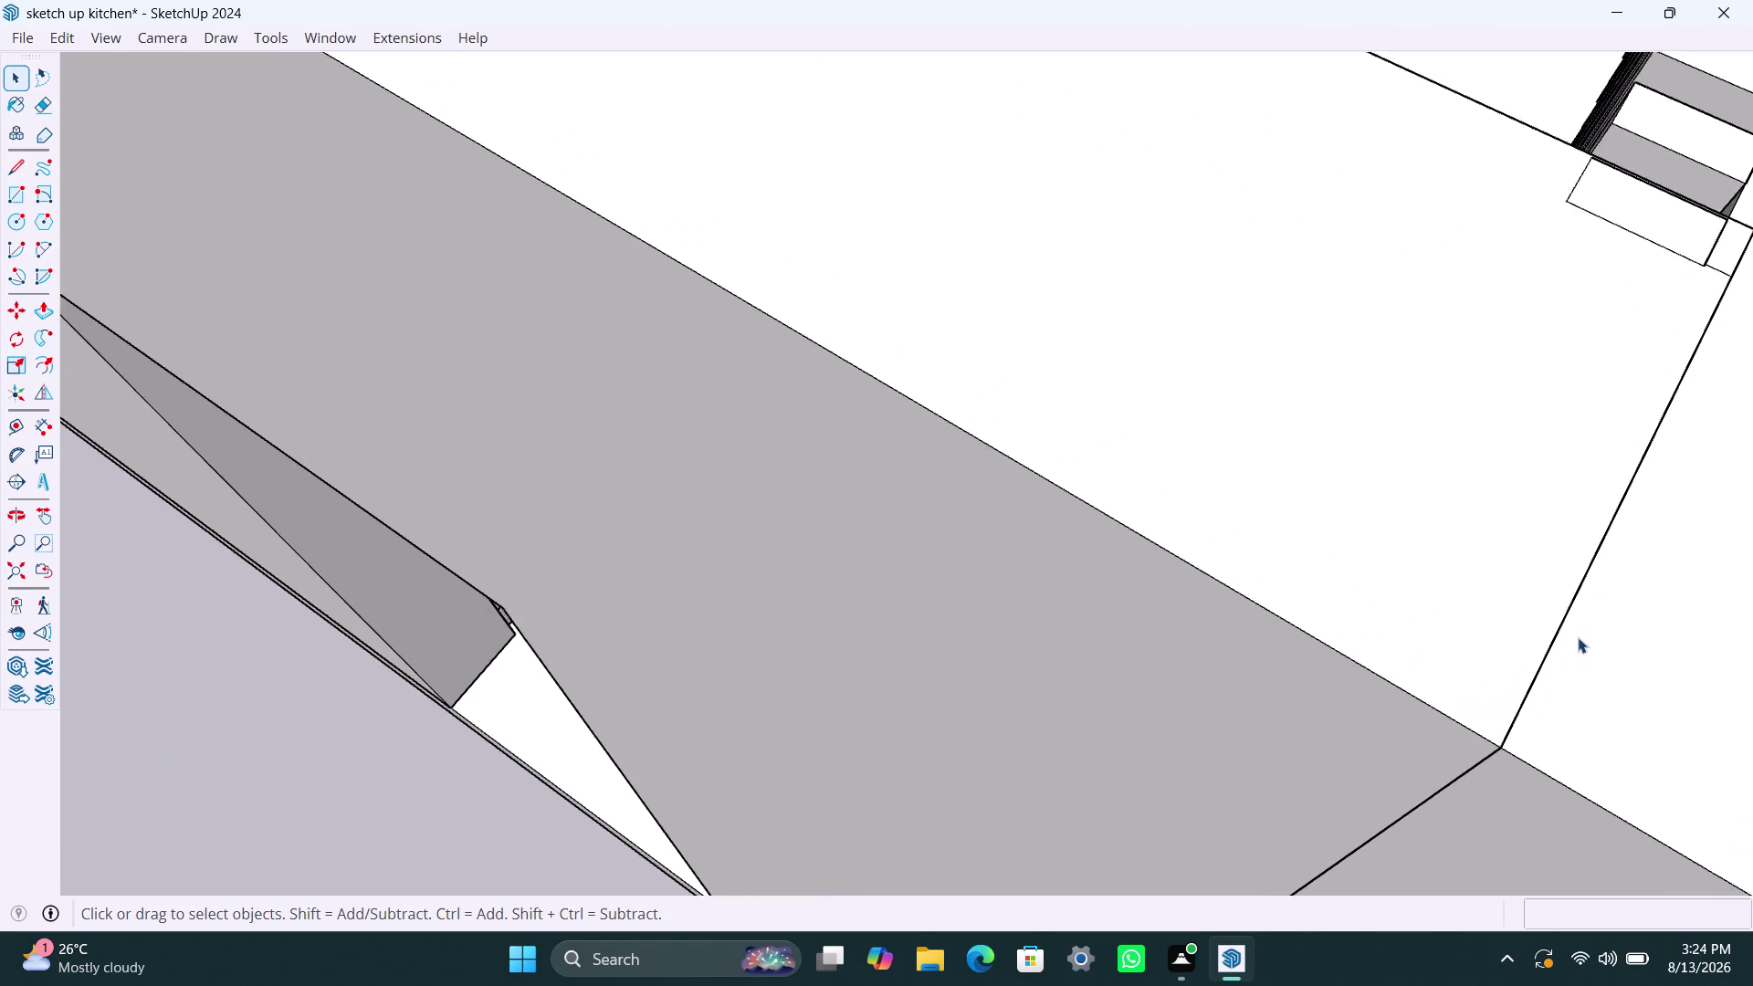
scroll(up, 3)
click(1509, 628)
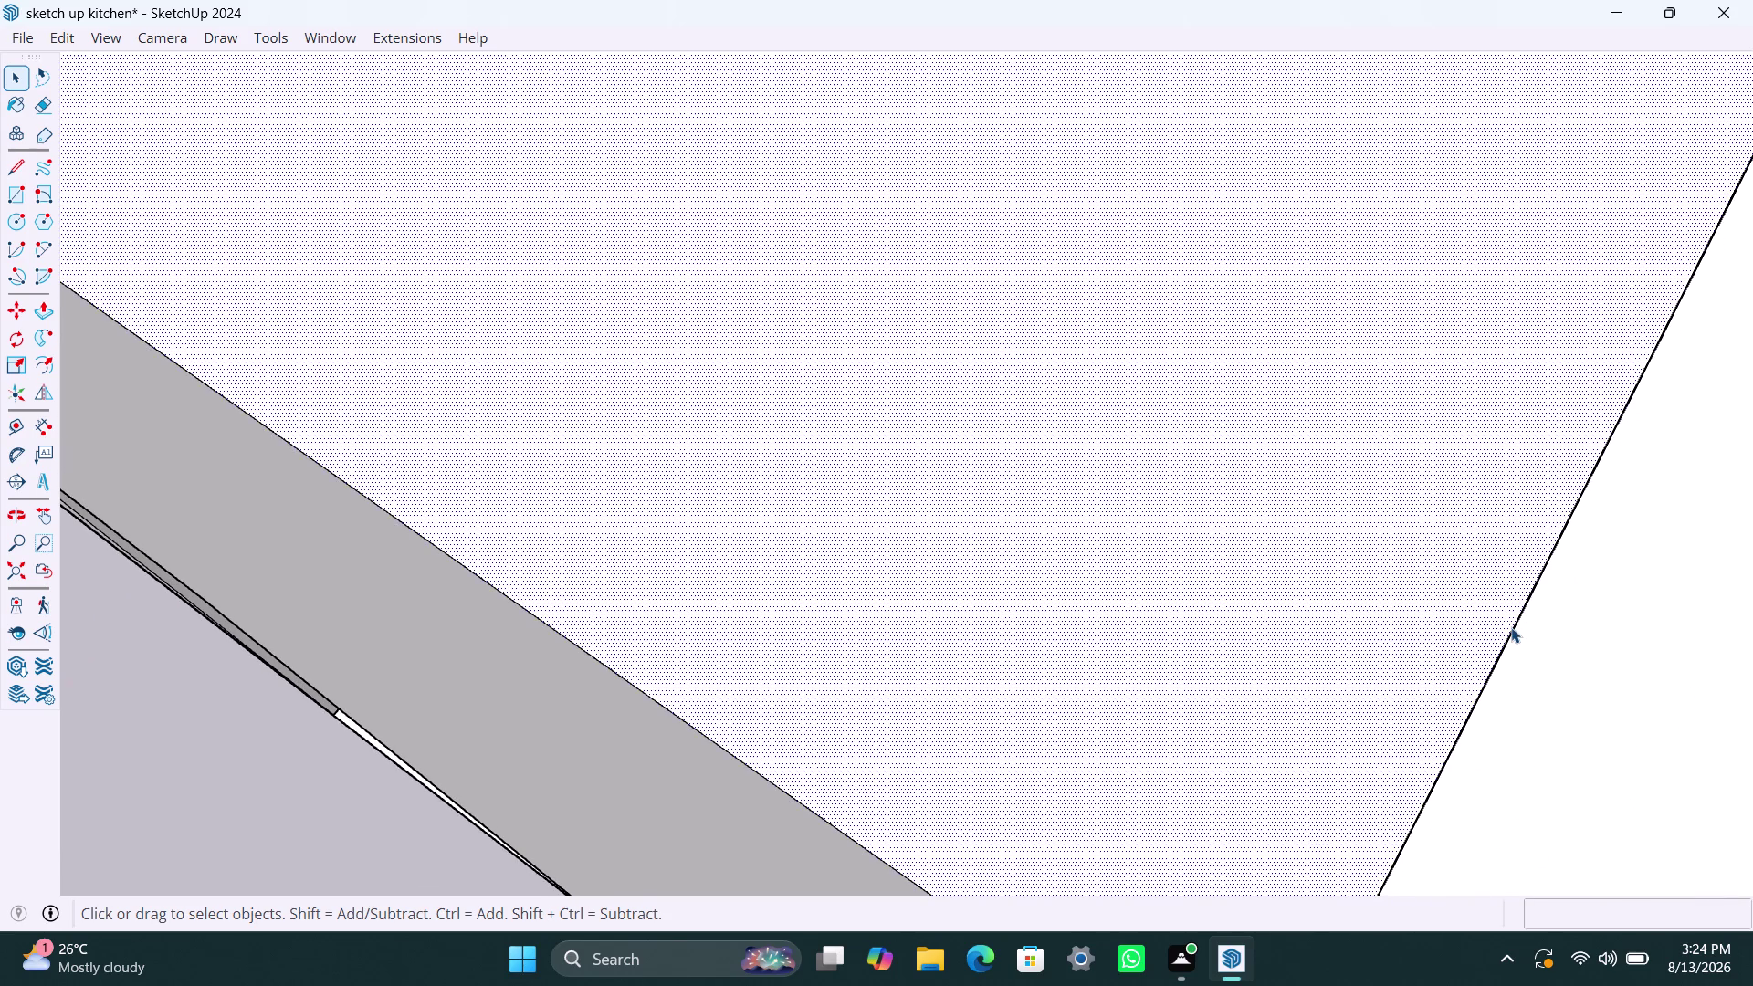
click(1511, 627)
key(Delete)
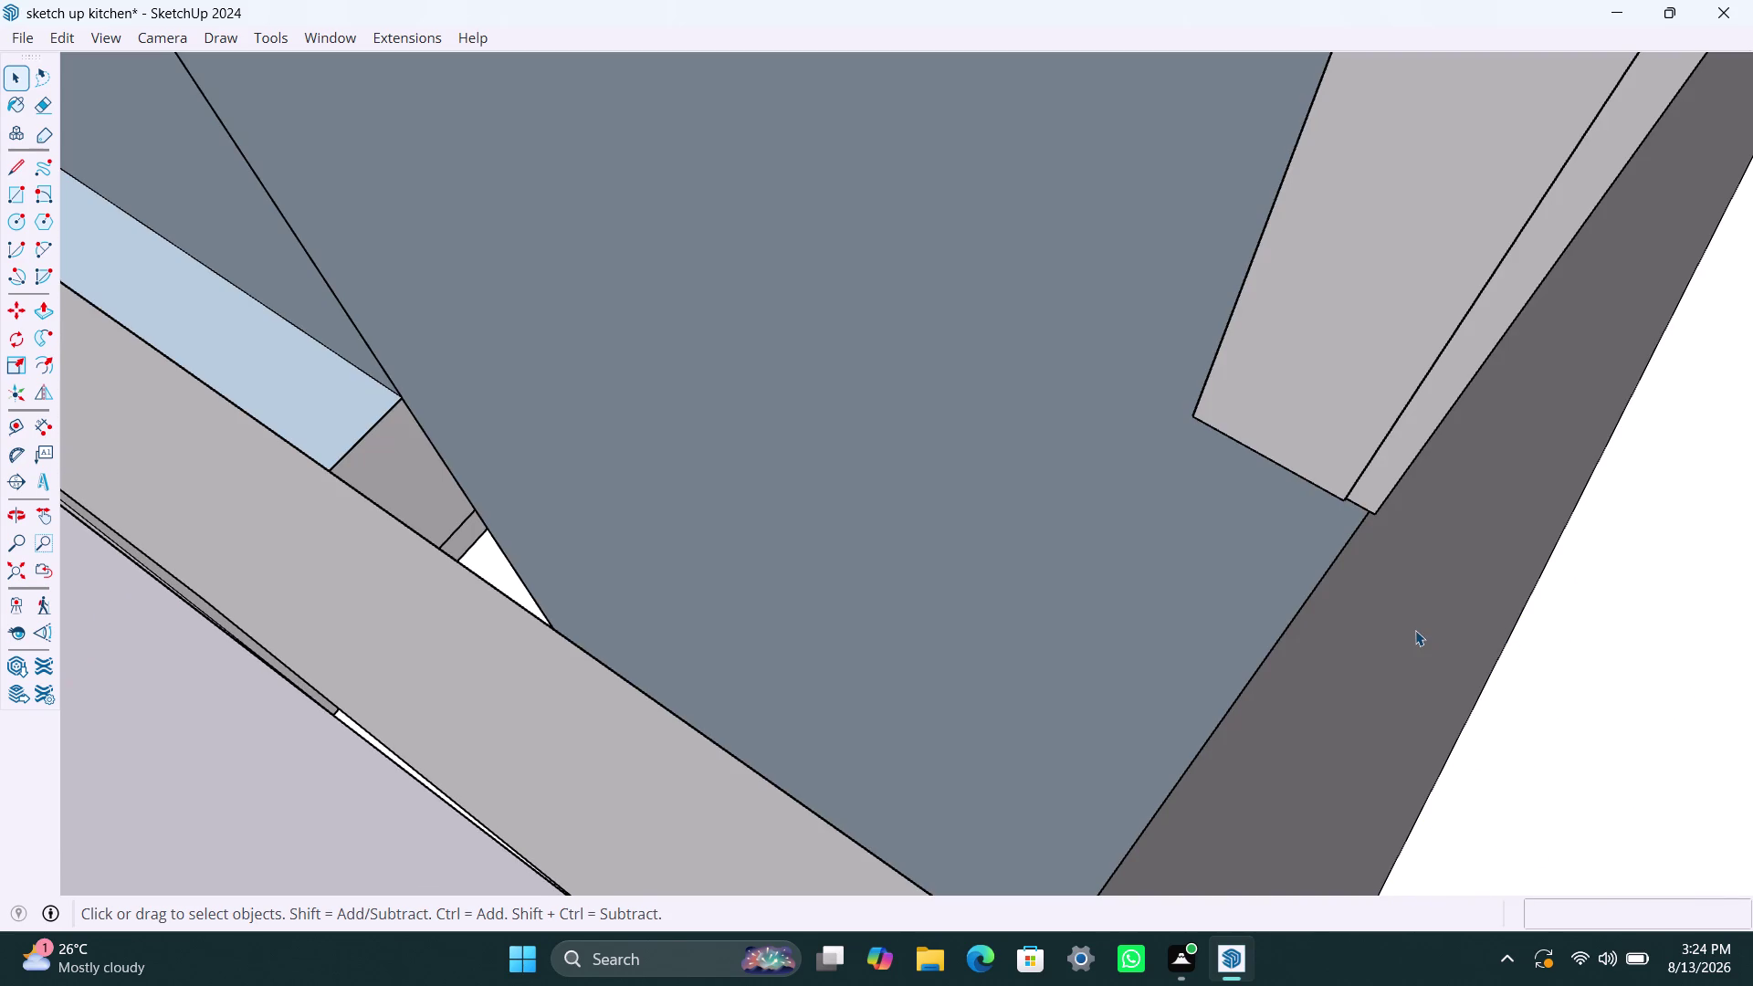
key(ctrl+z)
Orbit underneath the room to look along the doorway wall from below.
scroll(down, 3)
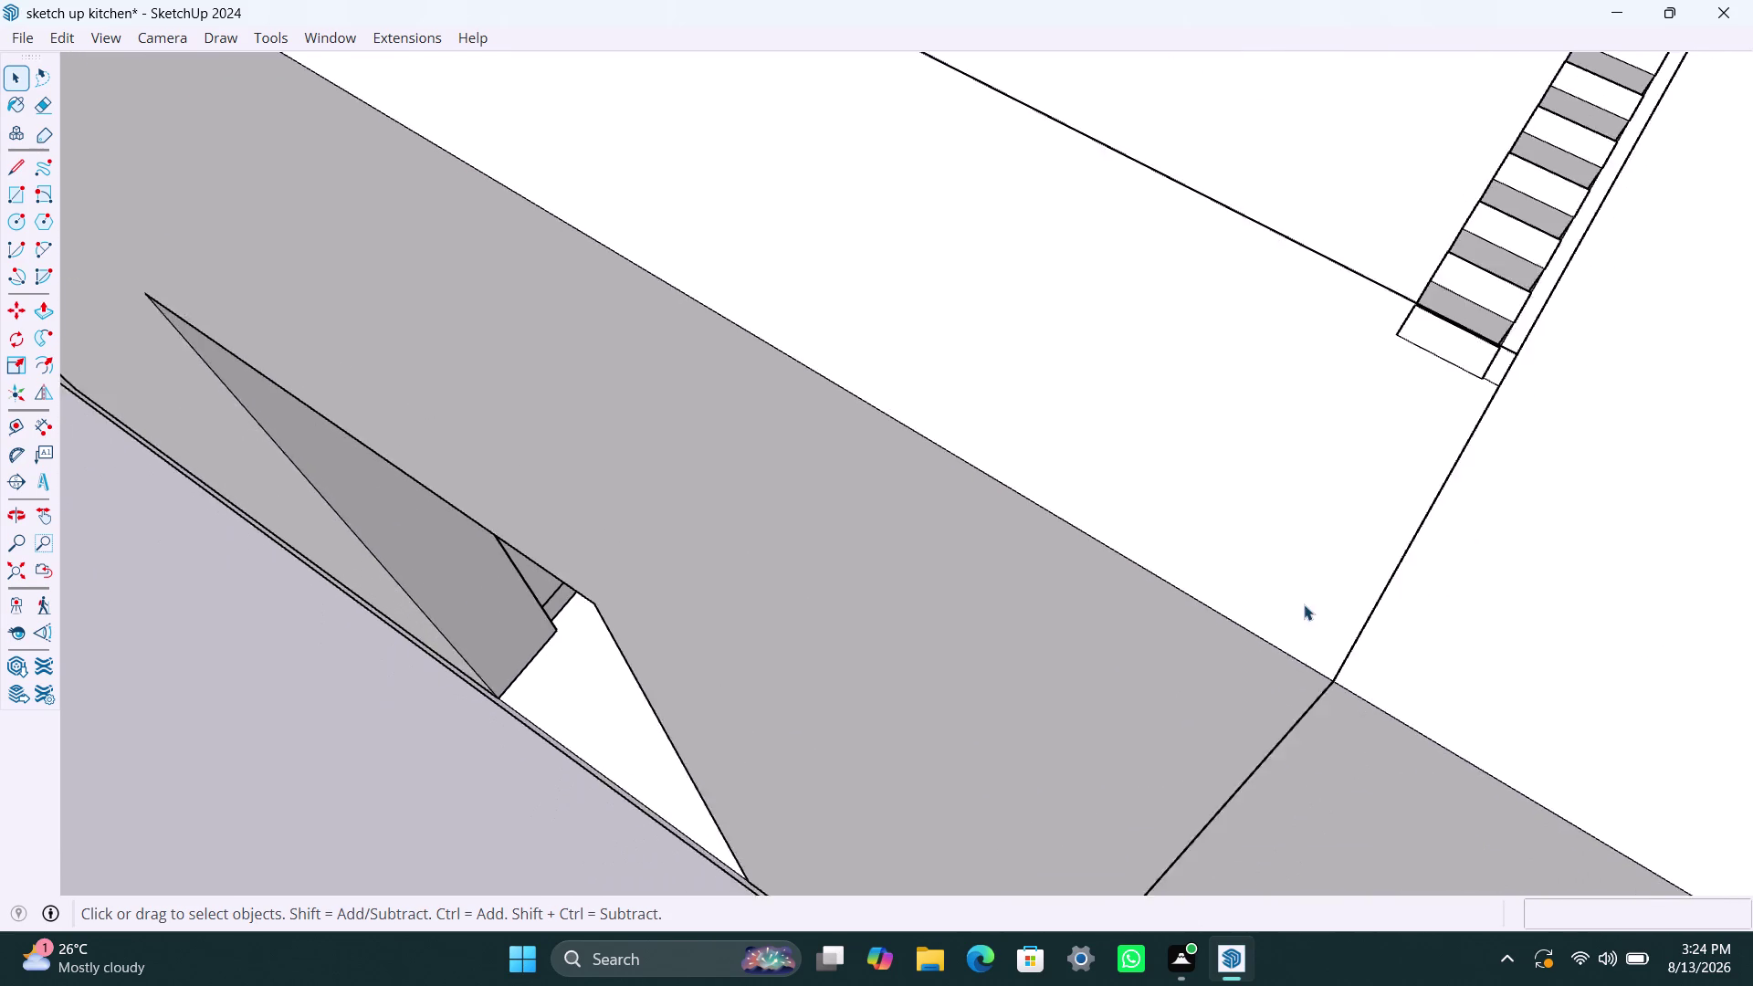
scroll(down, 3)
scroll(down, 3)
middle_drag(1312, 751, 1241, 661)
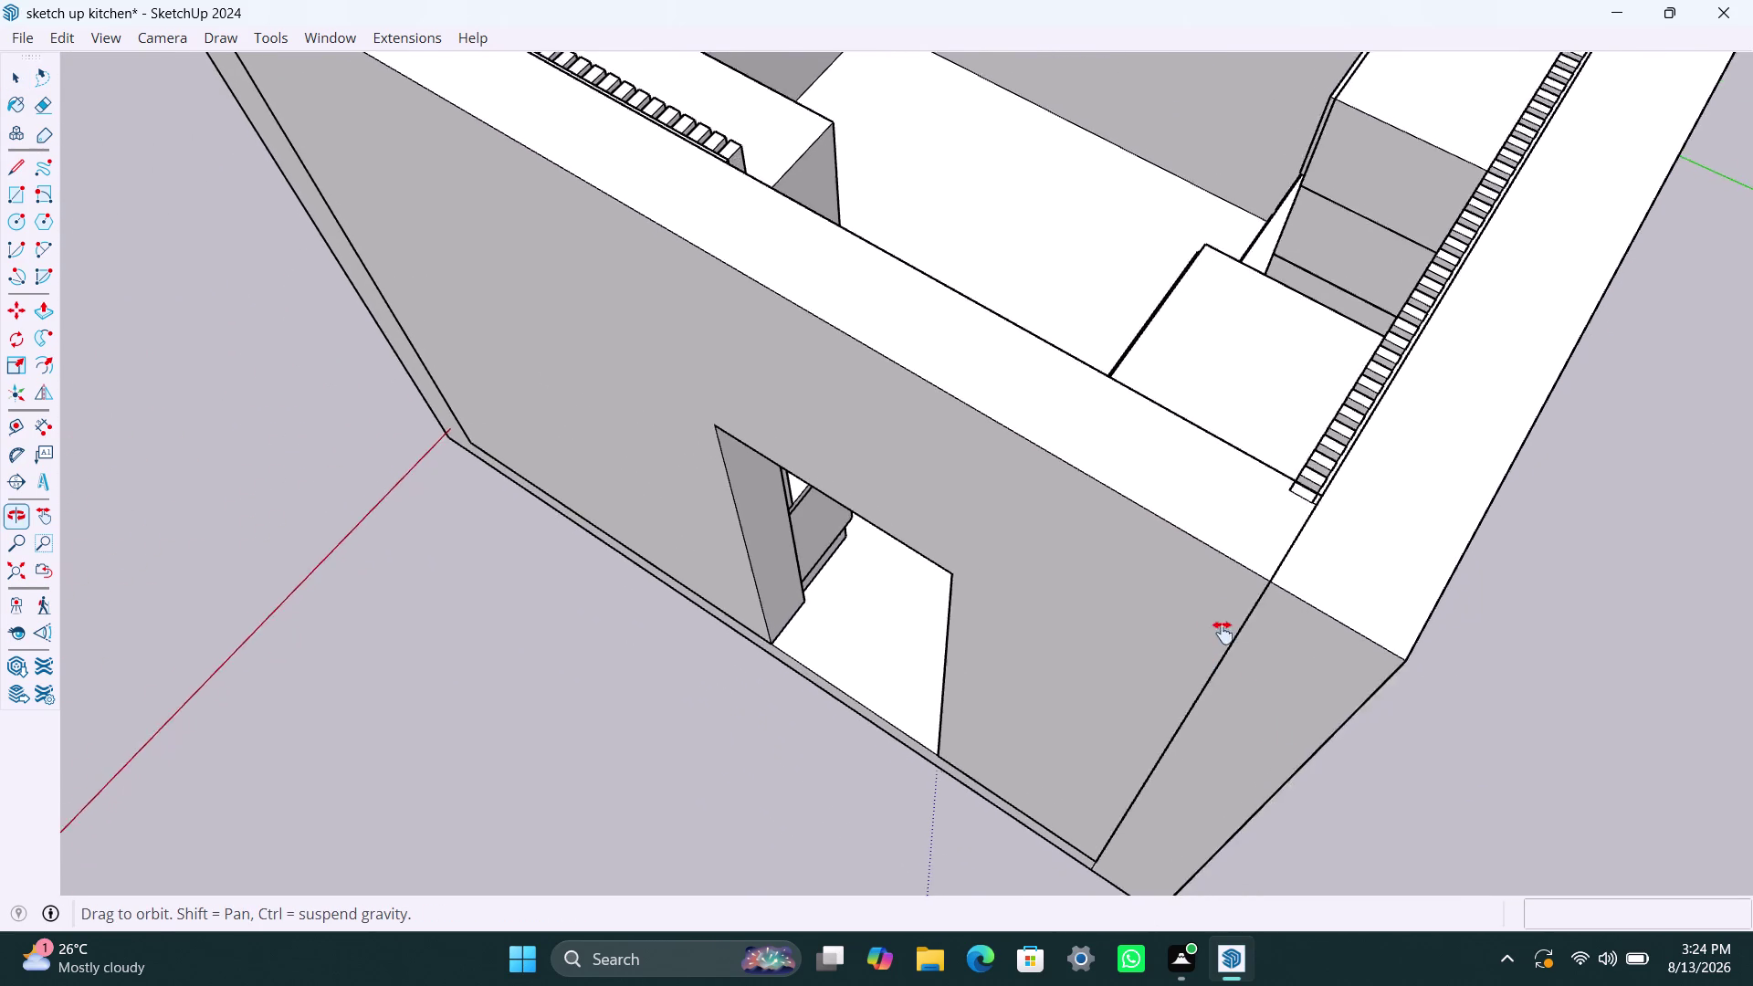
middle_drag(1241, 661, 1171, 561)
scroll(up, 3)
middle_drag(1139, 627, 1363, 751)
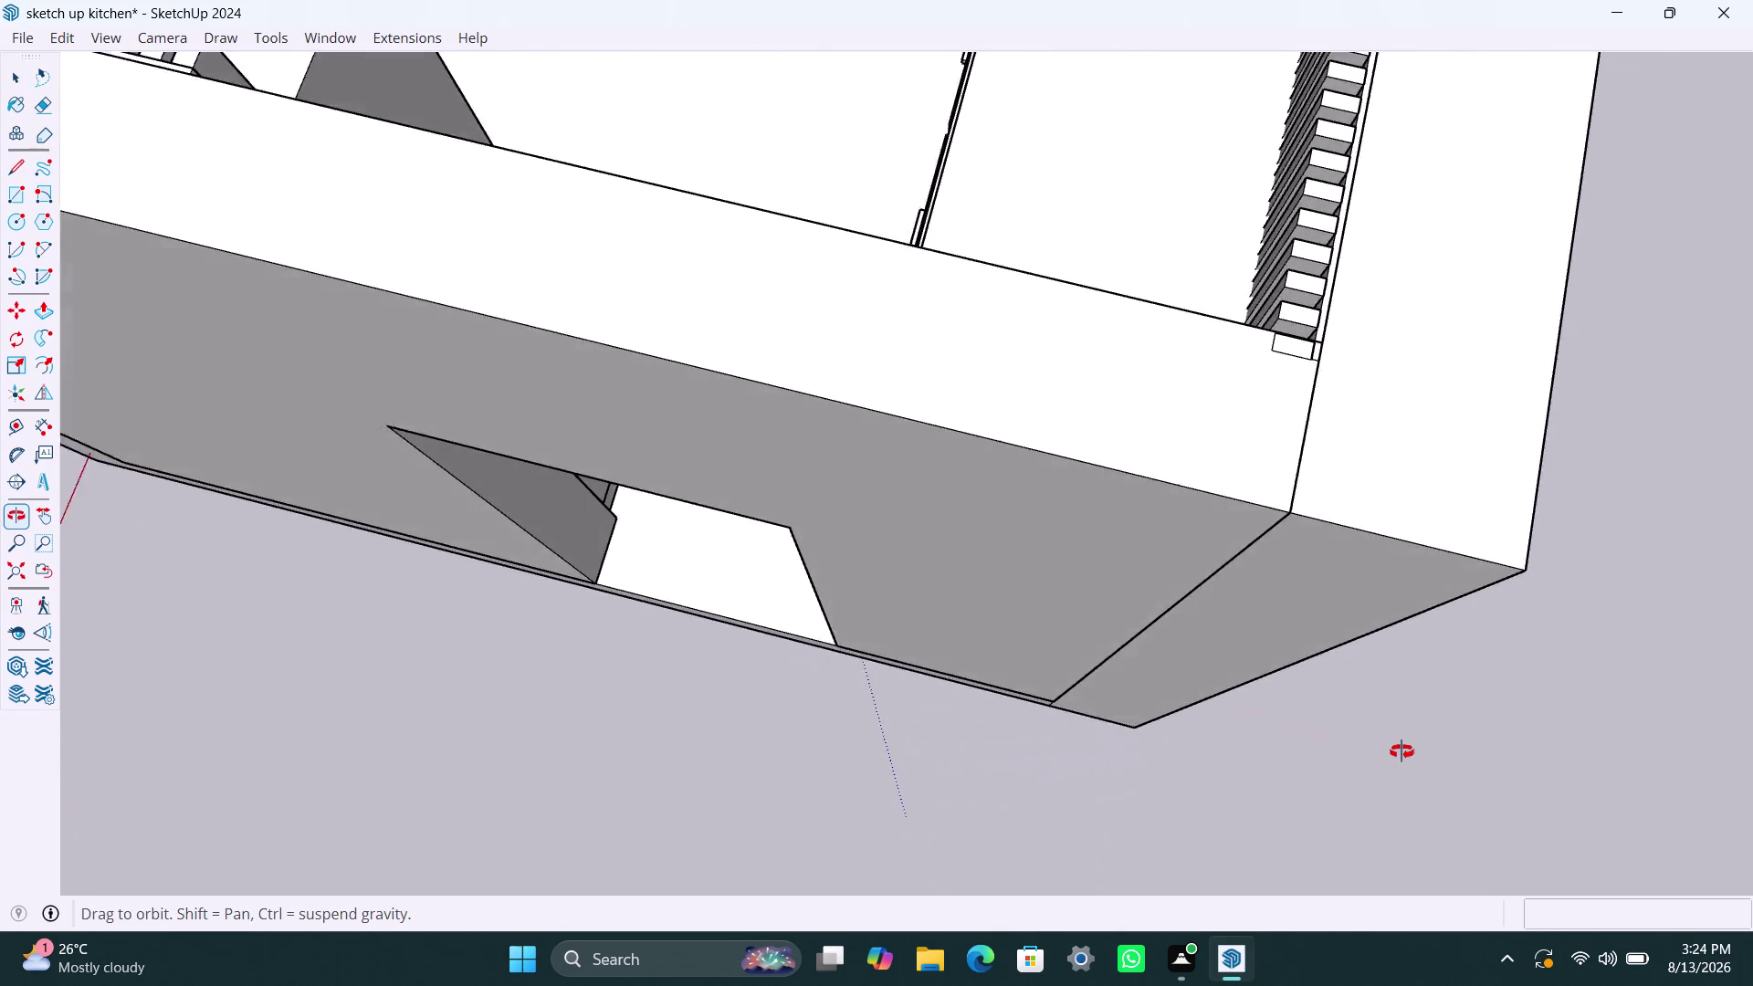
middle_drag(1363, 752, 1426, 751)
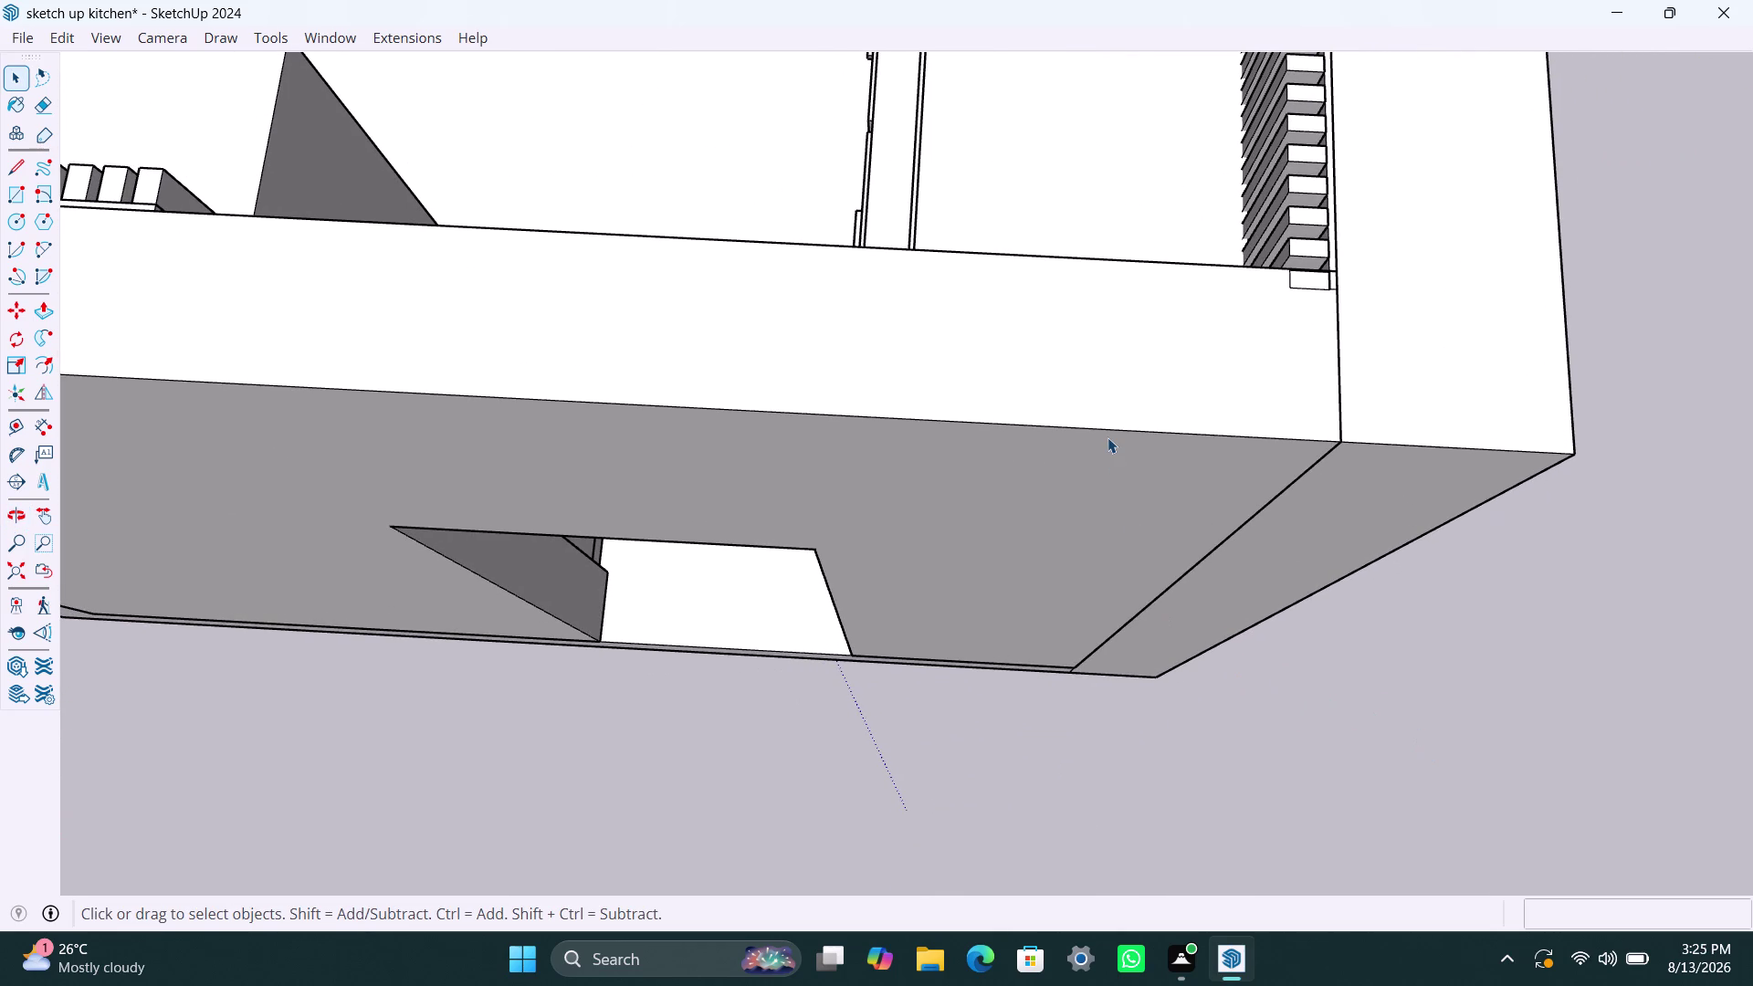
Select the room group, view the doorway wall from outside, then clear the selection.
click(1107, 437)
click(1344, 373)
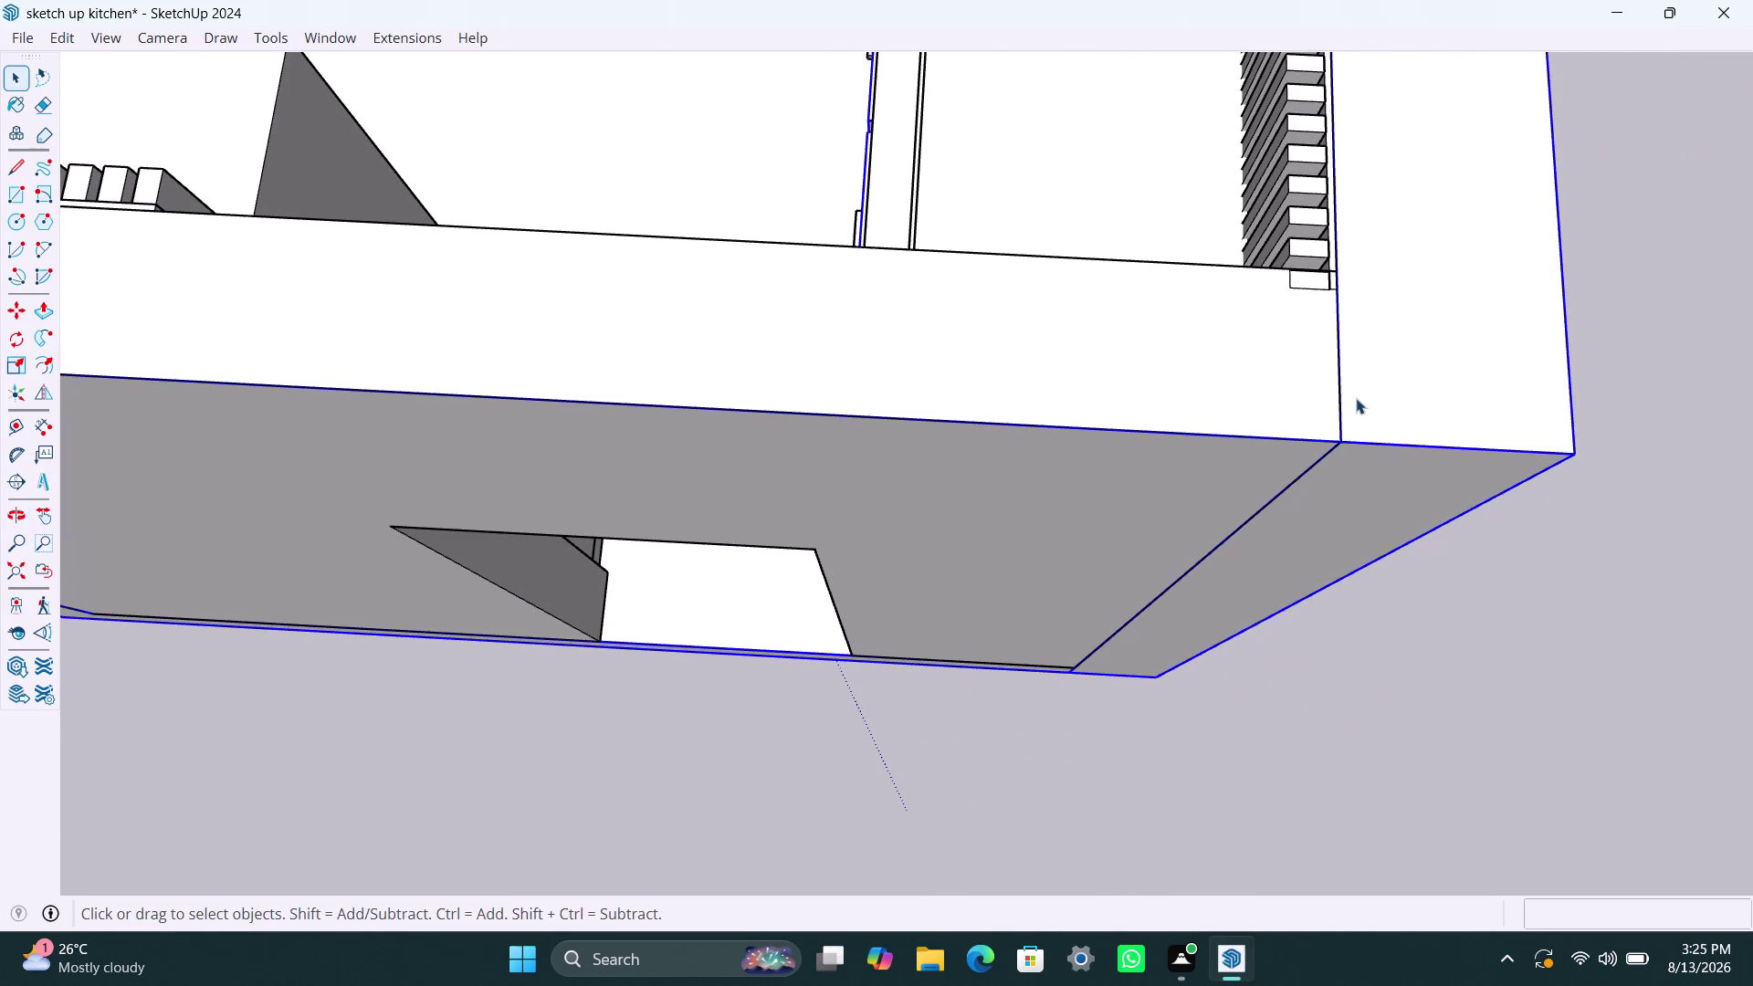
scroll(down, 3)
middle_drag(1099, 558, 1056, 390)
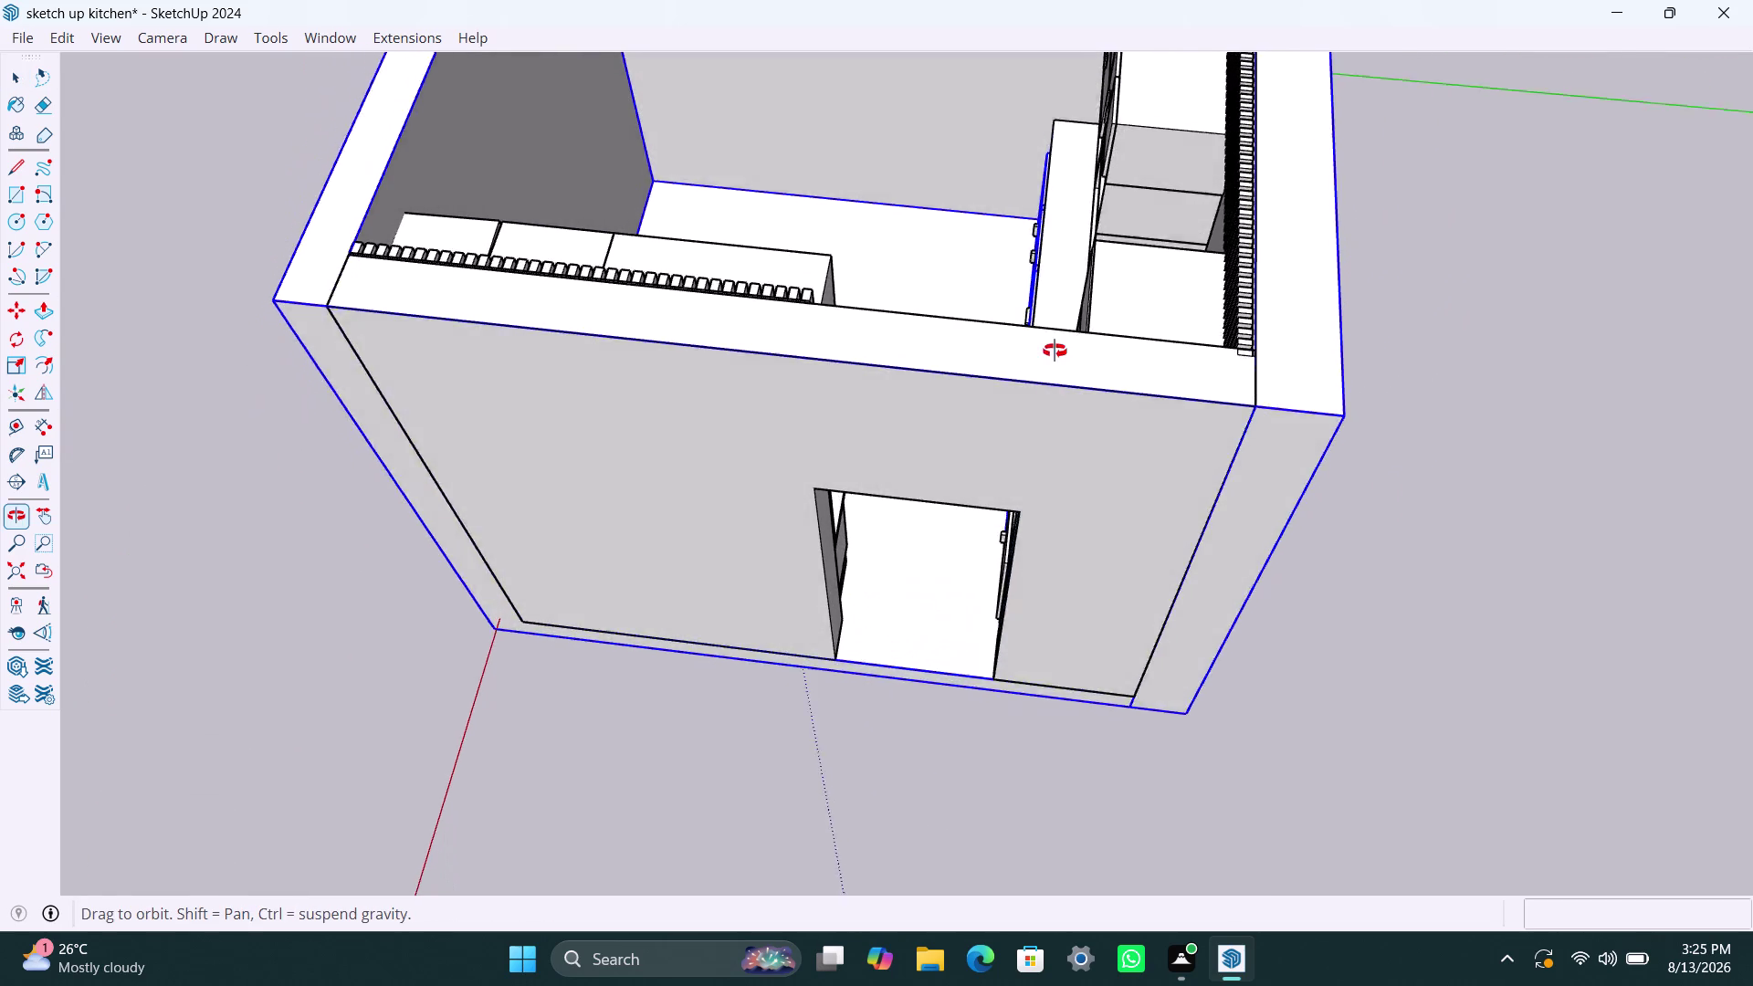
middle_drag(1057, 390, 1052, 336)
scroll(up, 3)
scroll(up, 3)
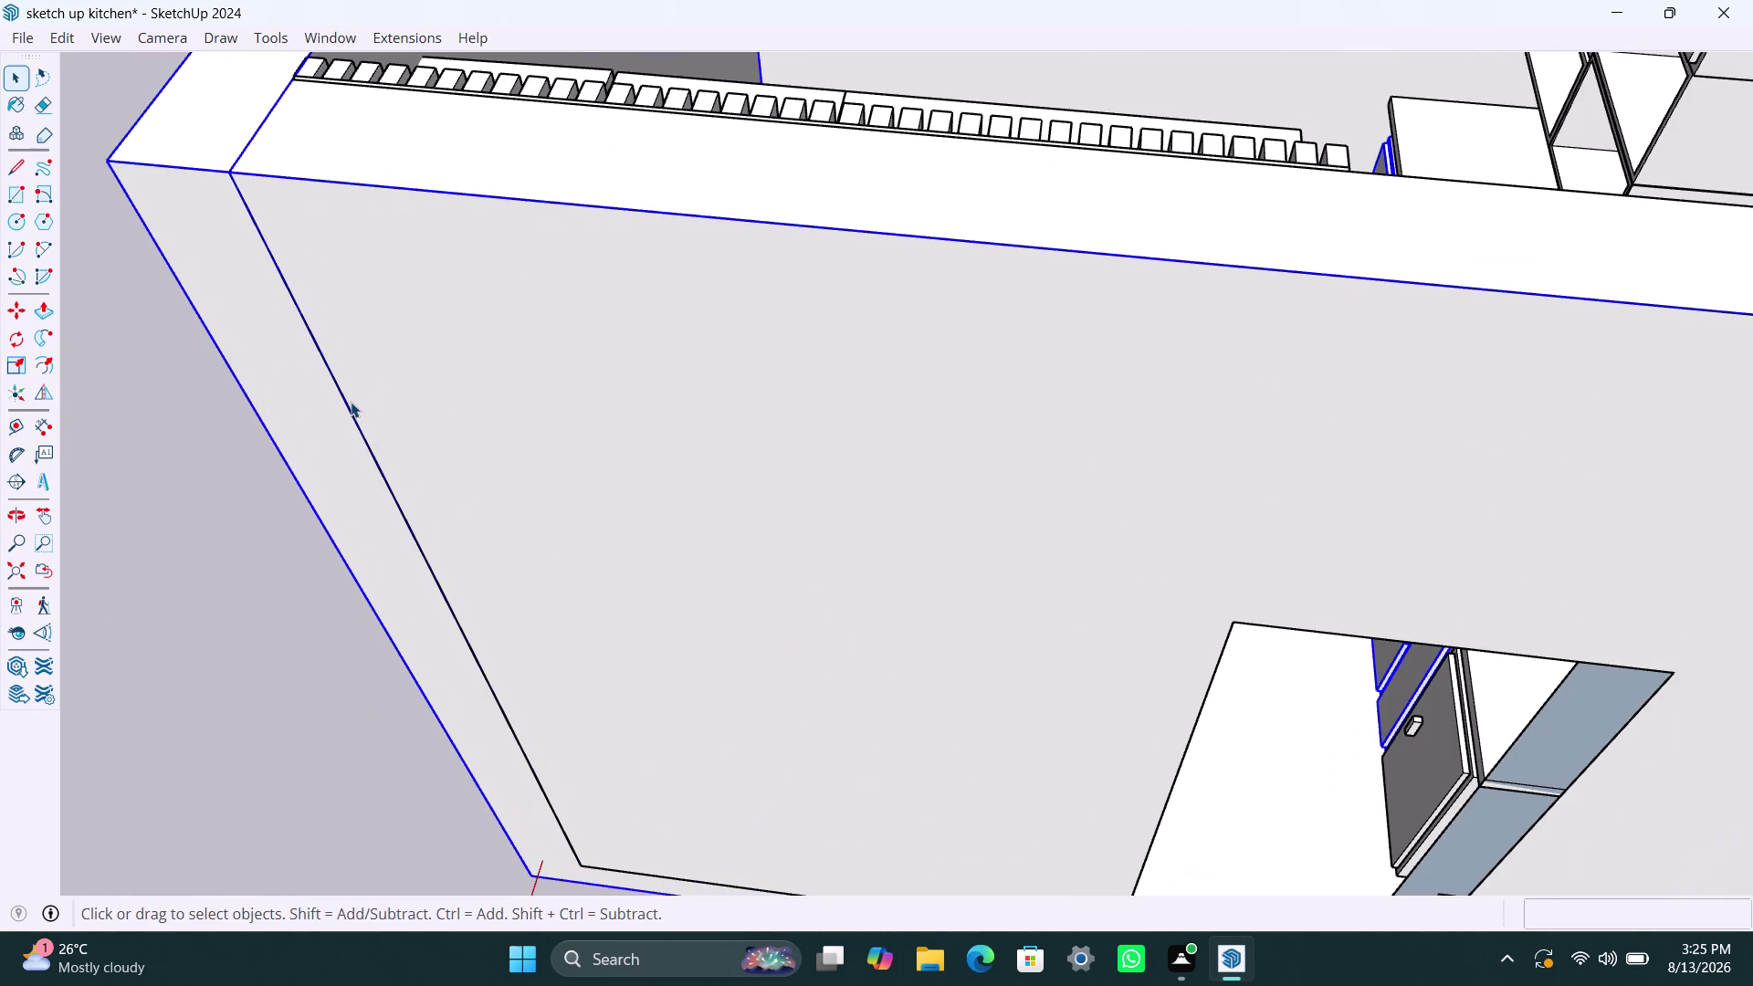
click(348, 405)
Undo a stray deletion and orbit above the room to see its open top.
scroll(down, 3)
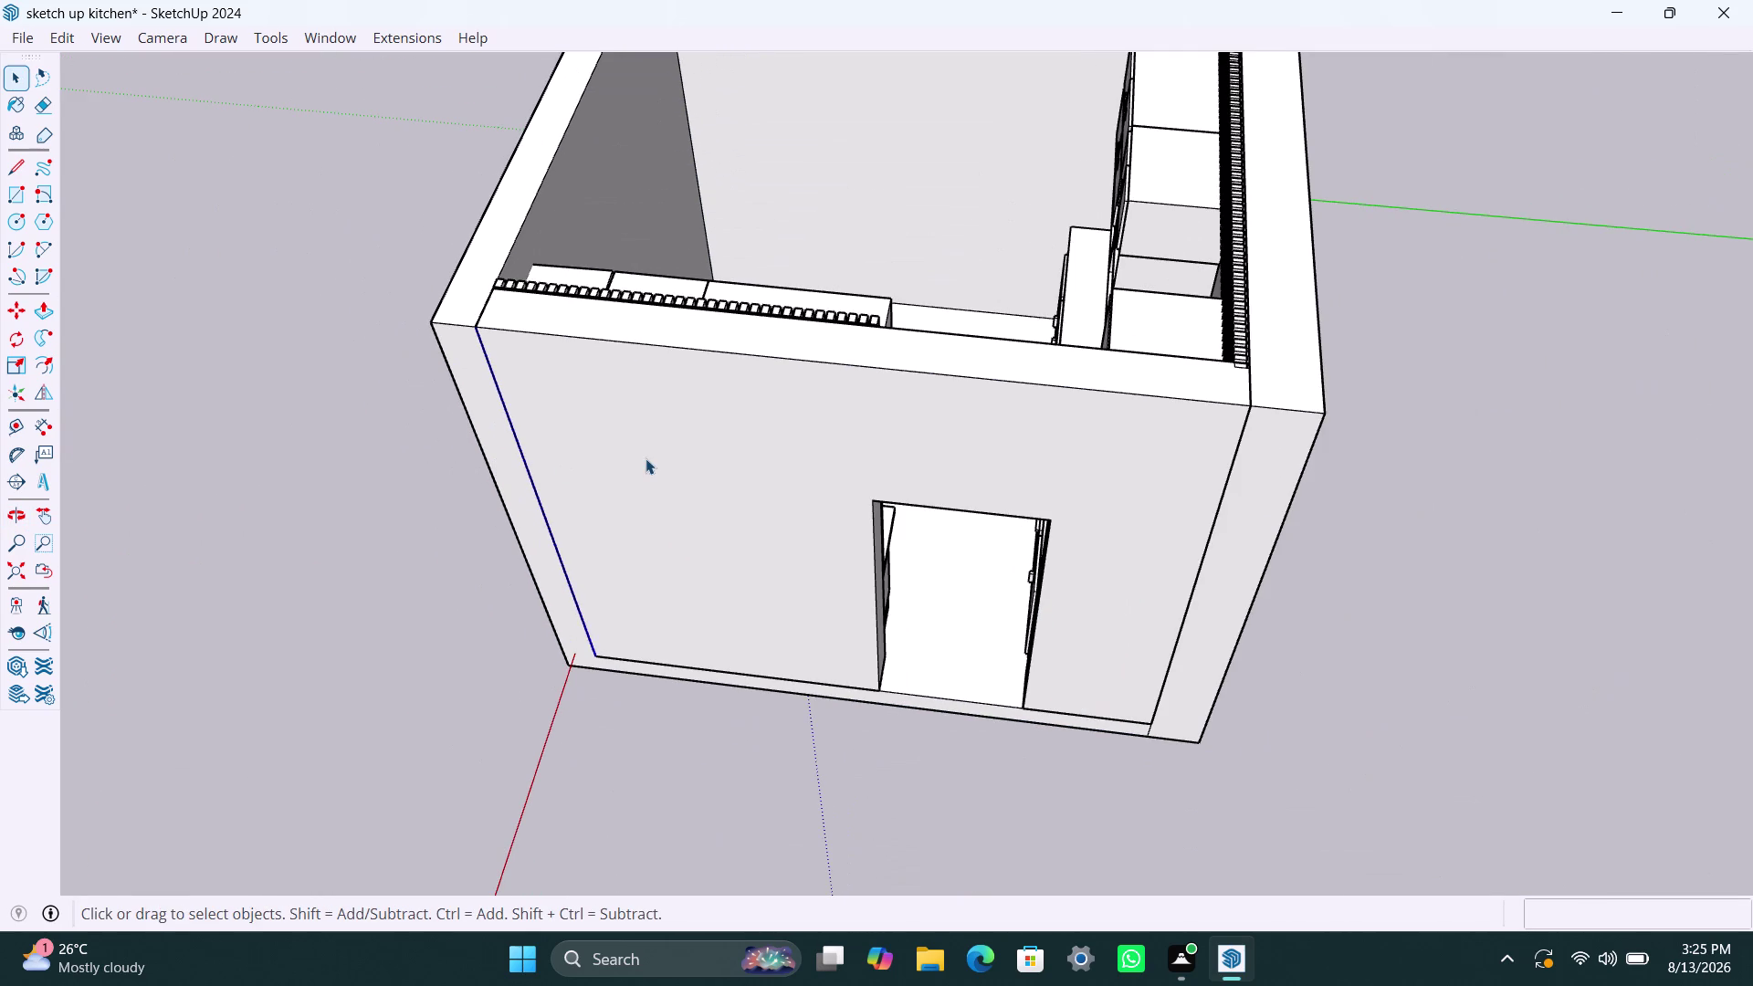
key(Delete)
key(ctrl+z)
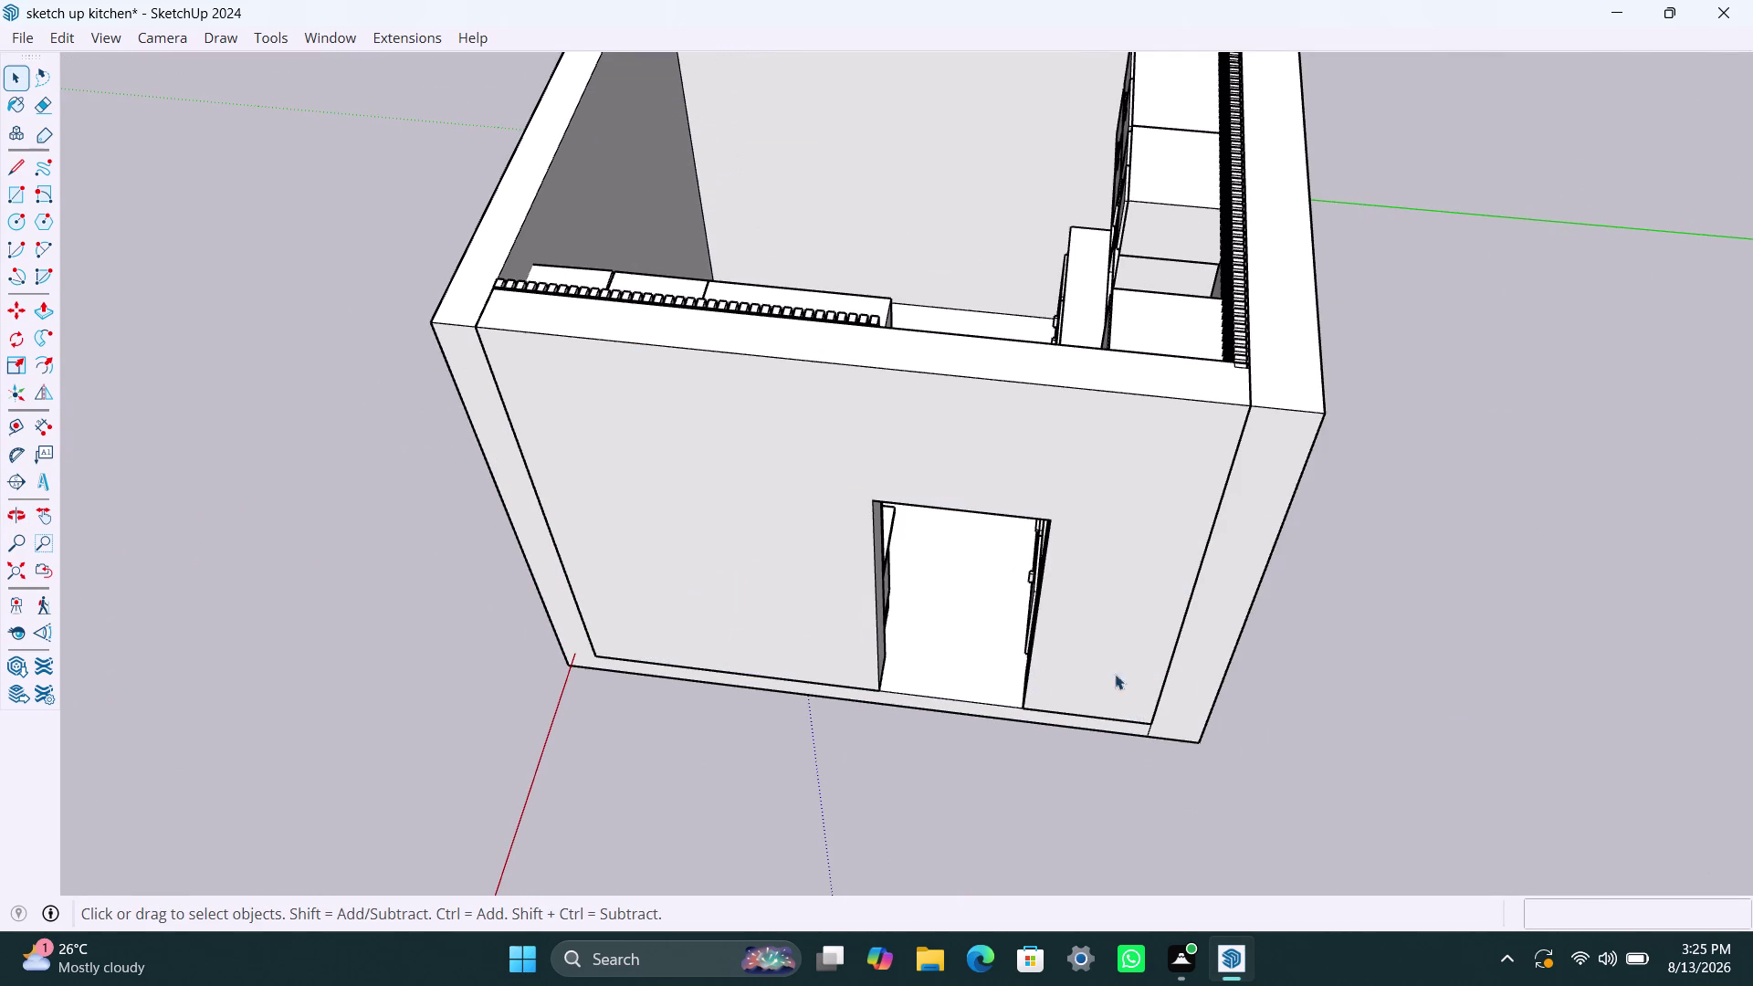
scroll(down, 3)
click(1423, 628)
scroll(up, 3)
middle_drag(888, 636, 888, 390)
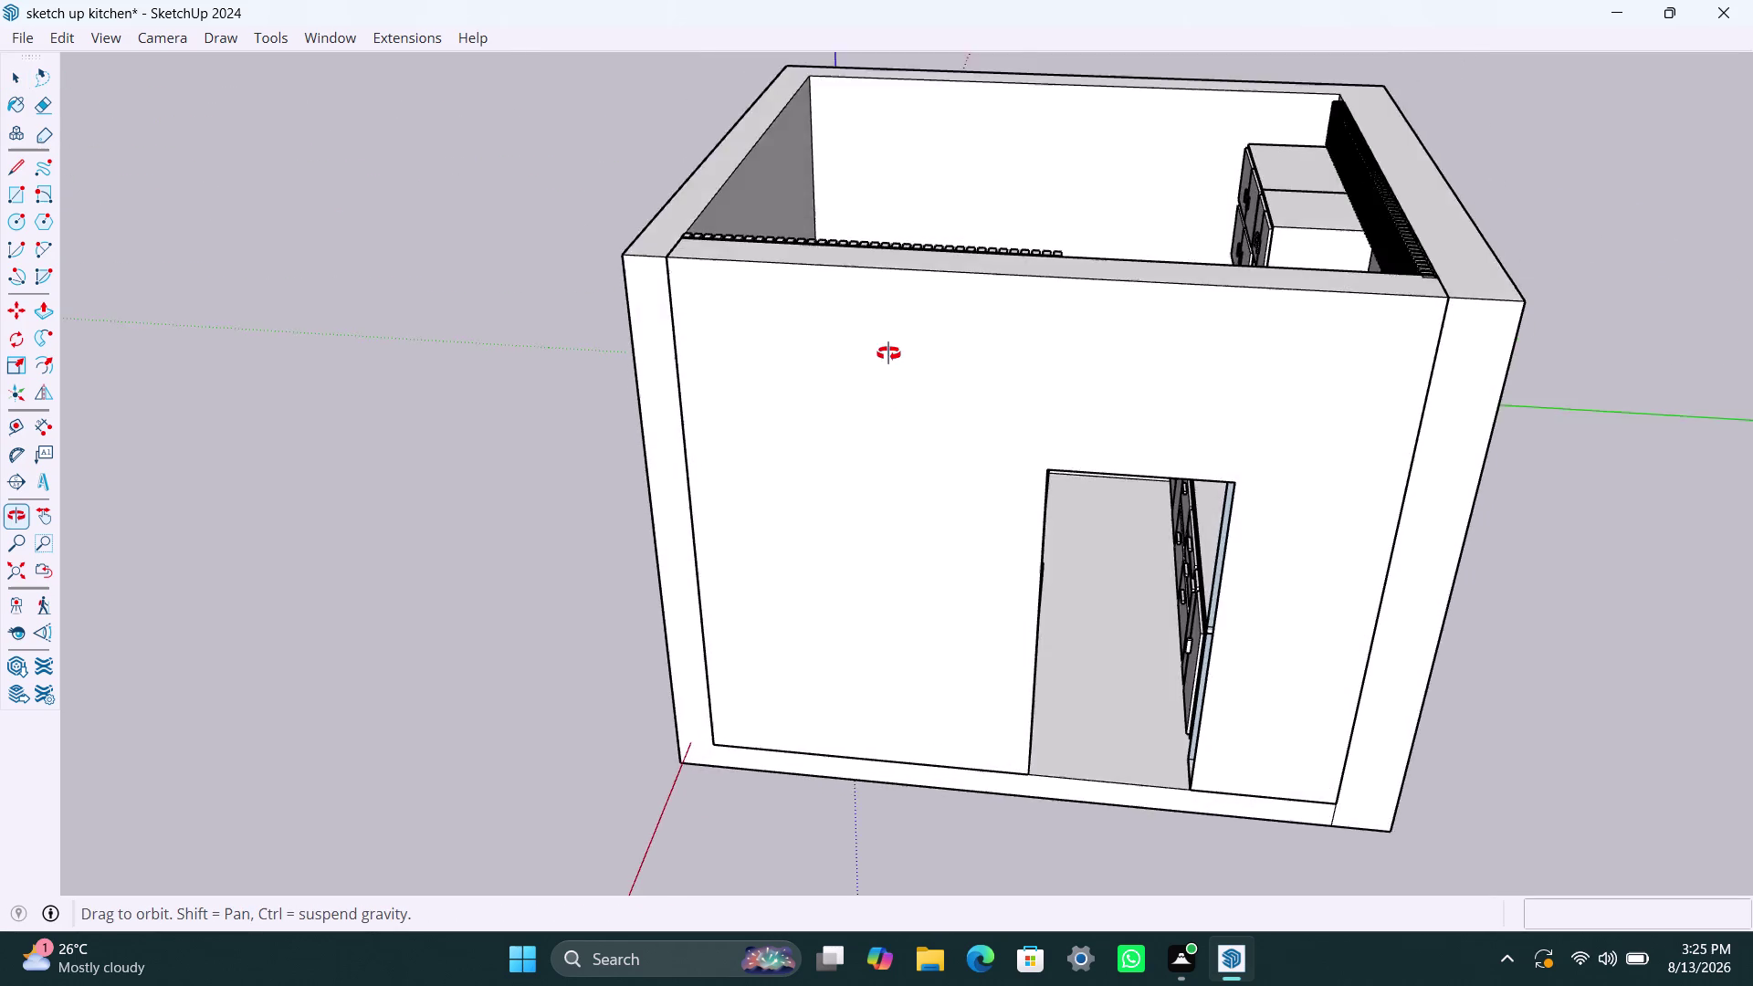
middle_drag(888, 391, 884, 185)
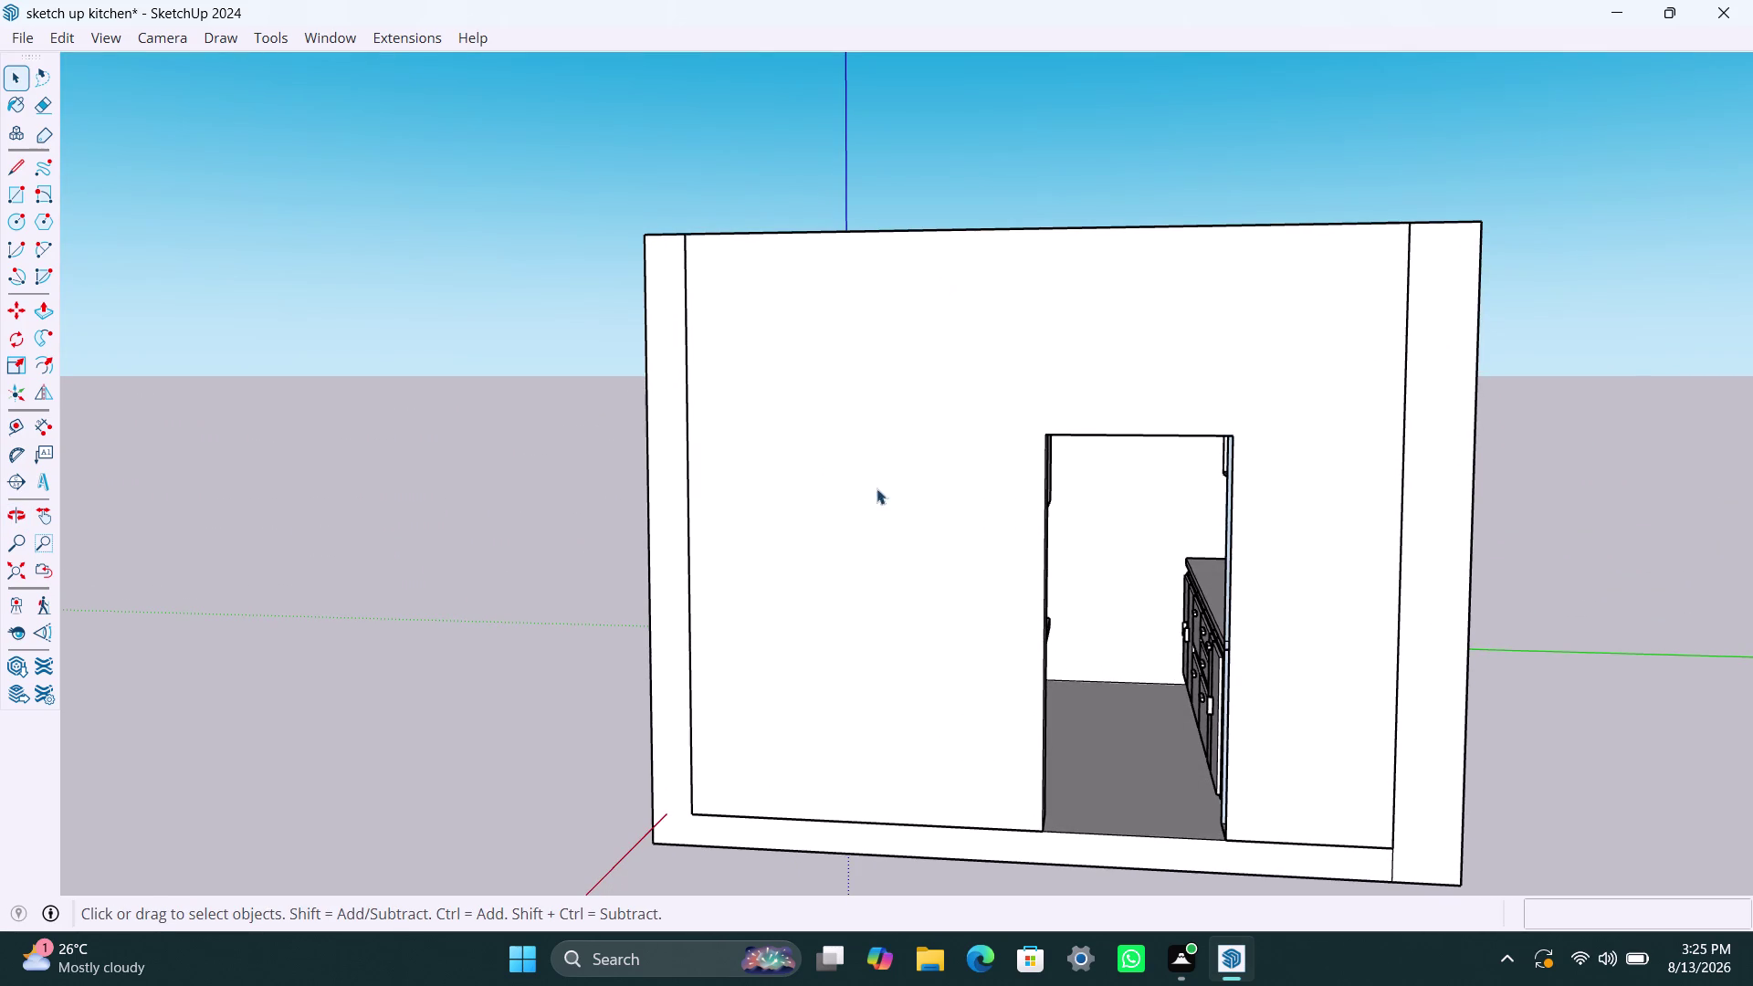
scroll(down, 3)
middle_drag(899, 491, 919, 578)
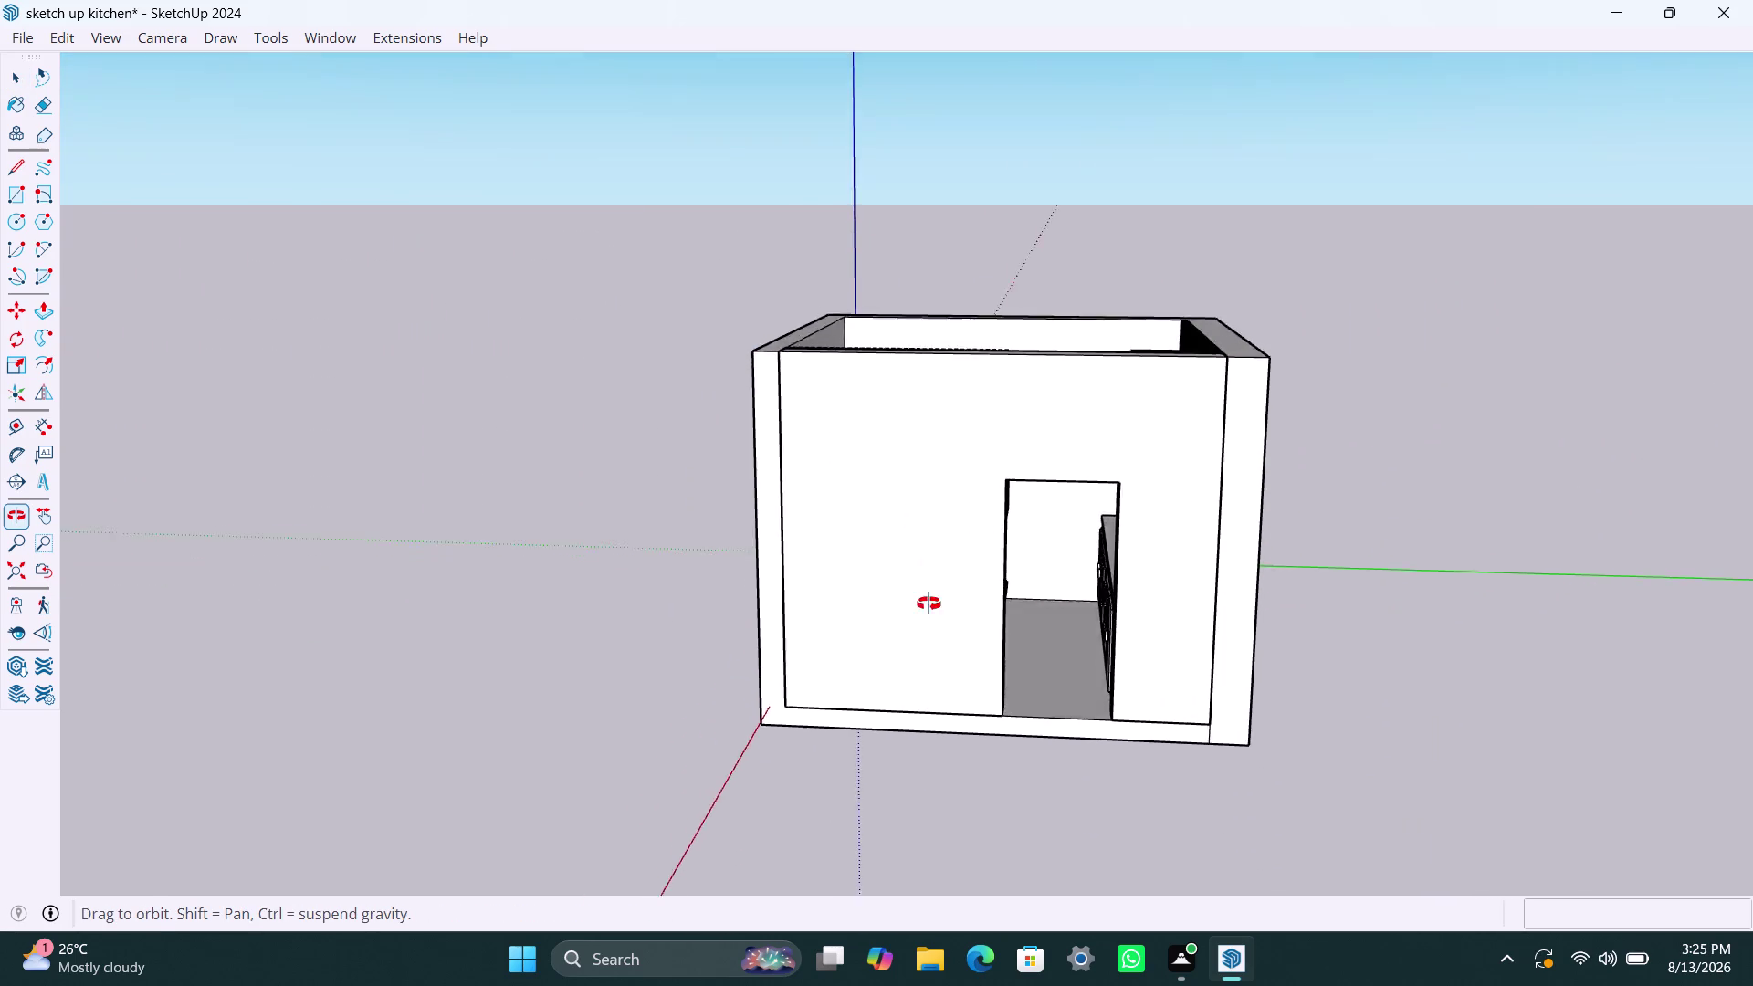
middle_drag(920, 578, 993, 639)
Draw a rectangle across the wall tops to form a ceiling face and open its context menu.
key(r)
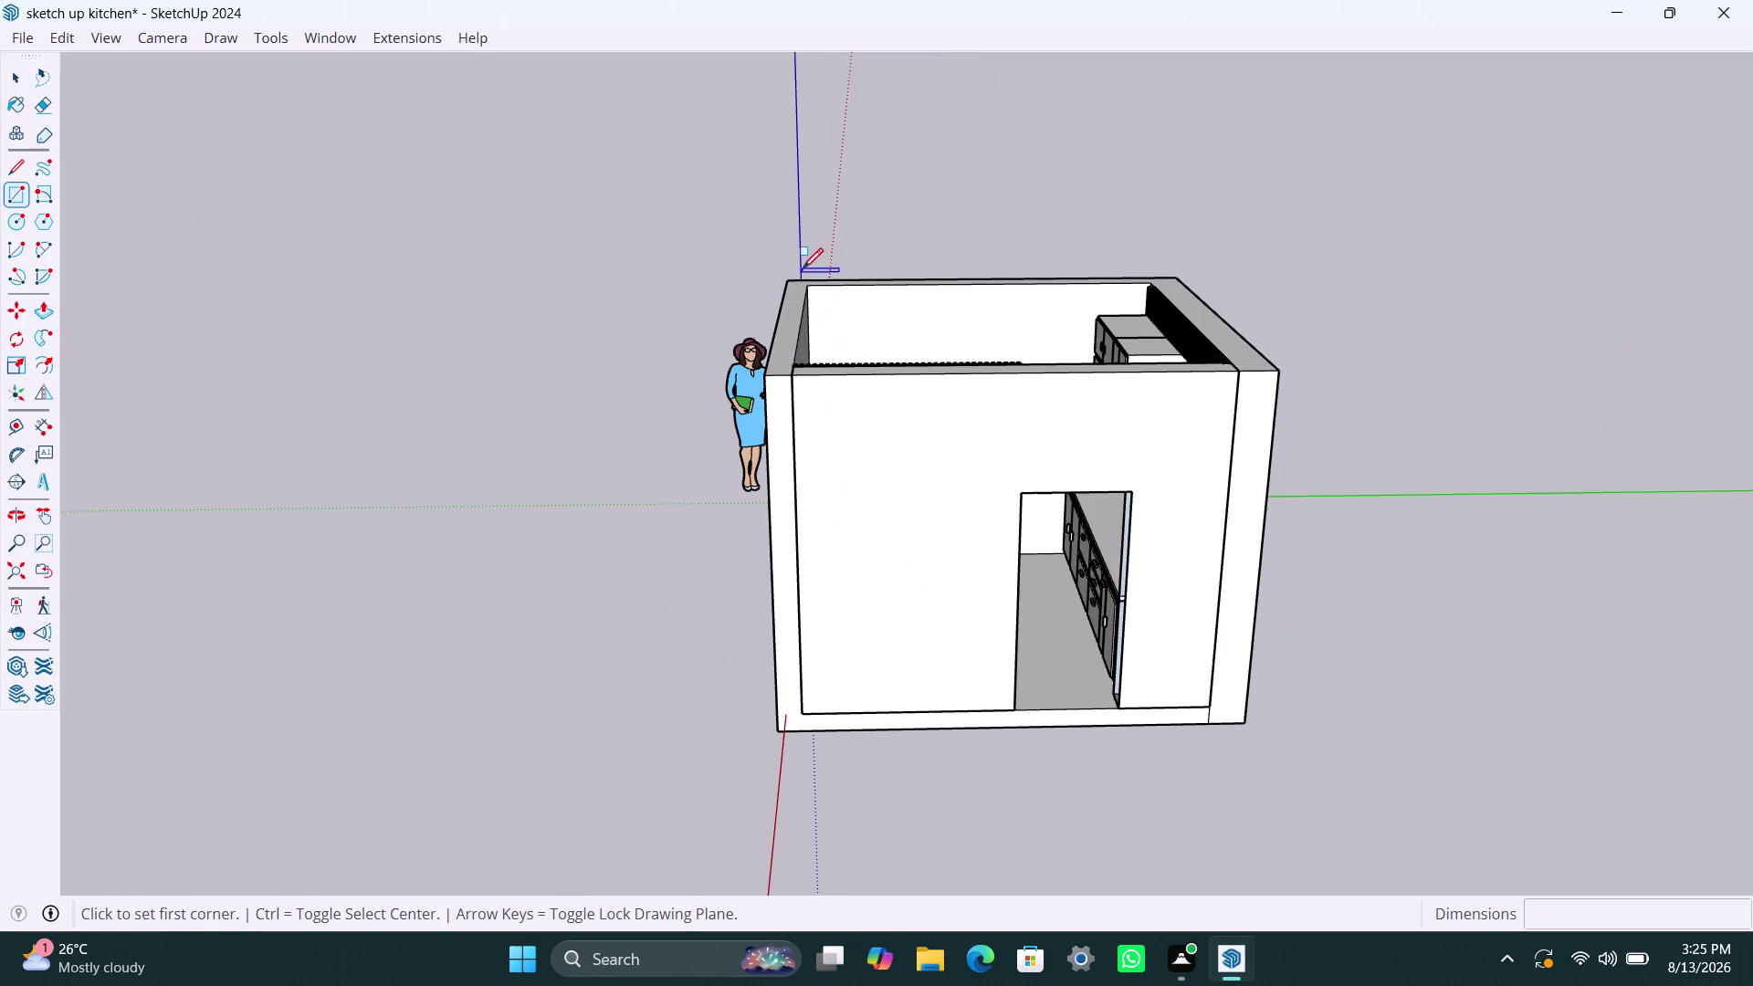
click(788, 277)
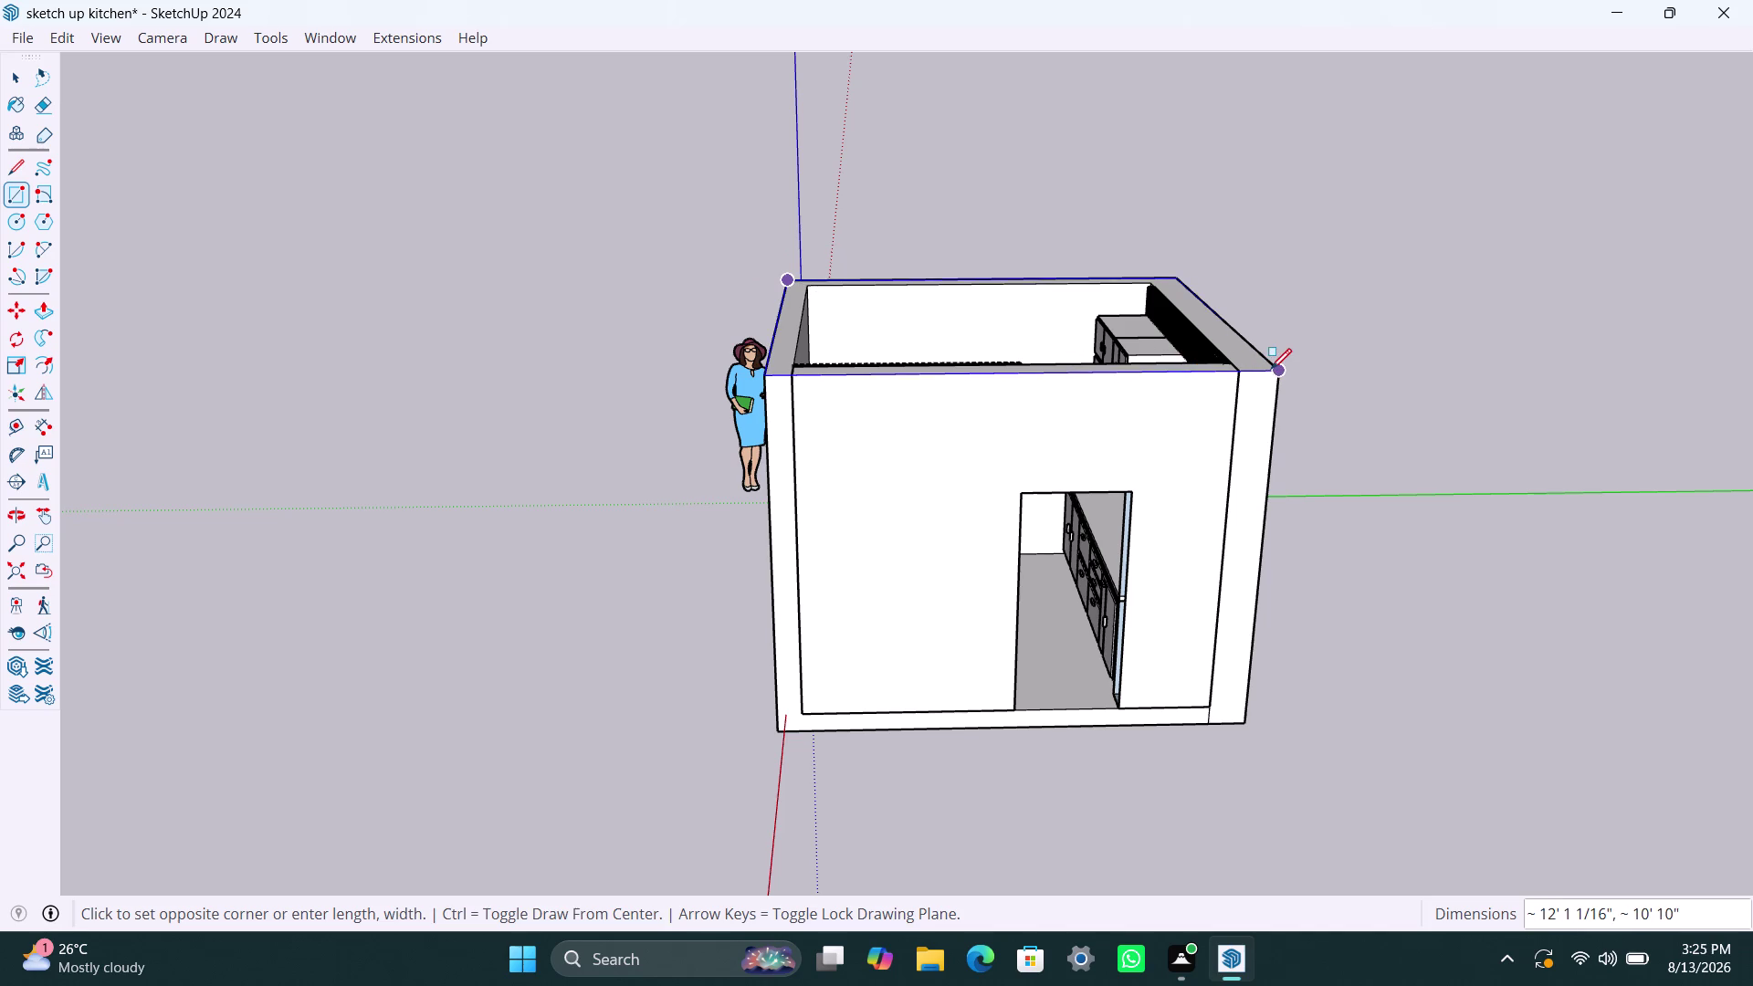
click(1271, 369)
key(space)
double_click(1011, 329)
right_click(1007, 327)
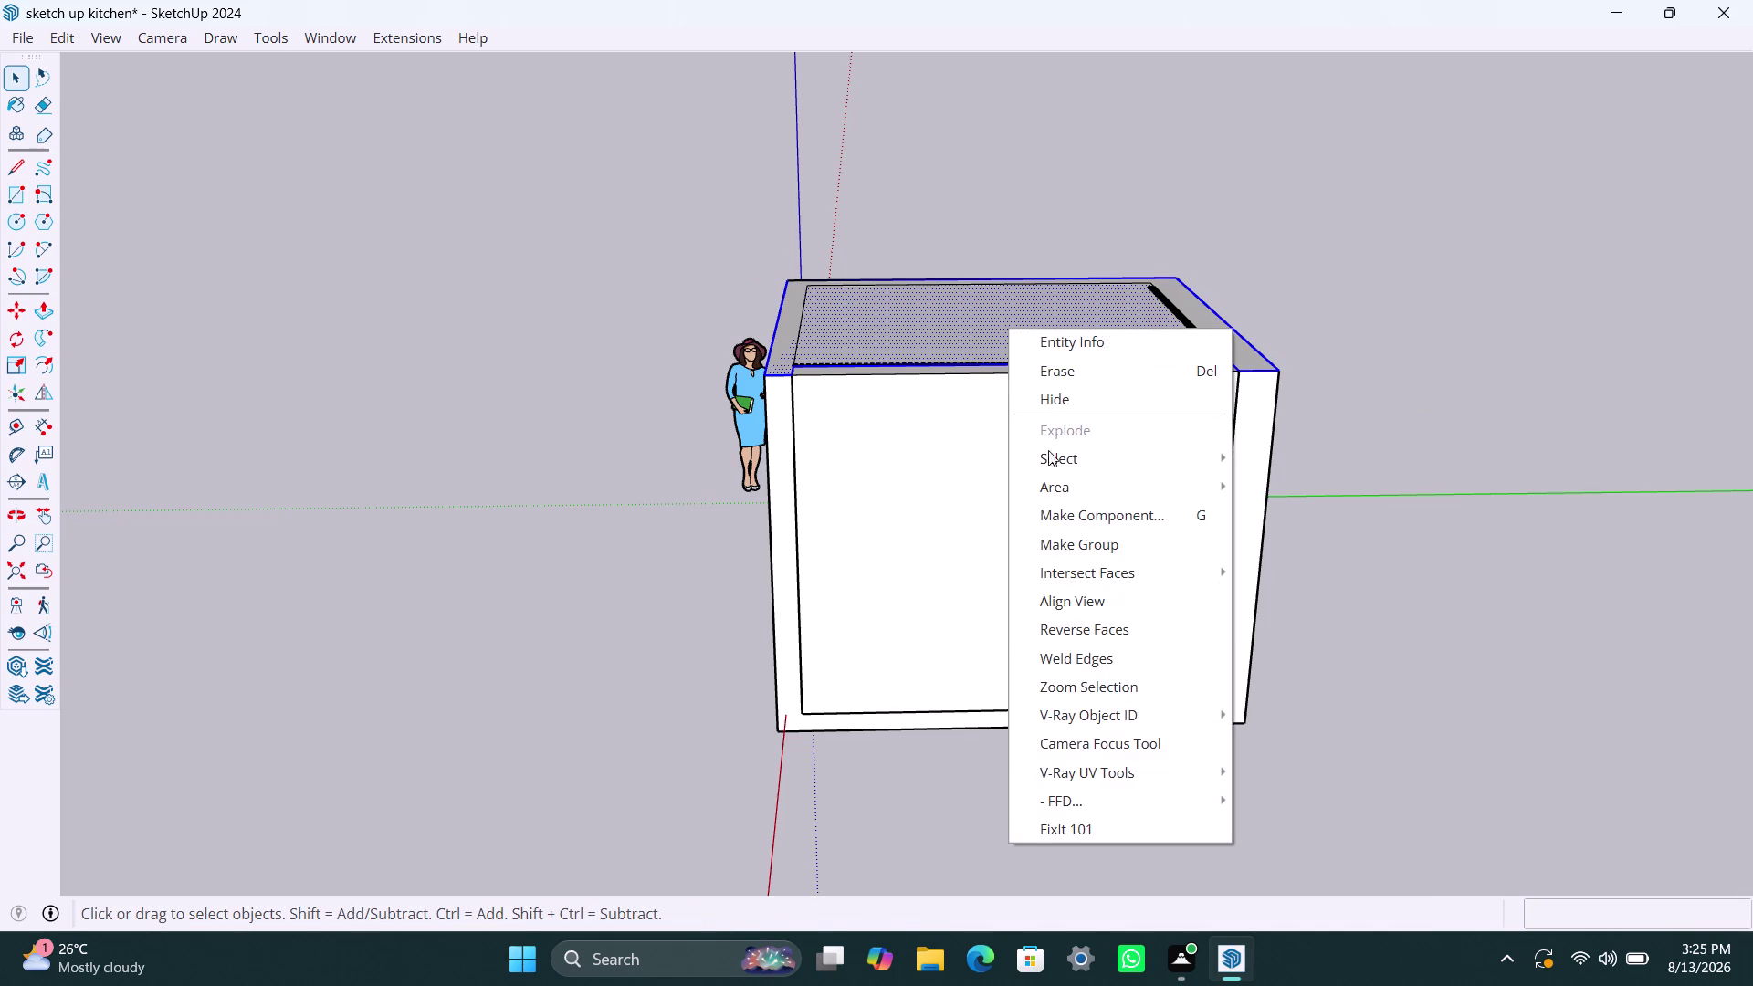
click(1114, 543)
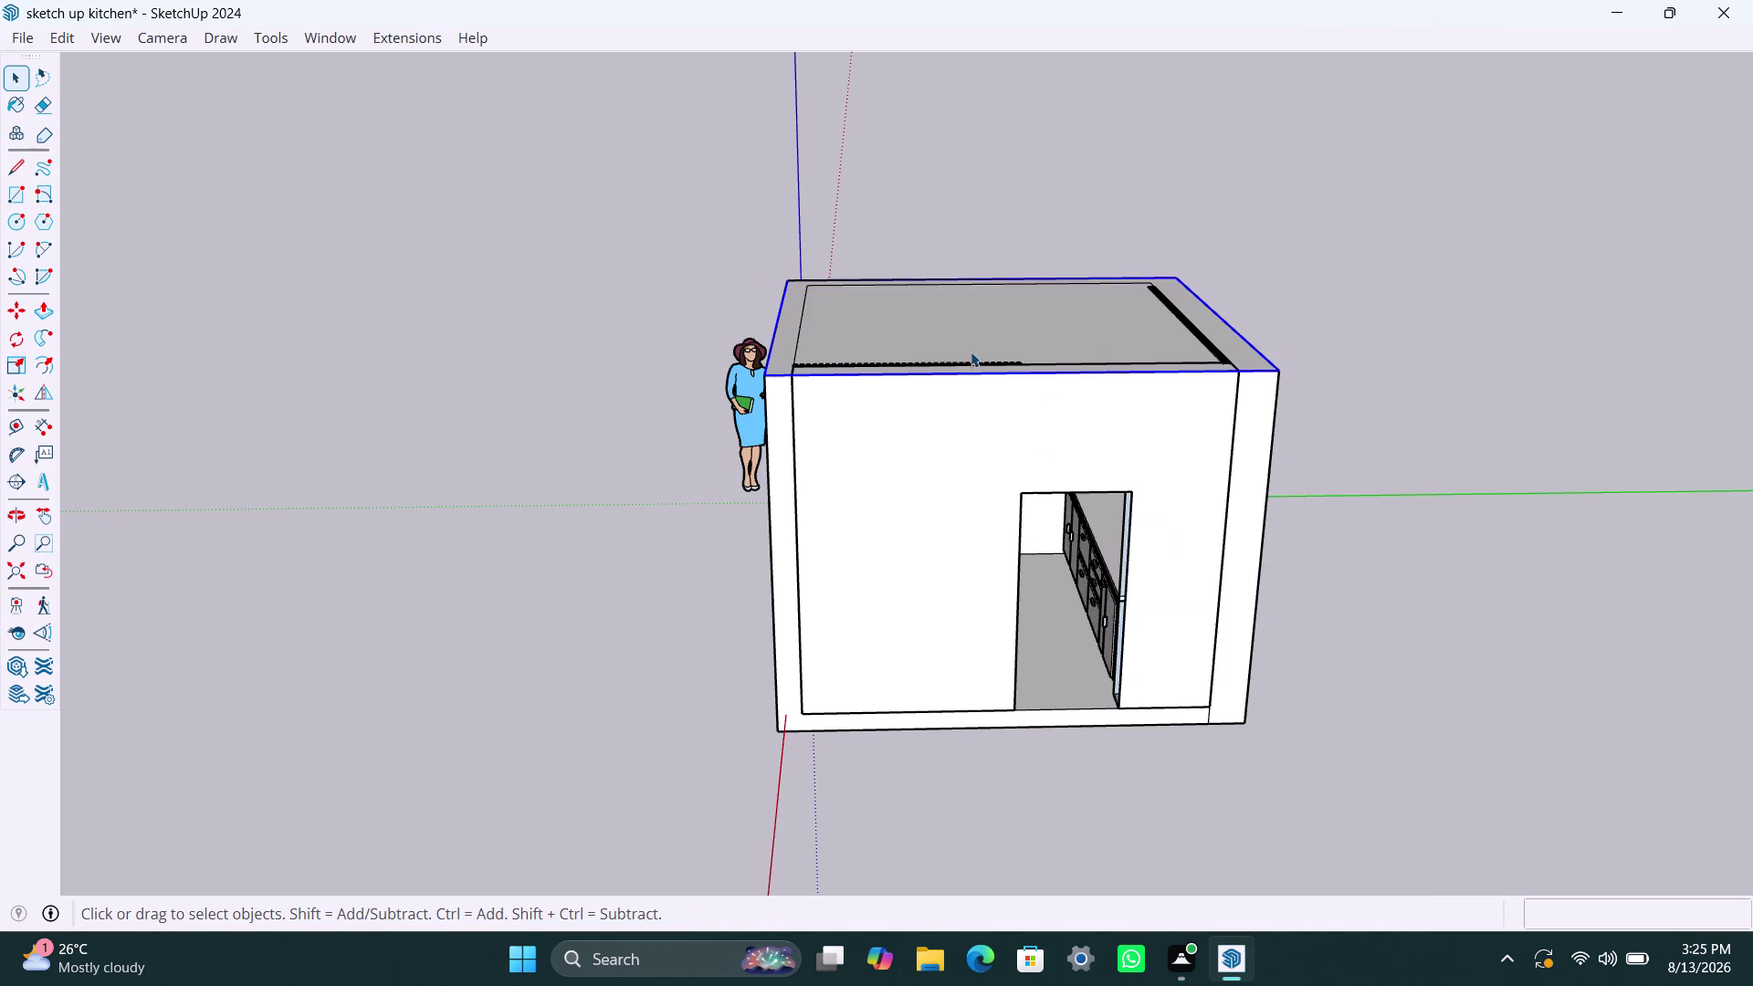
Start pulling up the ceiling face, cancel it, and undo the last few actions.
double_click(962, 333)
click(962, 333)
key(p)
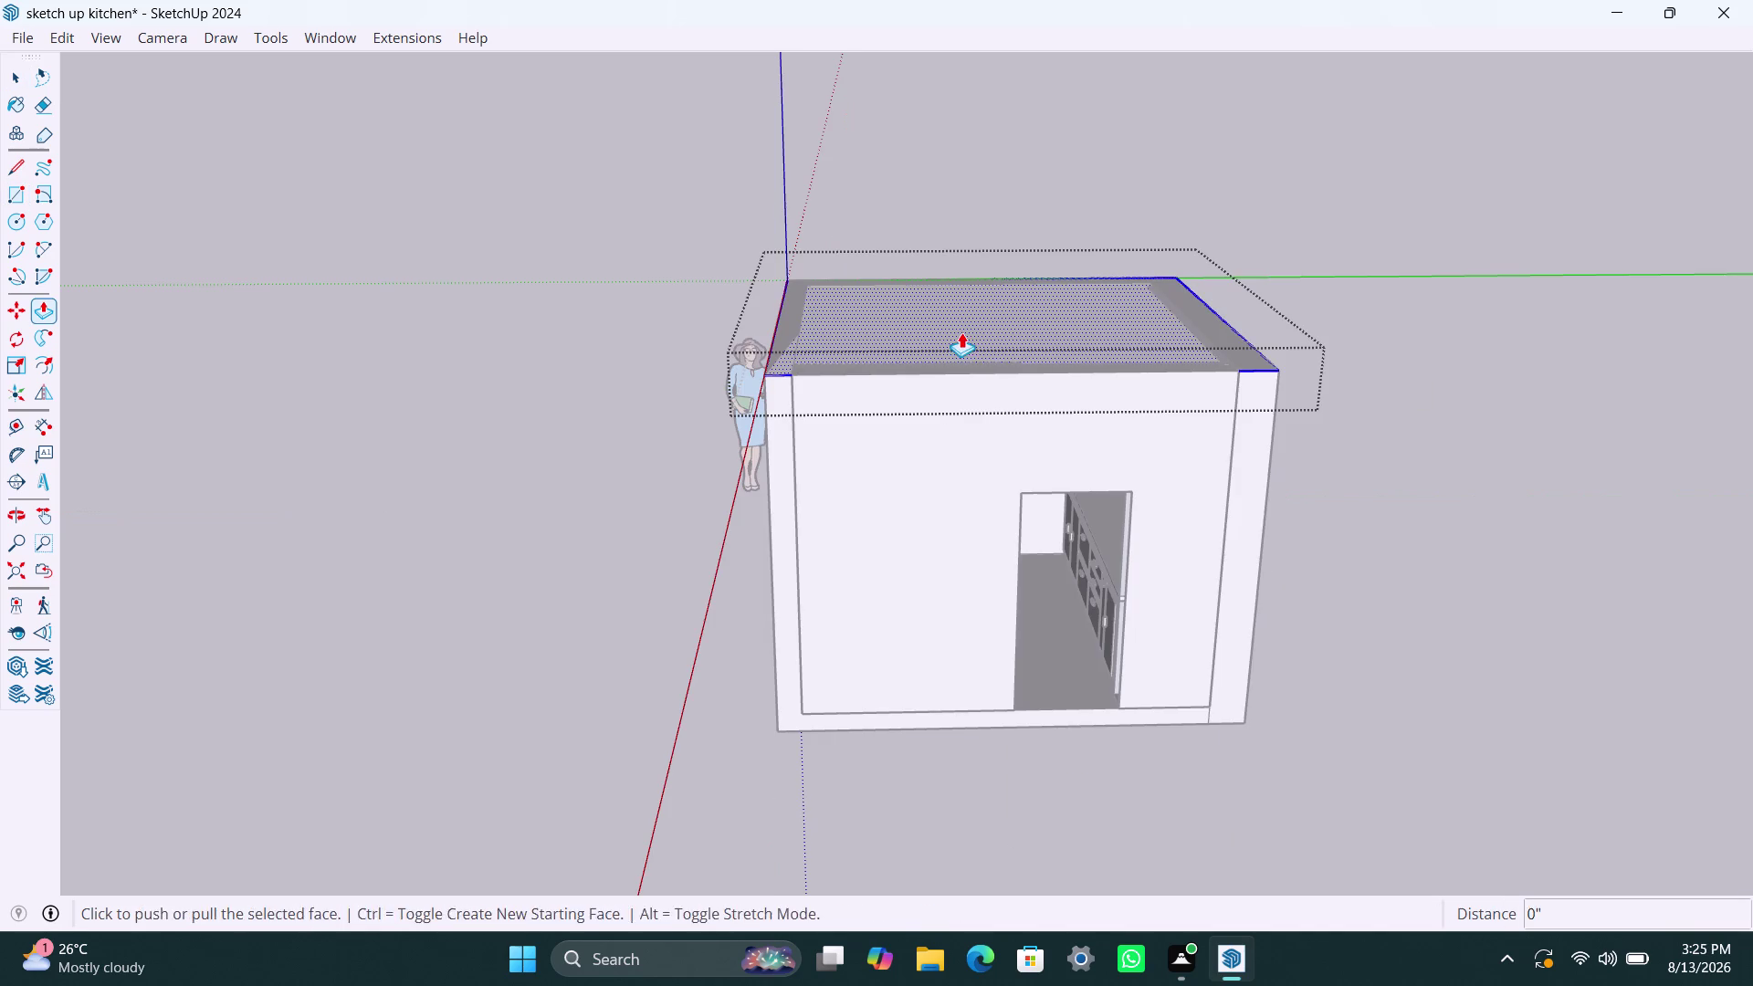
click(961, 332)
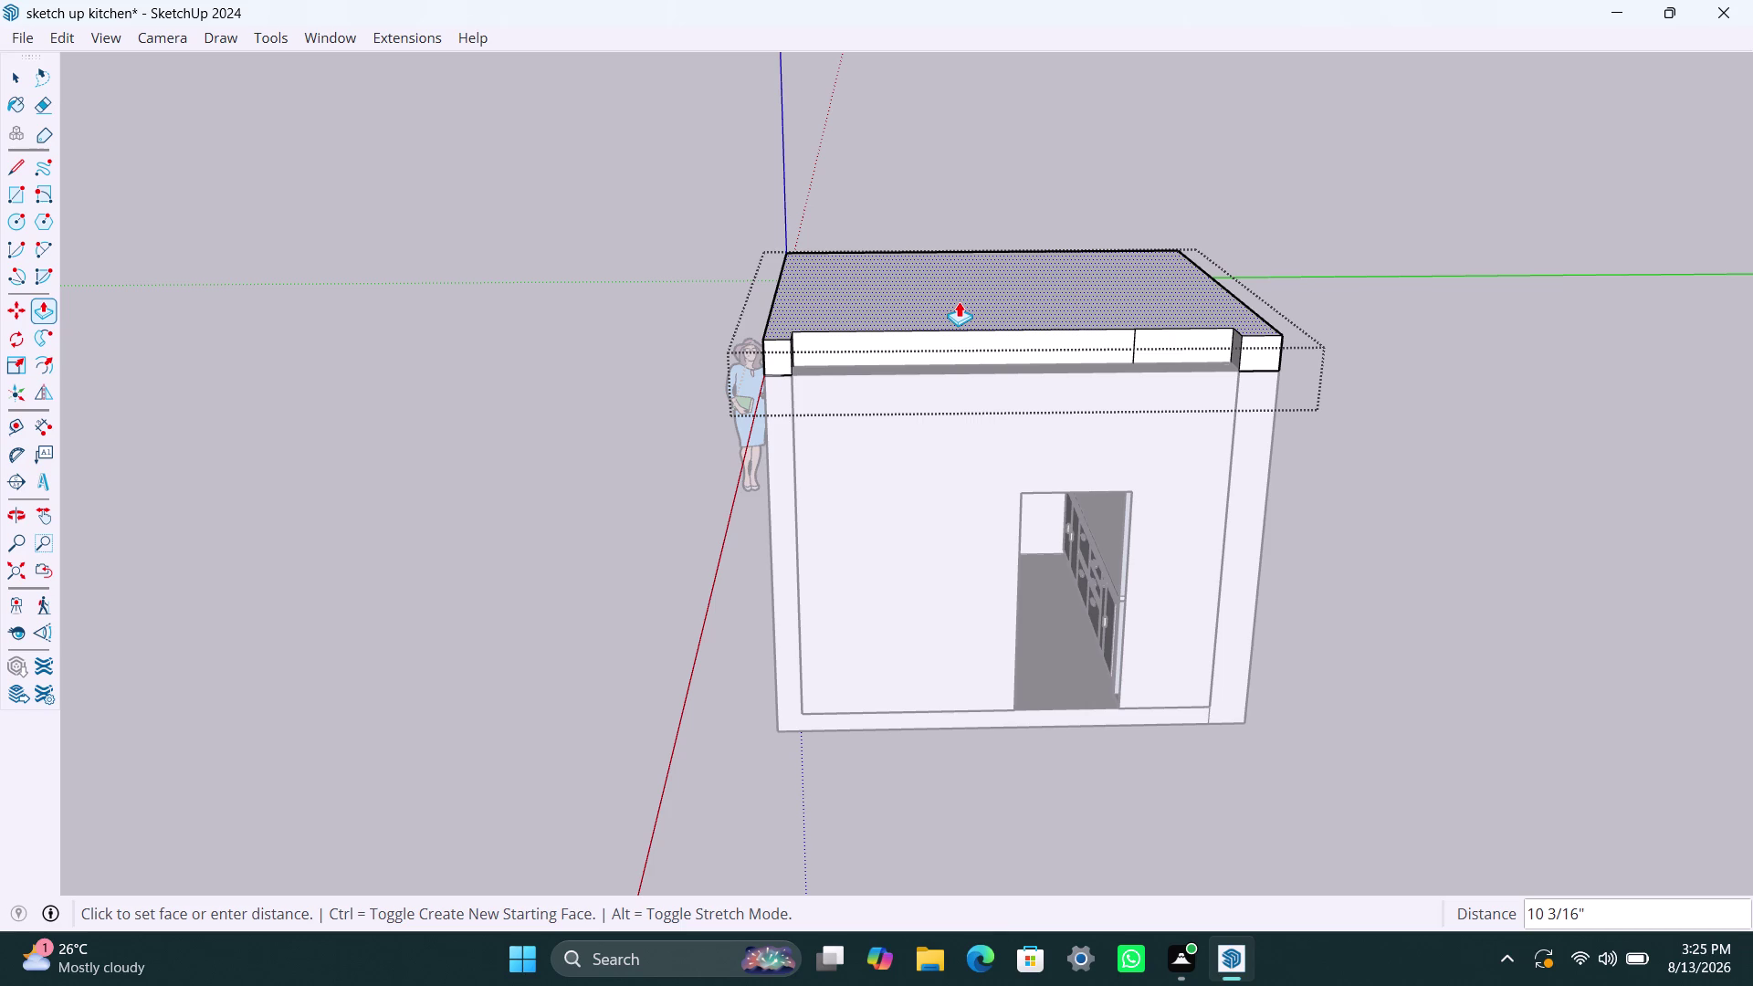
key(Escape)
key(Escape)
key(Escape)
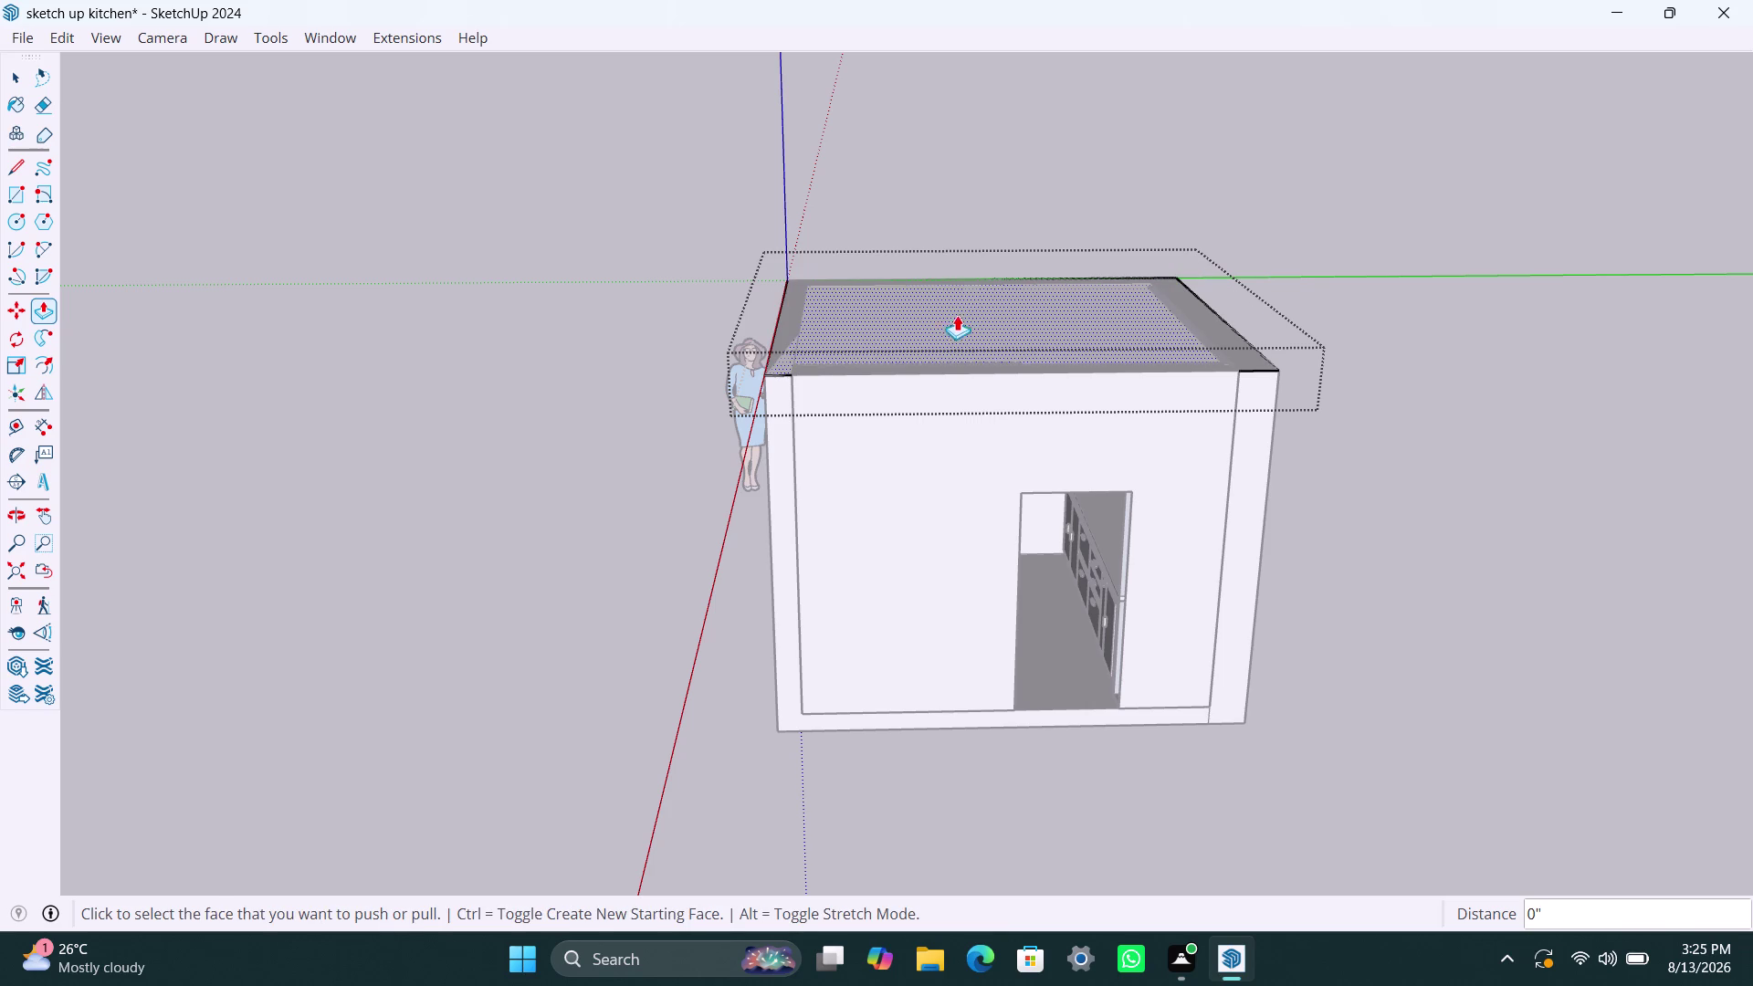
key(ctrl+z)
key(ctrl+z)
key(ctrl+z)
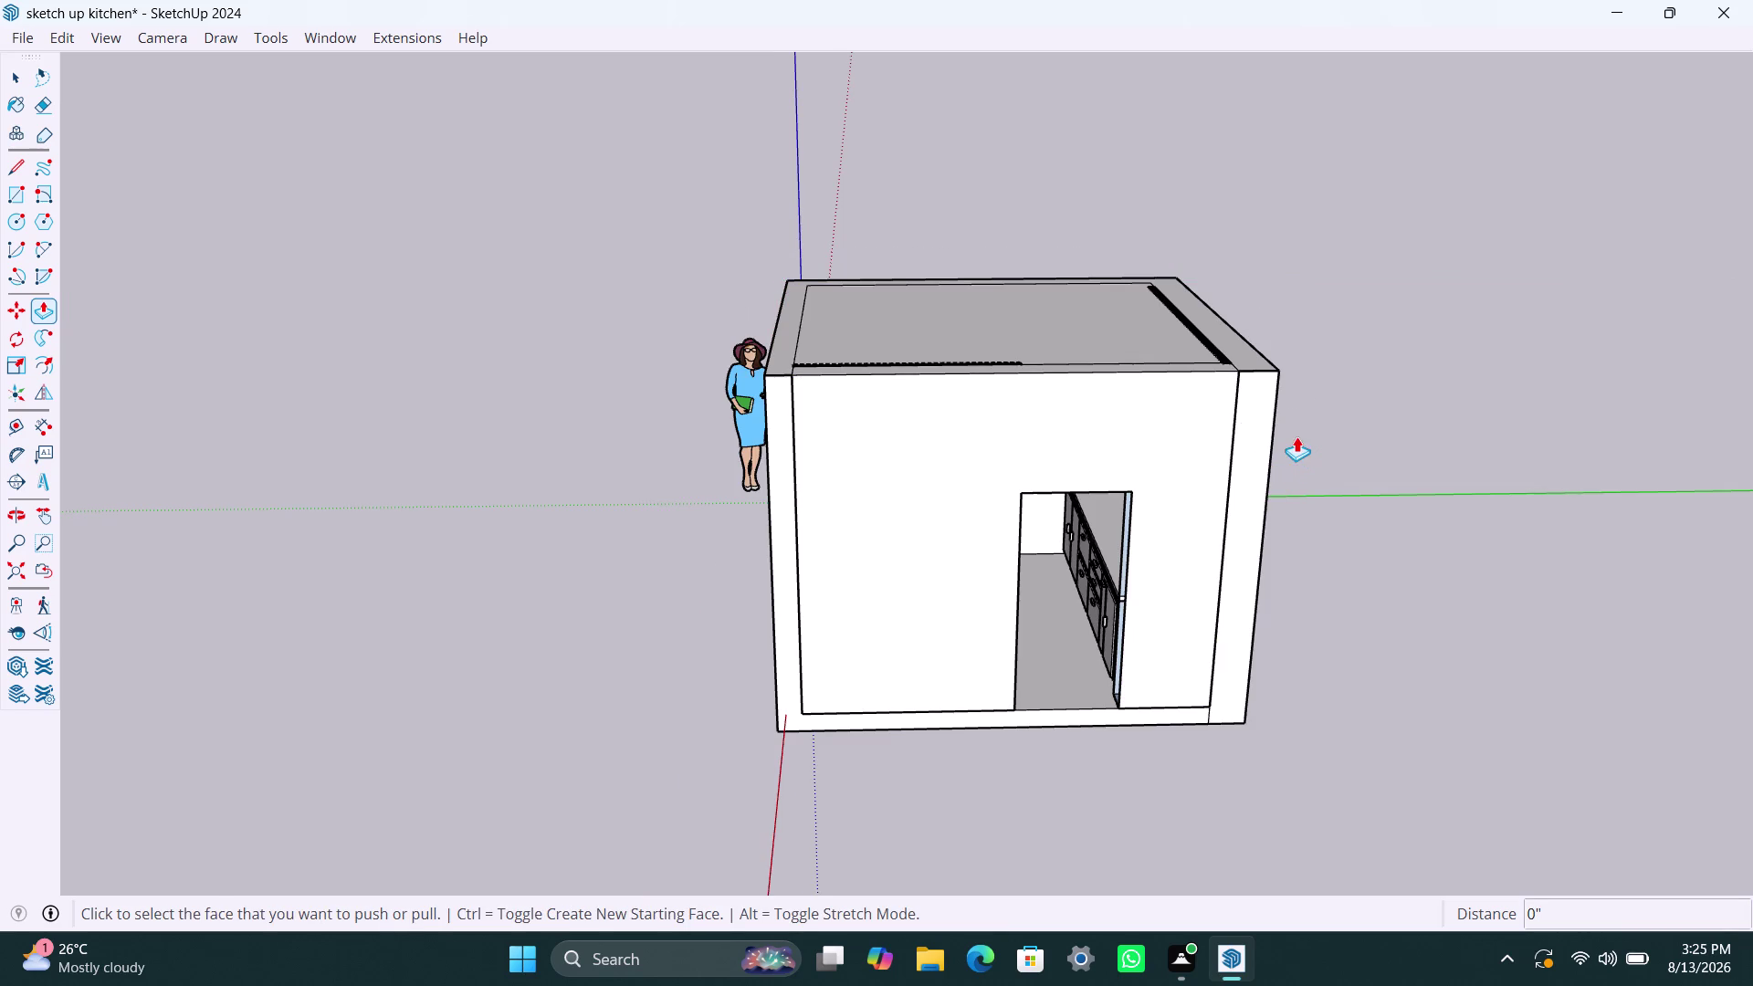
Orbit and zoom in close over the wall top corner.
scroll(down, 3)
middle_drag(1089, 386, 1011, 835)
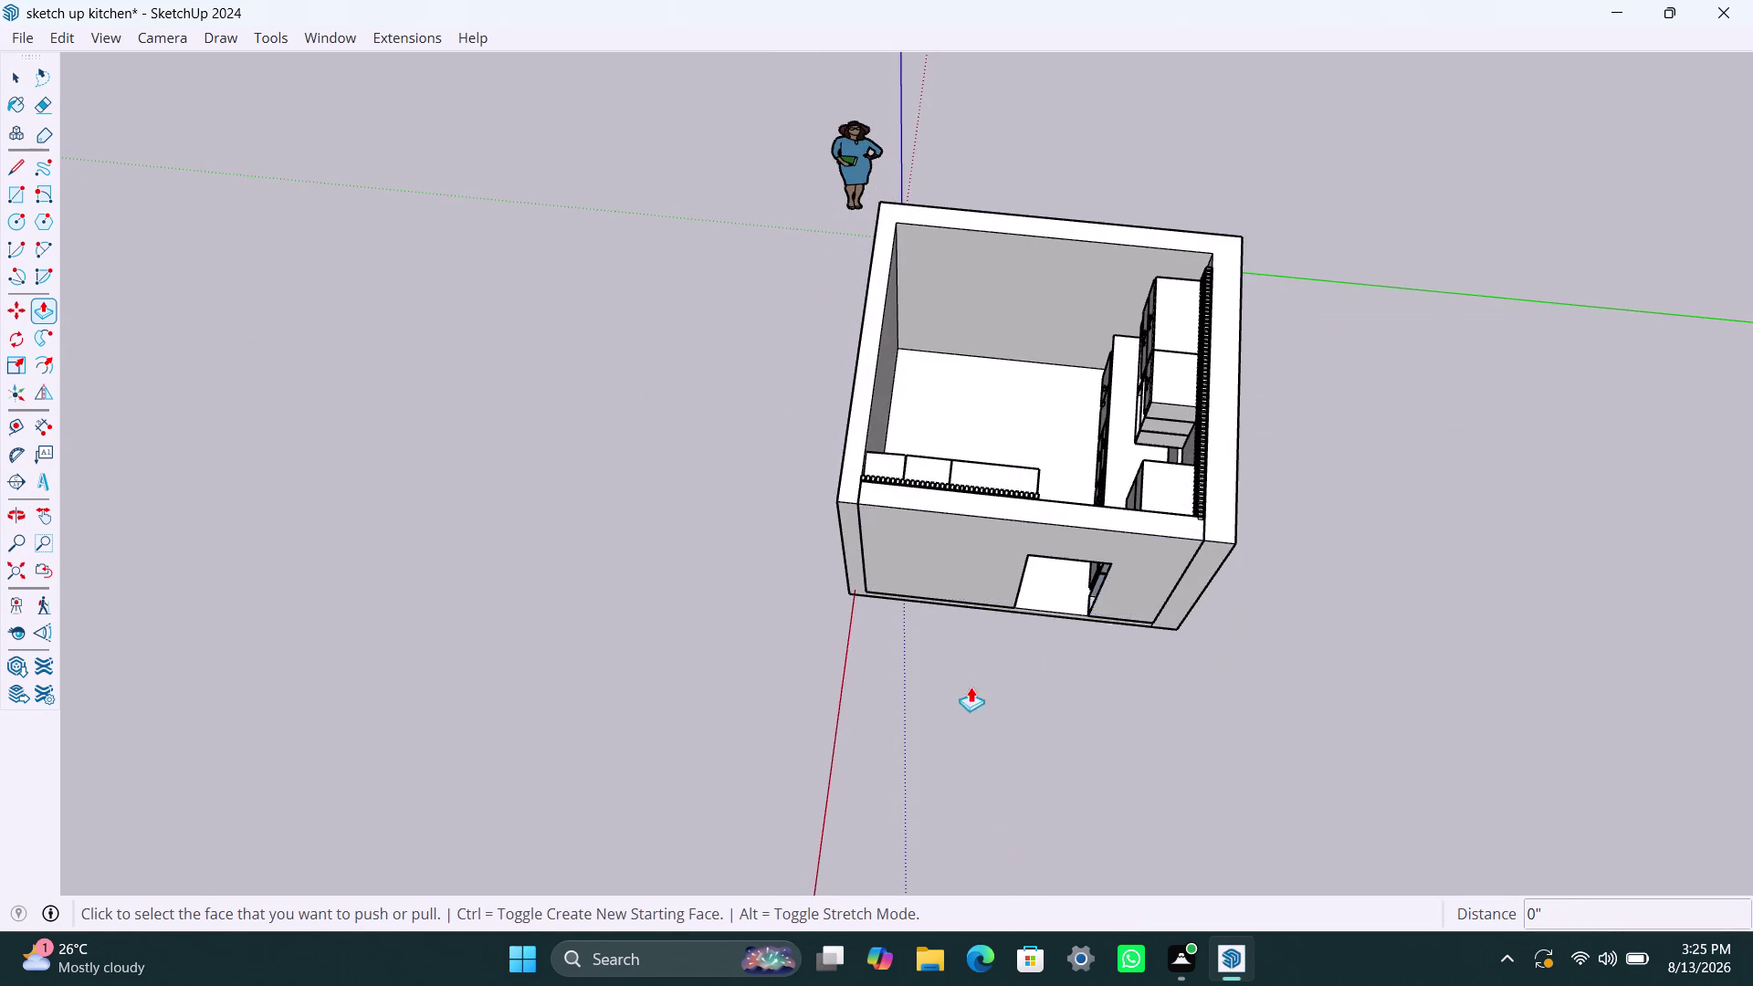
scroll(up, 3)
scroll(up, 3)
scroll(up, 3)
middle_drag(1287, 535, 1255, 566)
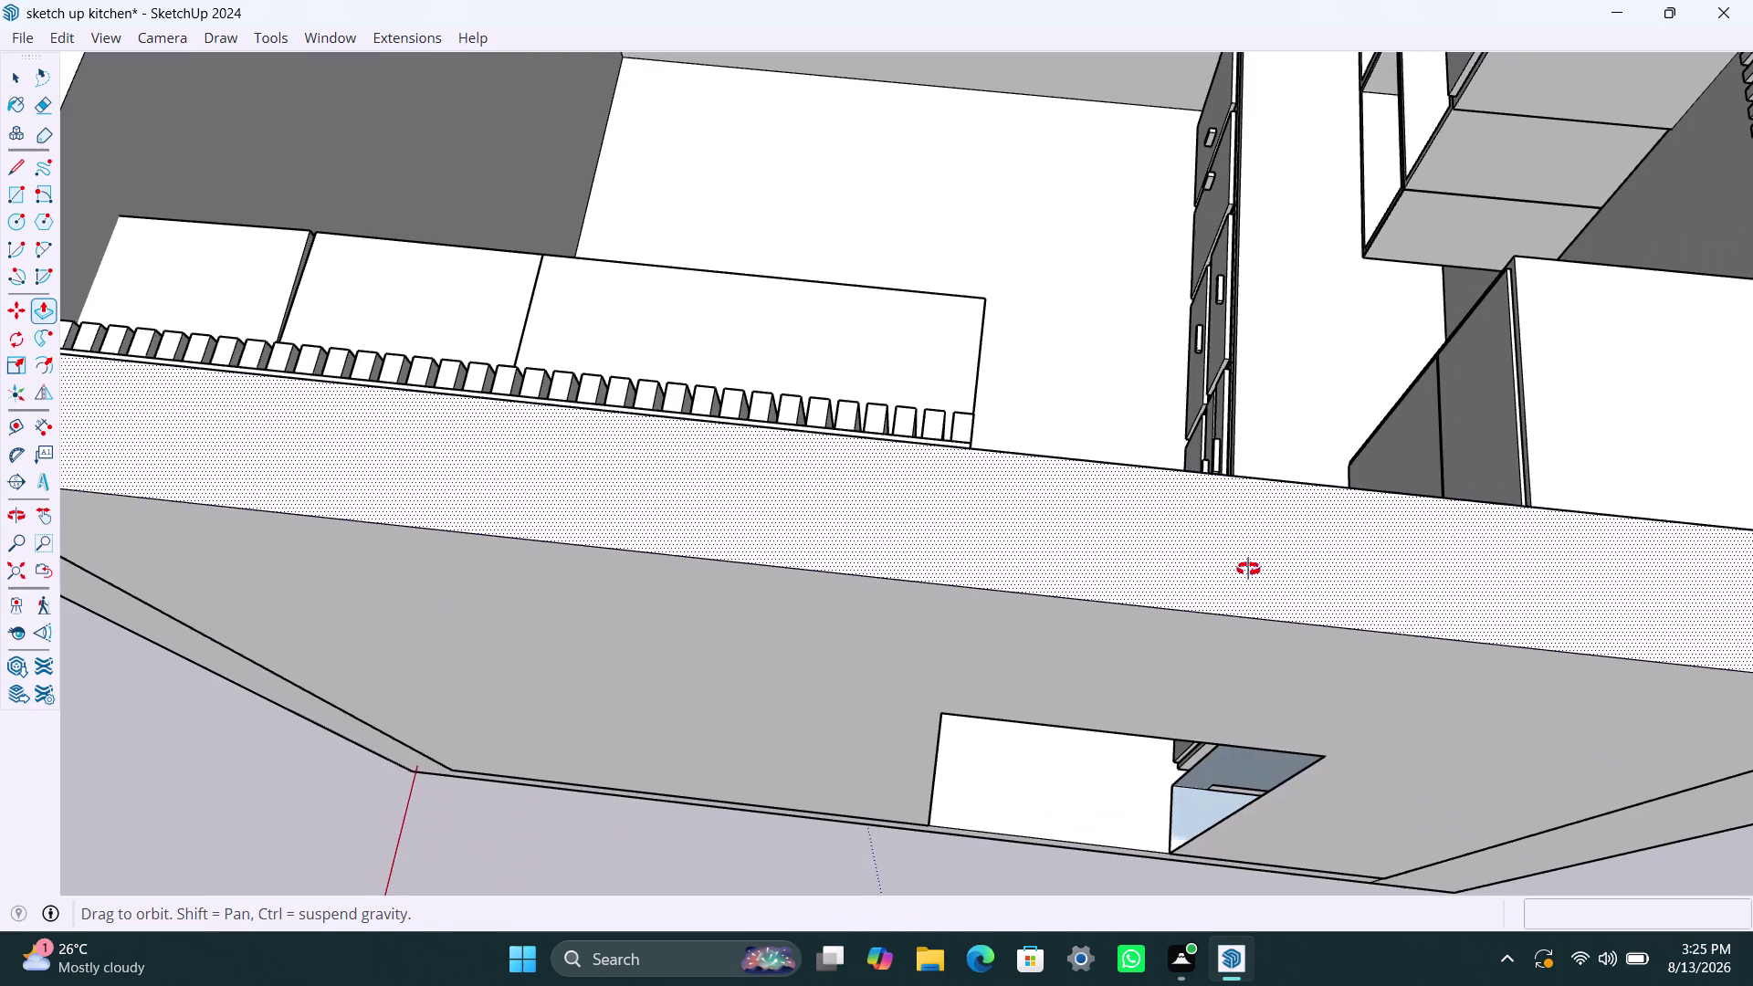
middle_drag(1254, 566, 388, 502)
scroll(up, 3)
scroll(up, 3)
scroll(up, 3)
middle_drag(719, 466, 1020, 398)
scroll(up, 3)
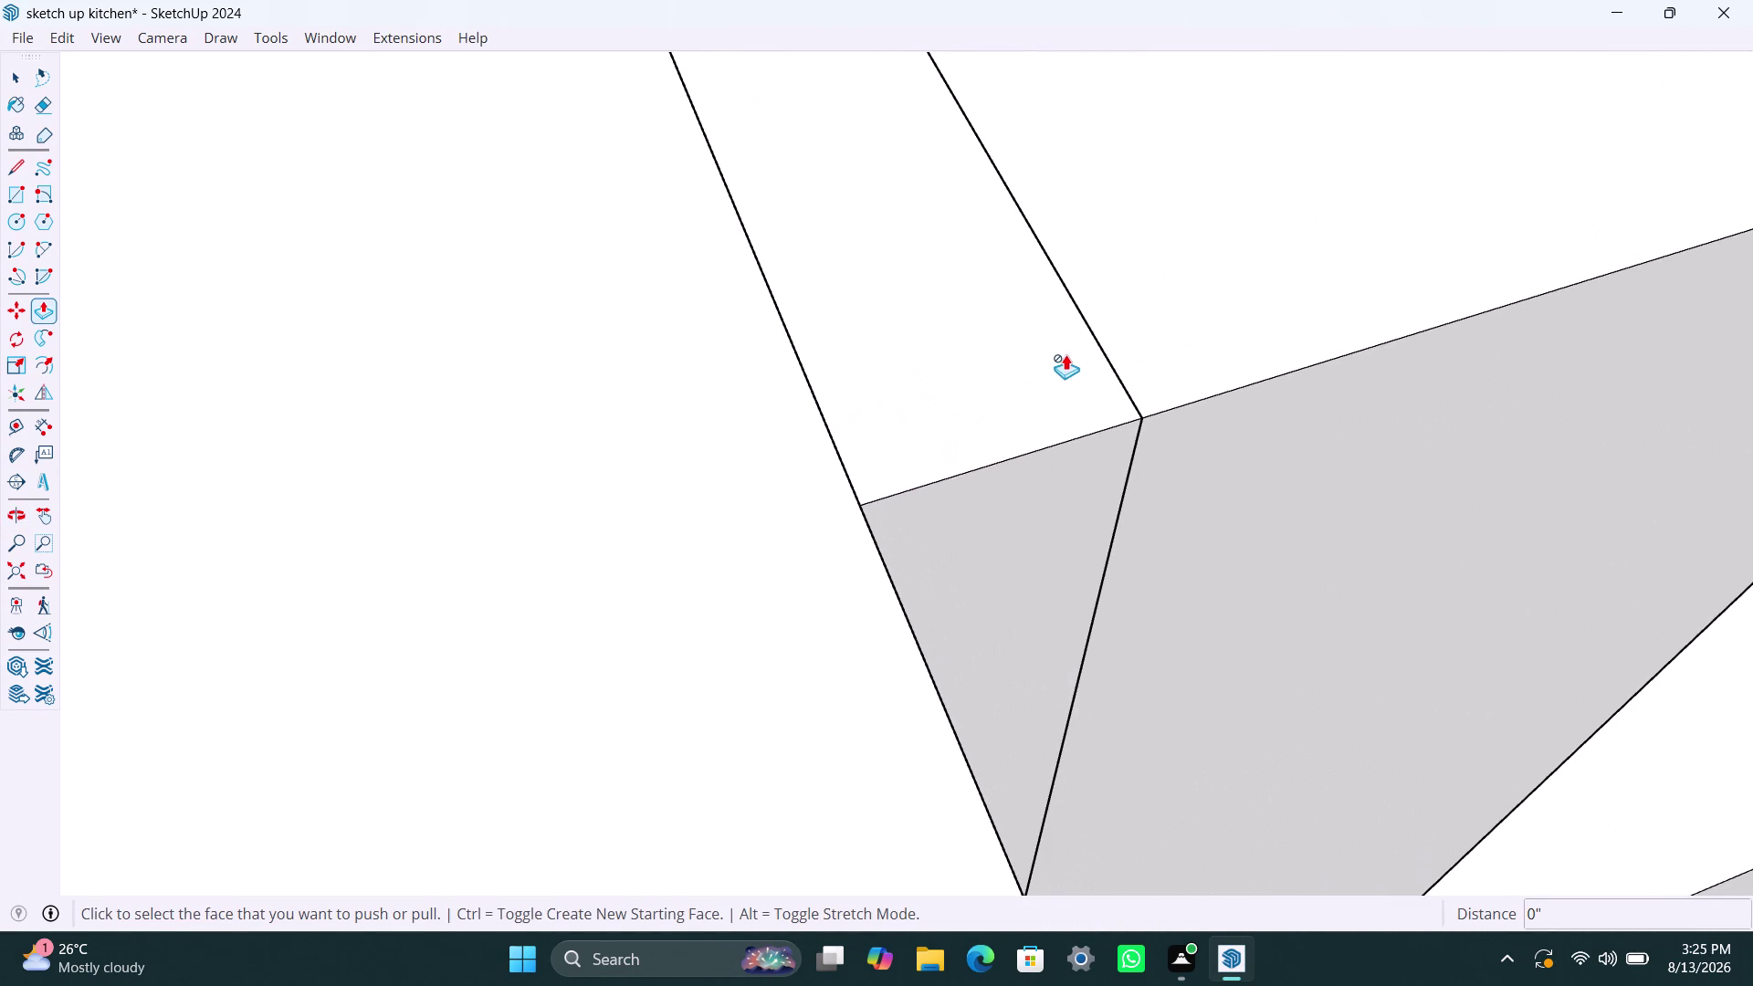
Select the narrow wall-top face and test a Push/Pull on it.
key(space)
click(1046, 367)
double_click(1044, 367)
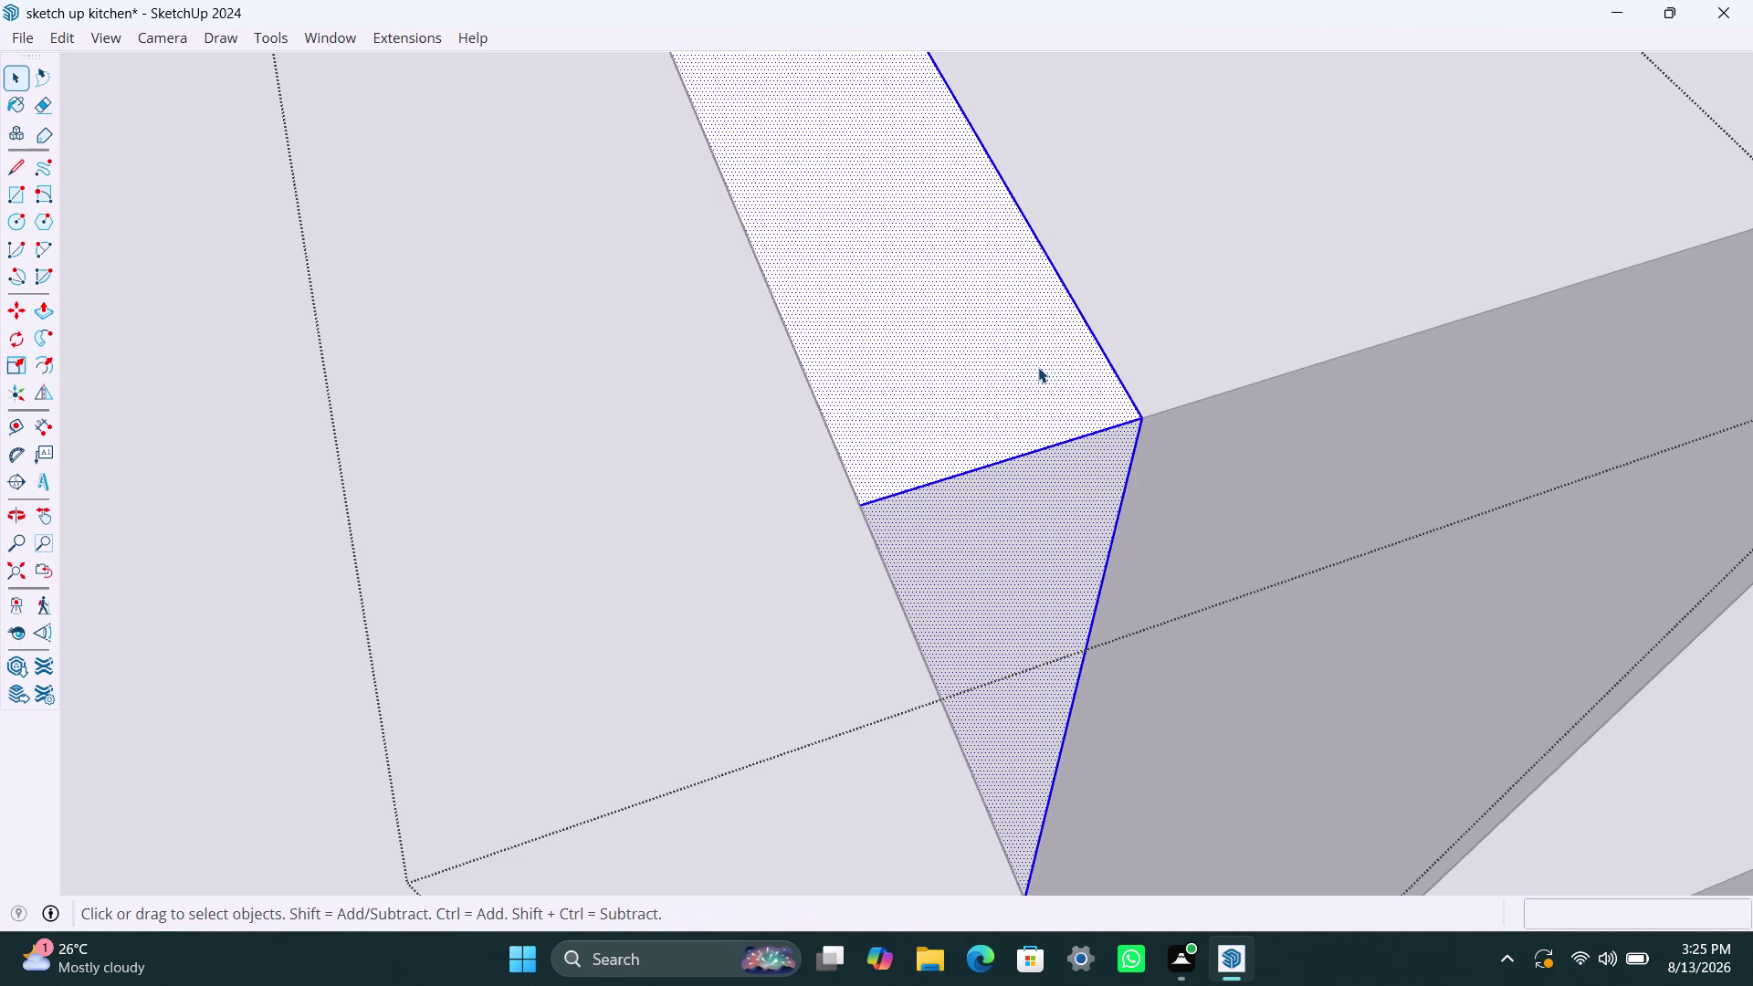
key(p)
click(1038, 367)
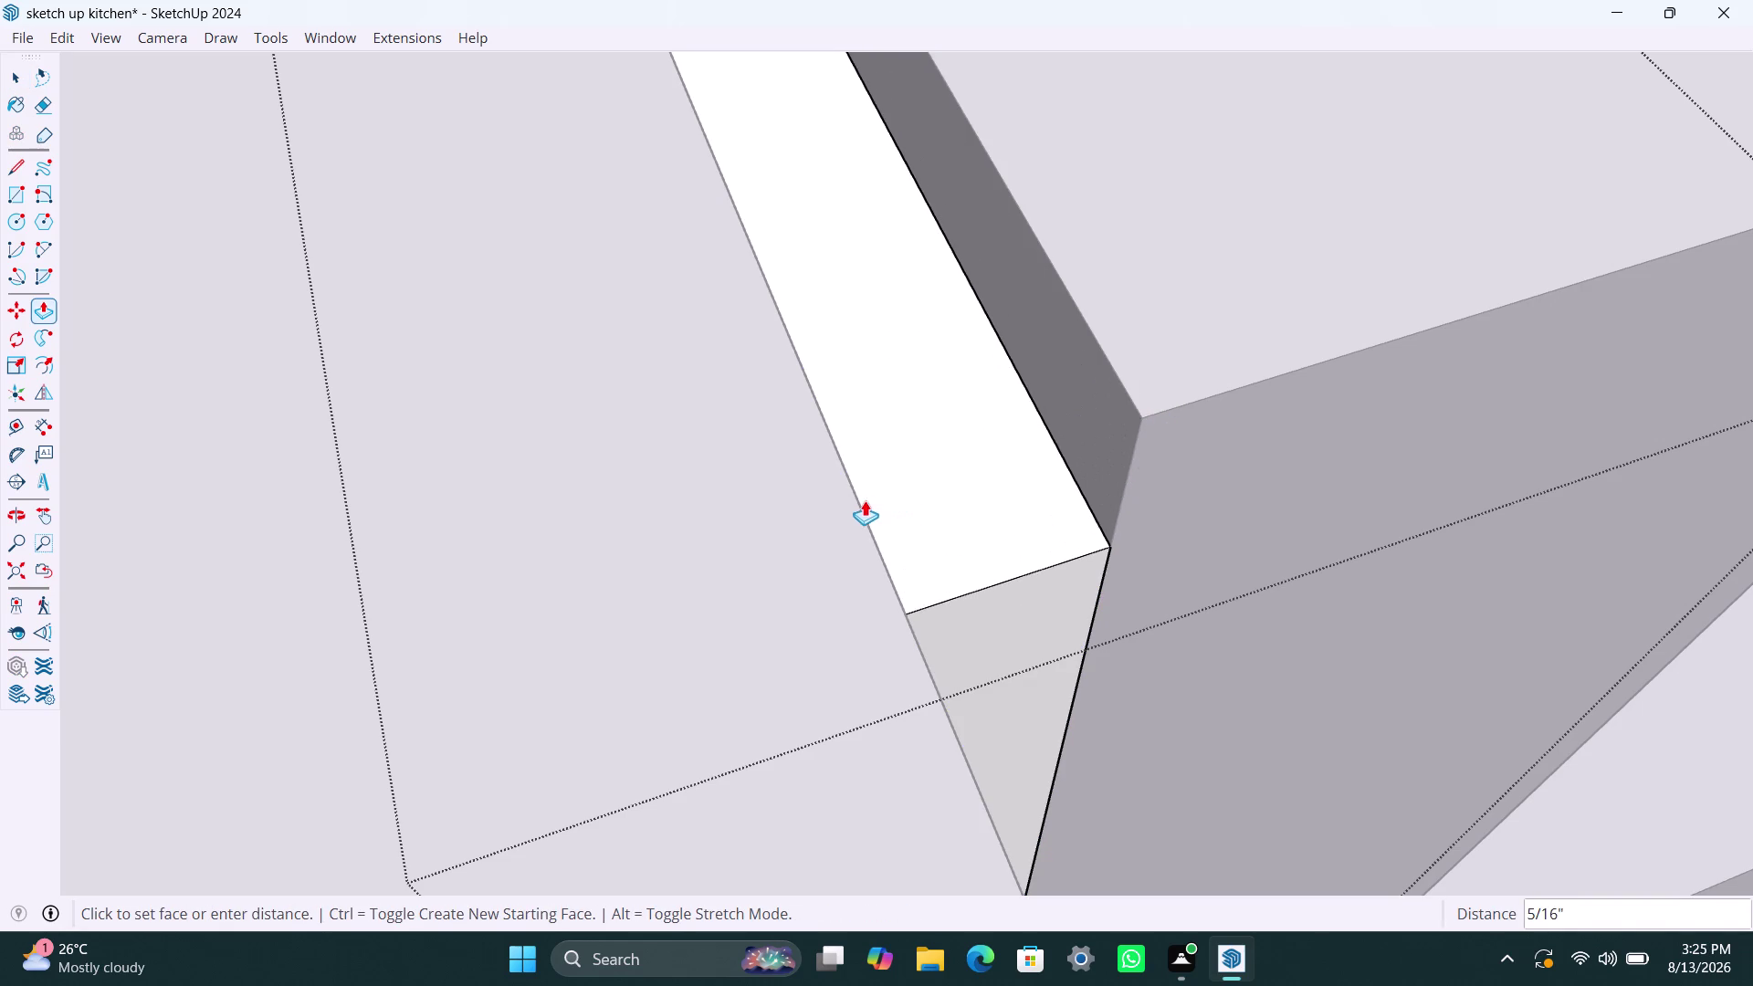
click(857, 507)
Test-pull the small box top, undoing the change, and return to Select.
key(space)
click(1165, 343)
double_click(1166, 344)
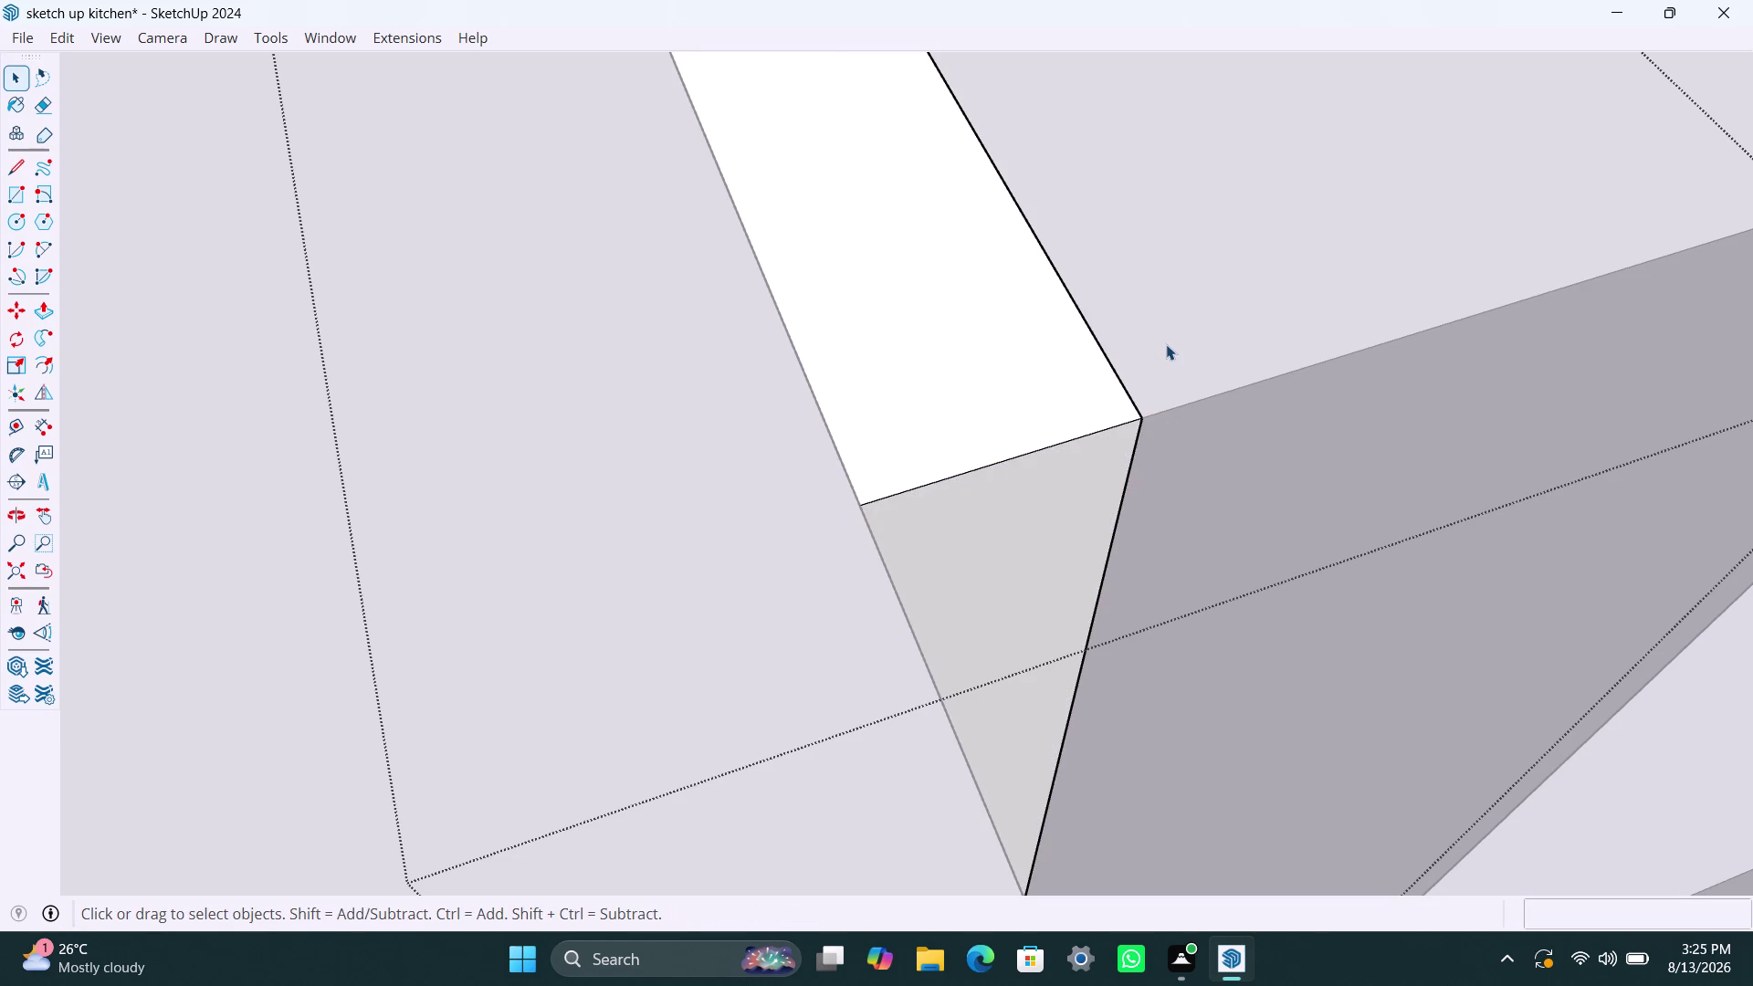
scroll(down, 3)
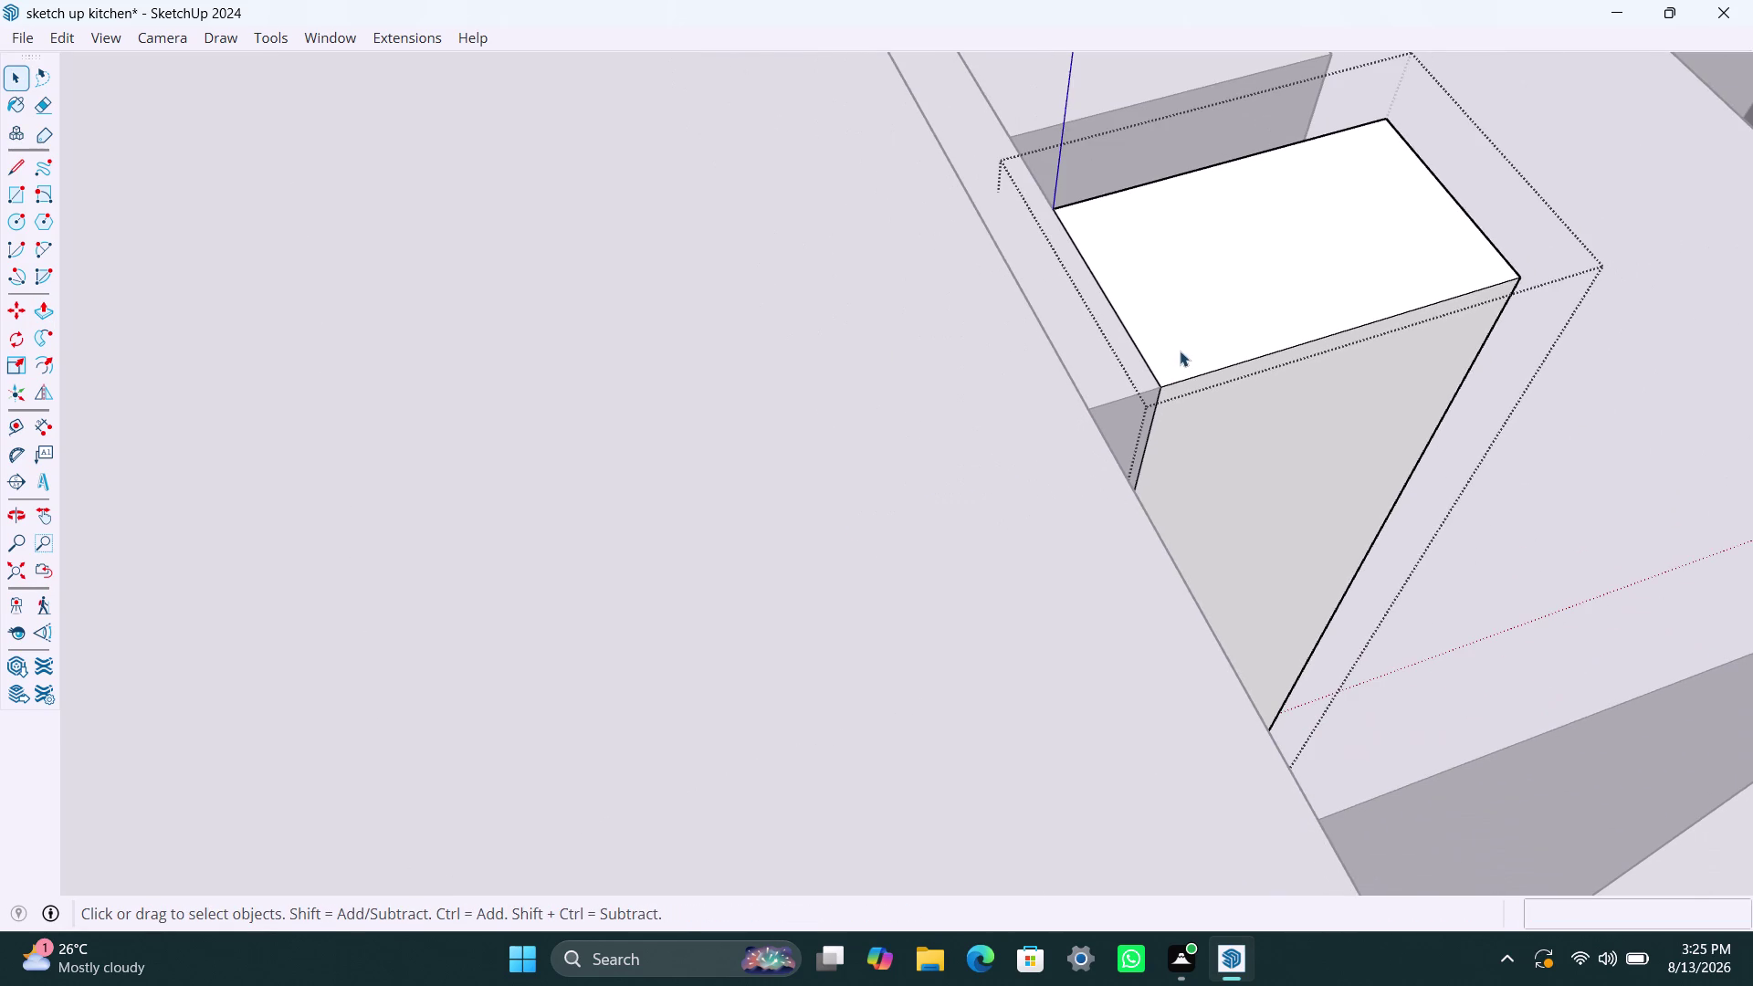
key(p)
click(1214, 292)
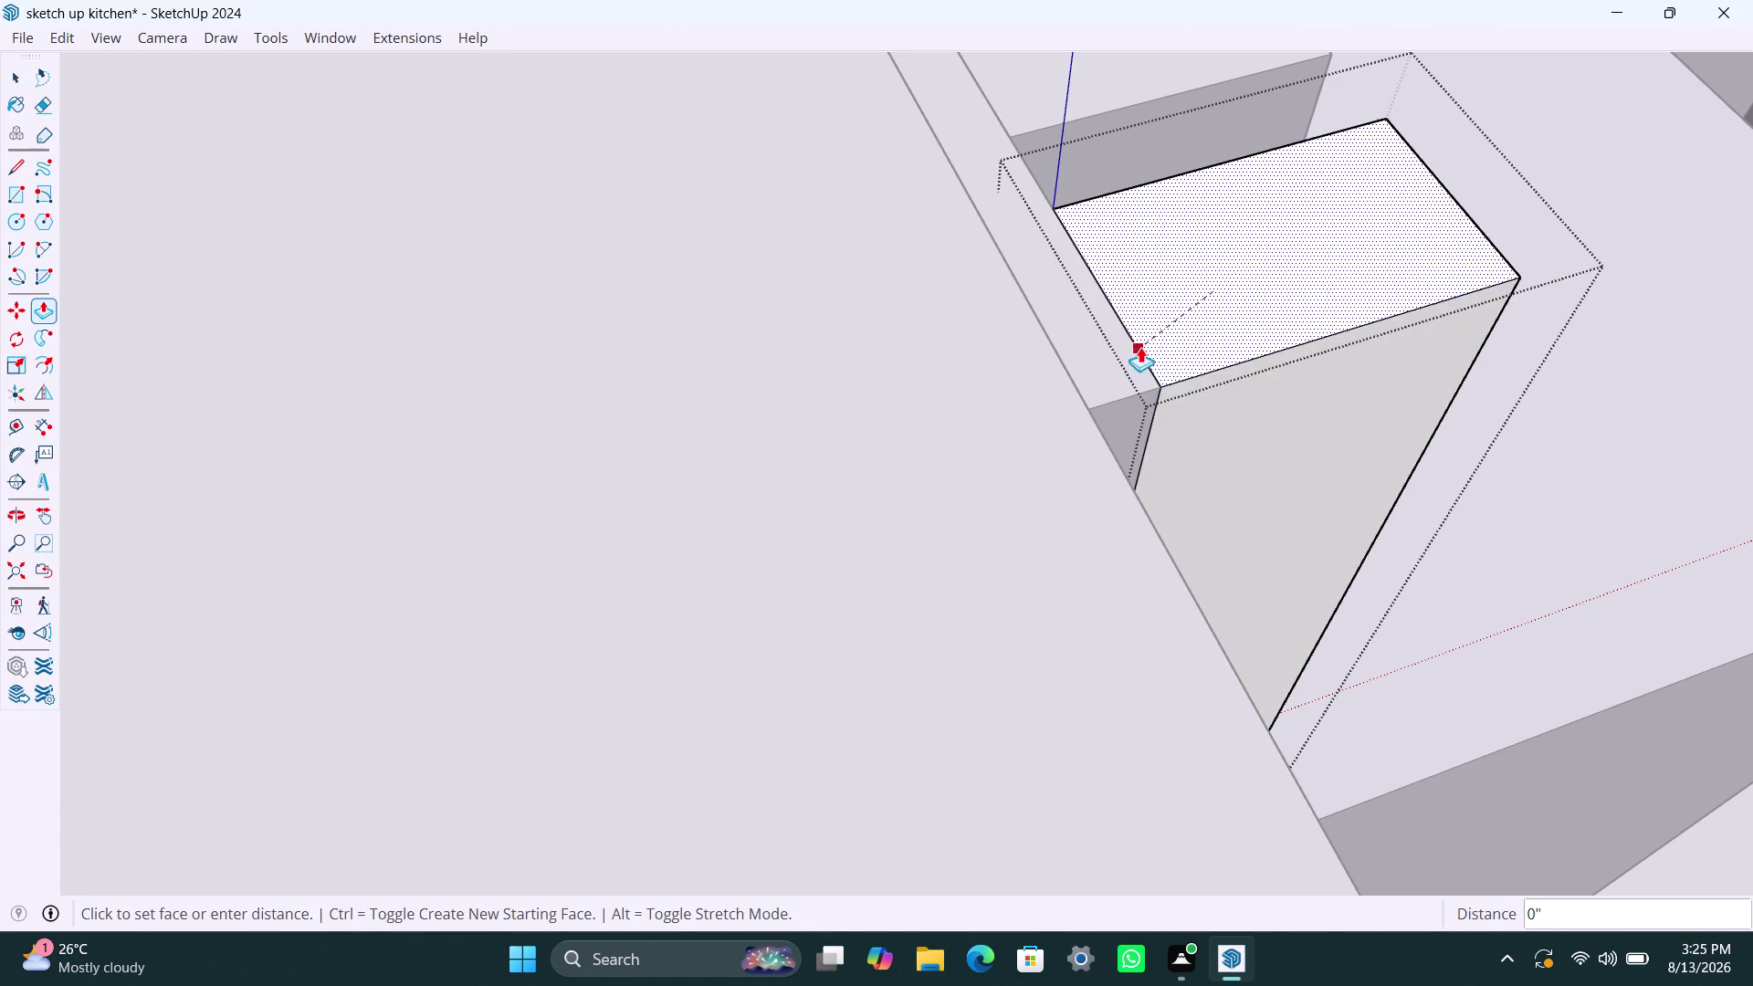
click(1122, 348)
key(ctrl+z)
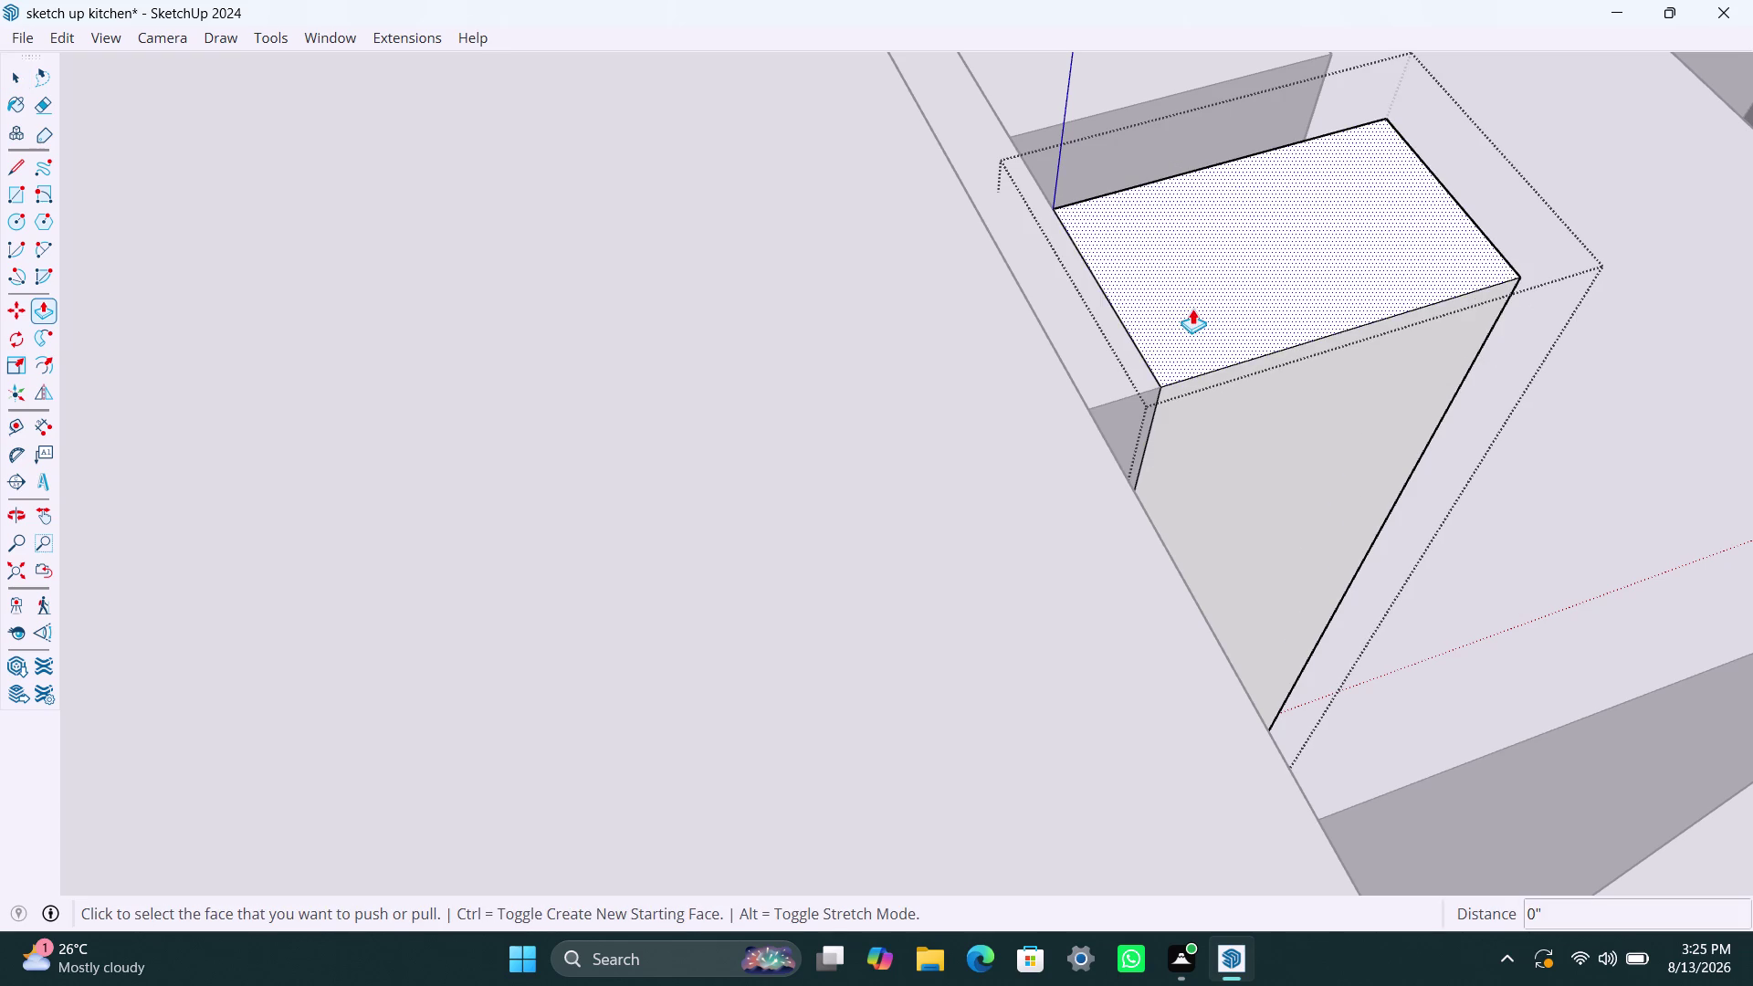
click(1193, 308)
click(1102, 305)
key(space)
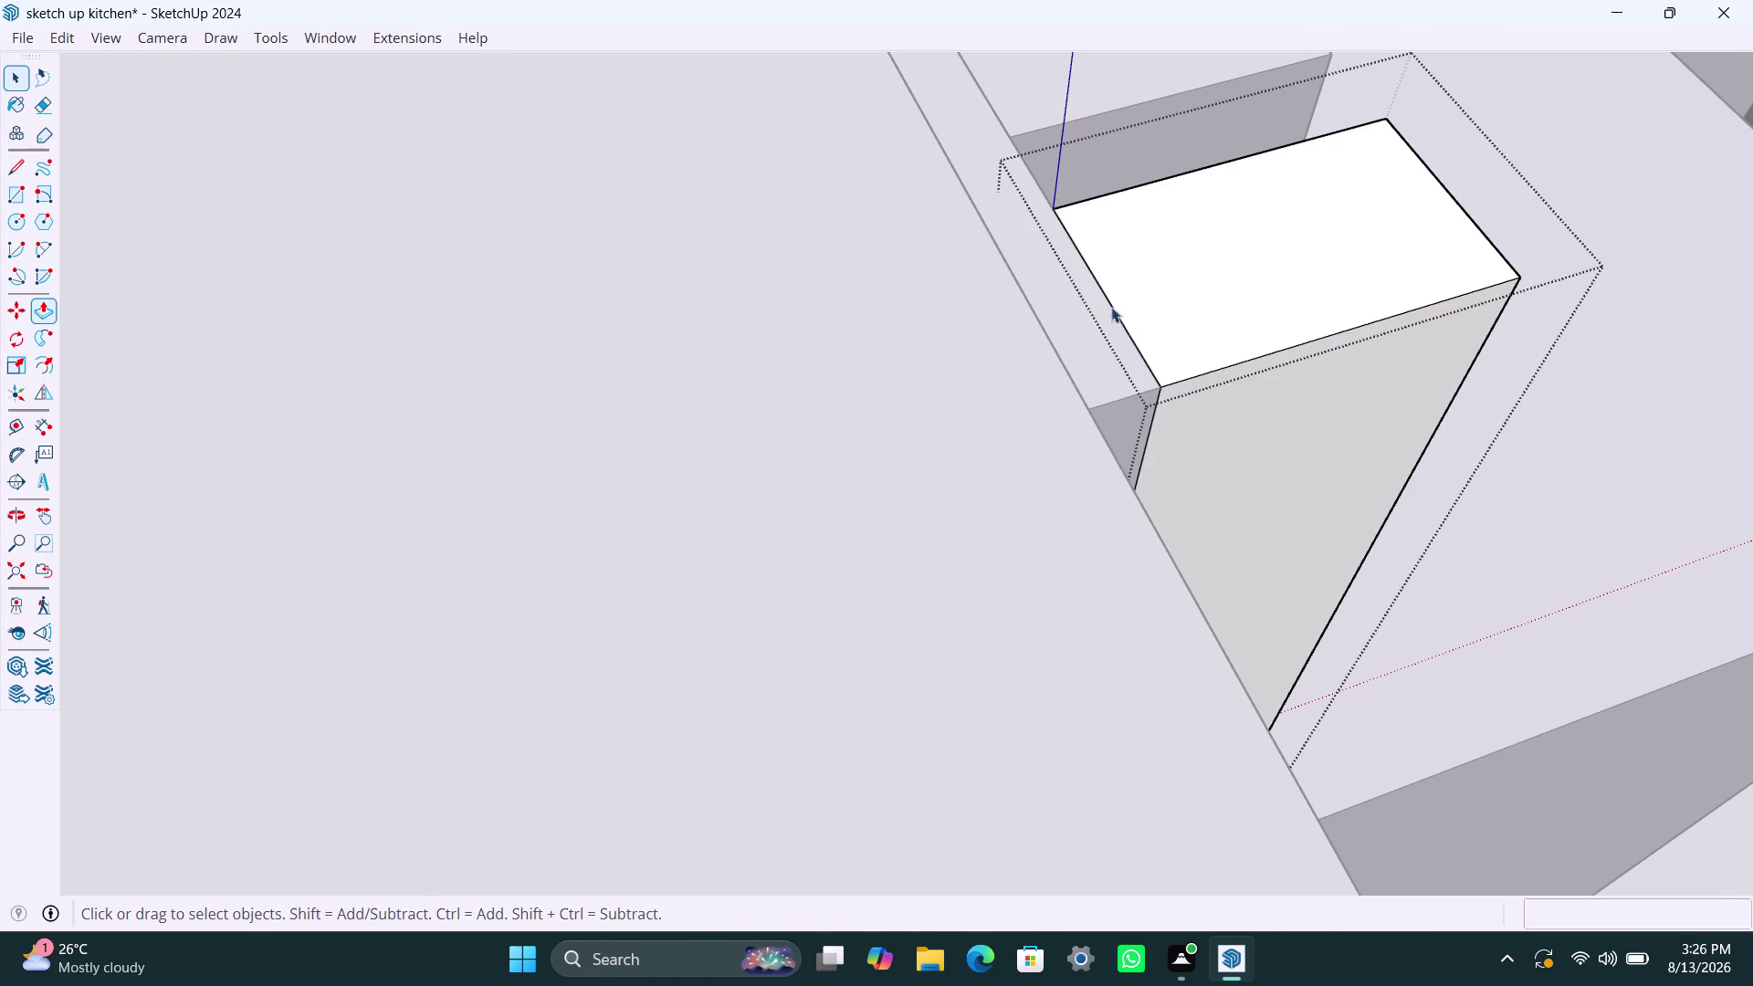
scroll(down, 3)
scroll(down, 3)
Select the tall cabinet block and pull its top face up about 1/4".
middle_drag(1205, 397, 653, 387)
scroll(up, 3)
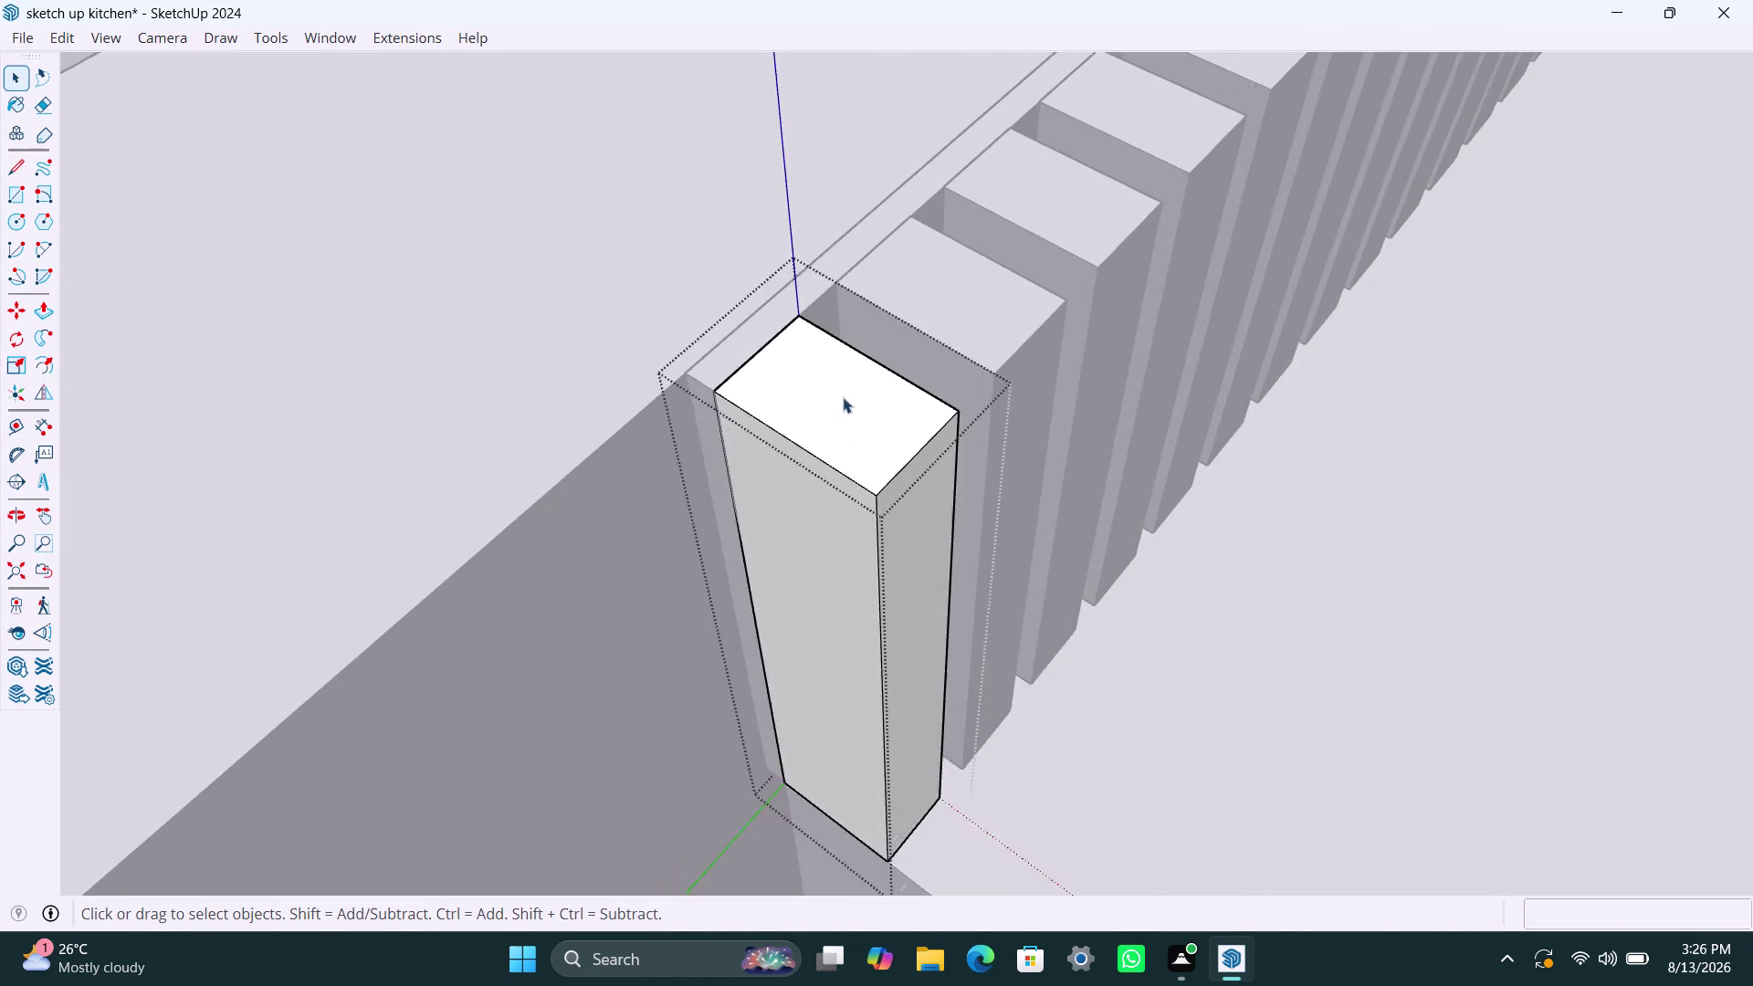
scroll(up, 3)
scroll(up, 3)
click(1041, 177)
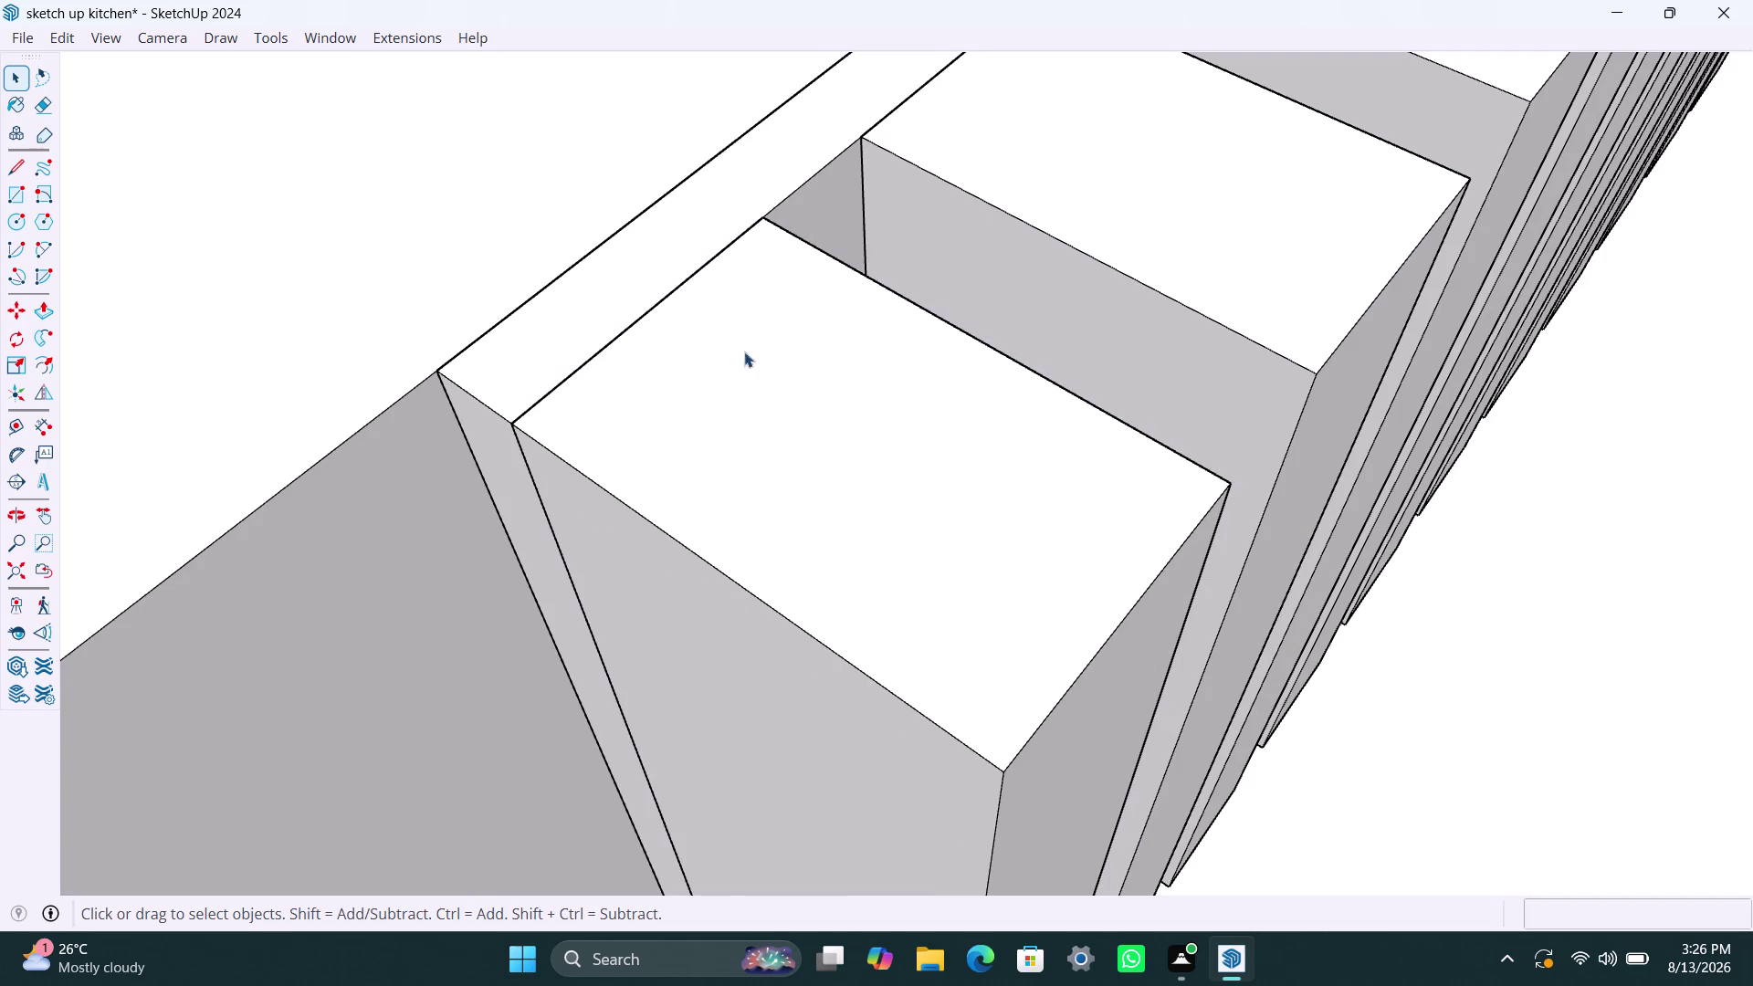
scroll(down, 3)
click(1021, 244)
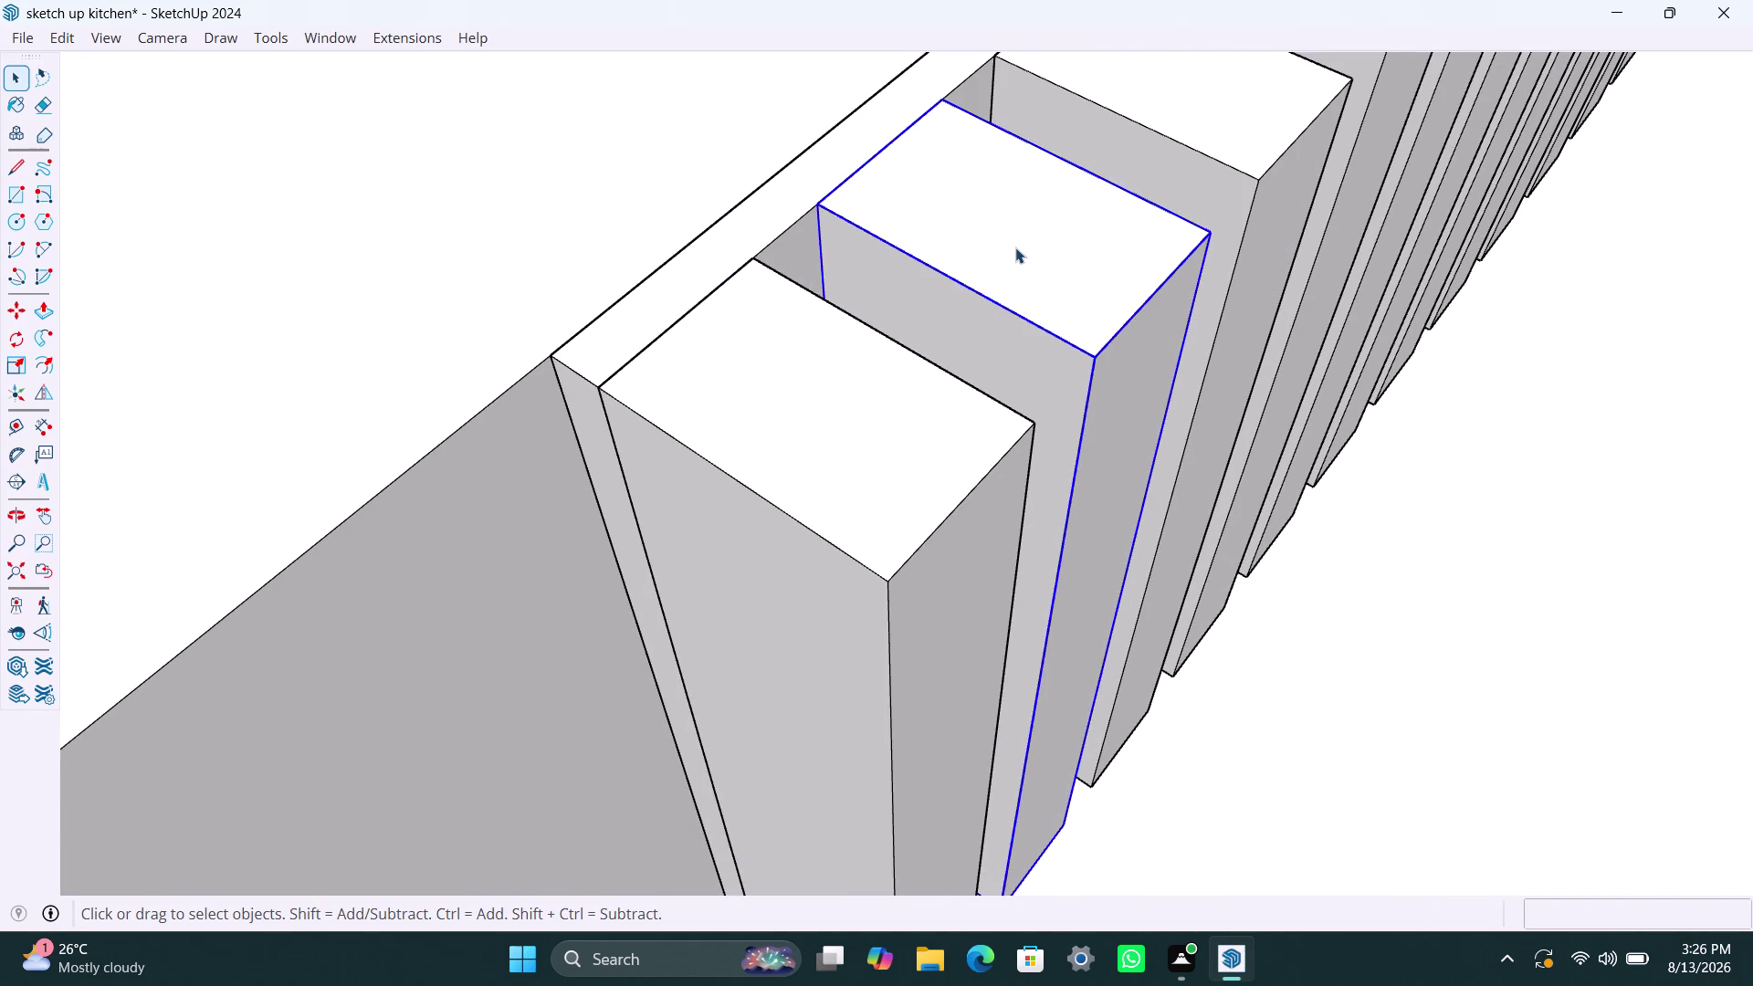
triple_click(959, 249)
key(p)
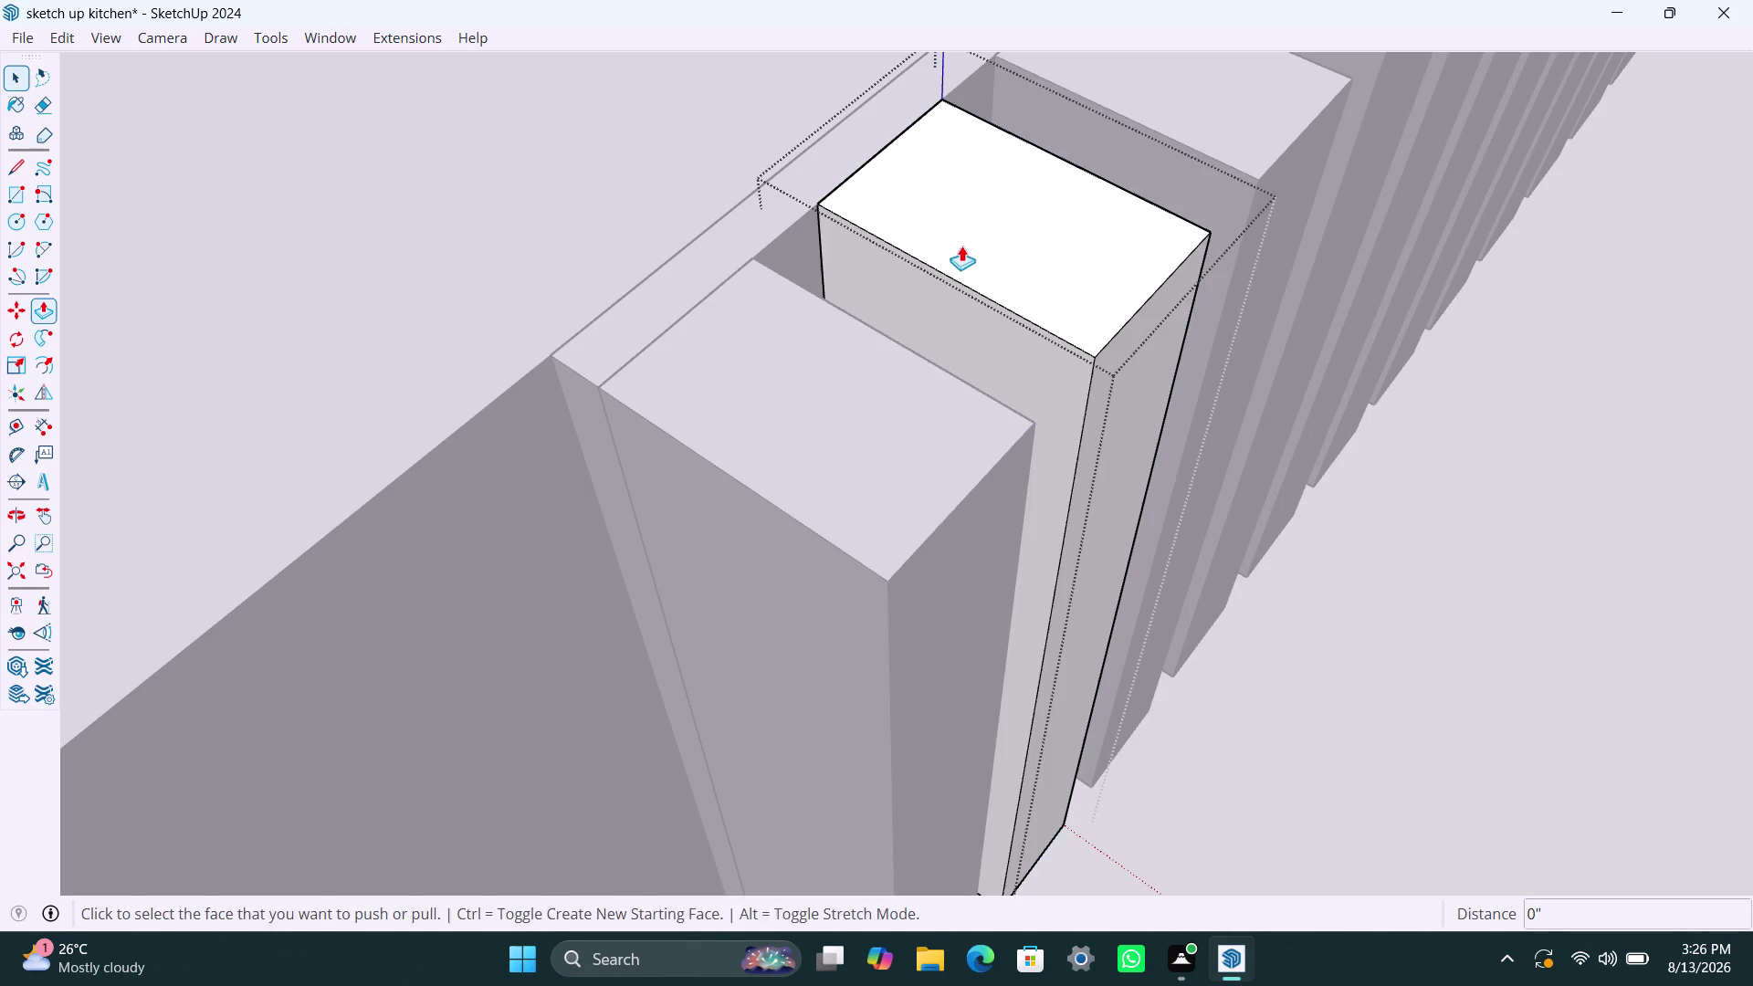
click(961, 246)
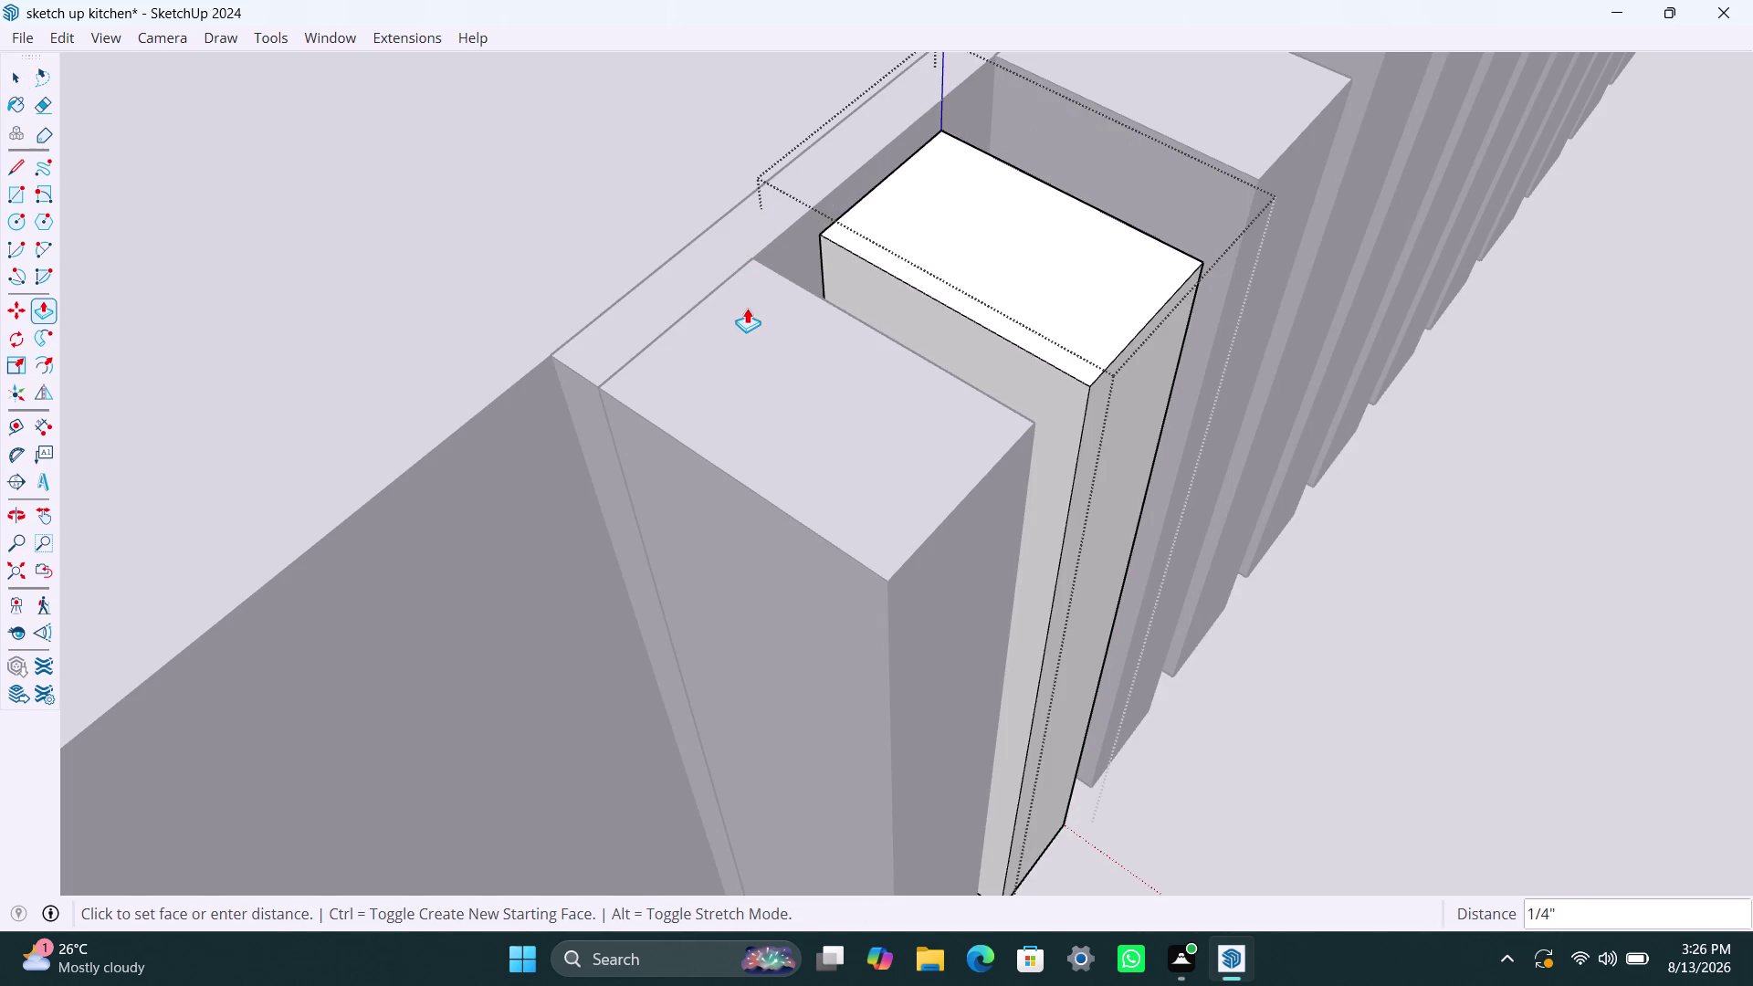
click(746, 273)
key(space)
scroll(down, 3)
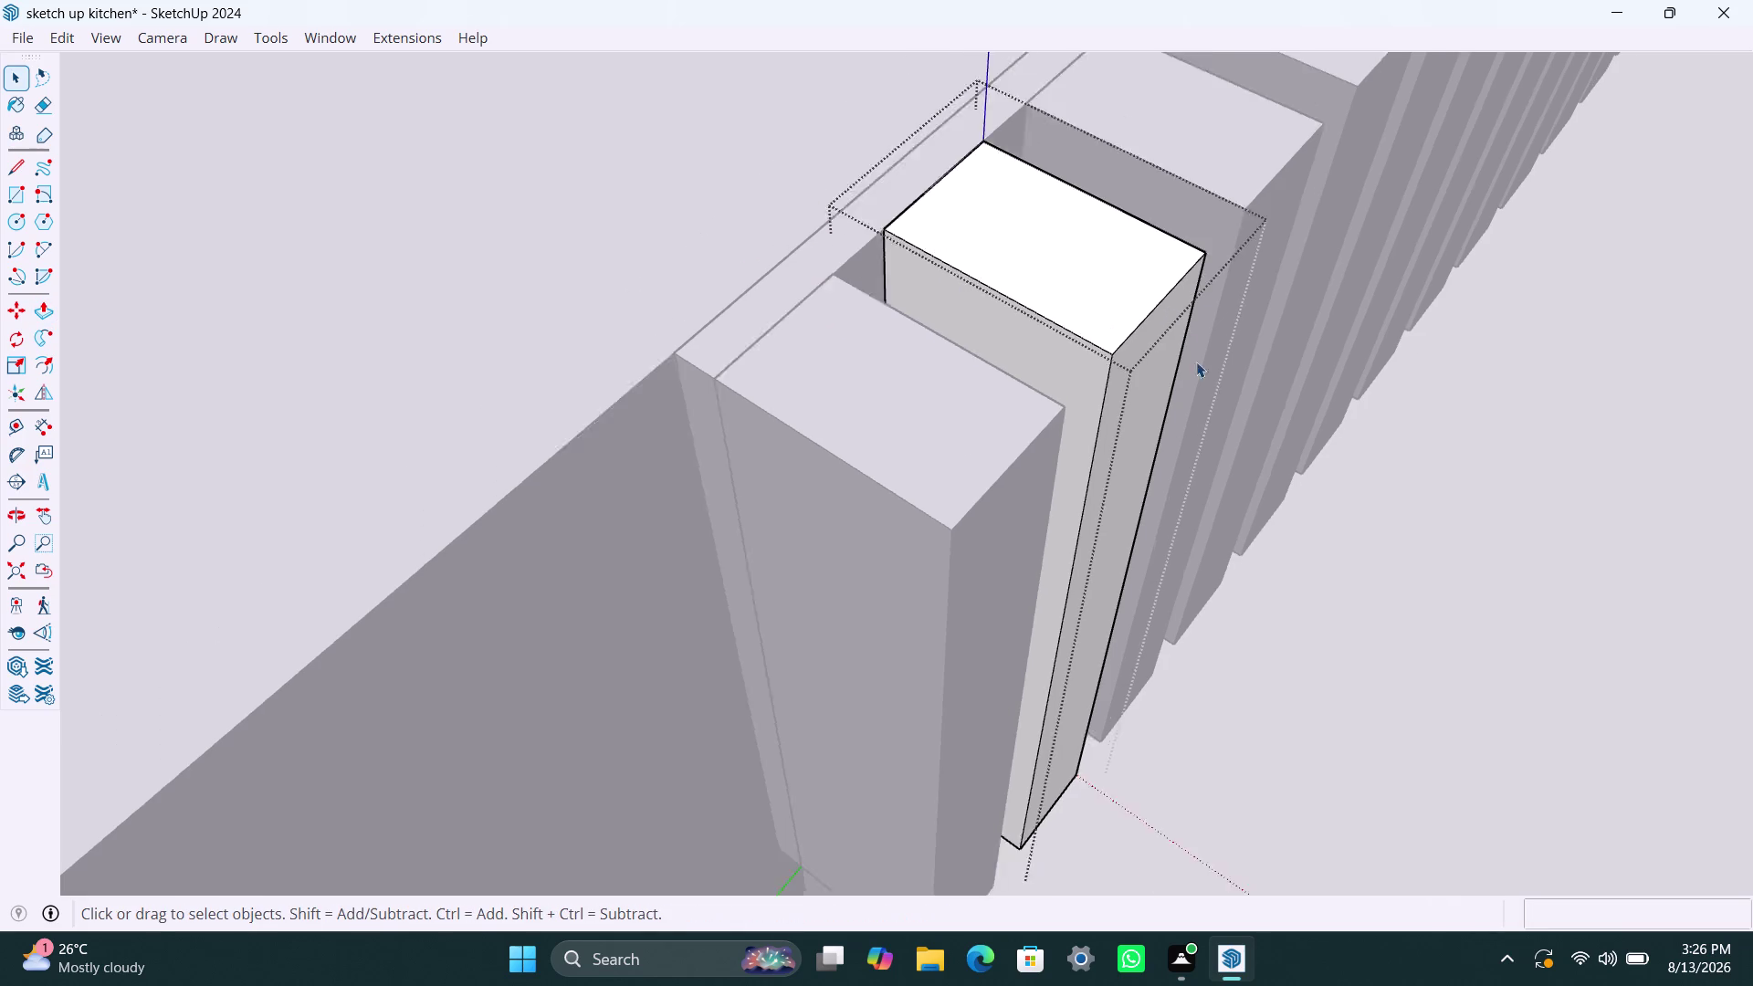
Draw a rectangle from the wall corner to the cabinet, capping the room top.
click(1381, 376)
scroll(down, 3)
scroll(down, 3)
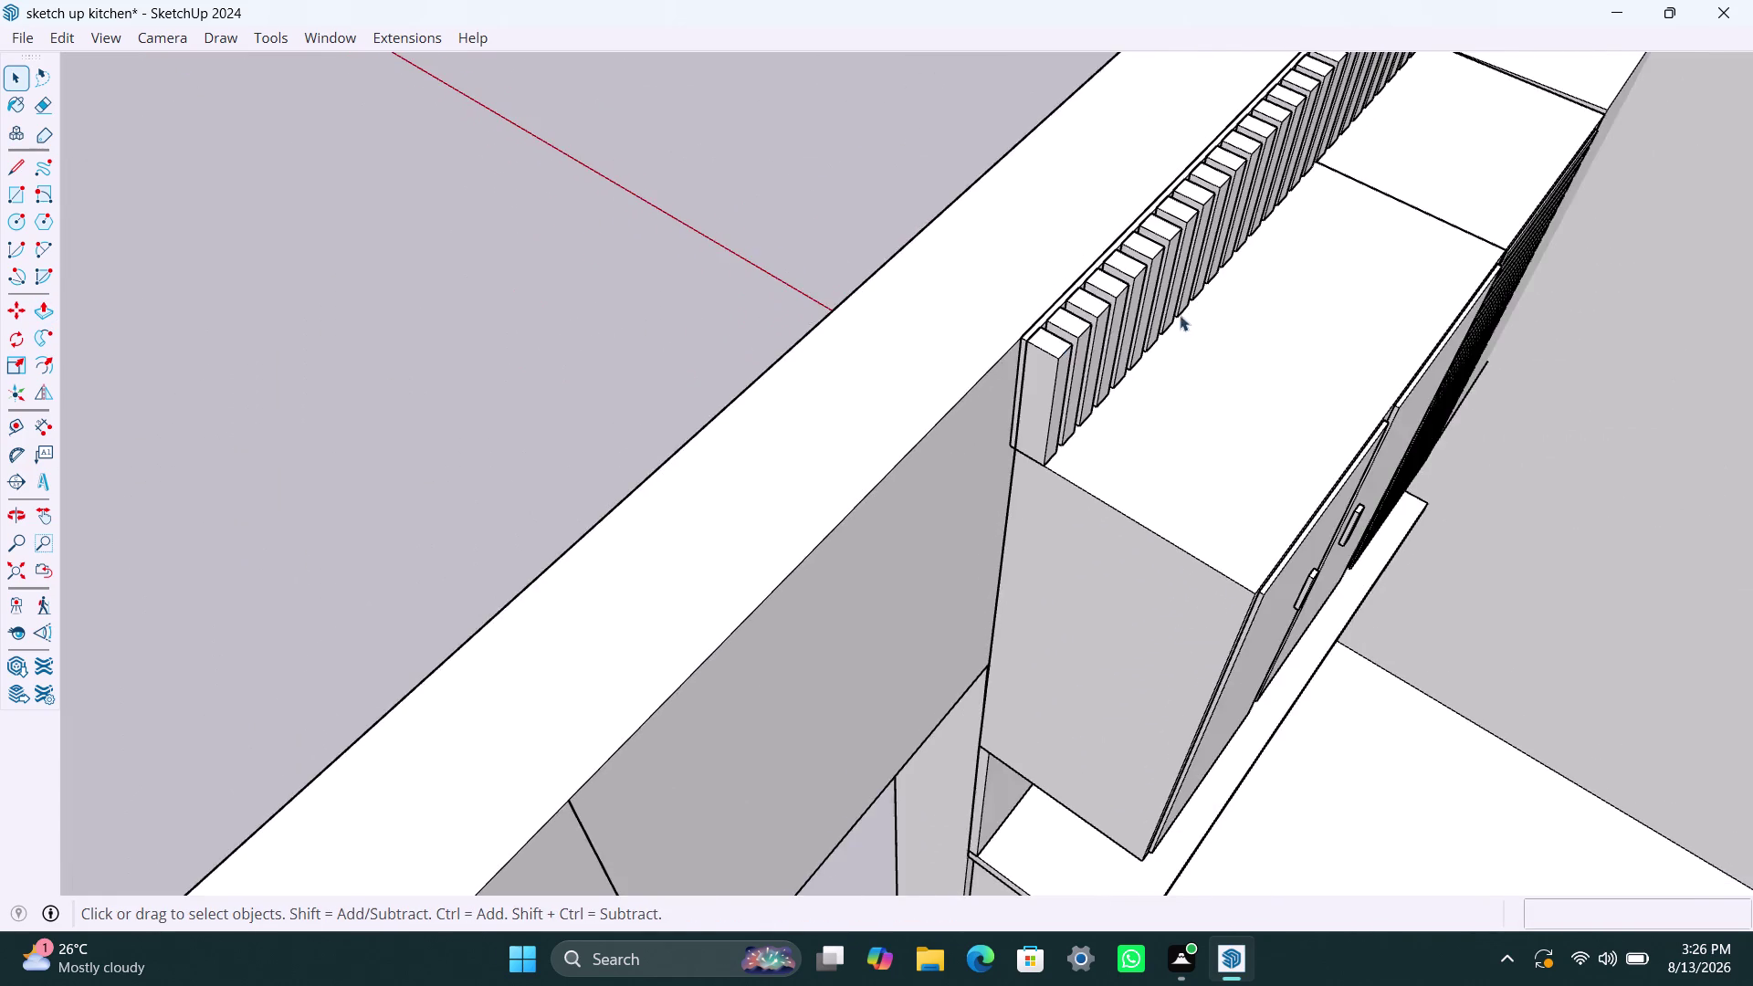
scroll(down, 3)
key(r)
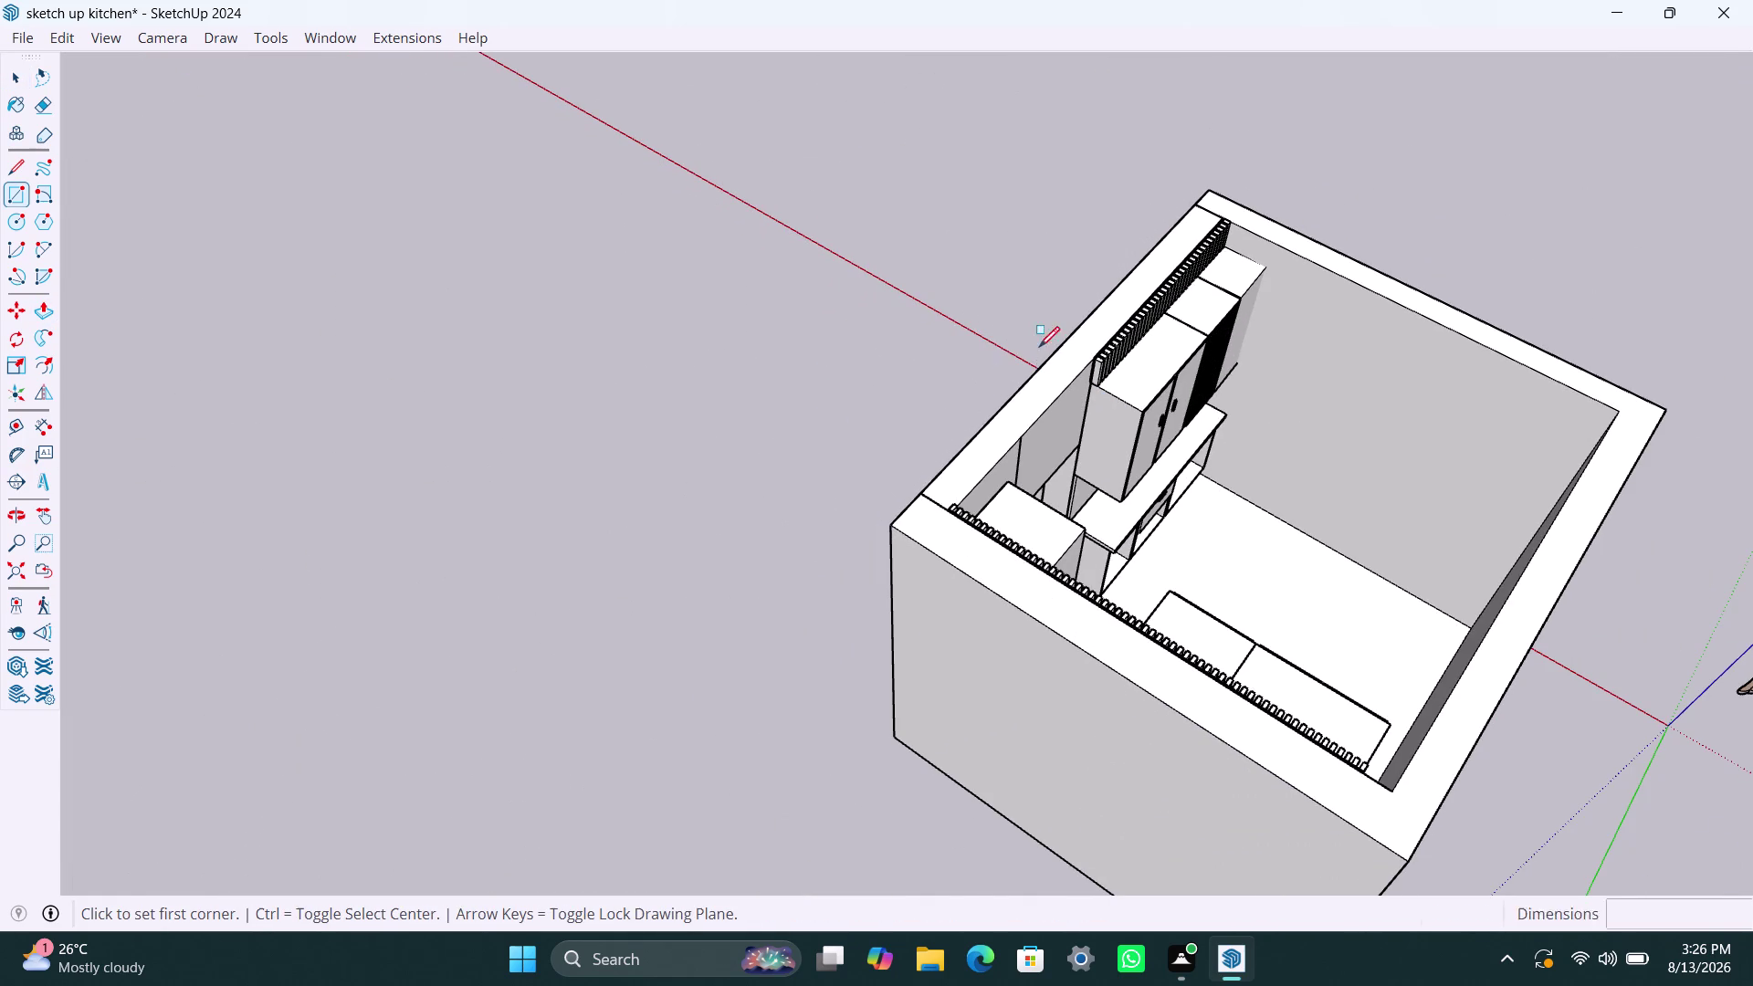
click(1206, 189)
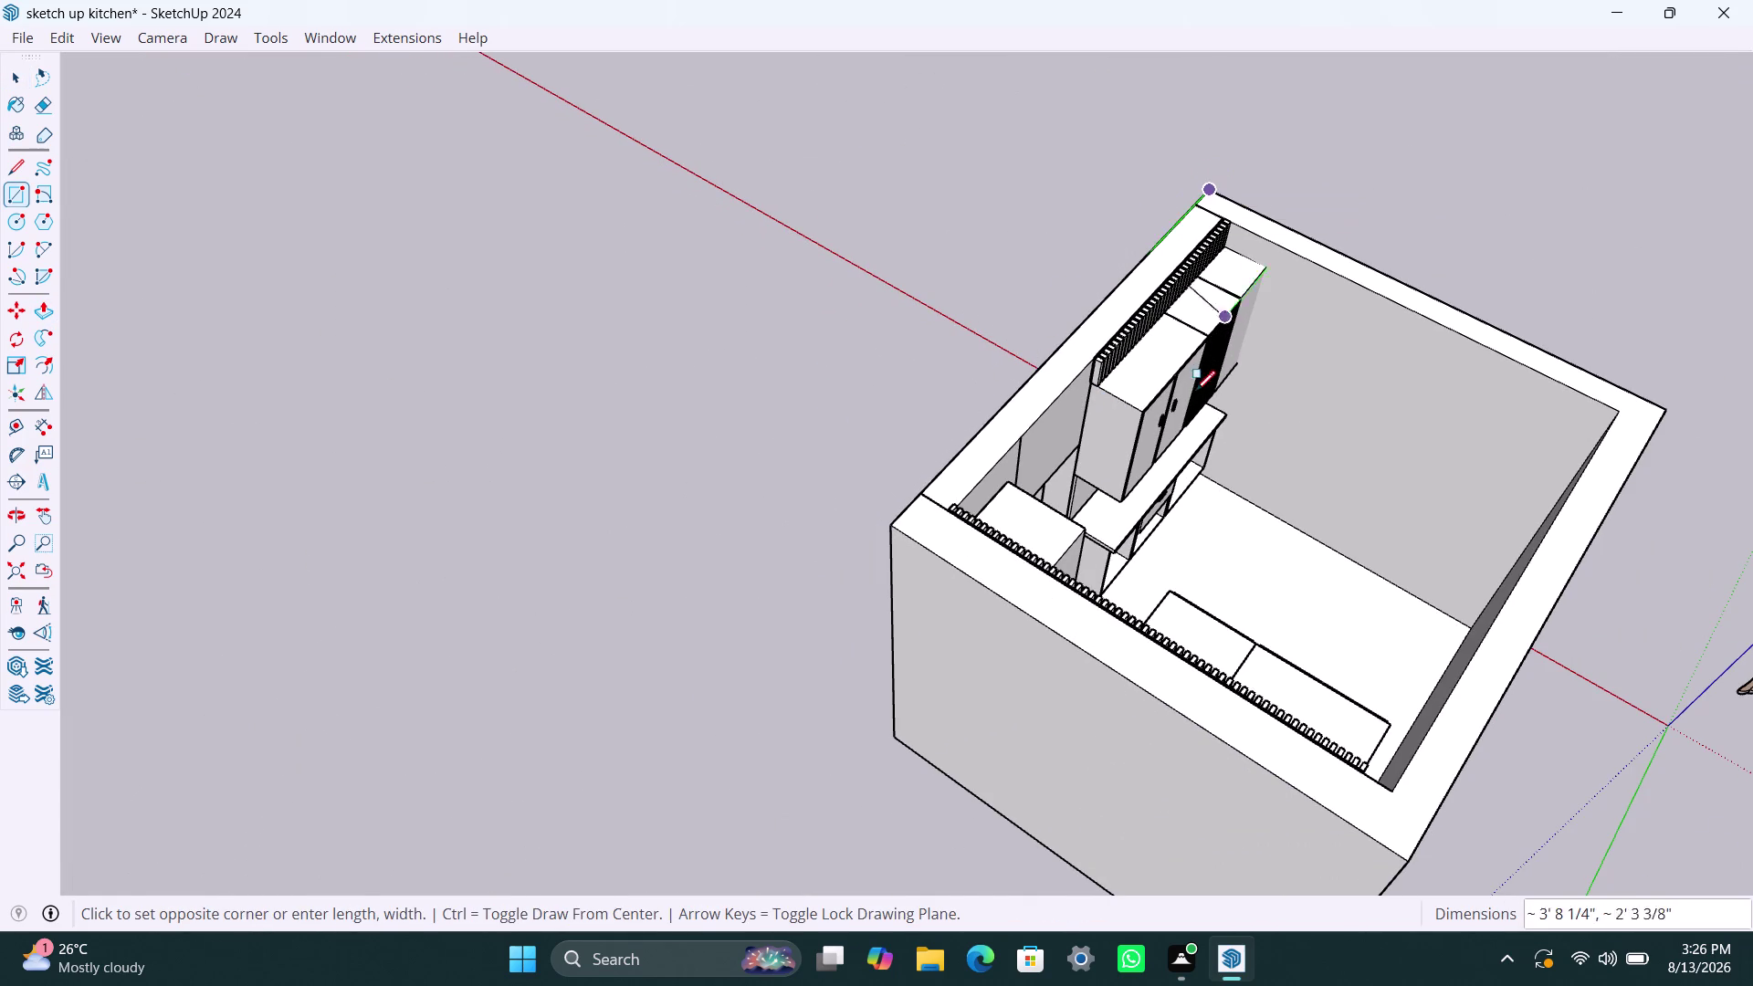
click(1410, 856)
key(space)
double_click(980, 472)
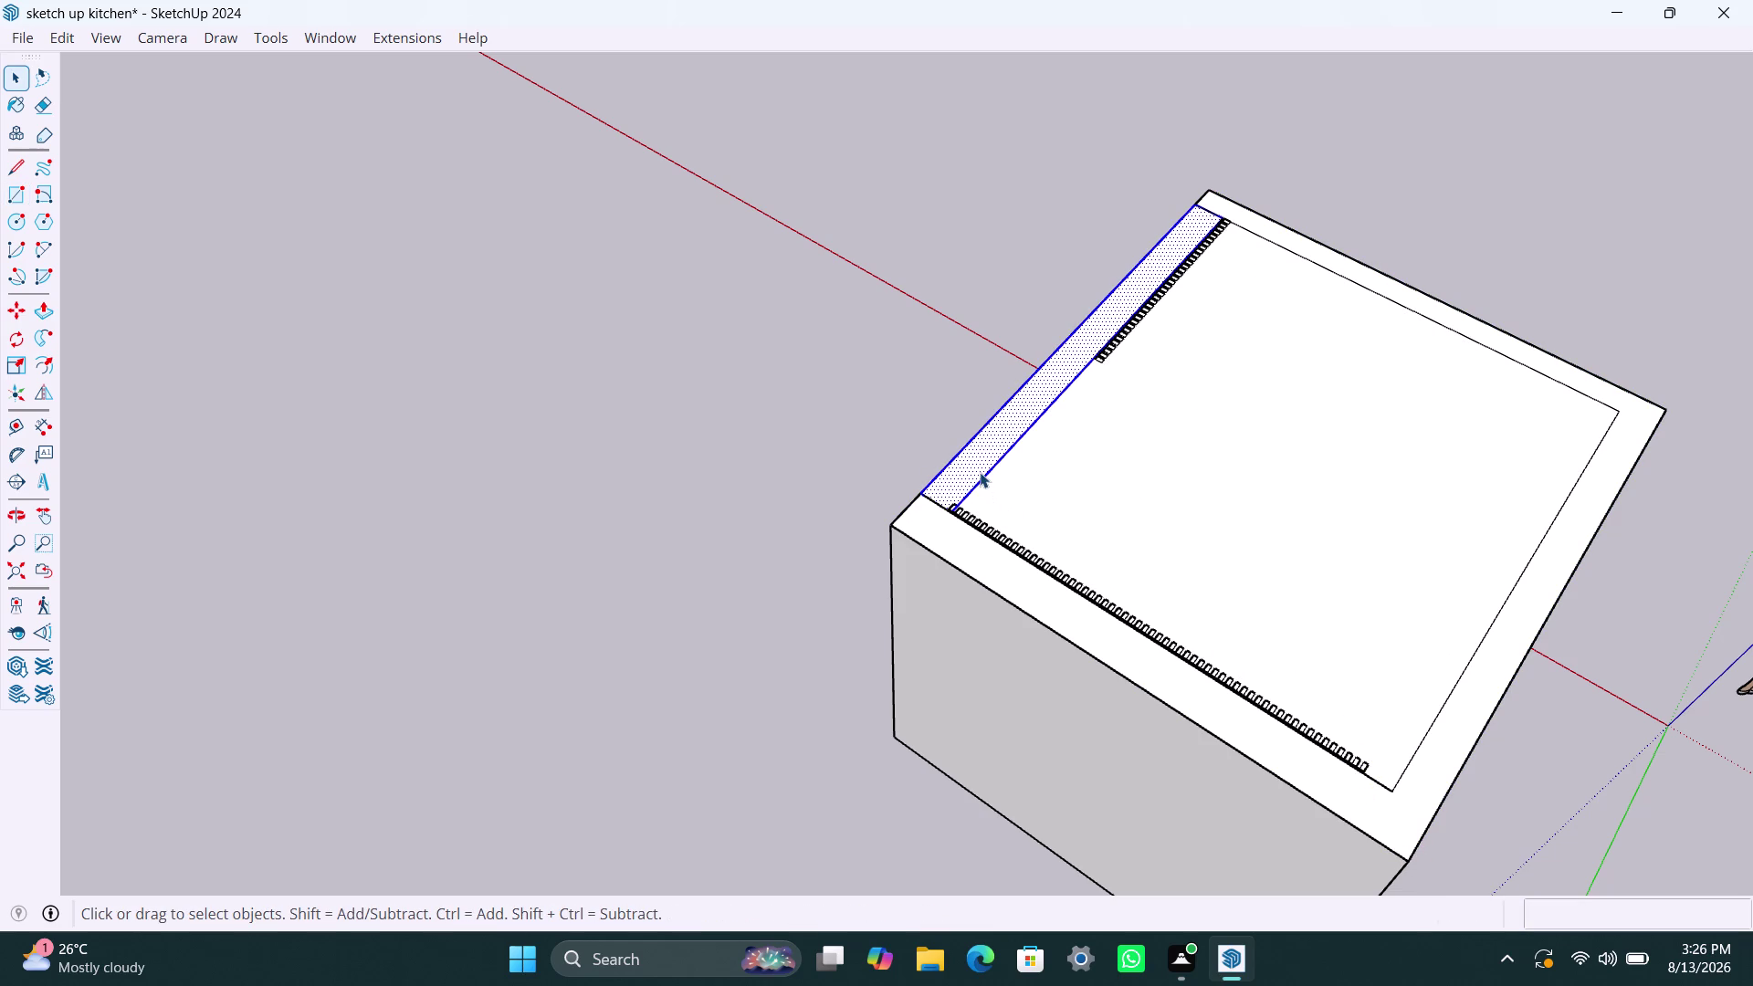
Select the capping face and its connected geometry, then dismiss the context menu.
double_click(979, 472)
double_click(1151, 481)
right_click(1151, 481)
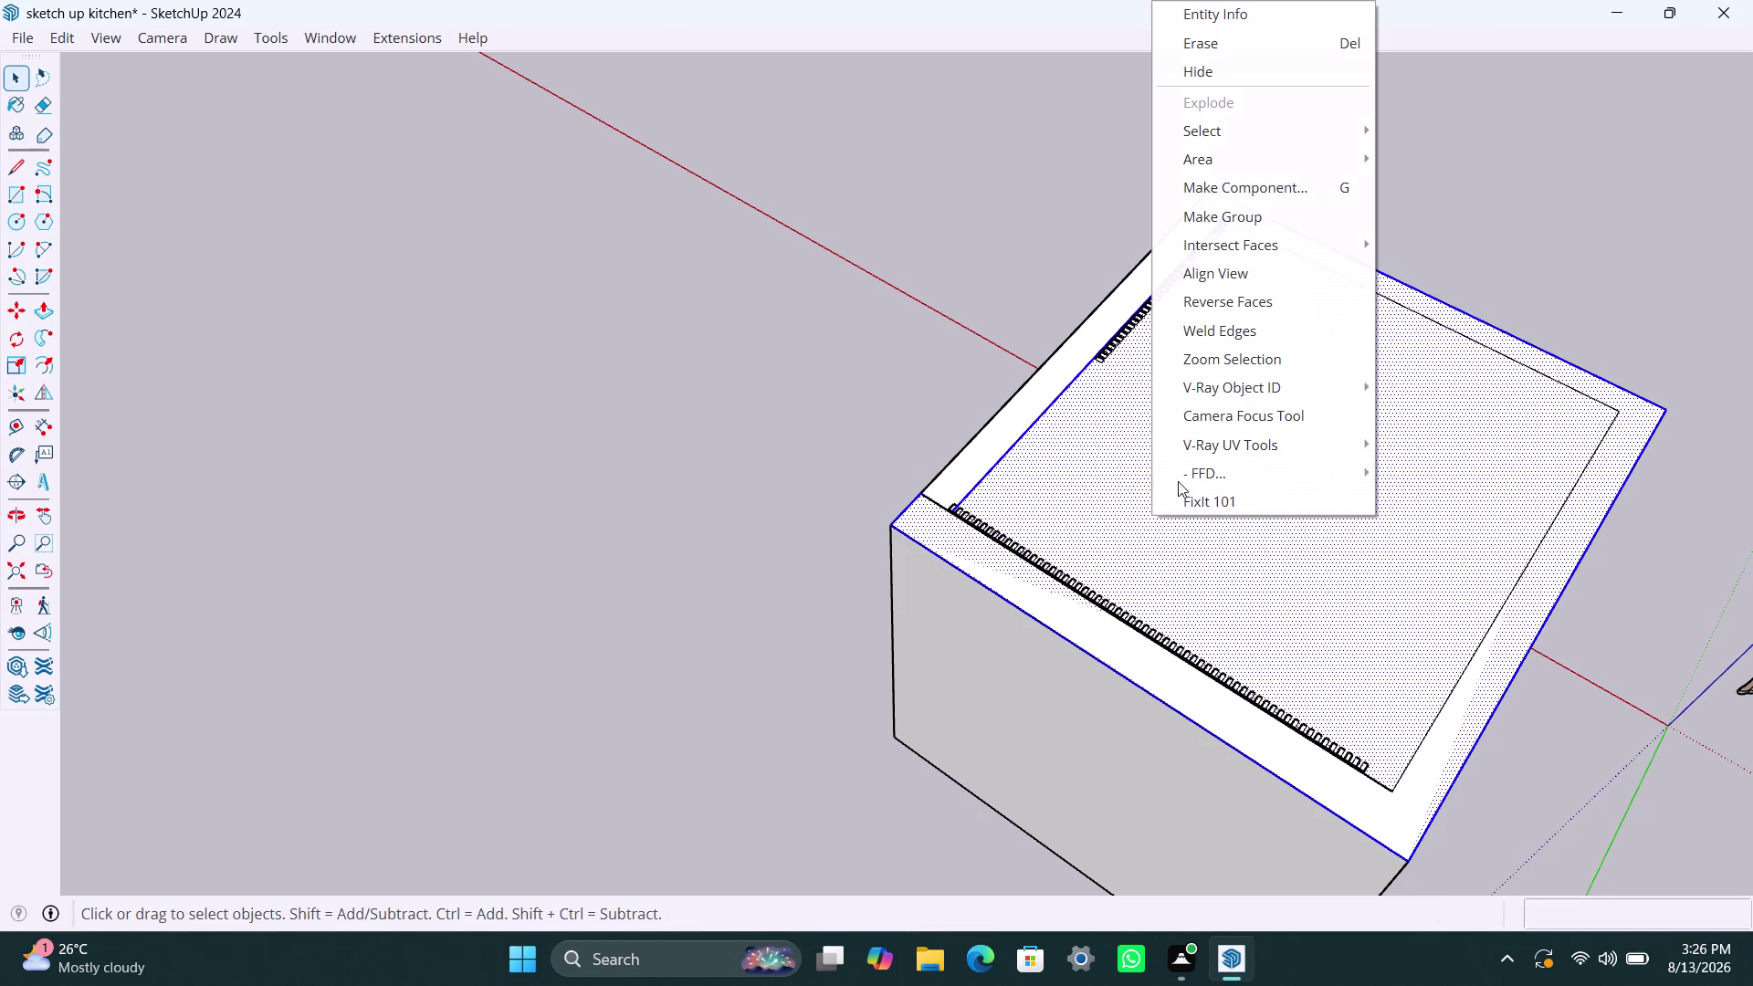
double_click(1093, 505)
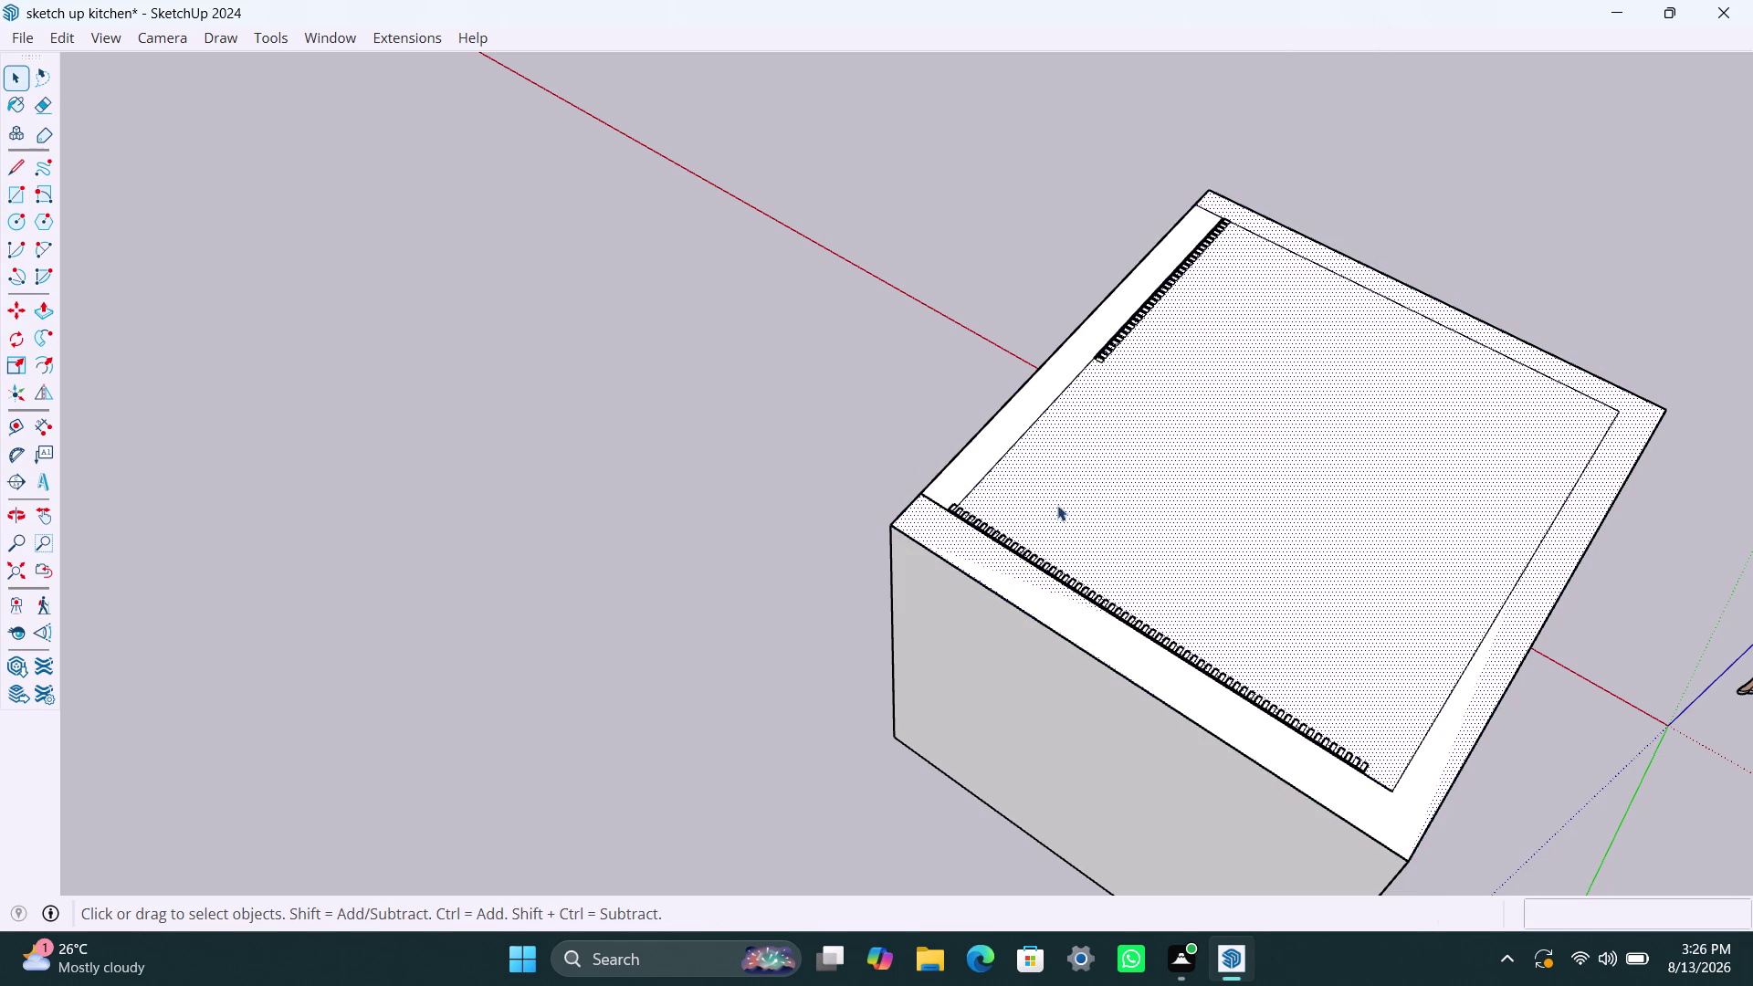
triple_click(1041, 500)
click(1040, 500)
right_click(1036, 497)
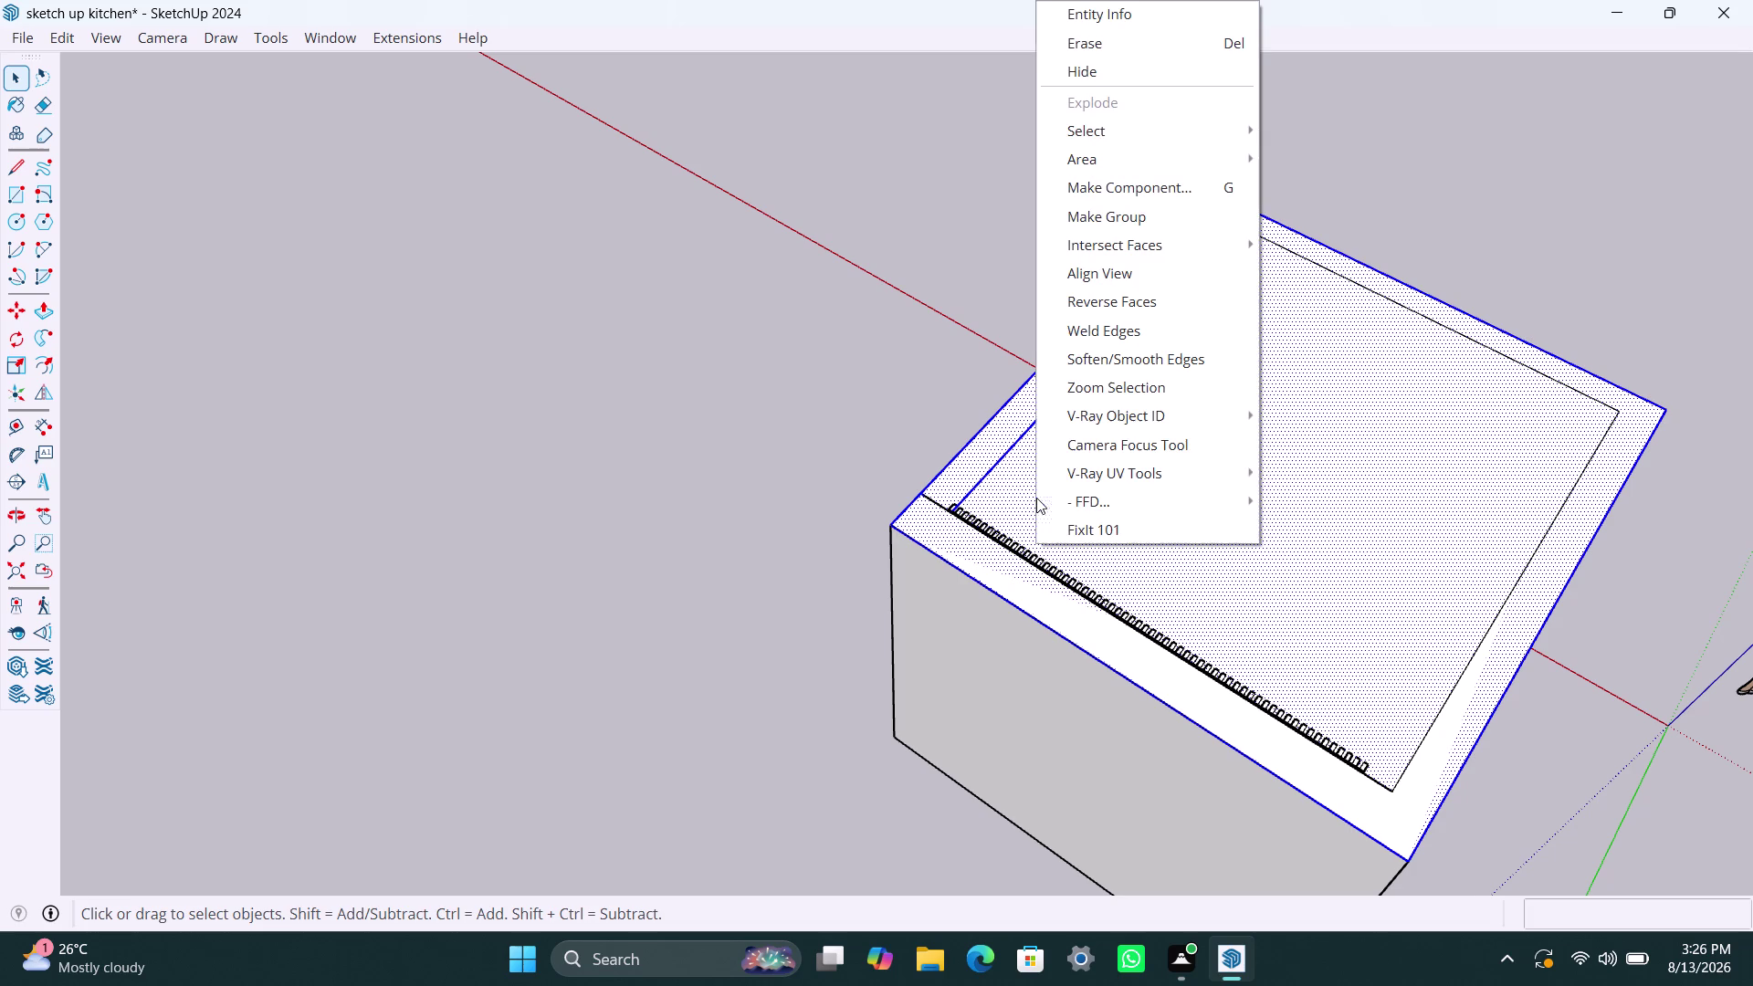
click(1153, 229)
Open the room group, cancel a push on the top face, and undo the capping face.
double_click(1184, 437)
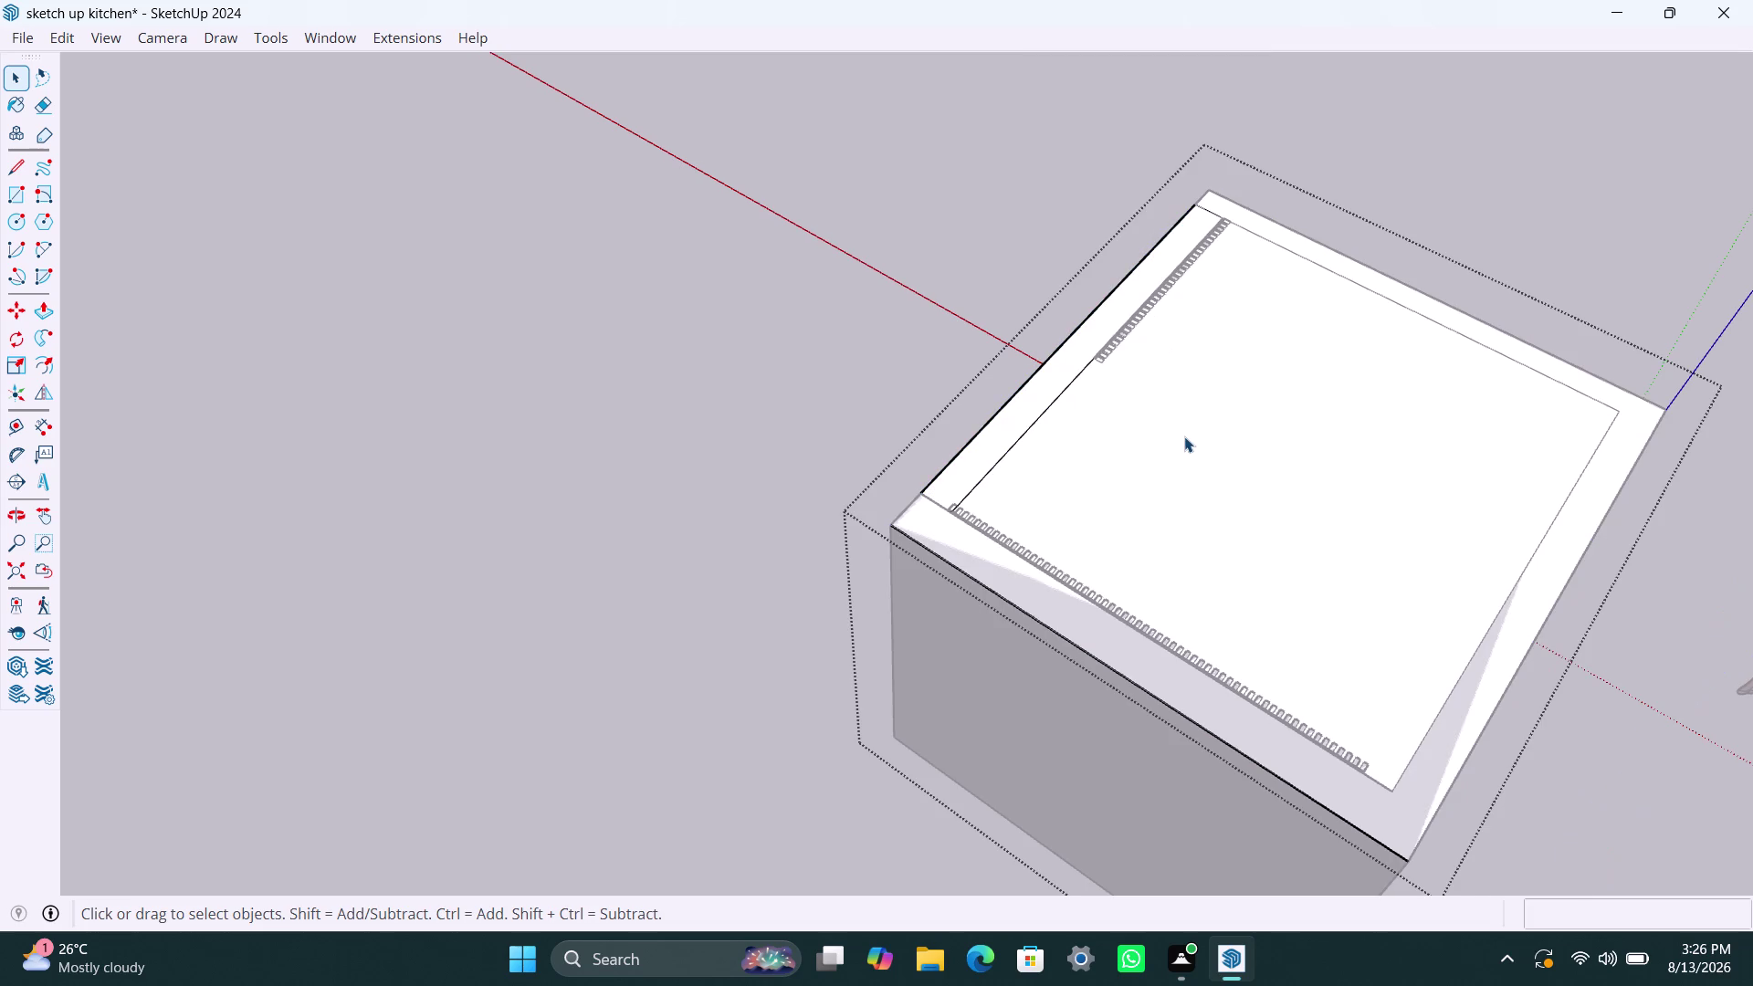
click(1184, 436)
key(p)
click(1184, 439)
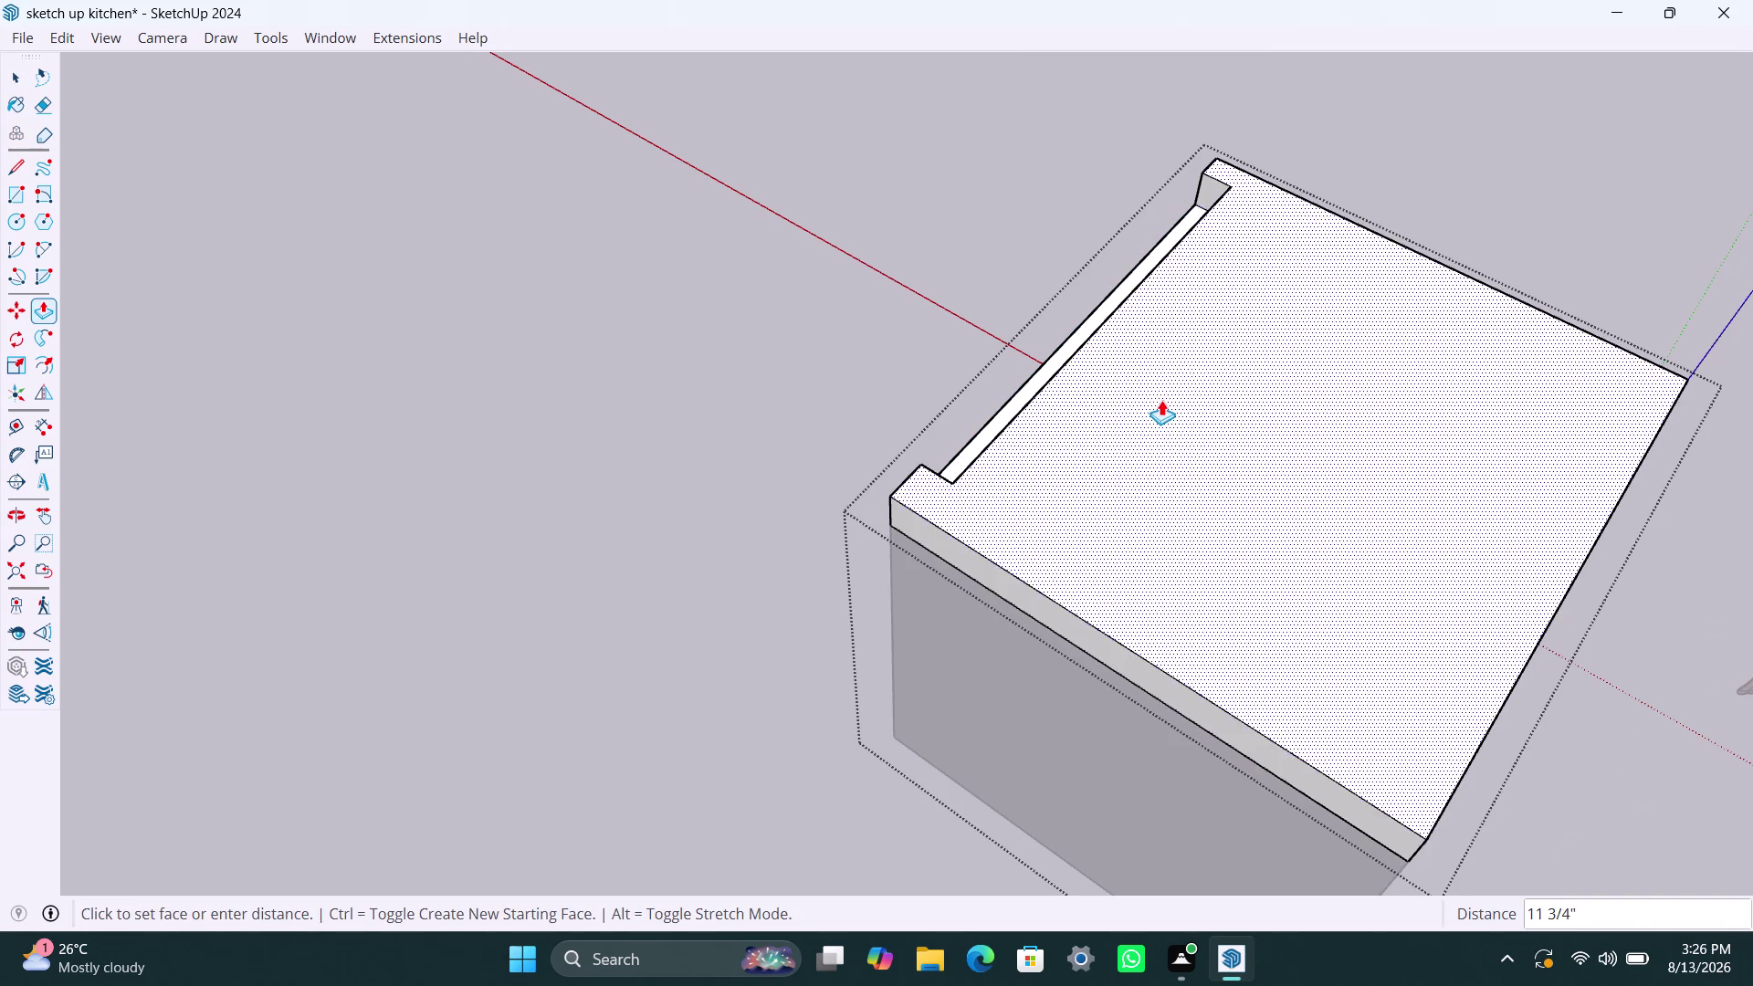
key(Escape)
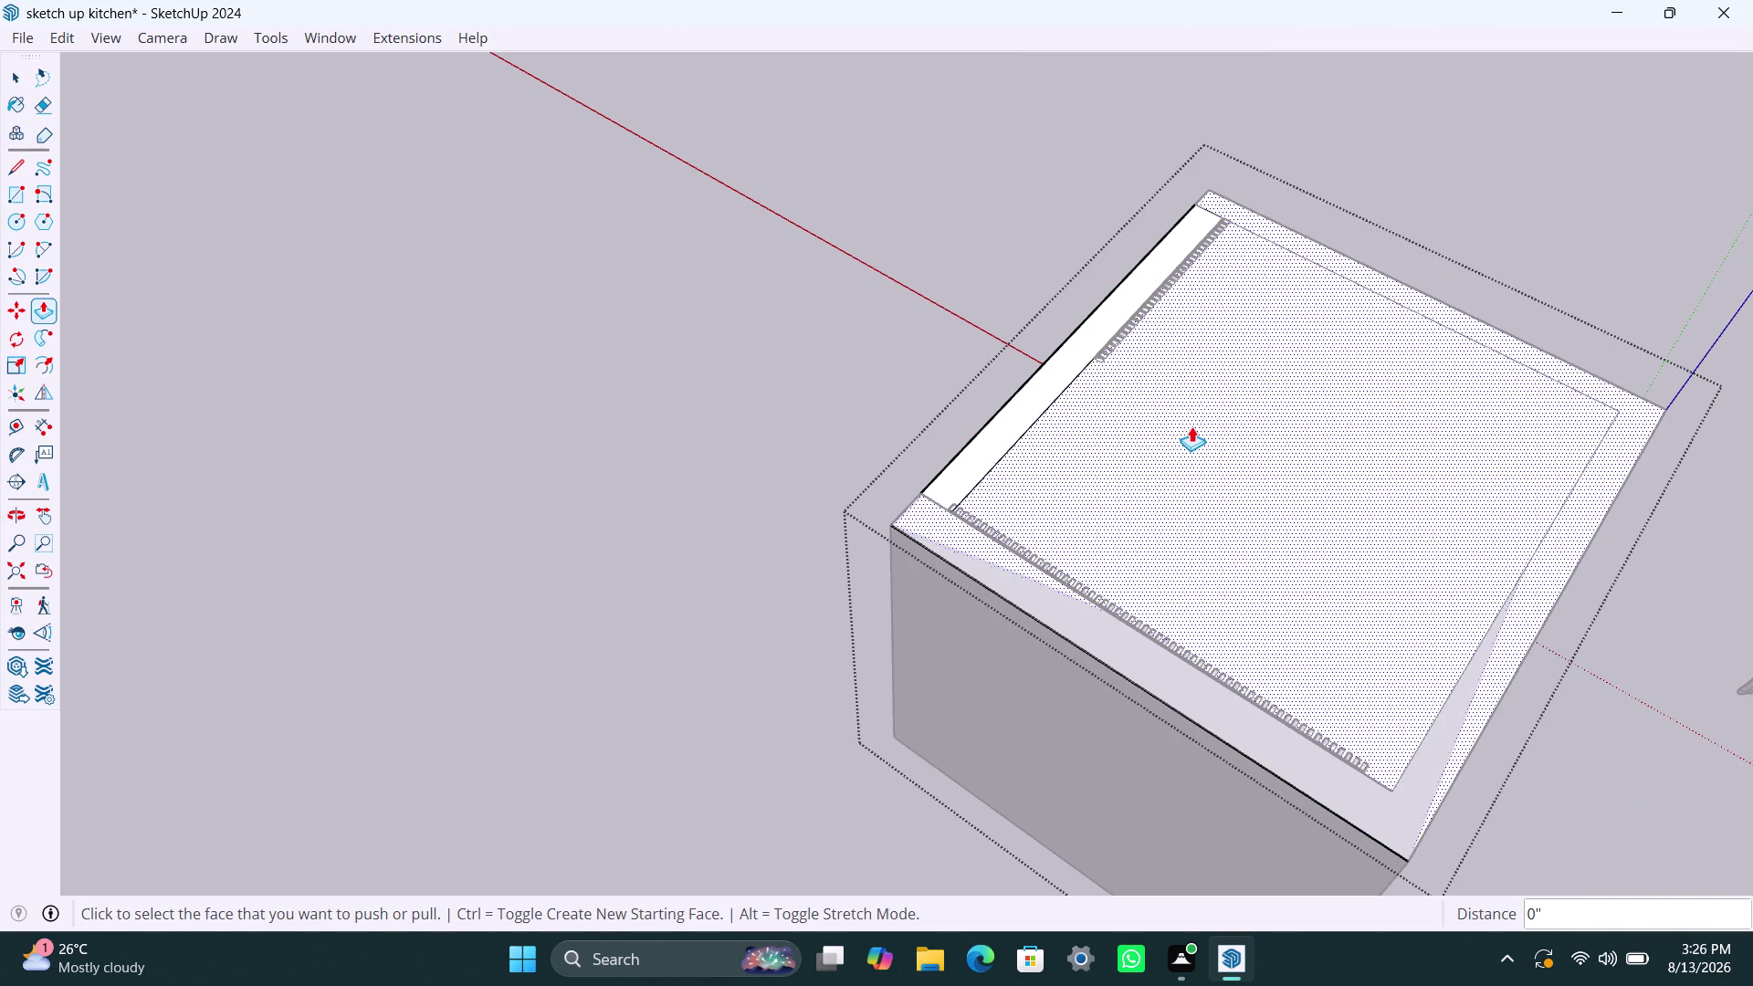
key(ctrl+z)
key(ctrl+z)
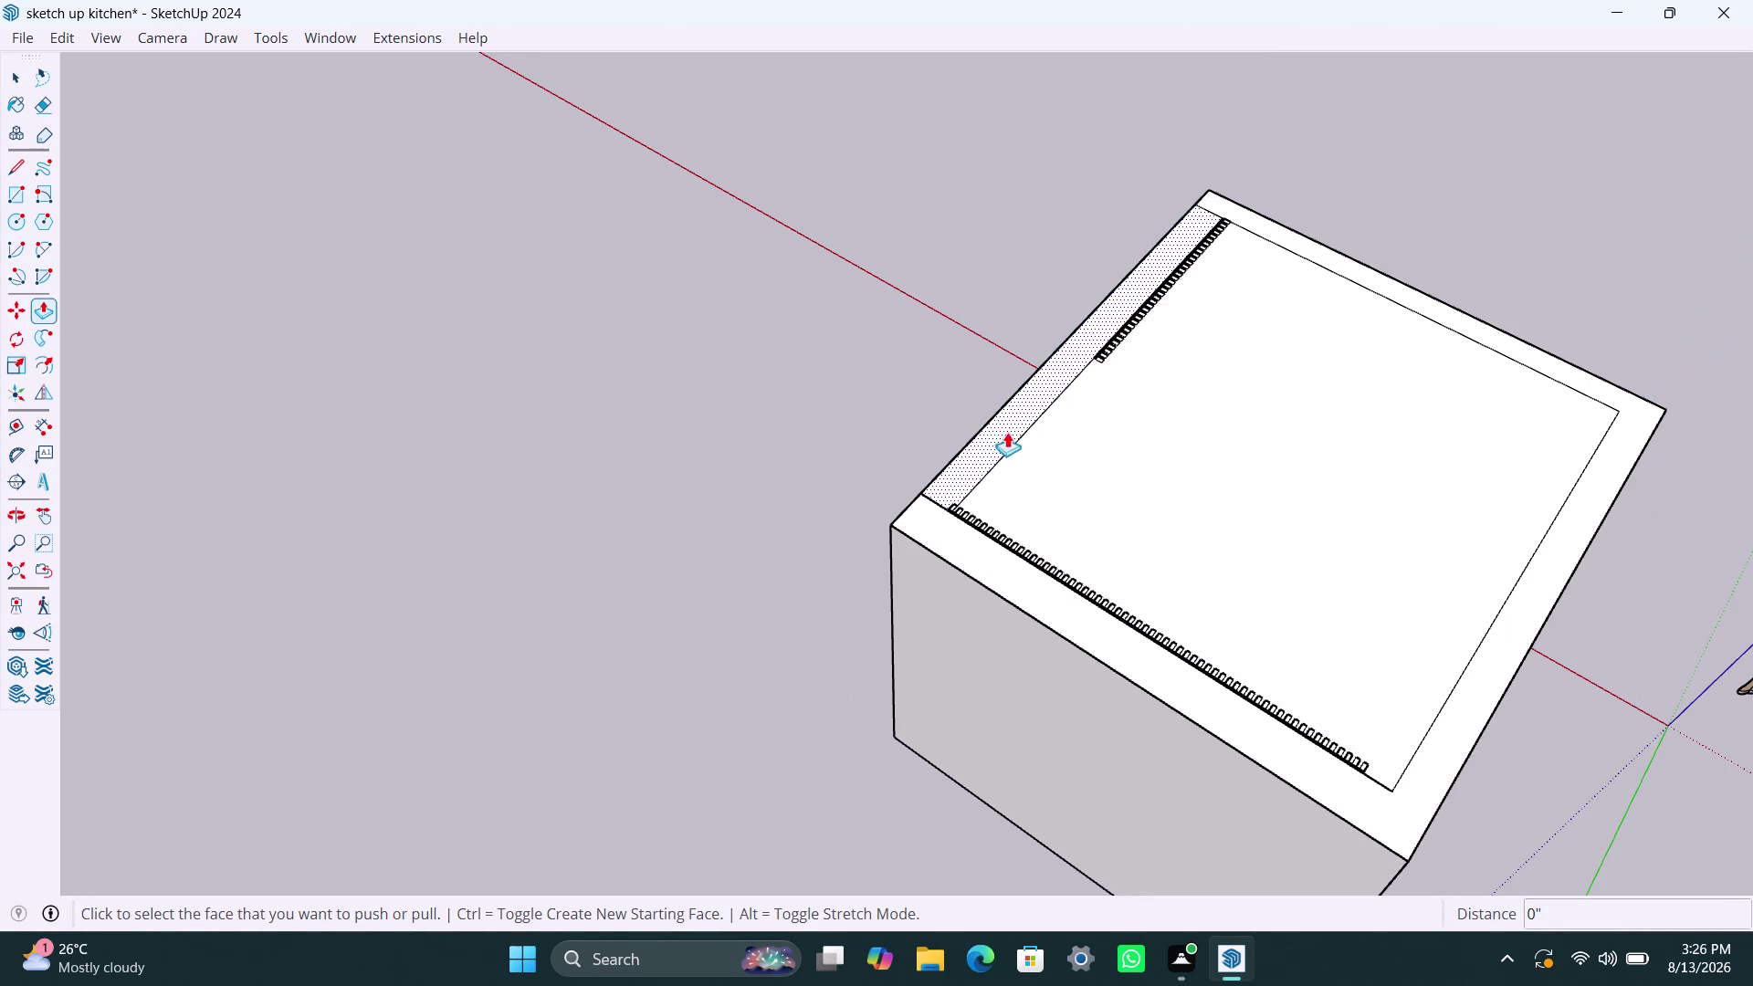
key(ctrl+z)
scroll(down, 3)
key(space)
double_click(615, 454)
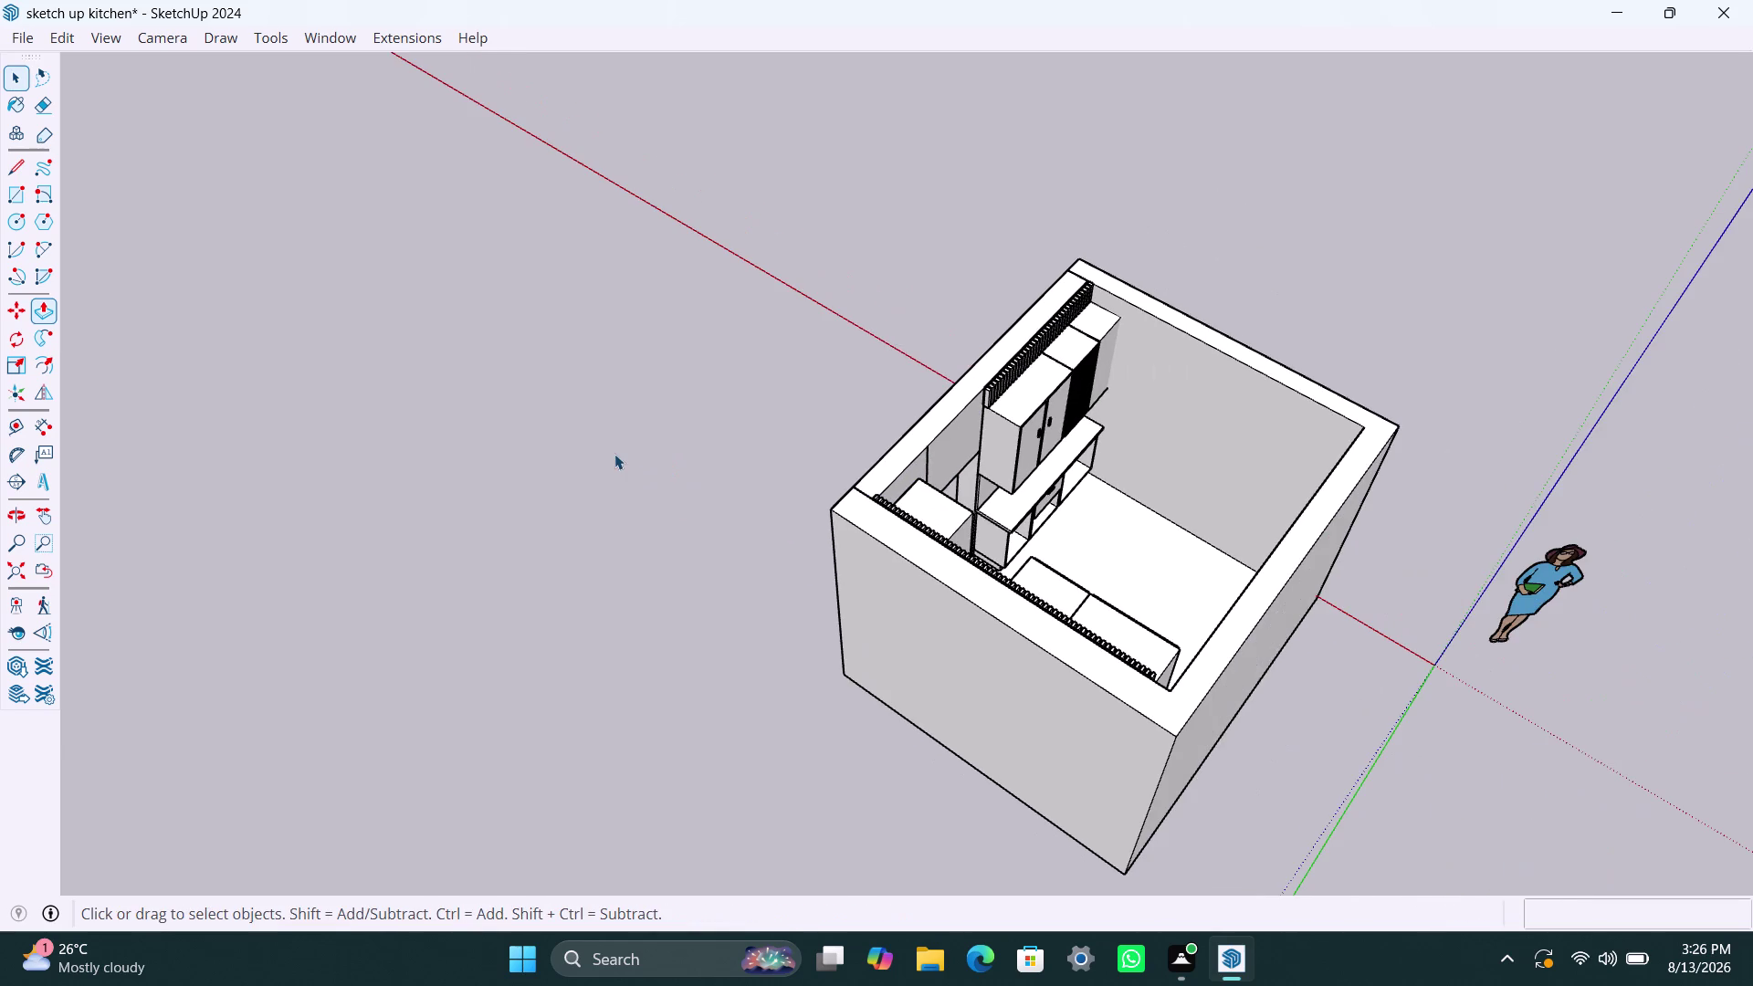
Orbit out over the room and select the doorway wall's outer face and top.
scroll(down, 3)
middle_drag(656, 587, 1450, 653)
click(975, 587)
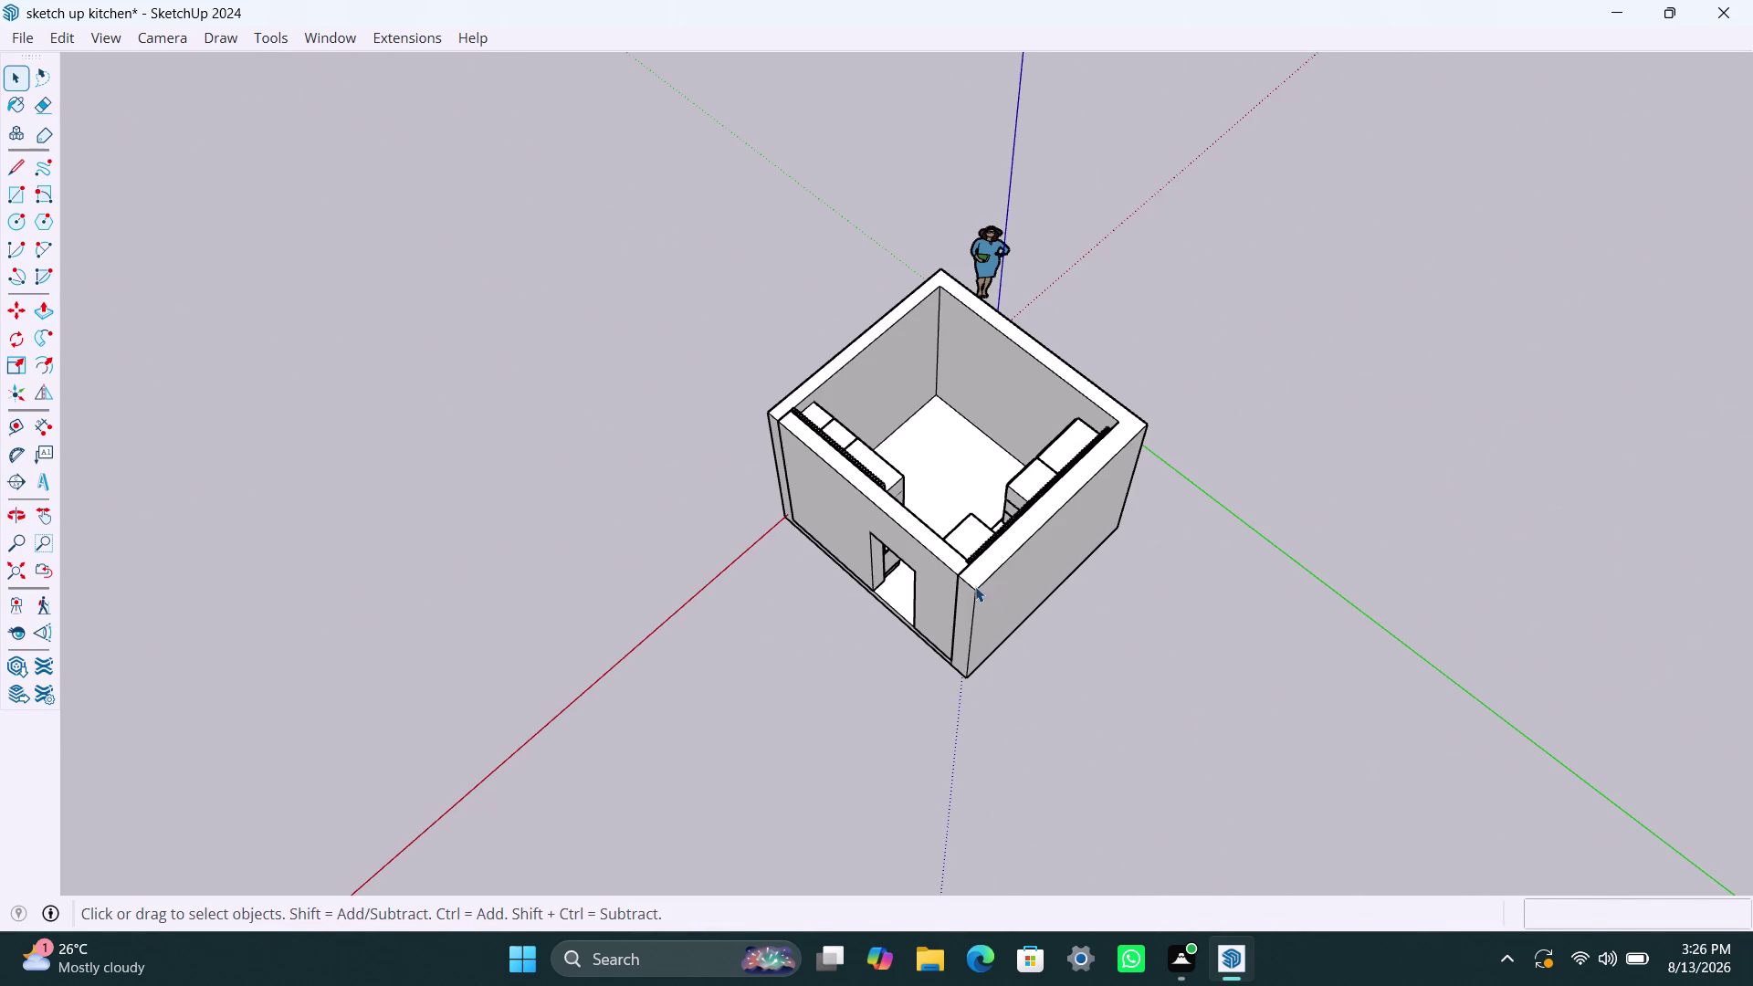
scroll(up, 3)
scroll(up, 3)
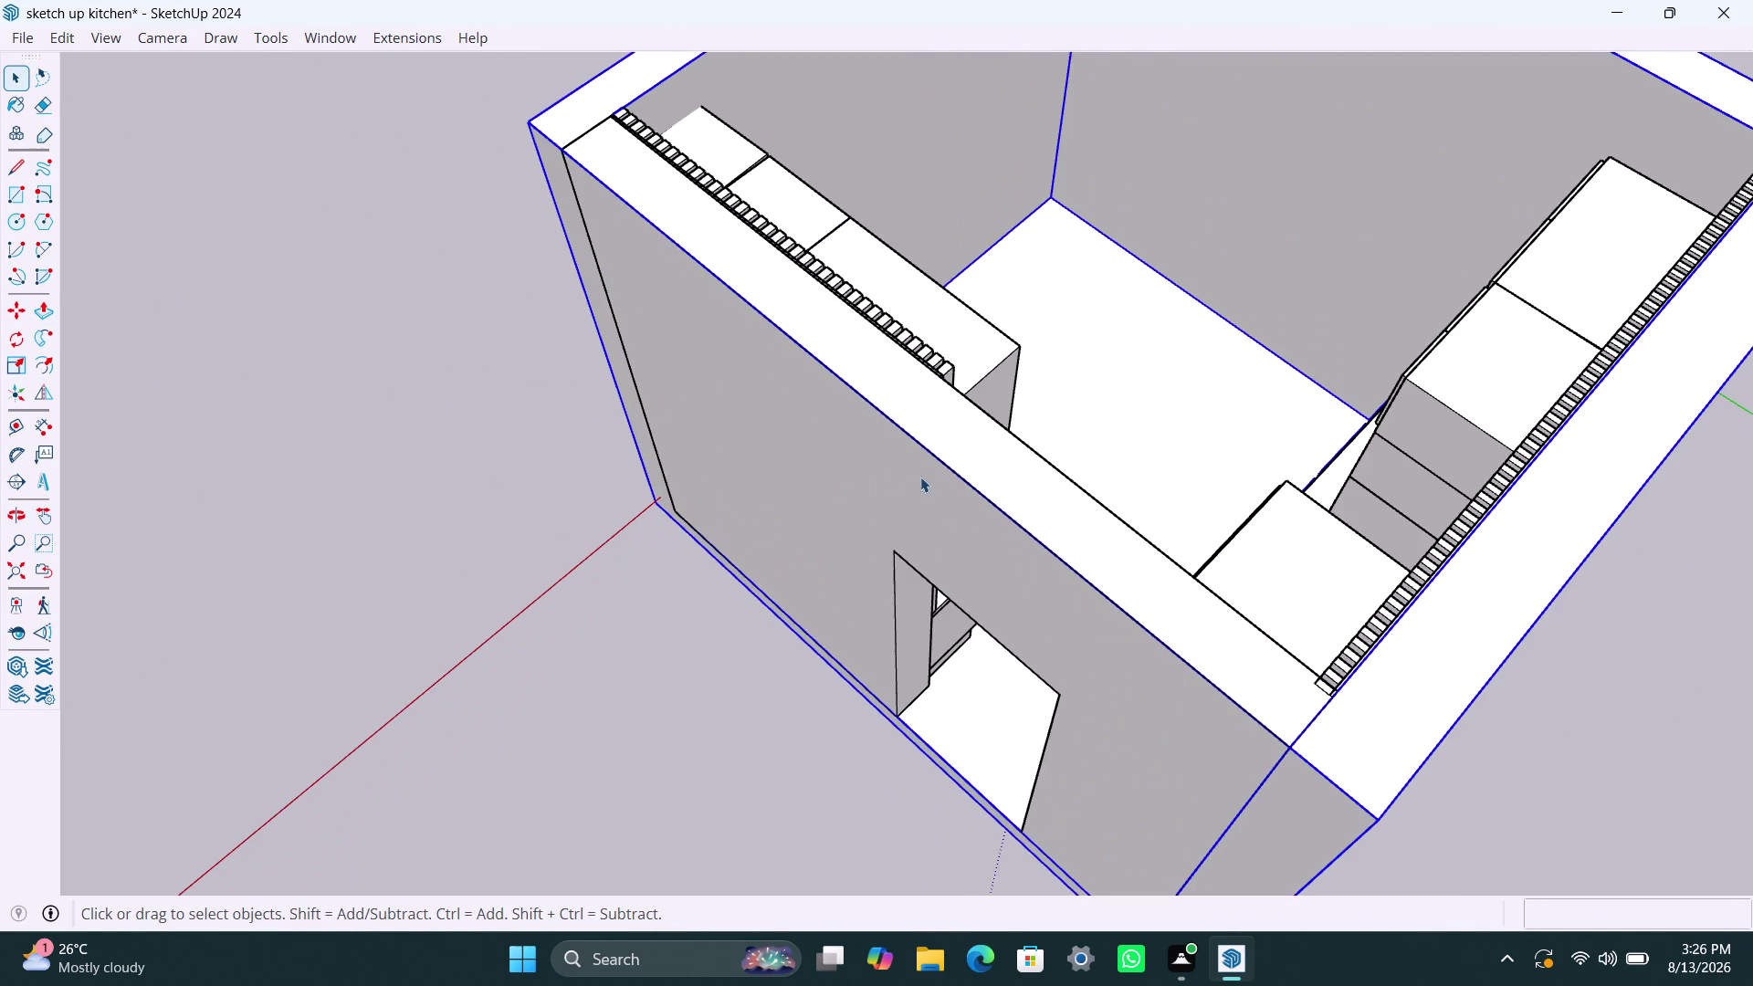
double_click(927, 473)
double_click(927, 473)
double_click(959, 468)
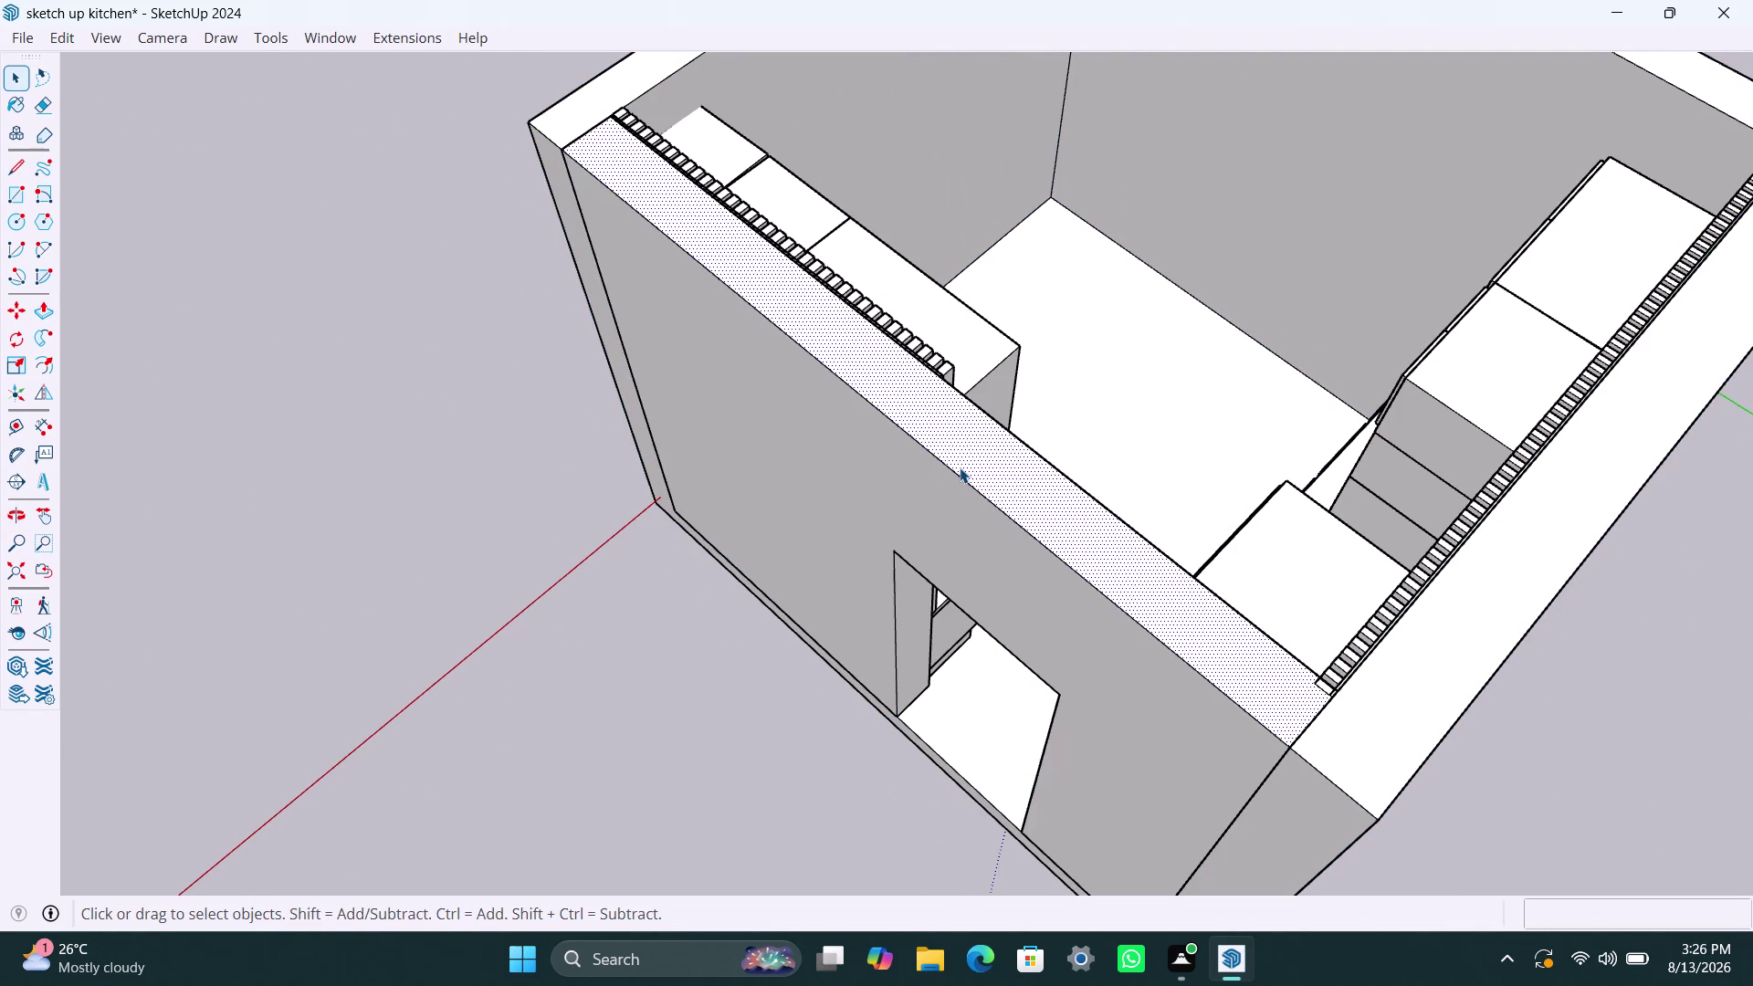
Reselect the wall's top strip and outer face from above and delete them.
scroll(down, 3)
middle_drag(1078, 549, 880, 561)
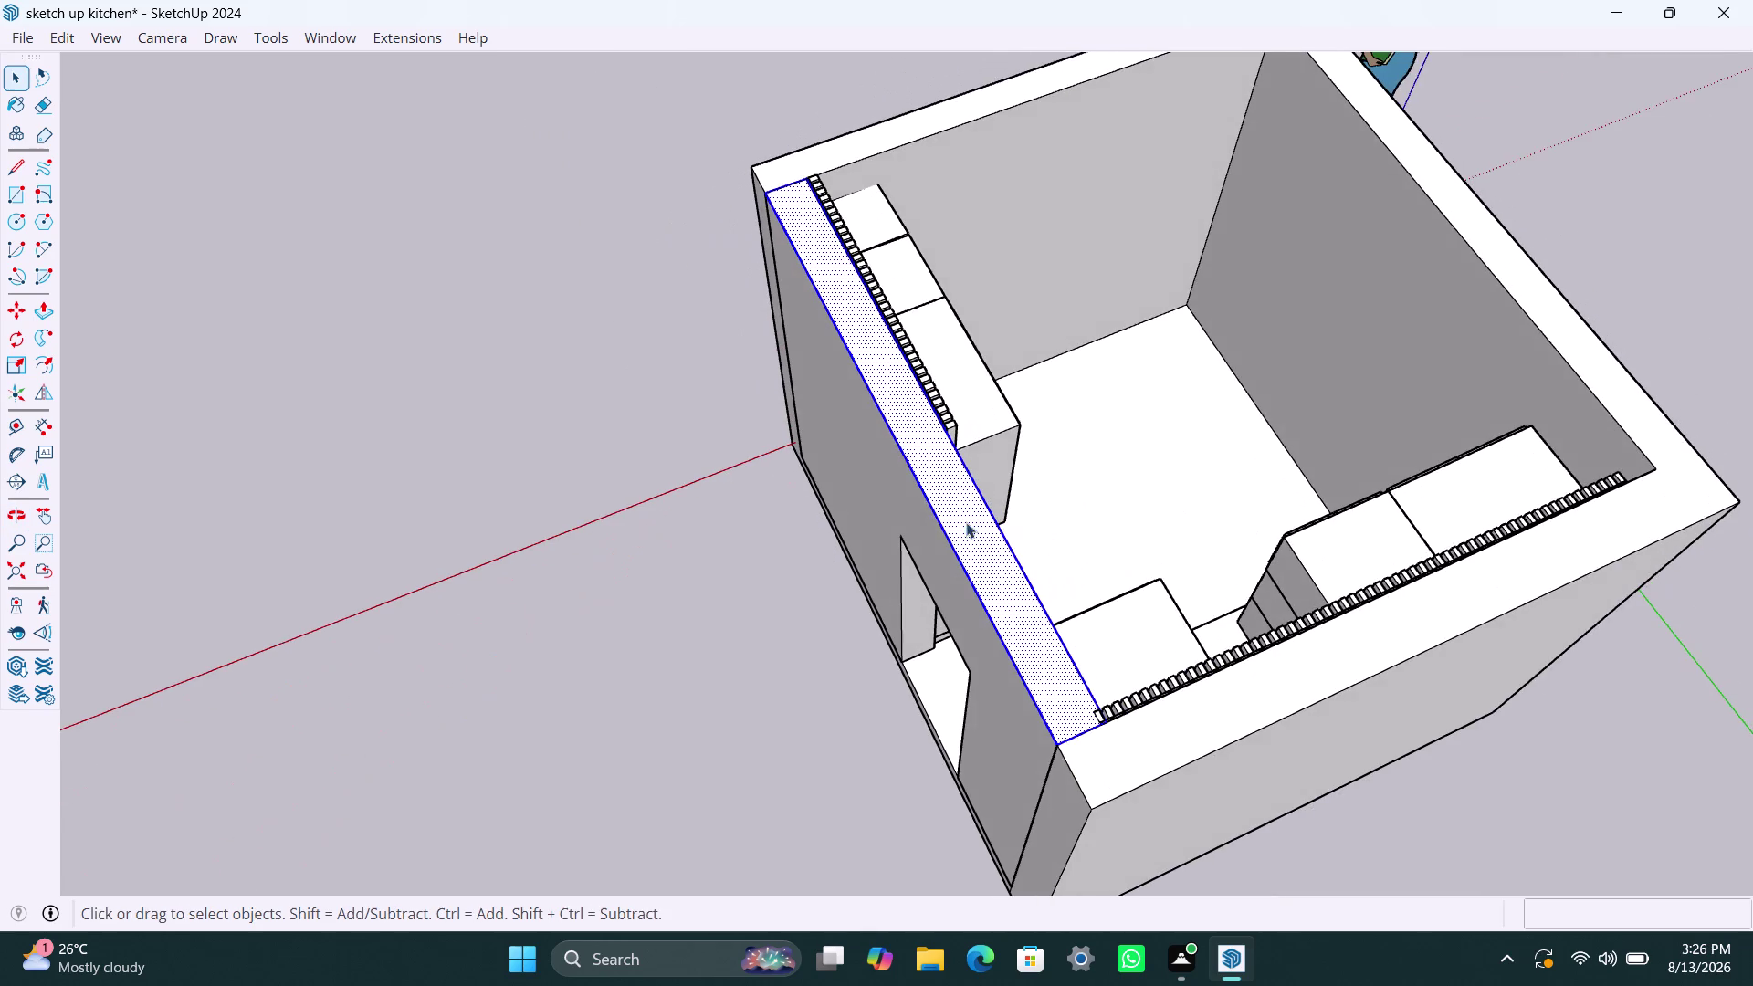
scroll(up, 3)
click(889, 508)
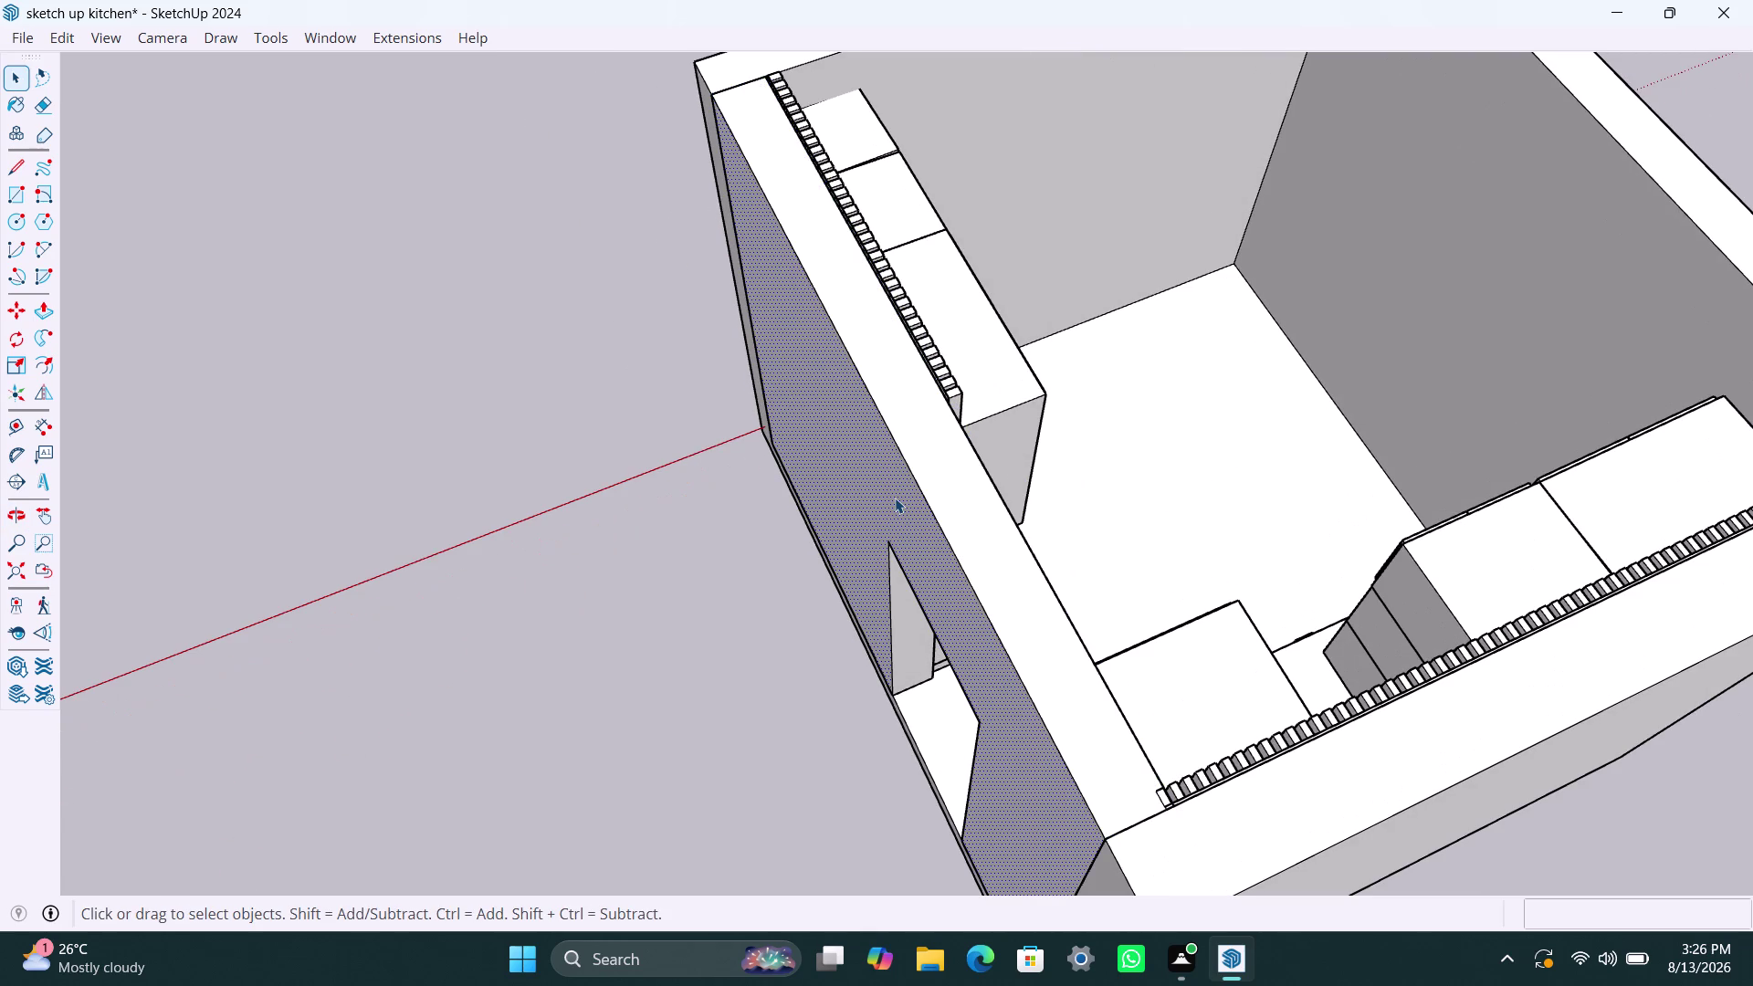
double_click(894, 498)
double_click(895, 498)
double_click(895, 498)
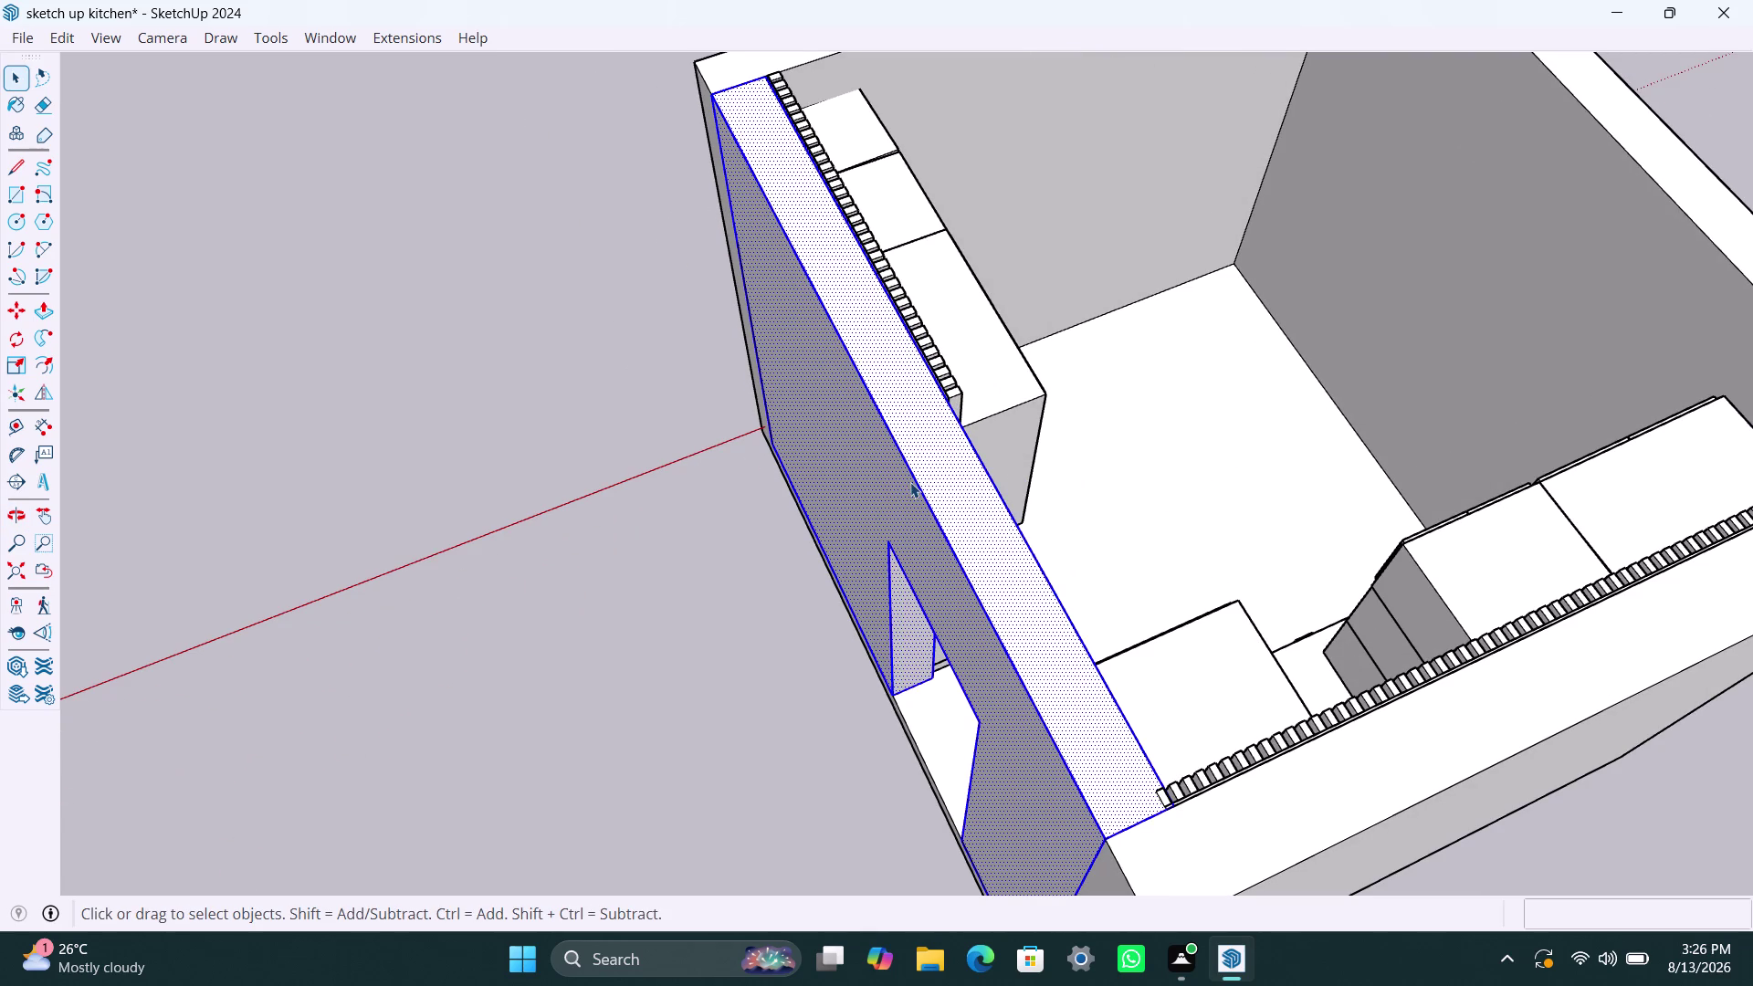
key(Delete)
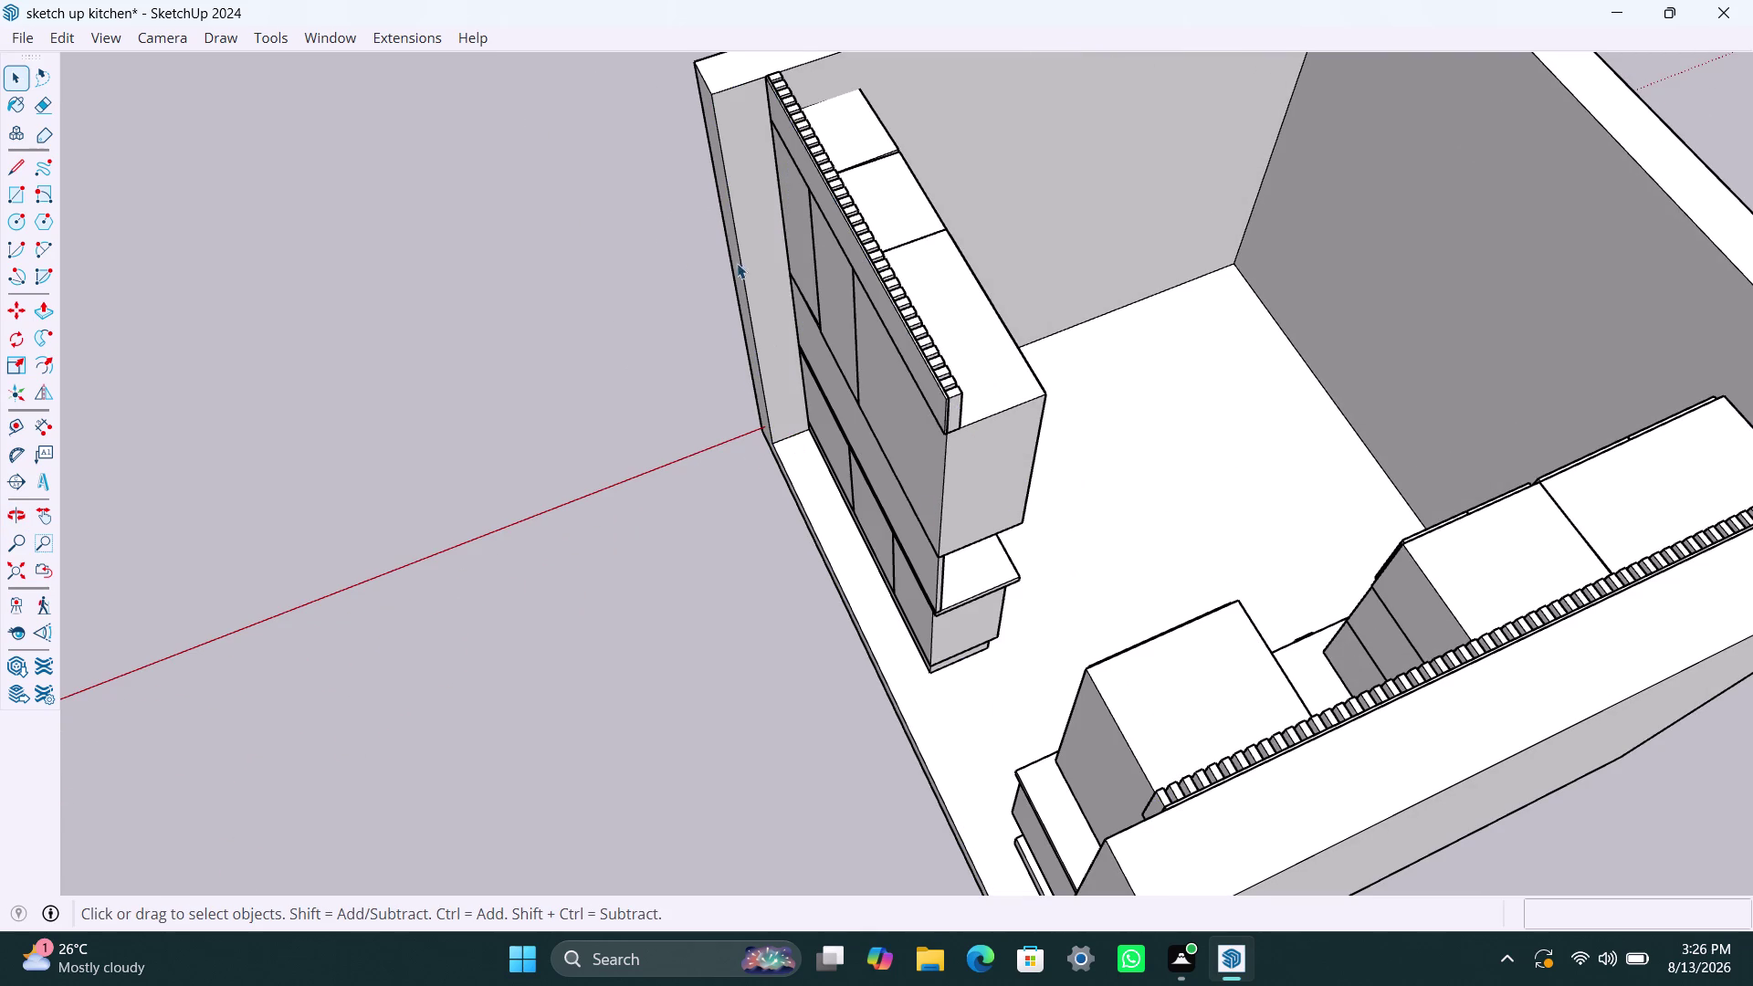
Orbit close to inspect the exposed tall cabinet backs.
scroll(down, 3)
middle_drag(778, 430, 720, 440)
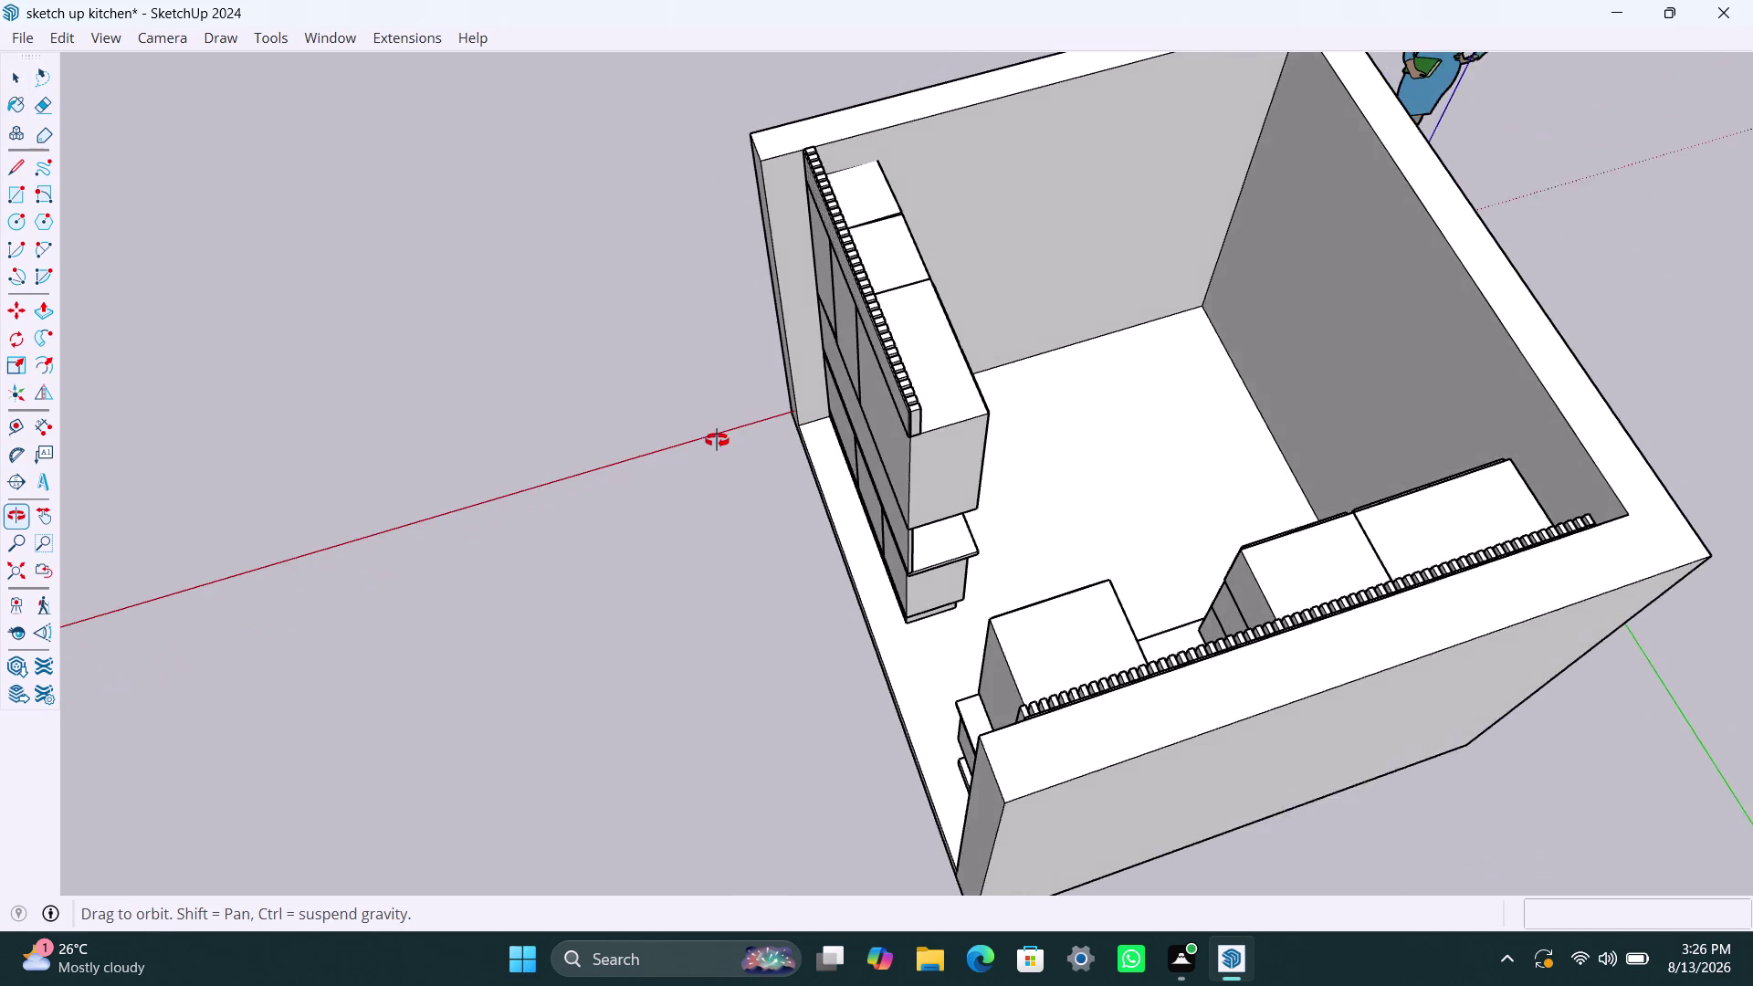
middle_drag(720, 440, 714, 440)
scroll(up, 3)
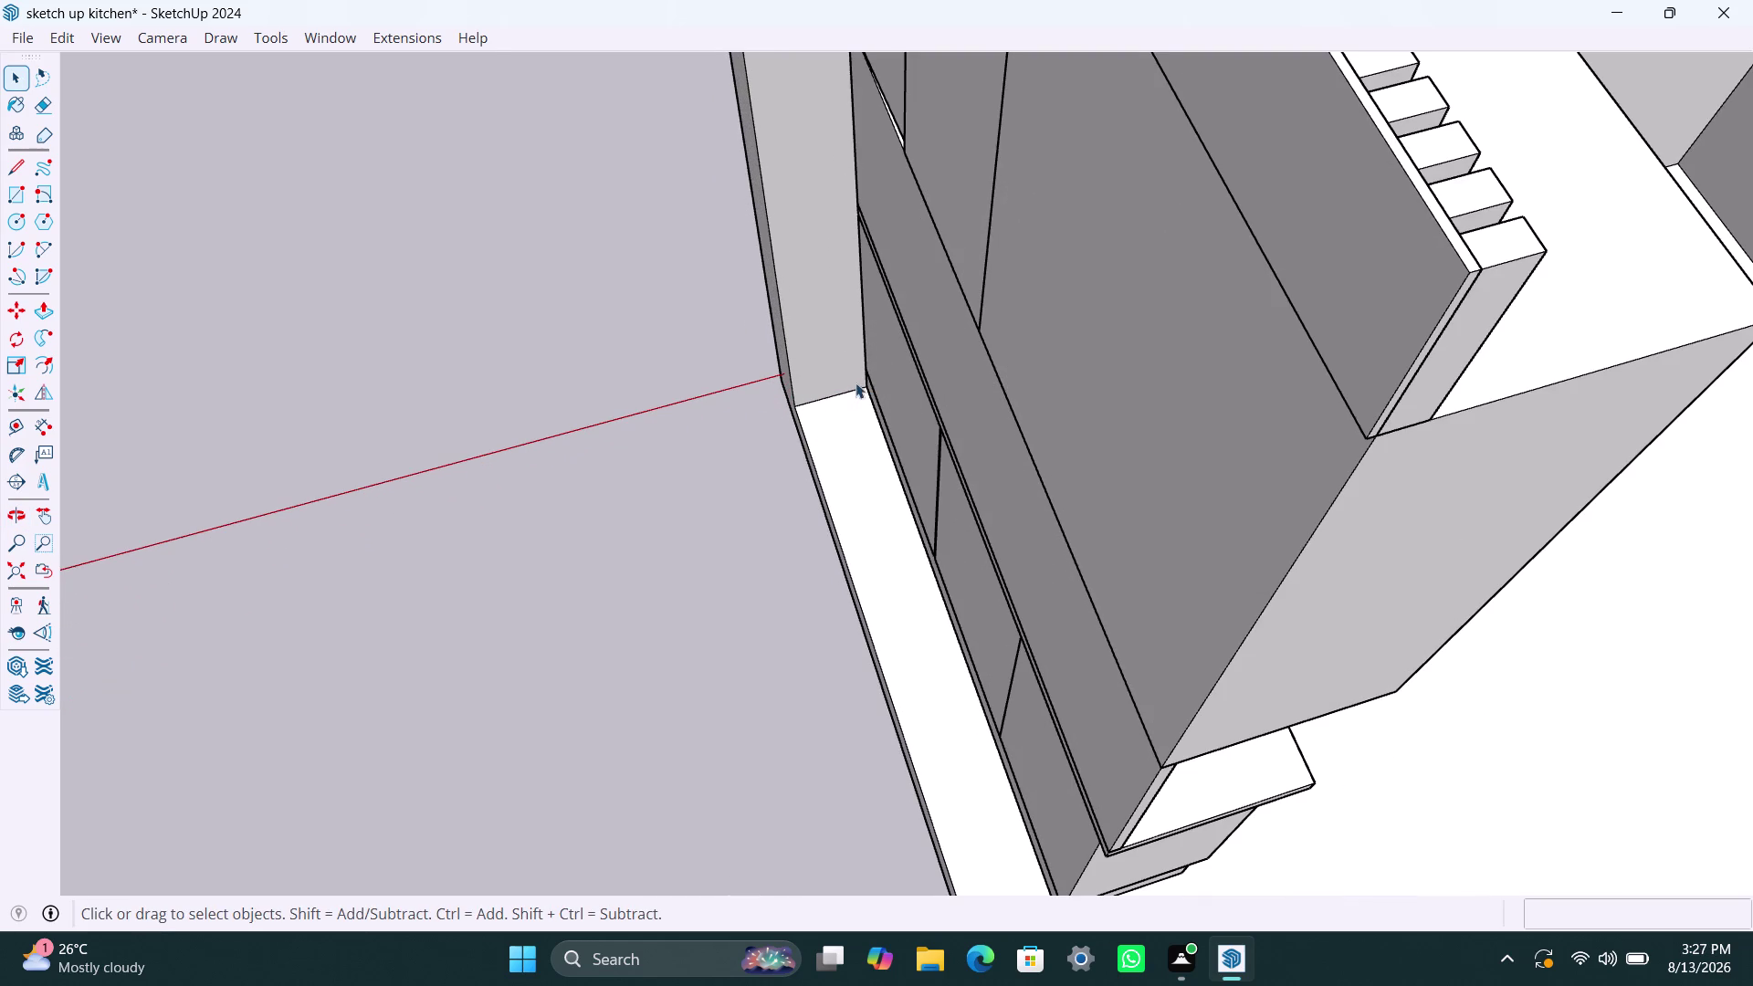
scroll(down, 3)
scroll(down, 3)
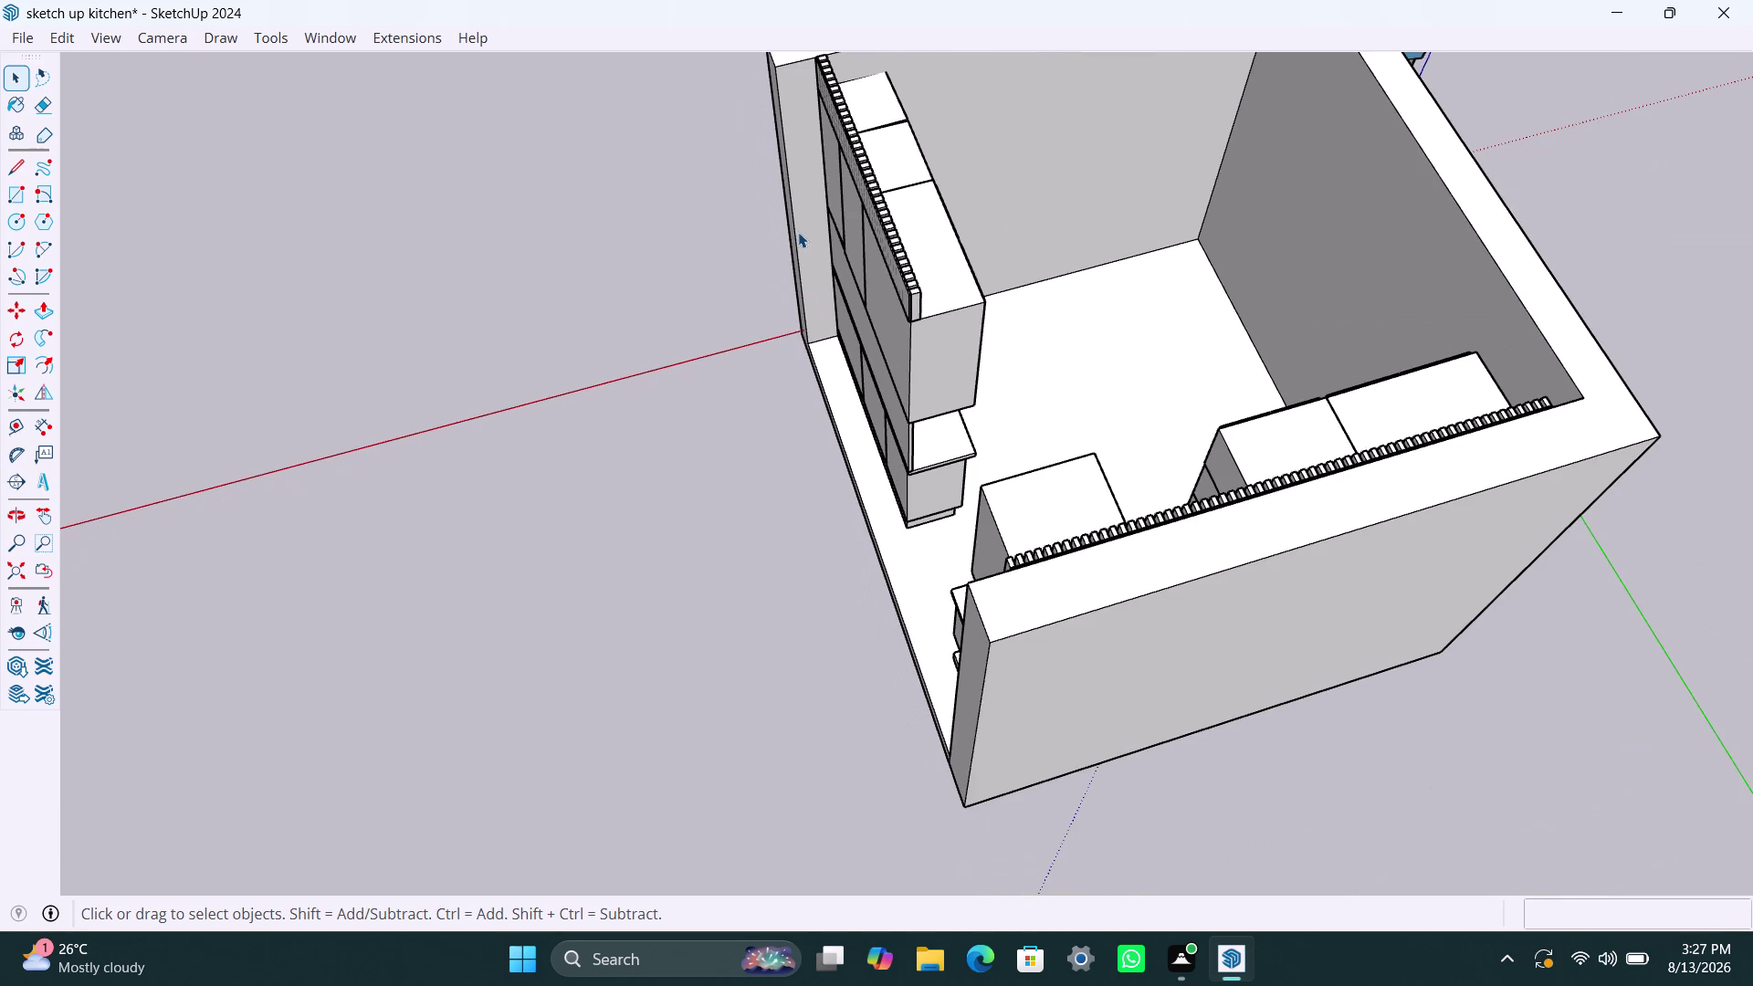
Open the room group and orbit to look along the thin wall edge.
click(801, 226)
double_click(806, 127)
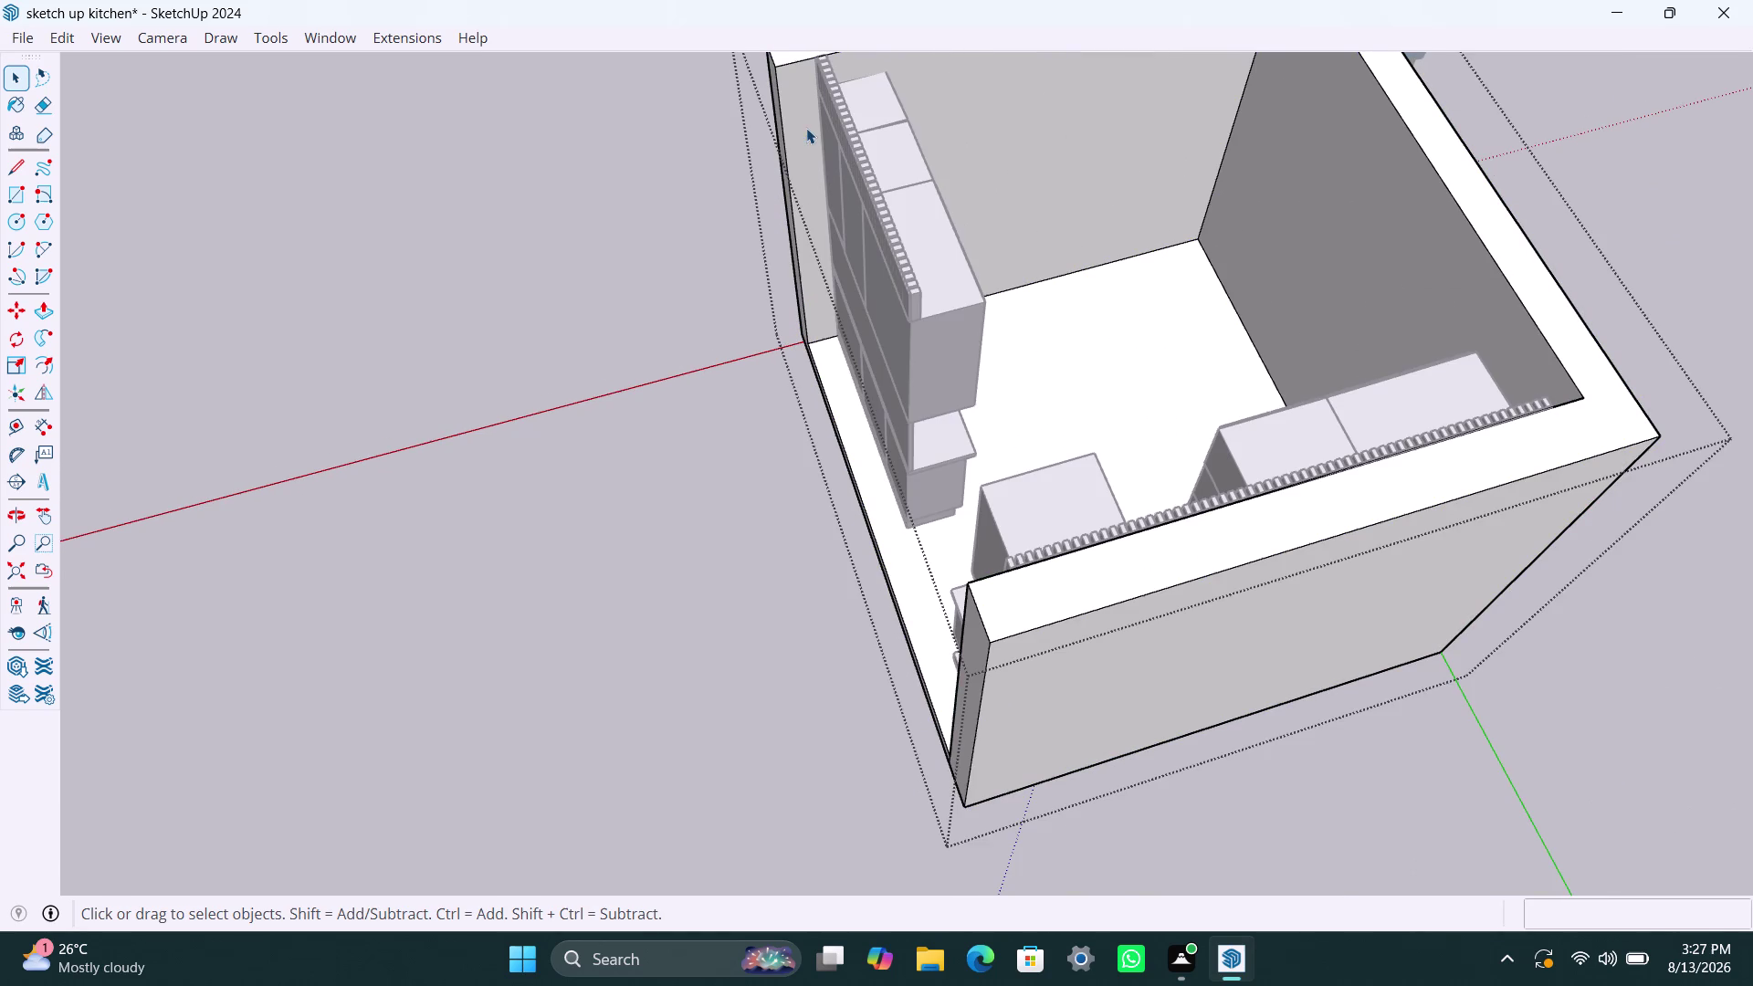
double_click(806, 128)
double_click(807, 128)
scroll(down, 3)
click(687, 392)
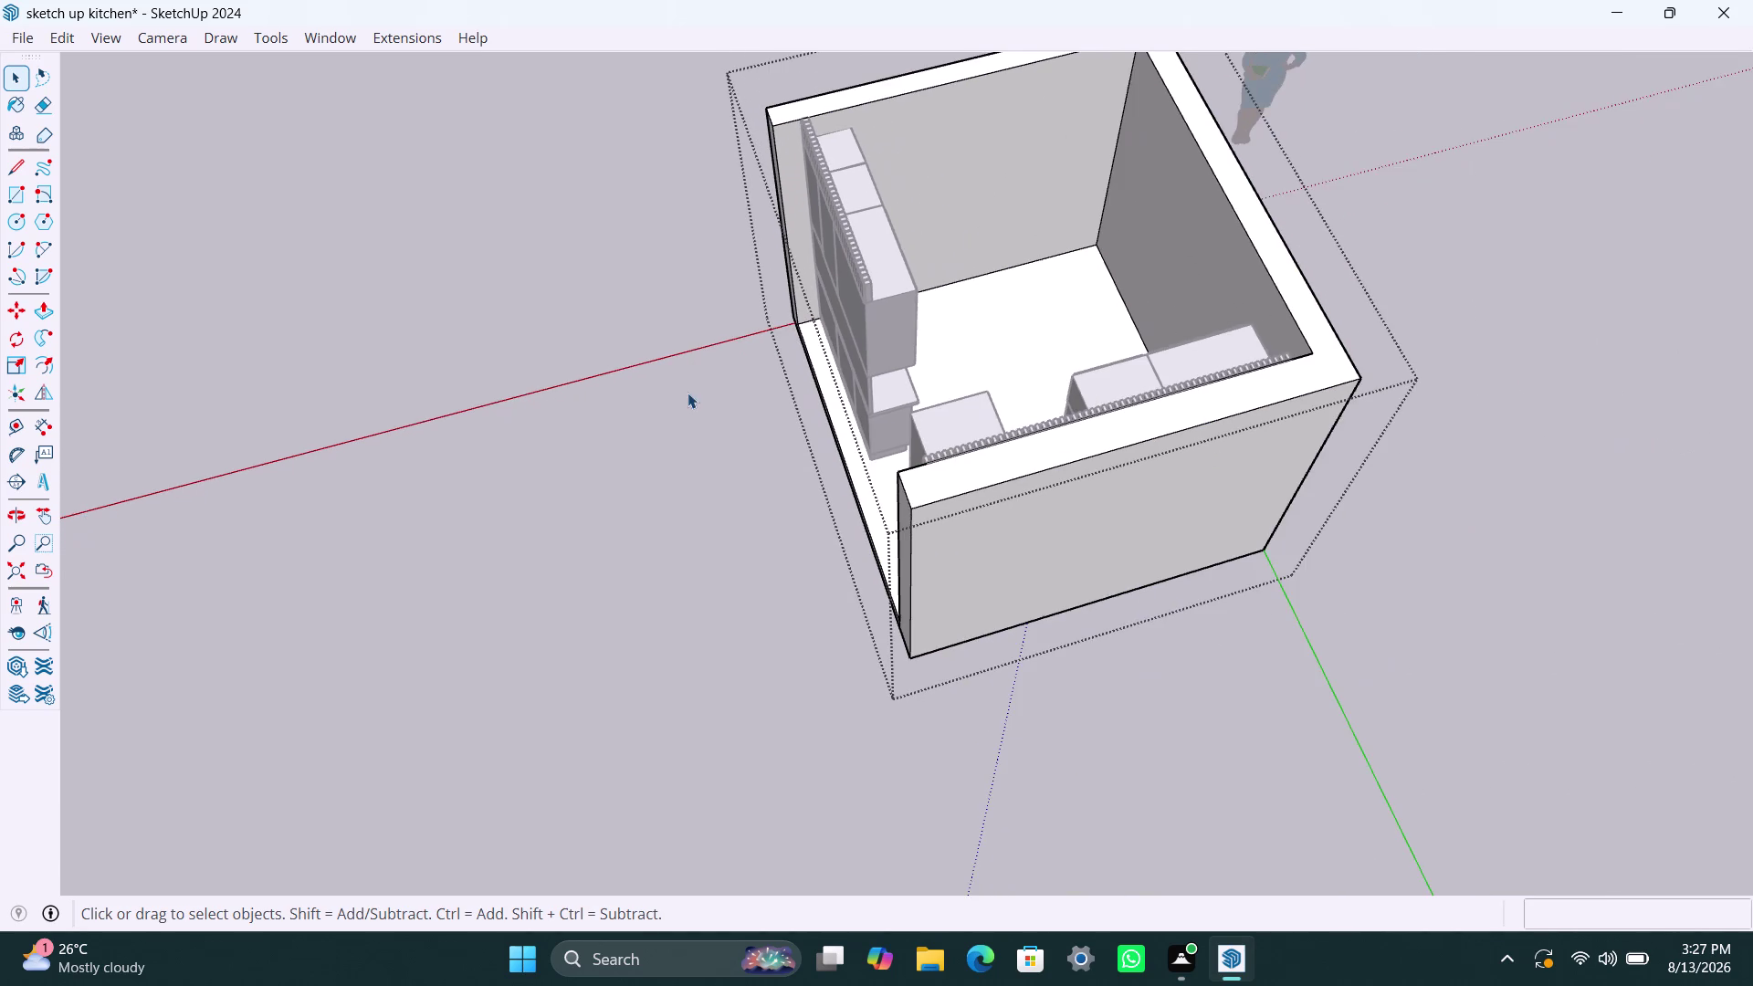
scroll(up, 3)
middle_drag(823, 188, 820, 274)
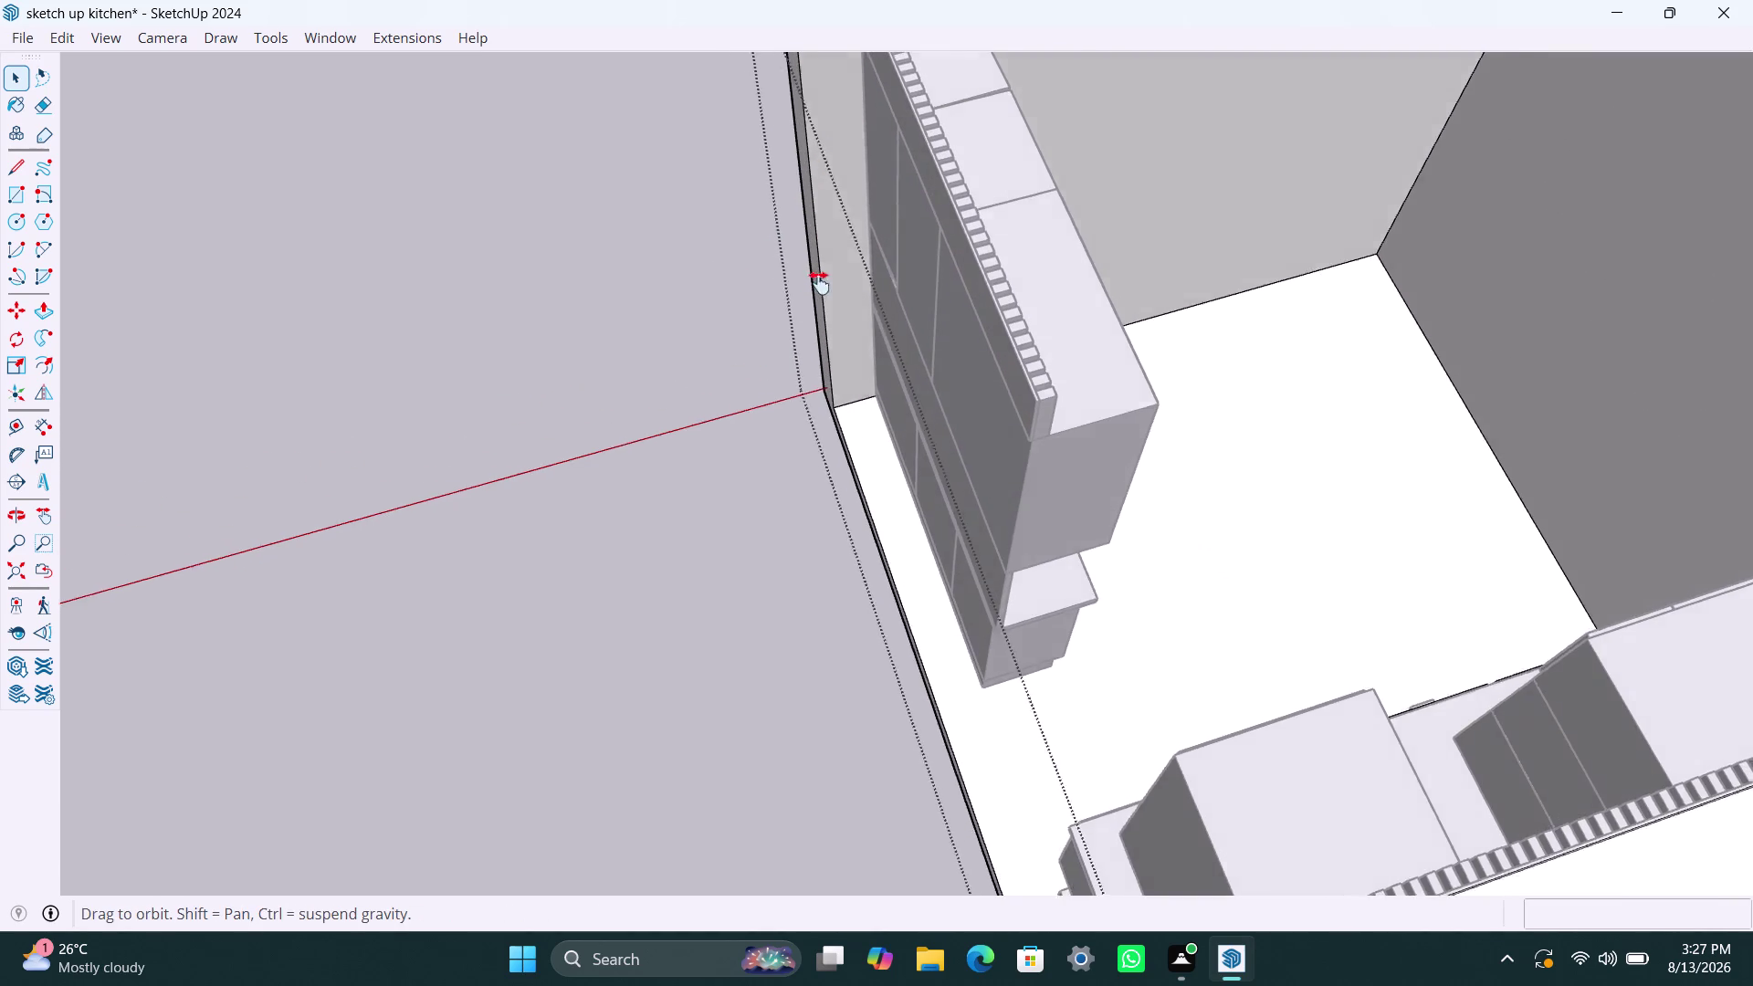
middle_drag(819, 274, 793, 409)
scroll(up, 3)
Copy the thin wall edge with Move to the wall corner, creating a wall-end face.
click(742, 262)
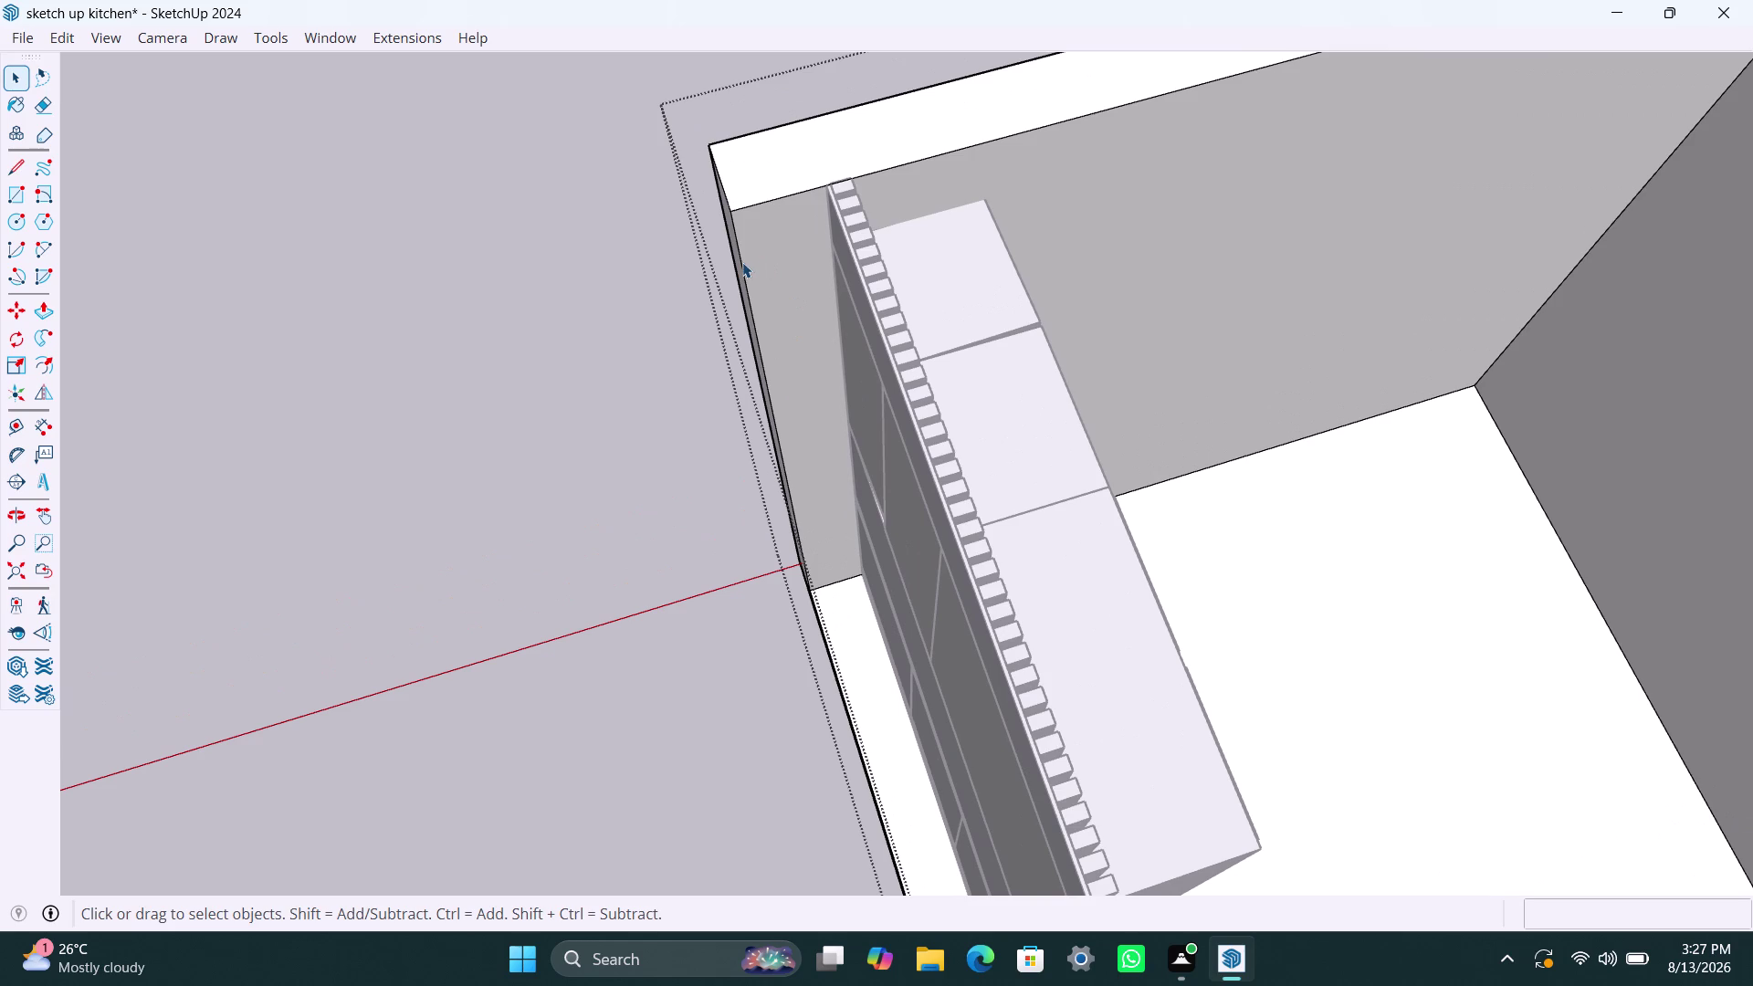
triple_click(745, 266)
double_click(743, 264)
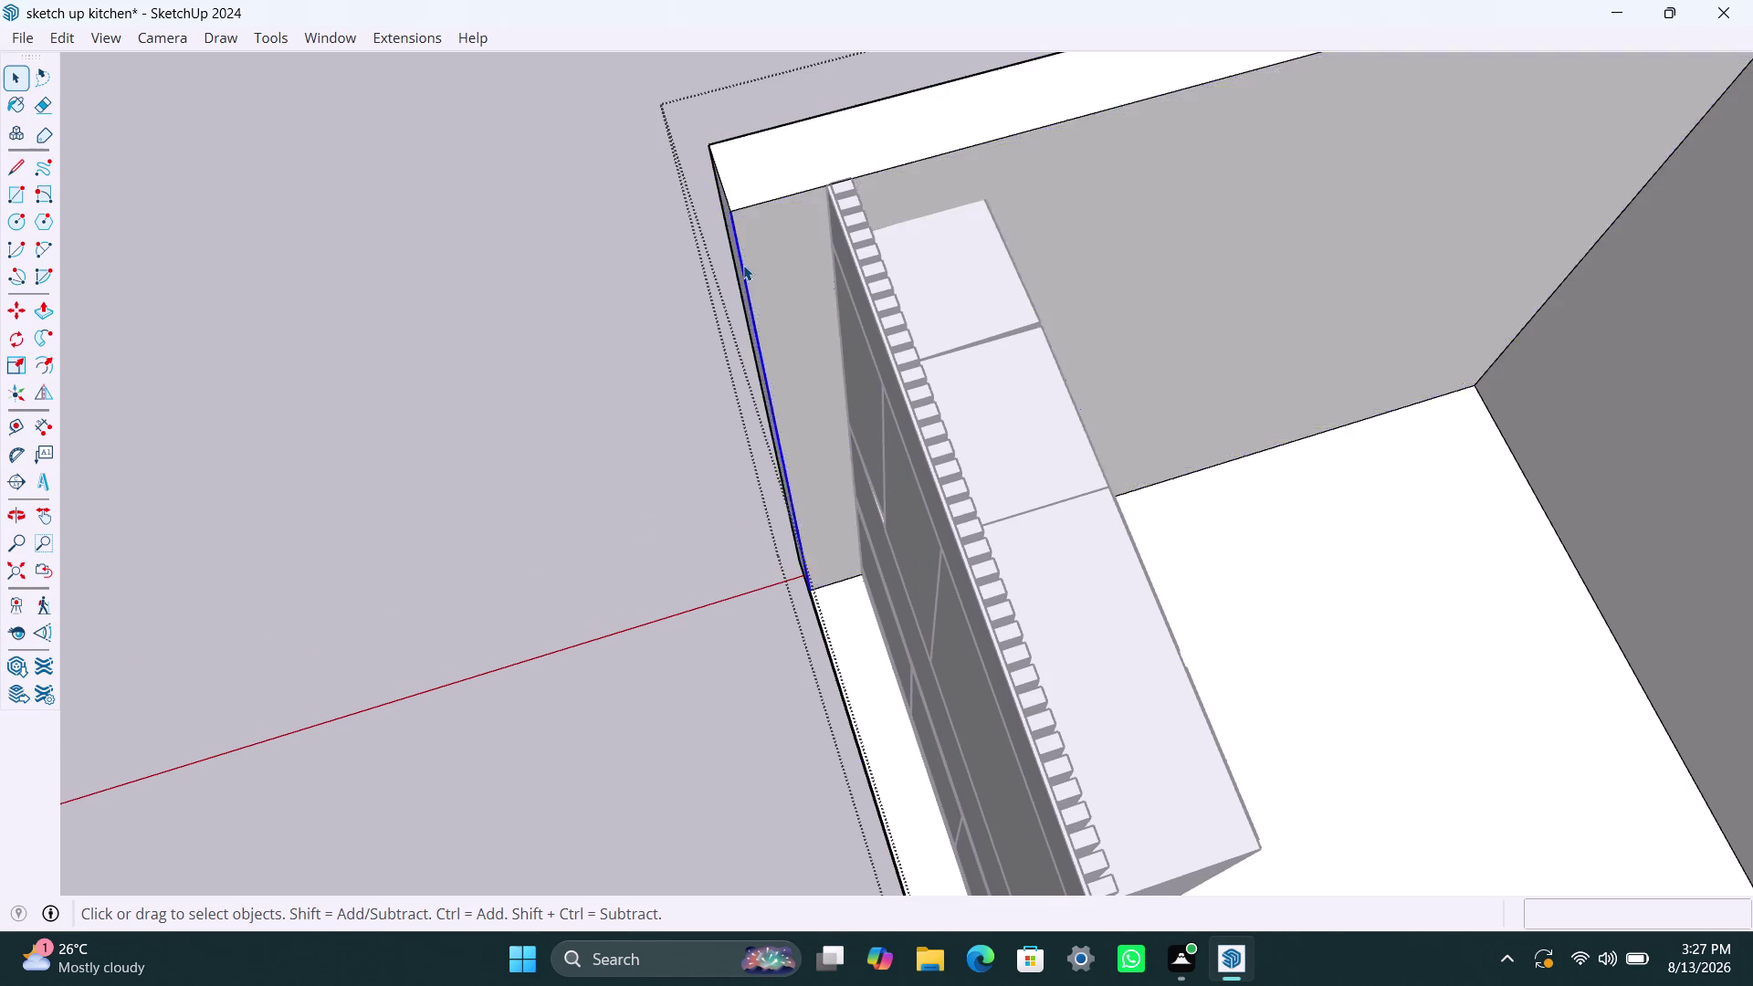
key(m)
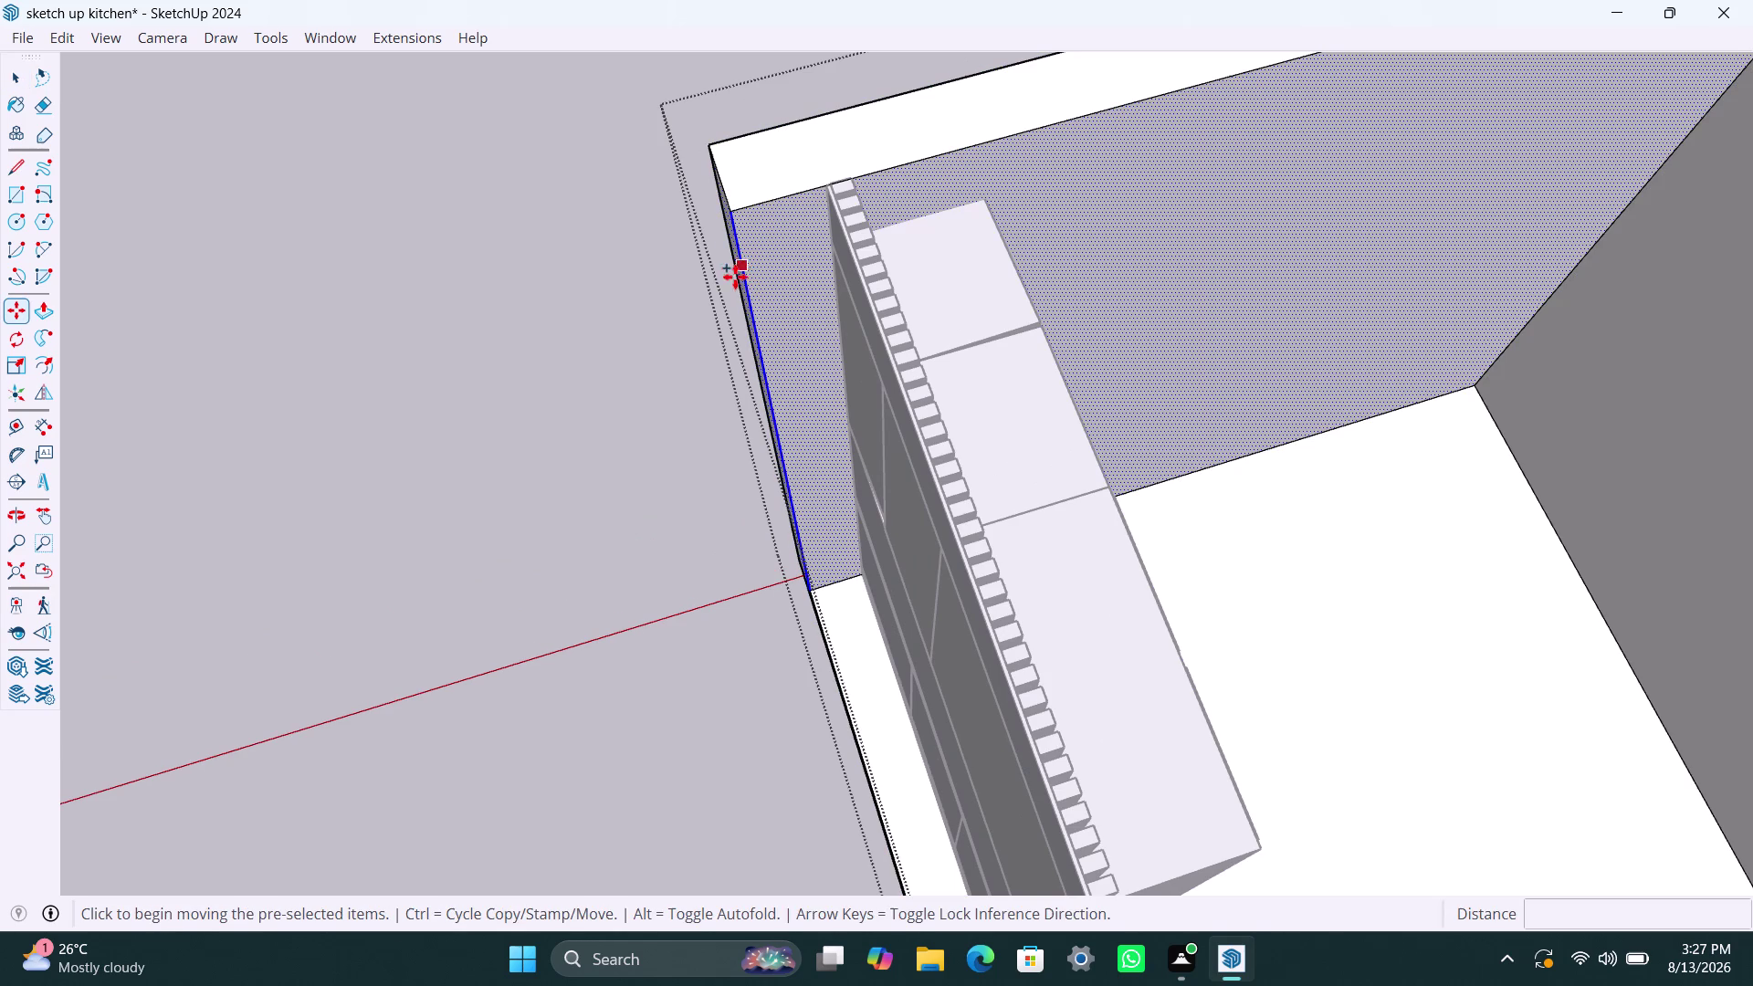
click(735, 211)
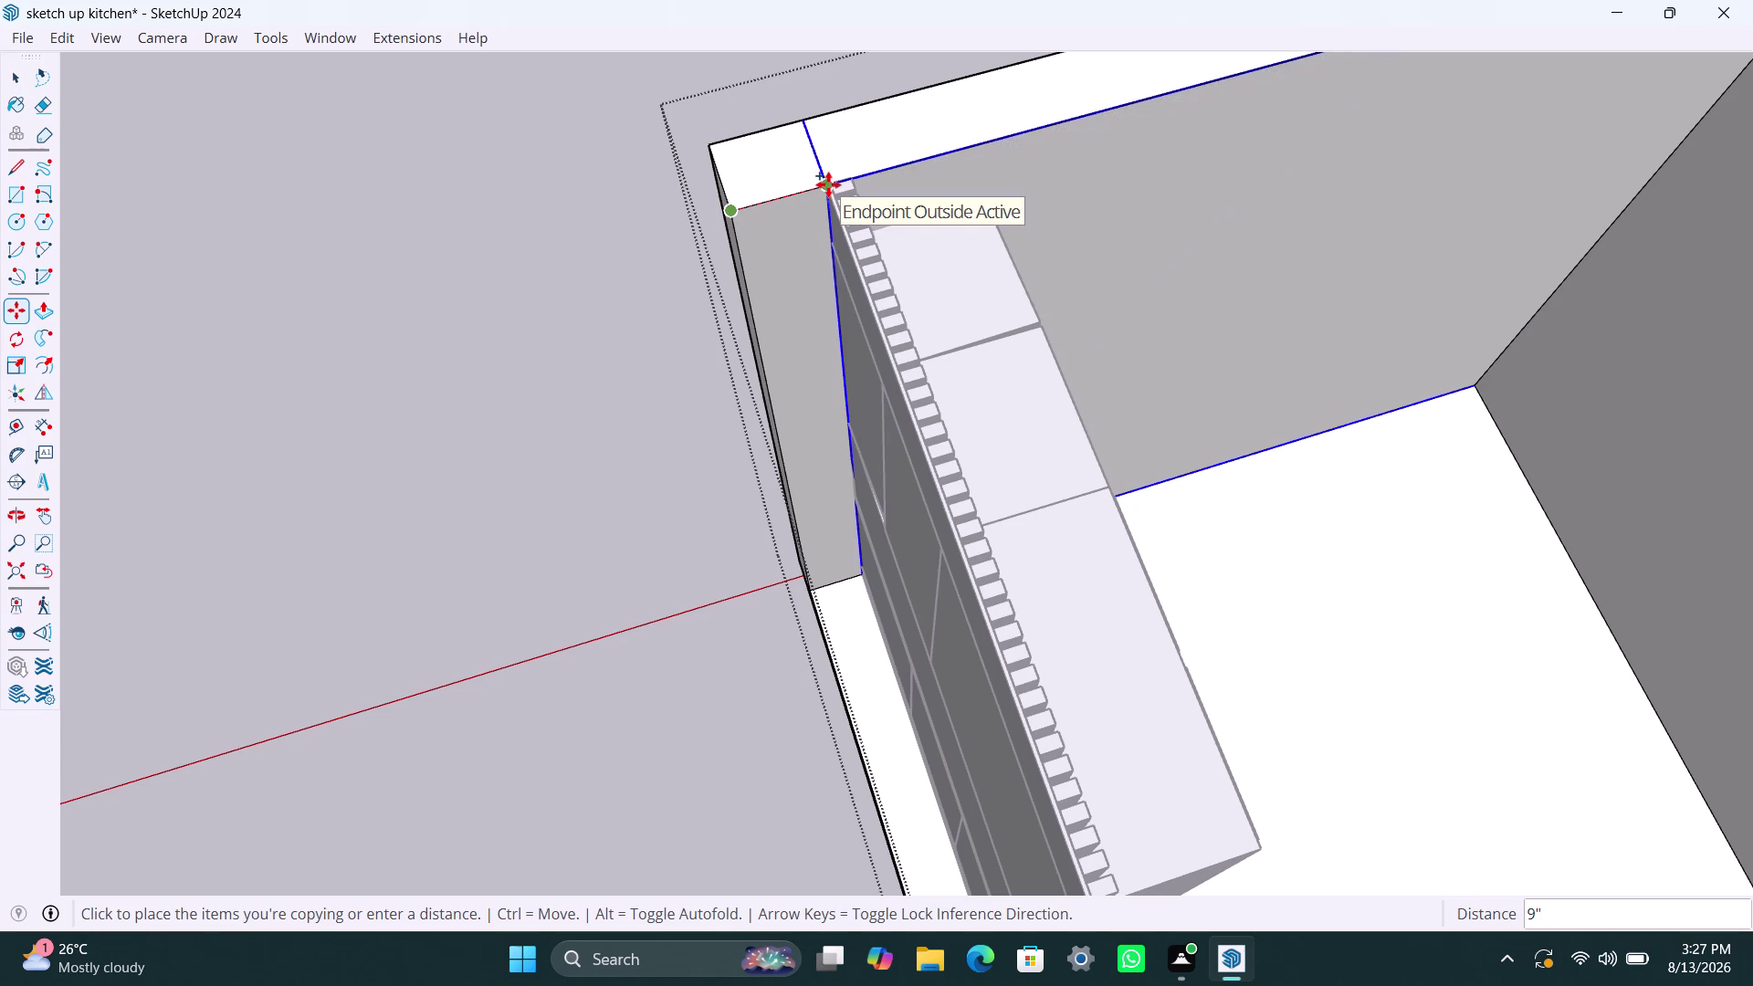
click(828, 185)
key(space)
Start pulling the new wall-end face outward while orbiting to a top-down view.
click(798, 251)
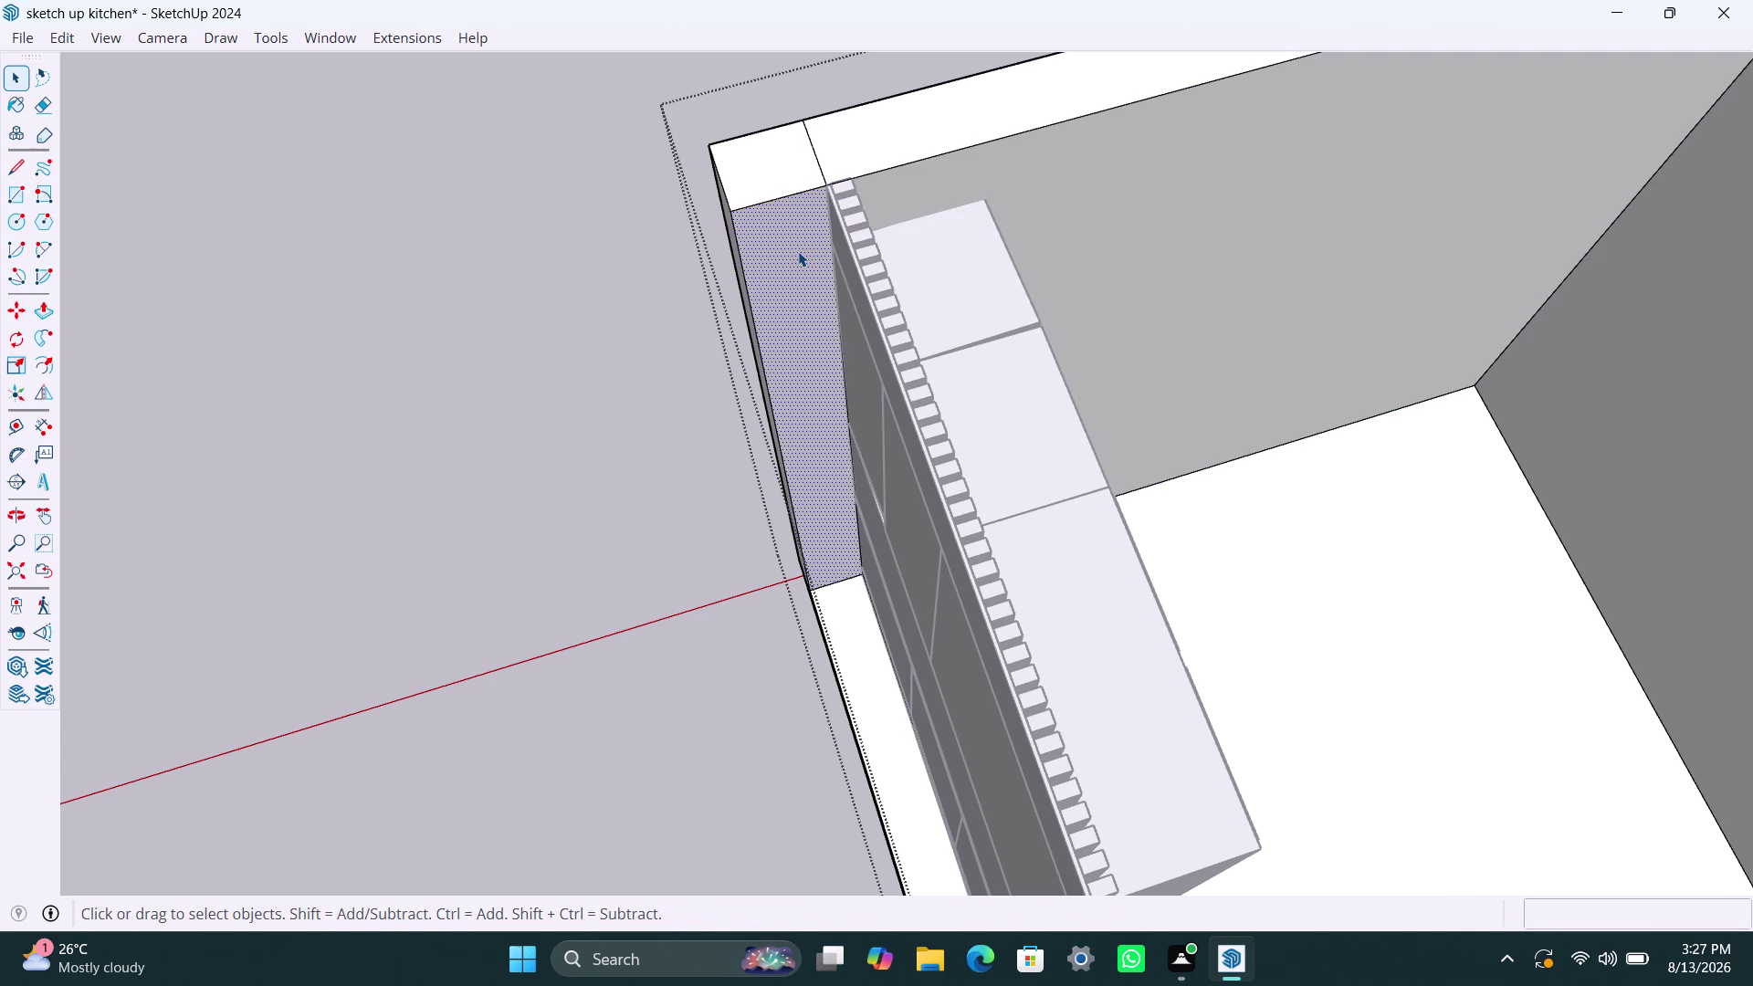
key(p)
click(798, 251)
scroll(down, 3)
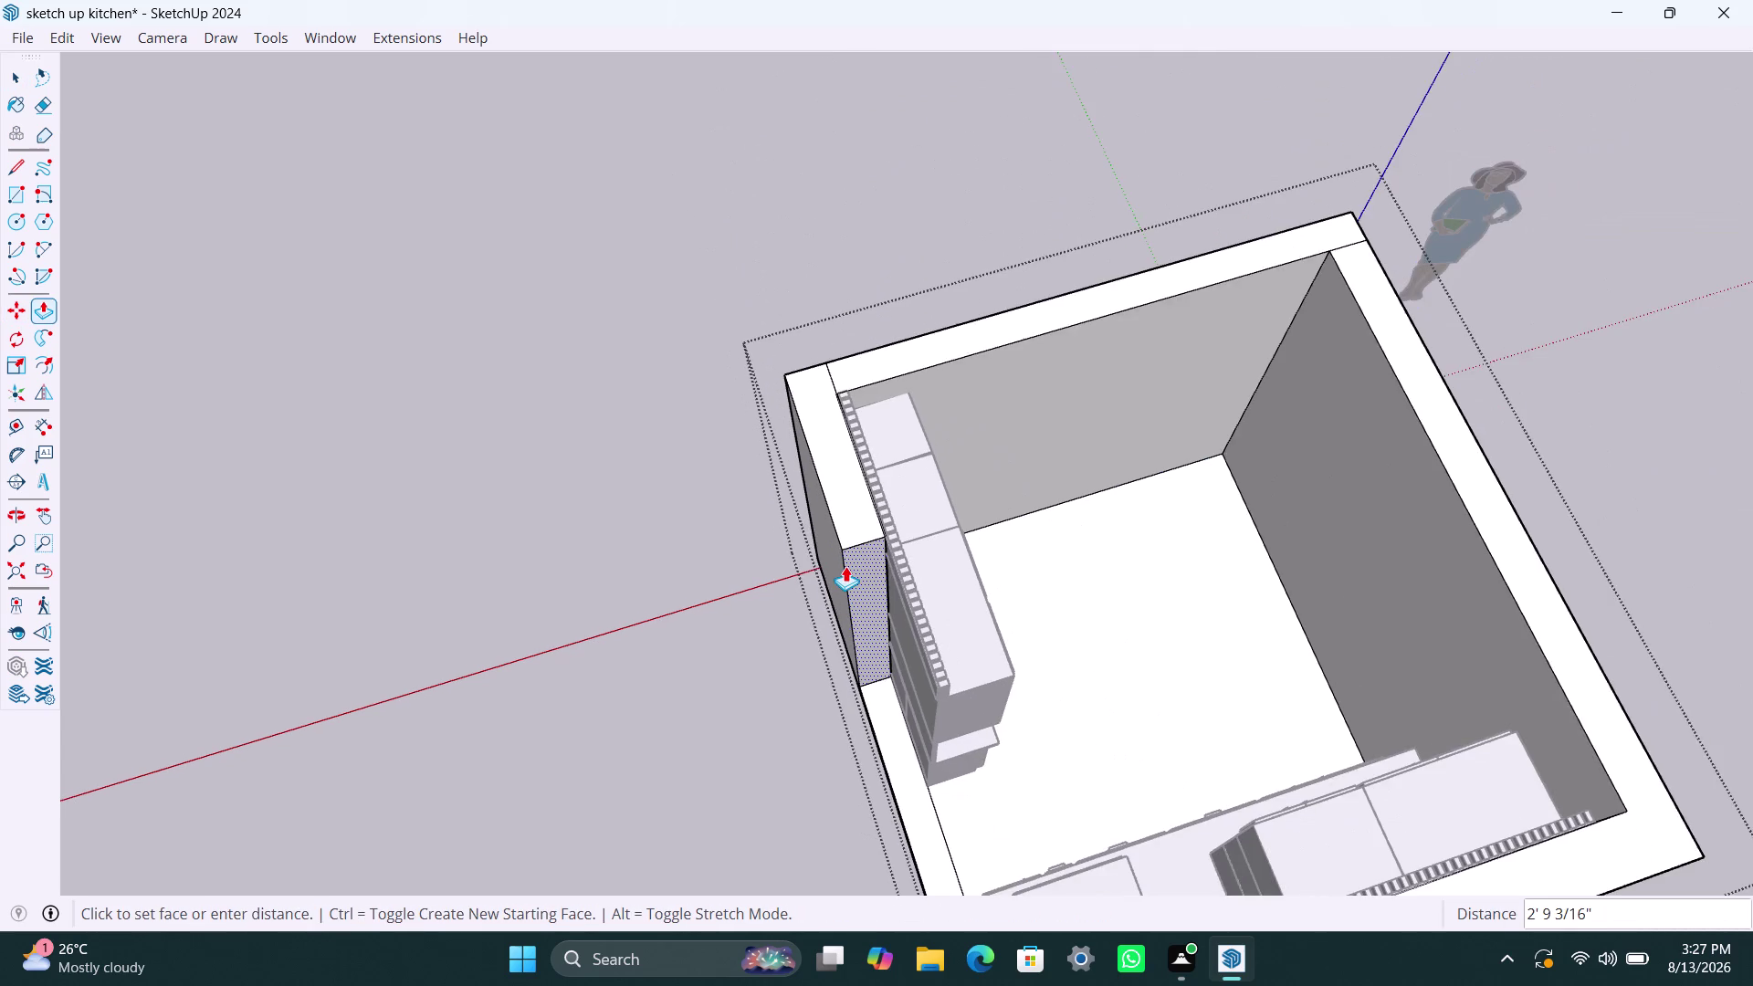
scroll(down, 3)
middle_drag(865, 582, 1375, 566)
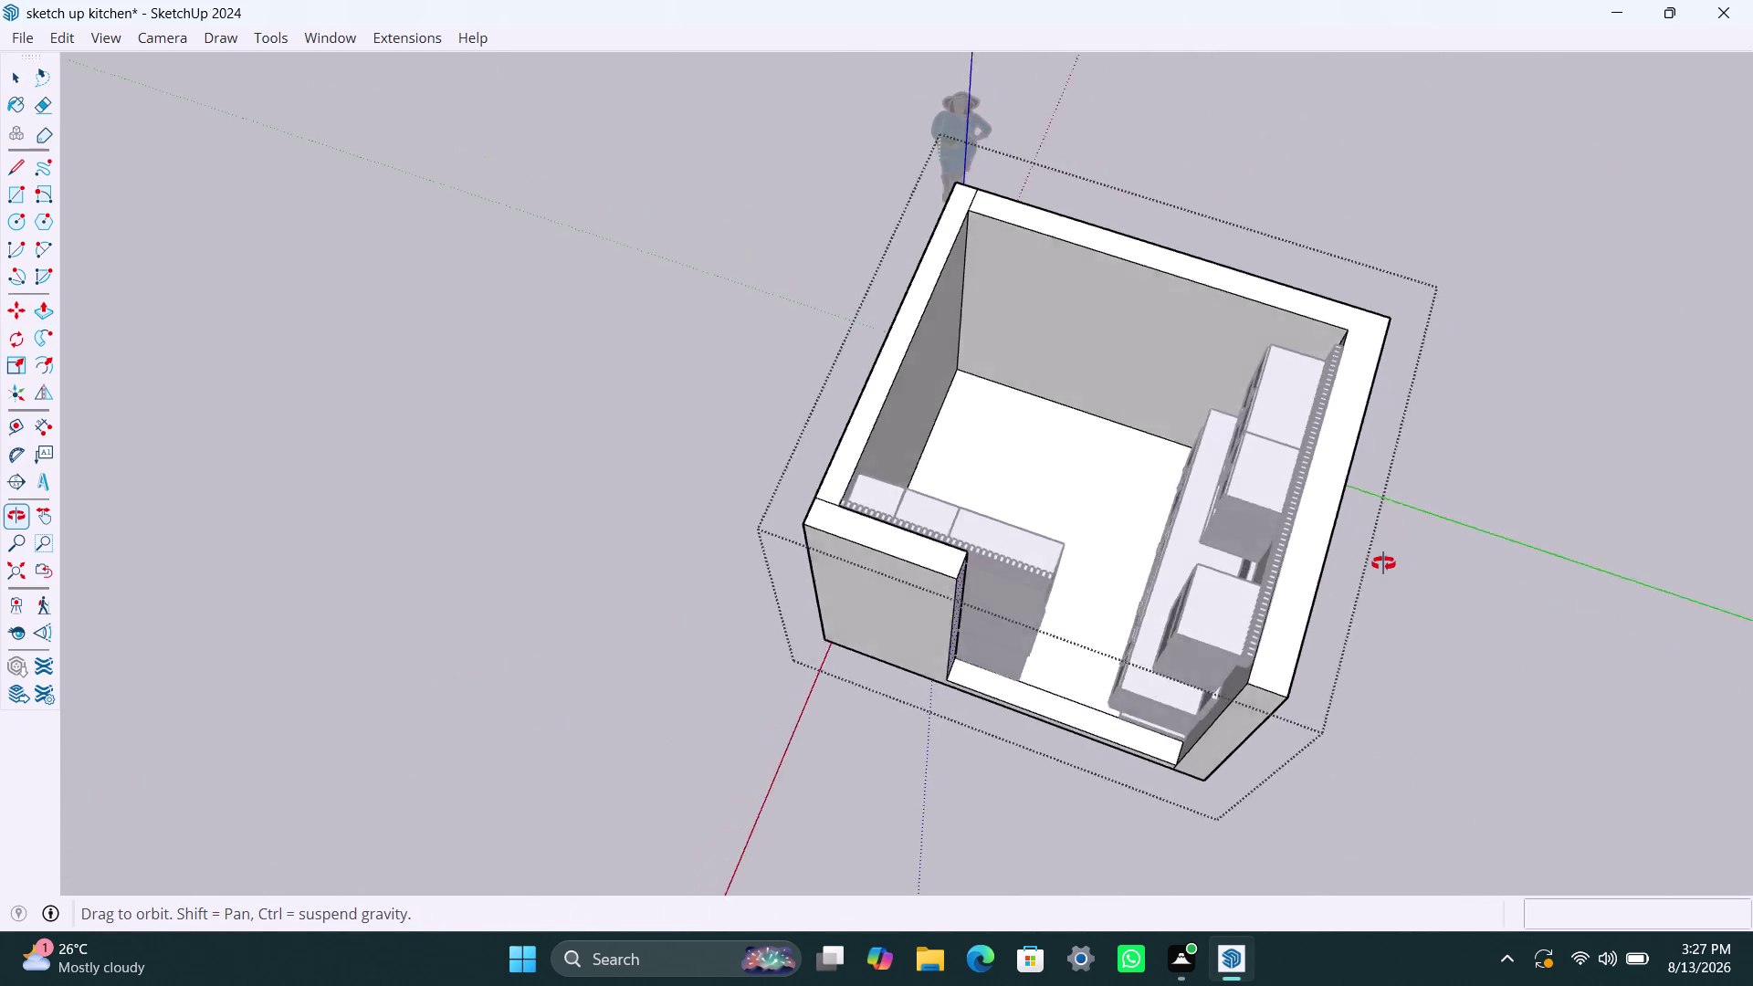
middle_drag(1375, 566, 1399, 557)
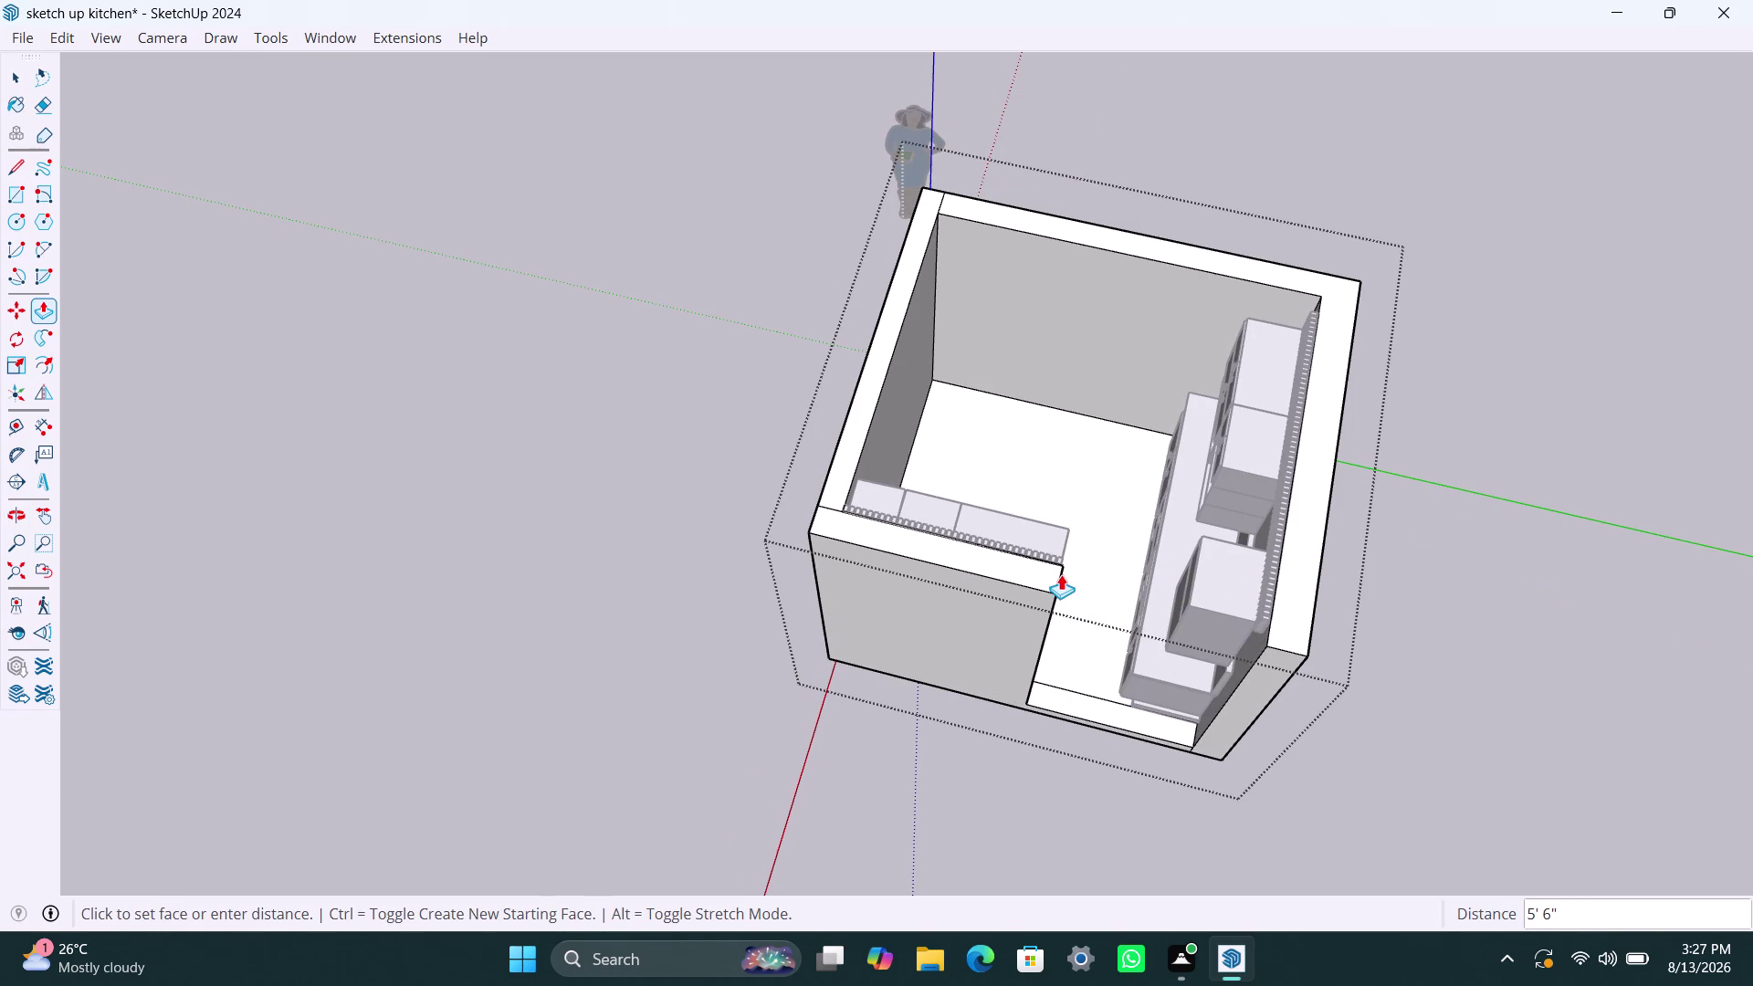
click(1061, 575)
key(space)
scroll(up, 3)
middle_drag(1070, 656, 537, 527)
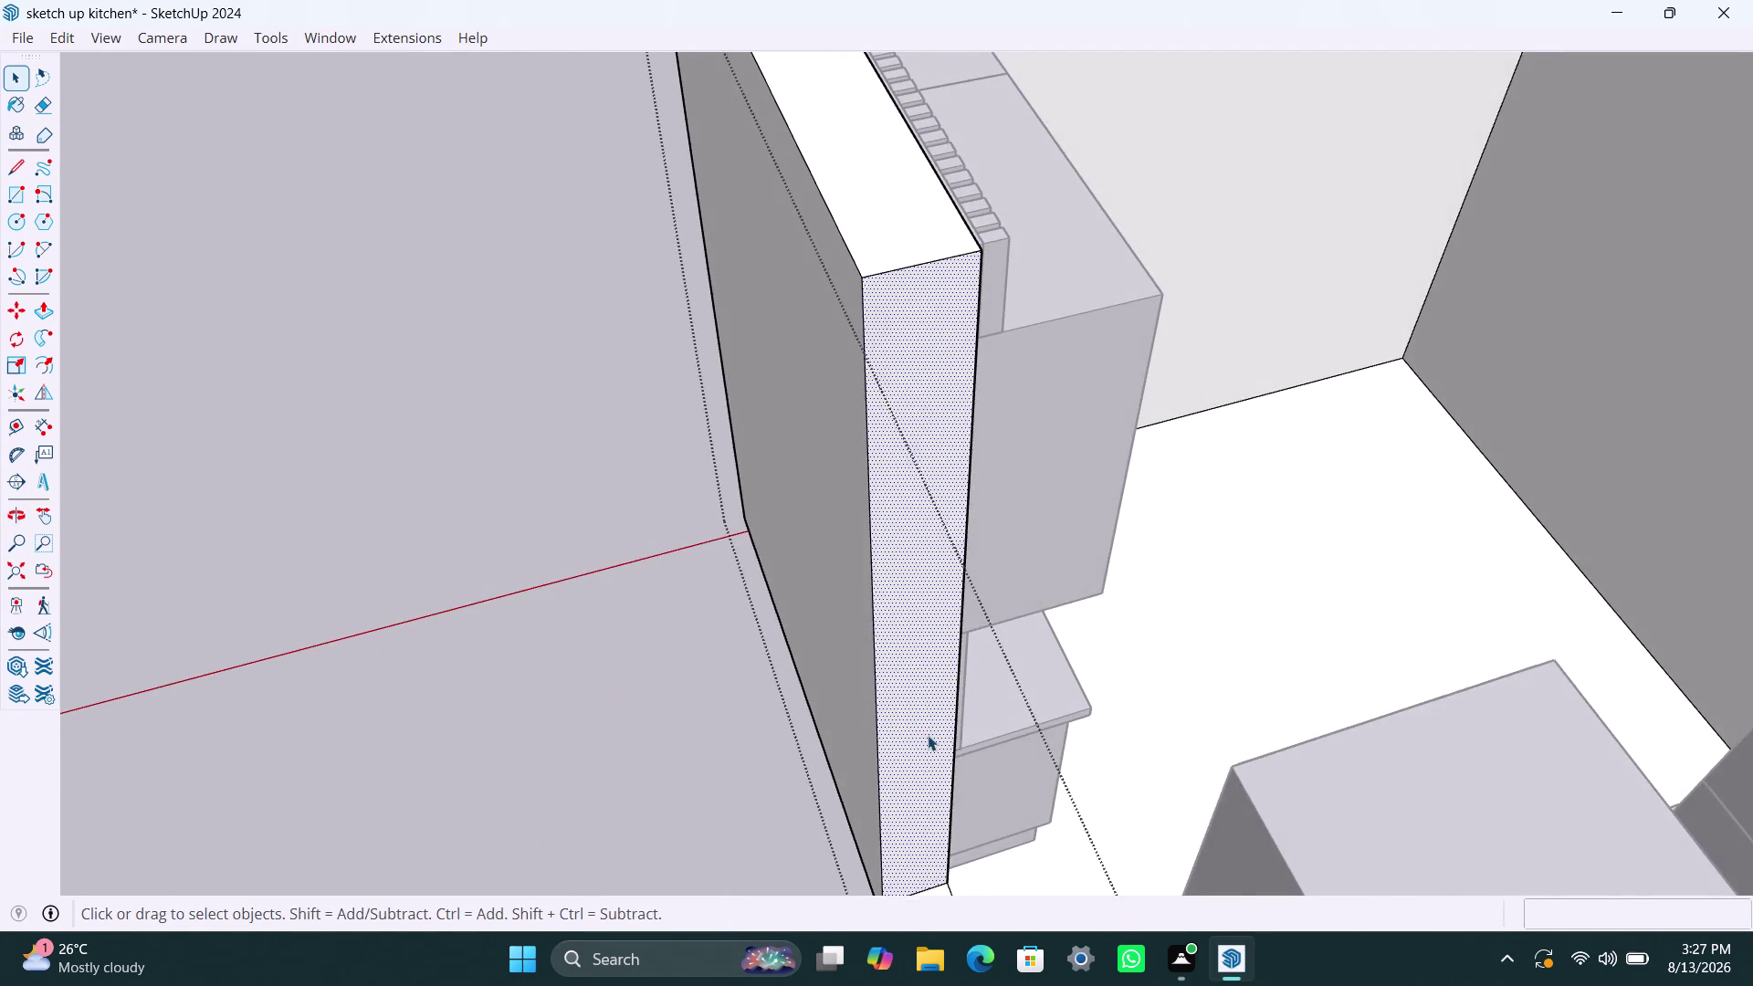
scroll(up, 3)
scroll(up, 3)
click(940, 716)
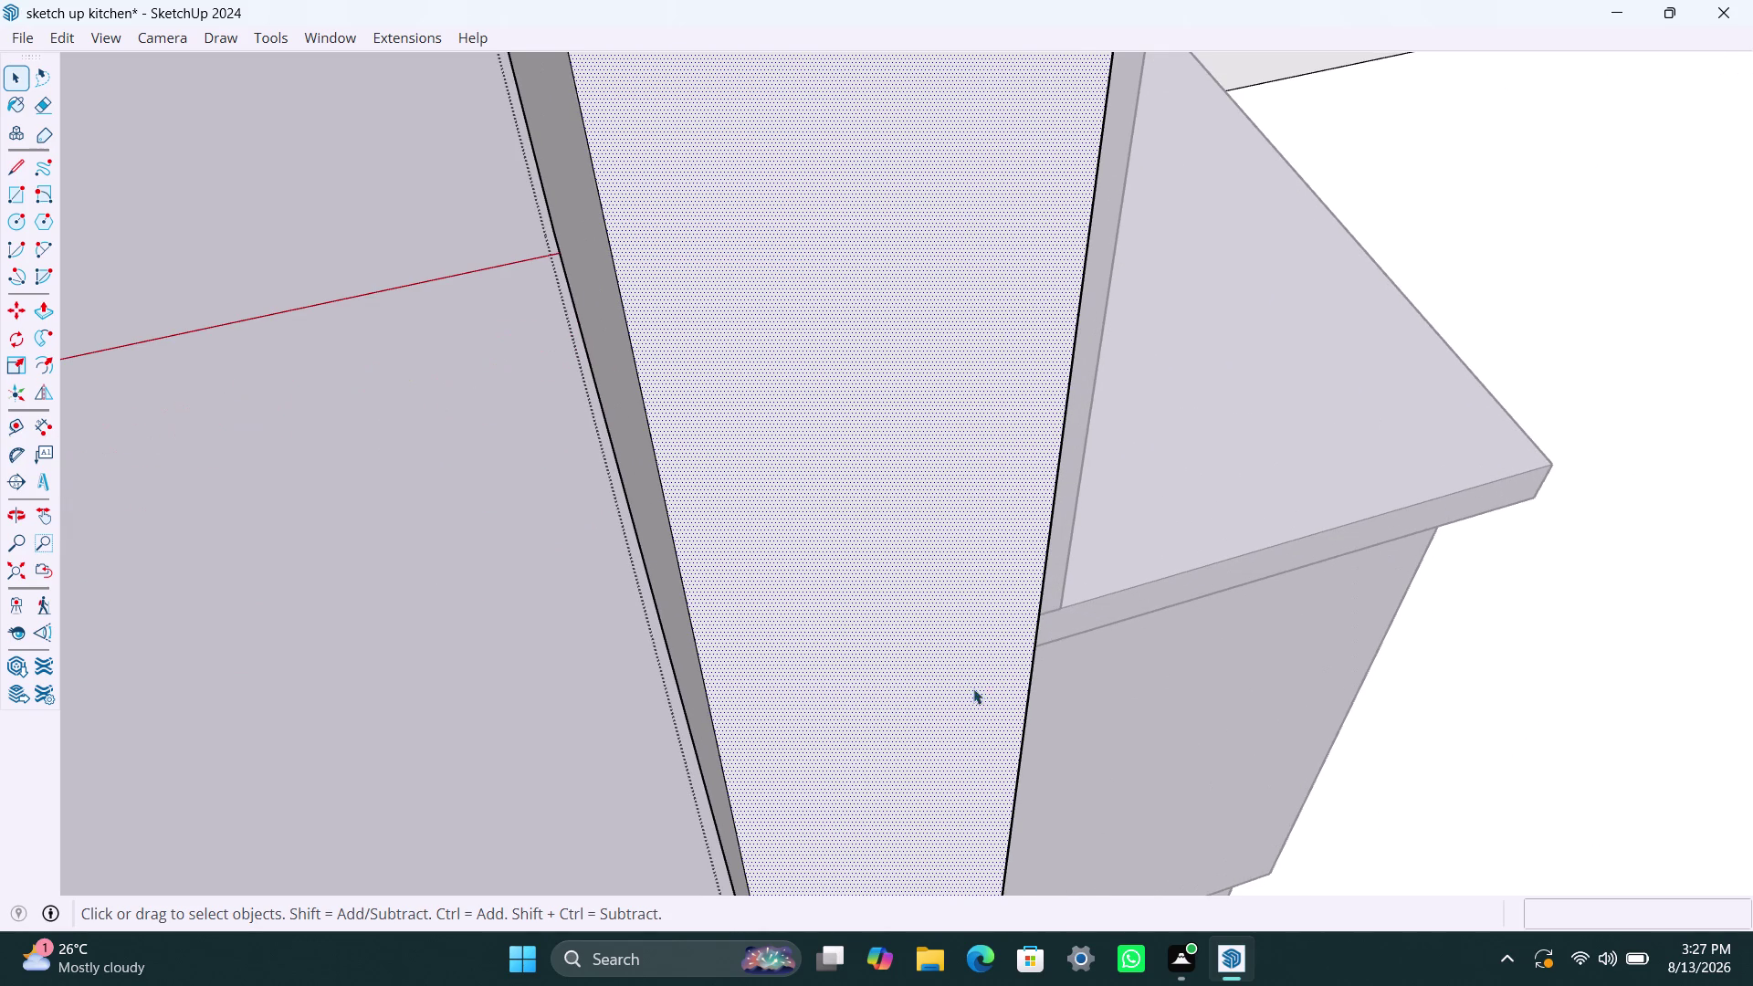
key(p)
click(968, 685)
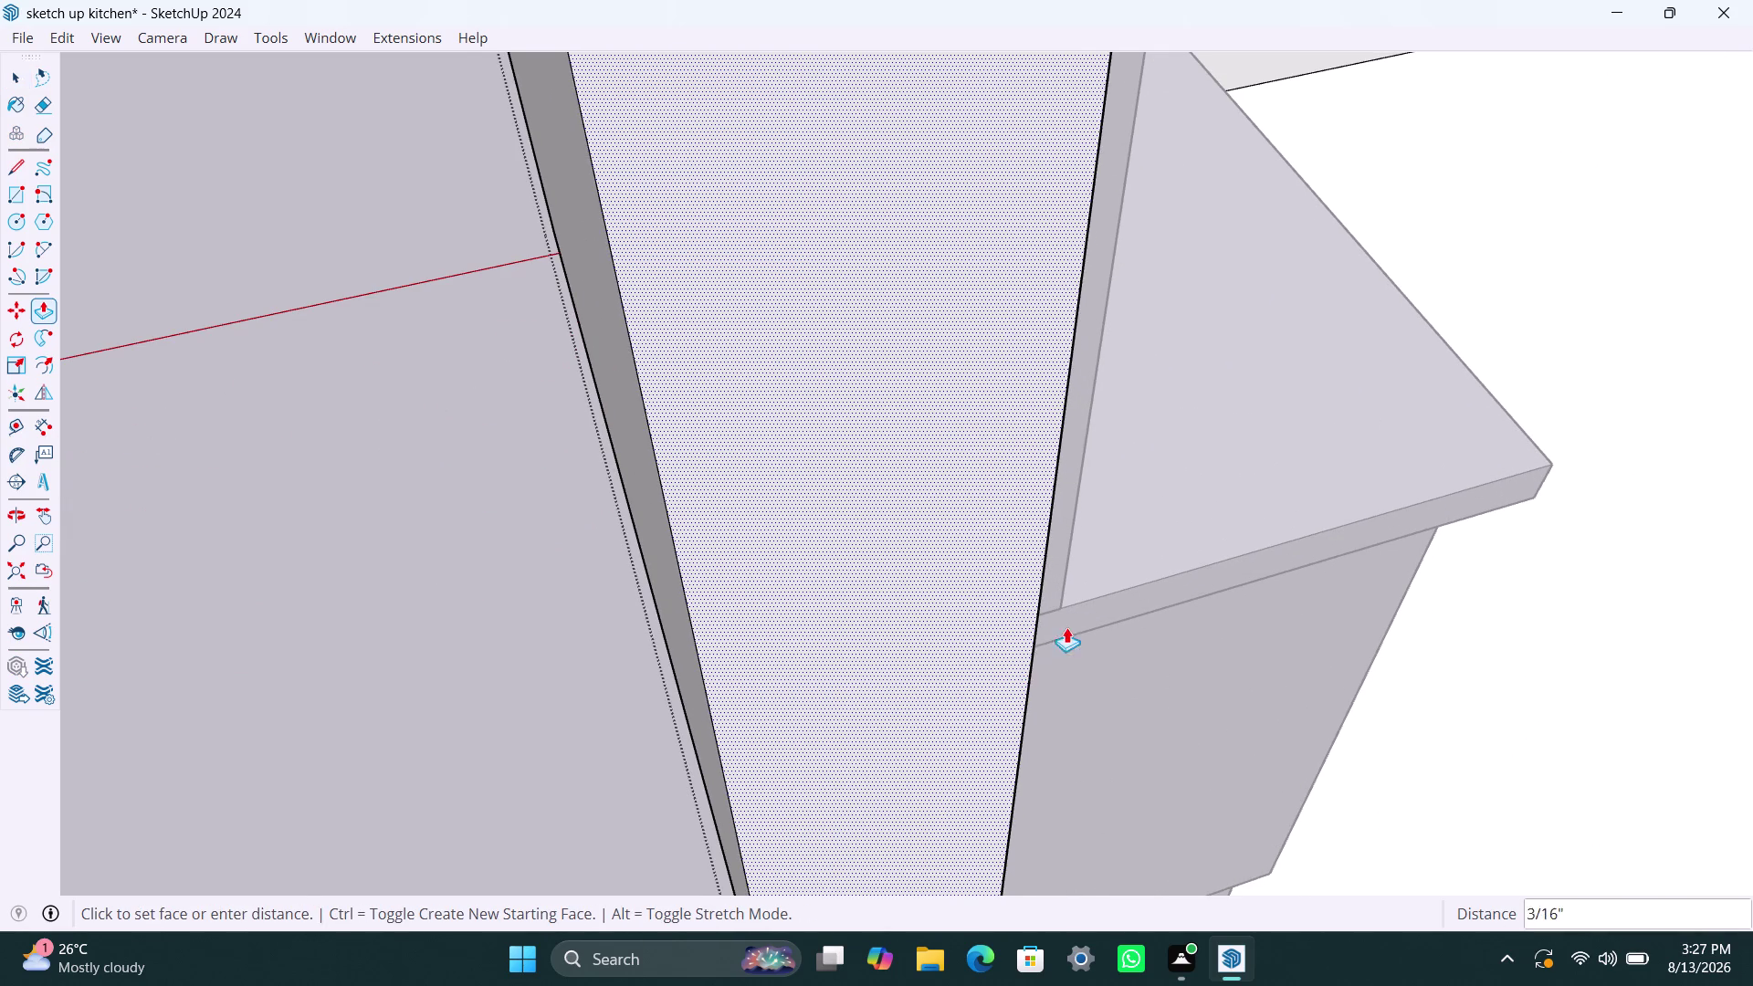
click(1103, 602)
key(space)
scroll(down, 3)
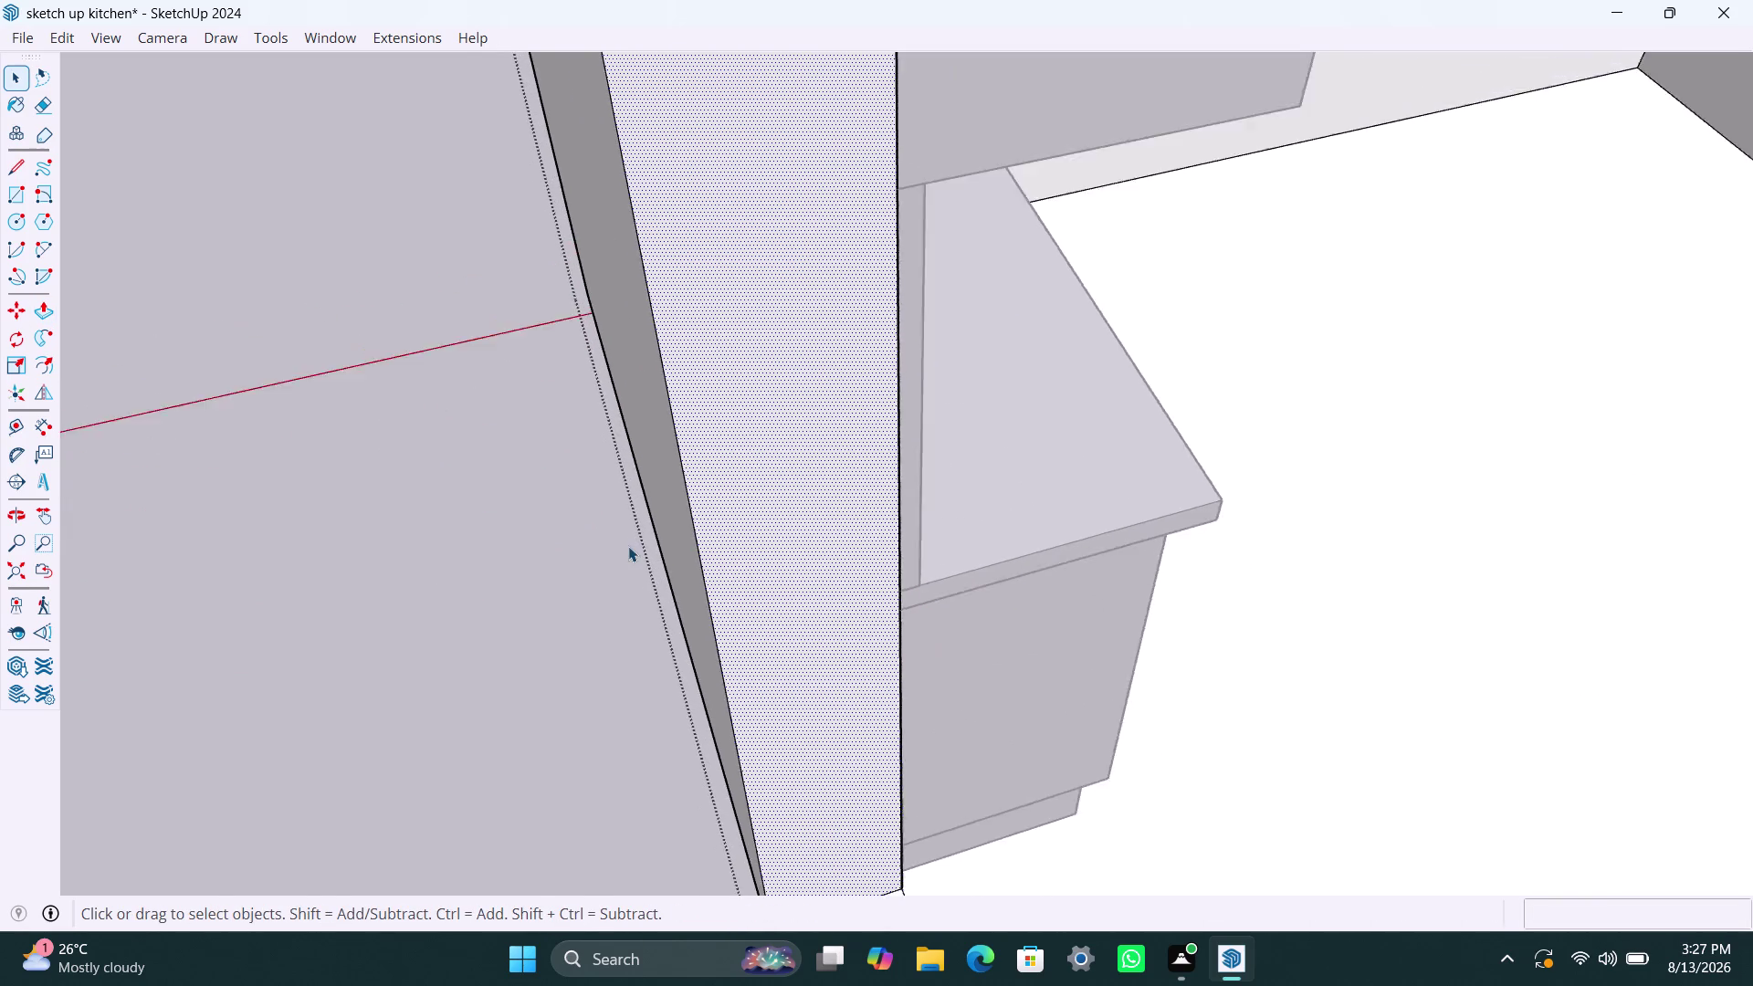
scroll(down, 3)
scroll(down, 3)
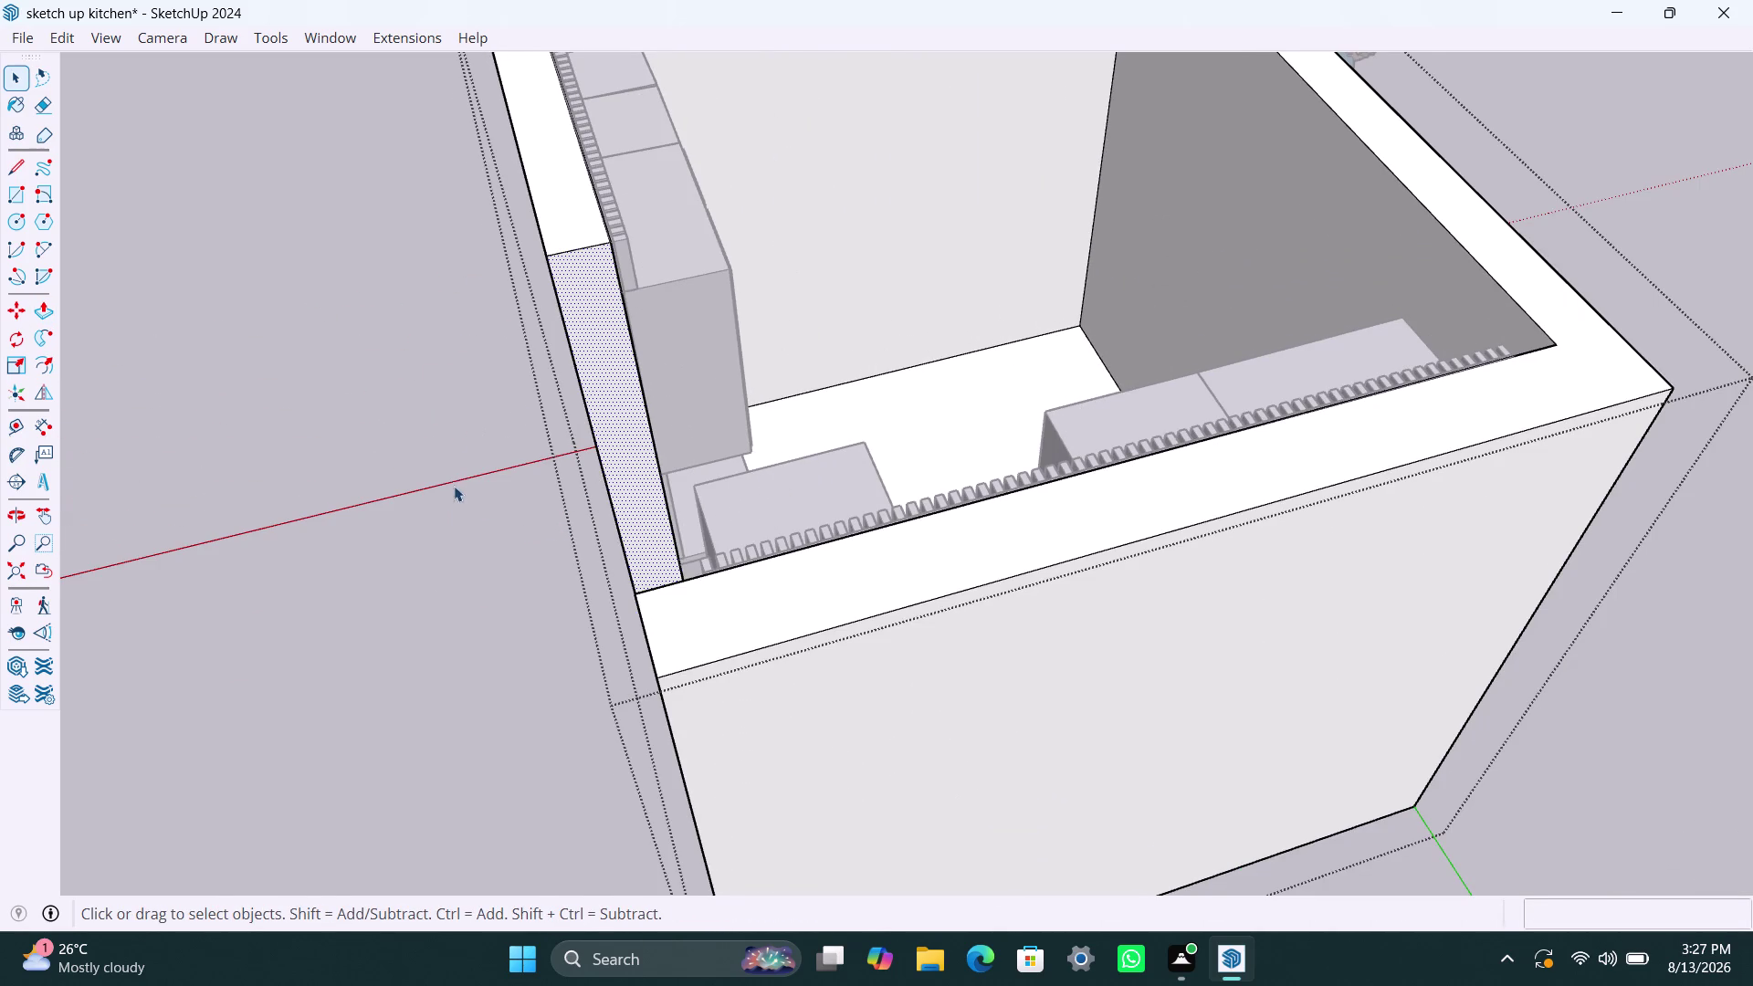
scroll(down, 3)
middle_drag(440, 555, 1220, 529)
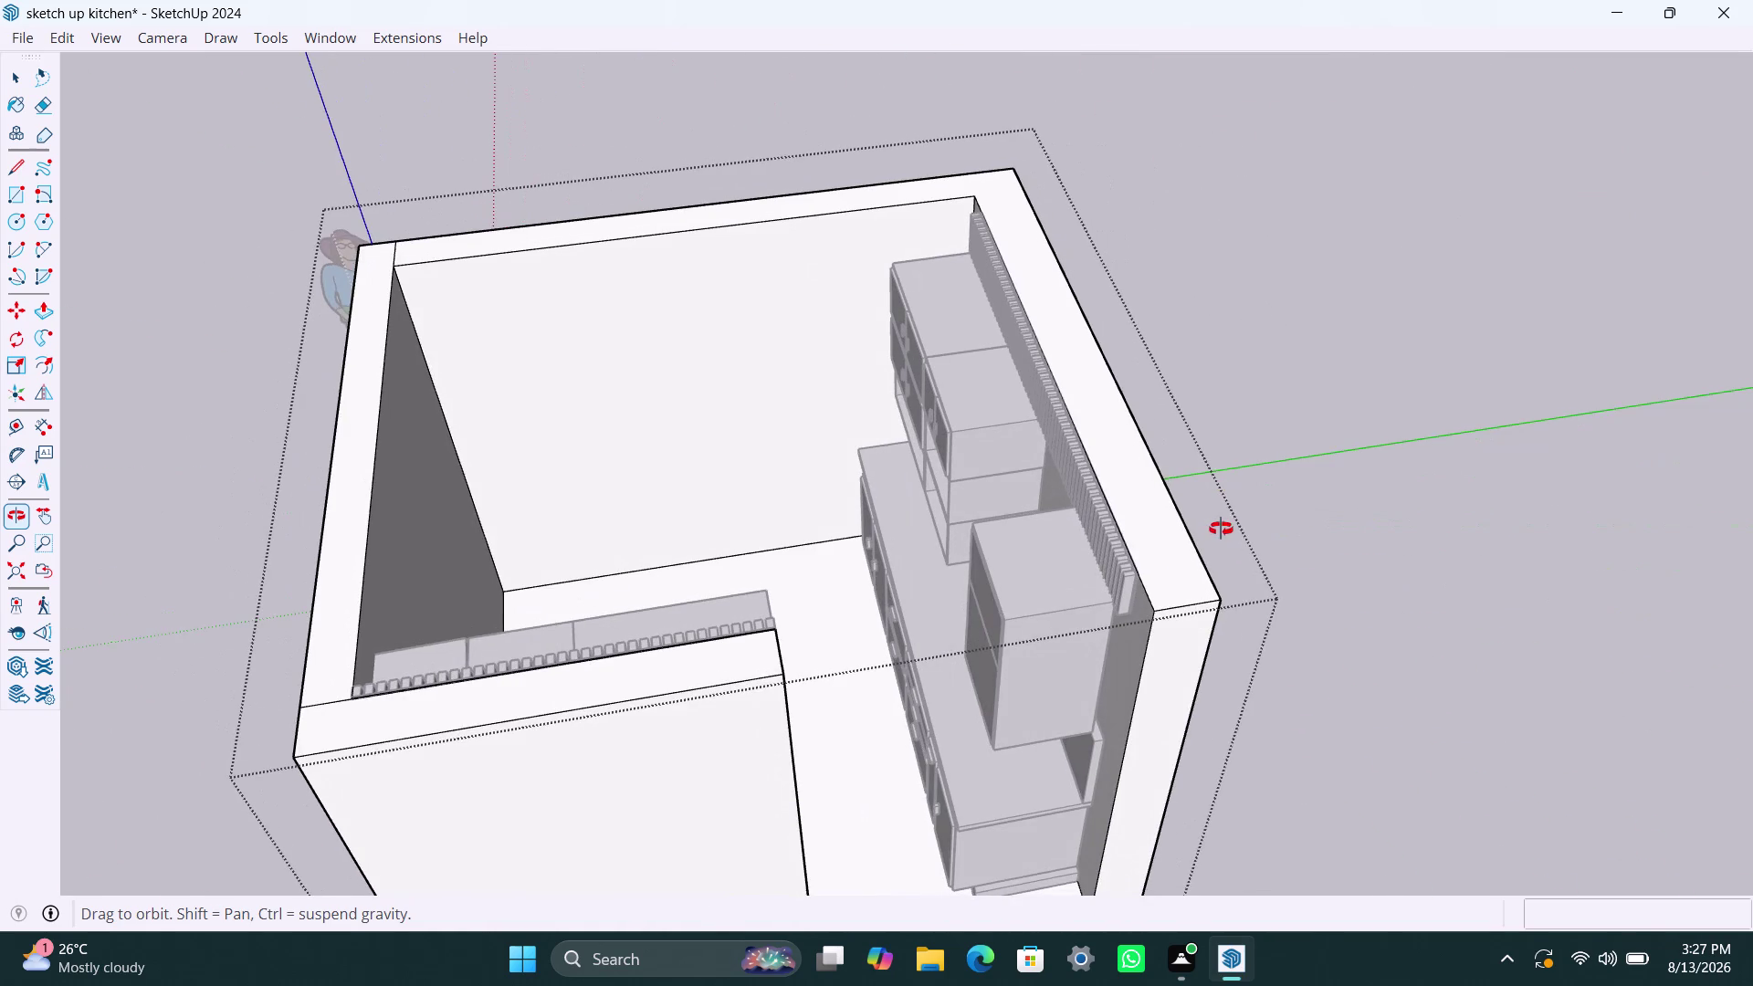
middle_drag(1220, 529, 1221, 528)
scroll(up, 3)
click(324, 699)
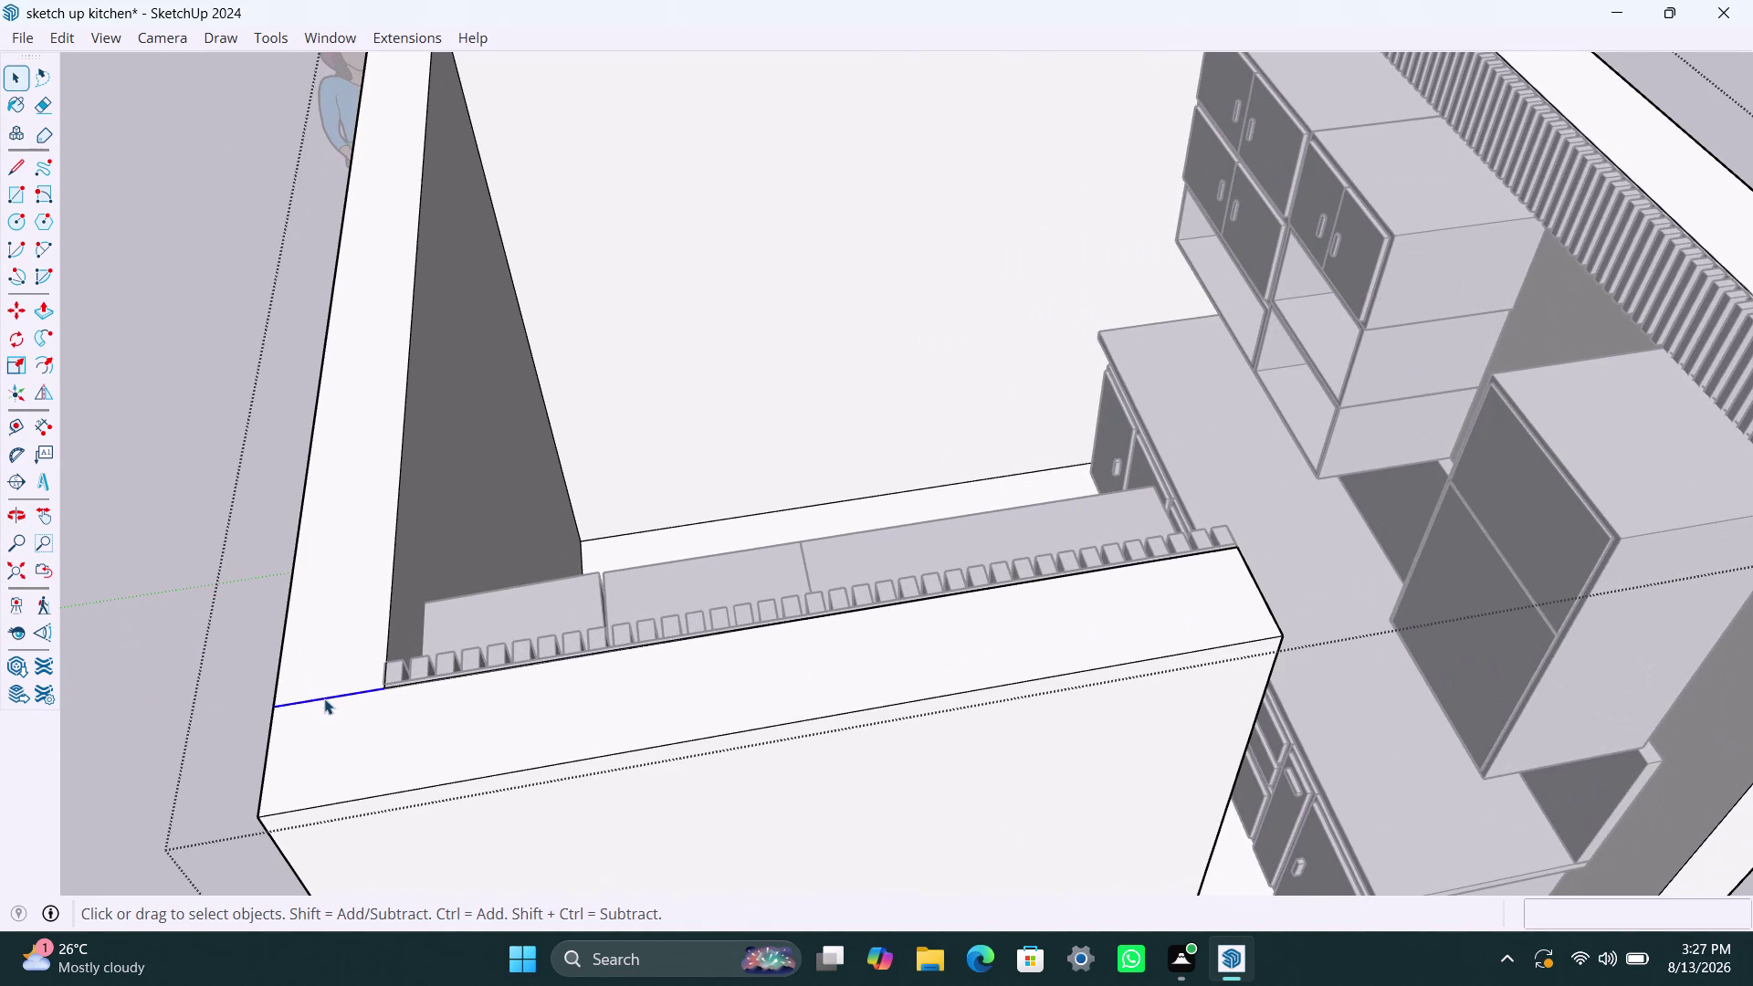
key(Delete)
scroll(down, 3)
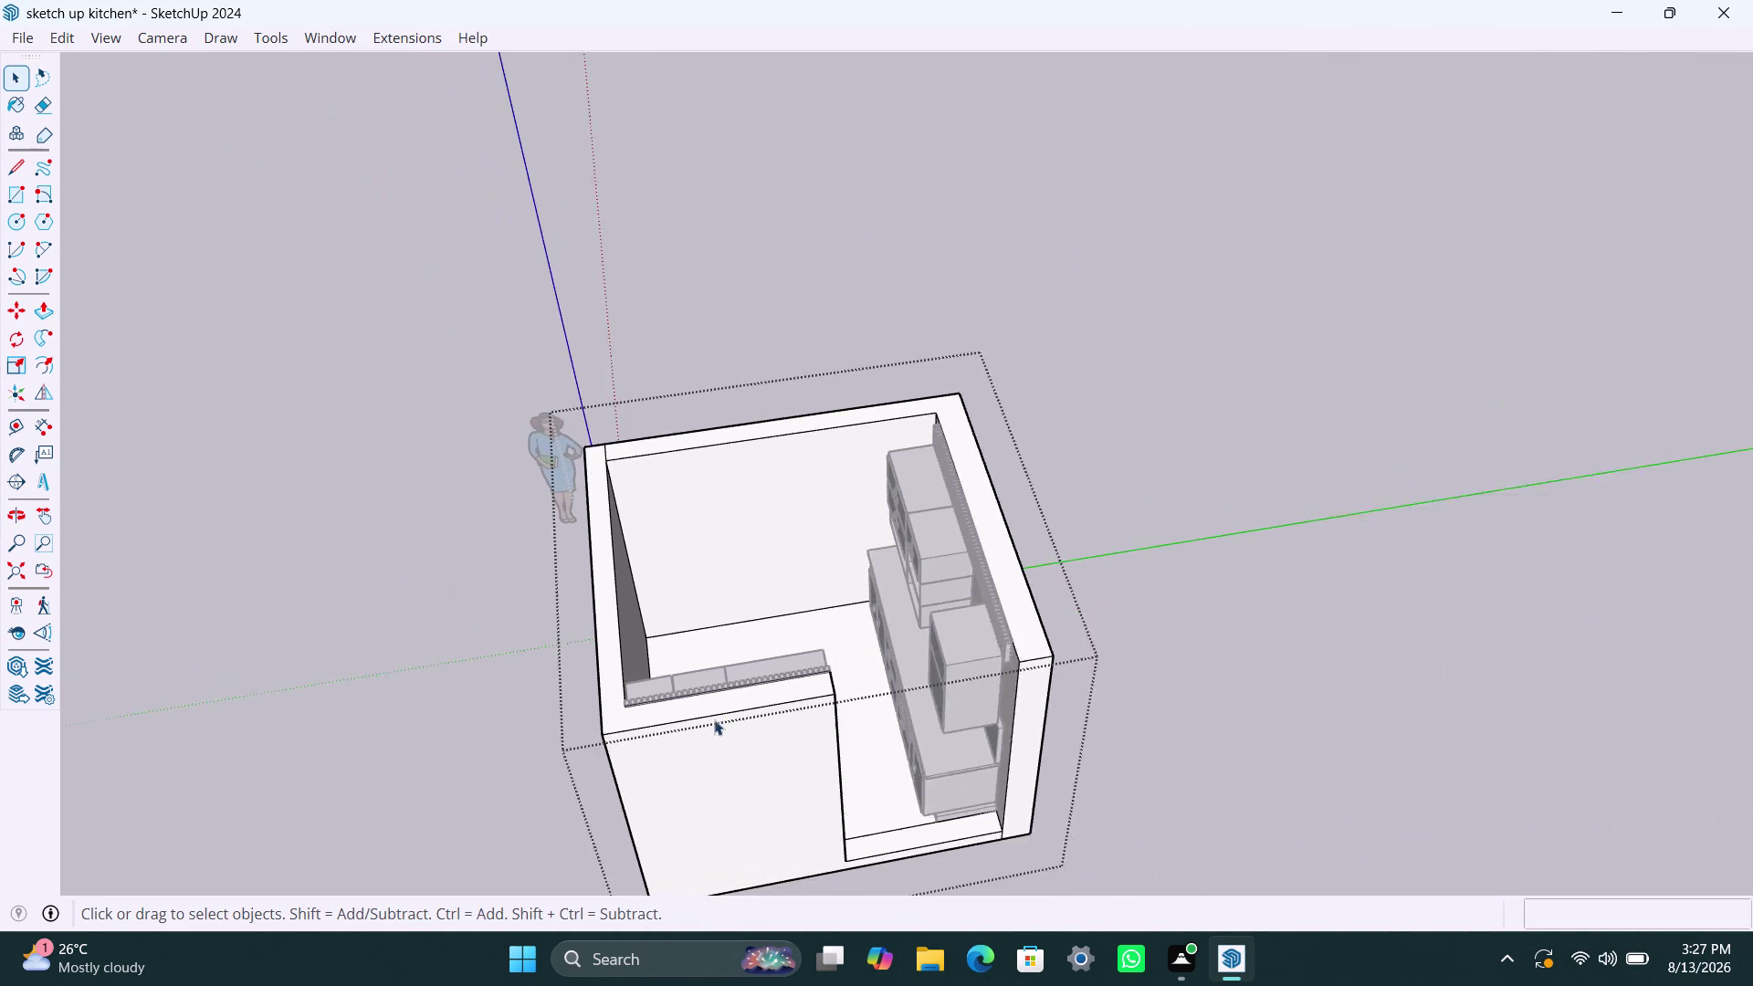
middle_drag(722, 750, 624, 597)
scroll(up, 3)
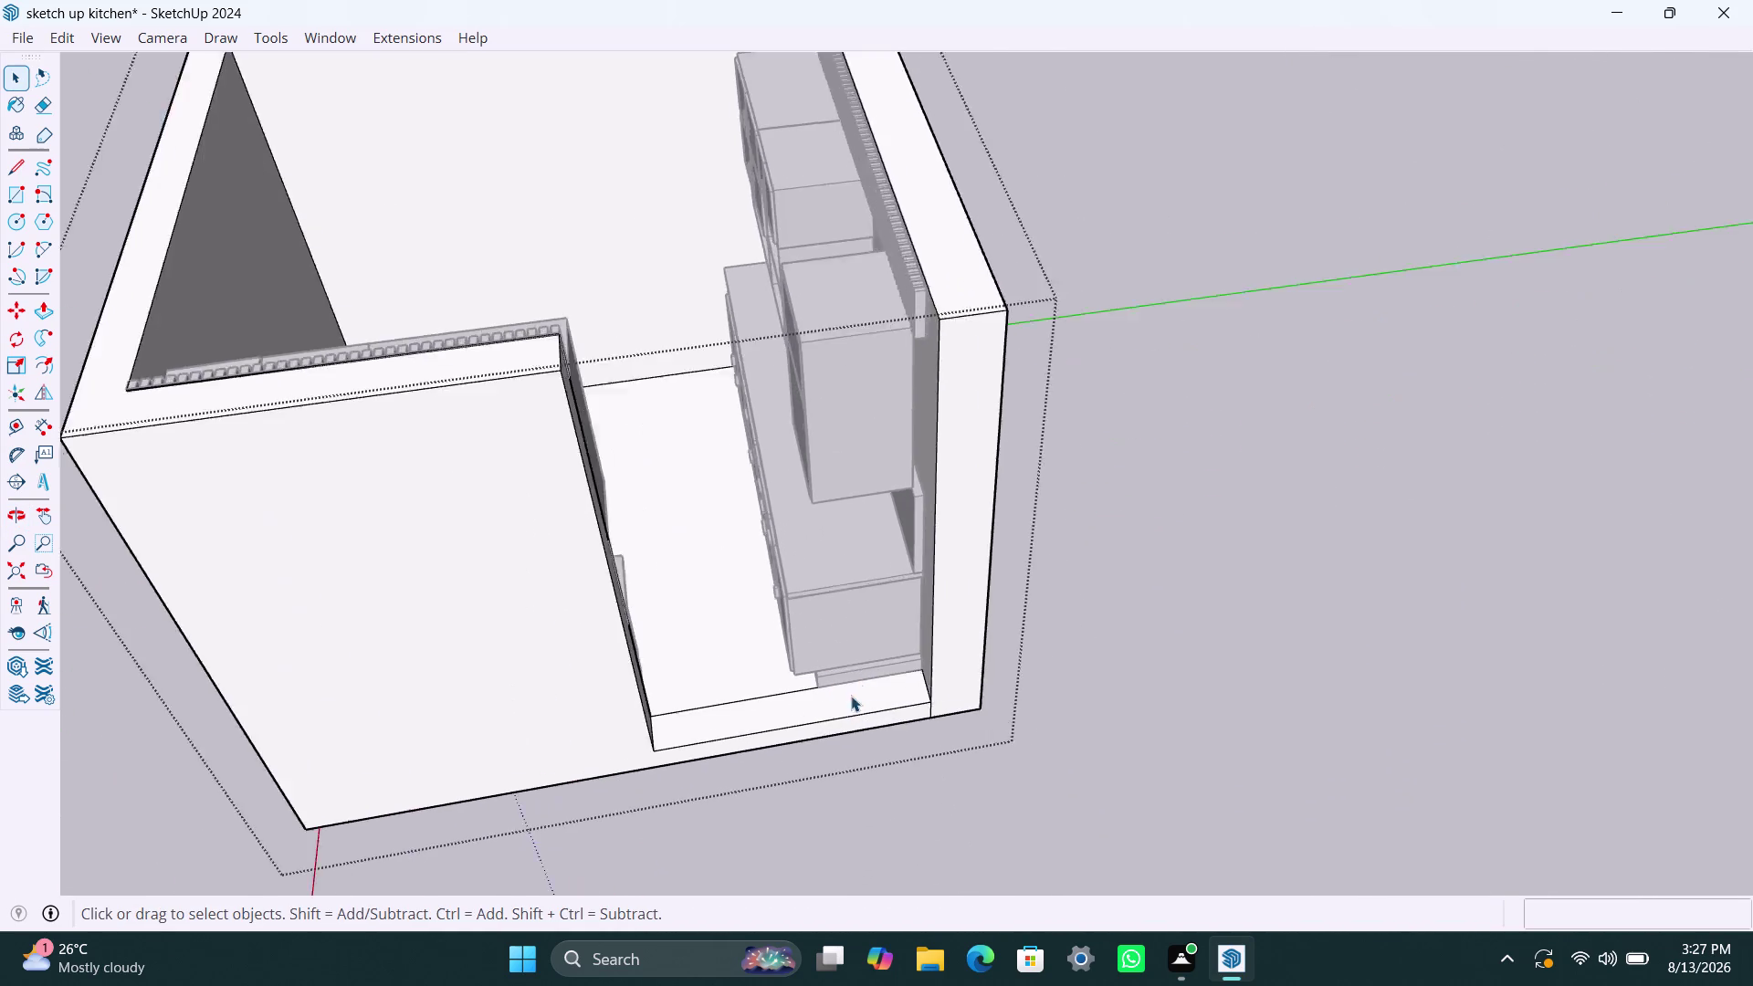
middle_drag(819, 731, 1162, 779)
scroll(up, 3)
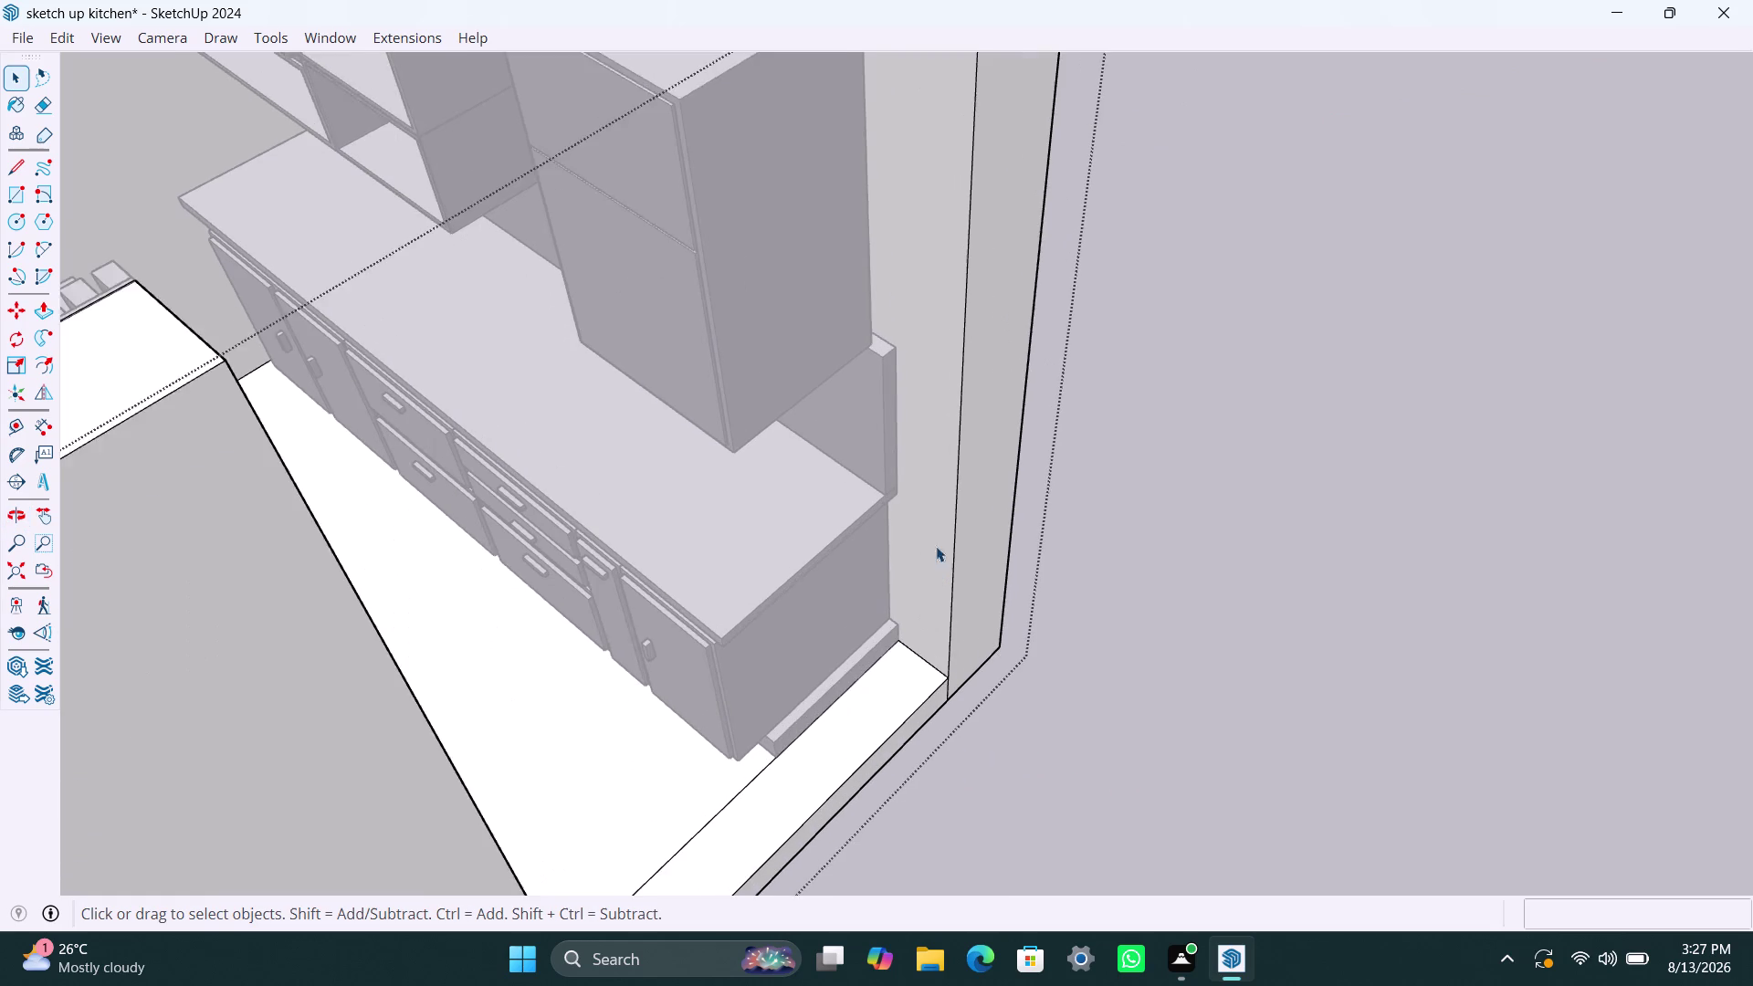
scroll(down, 3)
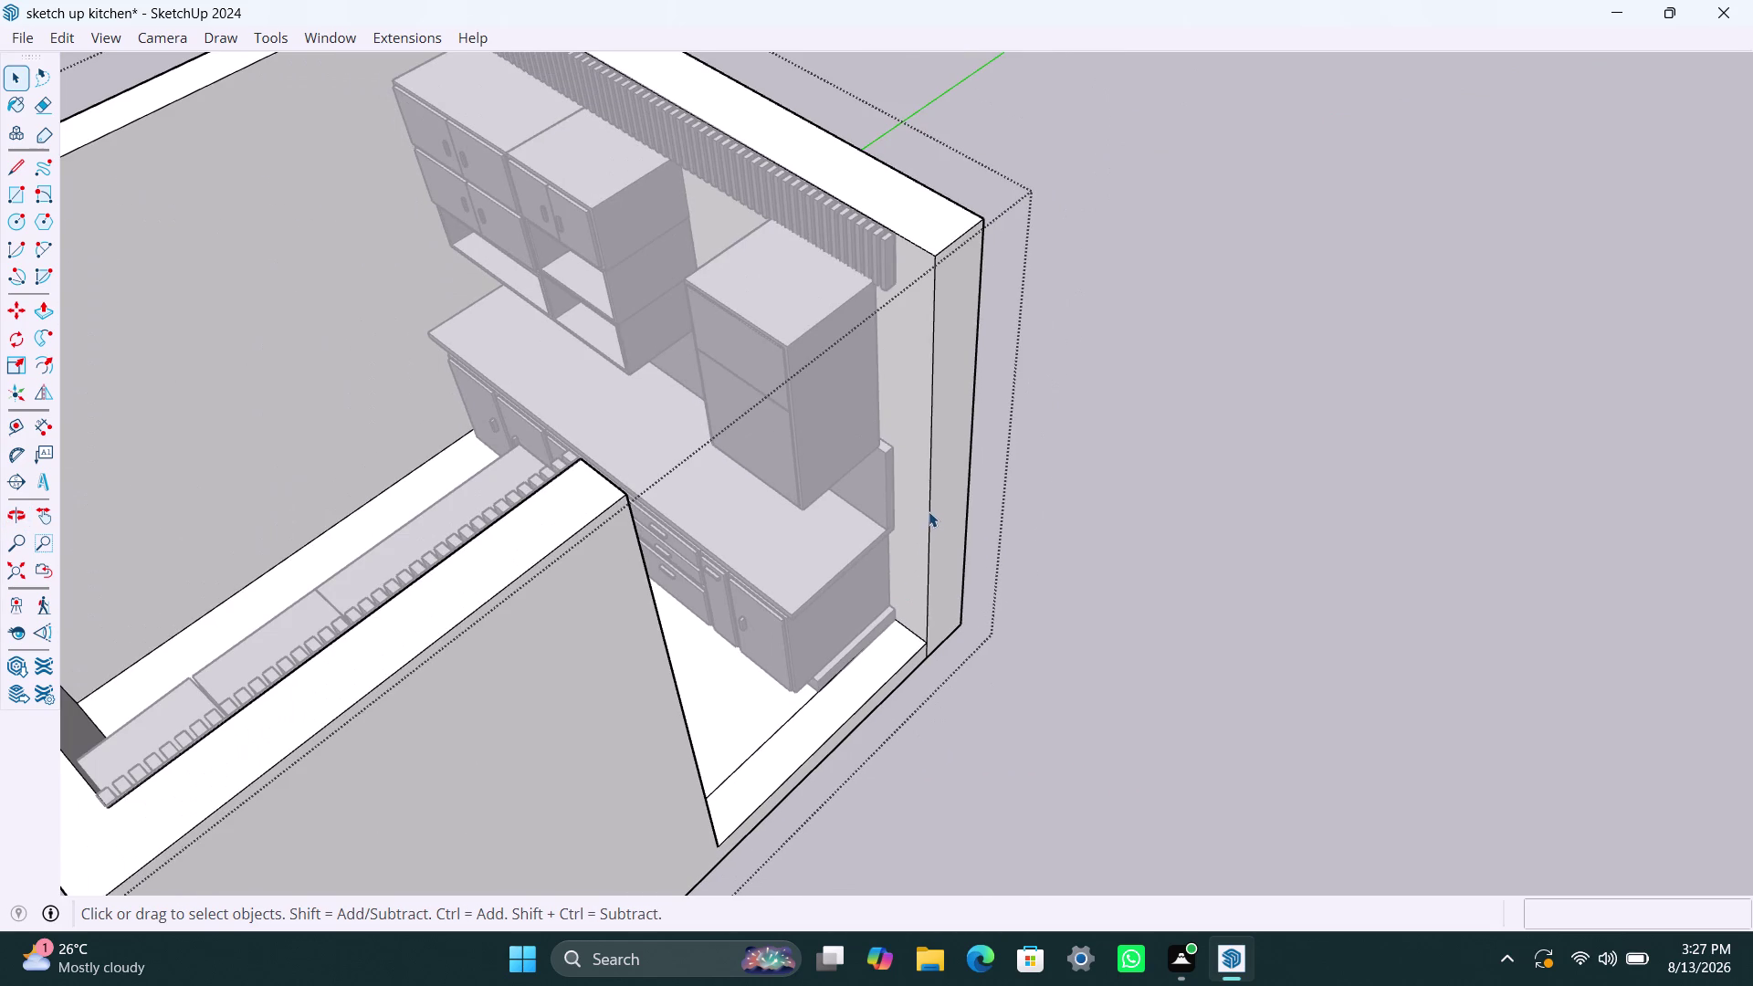
Copy the right wall's inner edge with Move to the wall's top corner.
click(928, 510)
key(m)
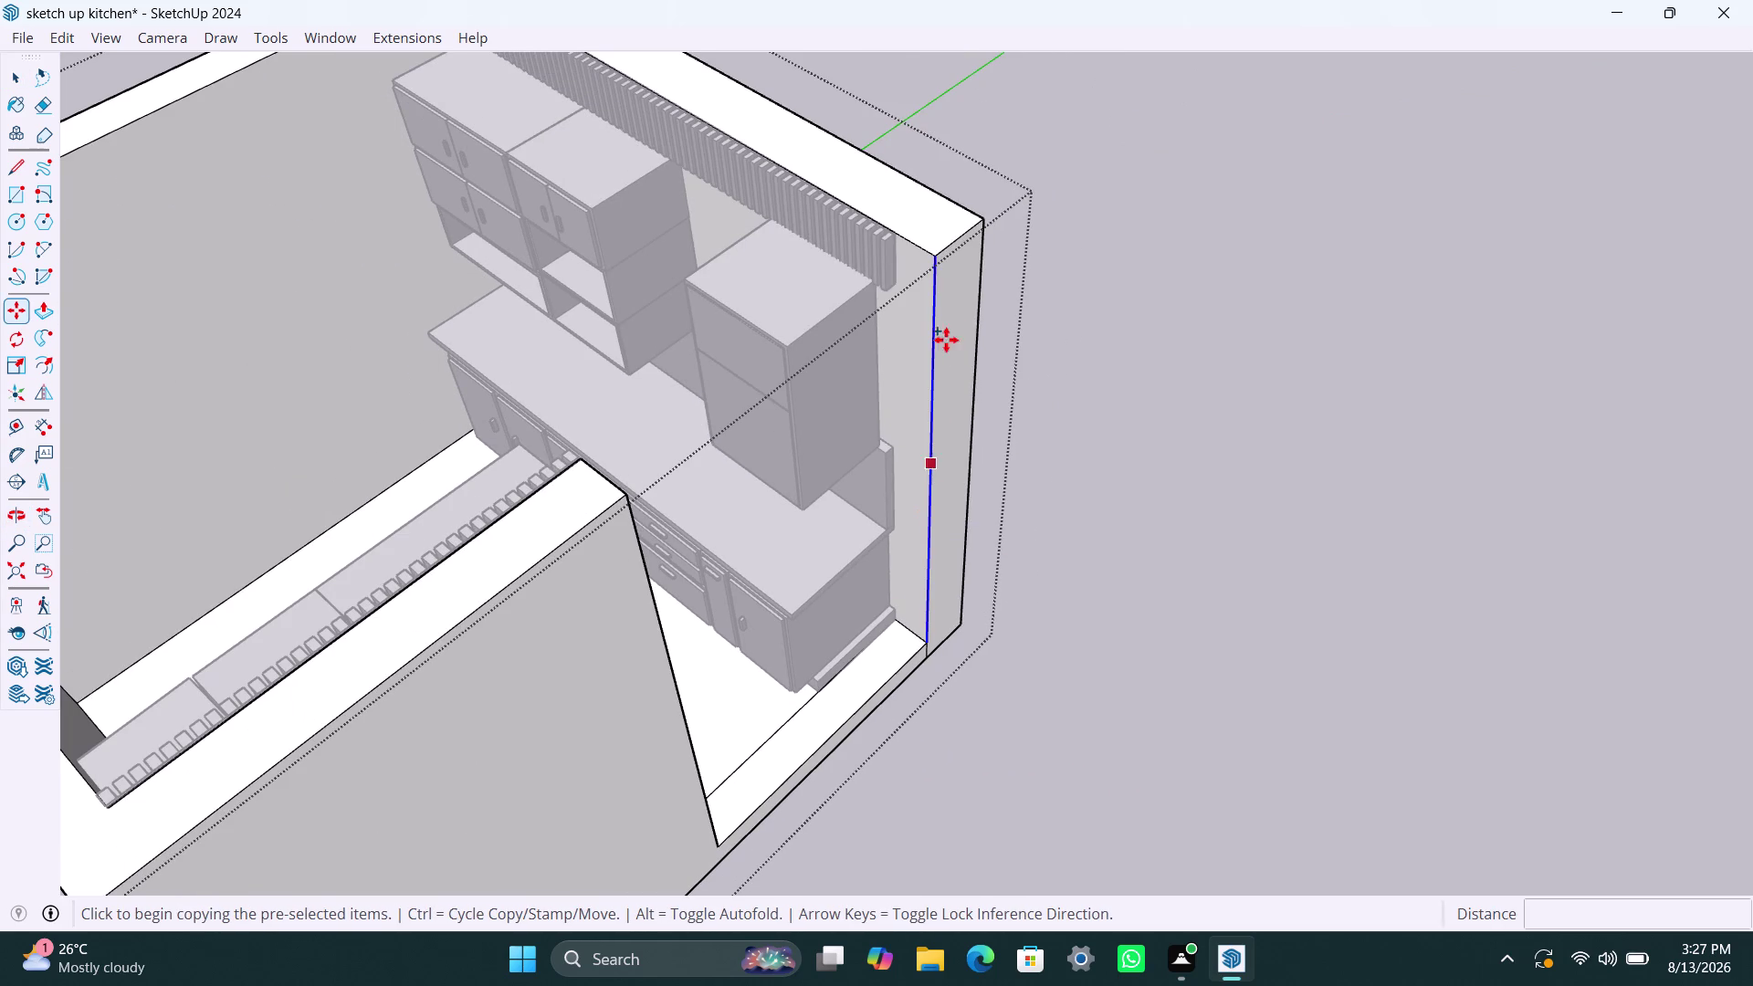
click(937, 259)
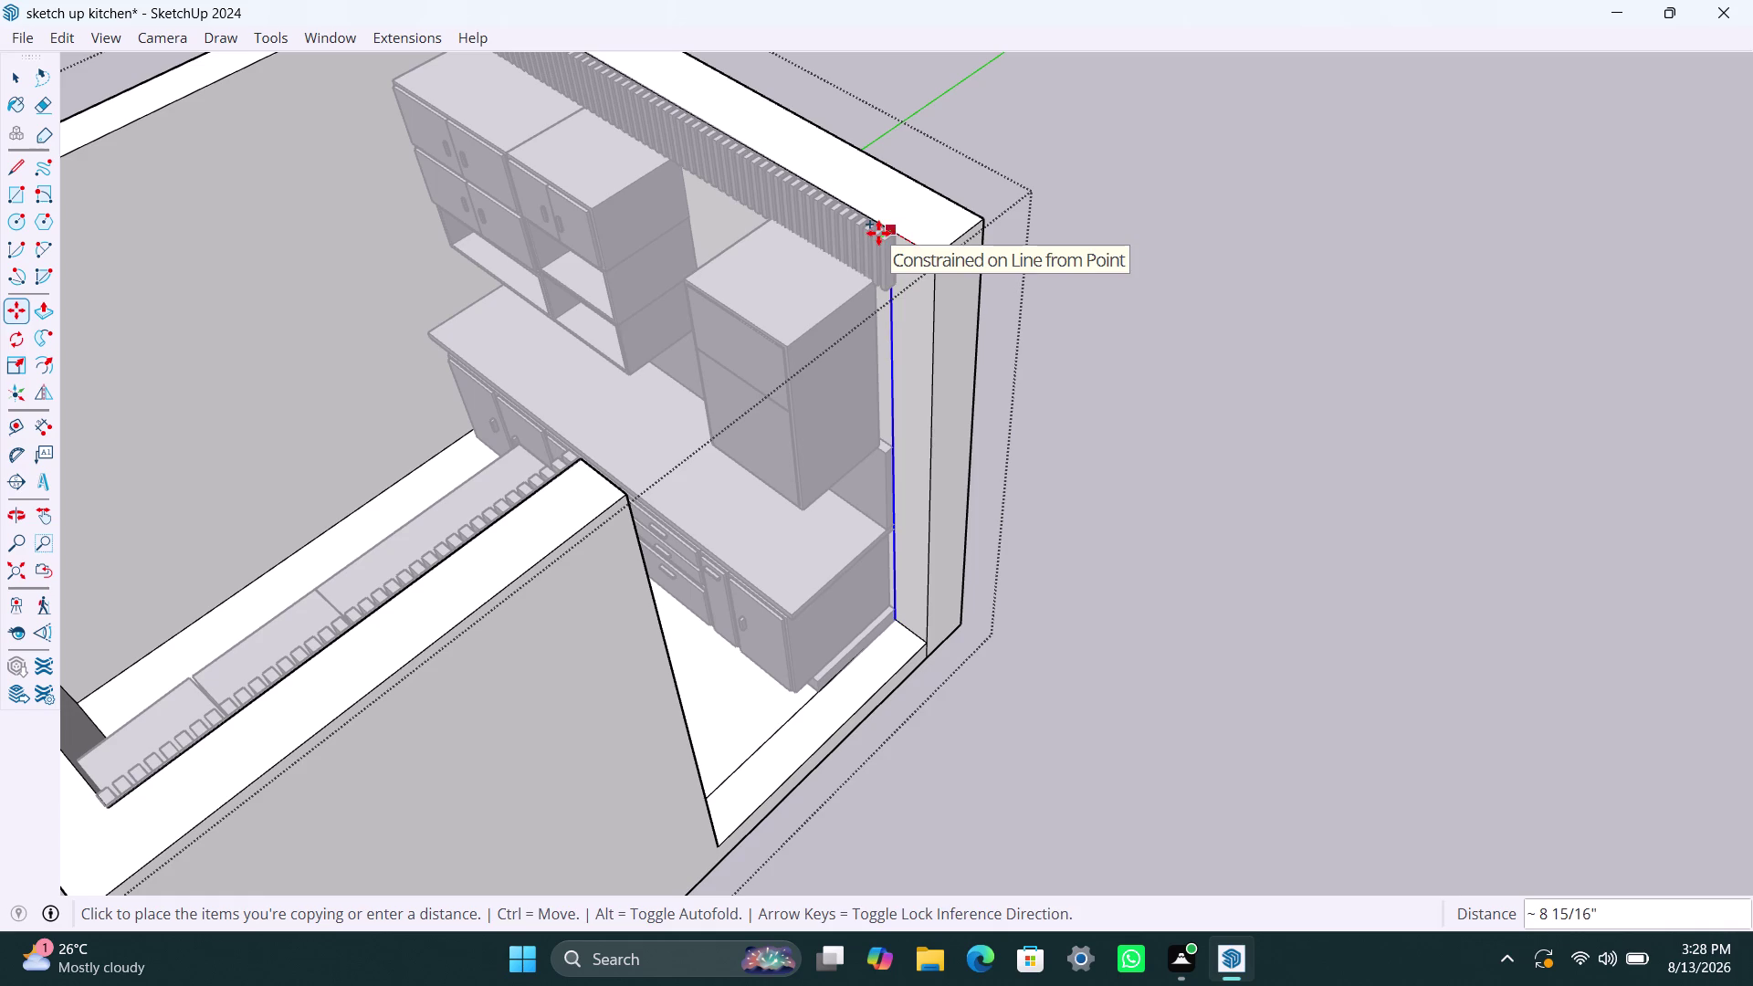
click(878, 233)
key(space)
Pull the new wall-end face out 720mm into a full-height wall block.
click(921, 321)
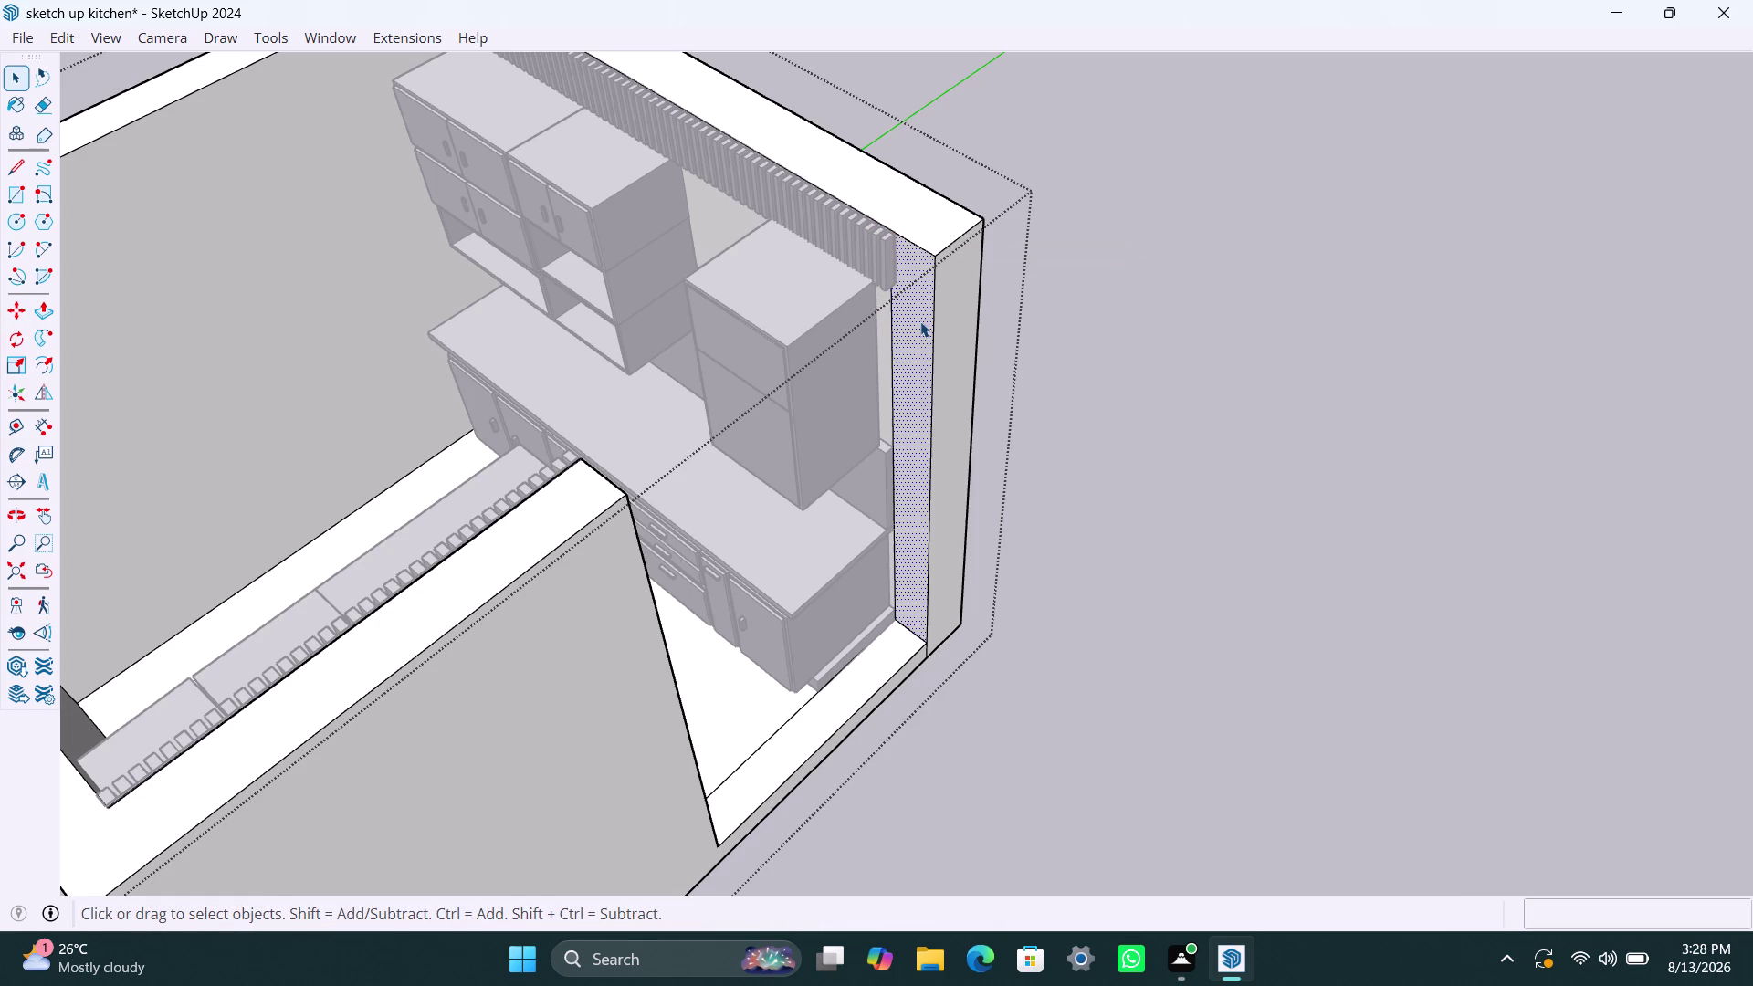
key(p)
click(920, 319)
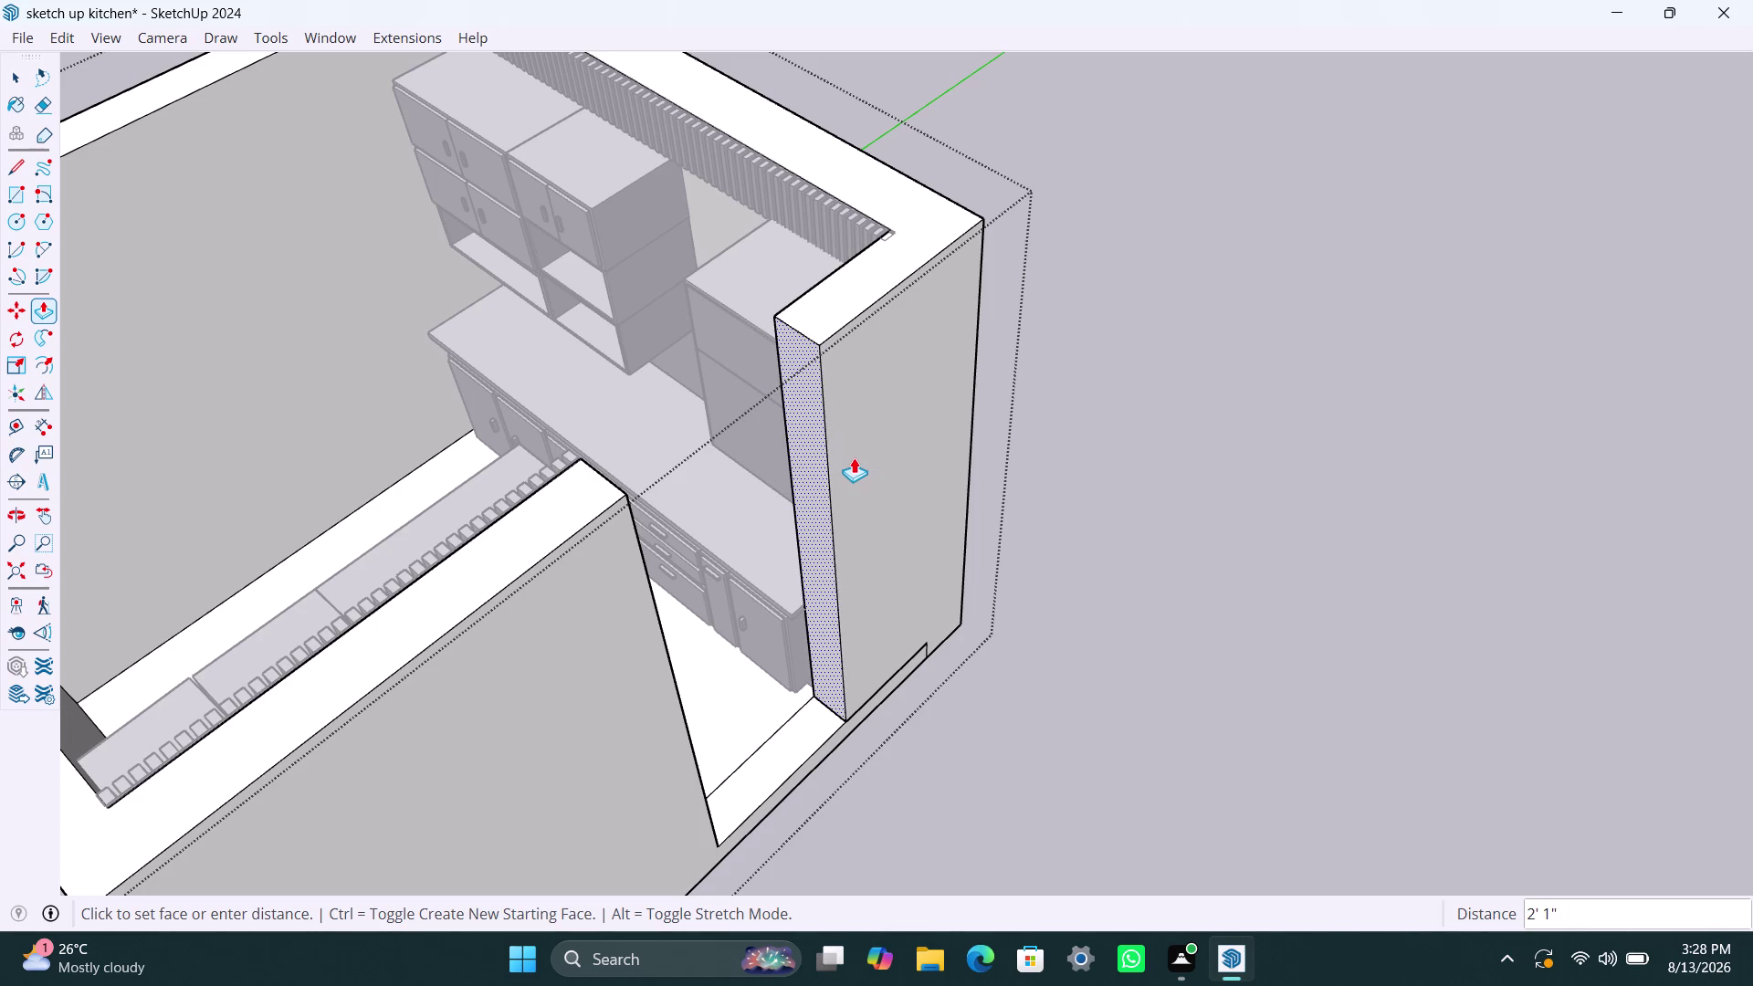
scroll(down, 3)
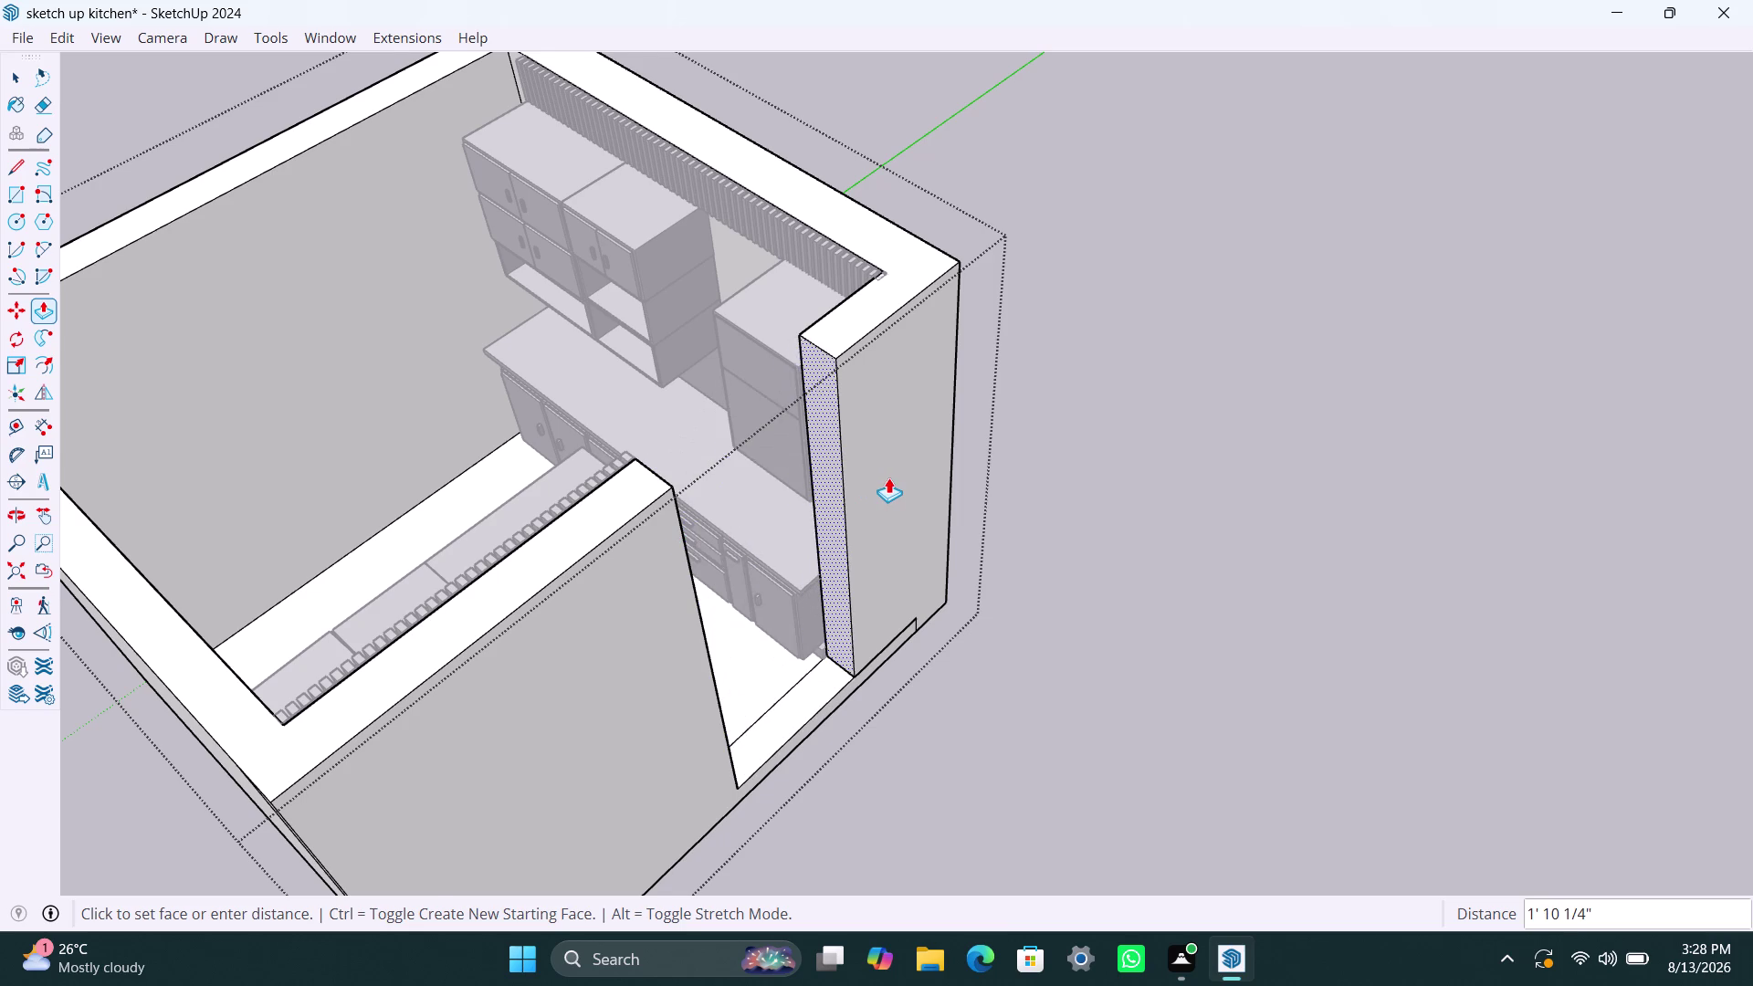
scroll(down, 3)
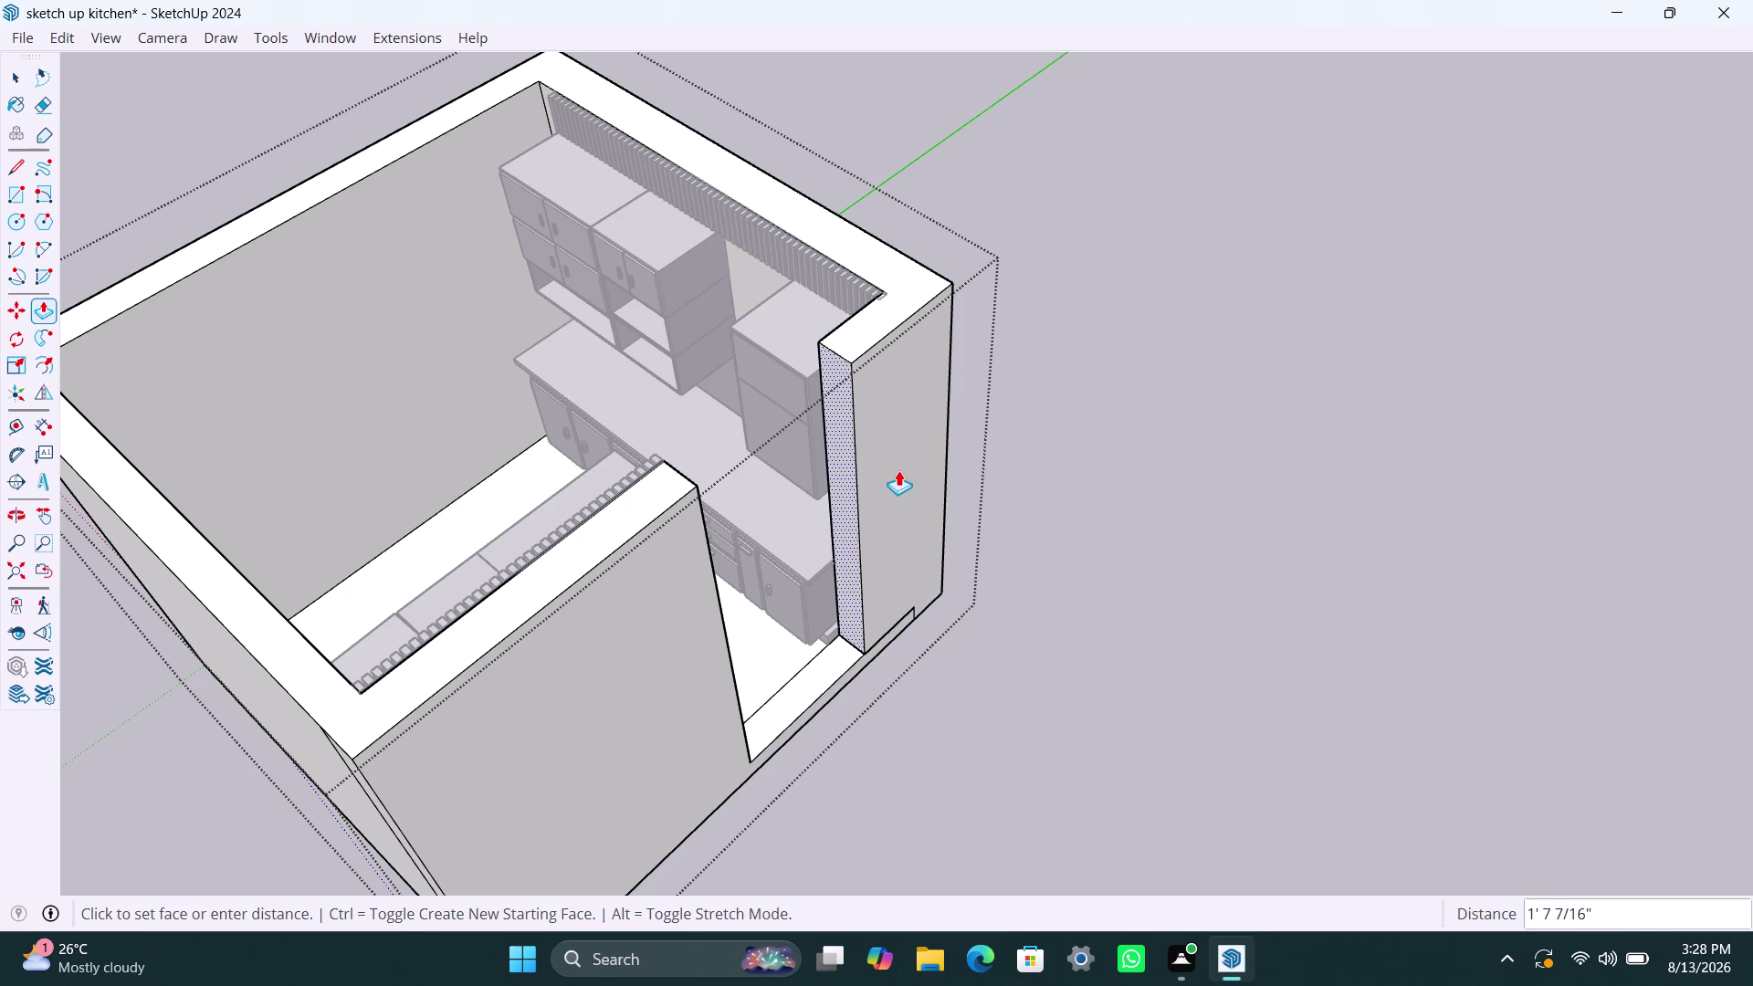
text(720mm)
key(Return)
key(Escape)
key(Escape)
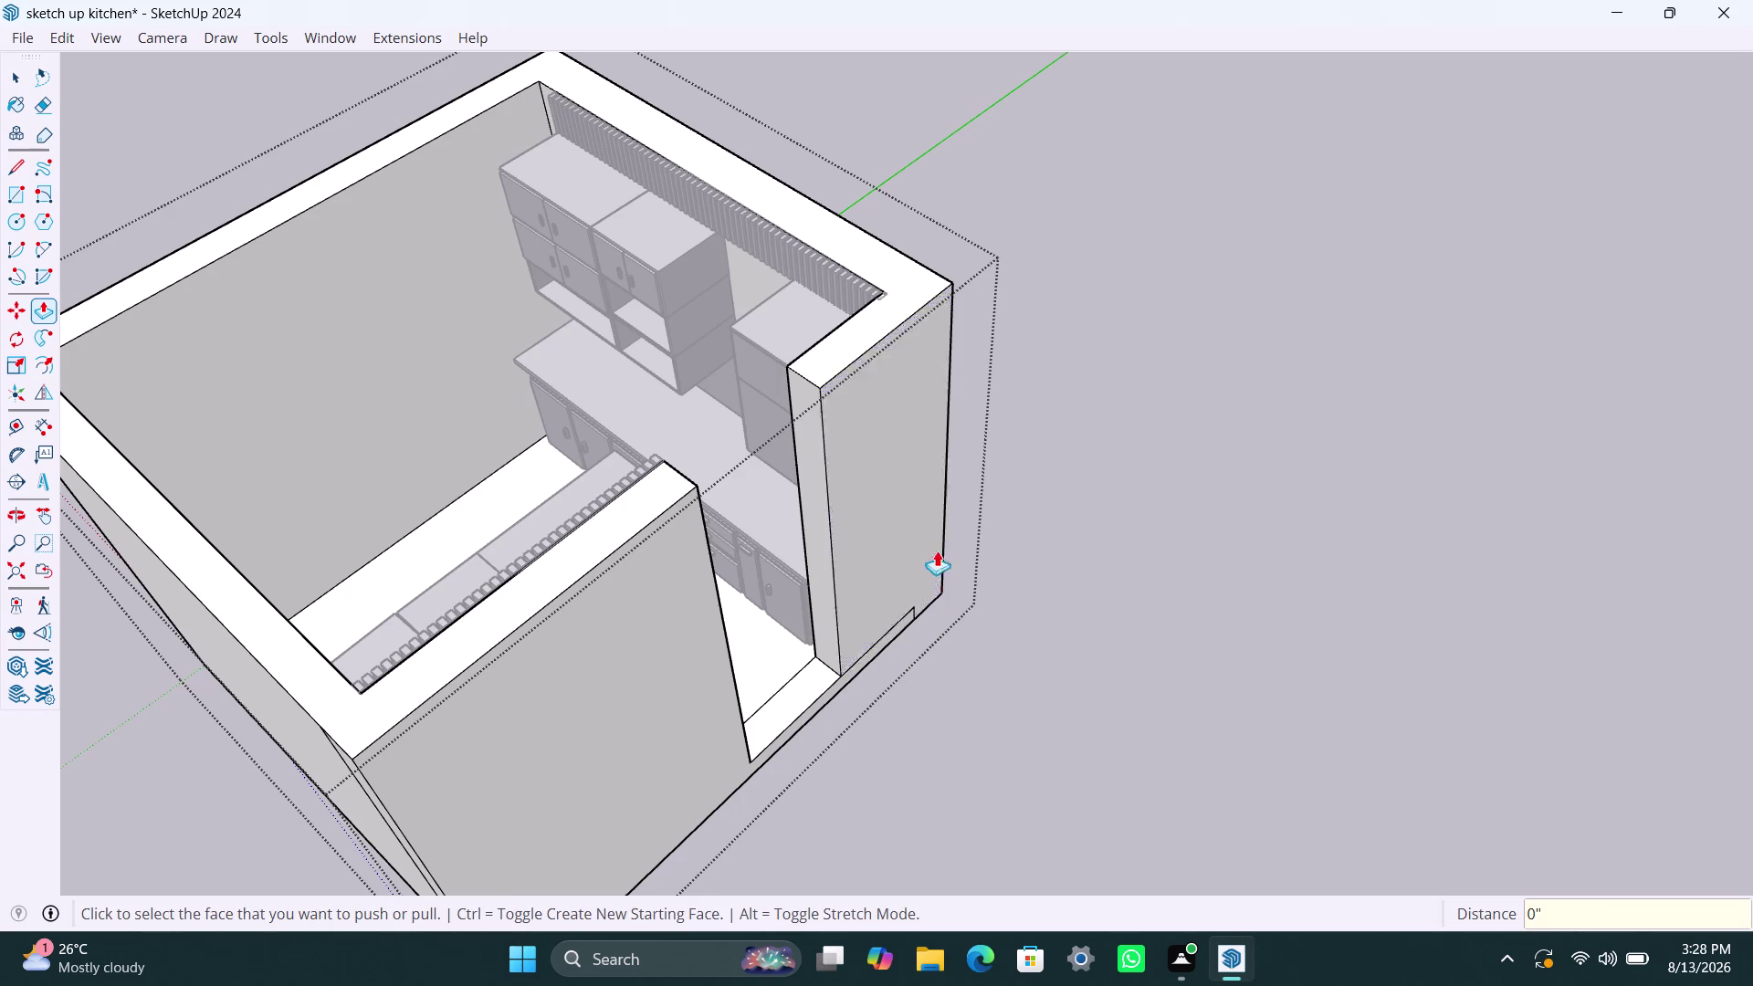
key(Escape)
key(space)
key(space)
Orbit to face the doorway from outside and delete two selected elements near it.
key(space)
scroll(up, 3)
middle_drag(955, 724, 950, 723)
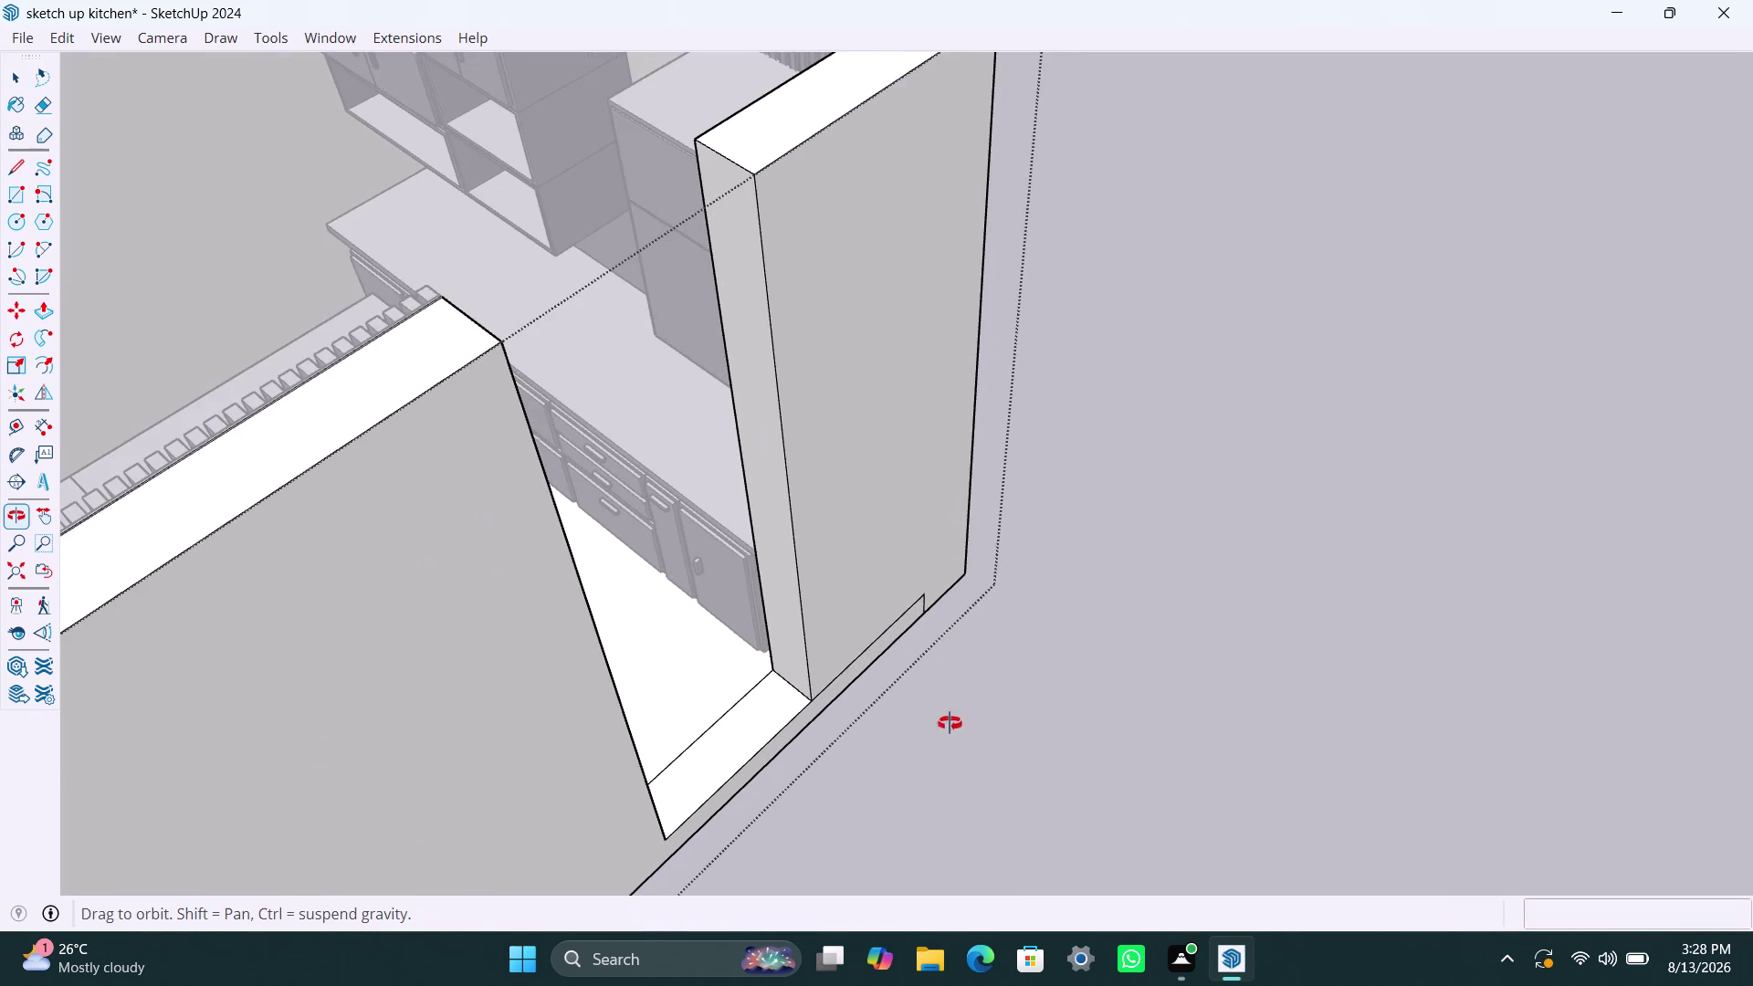
middle_drag(949, 723, 703, 400)
scroll(down, 3)
middle_drag(833, 654, 762, 601)
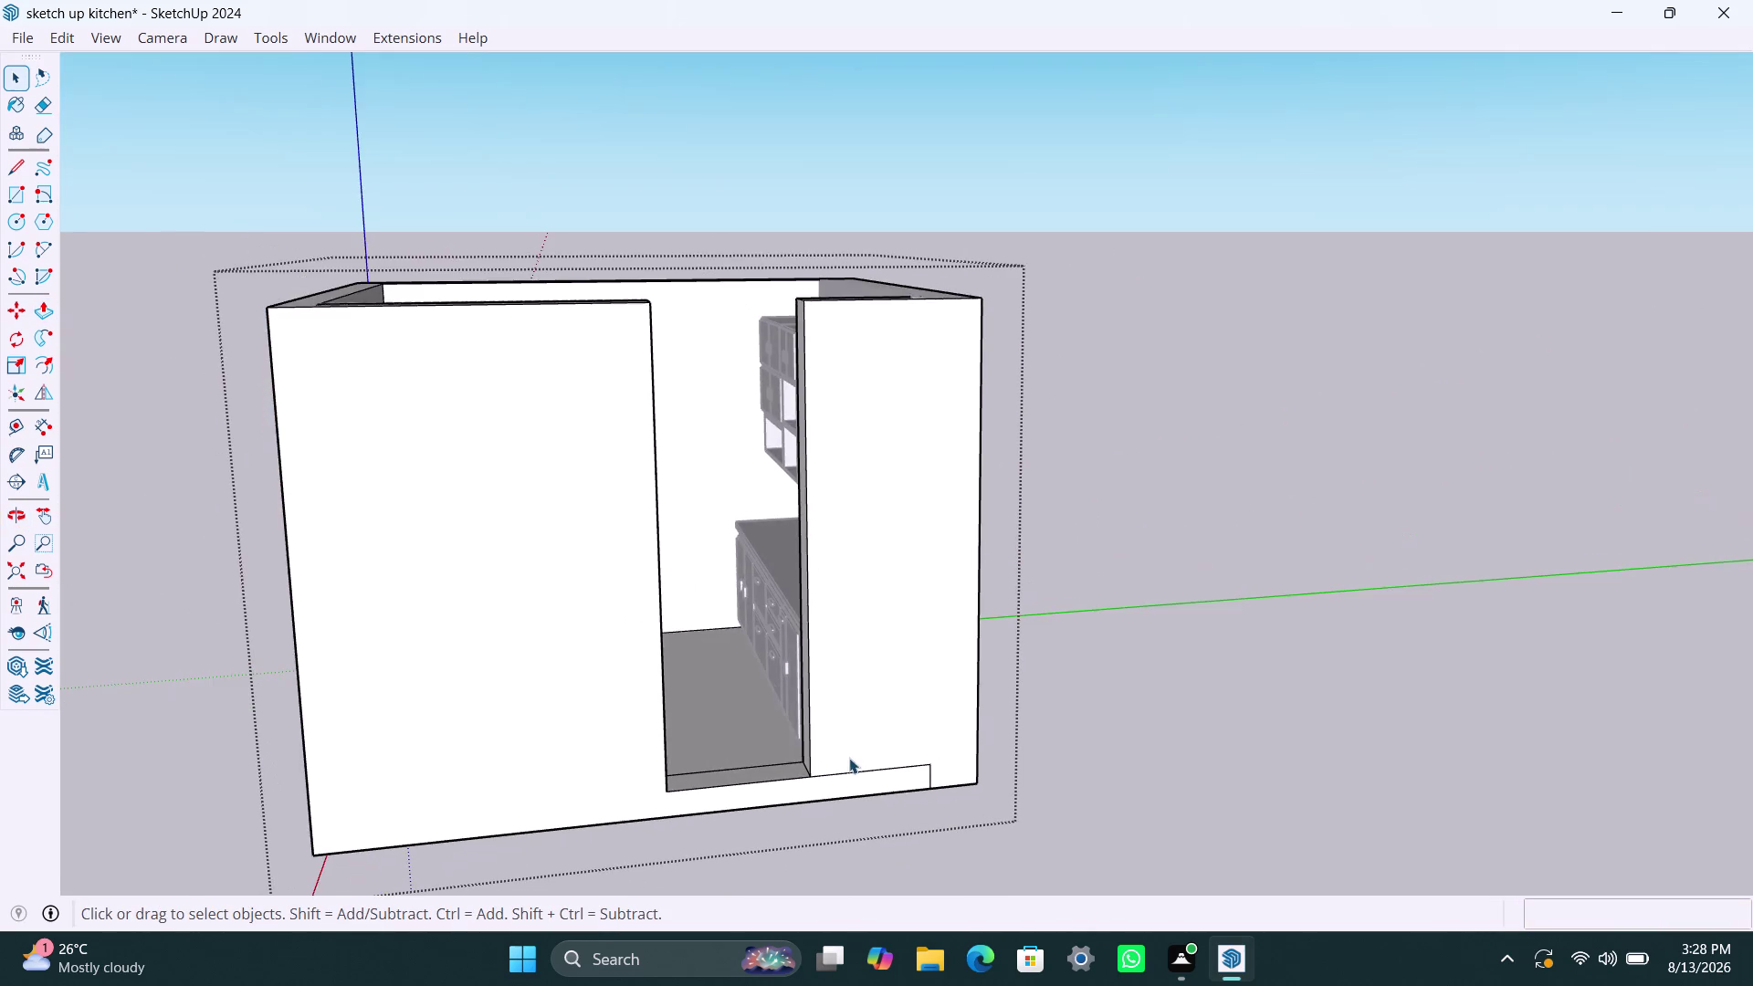
scroll(up, 3)
click(893, 753)
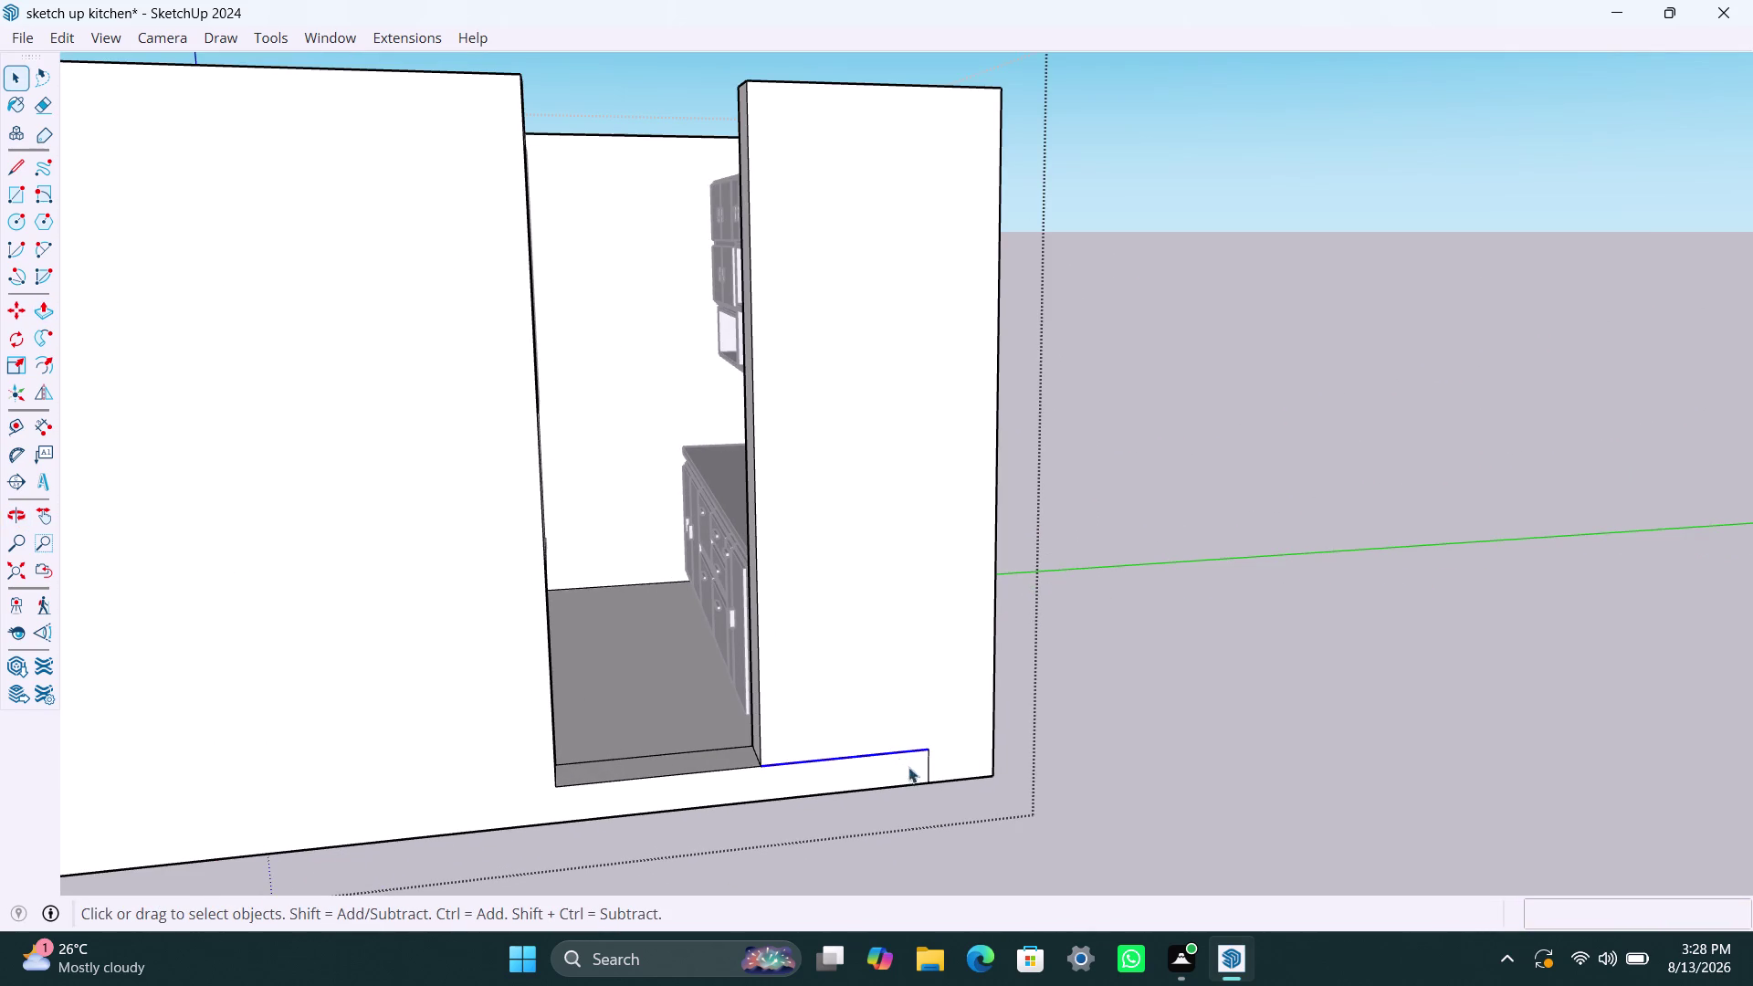
key(Delete)
click(929, 773)
key(Delete)
Orbit around the doorway and view the room from the front.
scroll(down, 3)
scroll(down, 3)
middle_drag(779, 477, 765, 660)
scroll(up, 3)
middle_drag(742, 576, 547, 591)
scroll(up, 3)
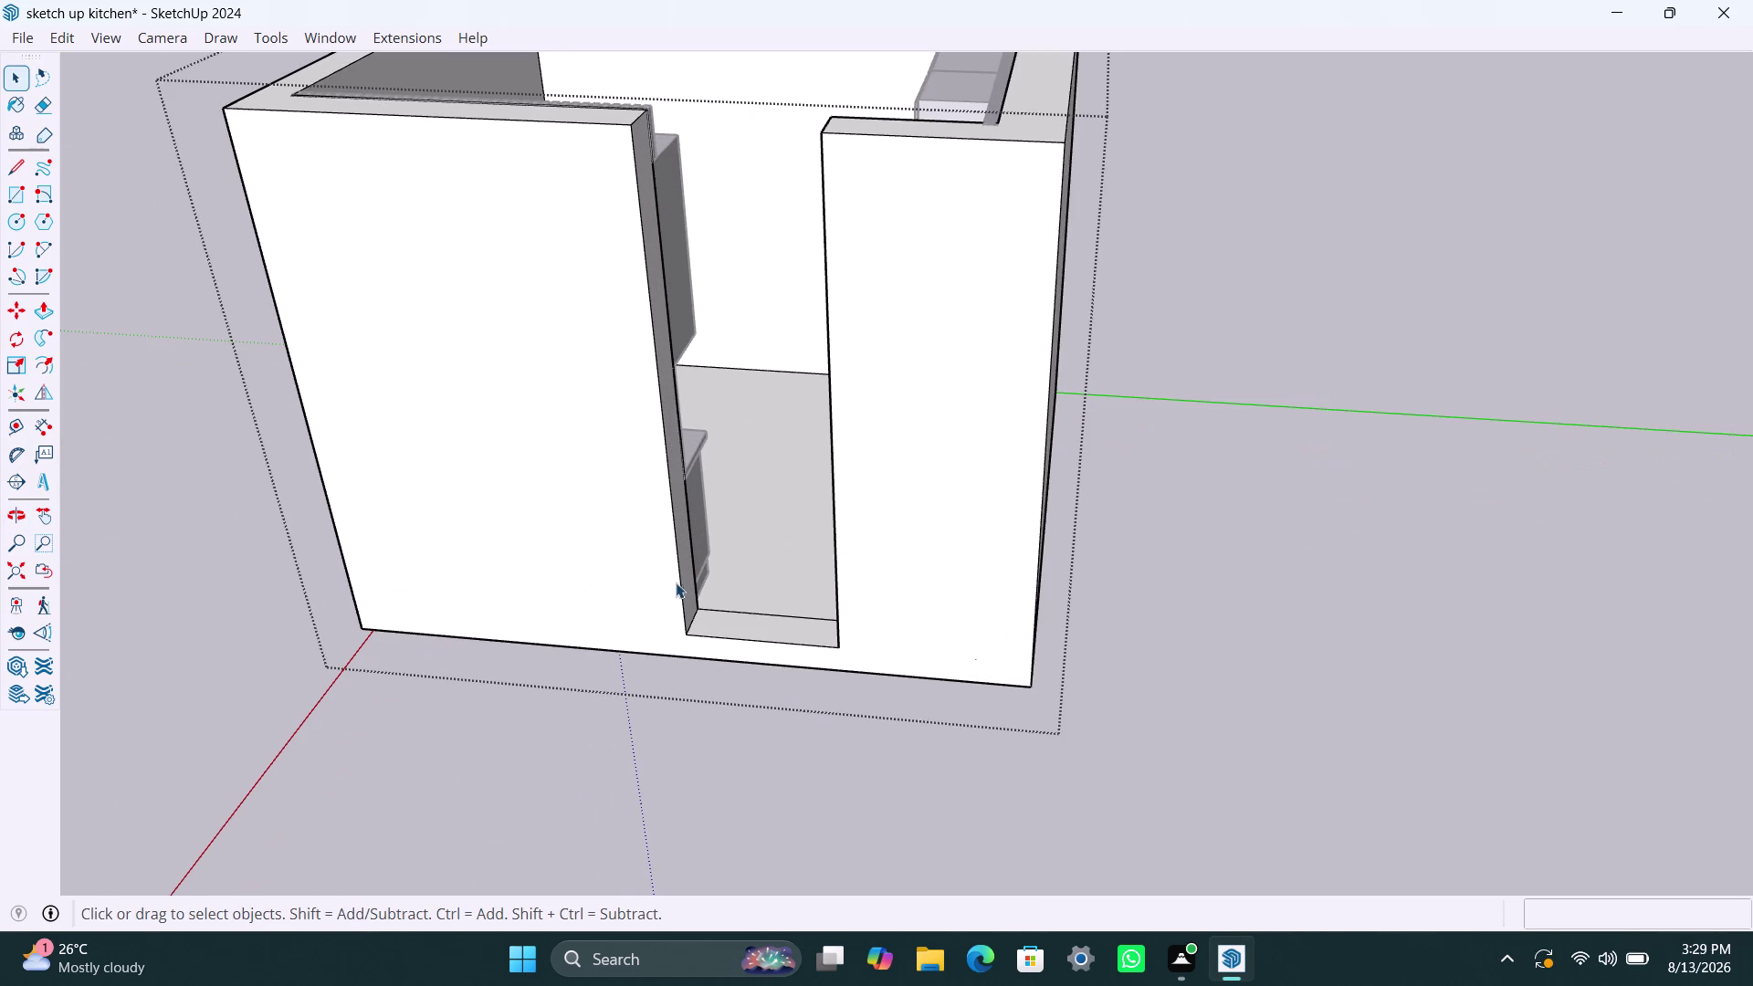
scroll(up, 3)
middle_drag(703, 604, 760, 635)
scroll(down, 3)
scroll(down, 3)
scroll(down, 3)
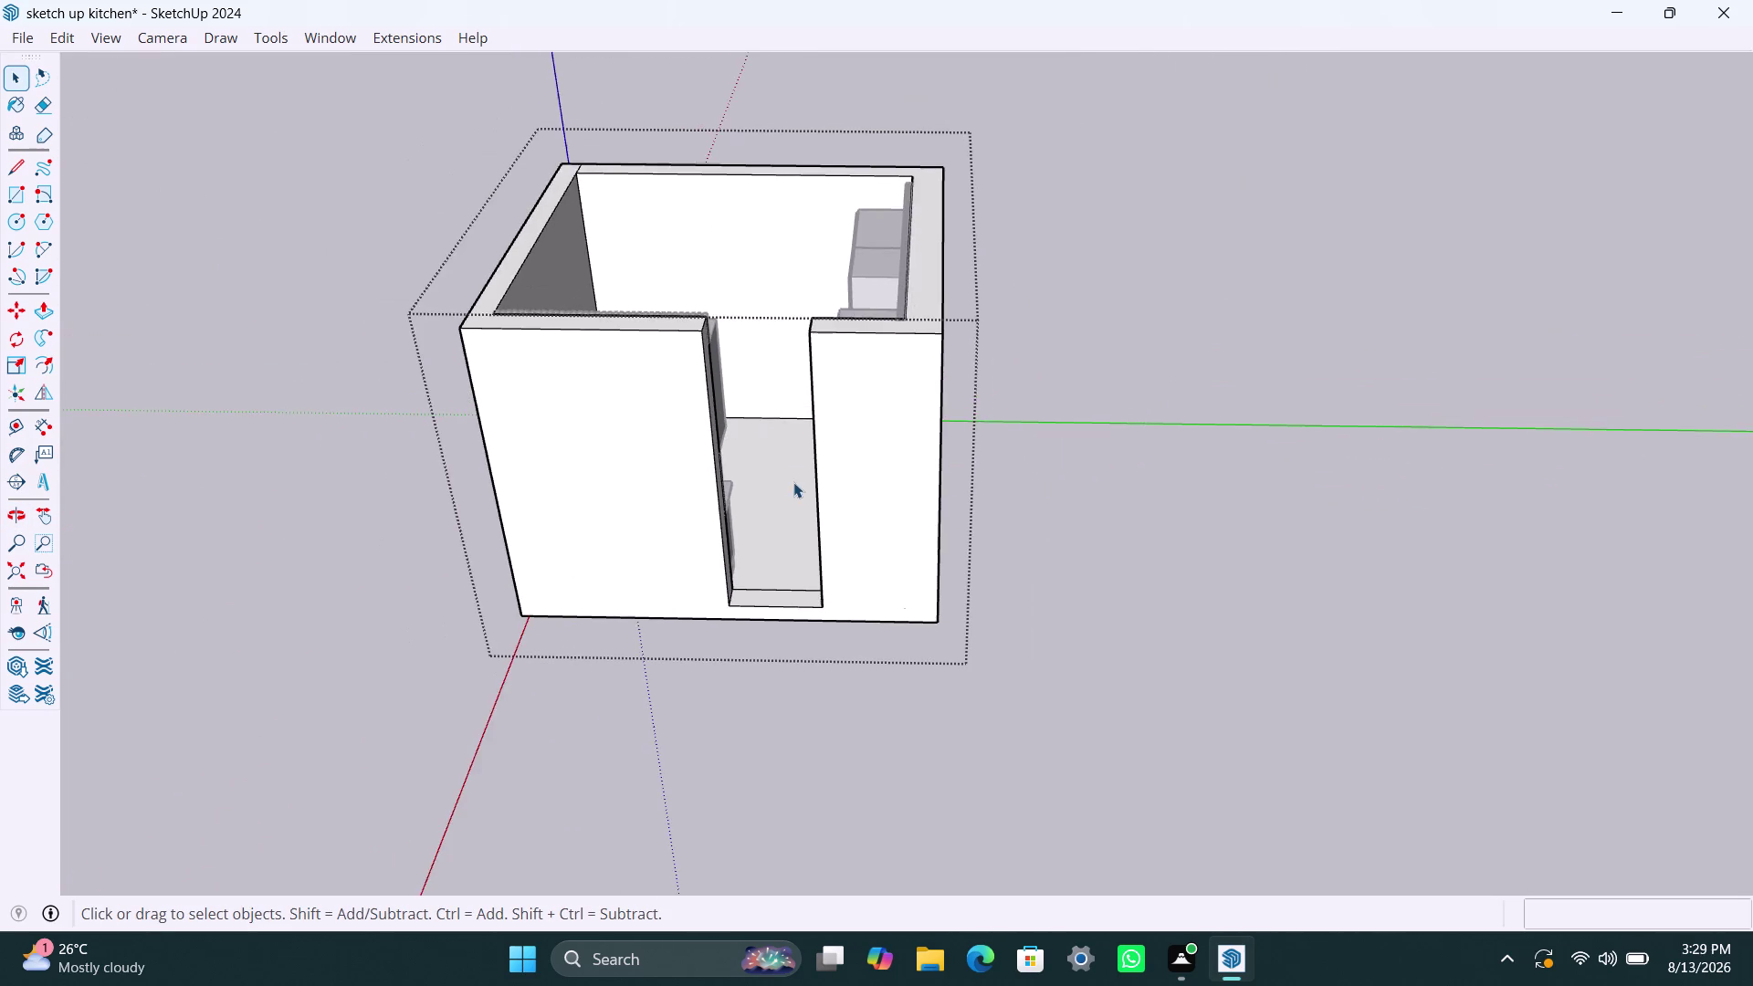
Orbit over the room and close in on the top of the door jamb.
middle_drag(794, 482, 1215, 488)
scroll(up, 3)
middle_drag(925, 534, 889, 554)
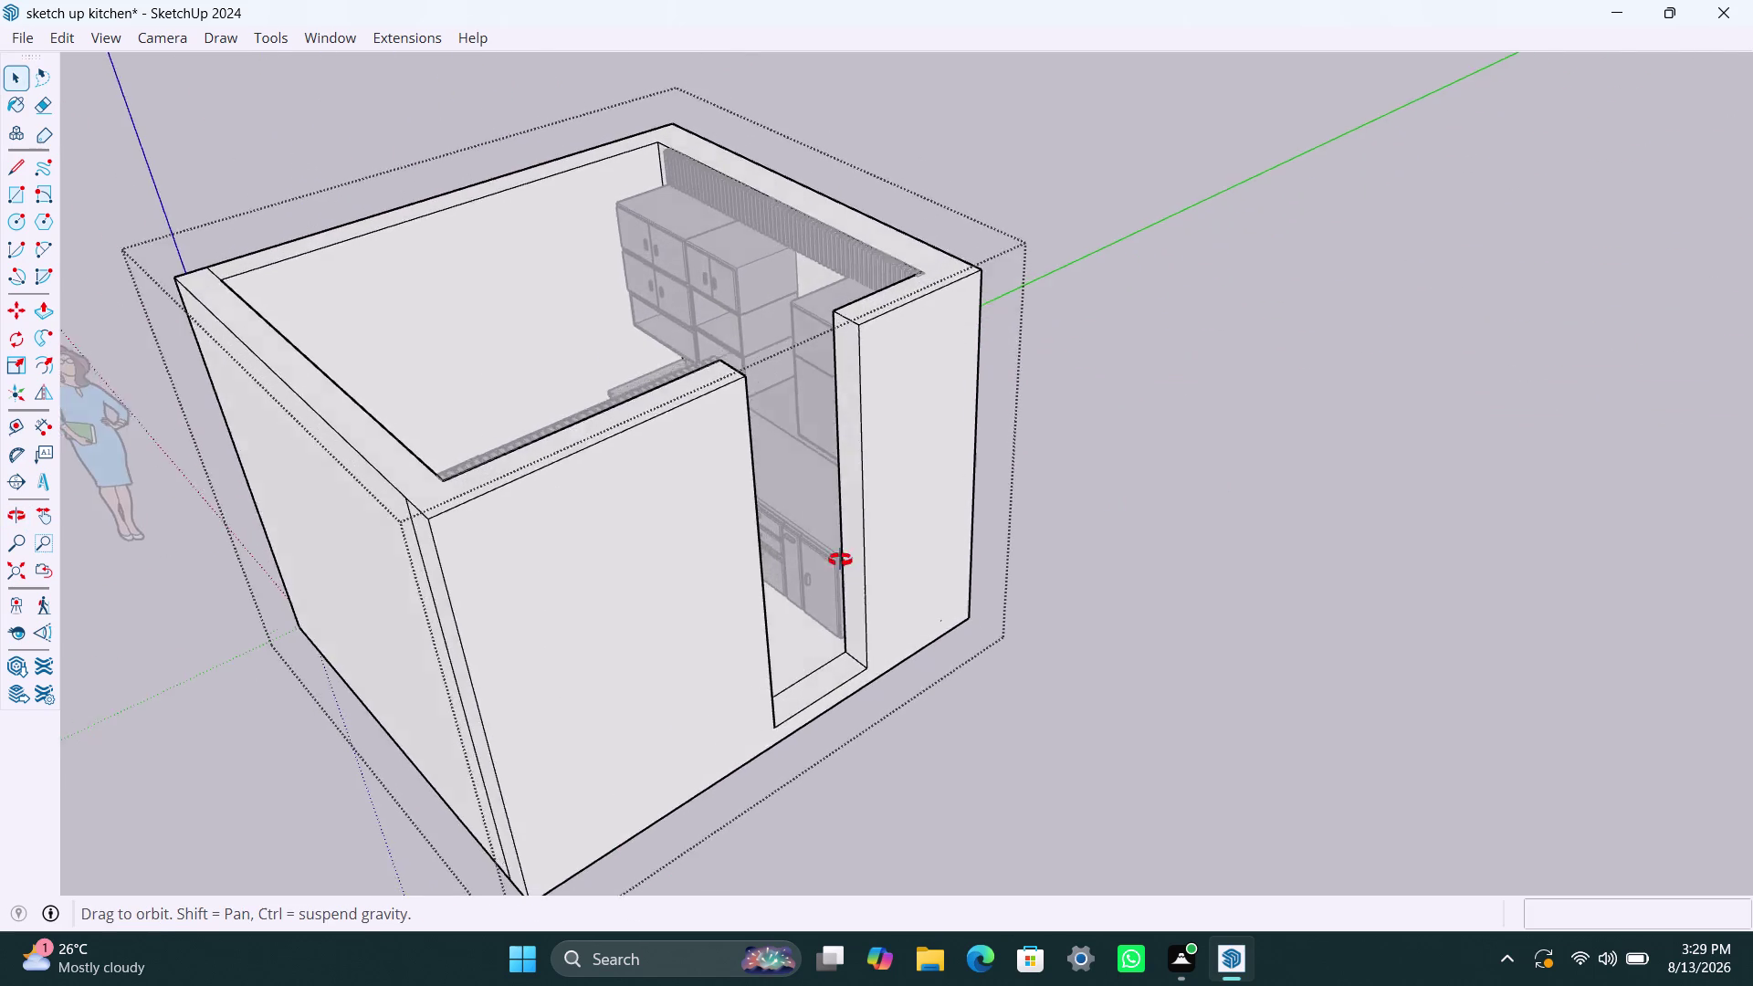
middle_drag(889, 554, 680, 557)
scroll(up, 3)
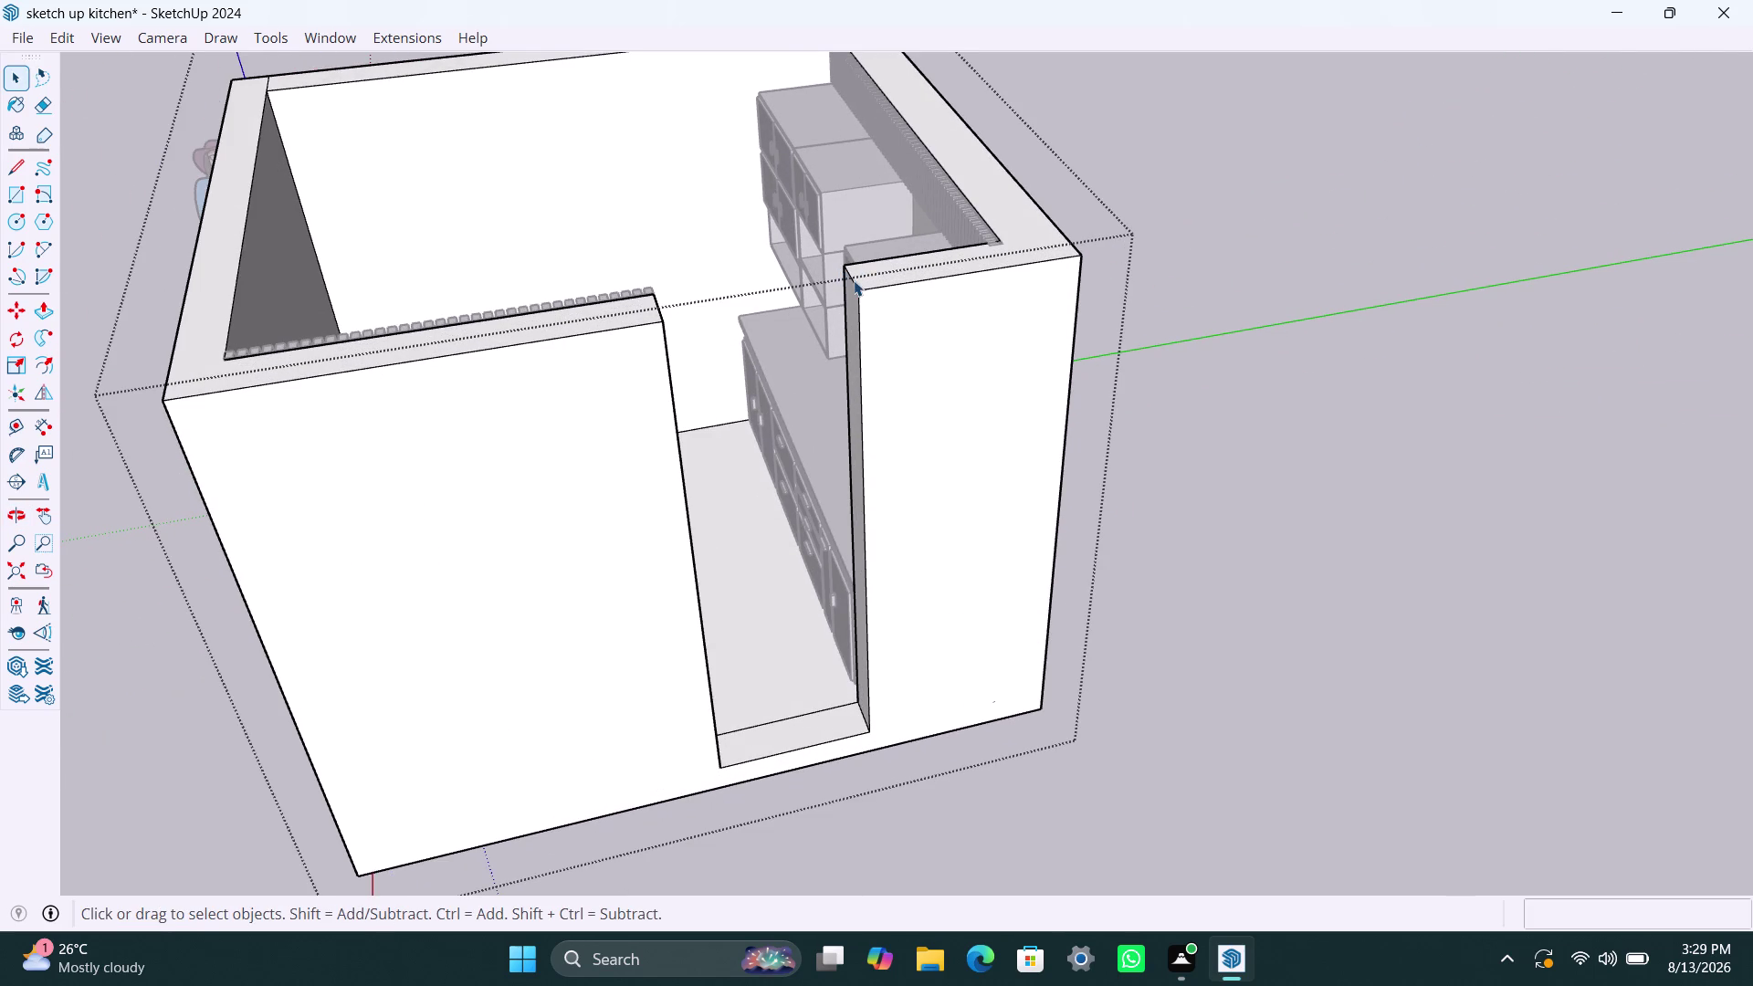
scroll(down, 3)
middle_drag(834, 448, 726, 462)
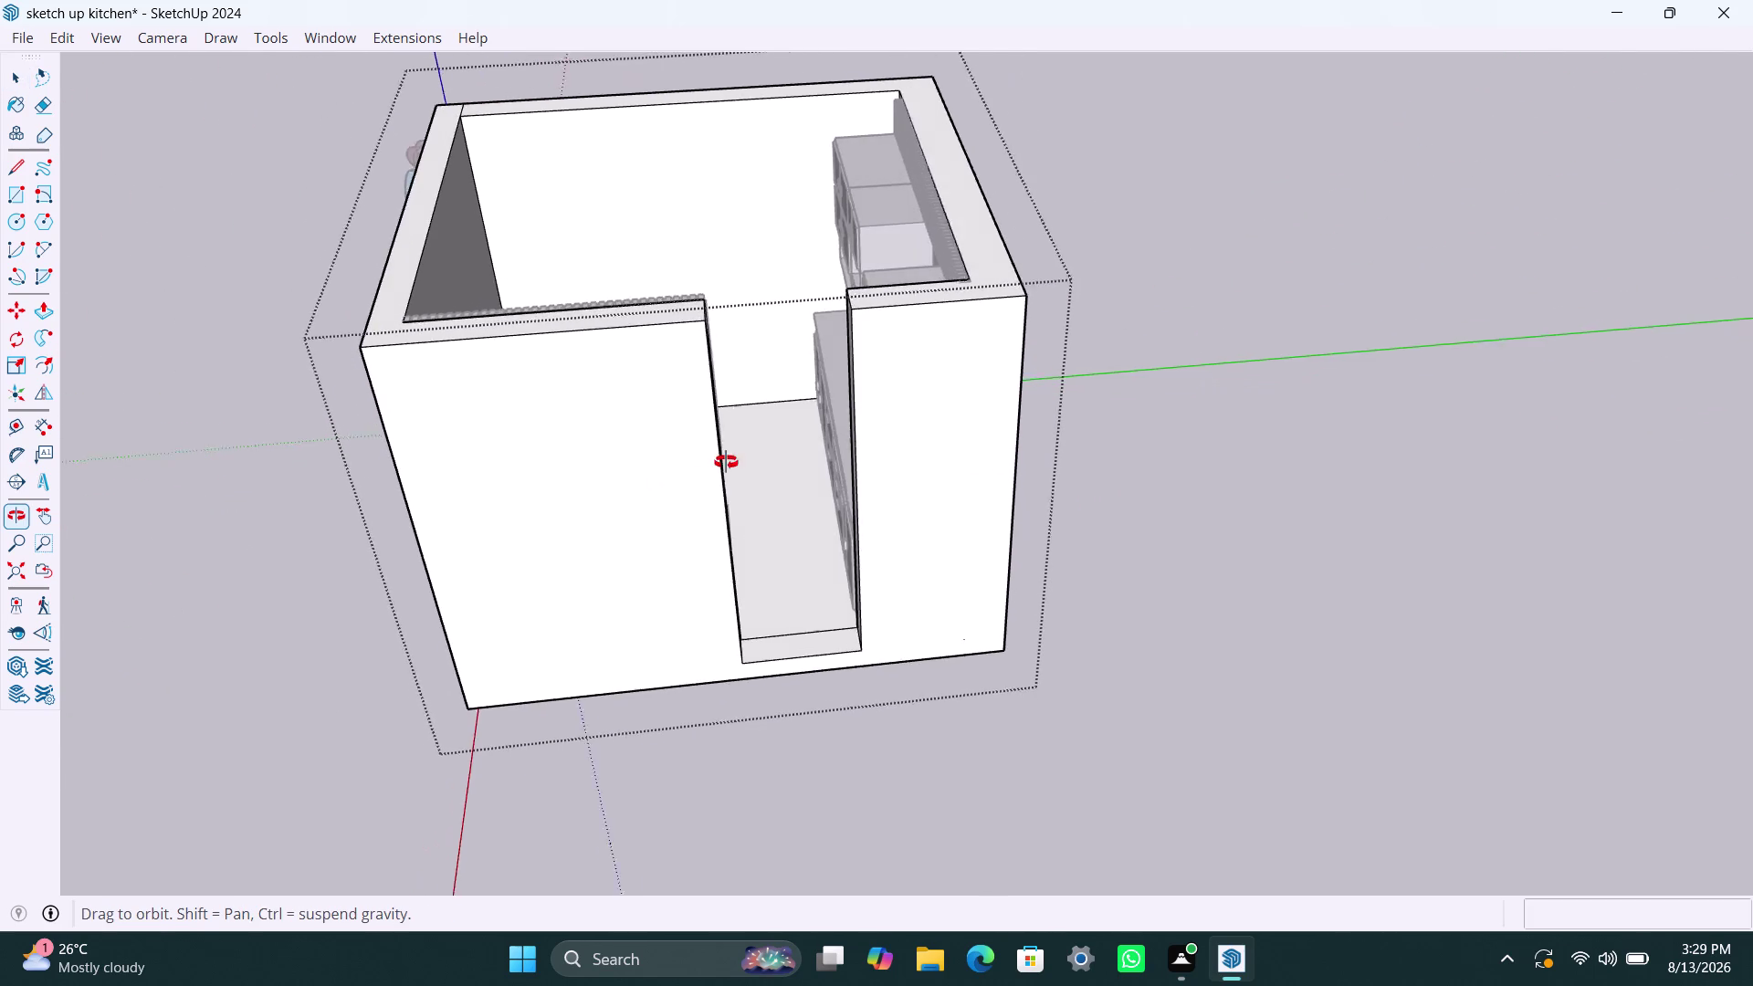
middle_drag(726, 462, 968, 490)
scroll(up, 3)
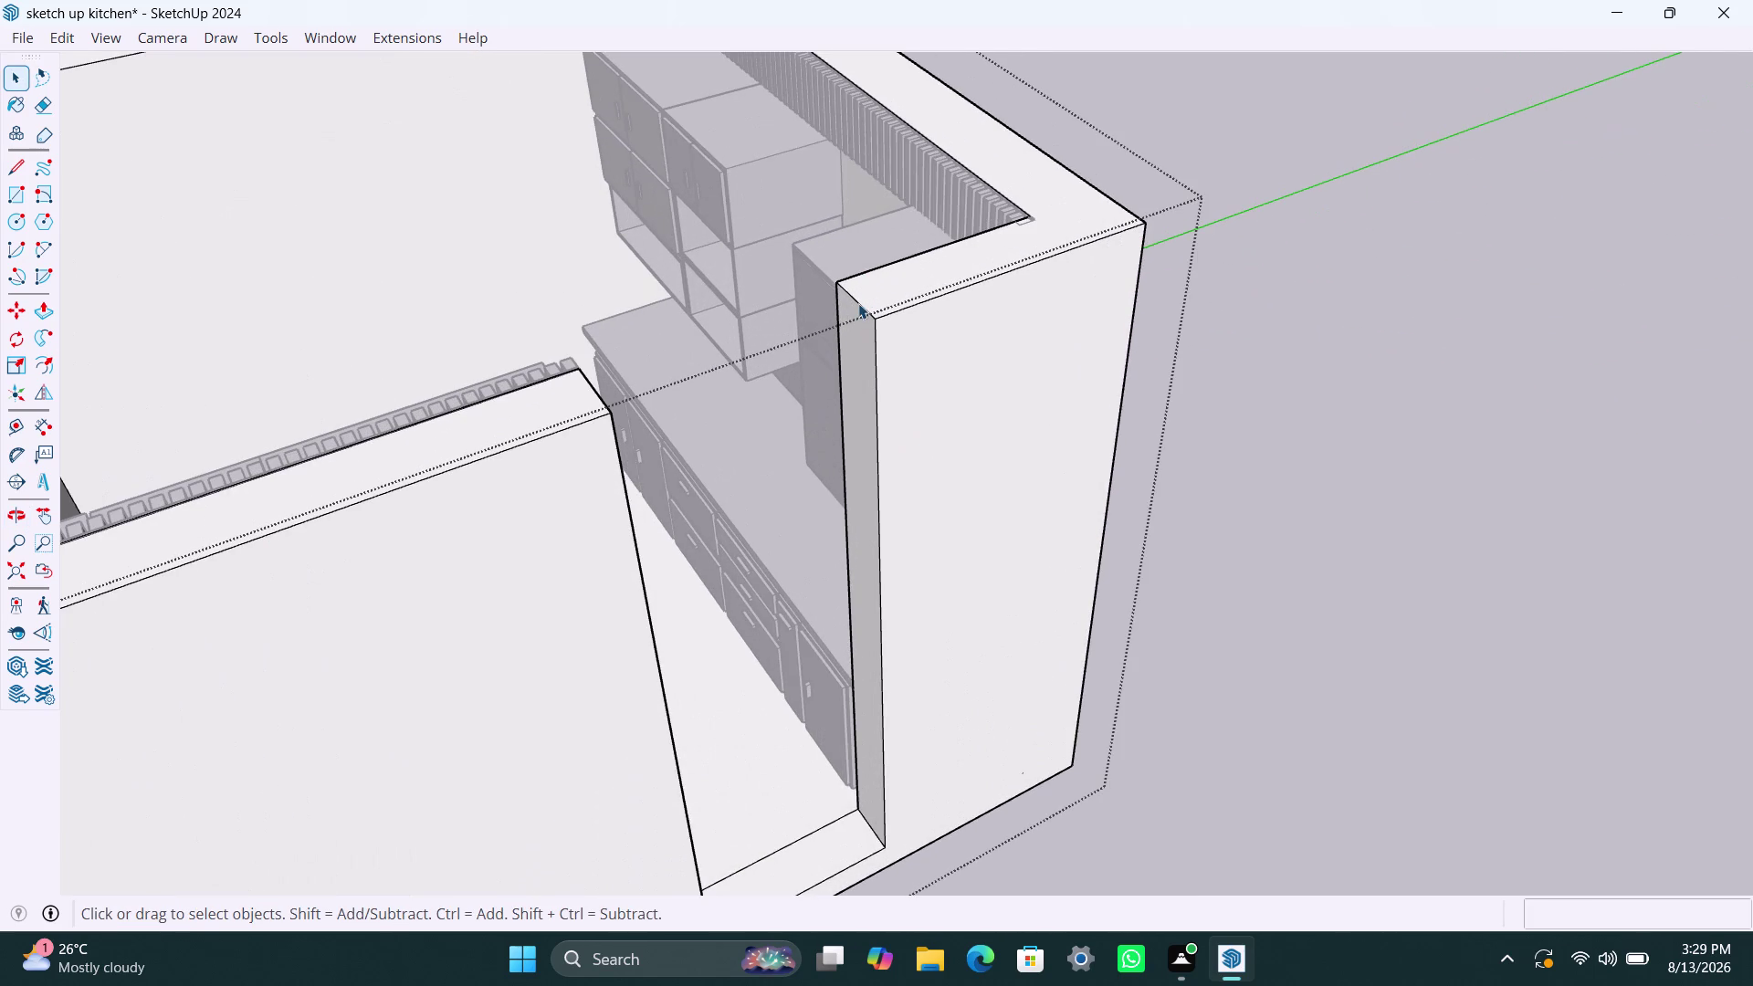
Copy the jamb's top edge 3' down with Move to split the jamb face.
click(858, 303)
key(m)
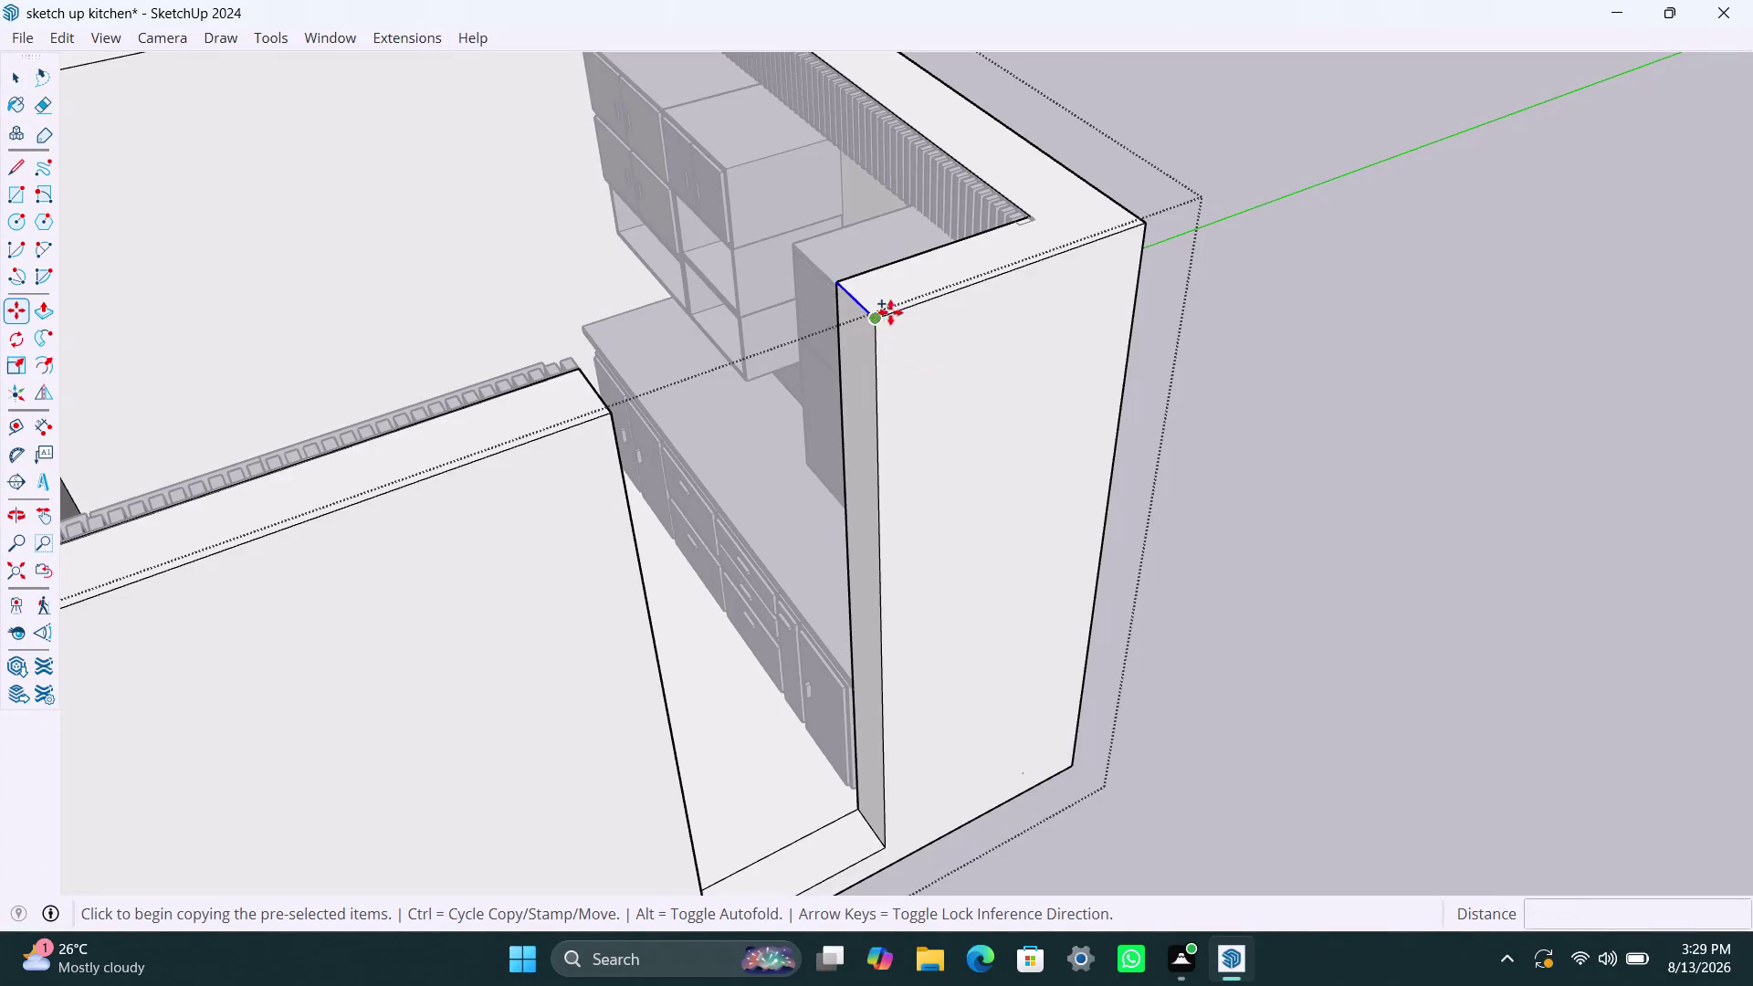
click(879, 324)
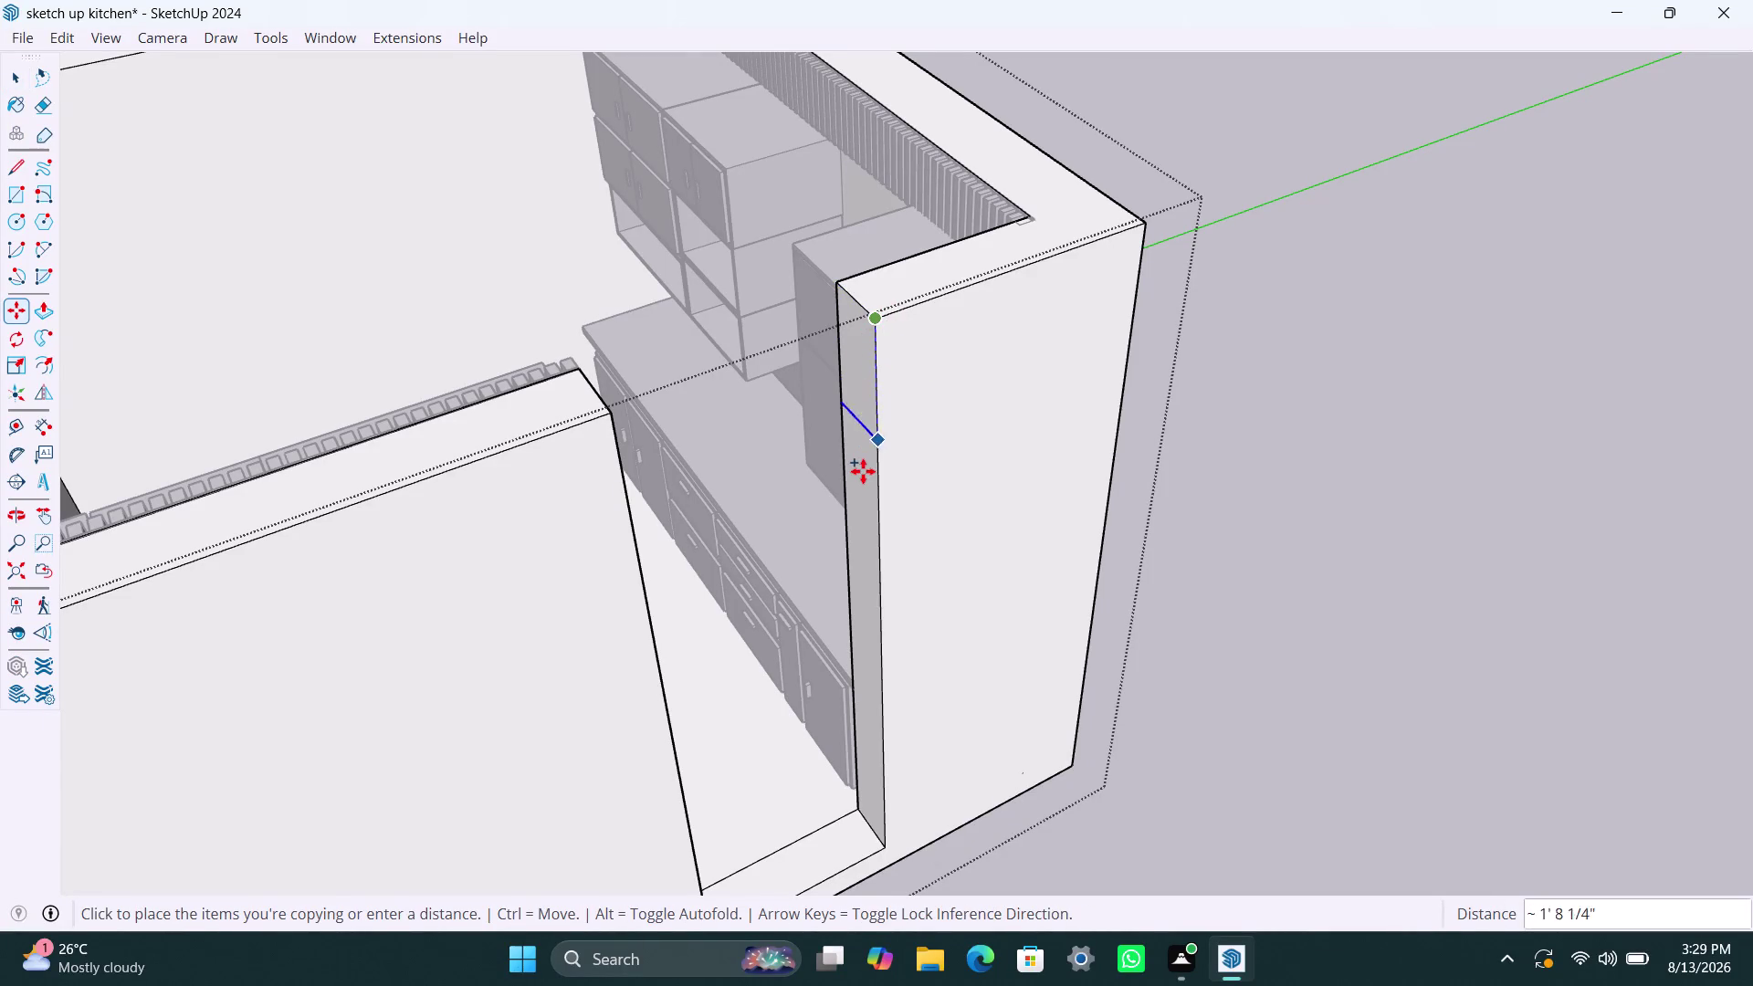
key(3)
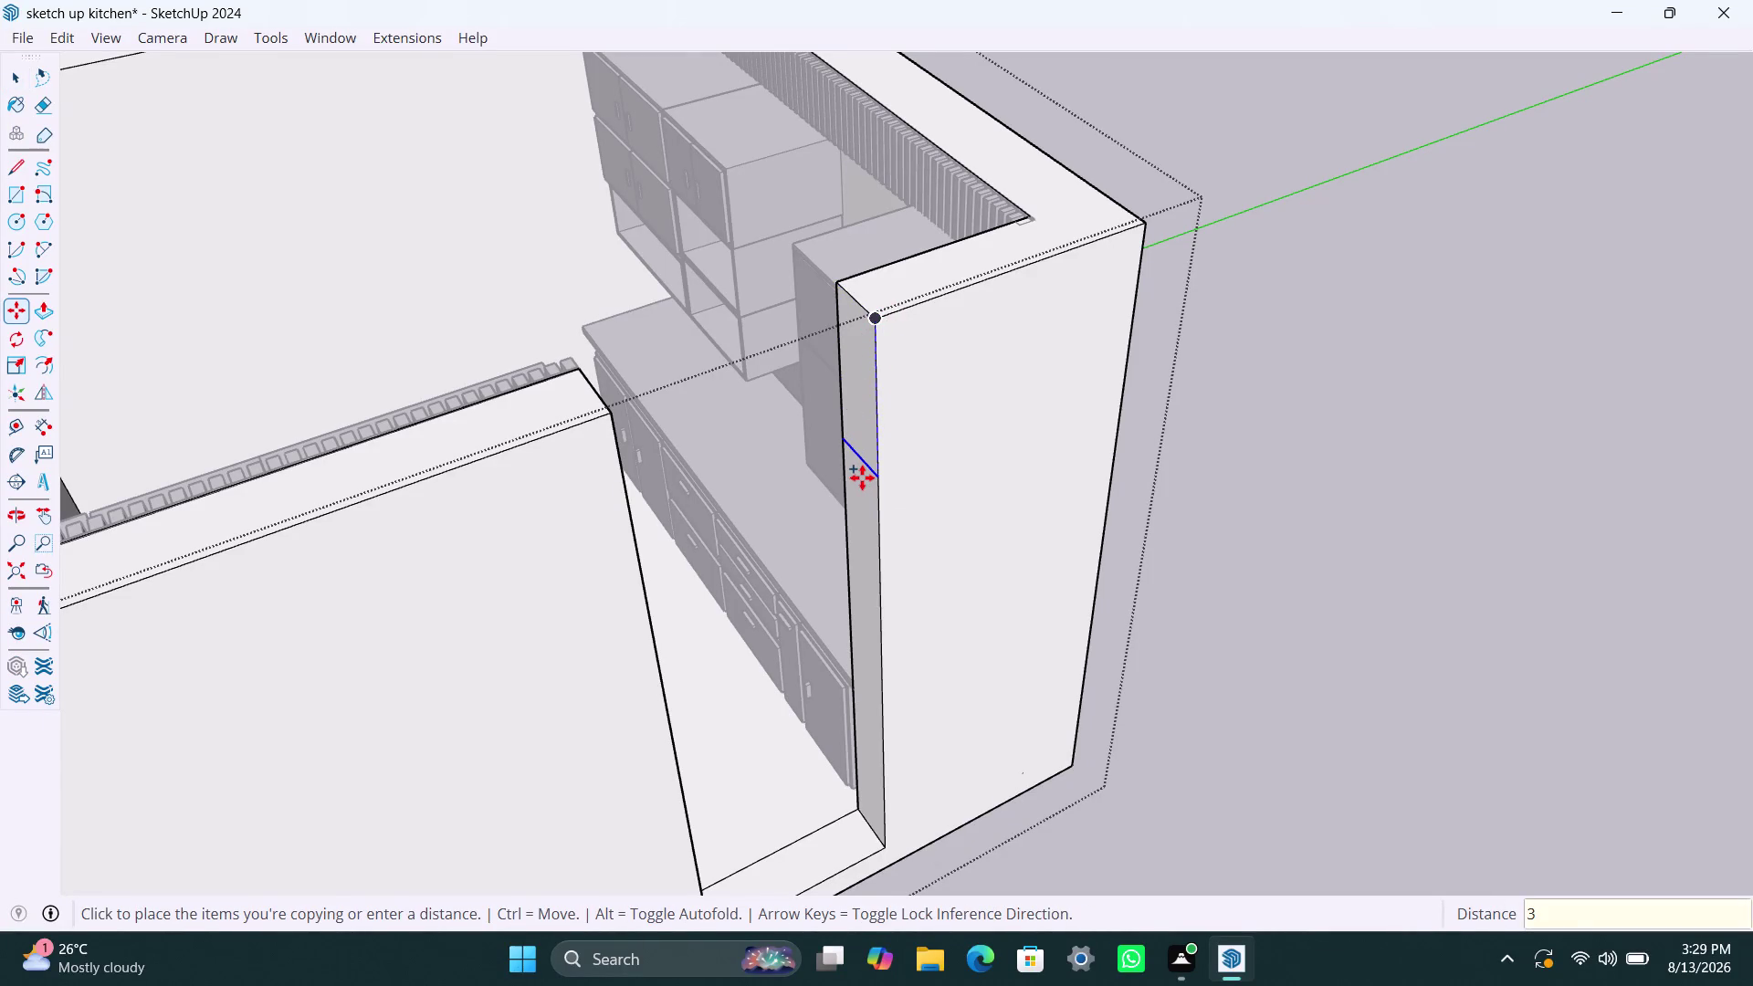
key(apostrophe)
key(Return)
key(space)
Push/Pull the upper jamb face 820mm across the opening to form the header.
click(865, 449)
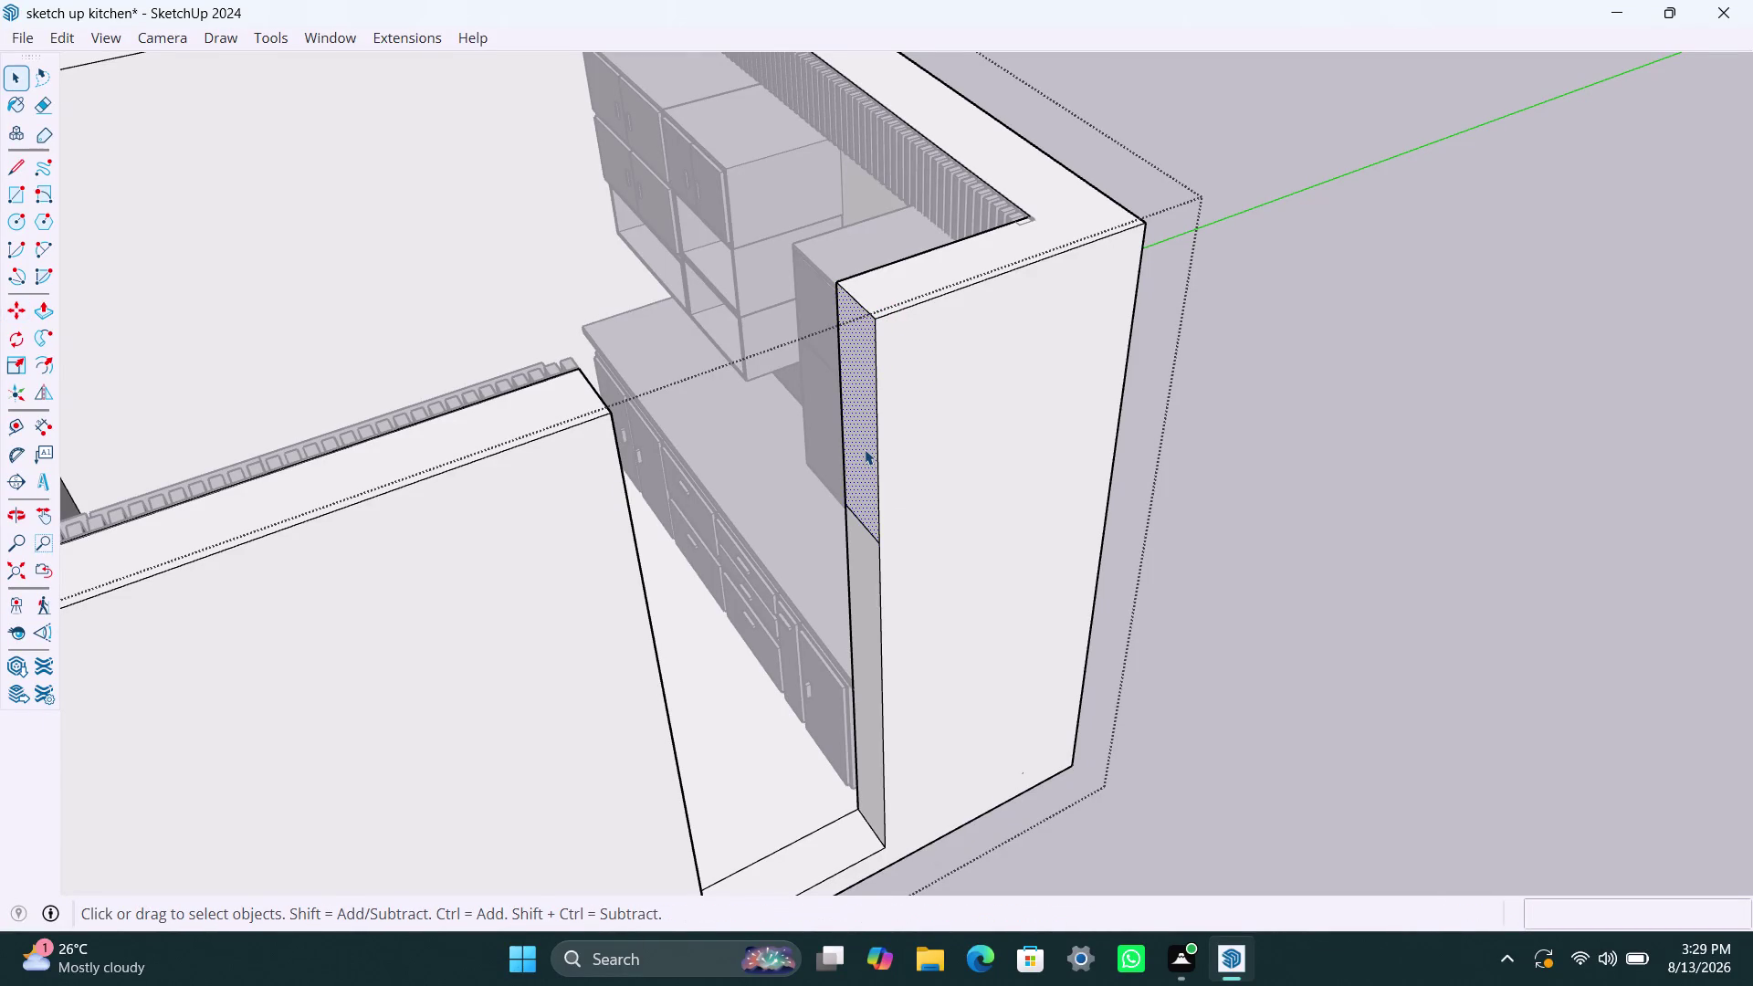
key(p)
click(865, 449)
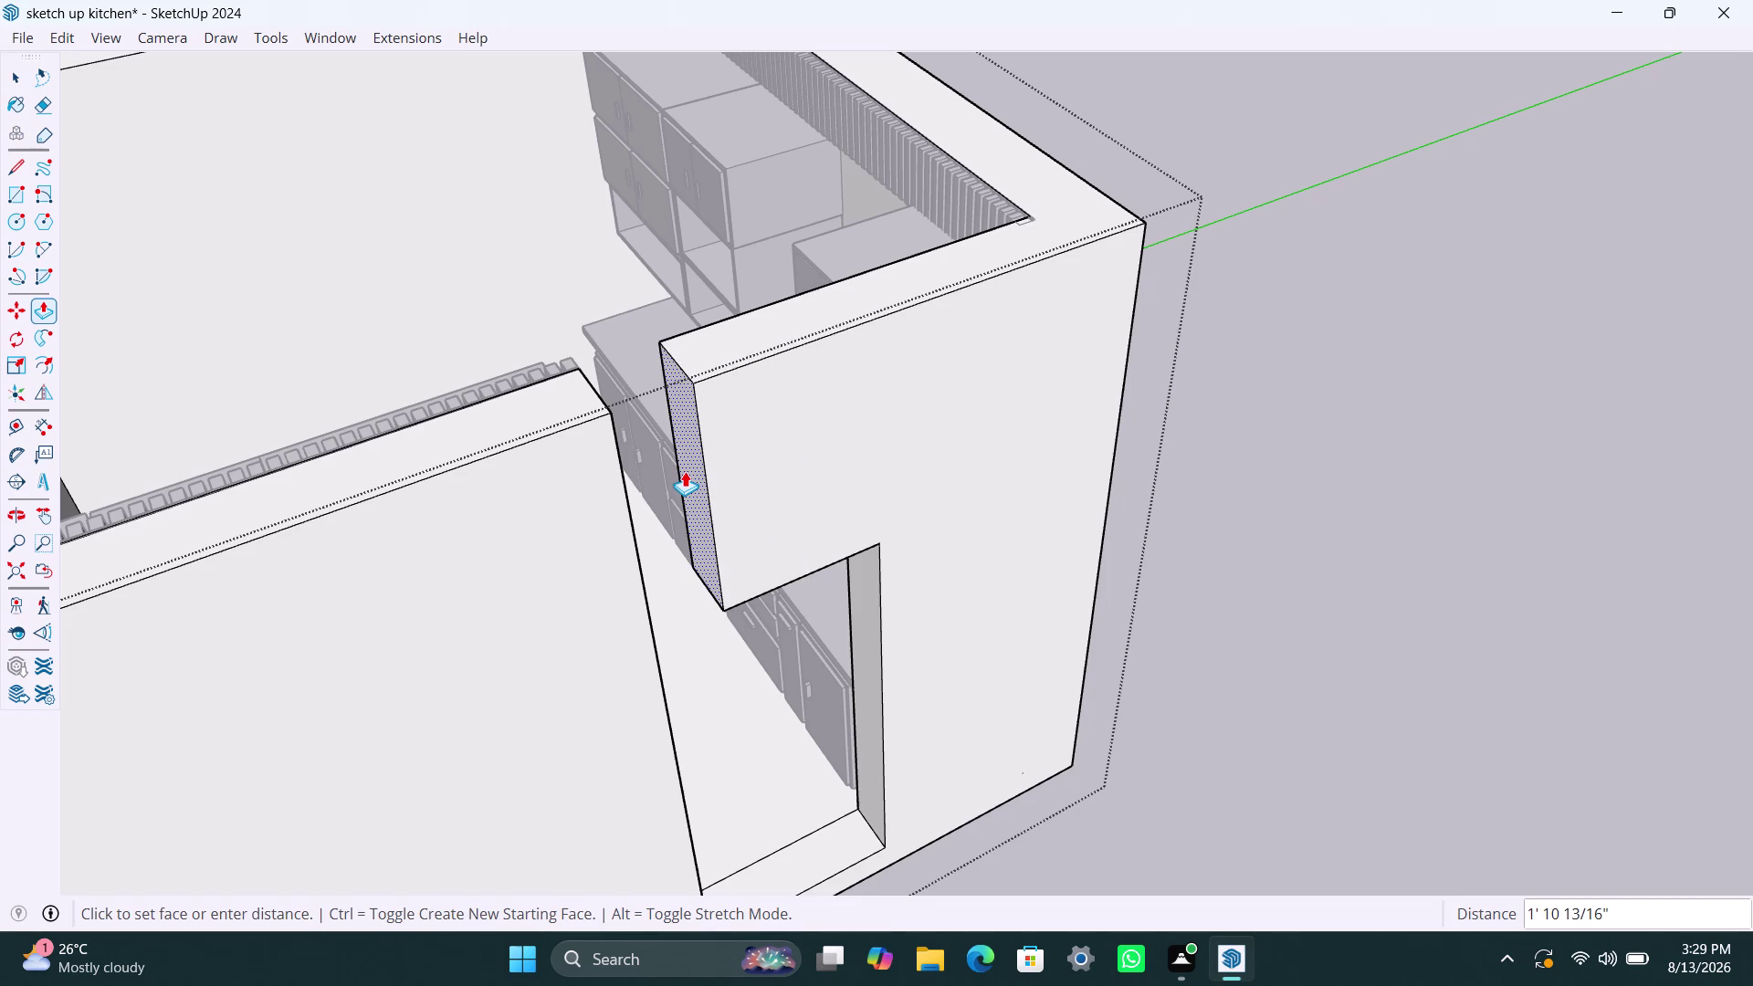
text(820mm)
key(Return)
key(space)
scroll(down, 3)
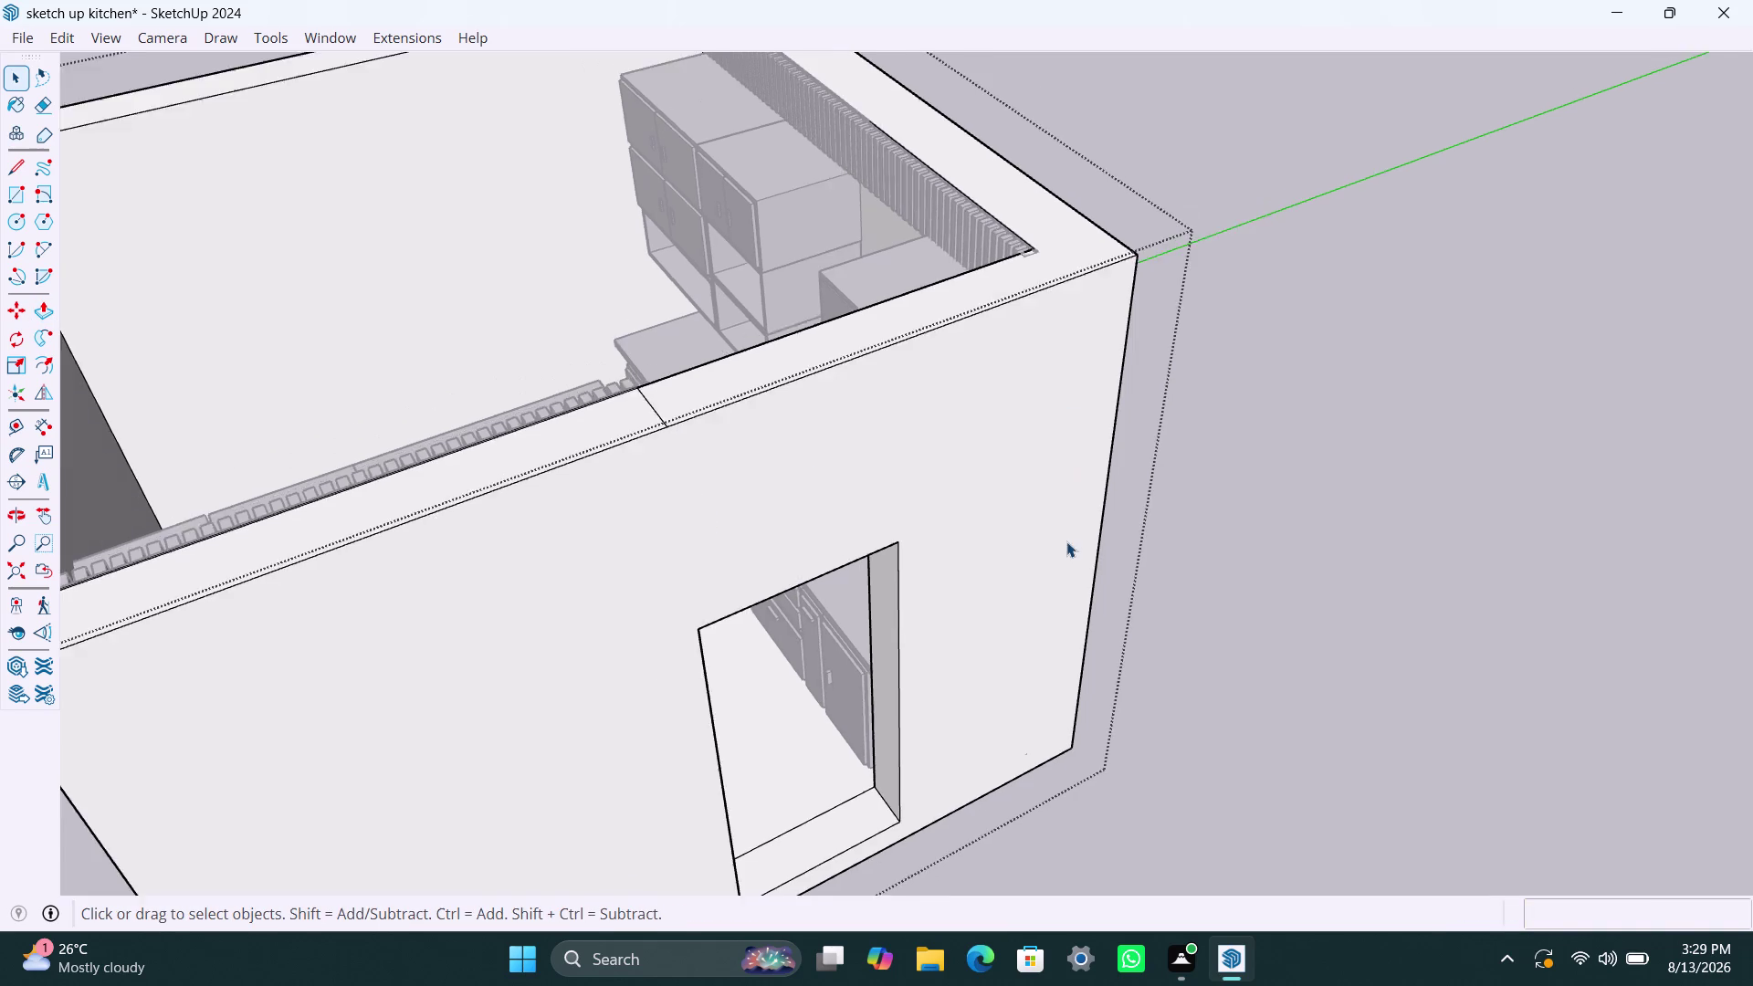
Erase the stray seam line across the top of the wall.
middle_drag(1040, 552, 666, 553)
scroll(up, 3)
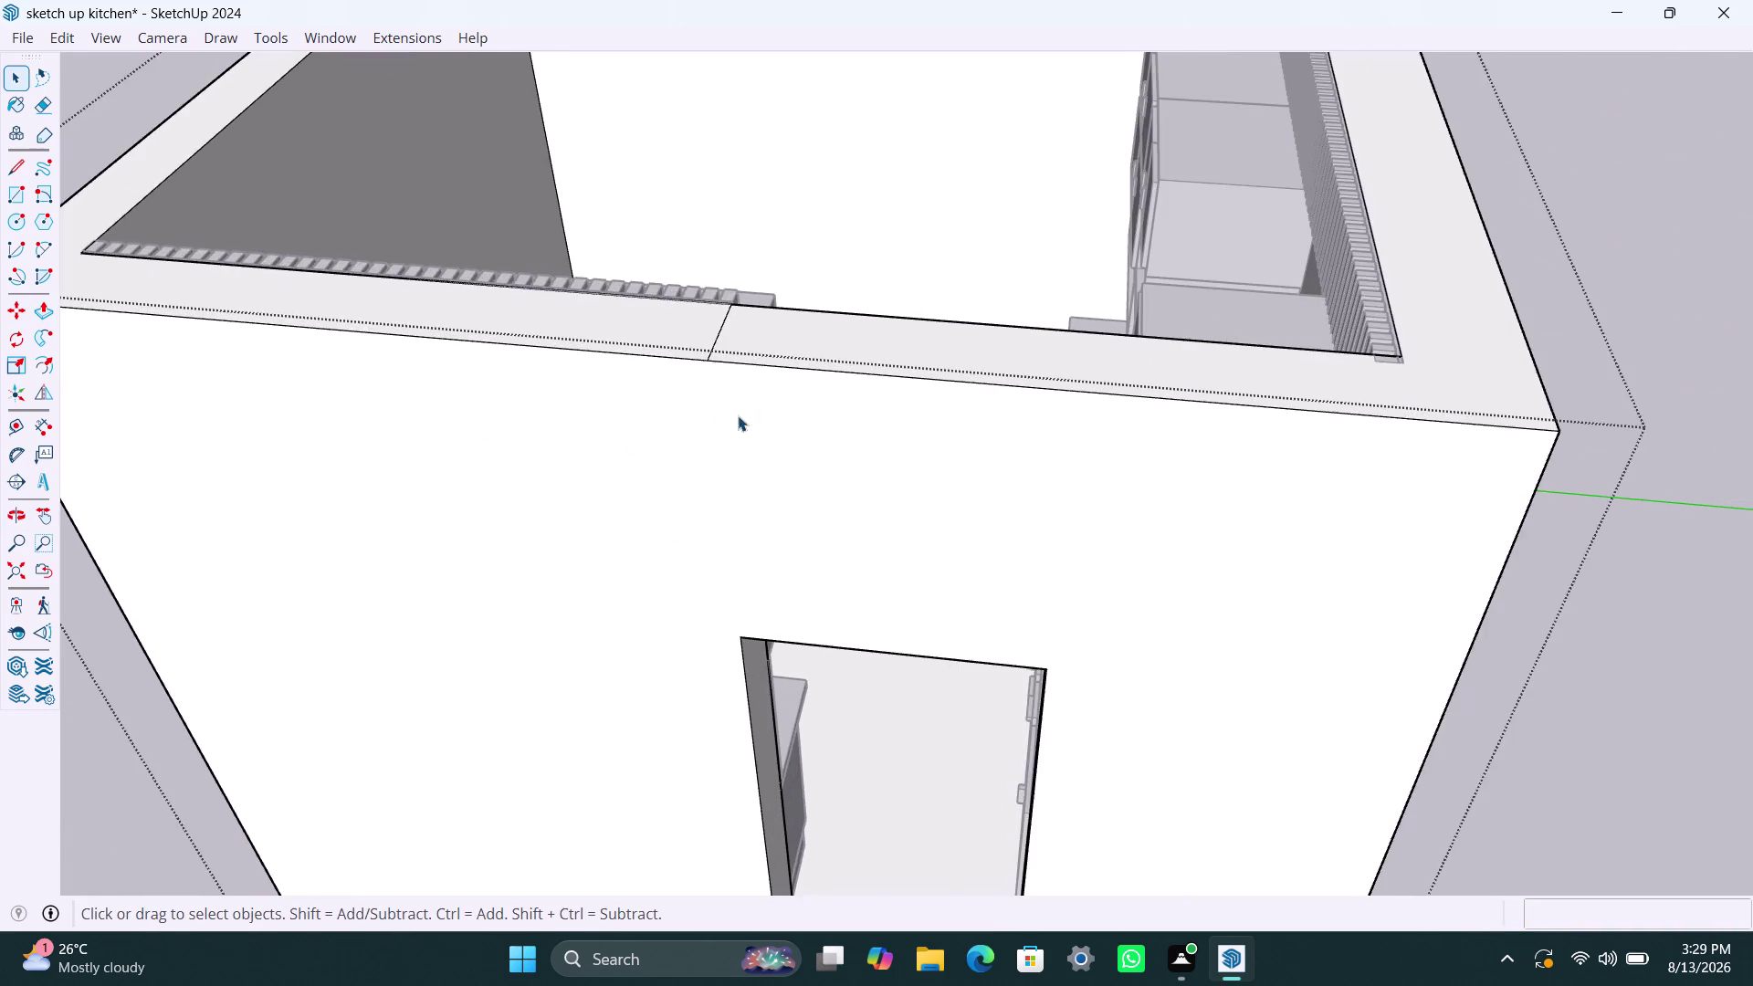
scroll(up, 3)
middle_drag(740, 420, 730, 521)
scroll(up, 3)
click(713, 399)
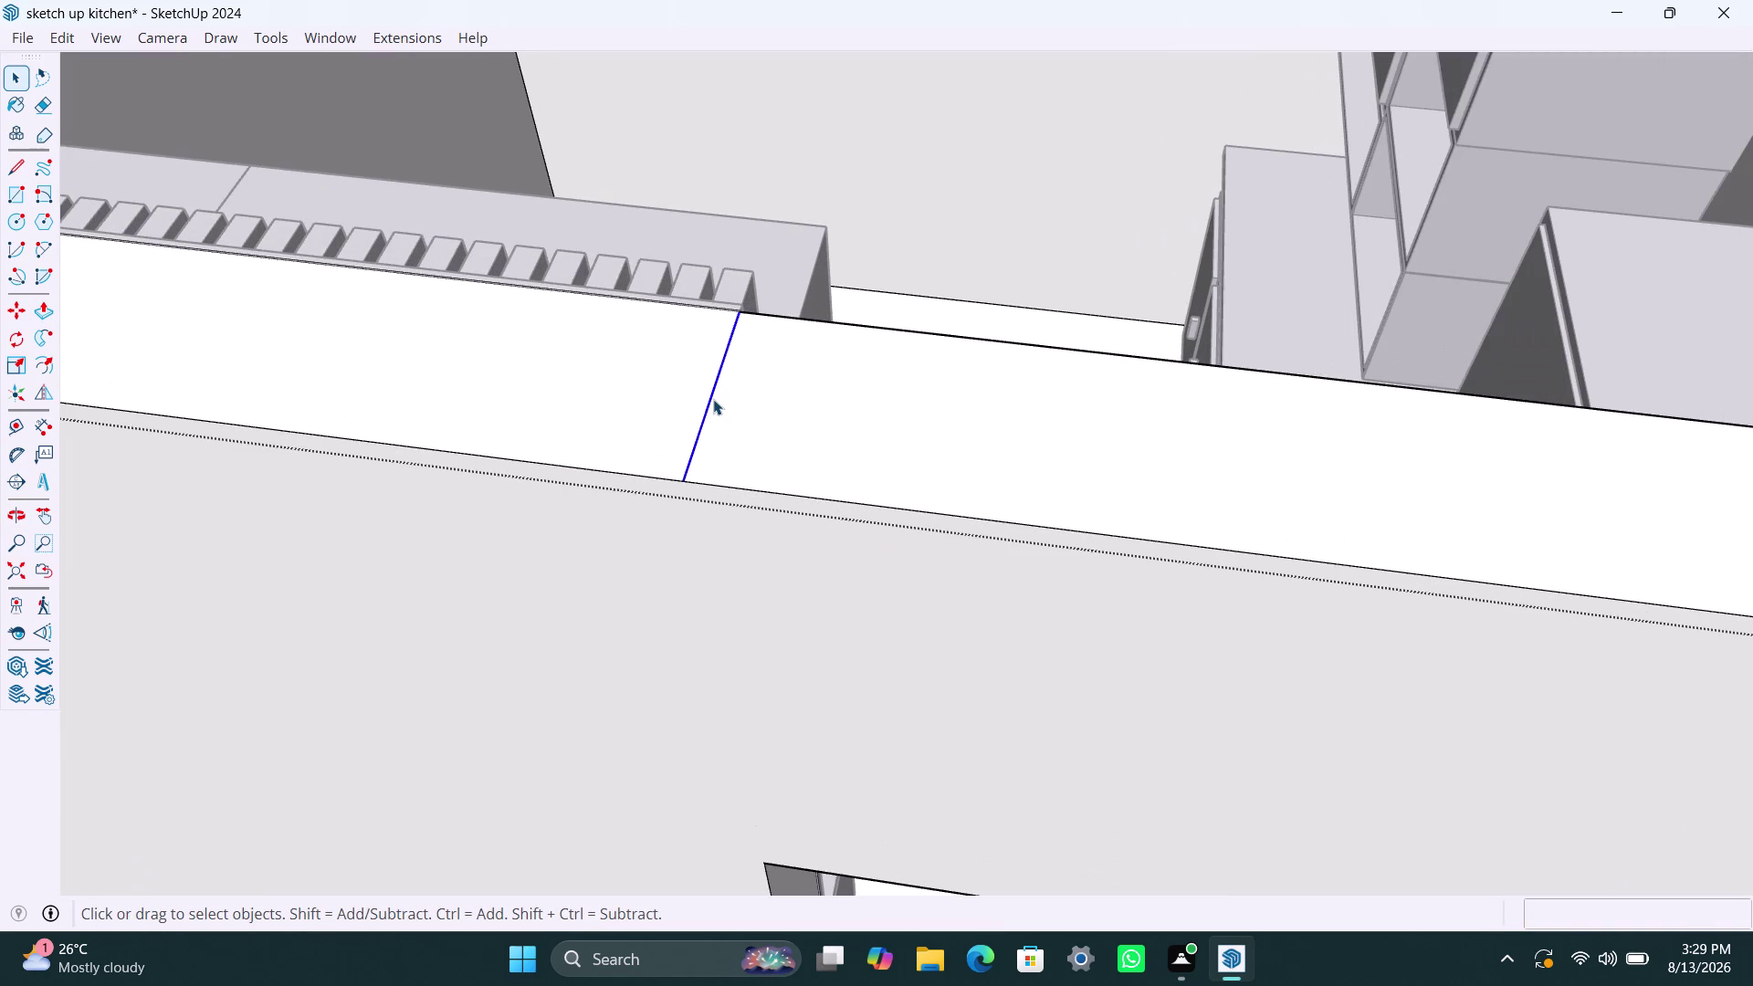
key(Delete)
scroll(down, 3)
scroll(down, 3)
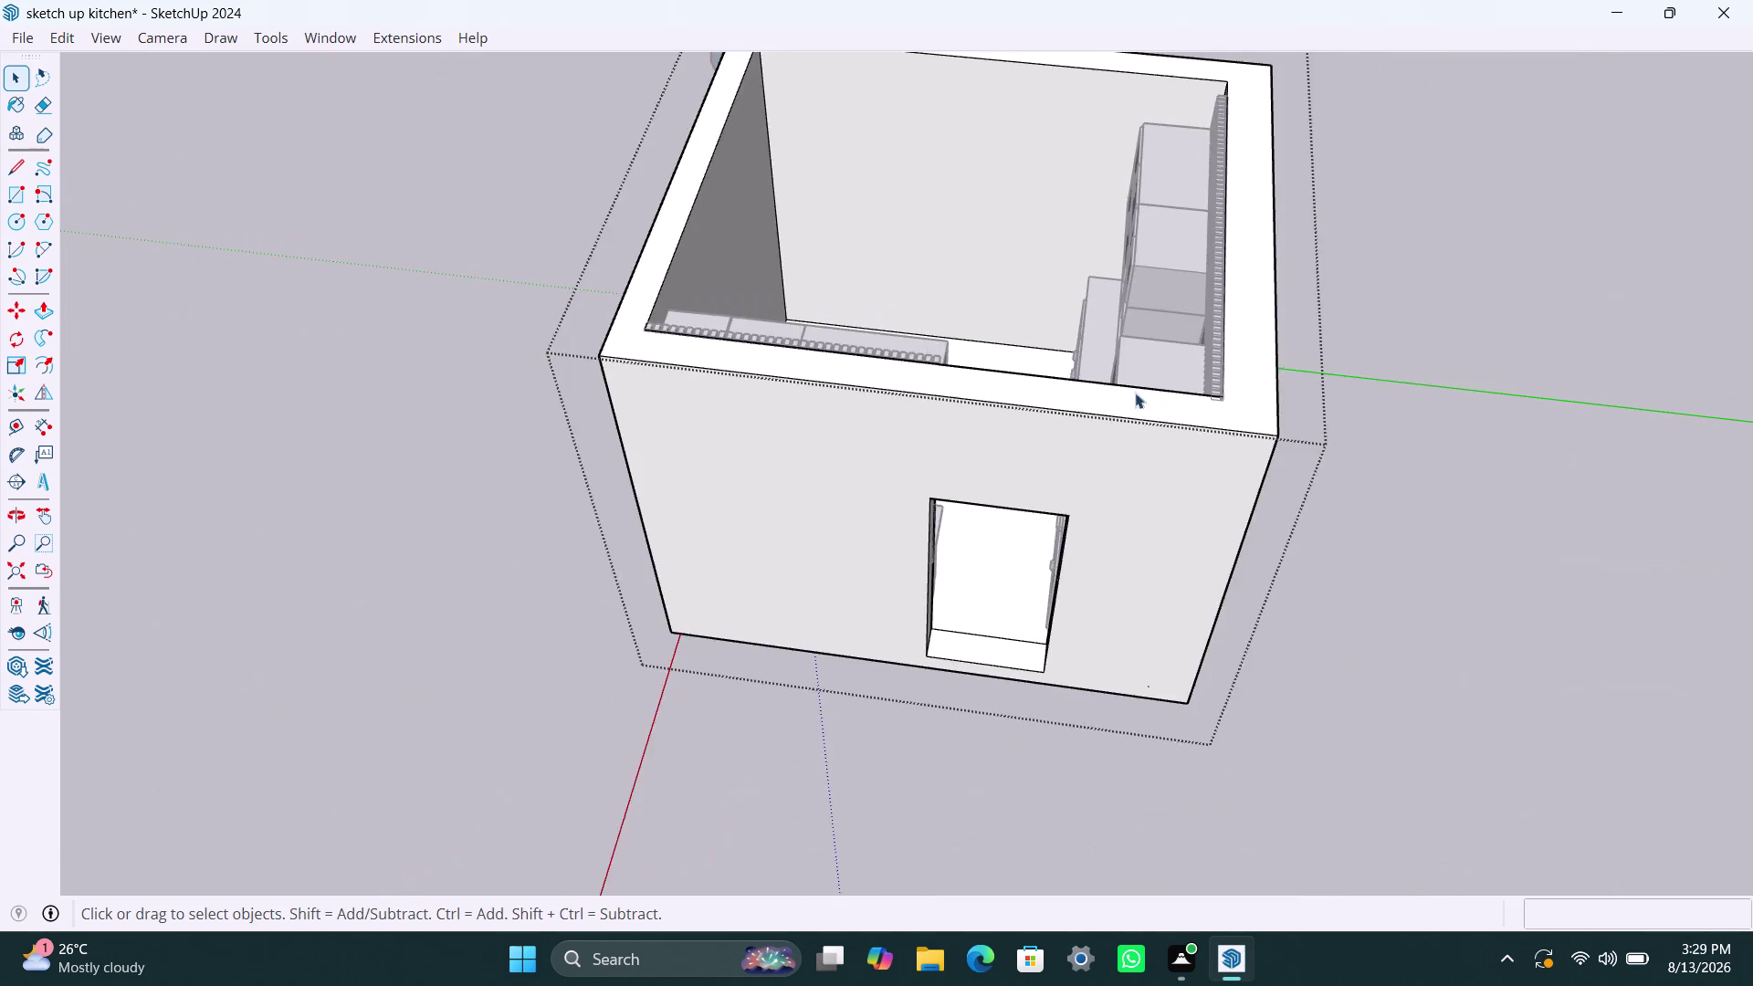
Orbit inside to the doorway and erase the stray line across its floor.
middle_drag(1206, 435, 488, 580)
scroll(up, 3)
middle_drag(1091, 534, 747, 546)
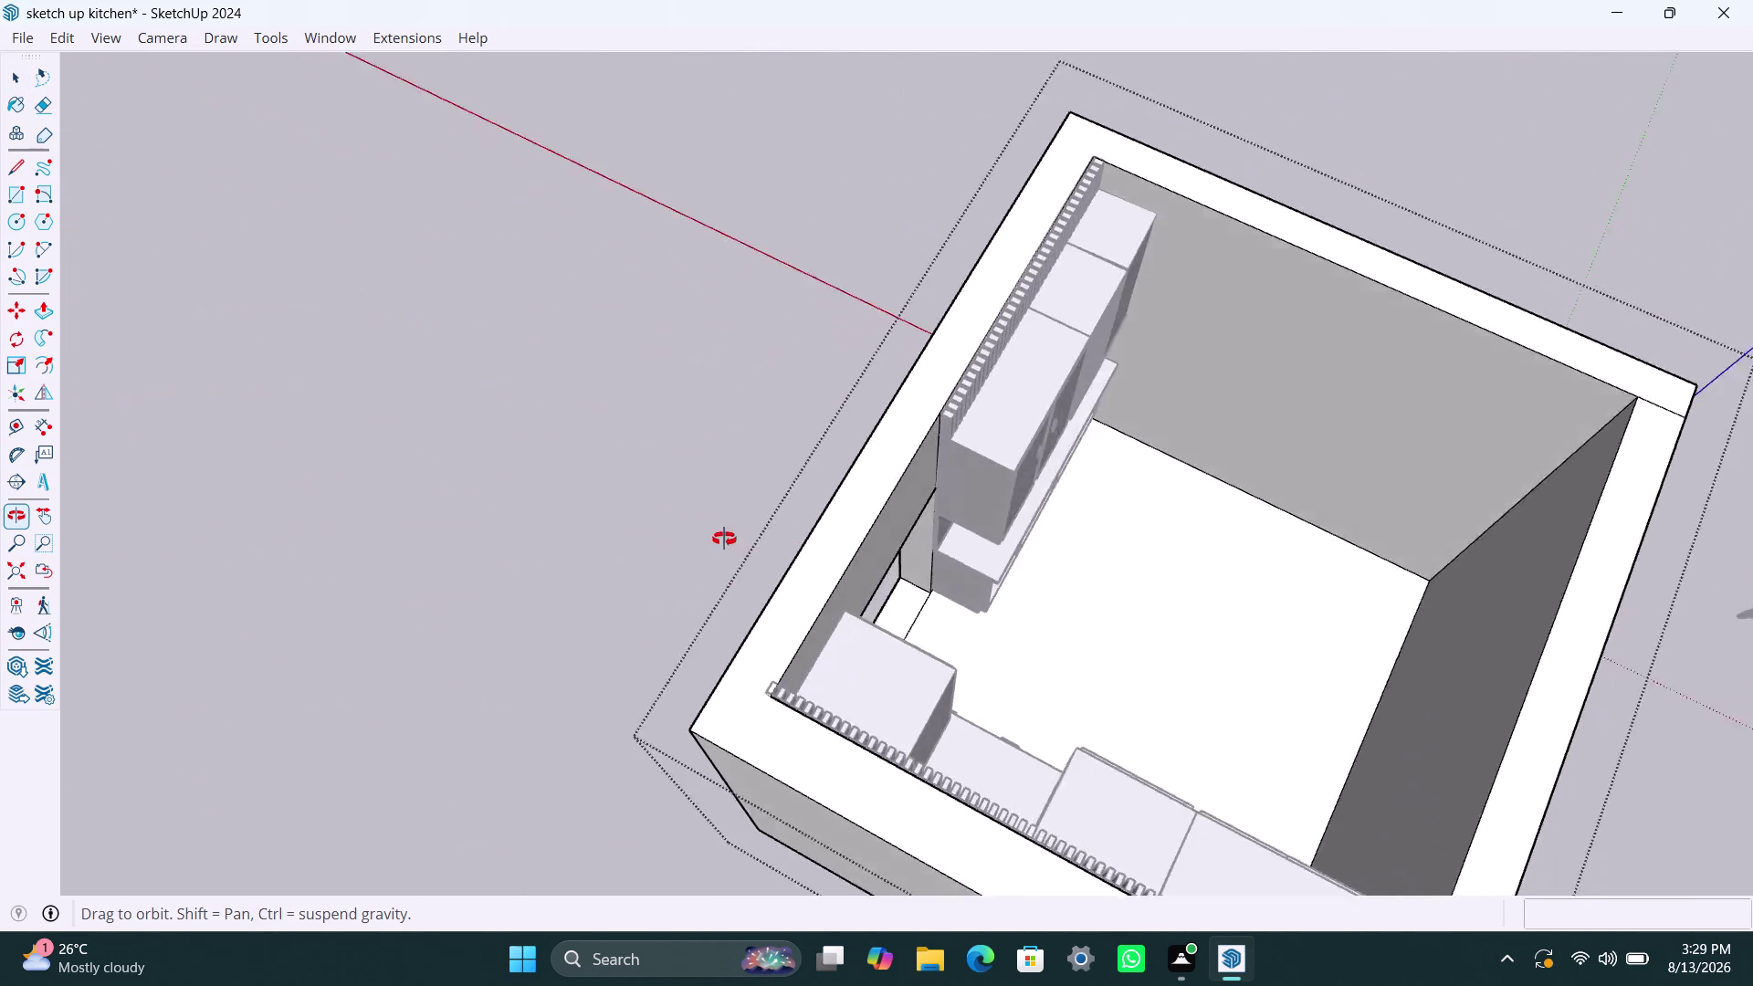
middle_drag(746, 545, 559, 417)
scroll(up, 3)
middle_drag(1030, 698, 769, 698)
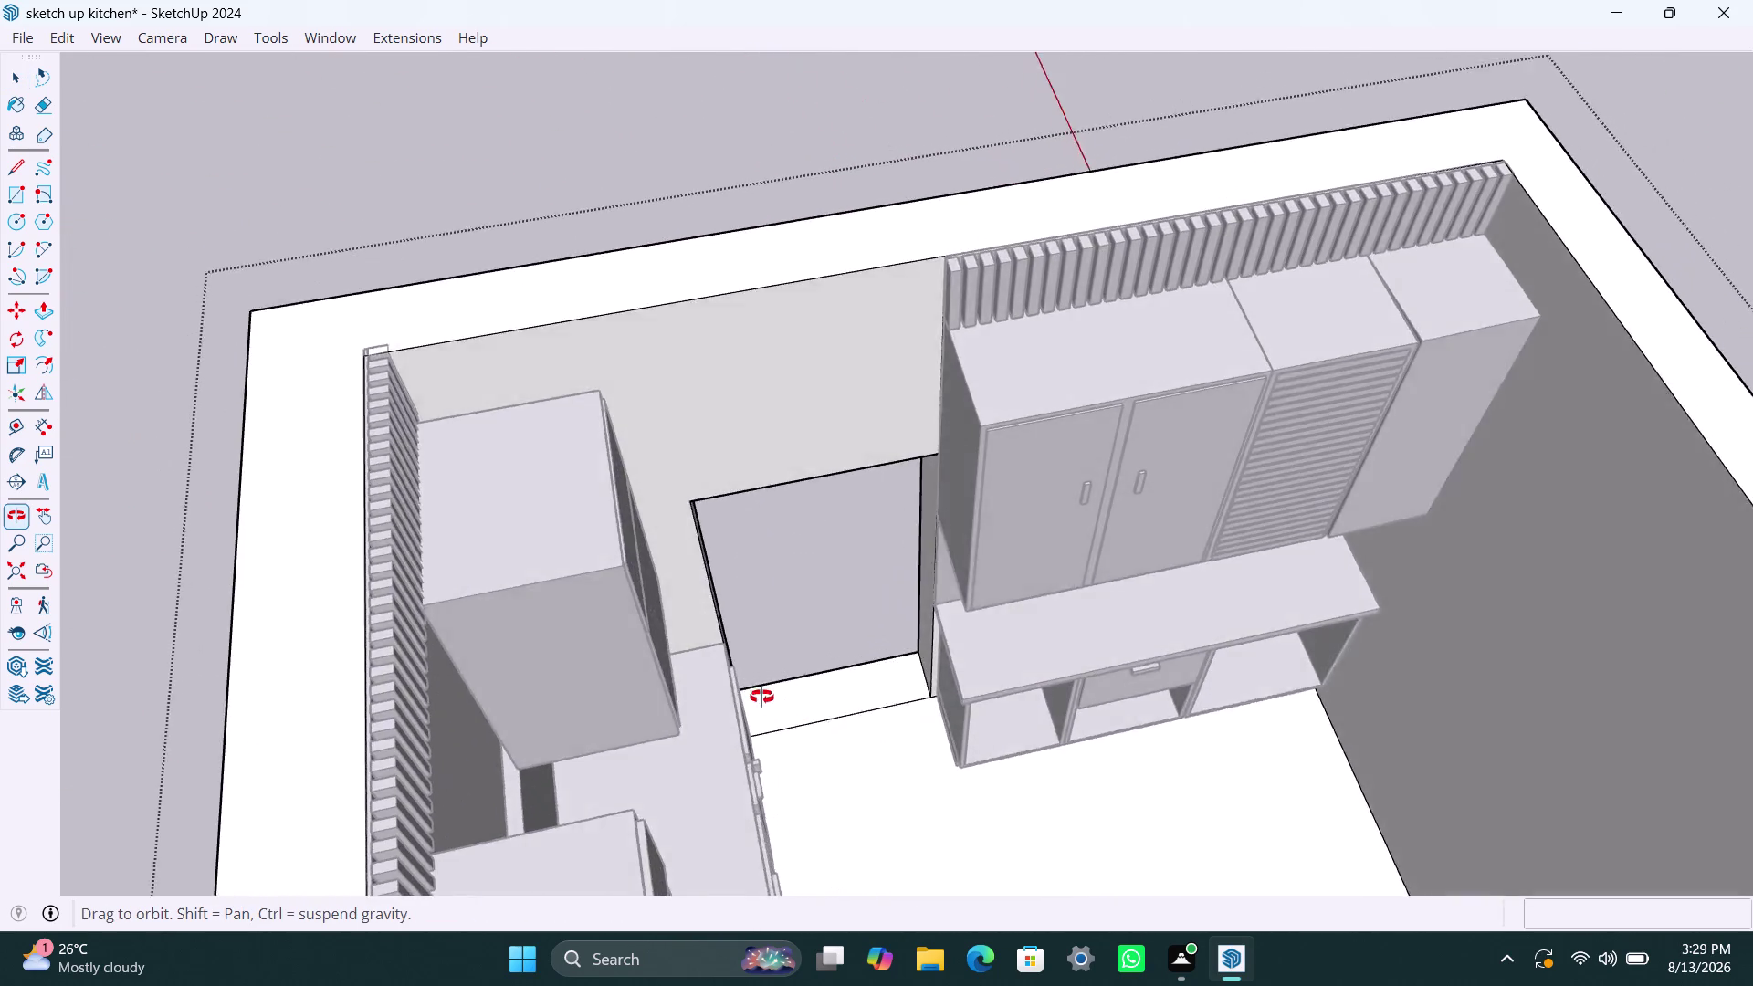
middle_drag(768, 697, 729, 692)
scroll(up, 3)
click(833, 724)
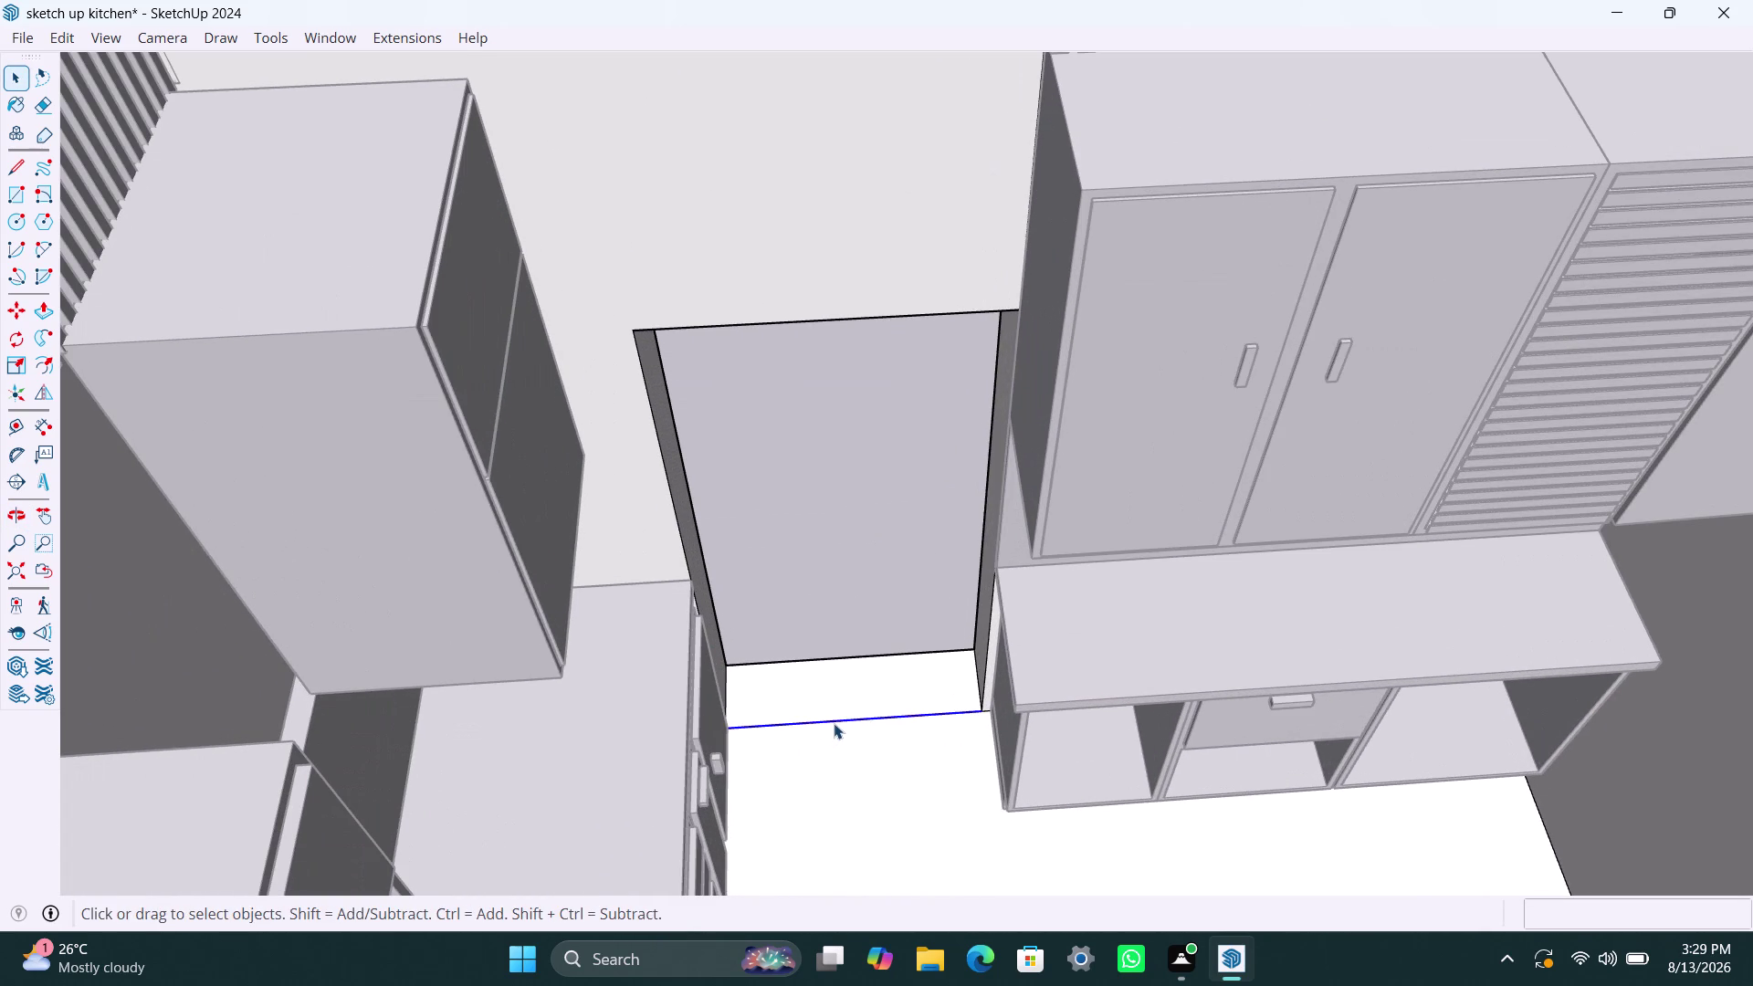
key(Delete)
scroll(down, 3)
middle_drag(849, 577, 1621, 527)
click(682, 503)
scroll(down, 3)
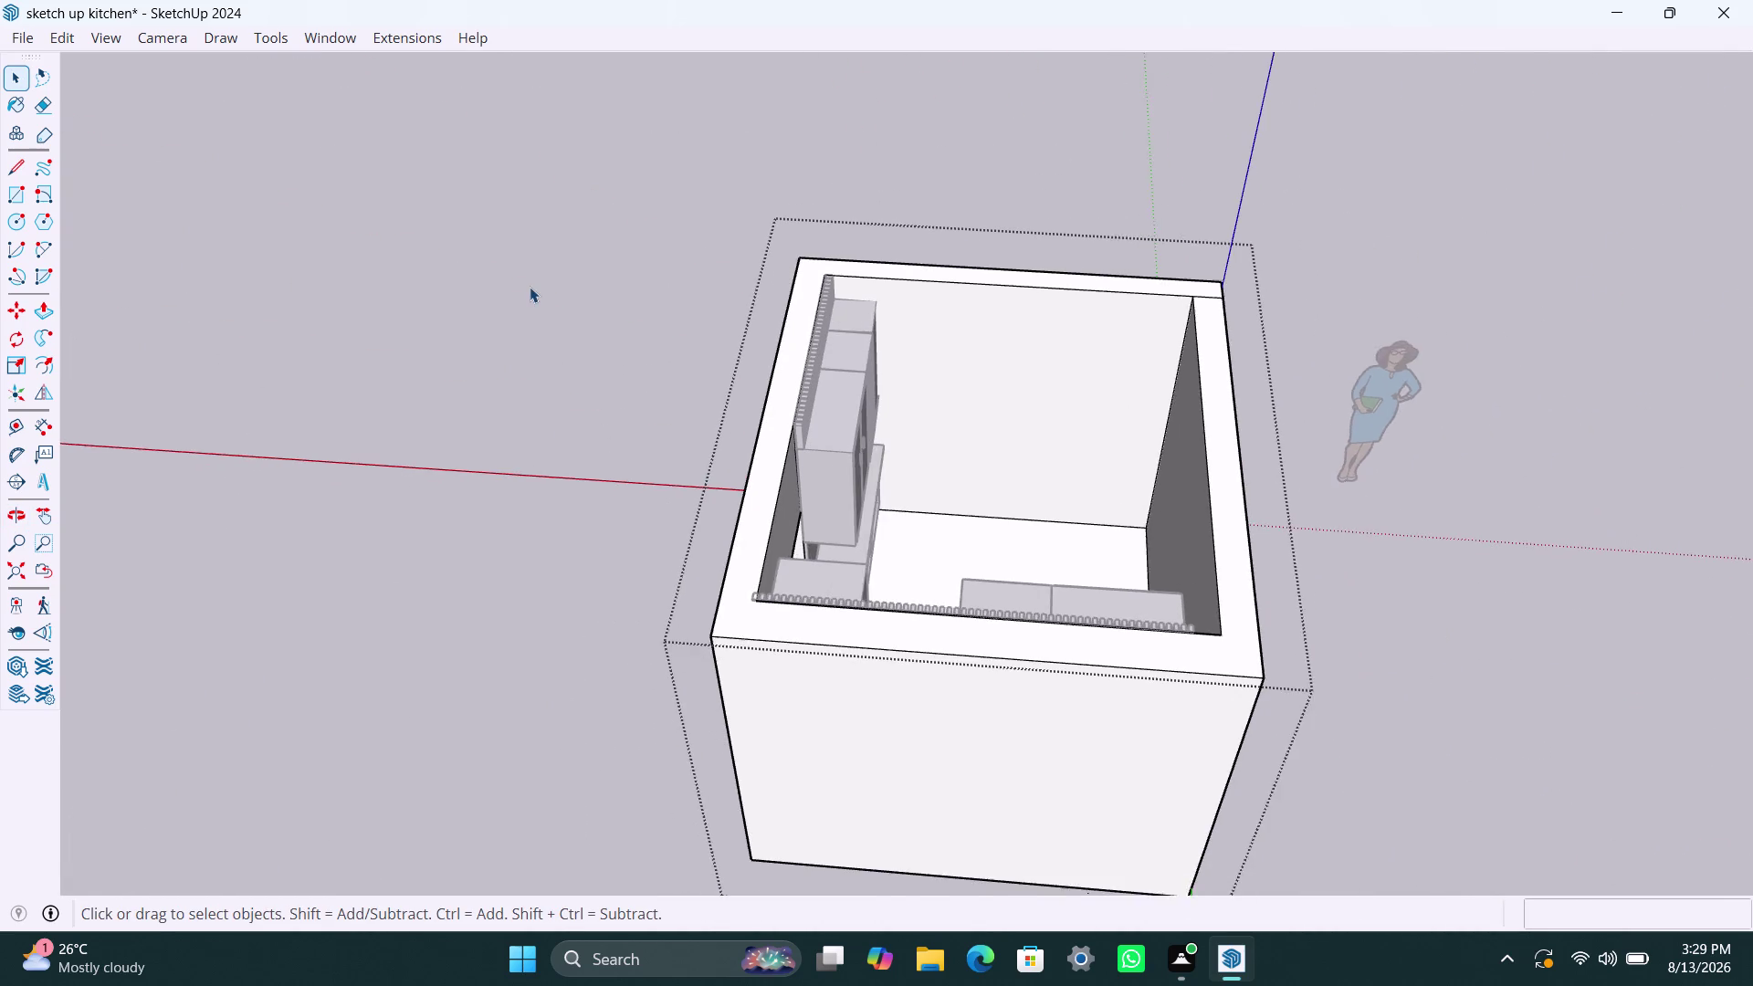
double_click(529, 286)
double_click(502, 326)
scroll(down, 3)
middle_drag(505, 464, 836, 491)
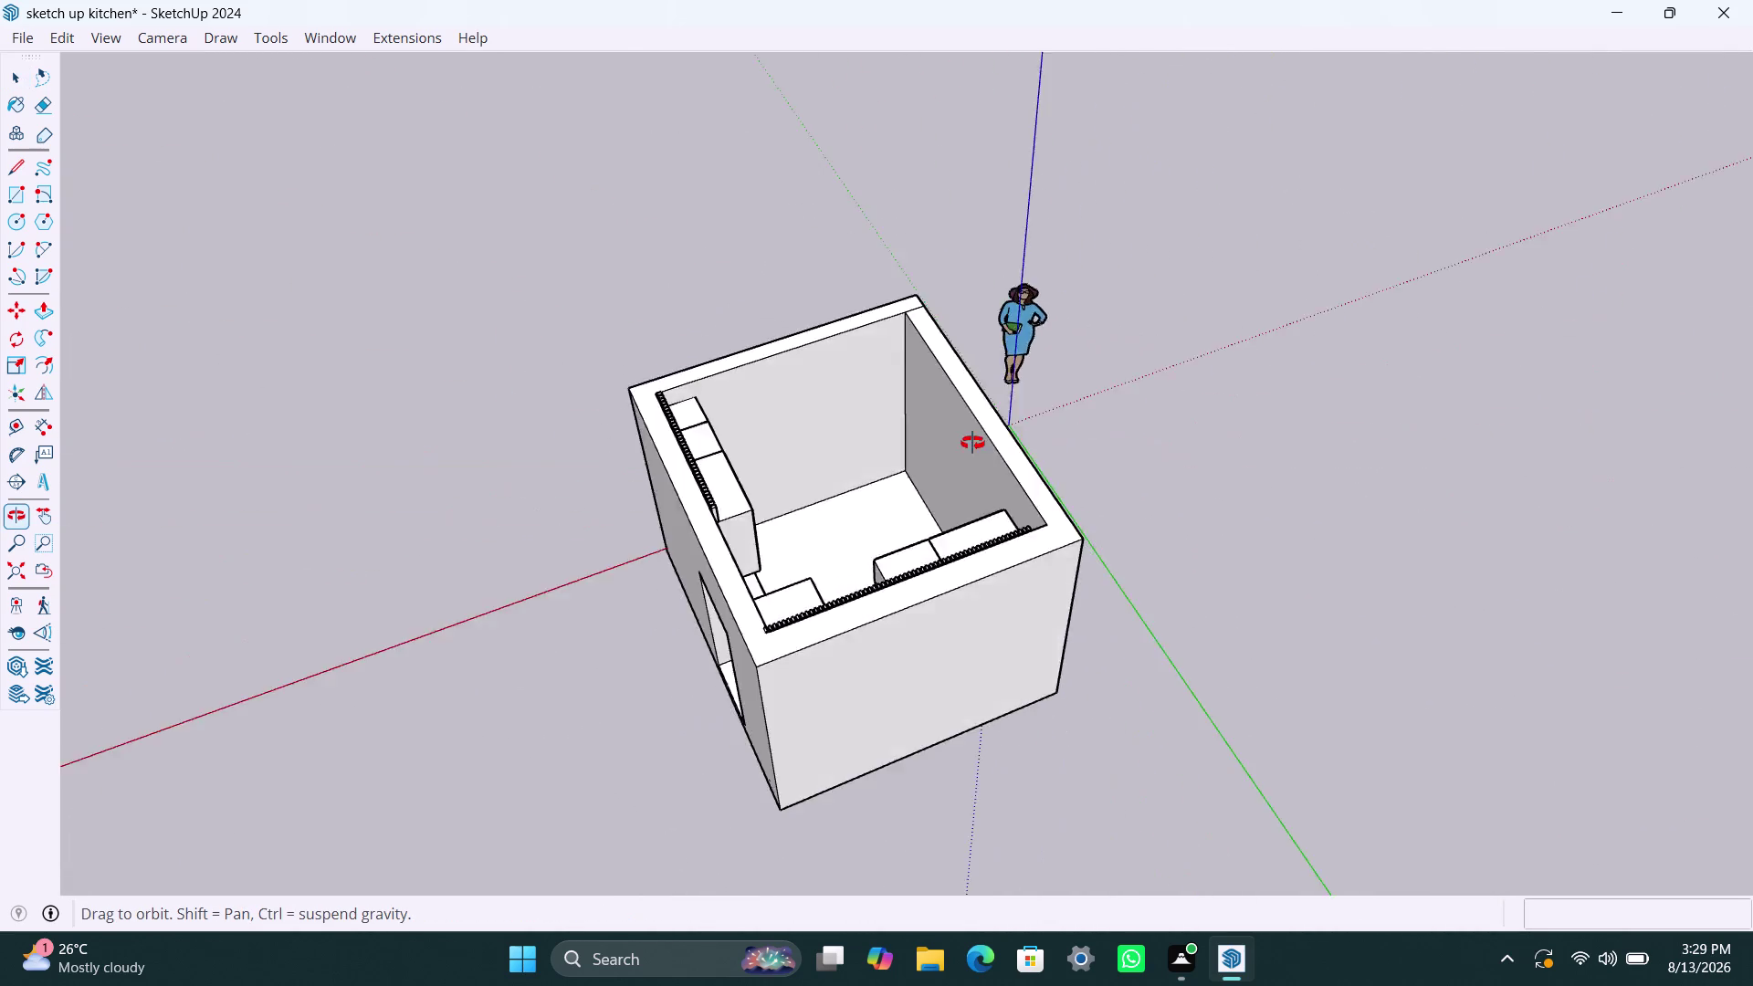
middle_drag(837, 491, 1430, 204)
scroll(up, 3)
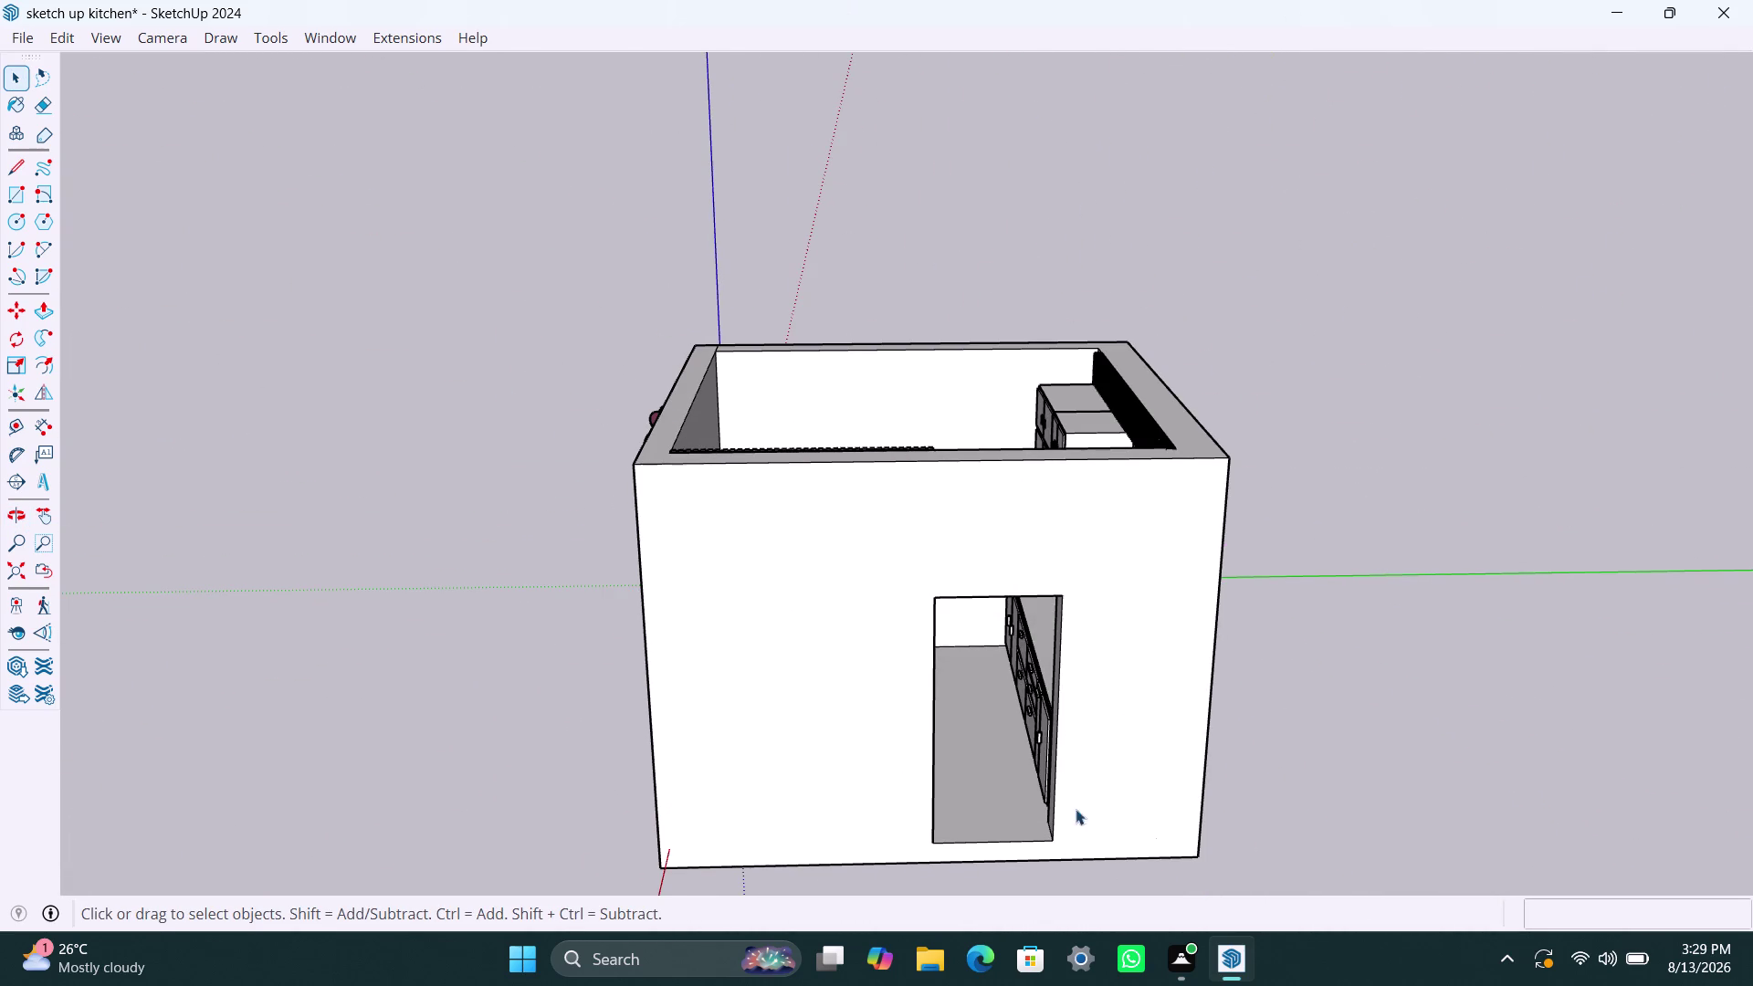
scroll(up, 3)
scroll(down, 3)
middle_drag(1009, 721, 385, 699)
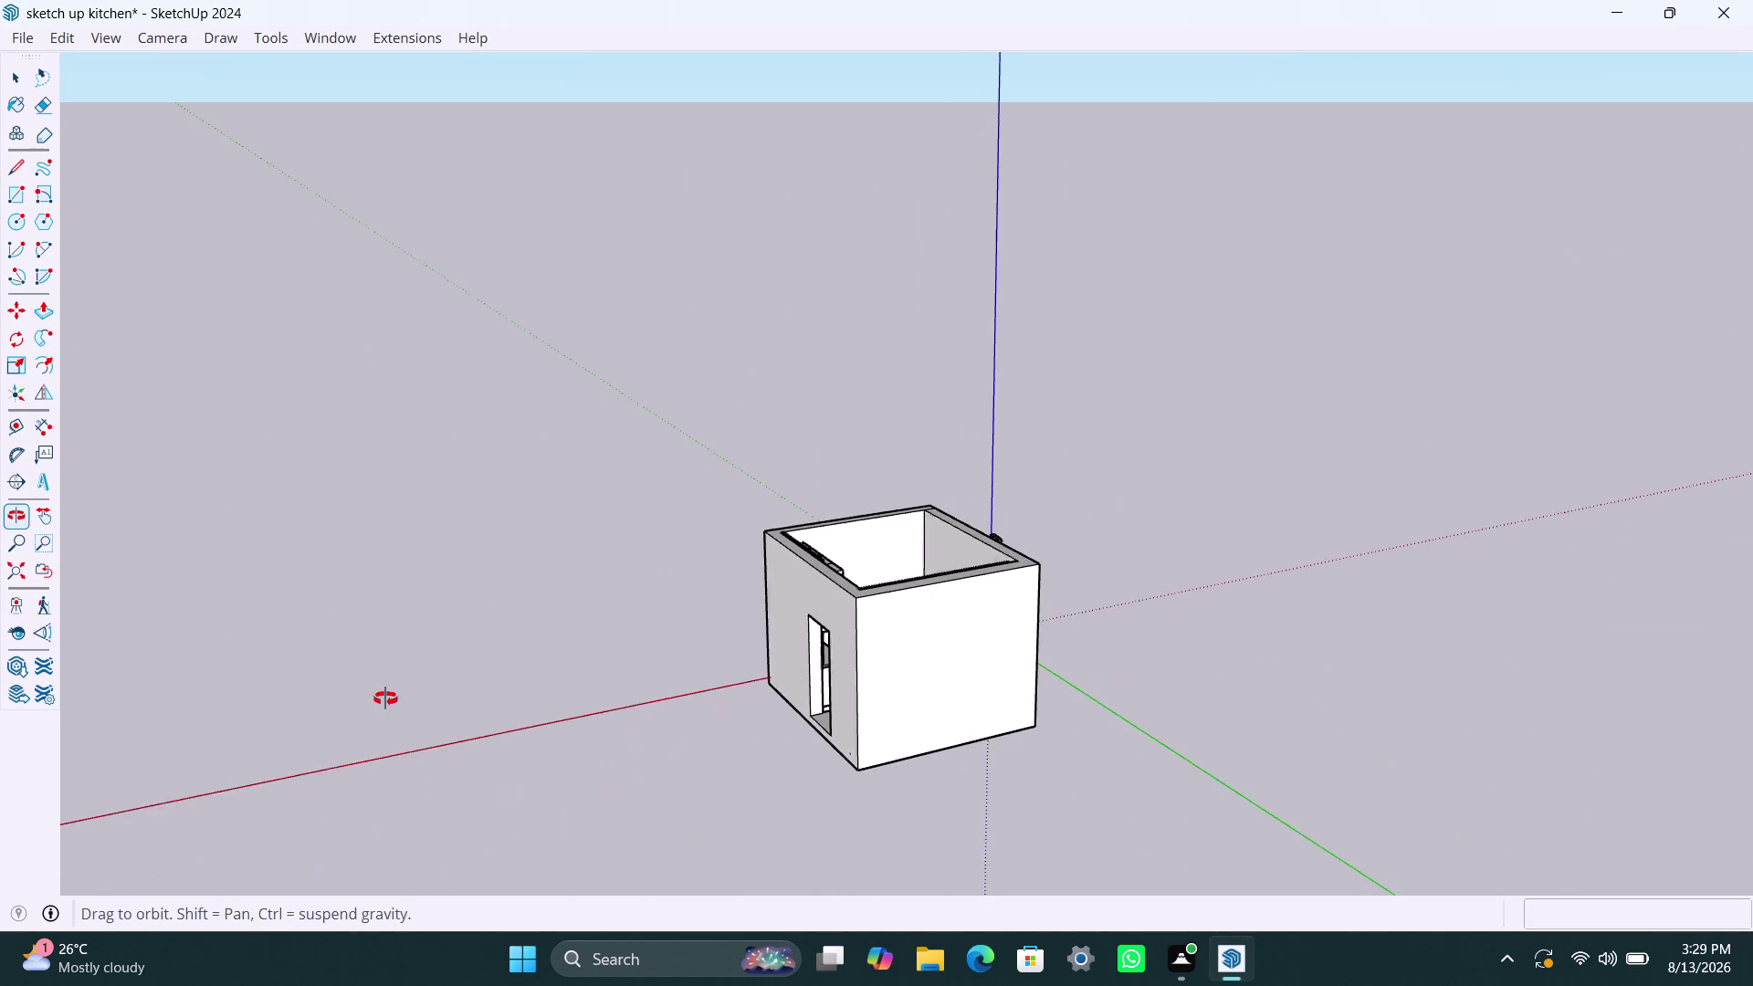
middle_drag(385, 699, 481, 736)
middle_drag(689, 774, 1285, 820)
scroll(up, 3)
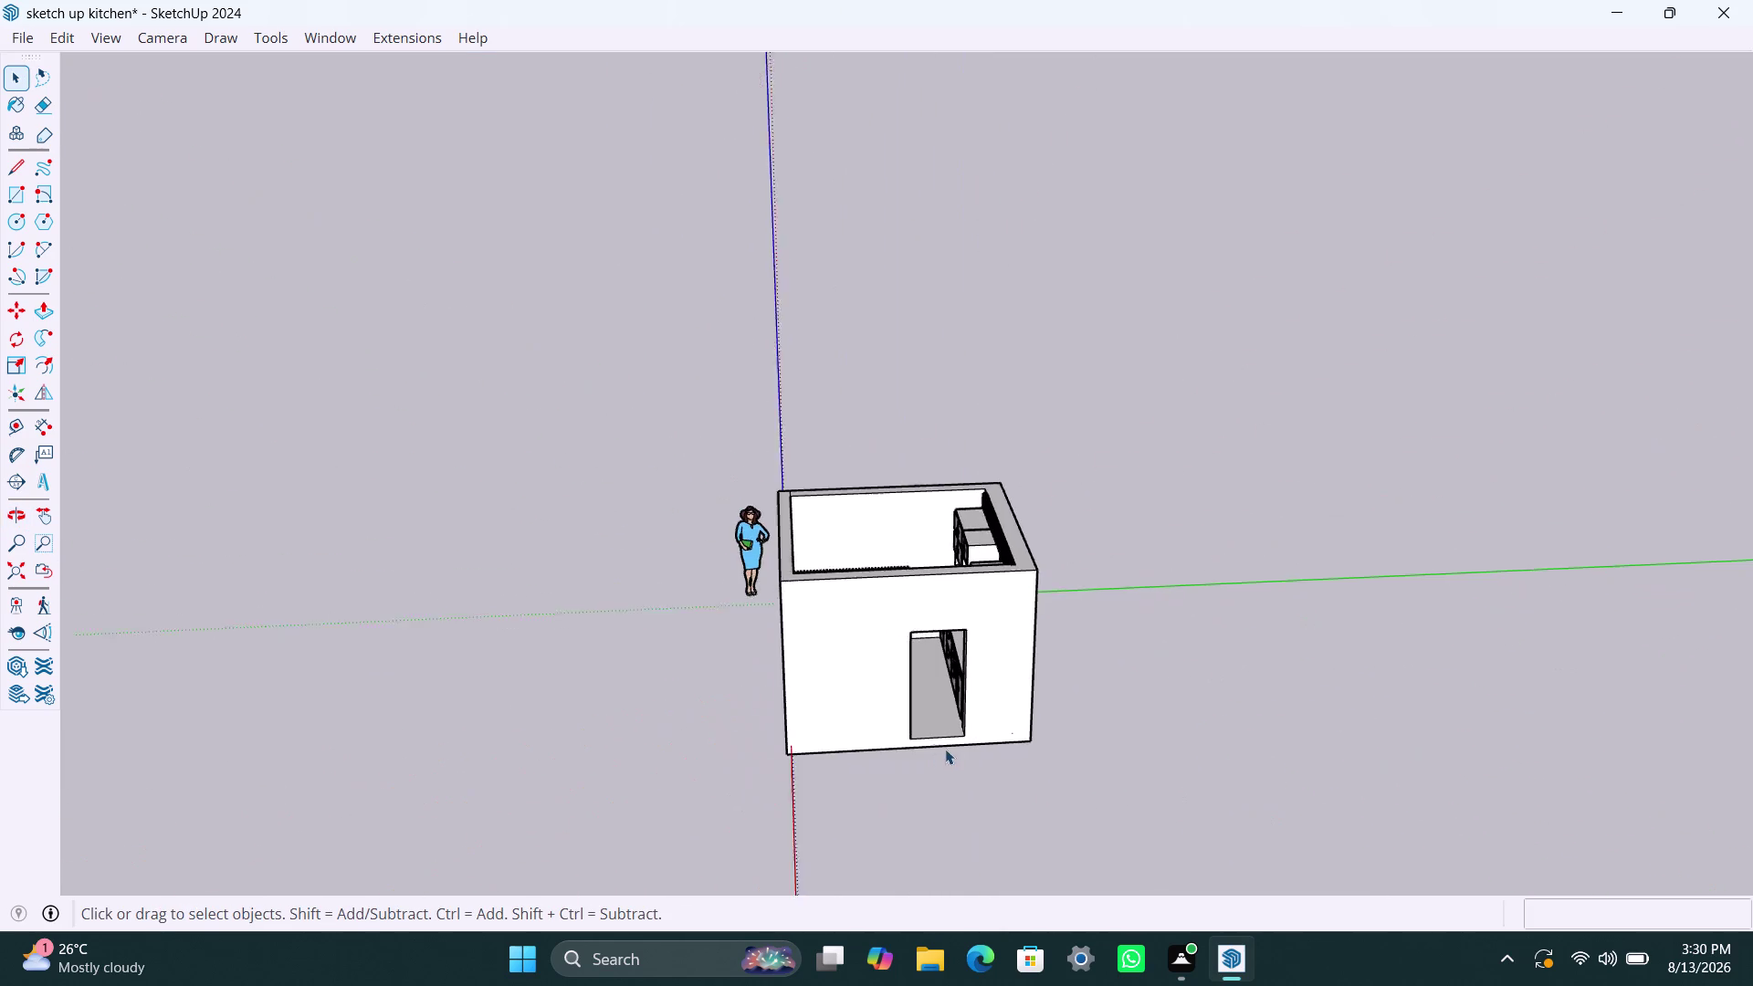
scroll(up, 3)
scroll(up, 3)
scroll(down, 3)
scroll(up, 3)
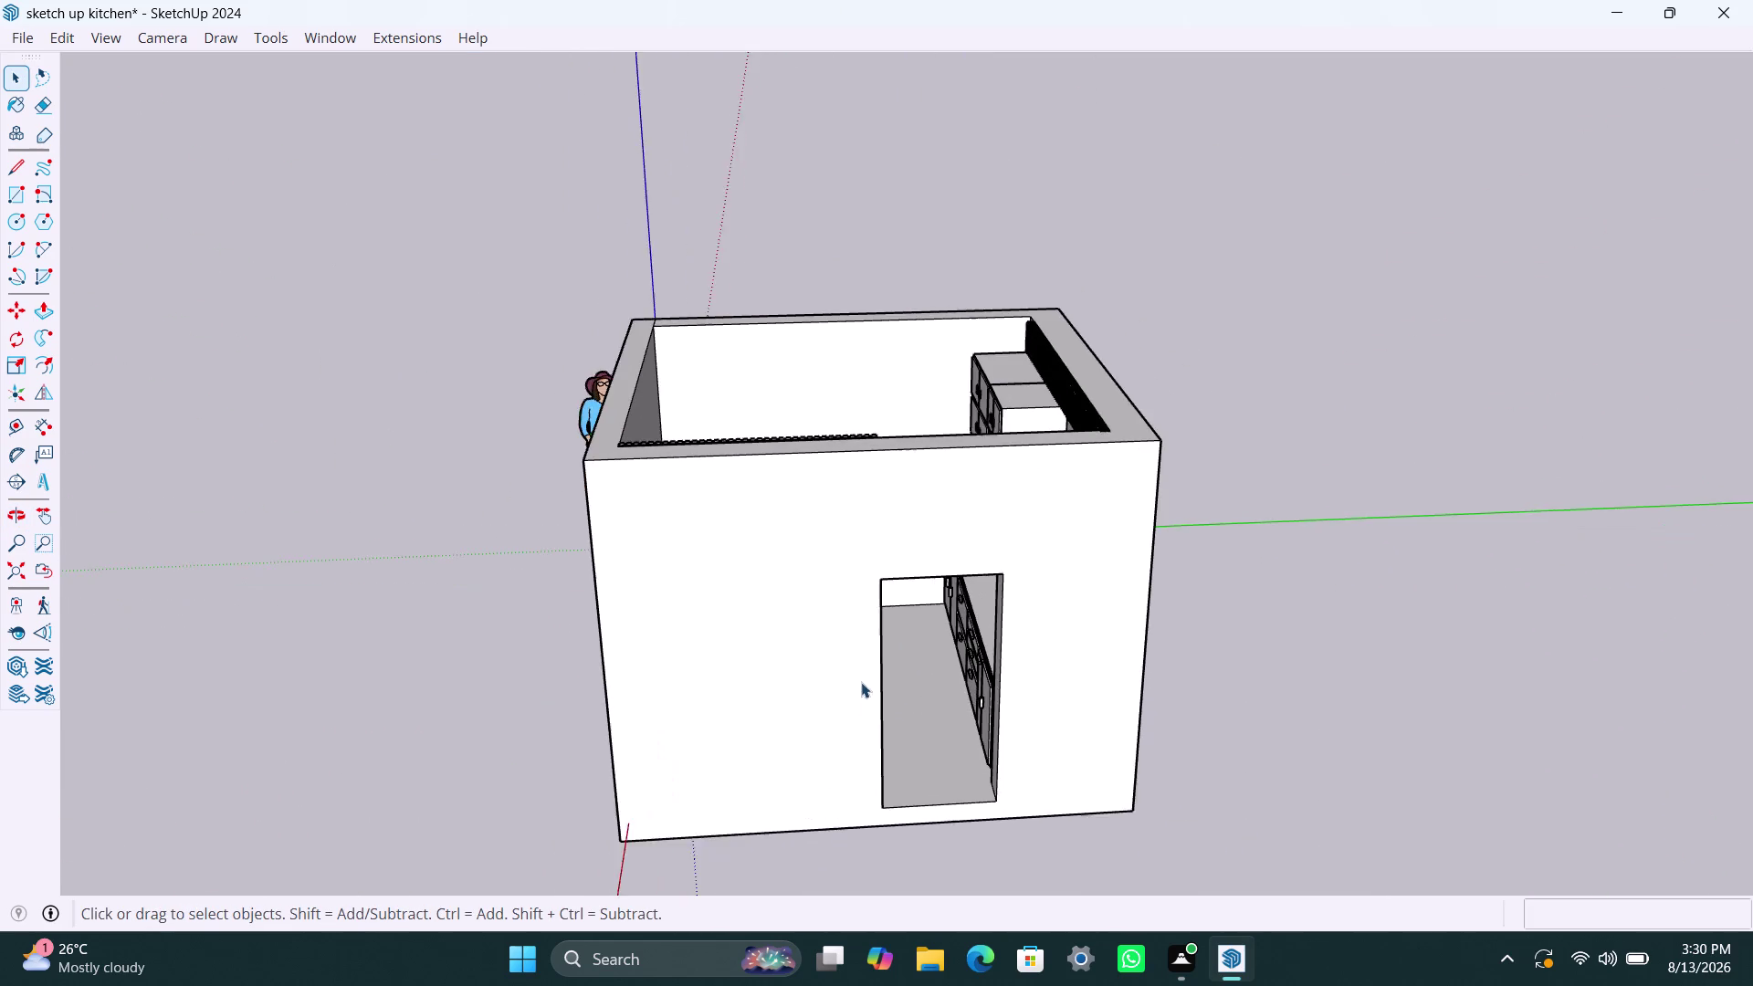
middle_drag(900, 679, 840, 799)
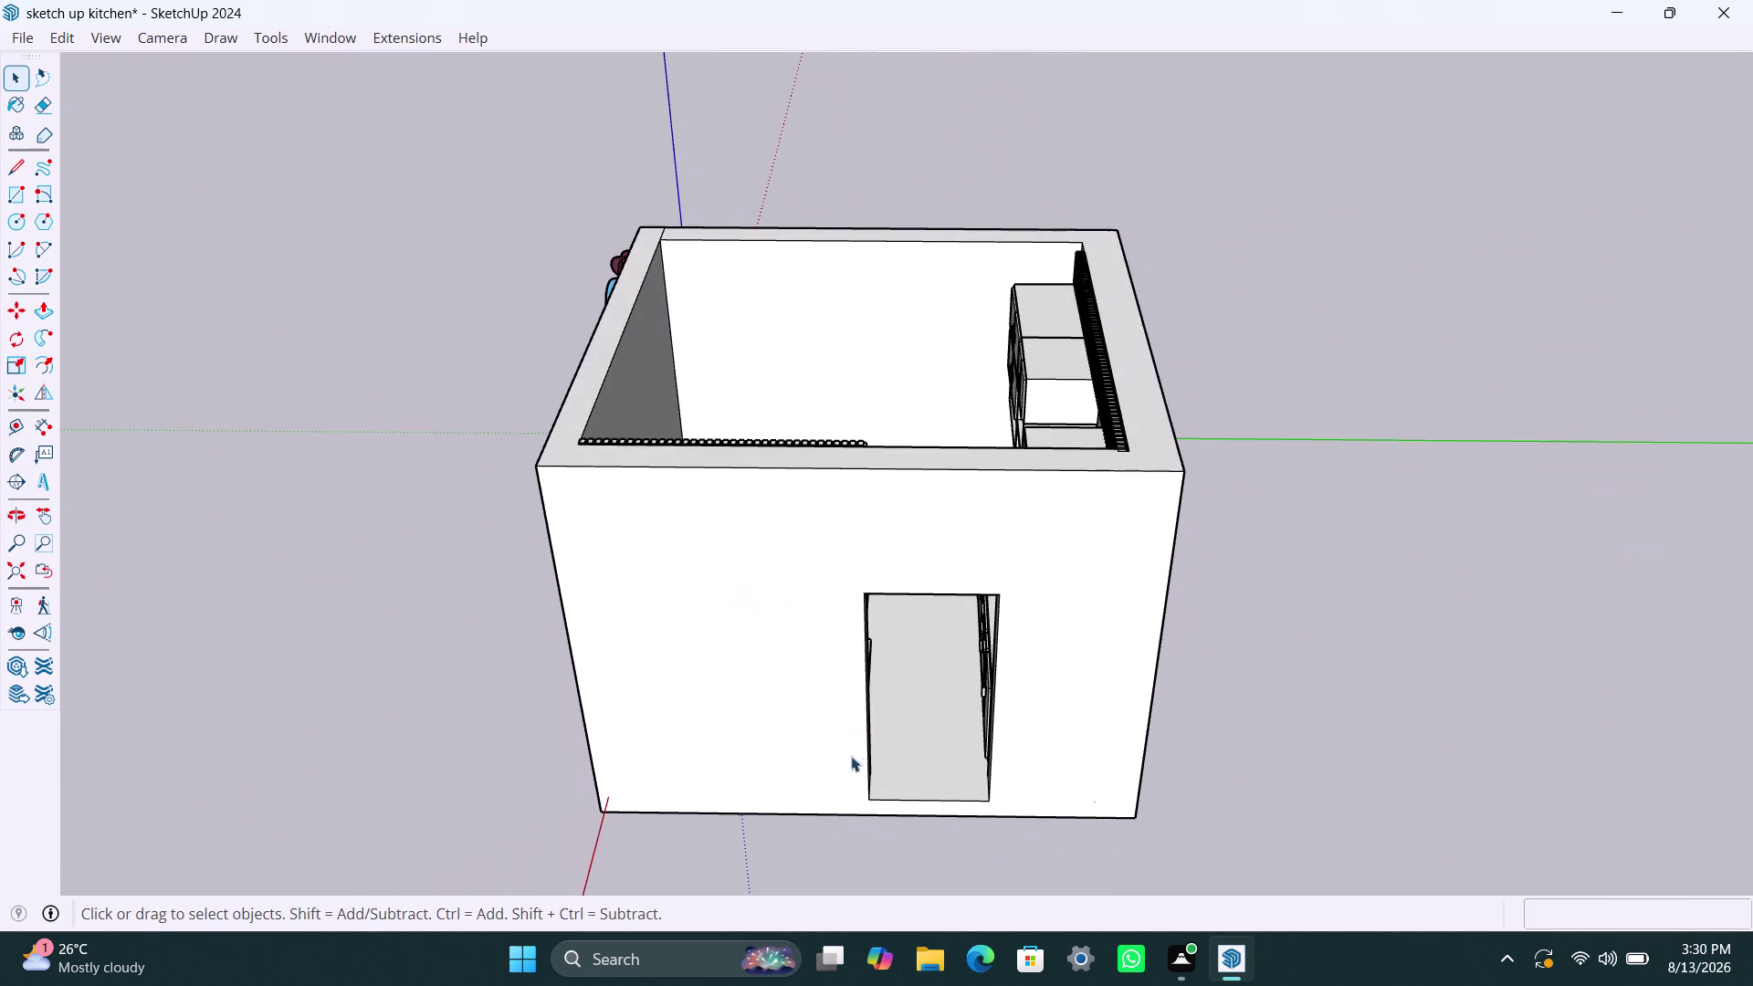
scroll(up, 3)
scroll(up, 3)
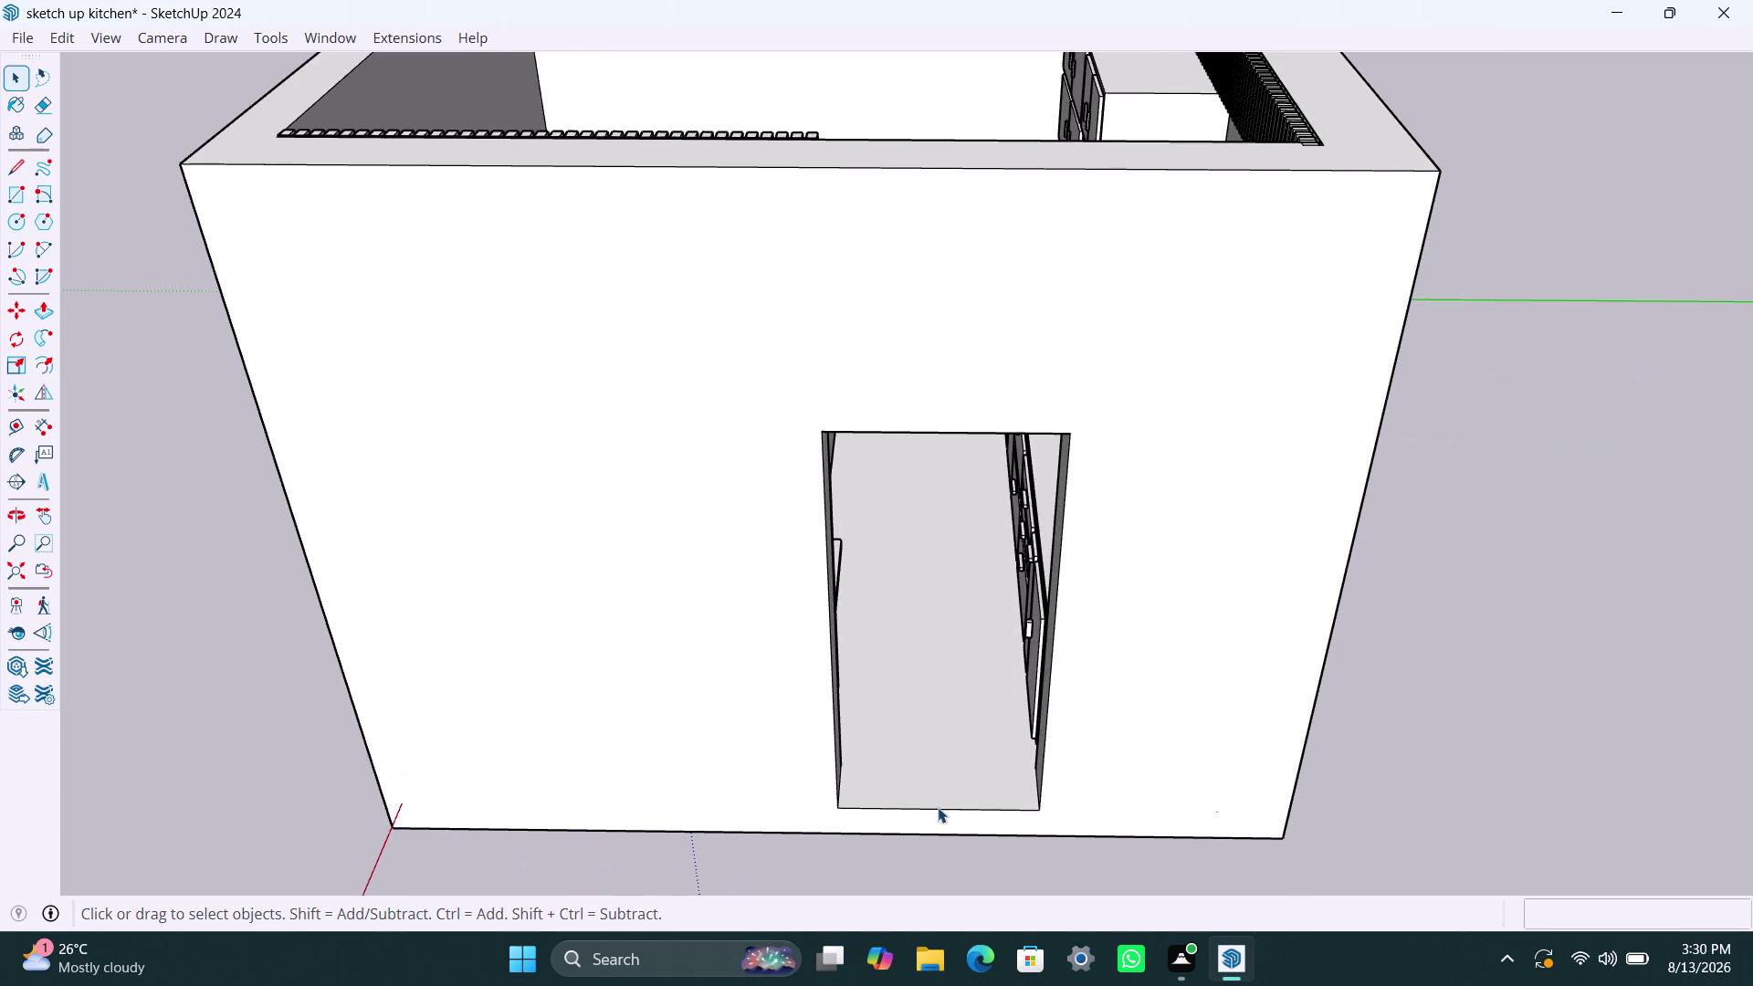
scroll(up, 3)
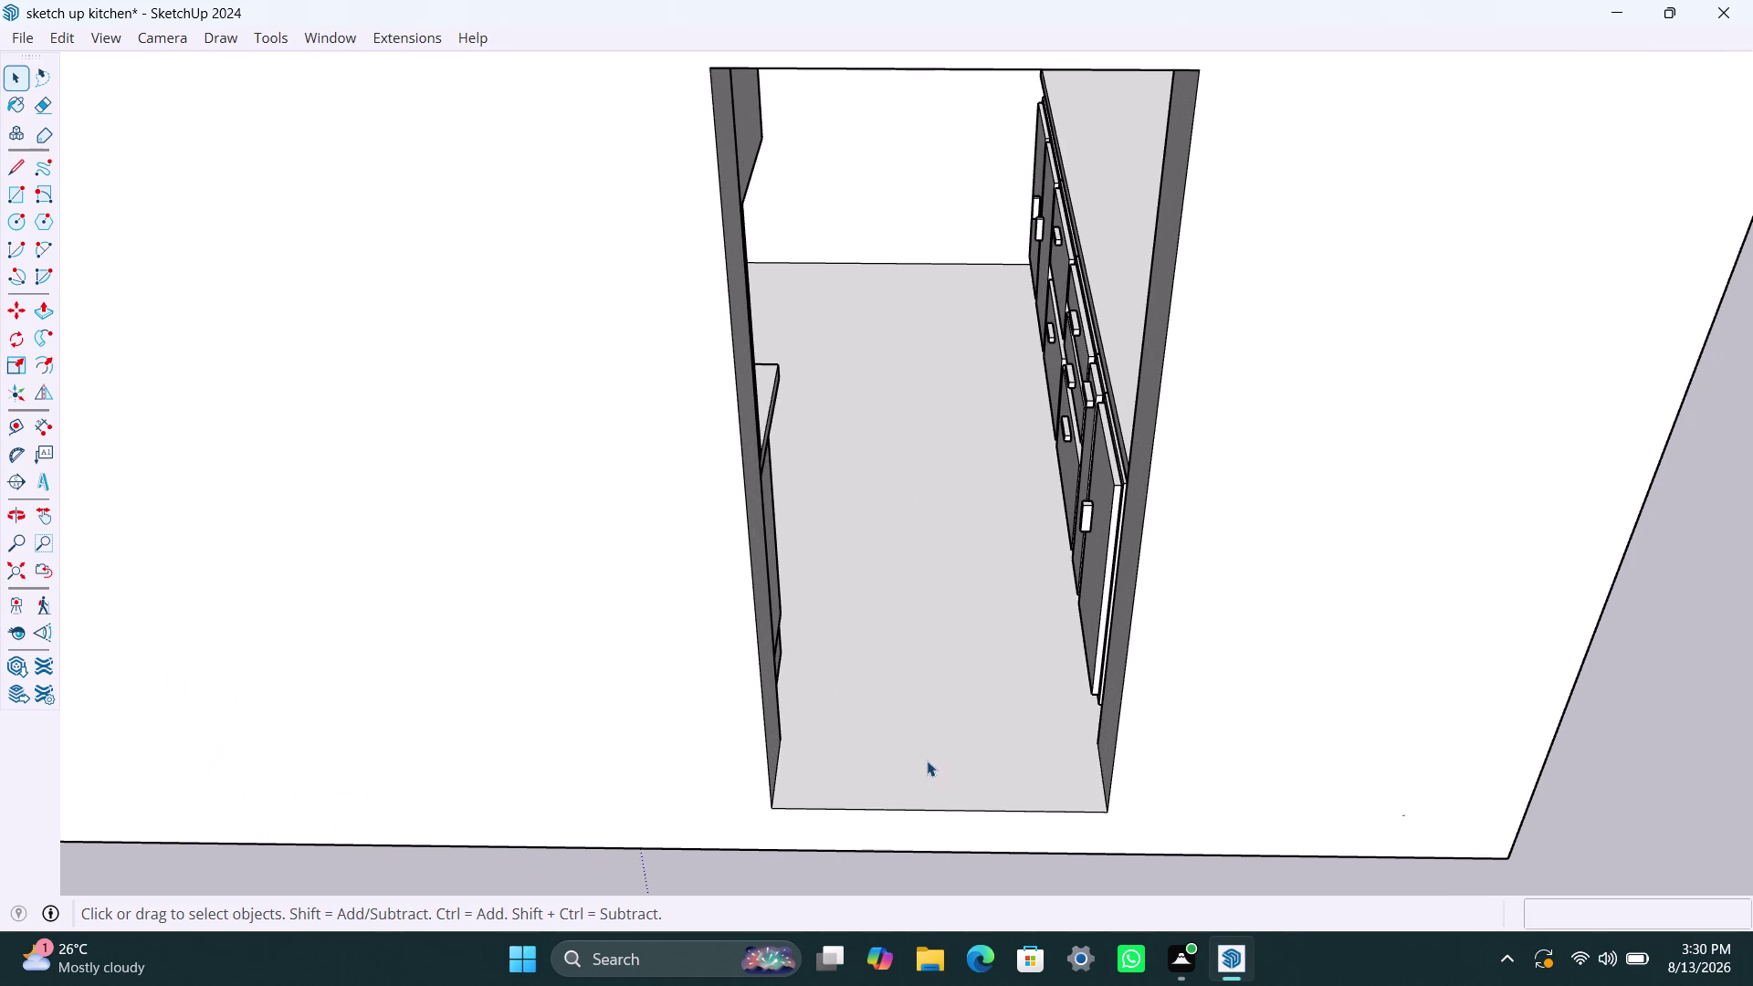
scroll(down, 3)
middle_drag(849, 552, 775, 766)
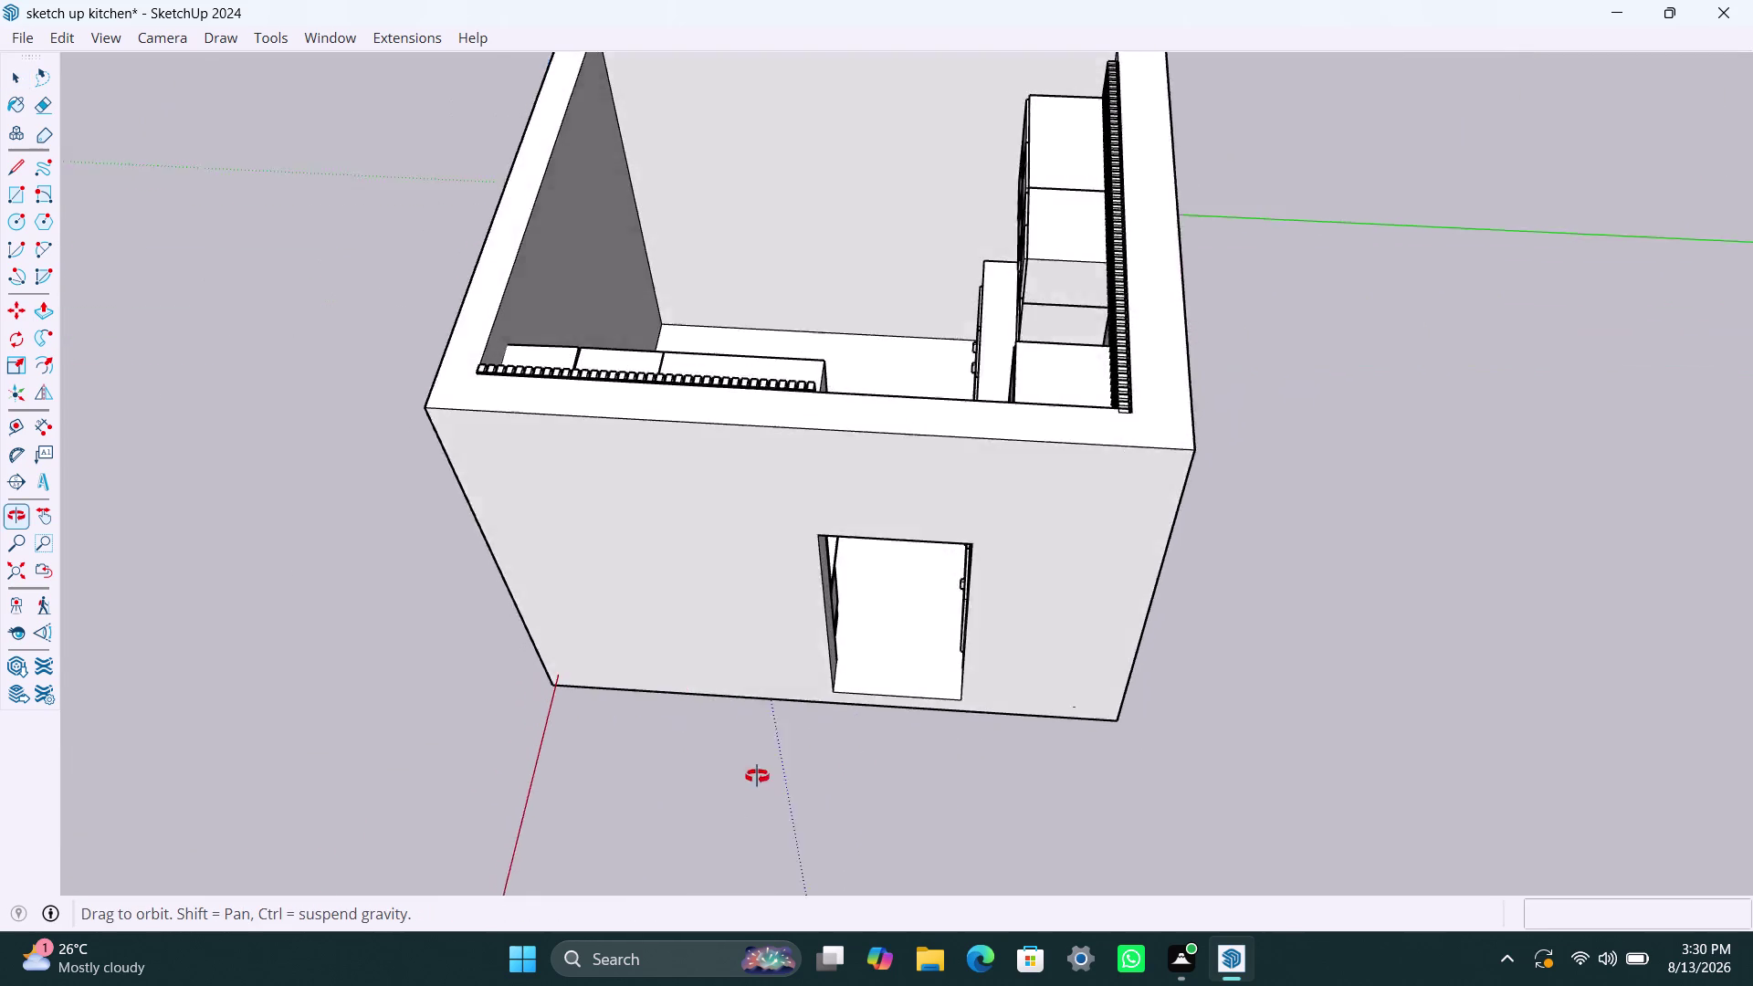
middle_drag(775, 766, 711, 801)
middle_drag(892, 410, 263, 367)
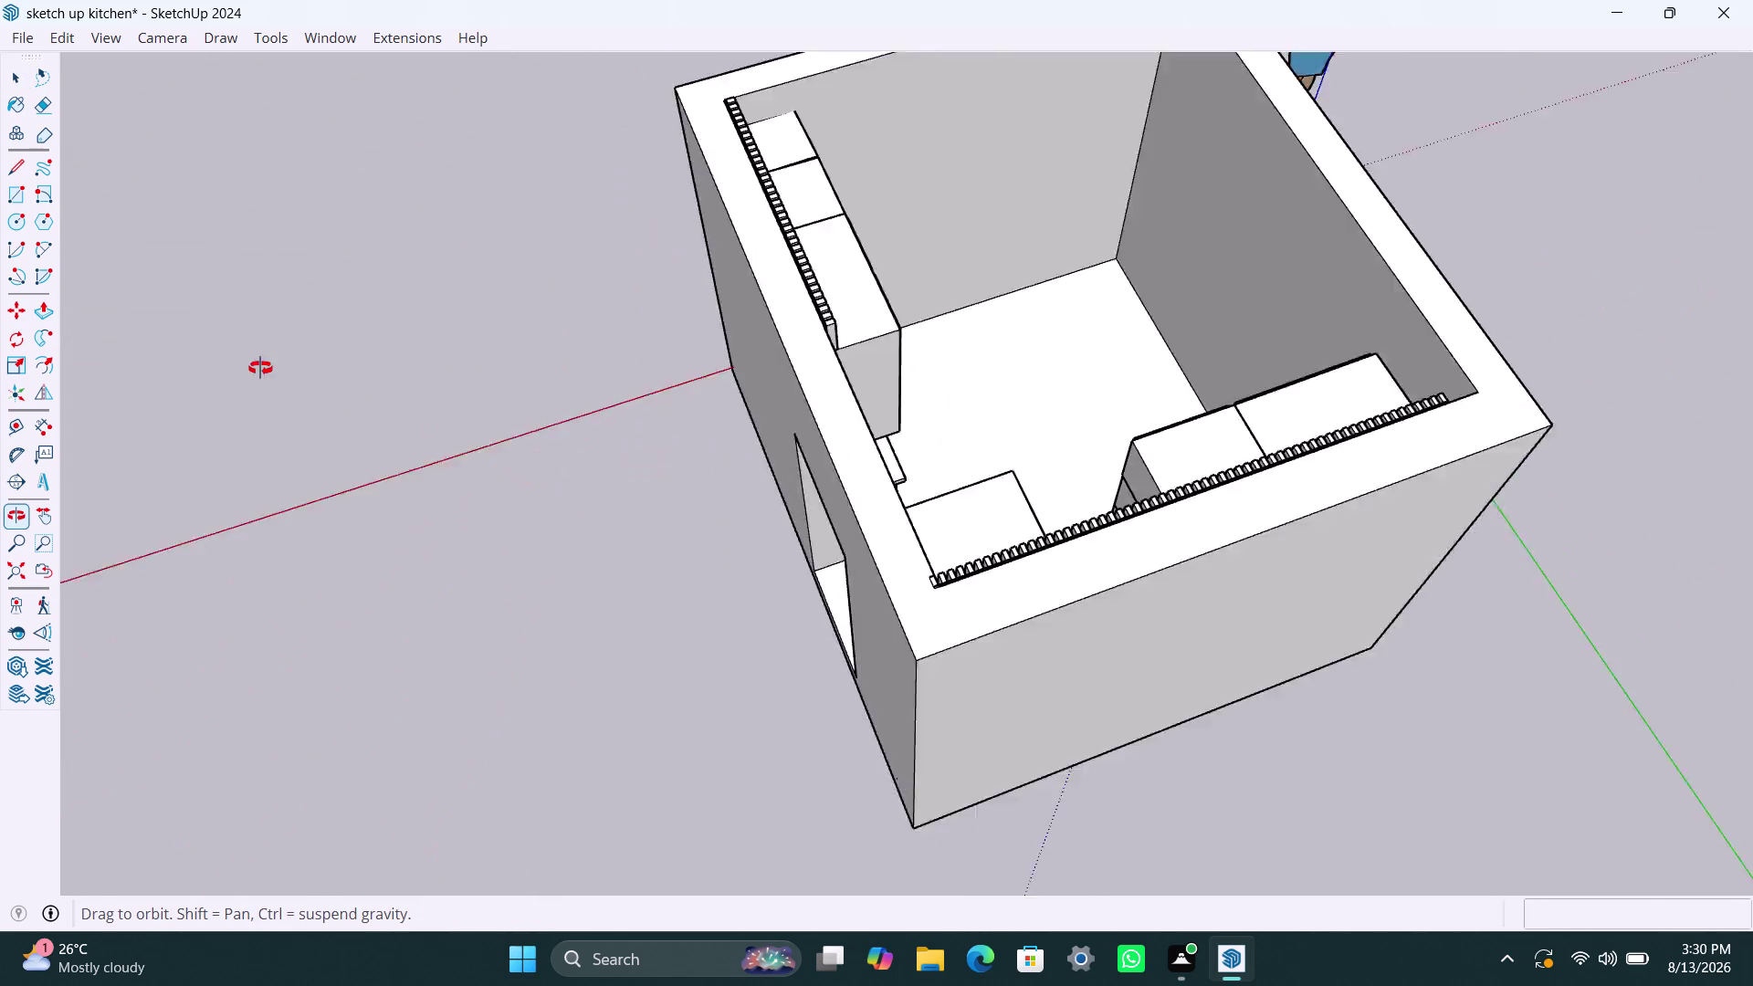
middle_drag(262, 368, 261, 368)
scroll(down, 3)
middle_drag(1069, 403, 381, 342)
scroll(up, 3)
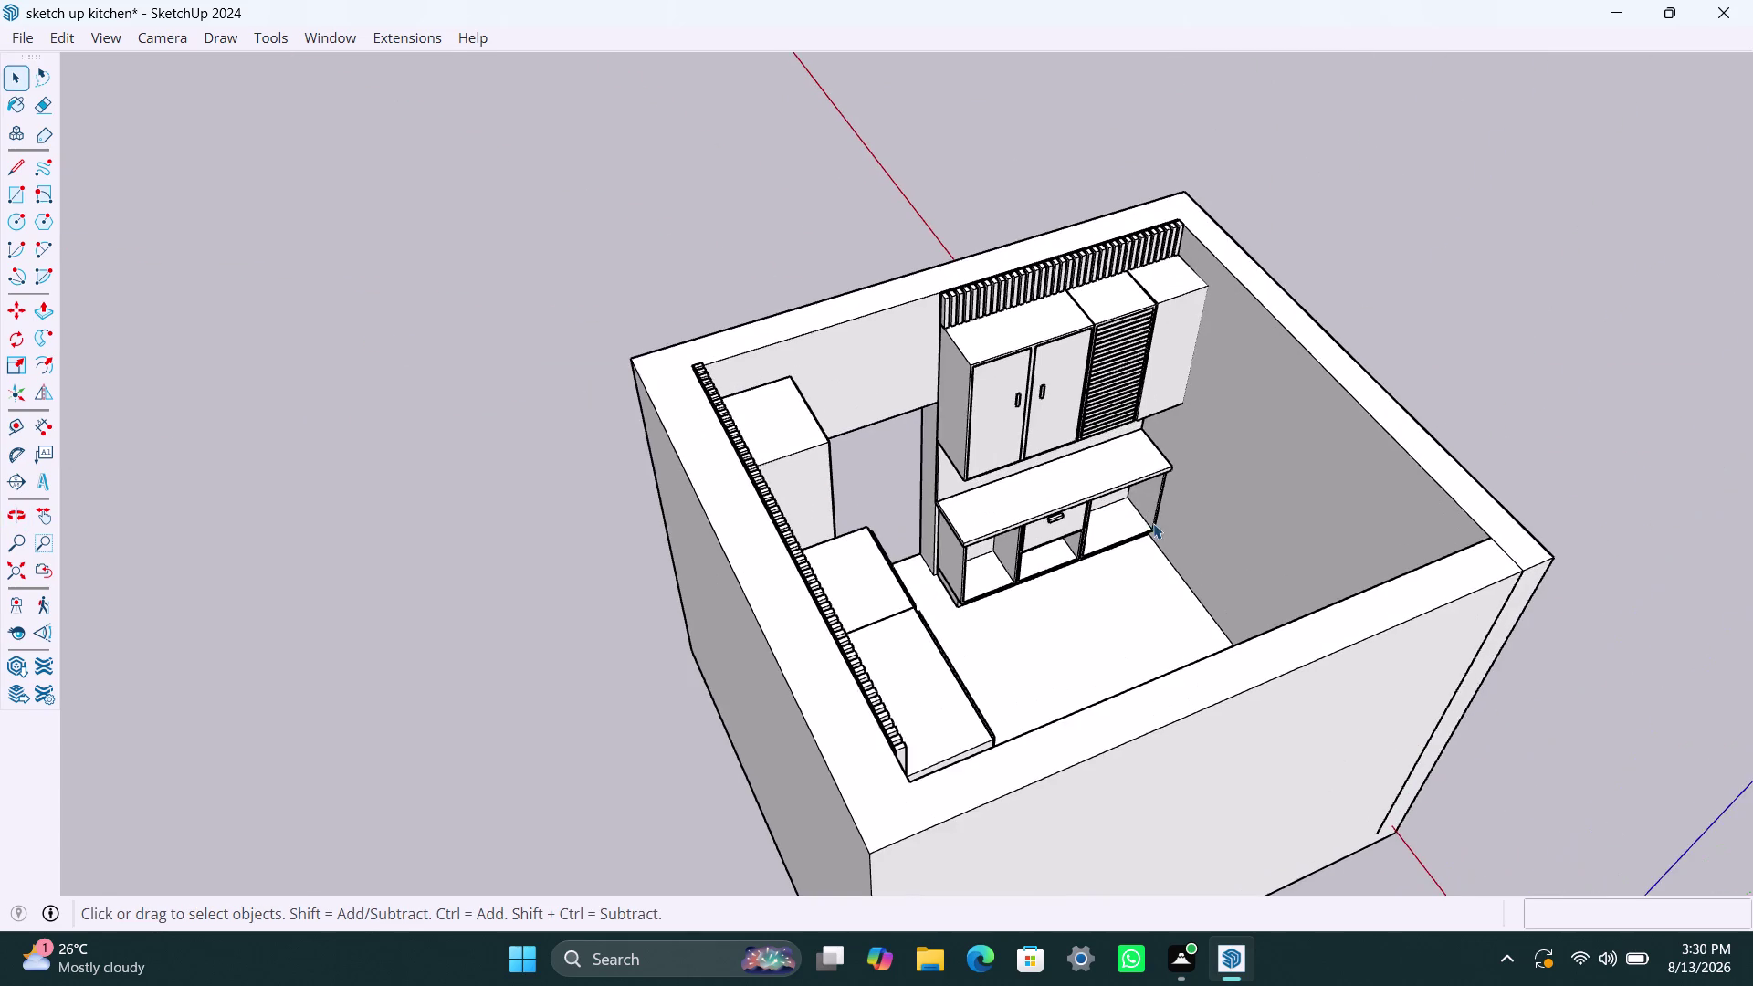
middle_drag(1153, 523, 876, 522)
scroll(up, 3)
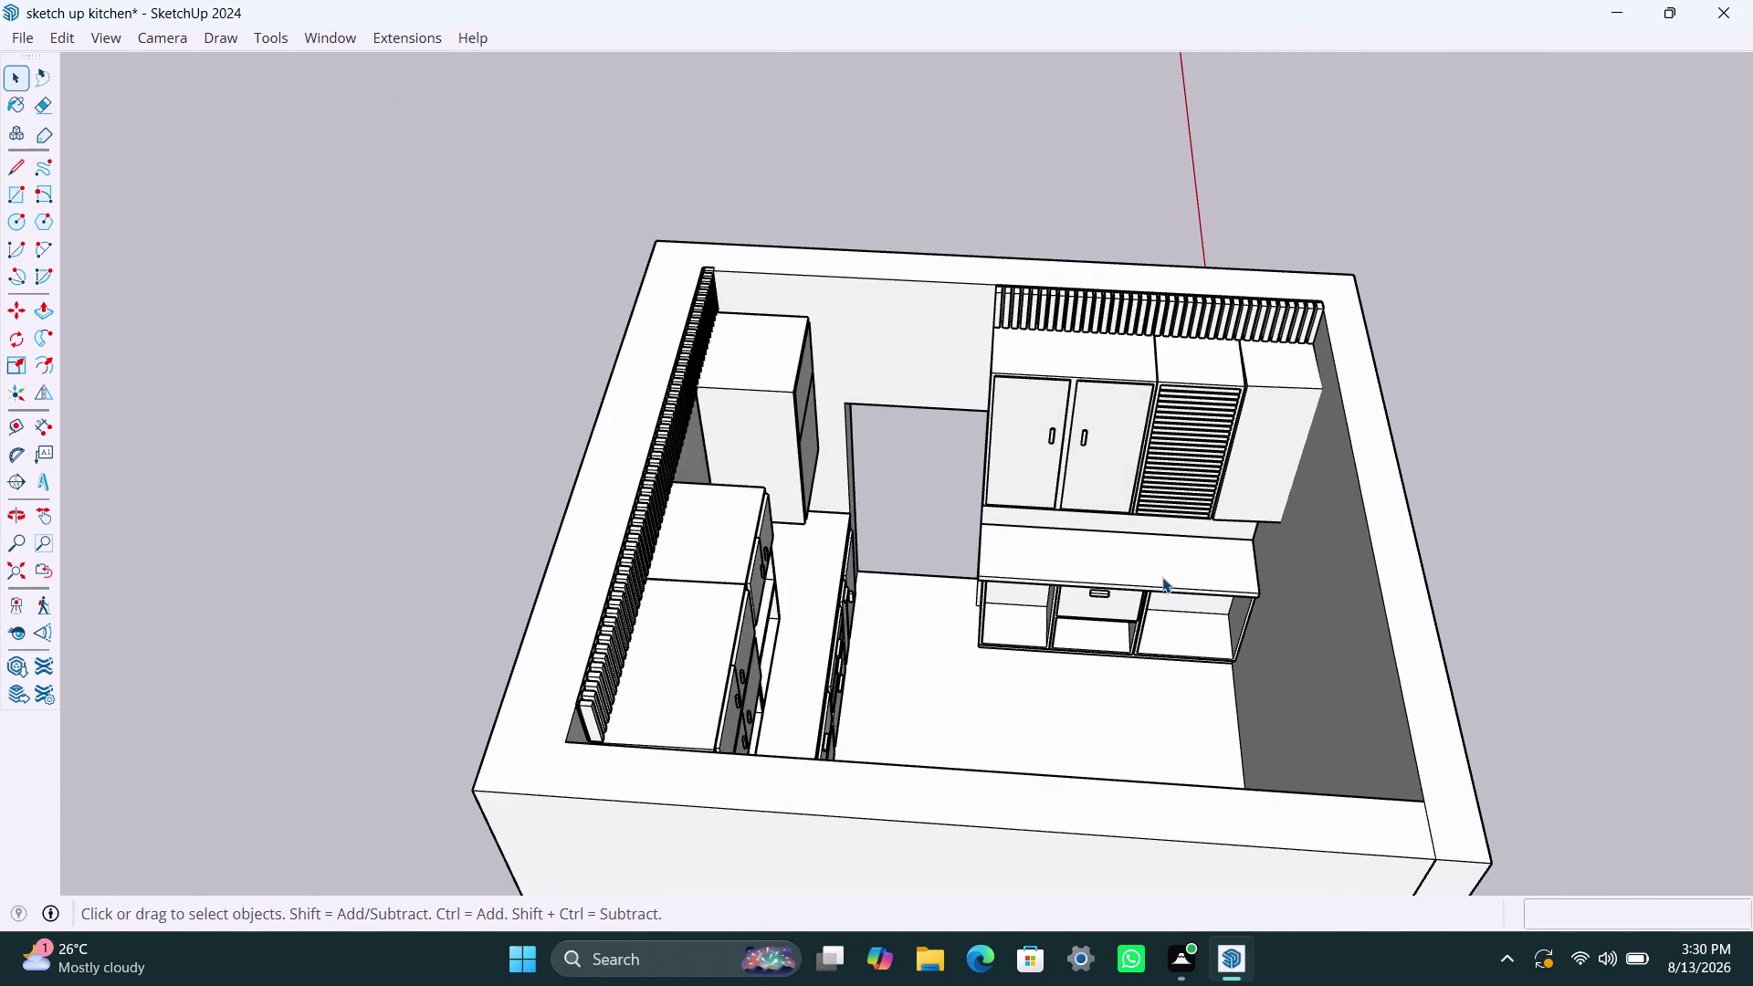